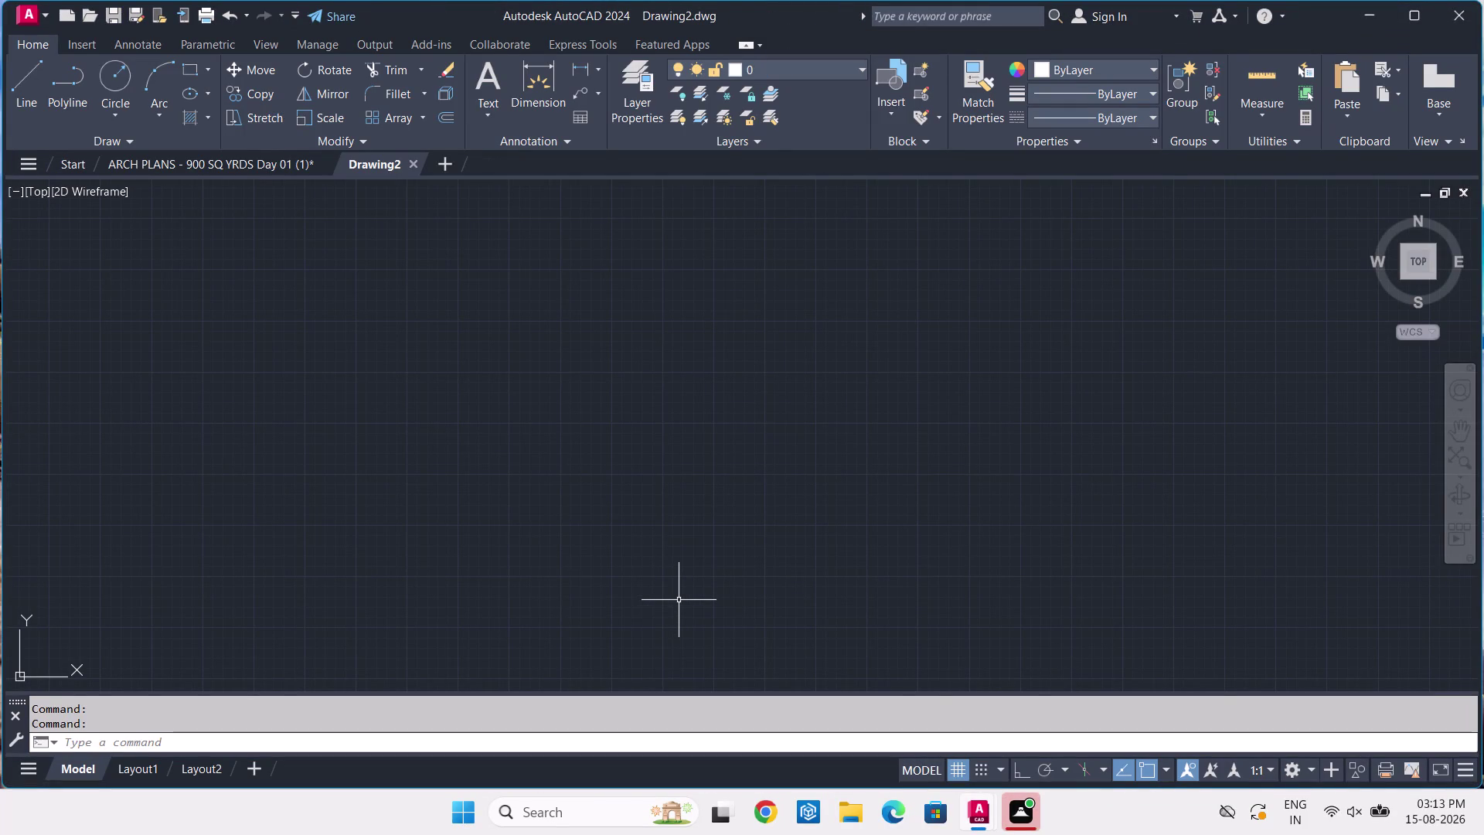
Pan across the reference basement plan, then return to the empty Drawing2.
click(123, 172)
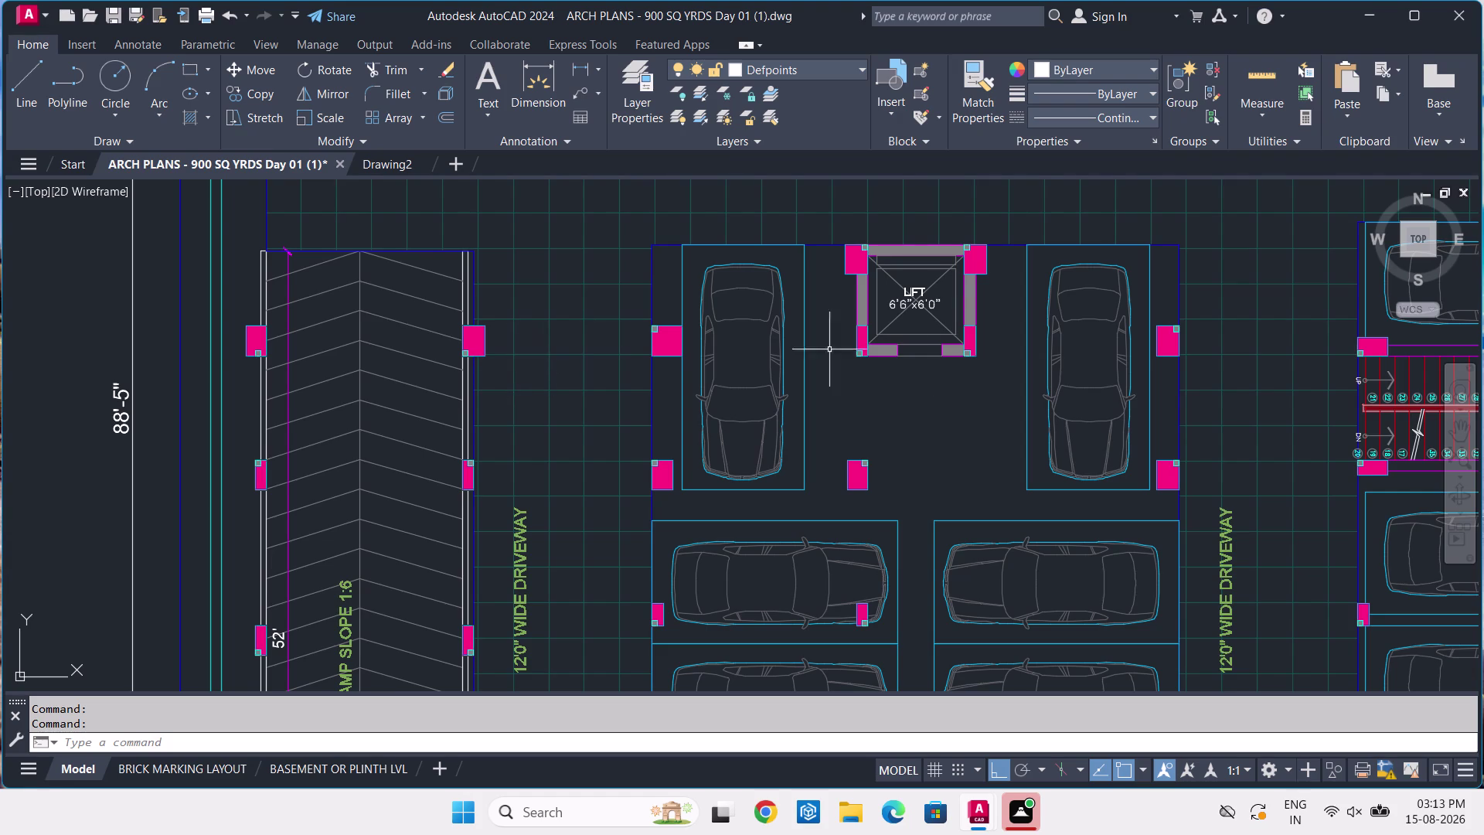
scroll(down, 3)
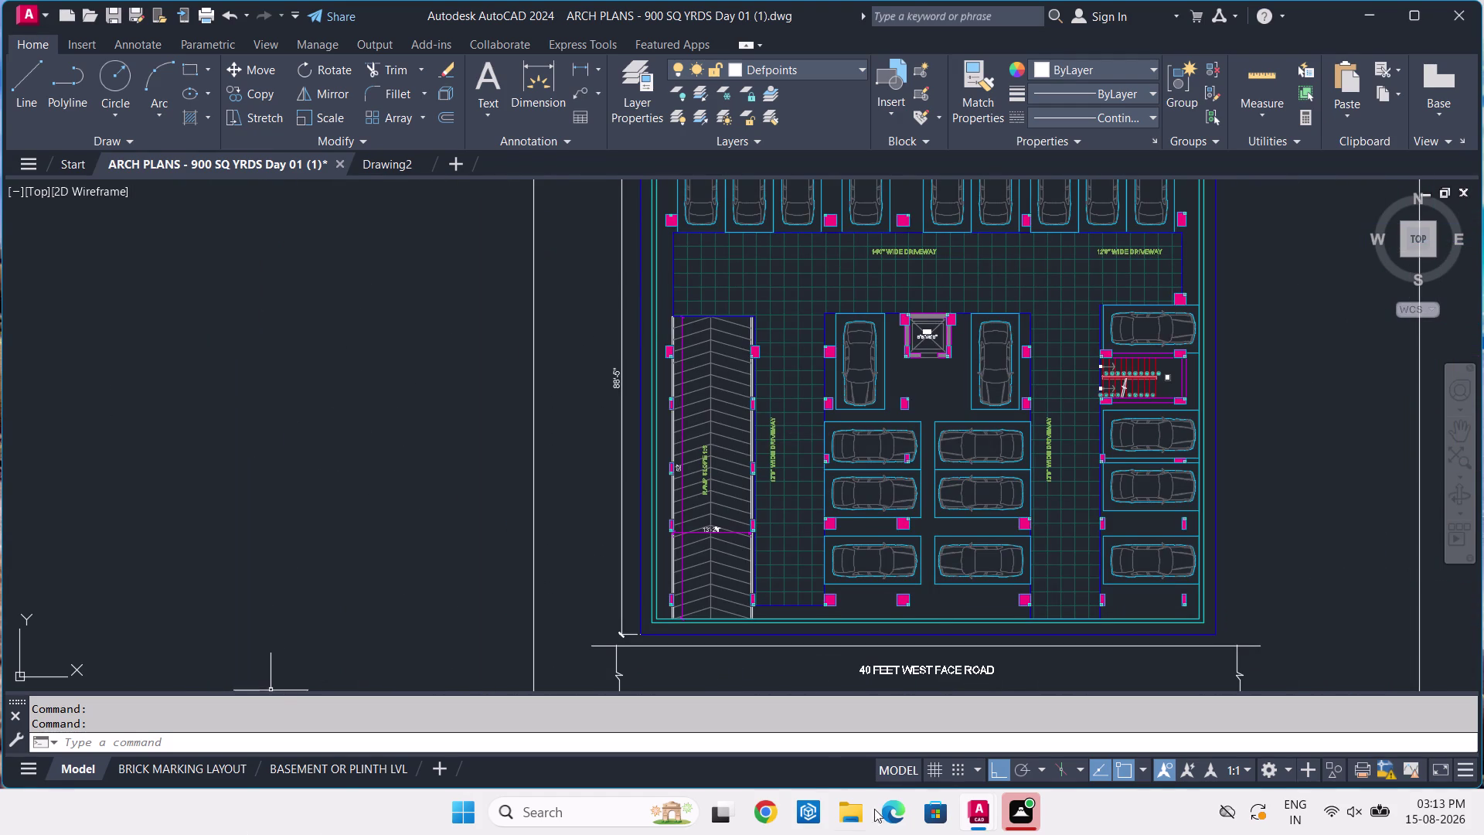
middle_drag(956, 486, 738, 645)
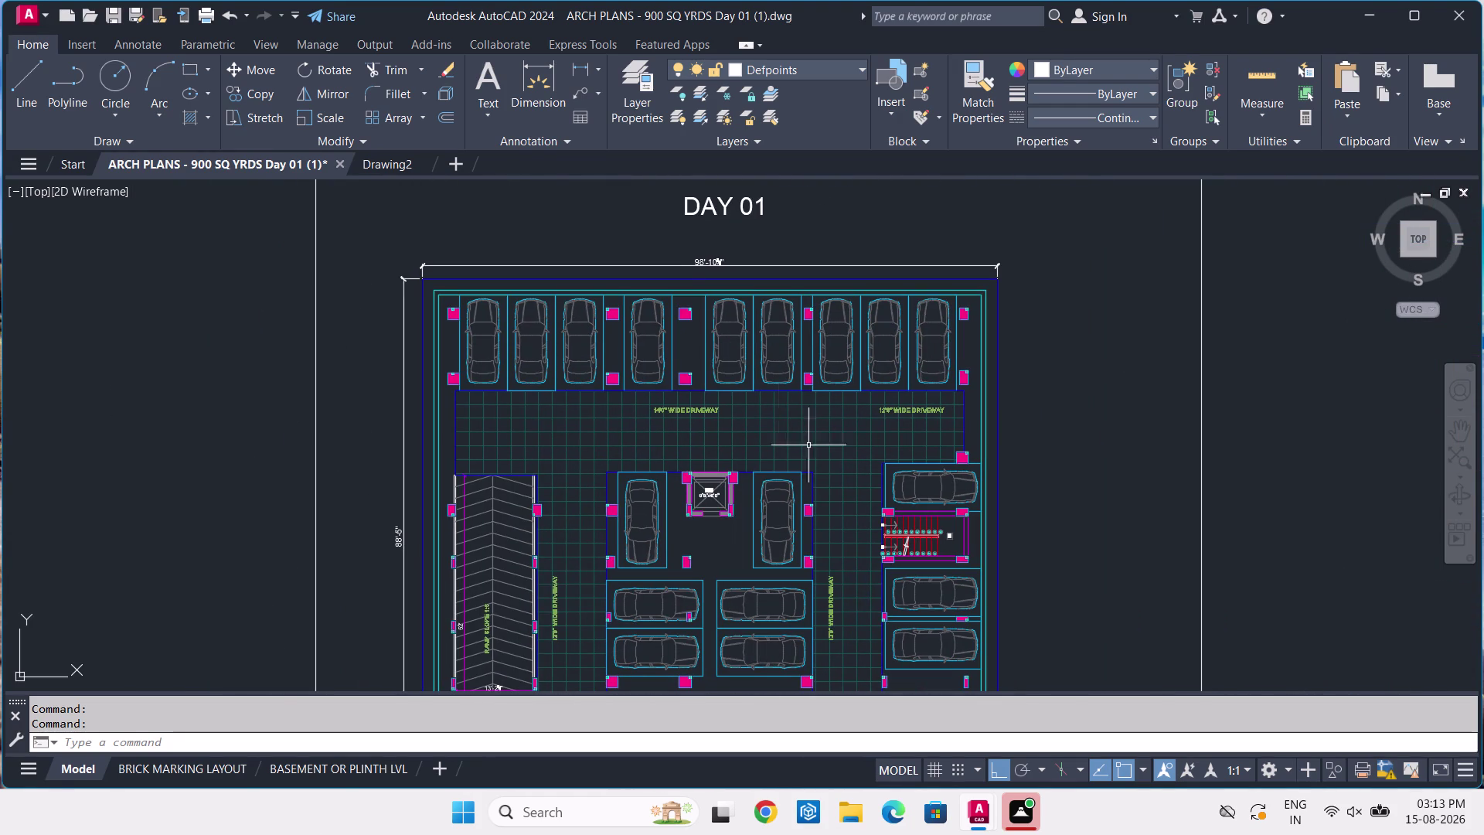
scroll(up, 3)
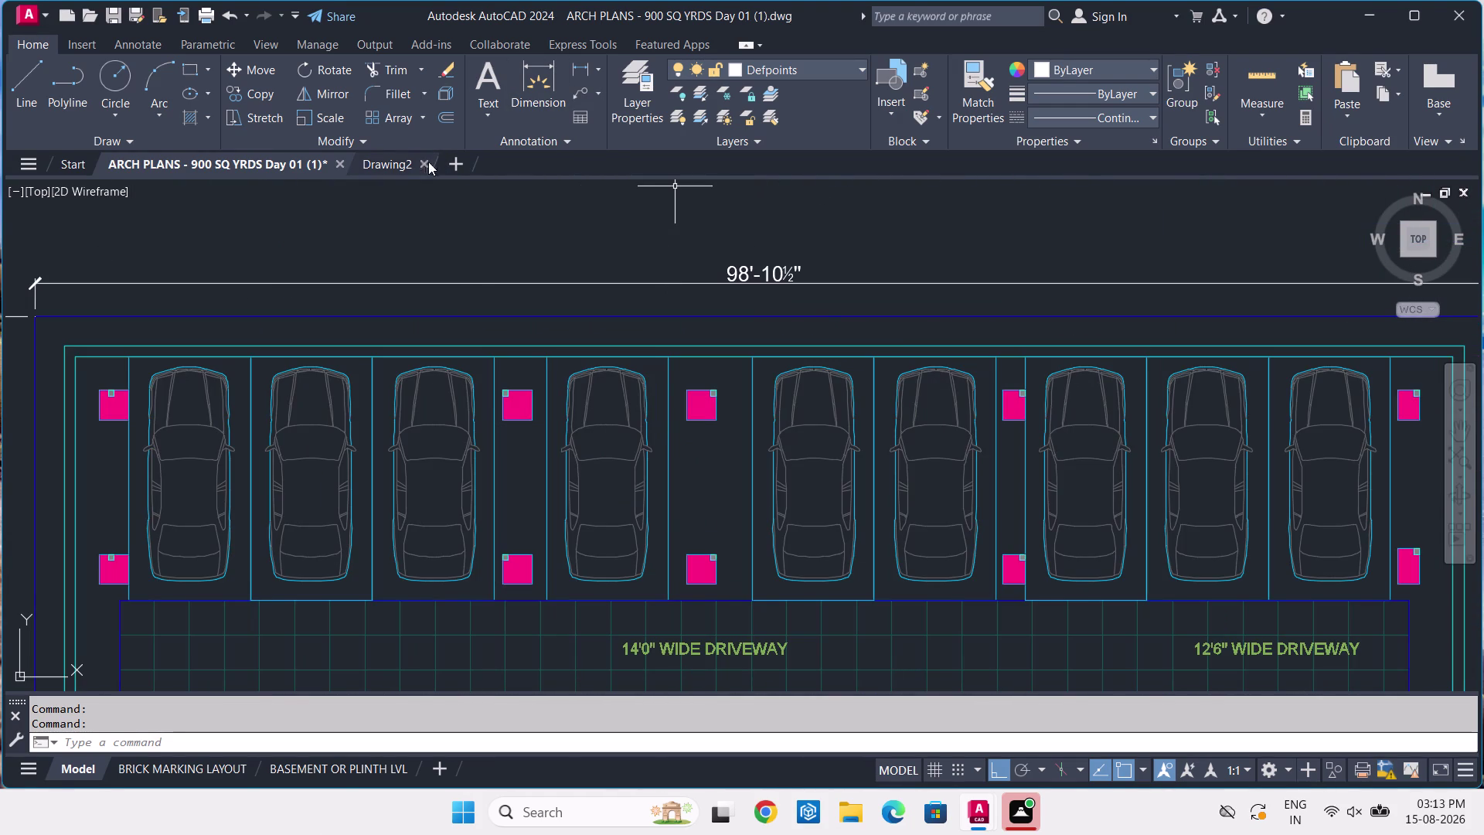
click(407, 160)
Set Drawing2 units to Architectural, 0'-0 1/2" precision, with Inches insertion scale.
text(U)
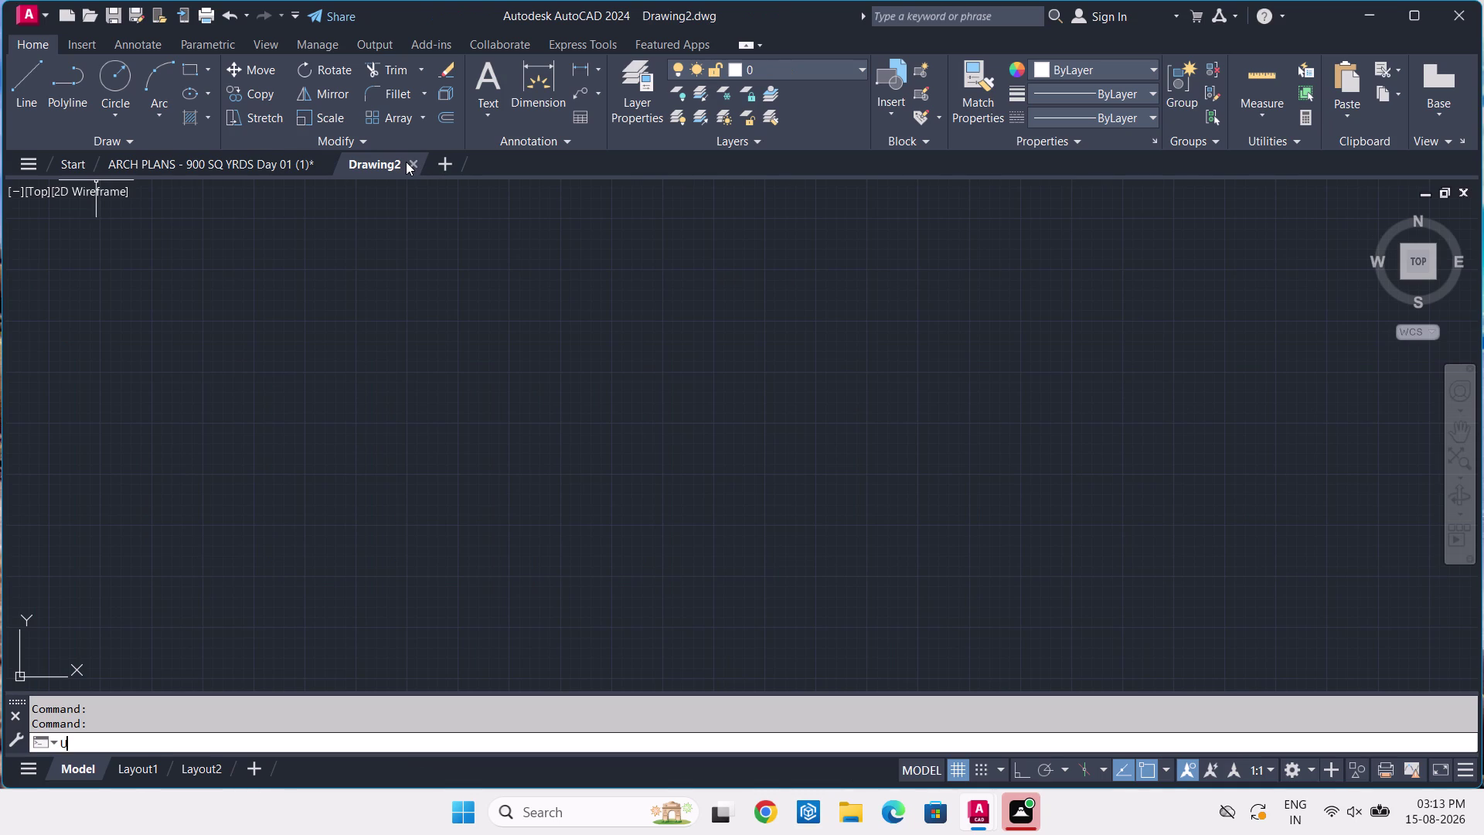
text(N)
key(space)
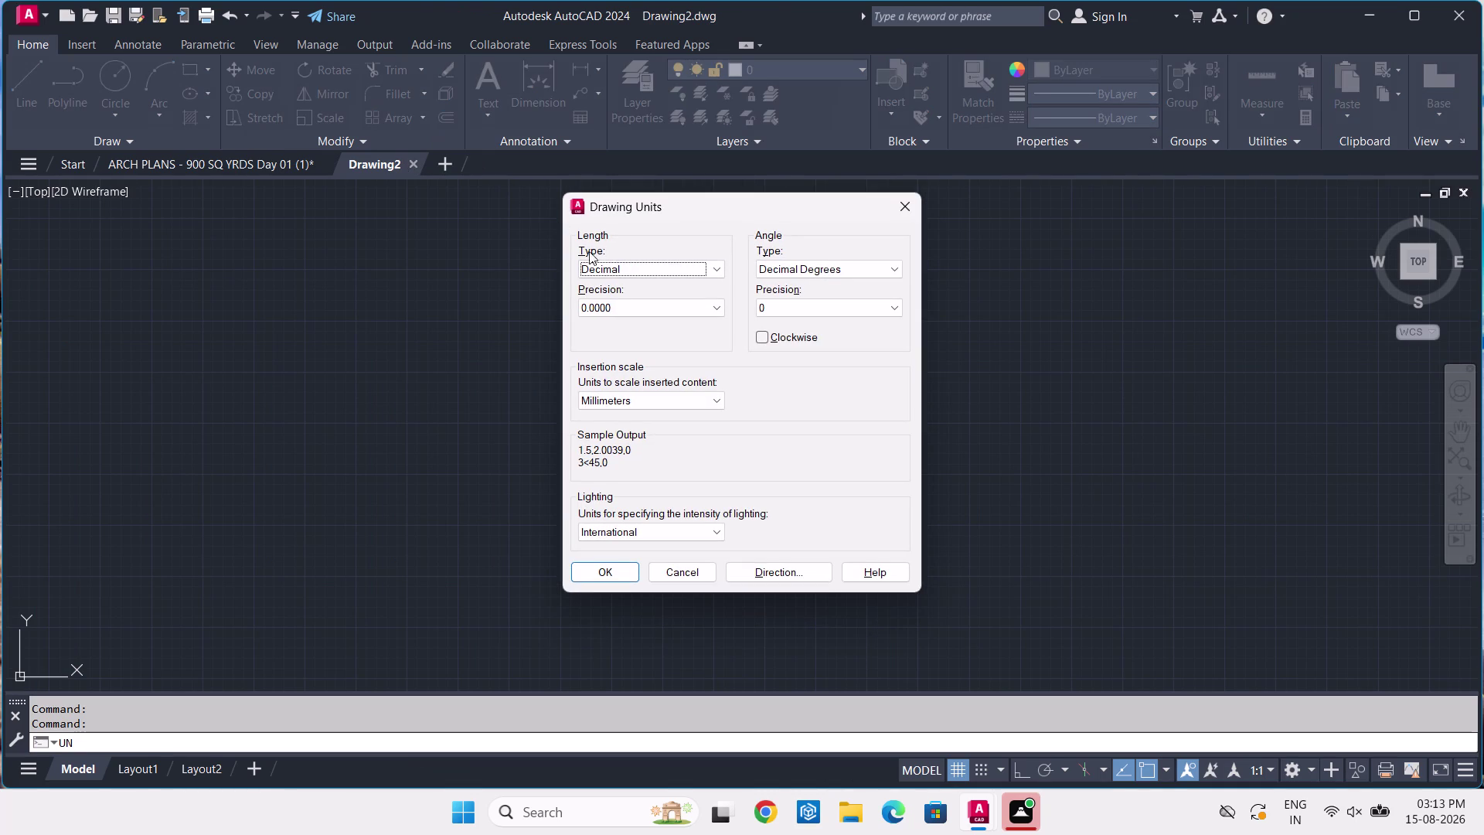
click(601, 276)
click(611, 283)
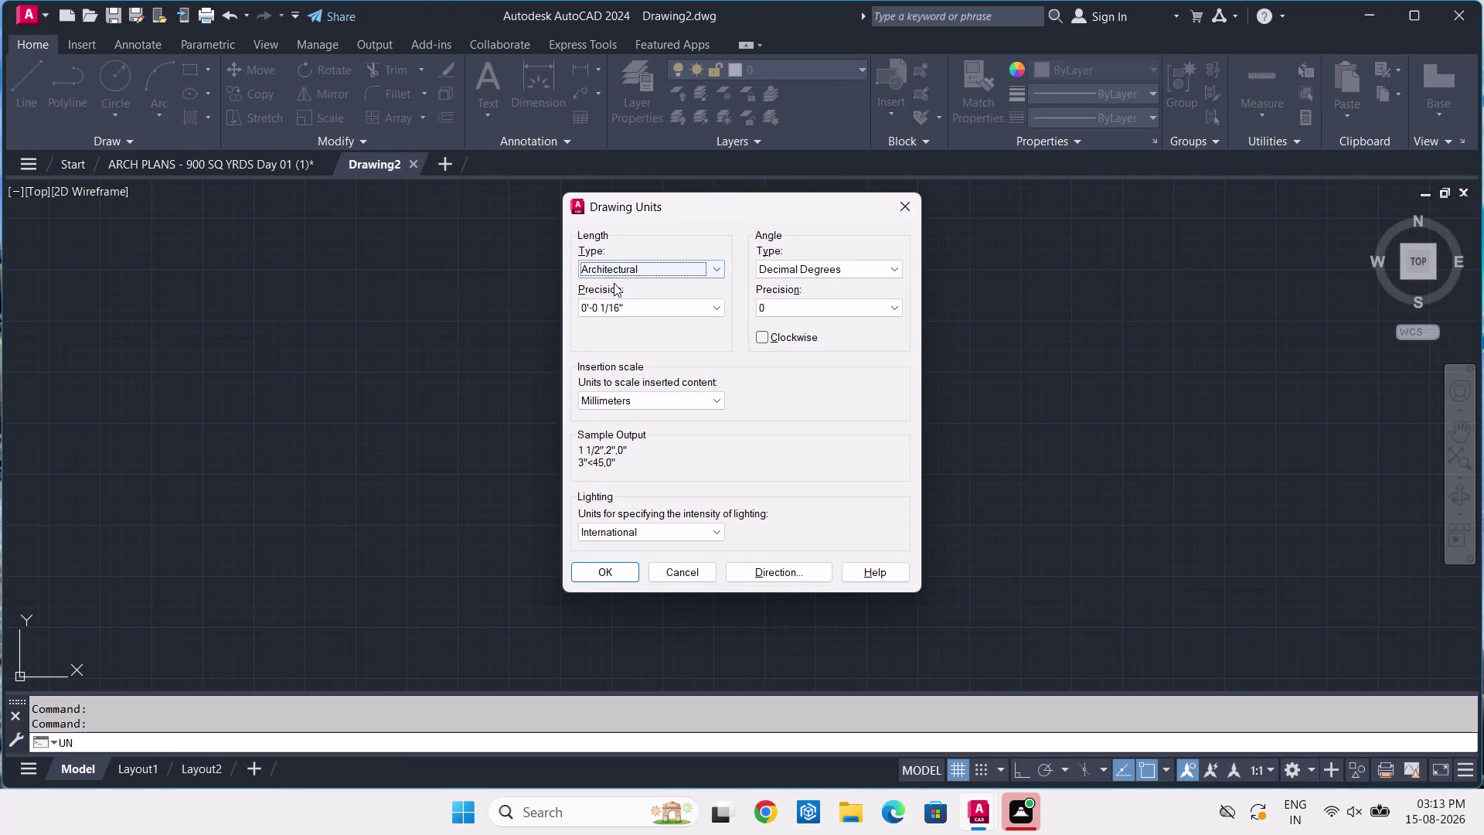
click(626, 298)
click(610, 339)
click(658, 397)
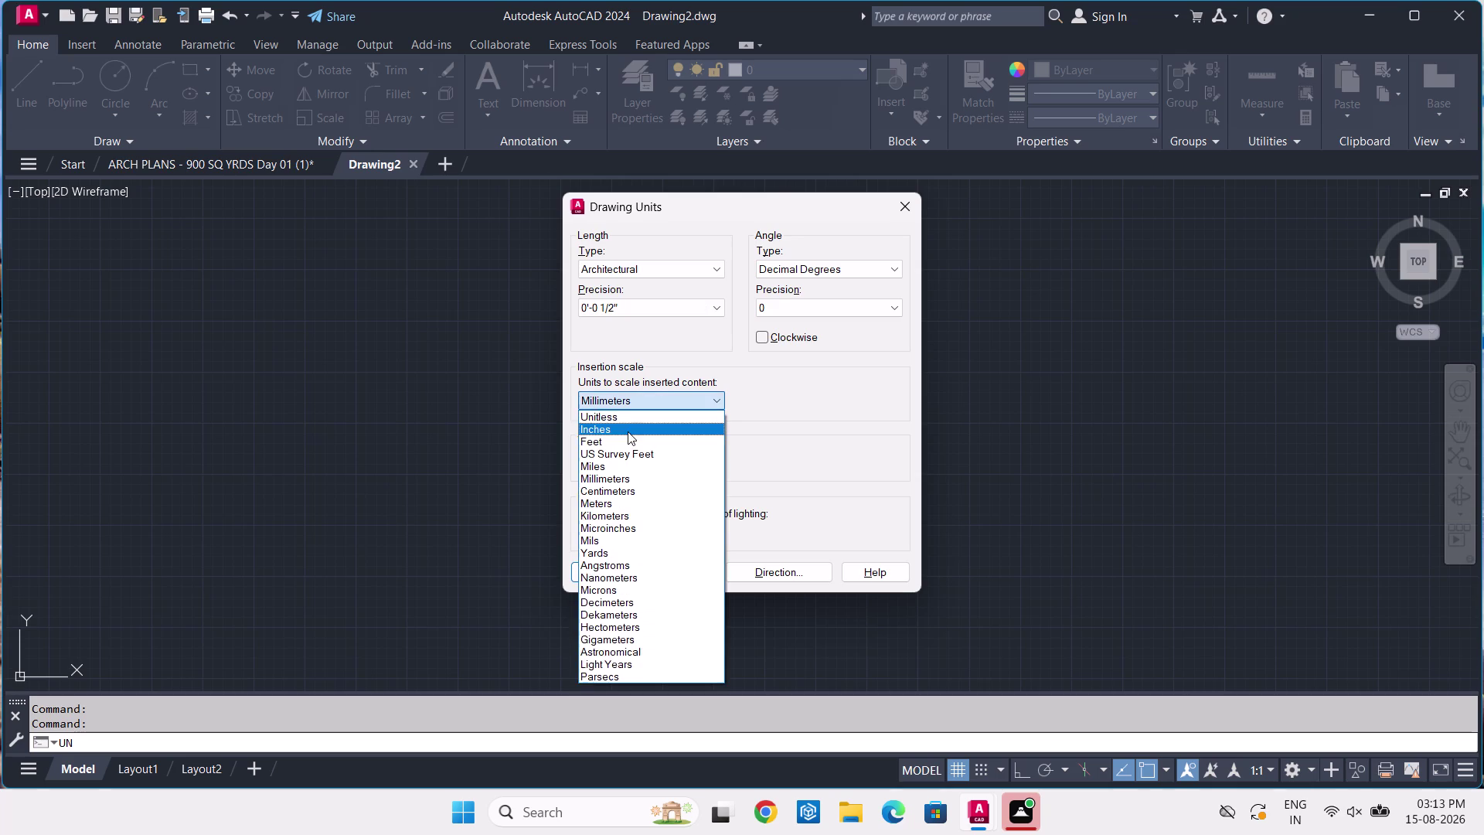
click(628, 431)
click(589, 573)
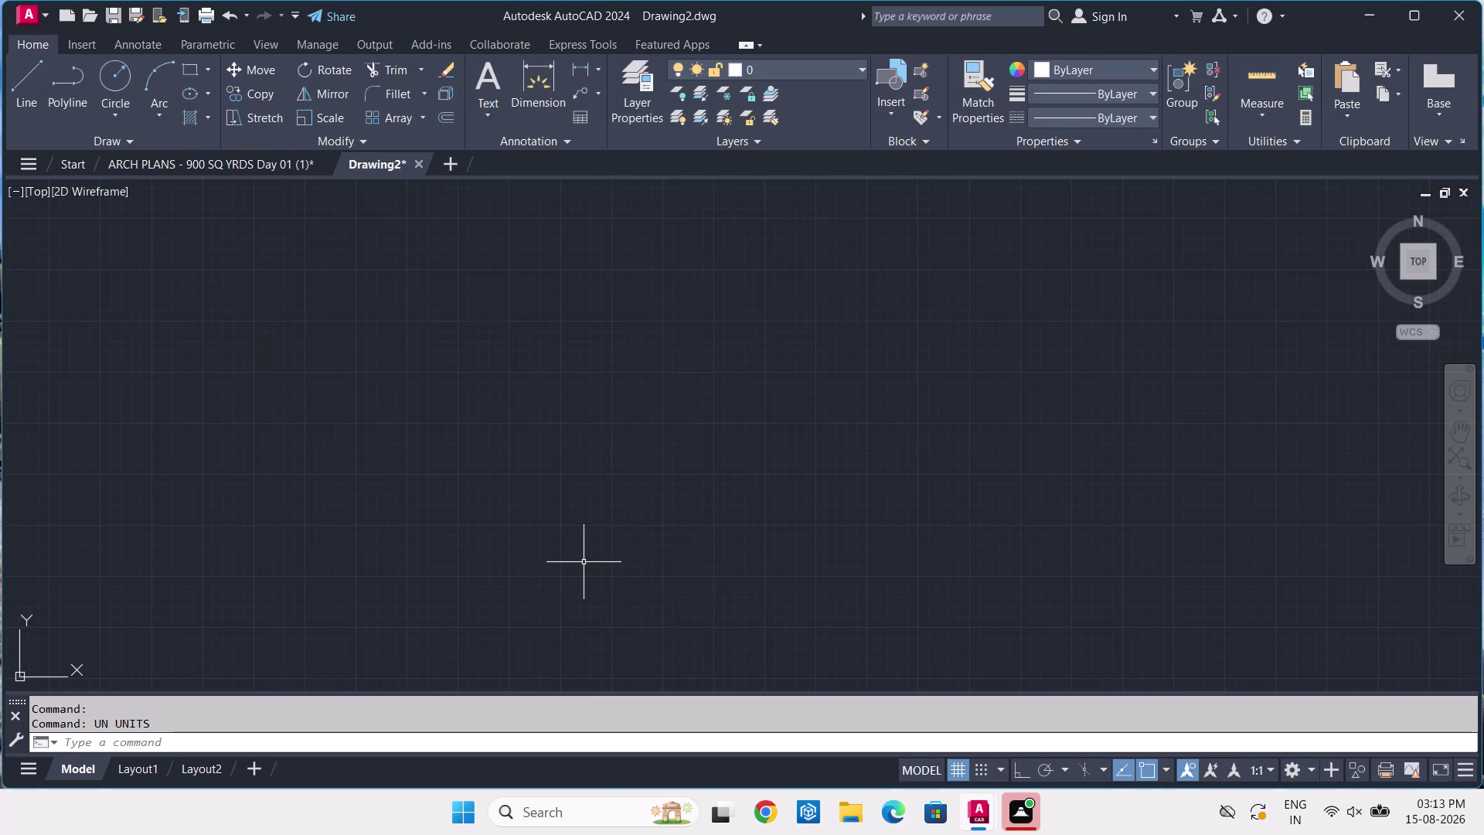
Give ISO-25 Architectural primary units at 0'-0 1/2" precision and make it current.
text(D)
key(space)
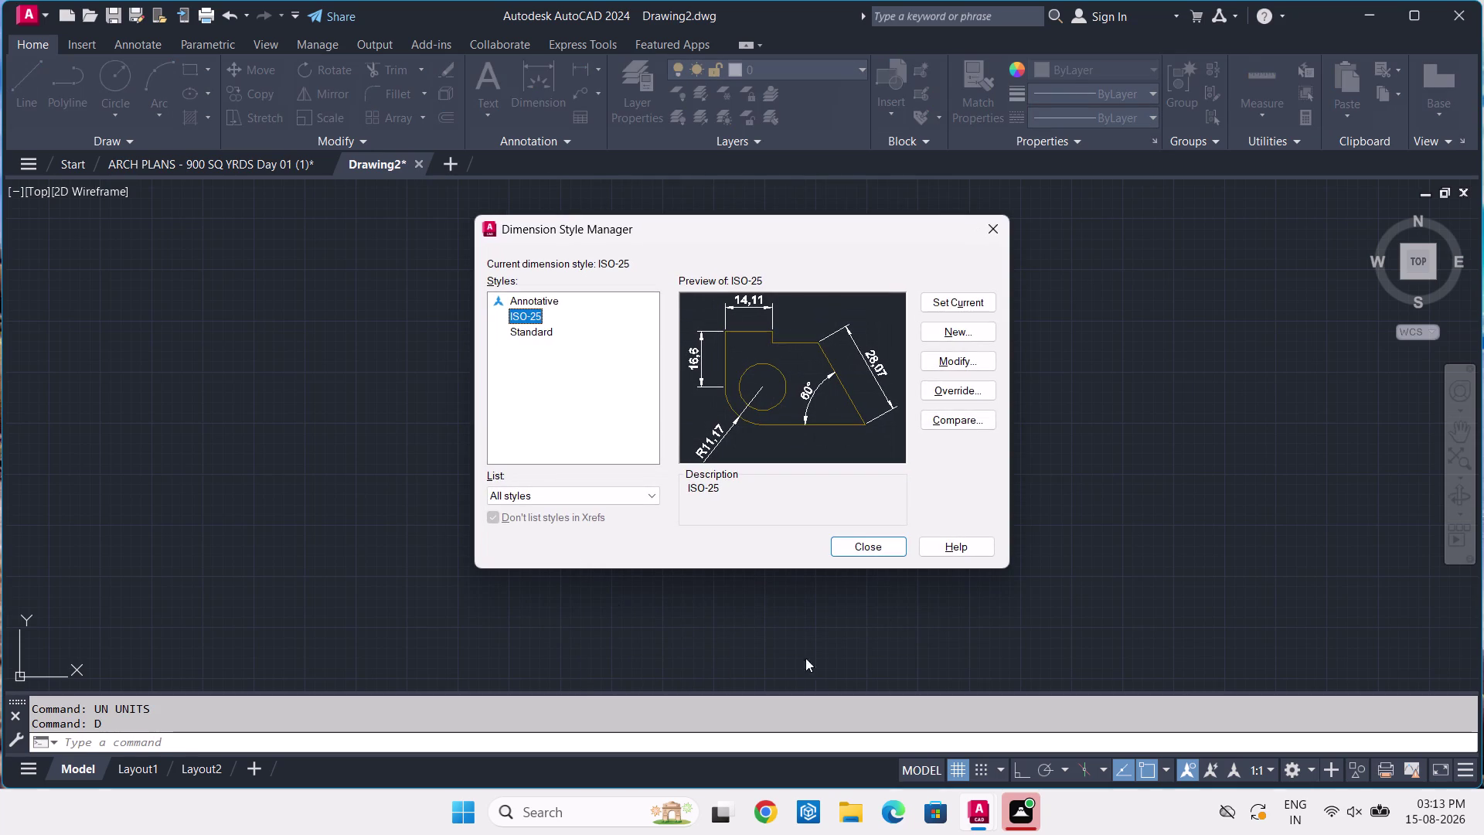
click(932, 357)
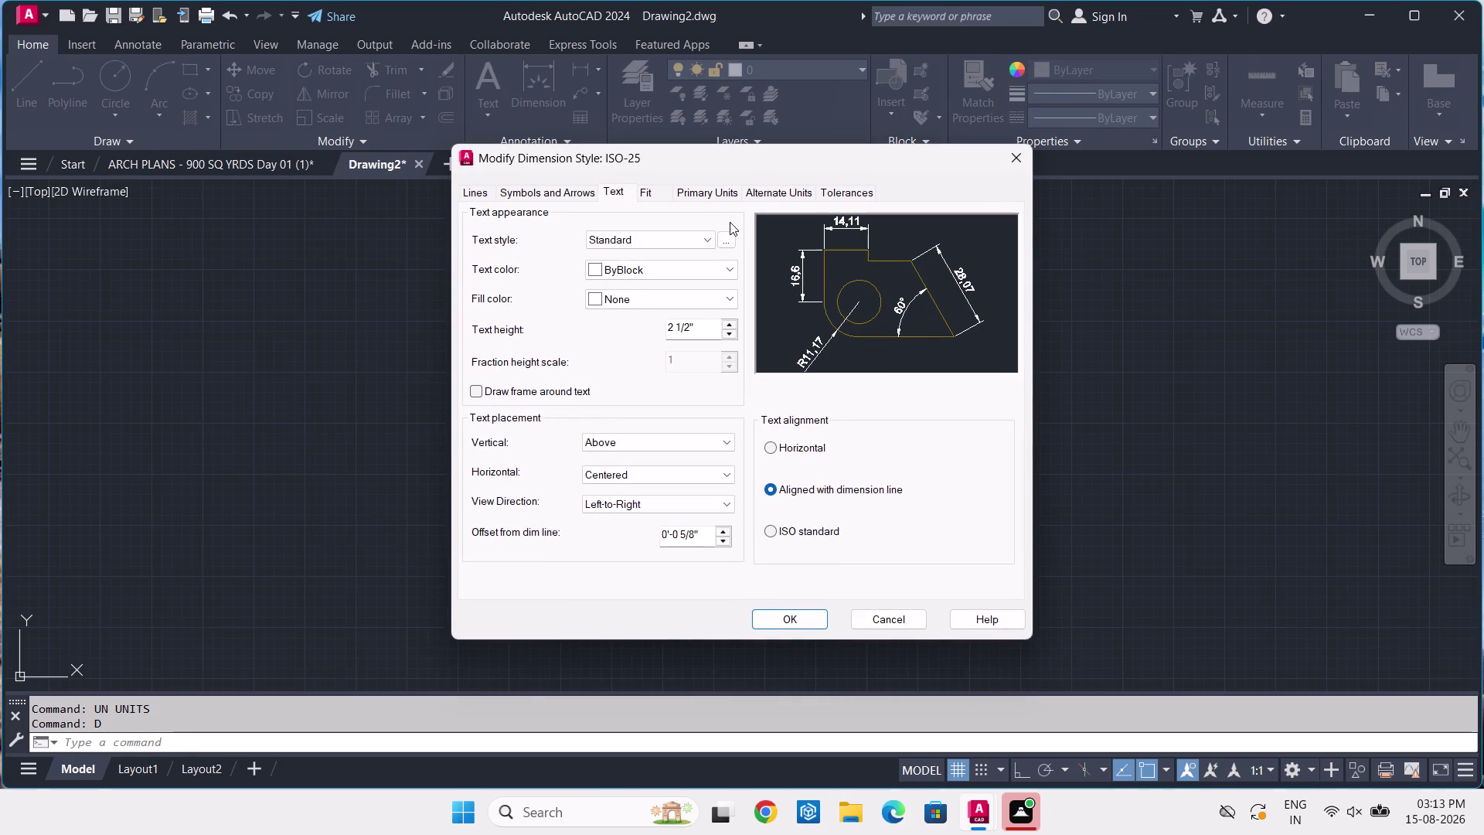
click(704, 192)
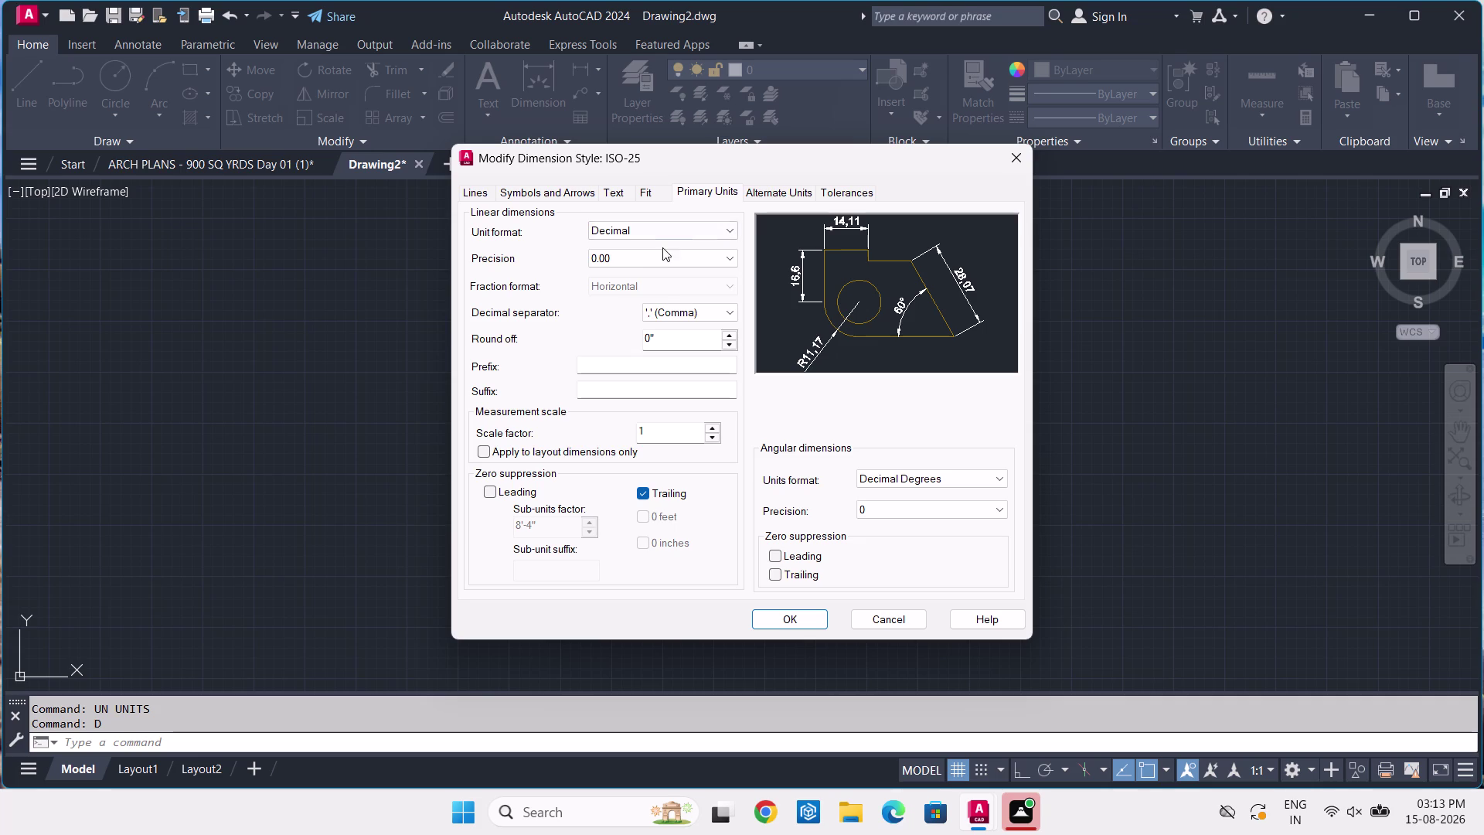
click(663, 237)
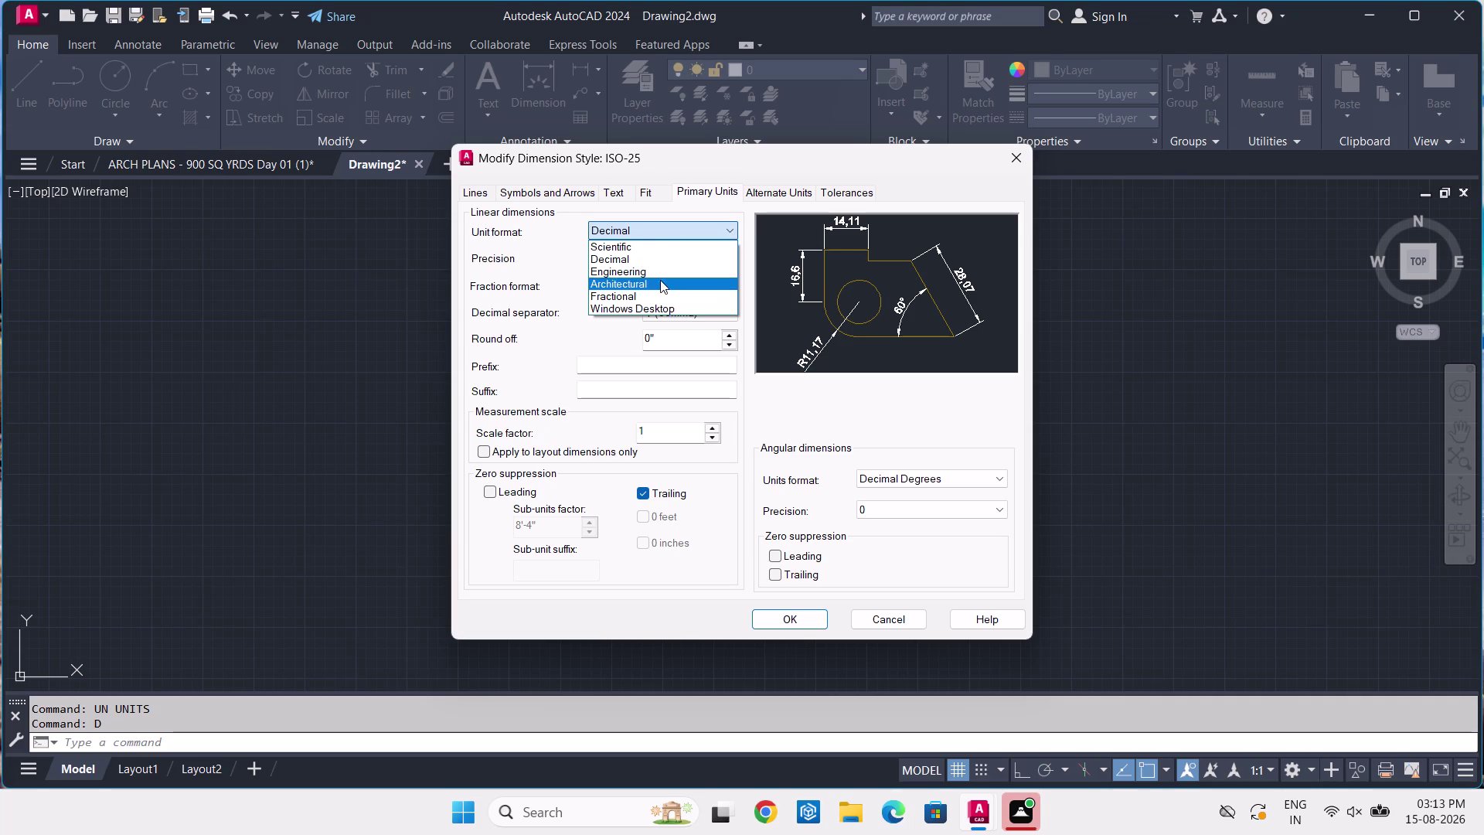
click(662, 280)
click(659, 257)
click(673, 283)
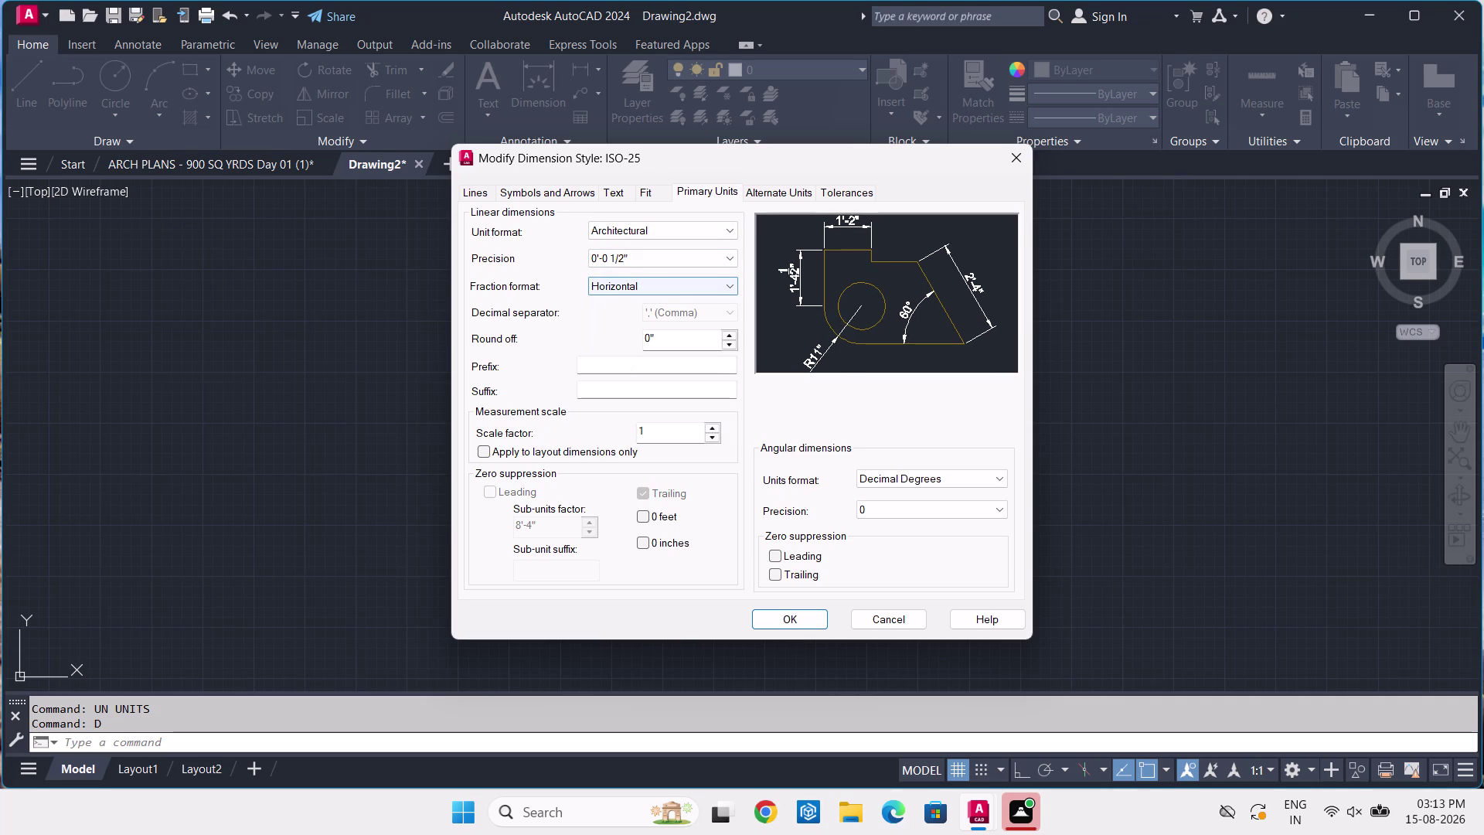
click(786, 619)
click(964, 306)
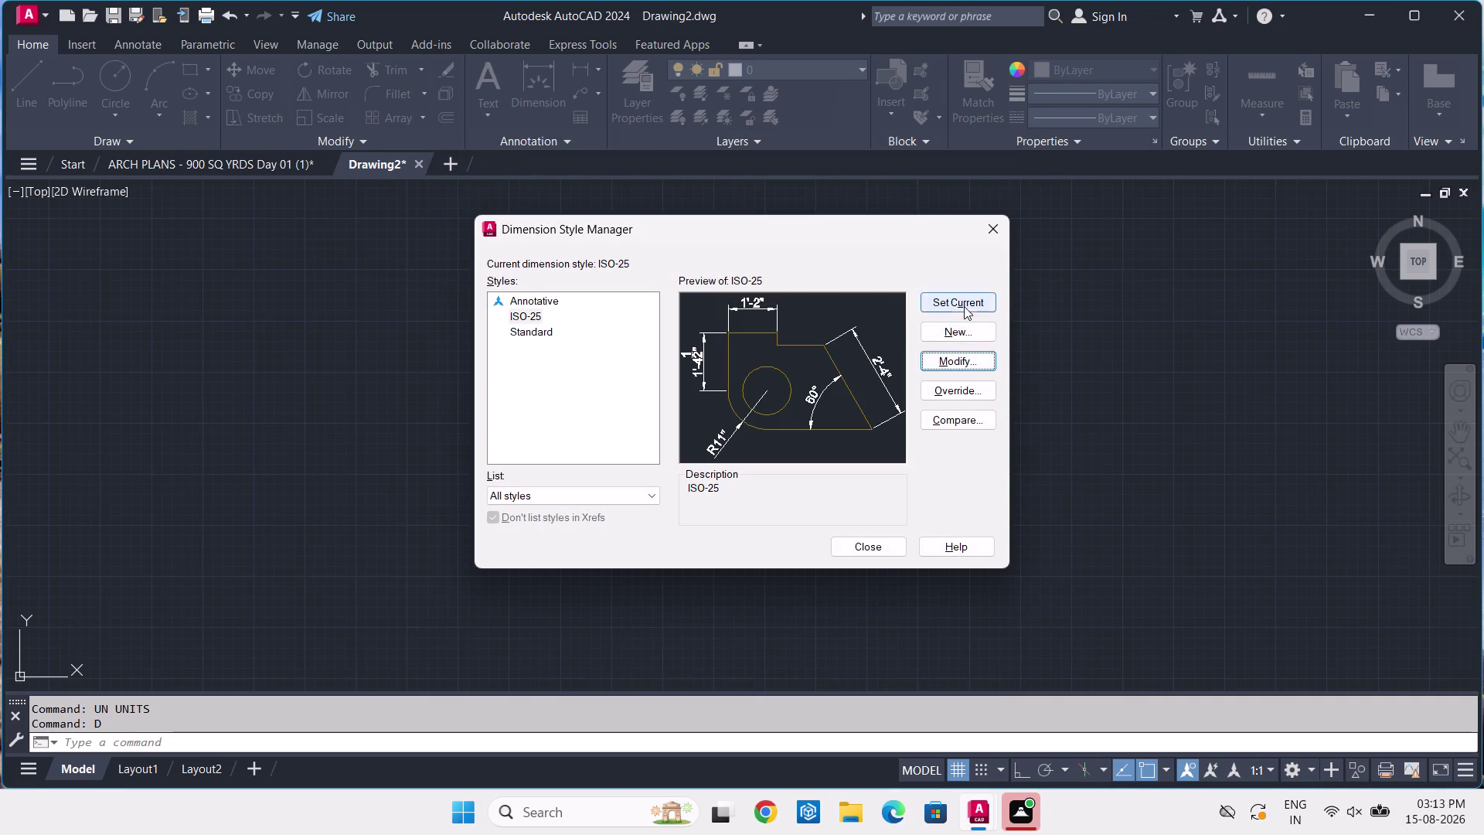
click(857, 546)
click(742, 741)
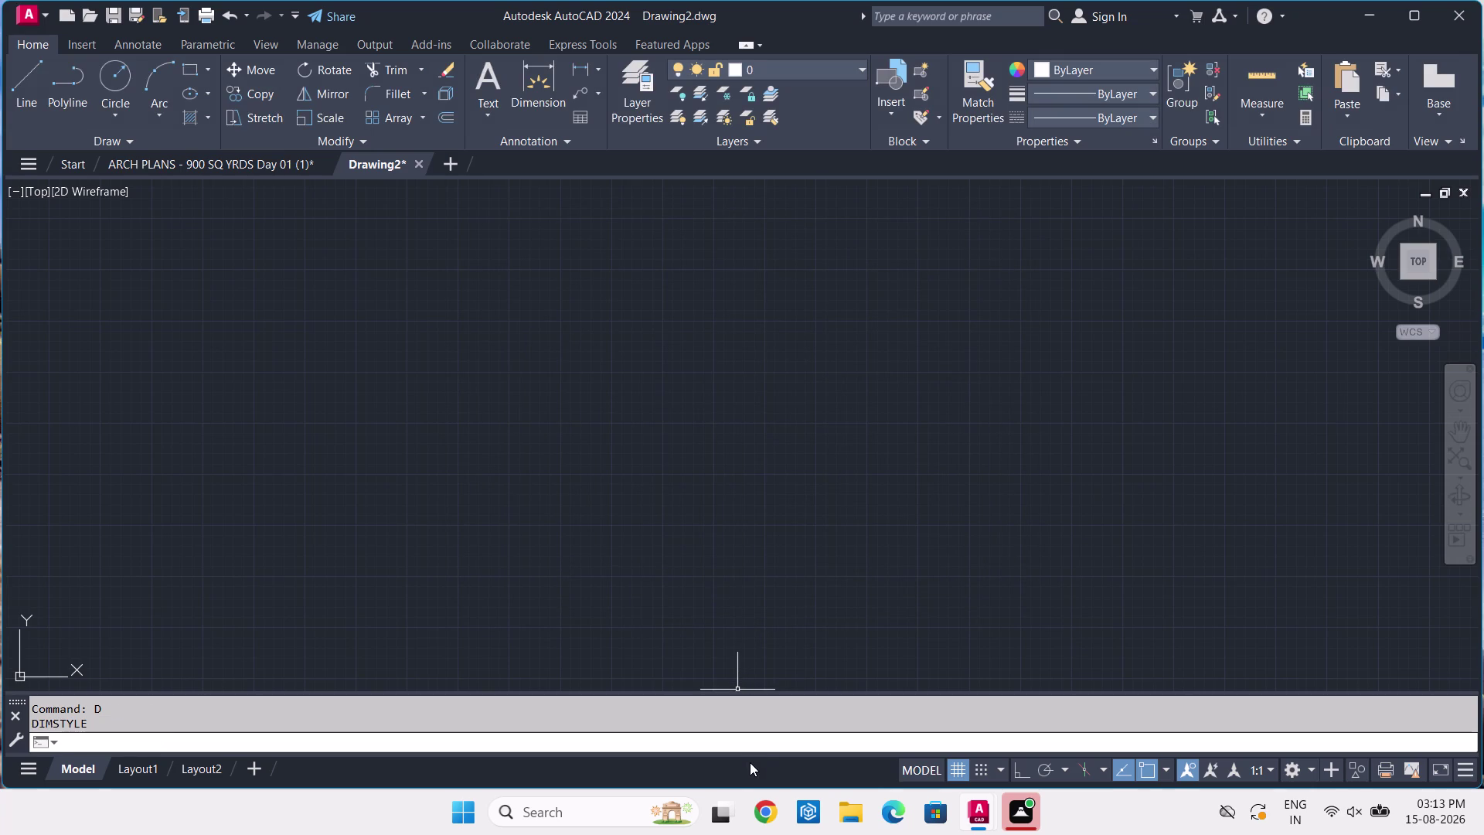
text(O)
text(P)
key(space)
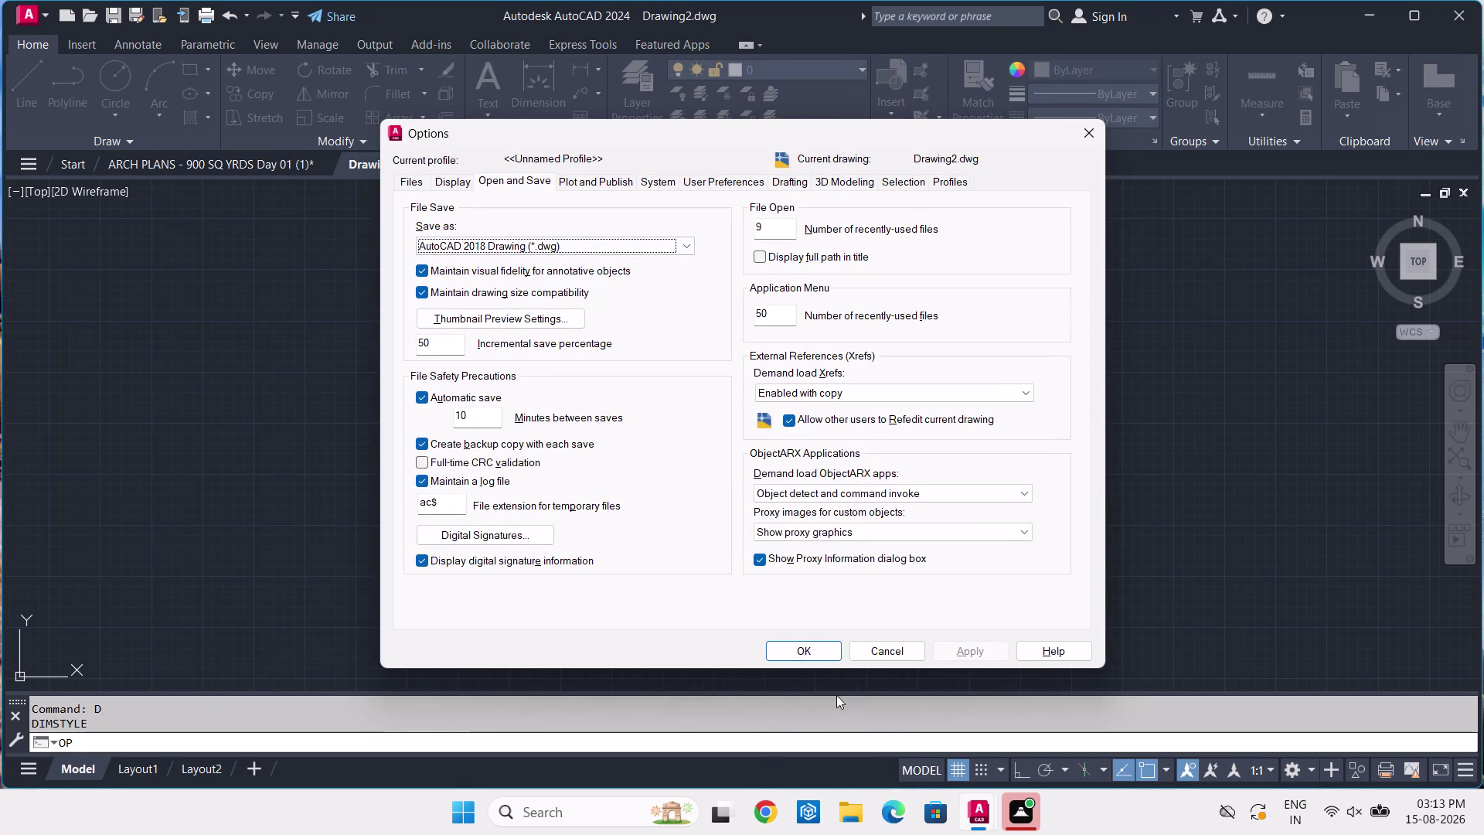
click(823, 657)
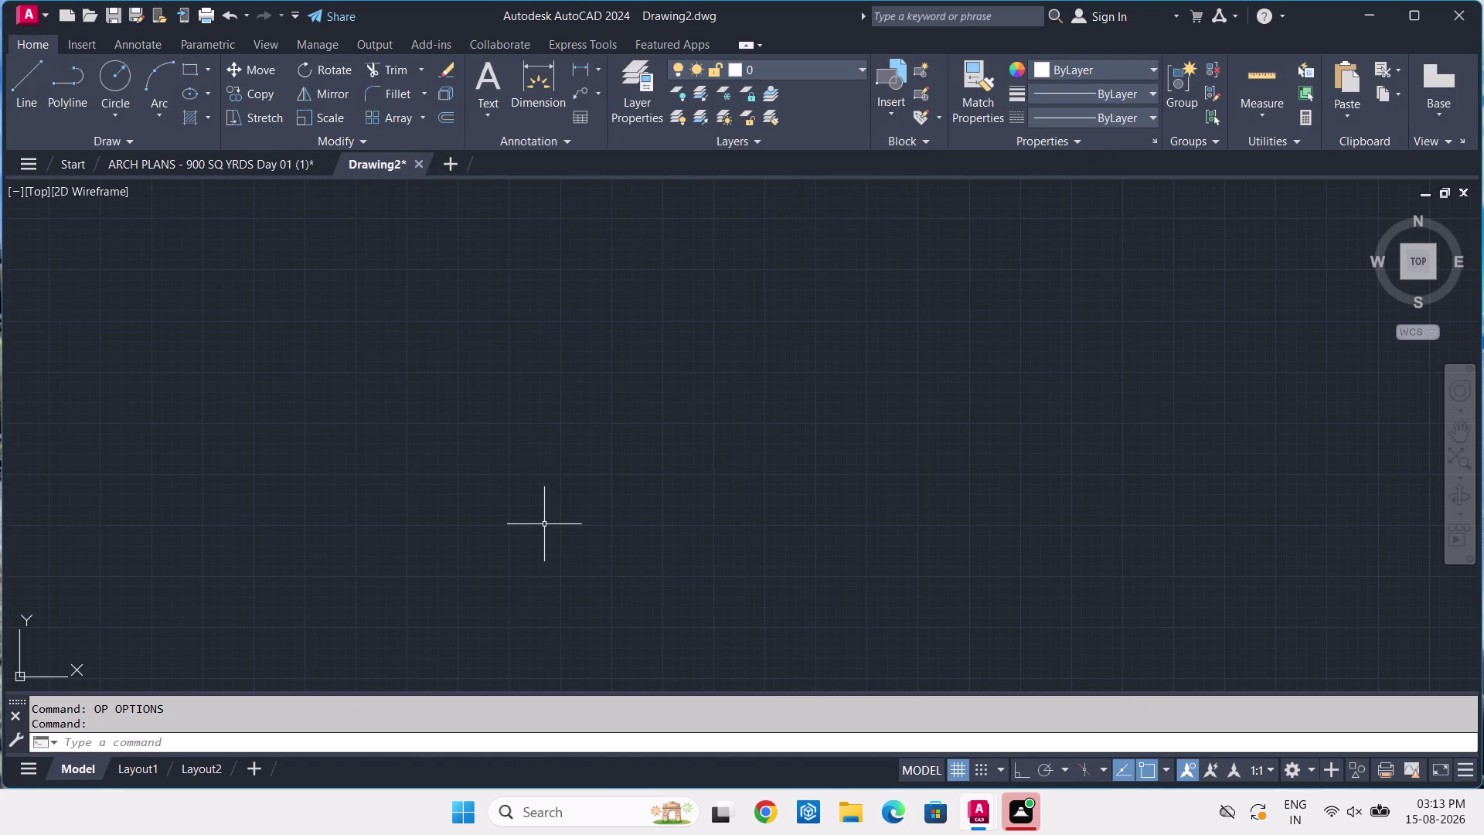
scroll(up, 3)
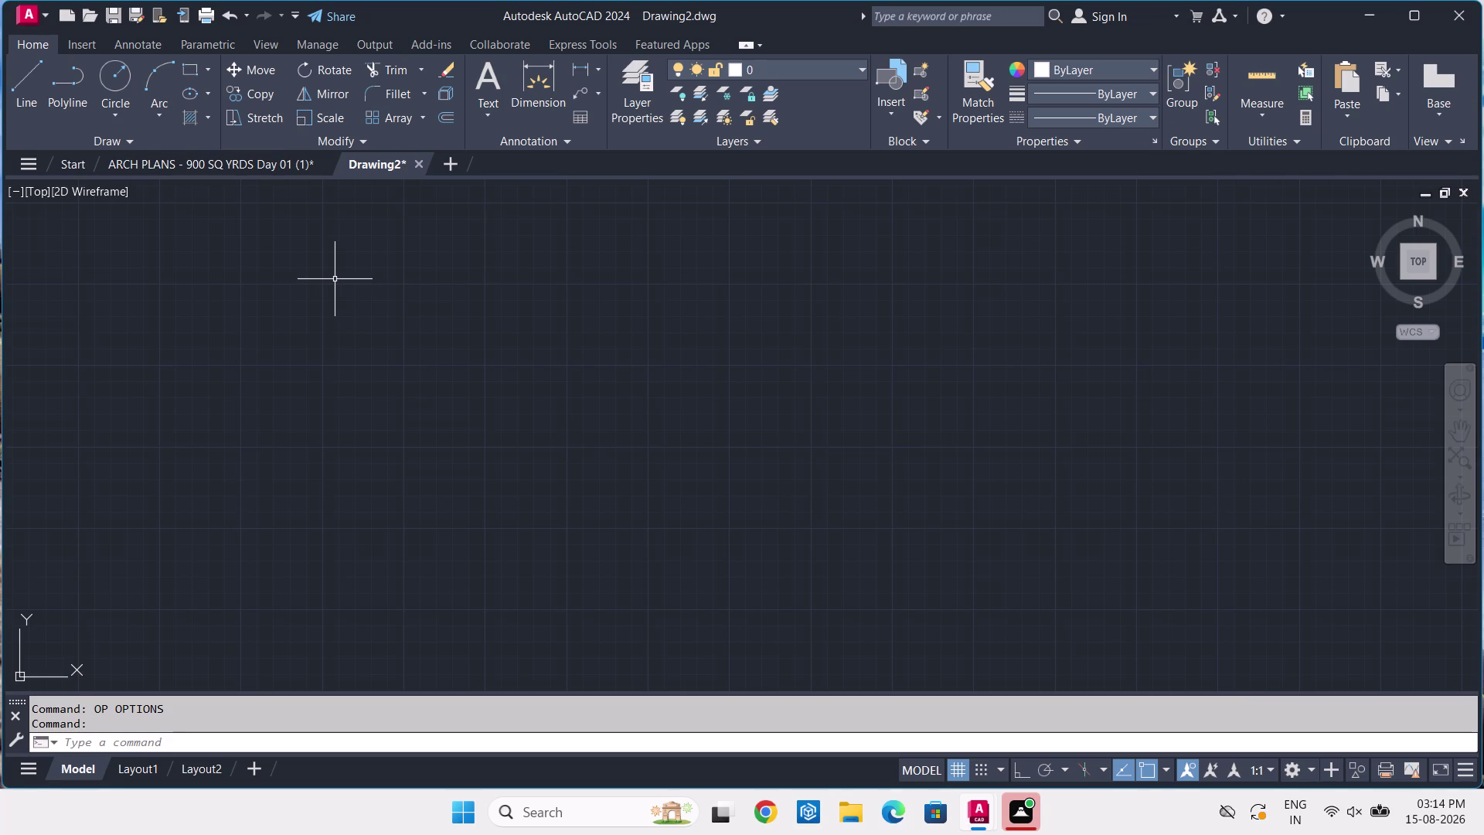
click(337, 276)
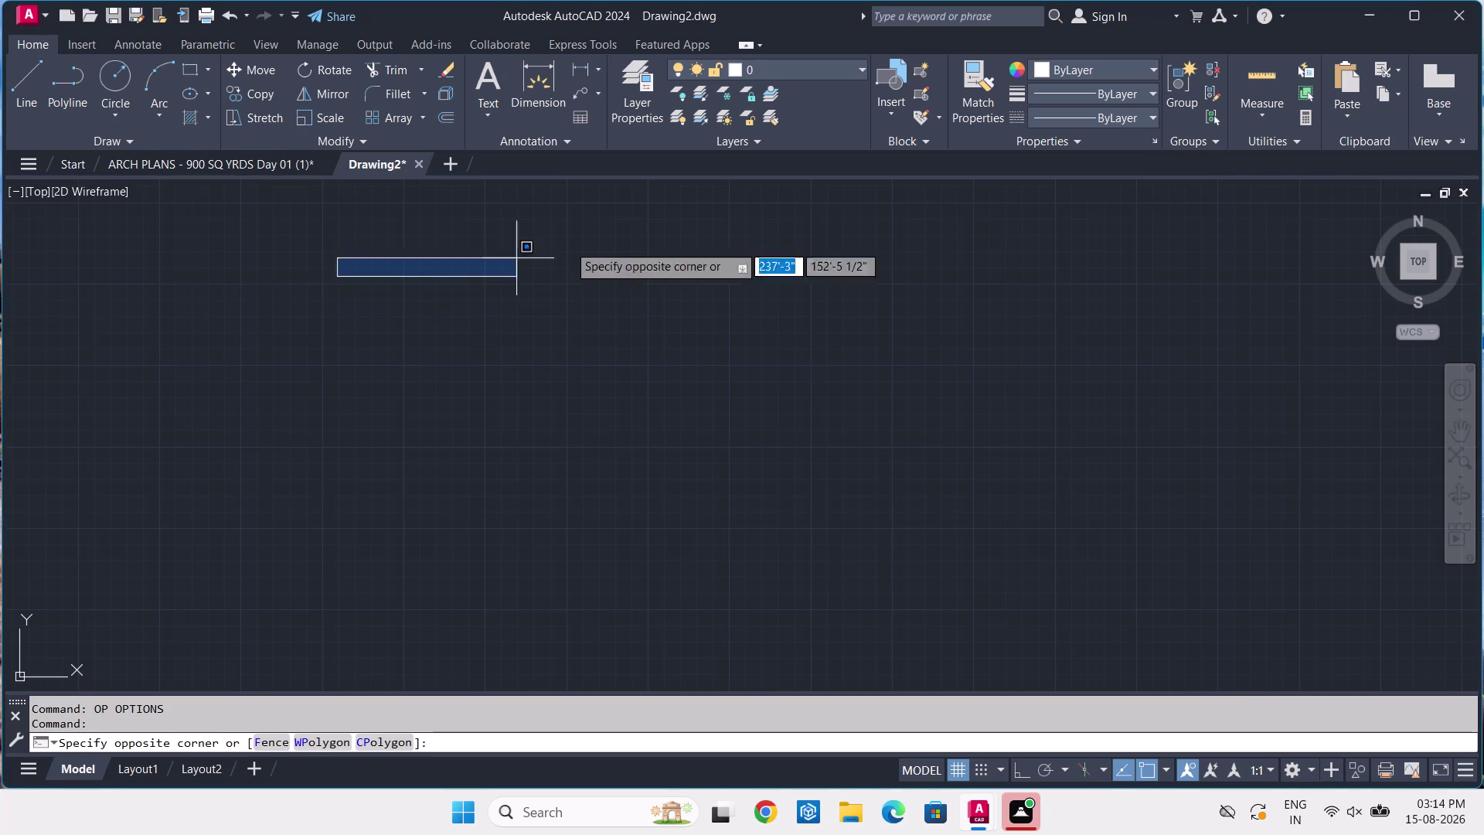
key(Return)
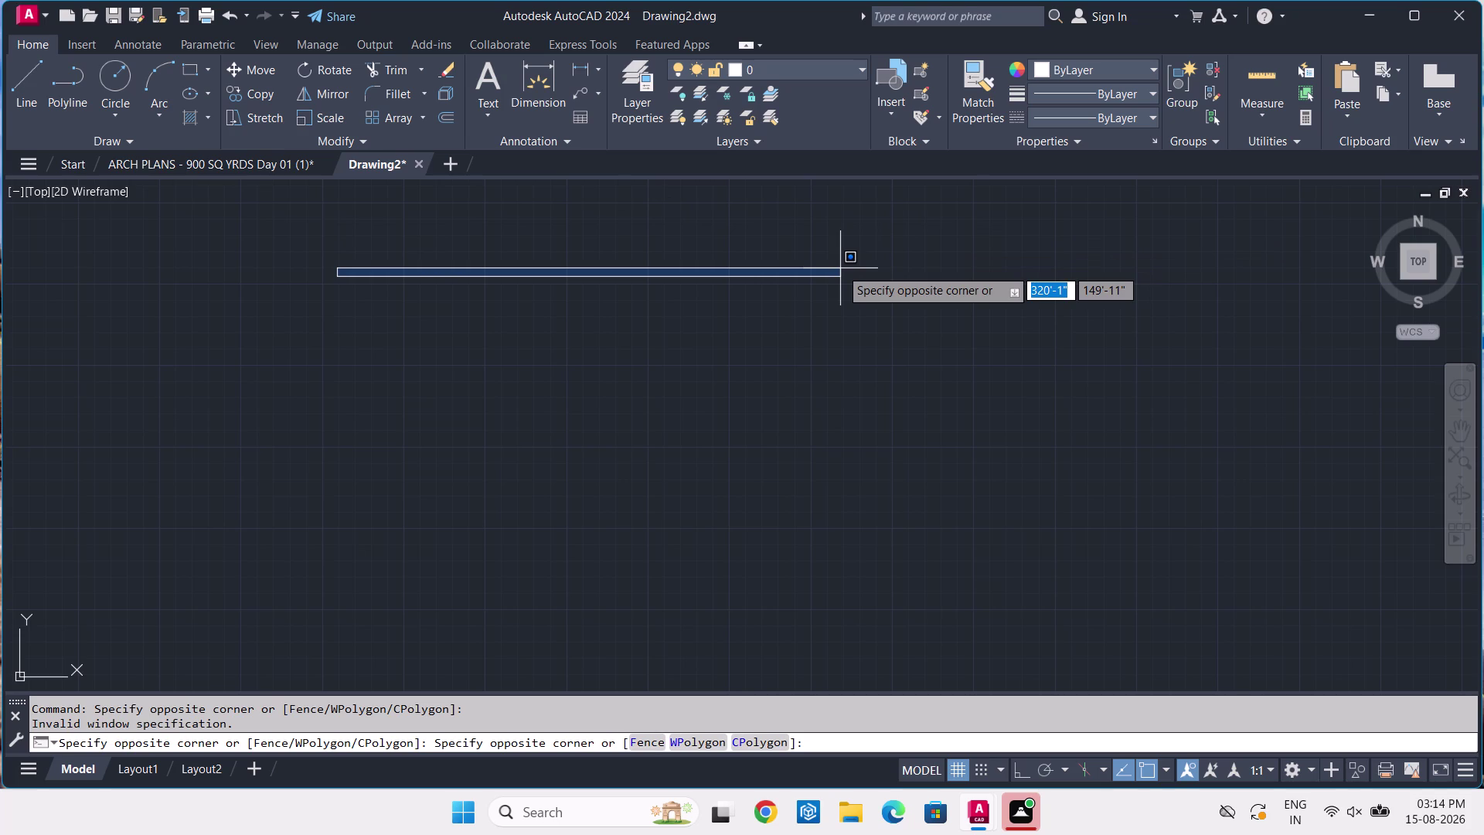
key(Escape)
text(L)
key(space)
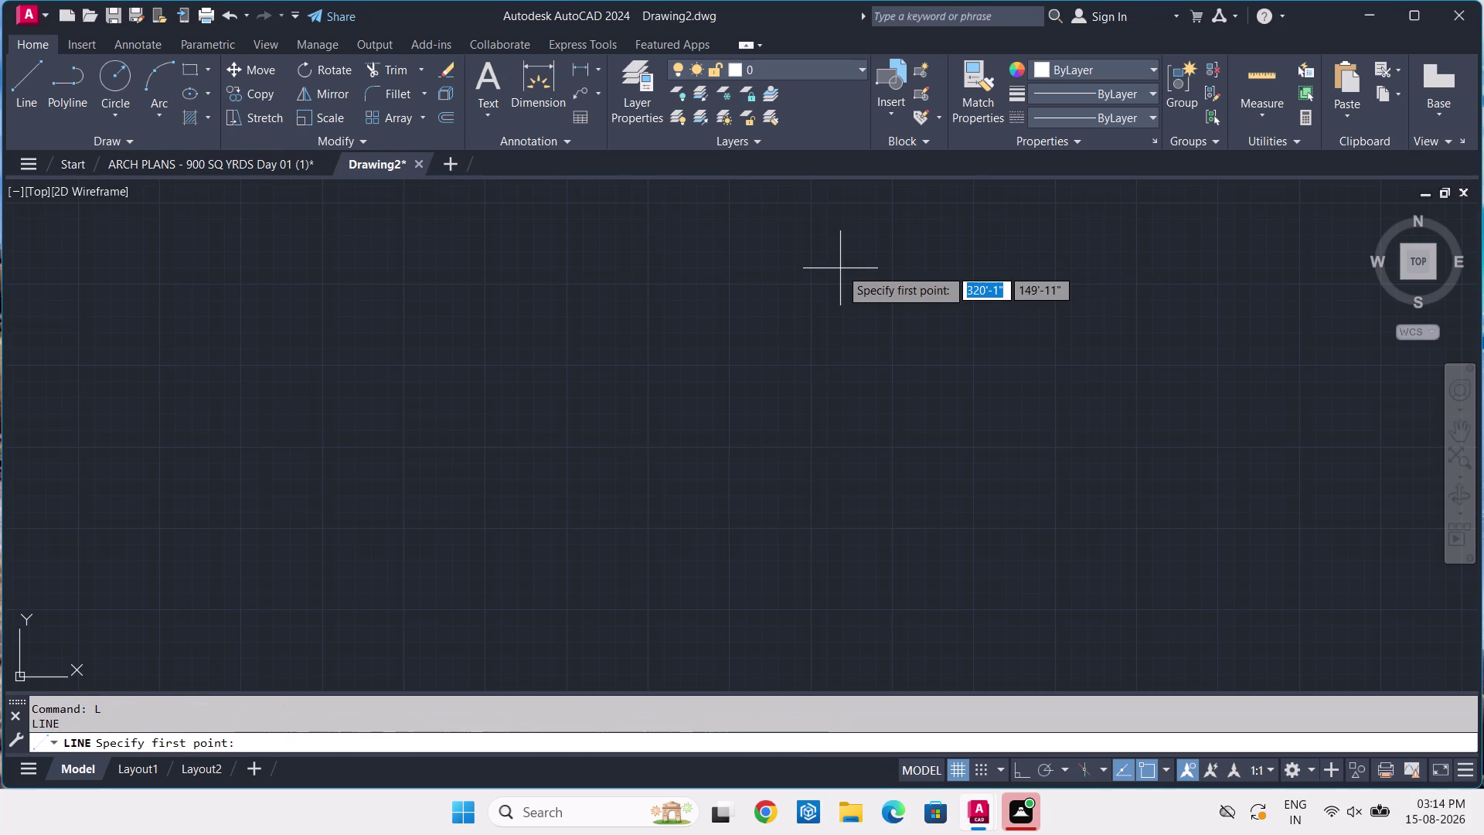
click(331, 273)
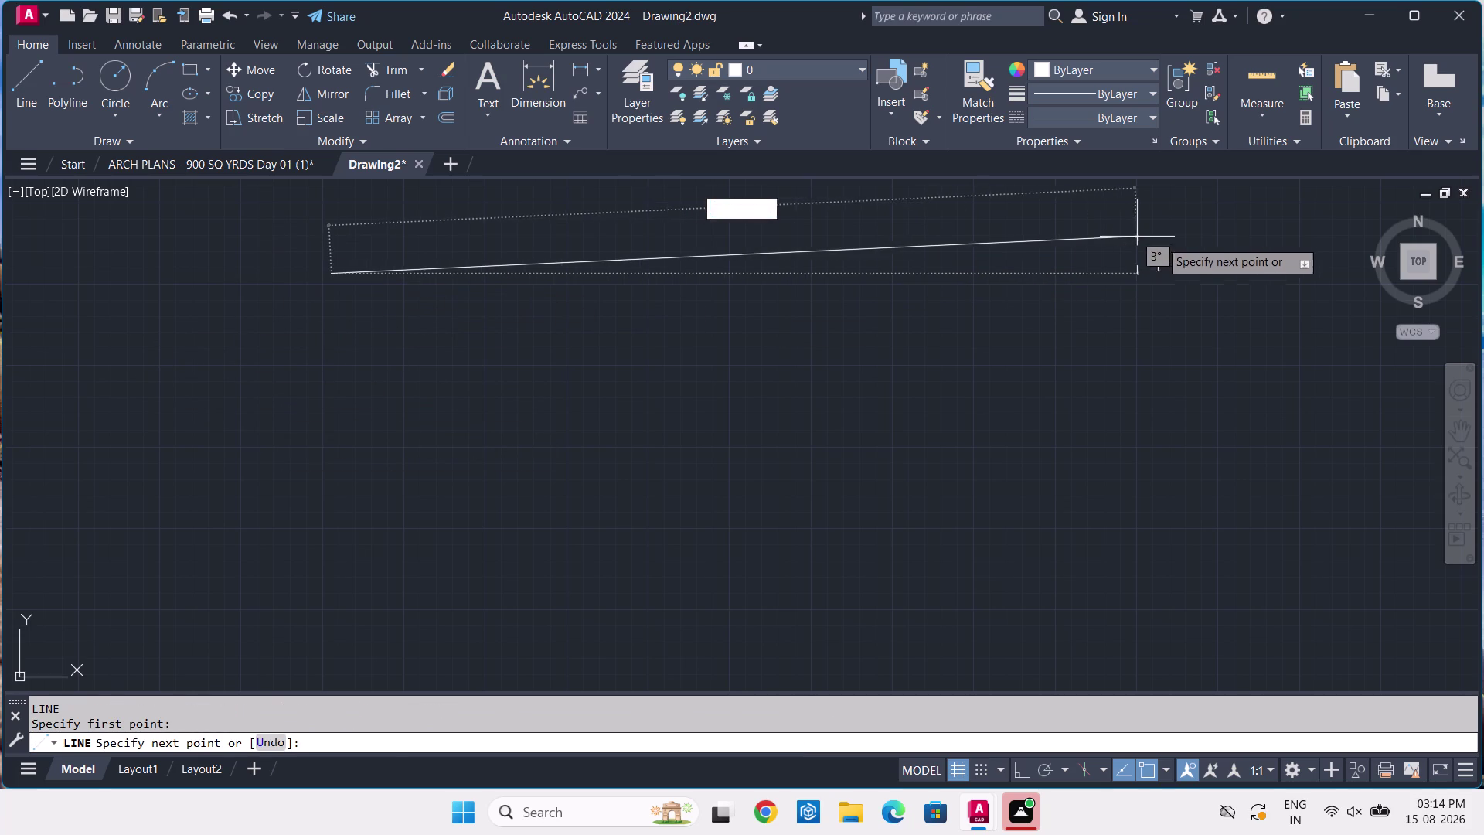
key(F8)
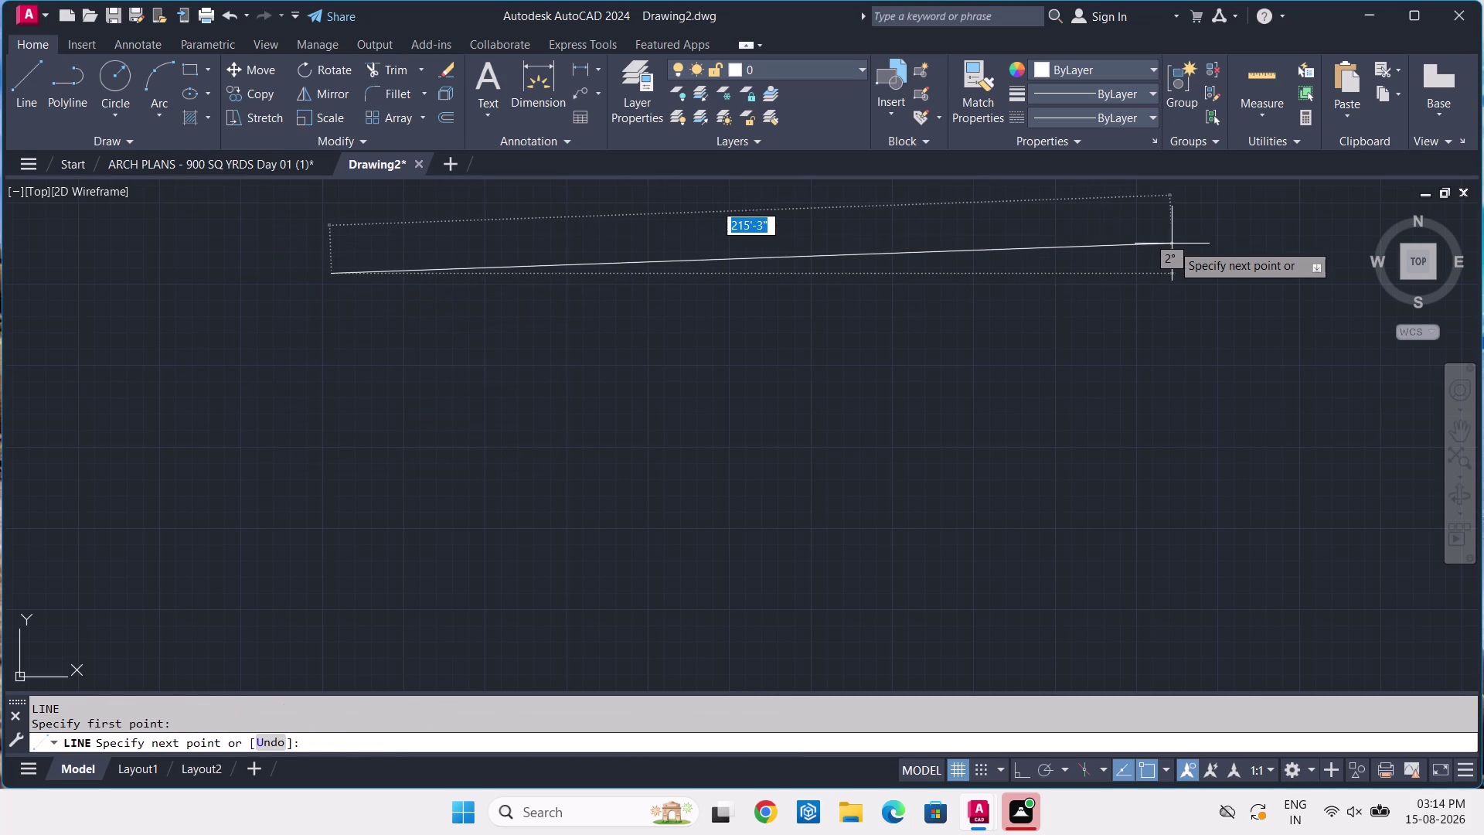
key(Page_Up)
key(Up)
text(')
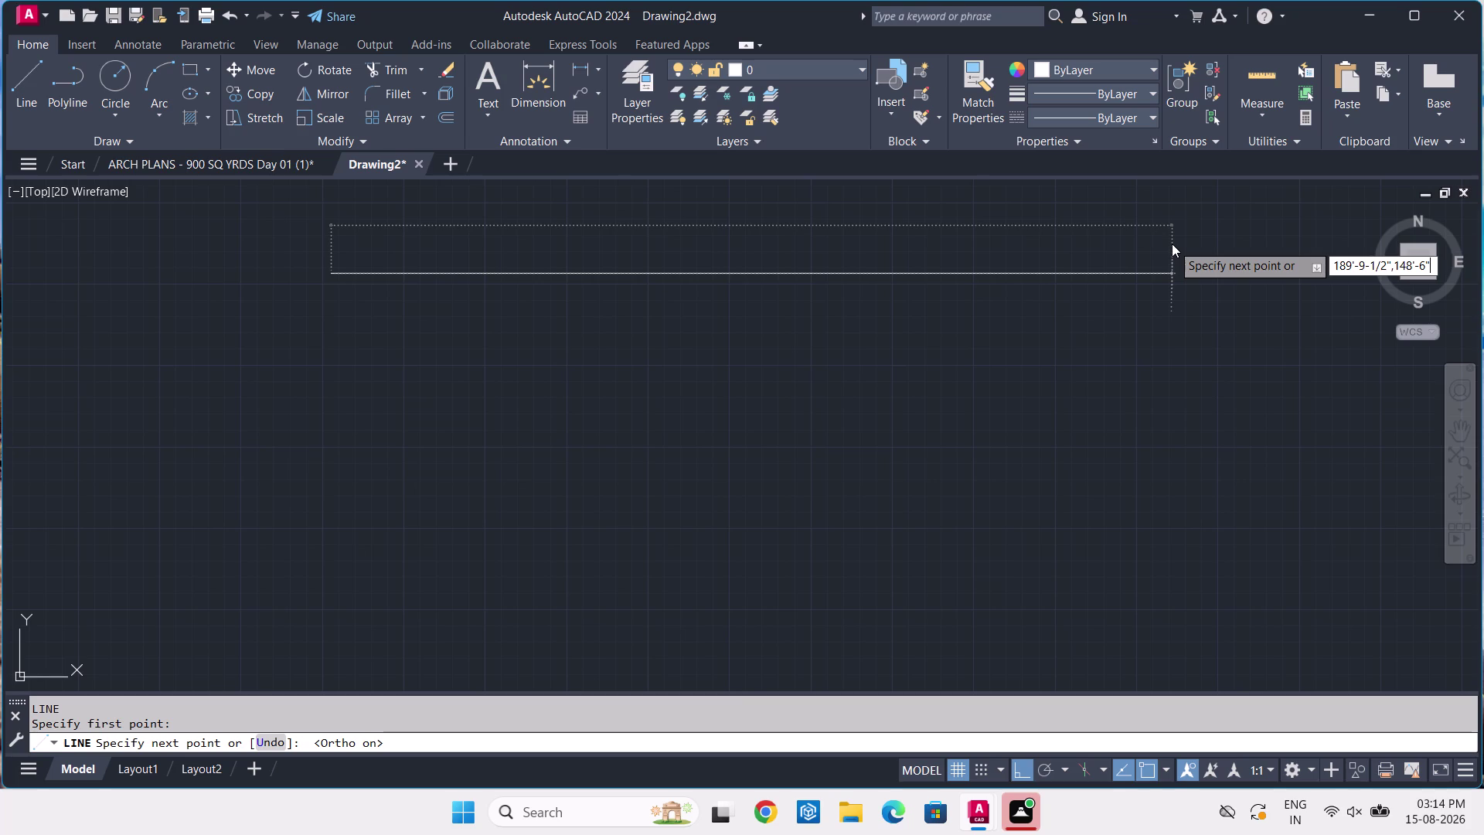
text(-)
key(End)
key(Insert)
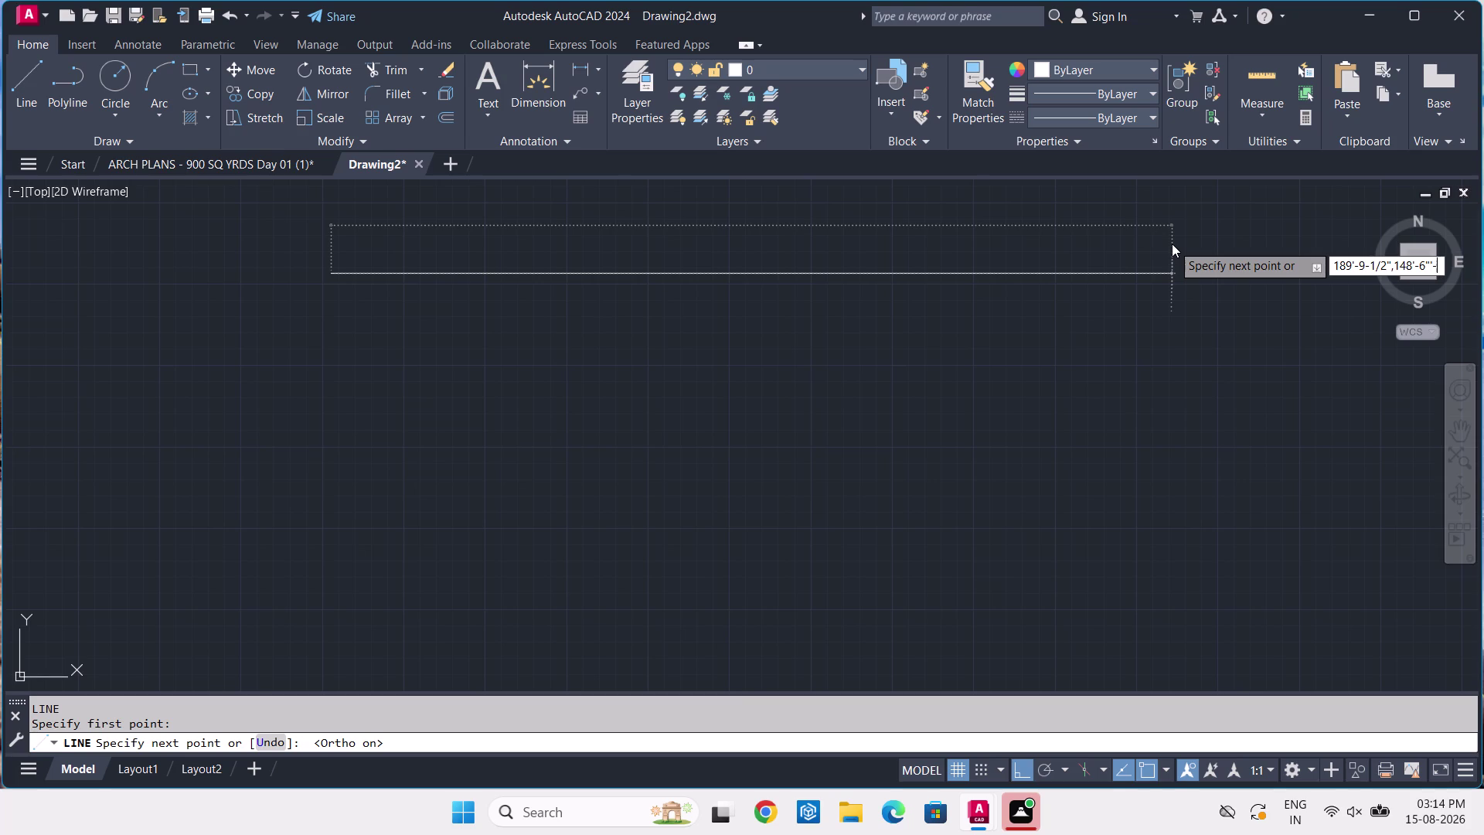
key(Delete)
key(Clear)
key(Return)
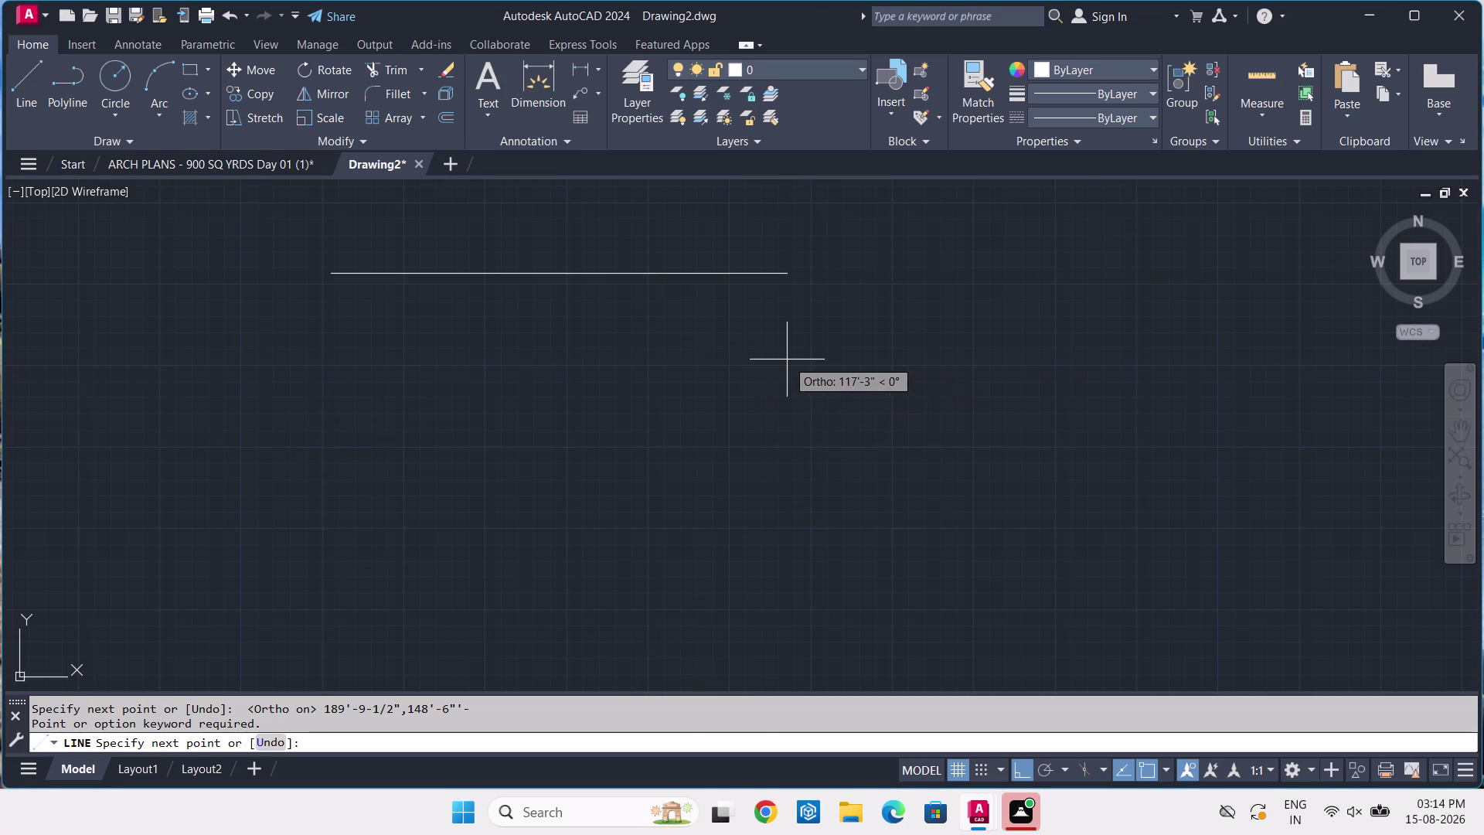
middle_drag(786, 358, 714, 368)
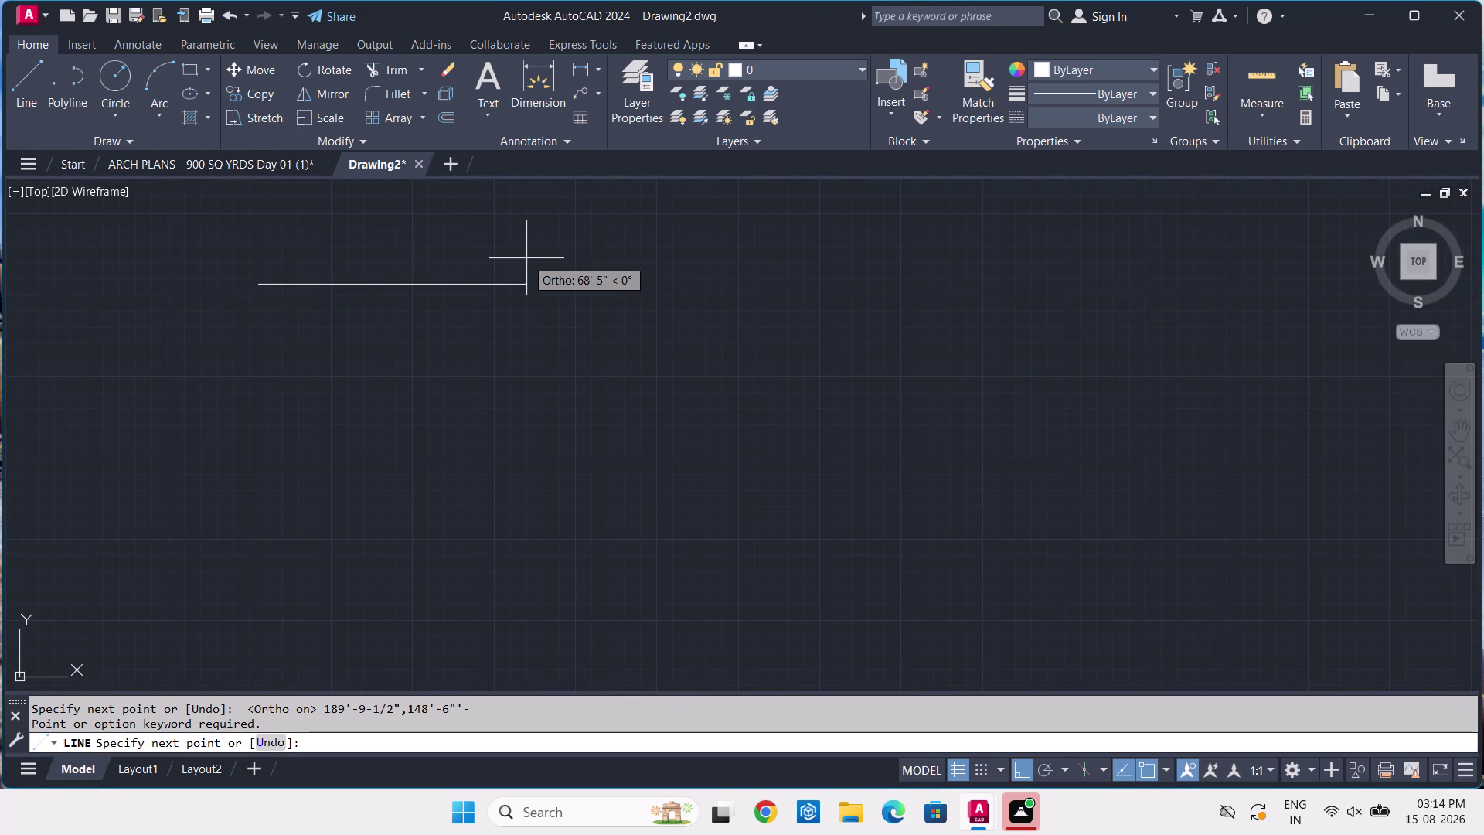
key(Page_Up)
key(Up)
text('-)
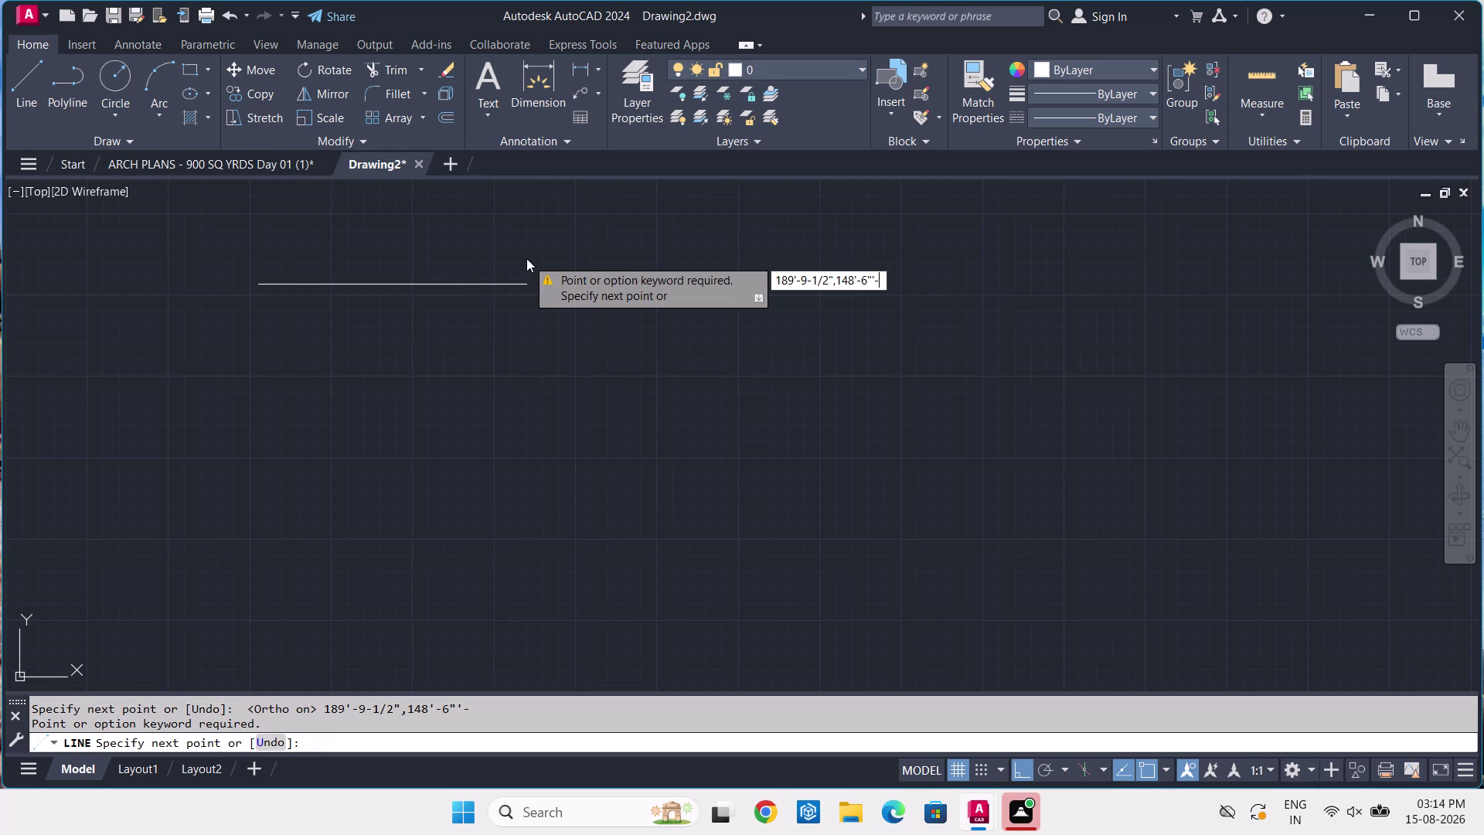
key(F12)
key(Escape)
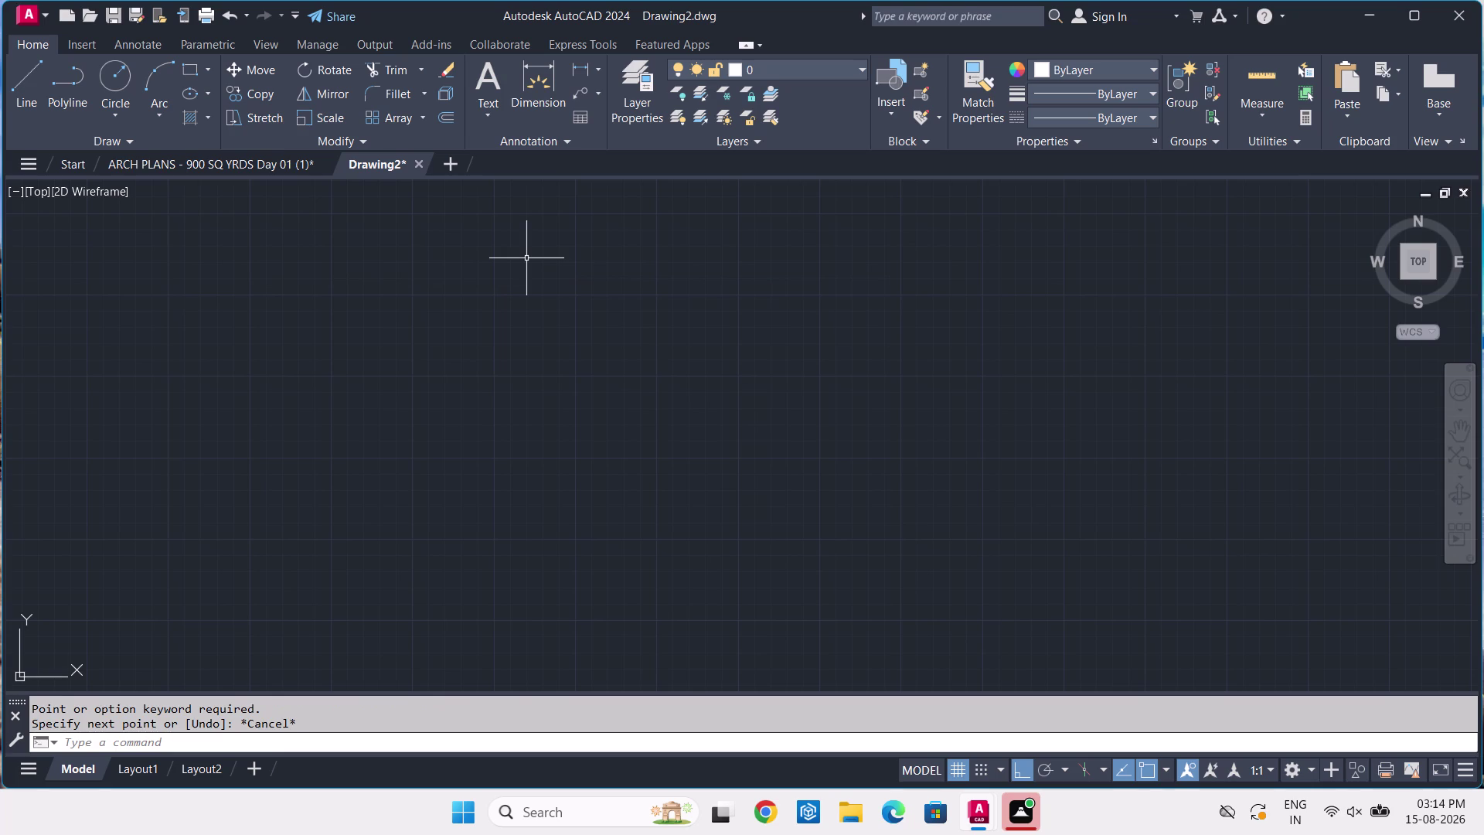
key(F12)
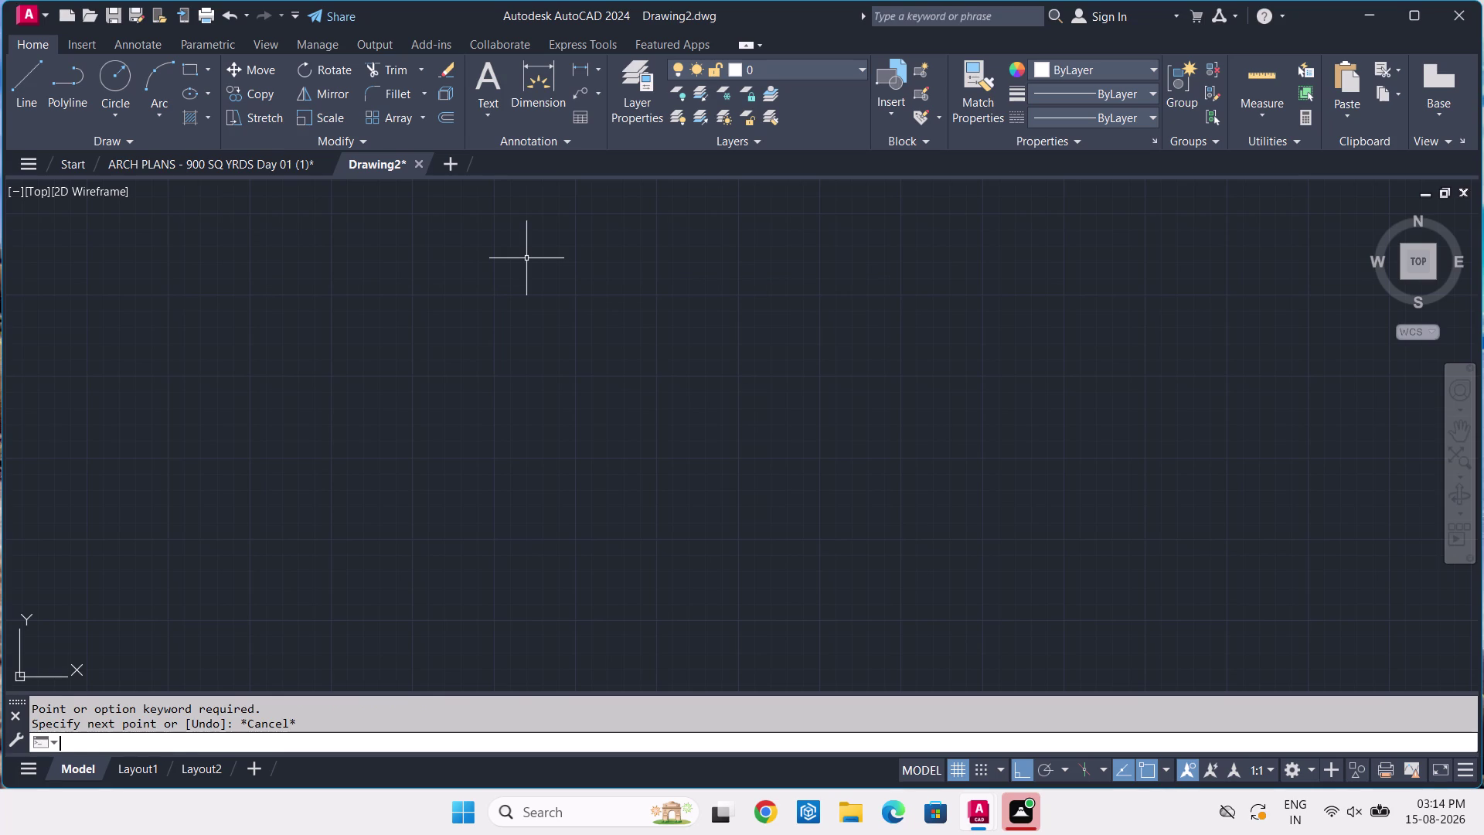
text(L)
key(space)
Delete the stray zero-length line left by the first line attempt.
click(251, 273)
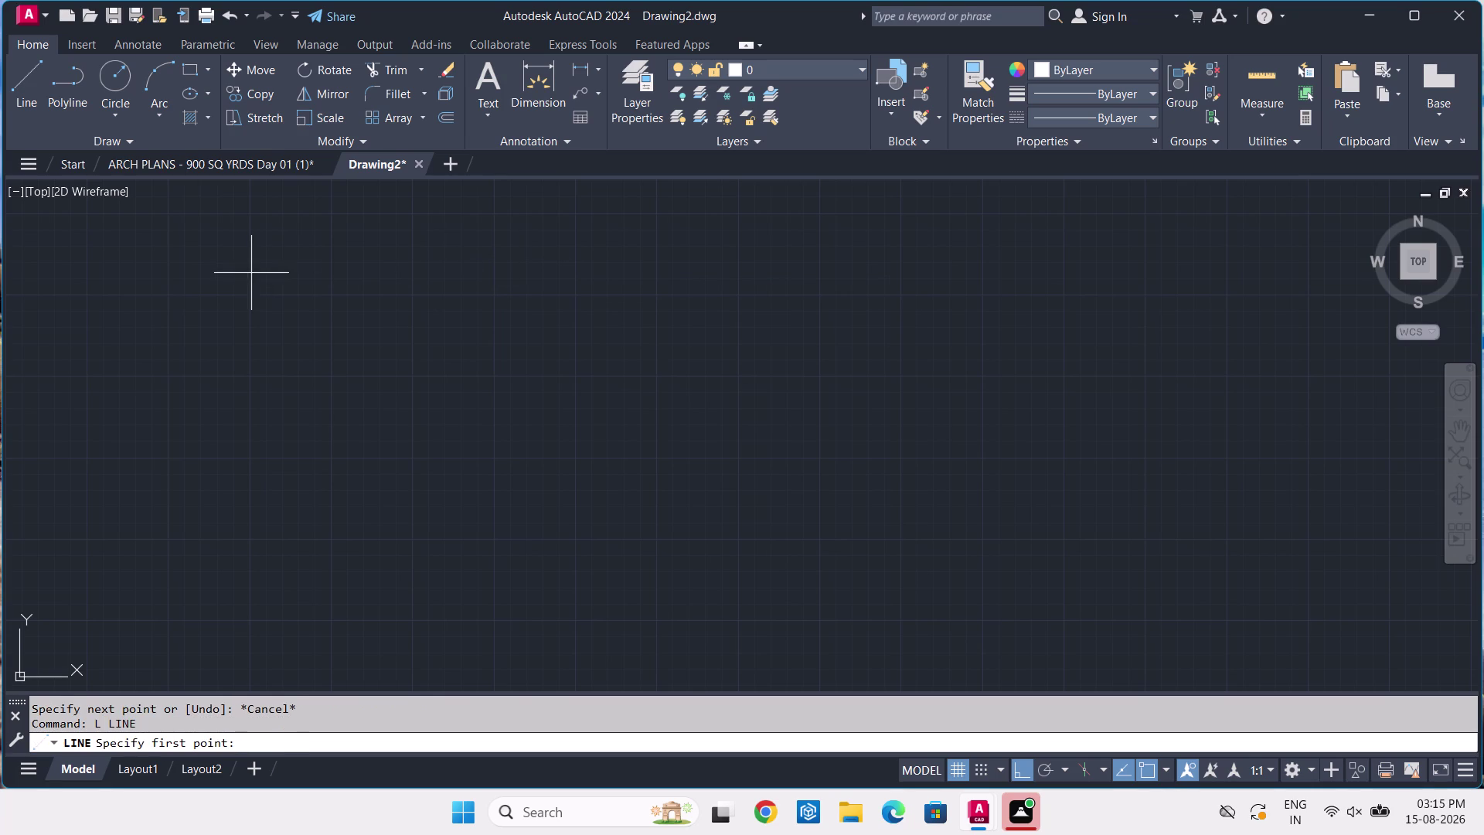
key(Page_Up)
key(Up)
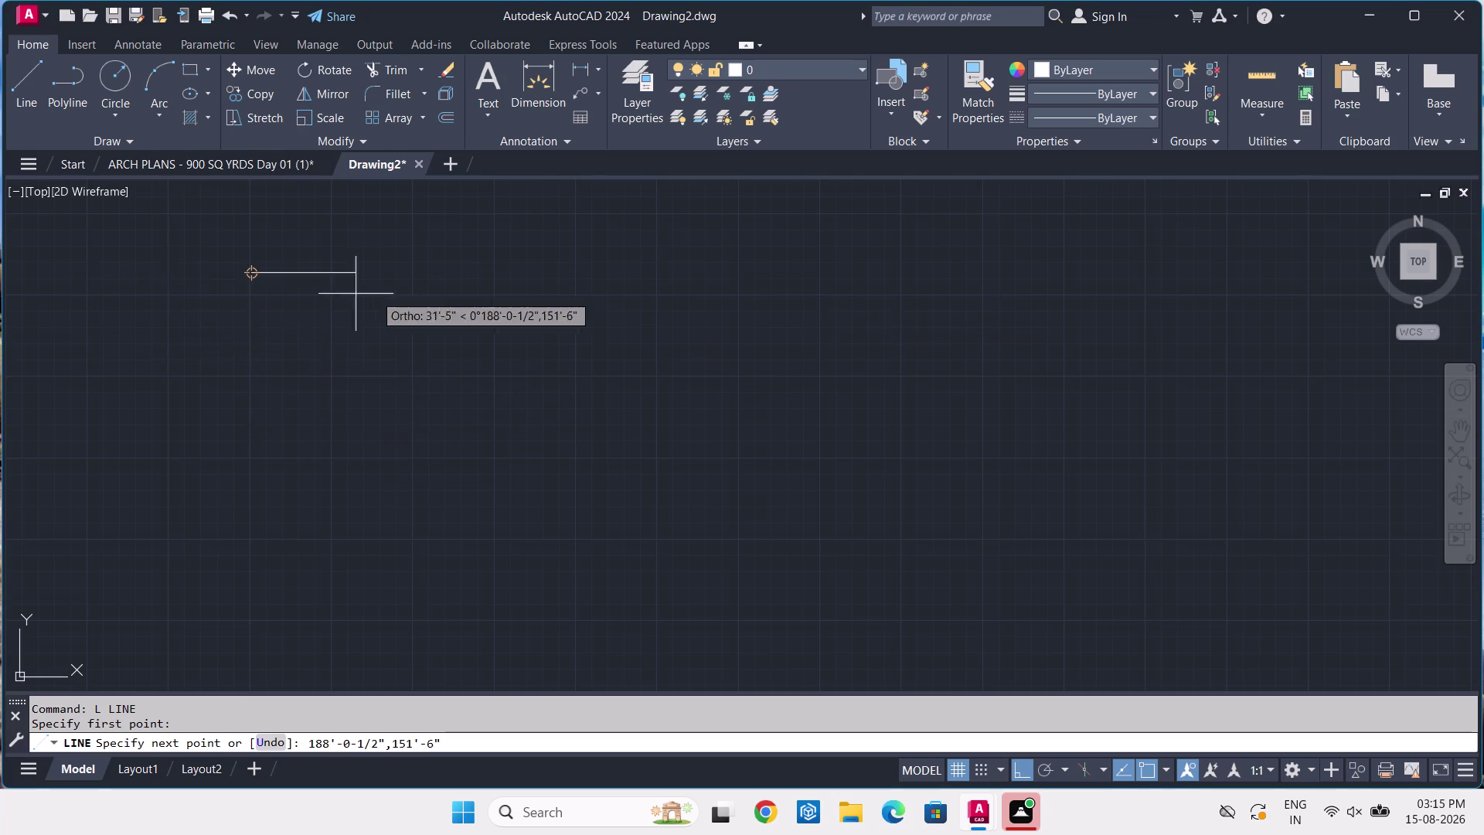
key(space)
key(space)
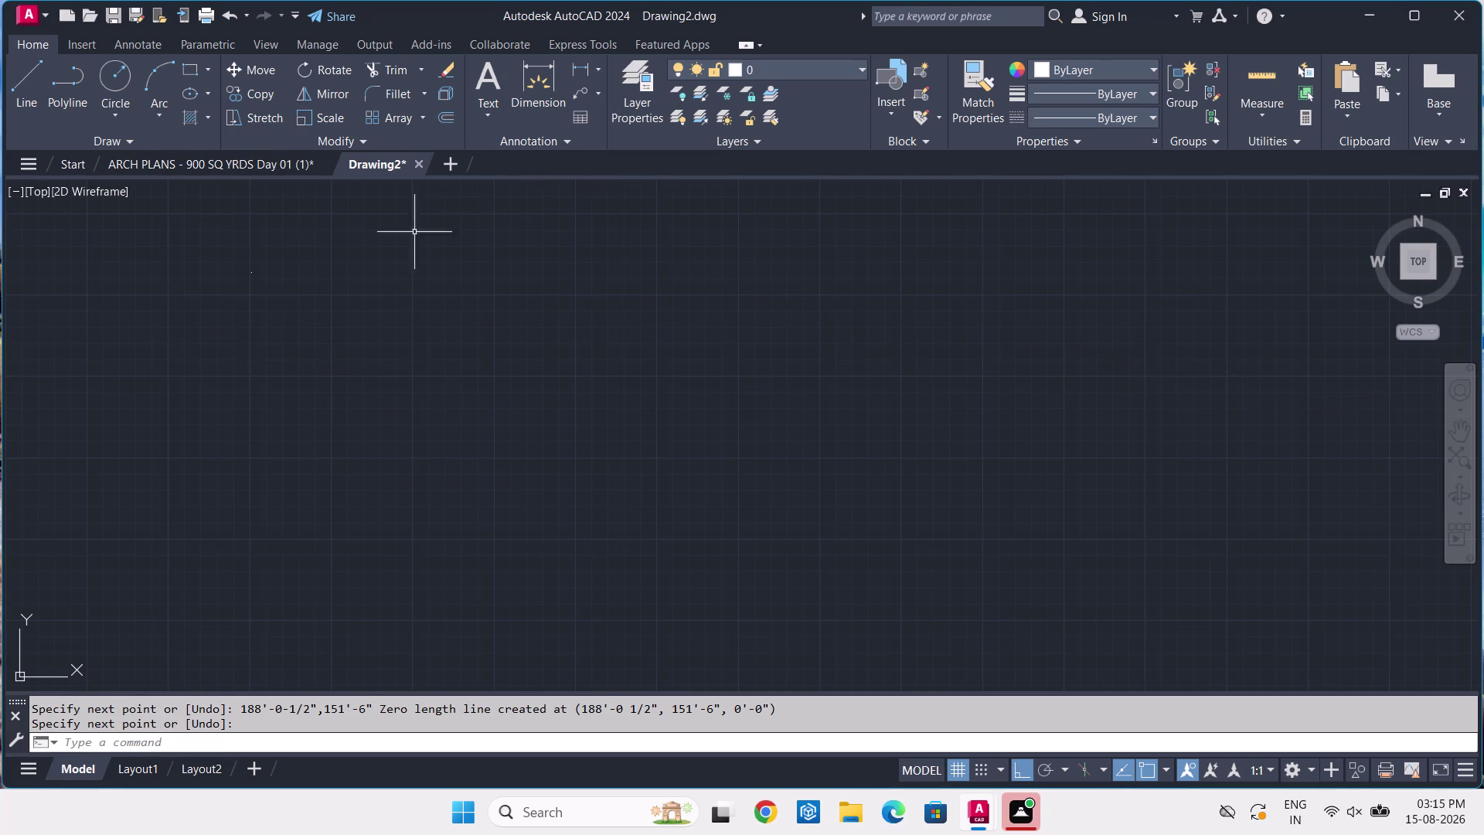
click(251, 275)
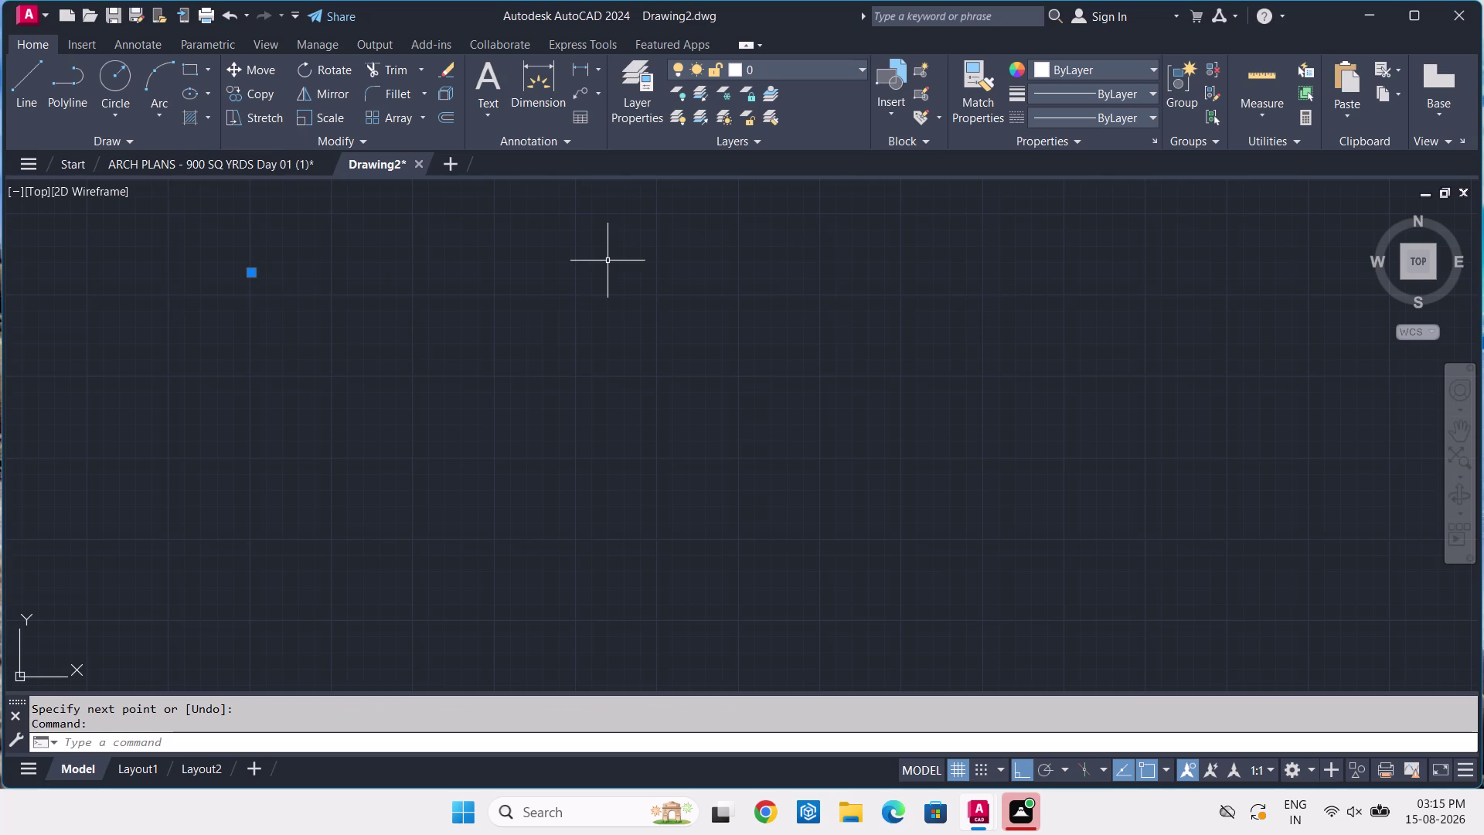
key(Delete)
Start another line, then clear its entered coordinates and cancel it.
text(L)
key(space)
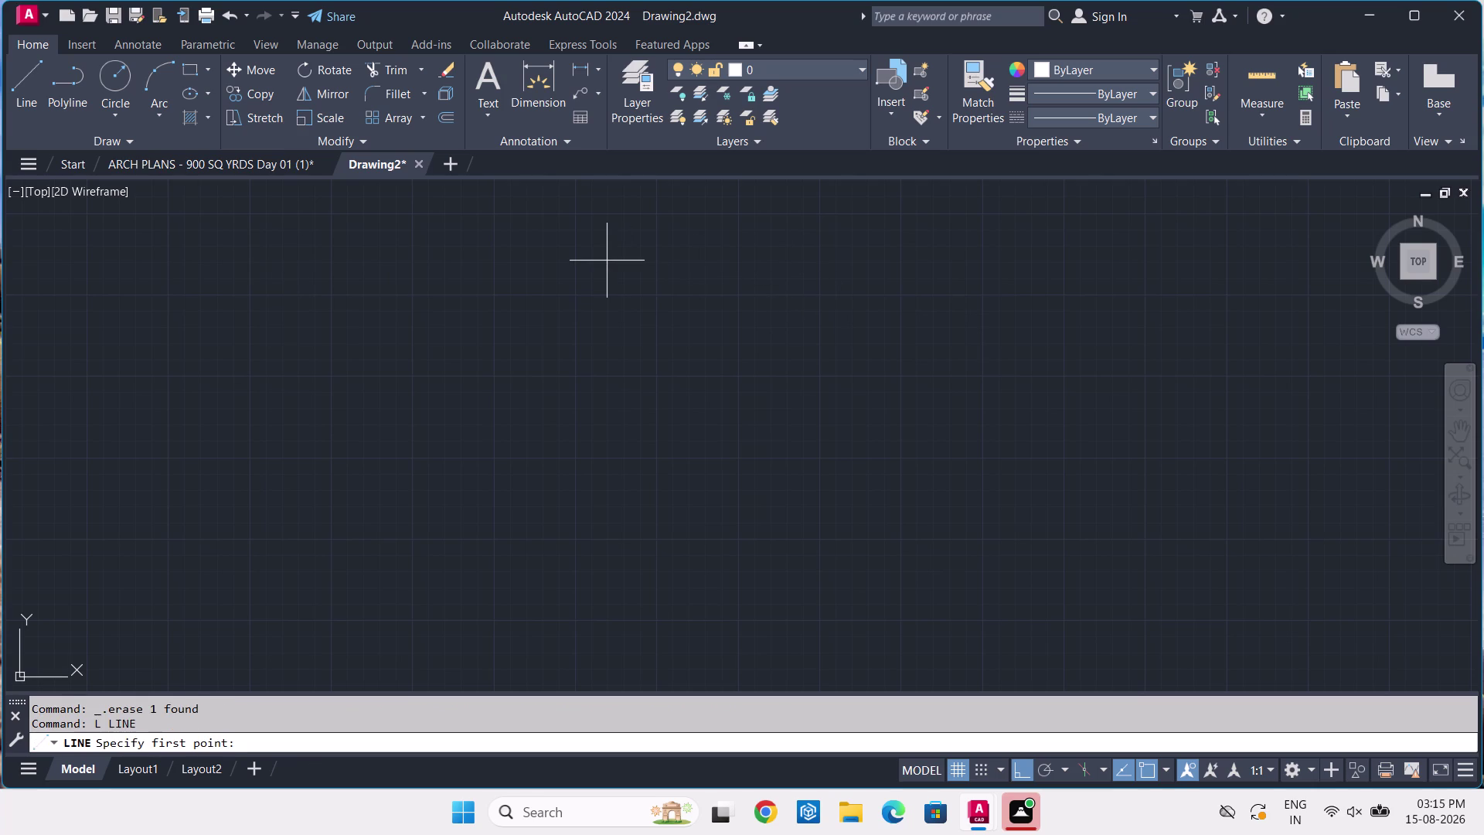
click(284, 316)
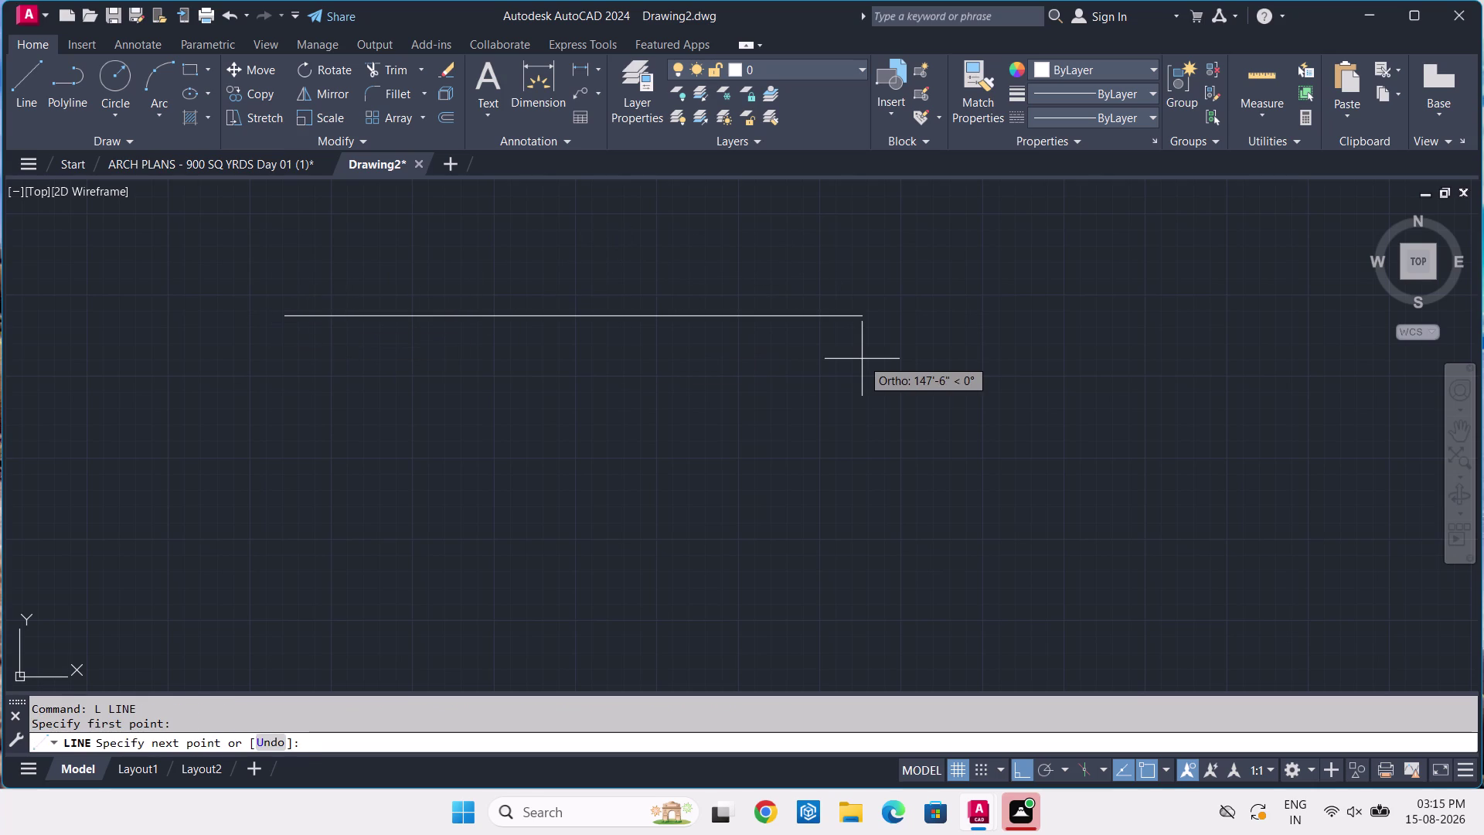
key(Page_Up)
key(Up)
key(apostrophe)
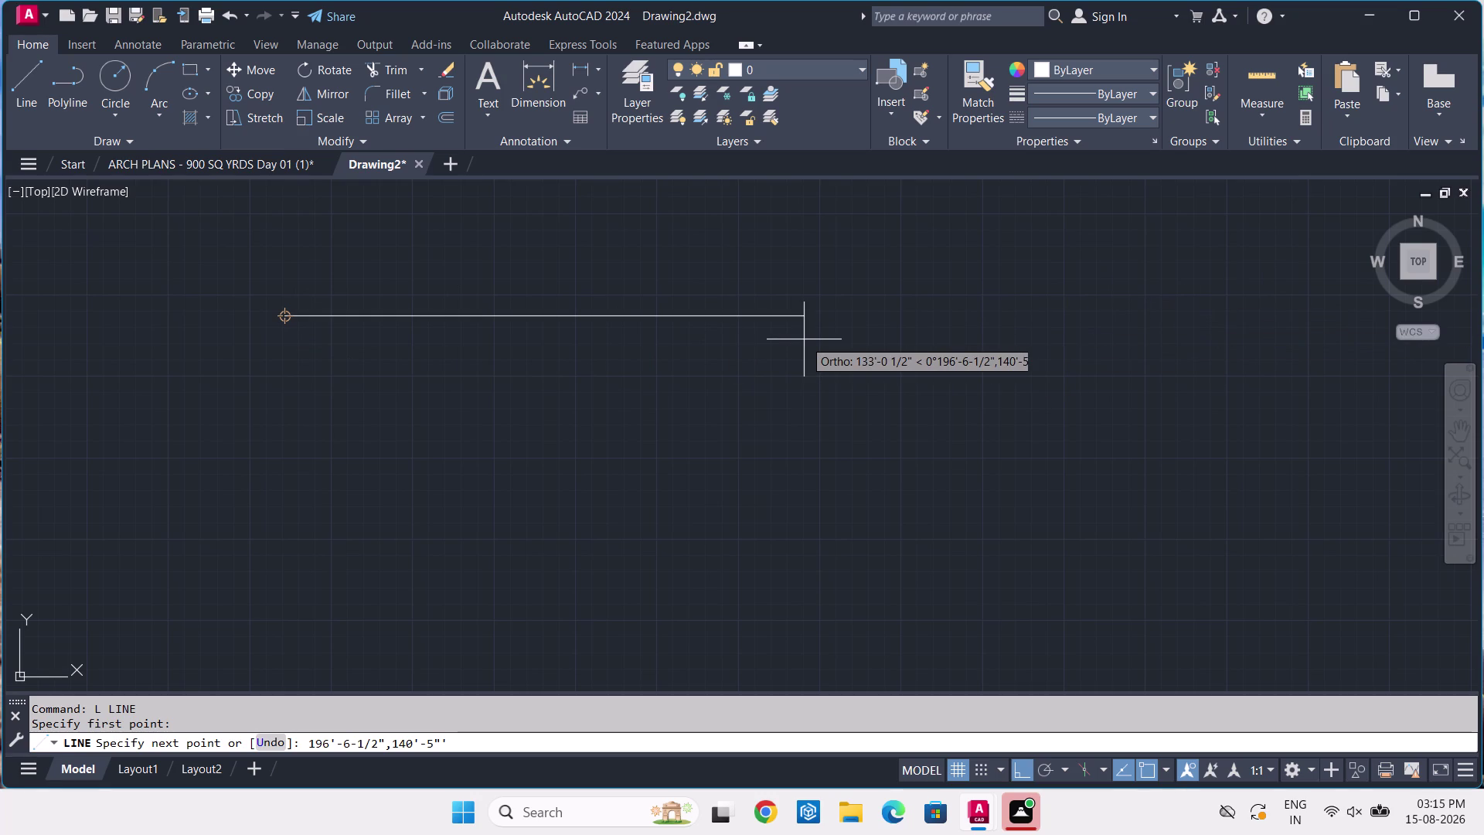
key(BackSpace)
key(BackSpace)
key(BackSpace)
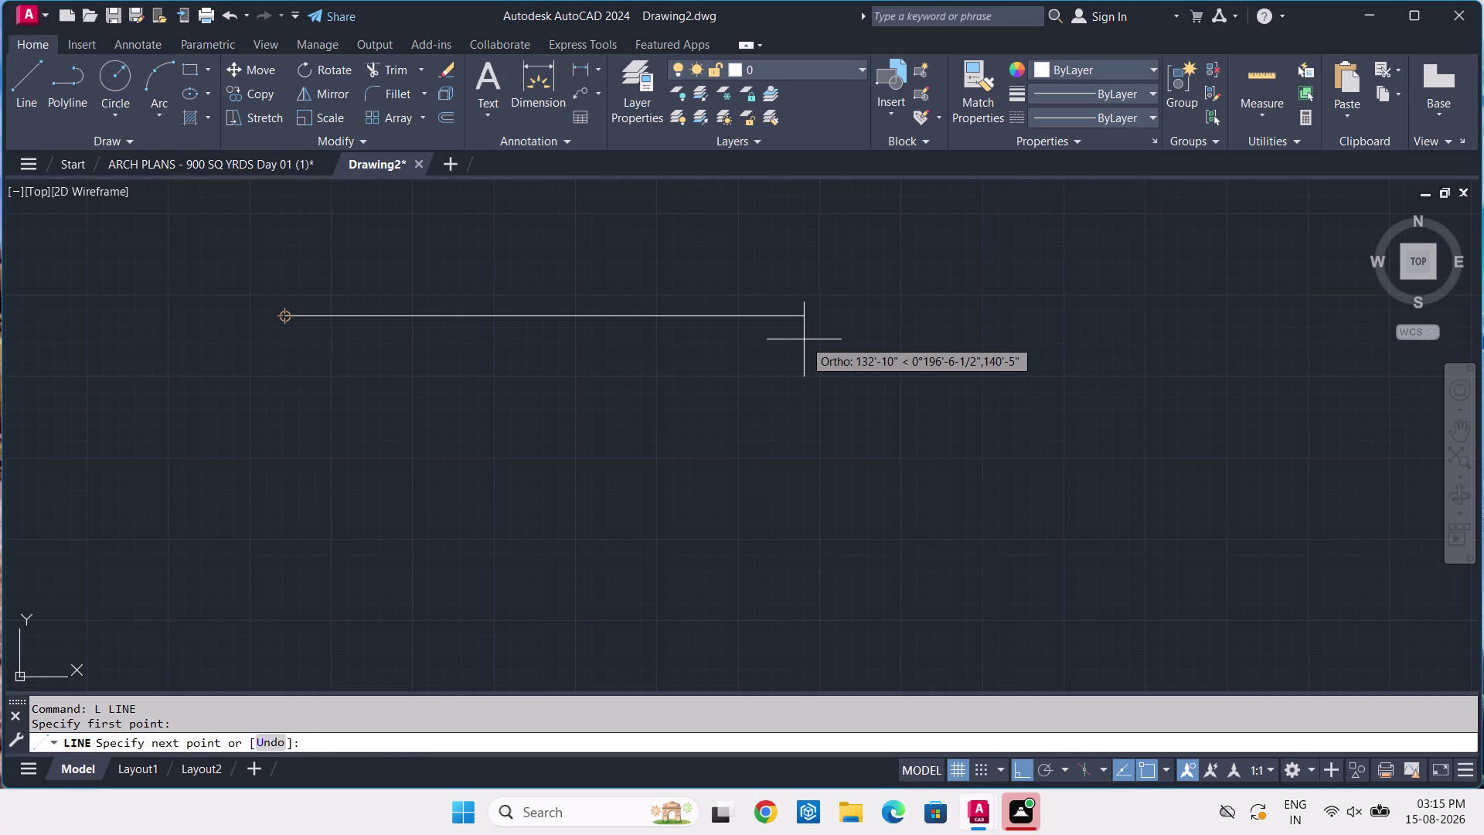
key(Page_Up)
key(Up)
key(BackSpace)
key(BackSpace)
key(BackSpace)
key(Escape)
key(Escape)
key(Escape)
key(Escape)
key(Escape)
key(Escape)
key(Escape)
key(Escape)
key(Escape)
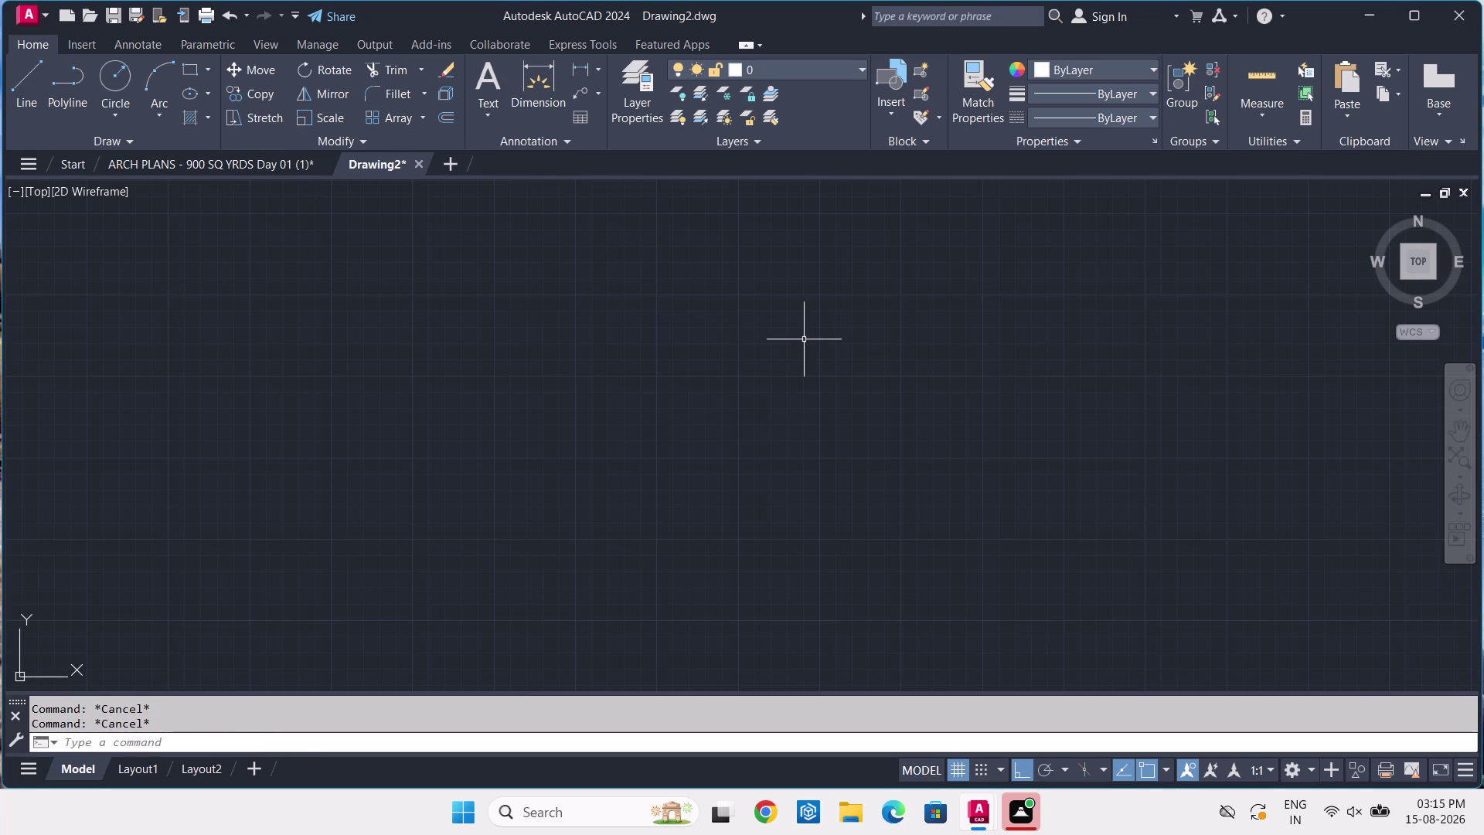
key(Escape)
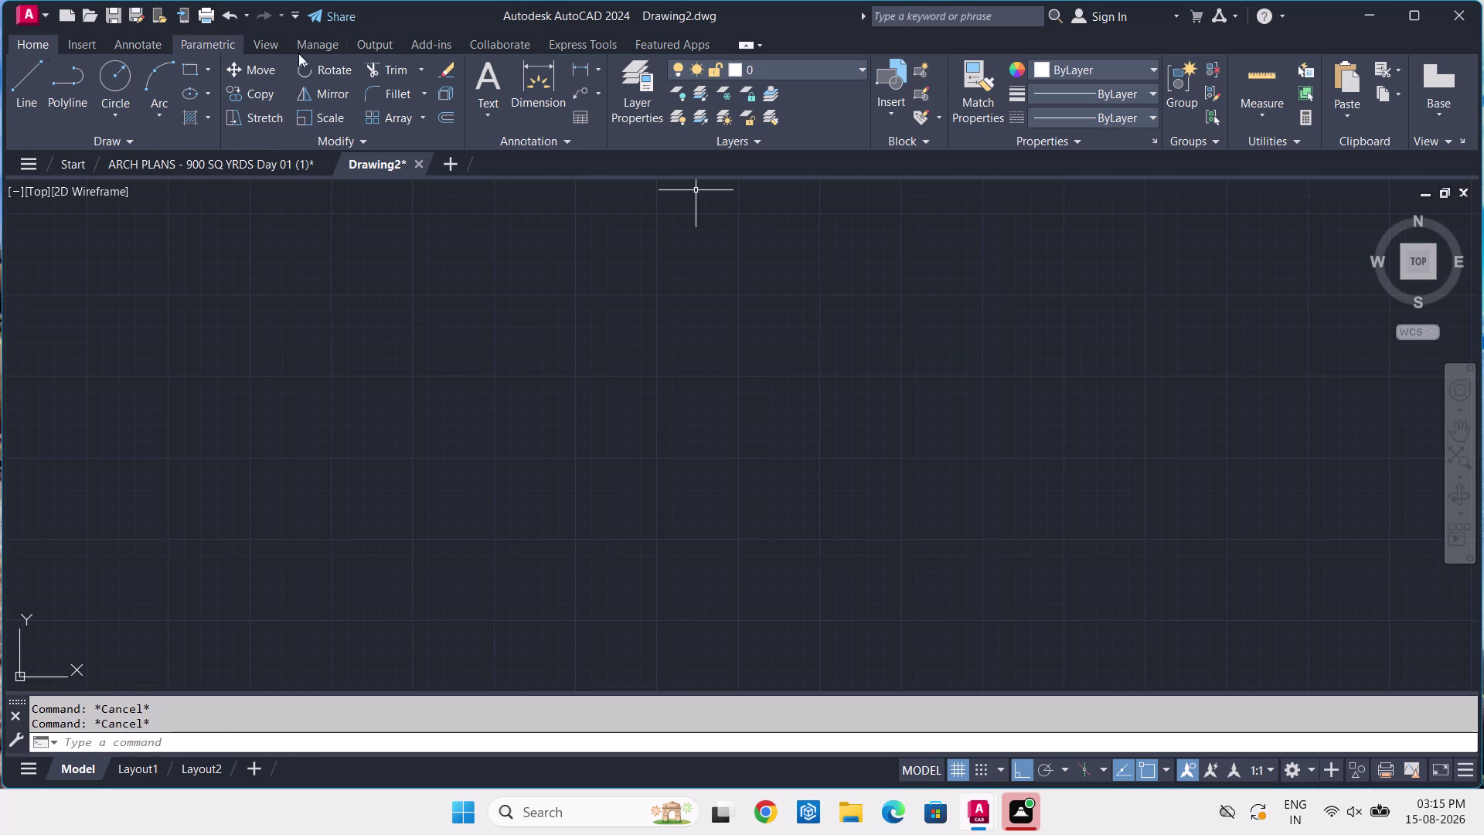
Close Drawing2 without saving and start a new blank Drawing3.
click(415, 165)
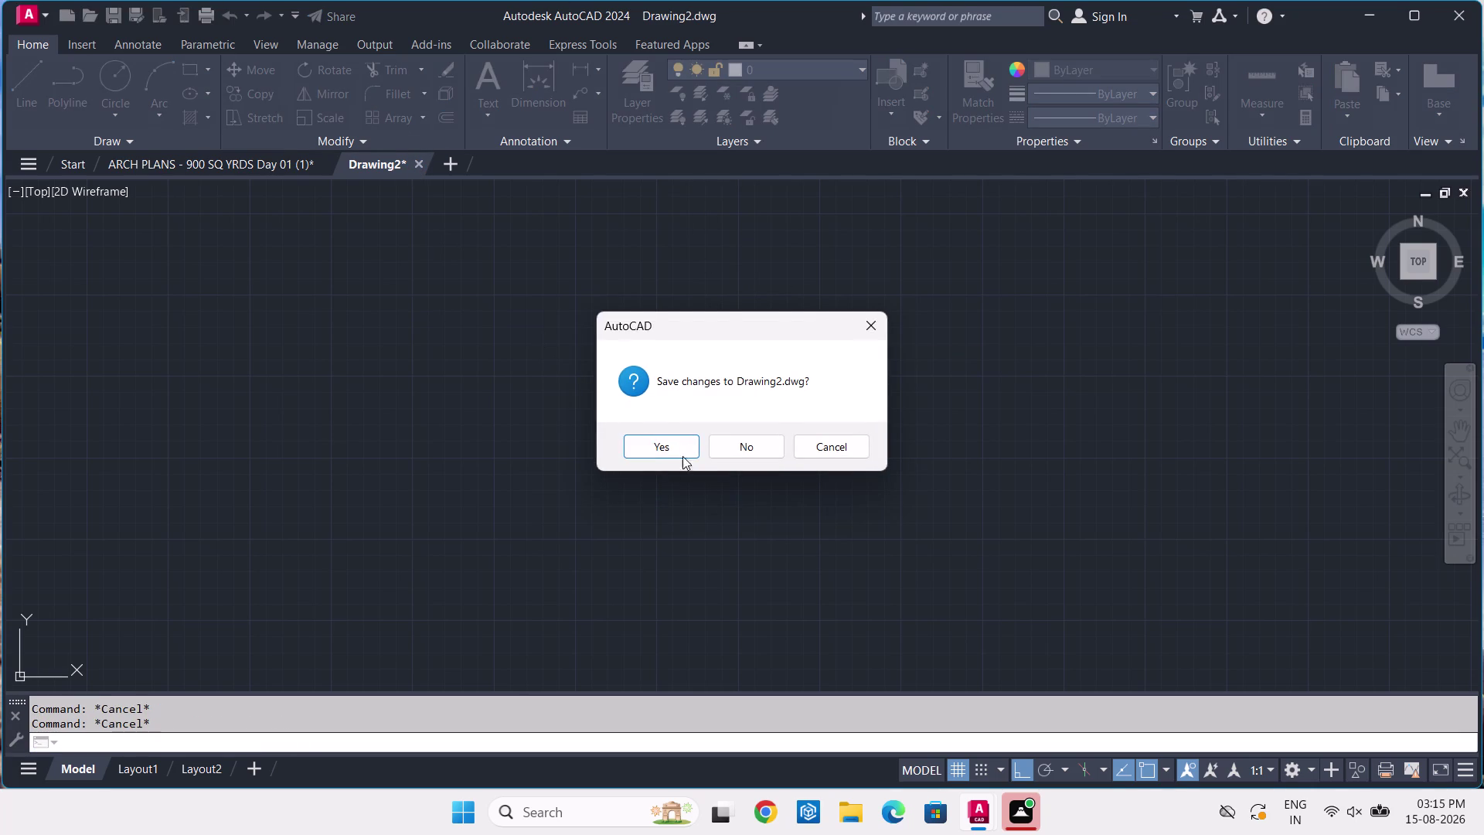
click(727, 454)
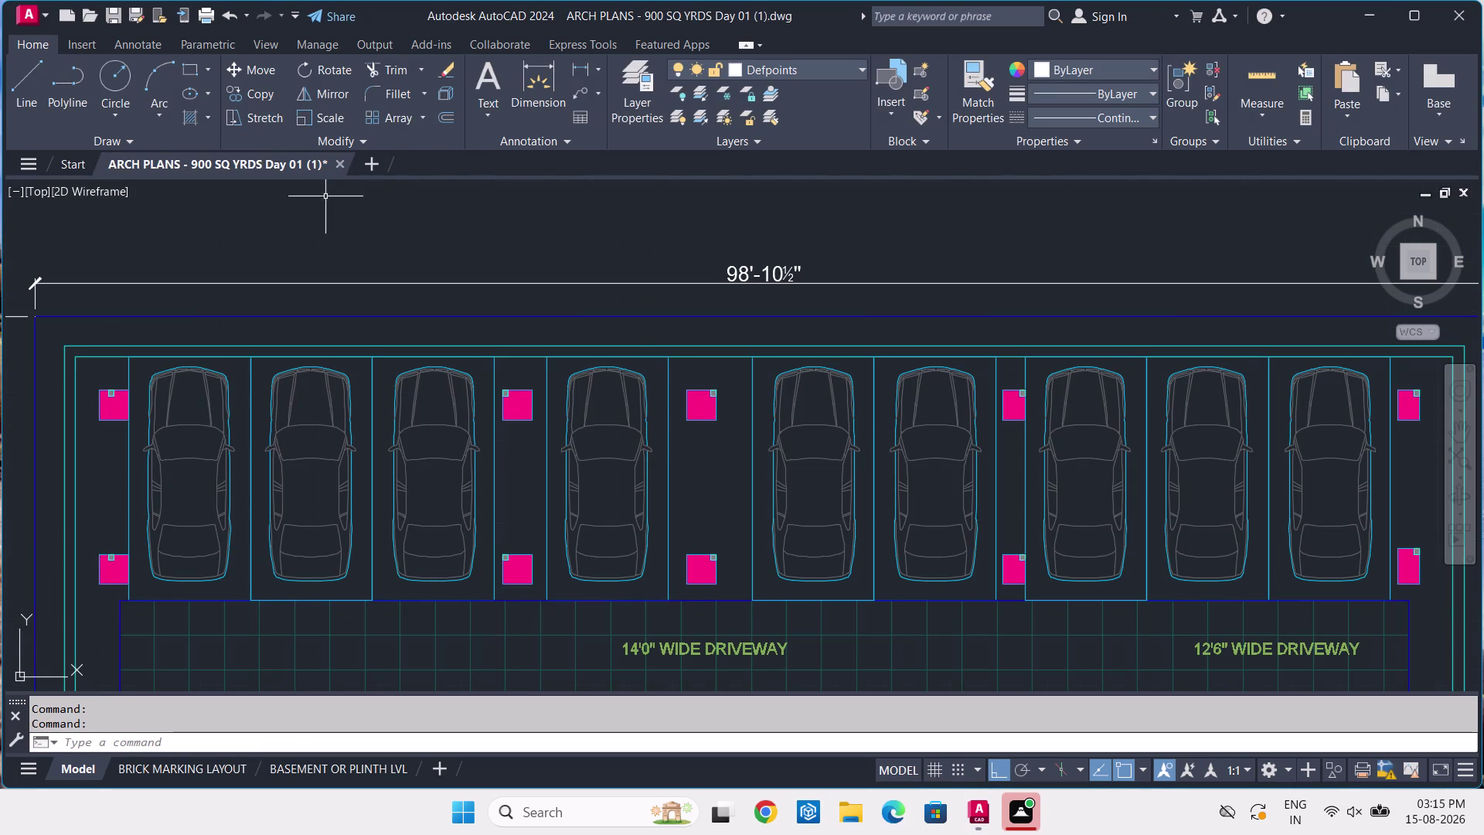
click(364, 175)
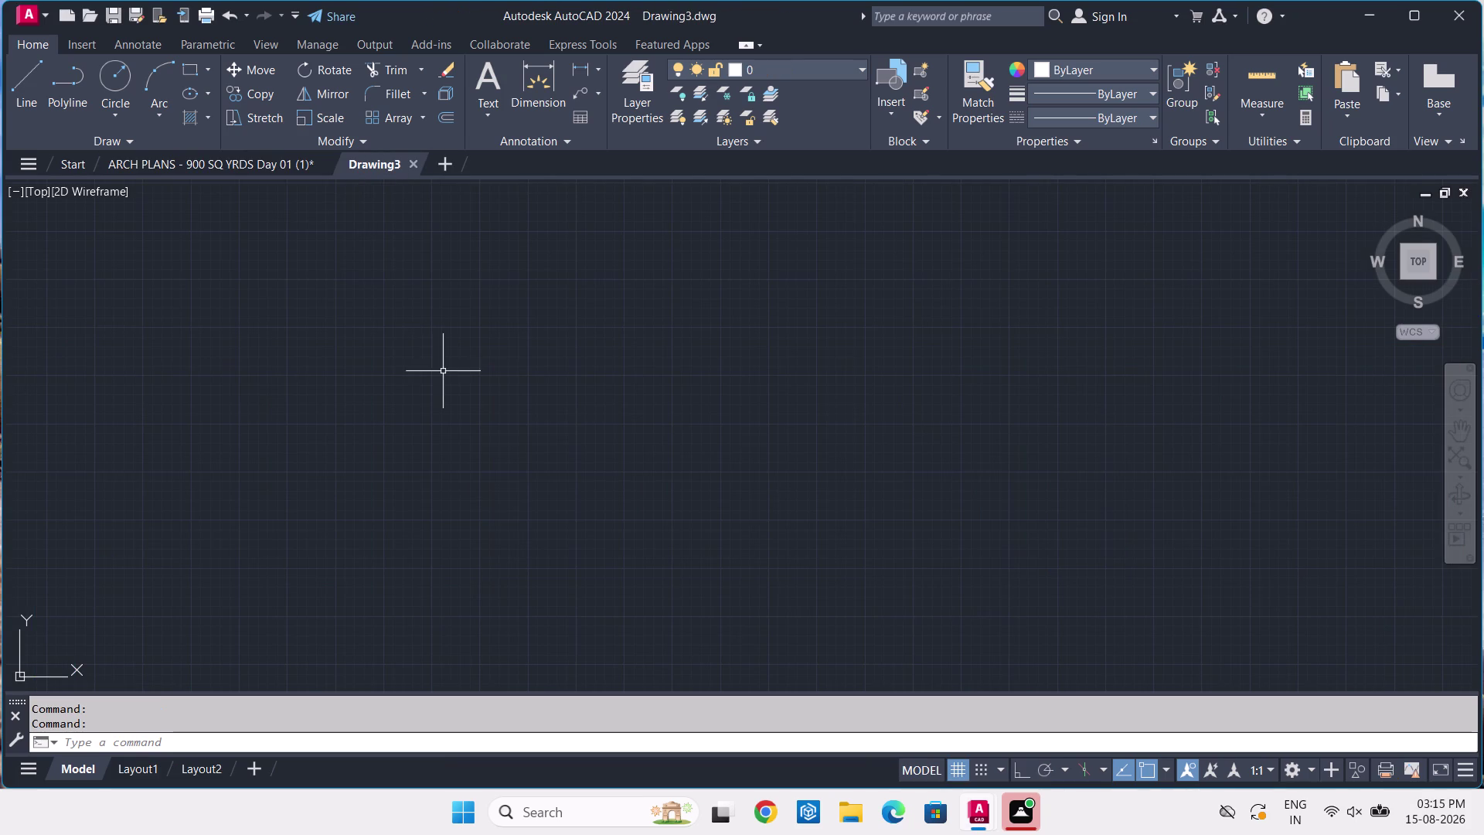
Begin a line in the upper left with Ortho (F8) on, then cancel it.
text(L)
key(space)
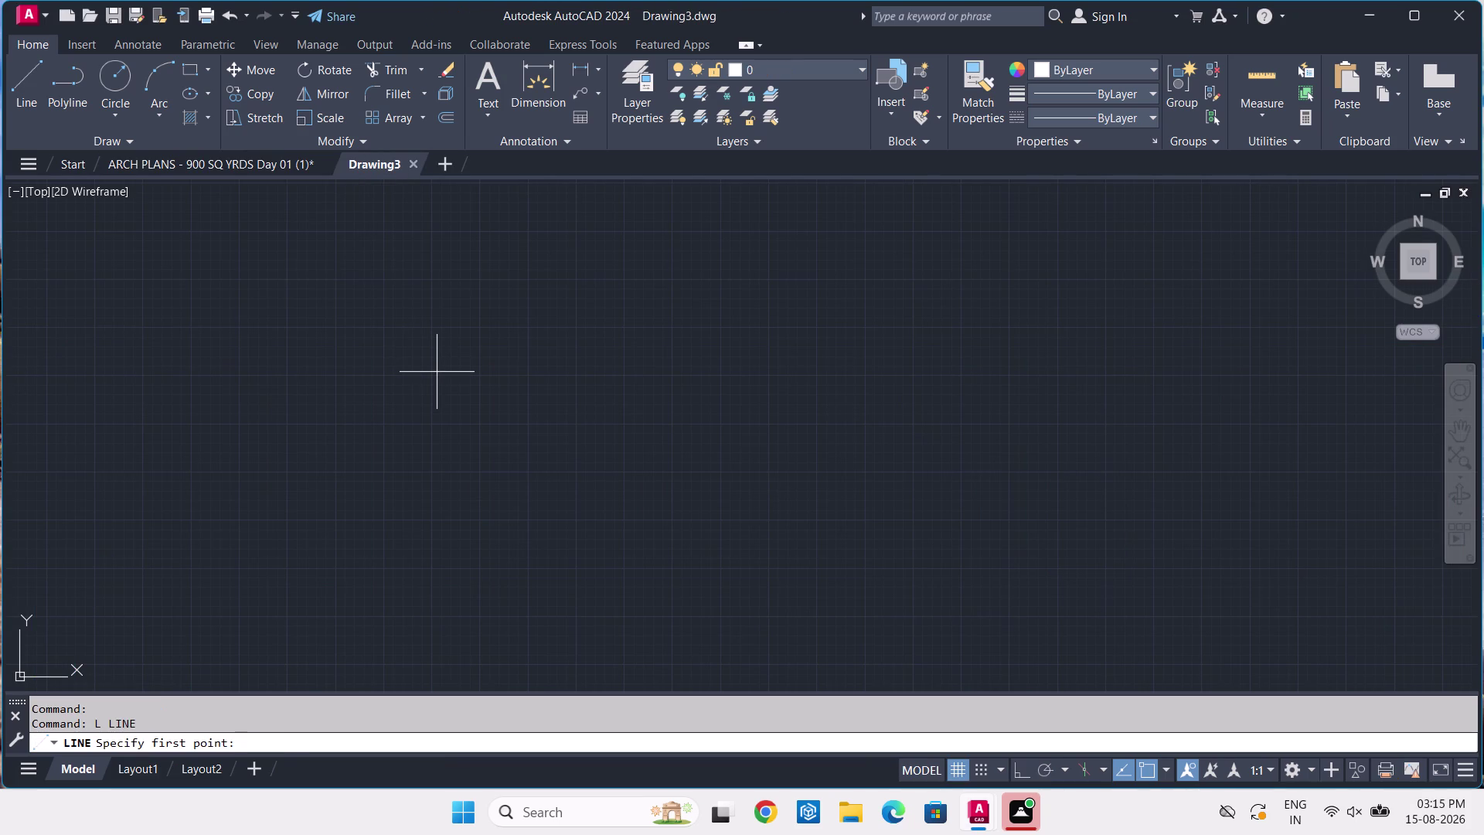
drag(374, 315, 385, 325)
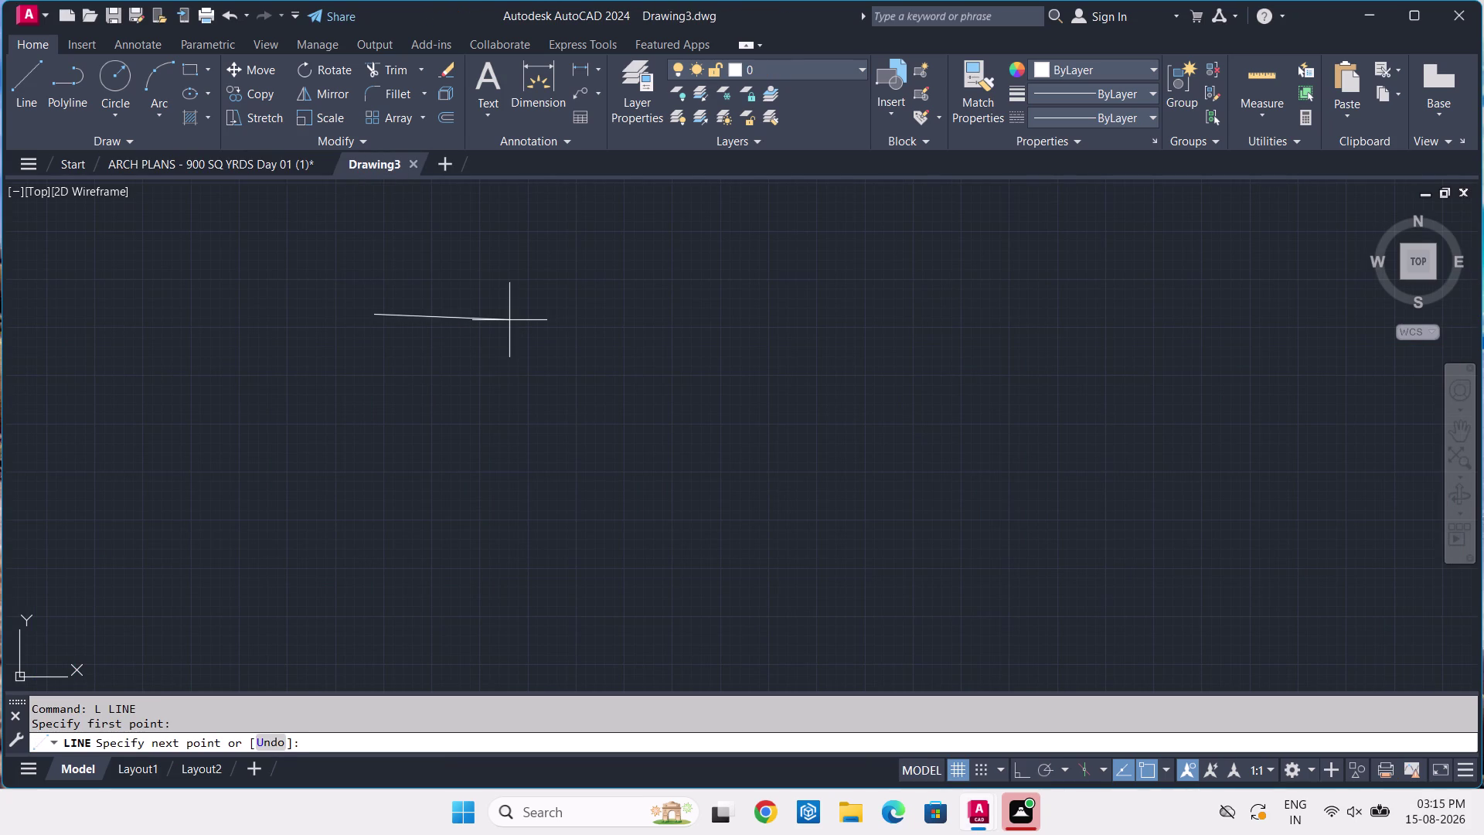
key(F8)
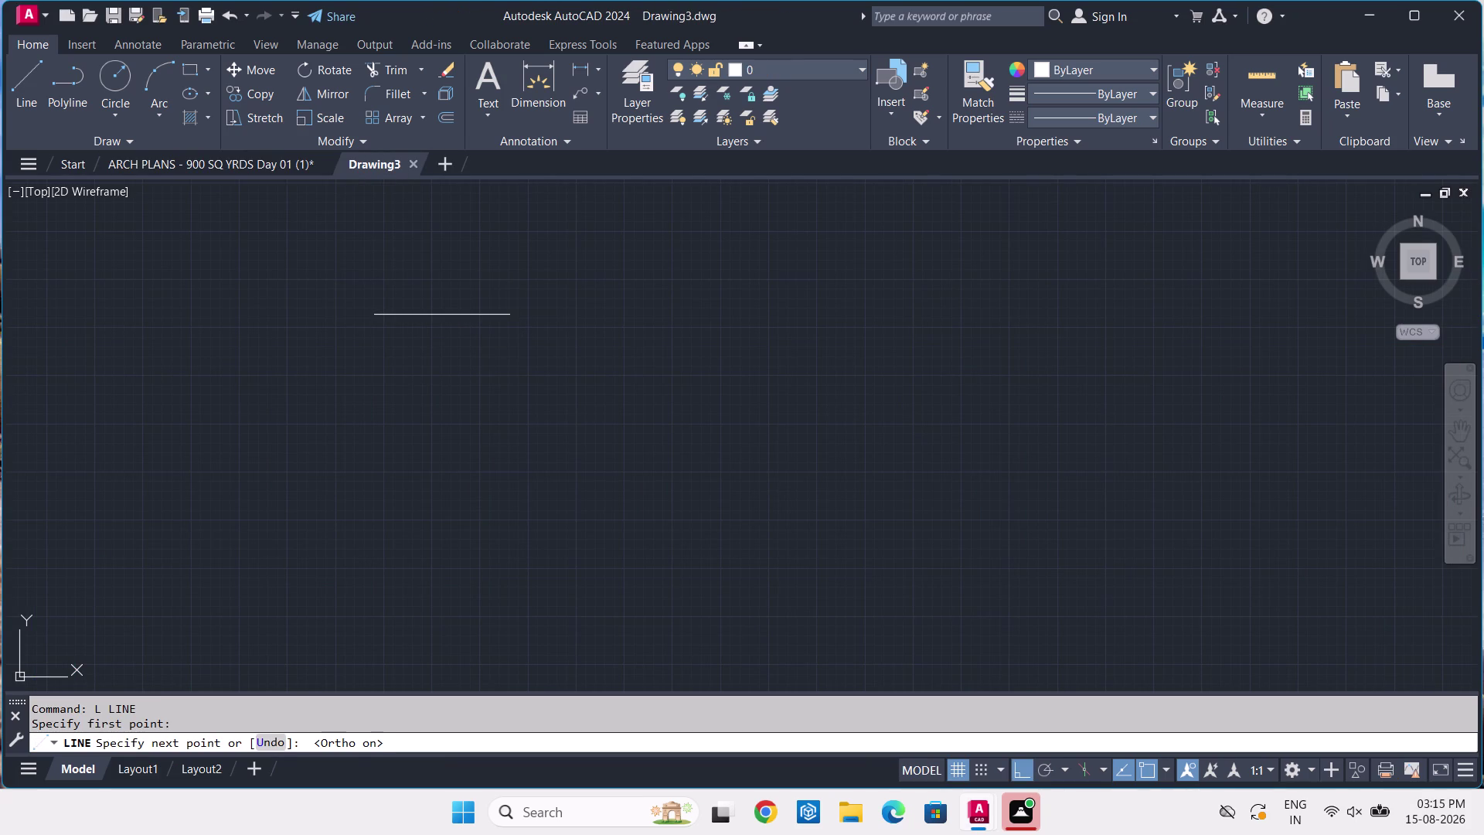
key(End)
key(Insert)
key(End)
key(Insert)
key(End)
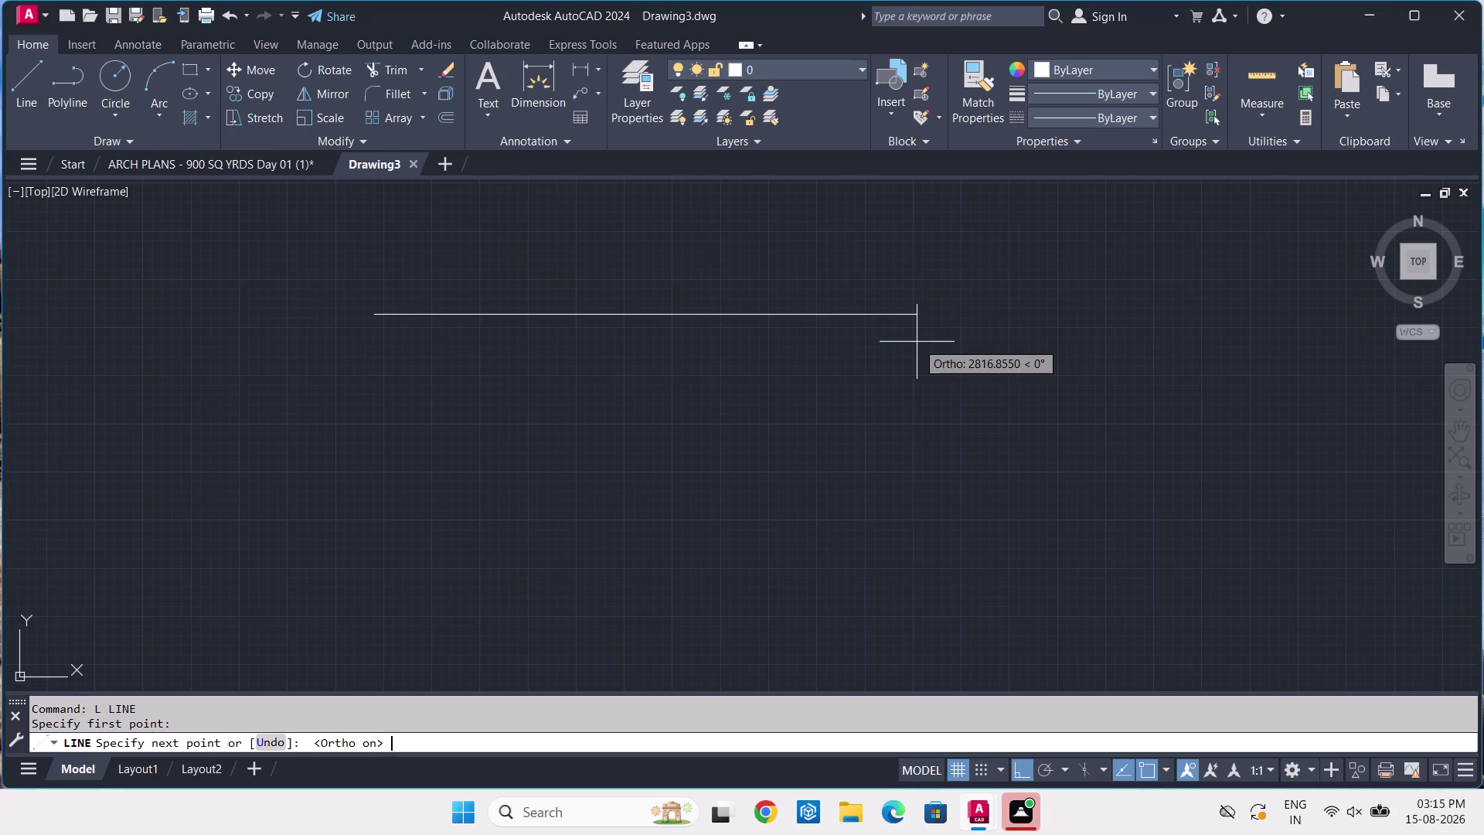
key(Insert)
Begin a second line lower down, erase the typed lengths, and cancel it.
key(Return)
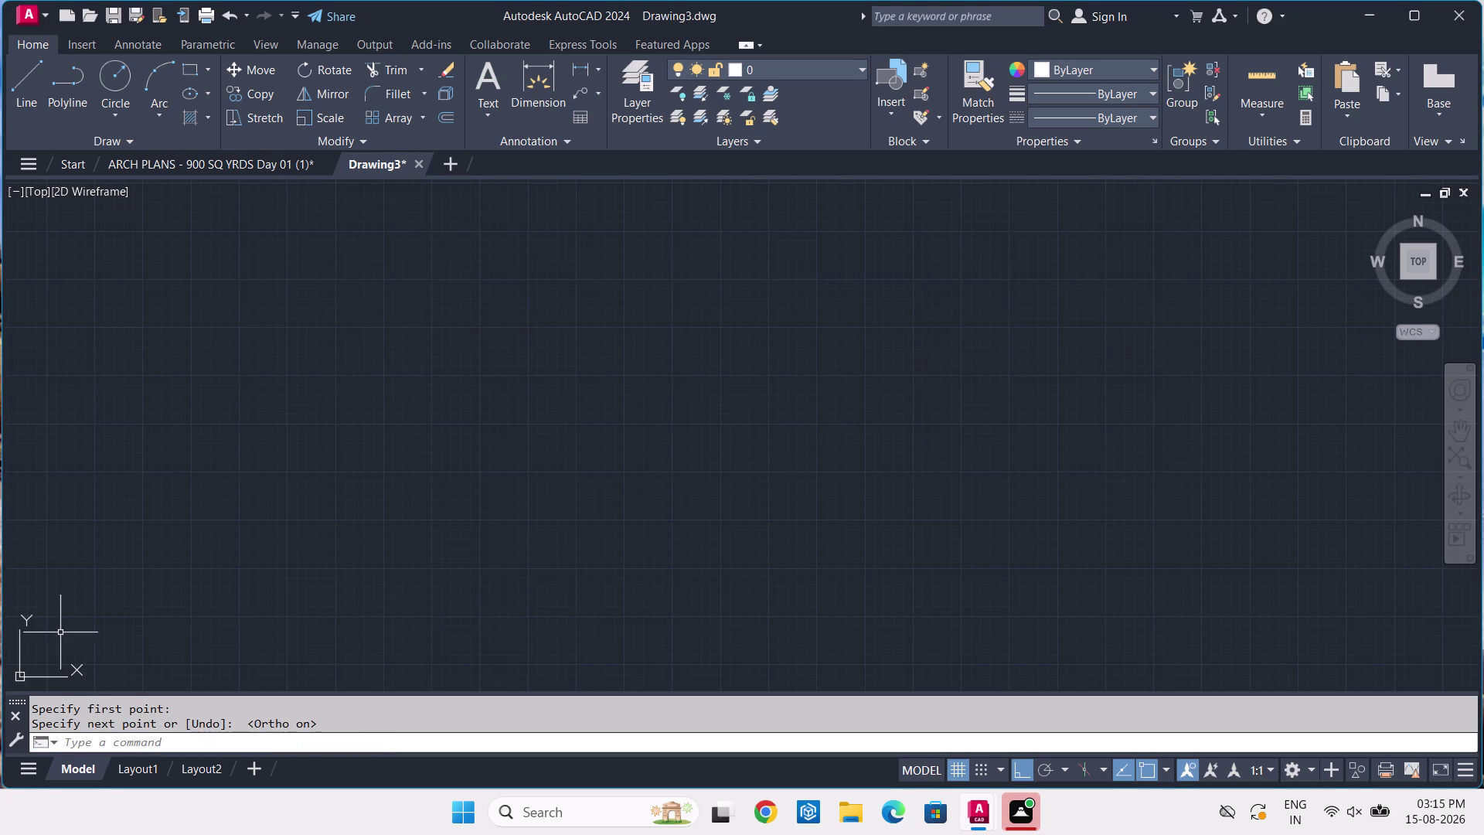
key(Return)
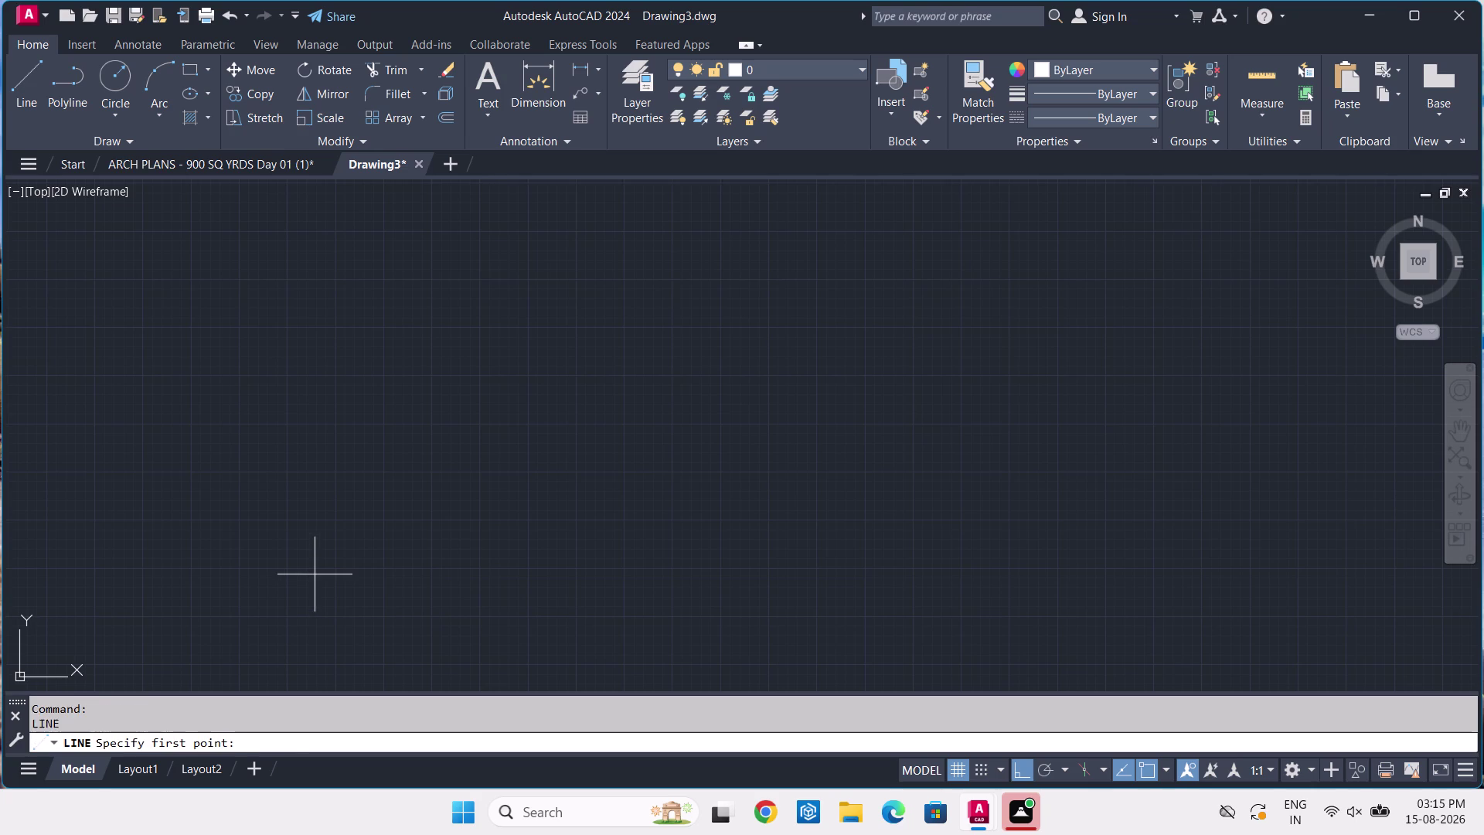
drag(384, 493, 381, 500)
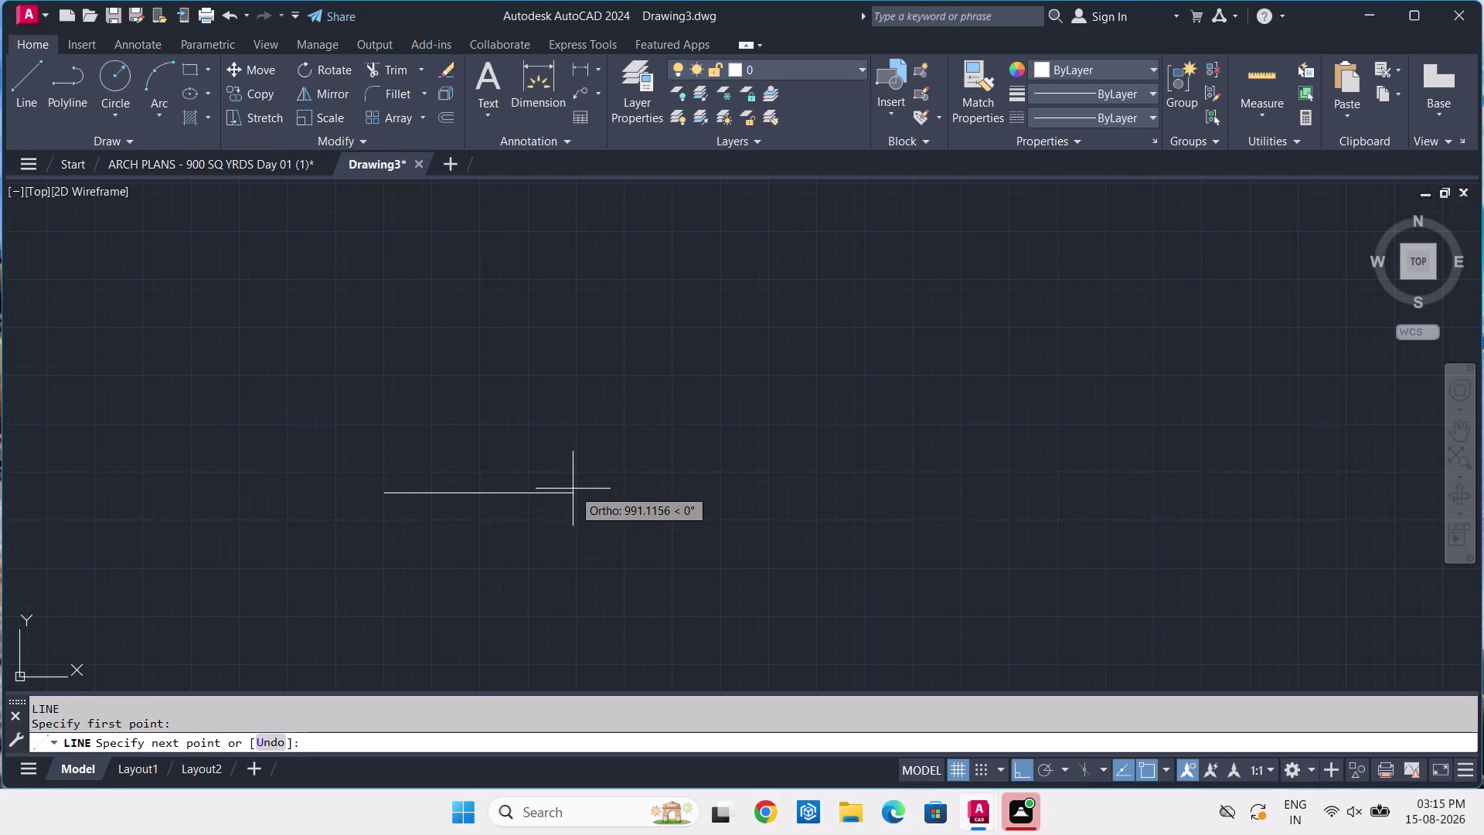
text(56)
text(45666)
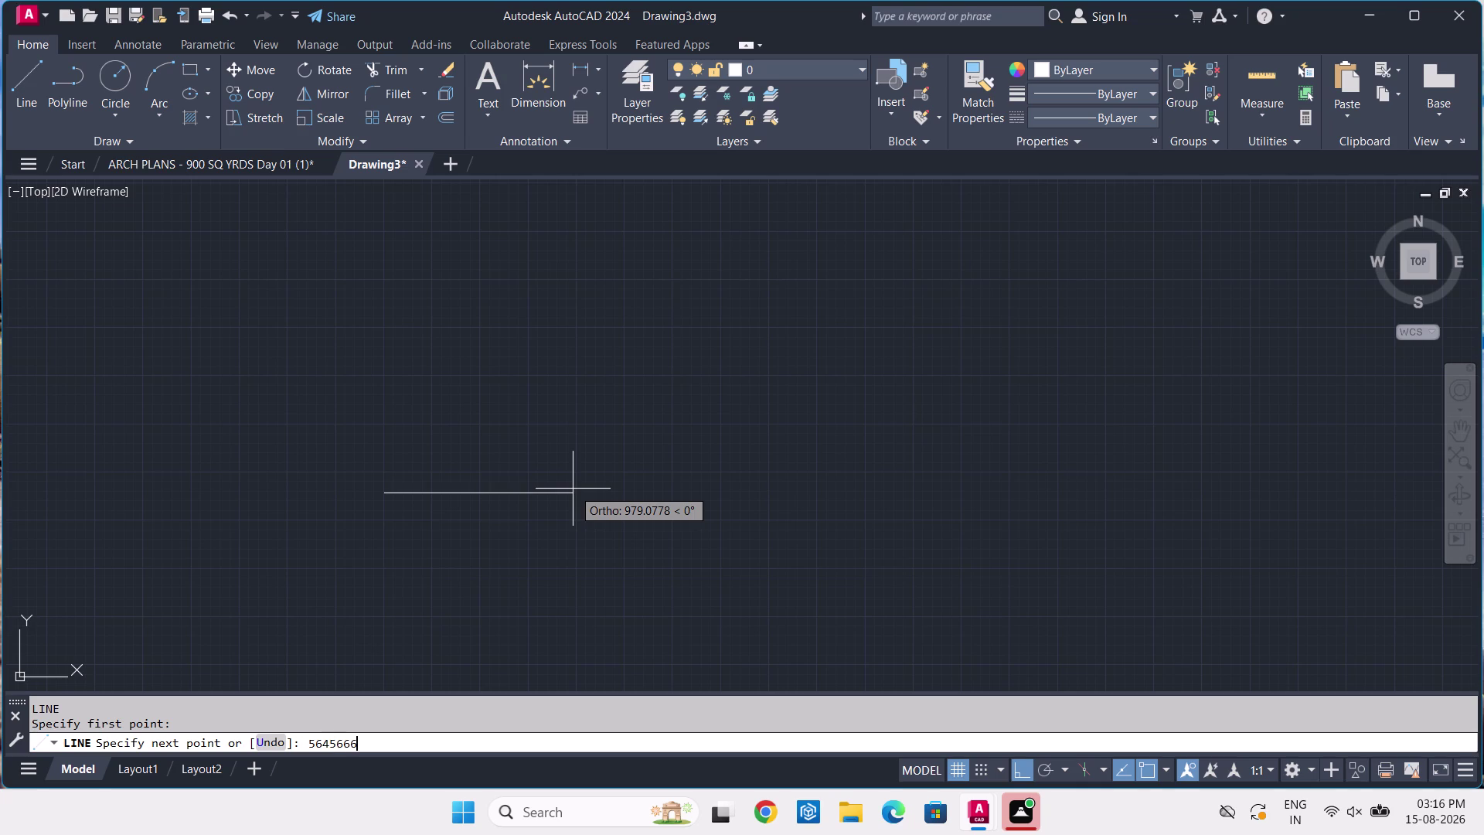
text(5)
key(BackSpace)
key(BackSpace)
key(BackSpace)
key(Escape)
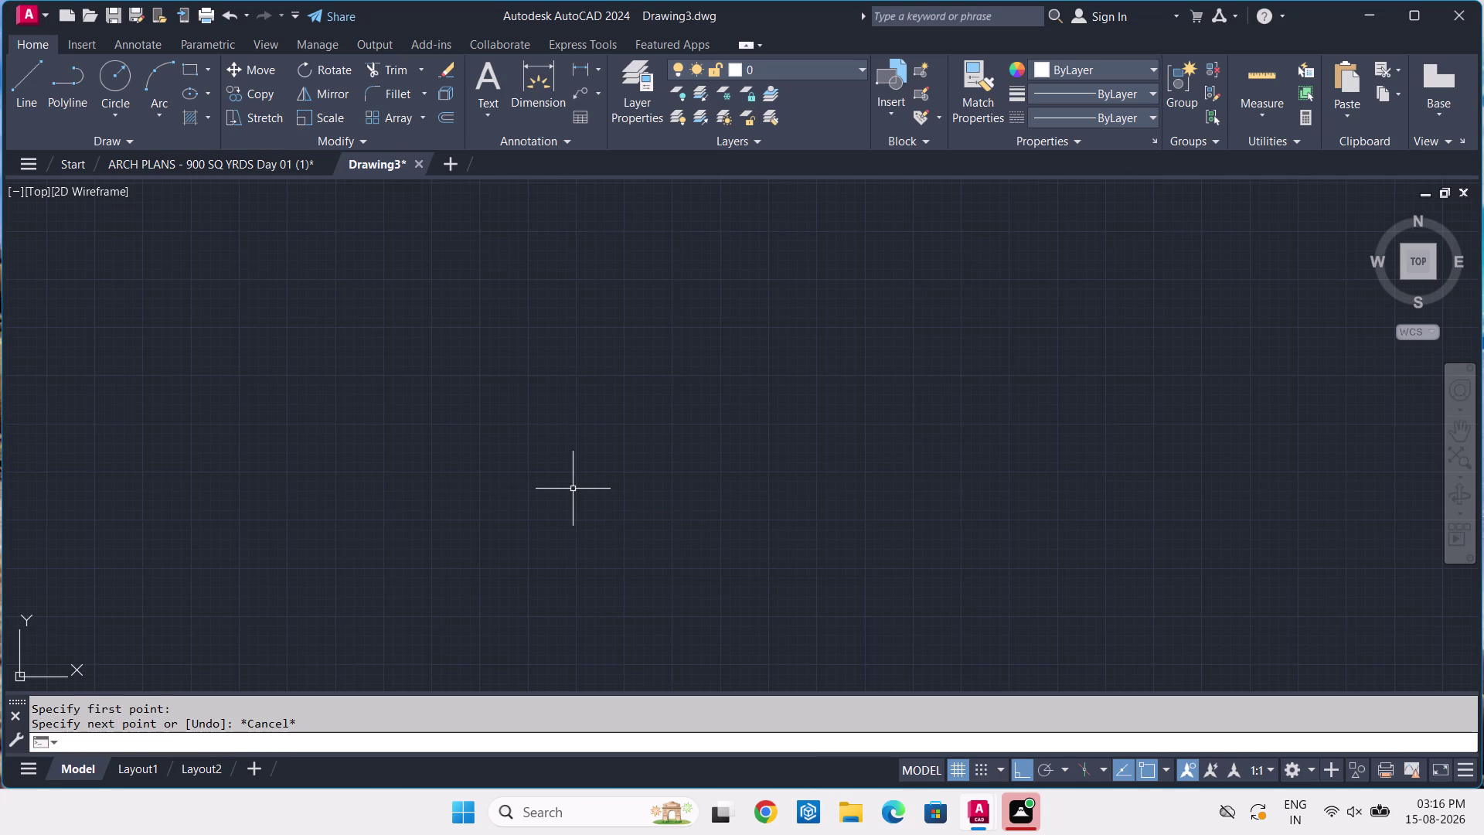
Set Drawing3 units to Architectural, 0'-0 1/2" precision, with Inches insertion scale.
text(UN)
key(space)
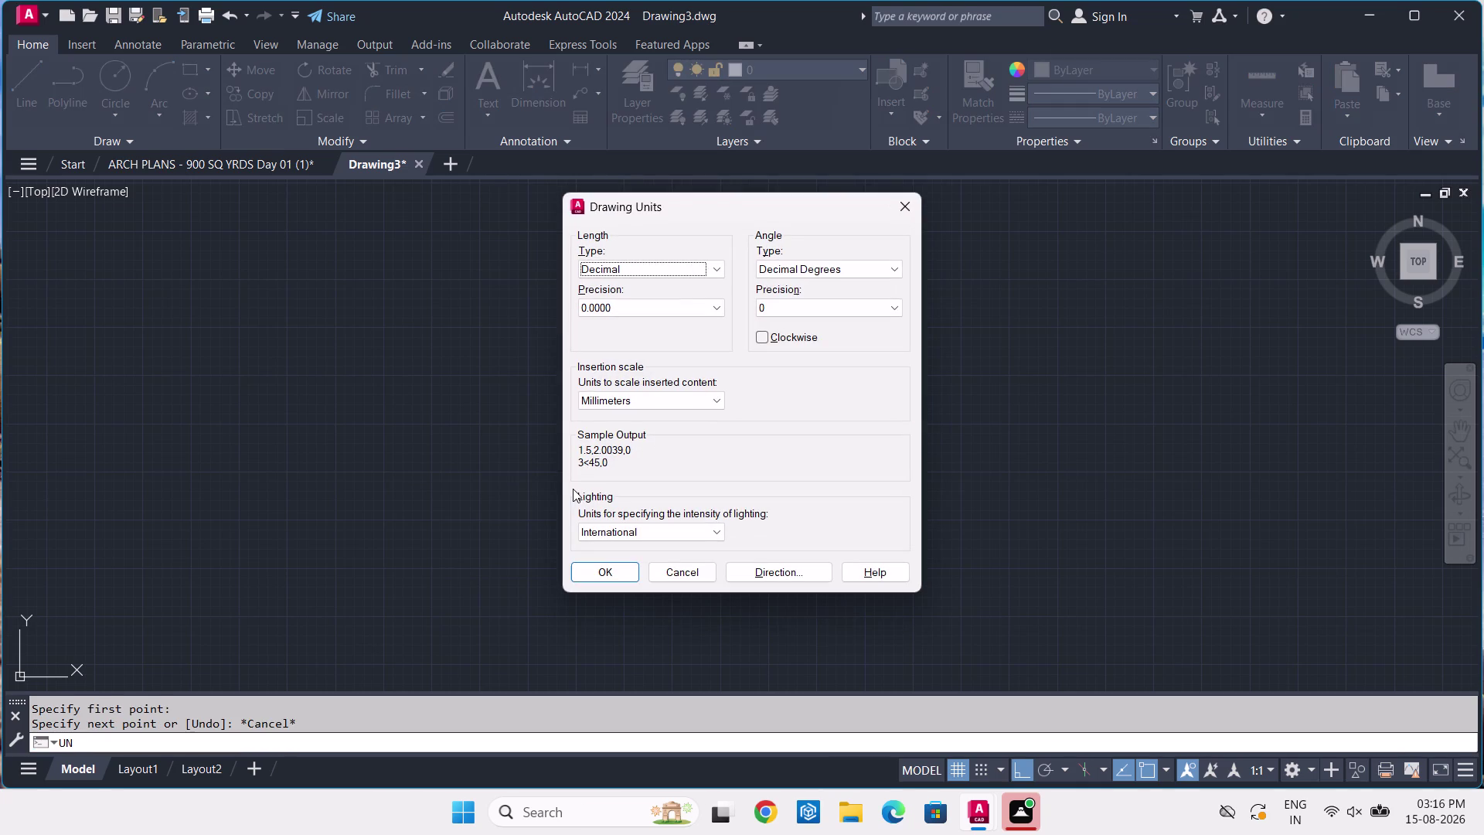
click(657, 258)
click(654, 272)
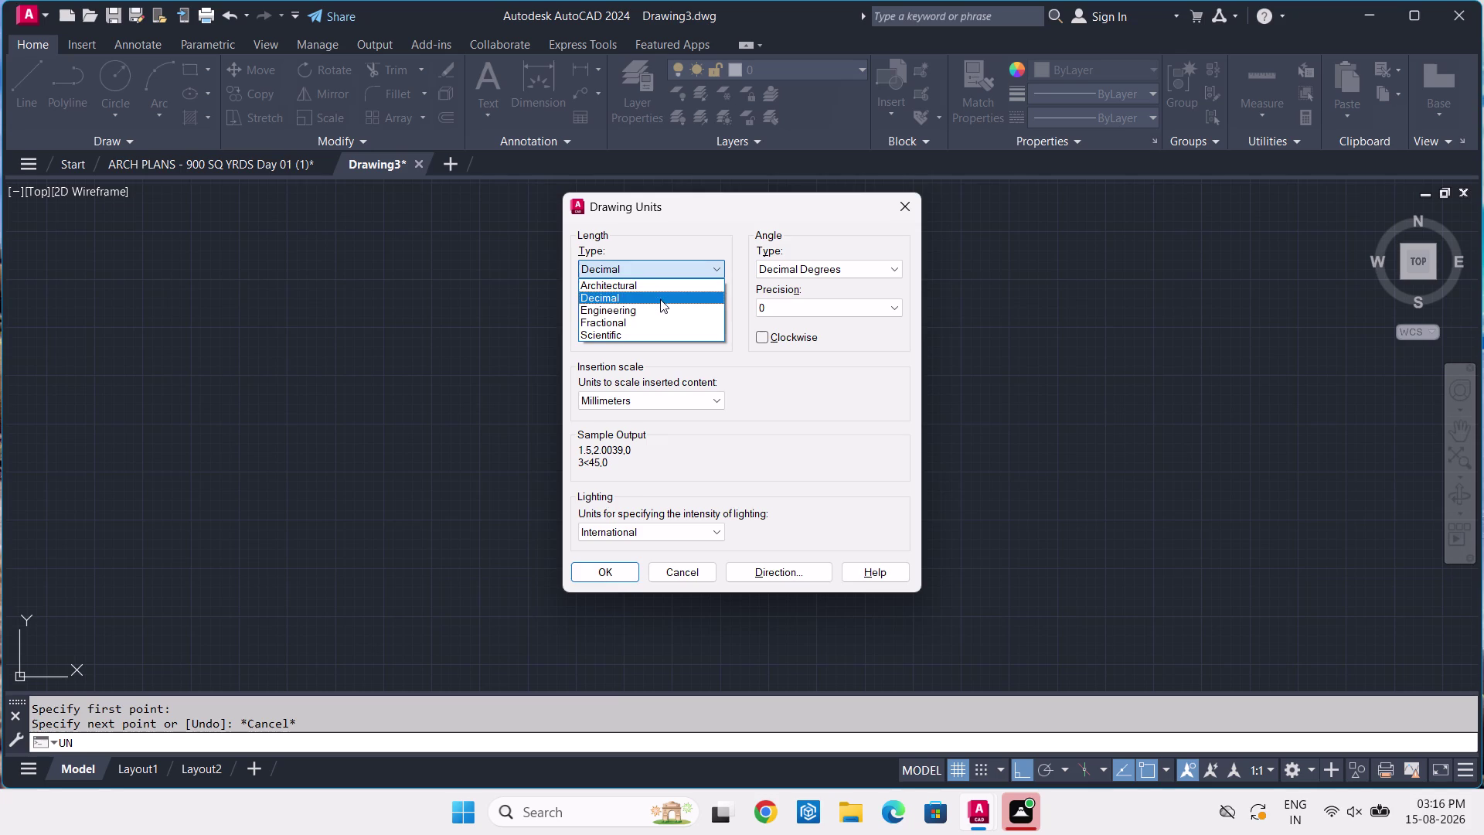
click(644, 281)
click(621, 310)
click(628, 331)
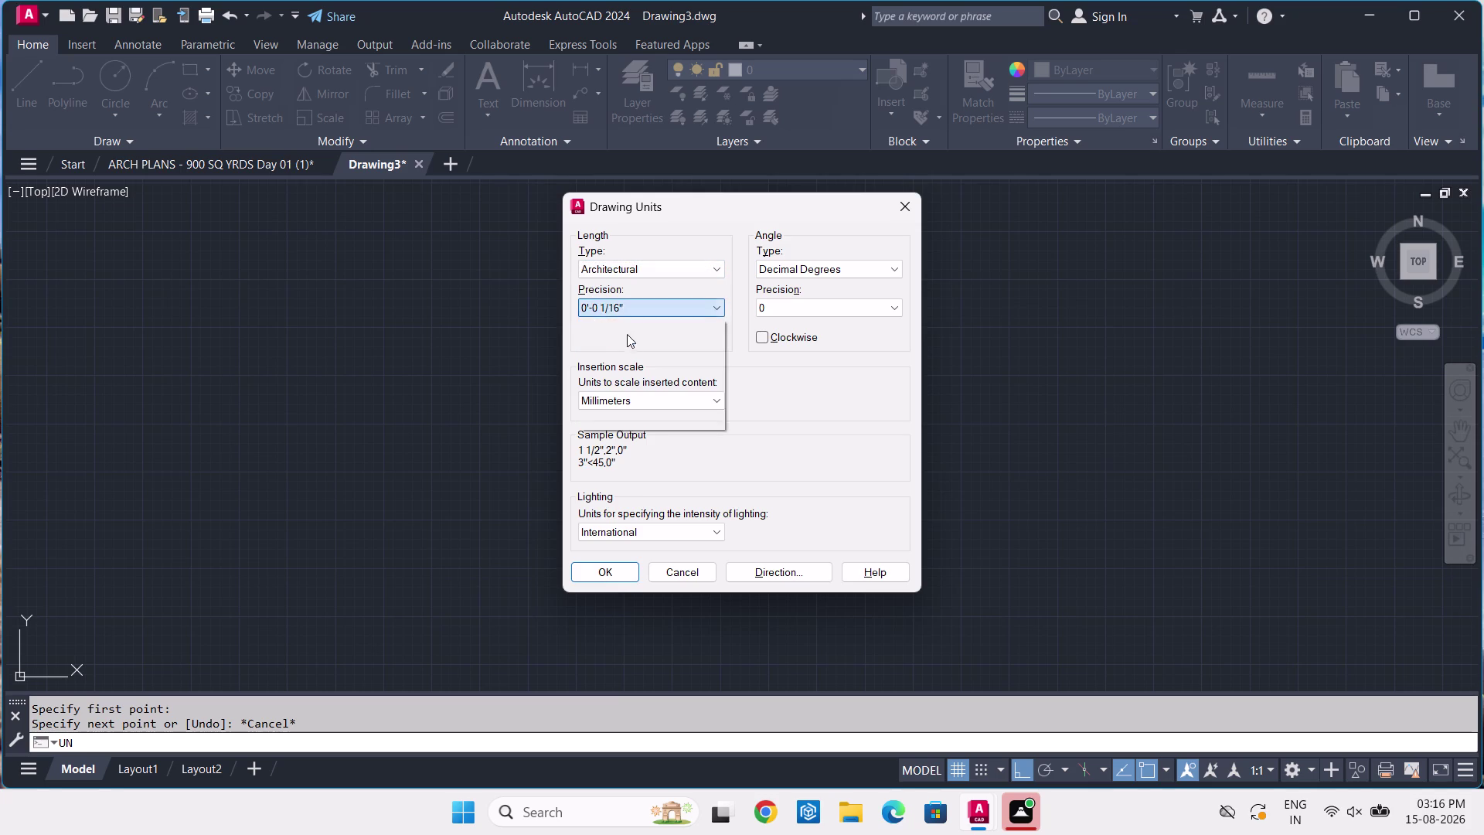
click(650, 396)
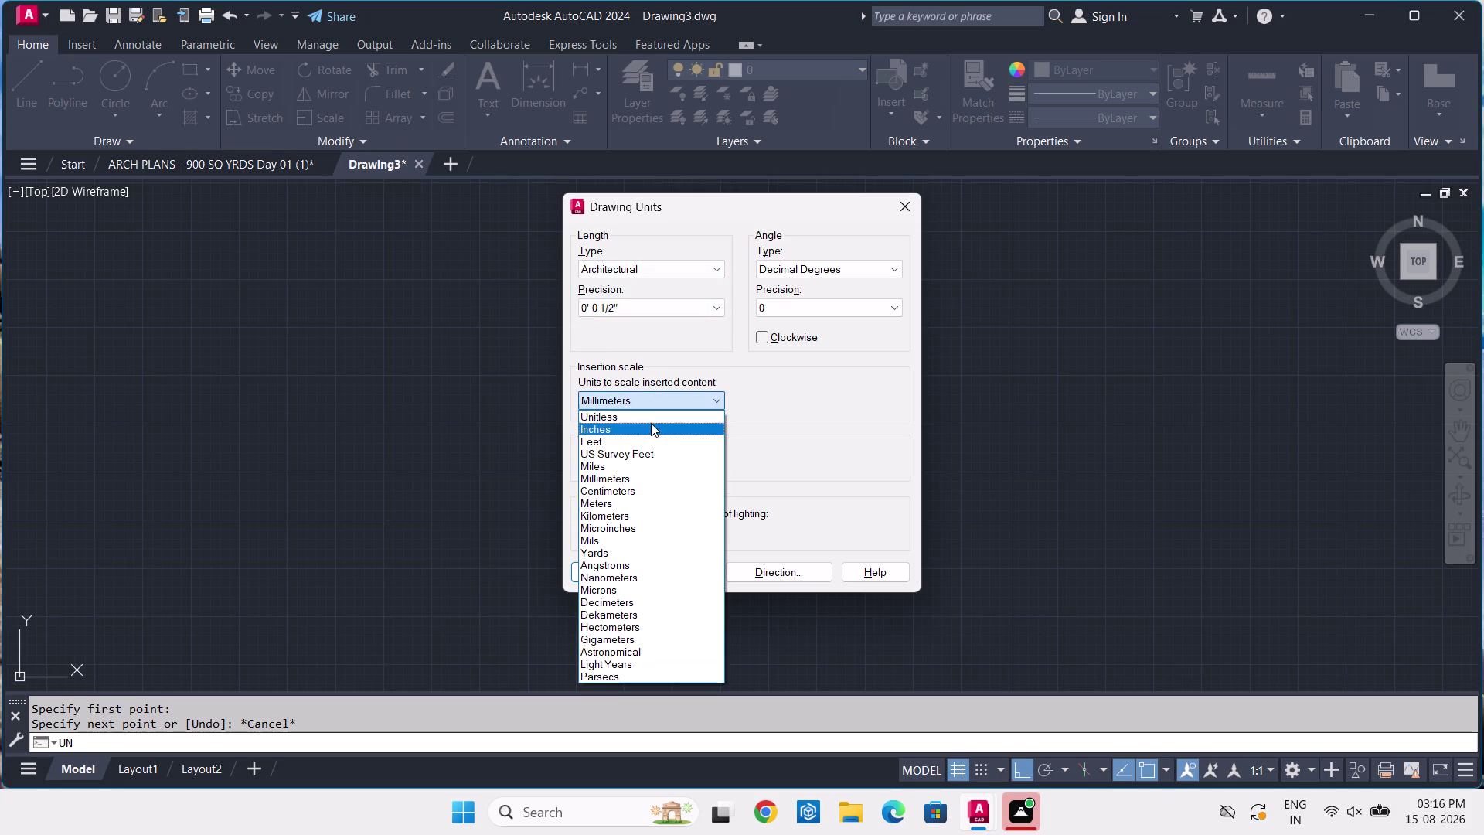
click(651, 422)
click(625, 572)
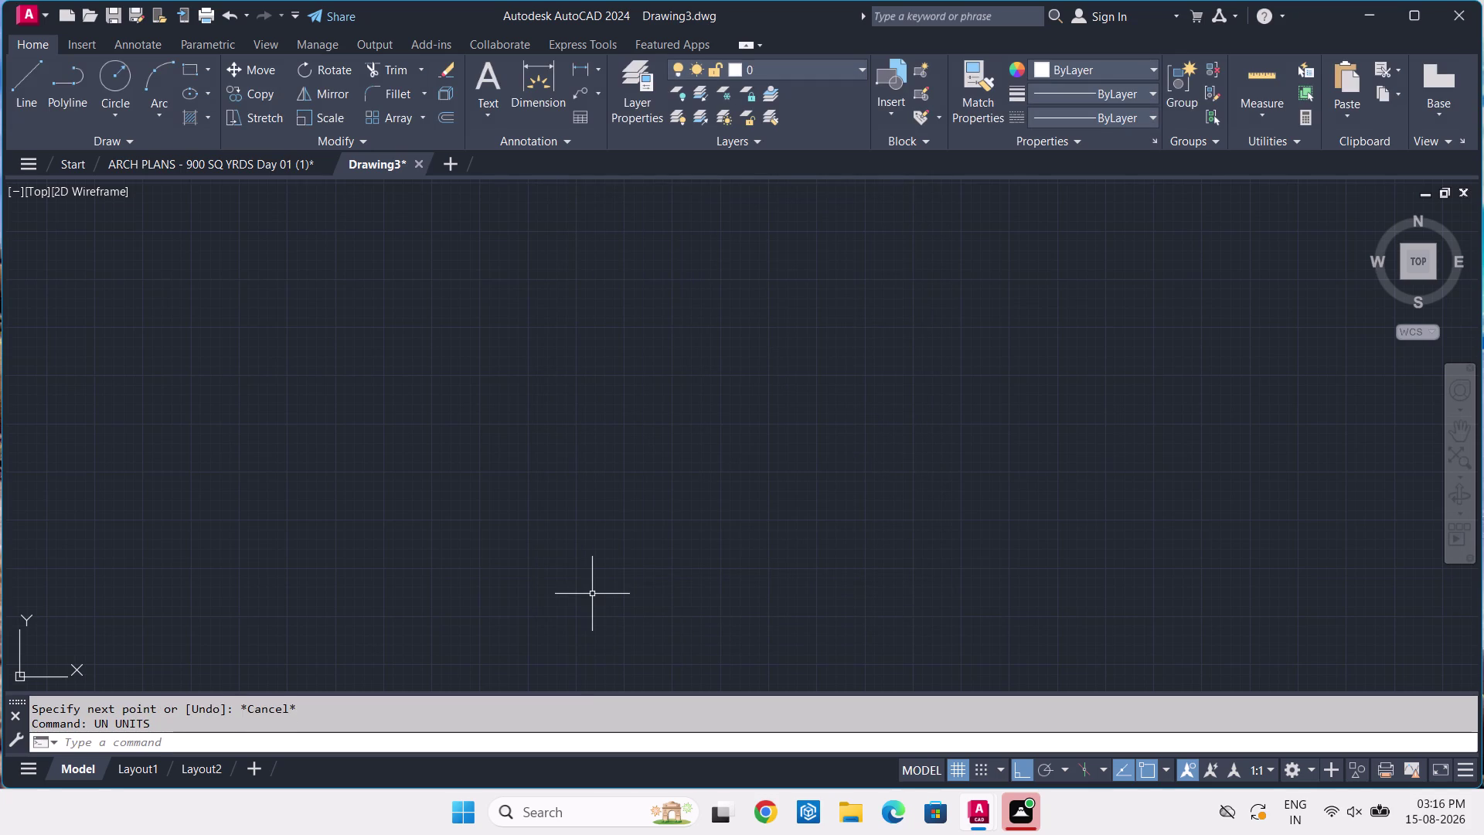
Give Drawing3's ISO-25 style Architectural dimension units at 0'-0 1/2" precision.
text(D)
key(space)
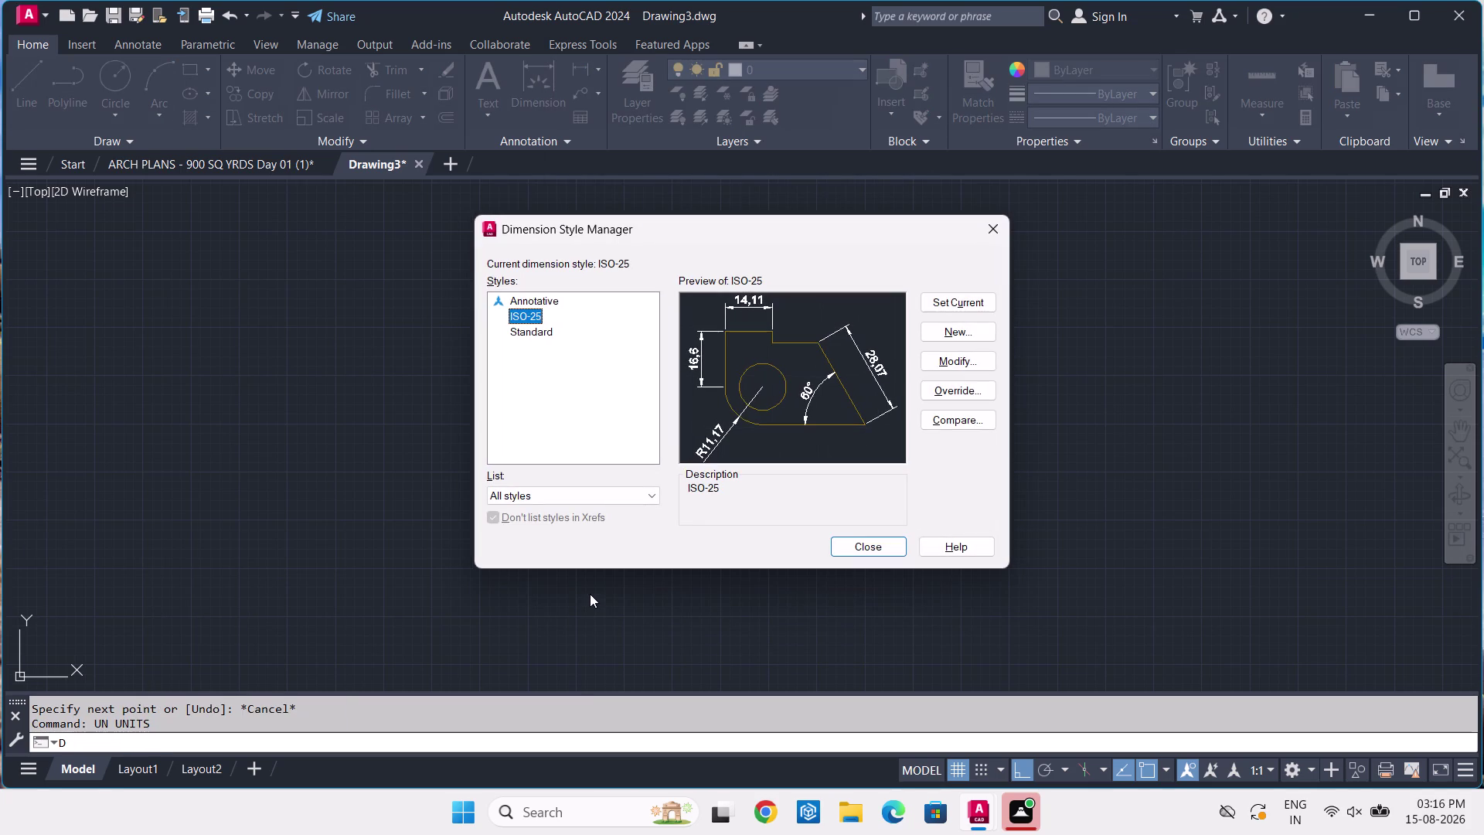
click(932, 364)
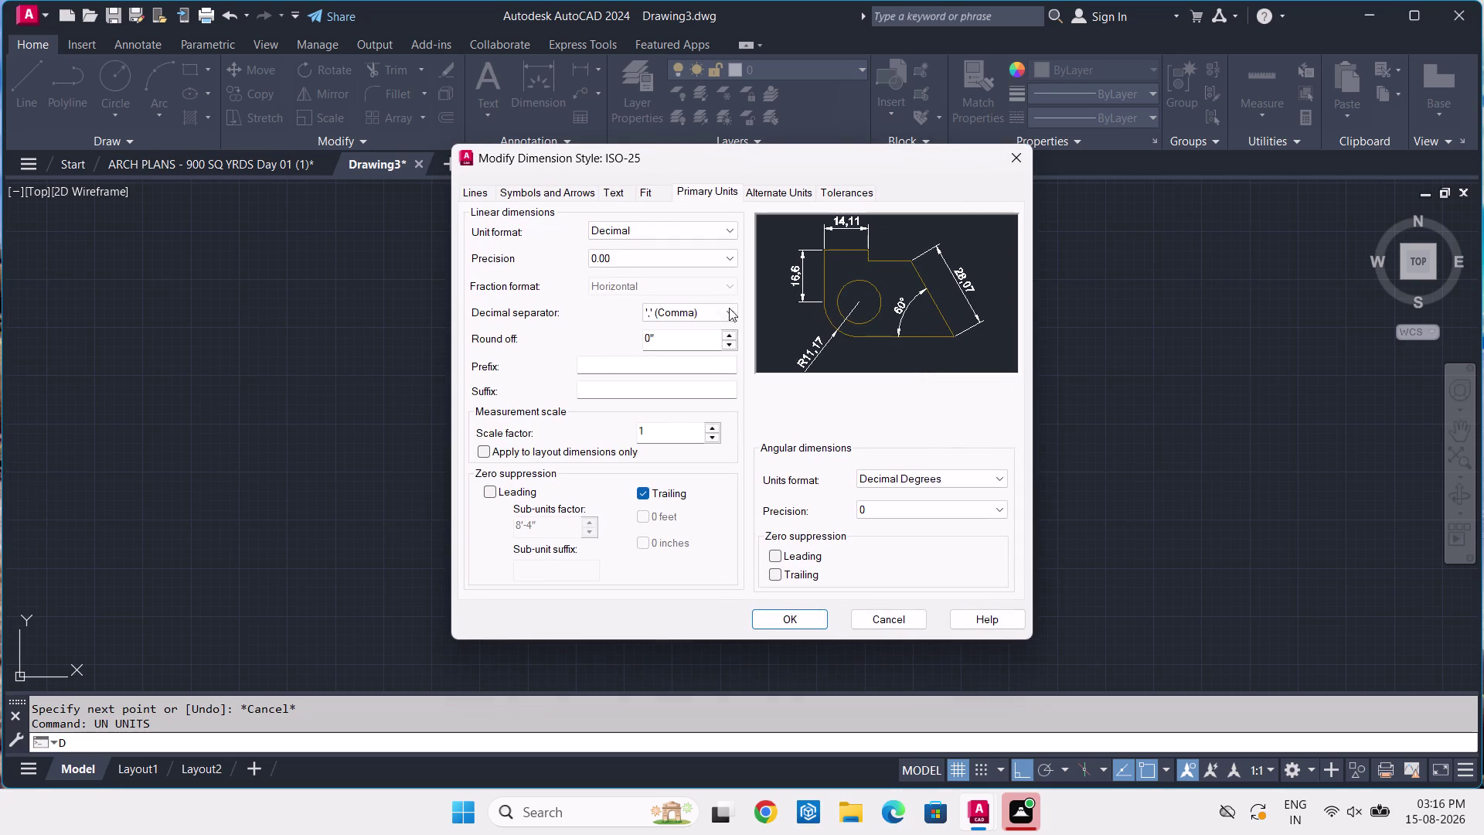
click(660, 228)
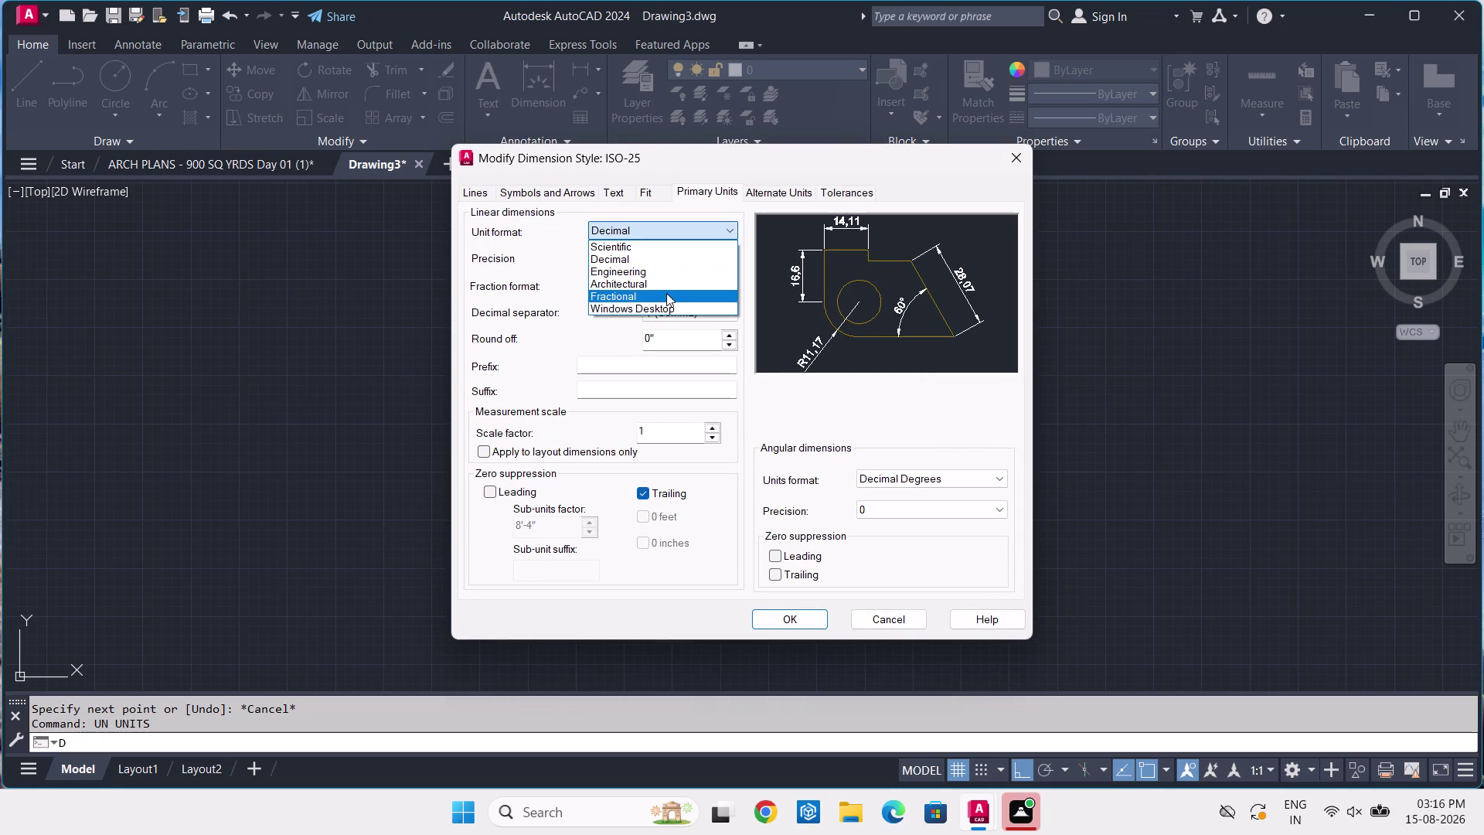
click(666, 279)
click(654, 262)
click(667, 286)
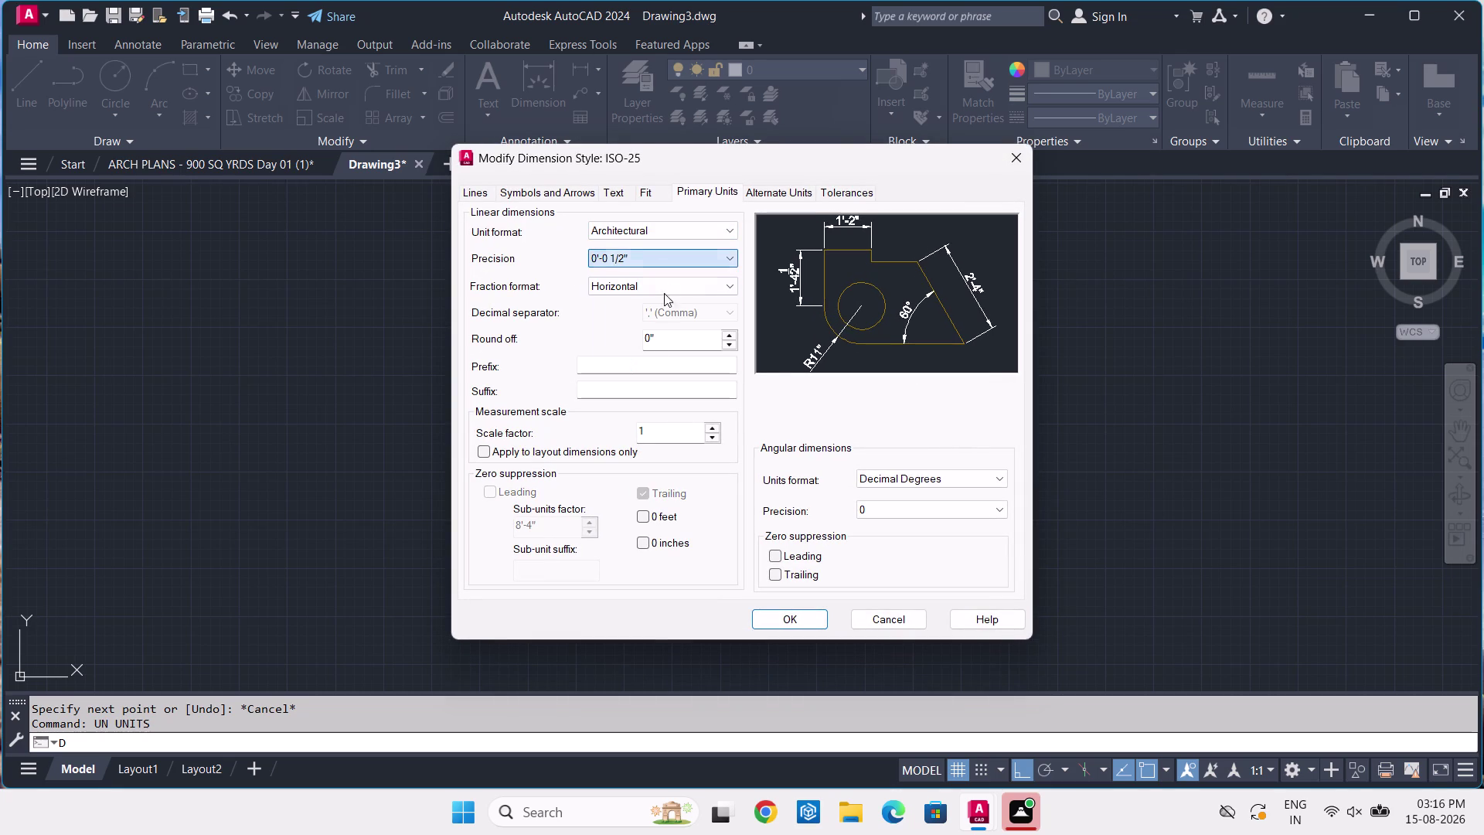
click(792, 623)
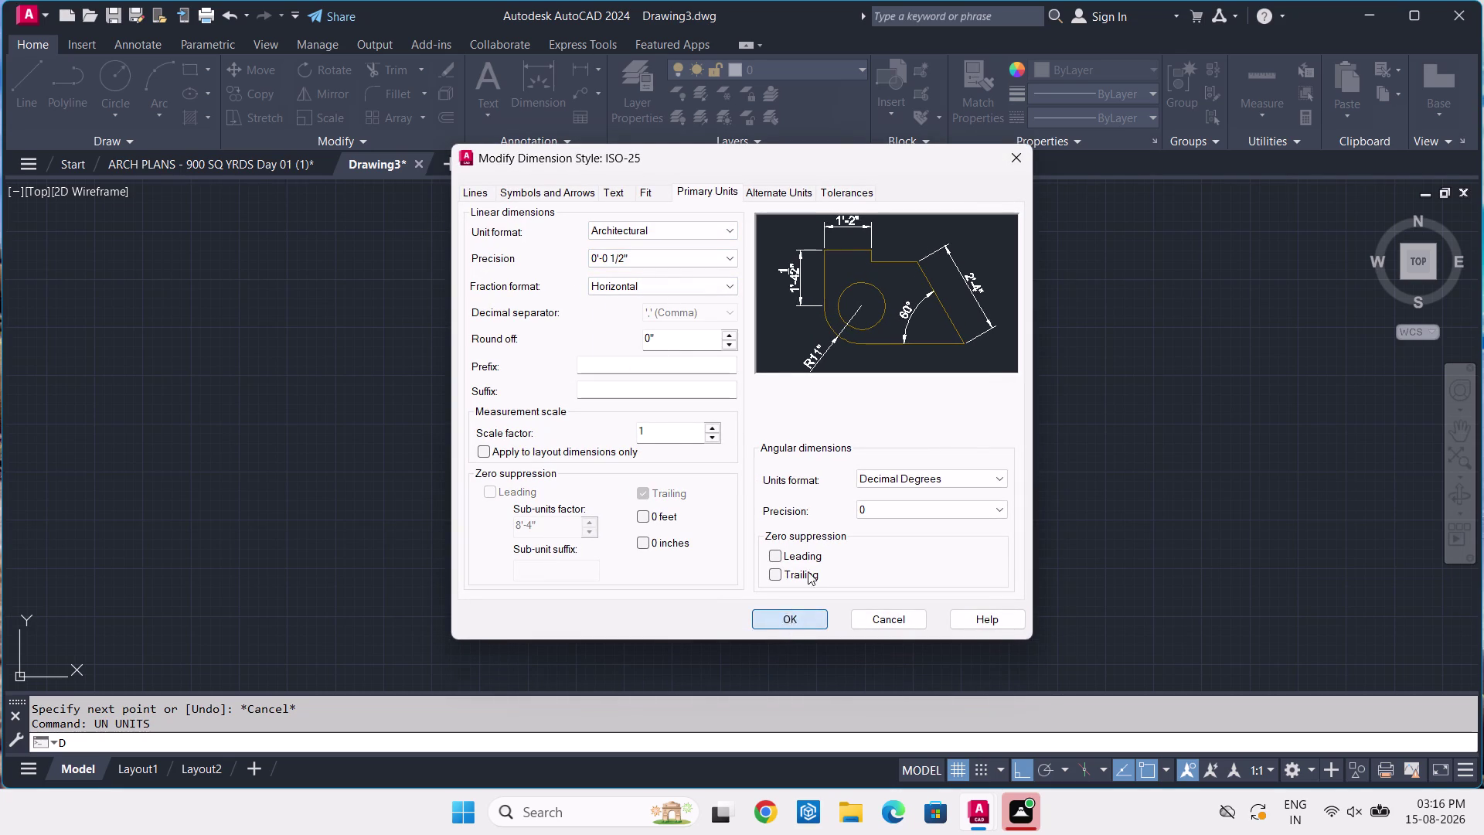
click(969, 309)
click(873, 549)
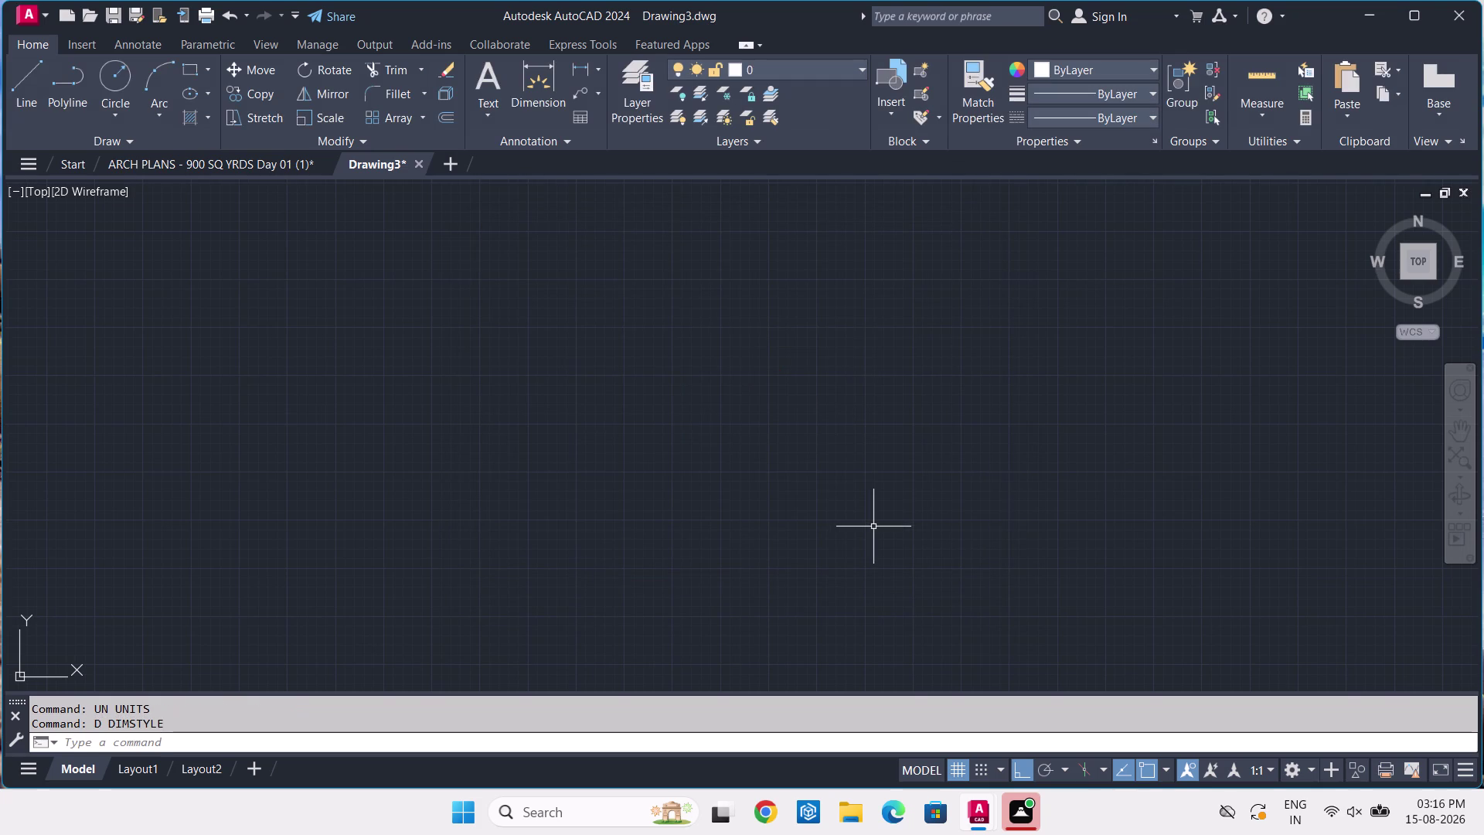
scroll(up, 3)
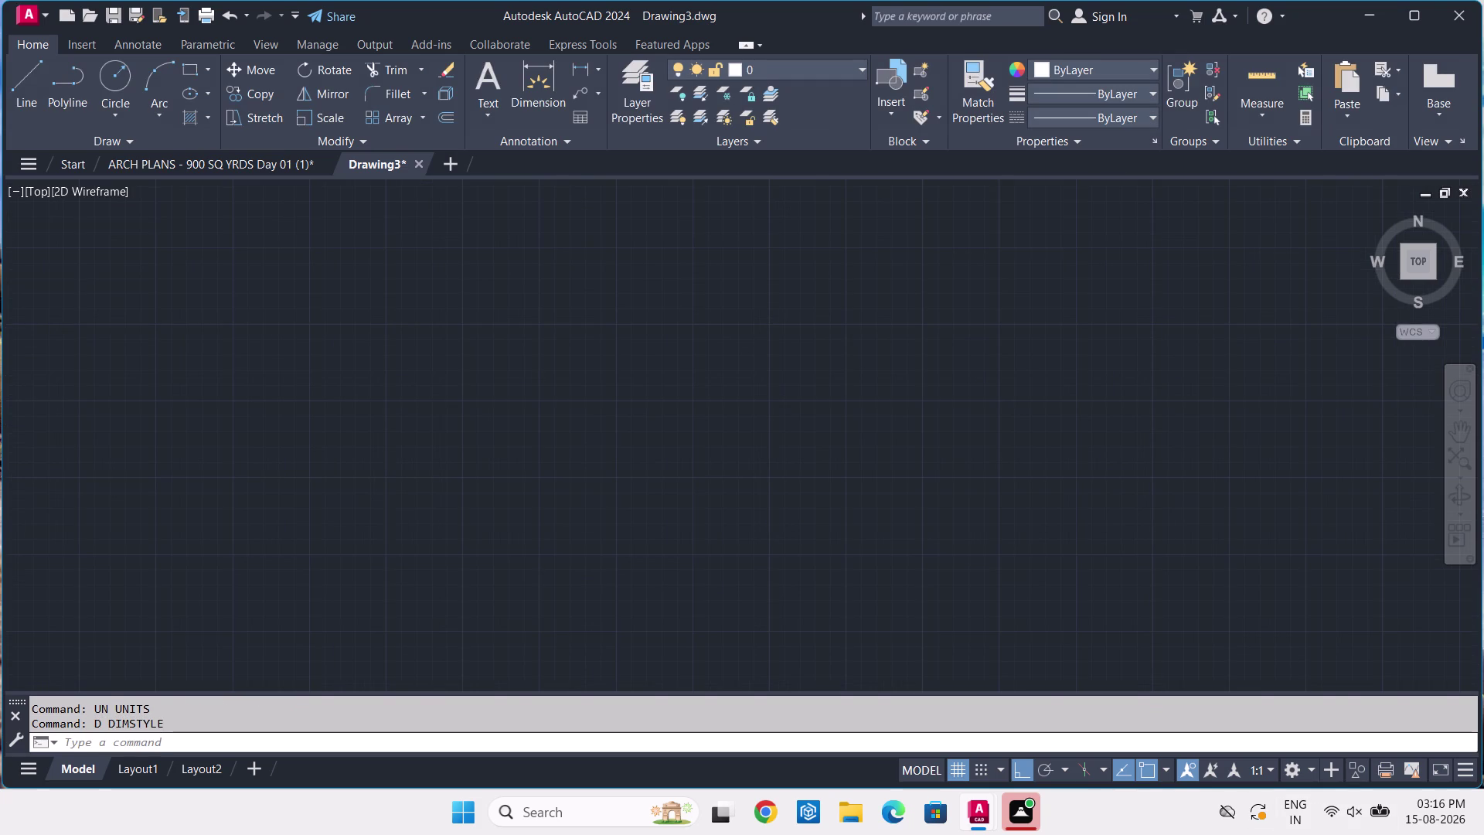
Start the boundary with a 98'-10.5" top edge and an 88'-5" right edge.
text(L)
key(space)
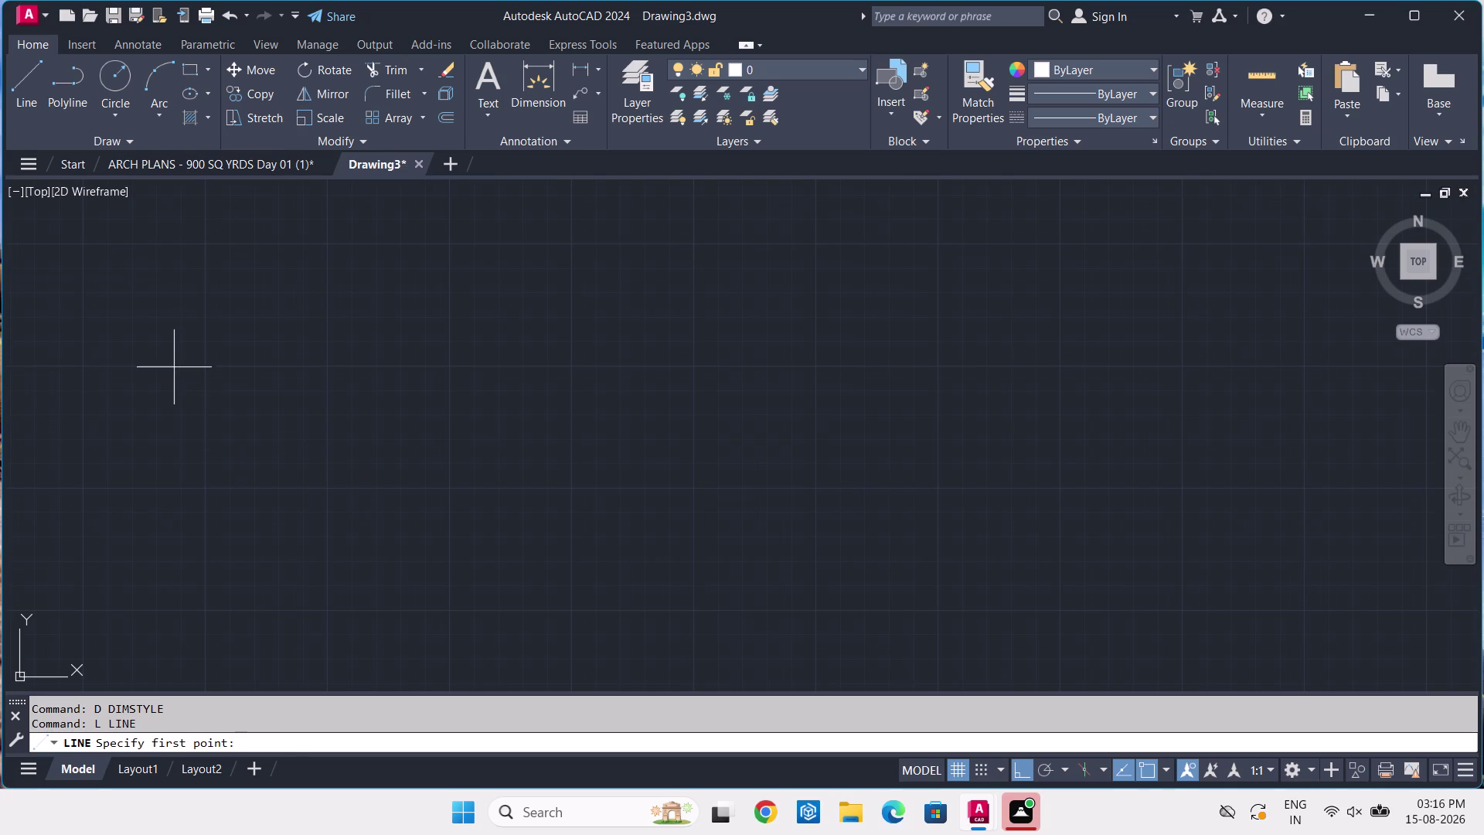
click(175, 349)
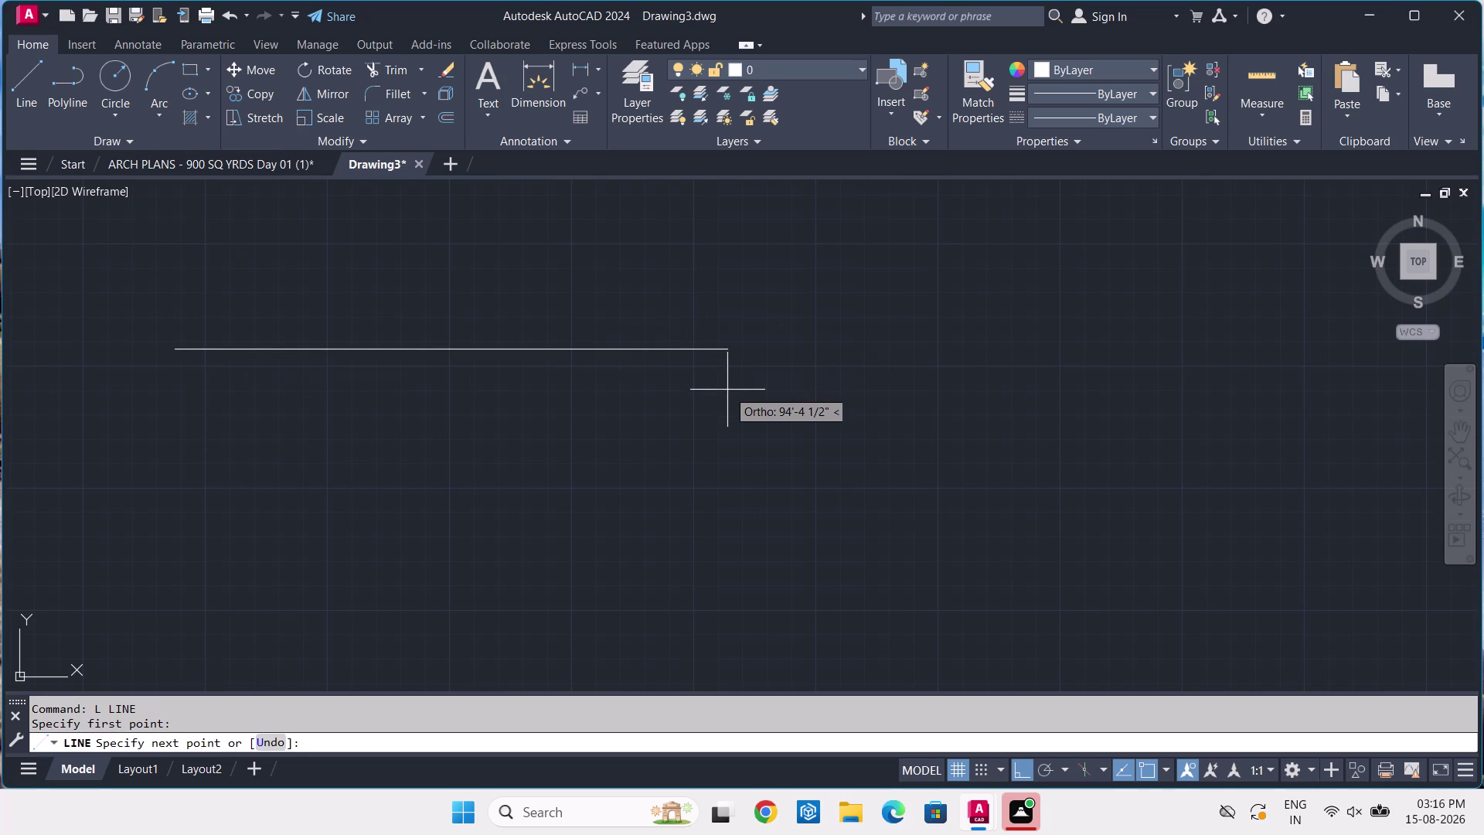
text(98)
text('-10)
text(.5)
key(Return)
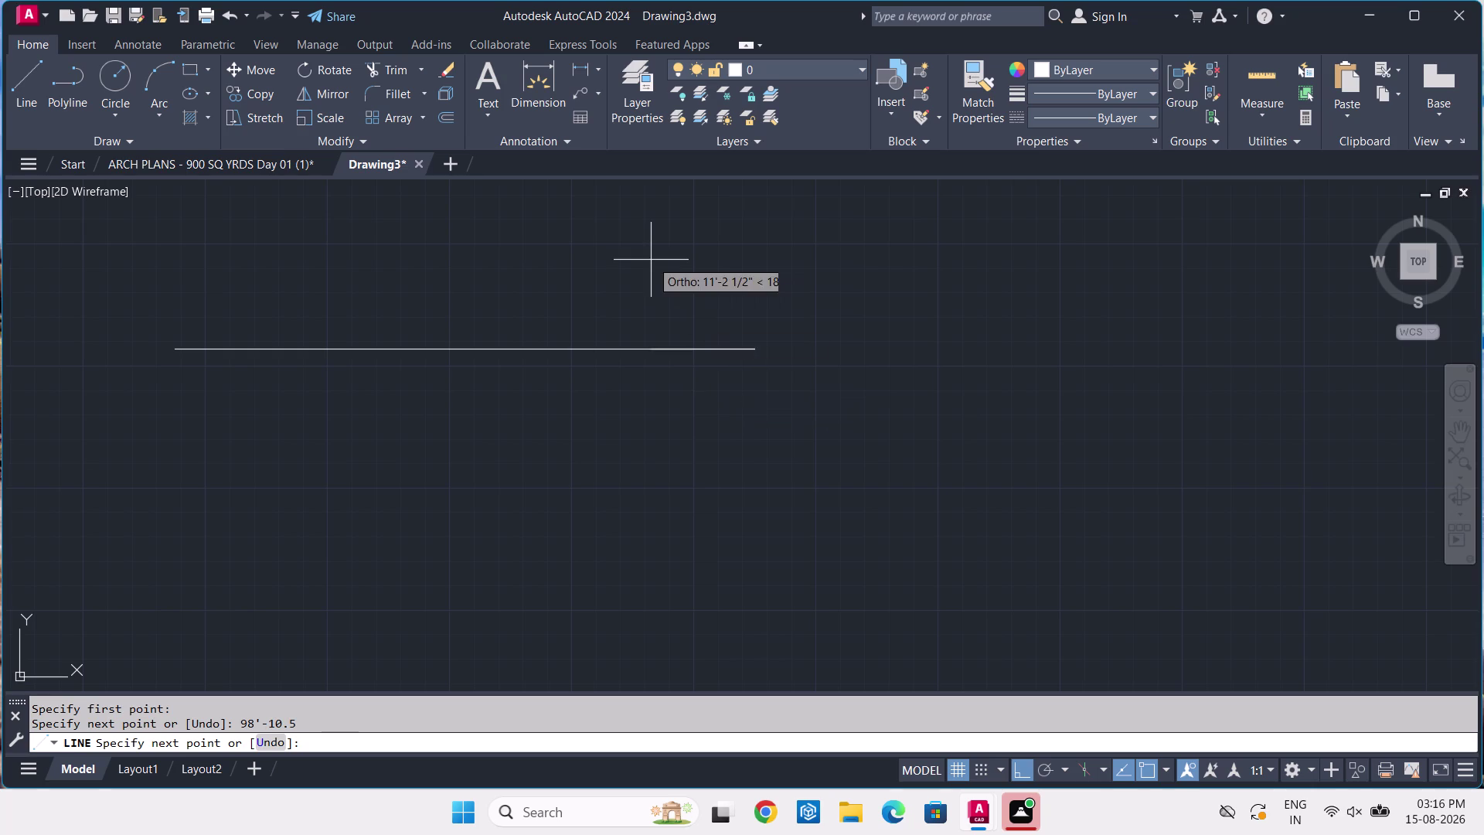
middle_drag(756, 479, 943, 425)
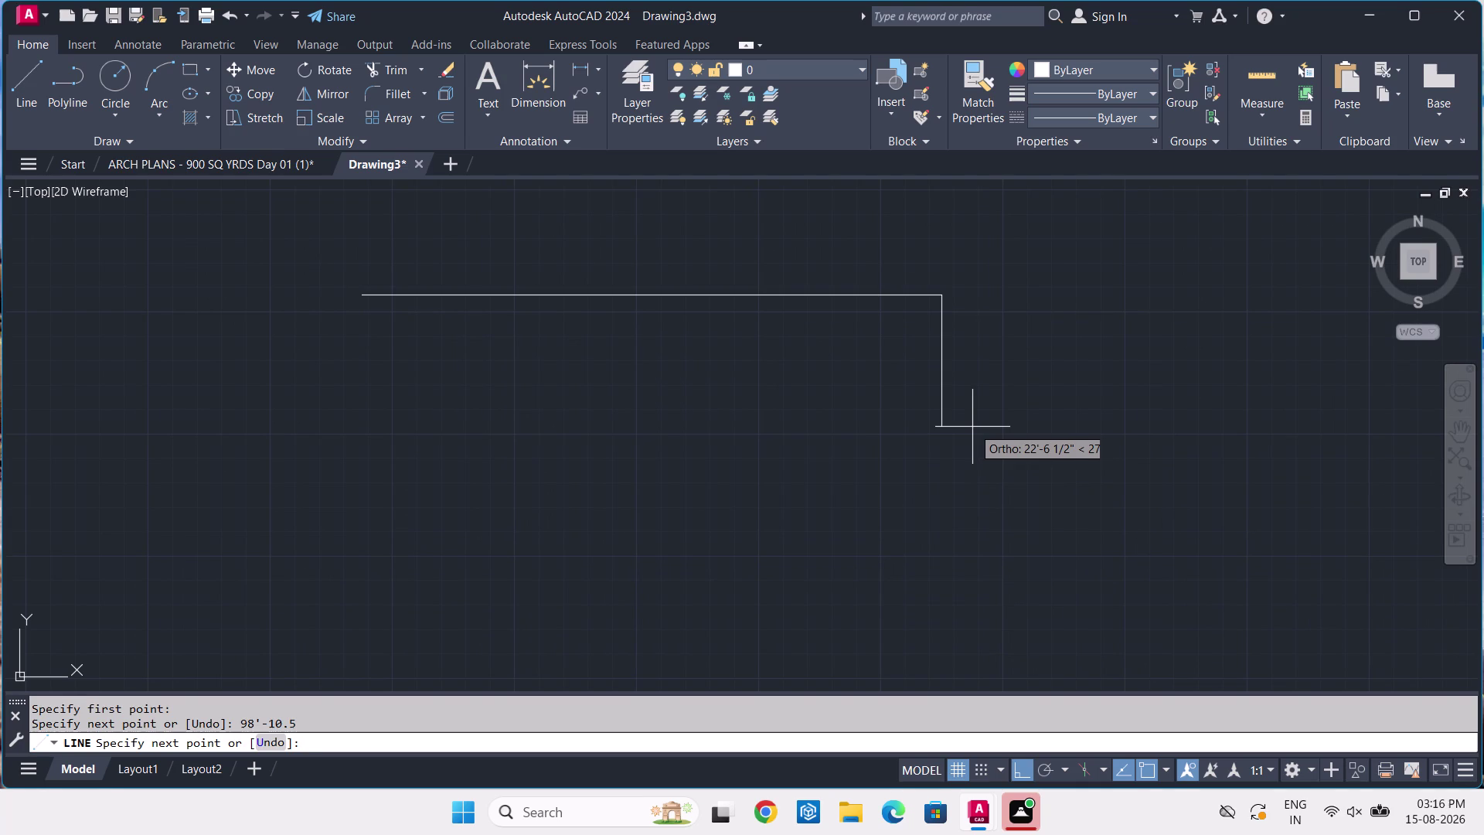
text(88'-)
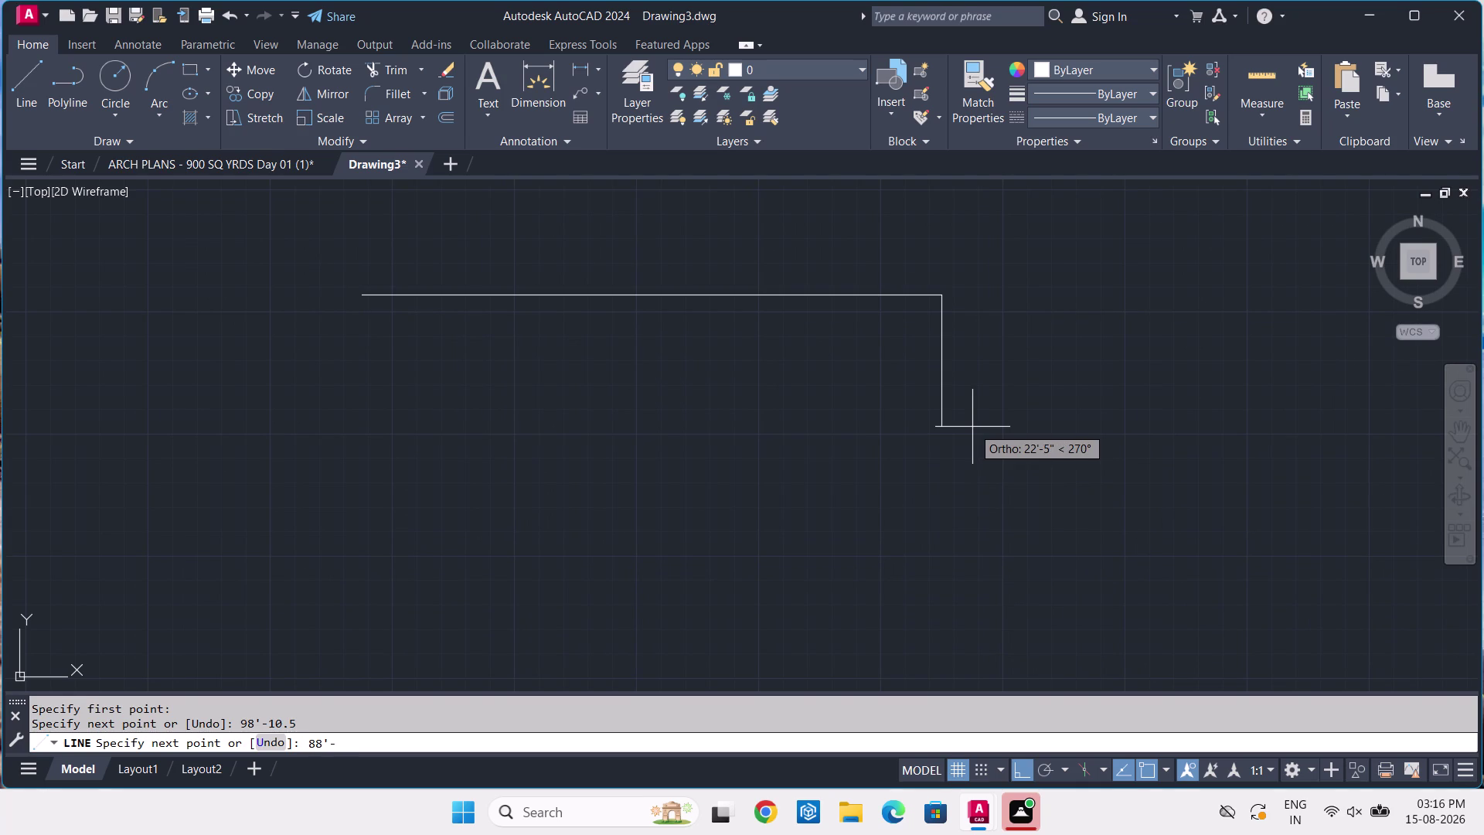
key(5)
key(Return)
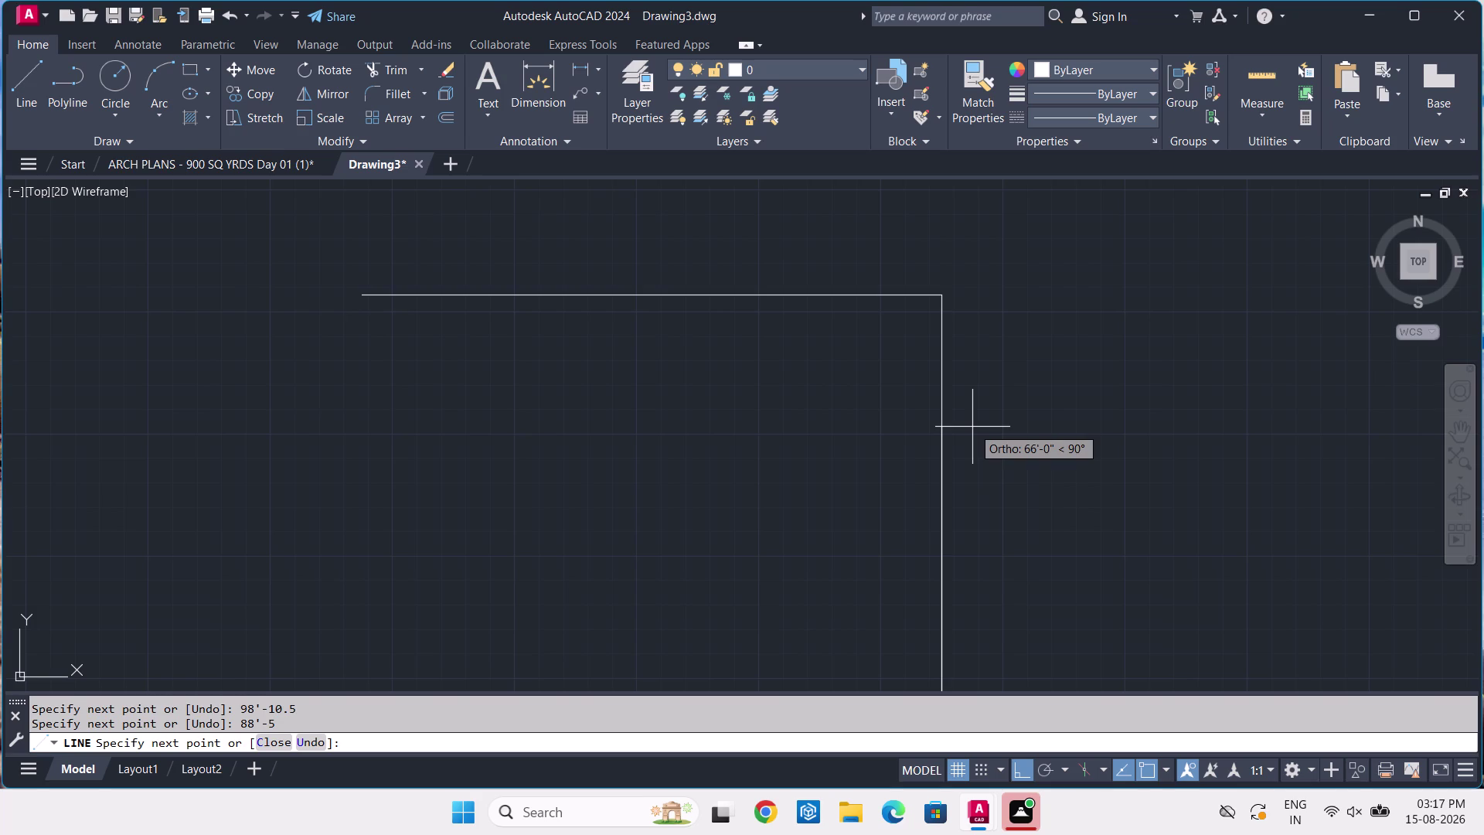
Add the 98'-10.5" bottom and 88'-5" left edges to close the boundary.
scroll(down, 3)
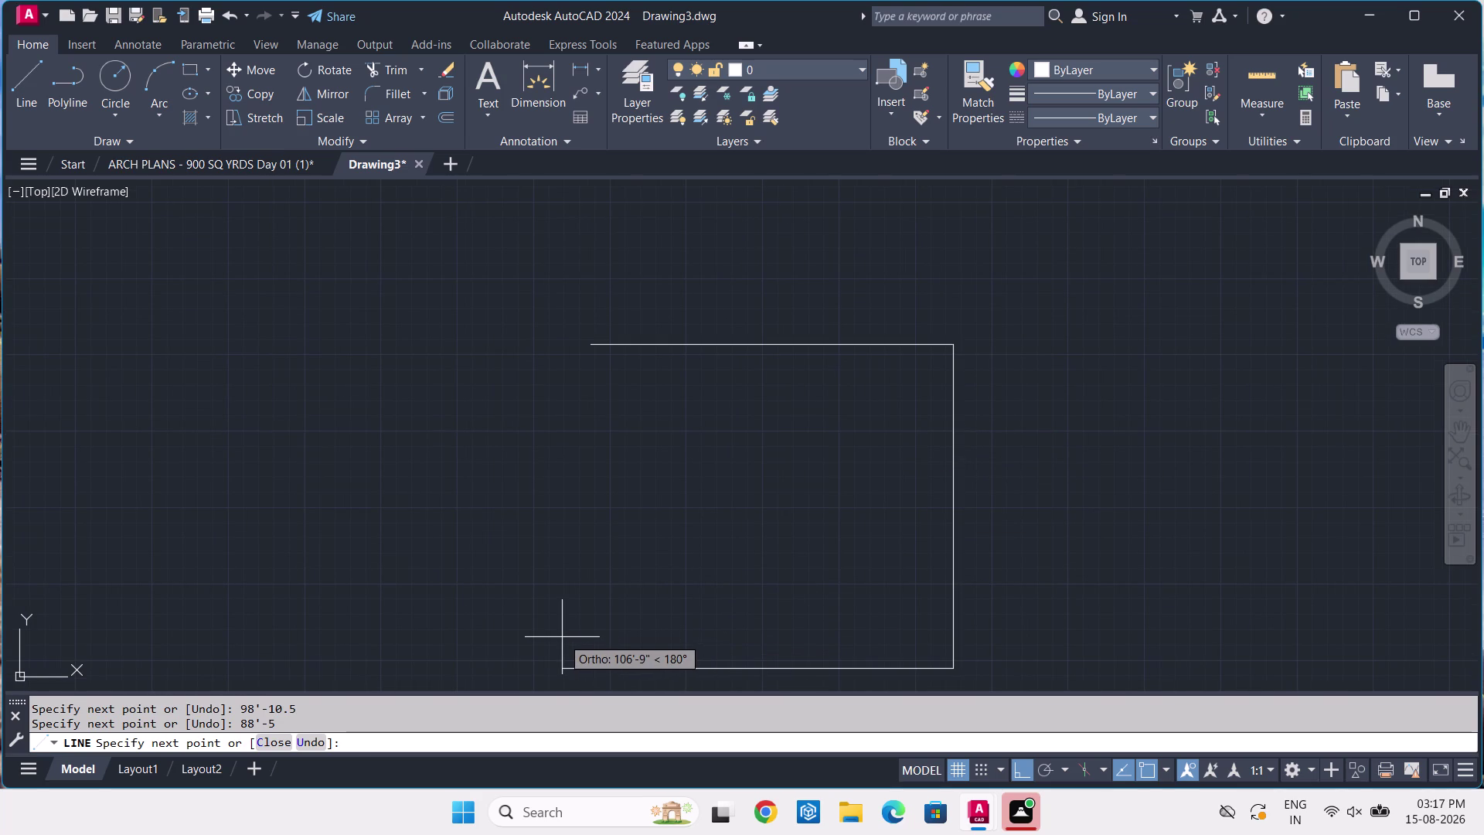
text(98'-10)
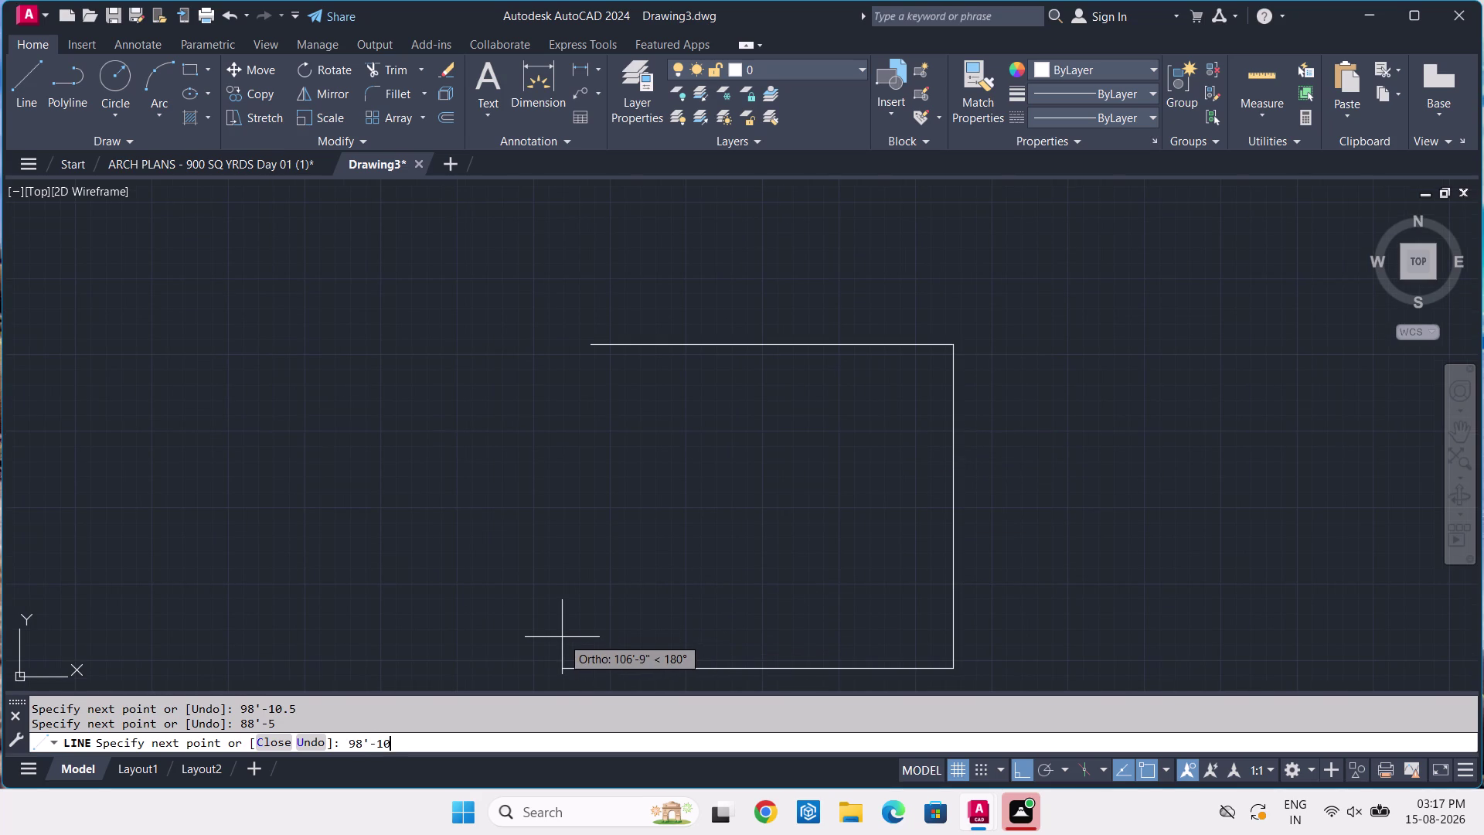
text(.5)
key(Return)
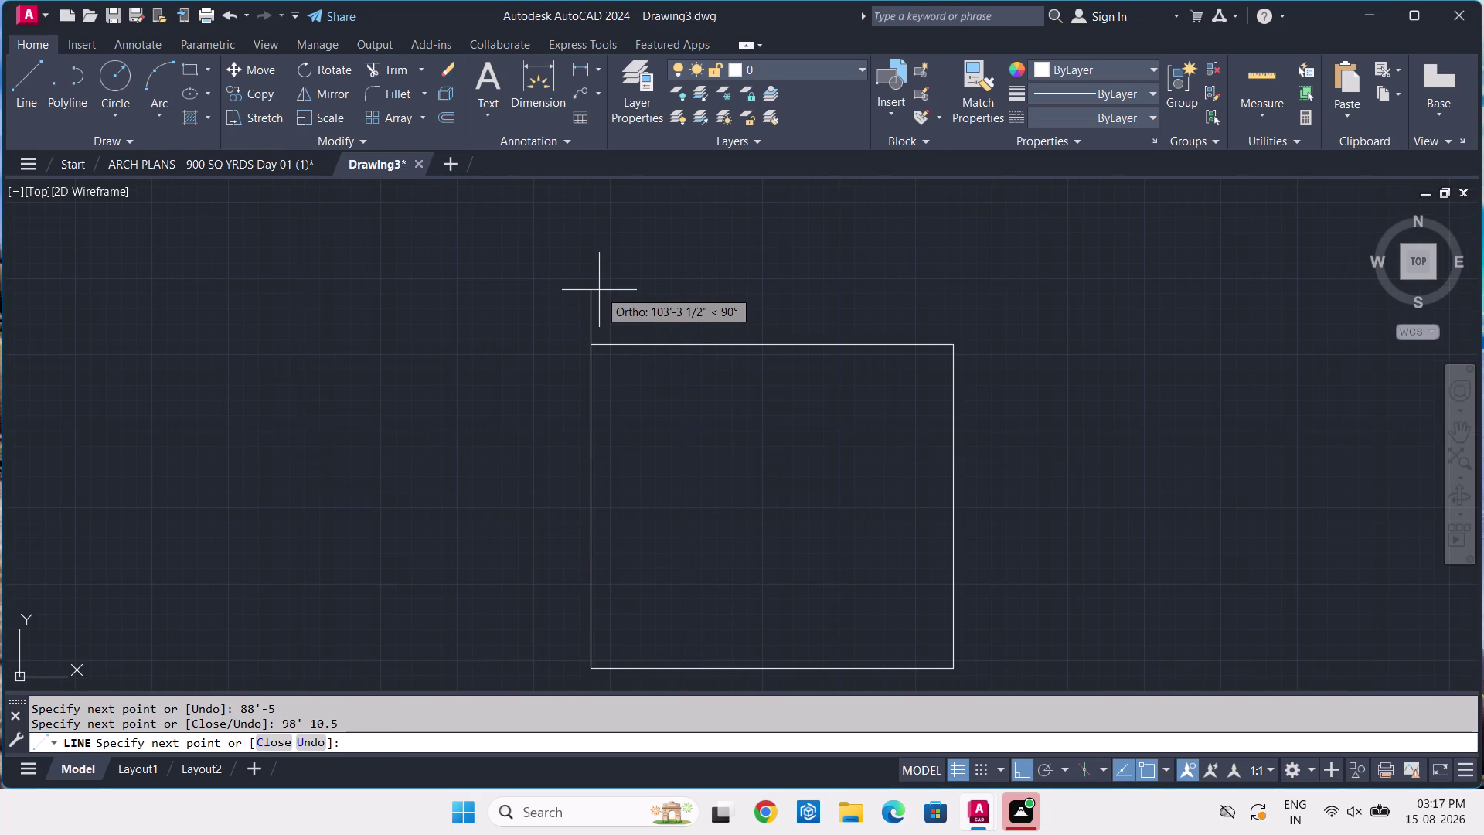
text(88'-)
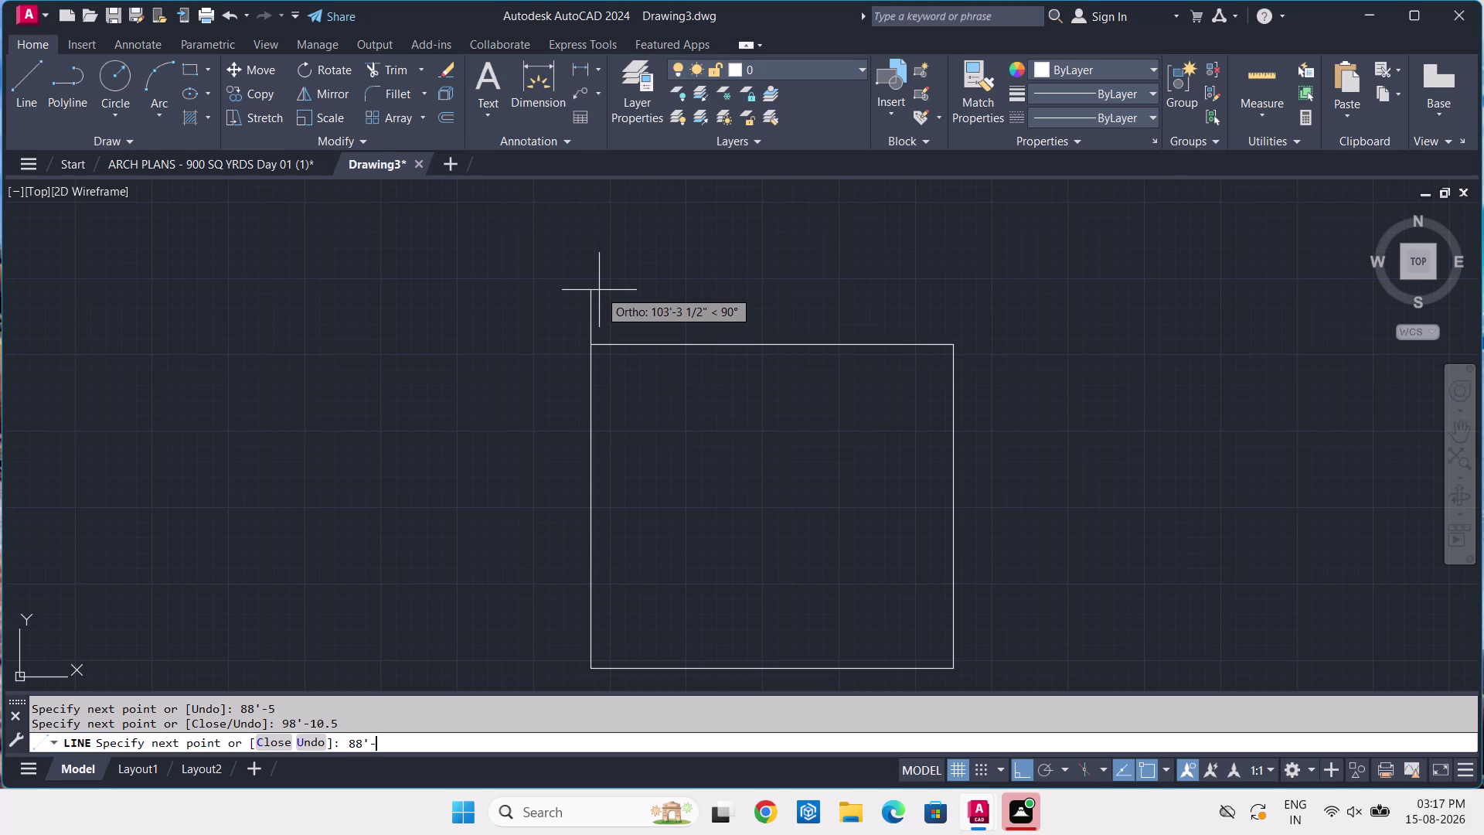
text(5)
key(Return)
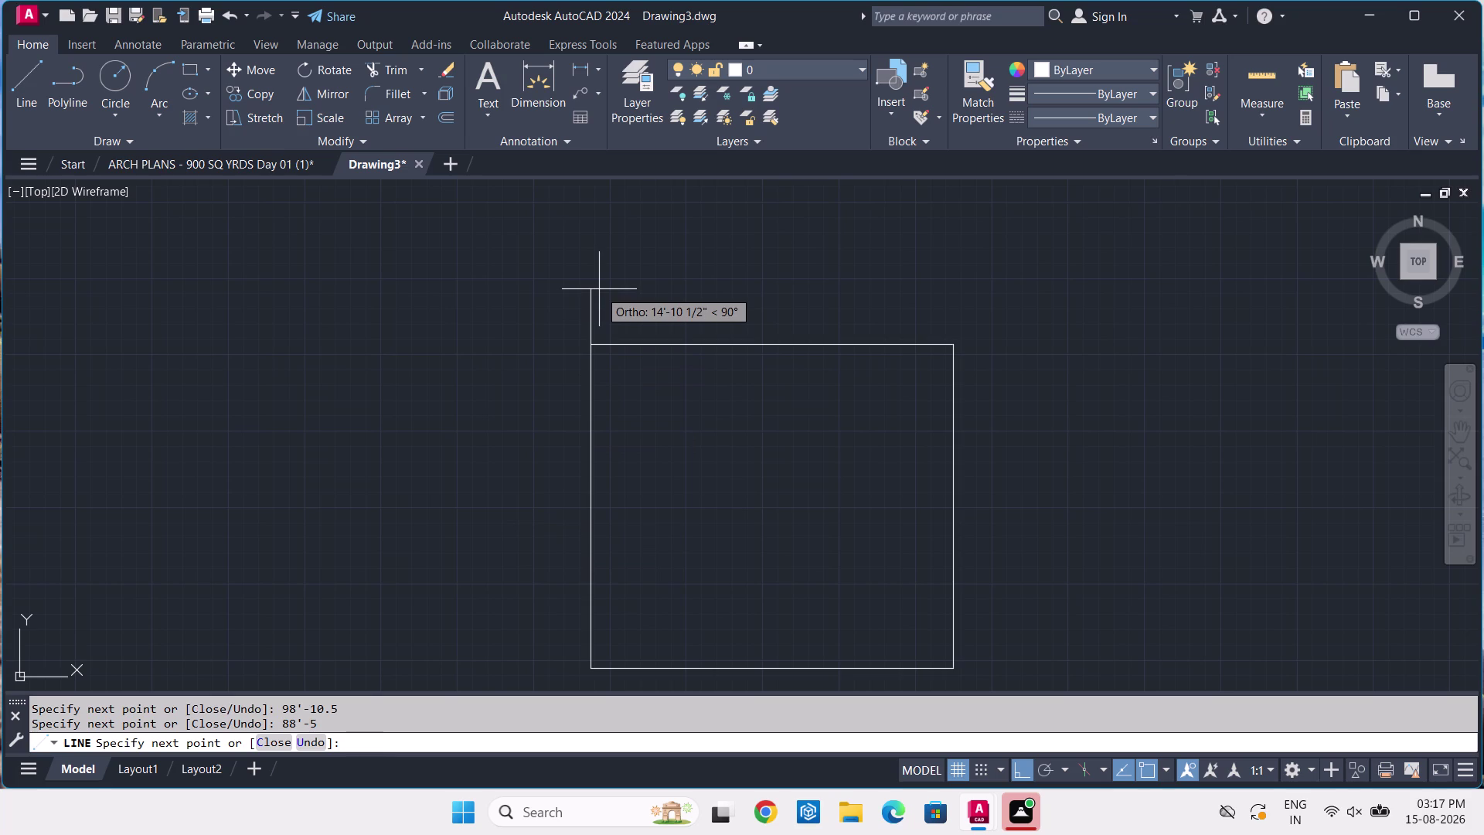
key(Return)
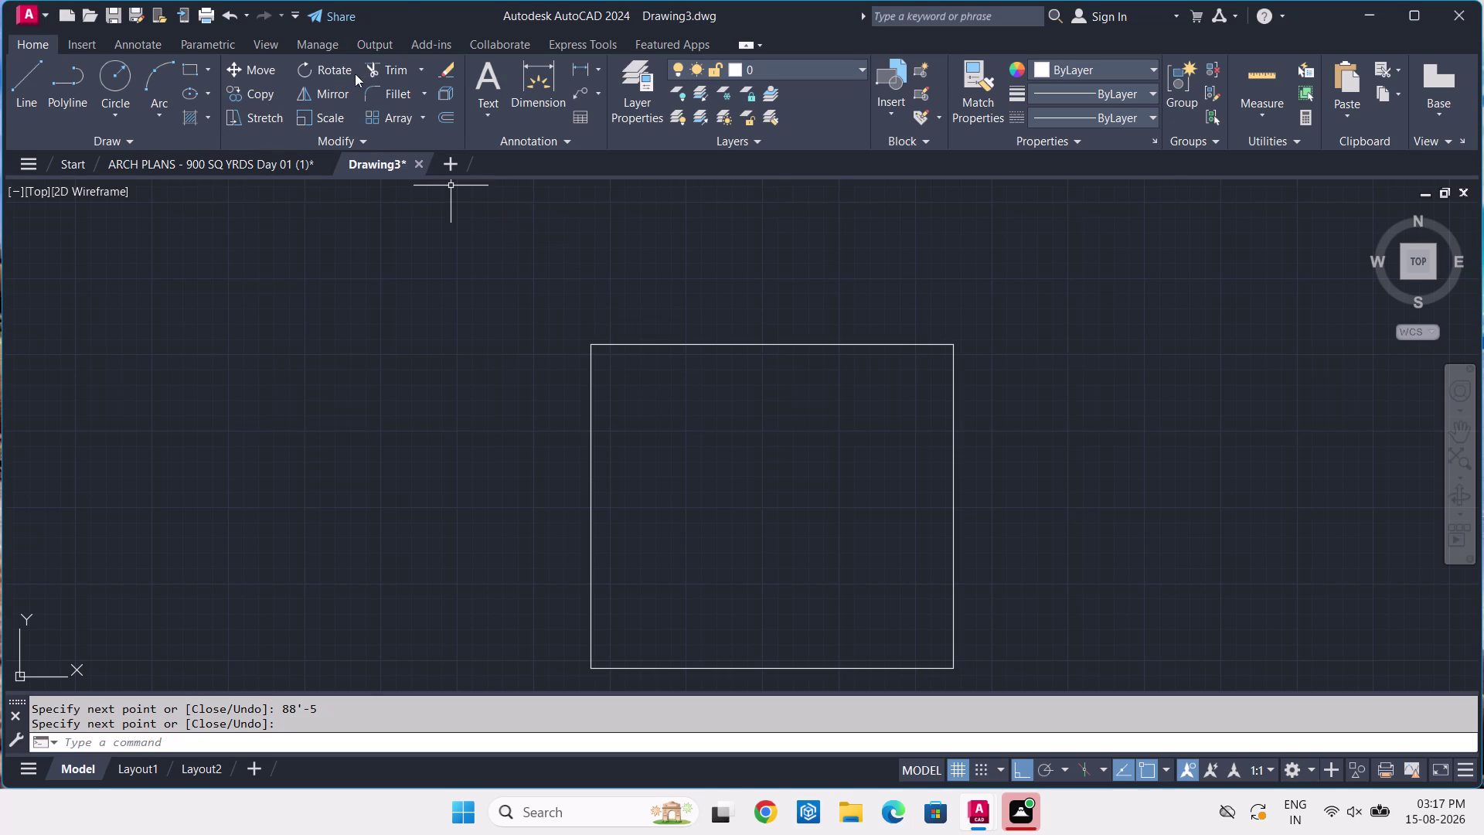
click(252, 159)
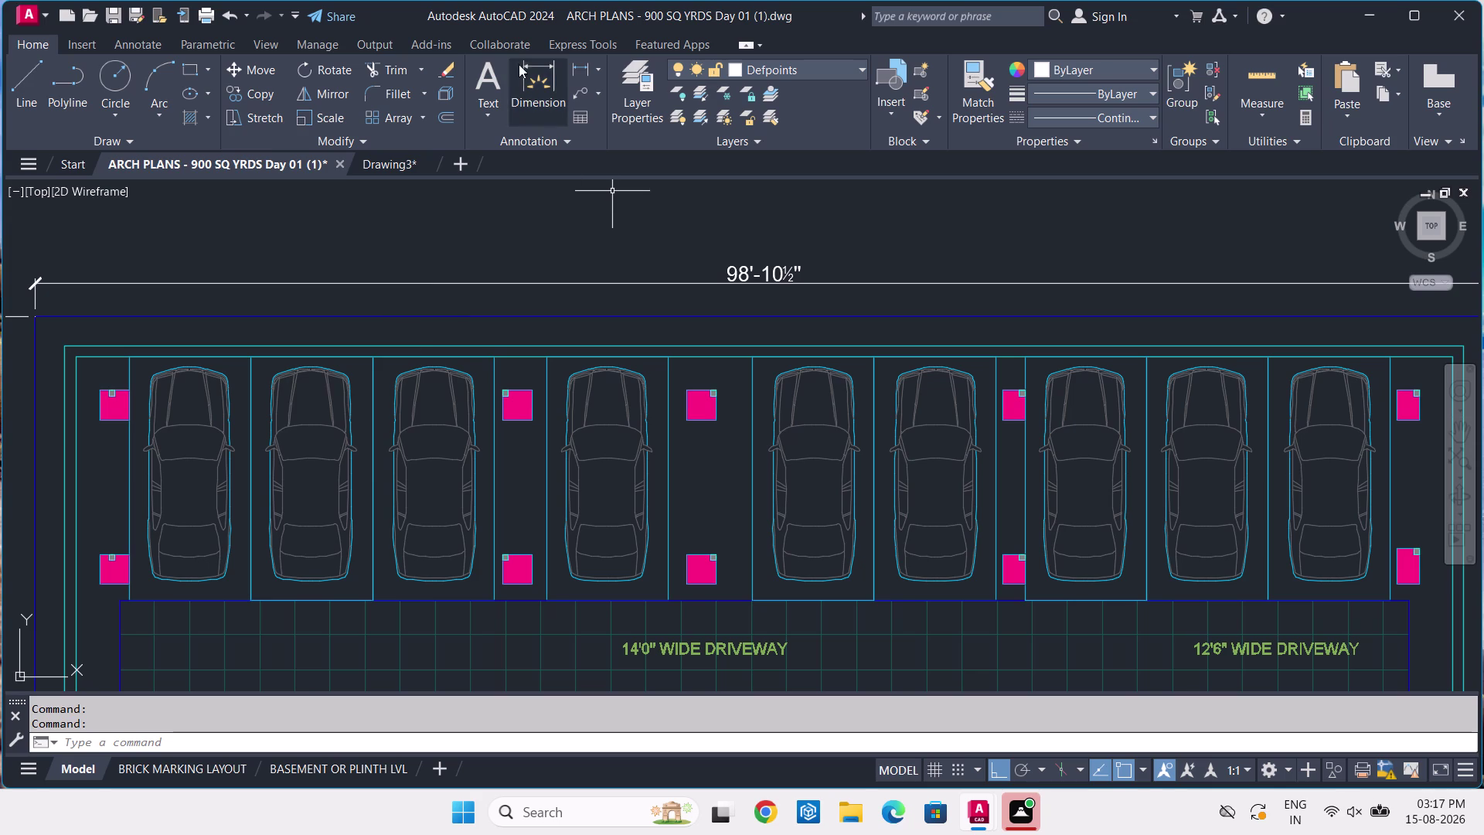
Start a linear dimension and zoom into the reference plan's top-left wall corner.
click(579, 76)
scroll(down, 3)
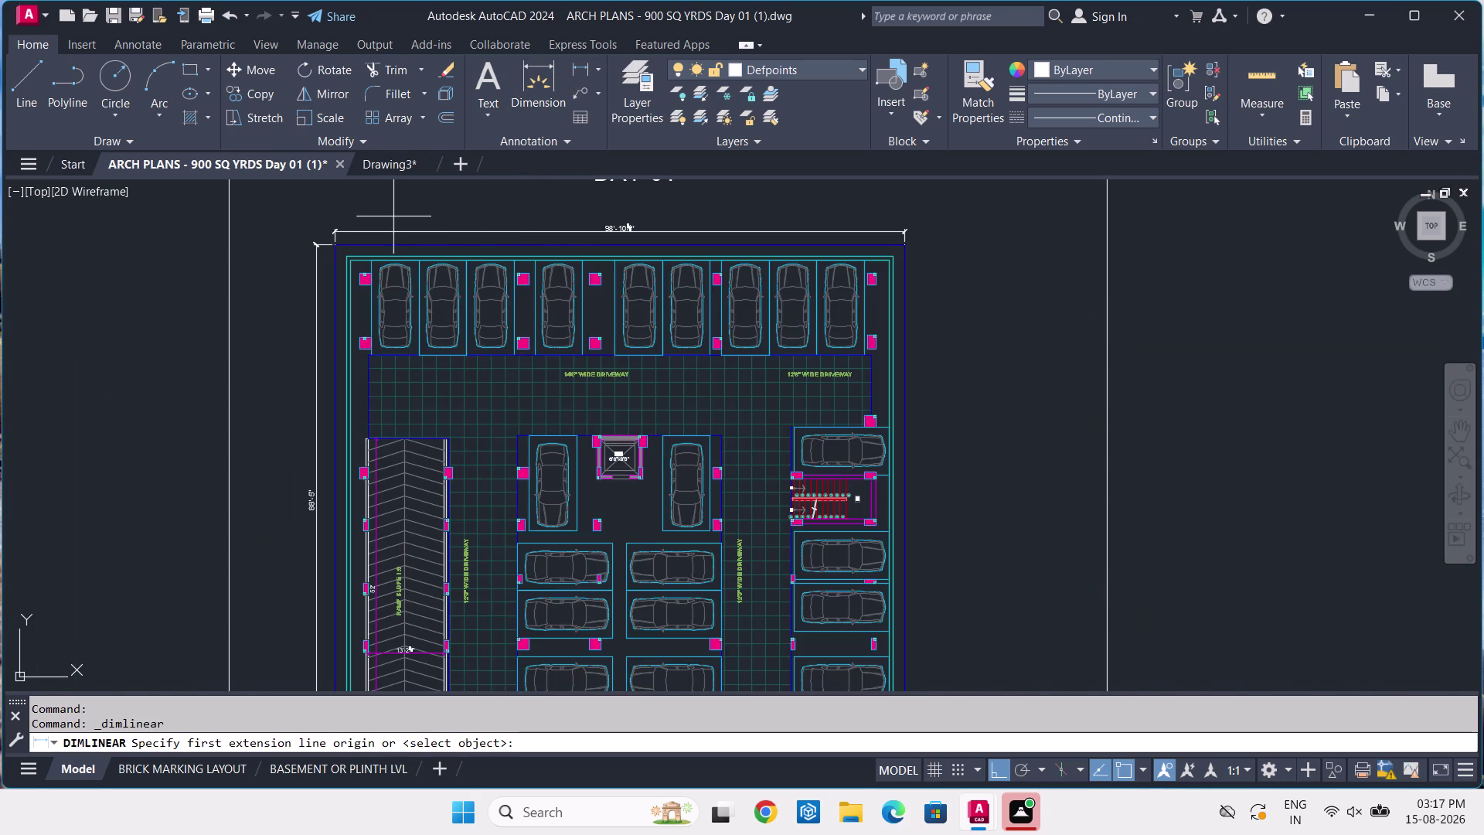
scroll(down, 3)
middle_drag(396, 217, 466, 202)
scroll(up, 3)
scroll(up, 3)
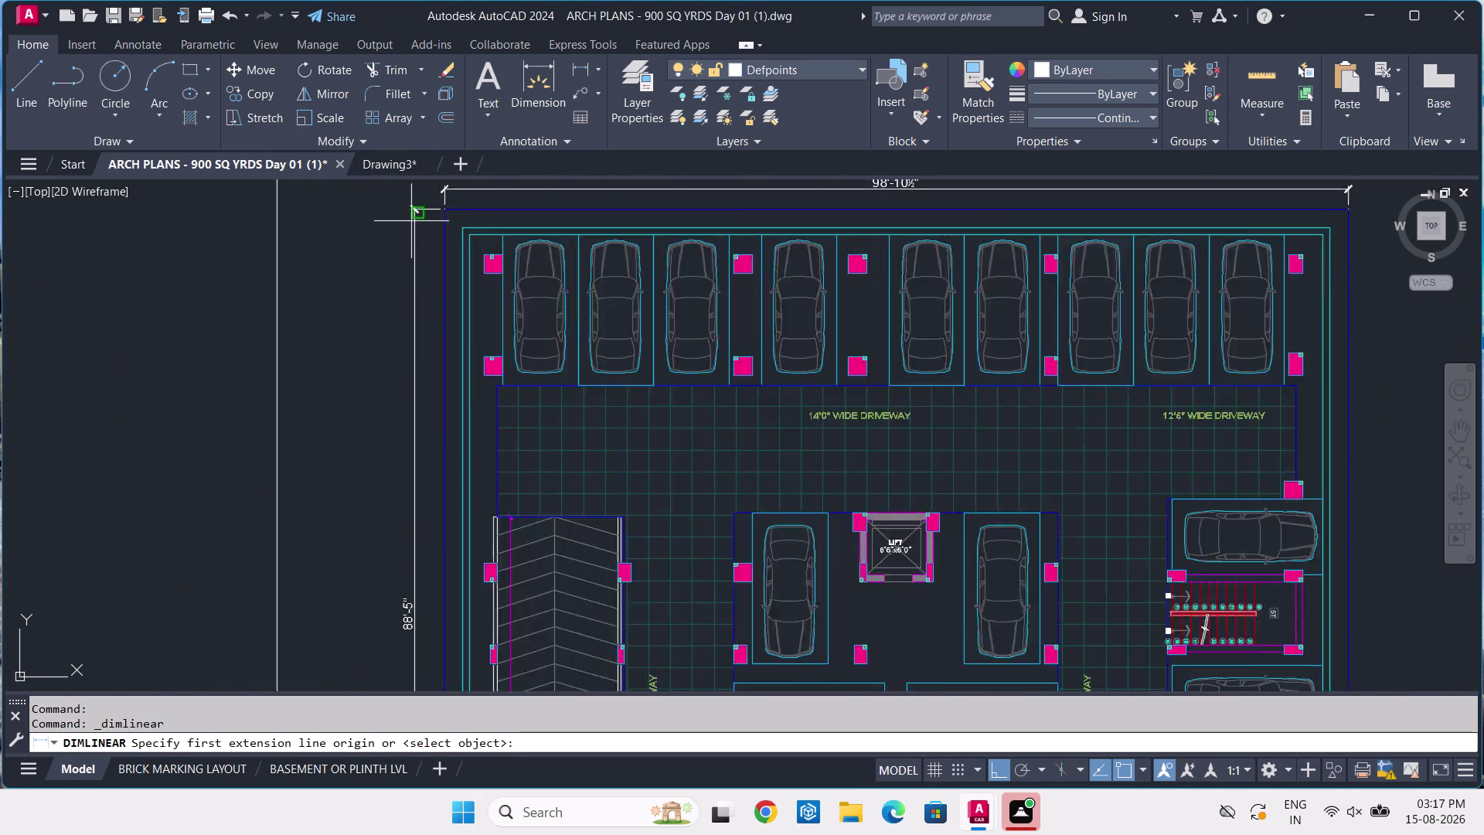
scroll(up, 3)
middle_drag(419, 221, 405, 269)
scroll(up, 3)
scroll(up, 3)
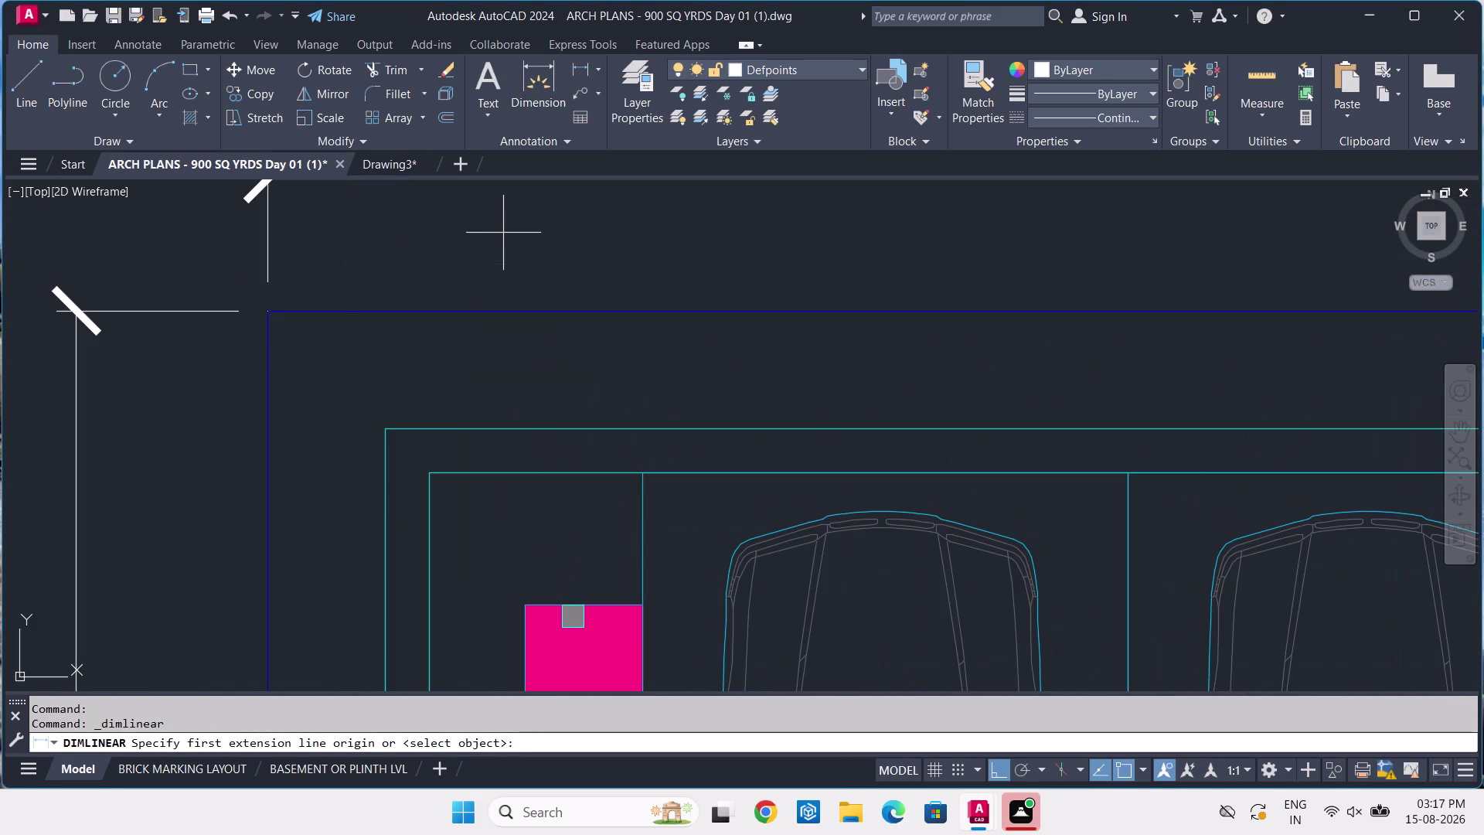
Dimension the top wall's thickness, confirming it measures 2'.
click(380, 311)
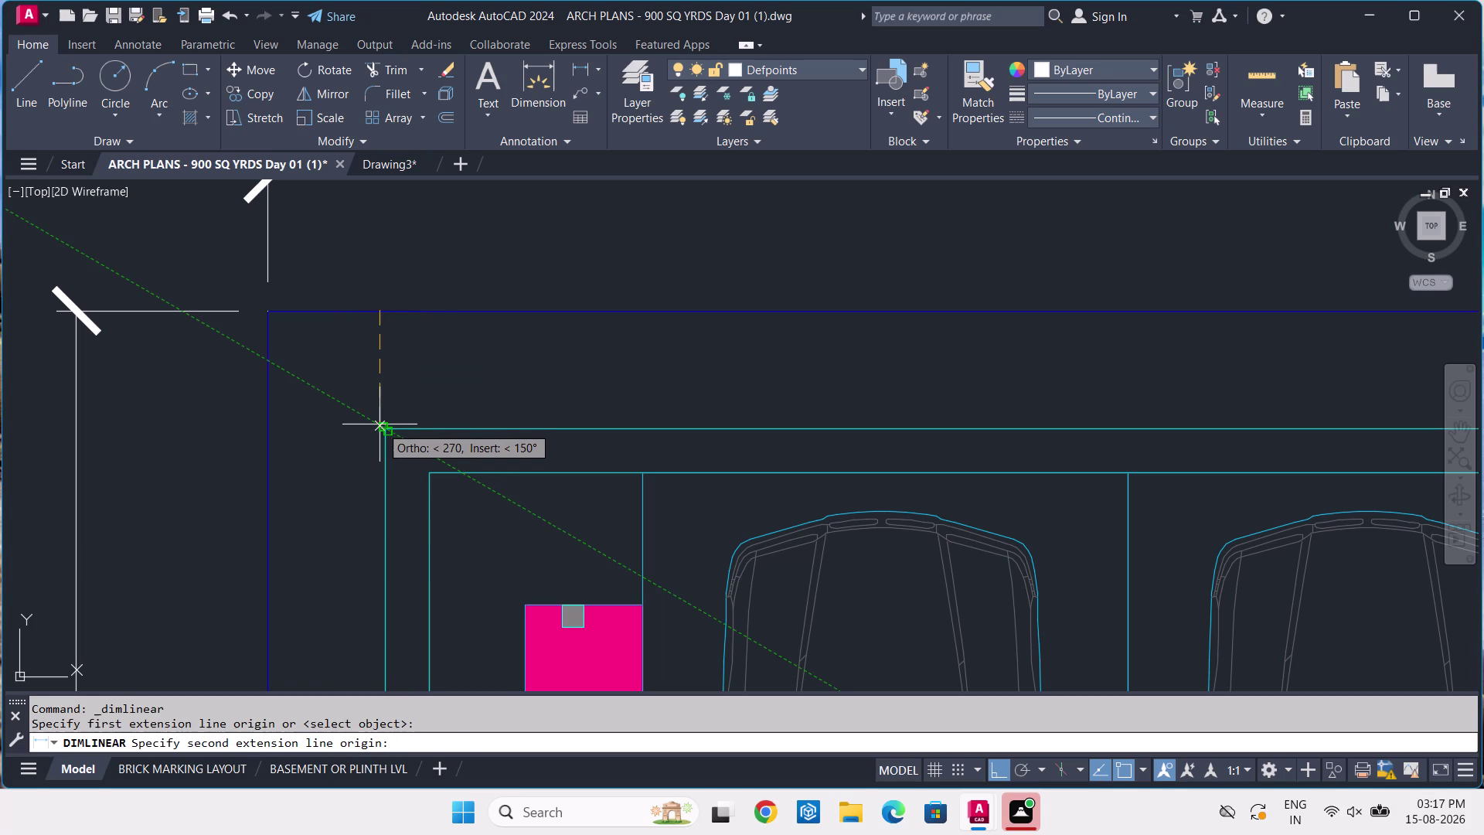
key(space)
key(space)
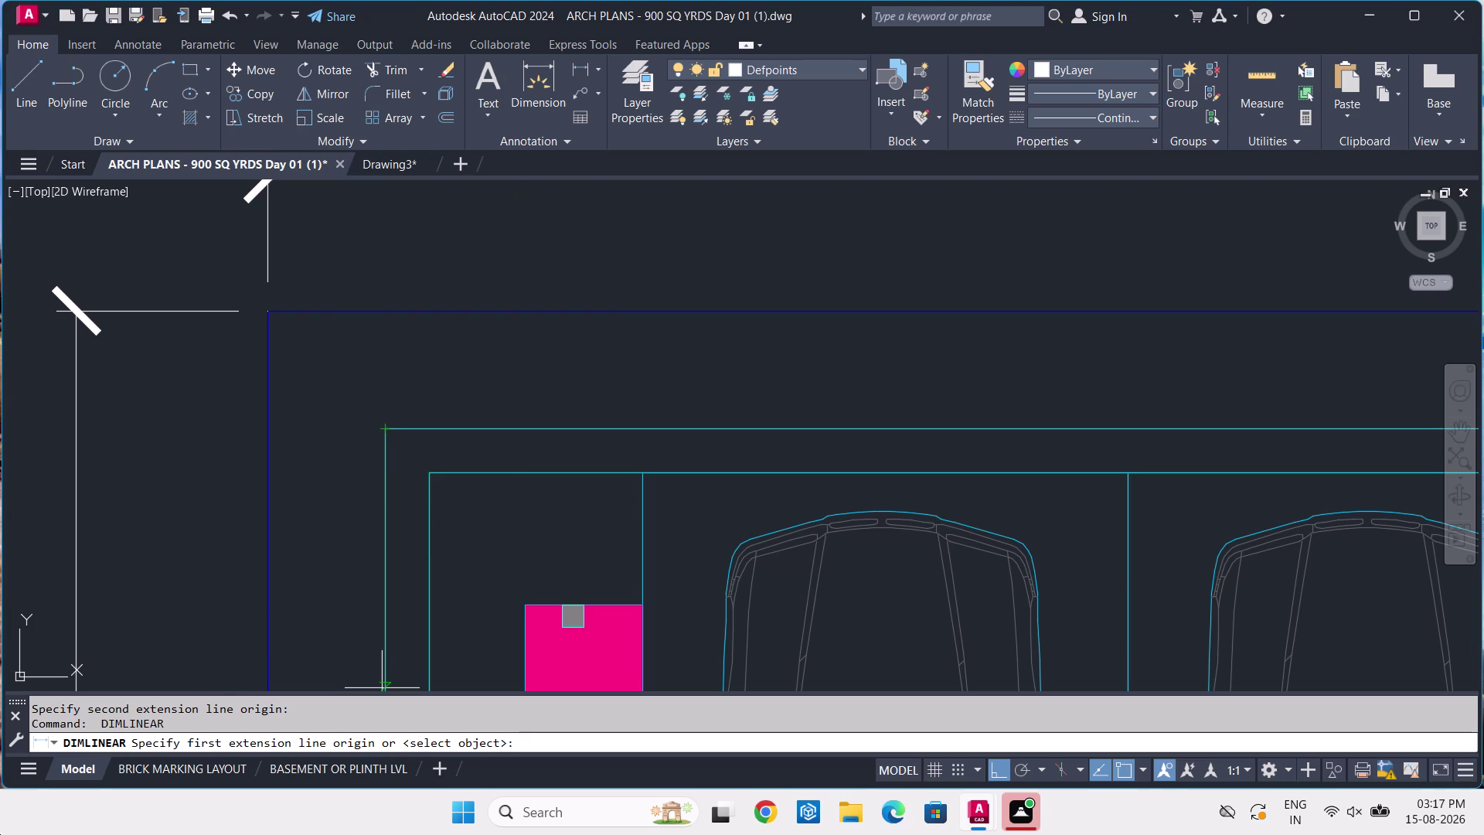
click(381, 425)
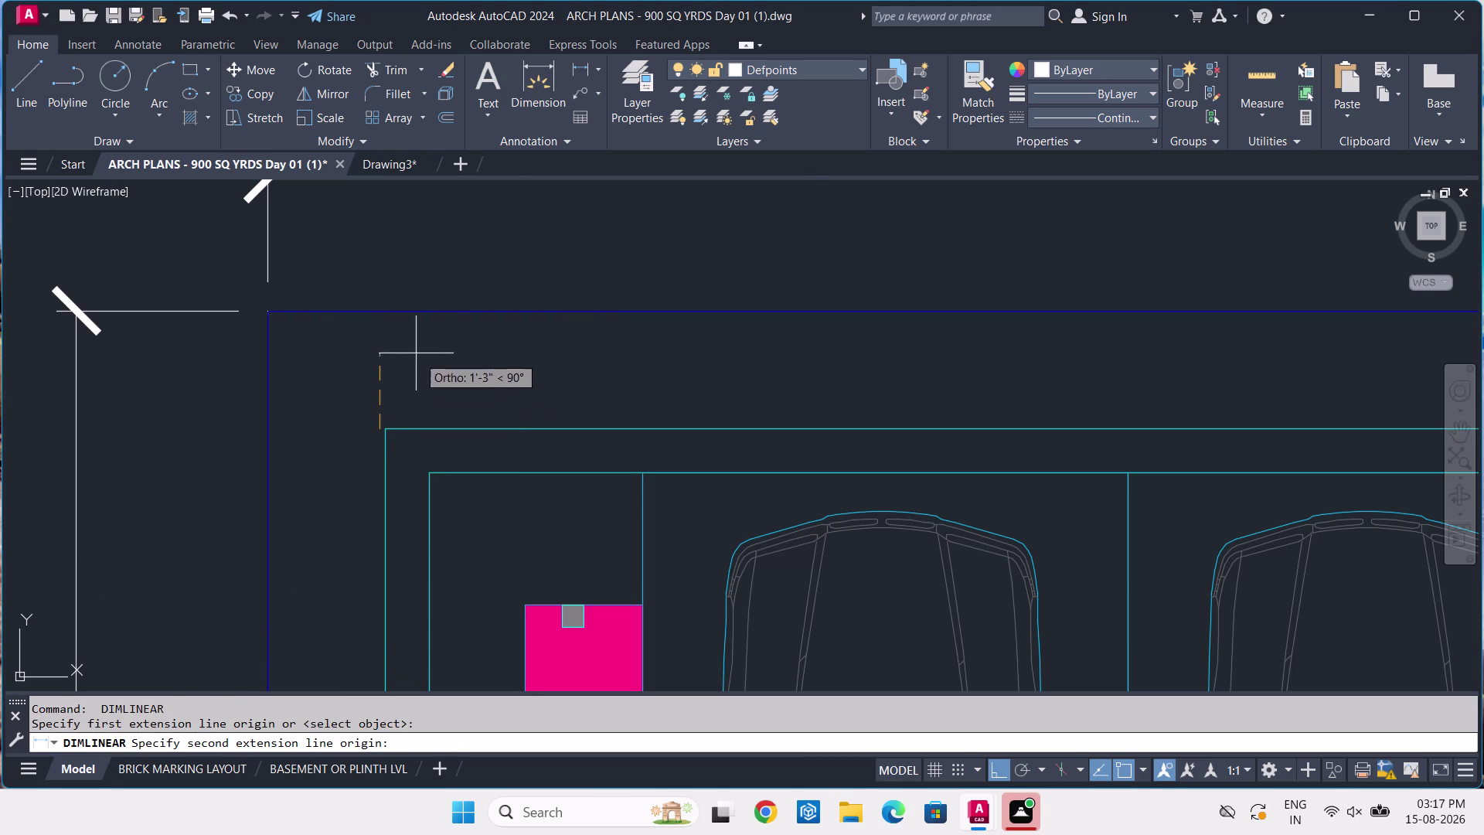
key(Return)
key(Return)
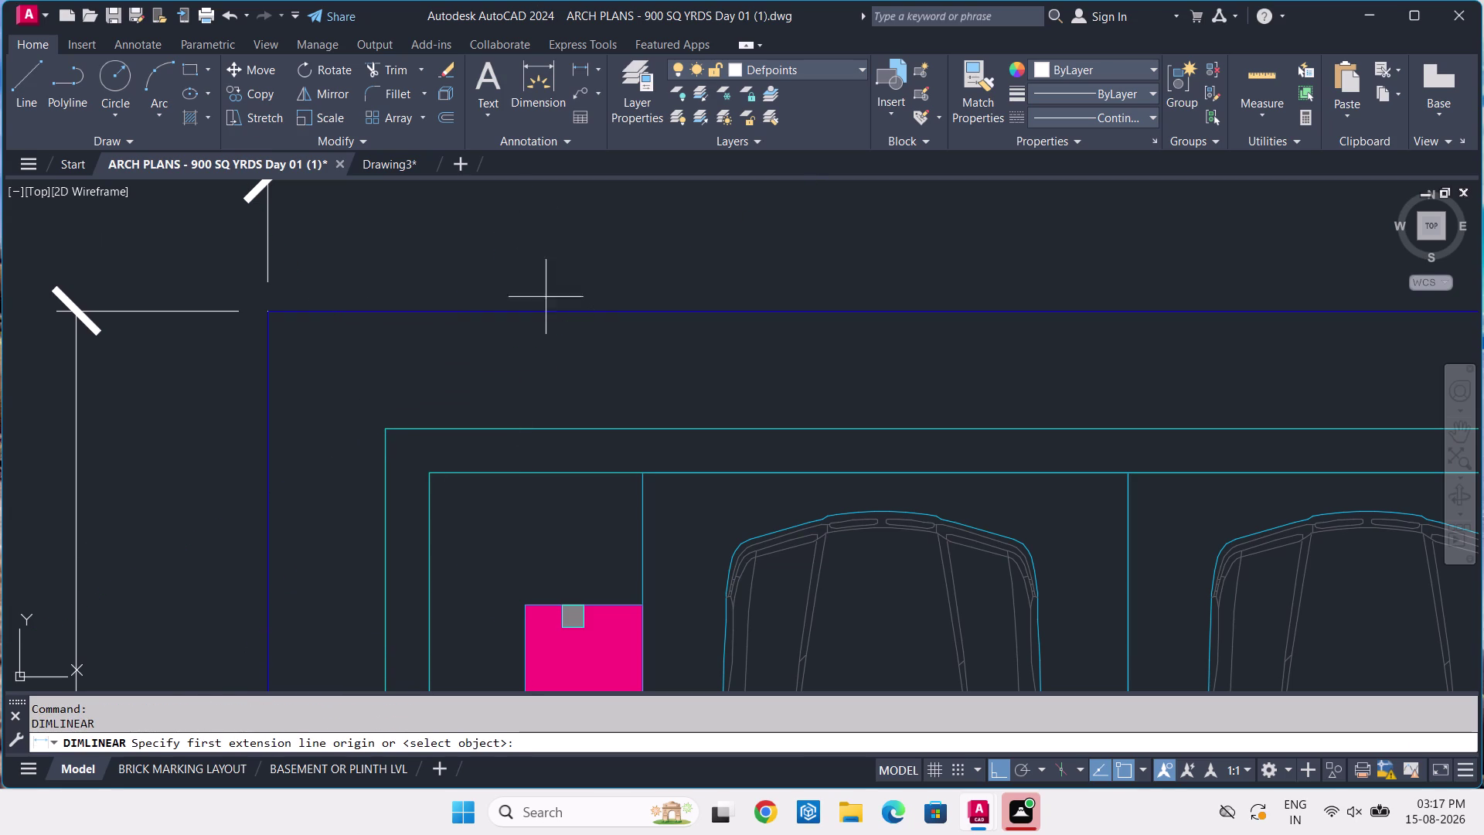
click(388, 432)
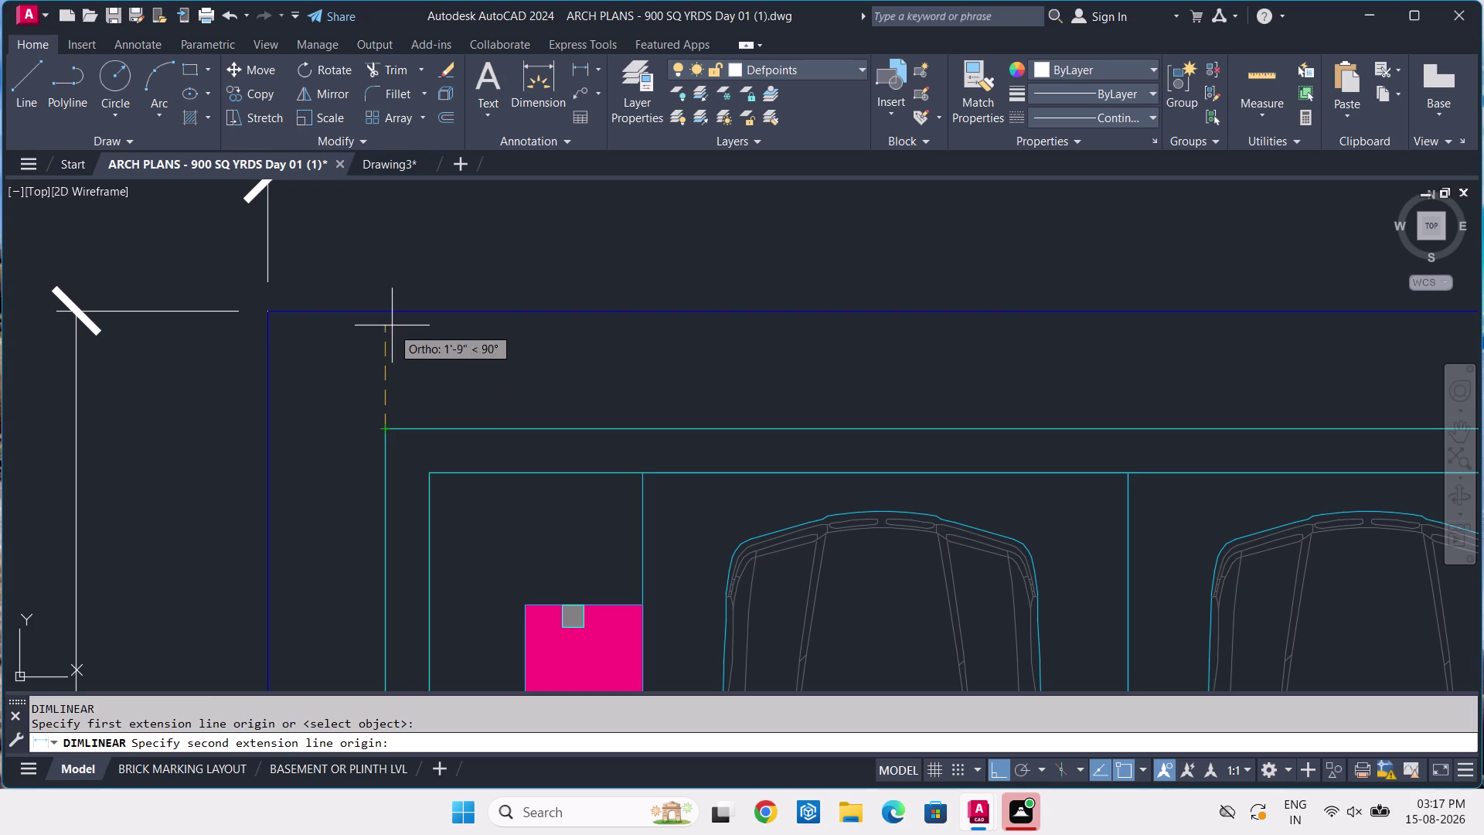
click(388, 310)
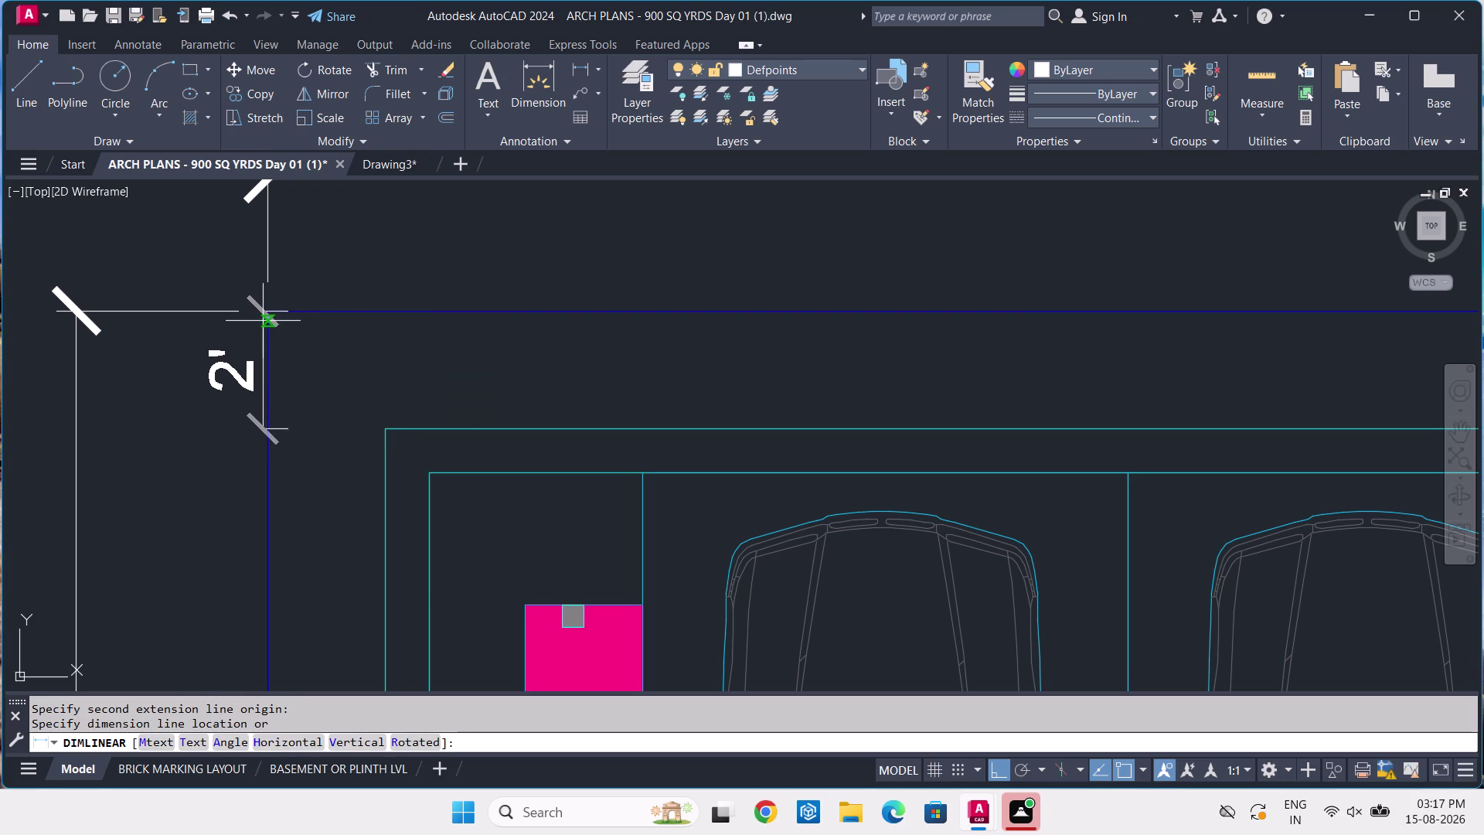
click(308, 336)
Dimension the left wall's thickness, also confirming 2'.
key(Return)
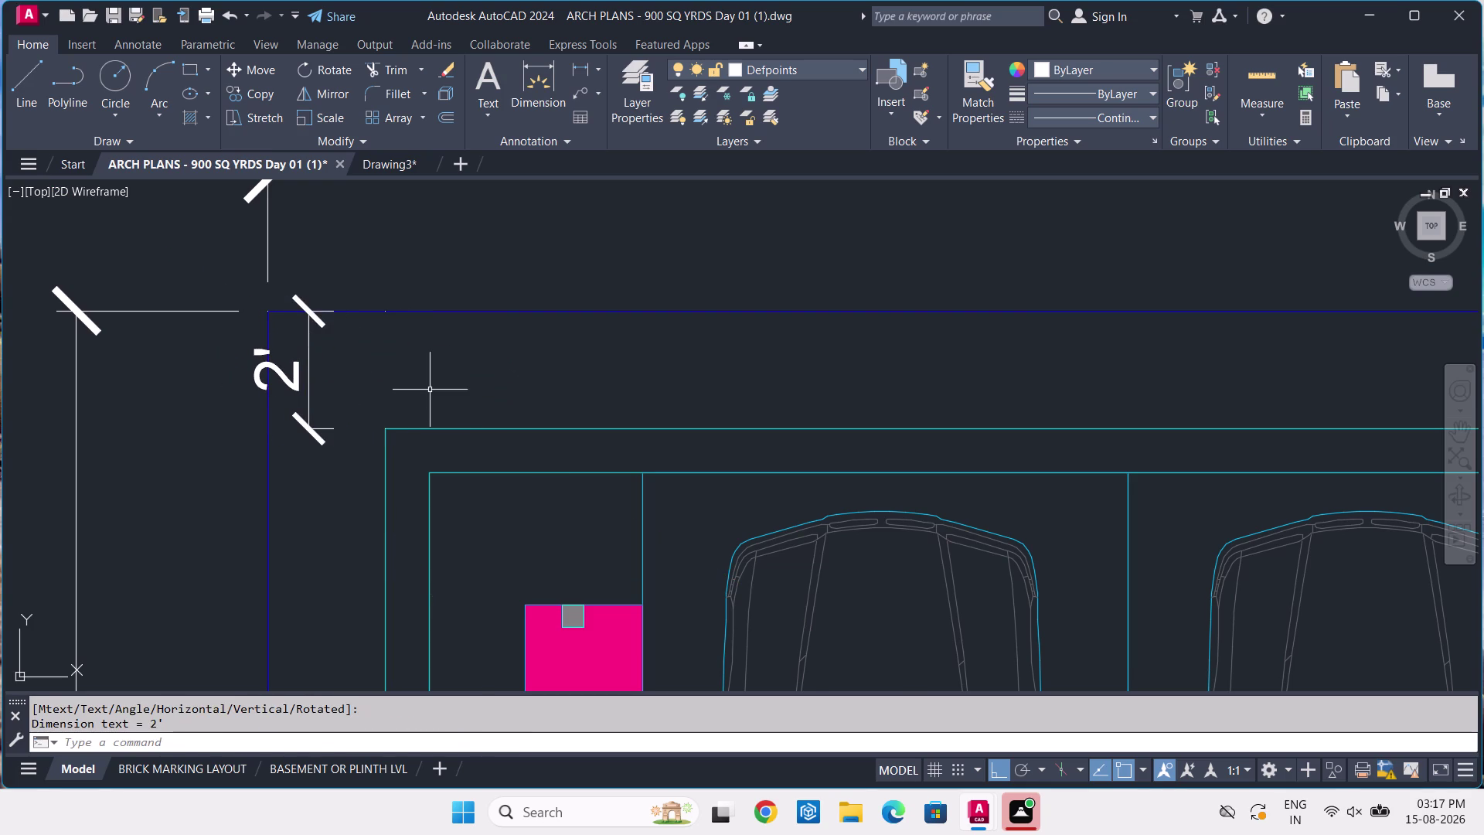
click(380, 433)
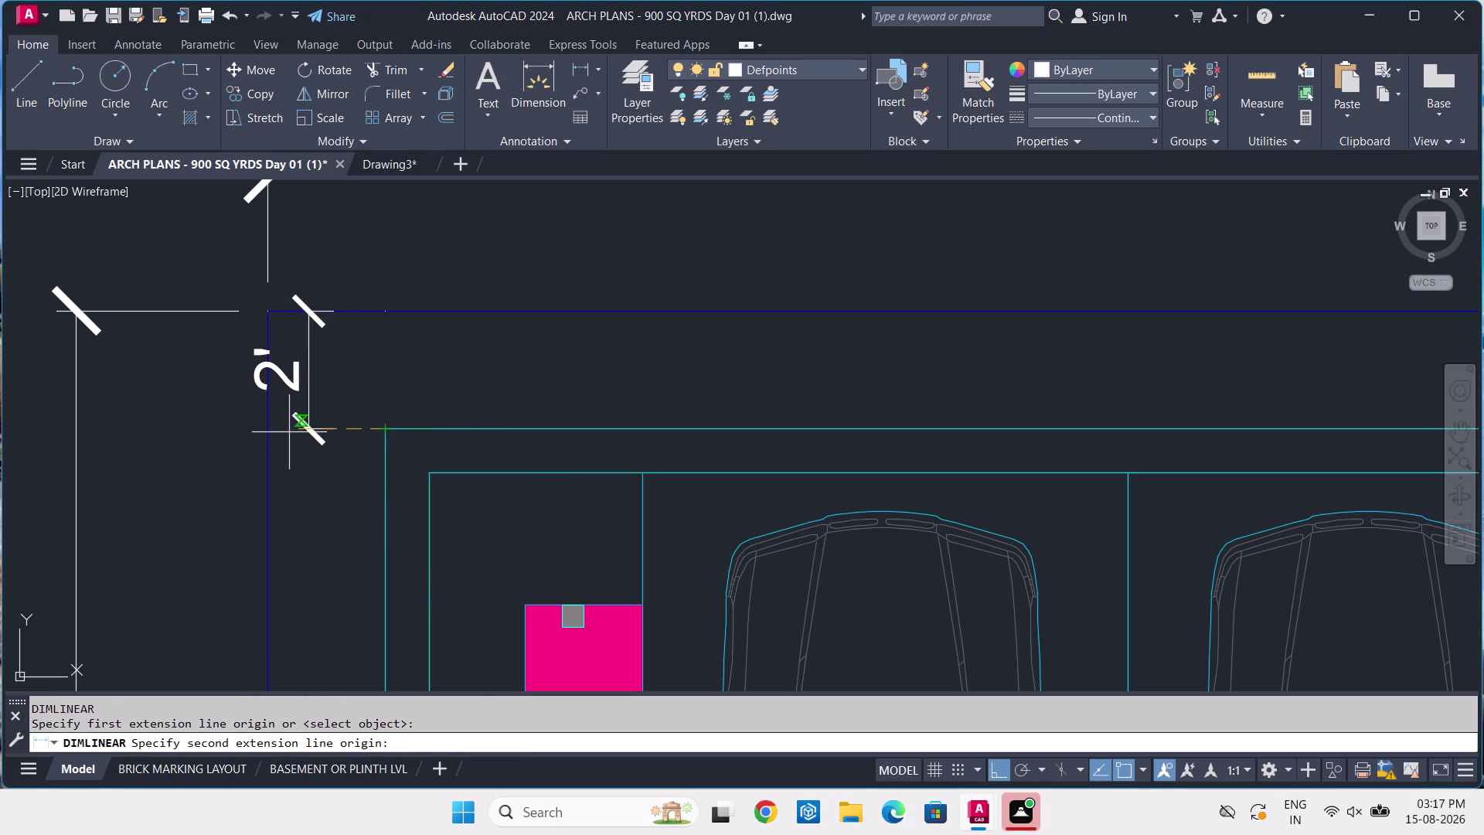
click(270, 425)
click(119, 471)
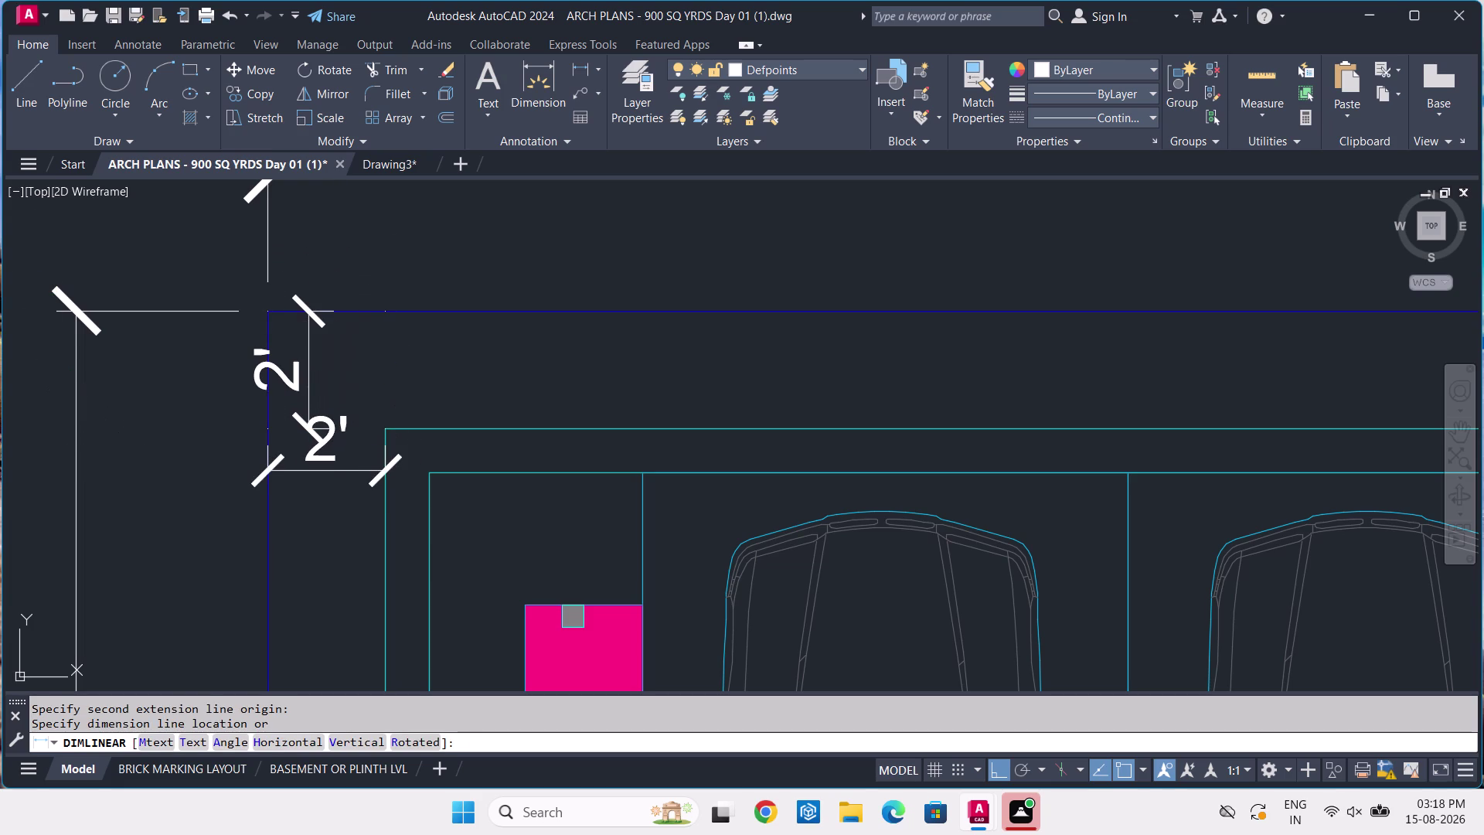
click(354, 386)
Delete both check dimensions and return to Drawing3.
click(291, 482)
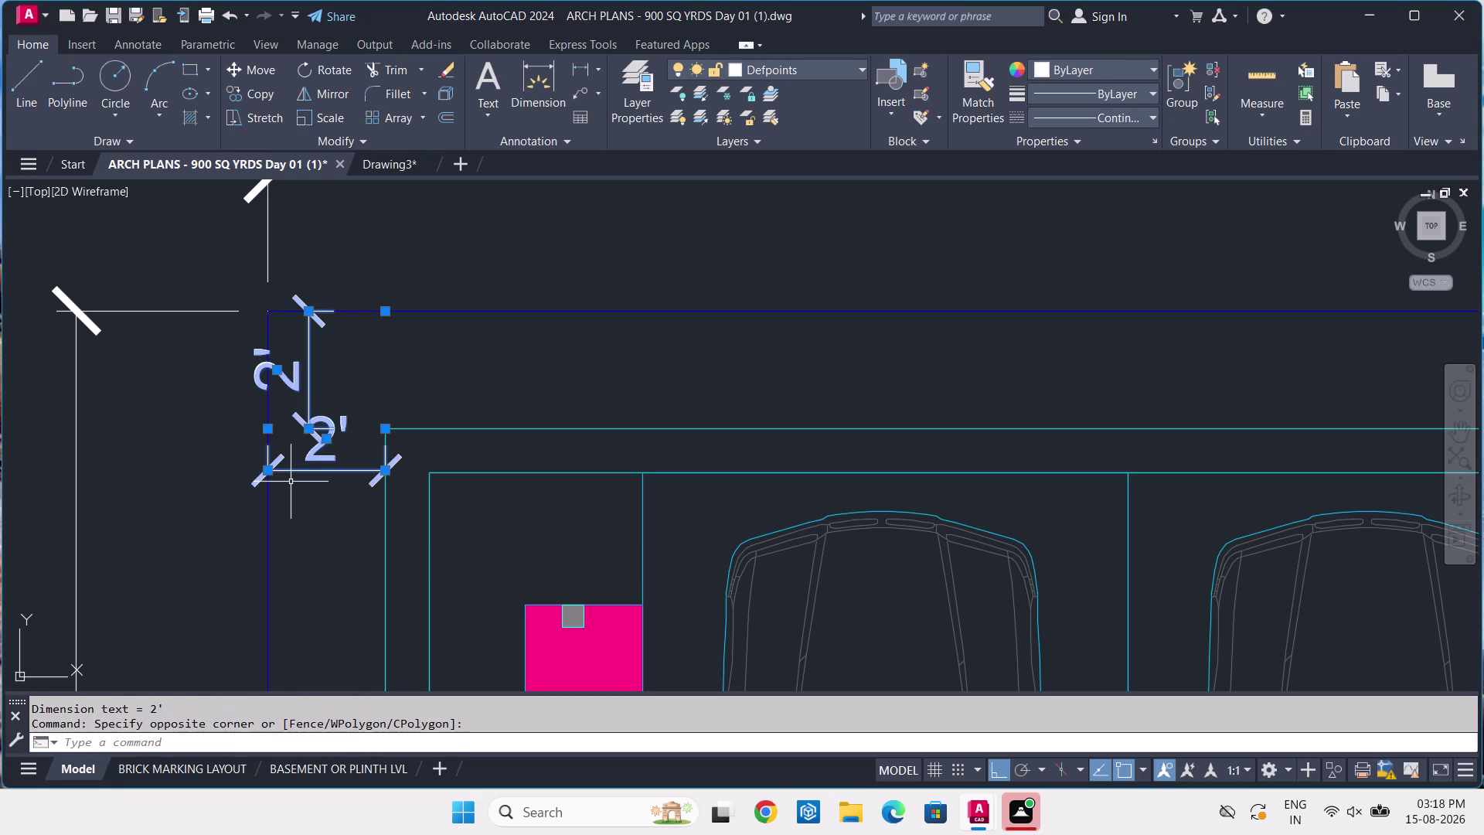
key(Delete)
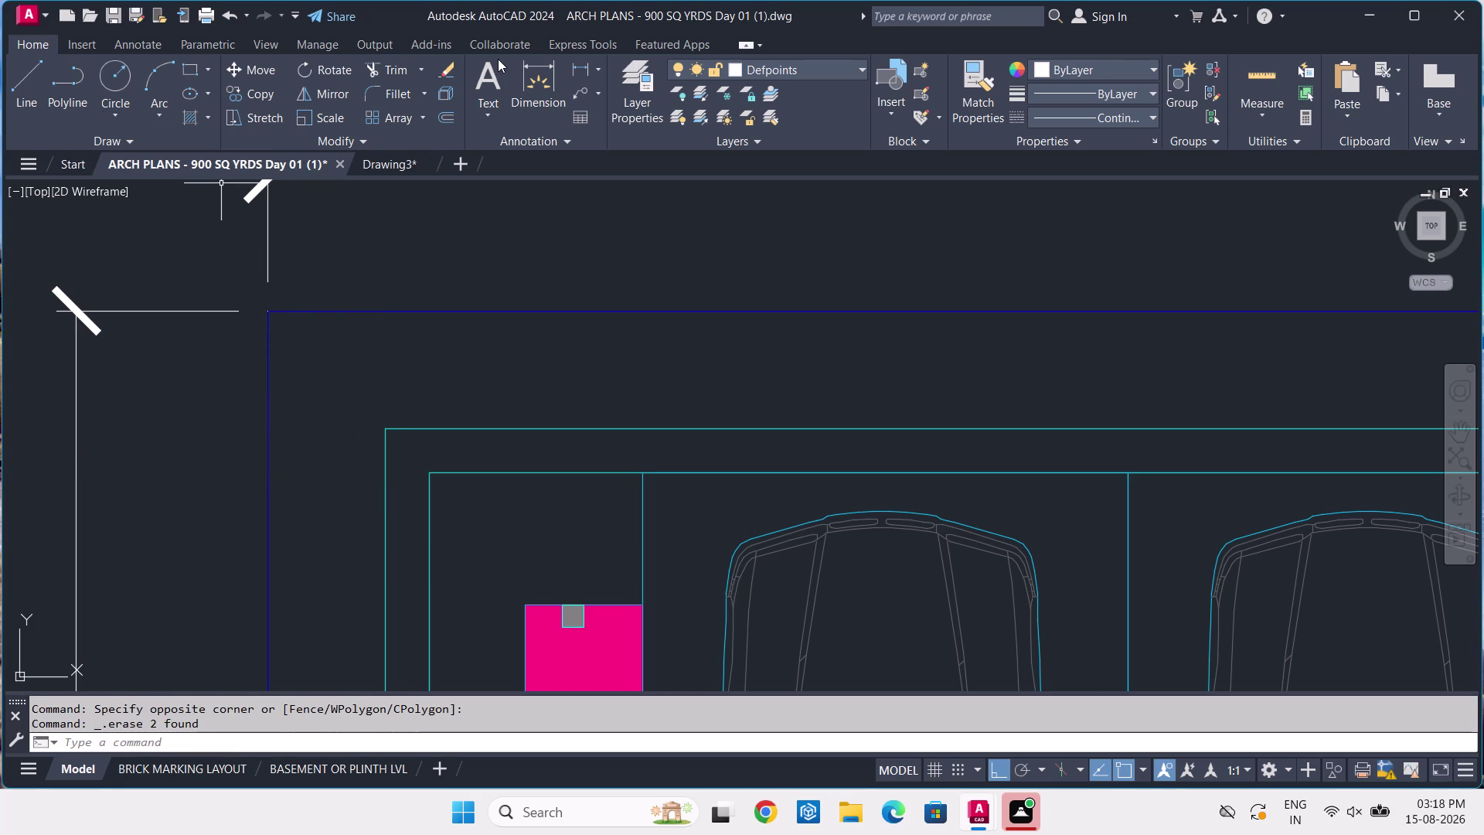
click(386, 169)
click(851, 317)
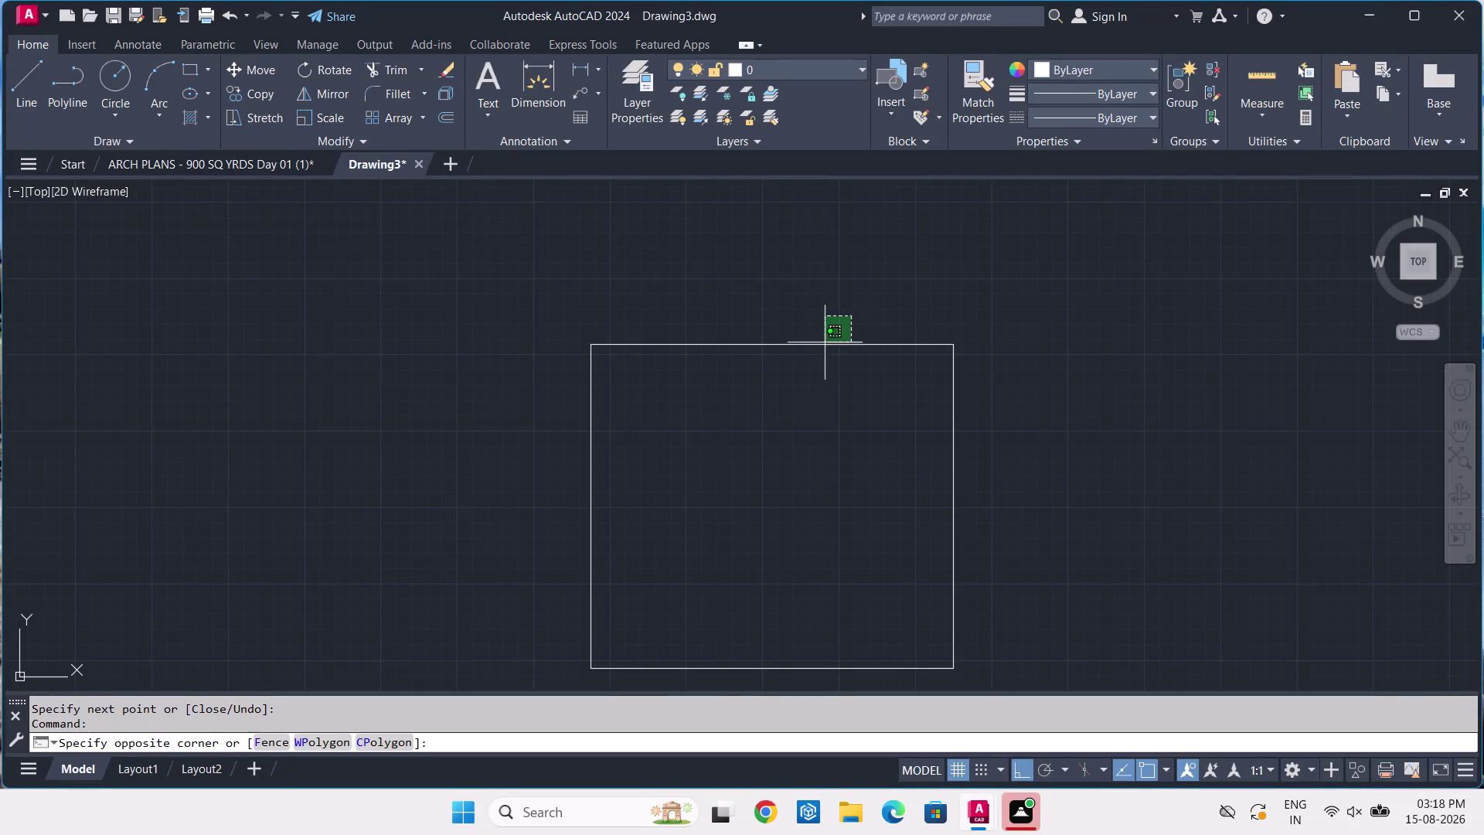
Select the square's boundary lines and set an offset distance of 2'.
click(538, 508)
click(1130, 461)
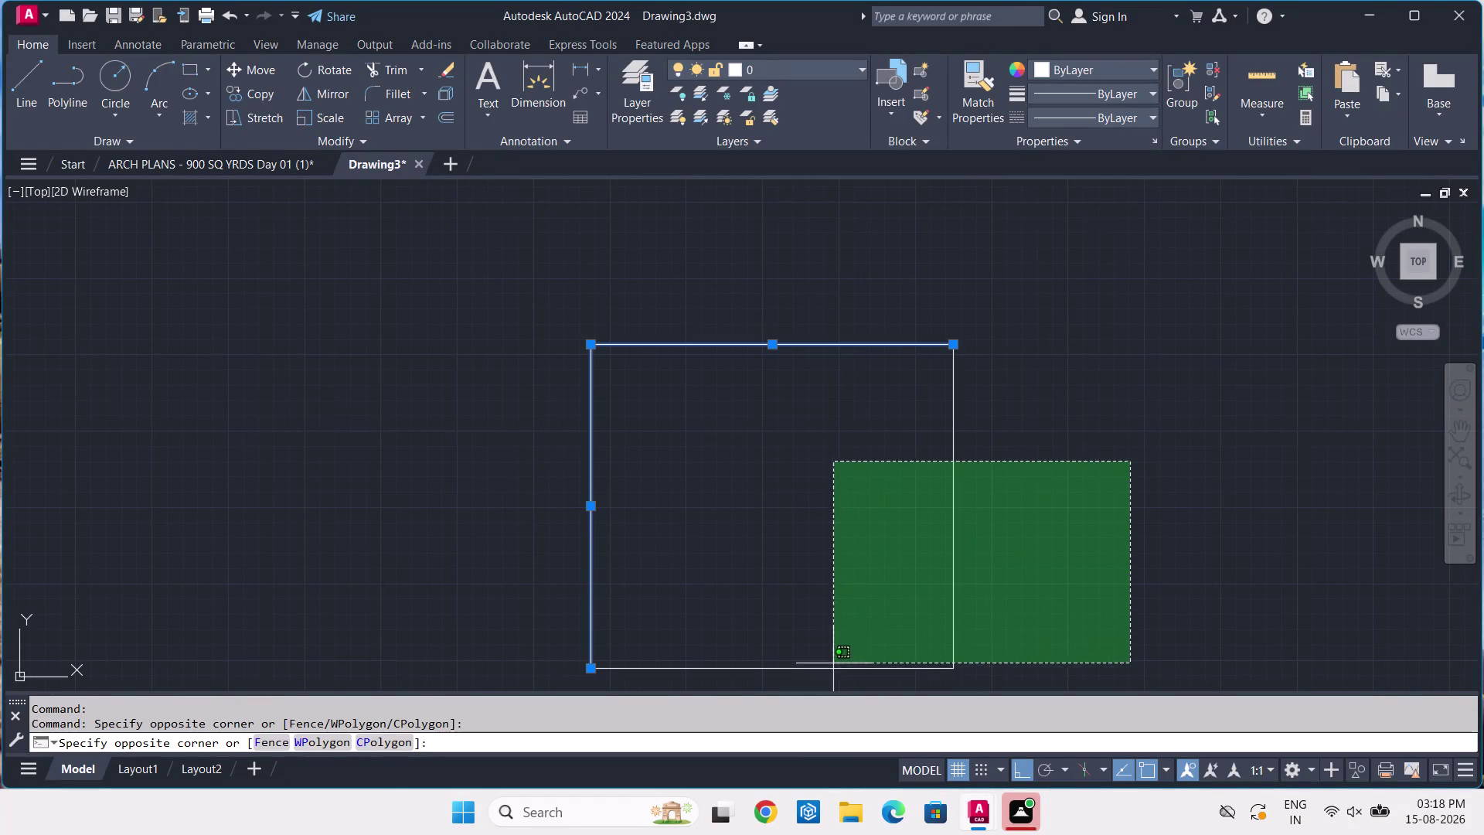
click(926, 612)
text(O)
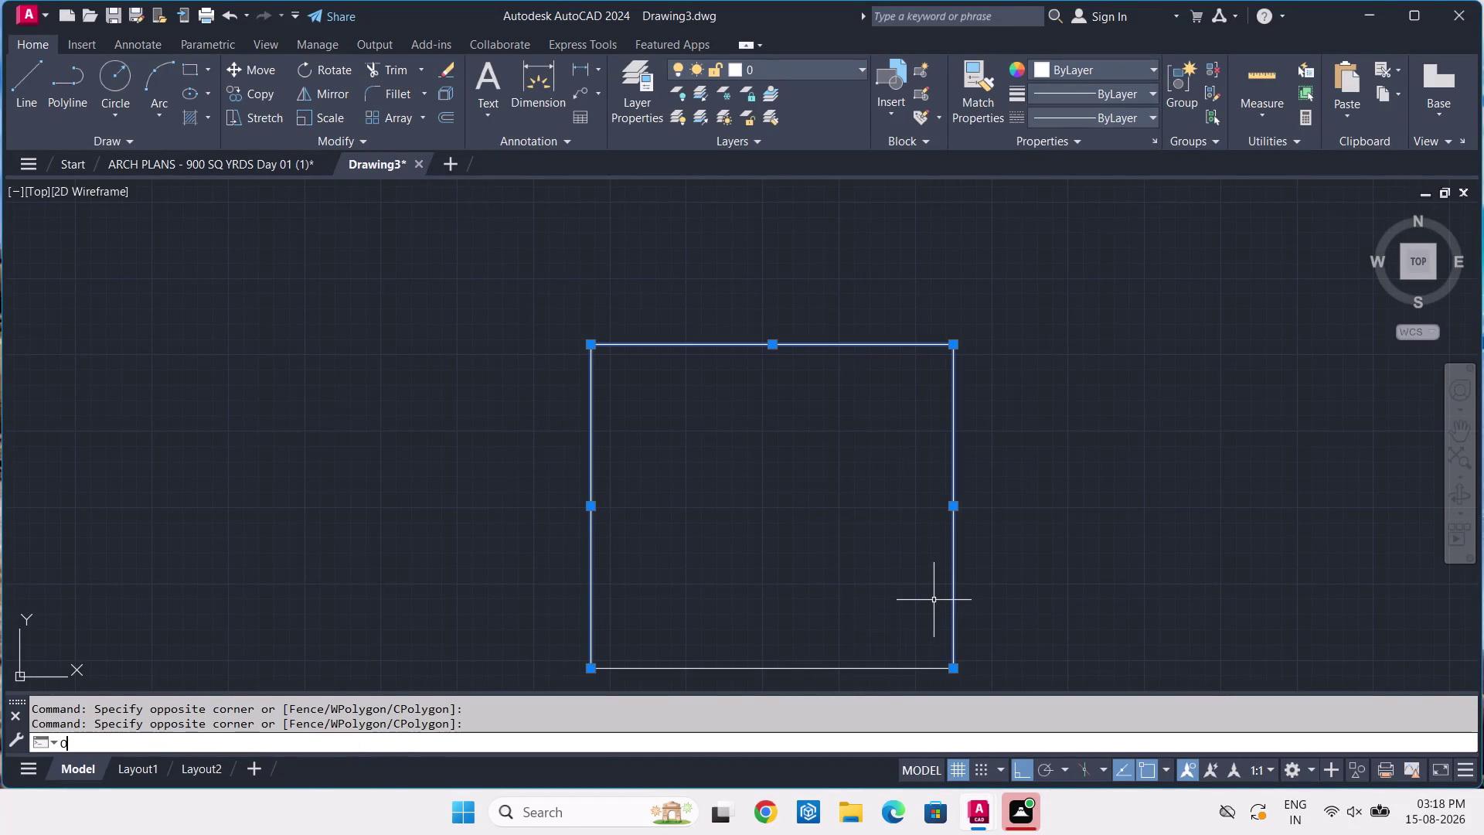
key(space)
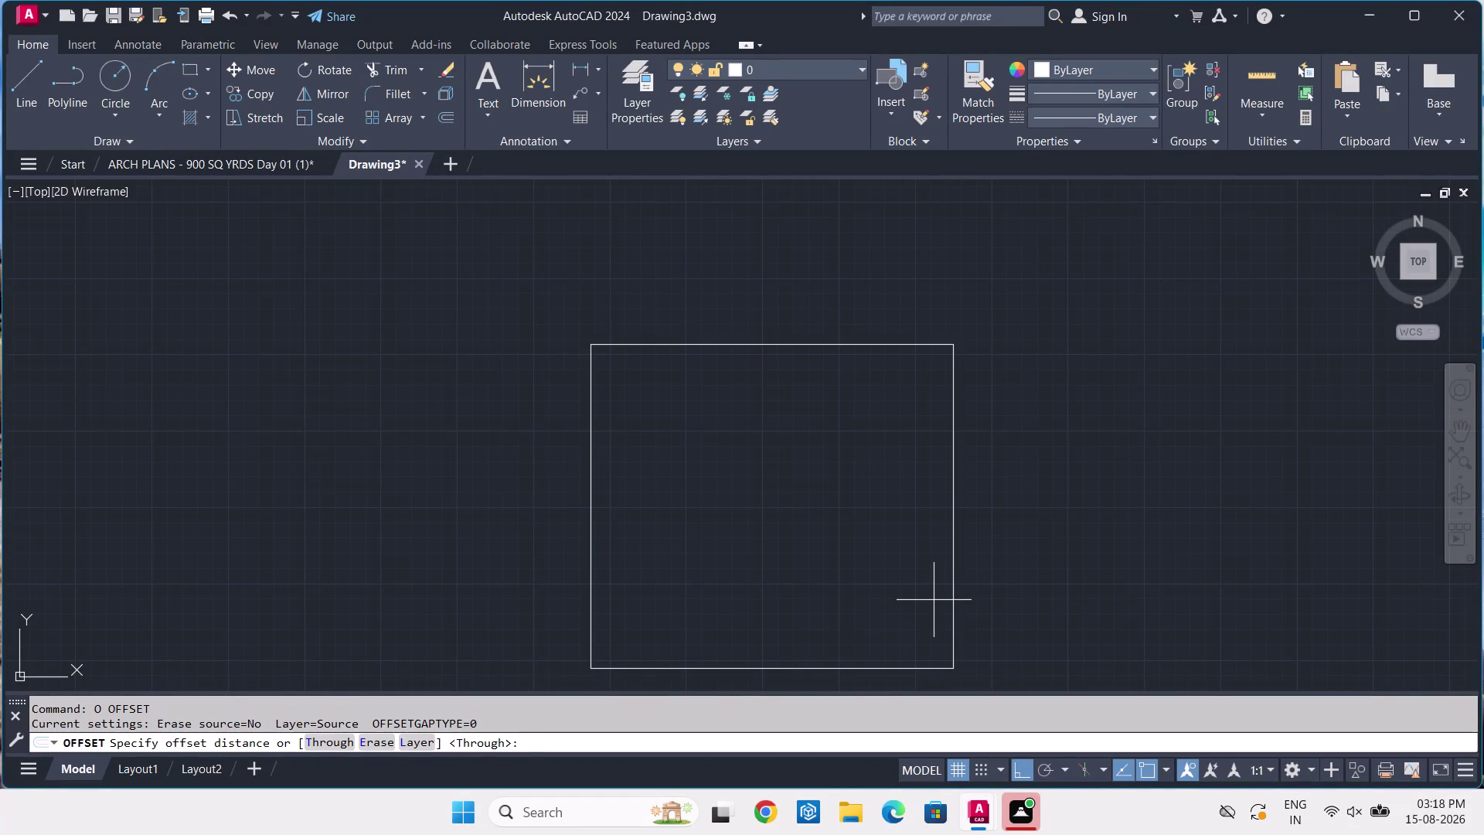
text(2')
key(Return)
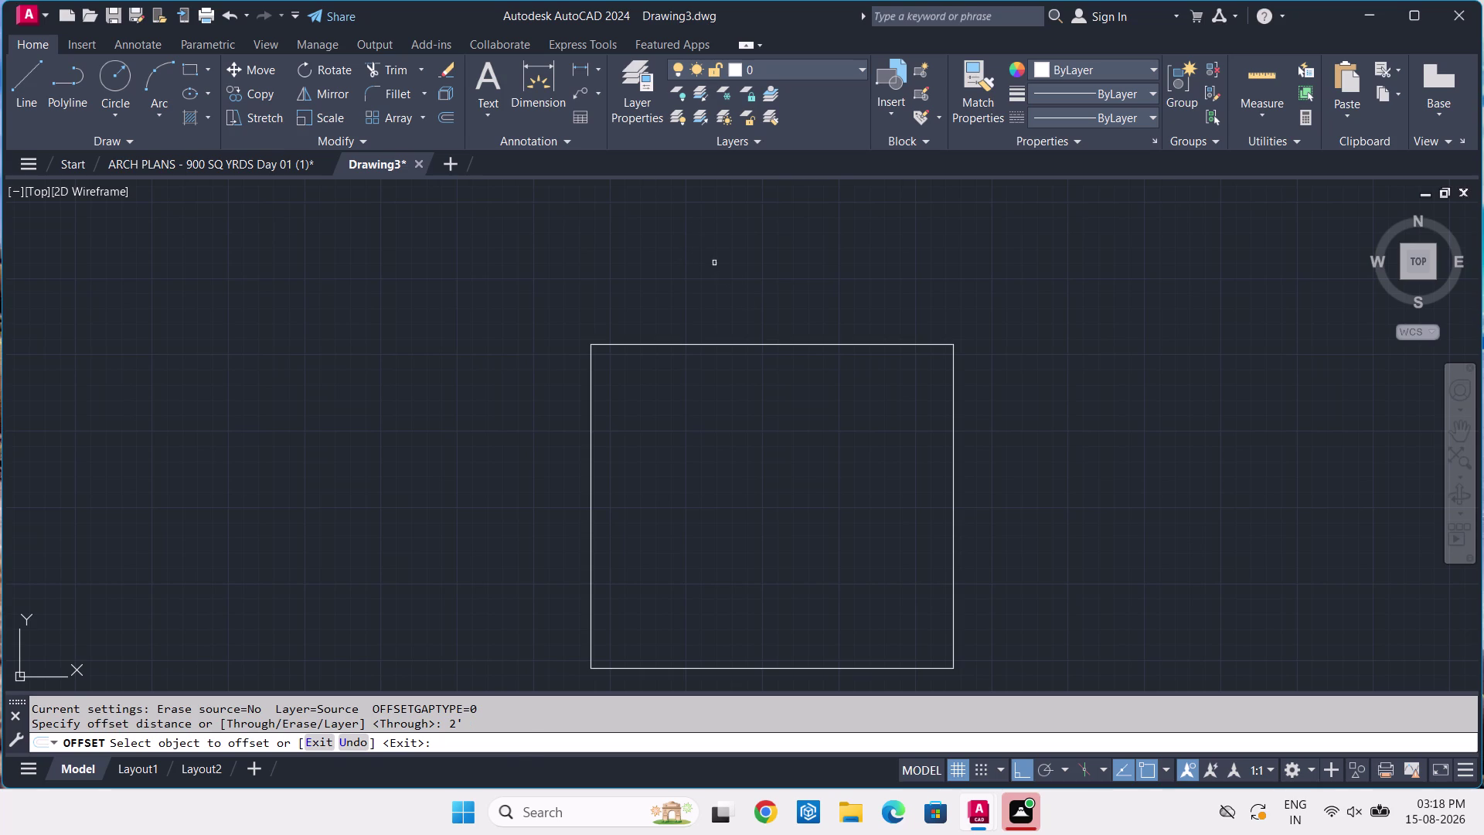
Offset the top, left, bottom and right sides 2' inward.
click(769, 342)
click(764, 387)
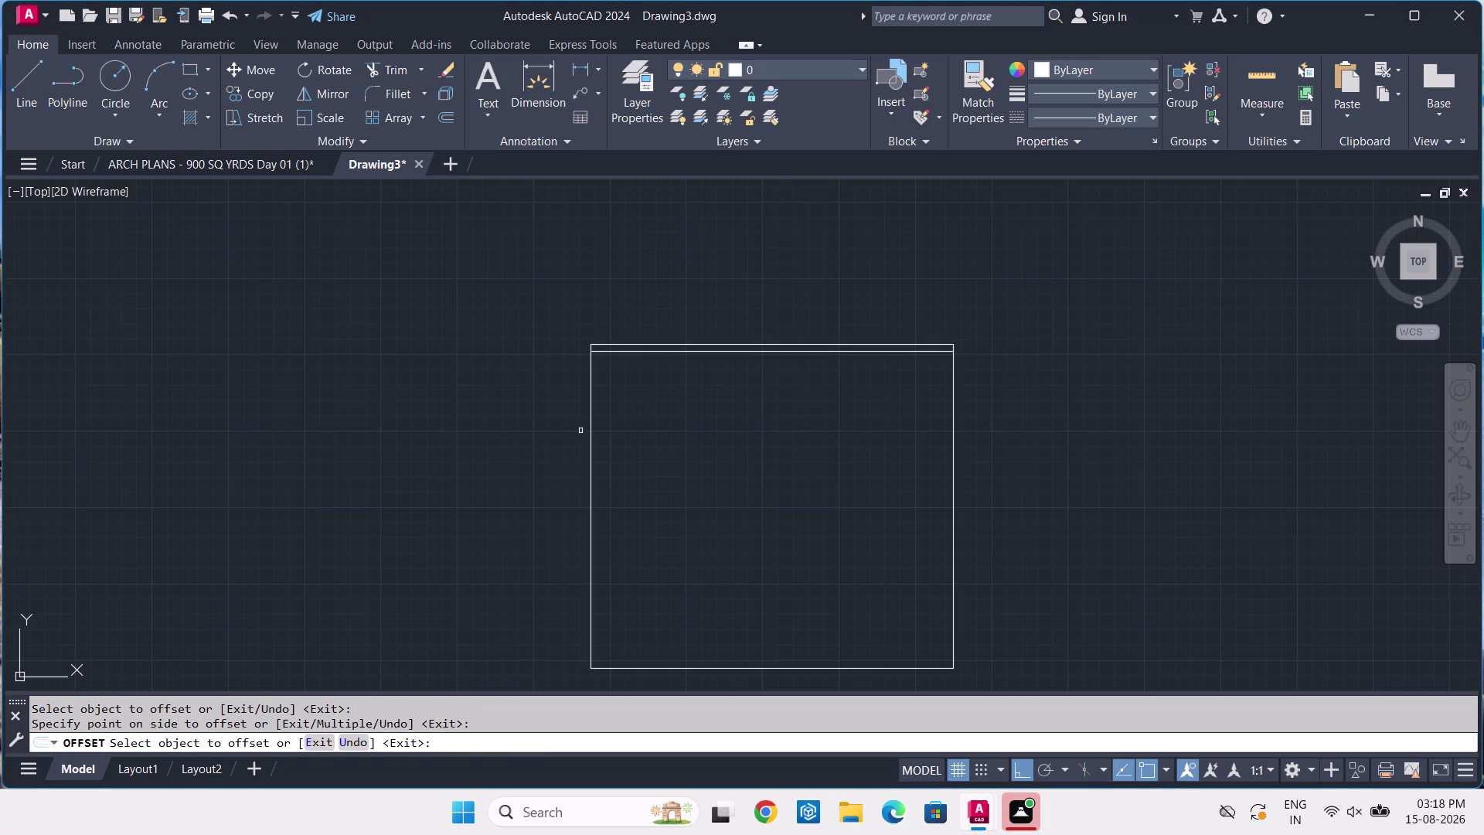
click(592, 411)
click(625, 420)
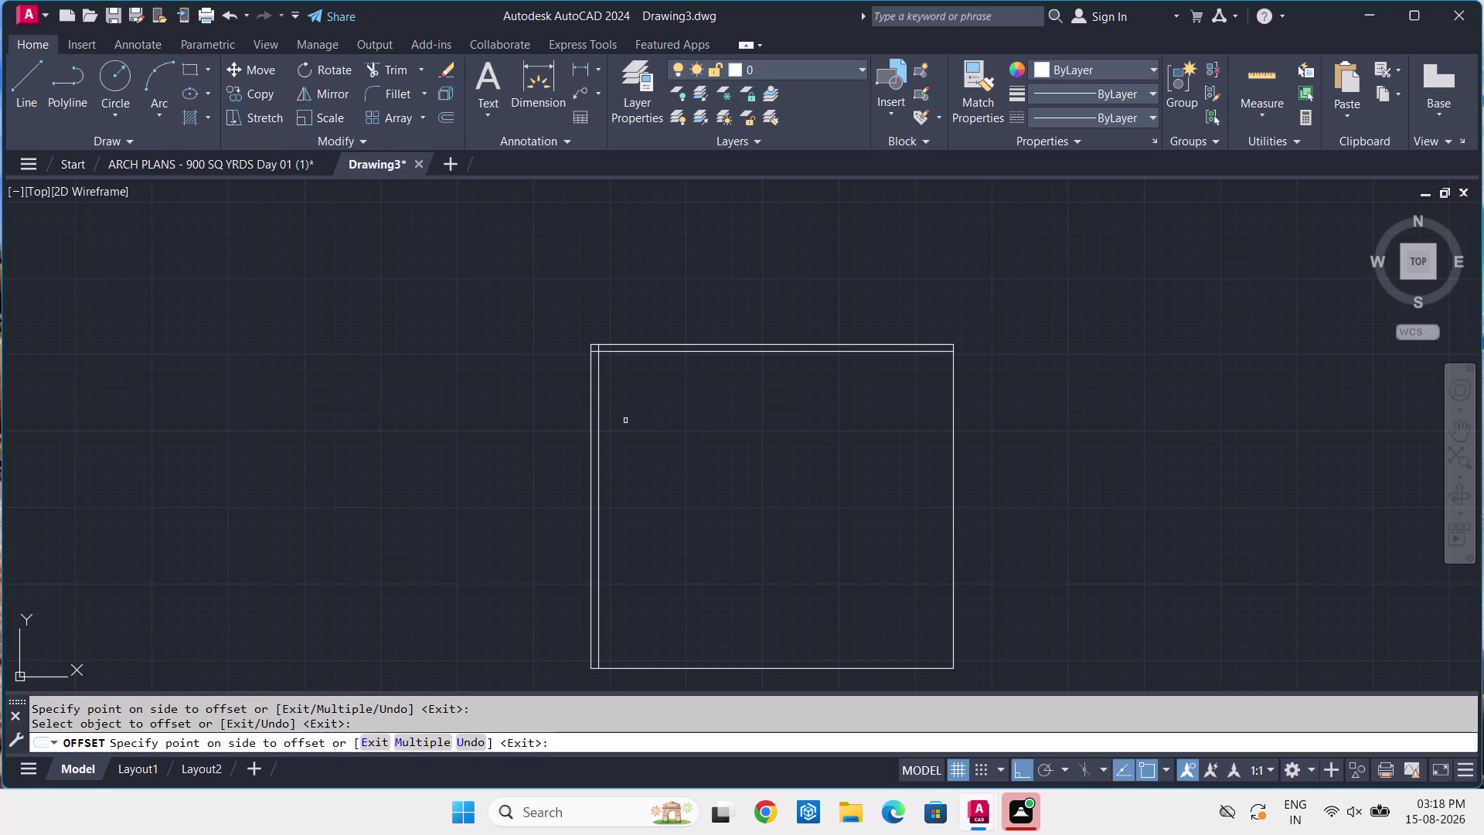
click(688, 665)
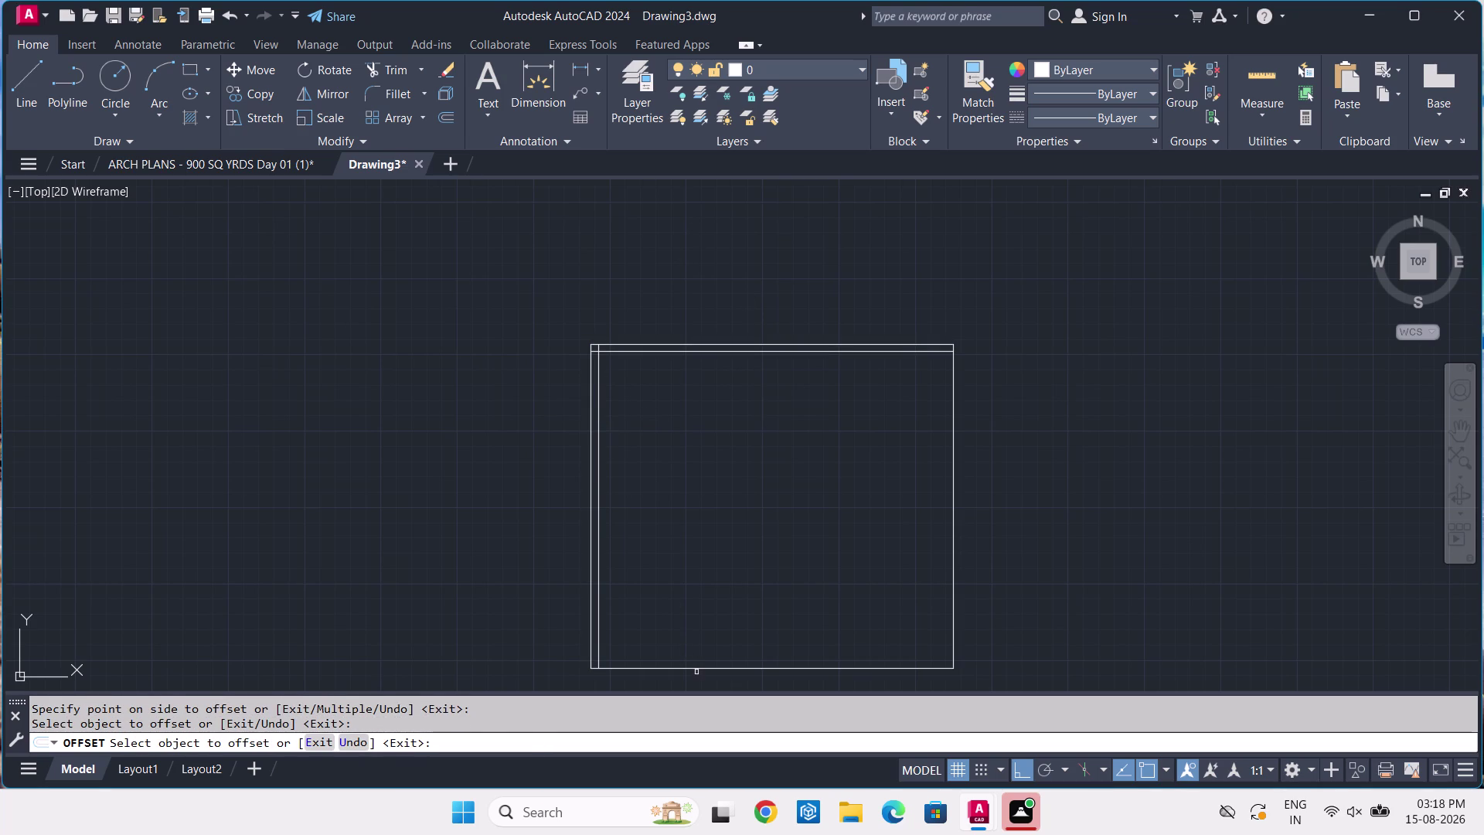
click(698, 666)
click(699, 622)
click(954, 537)
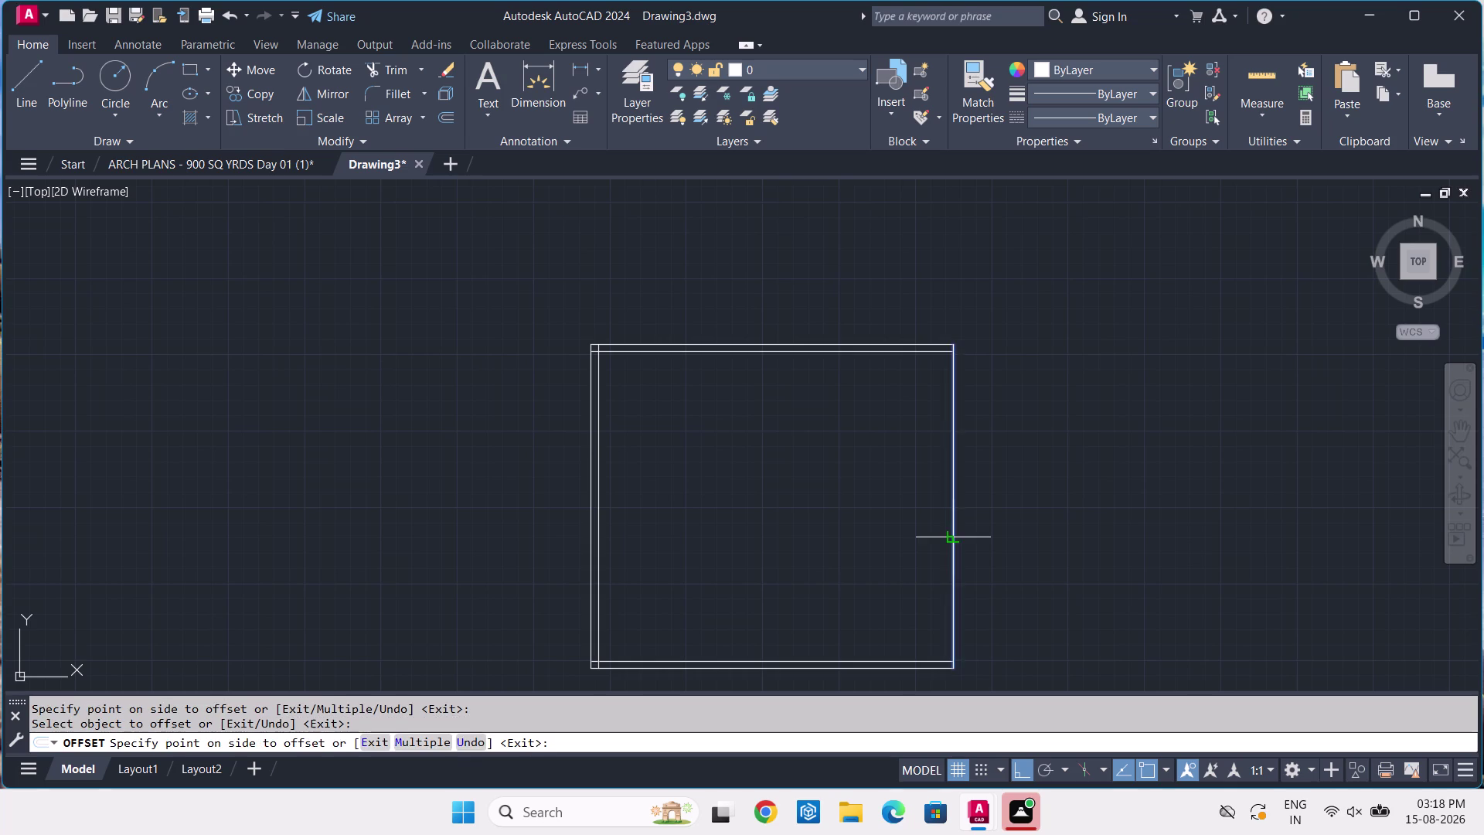
click(892, 545)
key(Return)
text(T)
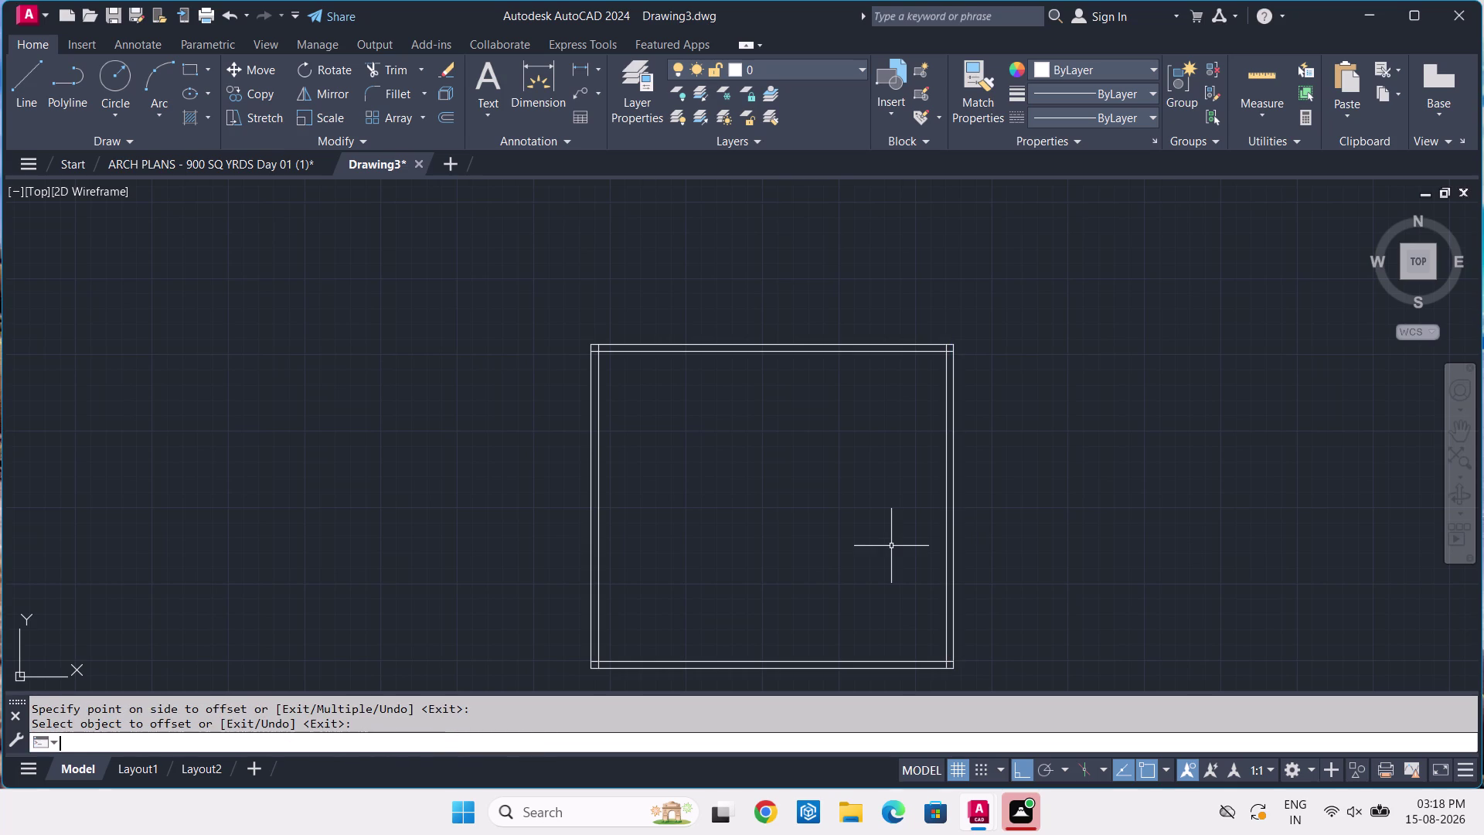
text(R)
key(space)
Trim the overlapping wall ends at the top-left and top-right corners.
scroll(up, 3)
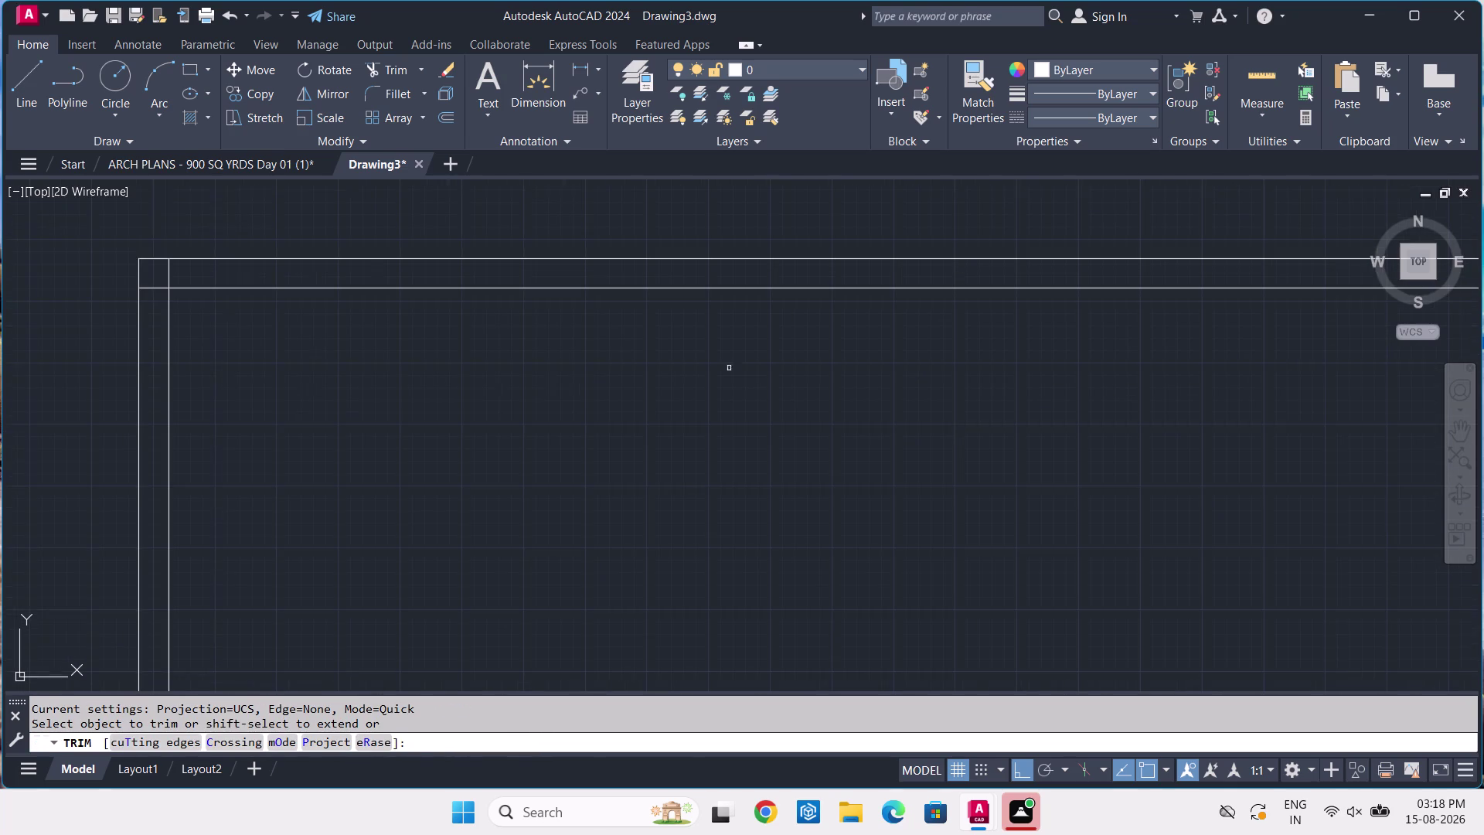
scroll(up, 3)
click(388, 388)
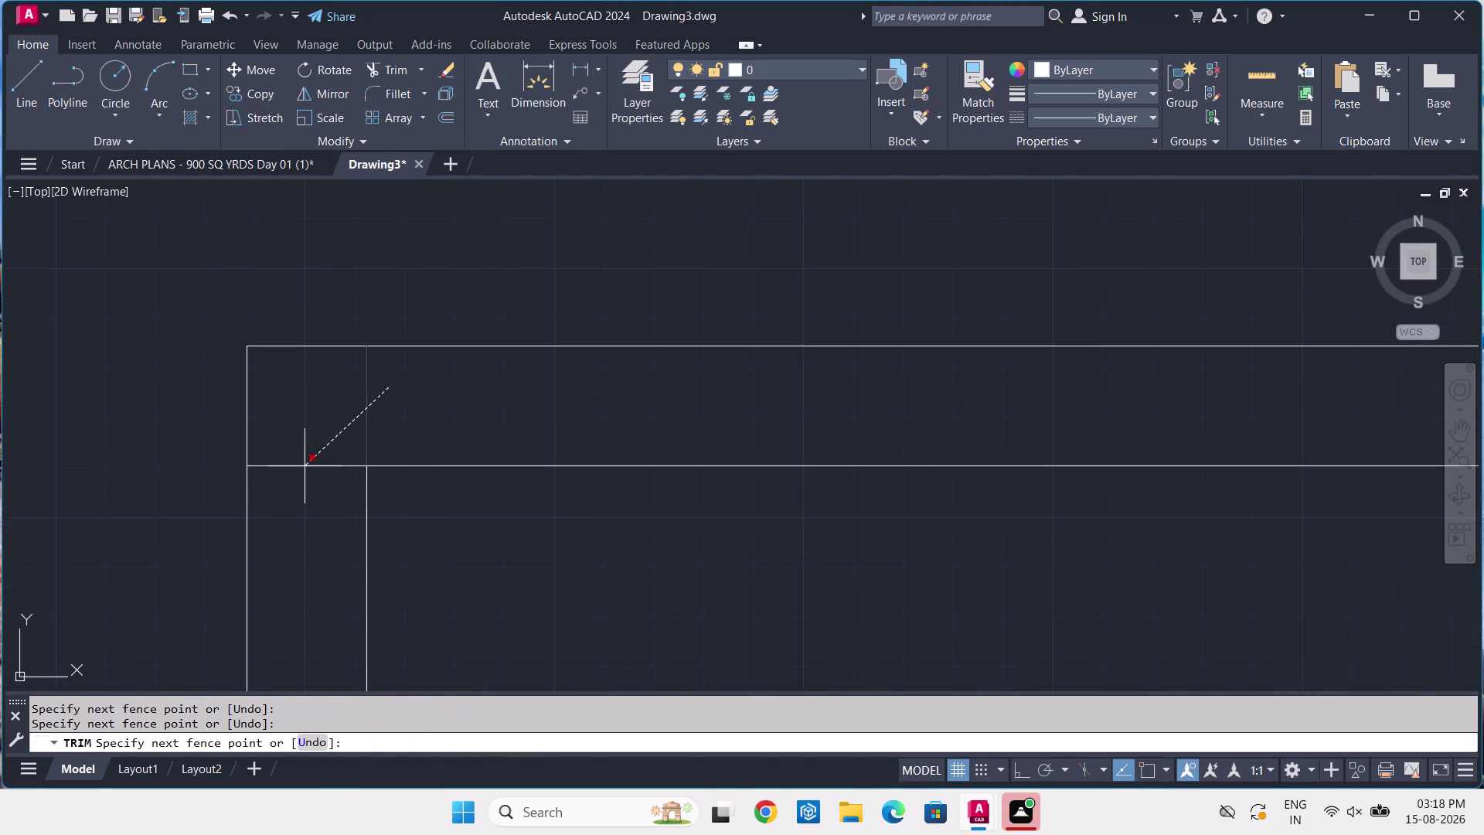
click(305, 466)
click(304, 466)
scroll(down, 3)
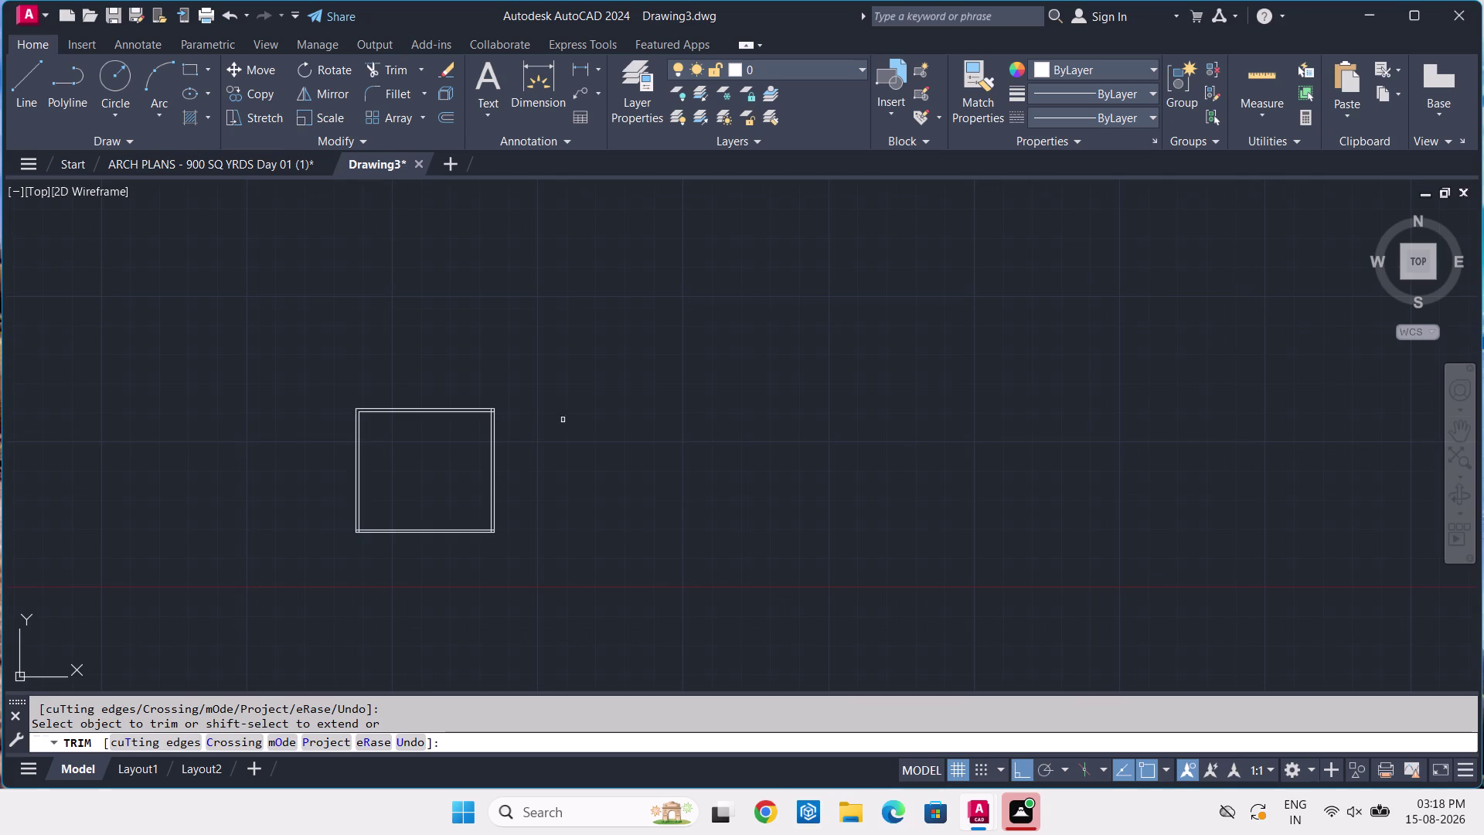
scroll(up, 3)
middle_drag(332, 406, 854, 299)
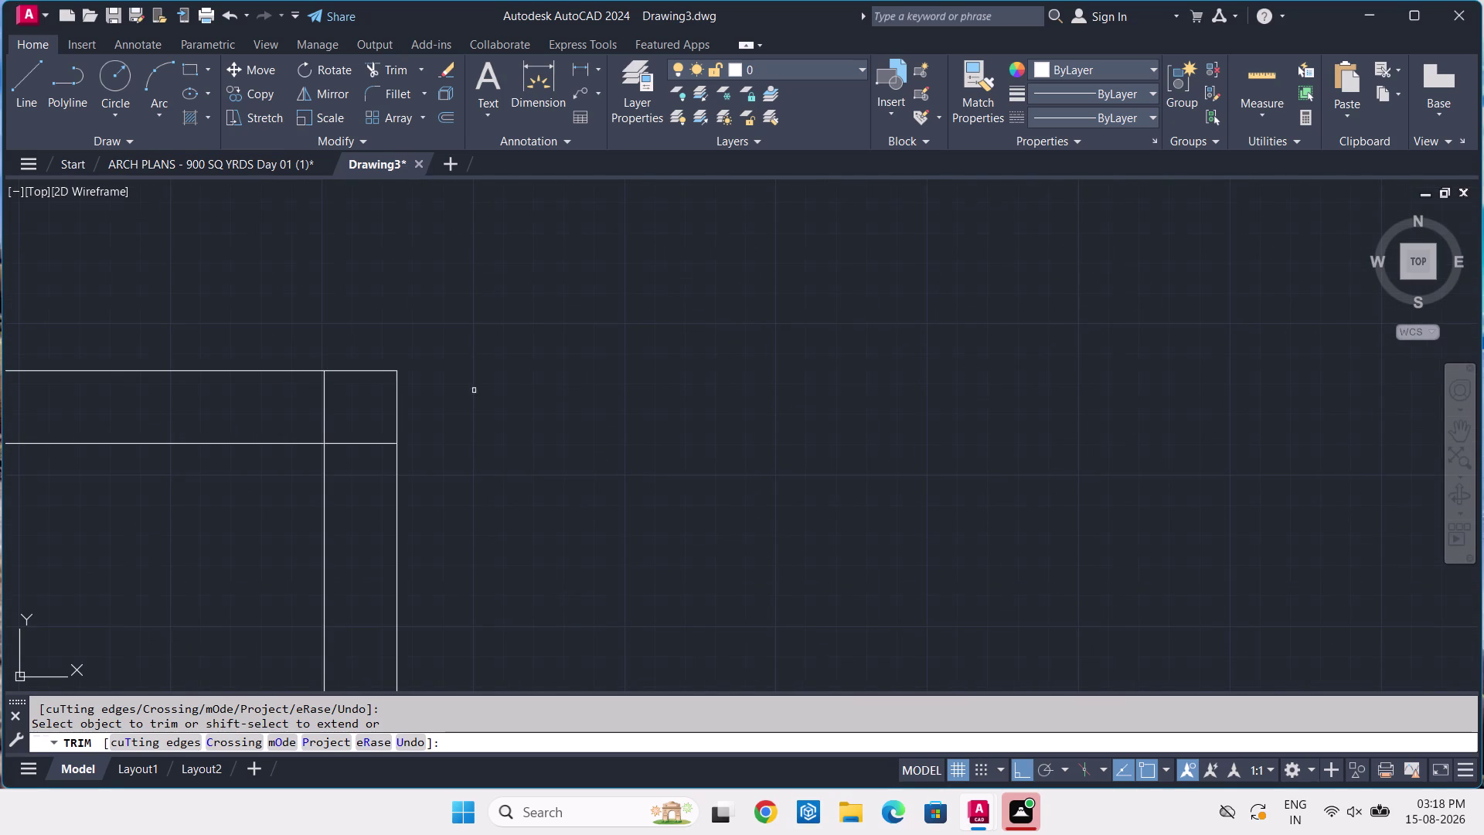
drag(273, 399, 282, 399)
click(381, 465)
Trim the overlapping wall ends at the bottom-left and bottom-right corners.
scroll(down, 3)
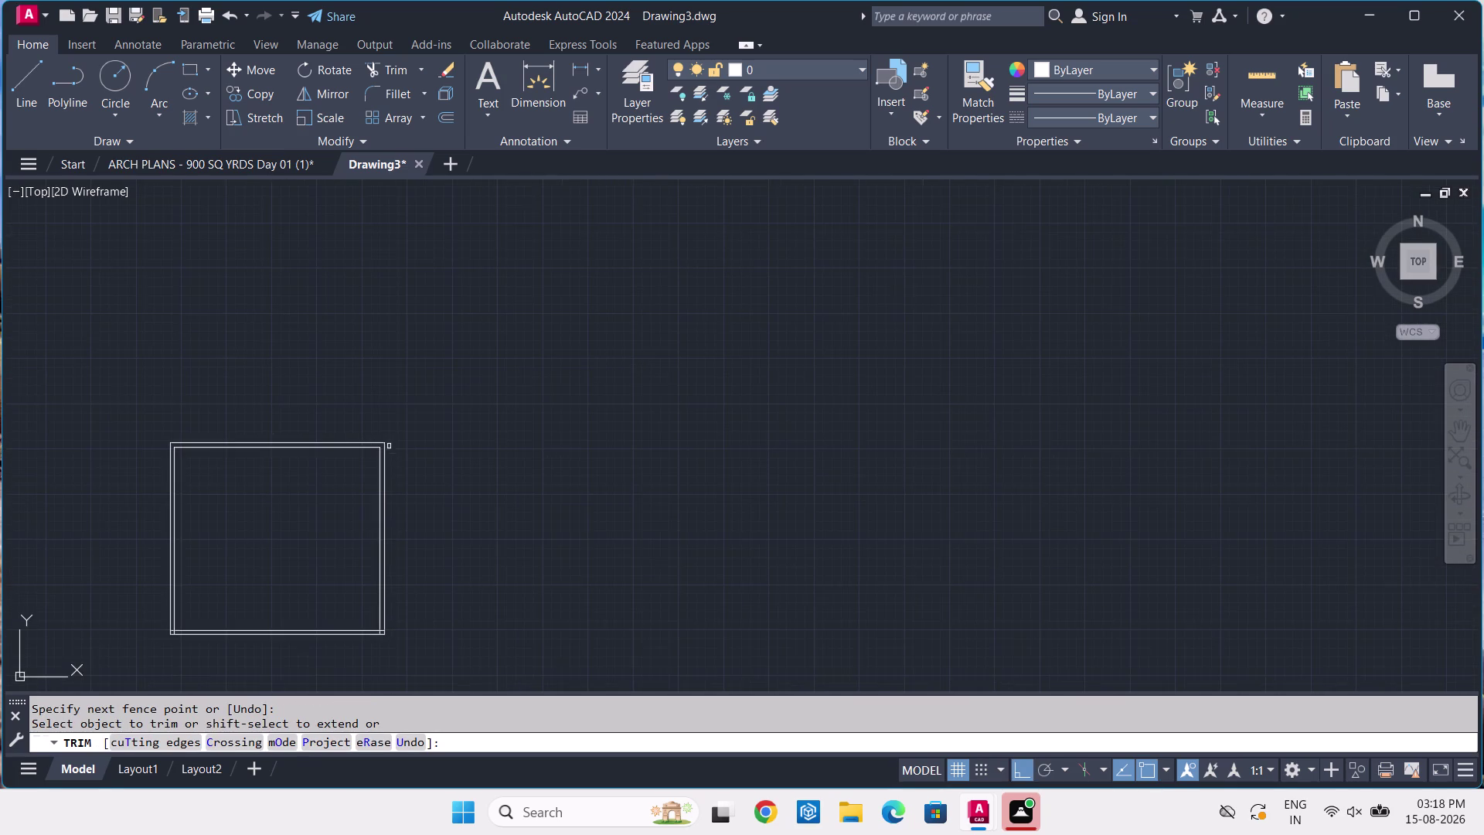
middle_drag(327, 544, 678, 190)
scroll(up, 3)
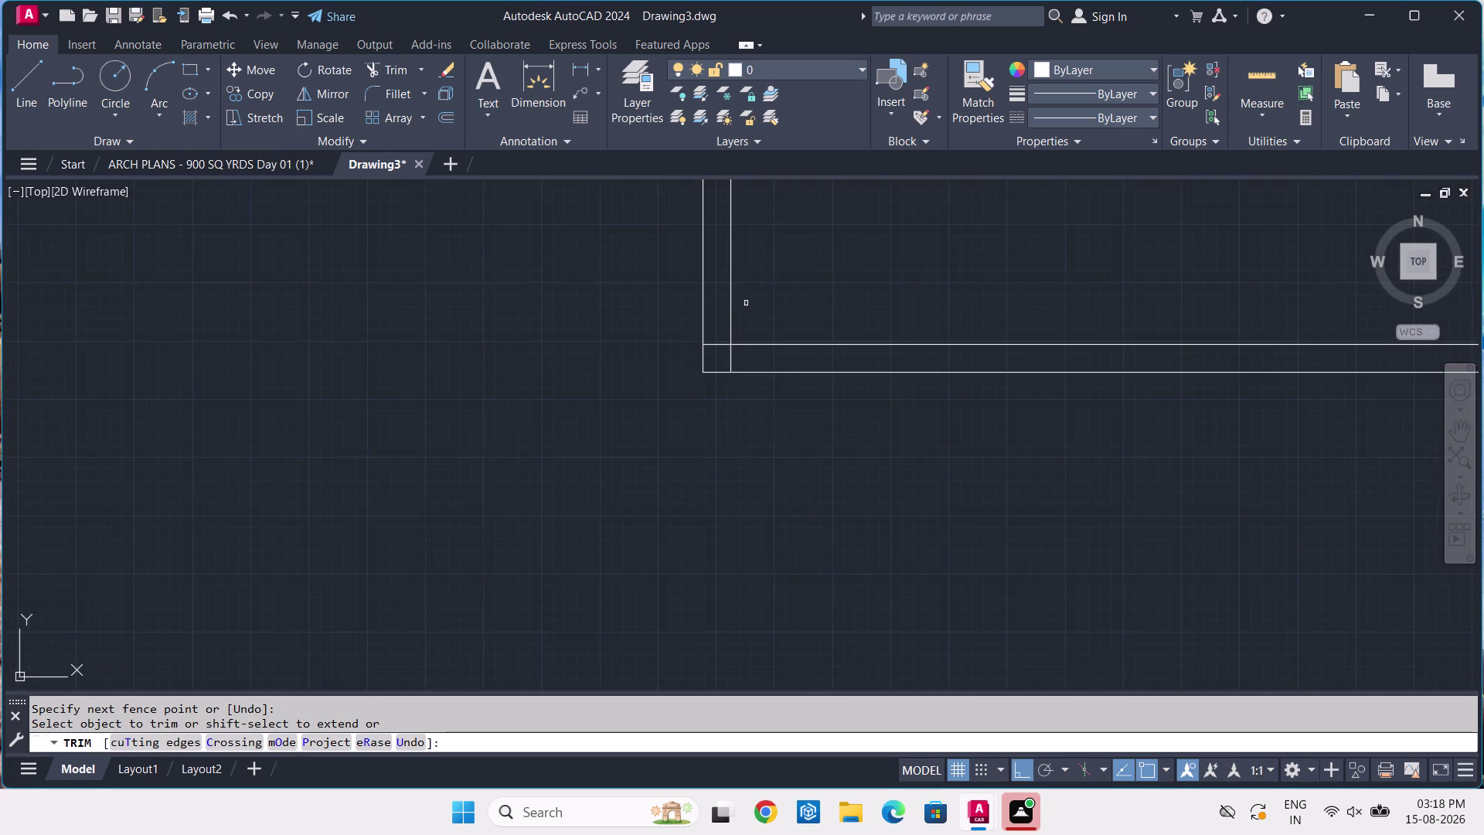
middle_drag(746, 303, 477, 389)
scroll(up, 3)
click(358, 529)
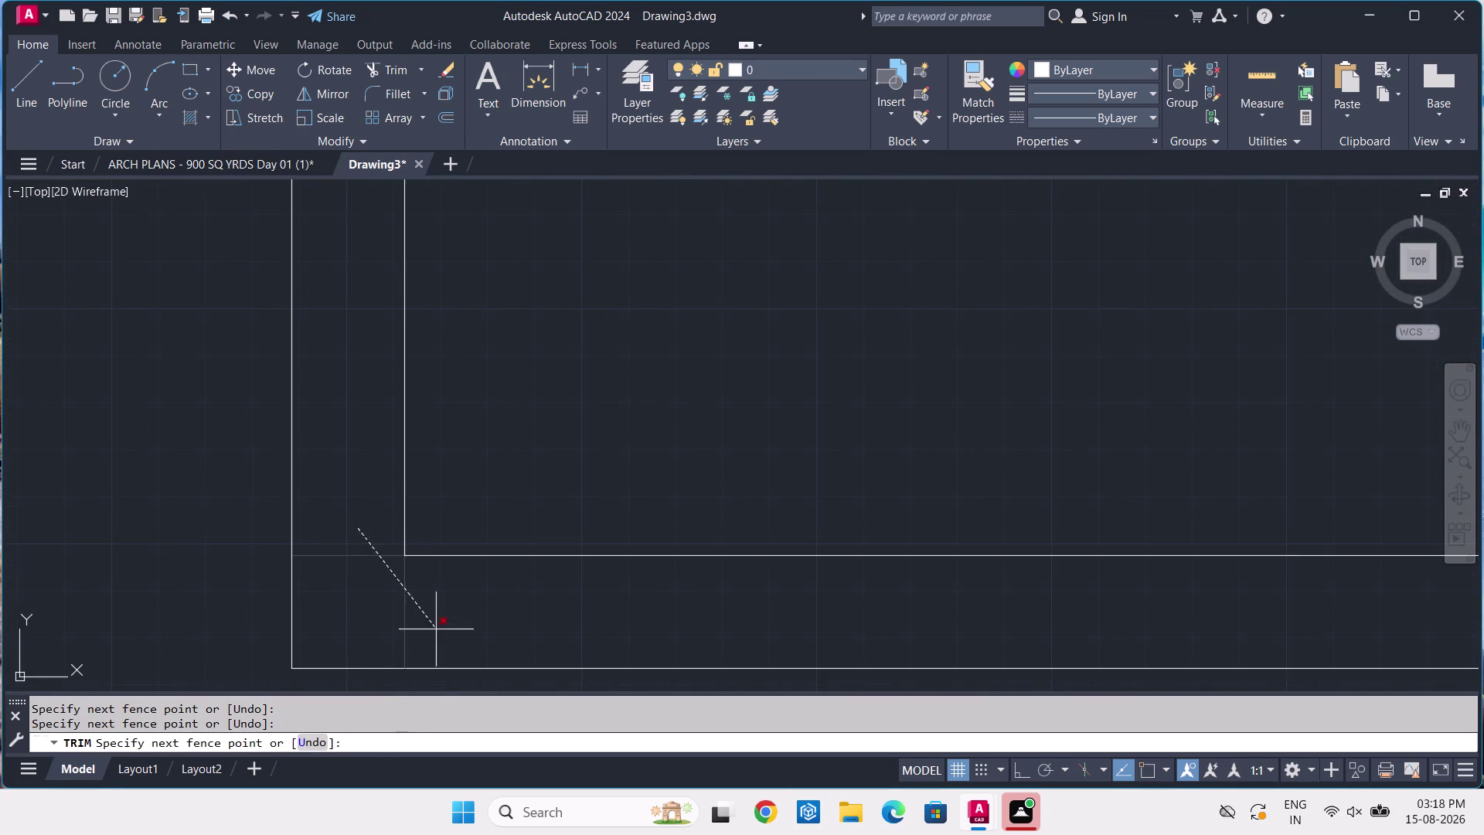
click(436, 627)
scroll(down, 3)
scroll(down, 3)
middle_drag(1037, 459, 747, 464)
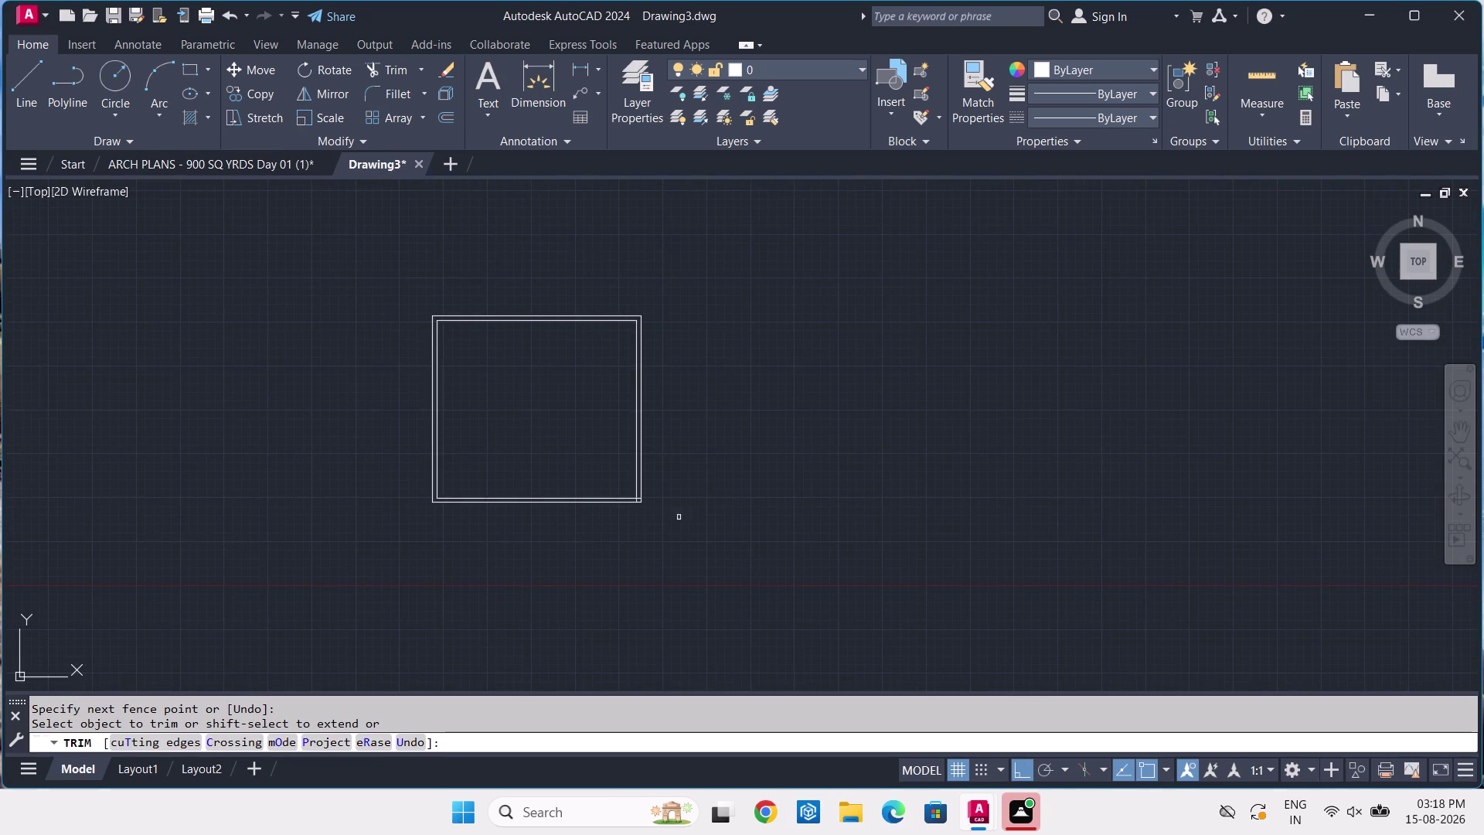
scroll(up, 3)
click(479, 423)
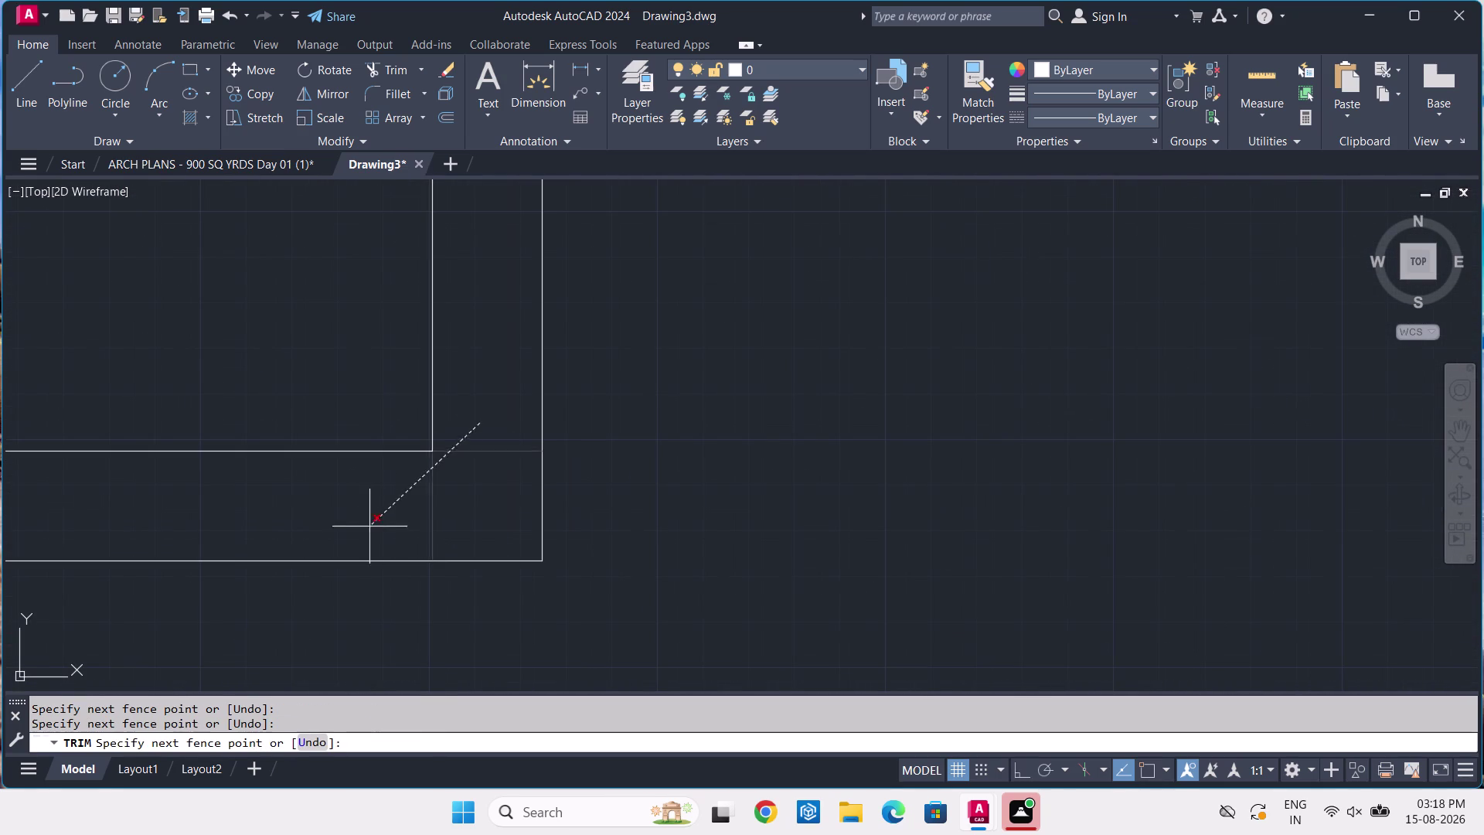
click(369, 526)
key(Return)
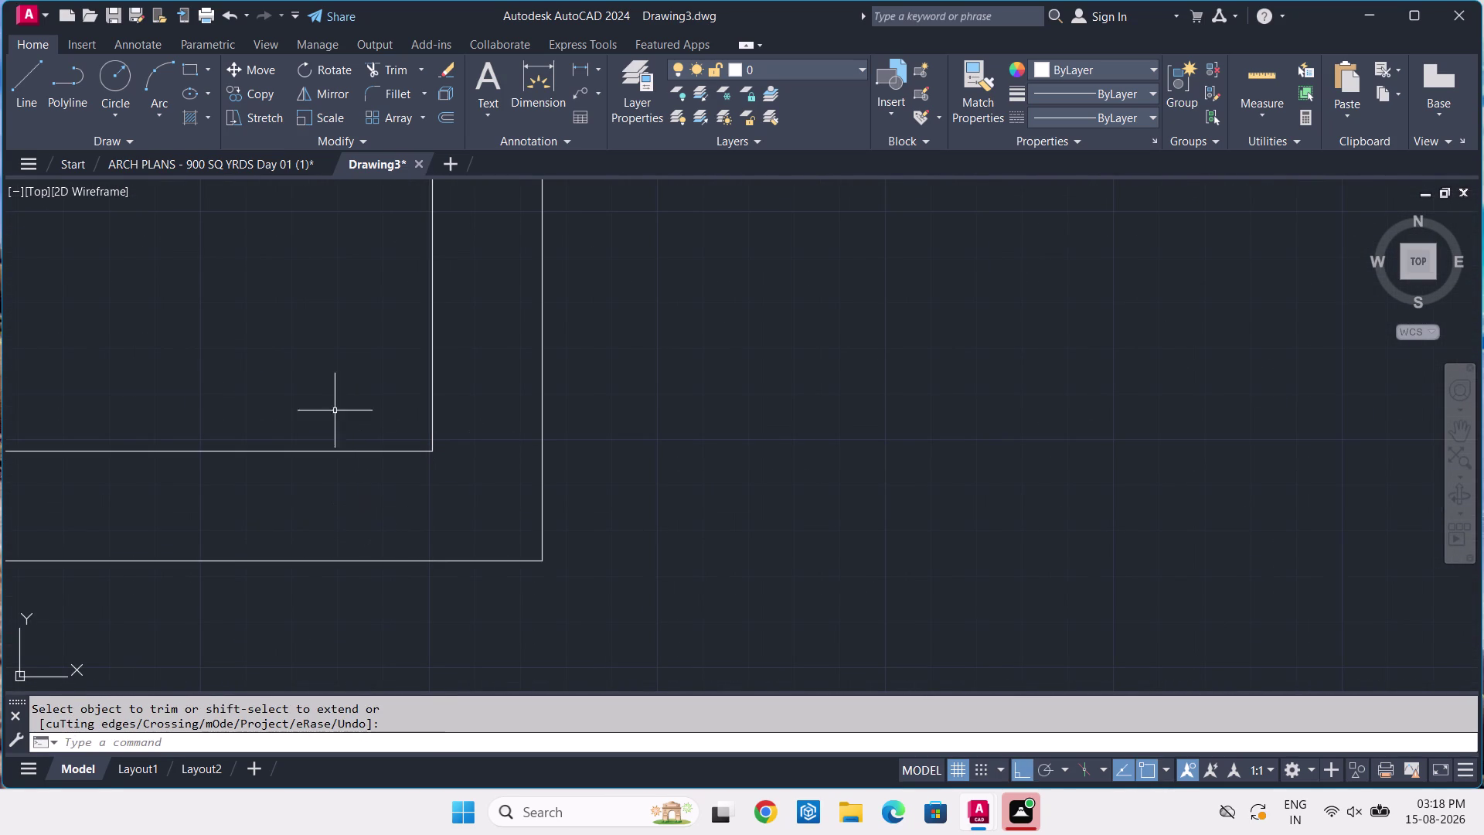
Pan and zoom around the plan to inspect the trimmed corners.
middle_drag(201, 293, 284, 291)
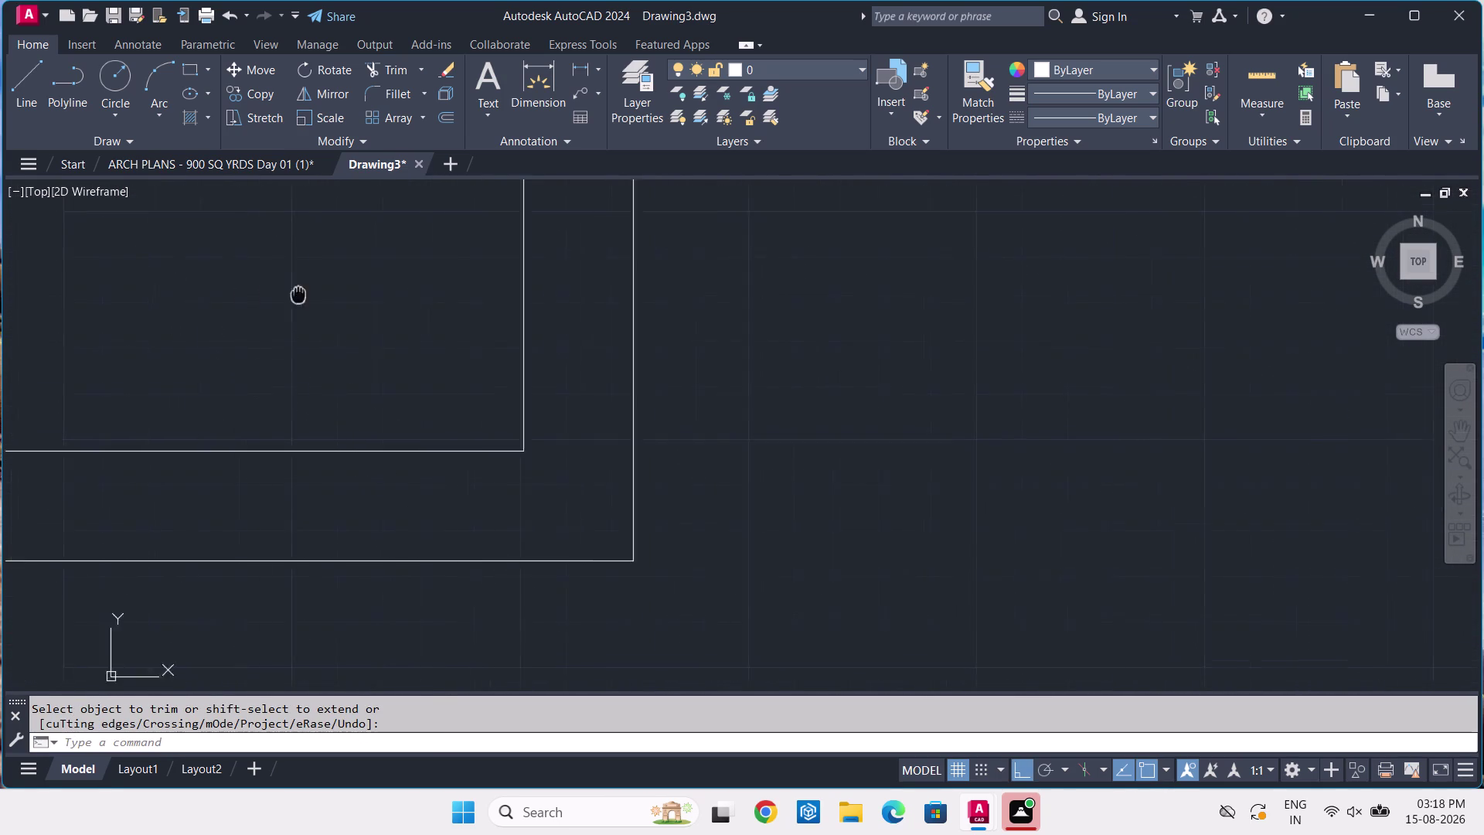
middle_drag(284, 291, 354, 317)
scroll(down, 3)
scroll(down, 3)
middle_drag(333, 293, 435, 323)
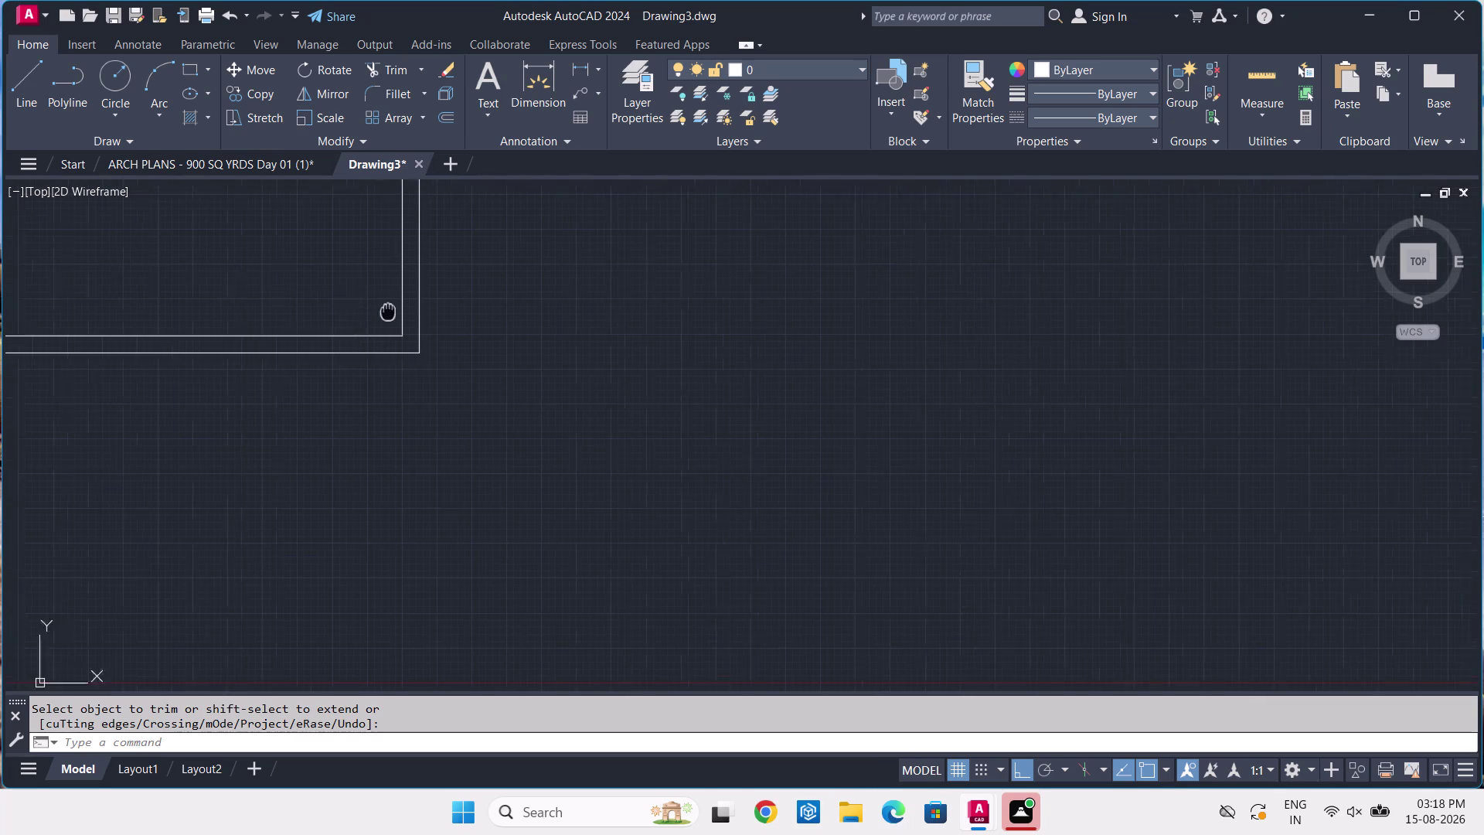
middle_drag(434, 323, 810, 395)
middle_drag(730, 348, 1010, 461)
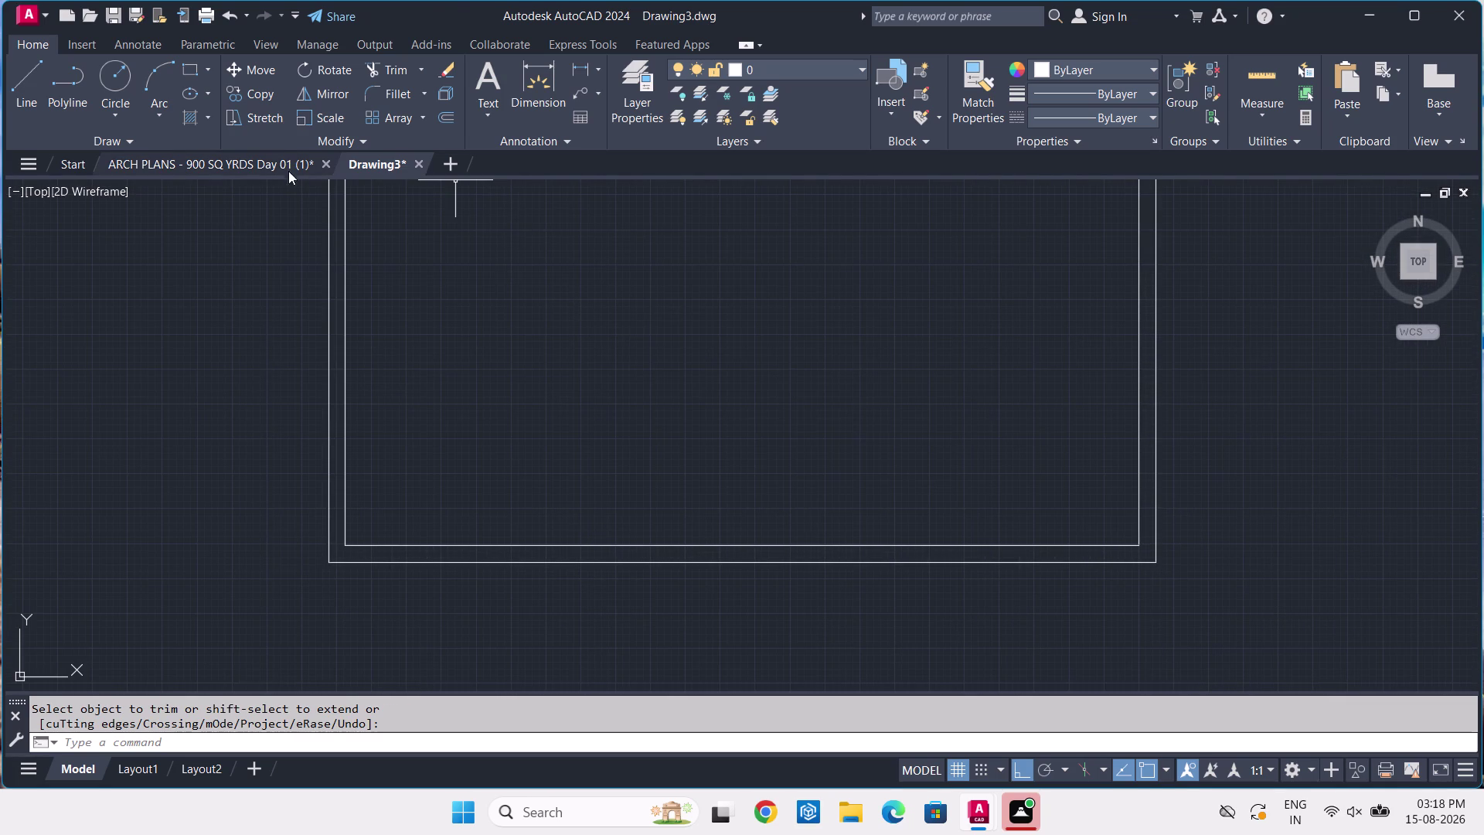
On the reference basement plan, dimension the 2' vertical wall offset.
click(281, 165)
scroll(down, 3)
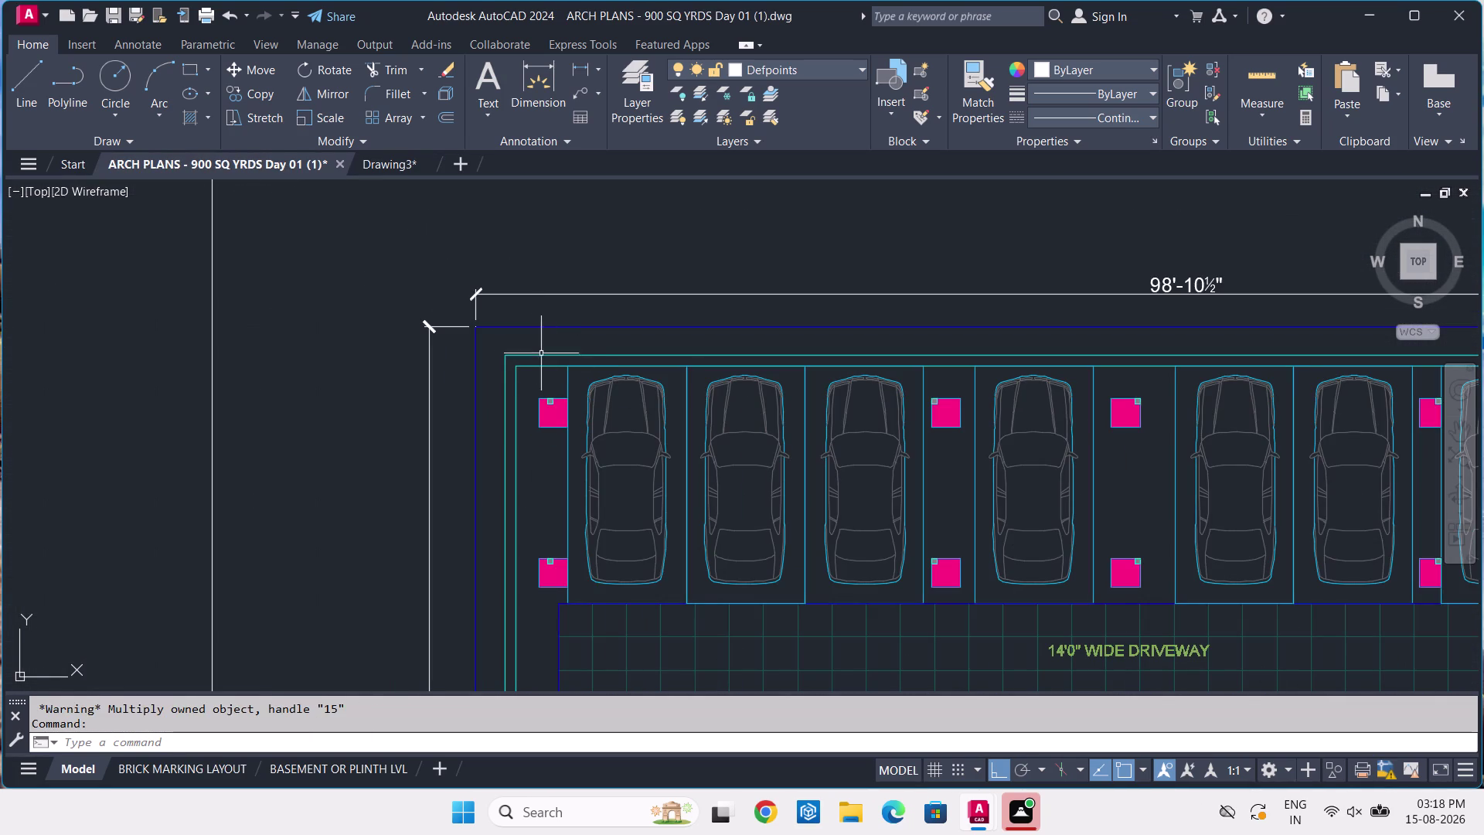
scroll(up, 3)
scroll(up, 3)
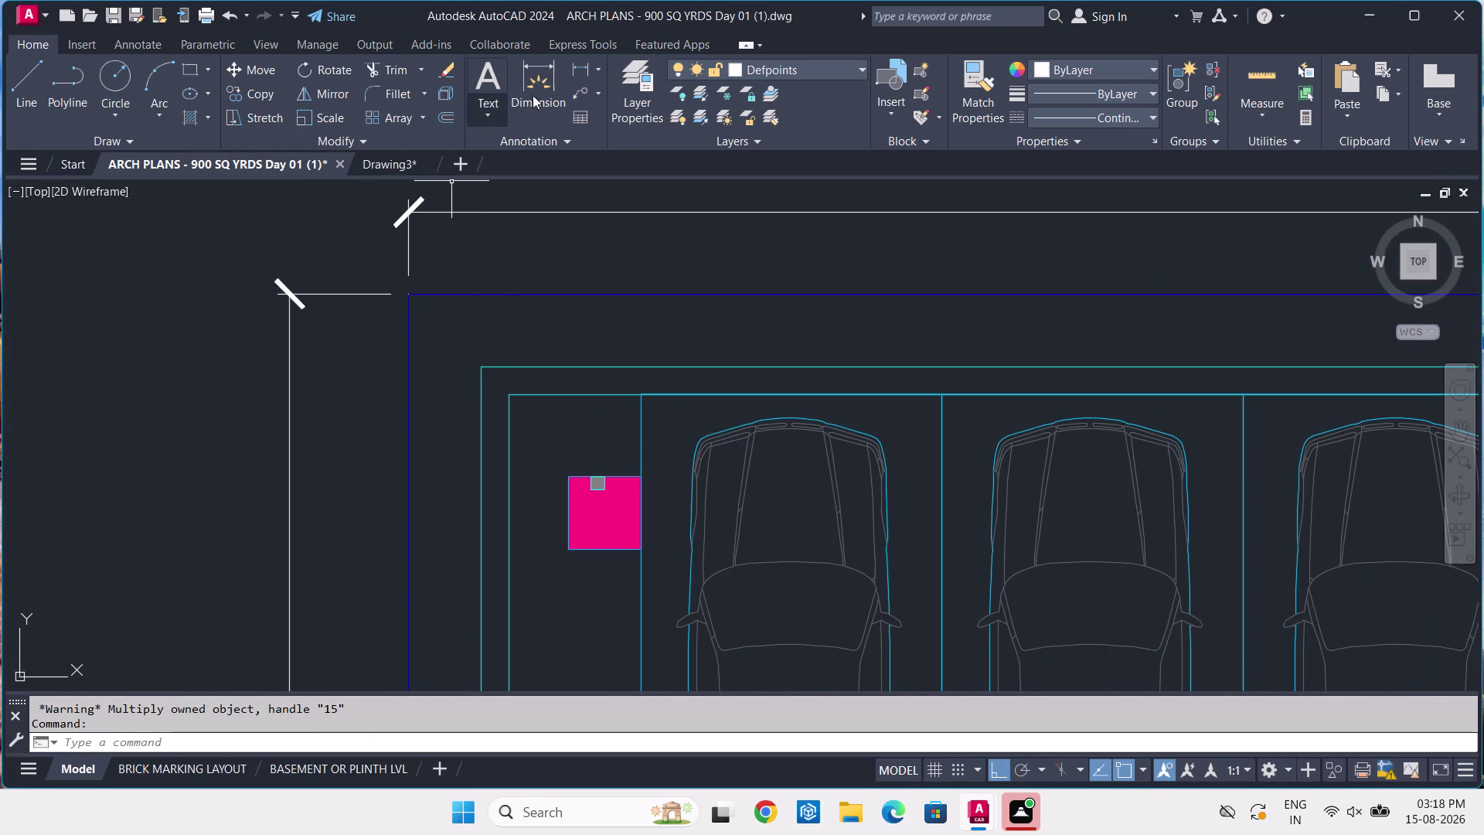
click(578, 64)
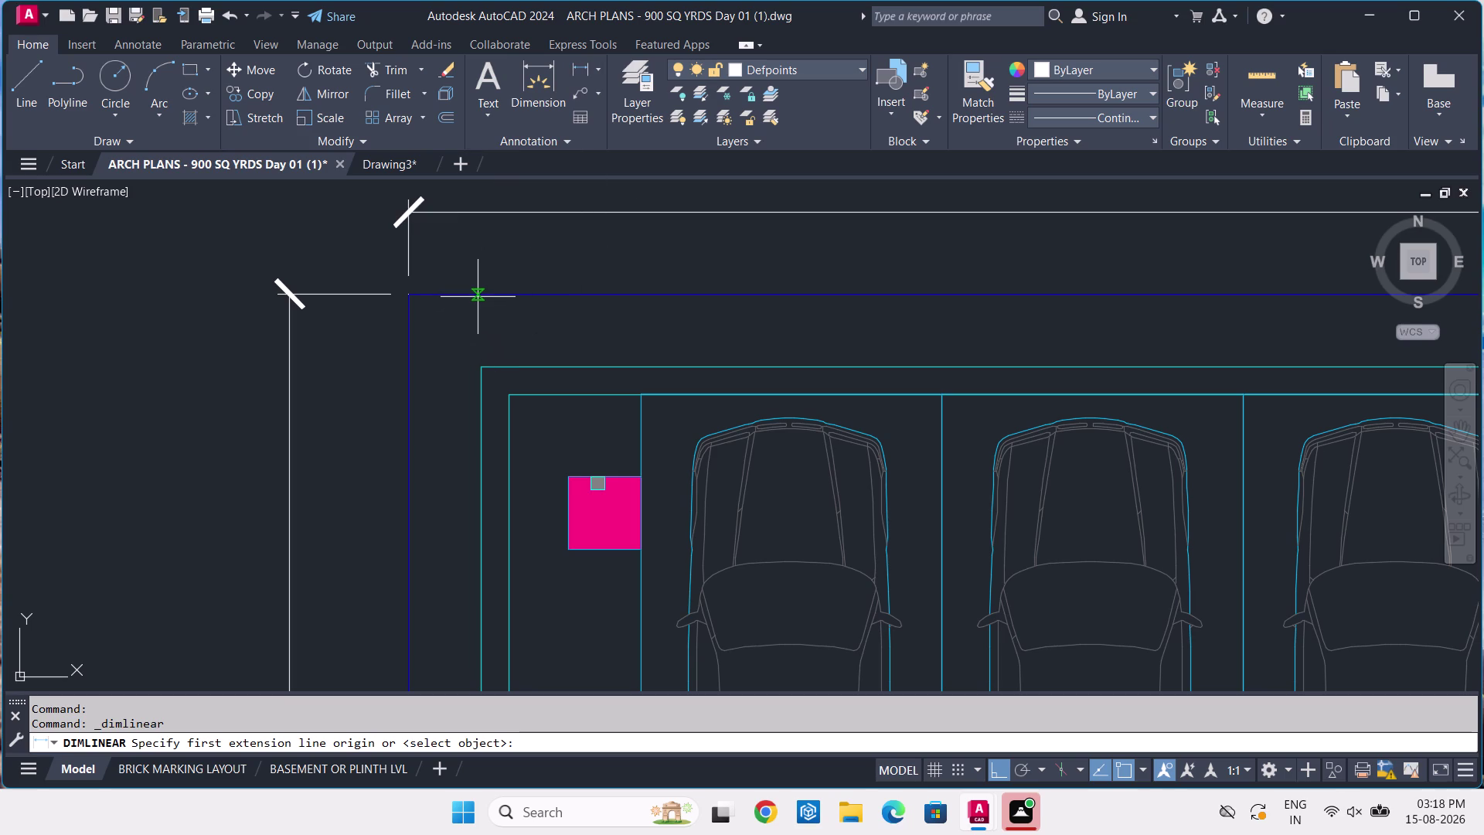
click(503, 365)
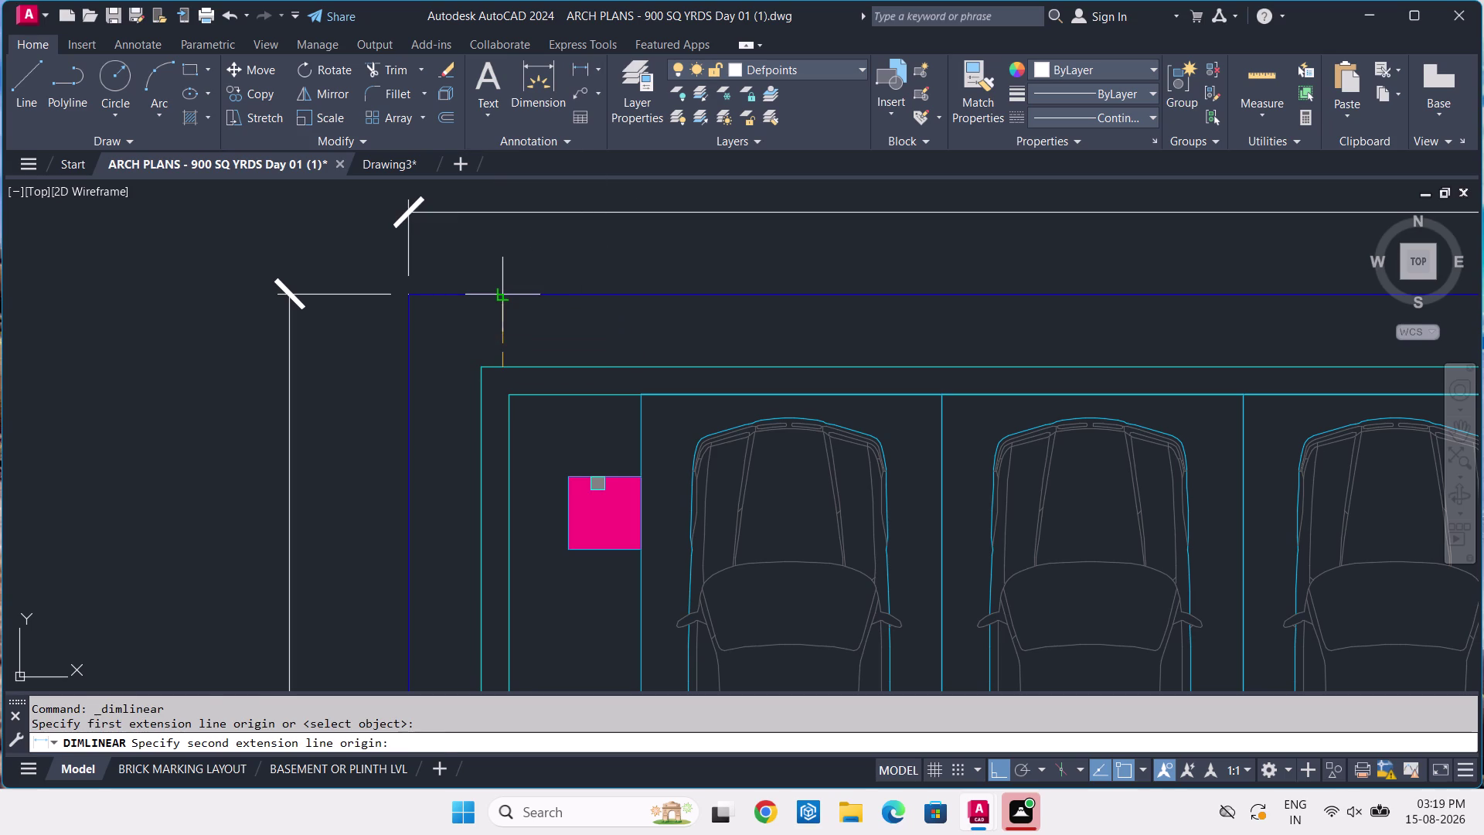
click(500, 293)
click(508, 301)
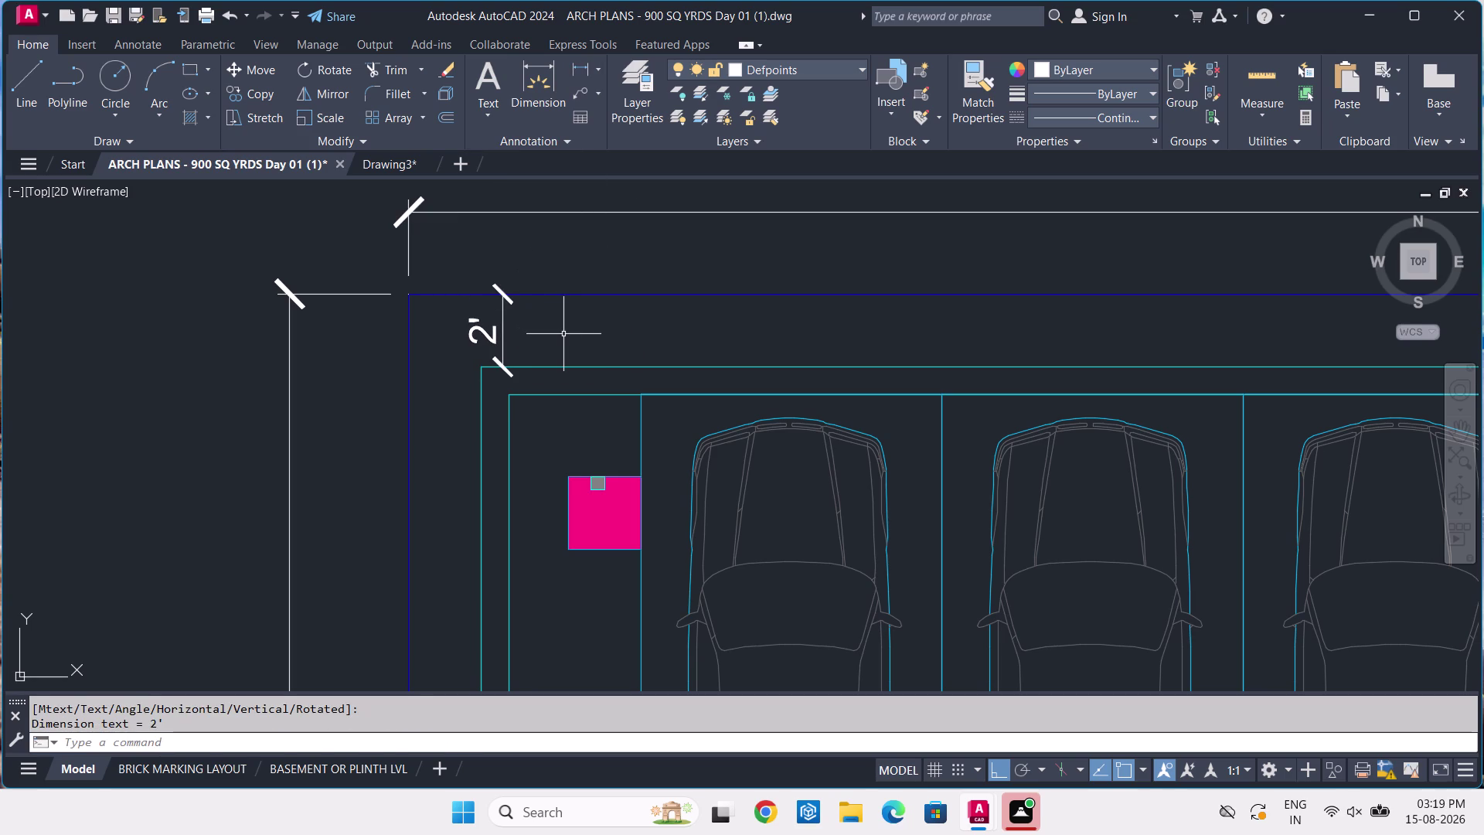
Dimension the 2' horizontal side offset.
key(Return)
click(480, 377)
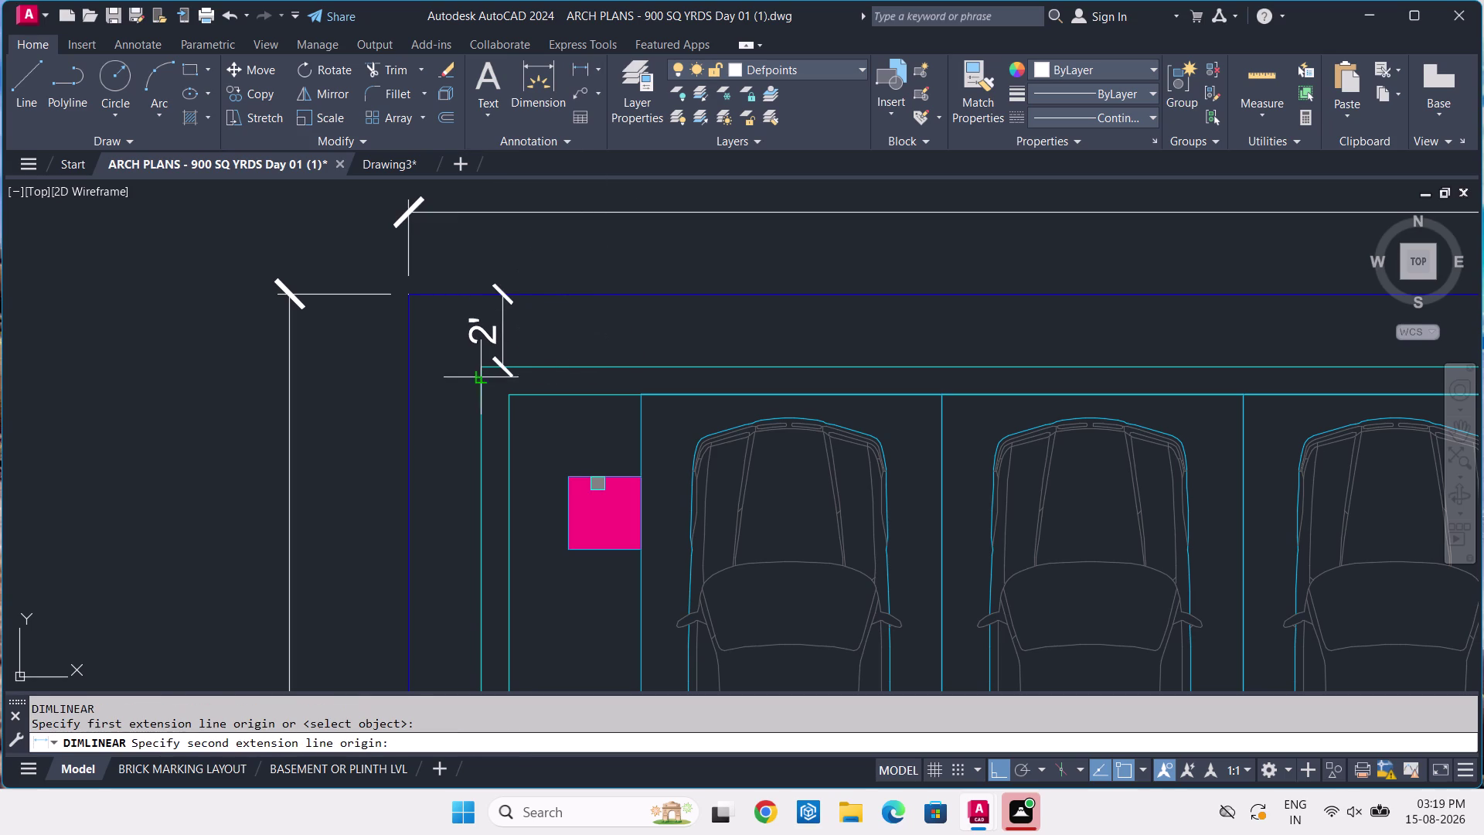
click(414, 381)
click(430, 411)
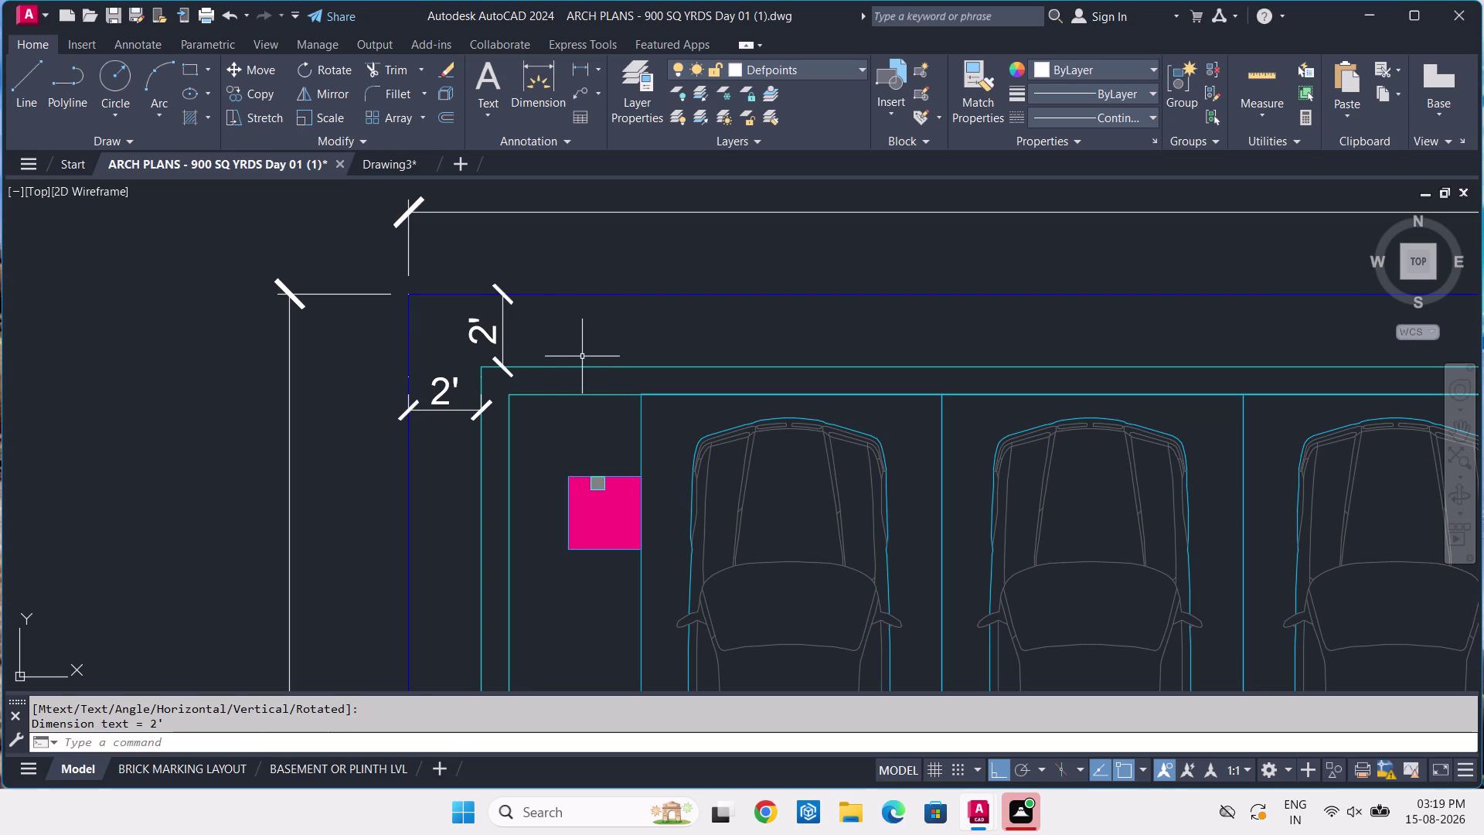
Dimension the 9" parking boundary gap and return to Drawing3.
key(Return)
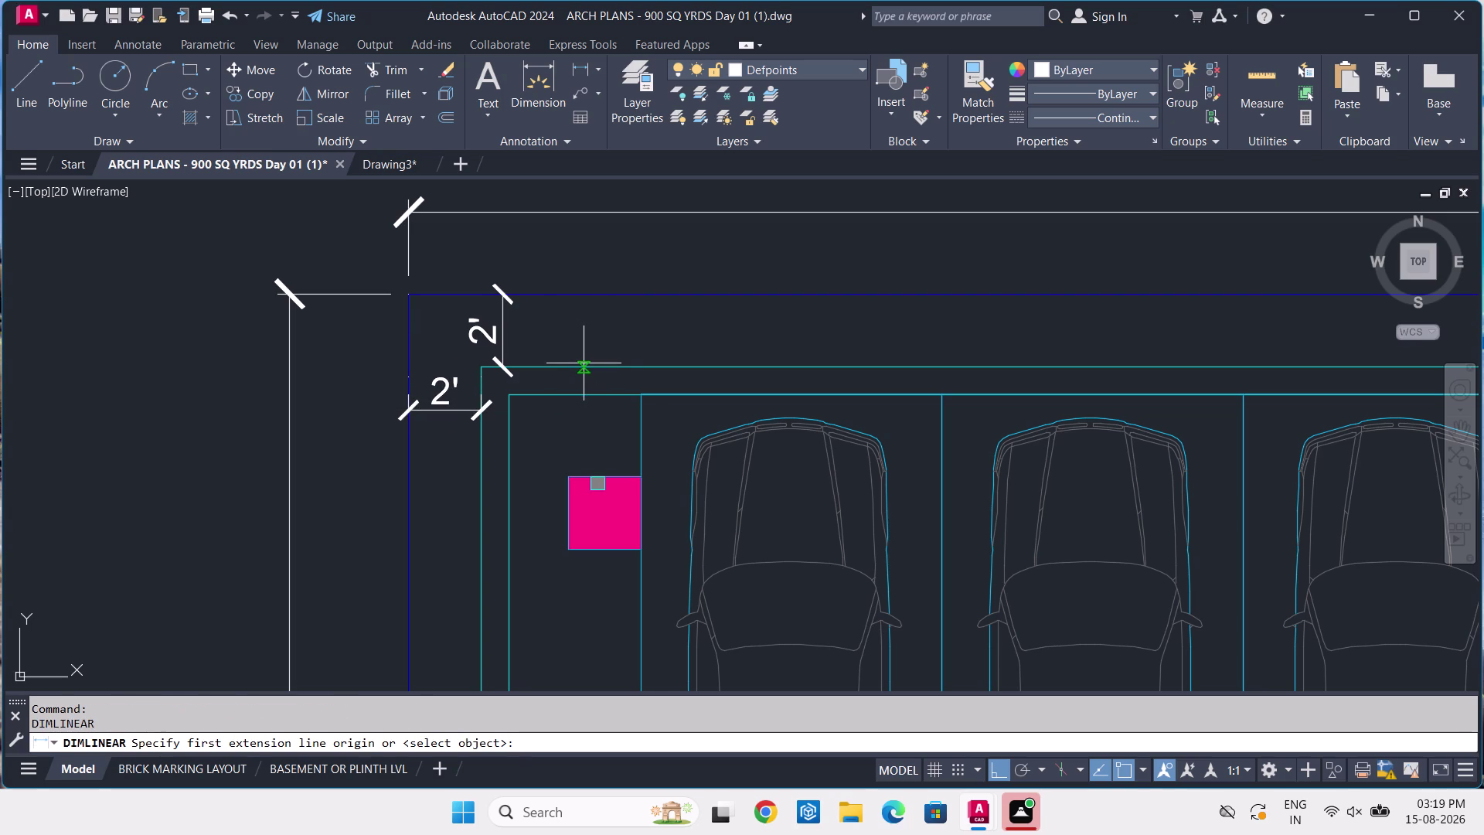
click(584, 363)
click(585, 396)
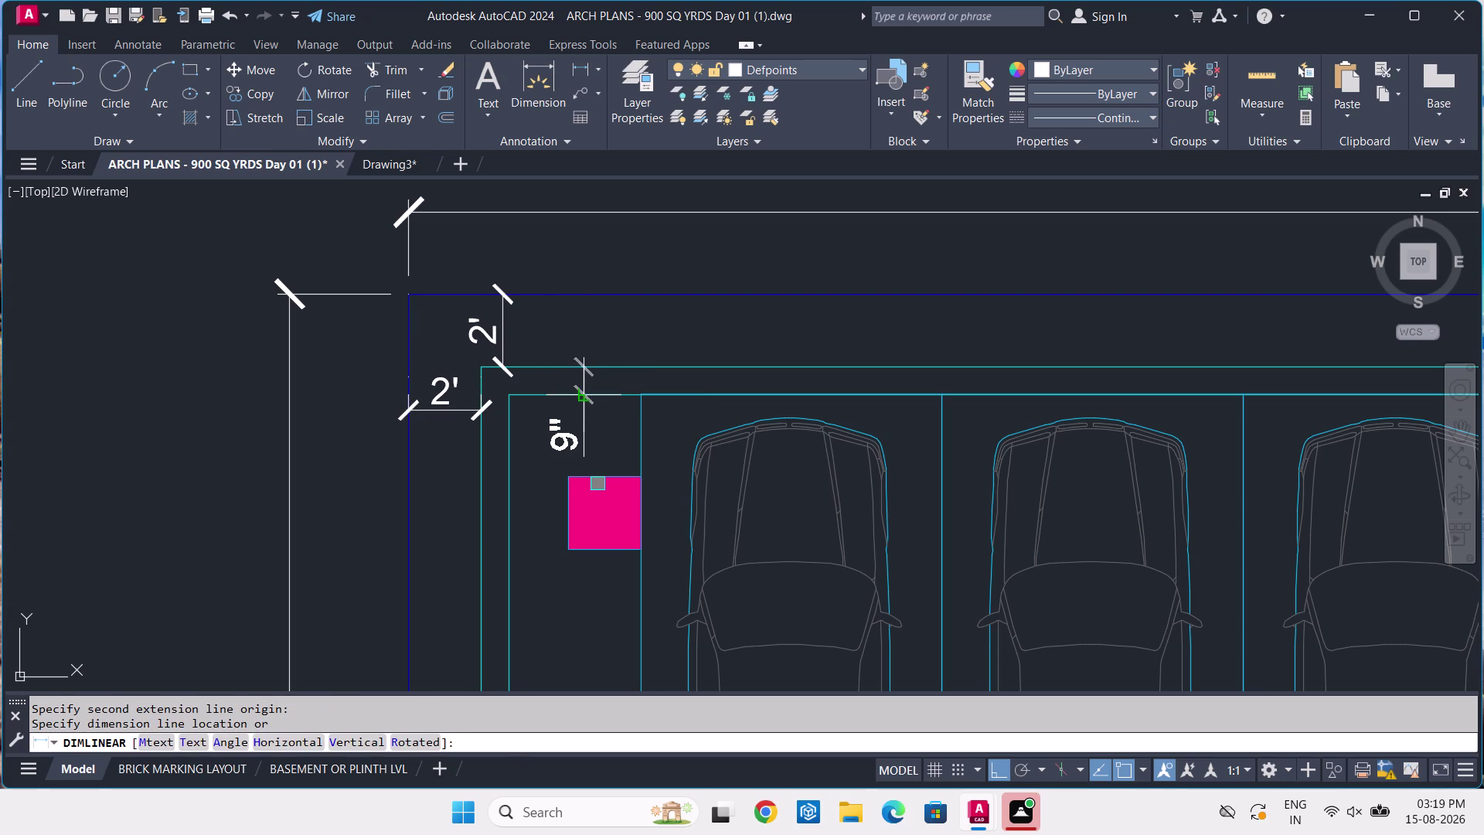
click(585, 396)
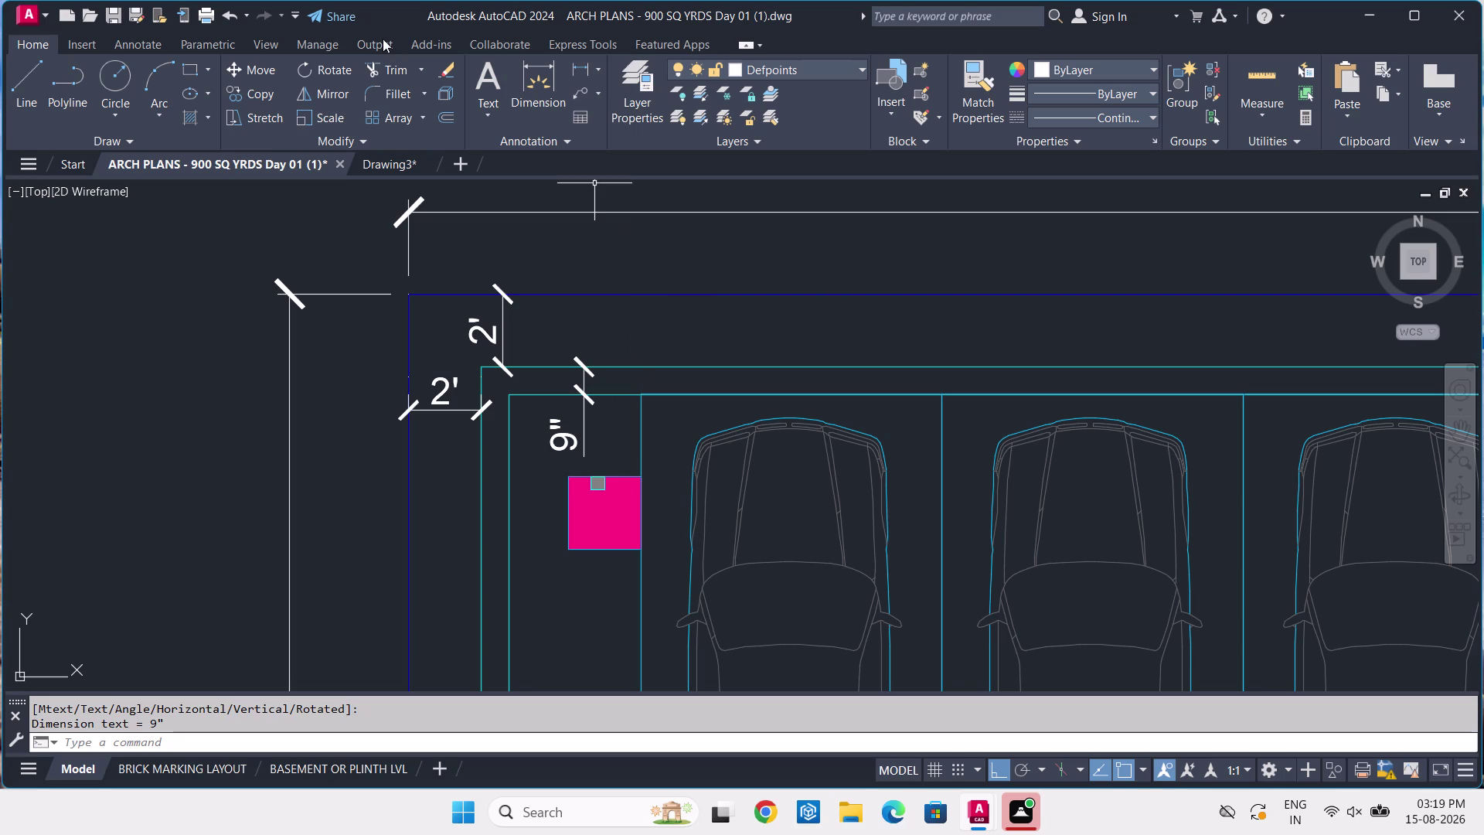
click(369, 163)
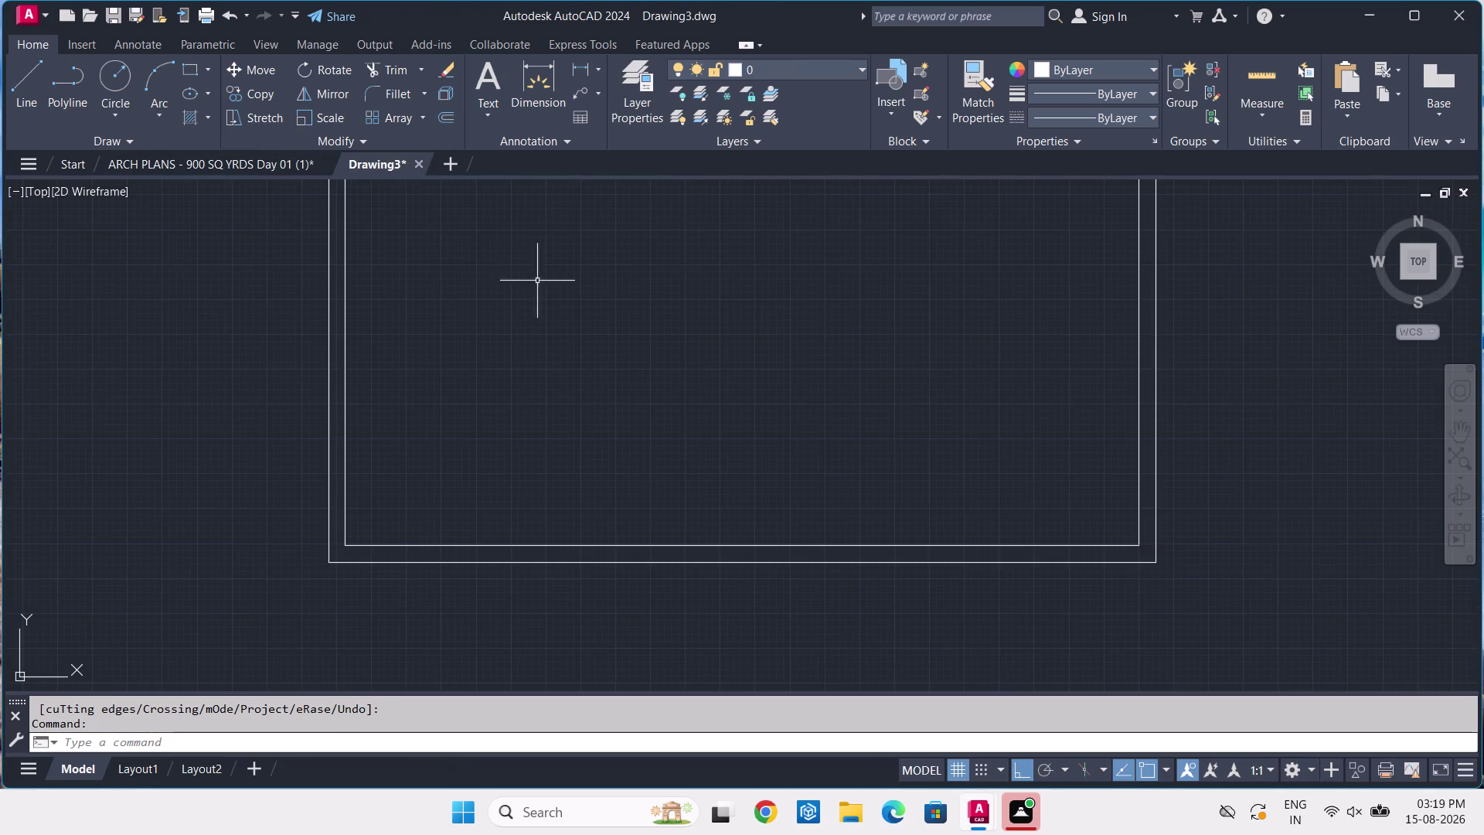
Offset the top, left and right inner wall lines 9 inches inward.
scroll(down, 3)
middle_drag(619, 256, 579, 356)
scroll(up, 3)
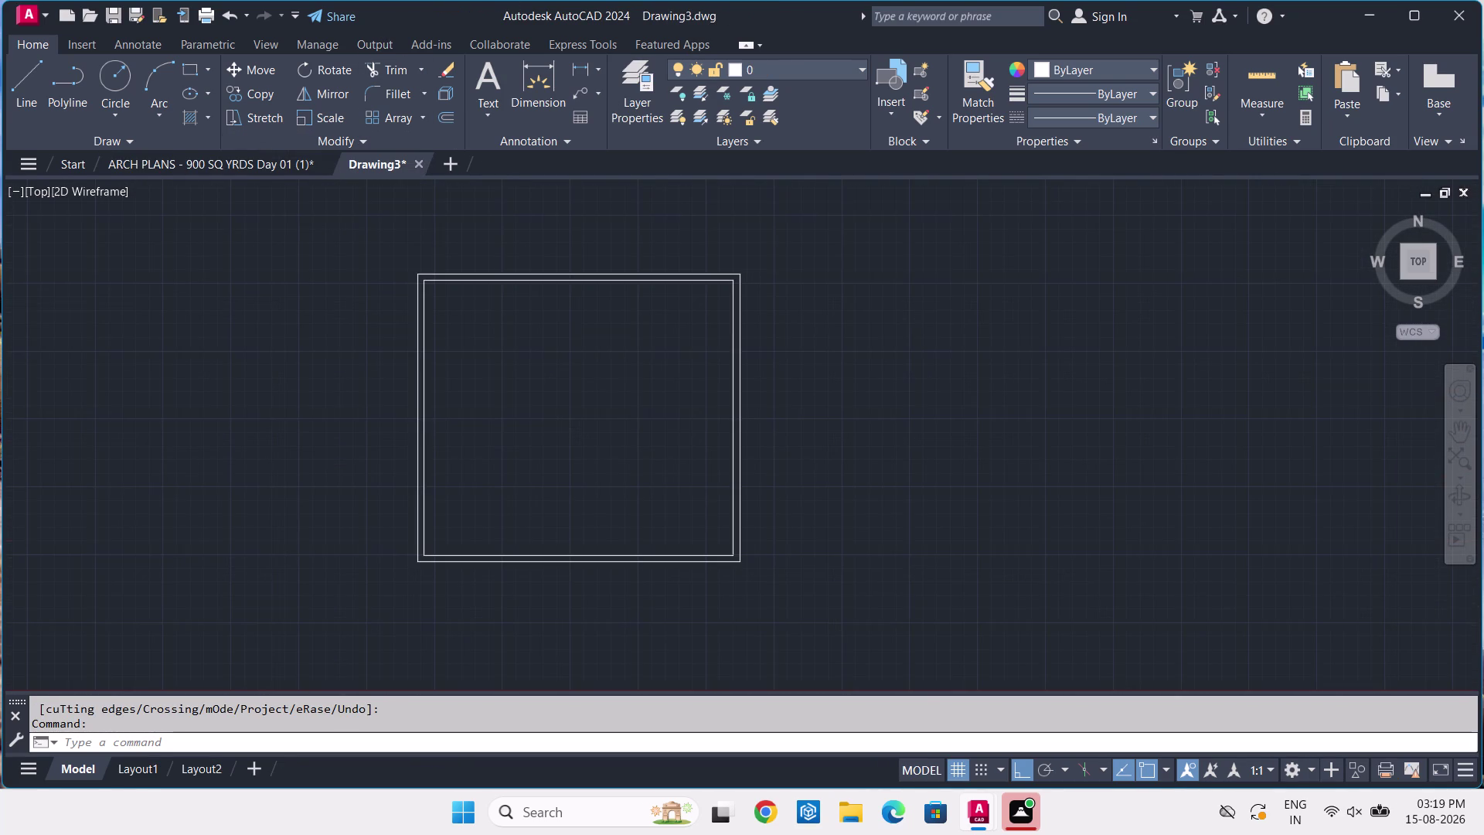
scroll(down, 3)
scroll(up, 3)
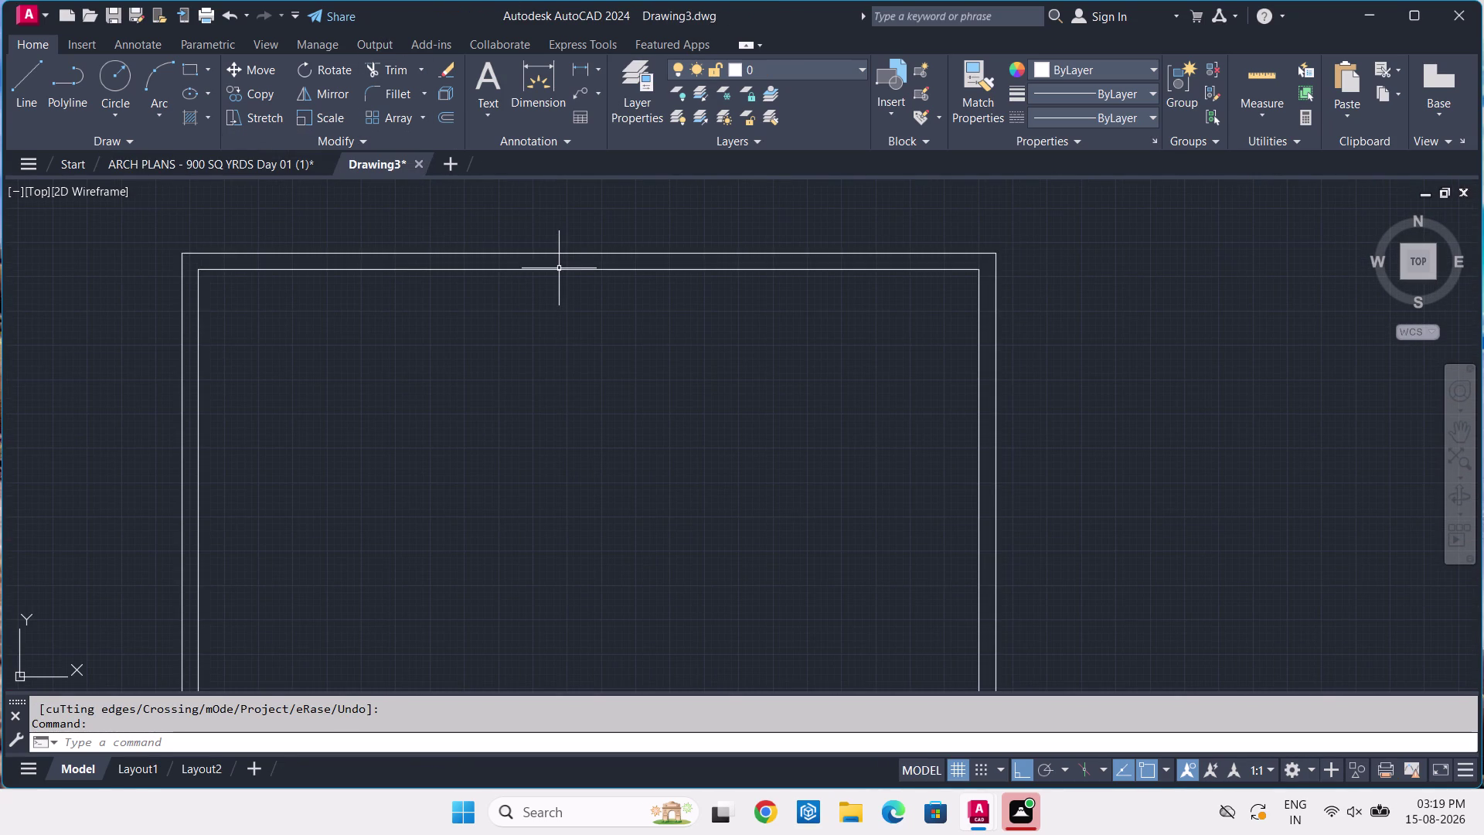
click(559, 268)
text(O)
key(space)
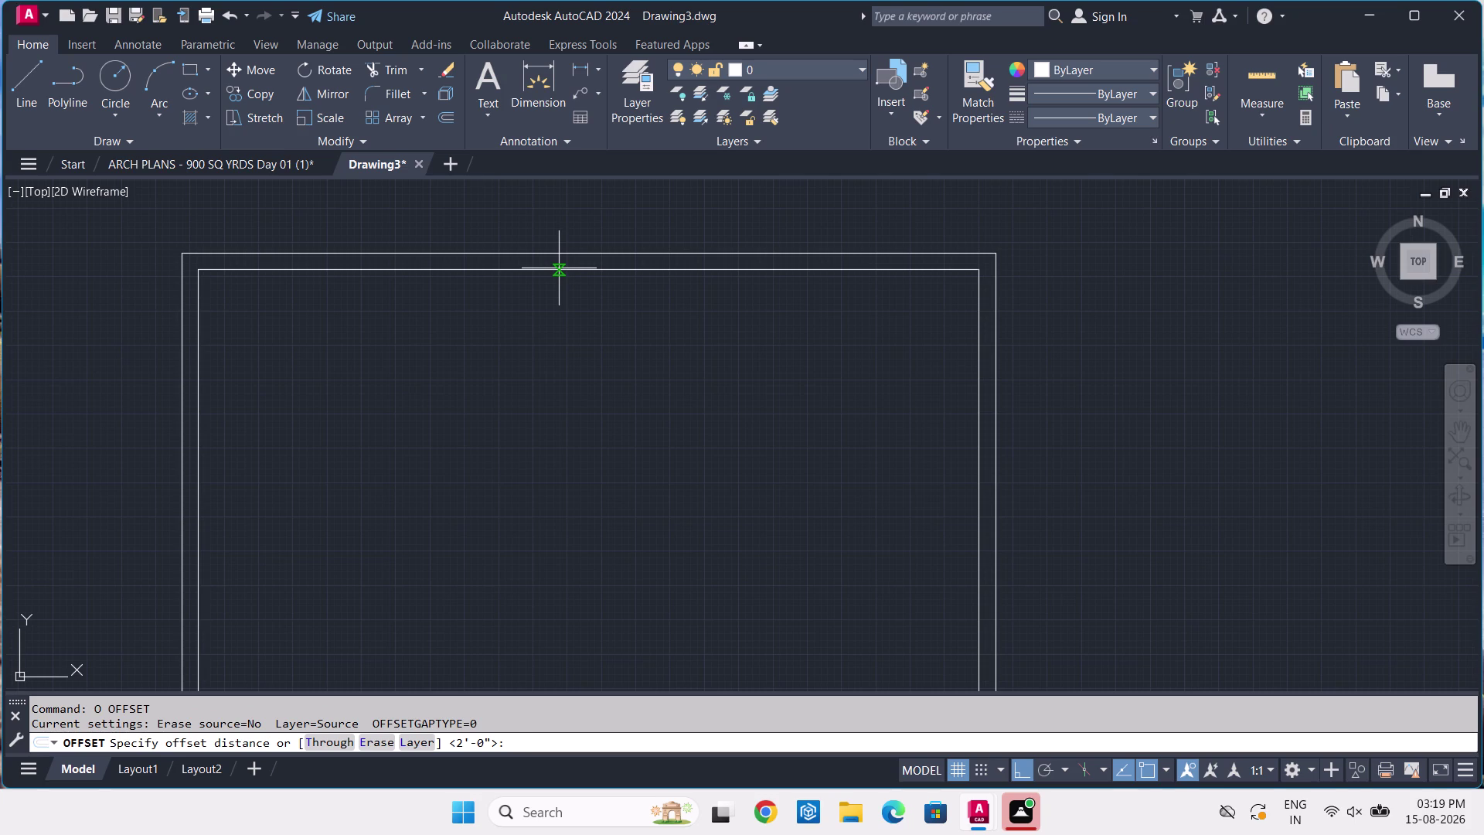
key(9)
key(Return)
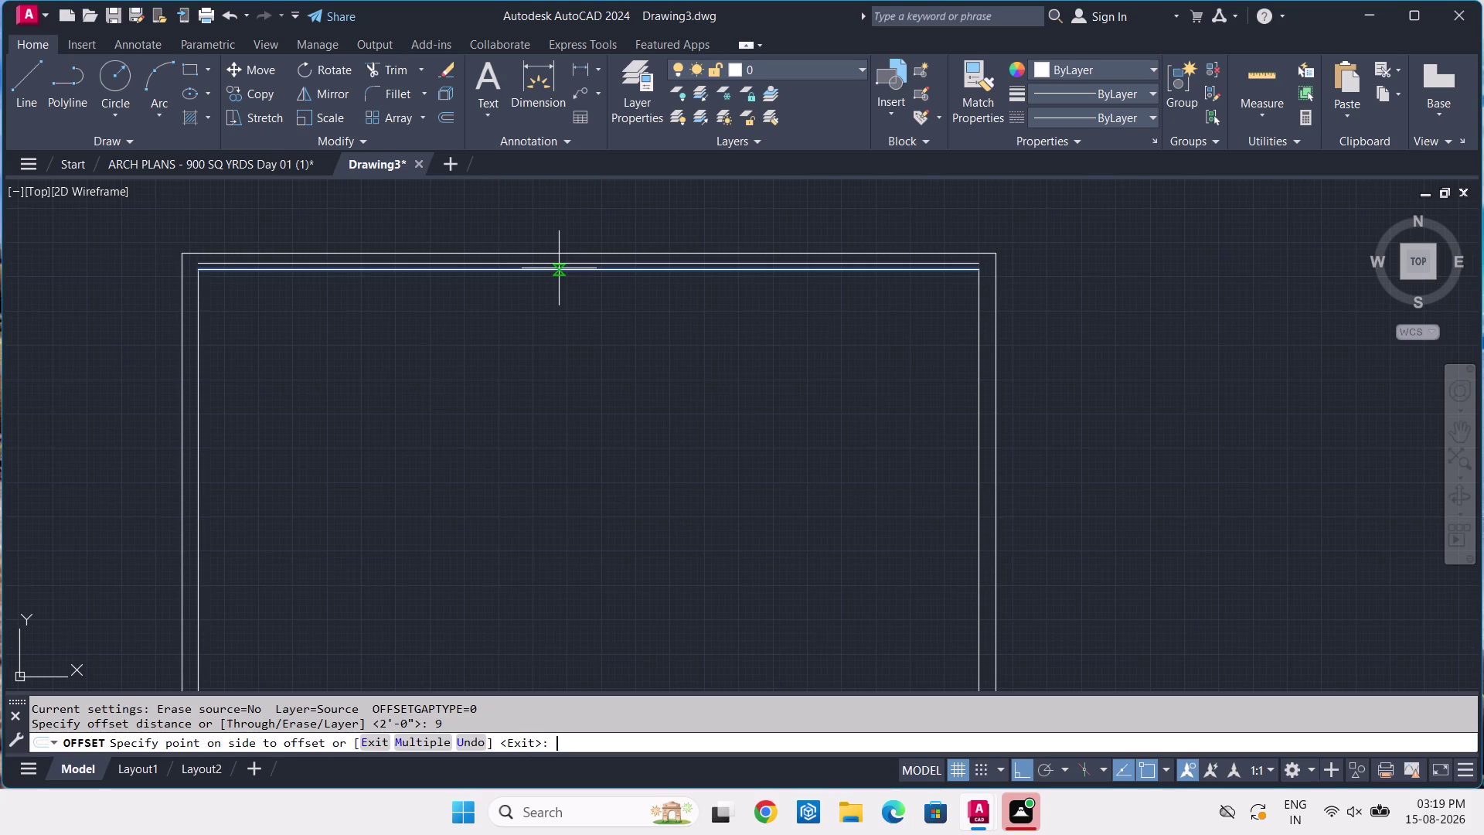
click(530, 369)
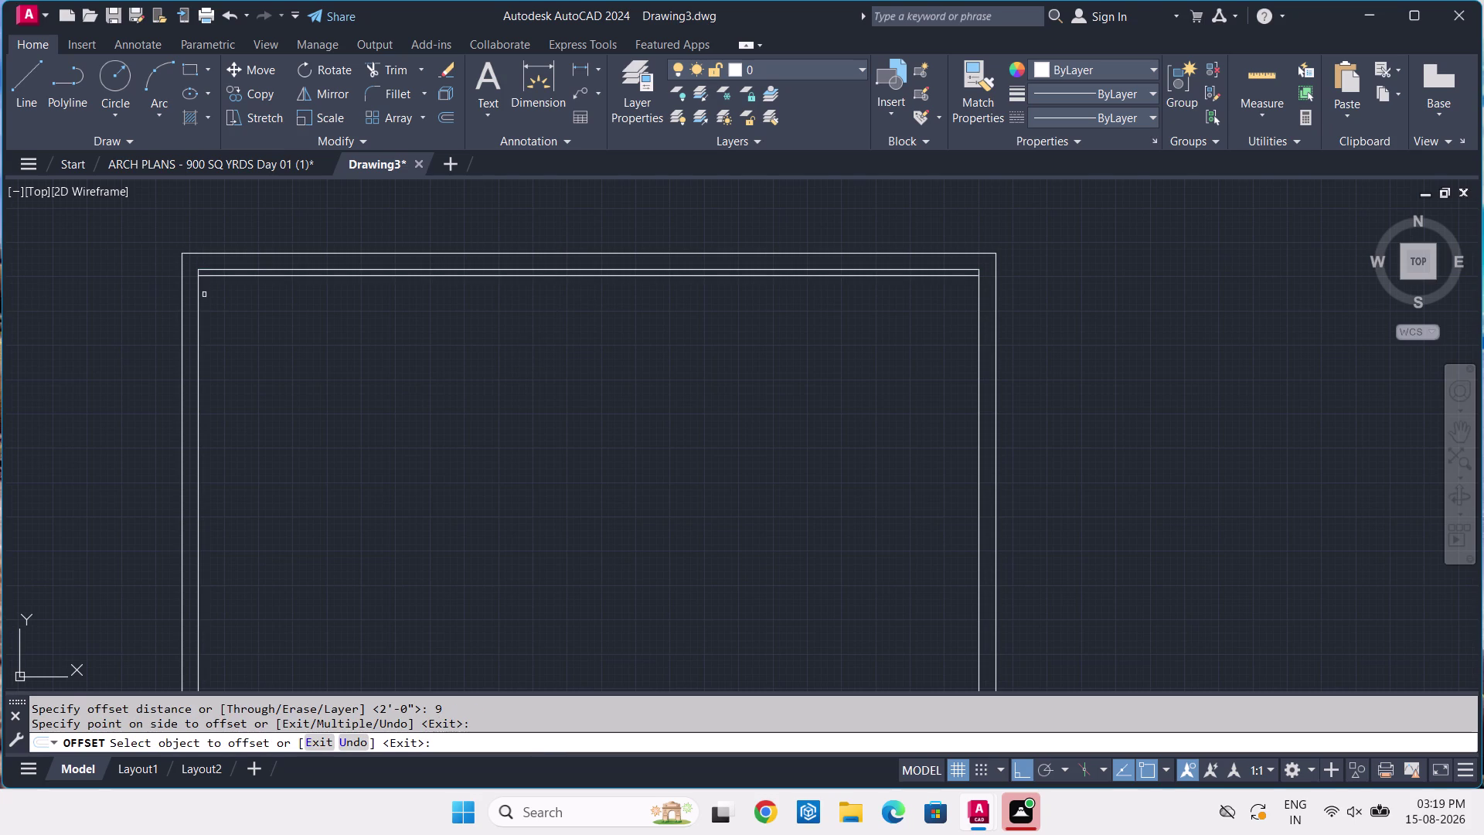
click(197, 292)
click(247, 312)
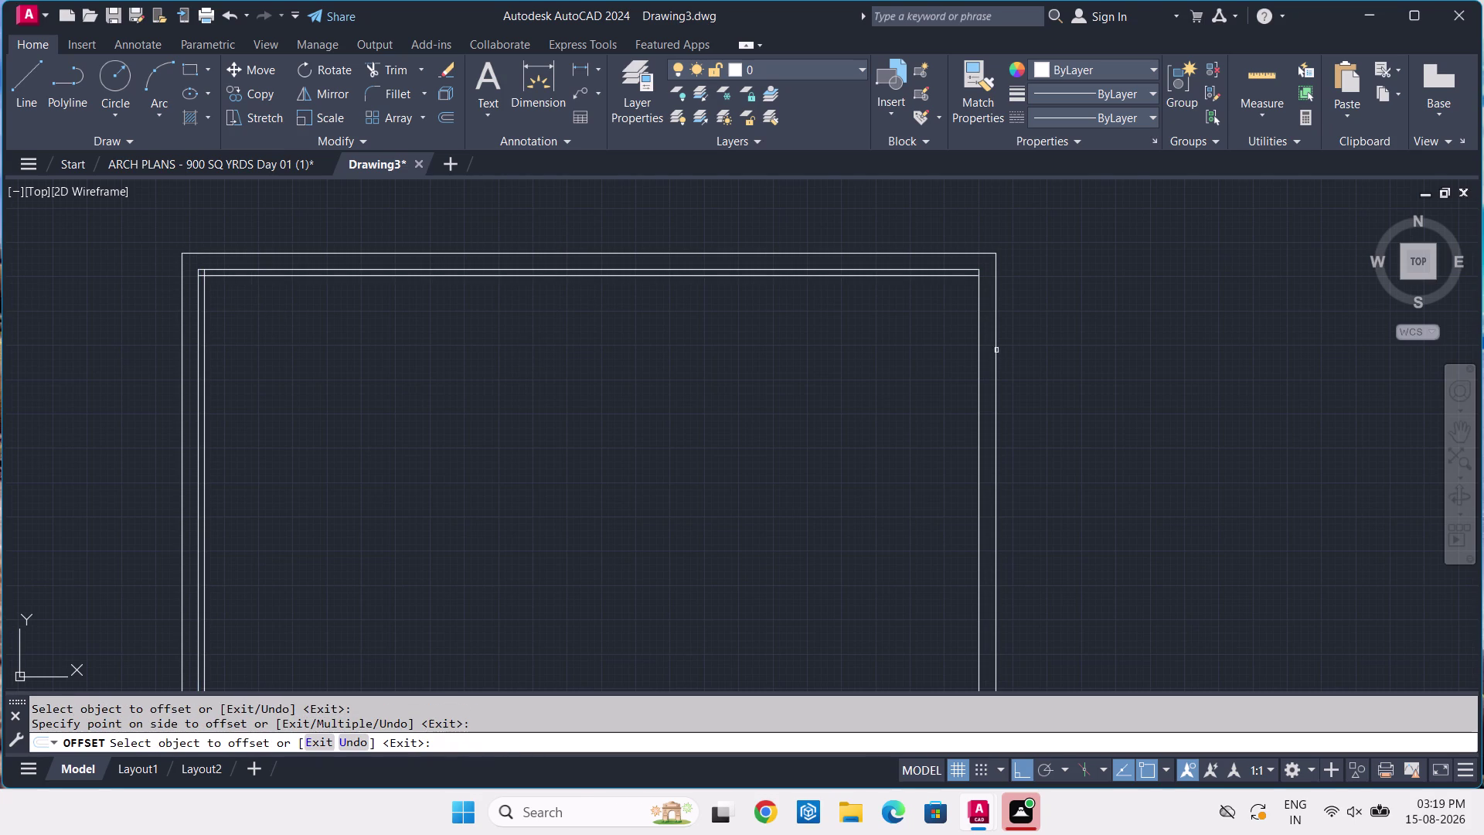
click(977, 332)
click(922, 345)
Offset the bottom inner wall line 9 inches inward to complete the third line.
scroll(down, 3)
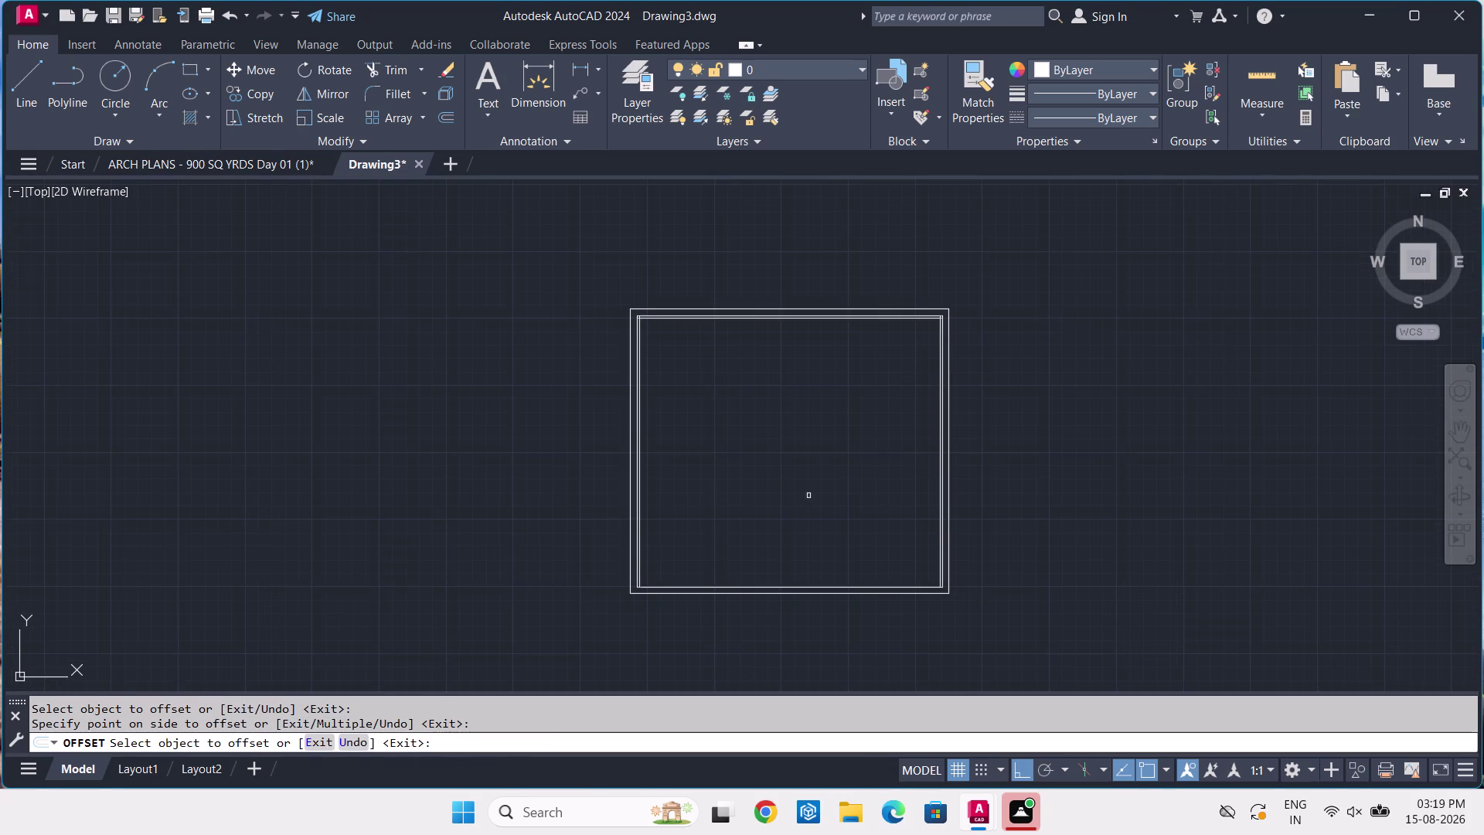
middle_drag(791, 520, 762, 442)
scroll(up, 3)
click(735, 514)
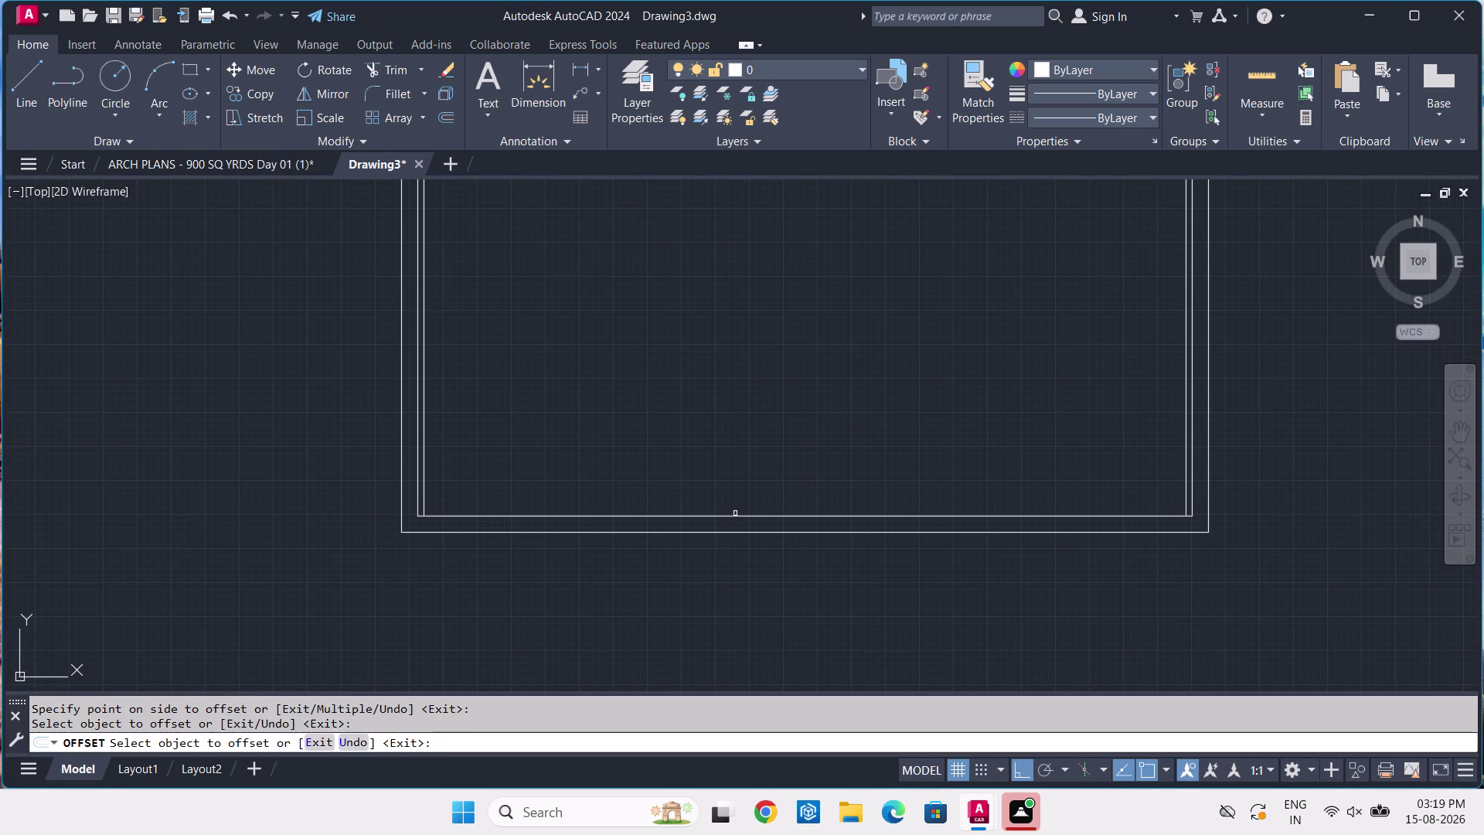
click(739, 518)
click(724, 486)
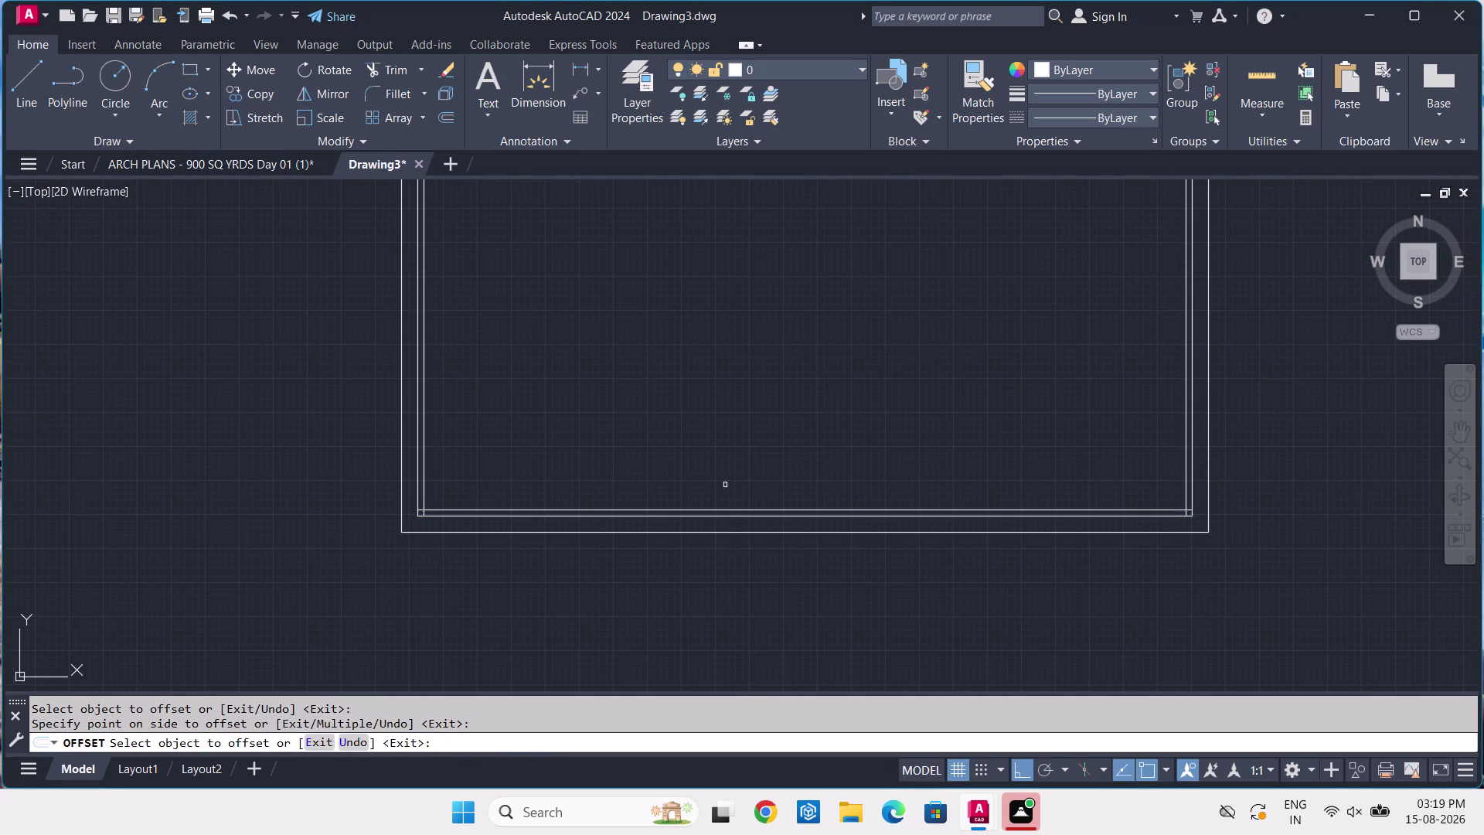
key(Return)
Fence-trim the overlapping line ends at the bottom-left and bottom-right corners.
text(TR)
key(space)
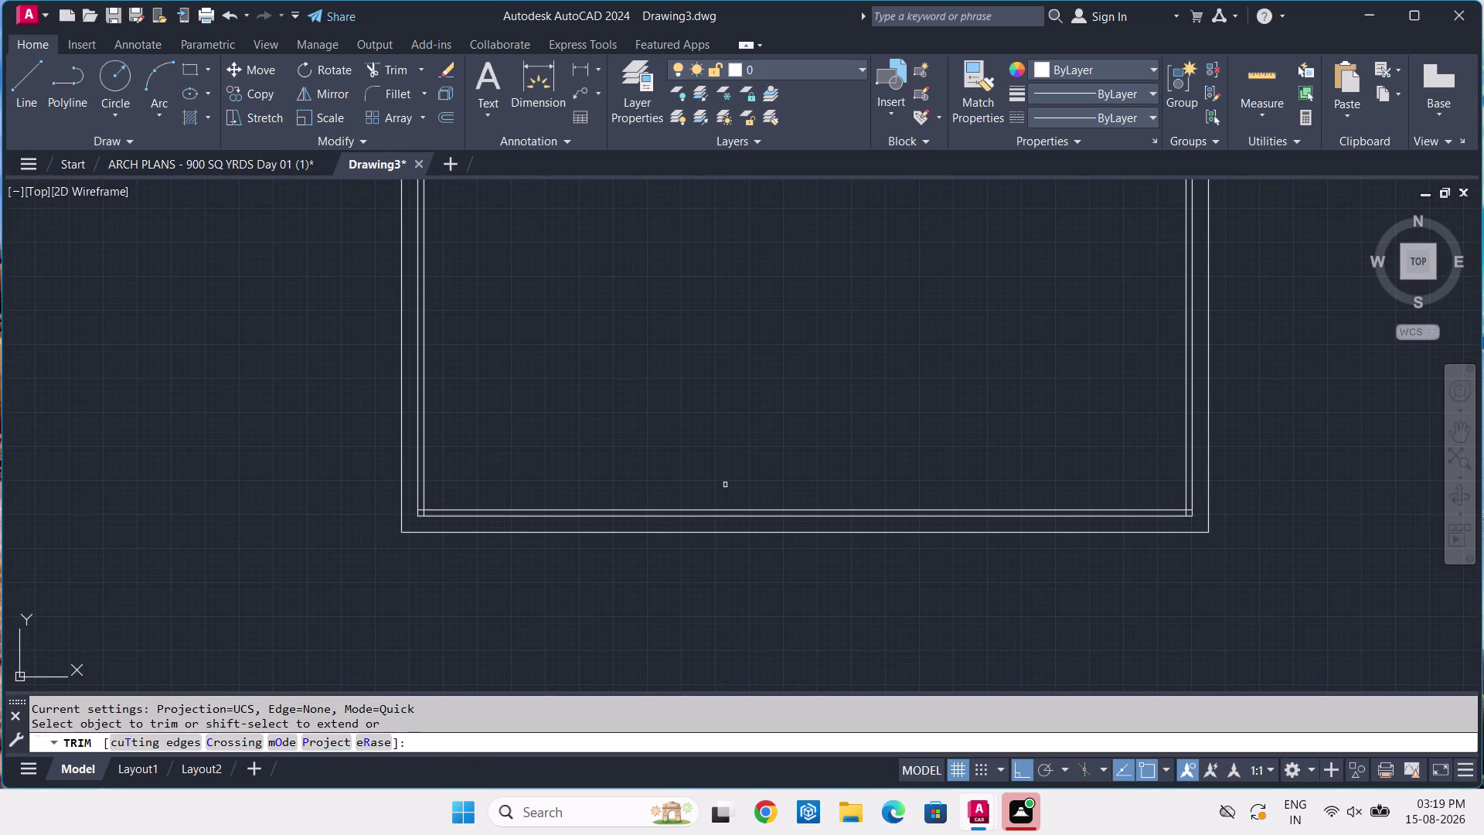
scroll(up, 3)
scroll(up, 3)
middle_drag(137, 447, 330, 589)
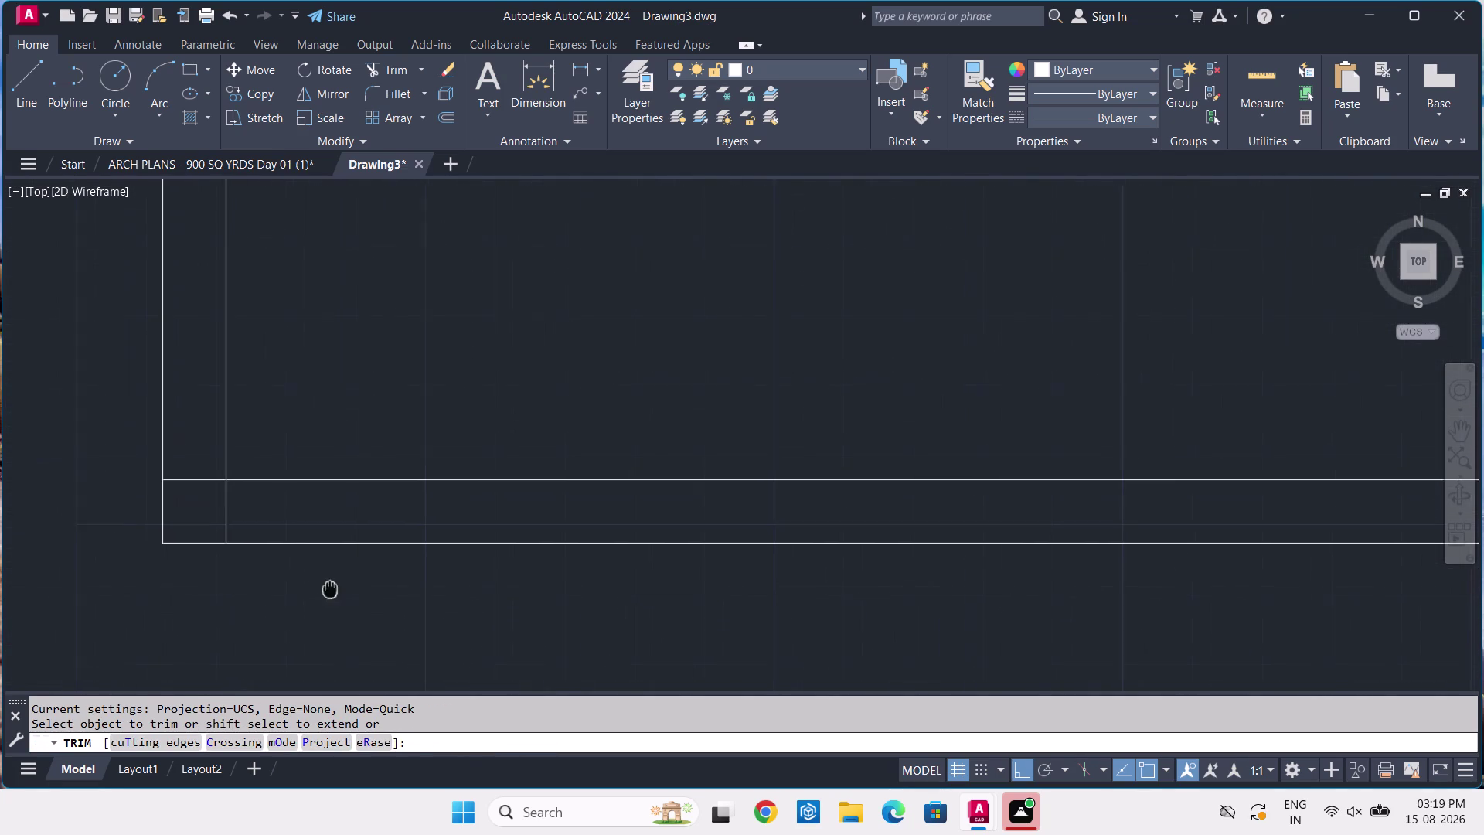
middle_drag(330, 589, 331, 591)
click(198, 460)
click(243, 518)
scroll(down, 3)
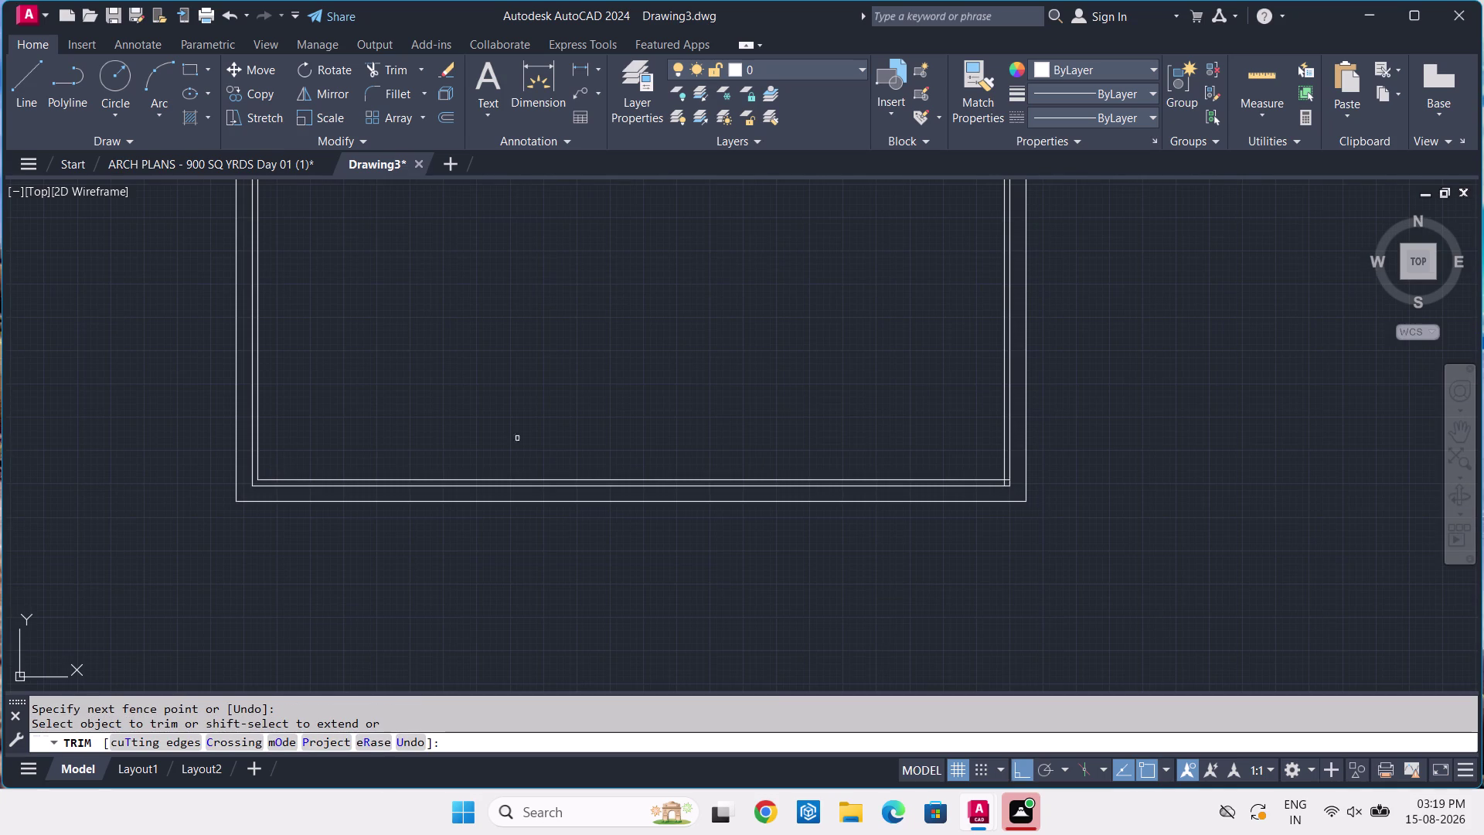
scroll(up, 3)
middle_drag(1111, 632, 1027, 566)
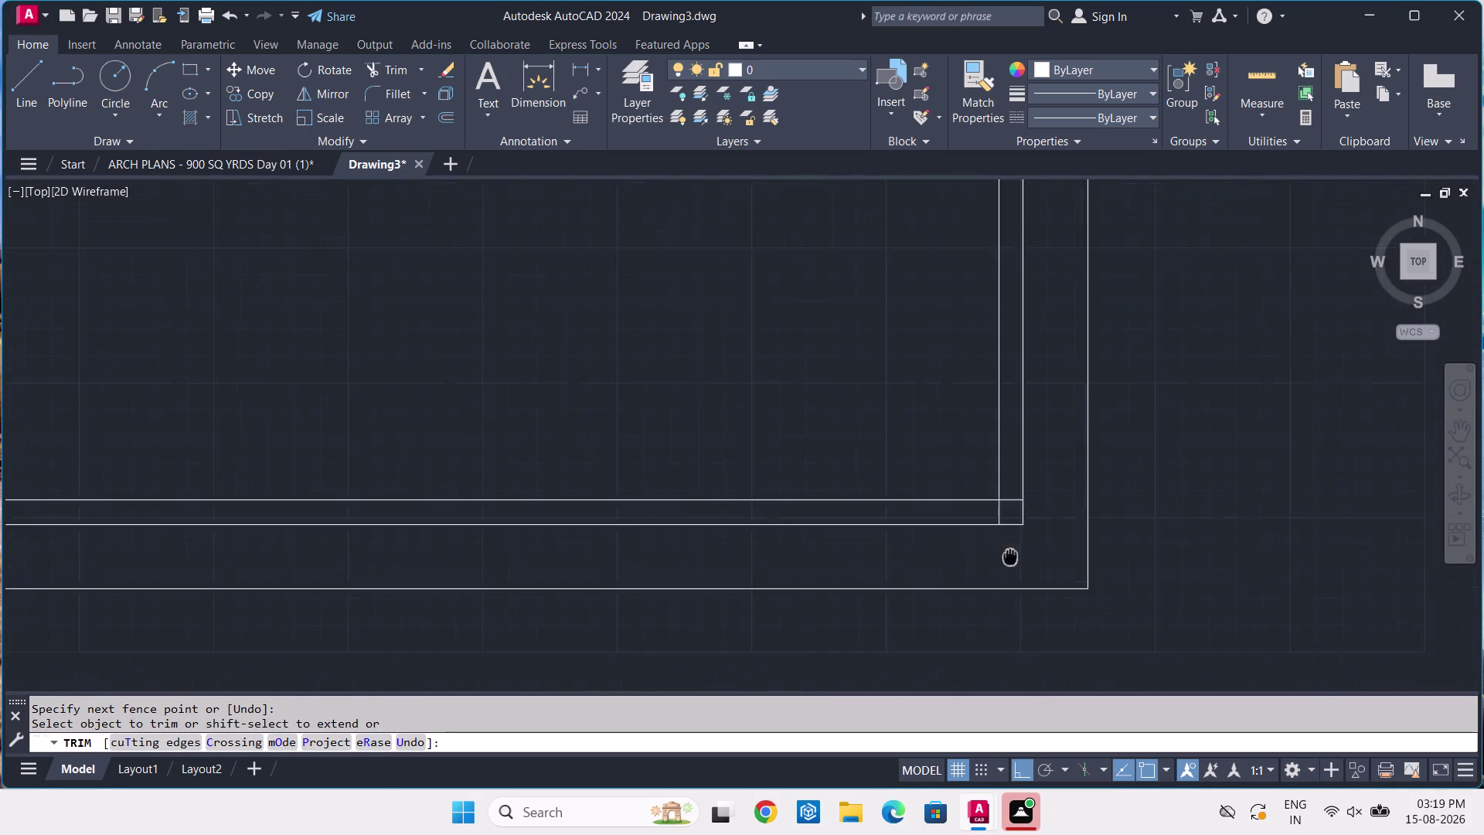
middle_drag(1027, 566, 971, 531)
scroll(up, 3)
middle_drag(1012, 608, 957, 390)
click(942, 402)
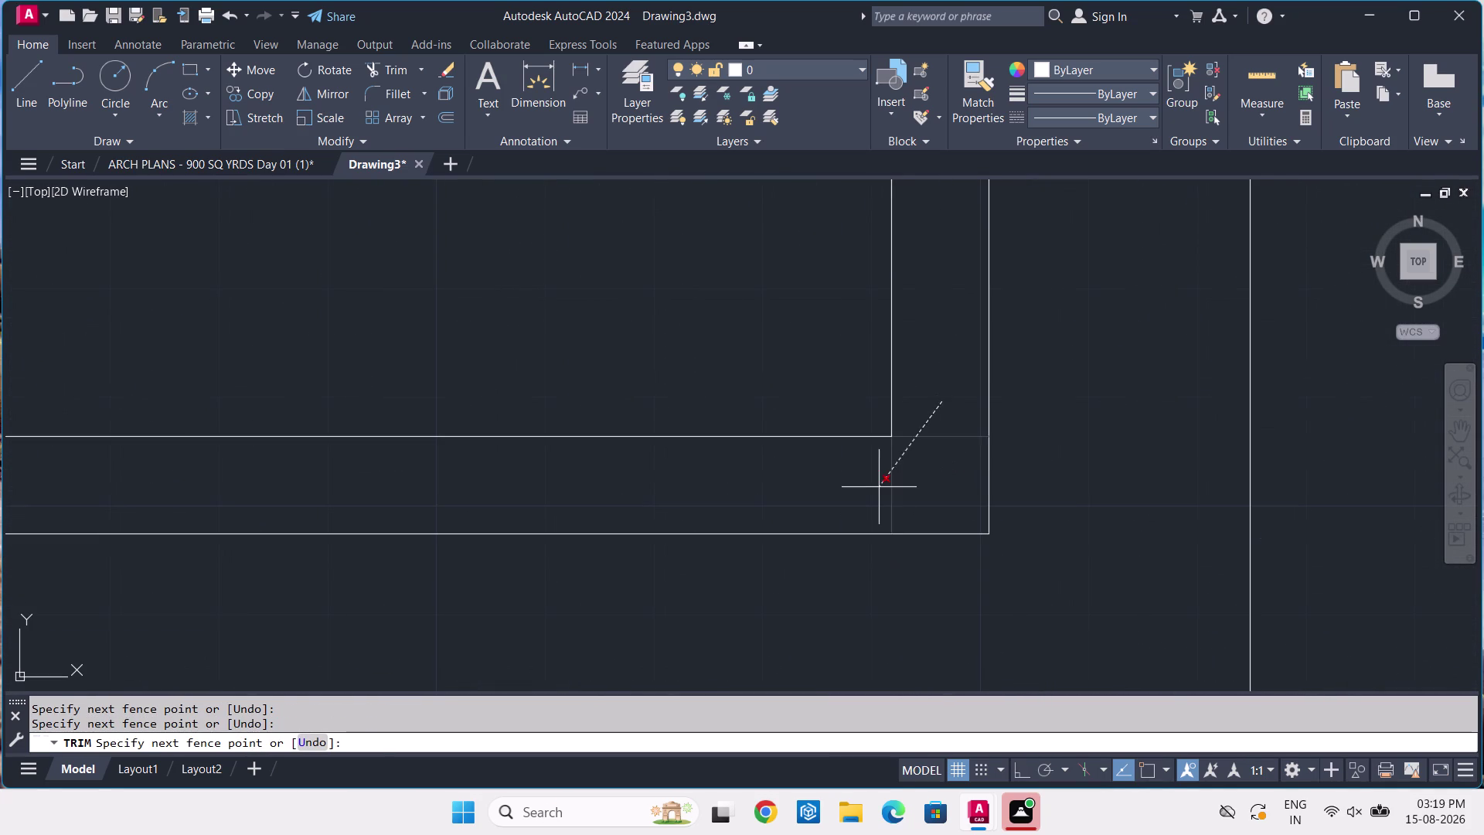
click(879, 487)
Fence-trim the top-left and top-right corners, then bring up the reference plan.
scroll(down, 3)
scroll(up, 3)
middle_drag(755, 324, 698, 685)
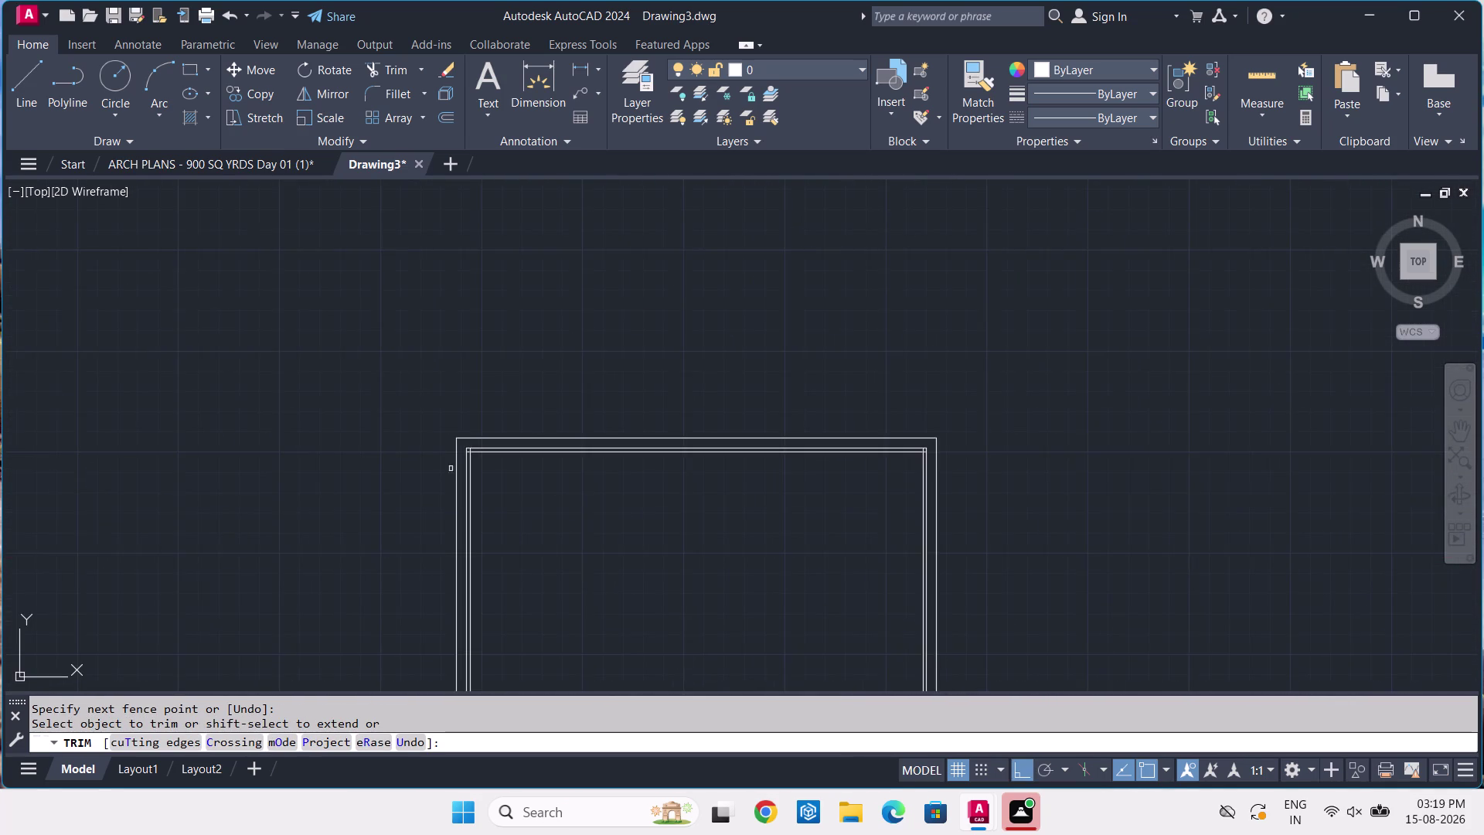
scroll(up, 3)
scroll(up, 3)
click(753, 484)
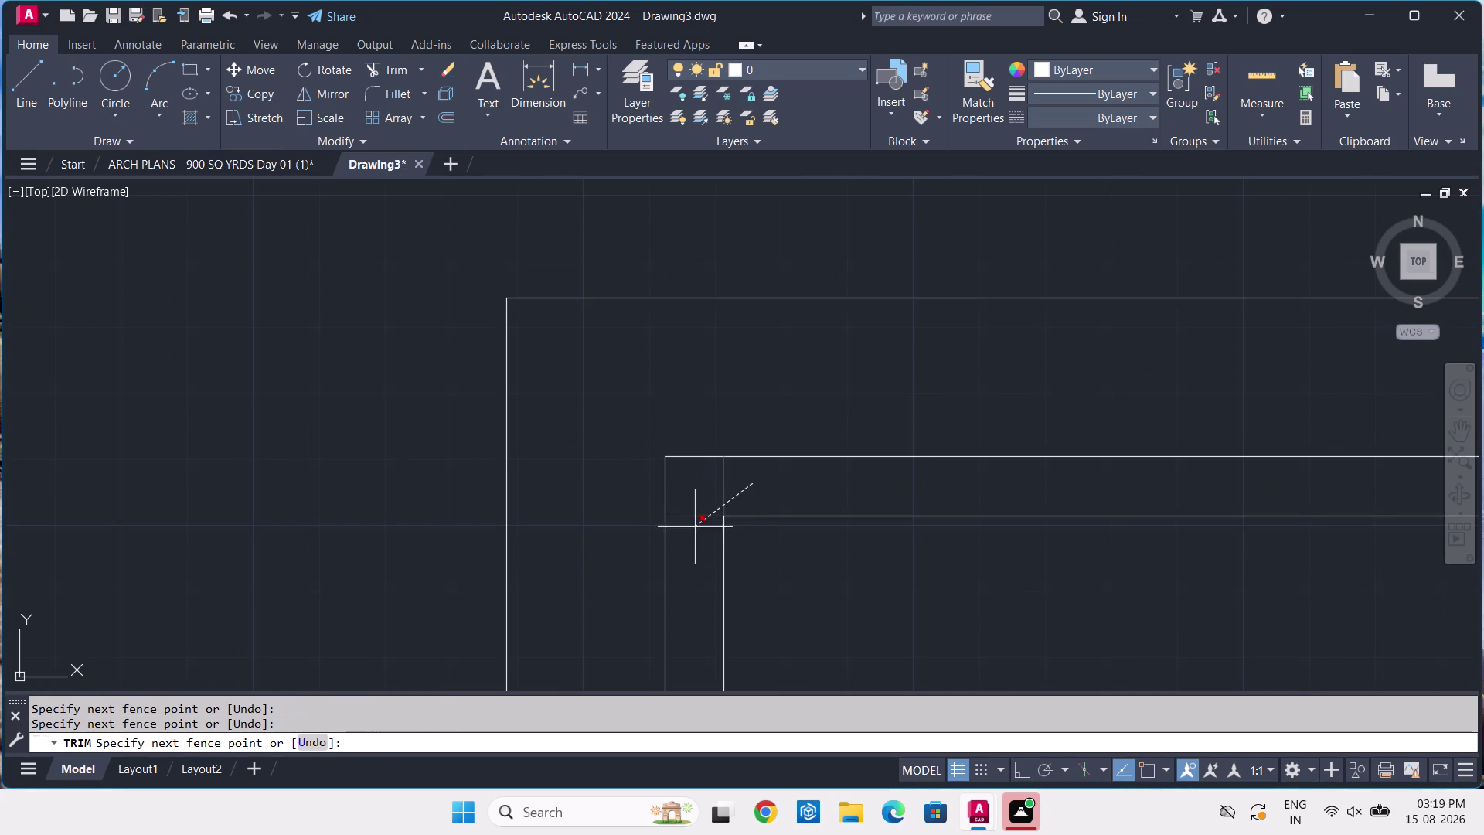
click(695, 527)
scroll(down, 3)
middle_drag(1043, 505, 52, 545)
scroll(up, 3)
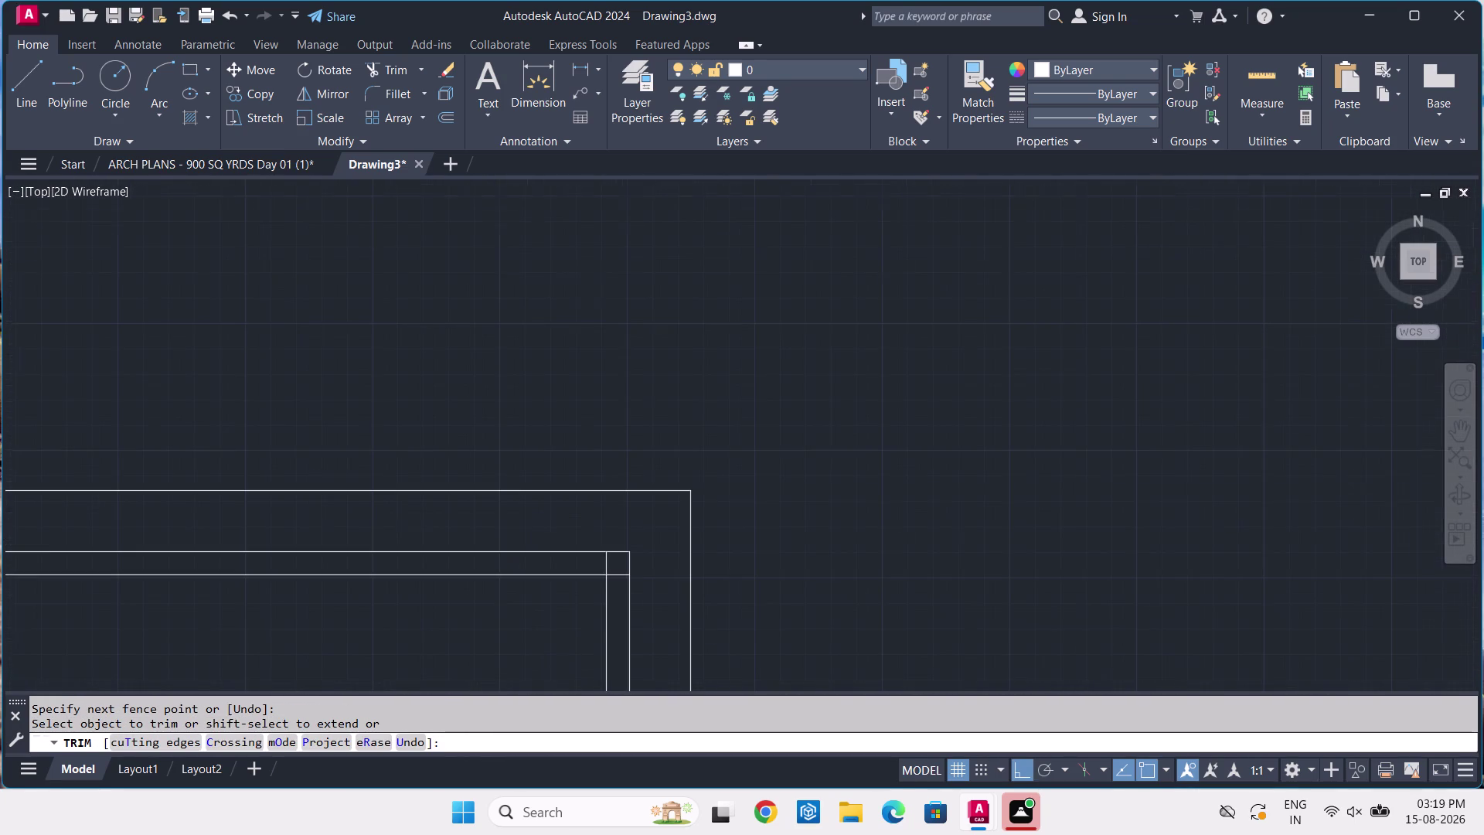
middle_drag(601, 590, 602, 504)
scroll(up, 3)
click(583, 458)
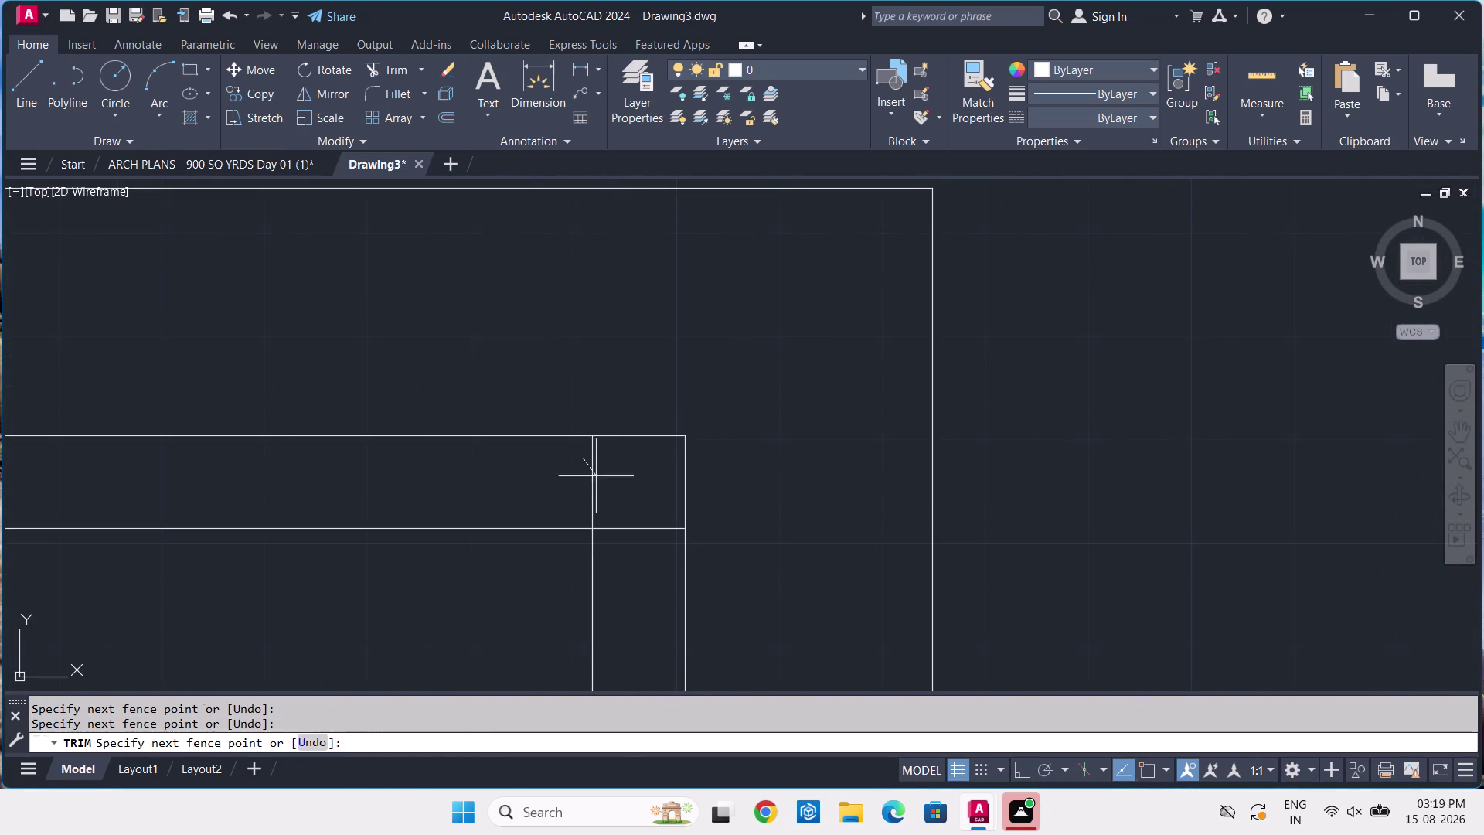
click(658, 551)
scroll(down, 3)
key(Return)
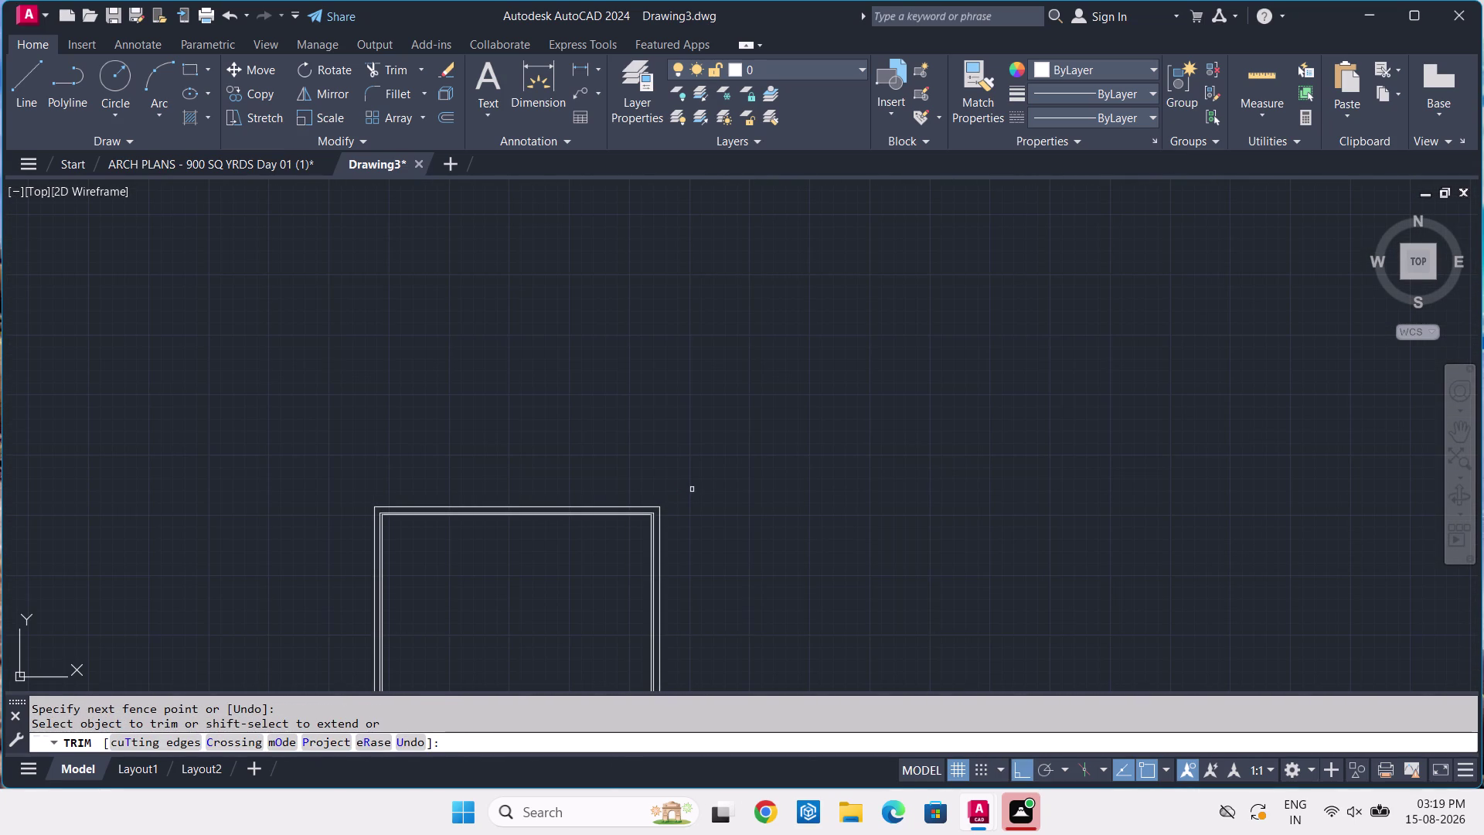
click(283, 161)
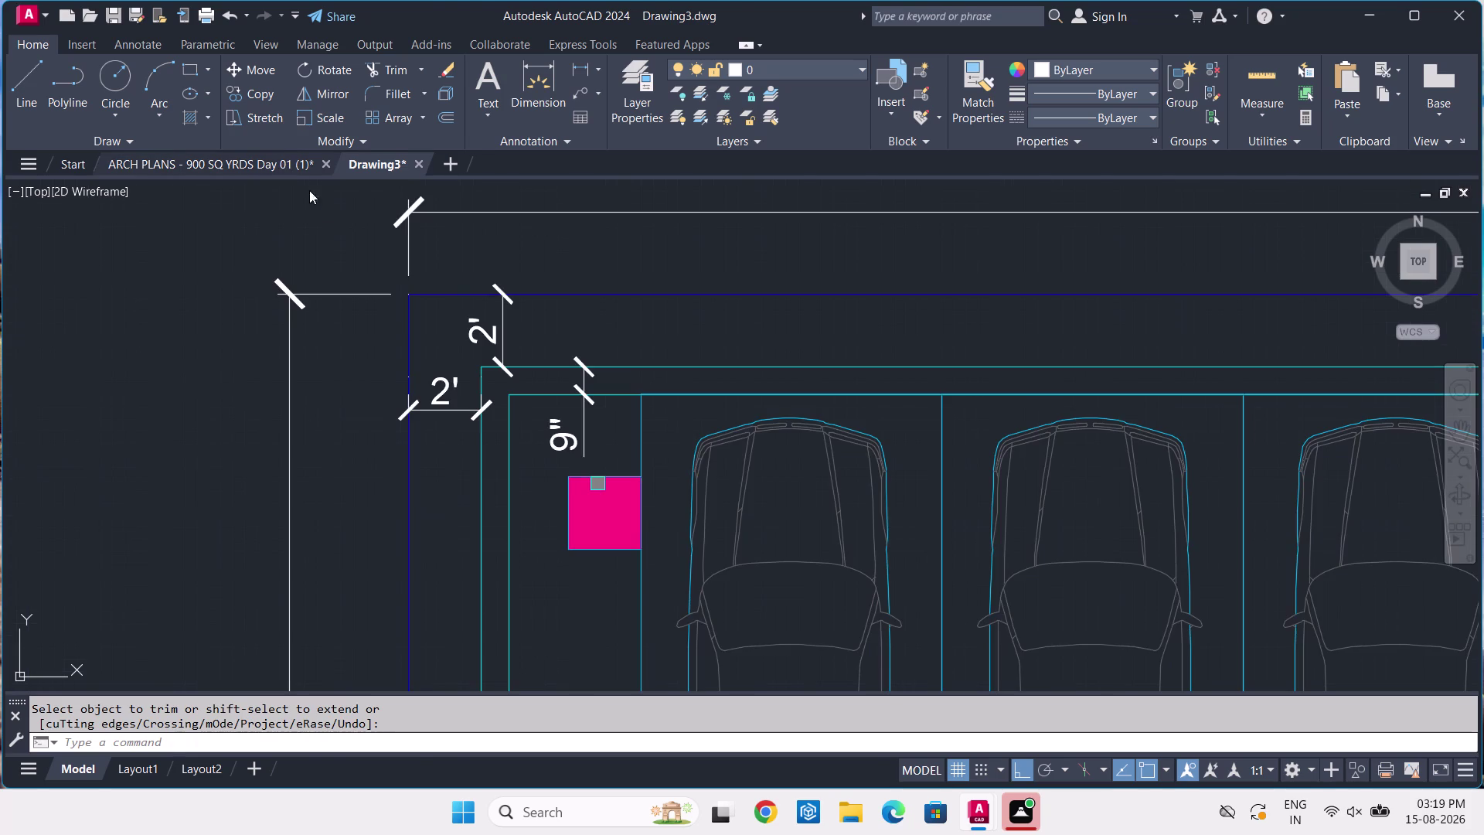
Dimension the 3'-7½" distance from the inner wall to the pillar on the reference plan.
scroll(down, 3)
middle_drag(680, 487, 625, 368)
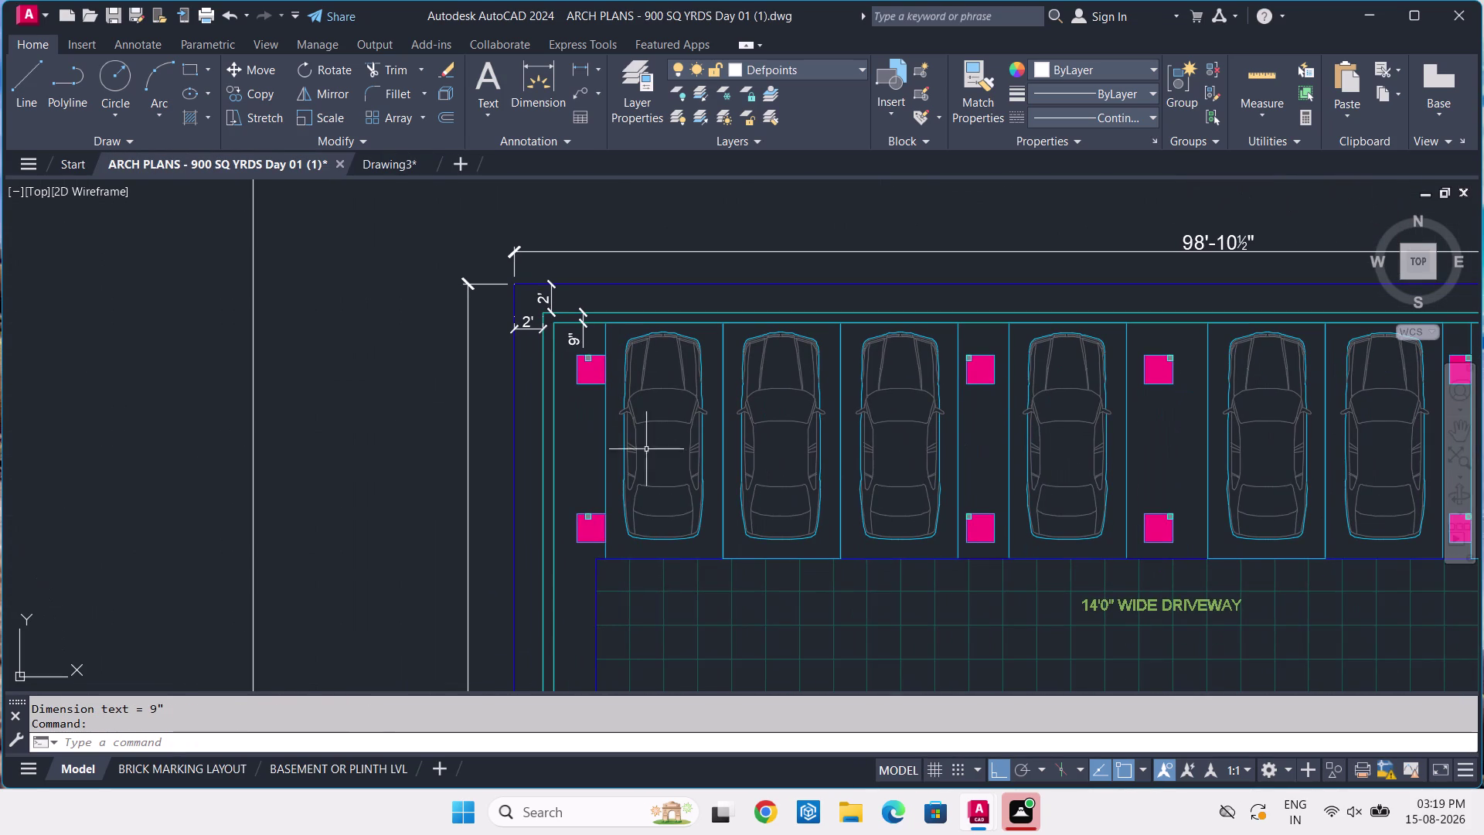
middle_drag(663, 551, 642, 517)
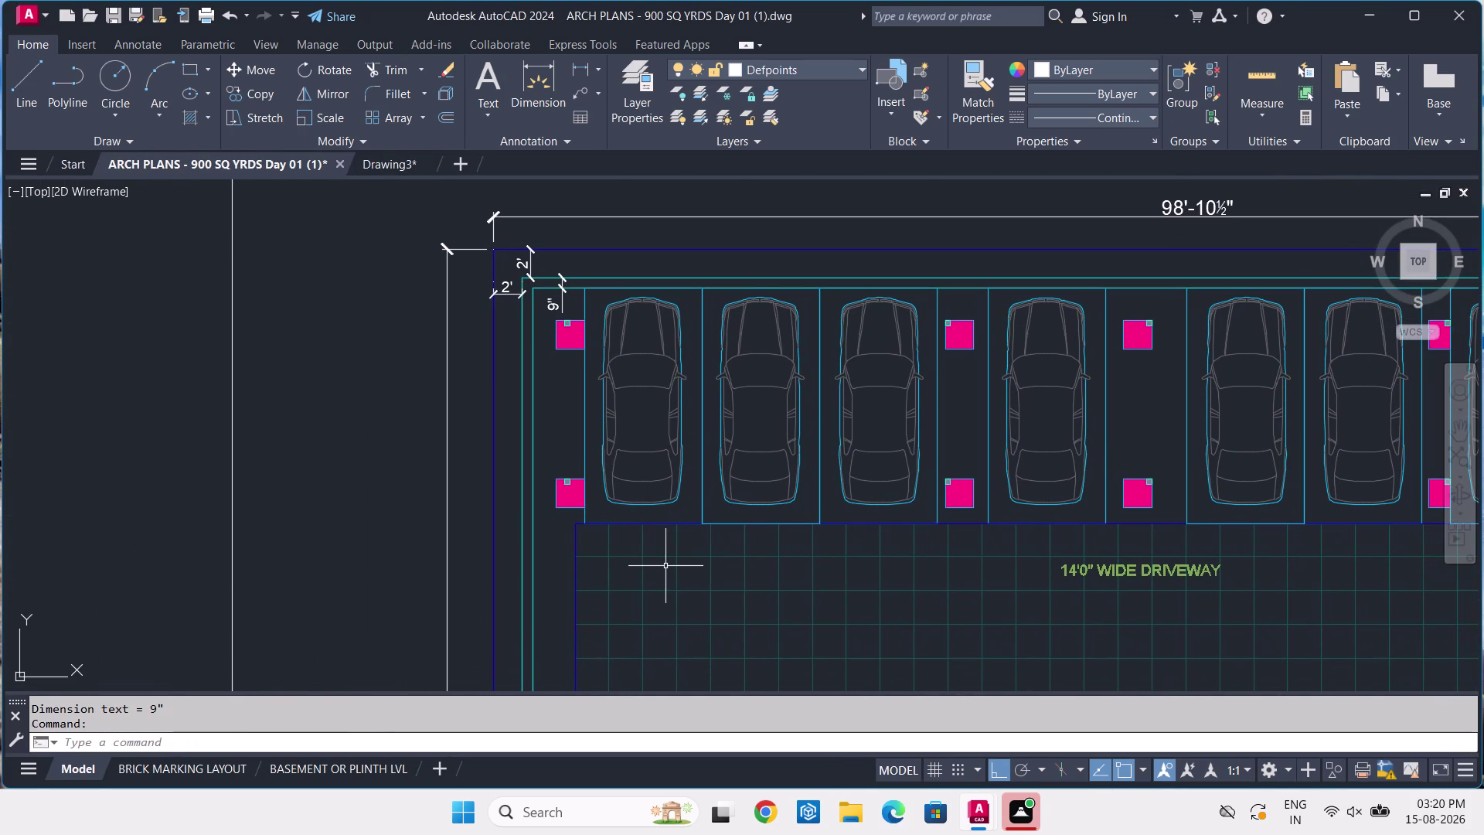
key(d)
text(LI)
key(space)
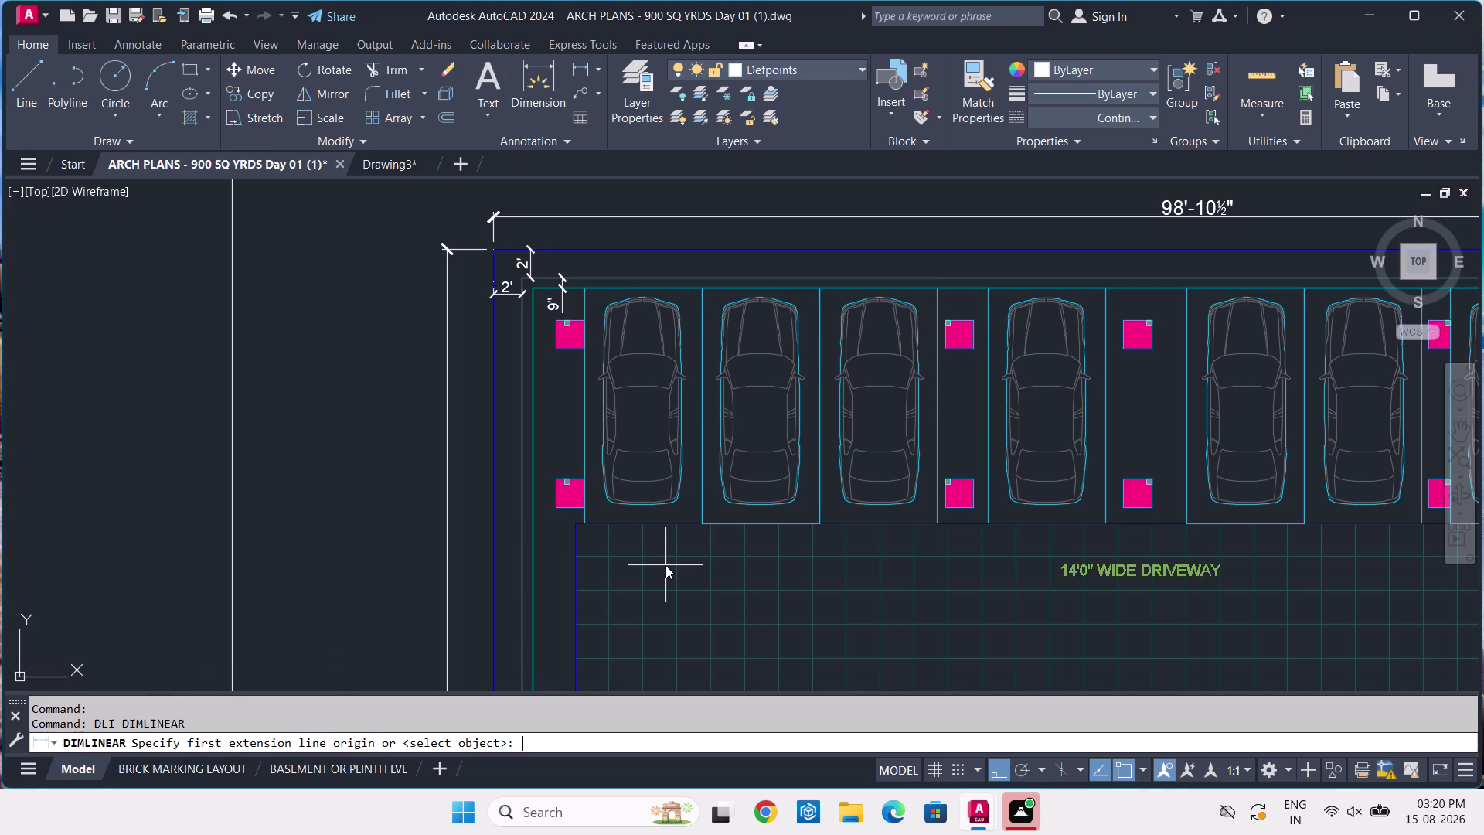
scroll(up, 3)
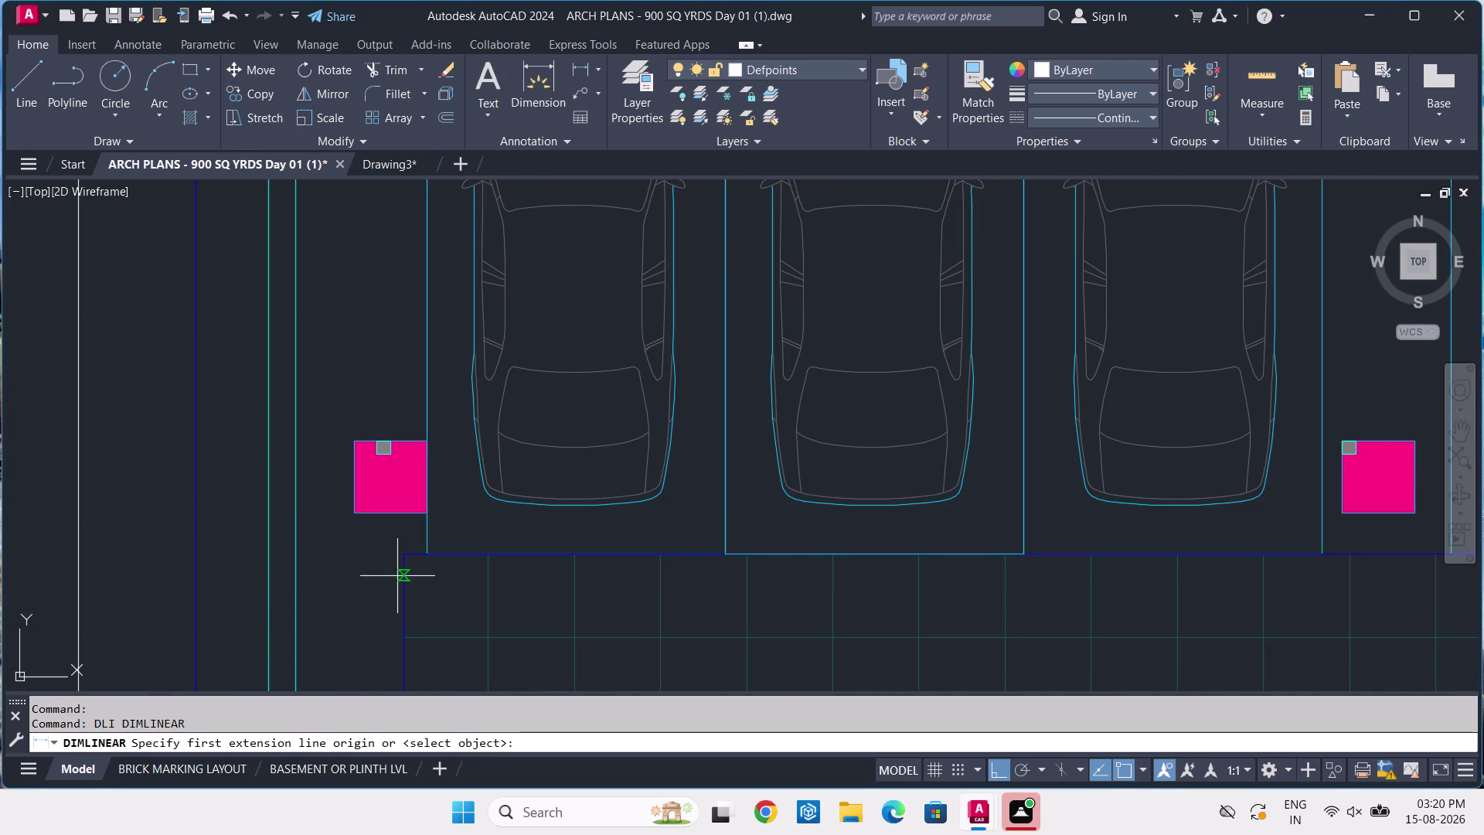
click(421, 559)
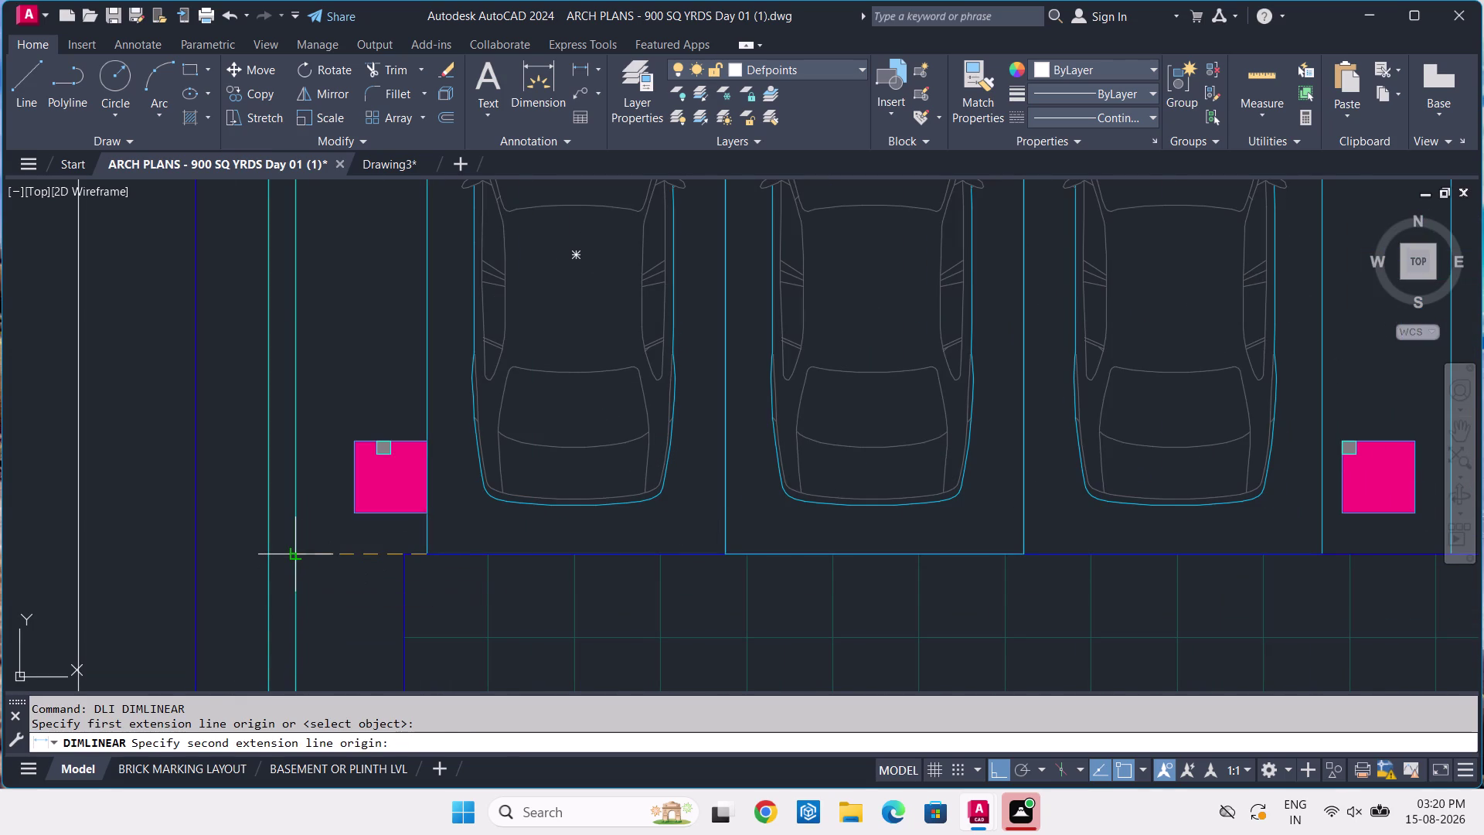
click(296, 554)
click(296, 555)
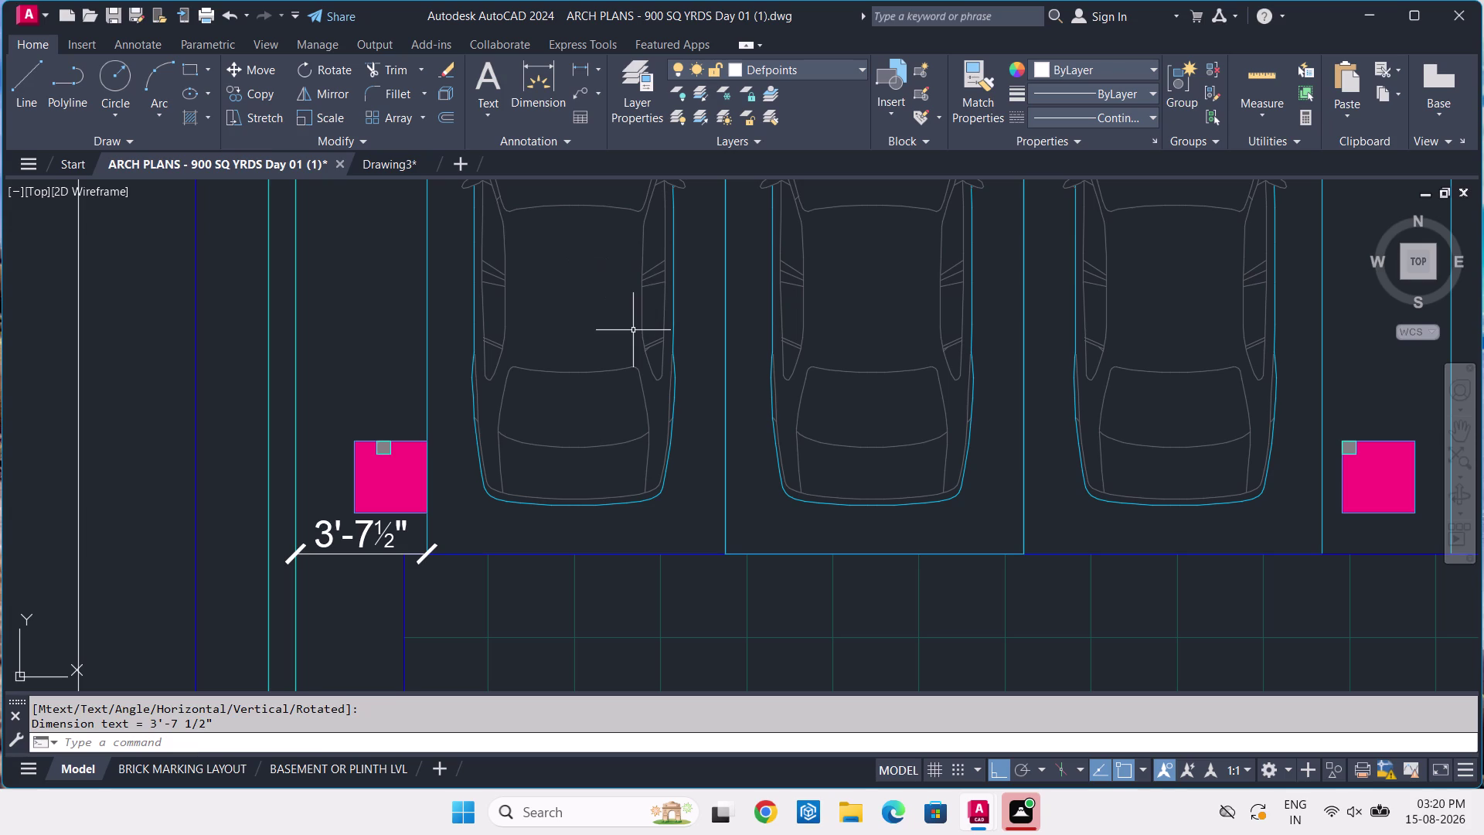
Dimension the first parking bay's 8'-3" width.
key(Return)
scroll(down, 3)
scroll(down, 3)
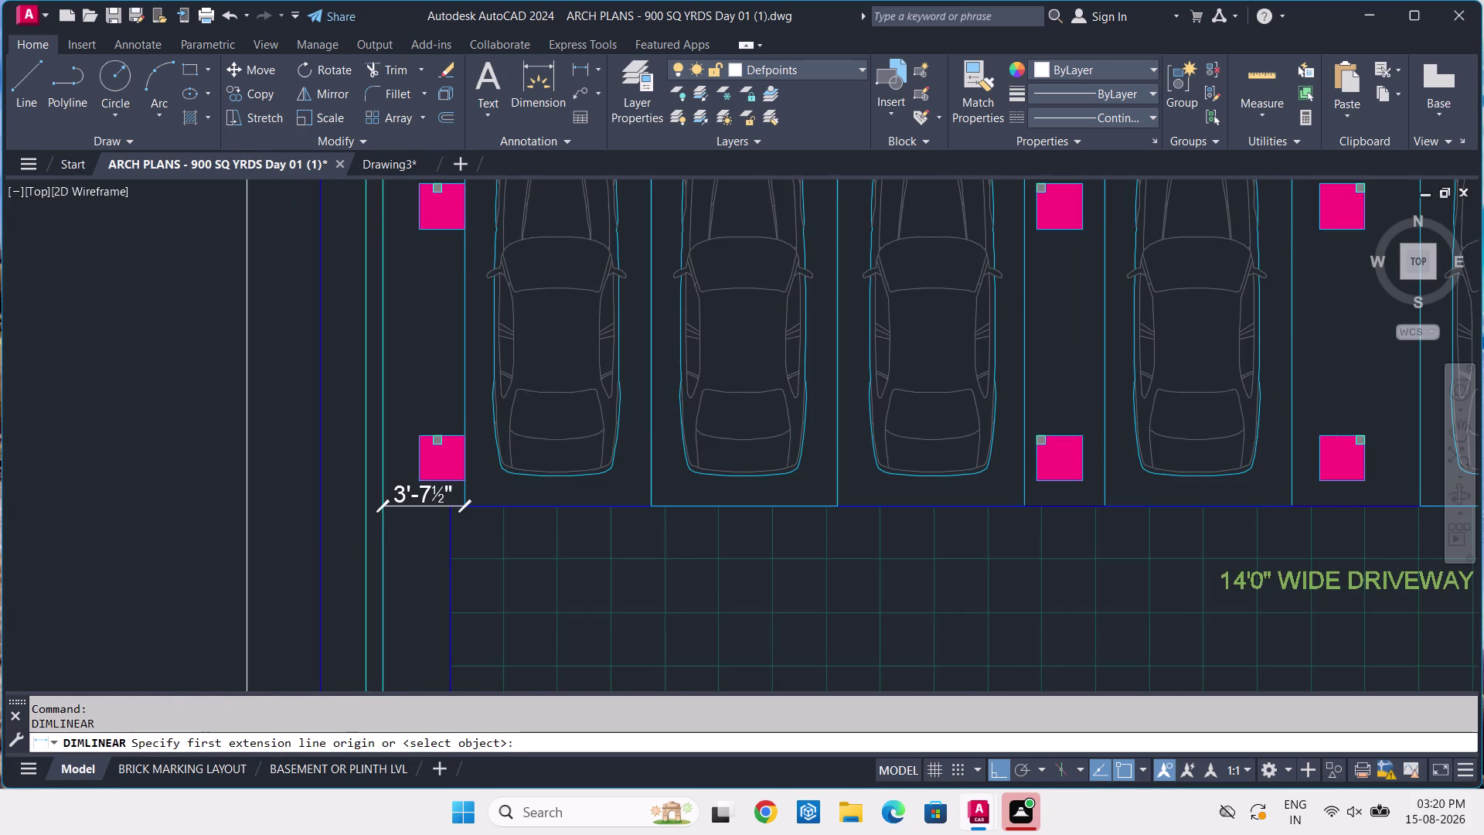
middle_drag(466, 276, 472, 327)
scroll(up, 3)
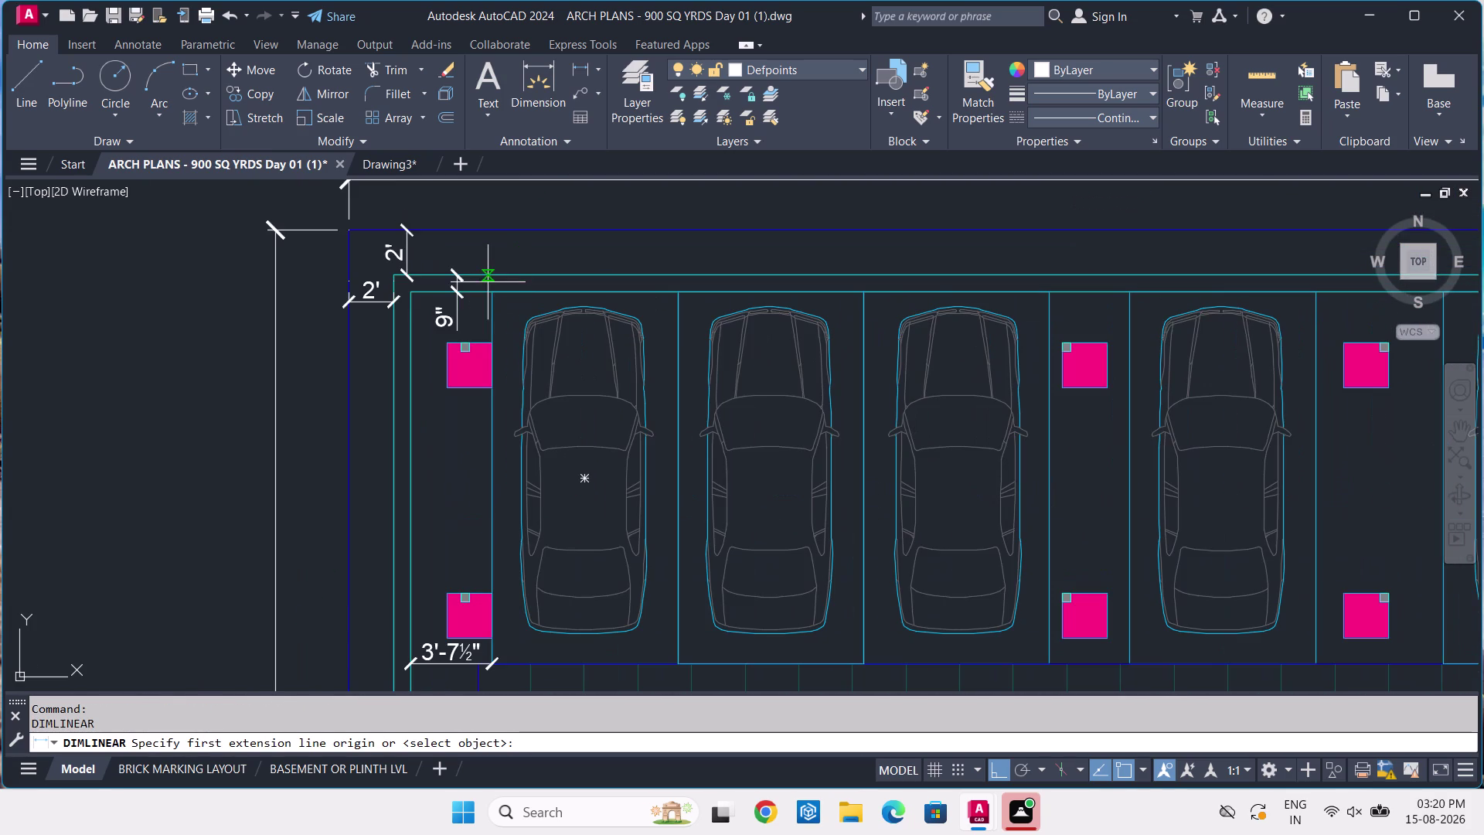
click(494, 289)
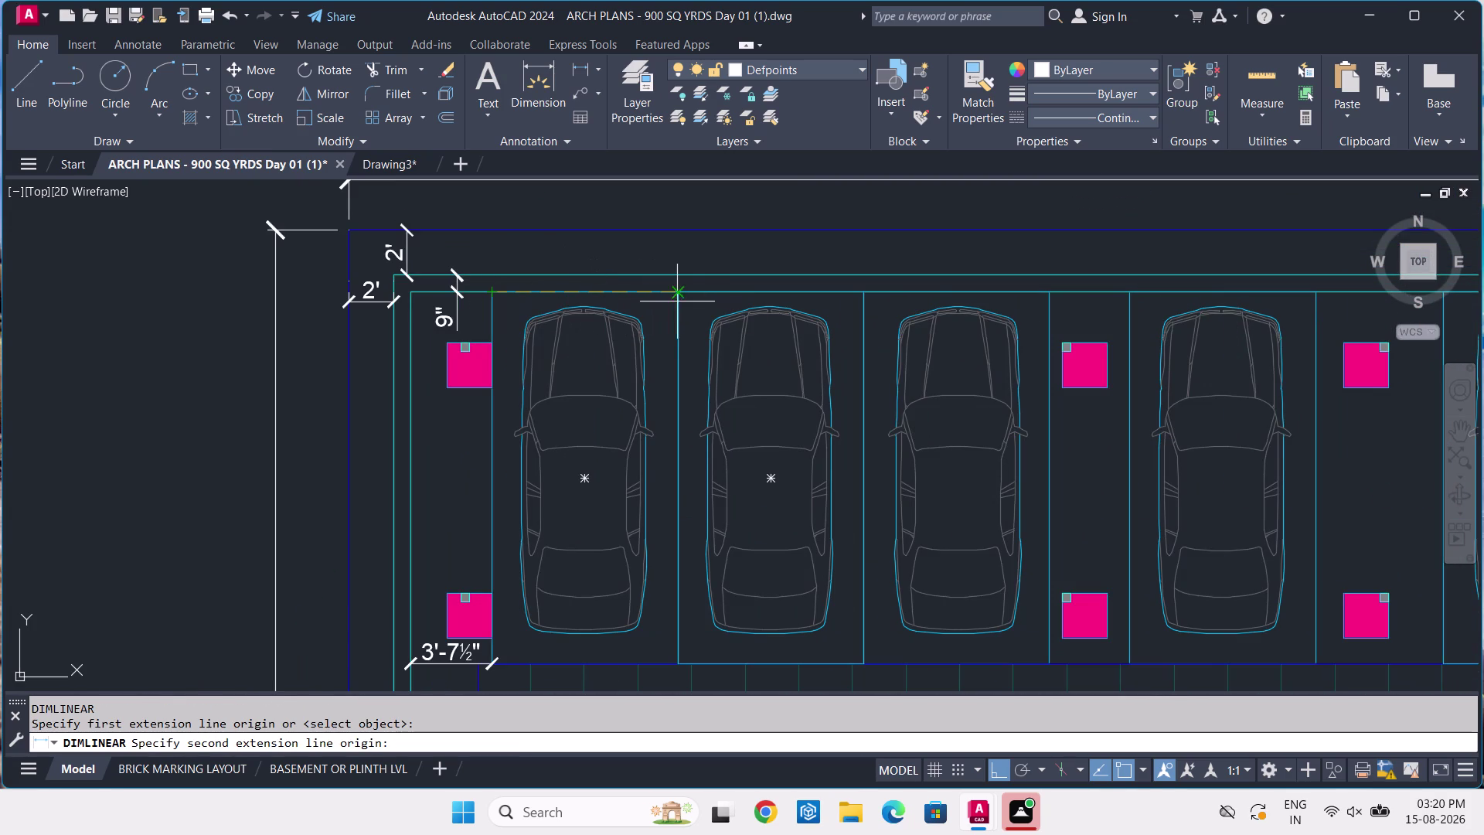
click(679, 291)
click(677, 289)
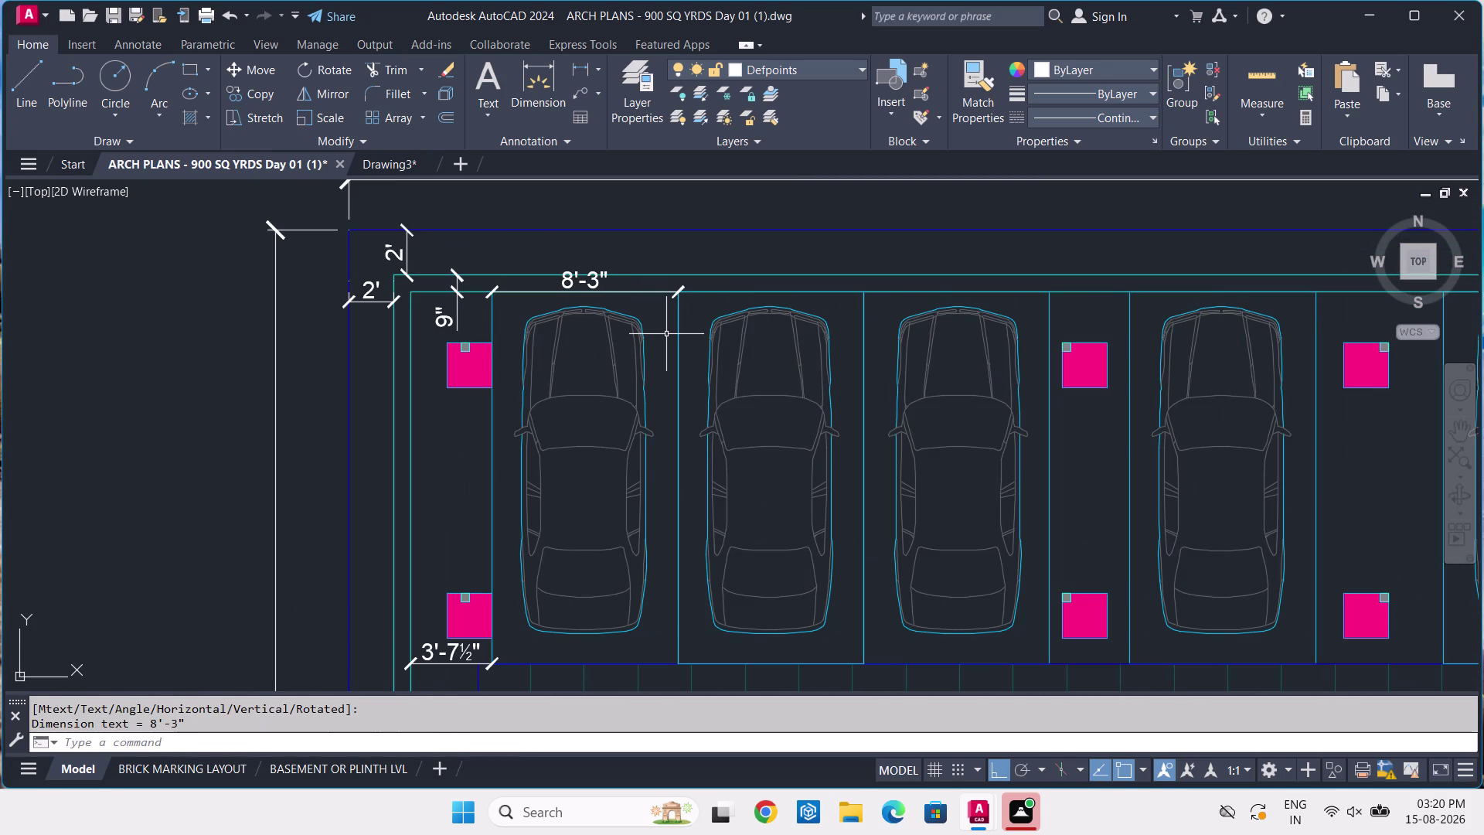
Dimension the 16'-6¼" bay length, then return to Drawing3.
key(Return)
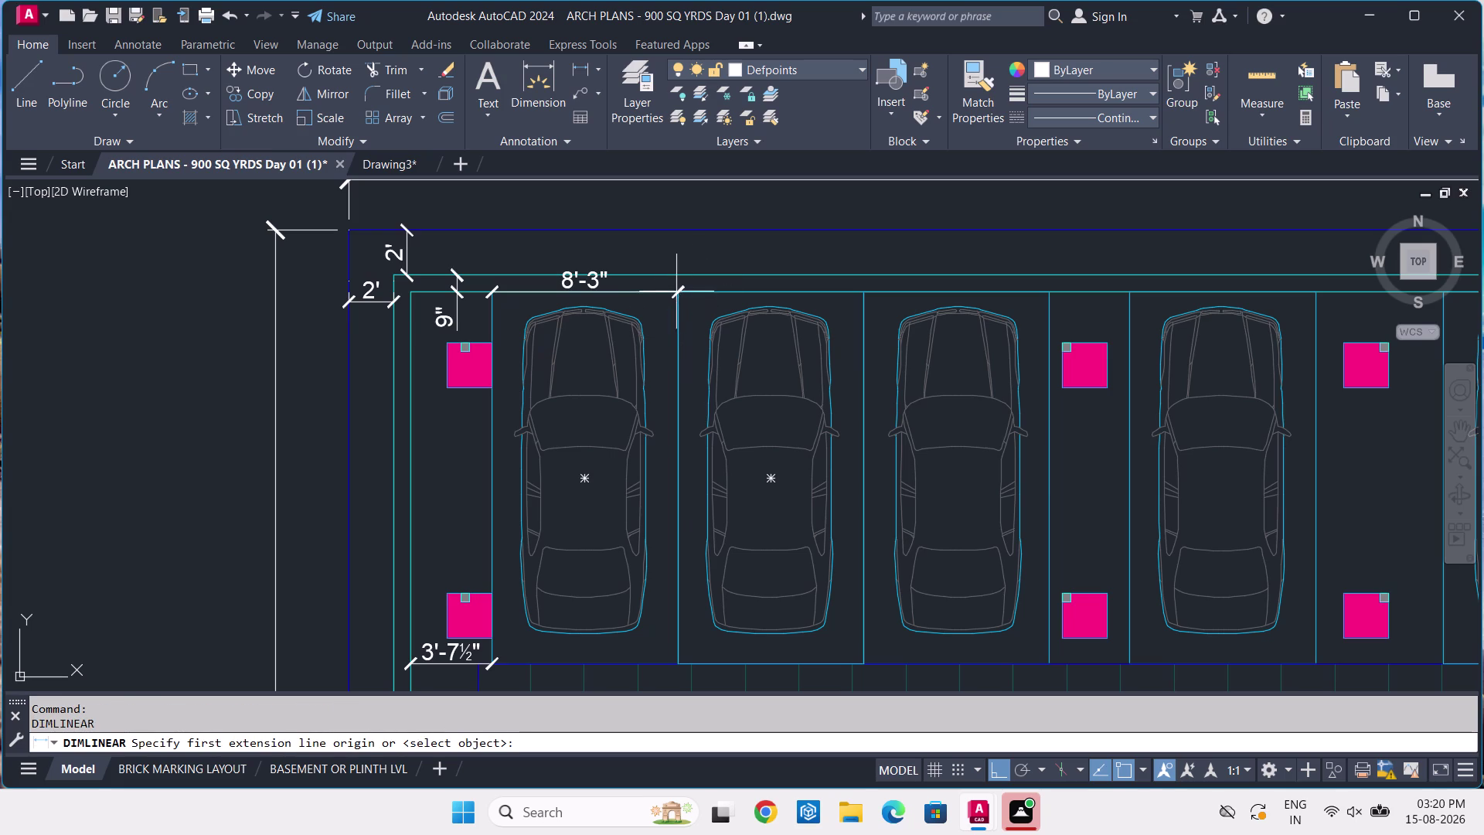
click(677, 289)
click(677, 660)
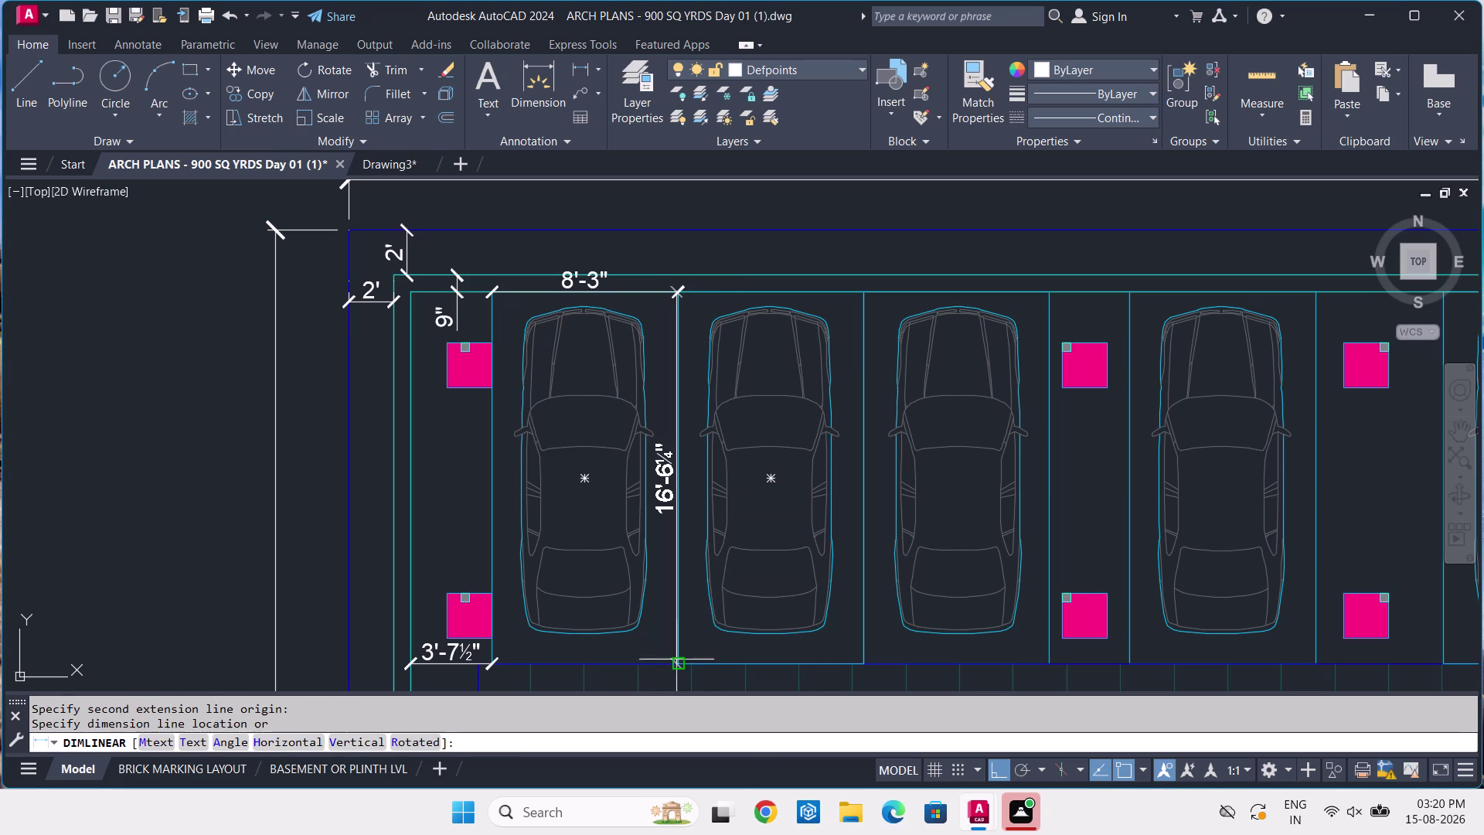
click(676, 659)
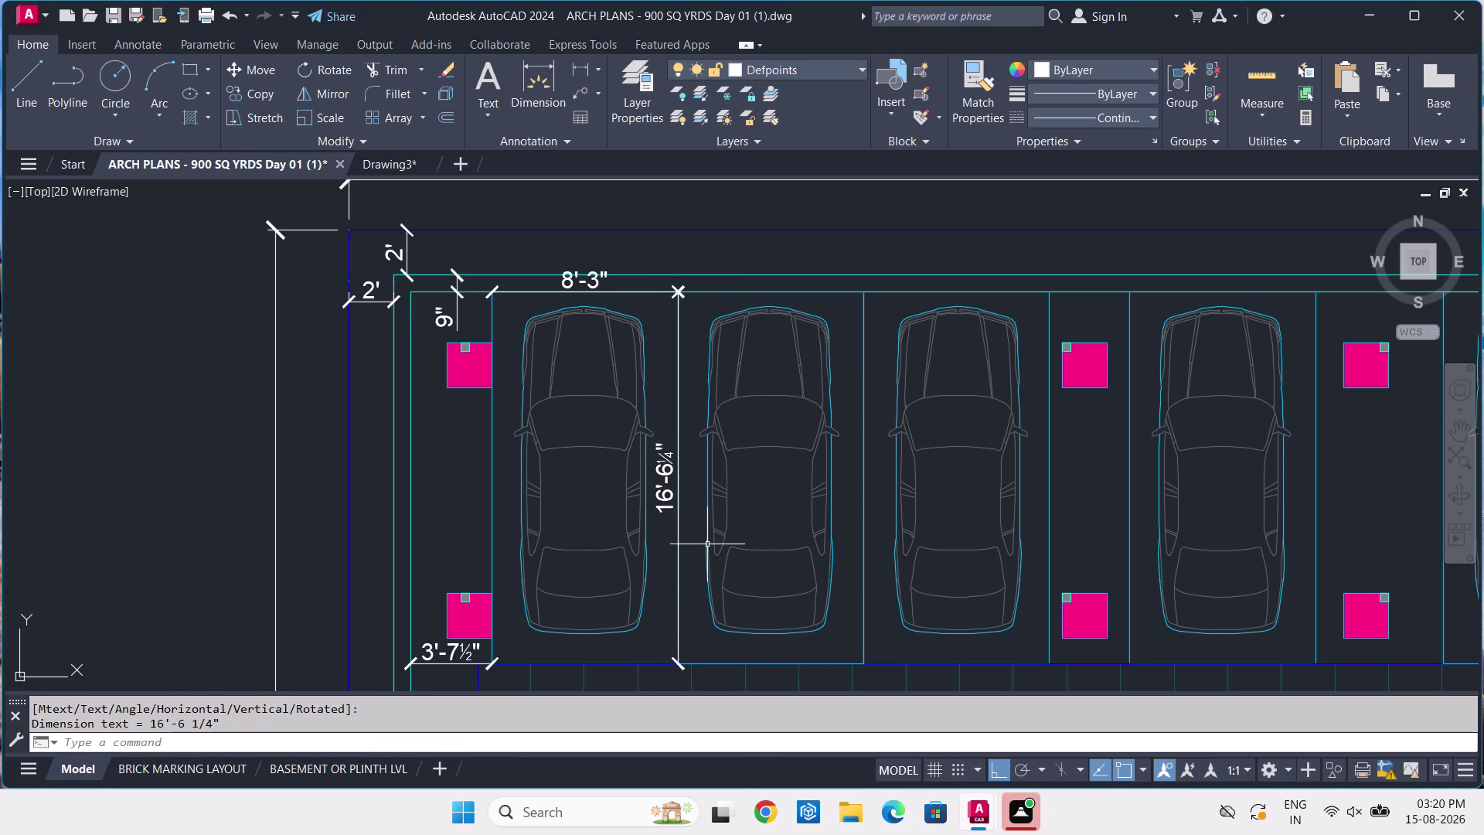
scroll(up, 3)
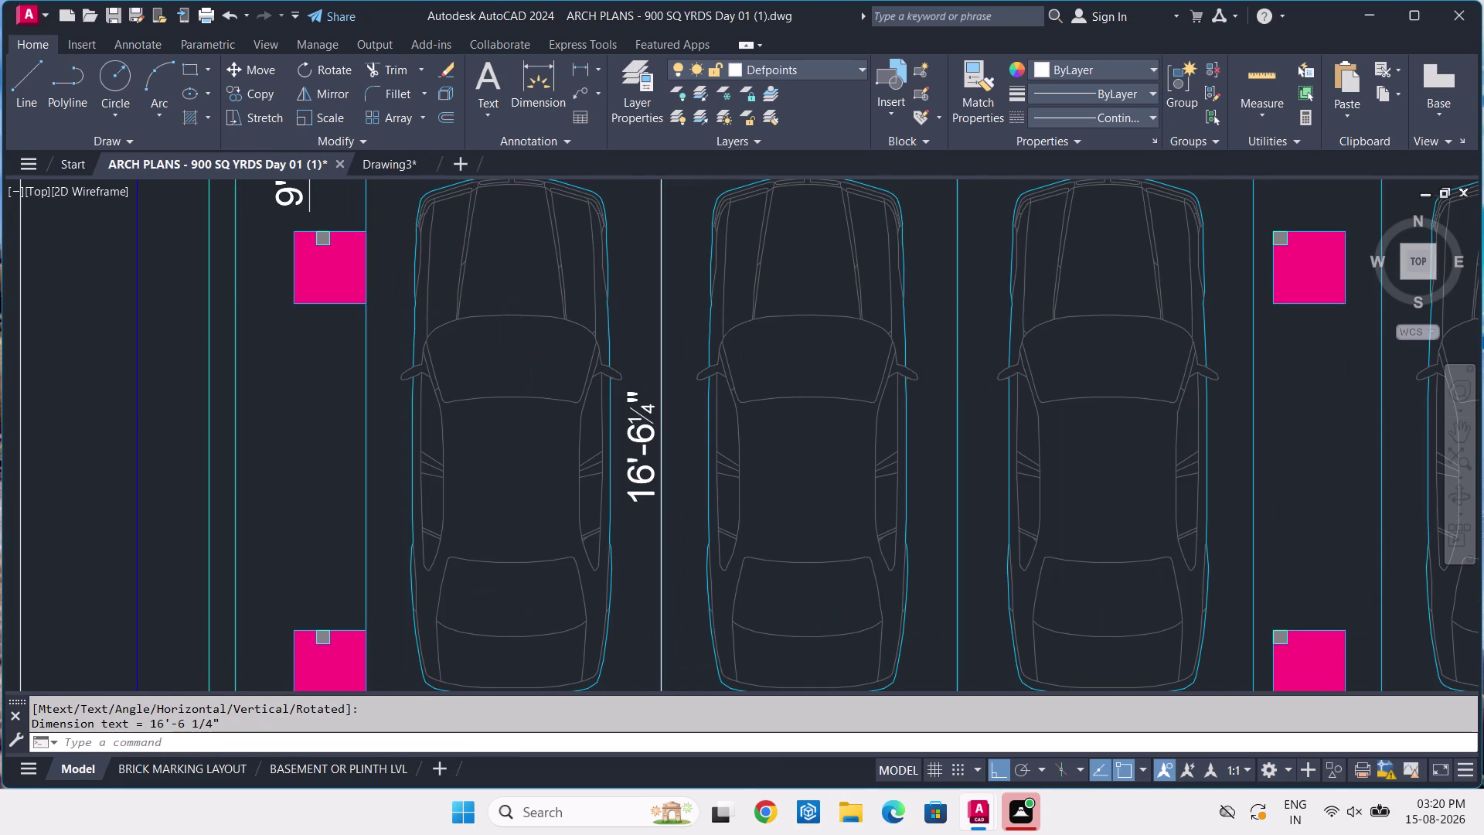
scroll(down, 3)
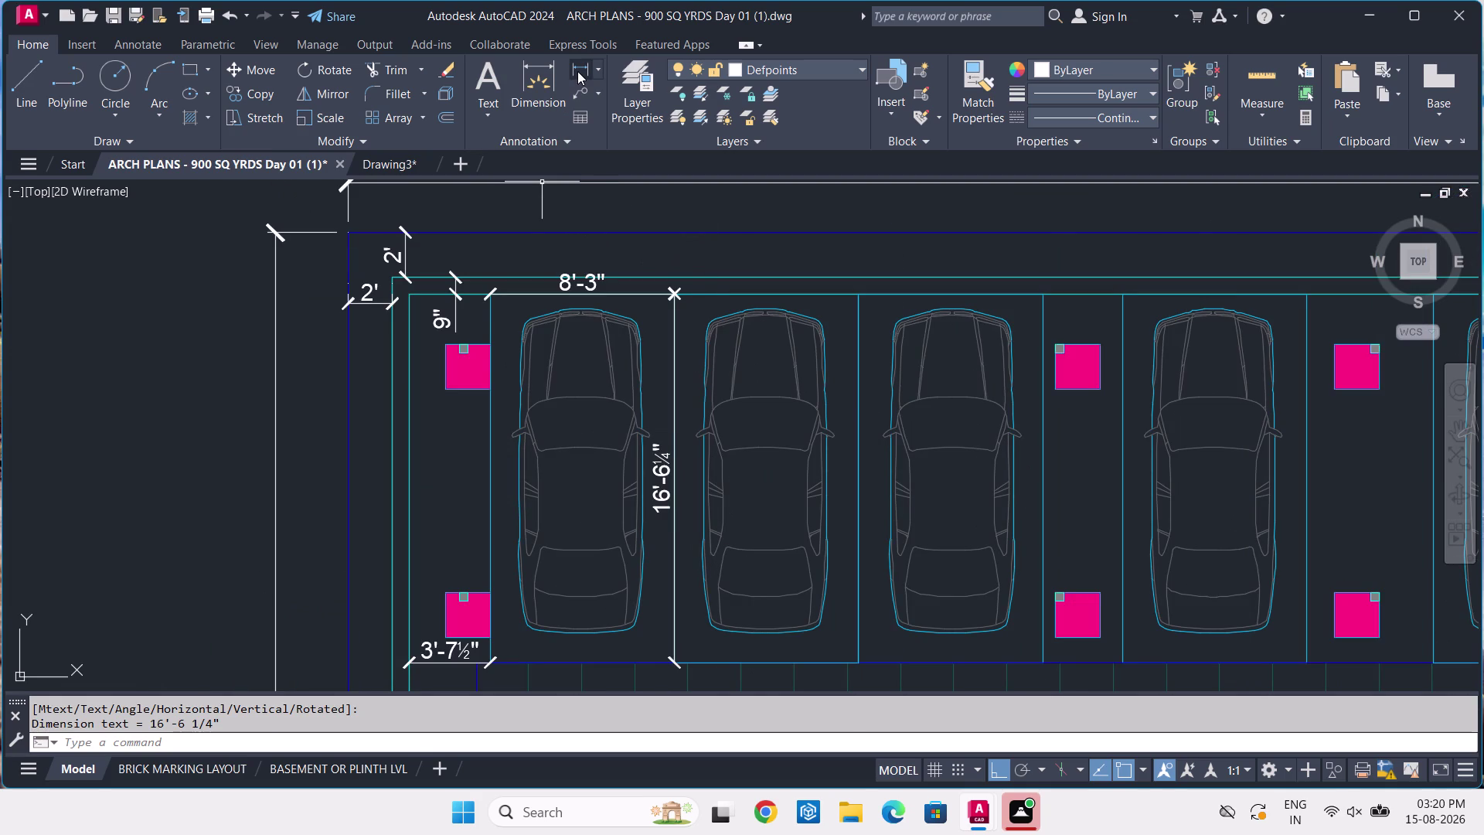
click(401, 166)
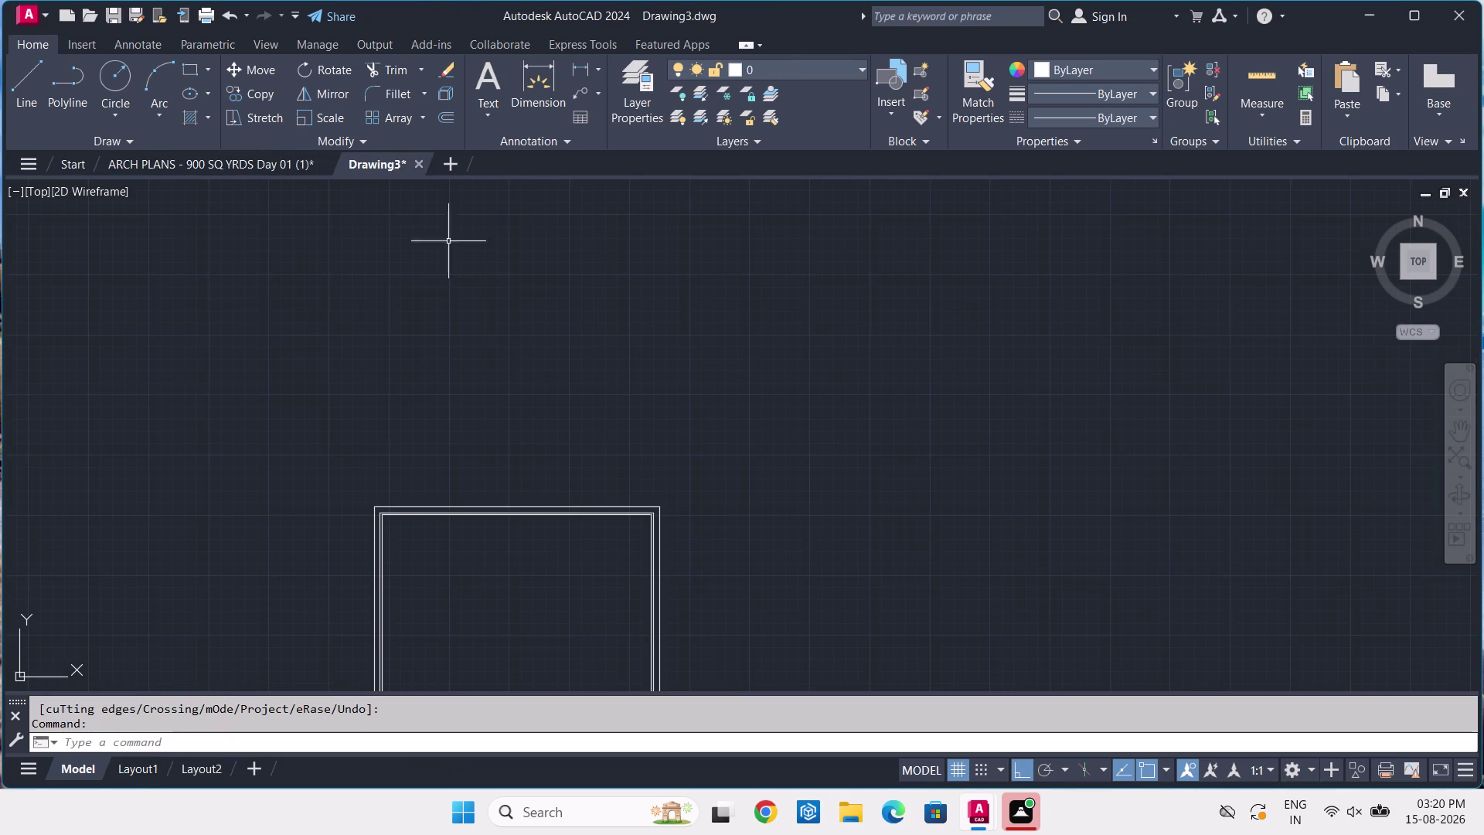
Start a rectangle tracked from the inner wall corner, checking the bay offset on the reference plan.
scroll(down, 3)
middle_drag(515, 580, 558, 500)
scroll(up, 3)
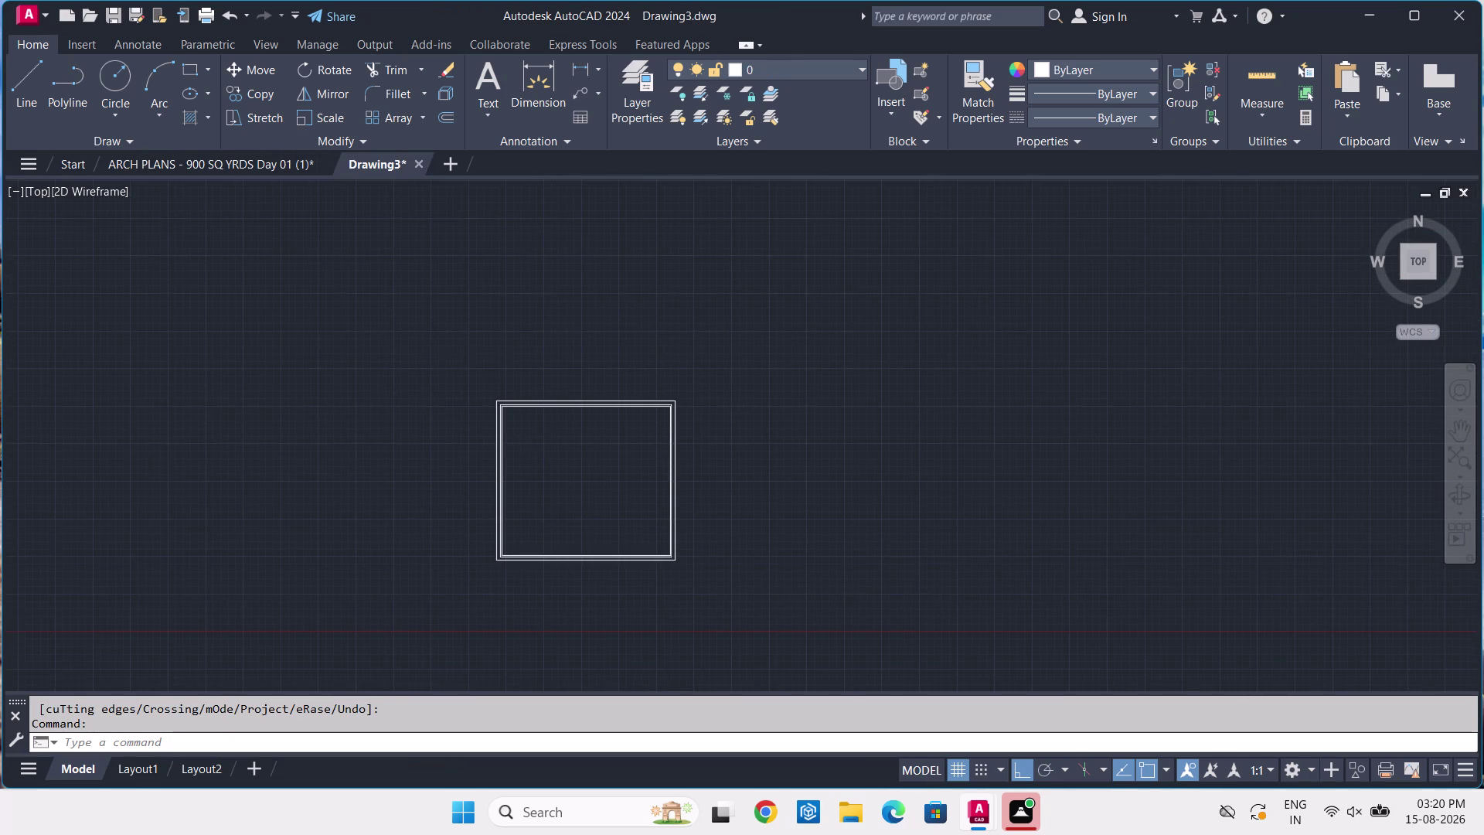
scroll(up, 3)
text(REC)
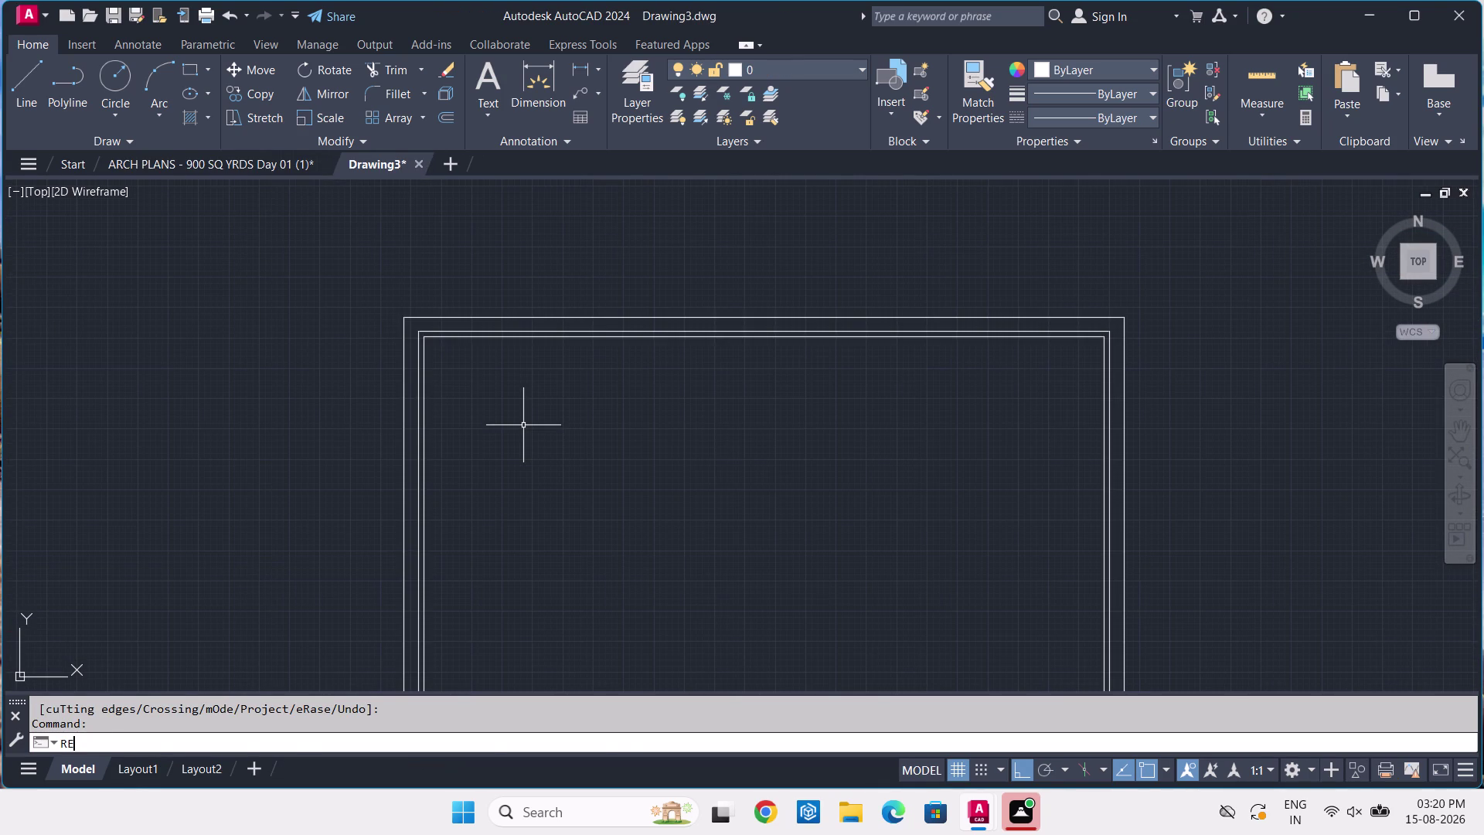
key(space)
scroll(up, 3)
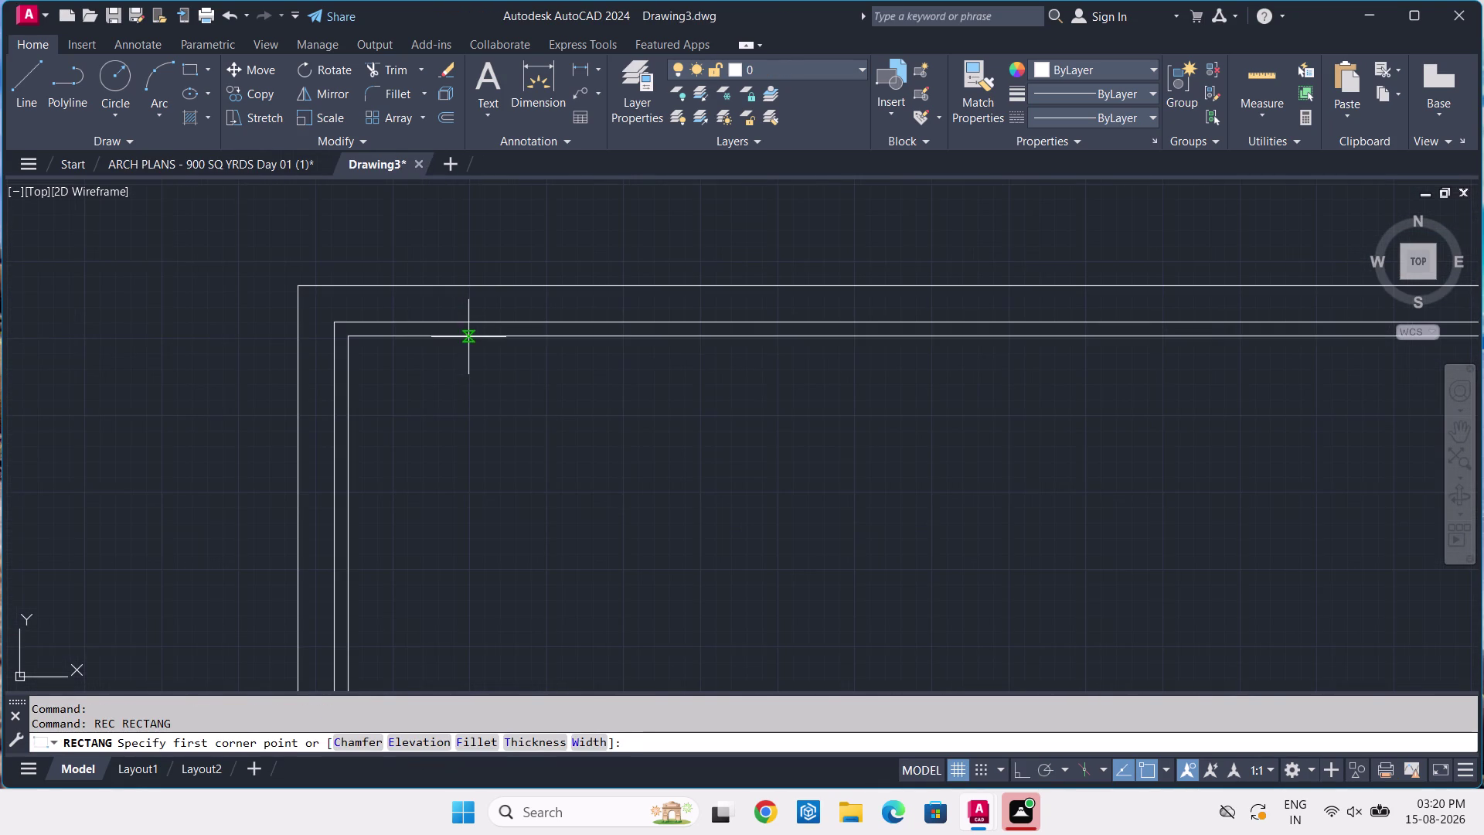
scroll(up, 3)
text(TK)
key(space)
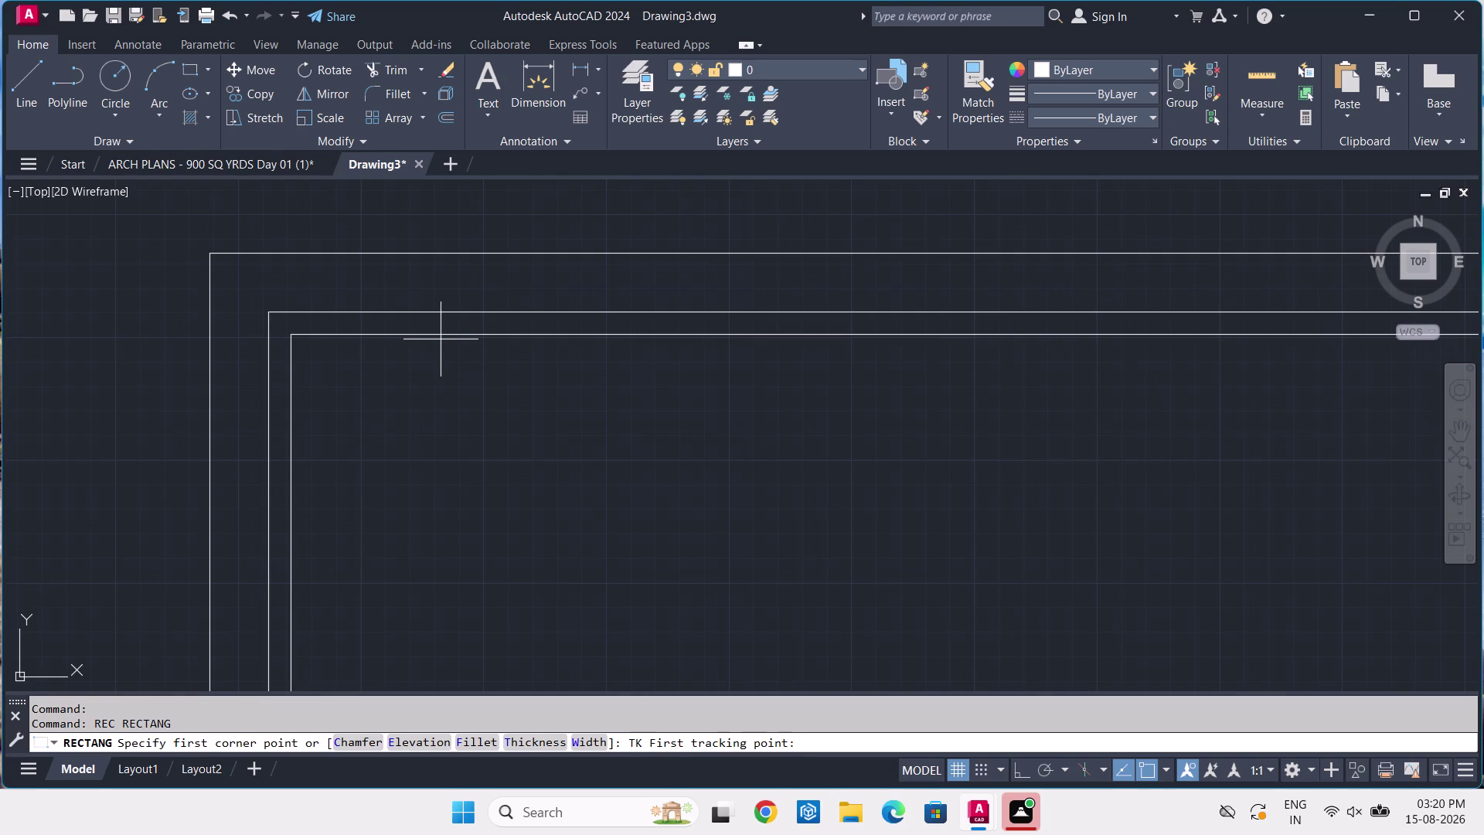
click(295, 337)
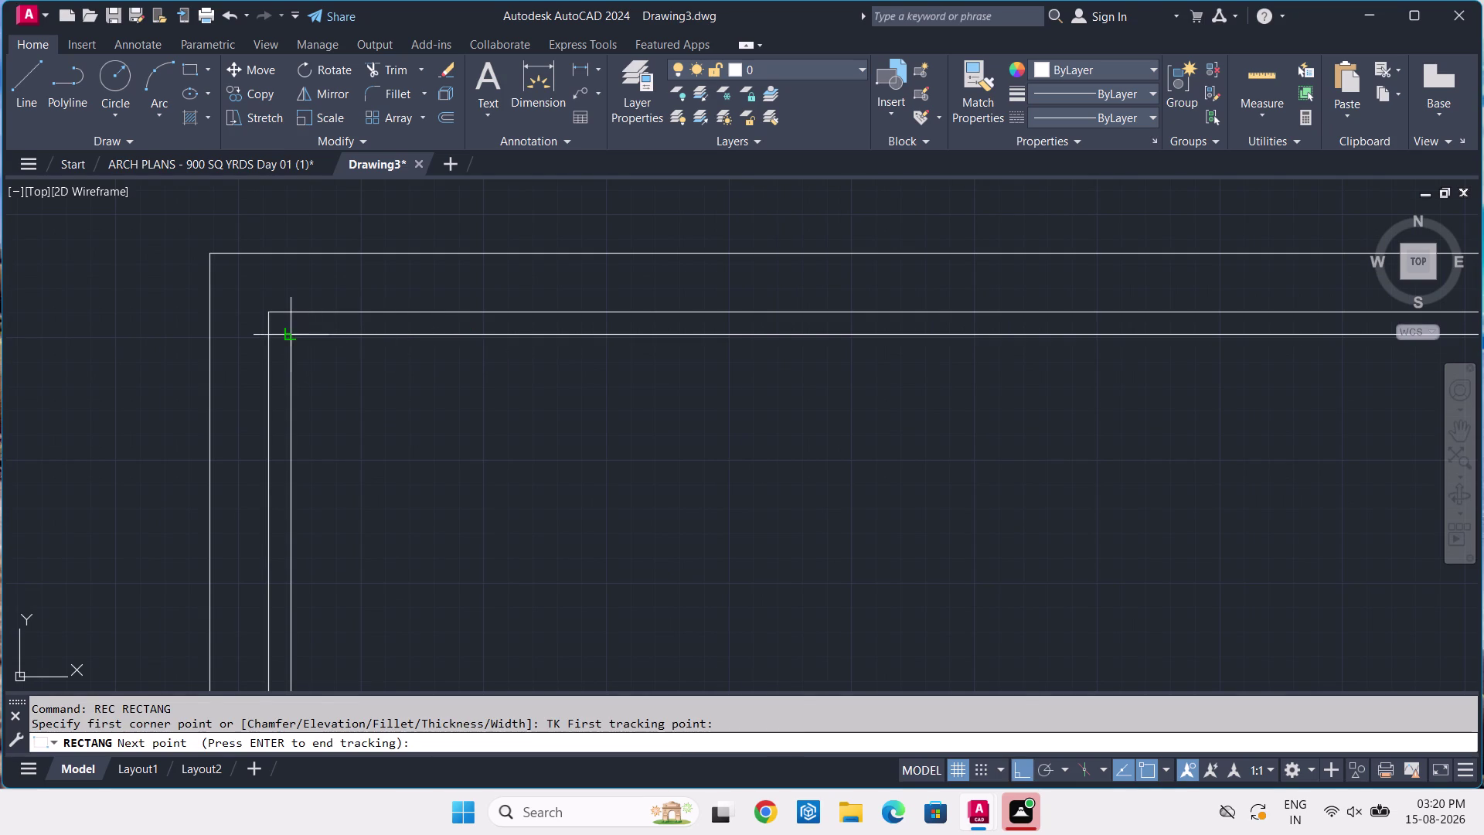
click(286, 173)
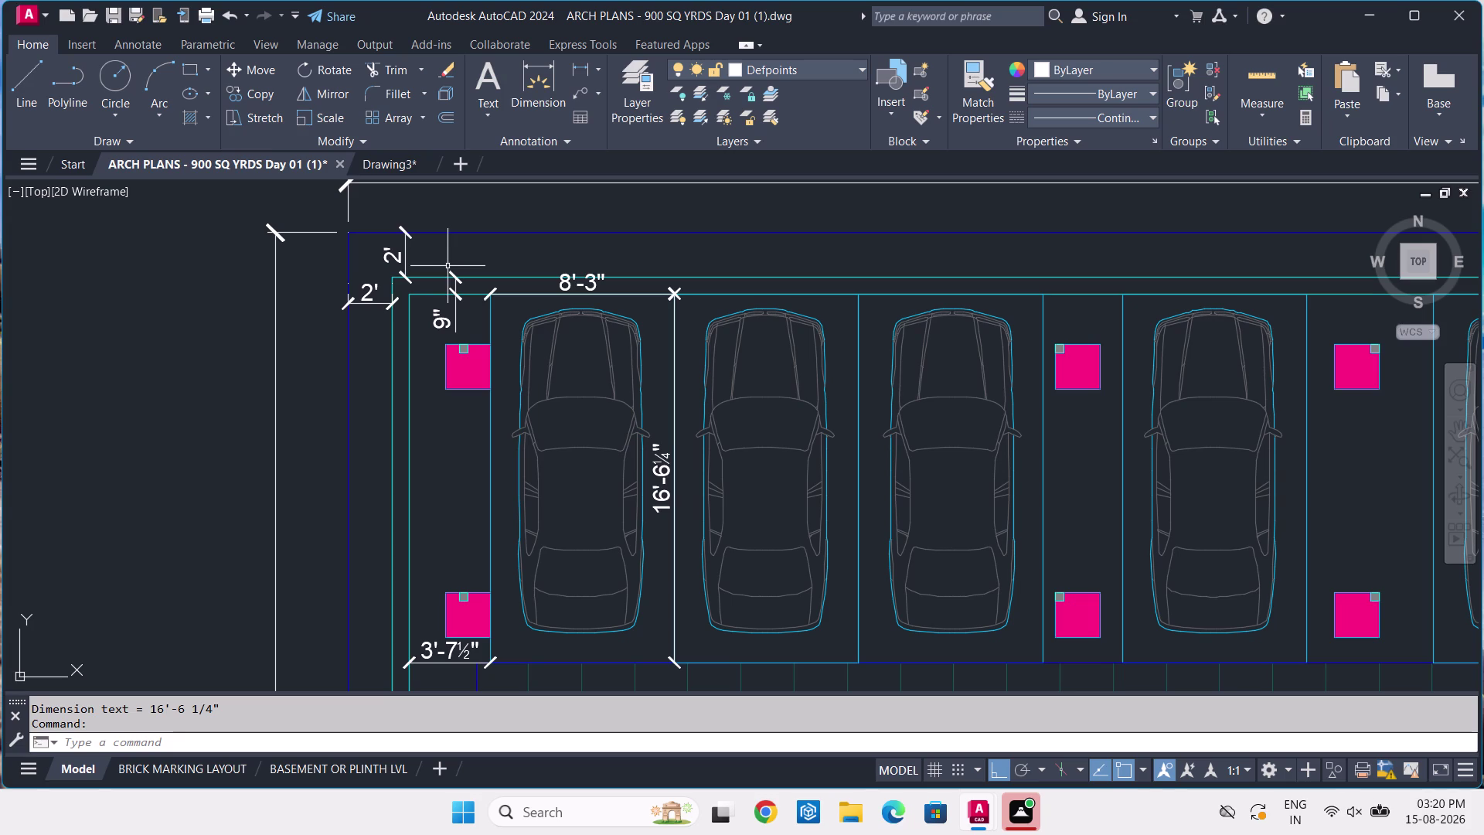
click(389, 165)
Fix the rectangle's first corner 3'-7½" along the wall from the inner corner.
key(Return)
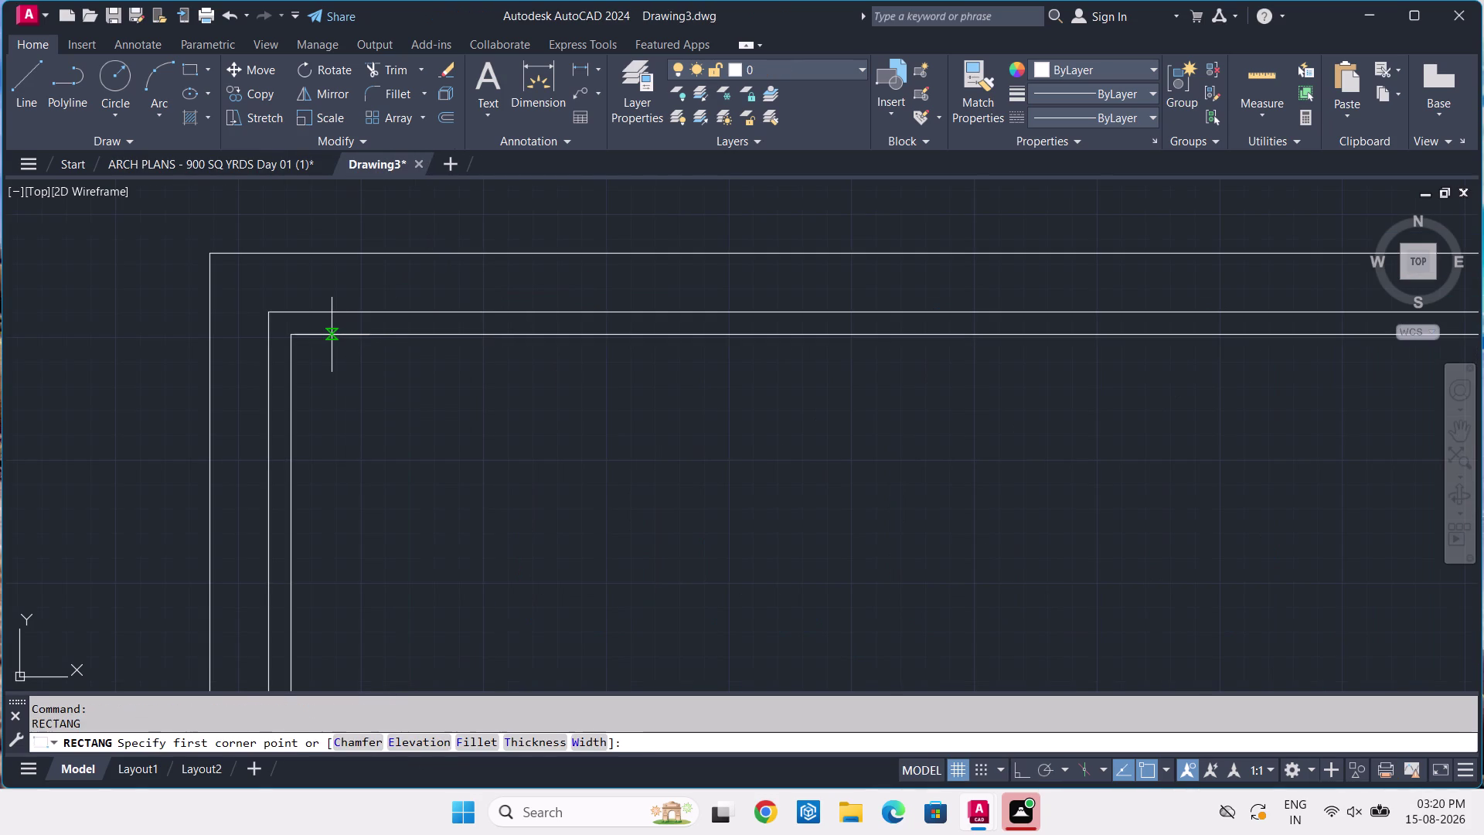
text(TK)
key(space)
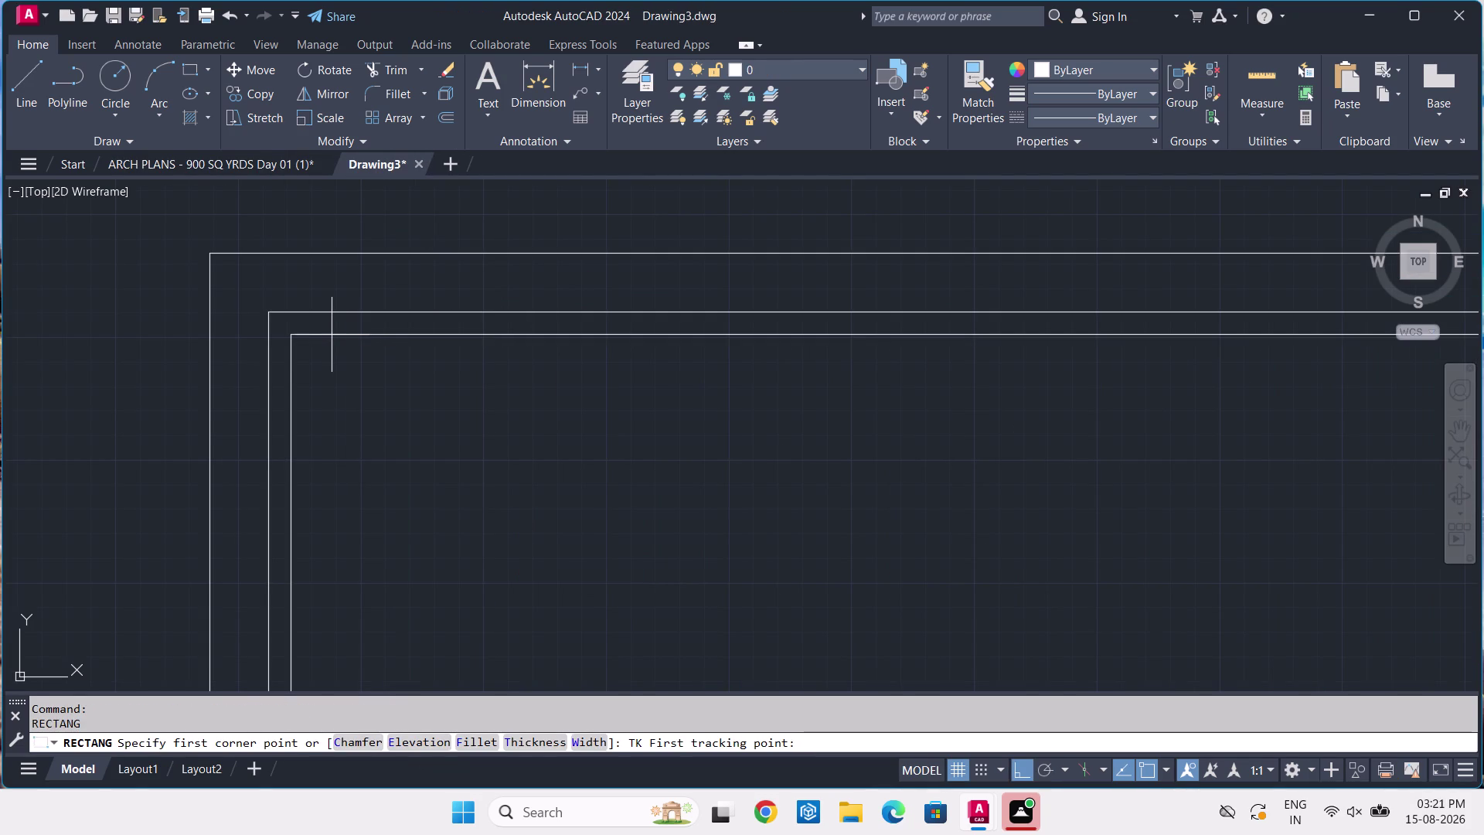
click(290, 333)
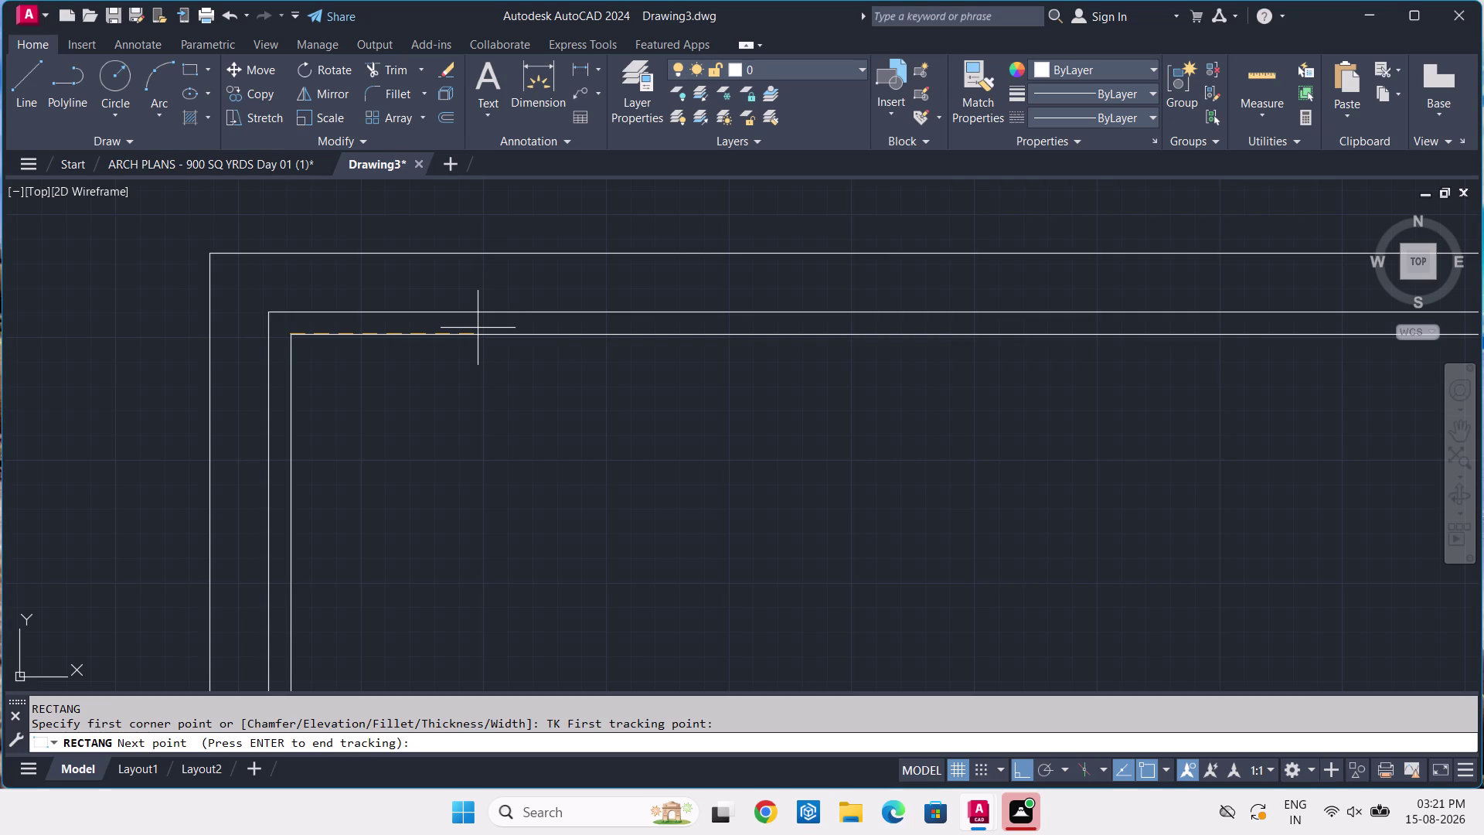
text(3'-)
key(7)
text(-)
text(1)
key(slash)
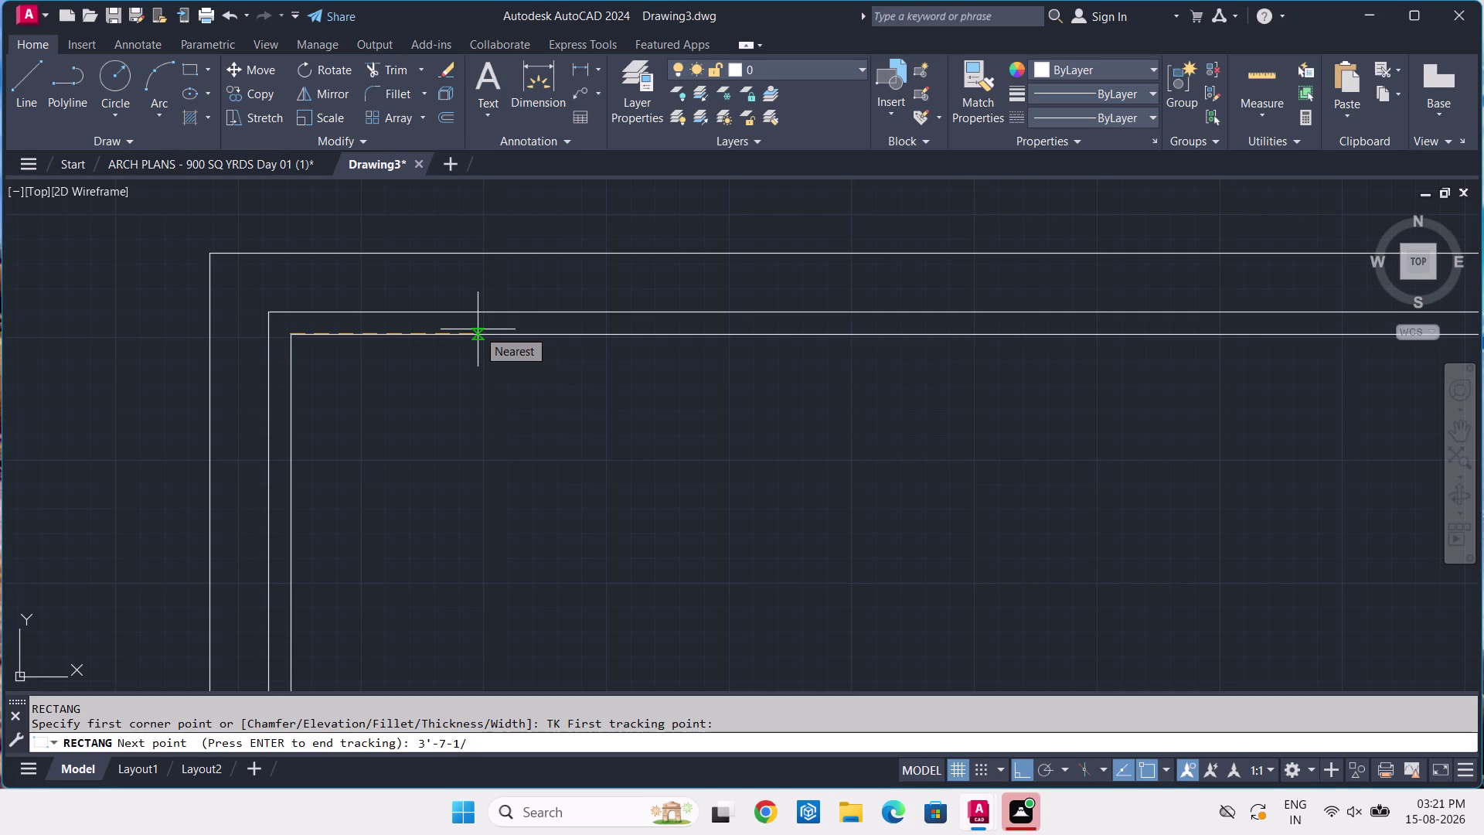
key(2)
key(Return)
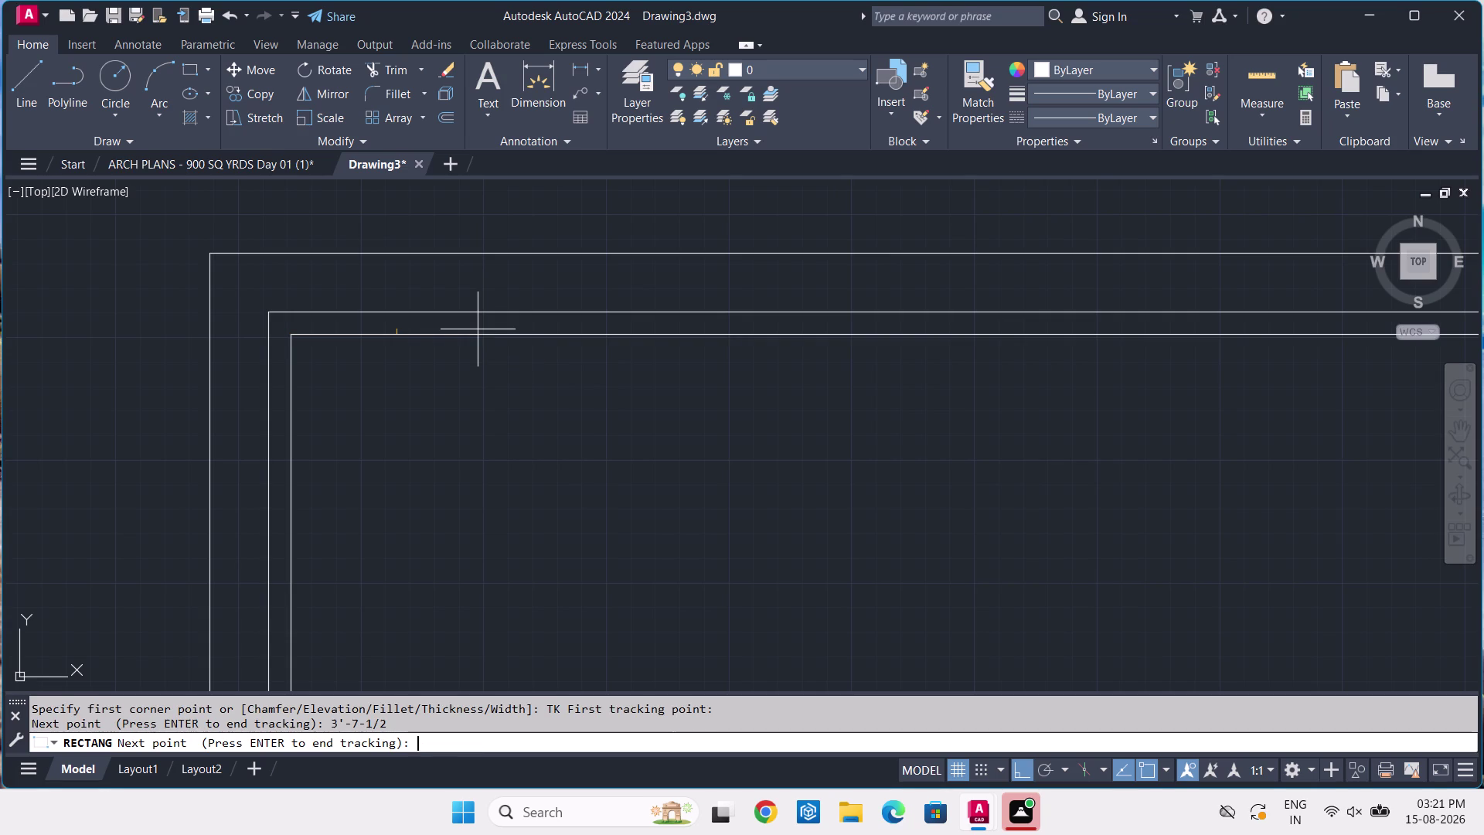
key(Return)
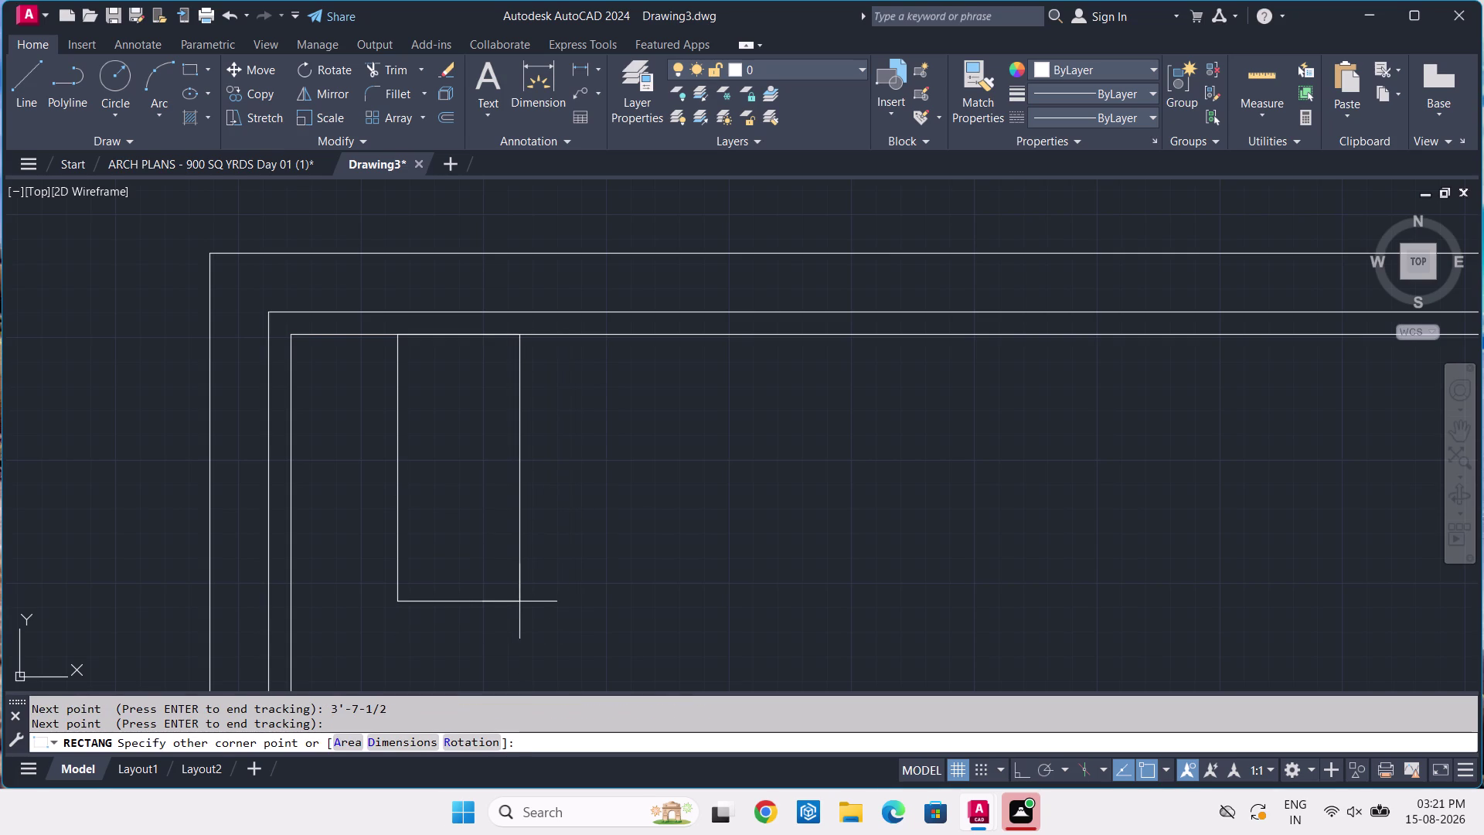
Size the rectangle 8'-3" by 16'-6¼" and place it inside the walls.
text(D)
key(space)
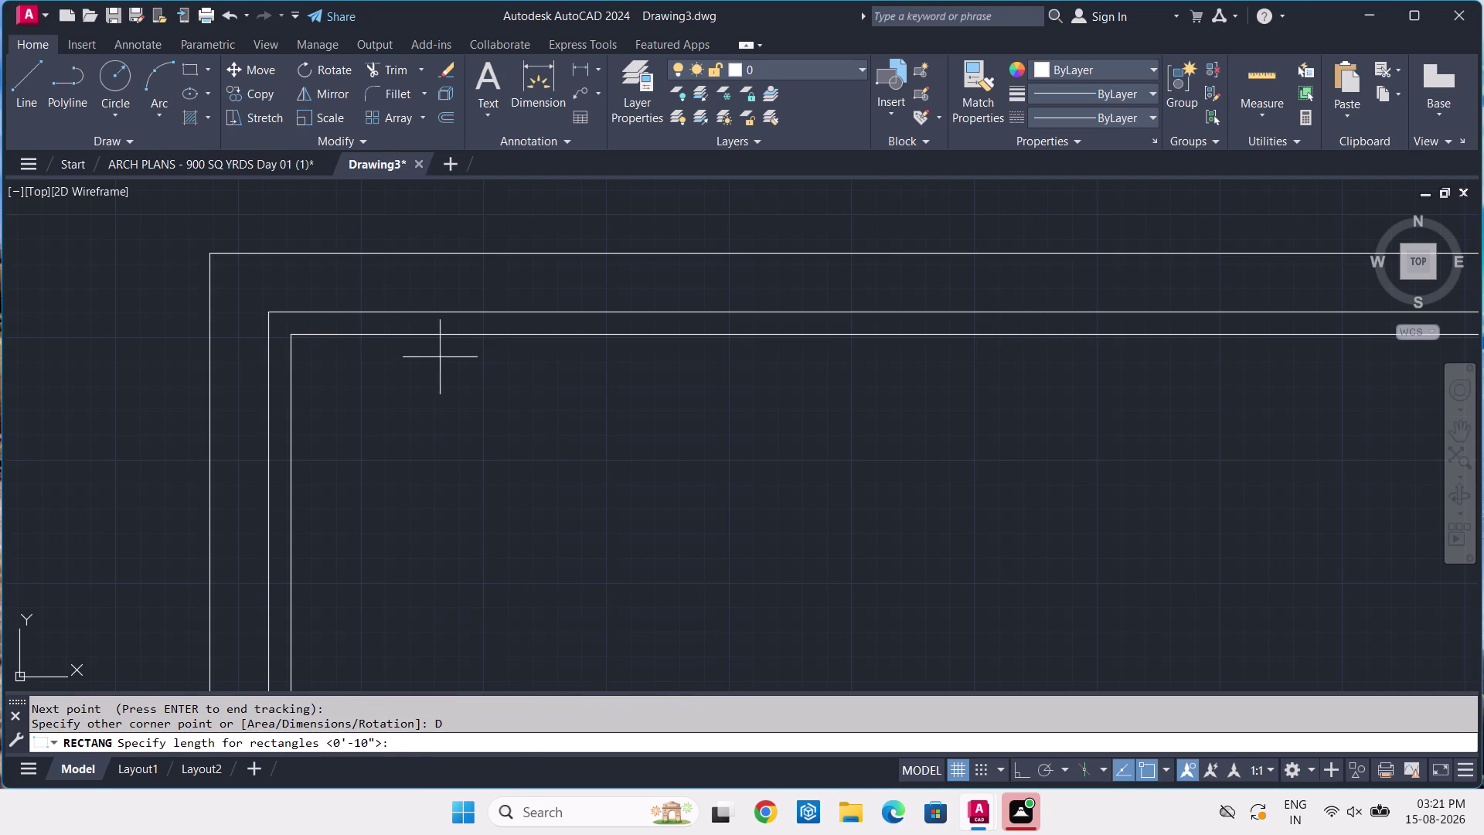
scroll(down, 3)
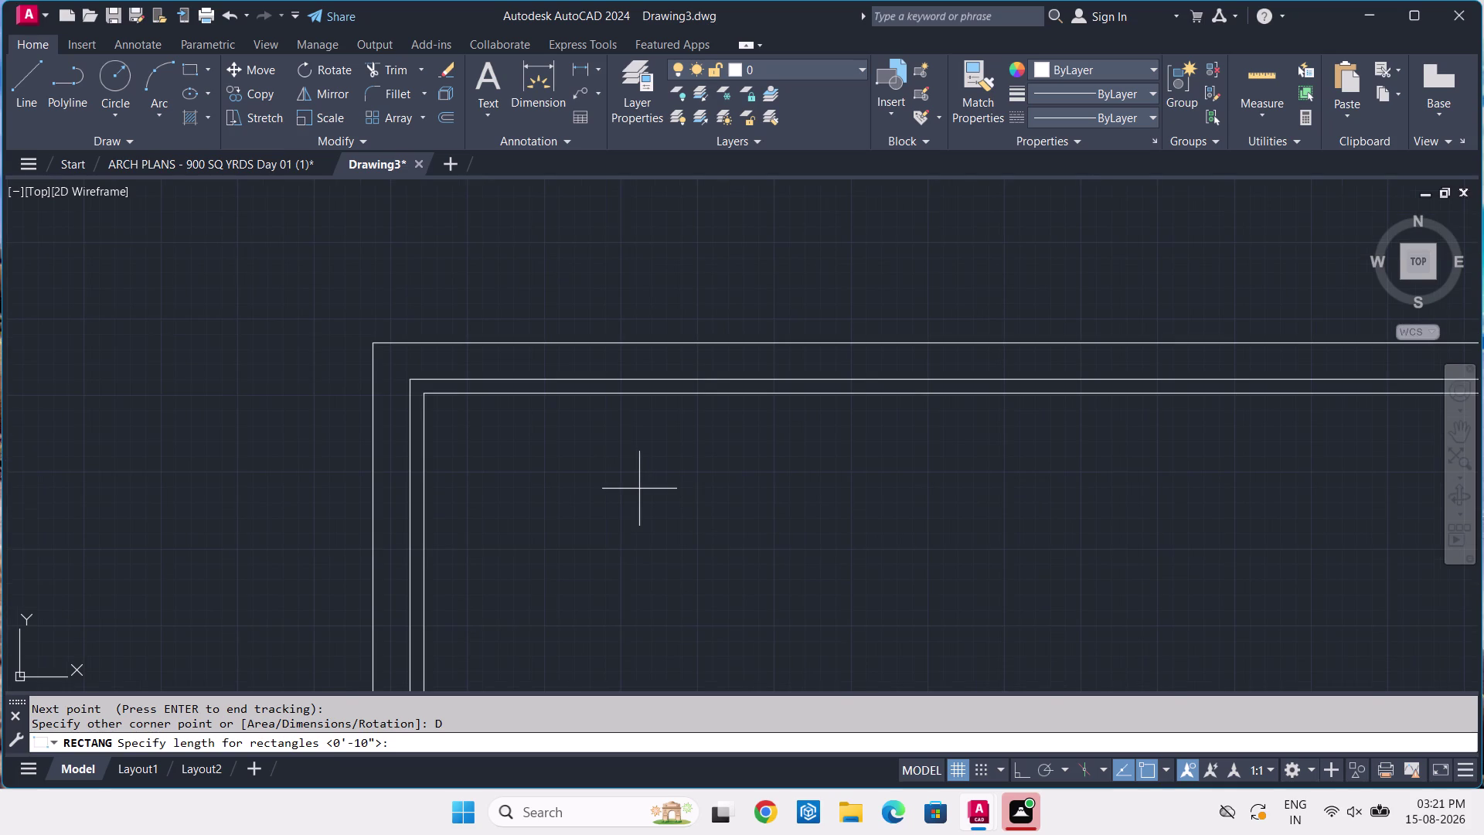
scroll(up, 3)
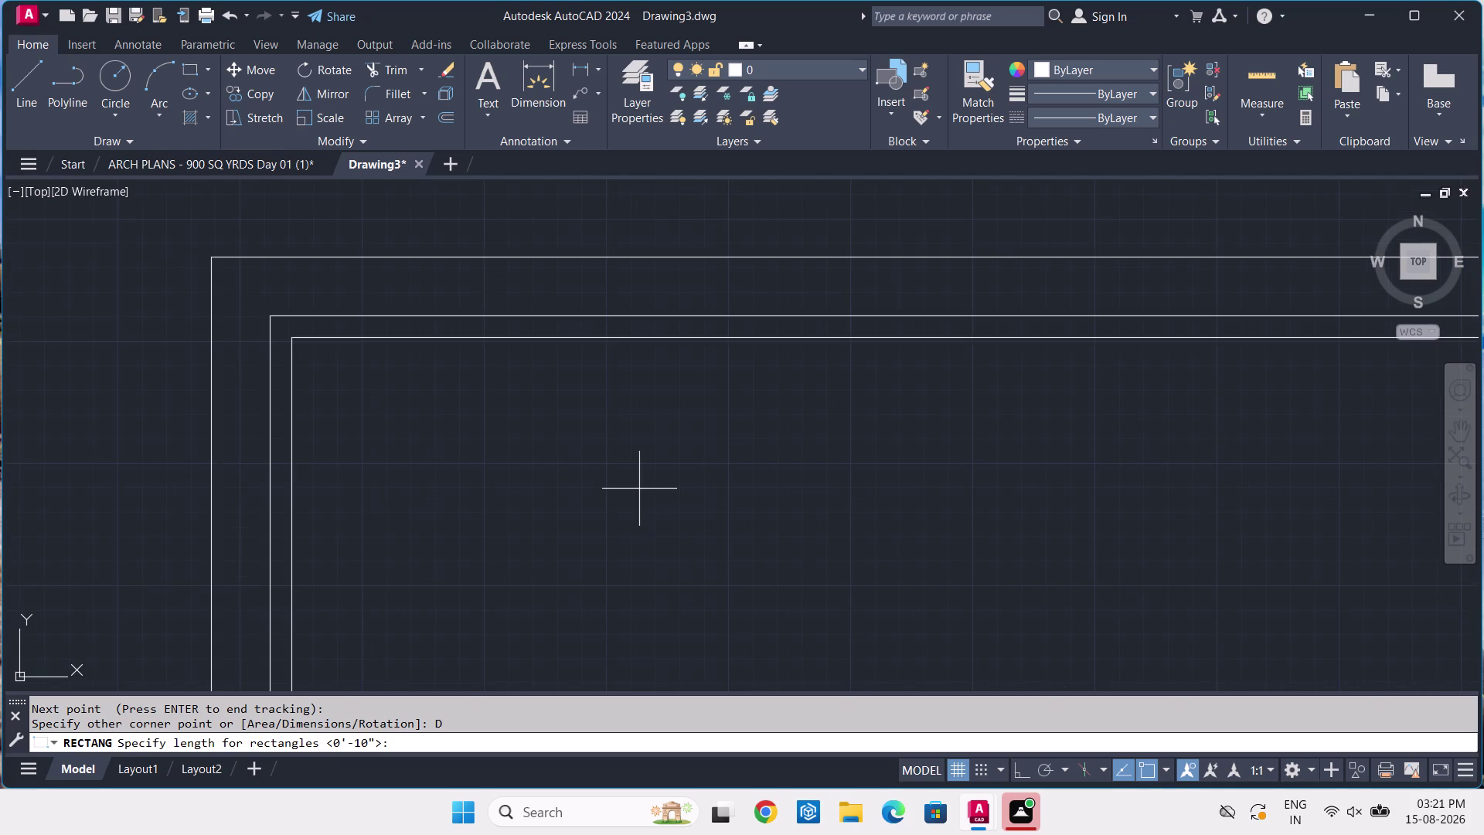
text(8)
text('-)
key(3)
key(Return)
text(16)
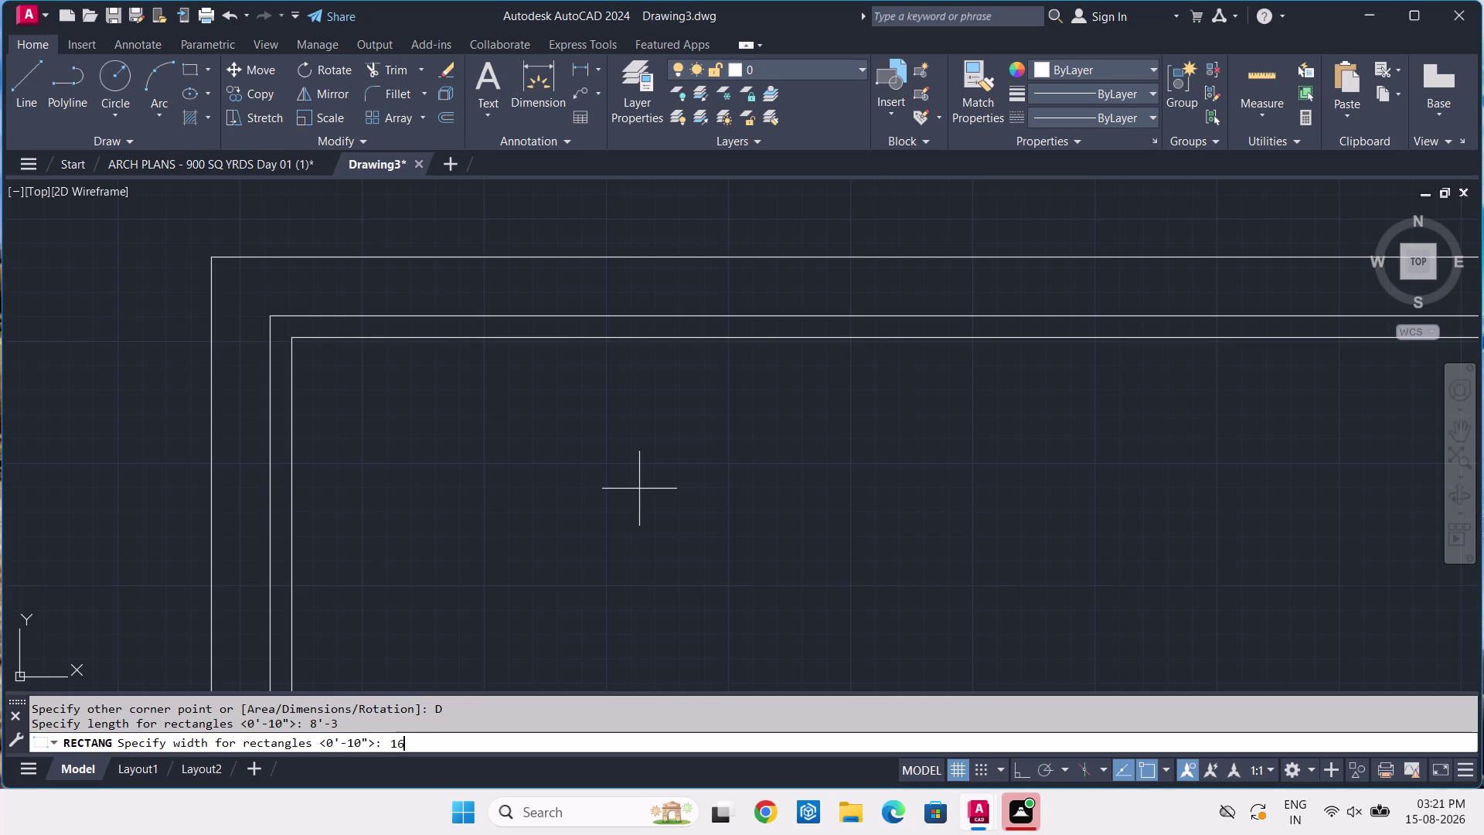
text('-)
key(6)
key(minus)
text(1)
text(/)
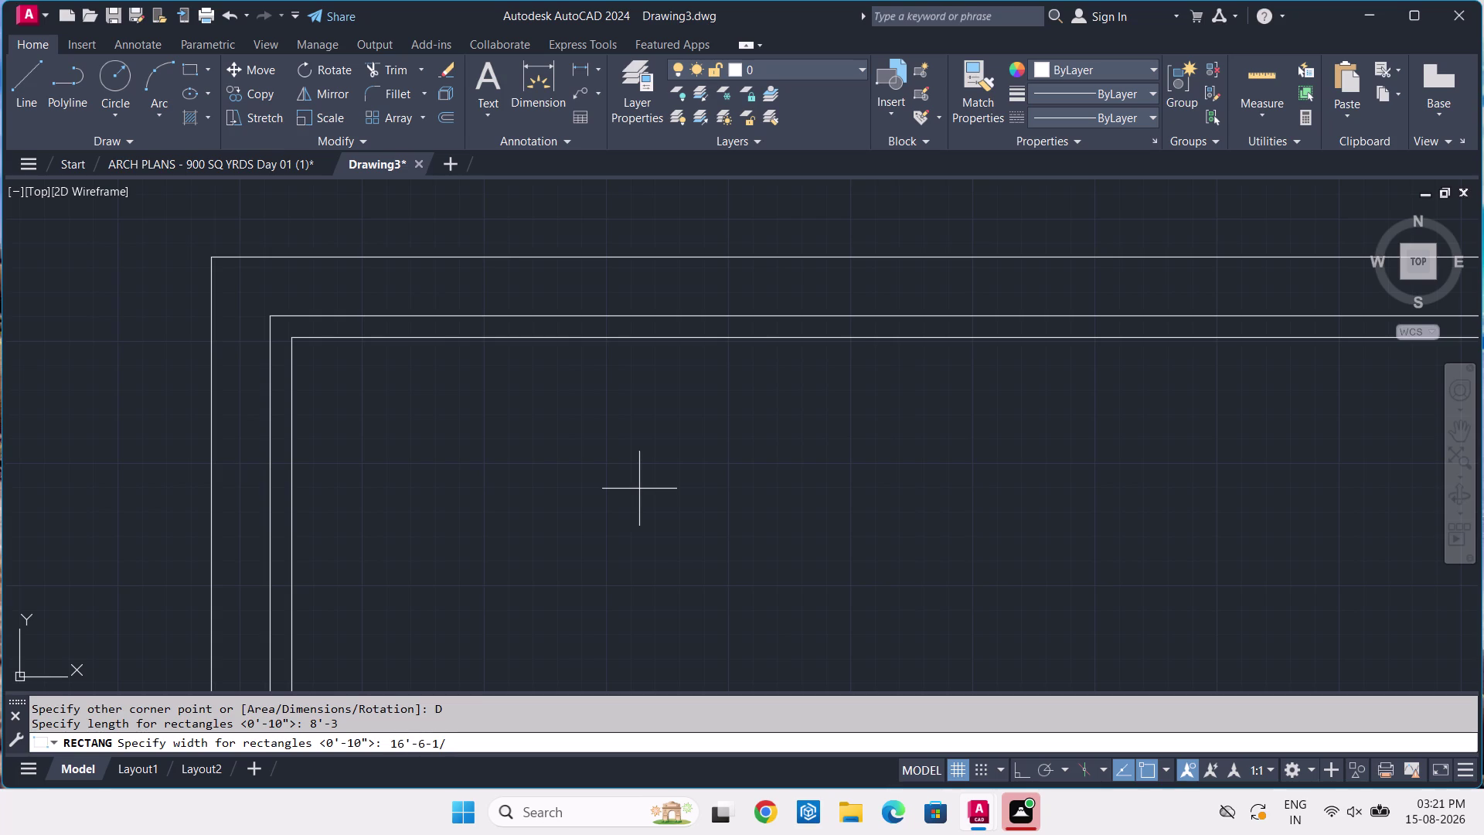
key(4)
key(Return)
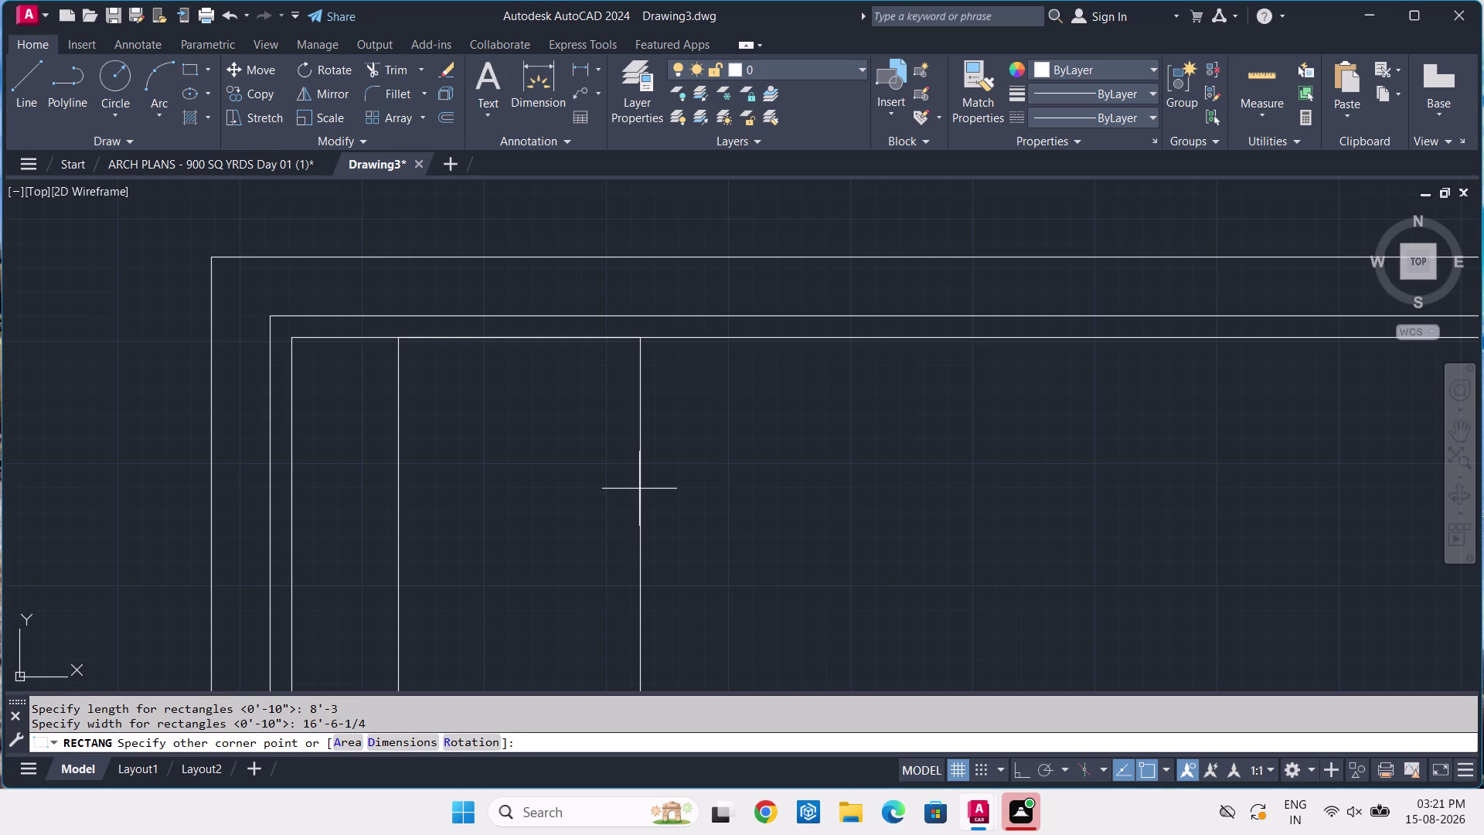
scroll(down, 3)
click(799, 551)
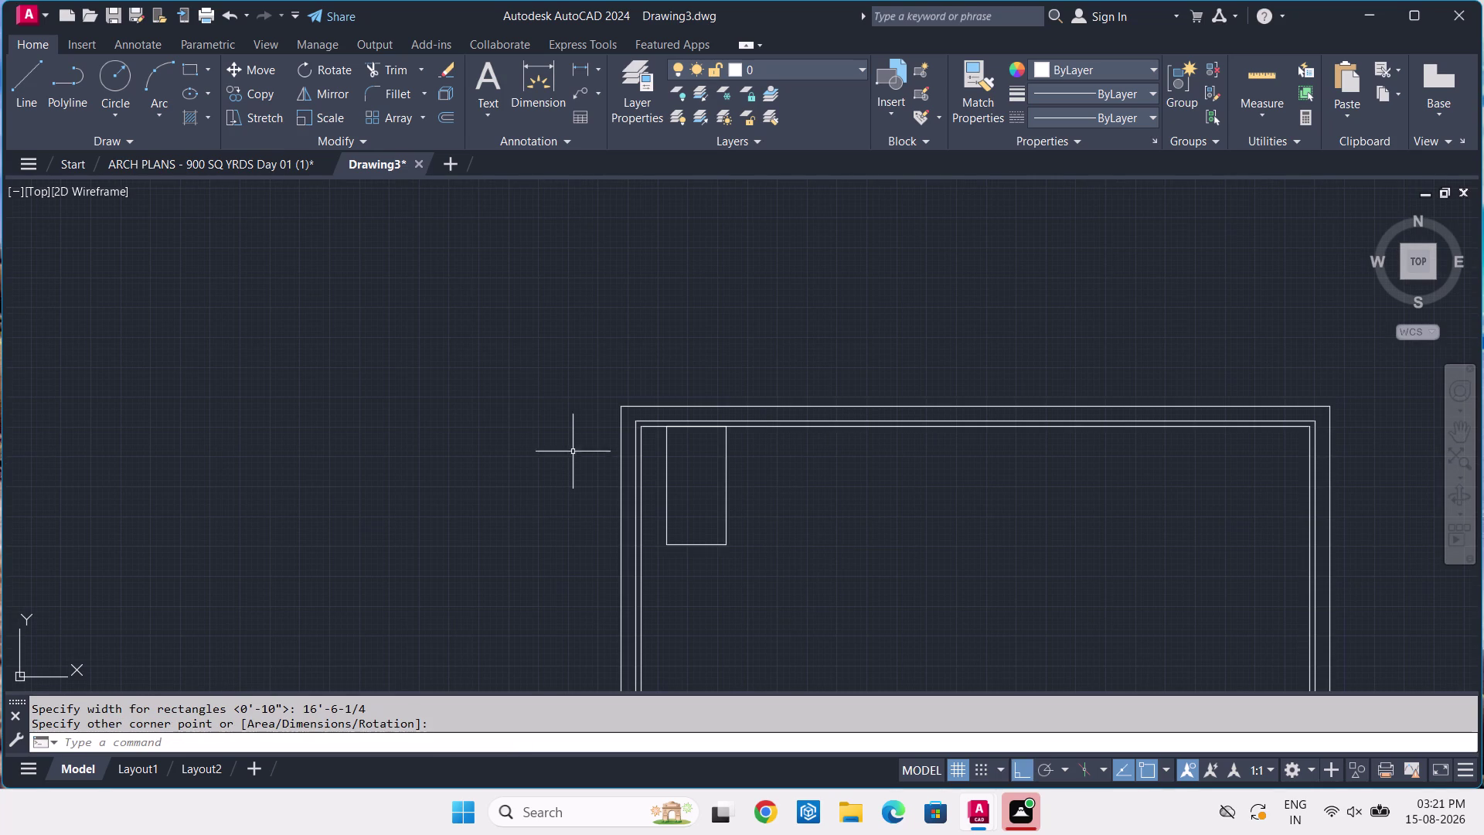
Compare the new bay with the reference plan's parking bays, then return to Drawing3.
click(242, 170)
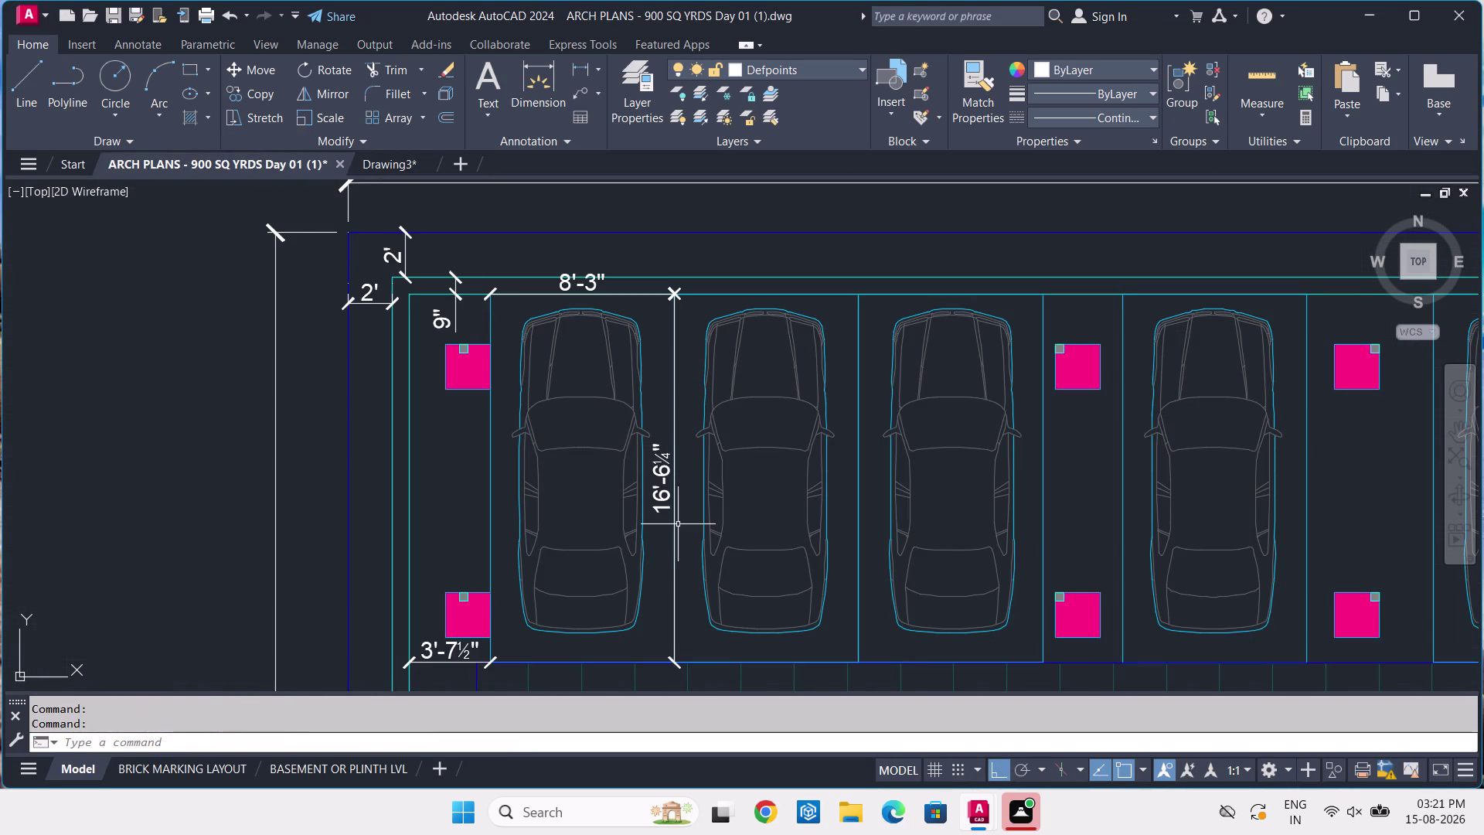
middle_drag(660, 518, 641, 473)
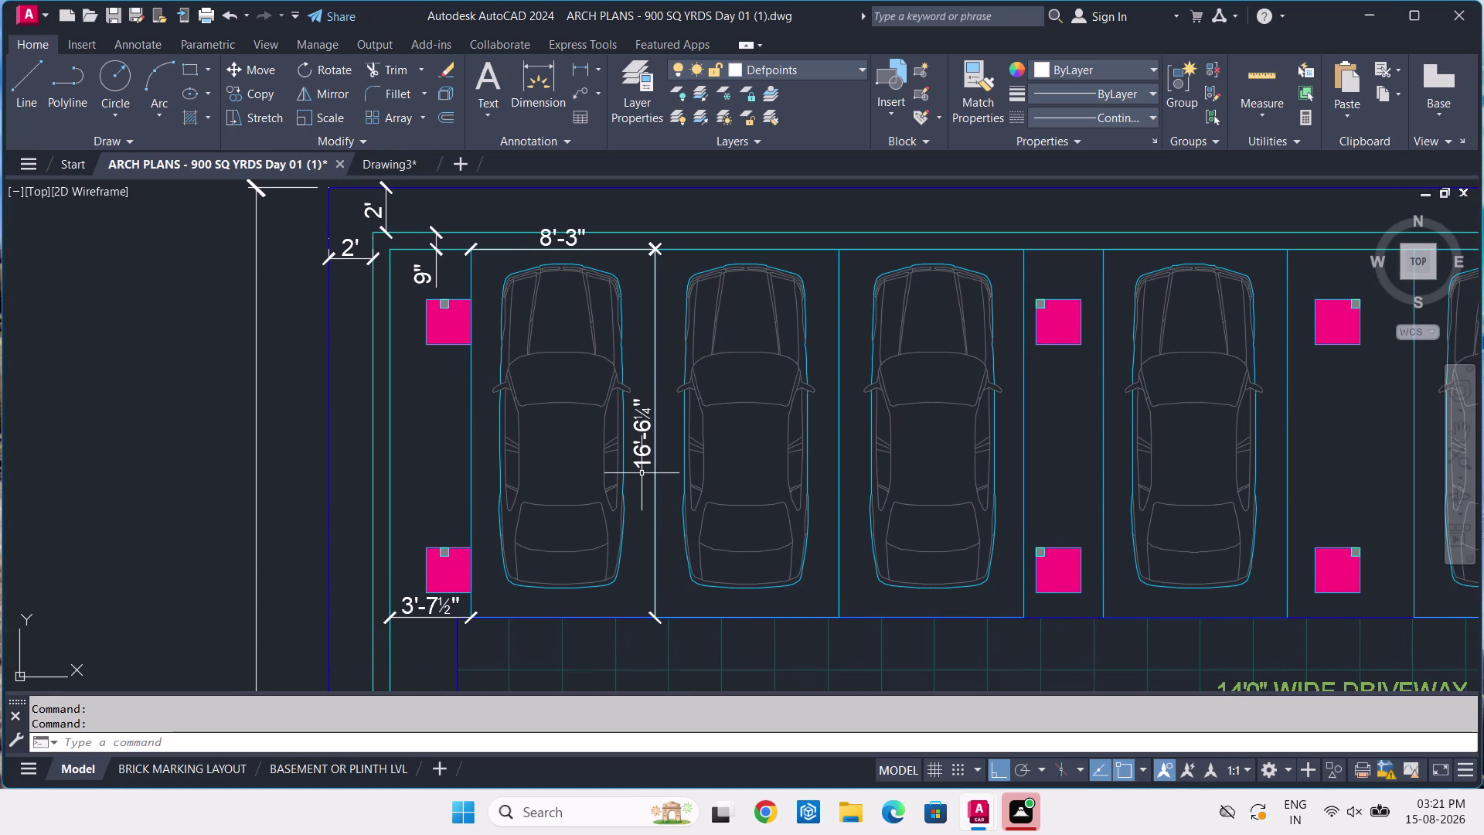
scroll(down, 3)
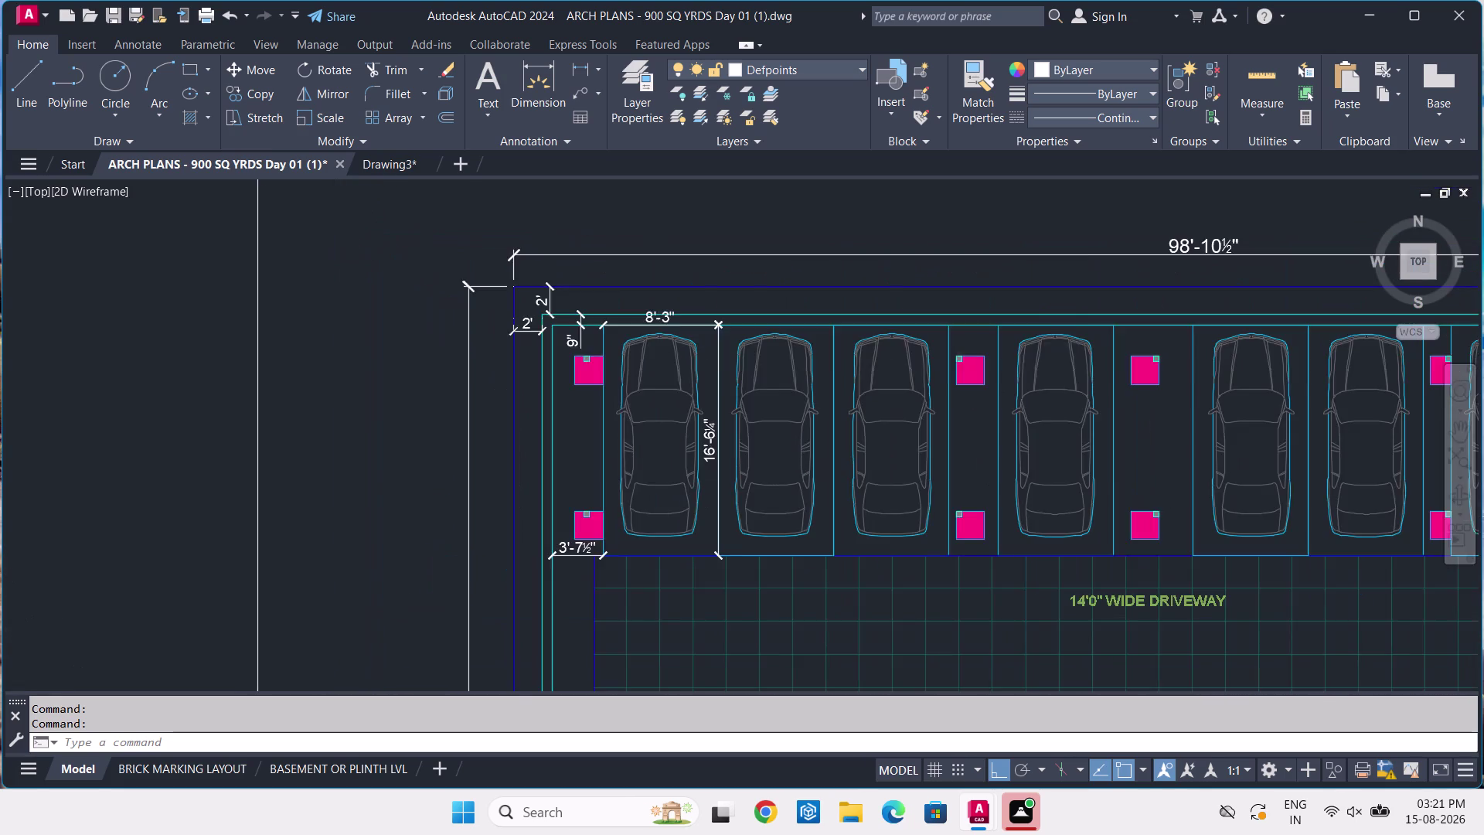
scroll(up, 3)
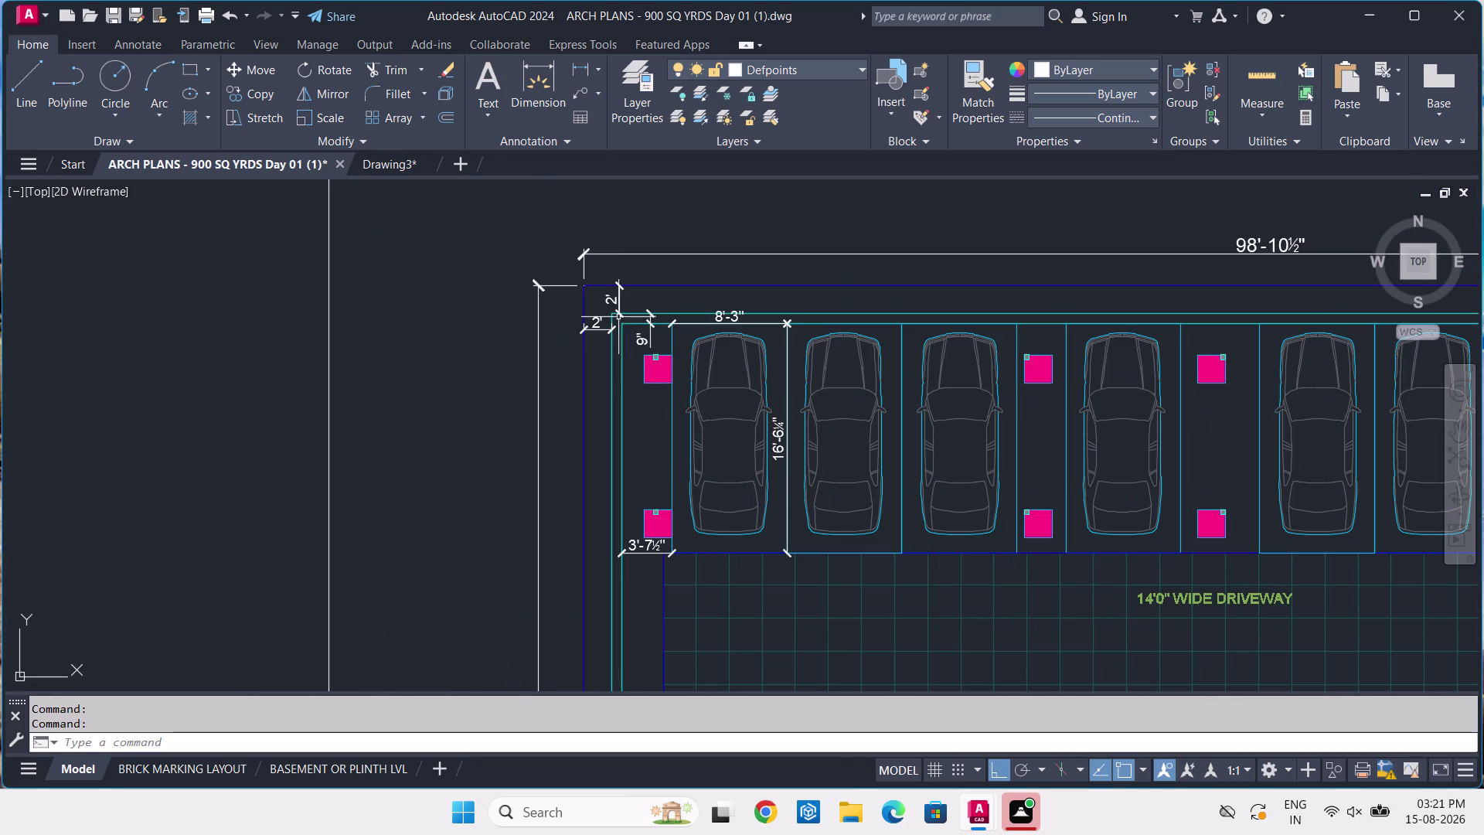
click(392, 160)
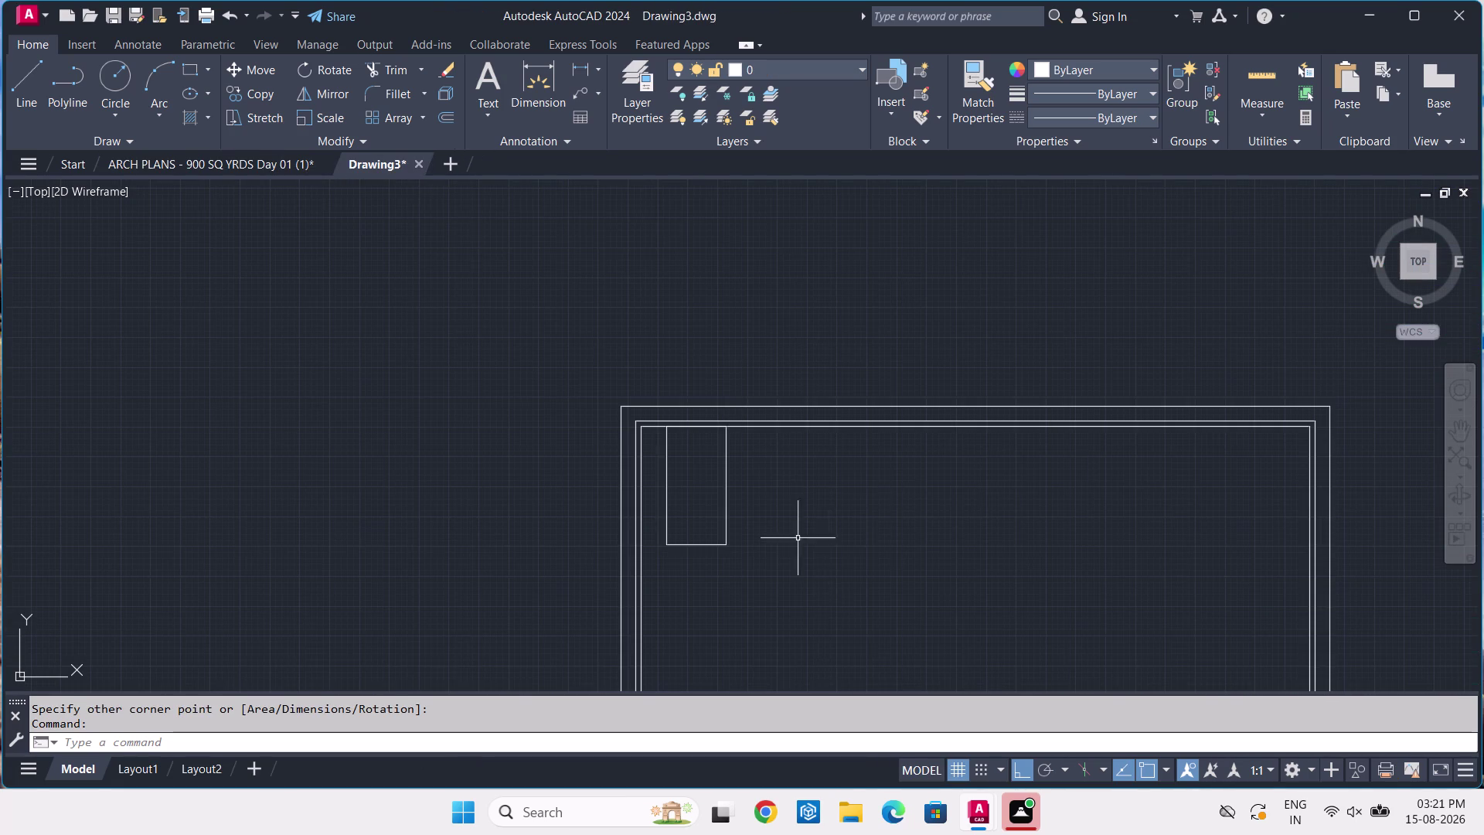
Copy the bay rectangle twice along the row for three bays, then view the reference plan.
scroll(up, 3)
click(831, 460)
click(722, 520)
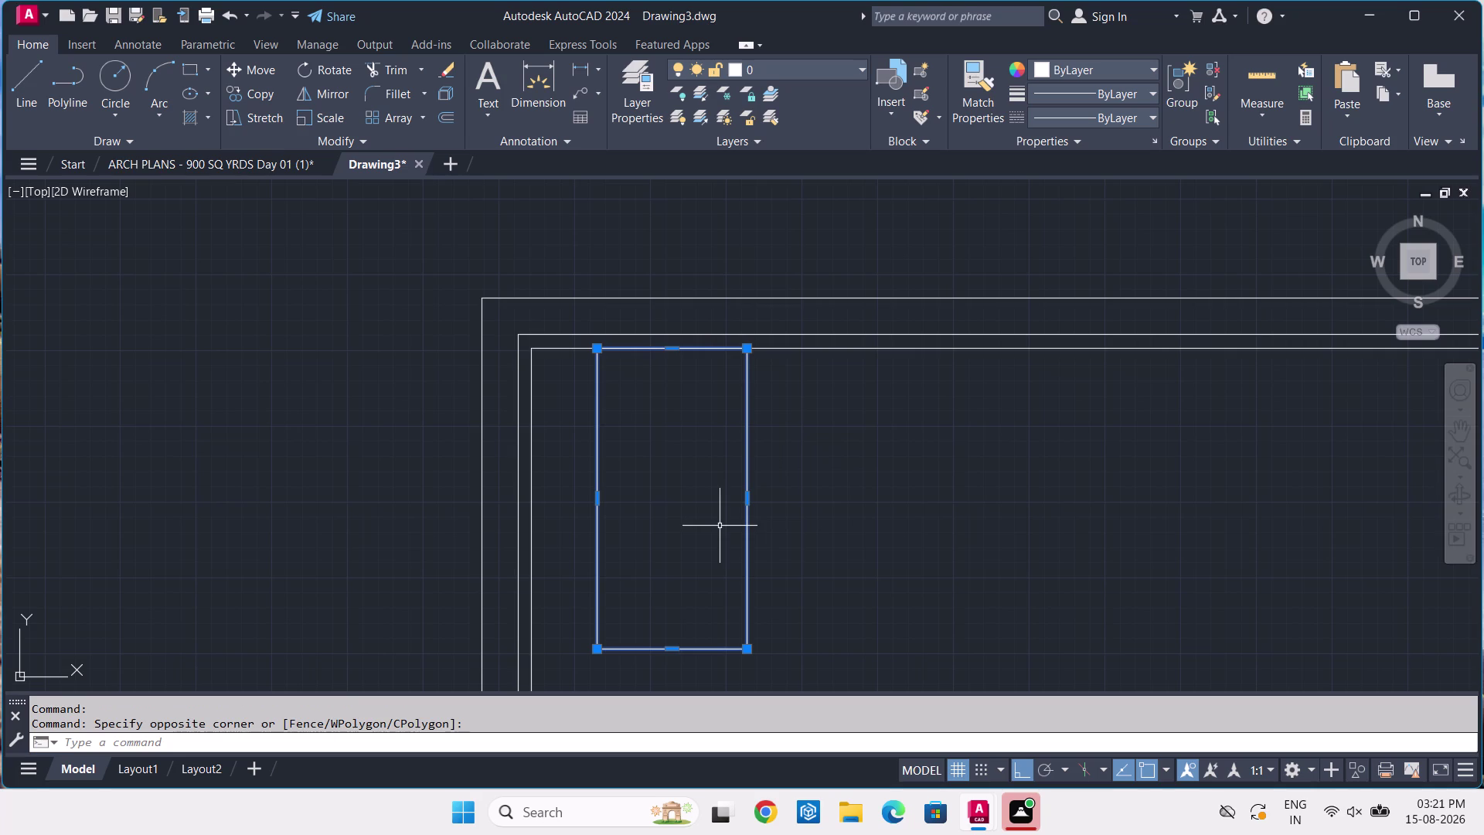
text(CO)
key(space)
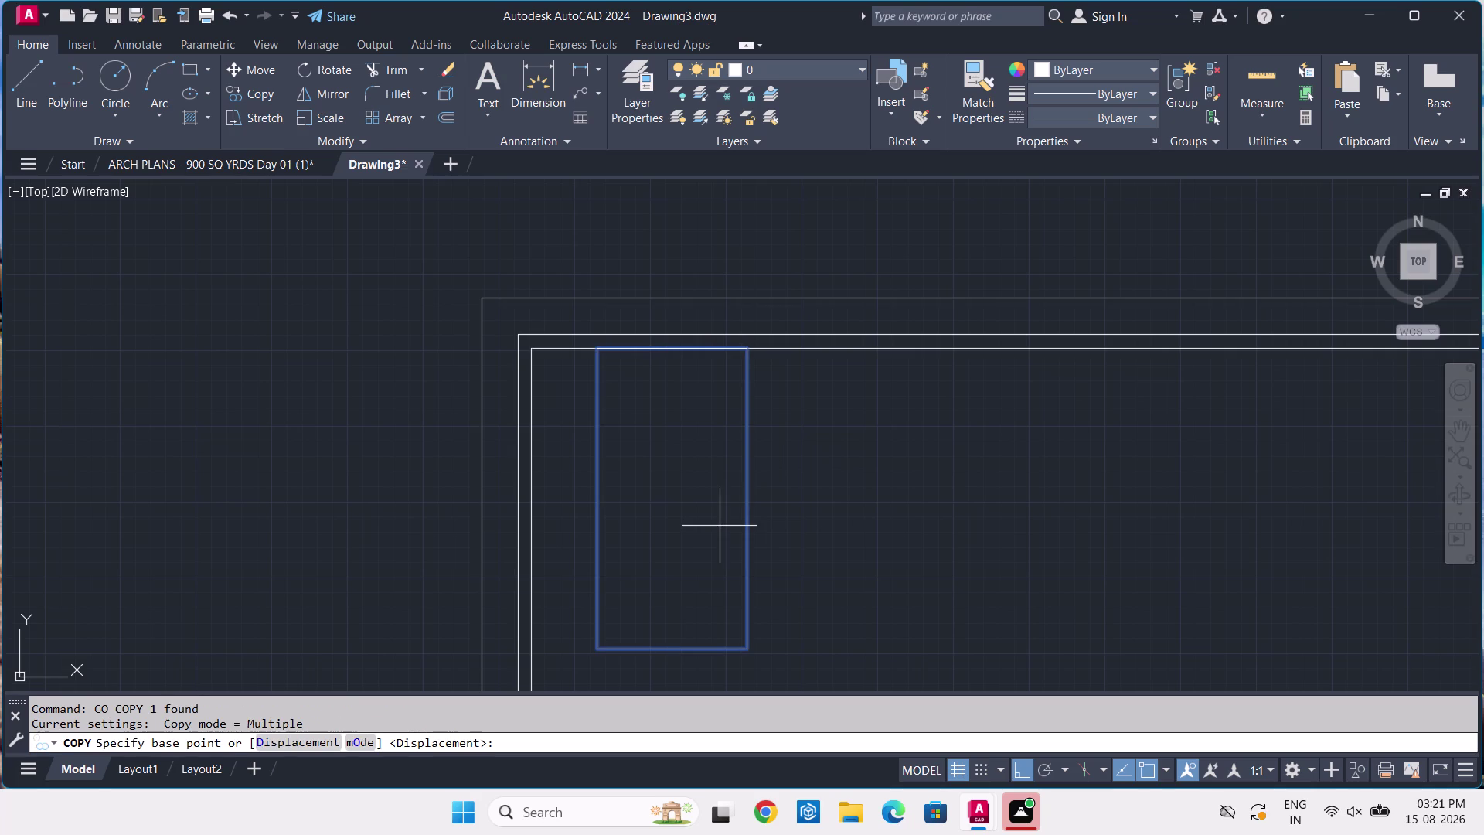
middle_drag(741, 546, 701, 457)
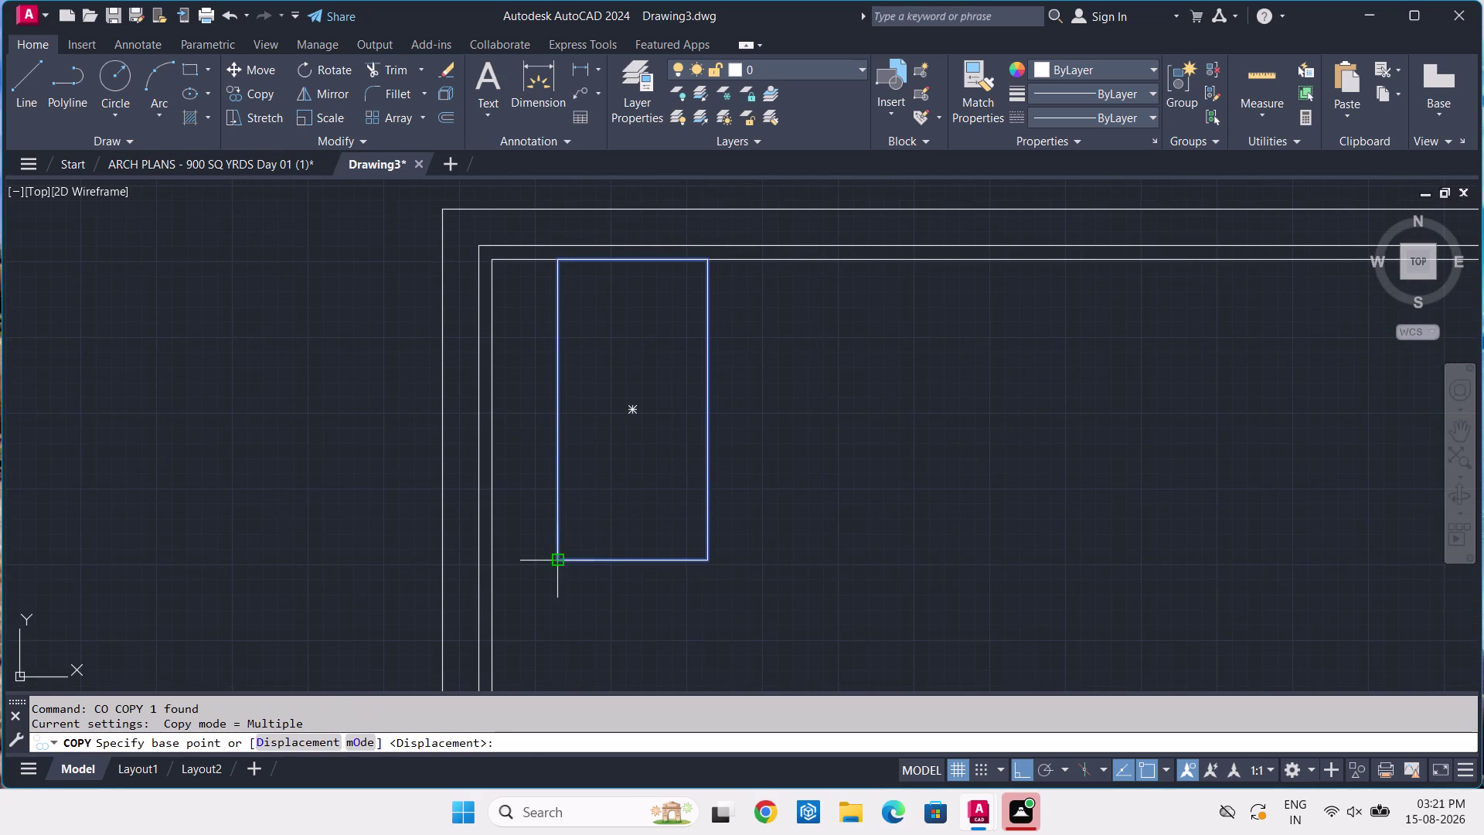
click(555, 564)
click(705, 558)
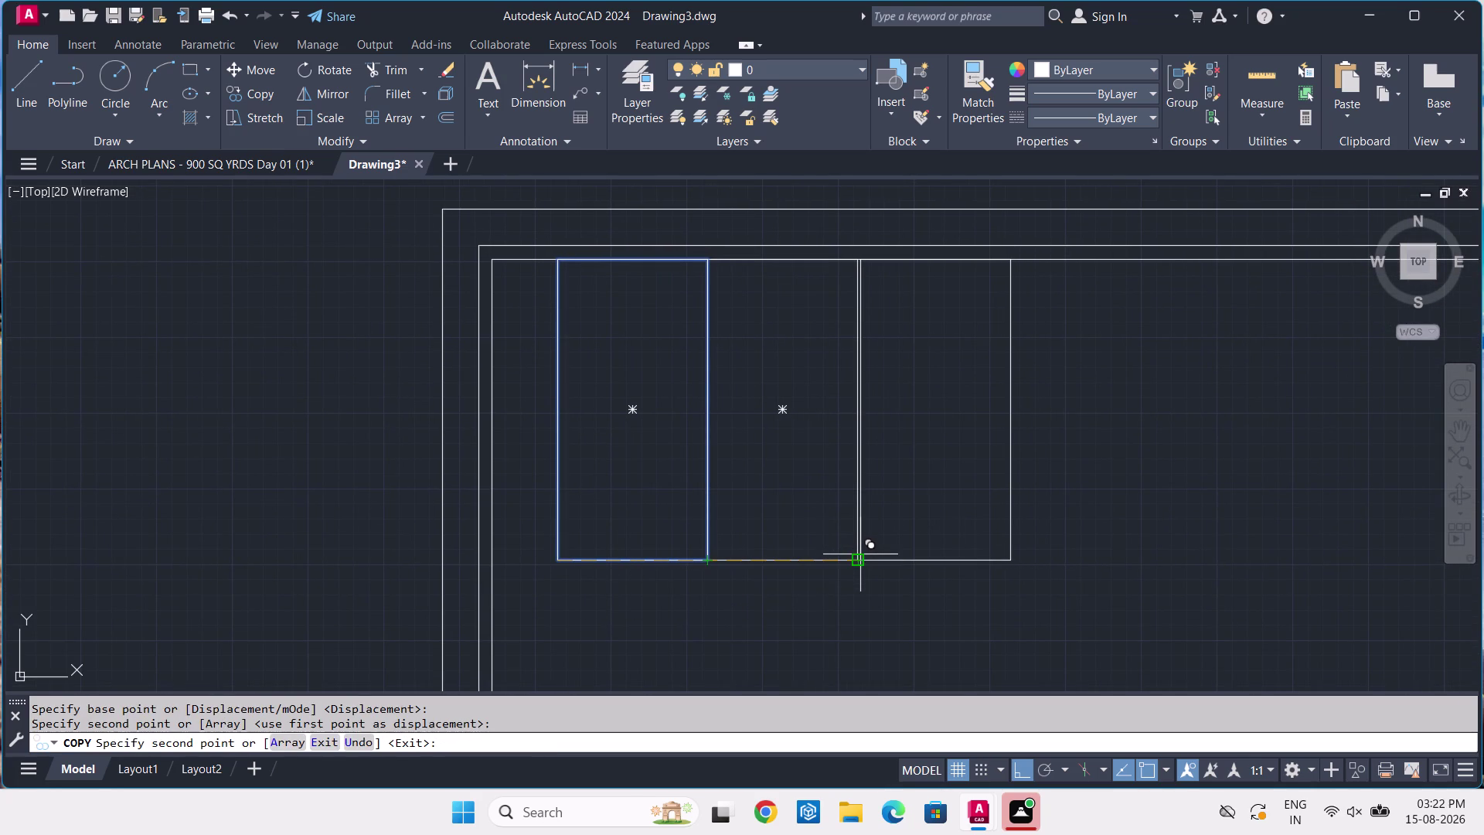
click(854, 565)
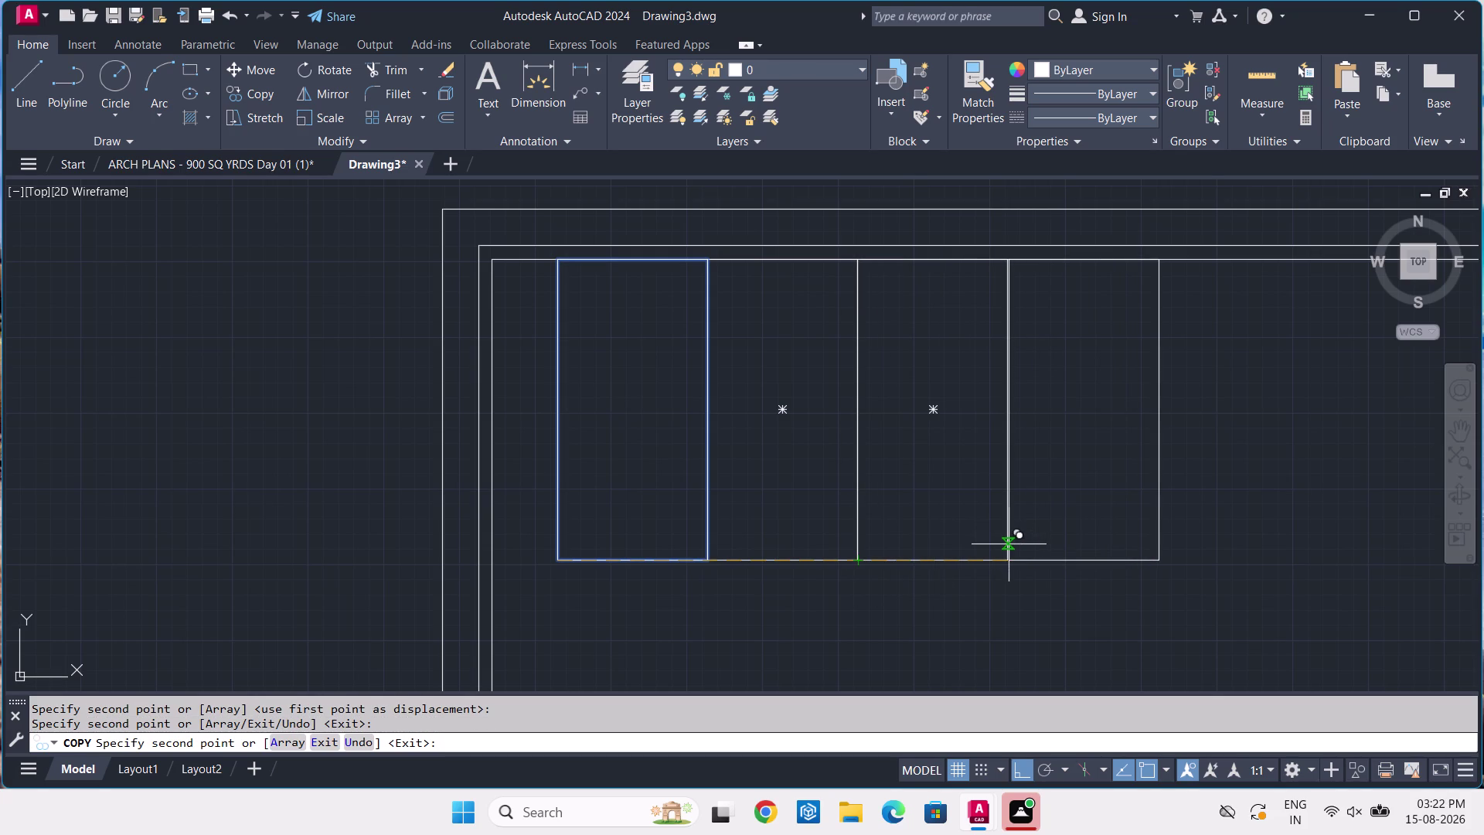
key(Return)
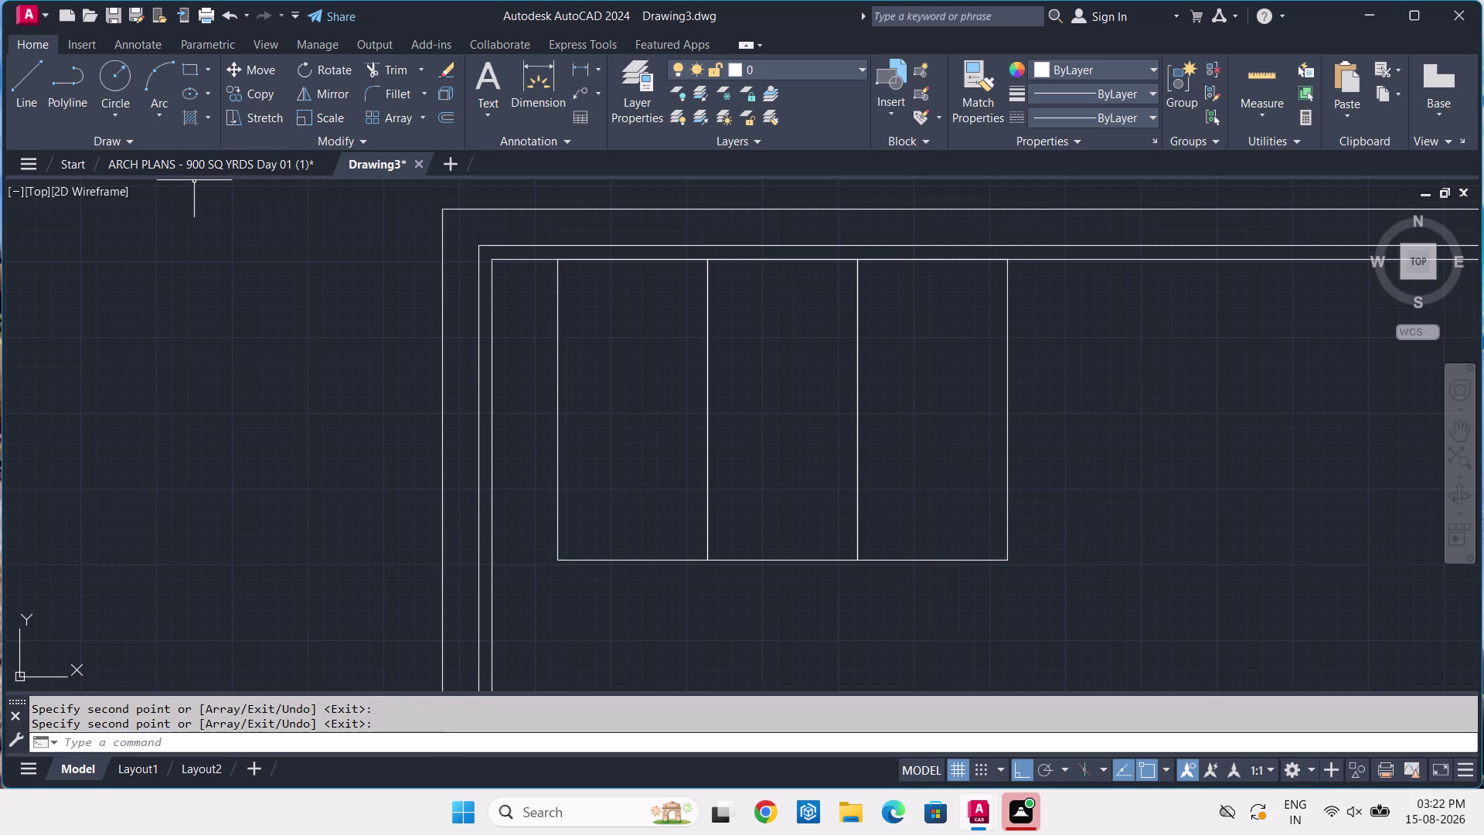
click(194, 168)
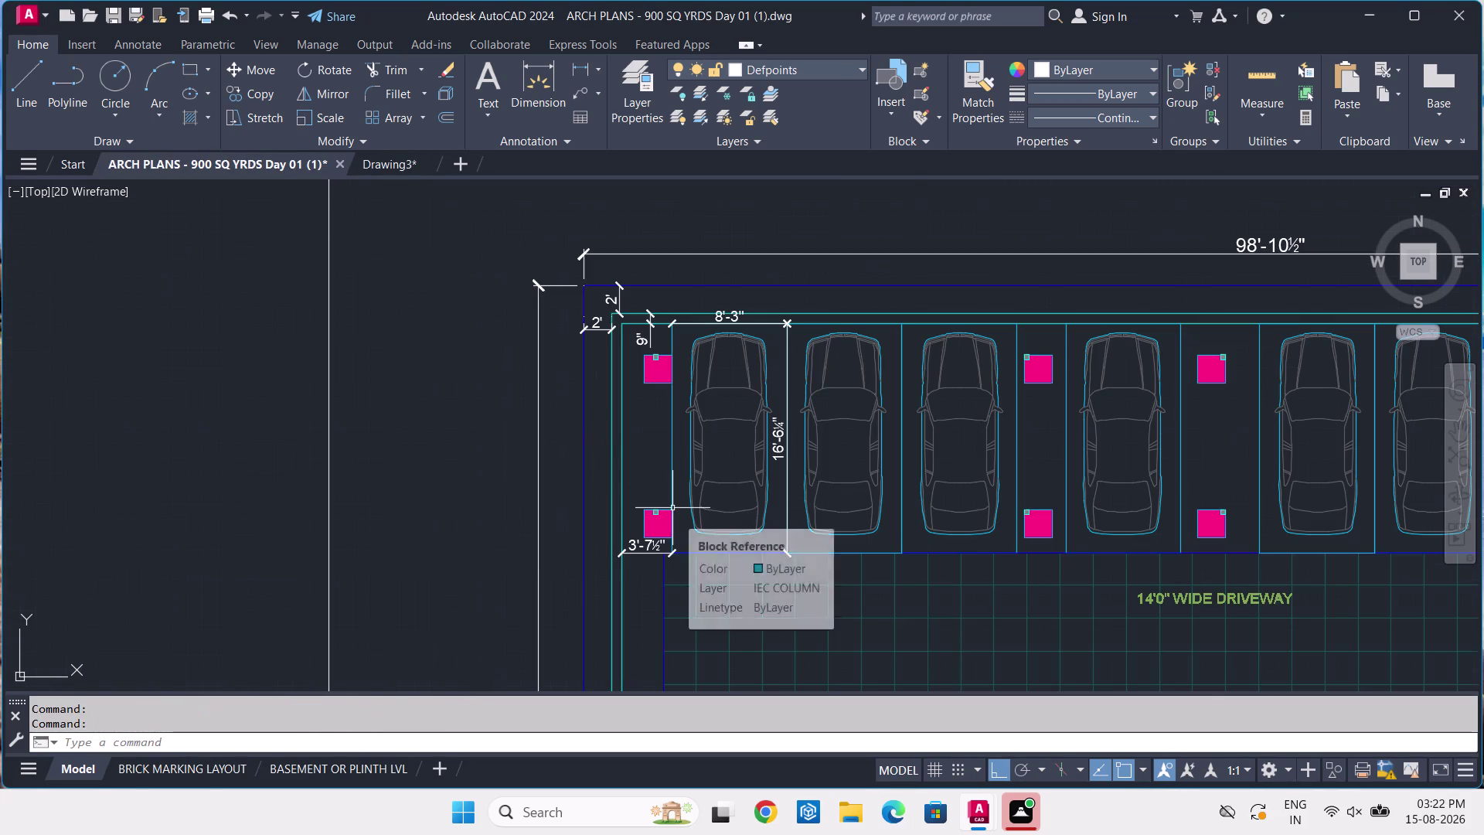
Dimension the 3'-6¾" pillar gap between the bay lines beside the column, then return to Drawing3.
click(569, 72)
middle_drag(1102, 488, 837, 391)
scroll(up, 3)
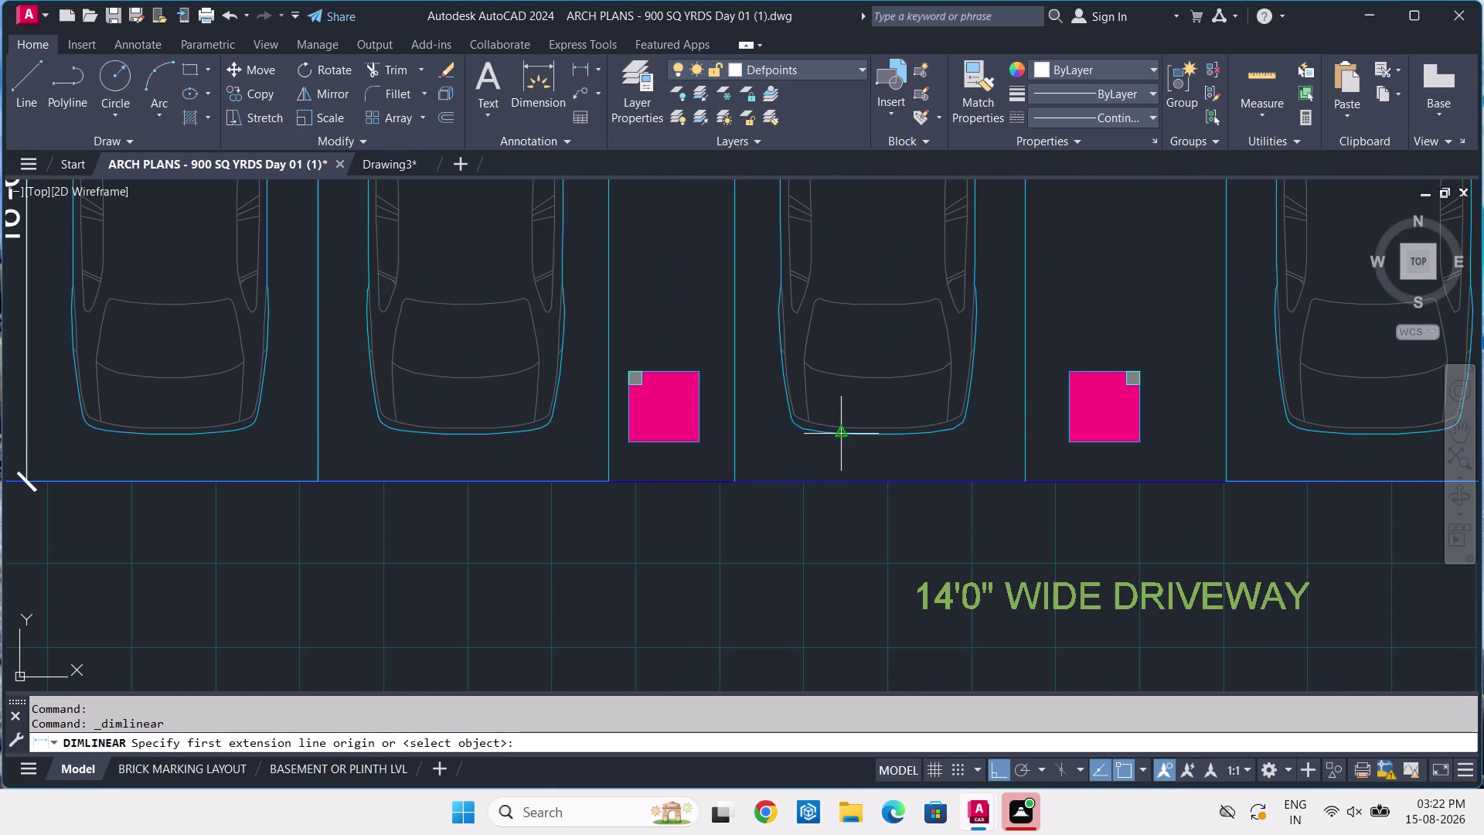
click(612, 479)
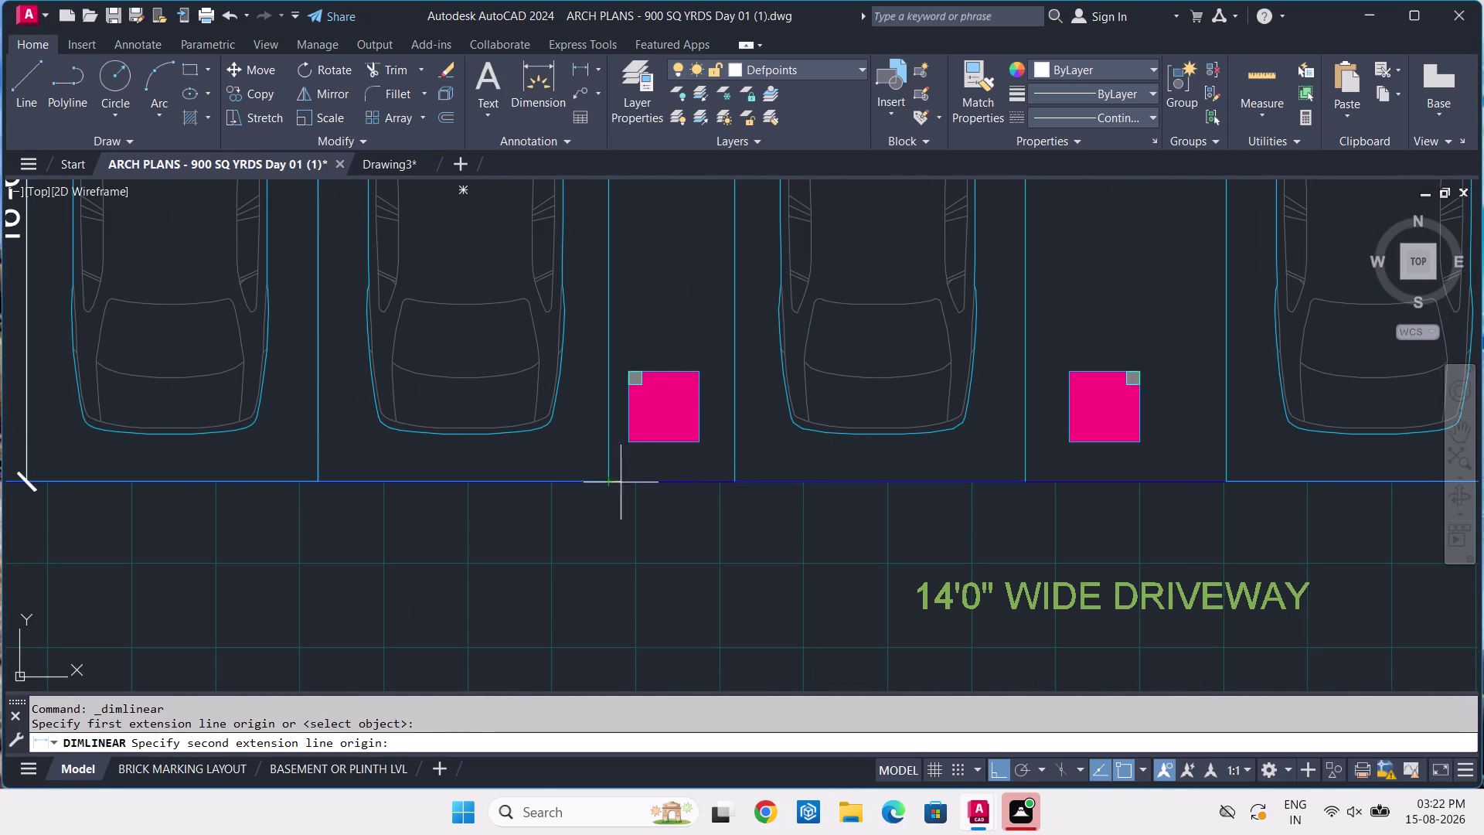
click(730, 485)
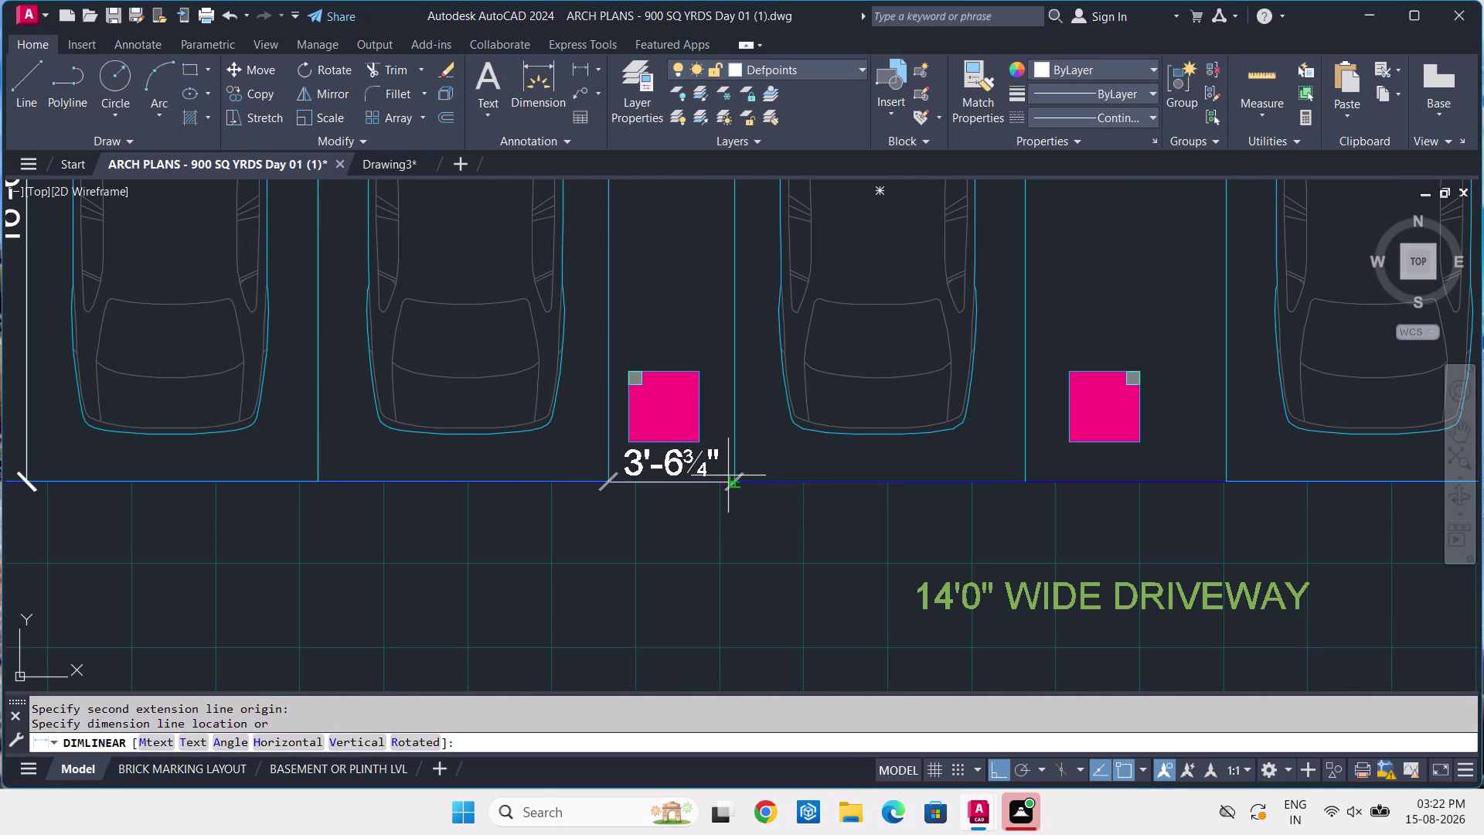
click(731, 480)
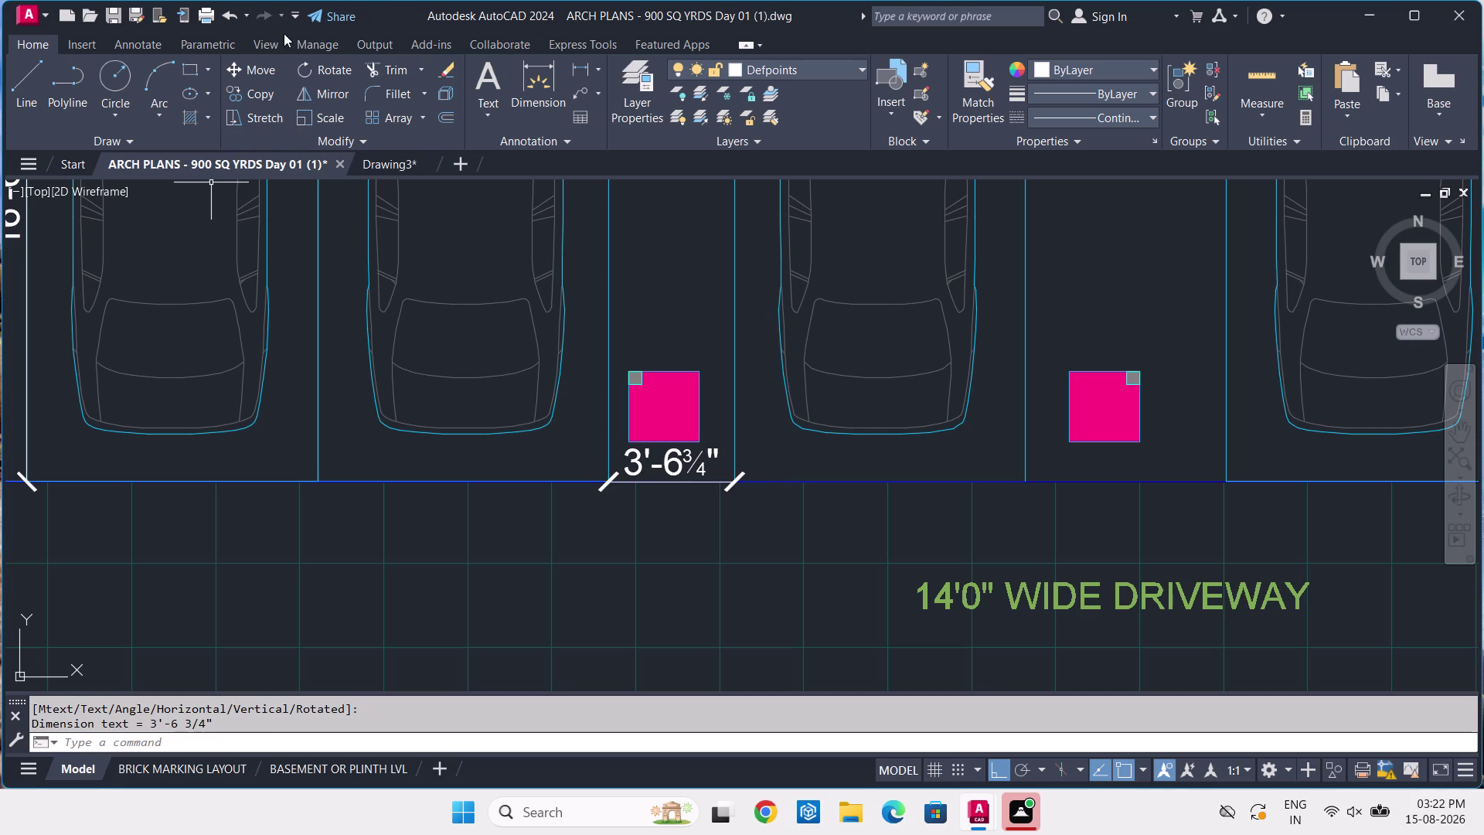
click(384, 153)
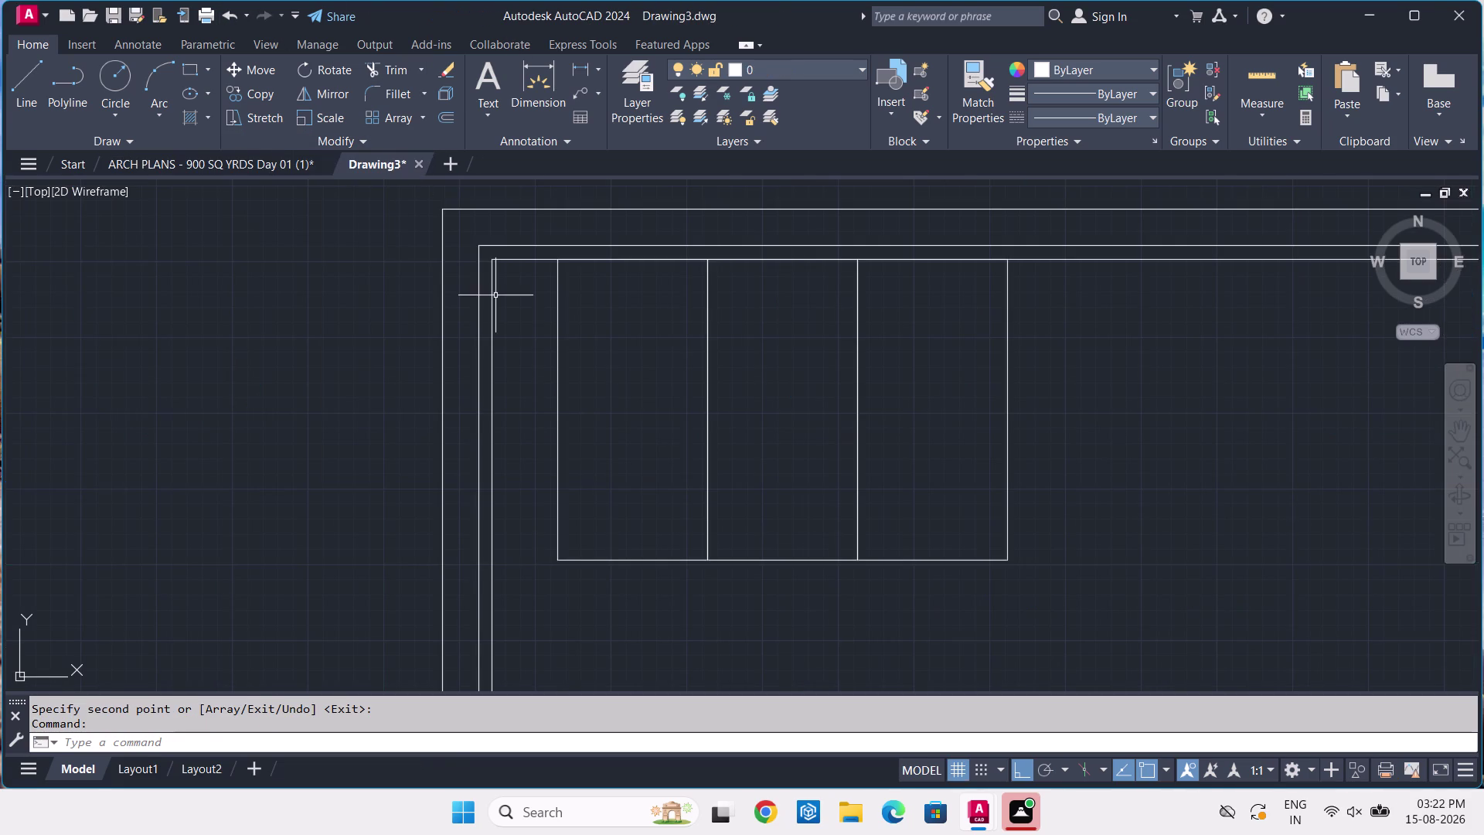
Set the point display style to the X-shaped marker with PTYPE.
text(PT)
key(space)
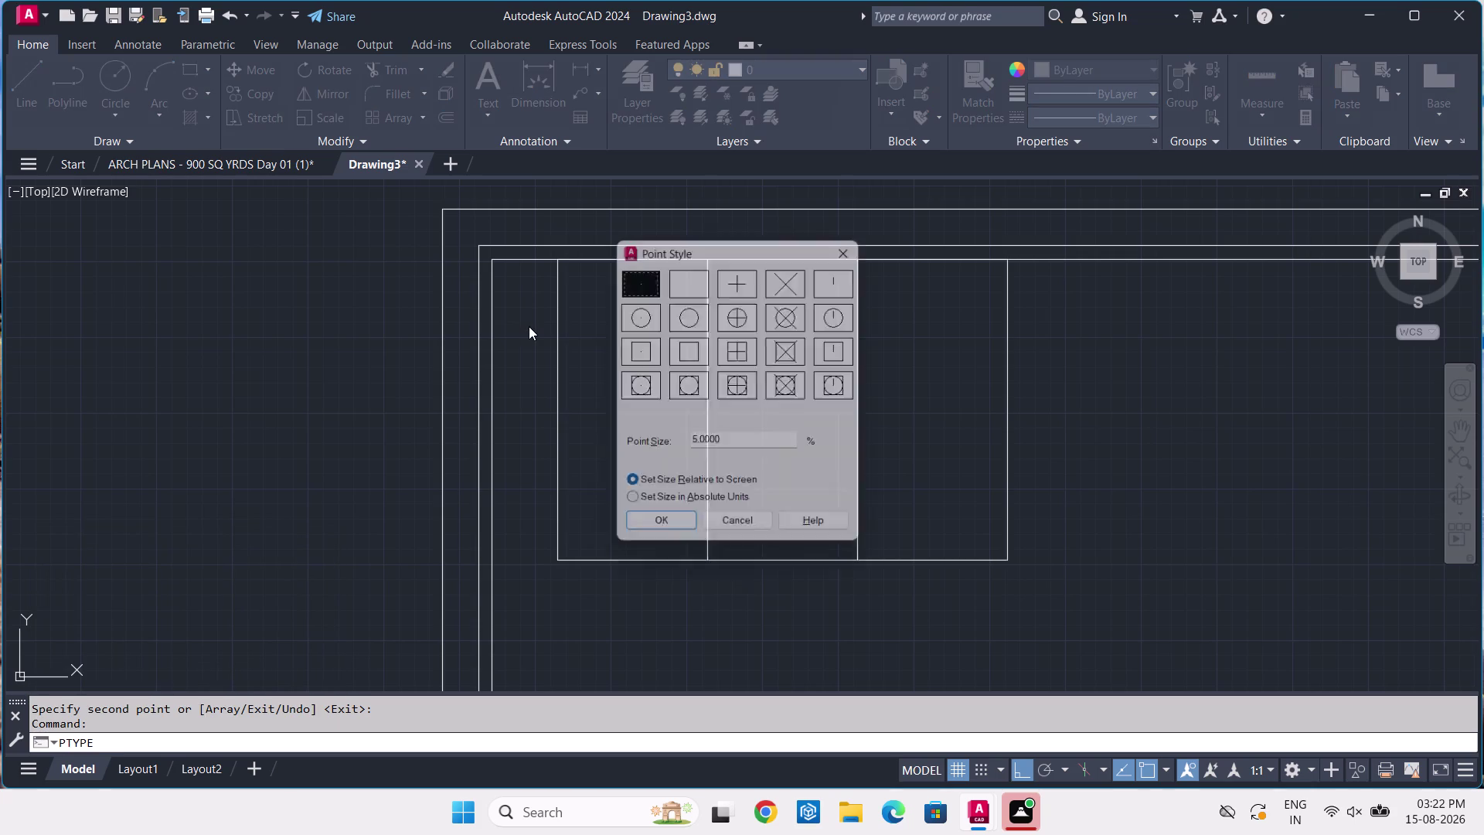
click(799, 291)
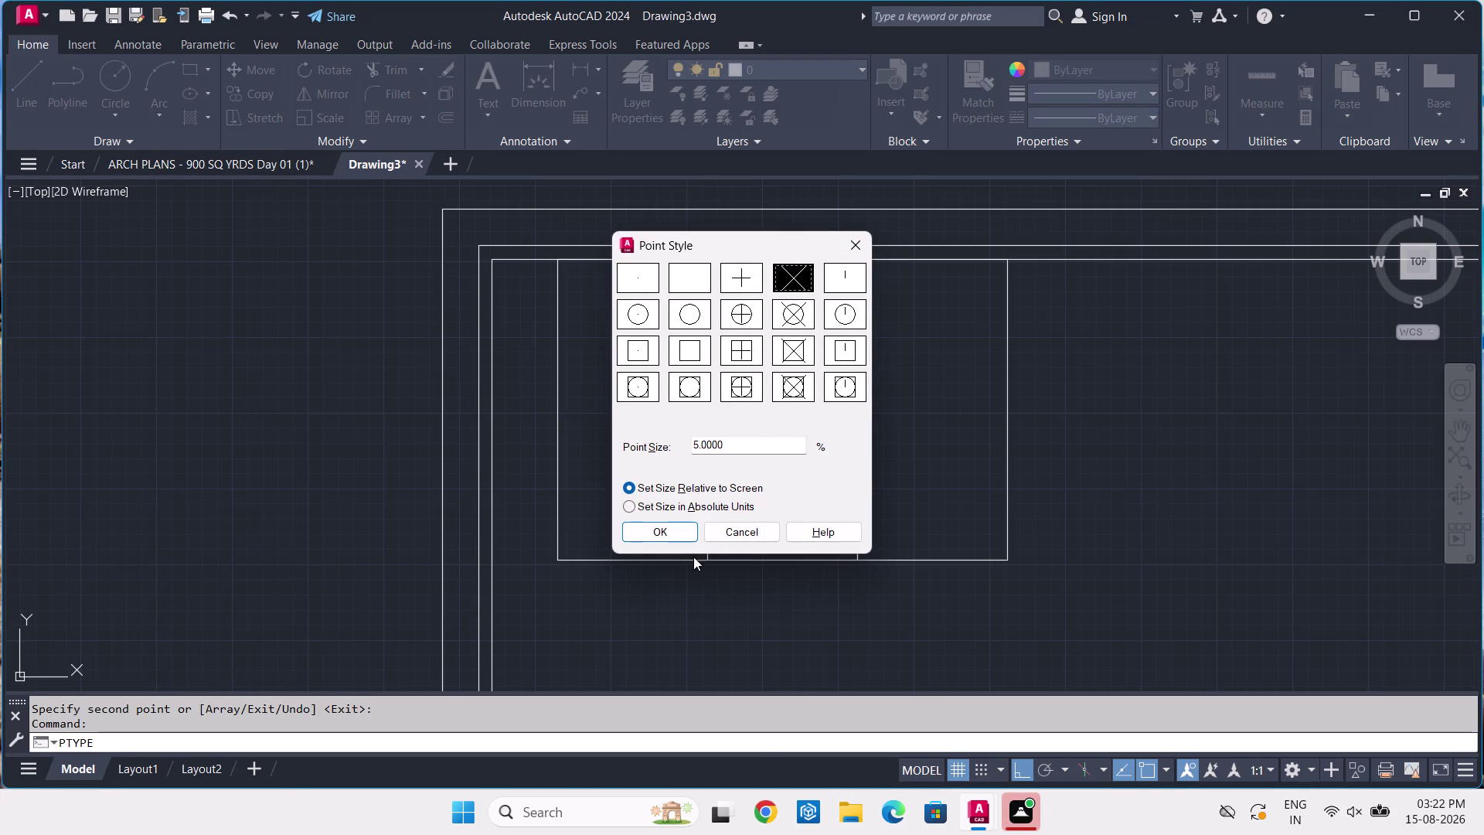
click(684, 525)
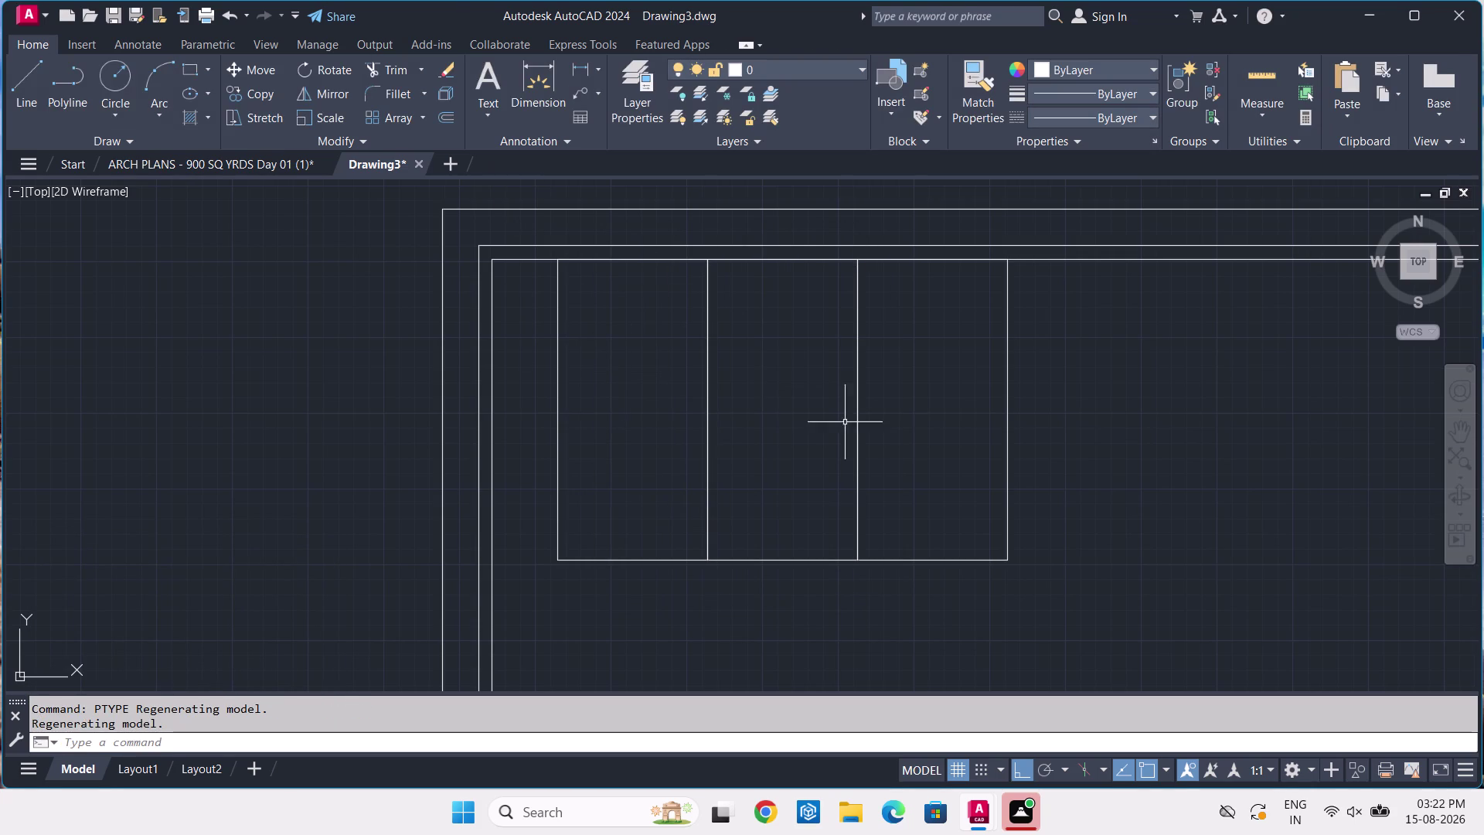
Place a point tracked 3'-6¾" from the last bay's bottom-right corner.
text(PO T)
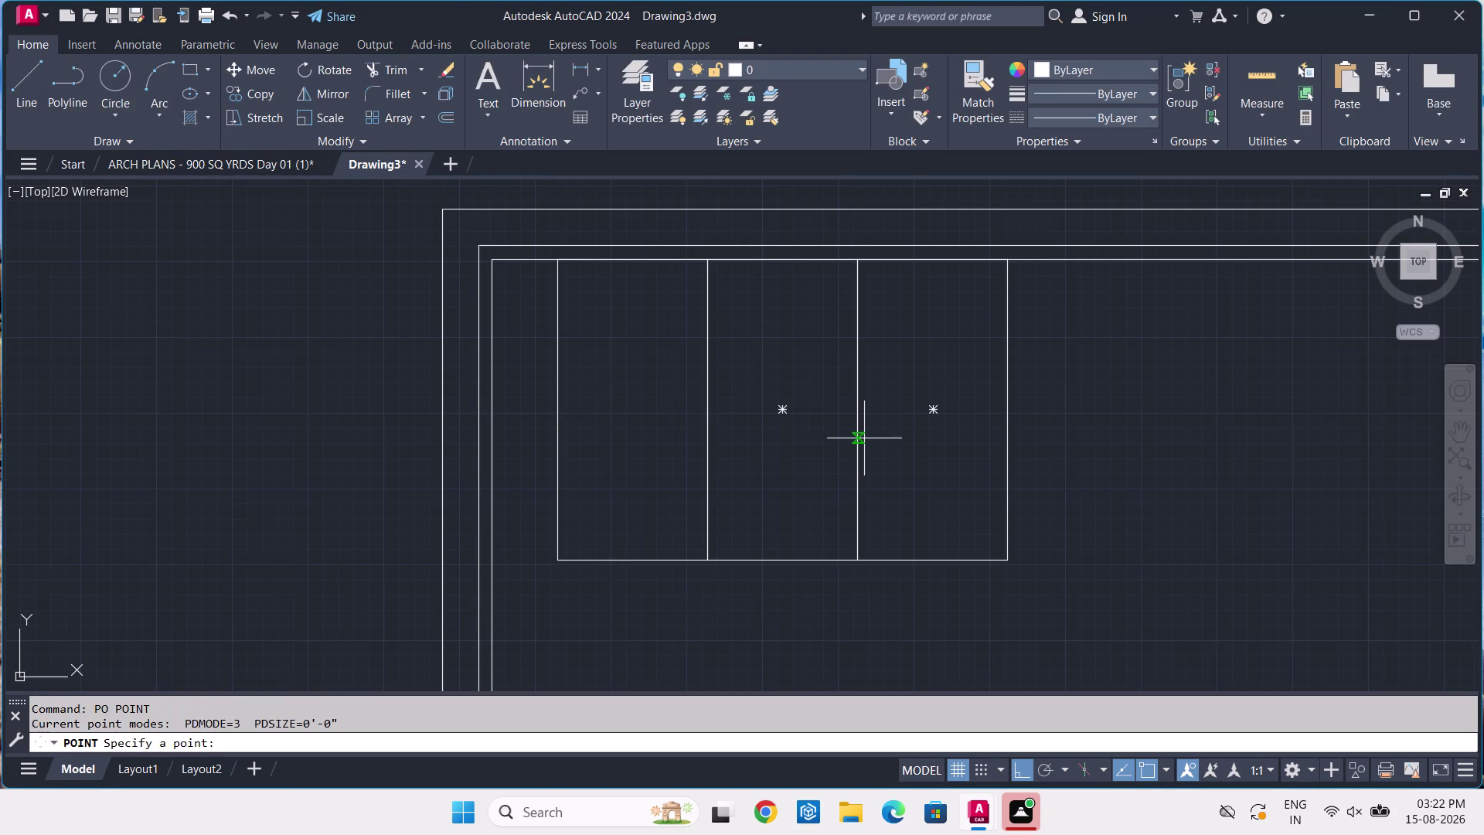
text(K)
key(space)
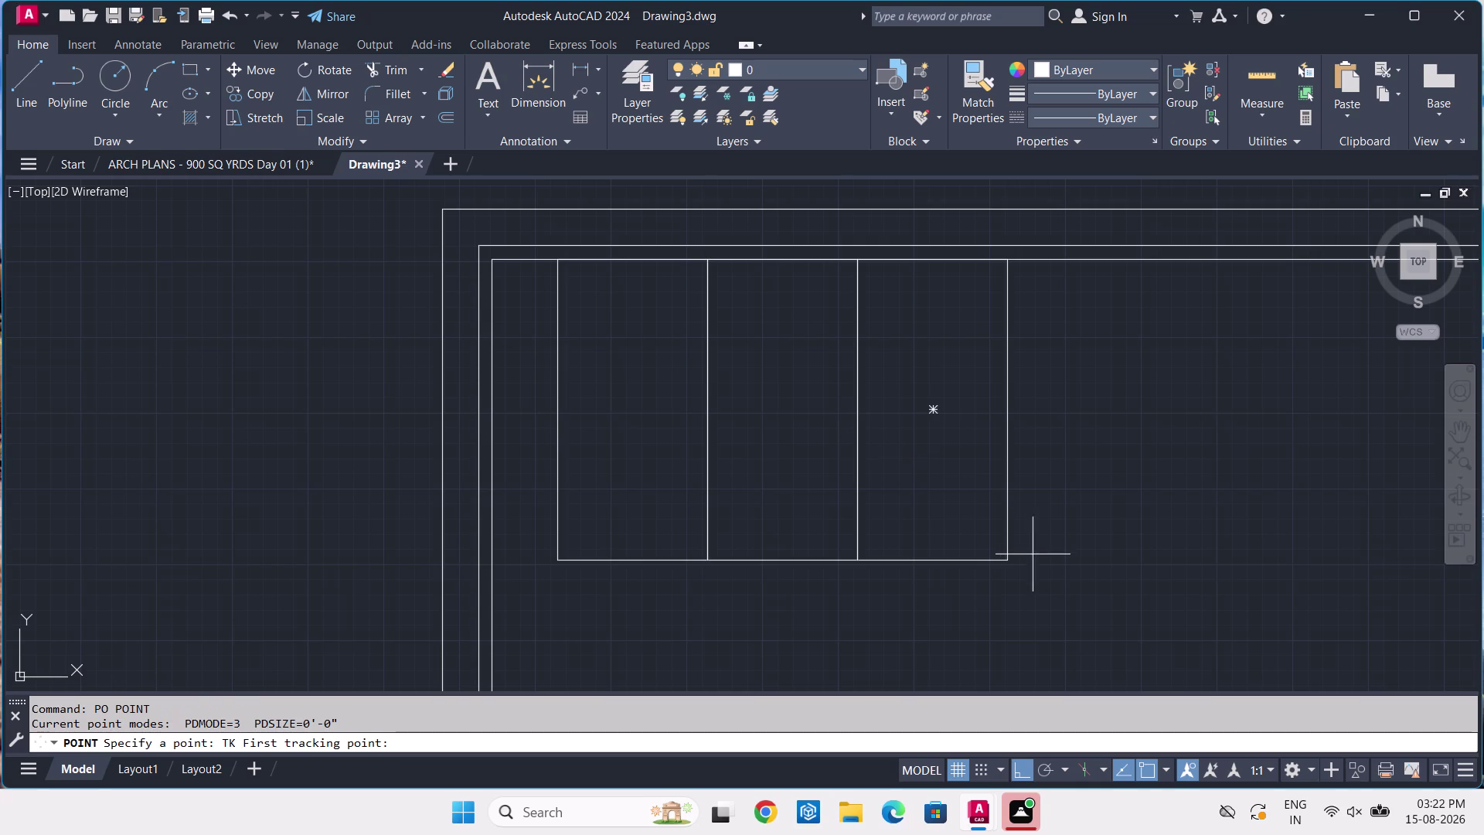
middle_drag(1043, 550, 891, 449)
scroll(up, 3)
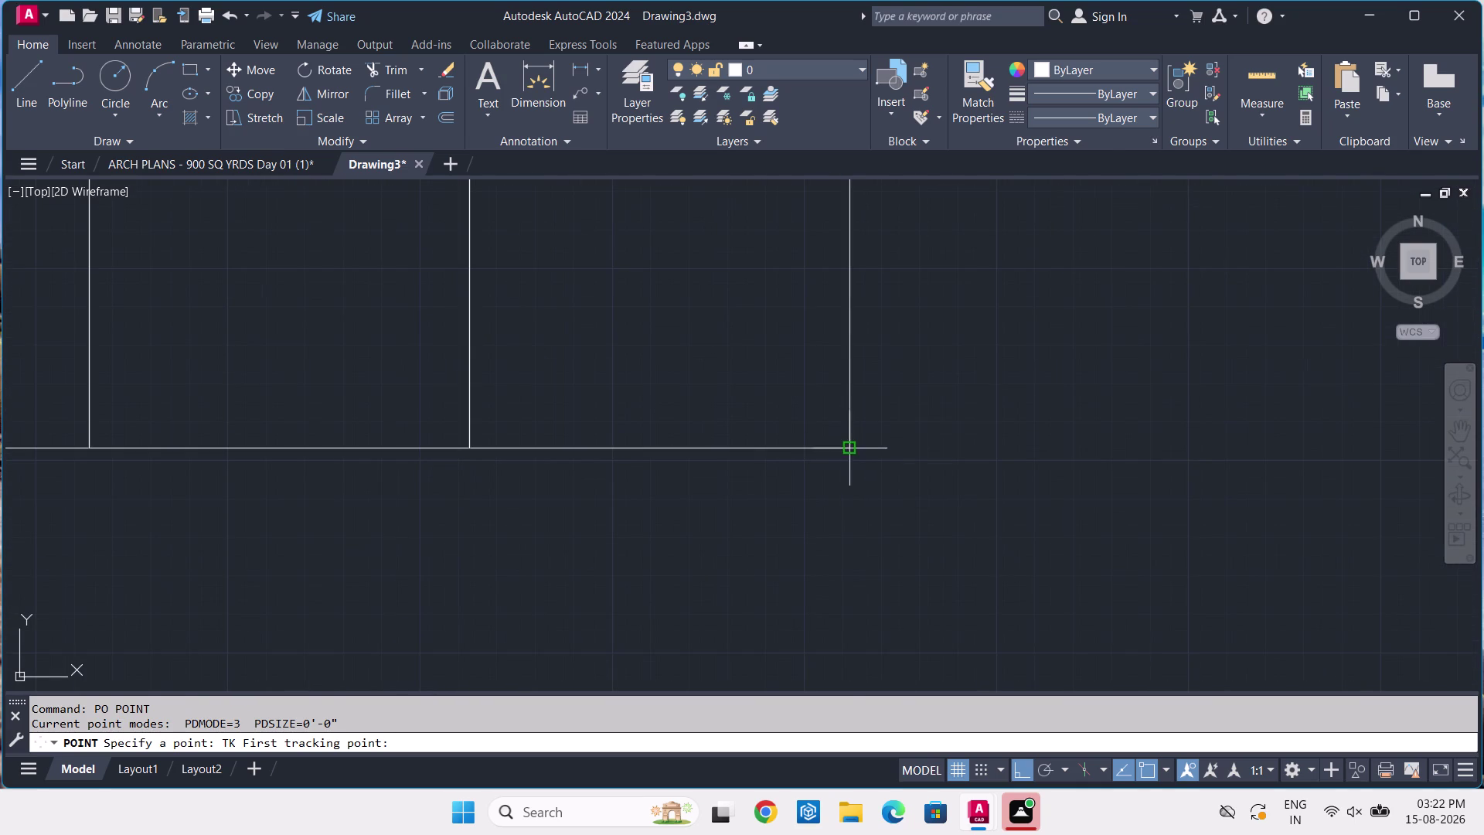
click(844, 448)
text(3)
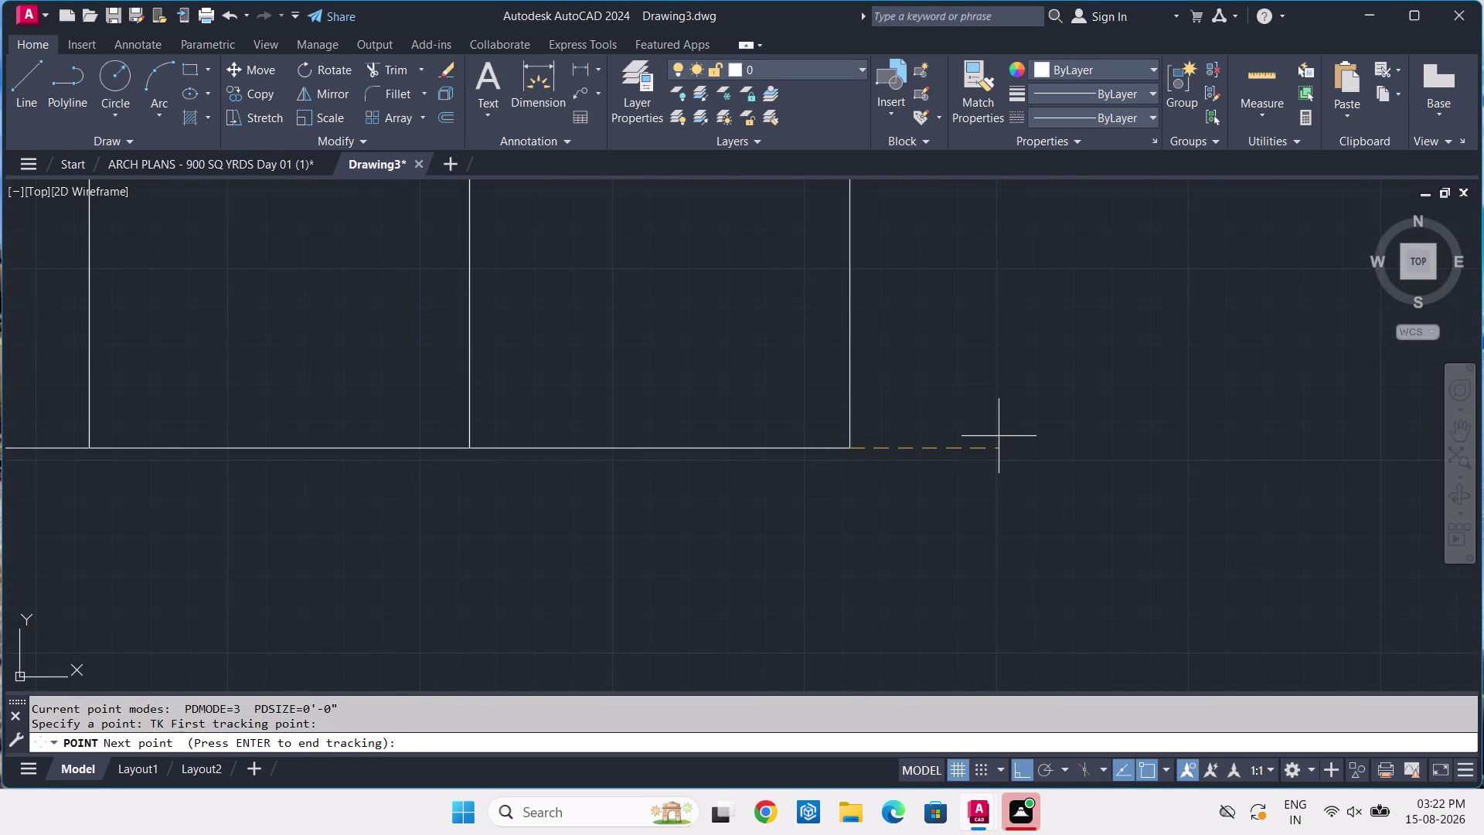
text('-)
key(6)
text(3/)
key(4)
key(Return)
key(Return)
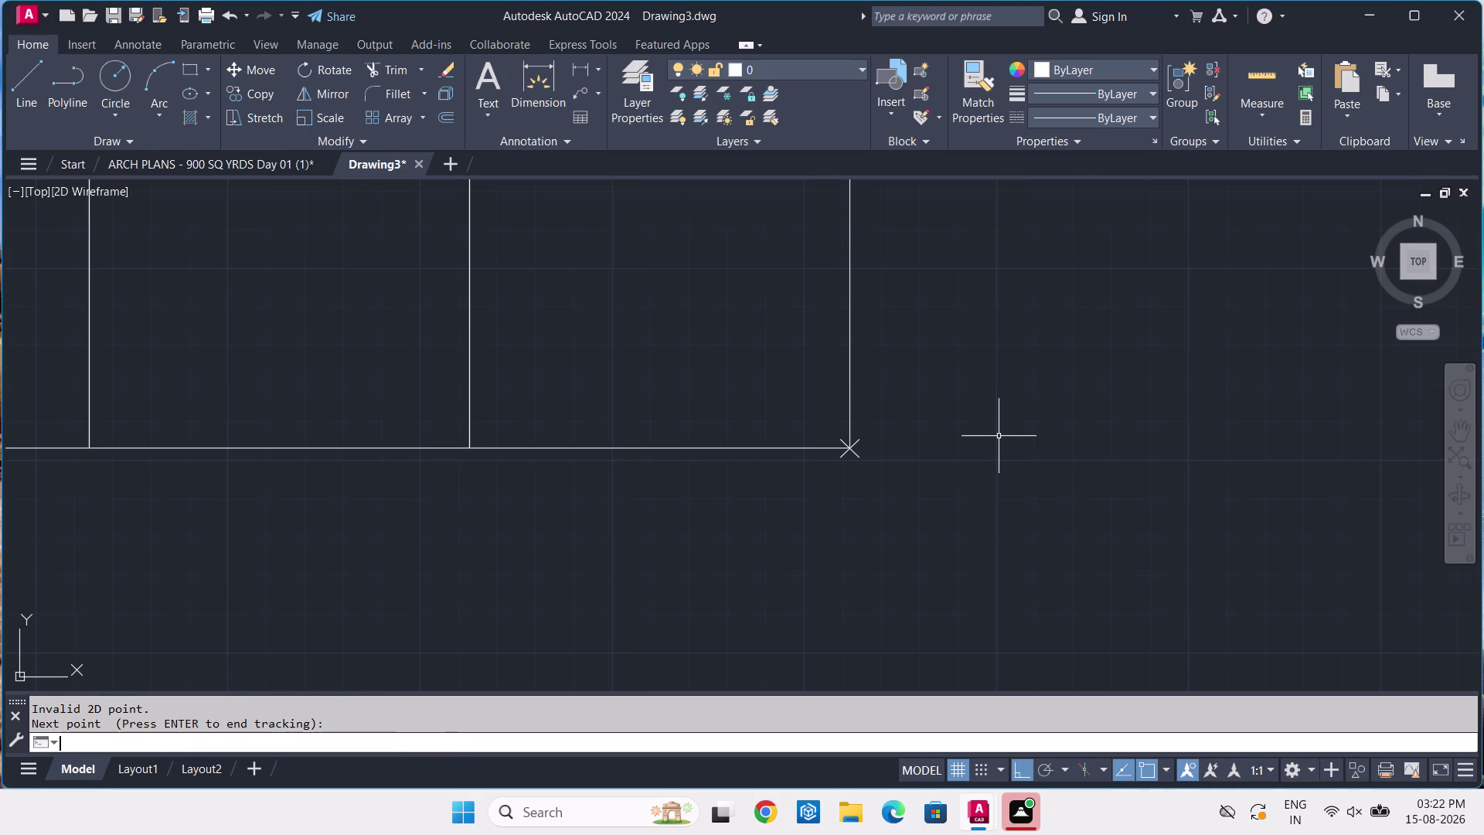
Erase the misplaced point at the corner.
middle_drag(982, 425, 832, 403)
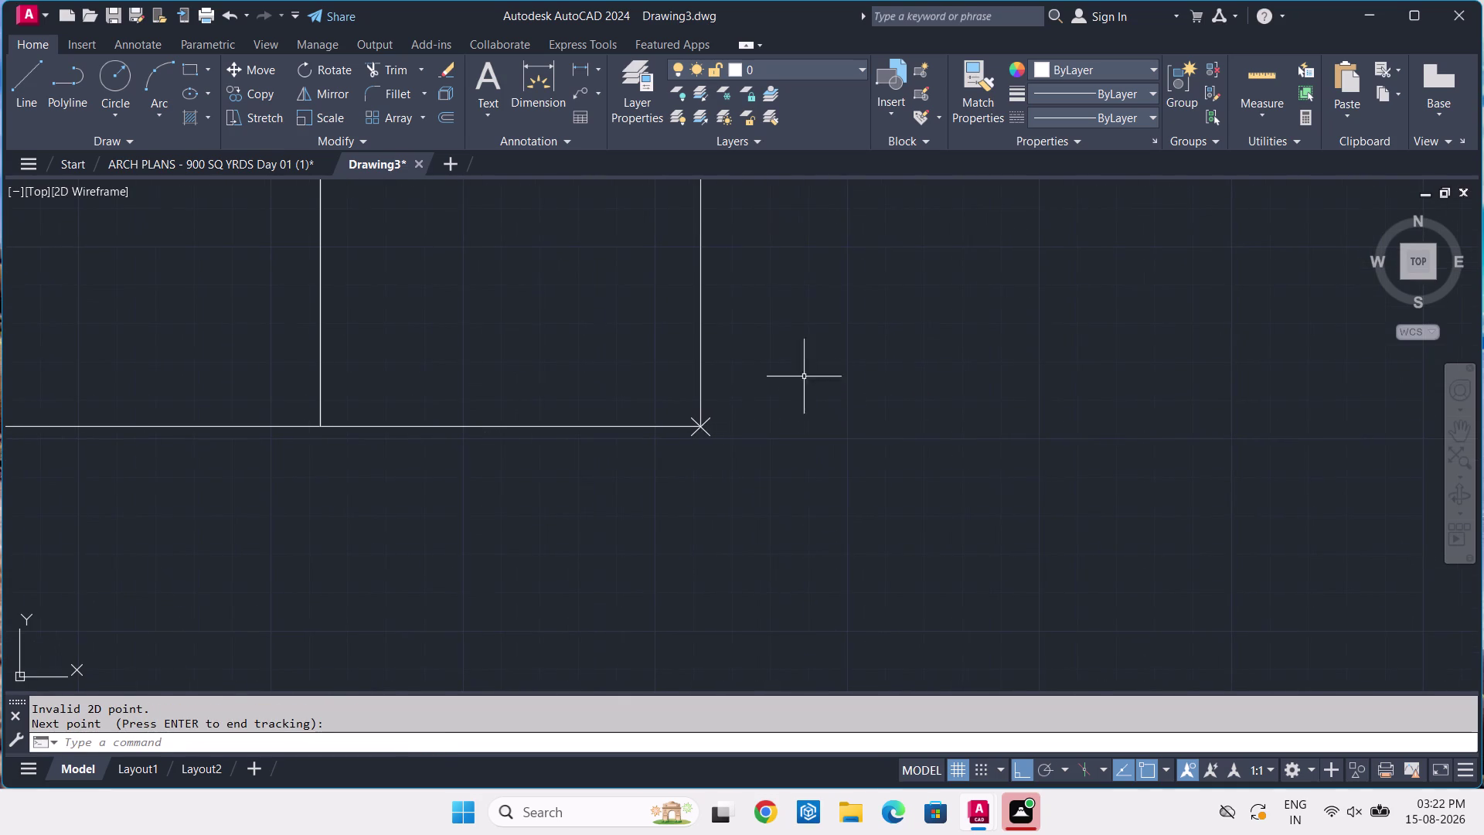
click(711, 418)
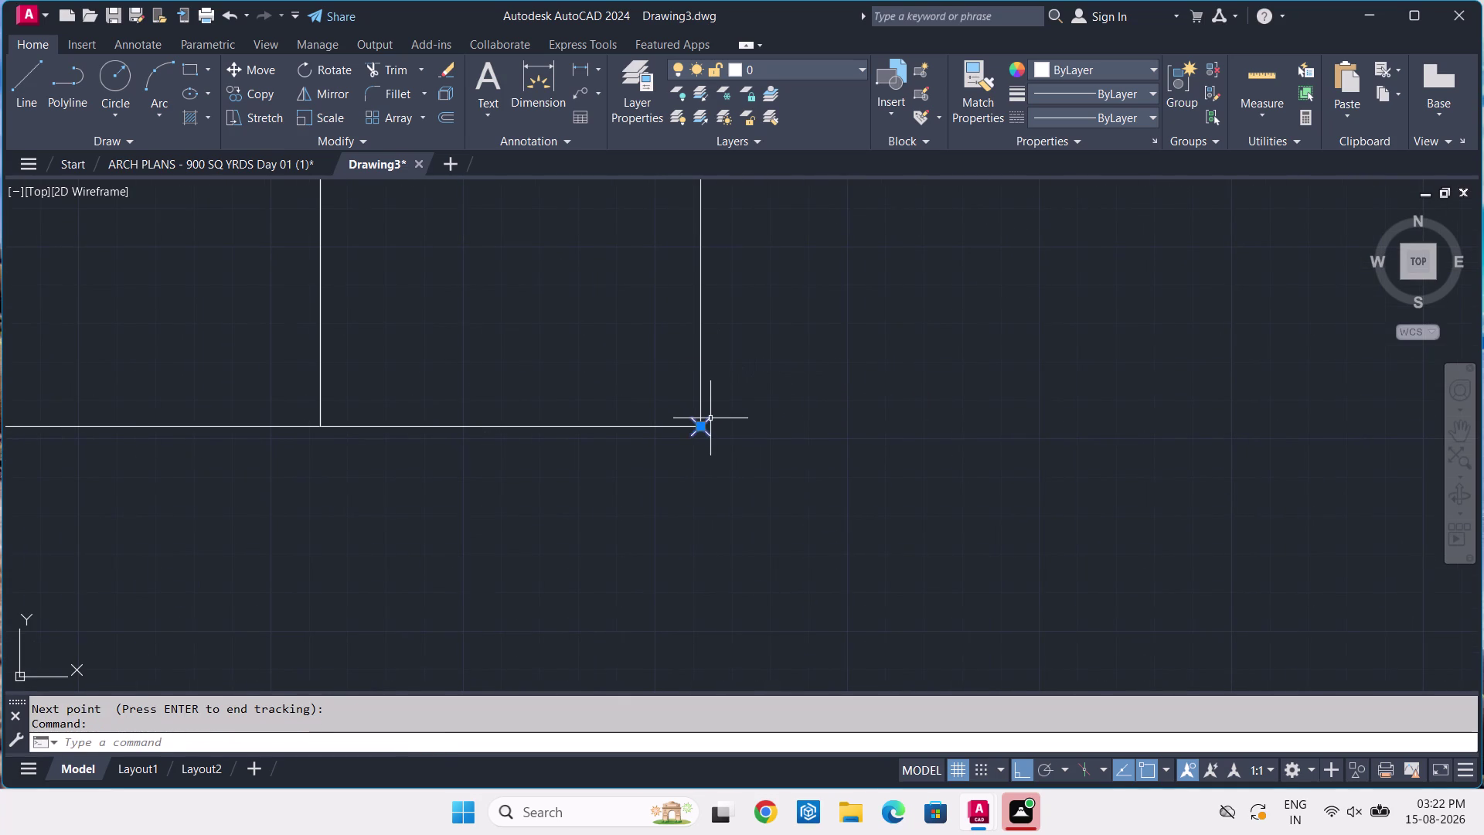
key(Delete)
key(Return)
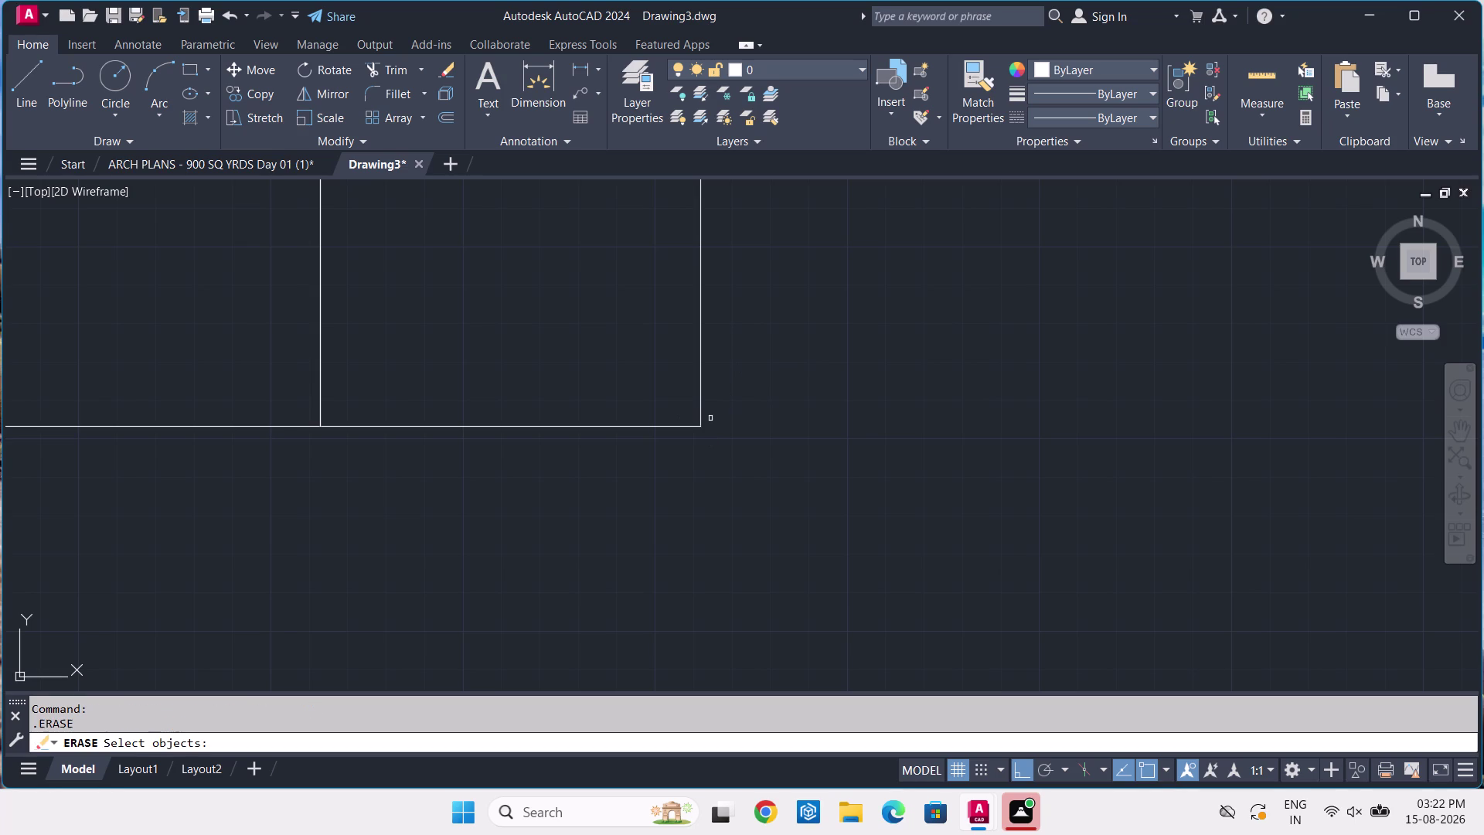
key(Escape)
Re-place the point 3'-6¾" right of the last bay's corner, then return to the reference plan.
text(P)
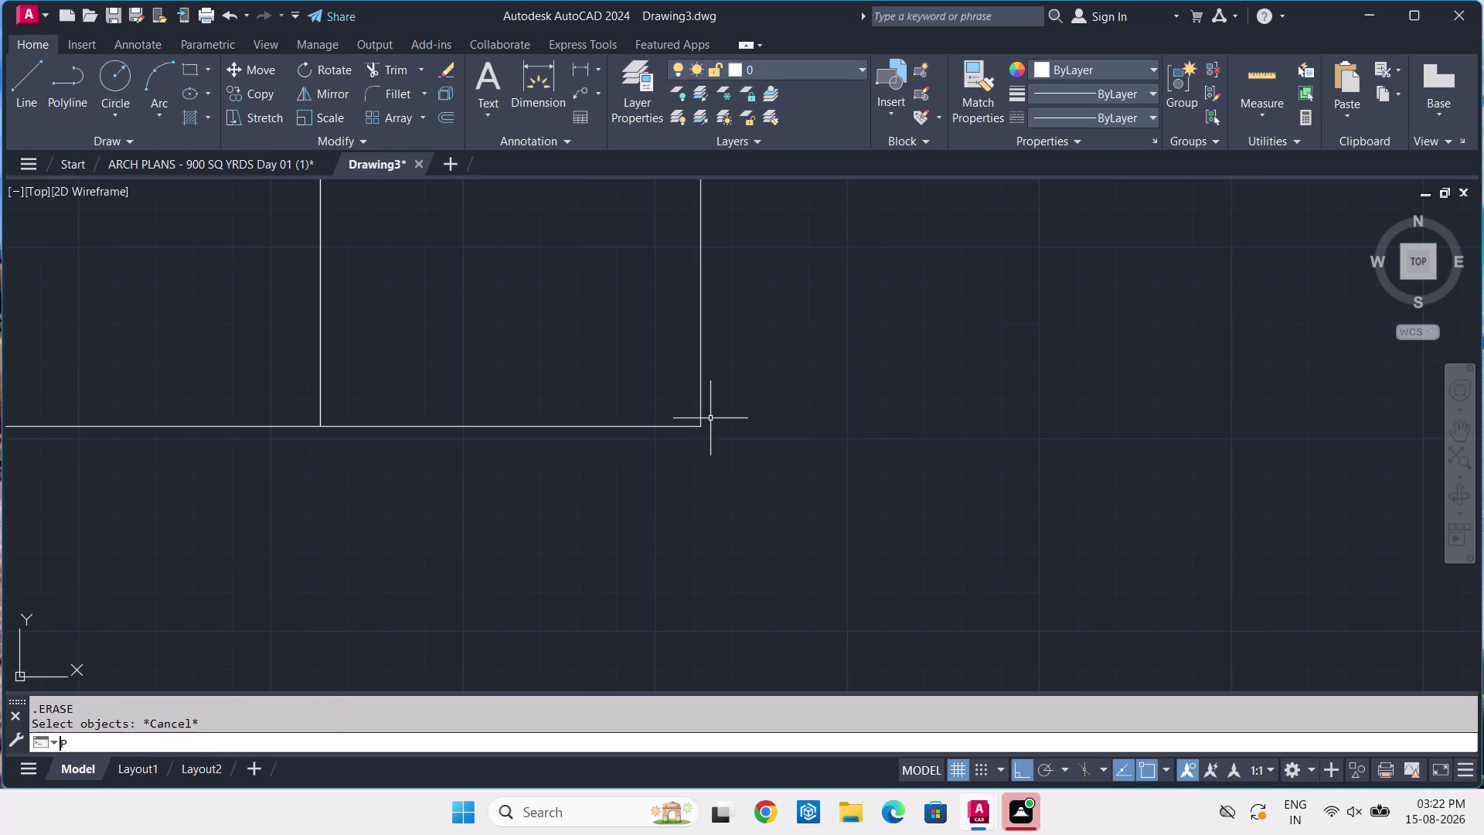
text(O TK)
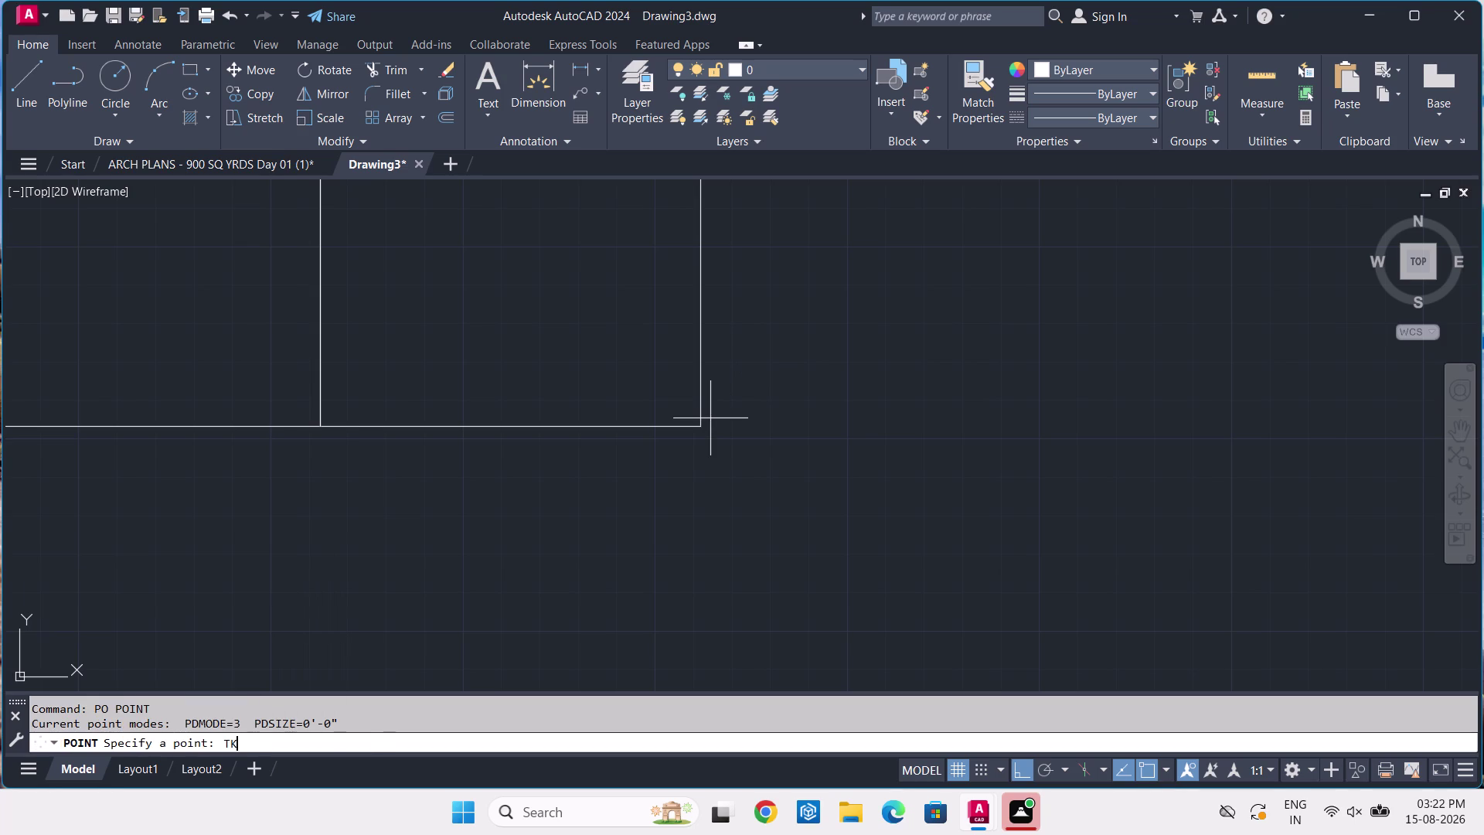
key(space)
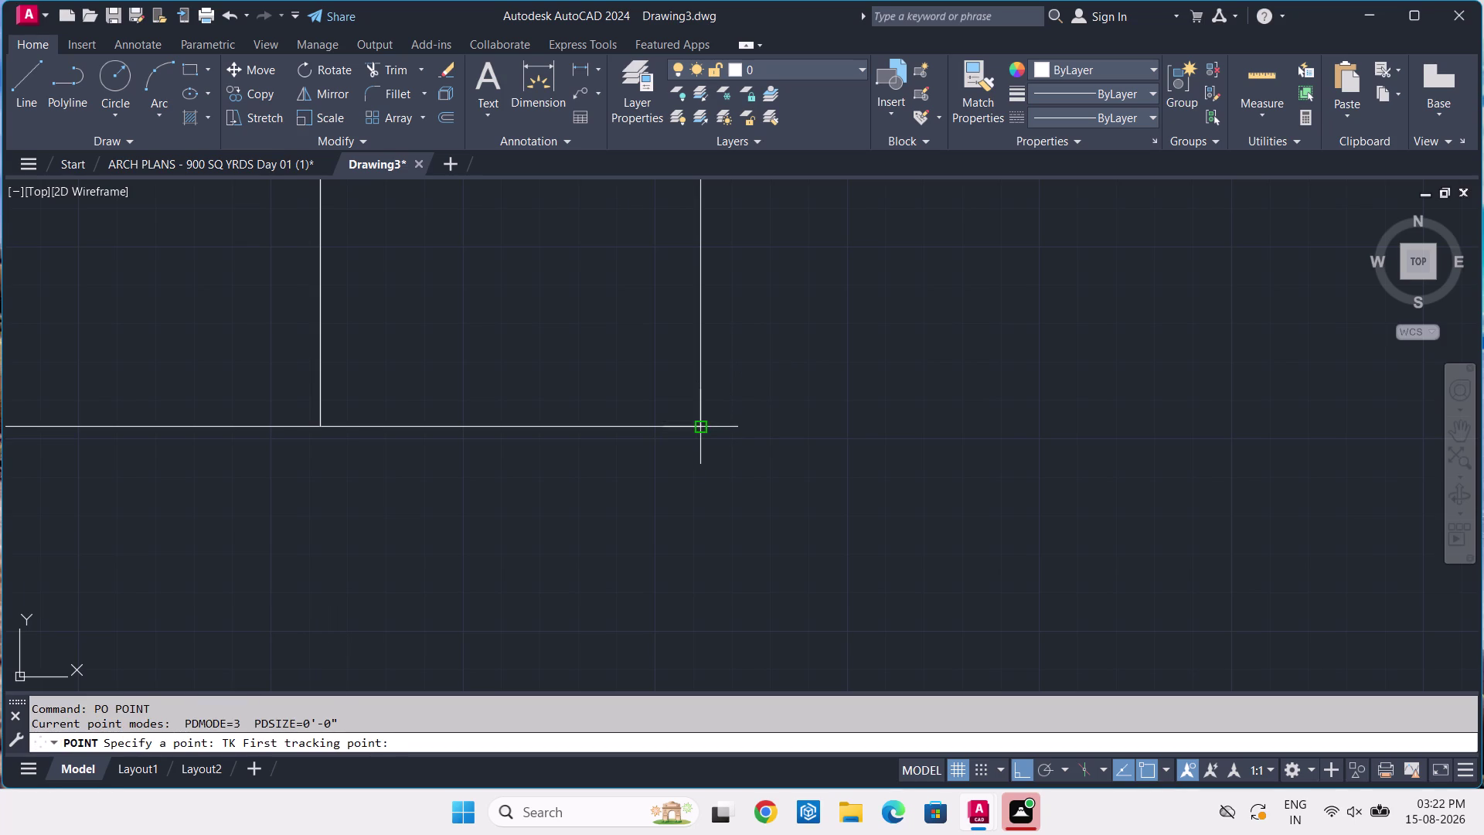
click(696, 425)
text(3')
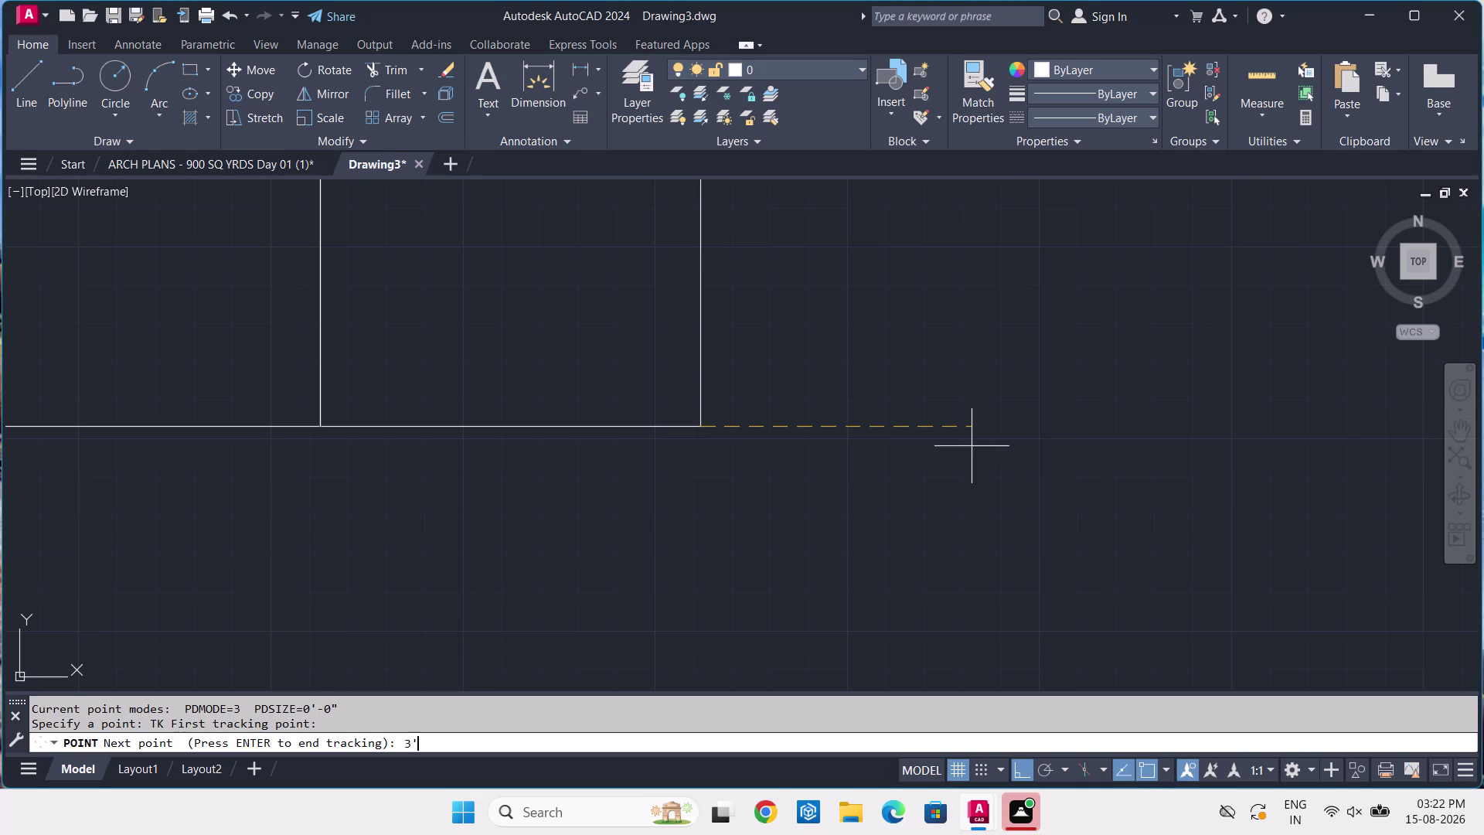
key(minus)
text(6-3)
text(/4)
key(Return)
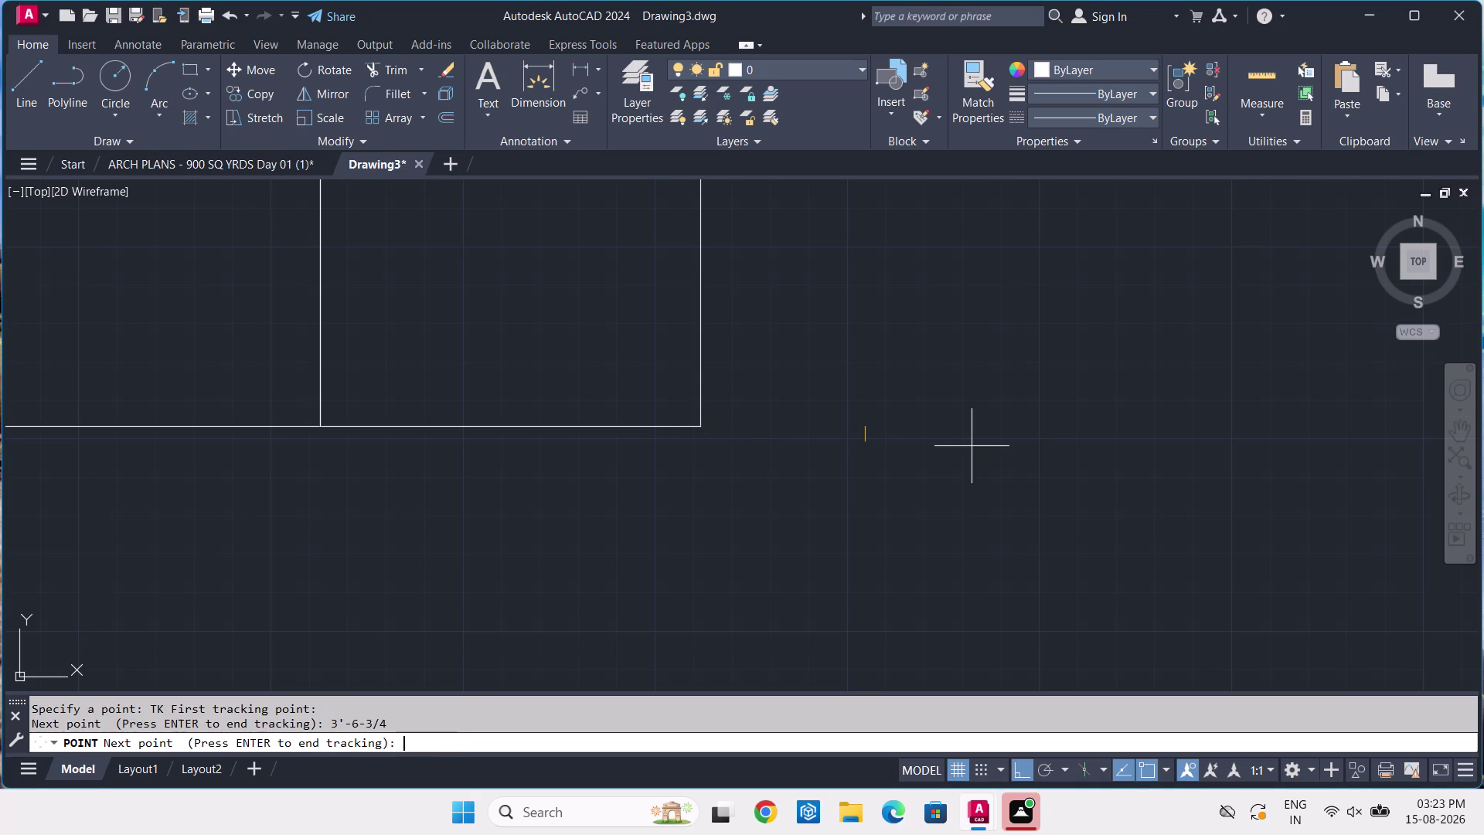
key(Return)
scroll(down, 3)
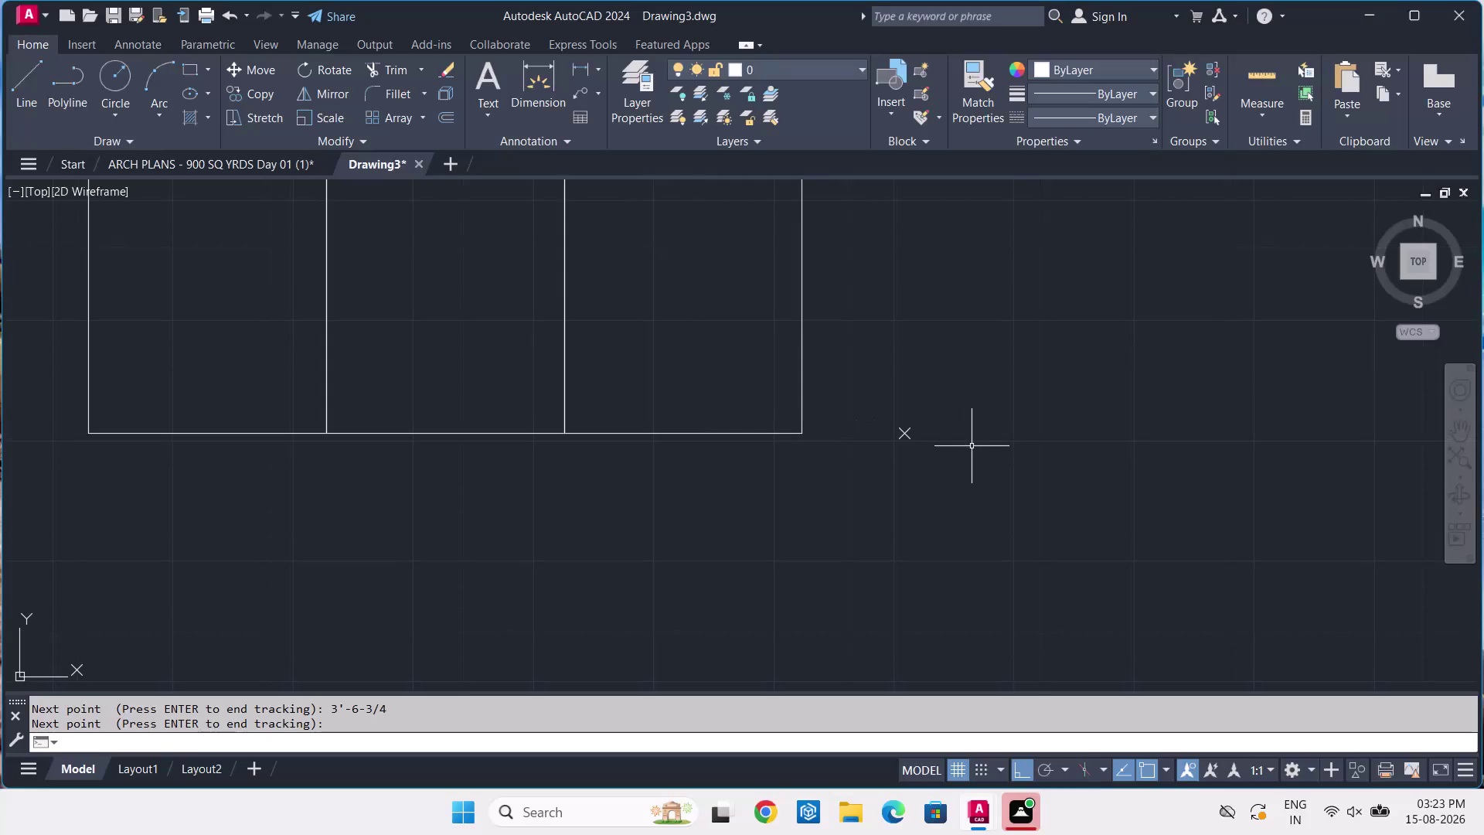
click(270, 164)
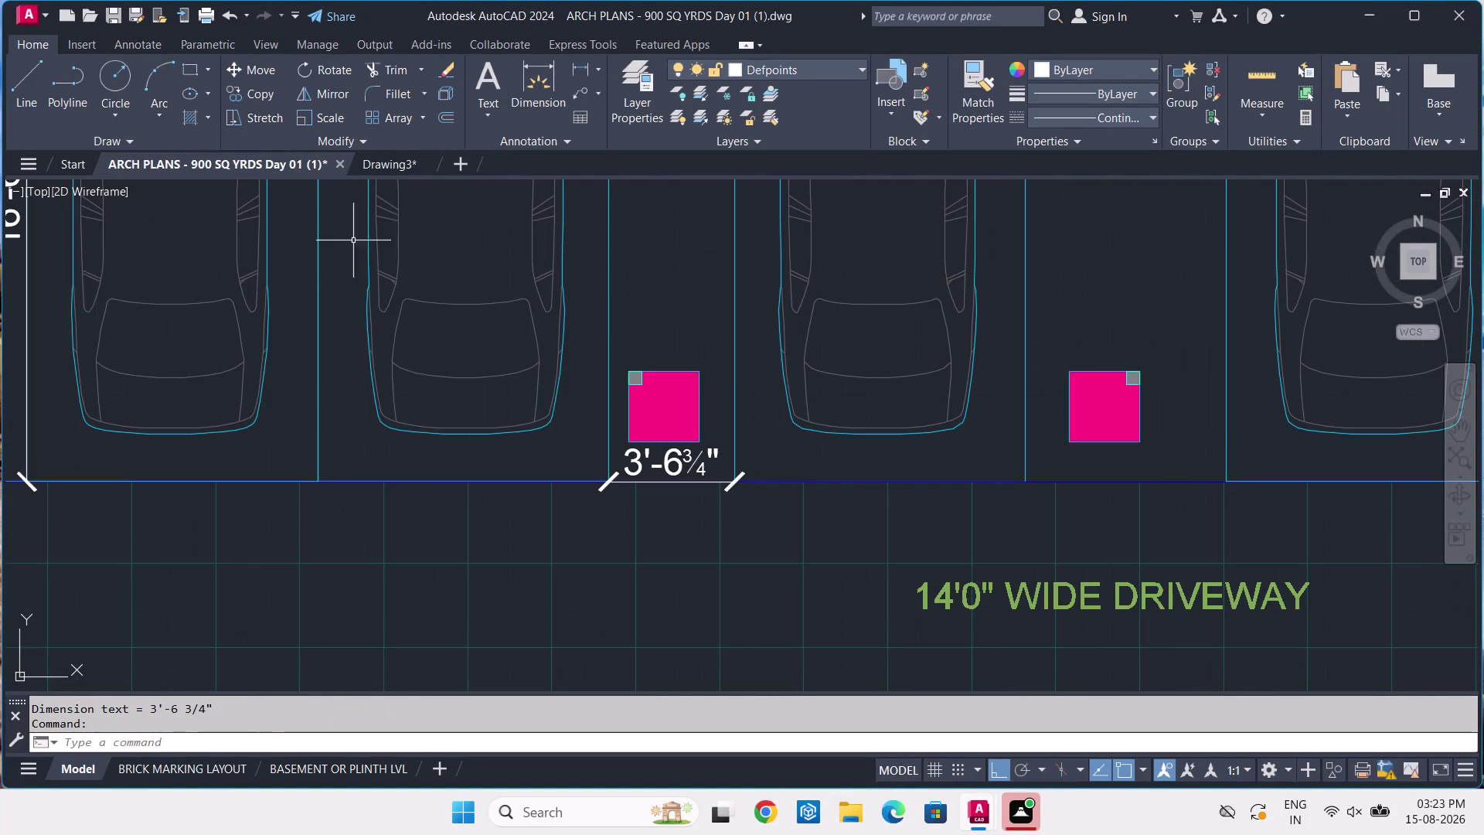
Dimension the 8'-3" bay width between two bay lines.
scroll(down, 3)
scroll(down, 3)
middle_drag(560, 287, 597, 370)
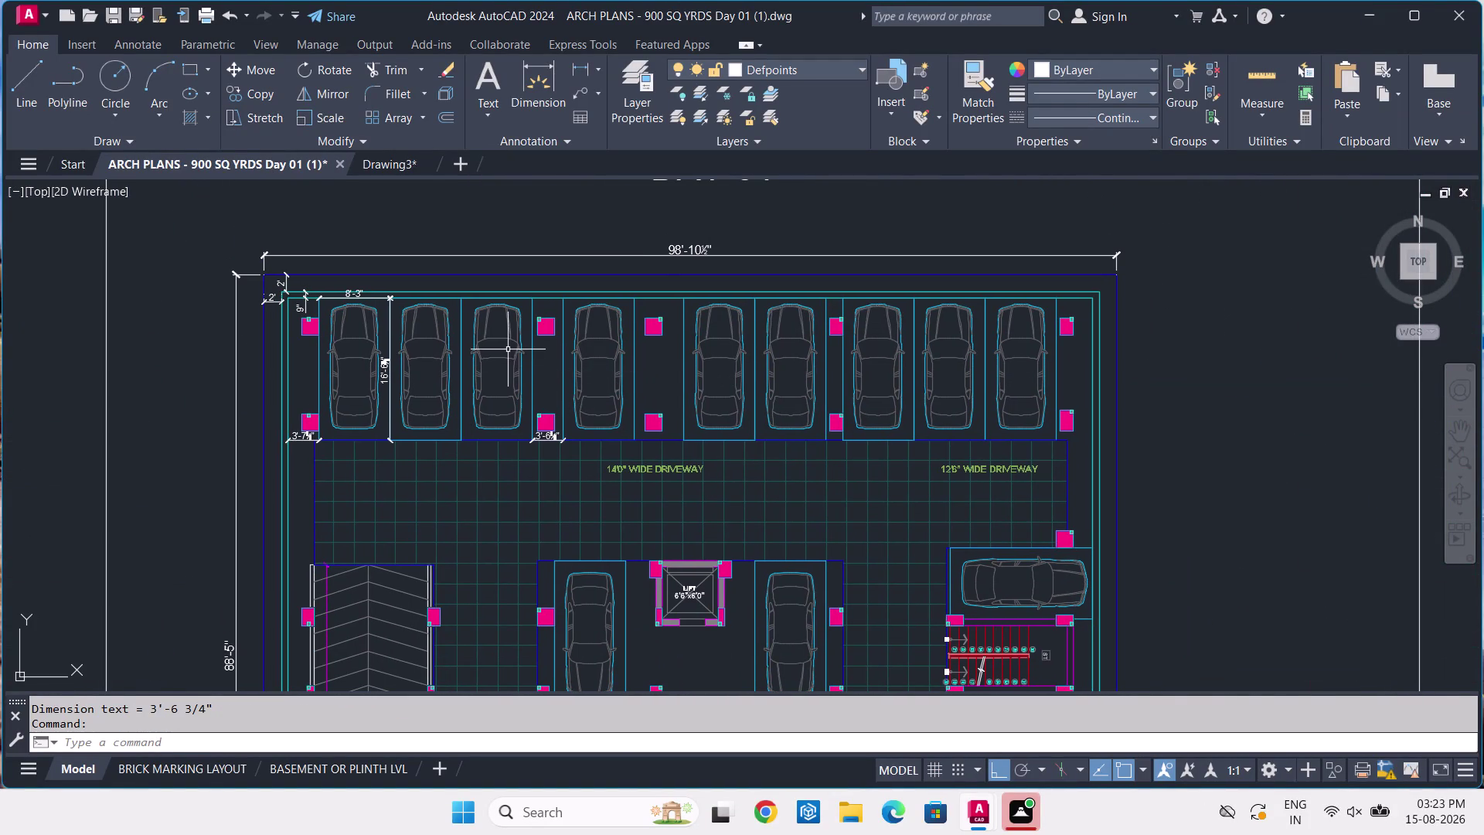
click(573, 66)
scroll(up, 3)
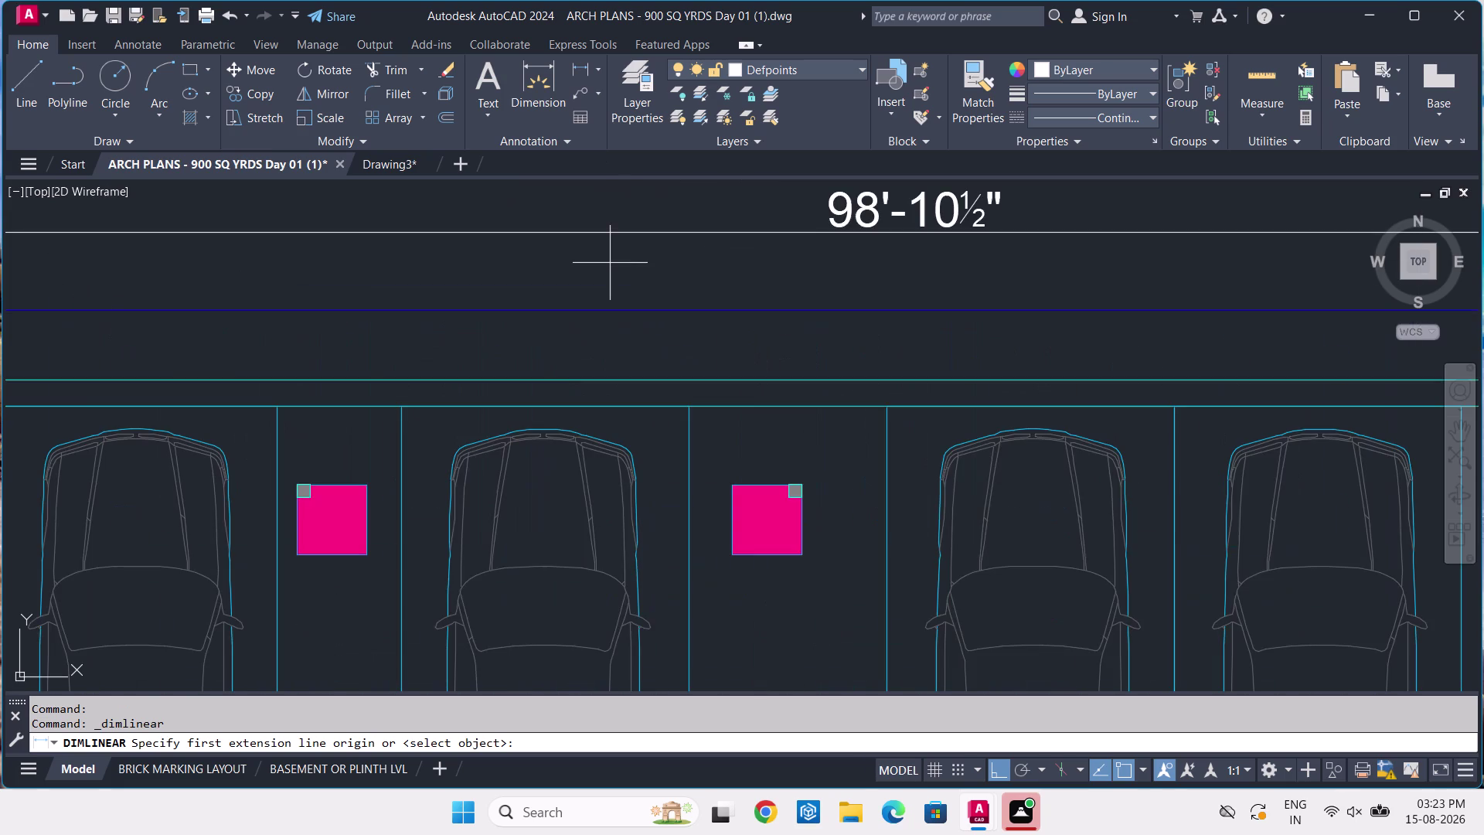
scroll(down, 3)
scroll(up, 3)
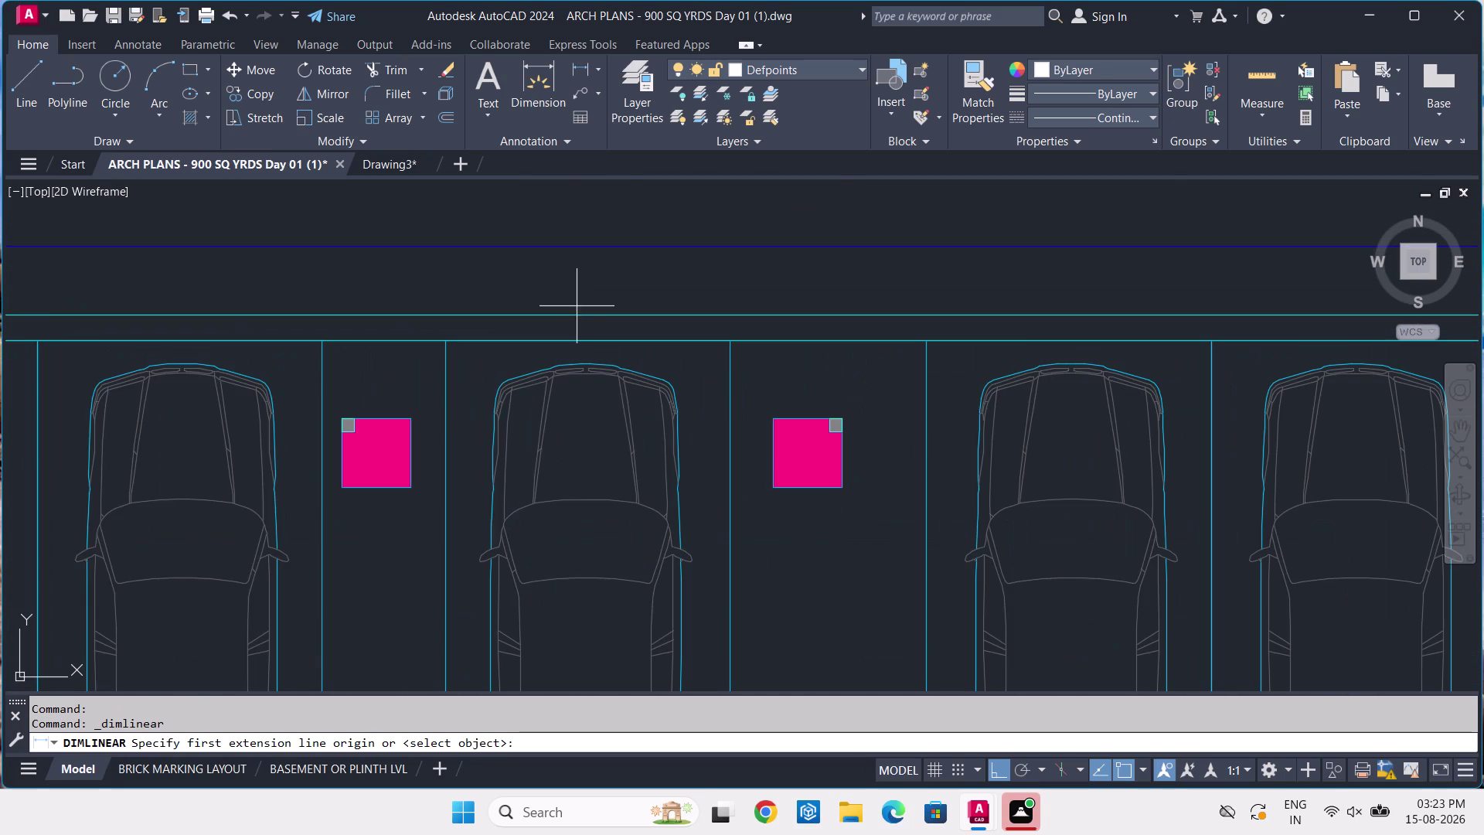
click(451, 338)
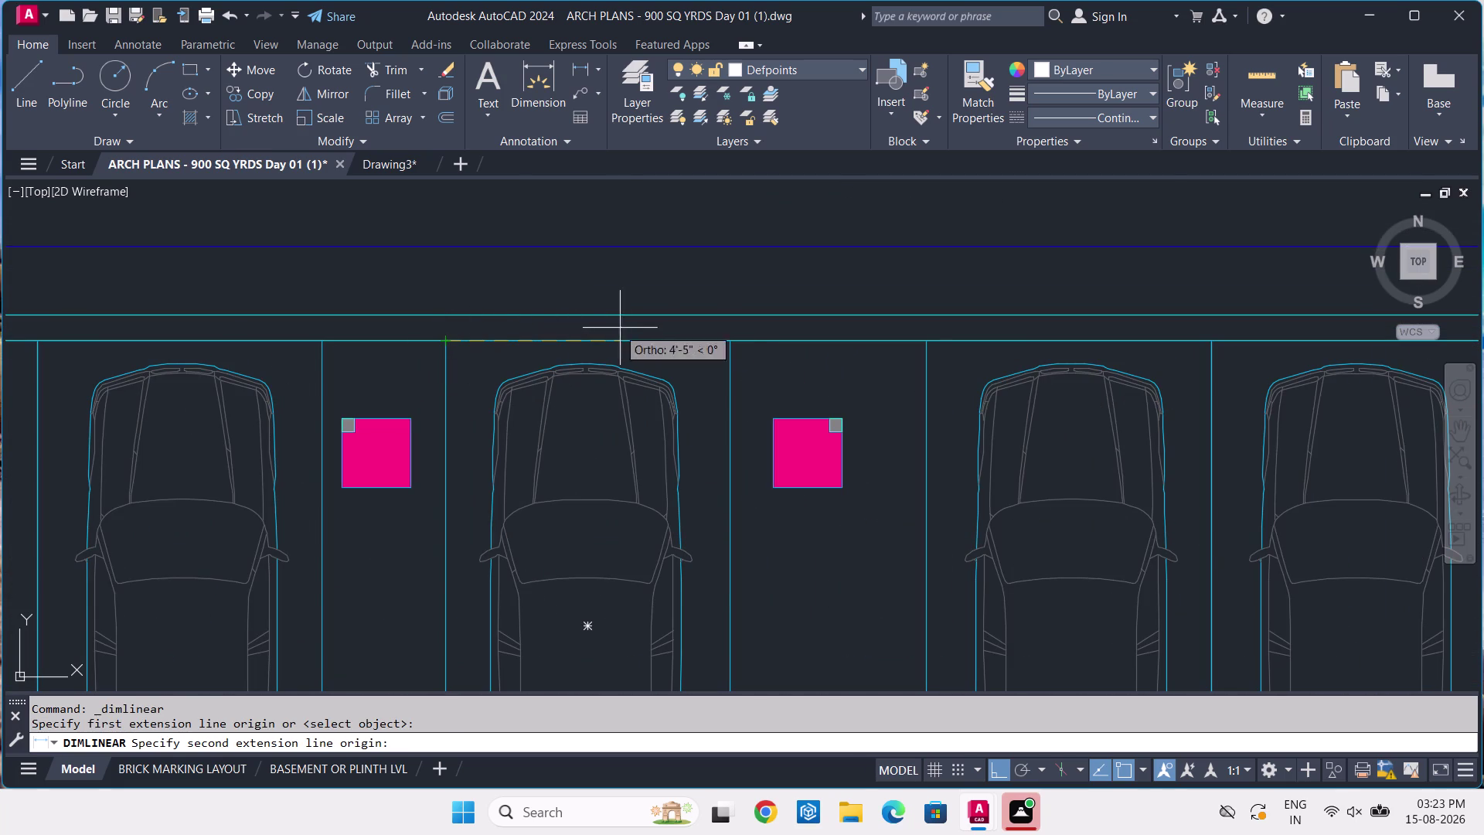
click(735, 339)
click(735, 339)
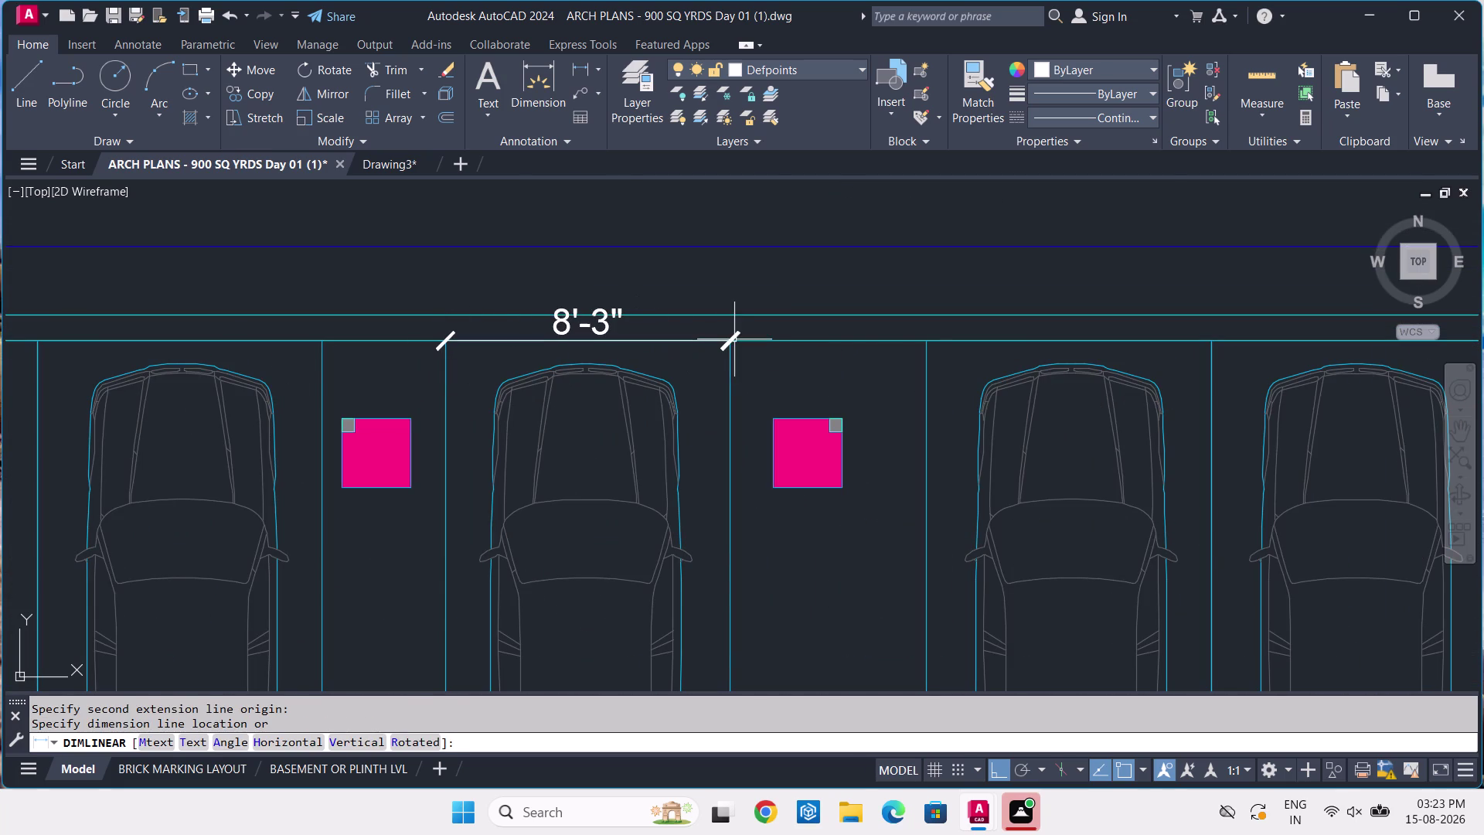
Add a 16'-6" bay depth dimension beside the bay.
key(Return)
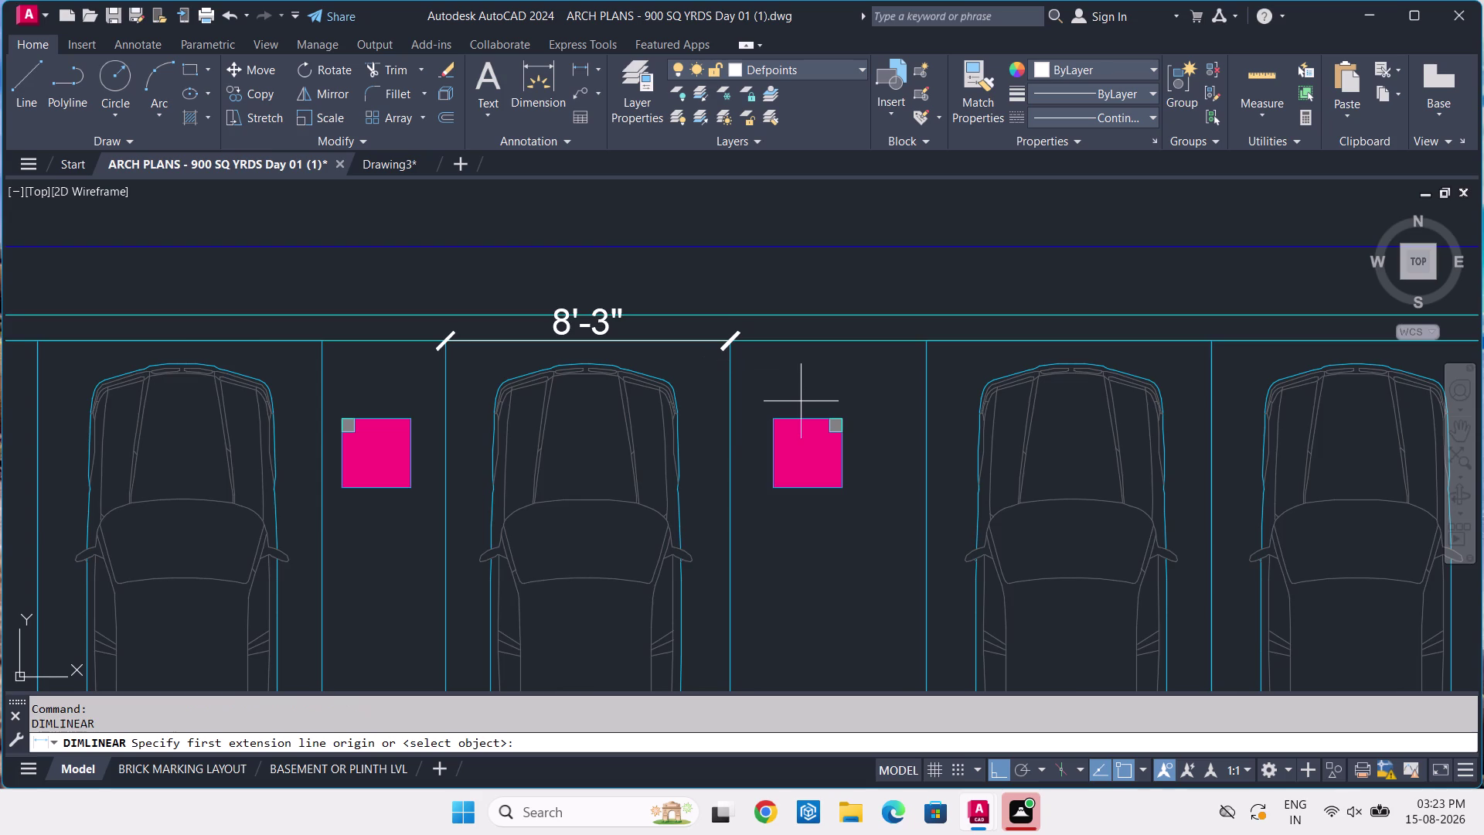
scroll(down, 3)
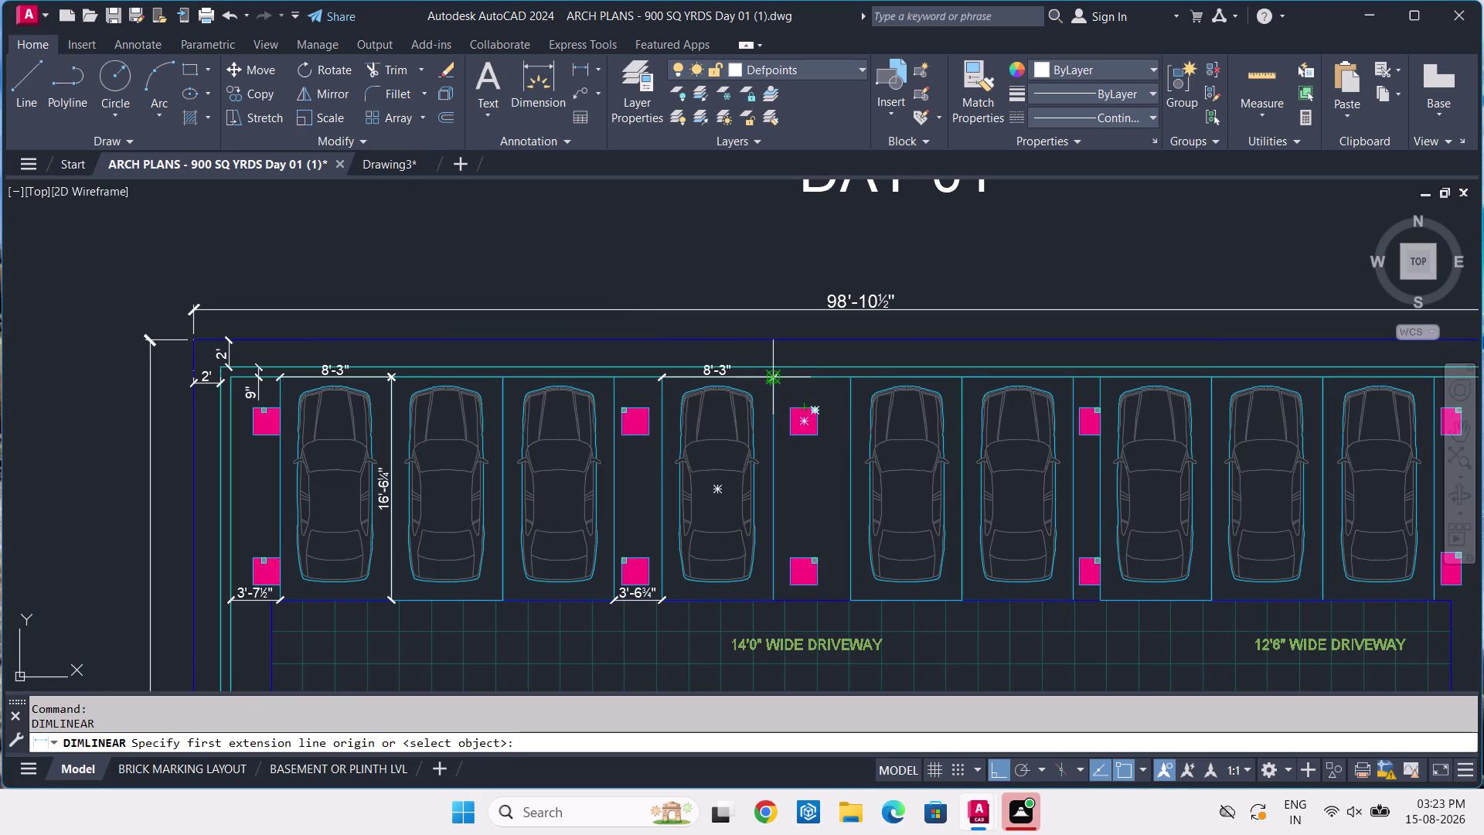
click(776, 381)
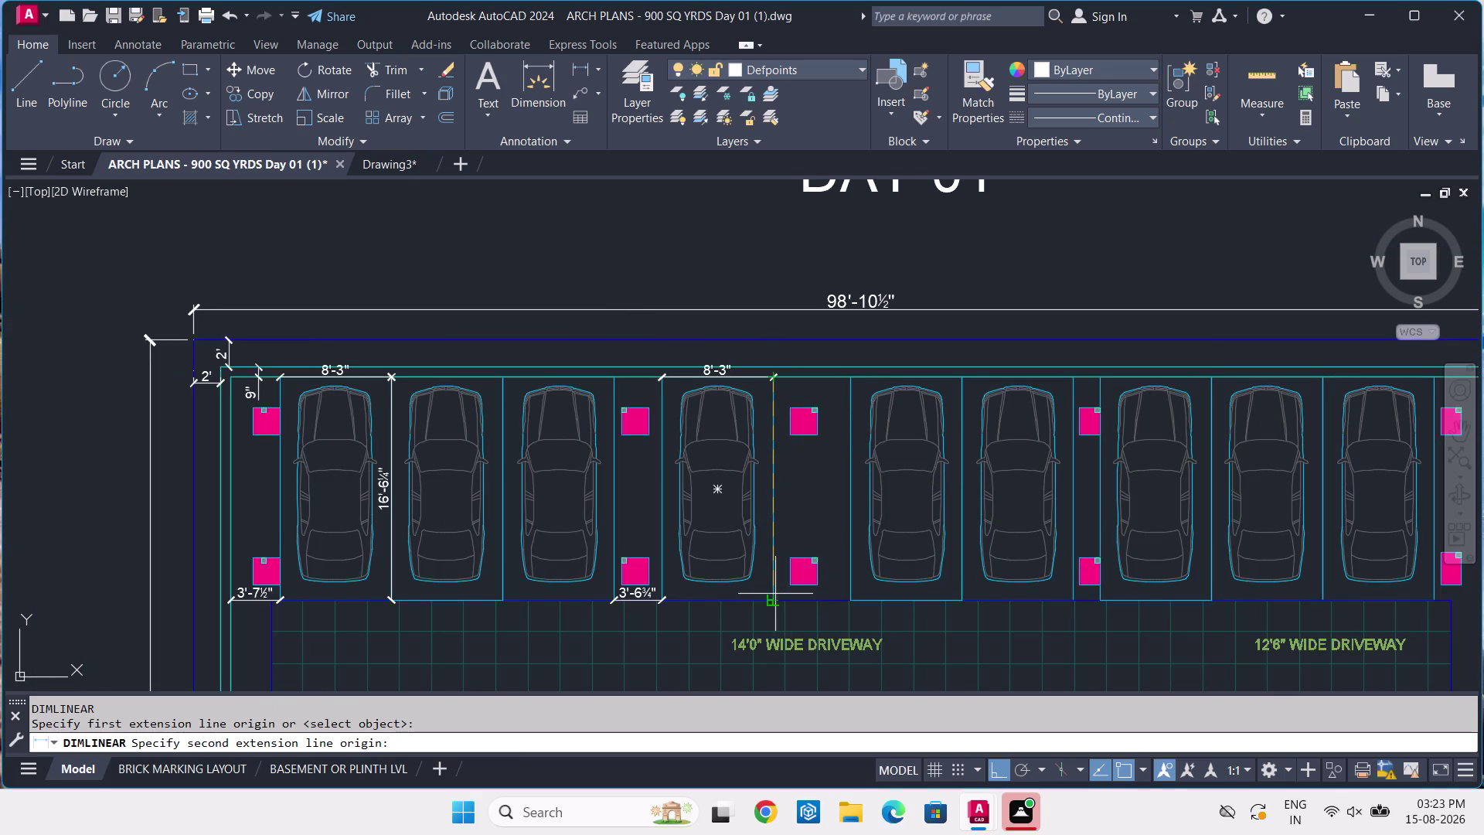
click(771, 599)
click(772, 599)
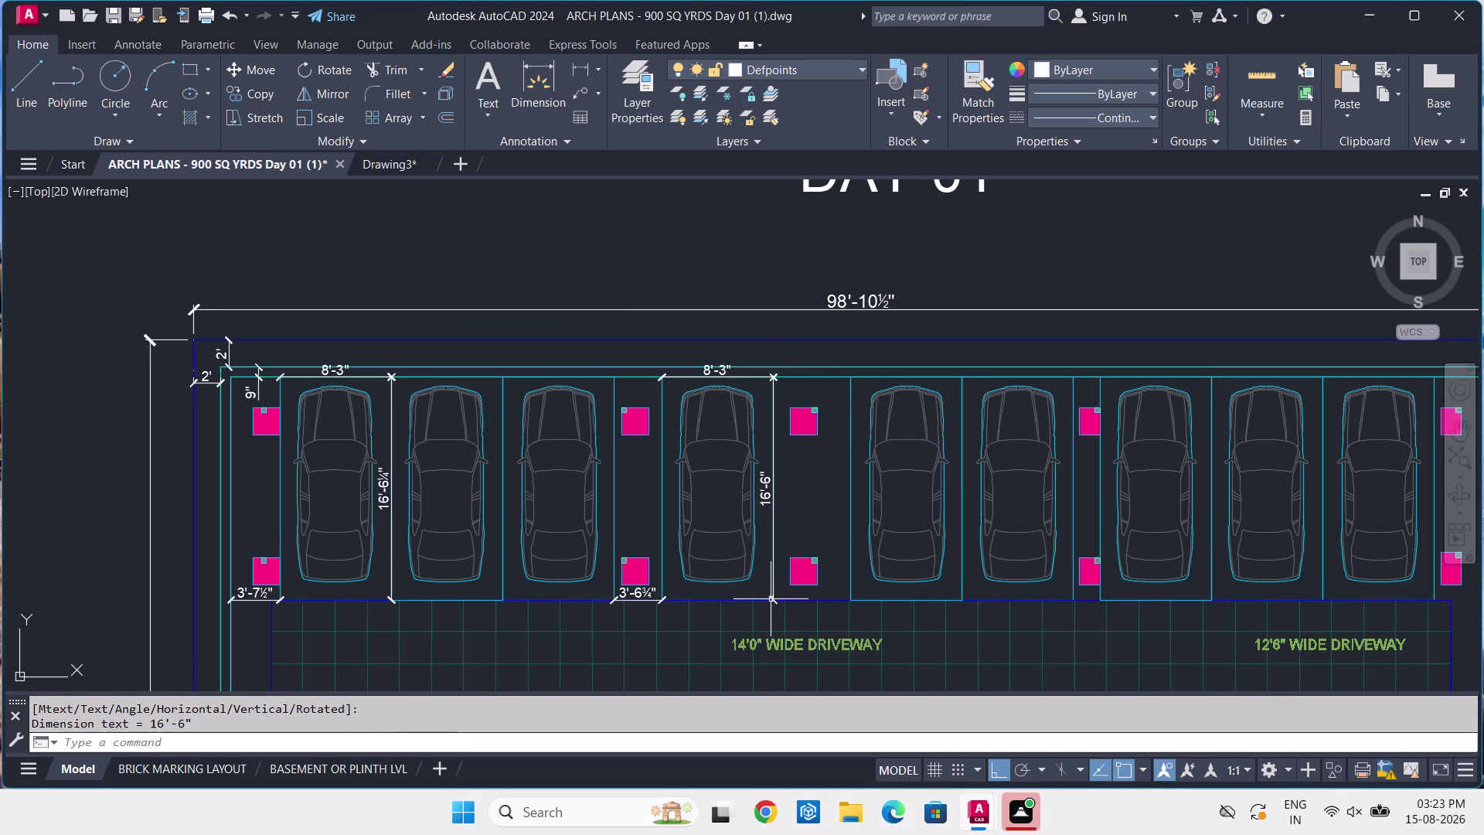
scroll(up, 3)
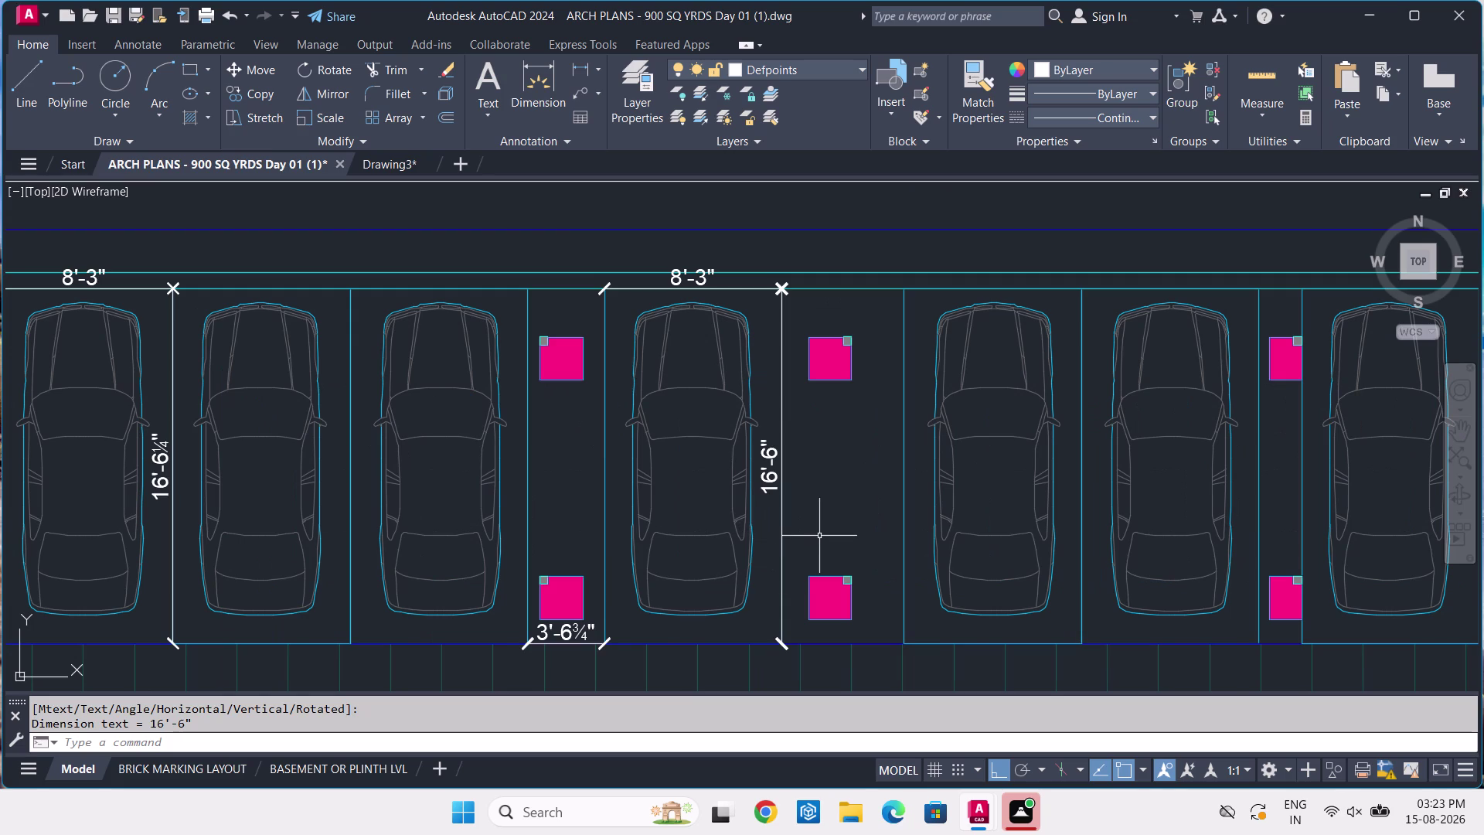
Dimension the next bay divider at 16'-6" and delete the 16'-6¼" dimension.
middle_drag(819, 535, 909, 520)
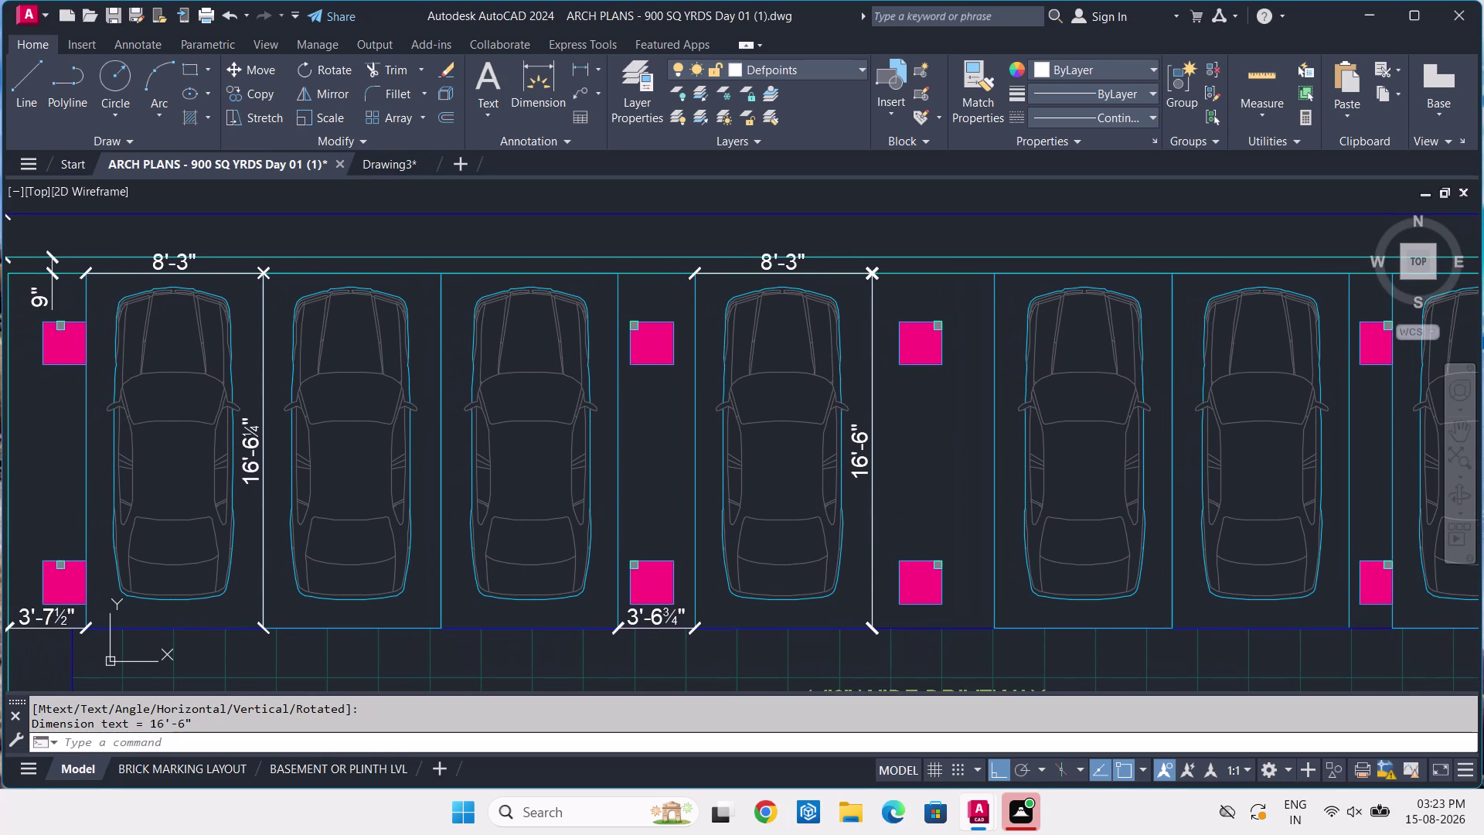
key(Return)
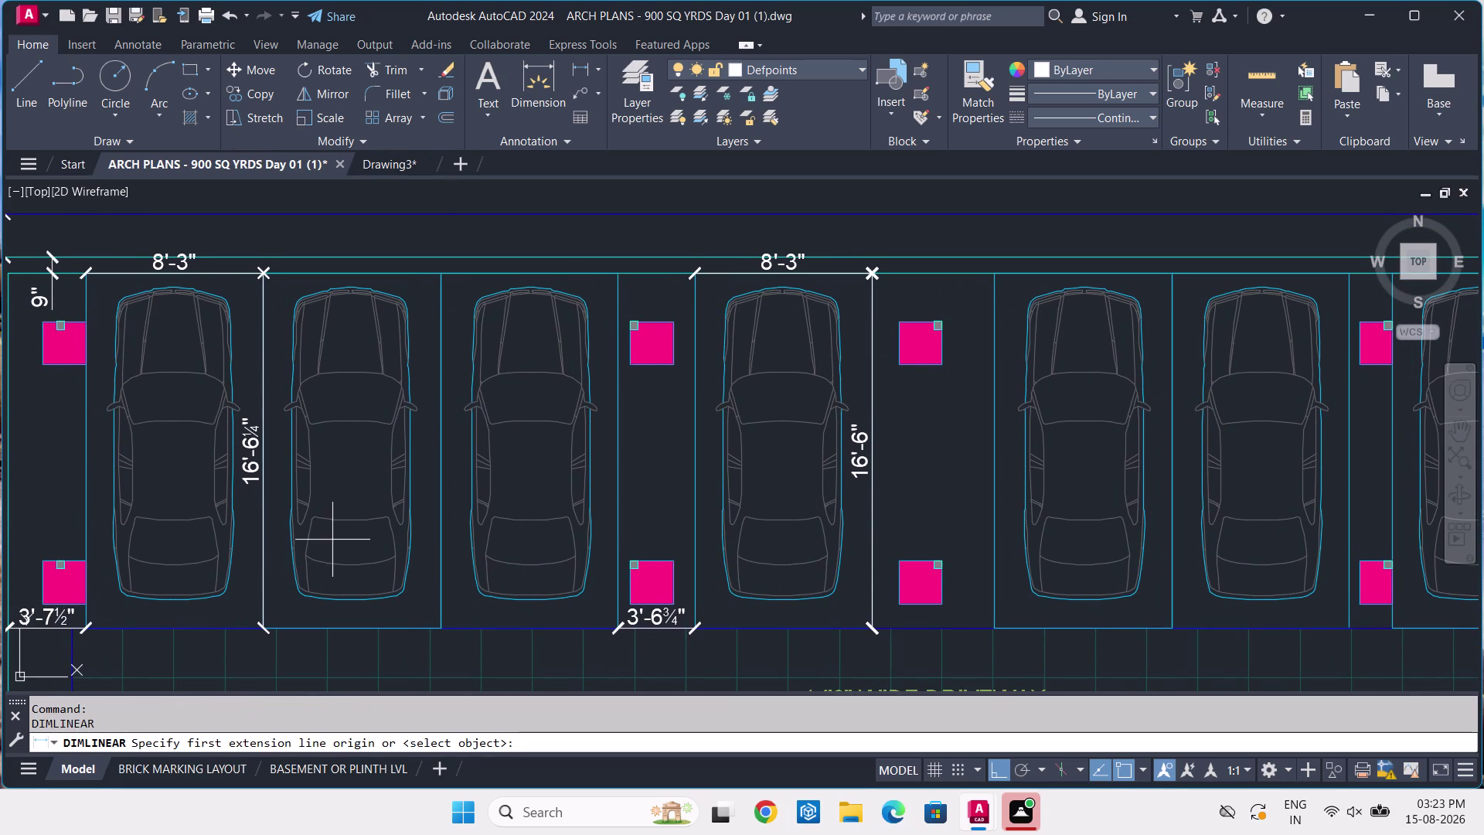
middle_drag(332, 540, 445, 523)
scroll(up, 3)
scroll(up, 3)
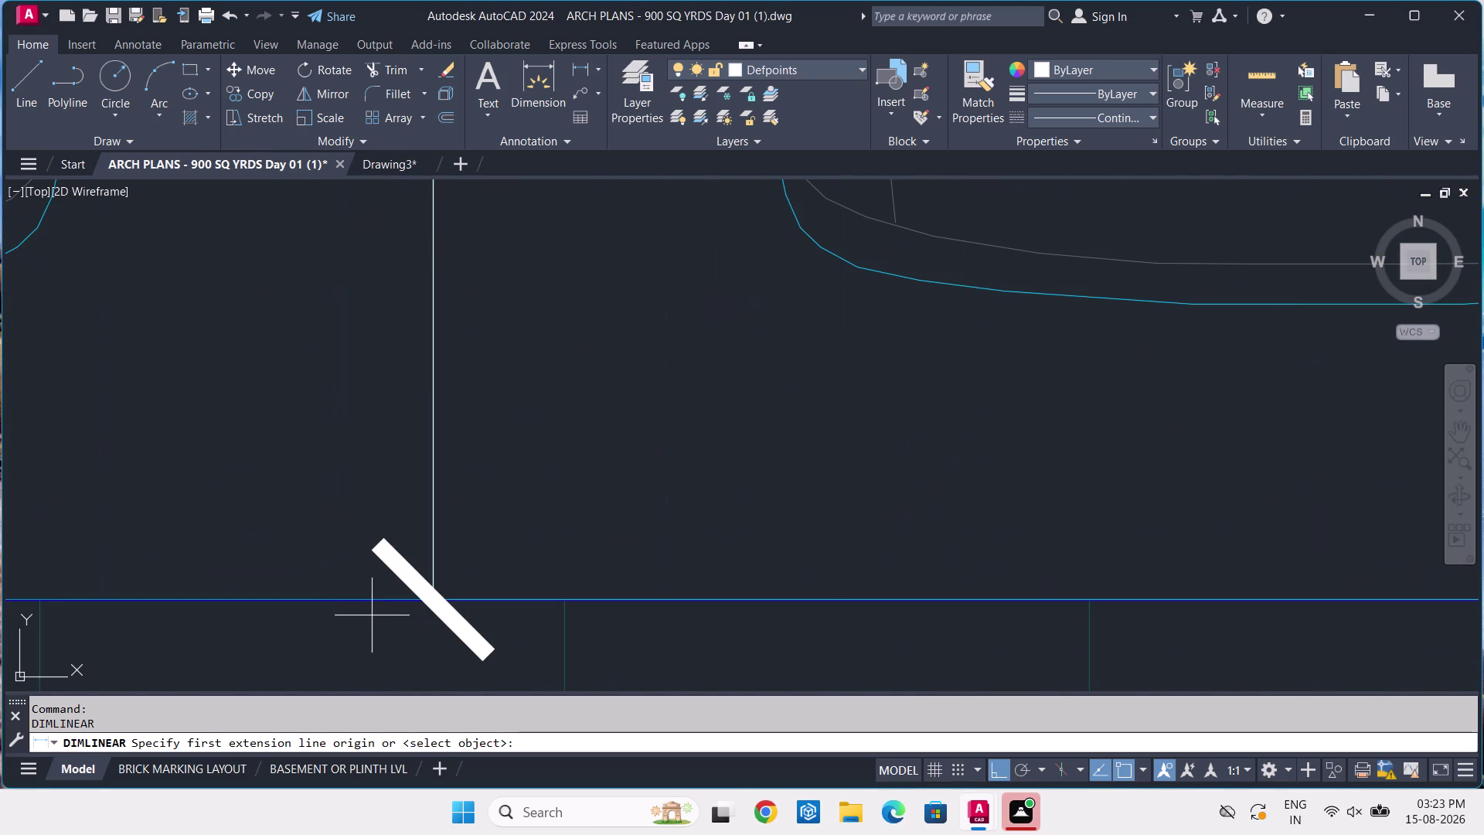
scroll(down, 3)
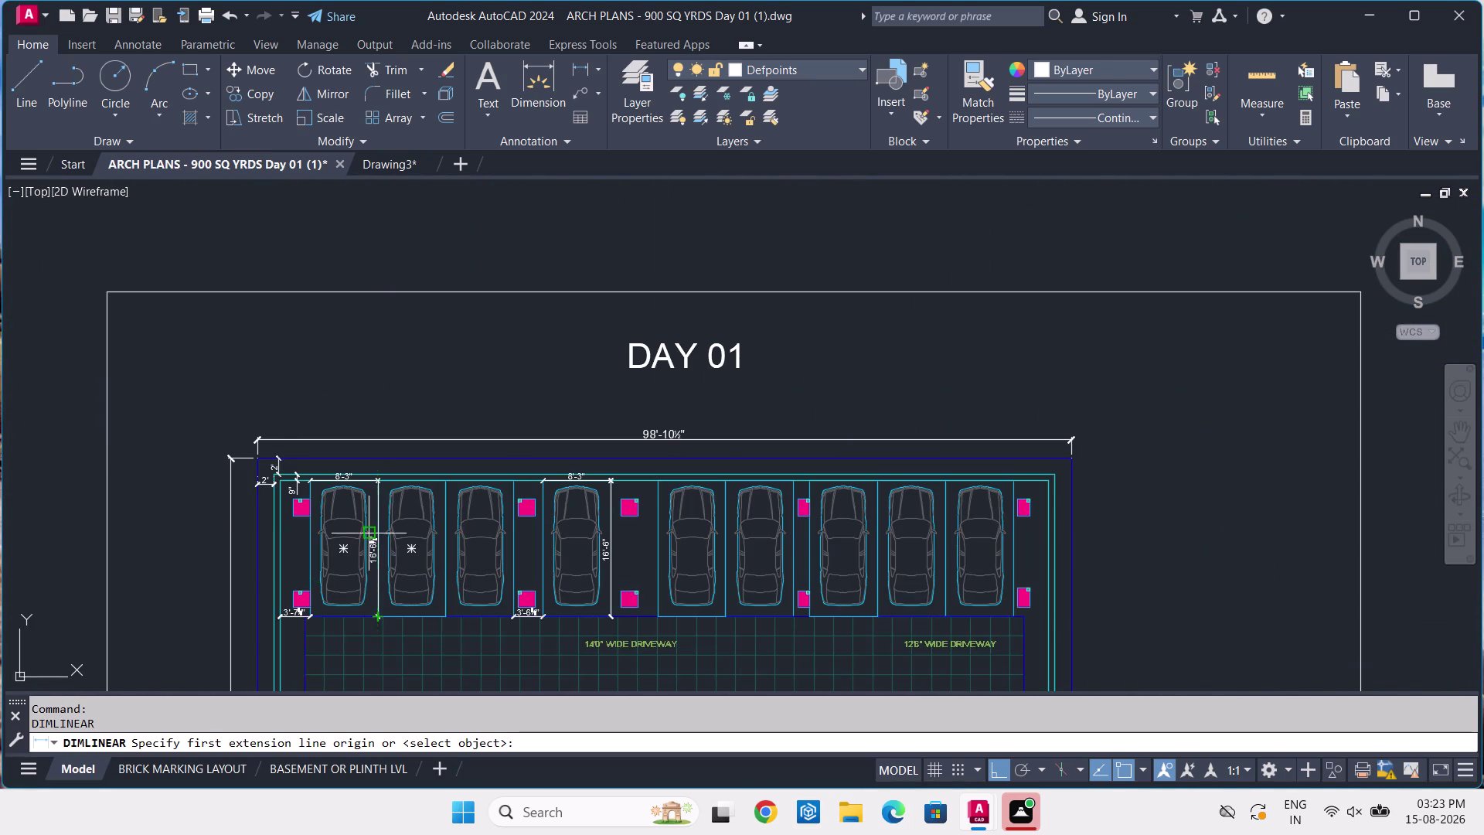
scroll(up, 3)
click(554, 411)
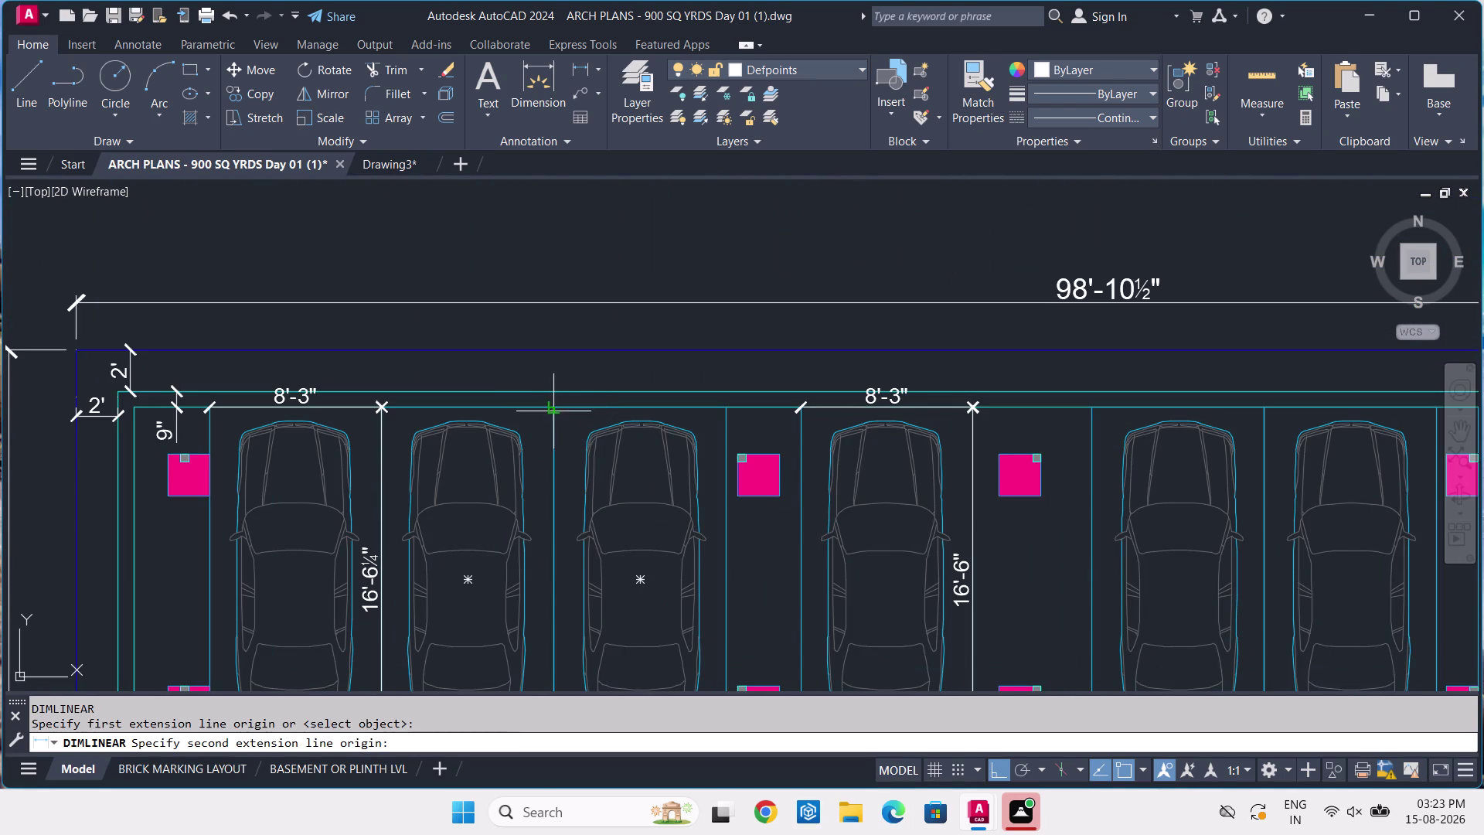
middle_drag(553, 548, 573, 410)
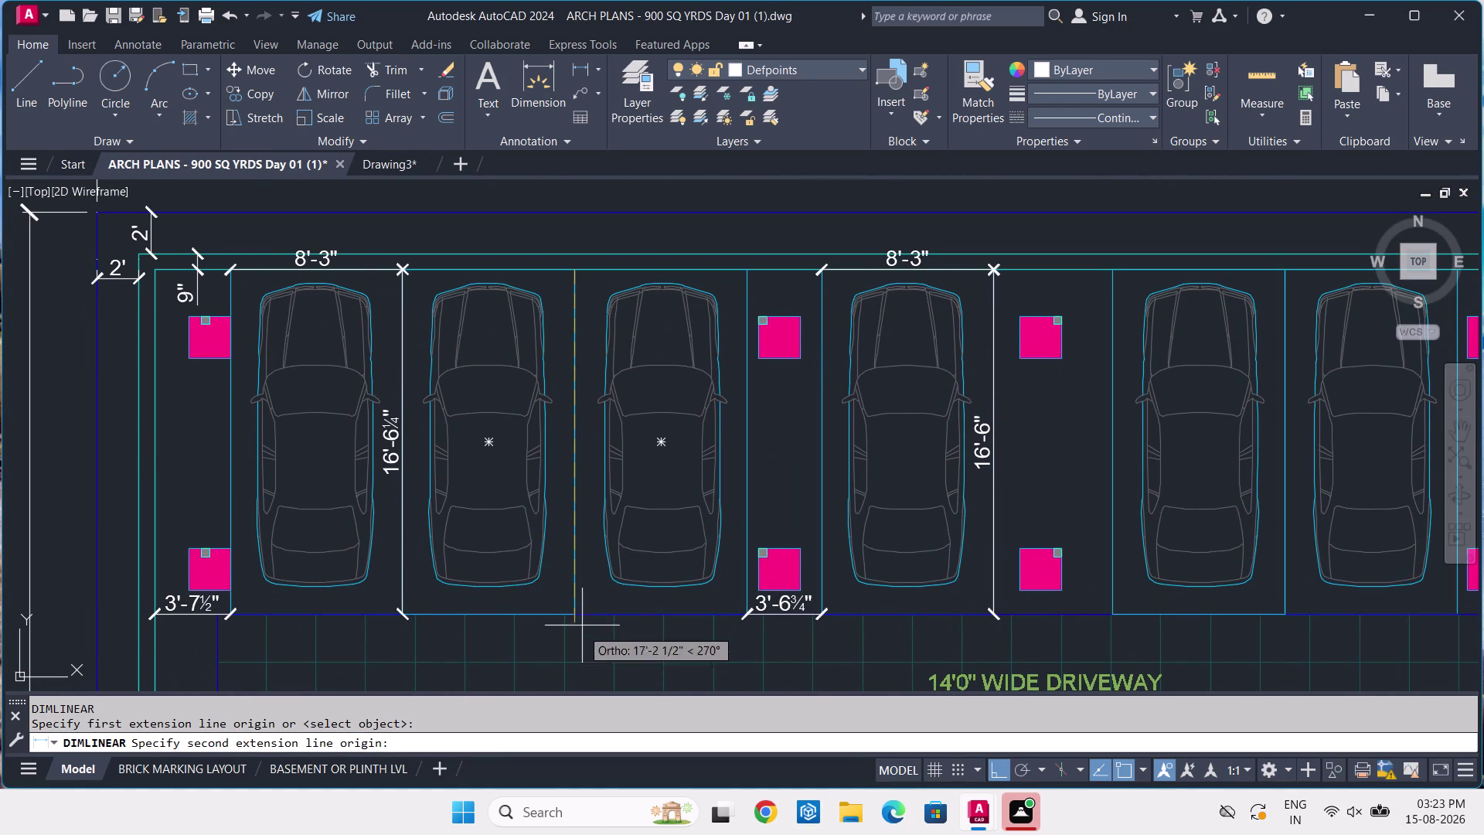
click(576, 610)
click(575, 610)
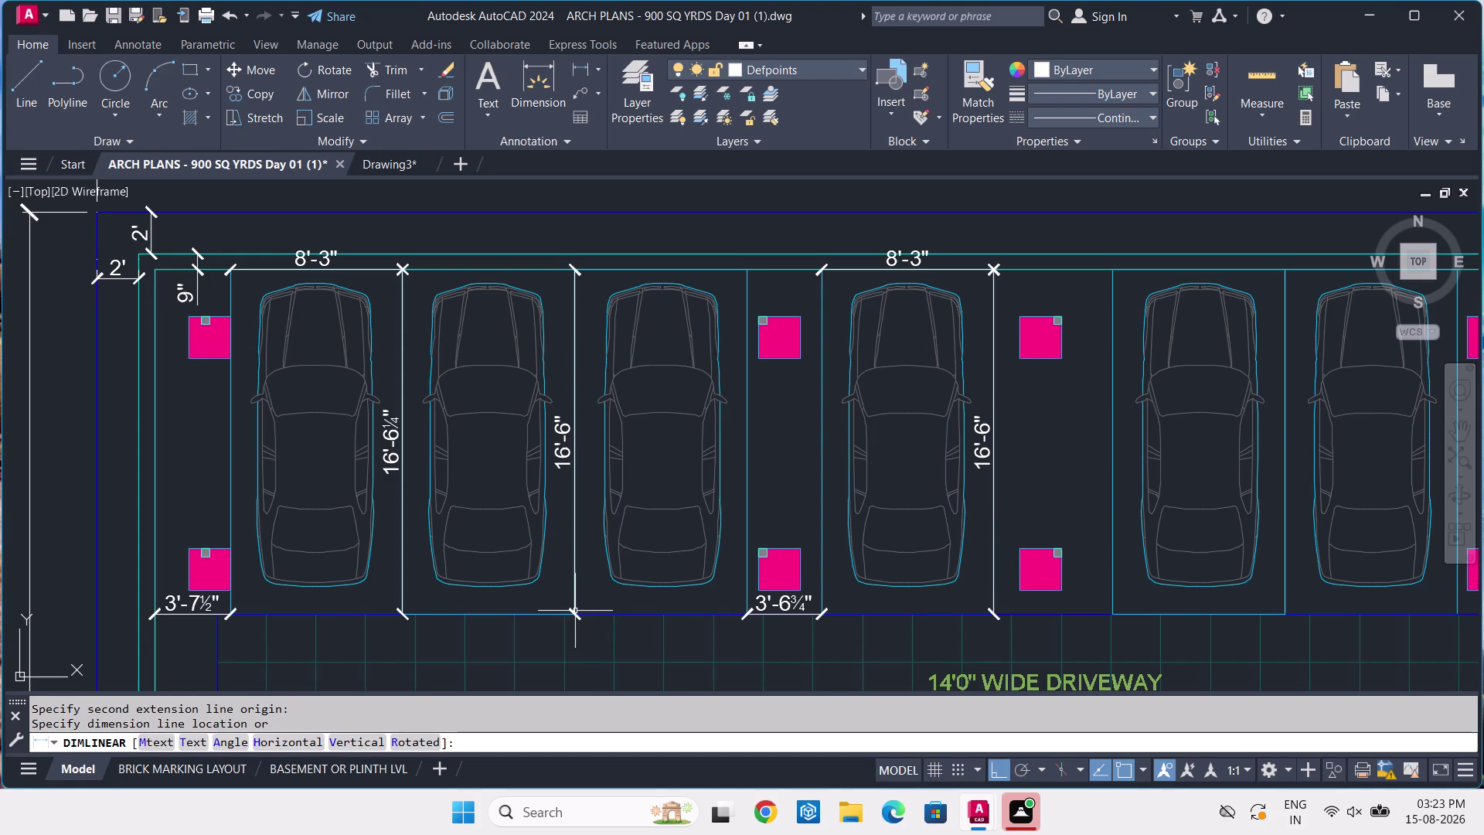
click(398, 471)
key(Delete)
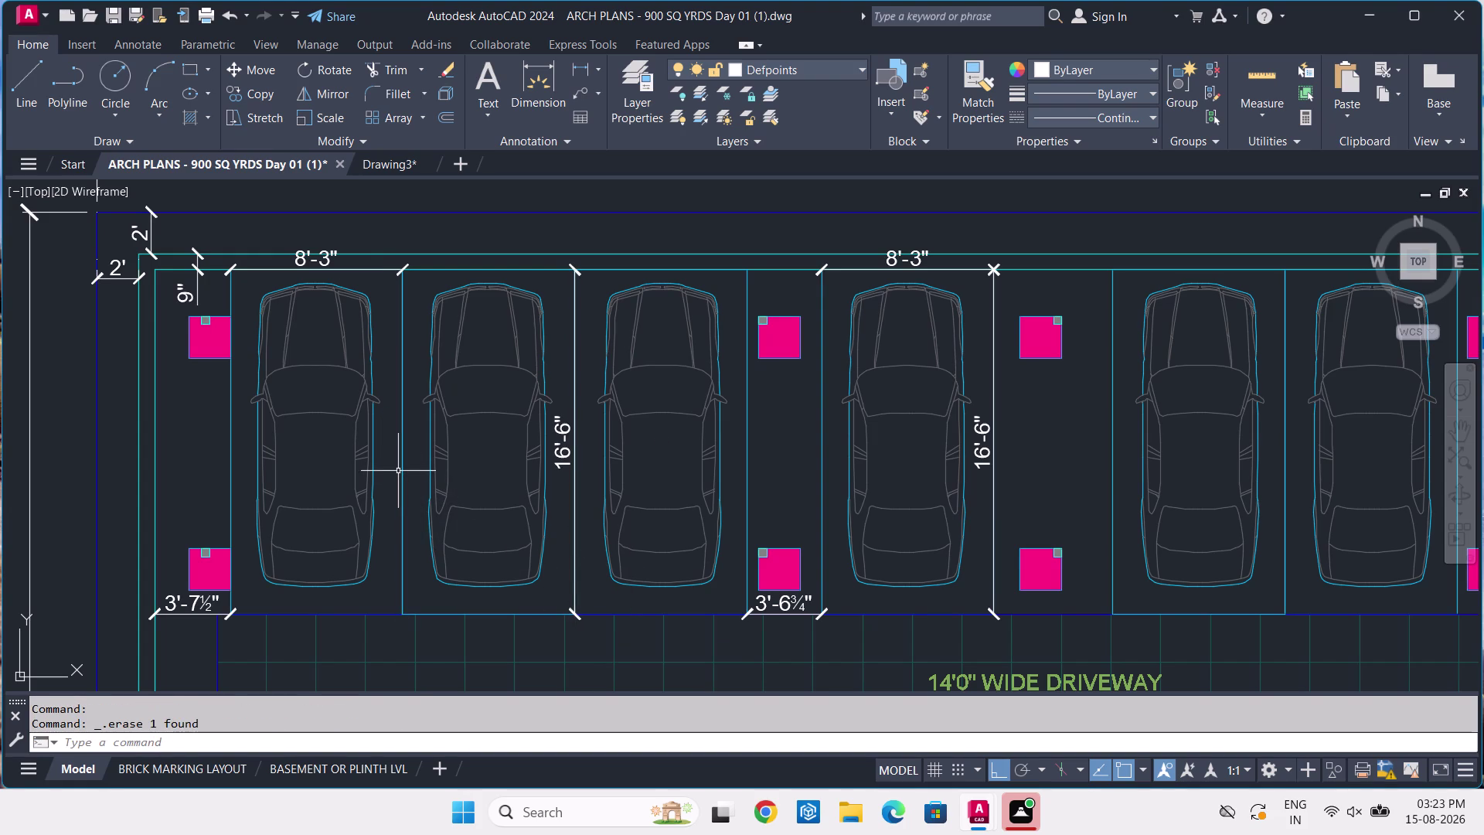
Add a 16'-6" dimension along the first bay divider, then return to Drawing3.
click(584, 69)
scroll(up, 3)
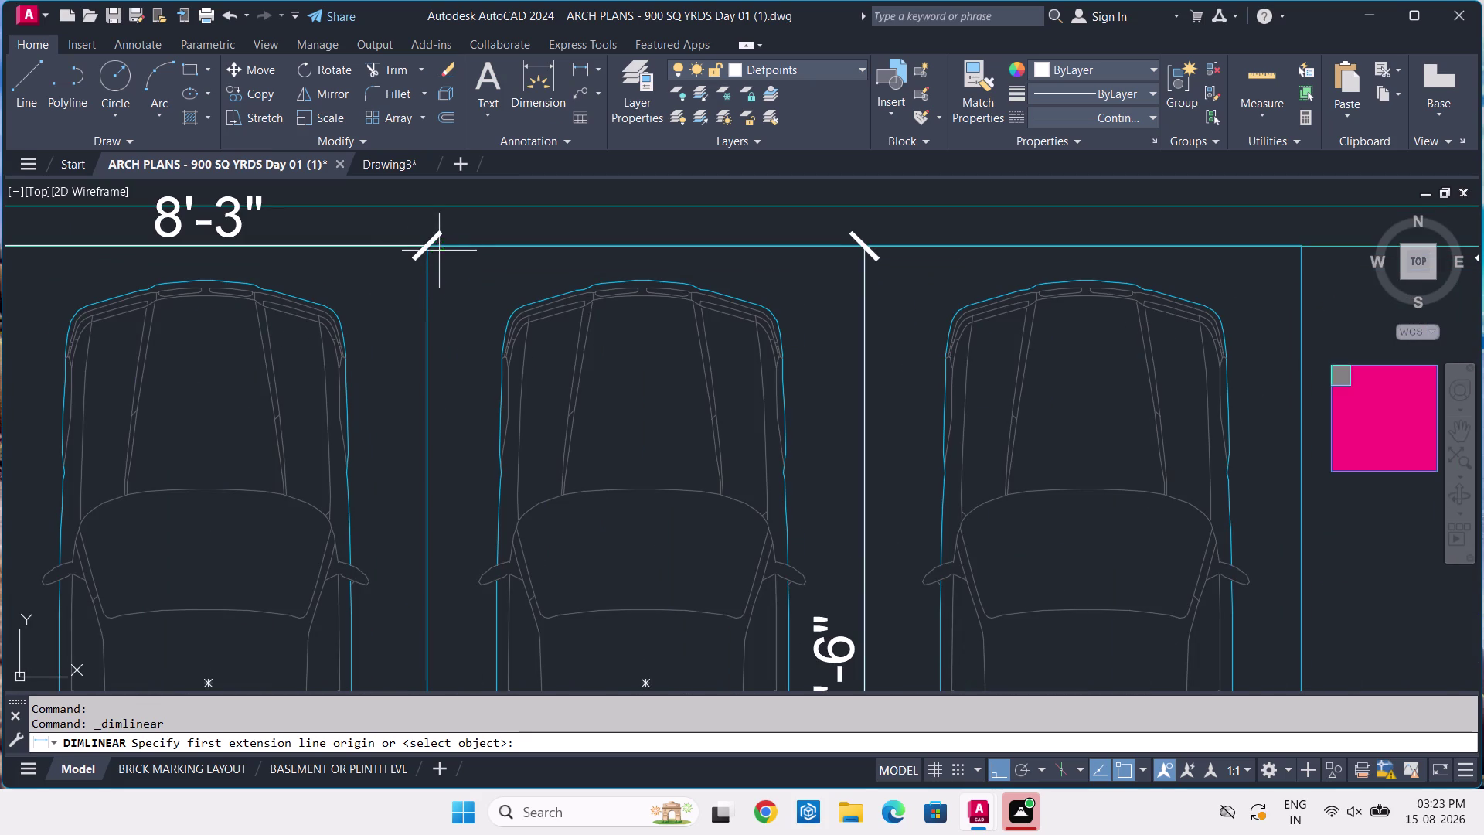
click(427, 250)
scroll(down, 3)
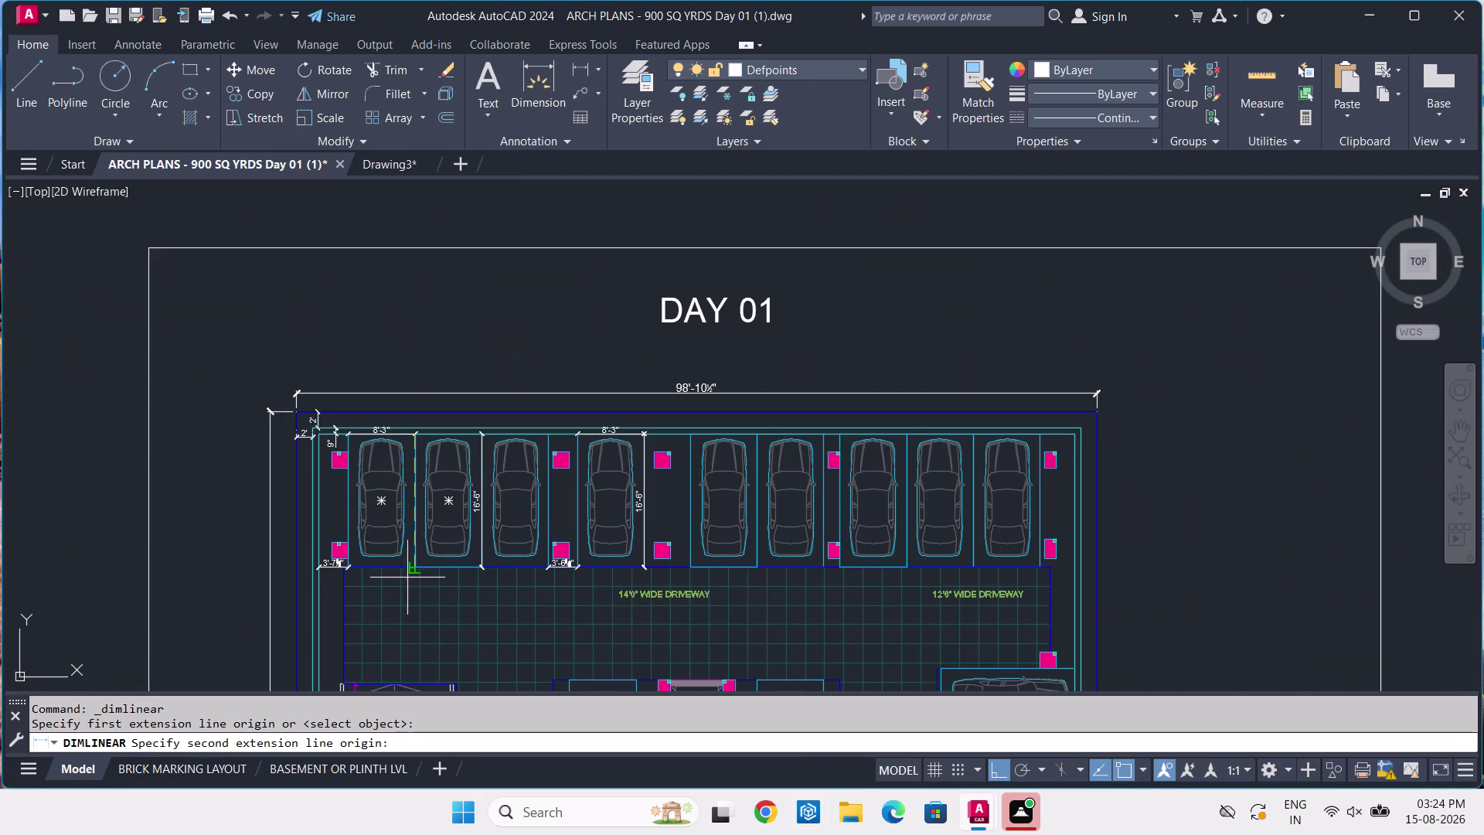
middle_drag(407, 578, 413, 490)
scroll(up, 3)
click(403, 489)
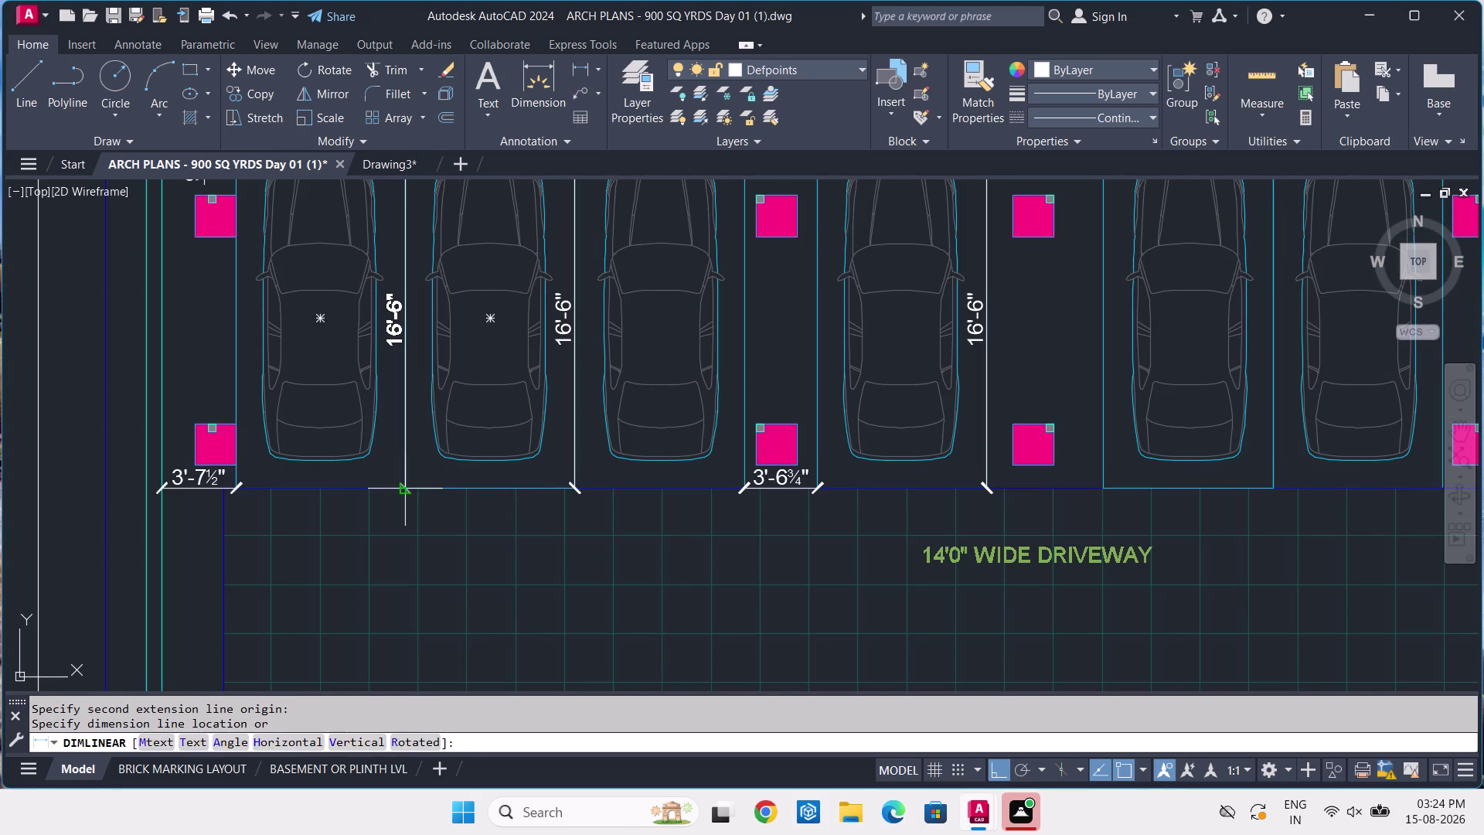
click(402, 489)
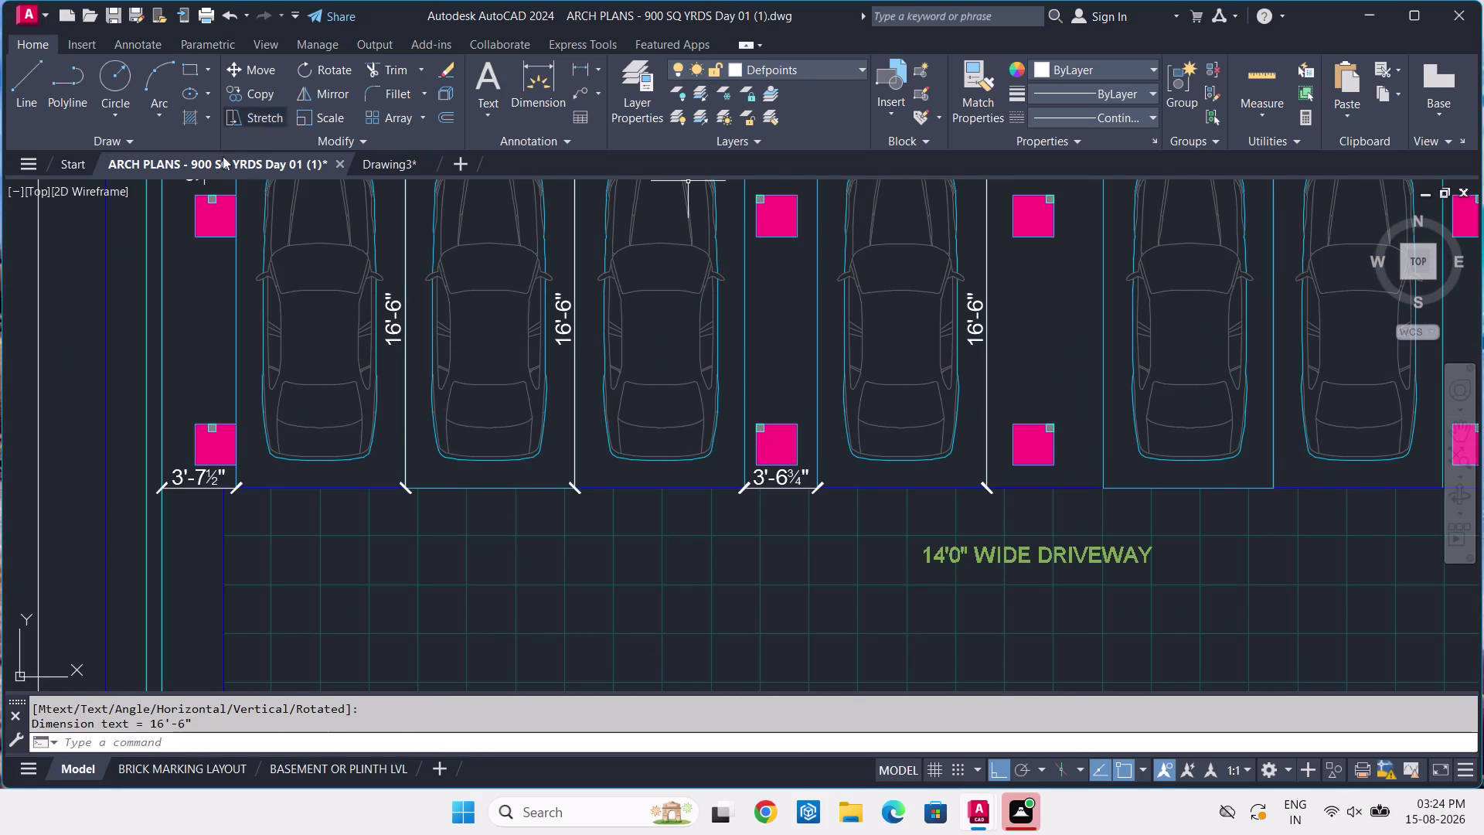
click(376, 165)
scroll(down, 3)
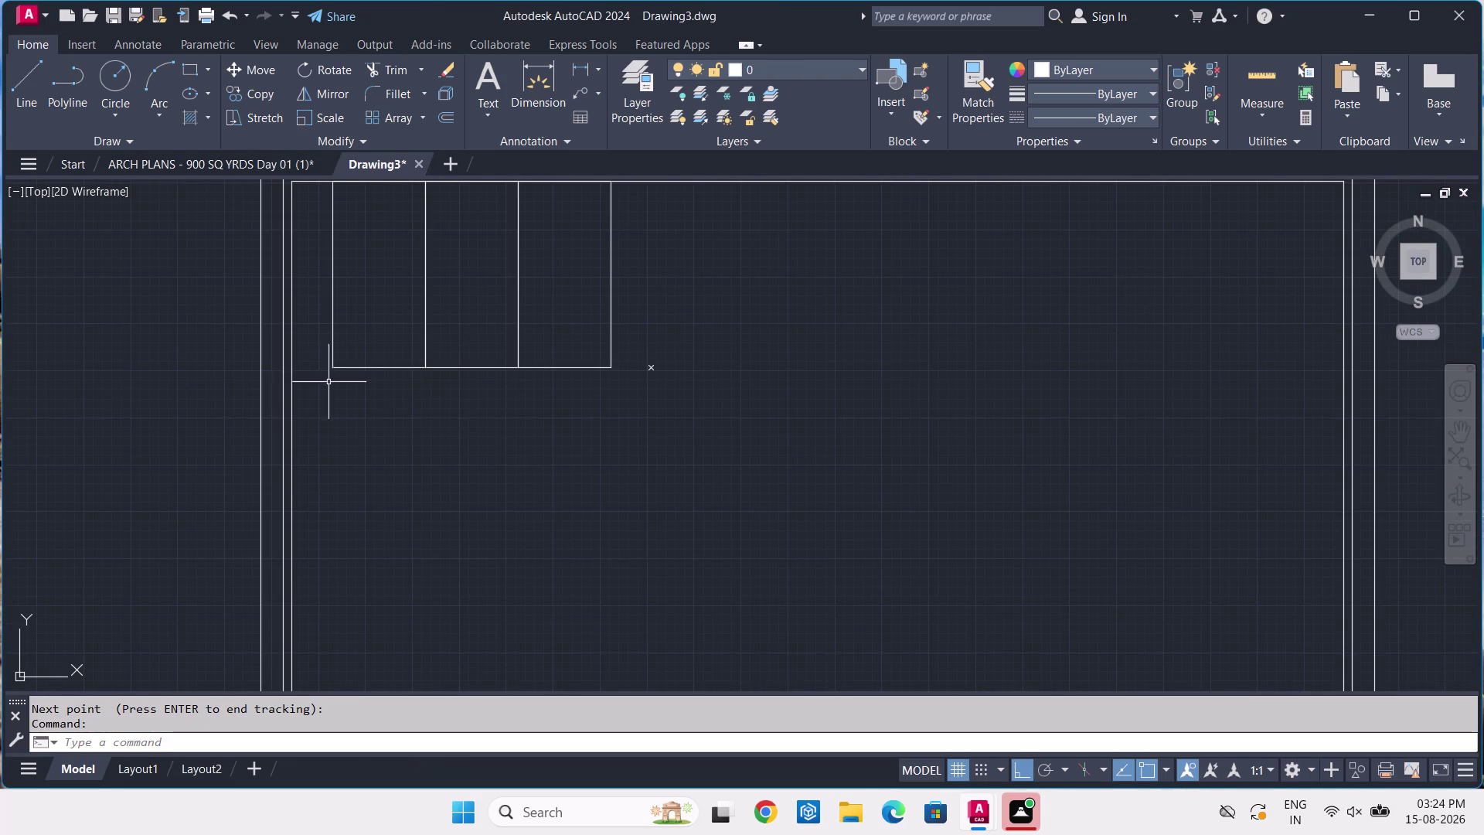
Erase the two copied bay rectangles on the right, keeping only the first bay.
scroll(up, 3)
middle_drag(400, 294, 444, 522)
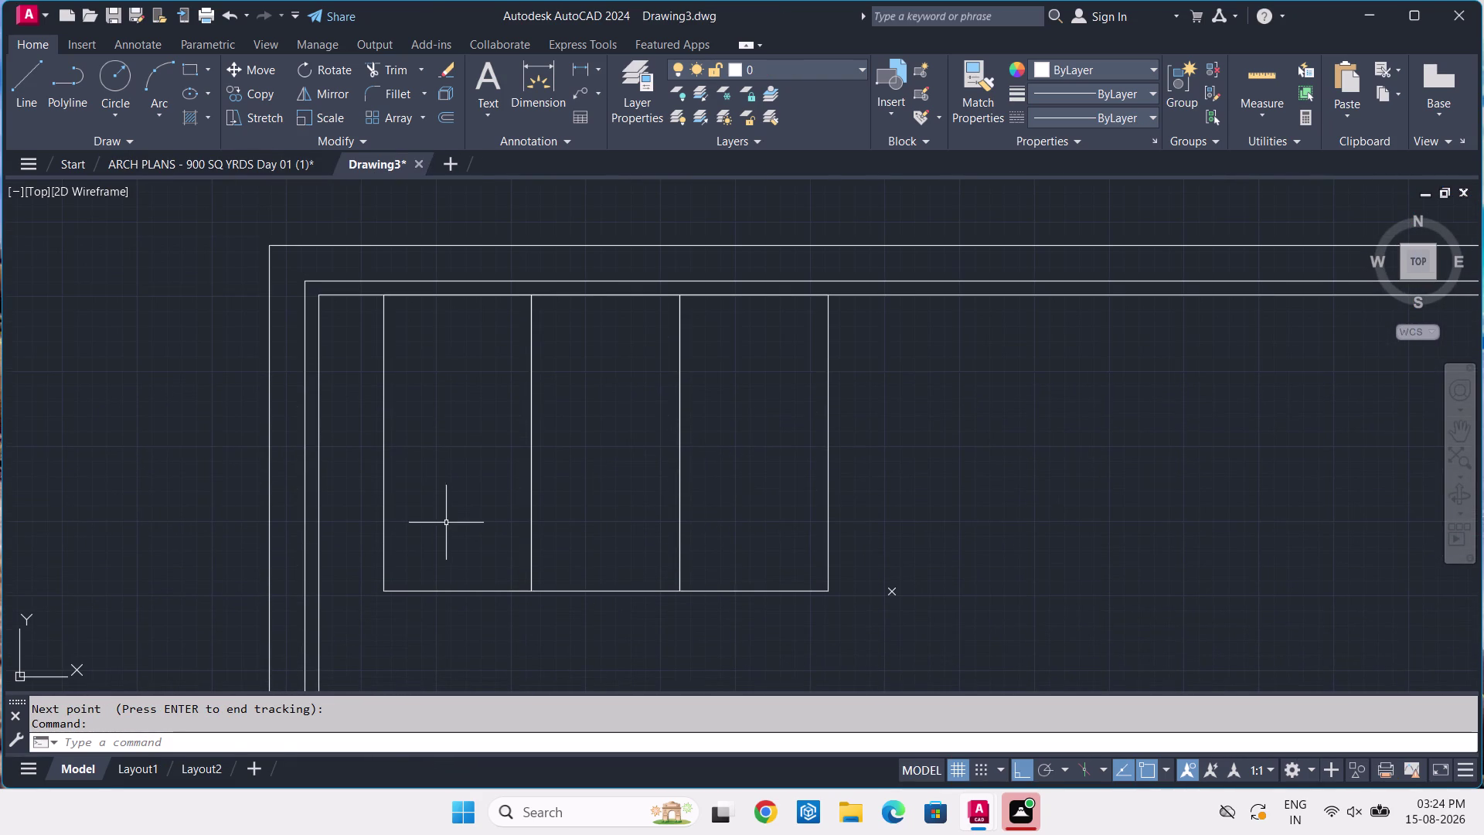
click(860, 472)
click(630, 529)
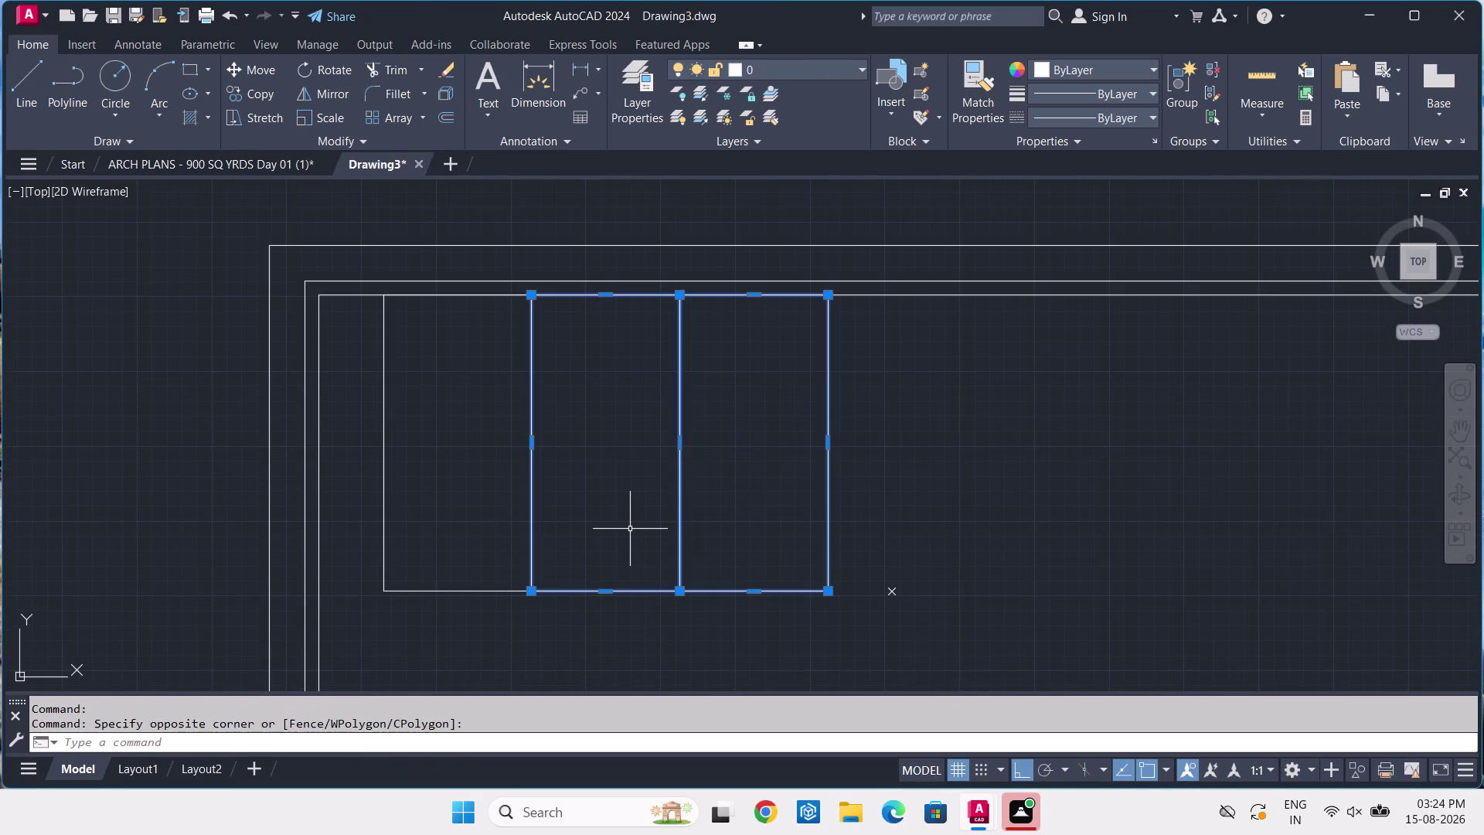
key(Delete)
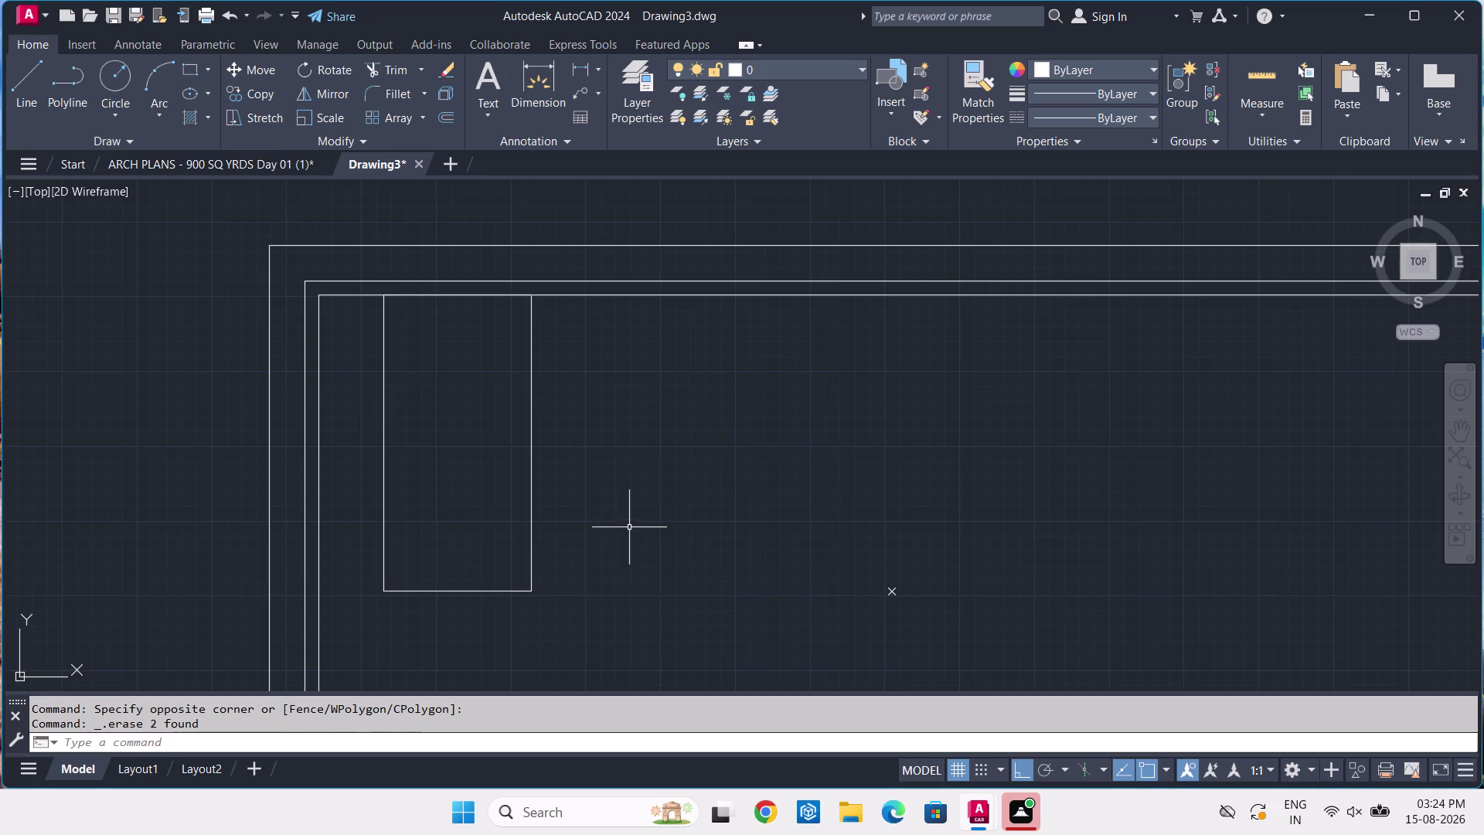
scroll(up, 3)
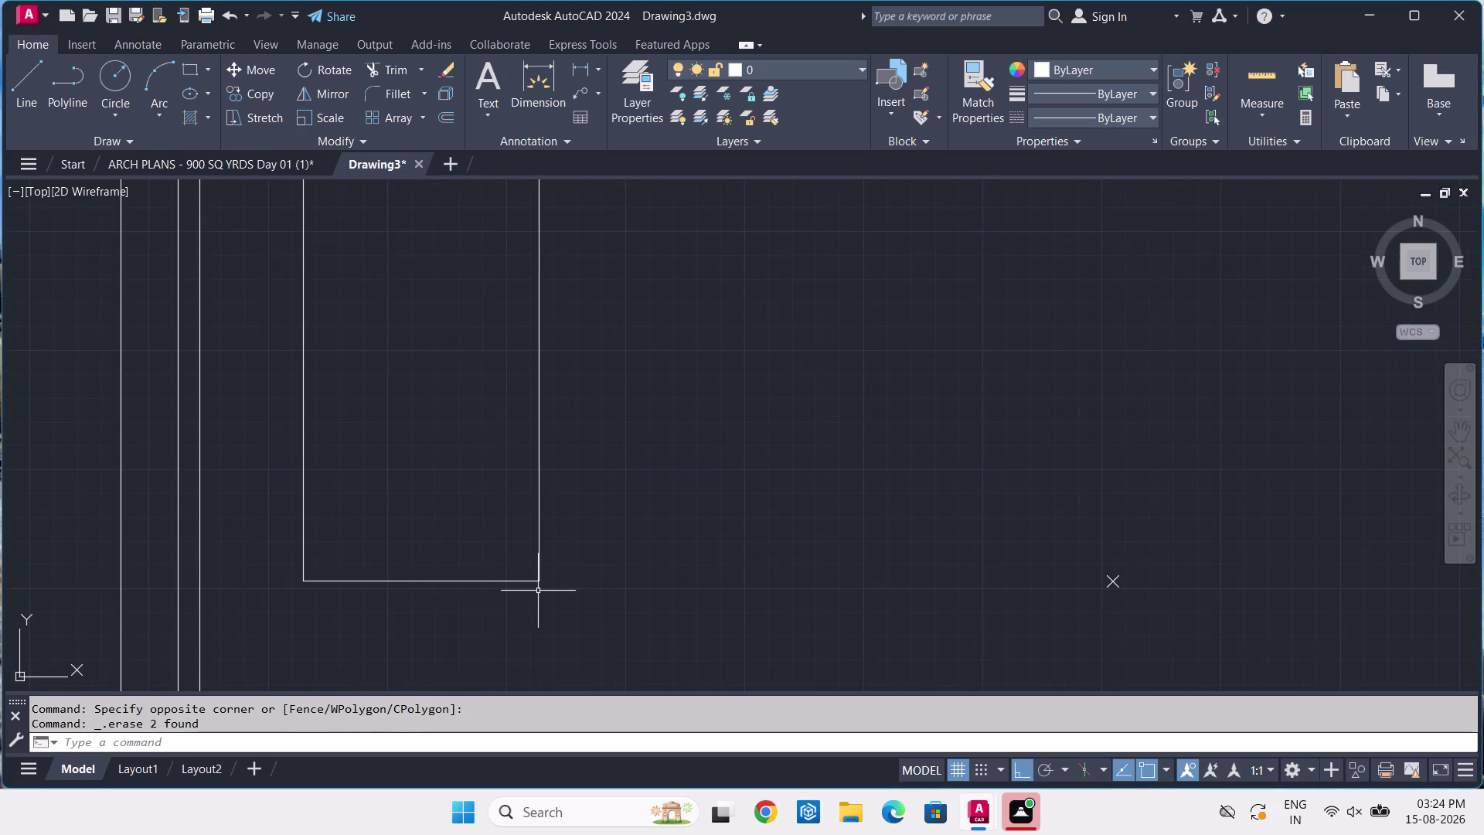
Start a line tracked 1/4" from the bay rectangle's corner.
text(L TK)
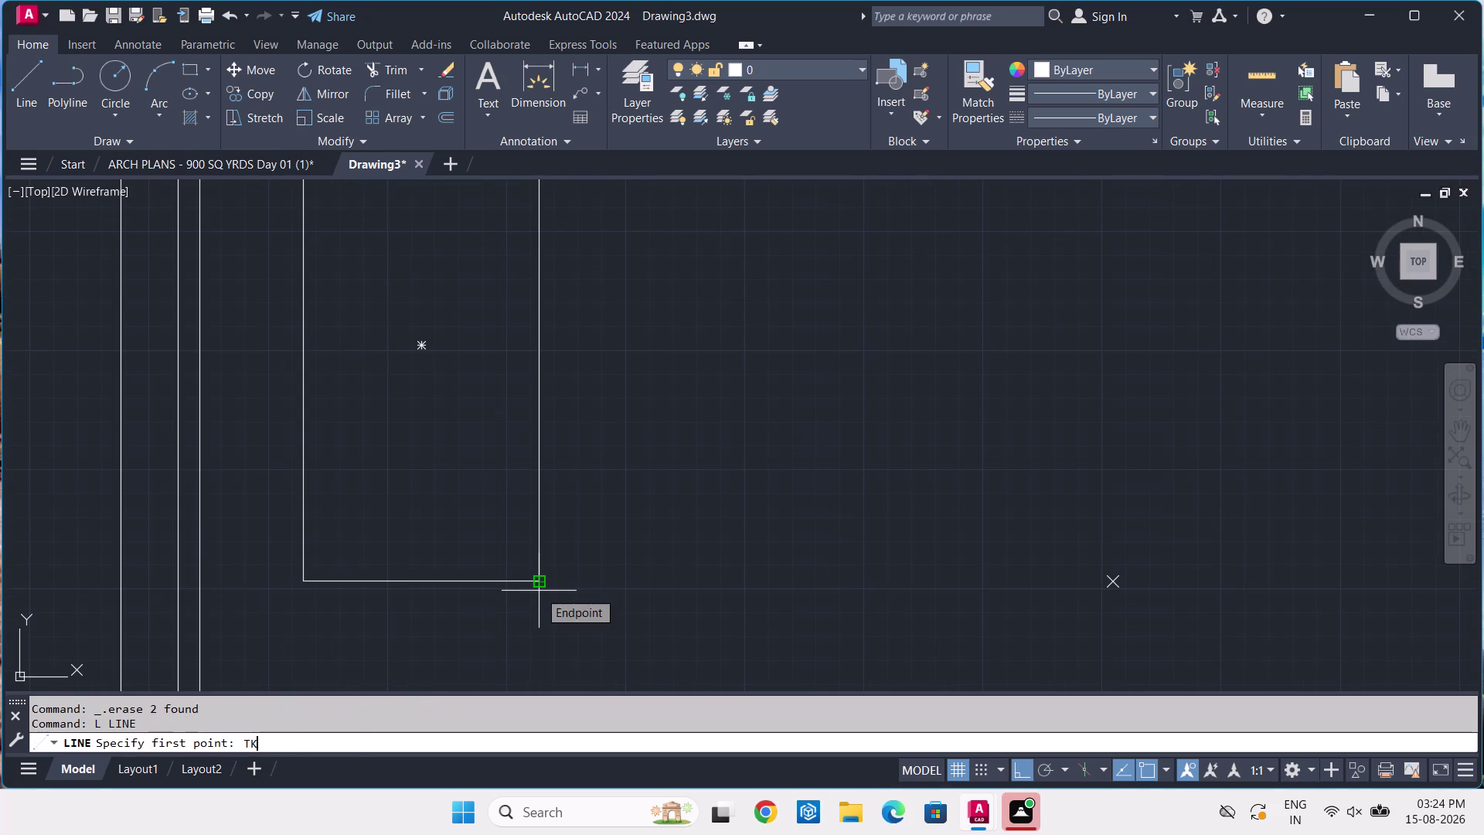
key(space)
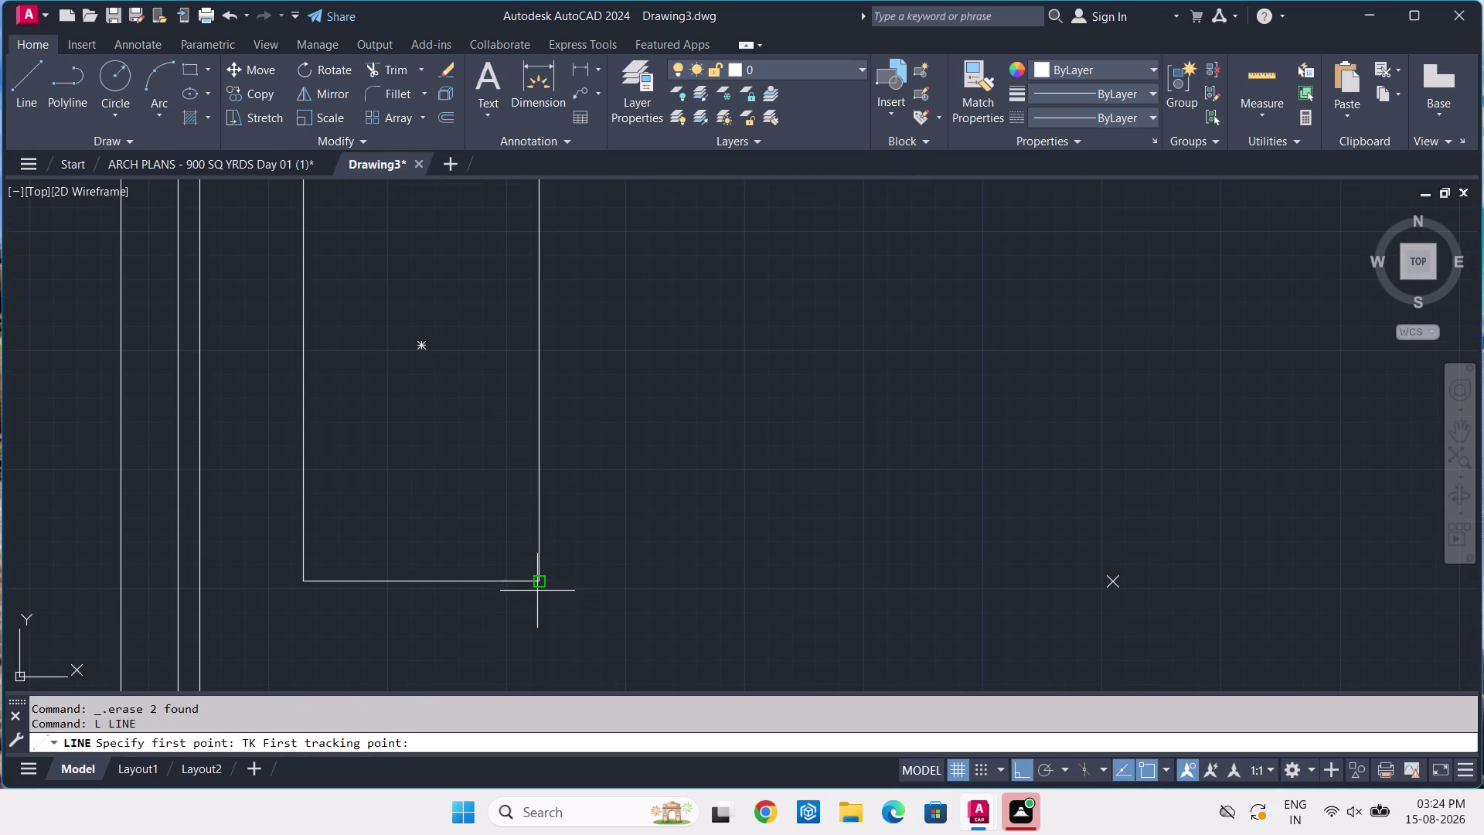
click(536, 580)
text(1)
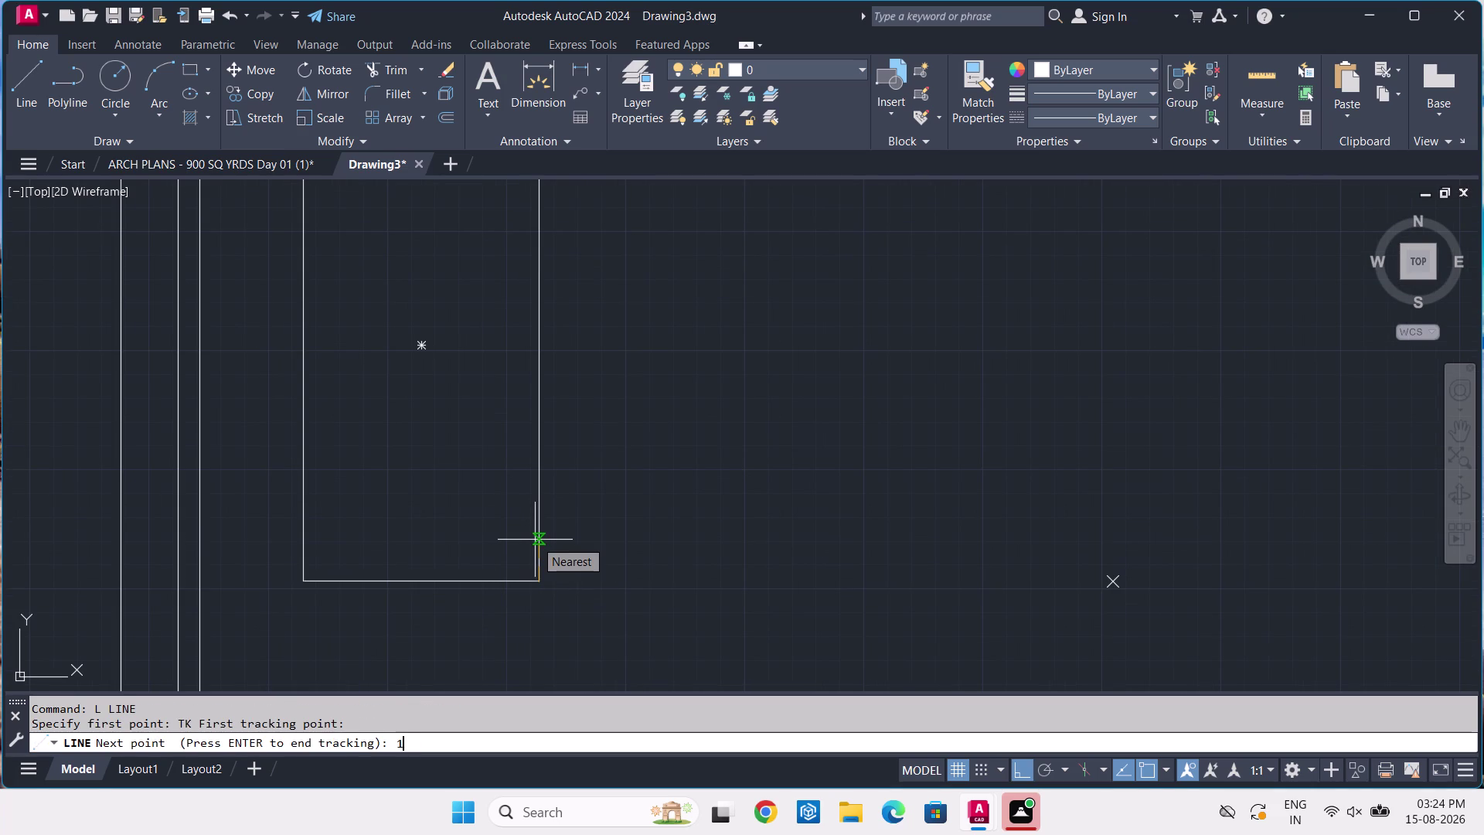
text(/4)
key(Return)
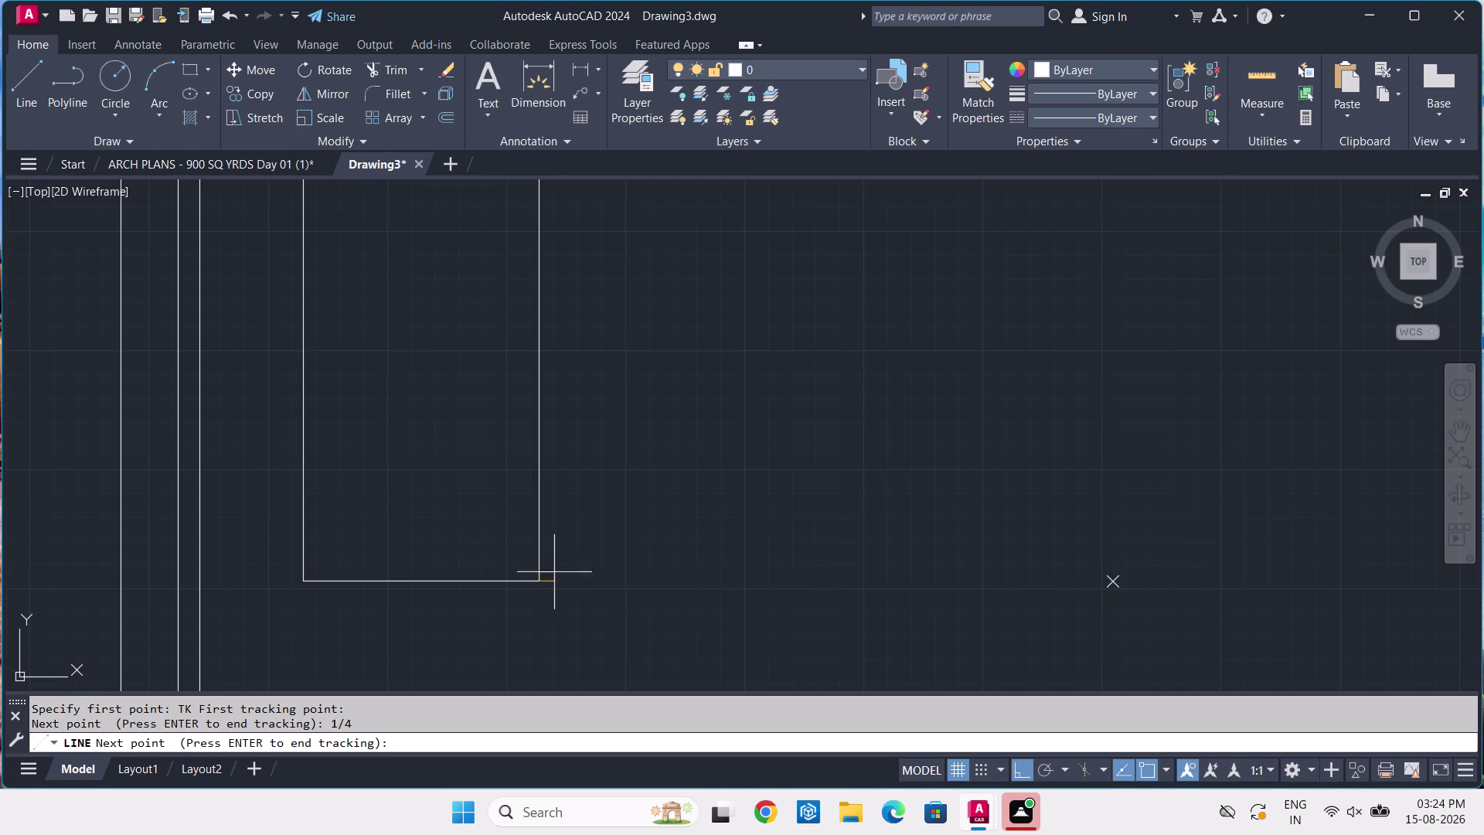
scroll(up, 3)
middle_drag(491, 582, 215, 157)
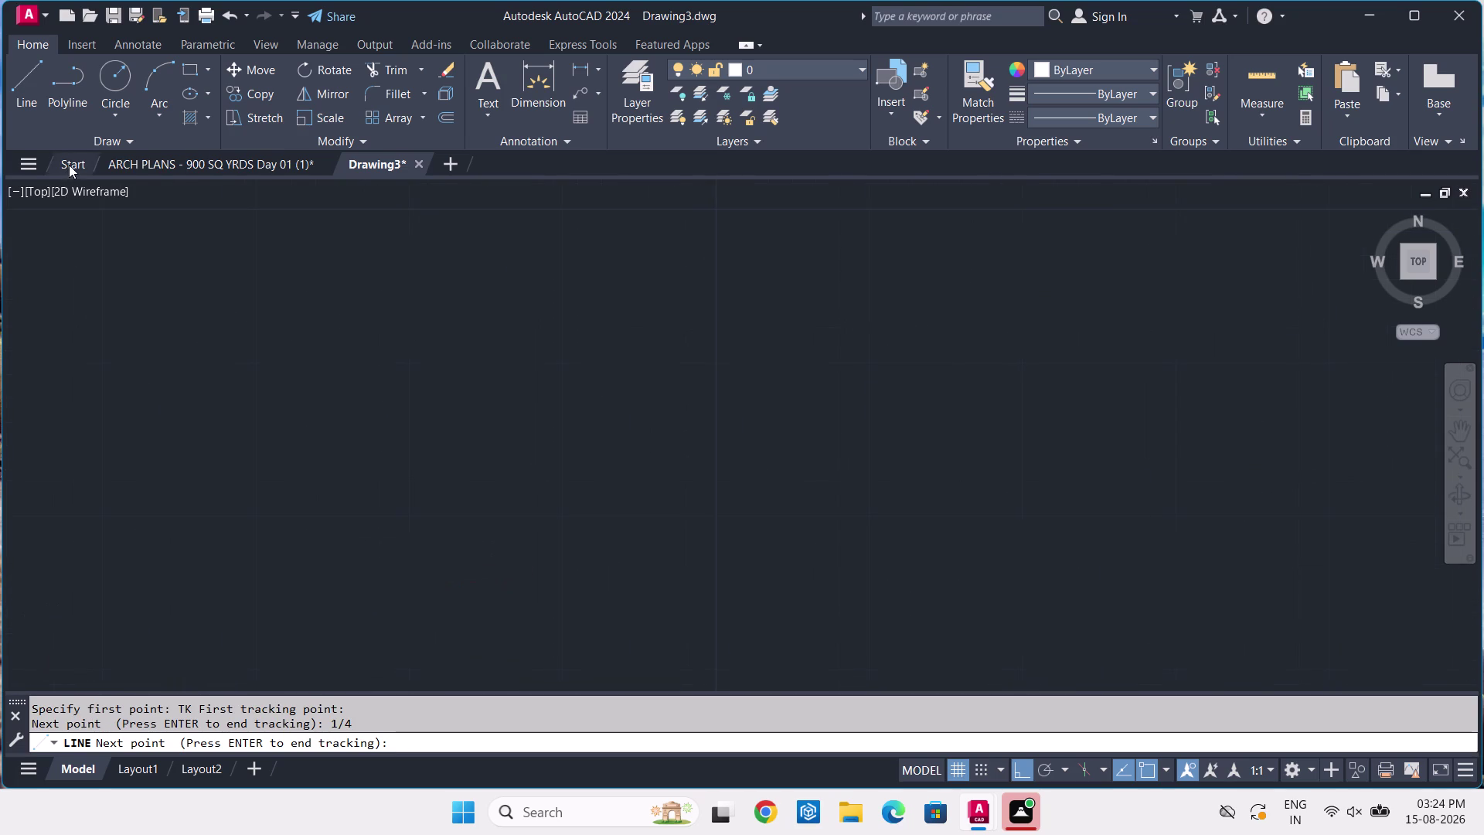
scroll(down, 3)
middle_drag(231, 365, 629, 762)
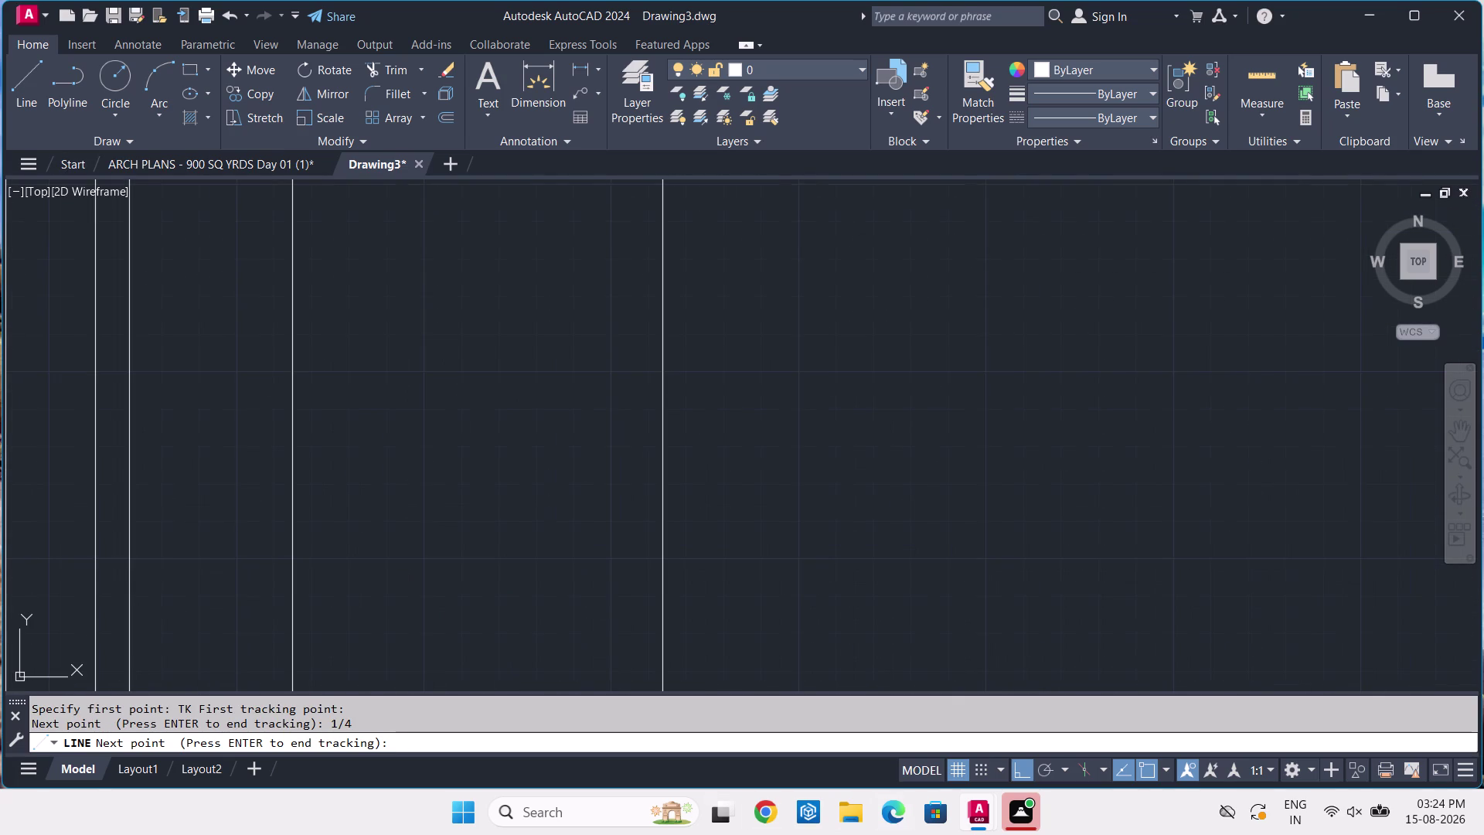
middle_drag(641, 507, 672, 322)
scroll(up, 3)
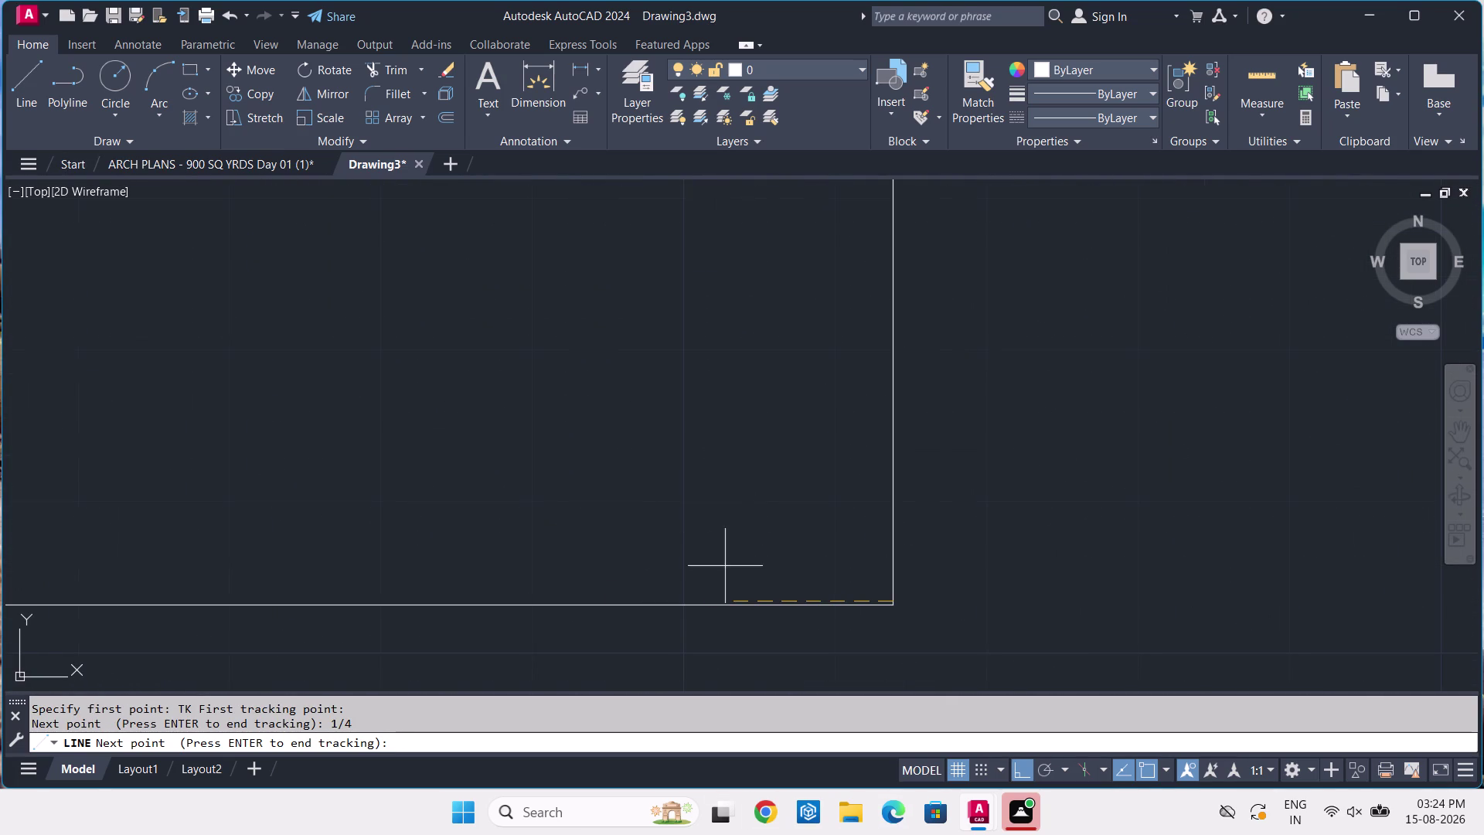
middle_drag(728, 570, 719, 417)
scroll(up, 3)
Draw the offset horizontal line from the tracked point to the bay's left edge.
key(Return)
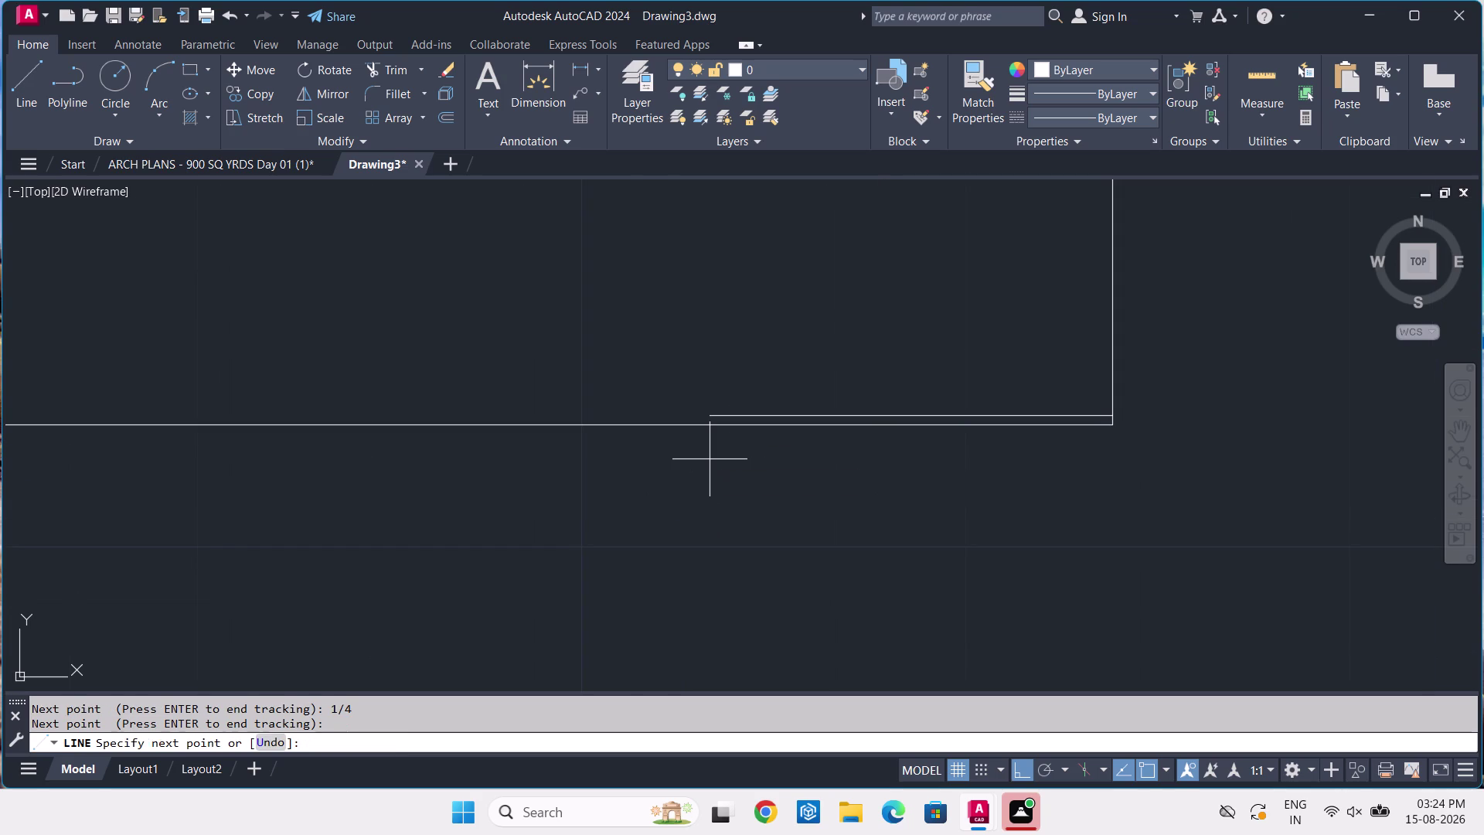
middle_drag(213, 347, 923, 381)
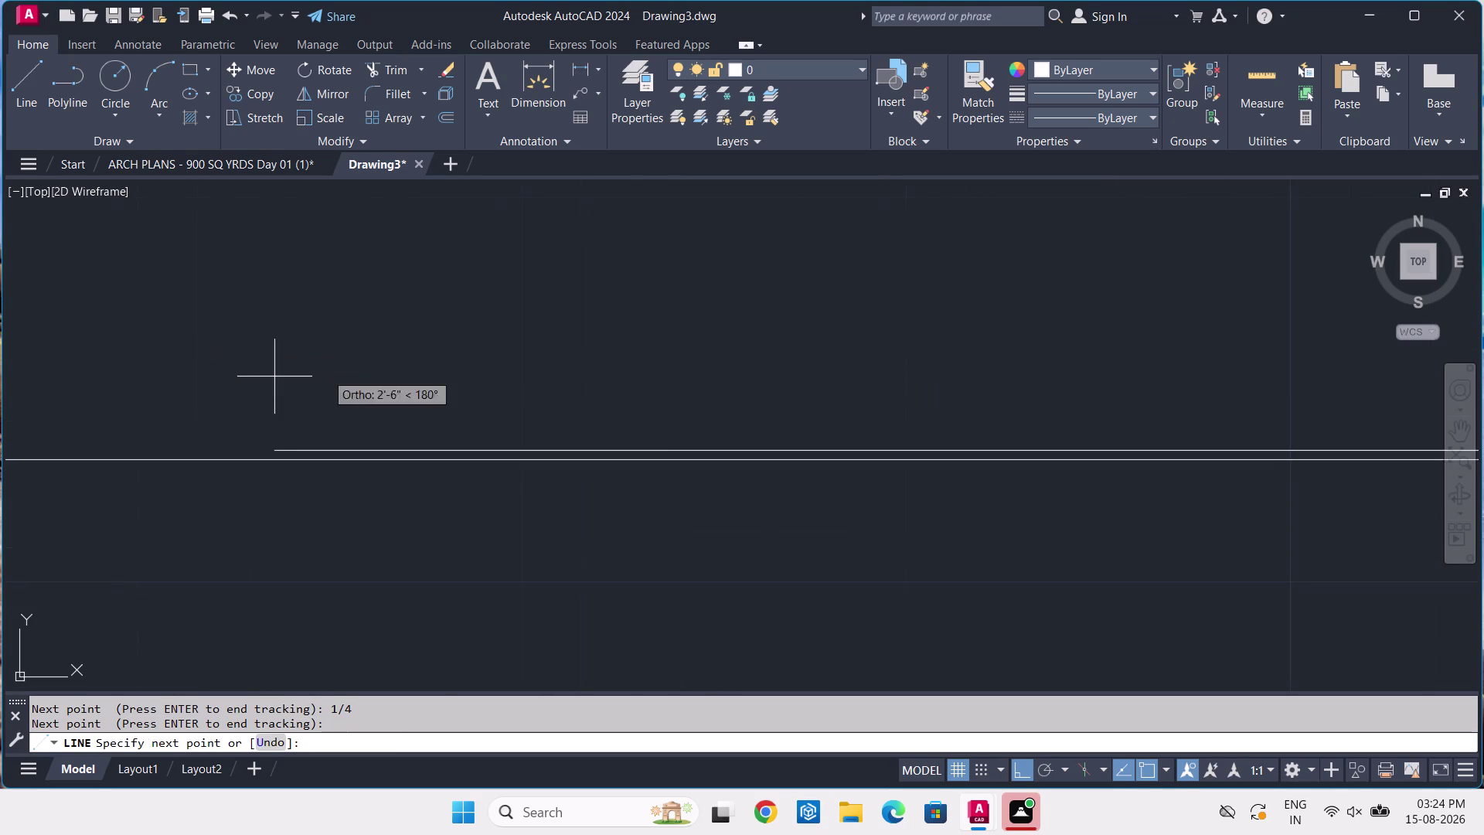
scroll(down, 3)
middle_drag(235, 377, 1448, 374)
scroll(up, 3)
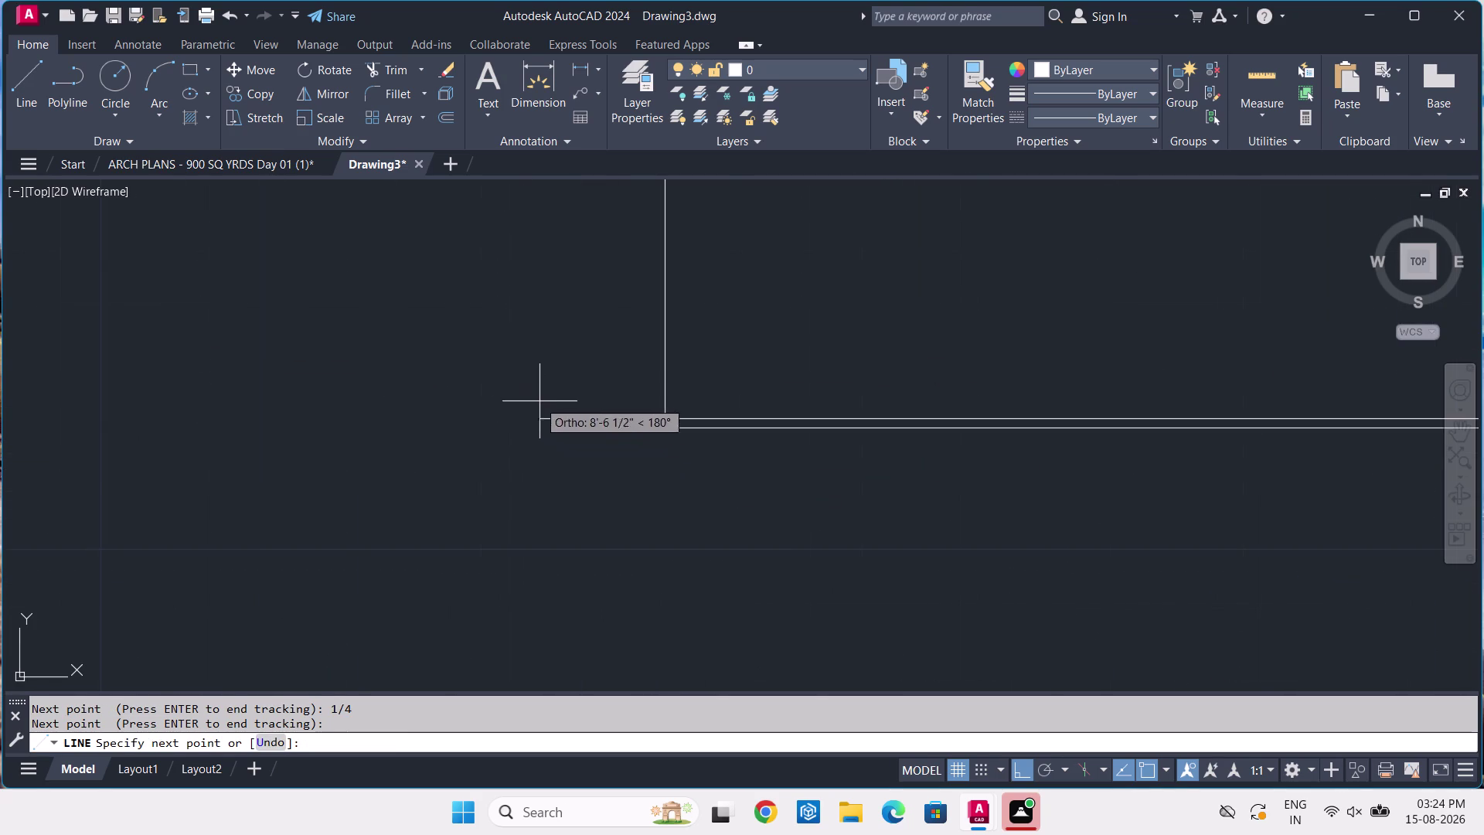
click(664, 414)
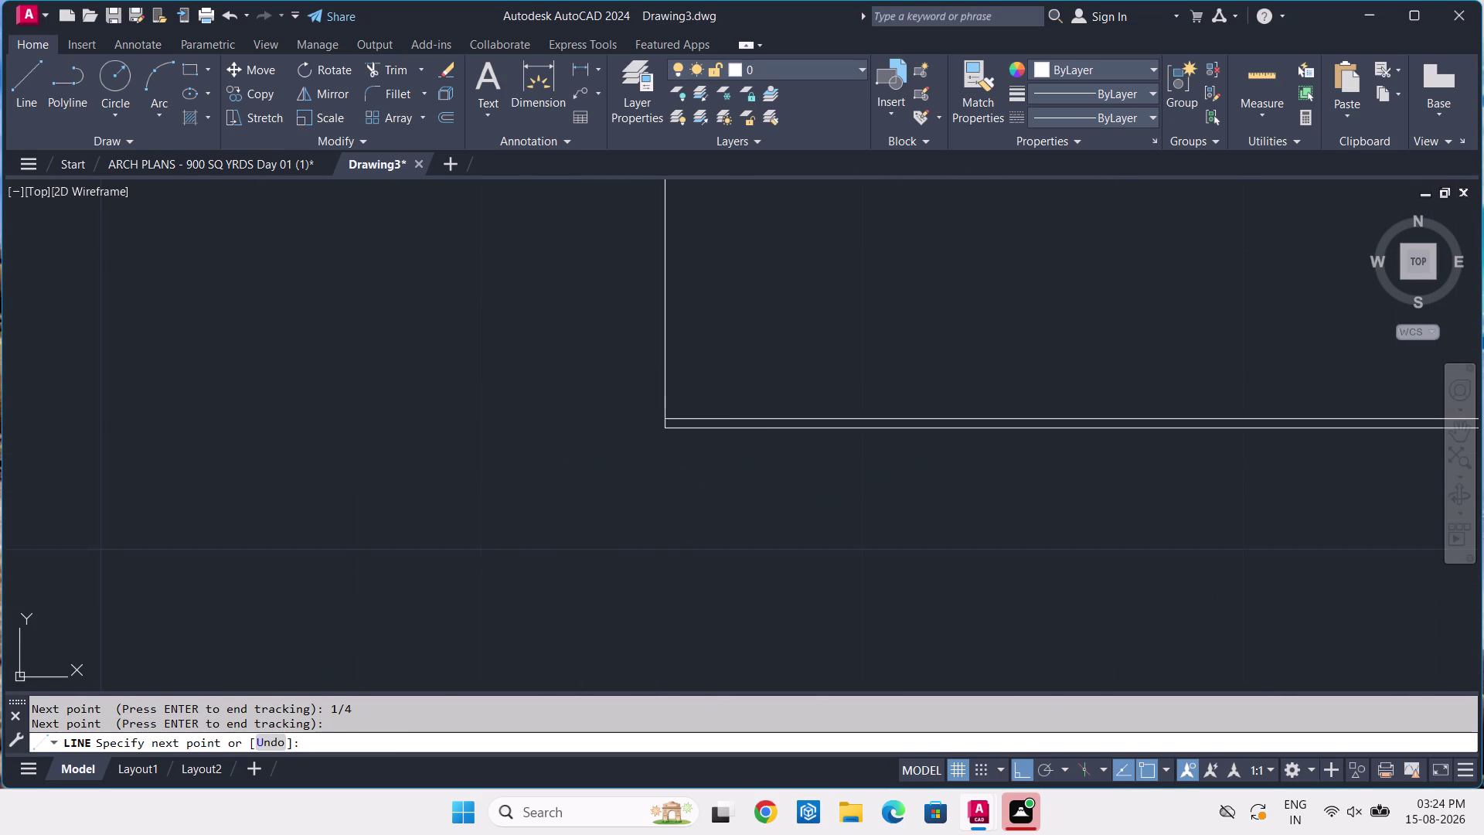
key(Return)
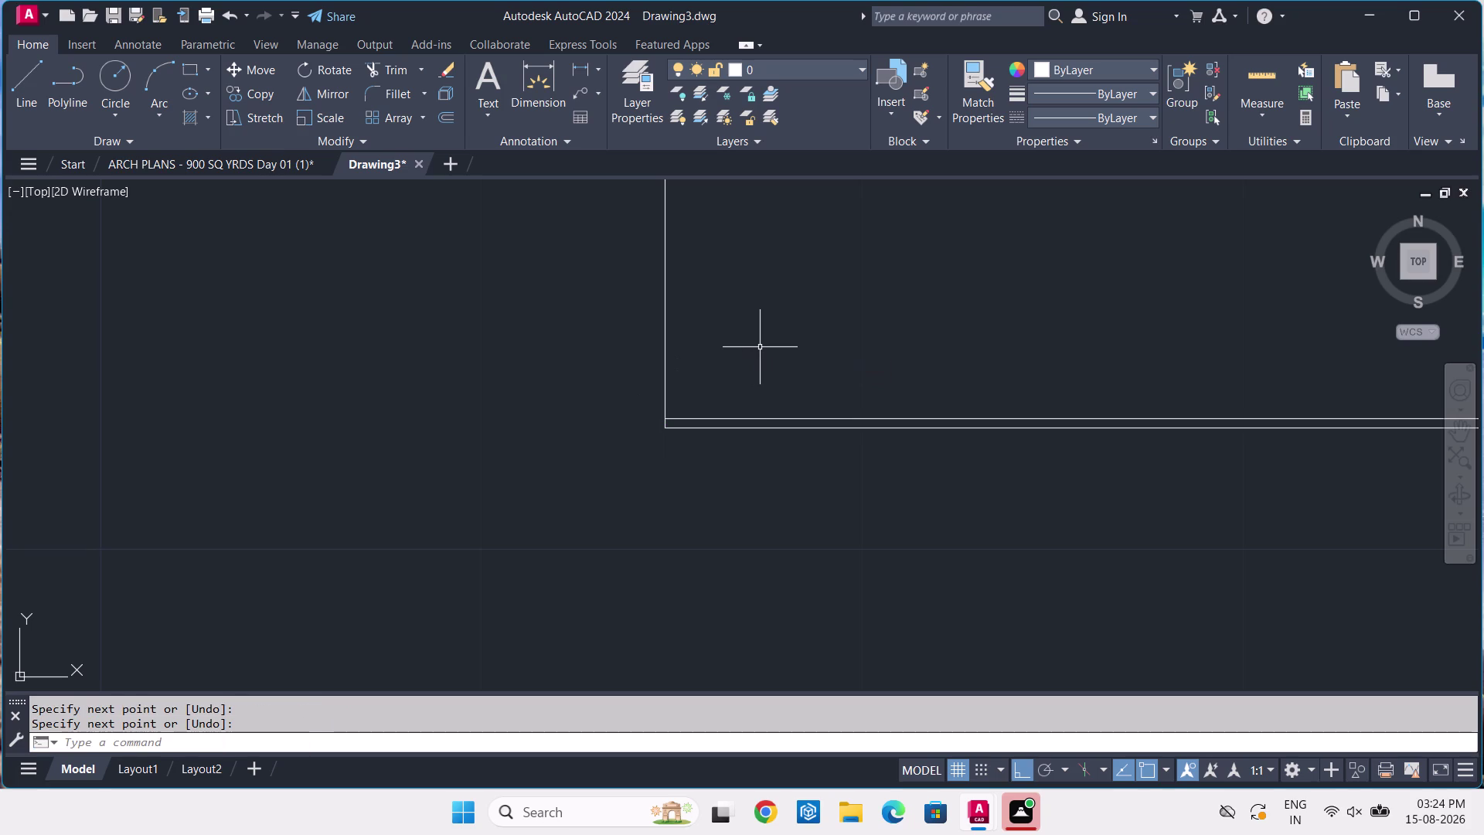
text(TR)
key(space)
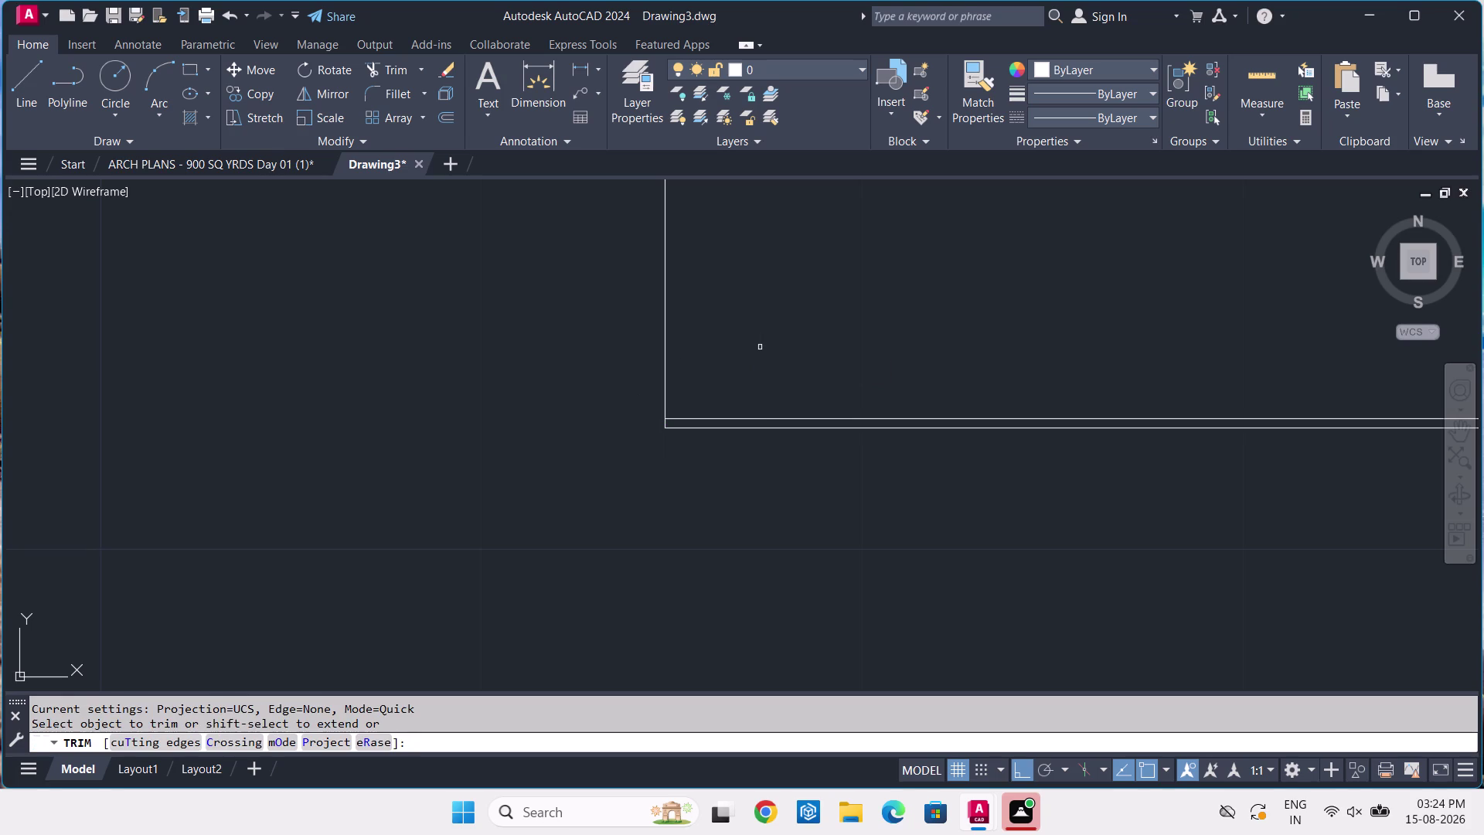
Fence-trim the overshooting line ends at the bay corner.
scroll(up, 3)
click(595, 432)
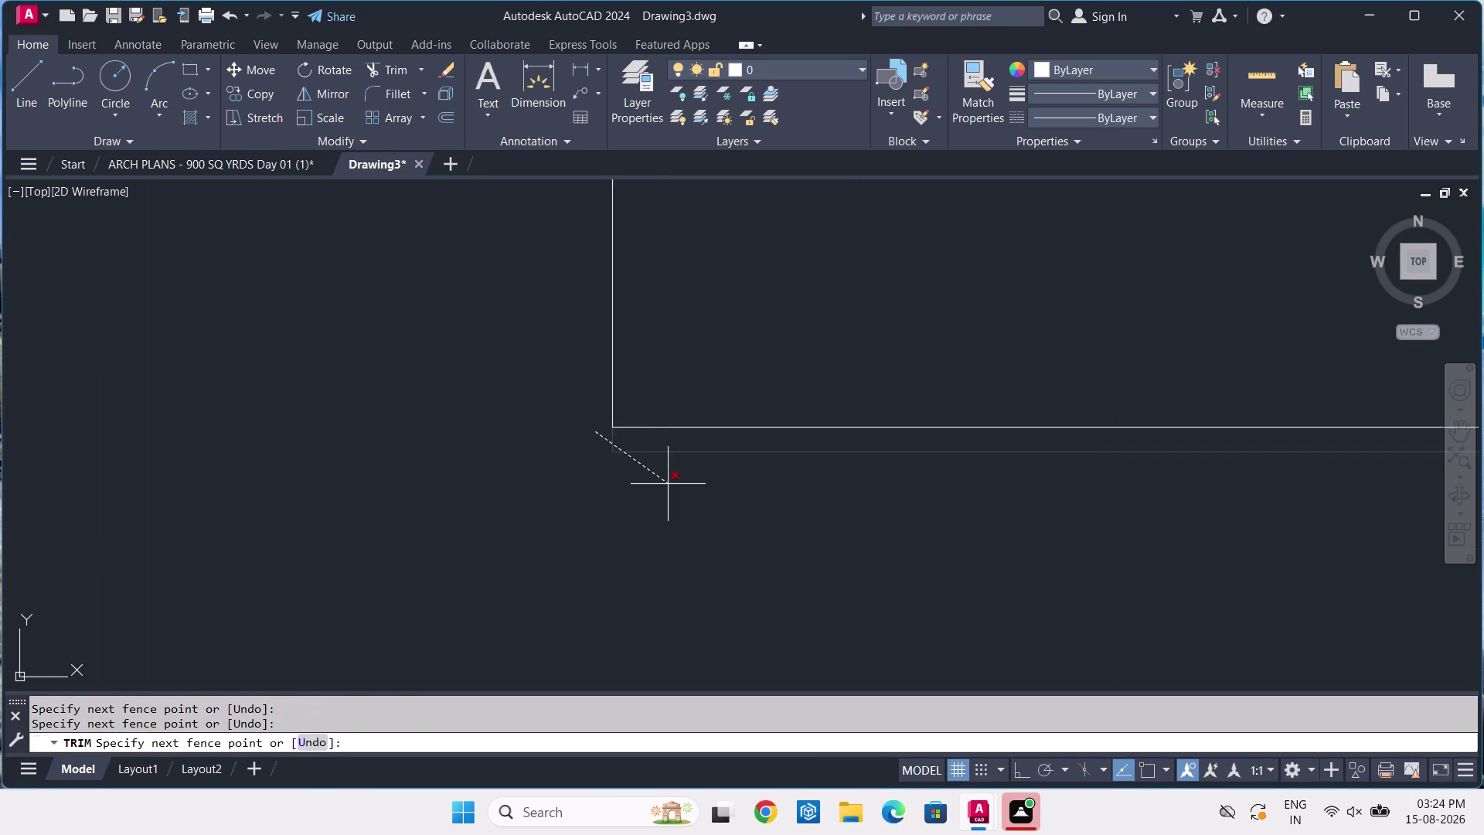
click(668, 483)
scroll(down, 3)
middle_drag(936, 518, 770, 467)
scroll(down, 3)
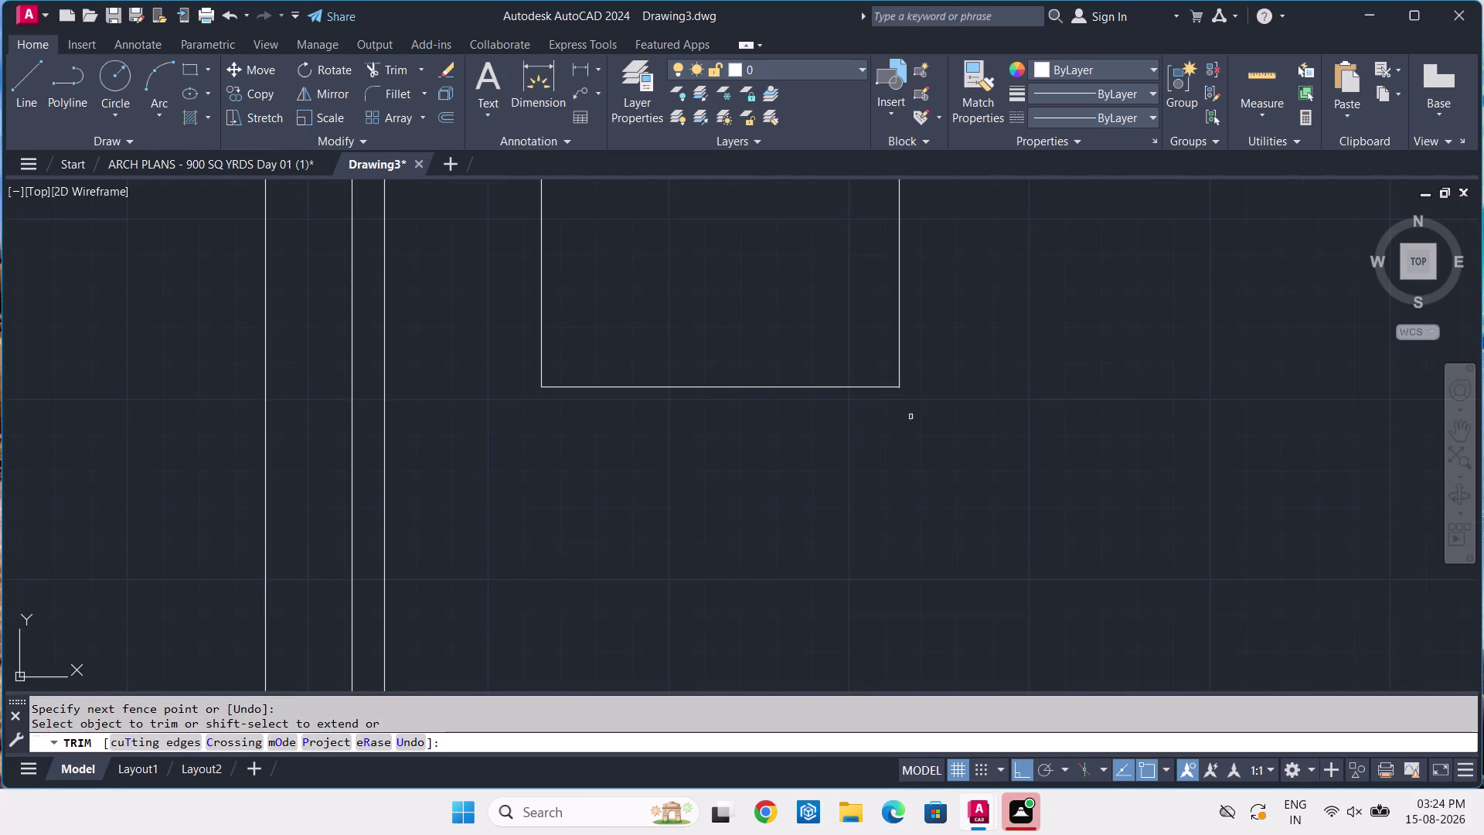
scroll(up, 3)
scroll(up, 3)
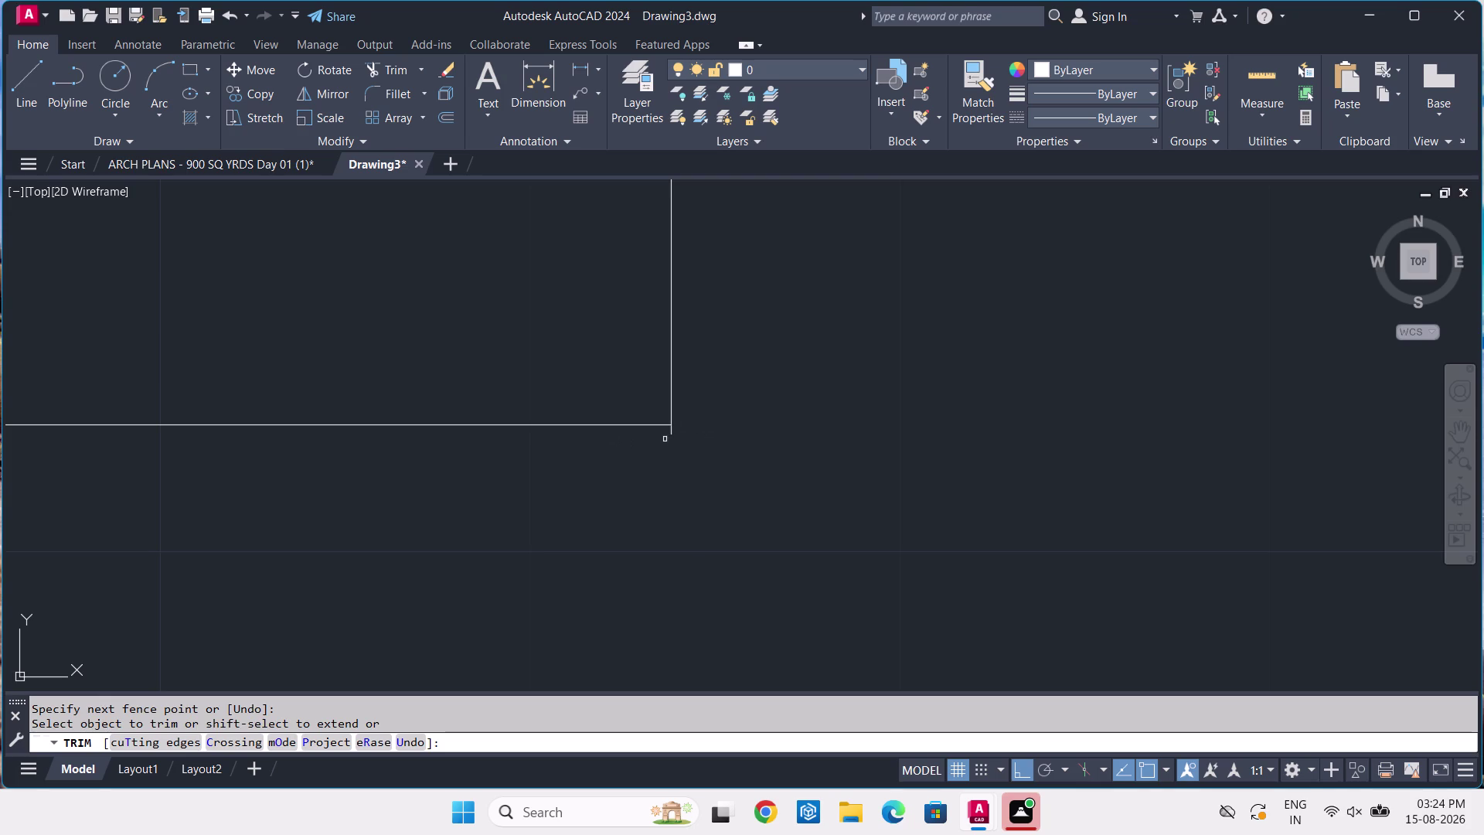
click(669, 435)
key(Return)
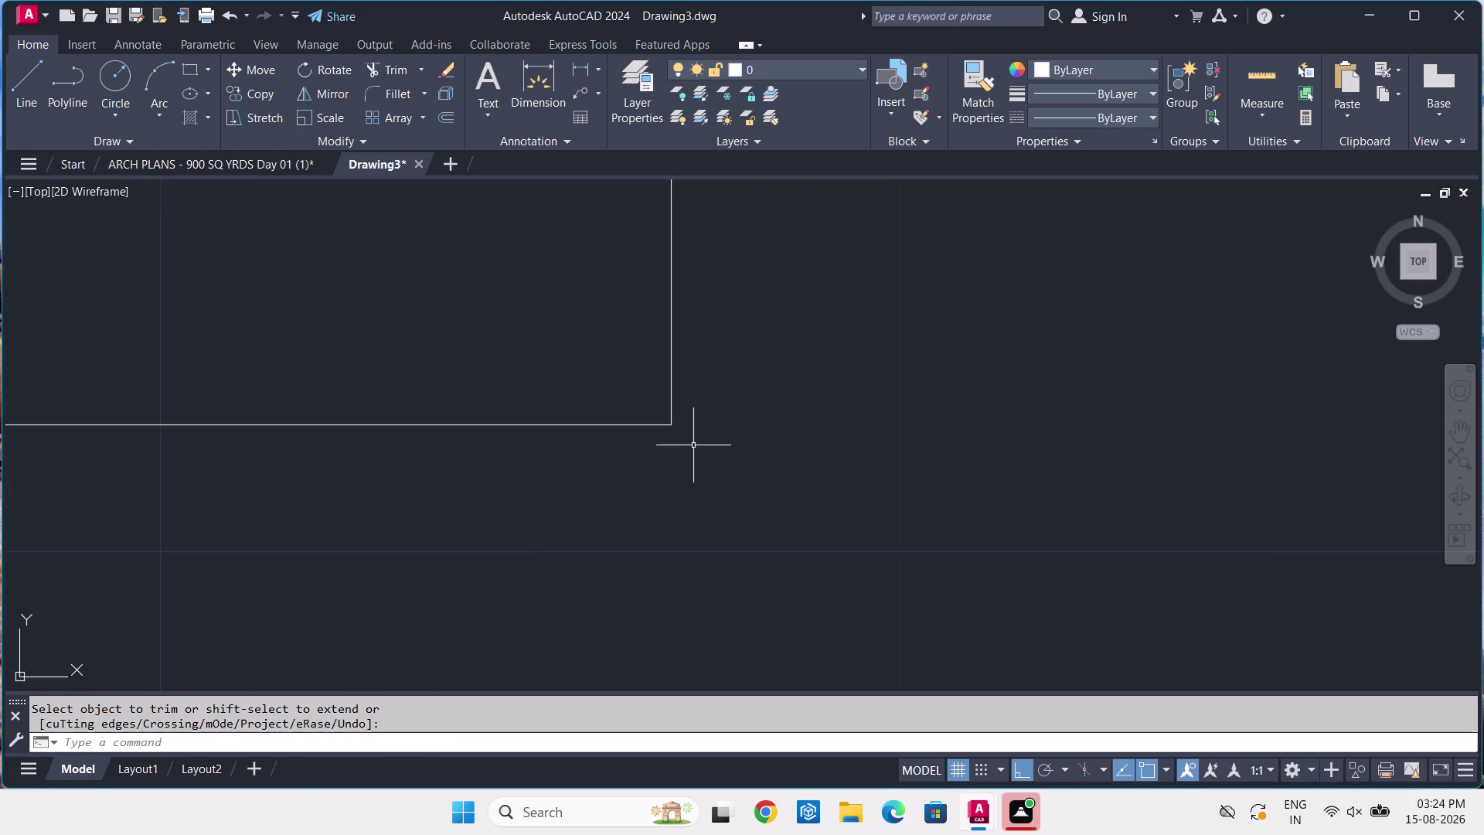
Join the corner lines into one closed bay polyline and select it.
click(755, 353)
click(572, 472)
text(J)
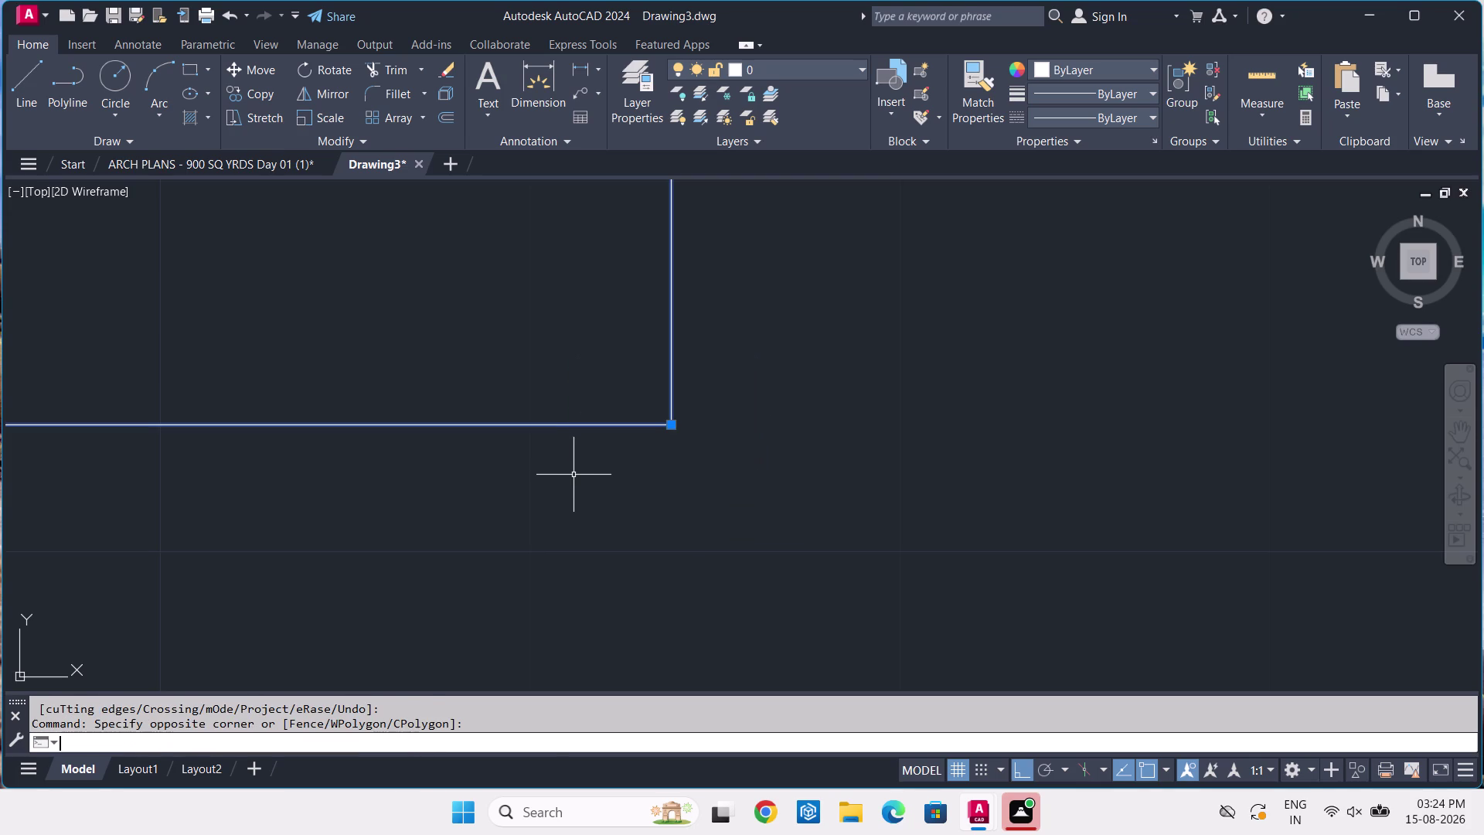
key(space)
scroll(down, 3)
scroll(down, 3)
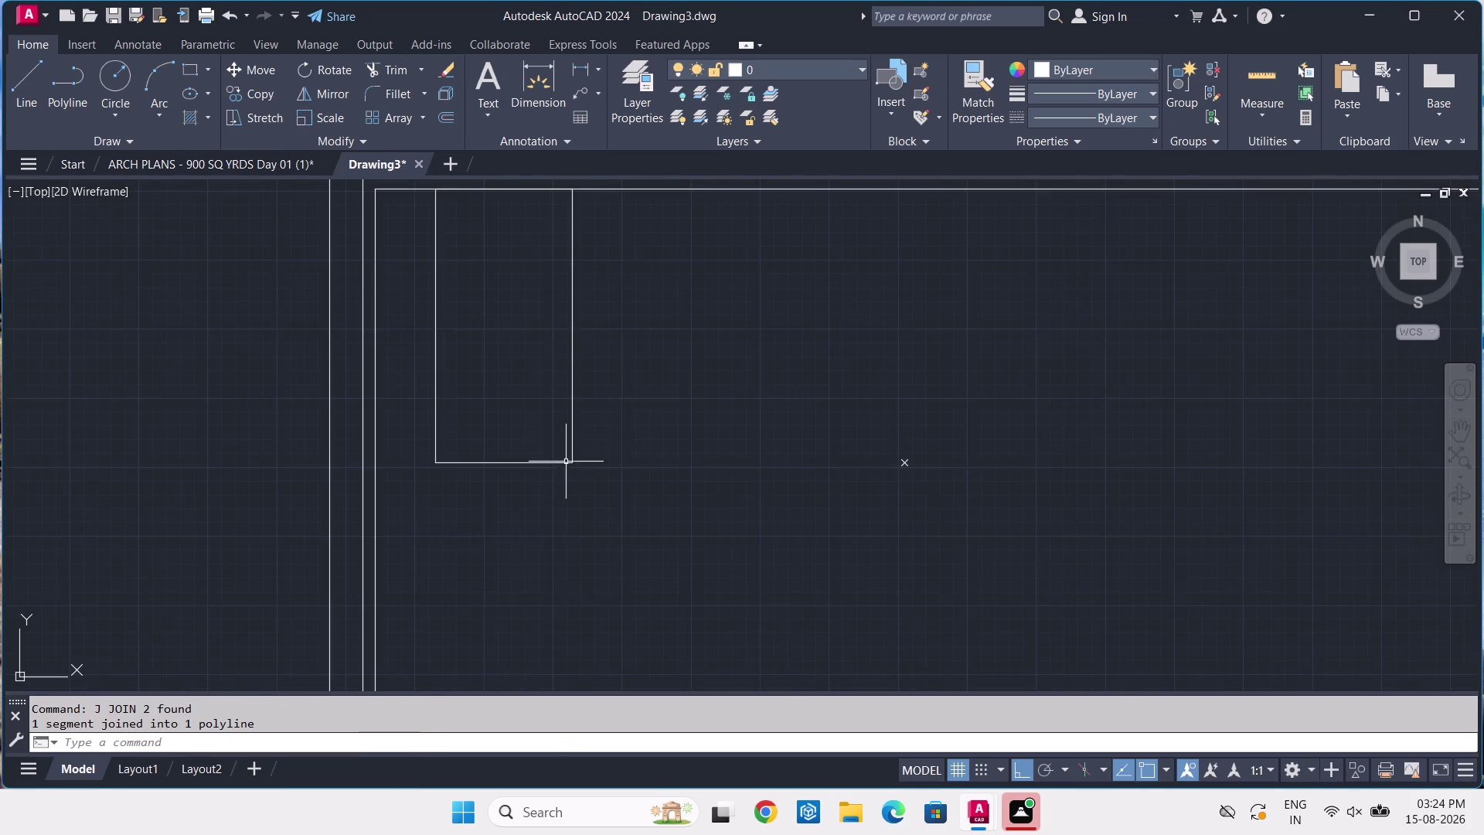
drag(644, 390, 641, 399)
click(523, 517)
Copy the bay rectangle three times to the right, forming a row of four bays.
text(CO)
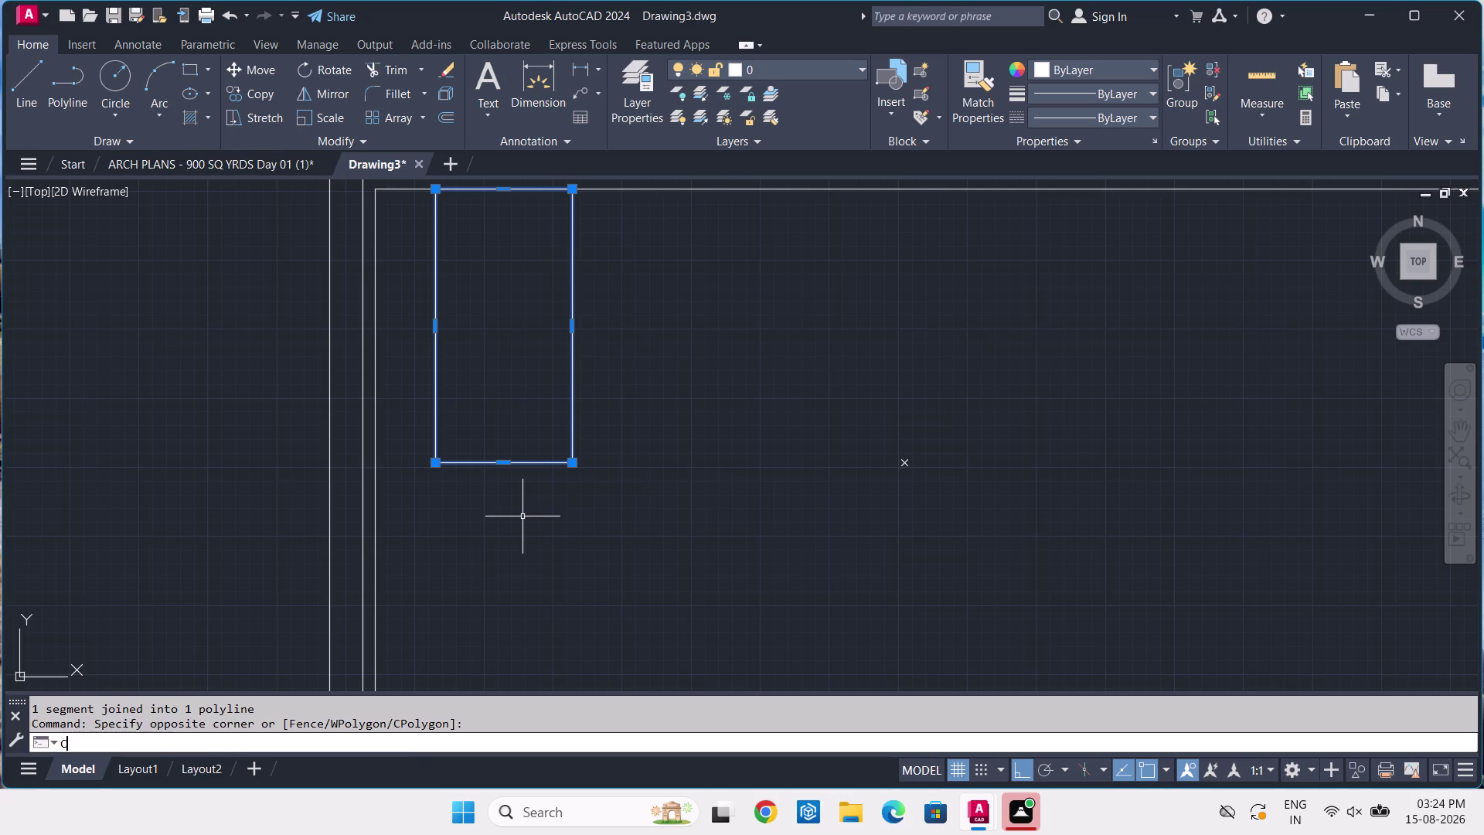
key(space)
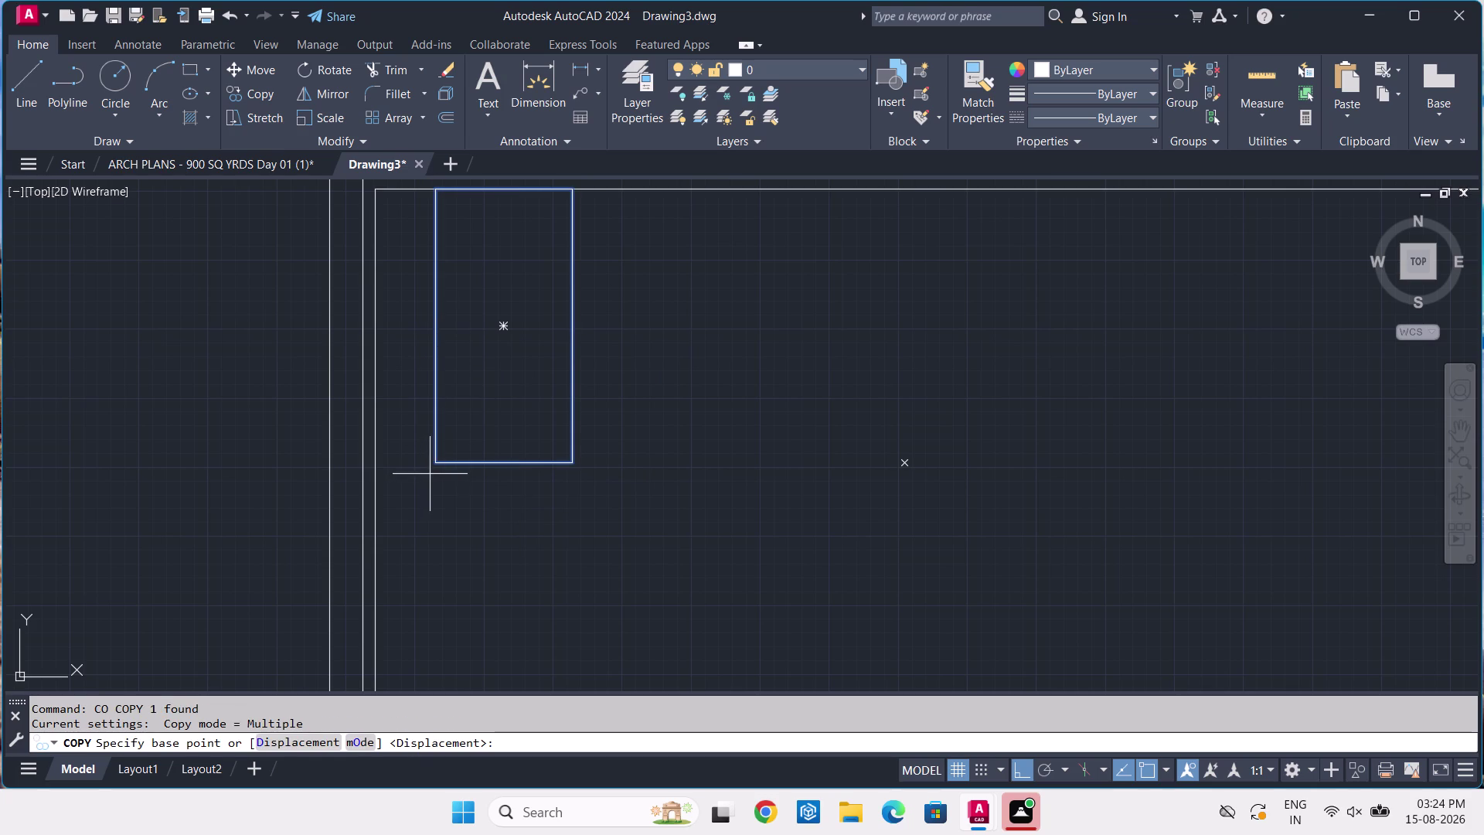
click(434, 466)
click(570, 467)
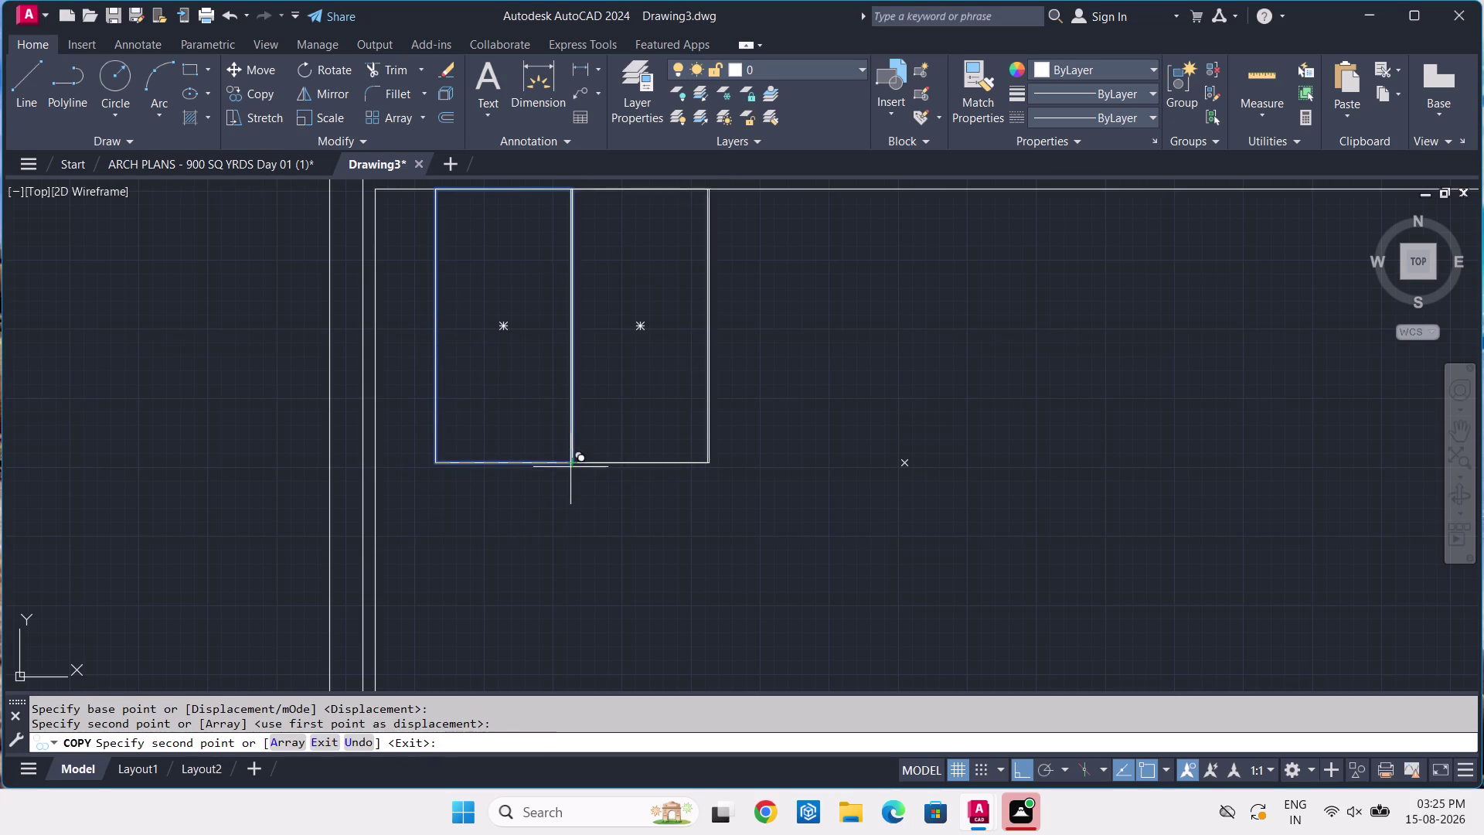
click(709, 466)
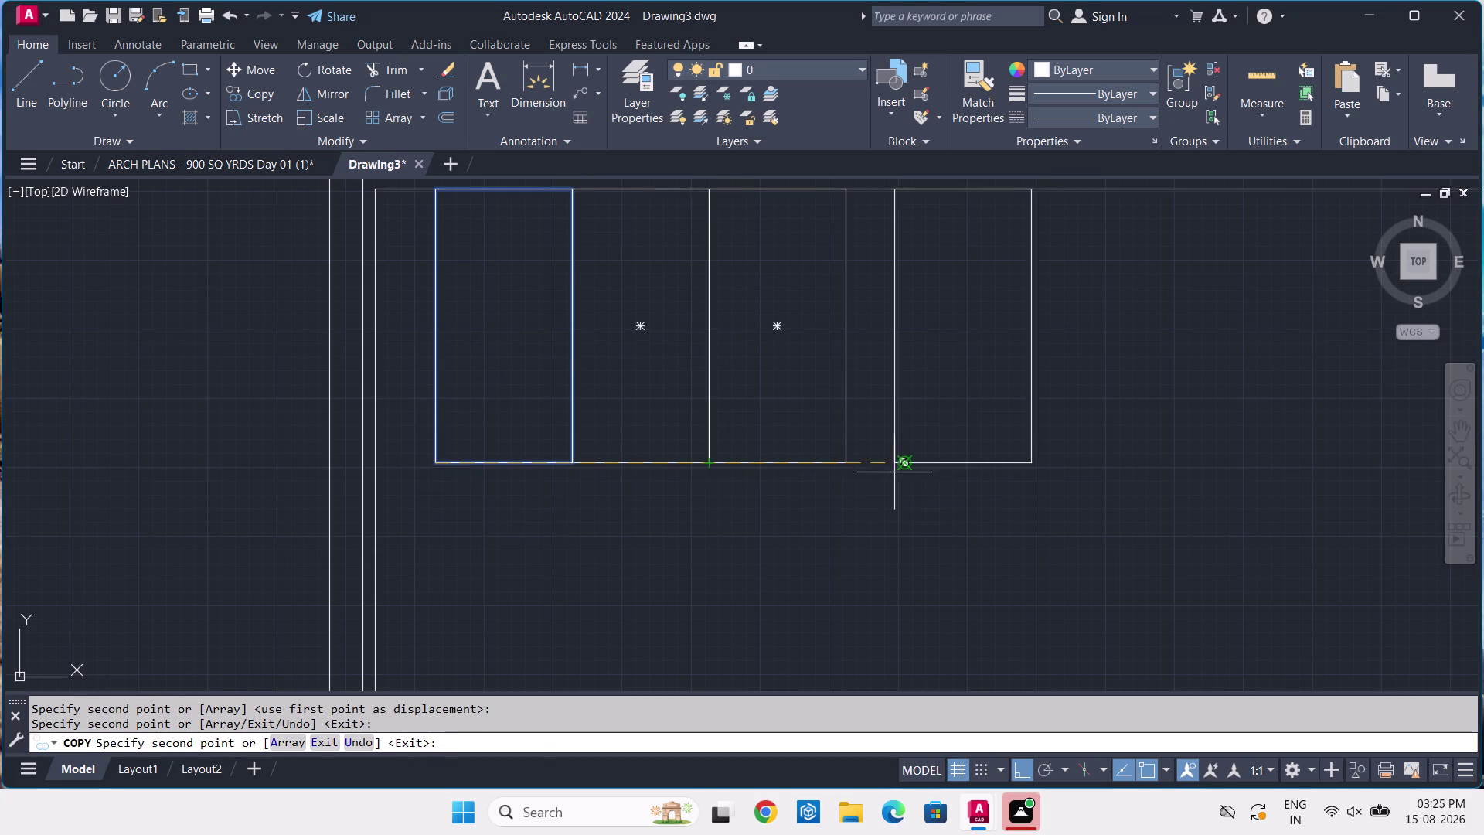
click(903, 468)
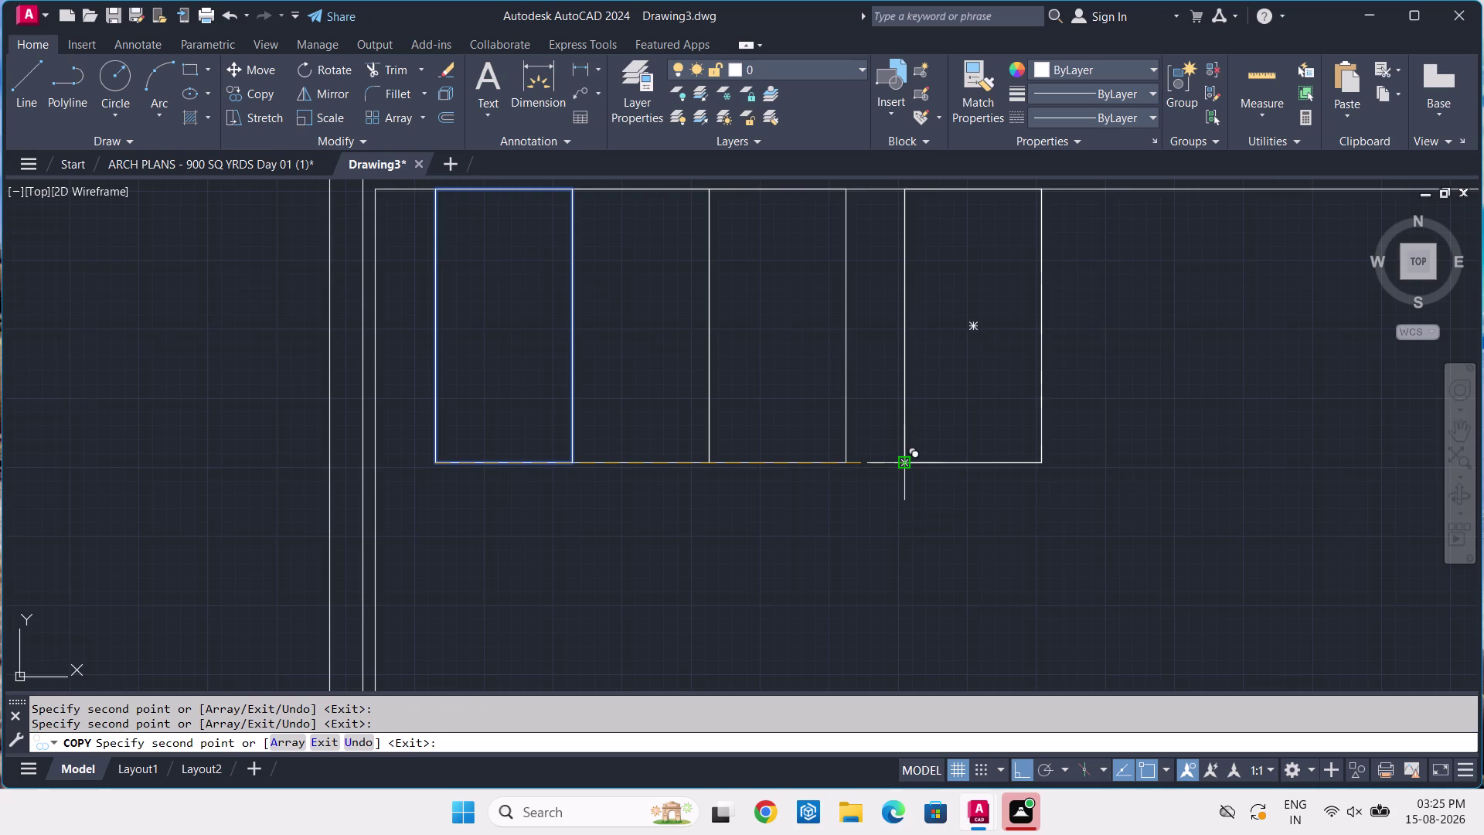
scroll(down, 3)
scroll(up, 3)
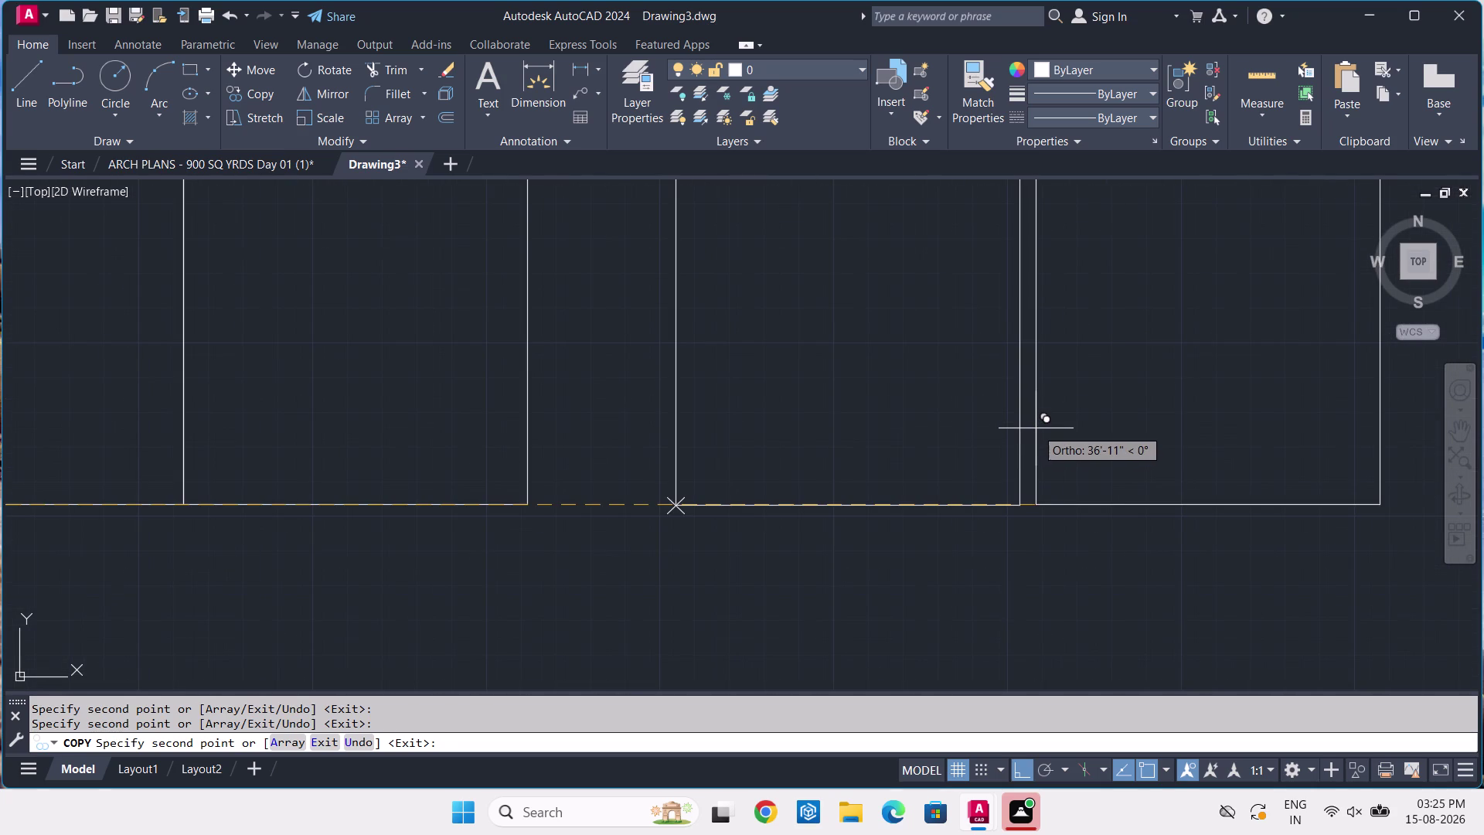
key(Return)
Delete the stray point marker.
scroll(up, 3)
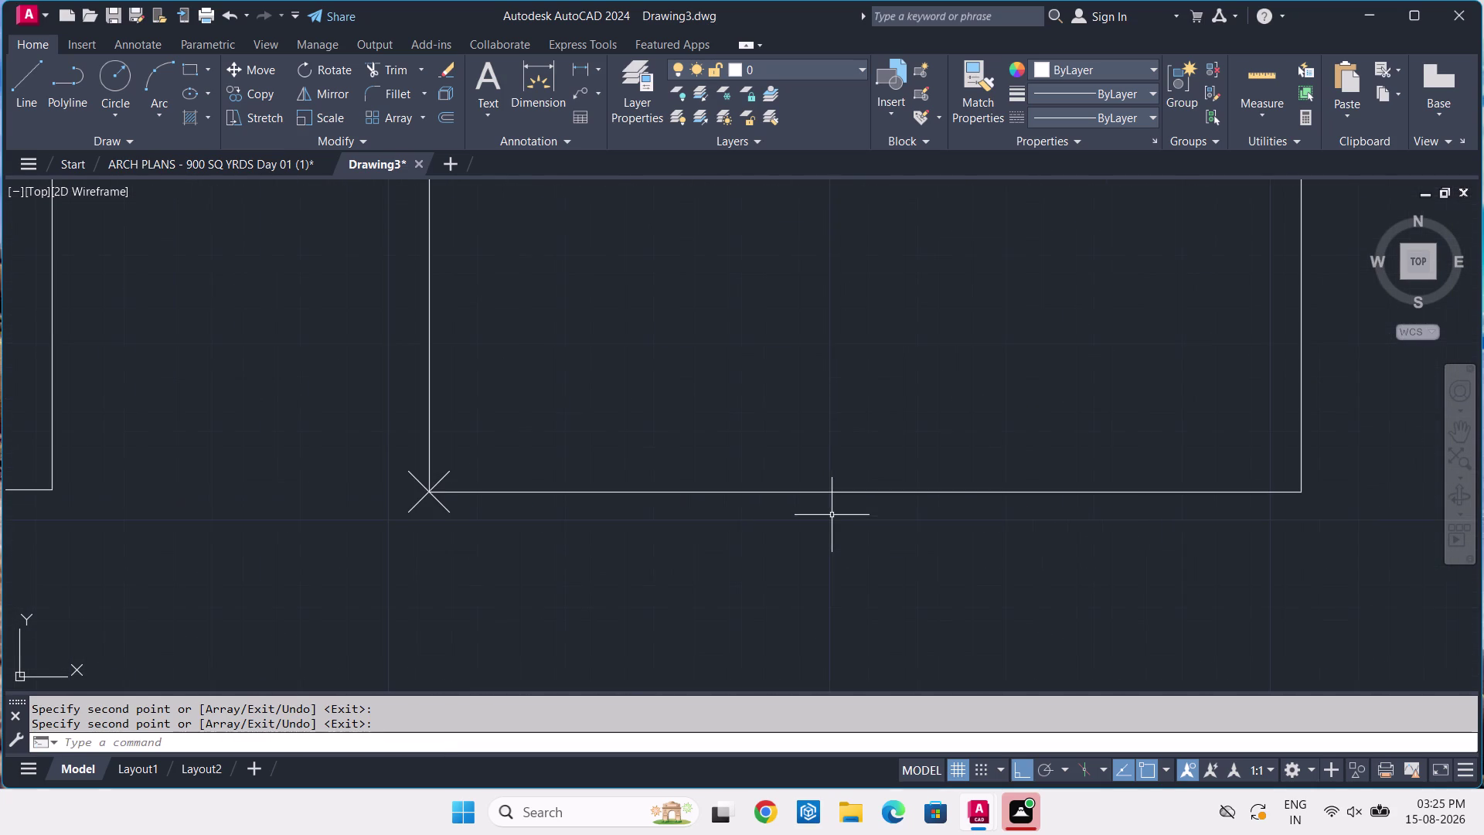
click(414, 506)
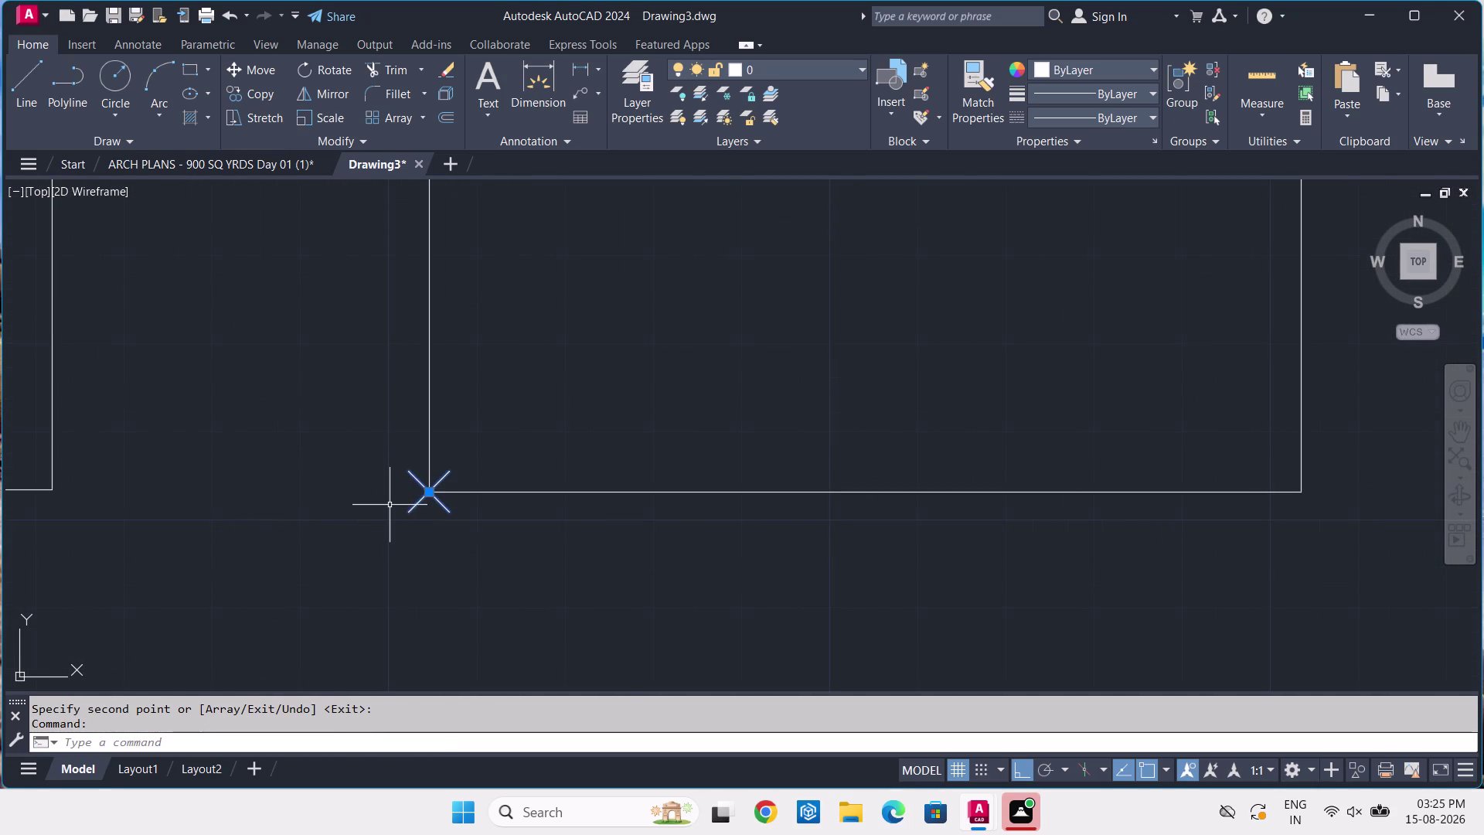
key(Delete)
On the reference plan, measure the 5'-8¼" gap between the two bay edges.
click(260, 163)
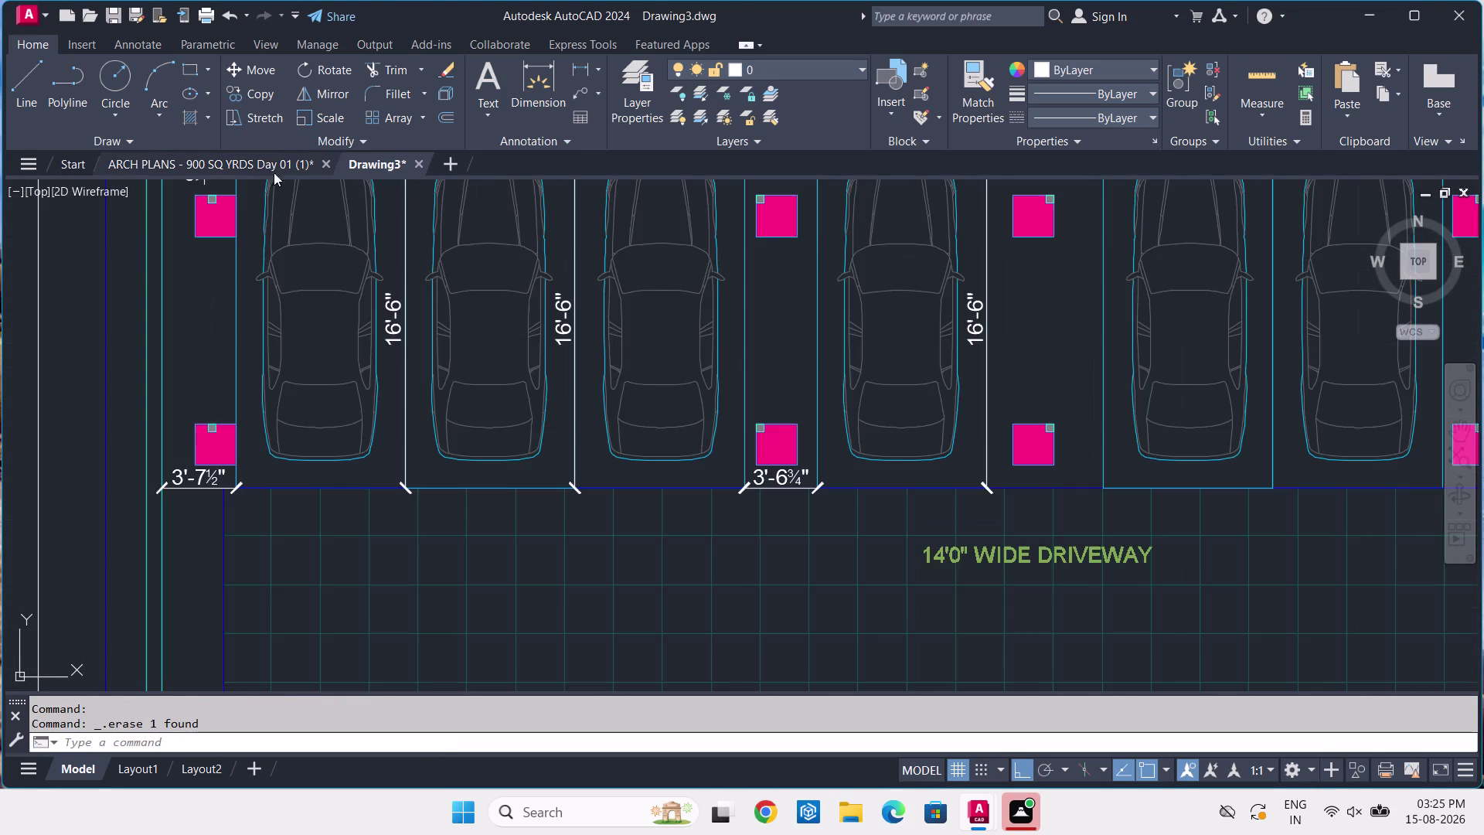
scroll(down, 3)
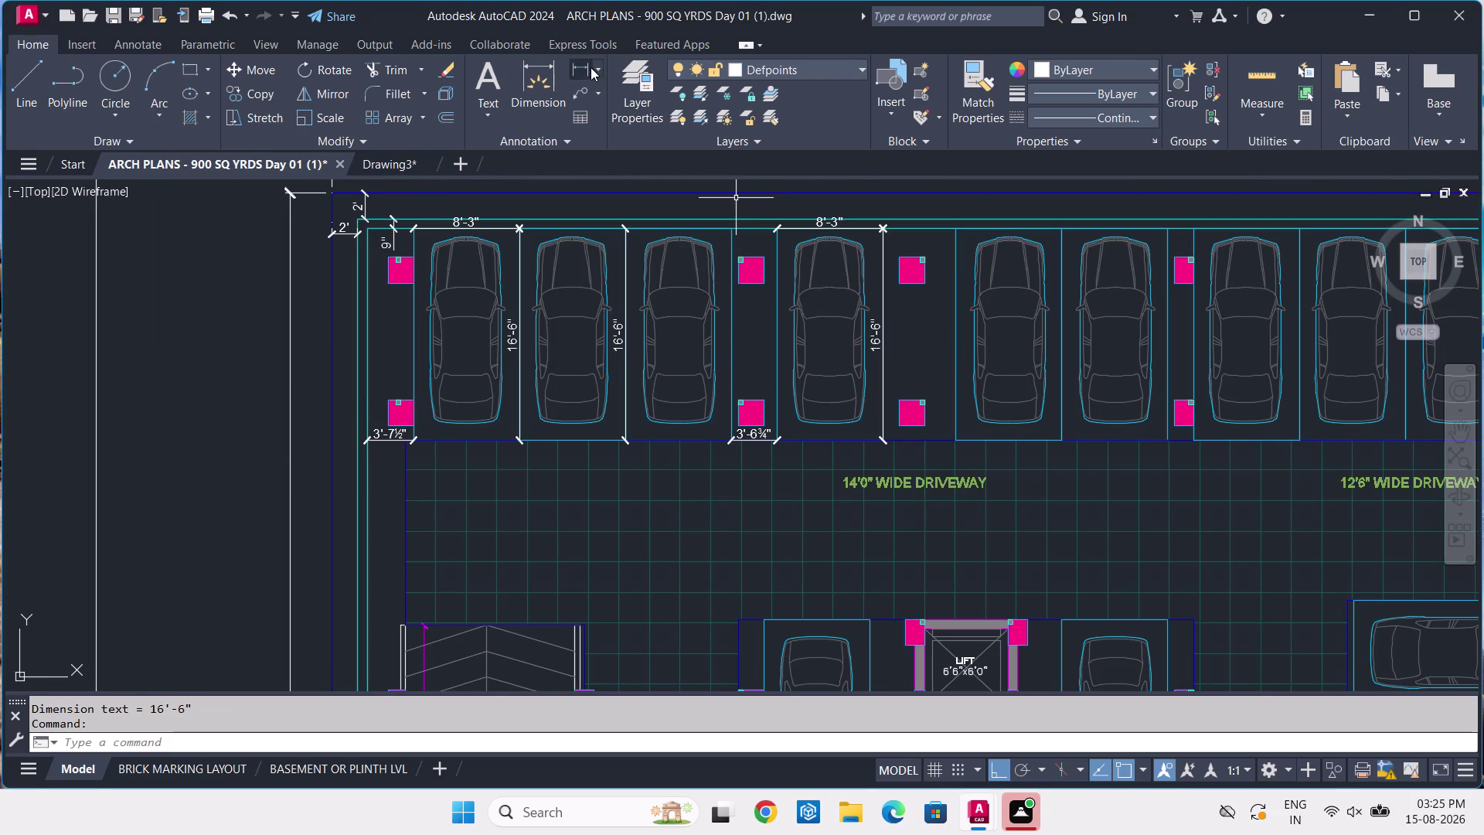
click(582, 62)
middle_drag(919, 321, 688, 249)
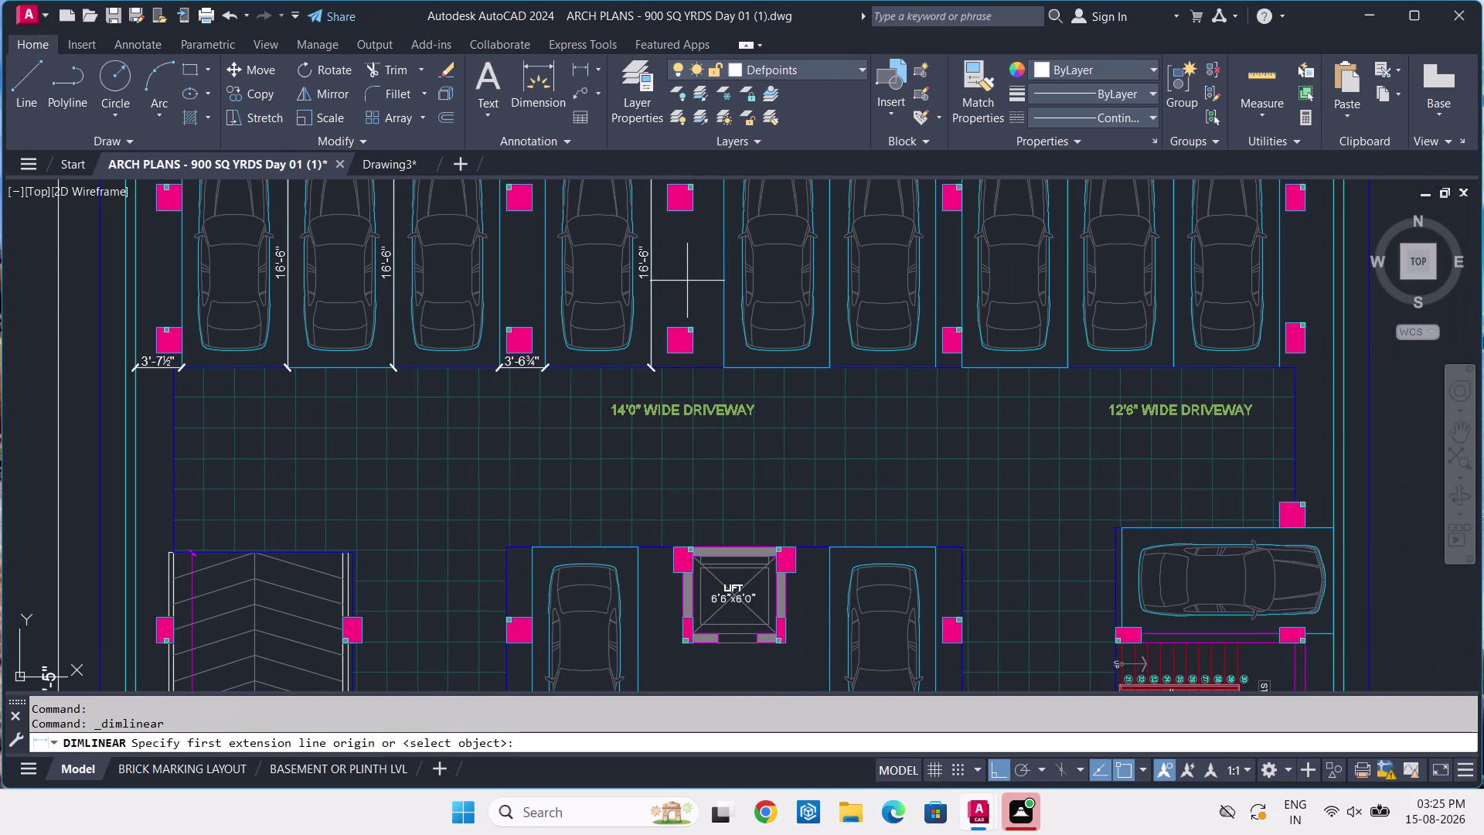
middle_drag(723, 311, 633, 398)
scroll(up, 3)
scroll(up, 3)
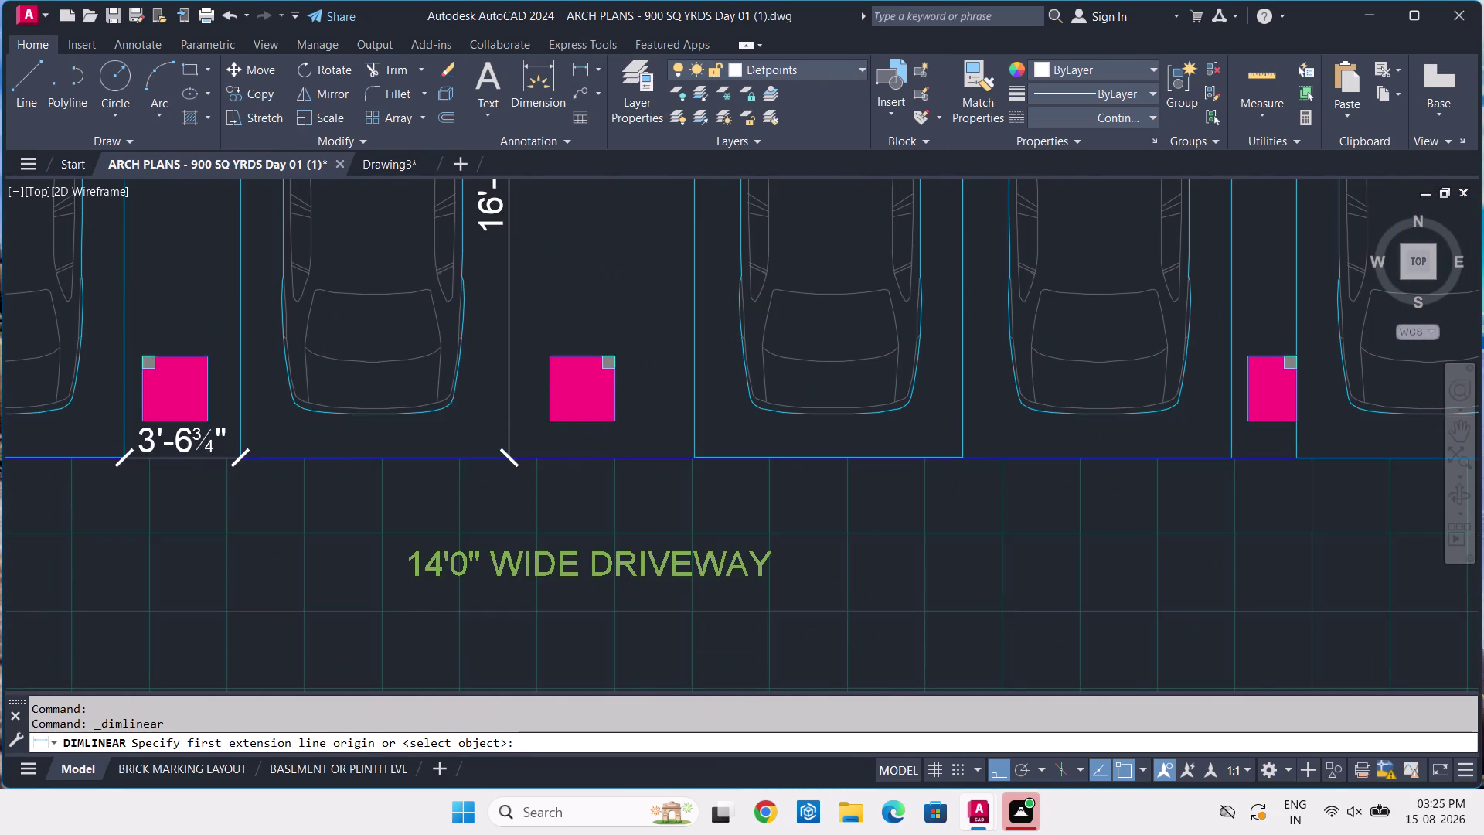
click(473, 462)
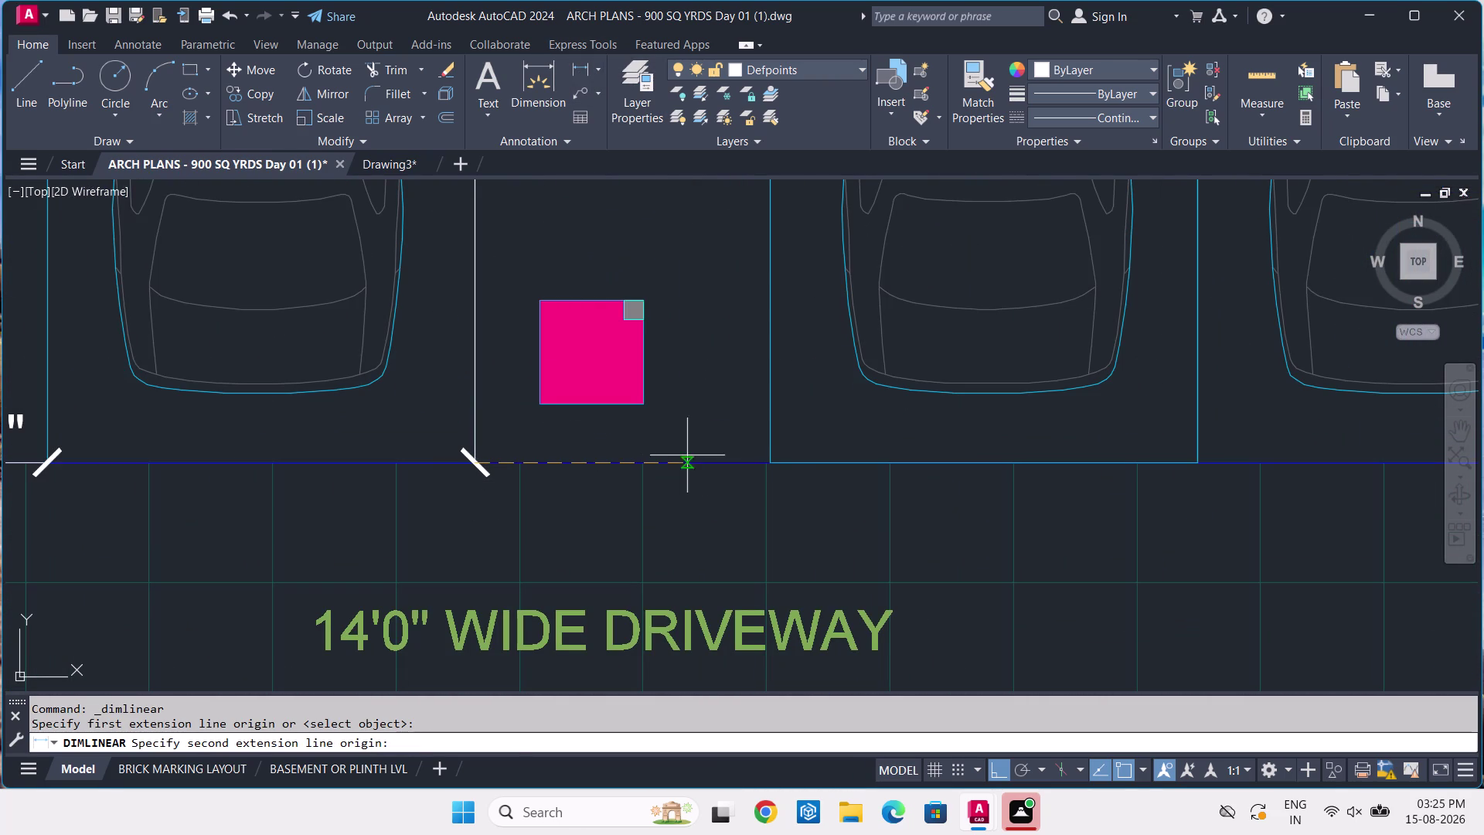
click(767, 464)
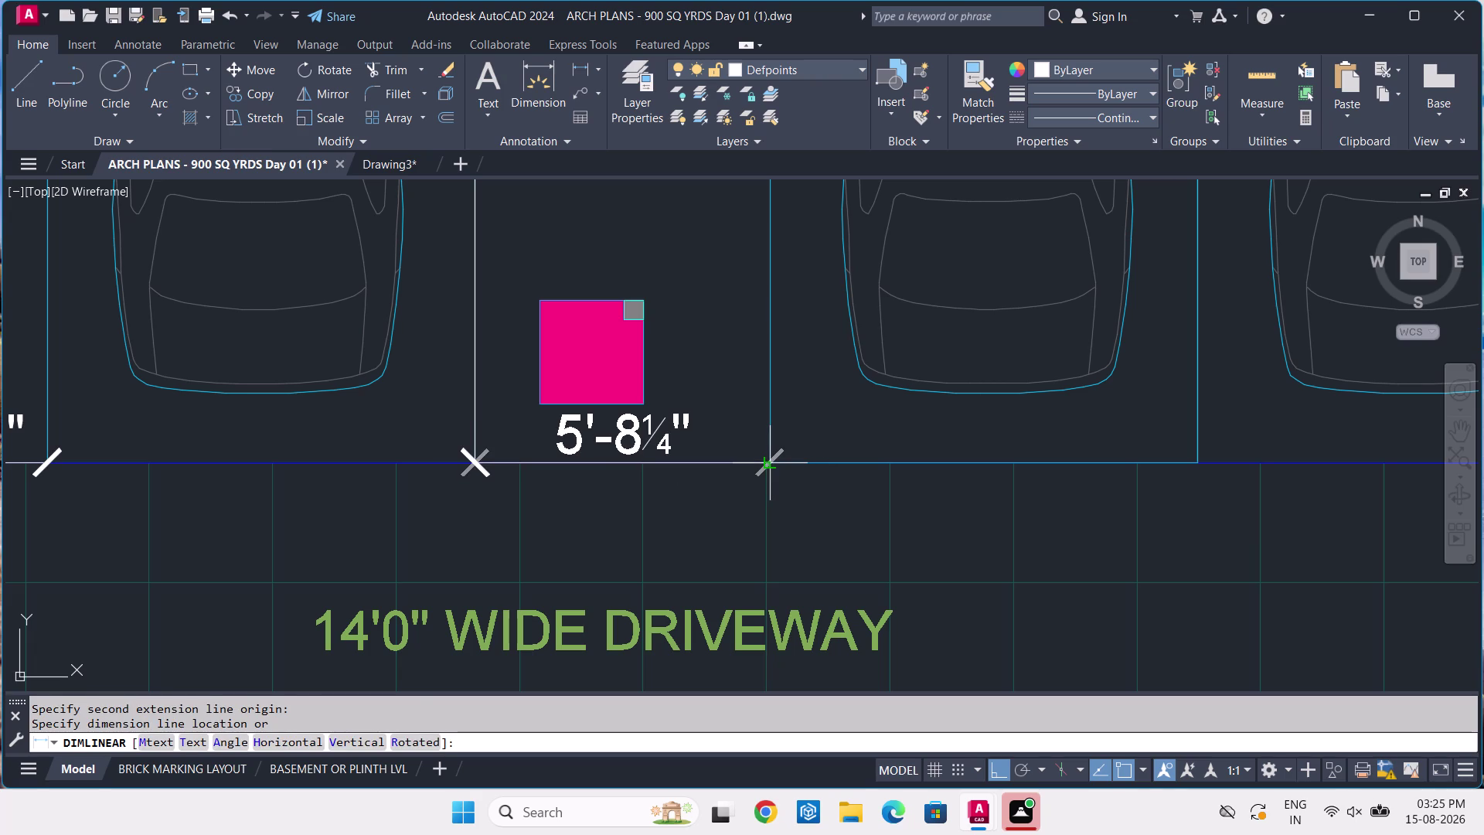
click(766, 464)
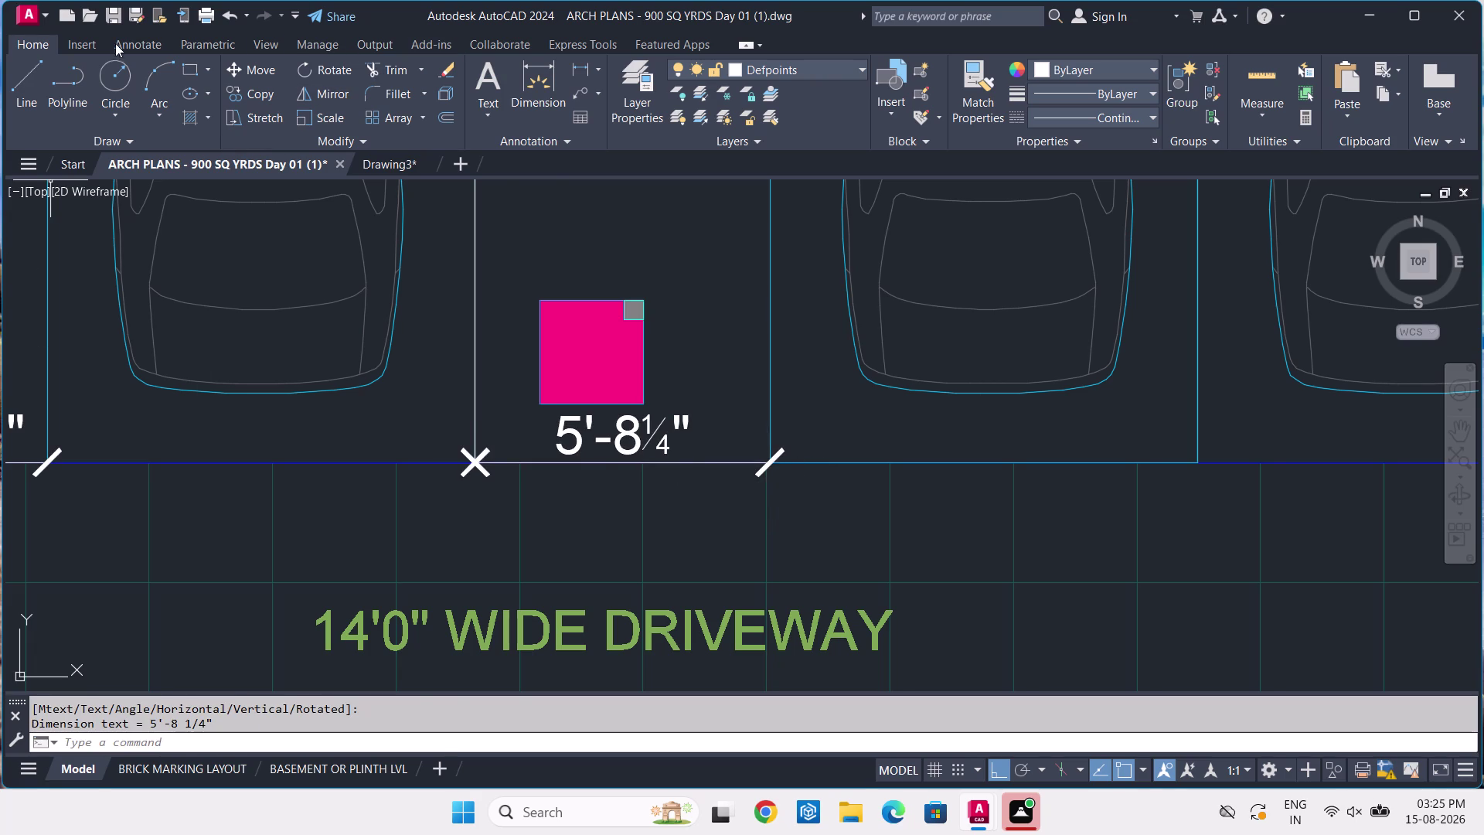
Erase the trial measurement and its leftover dimension tick at the bay edge.
click(653, 444)
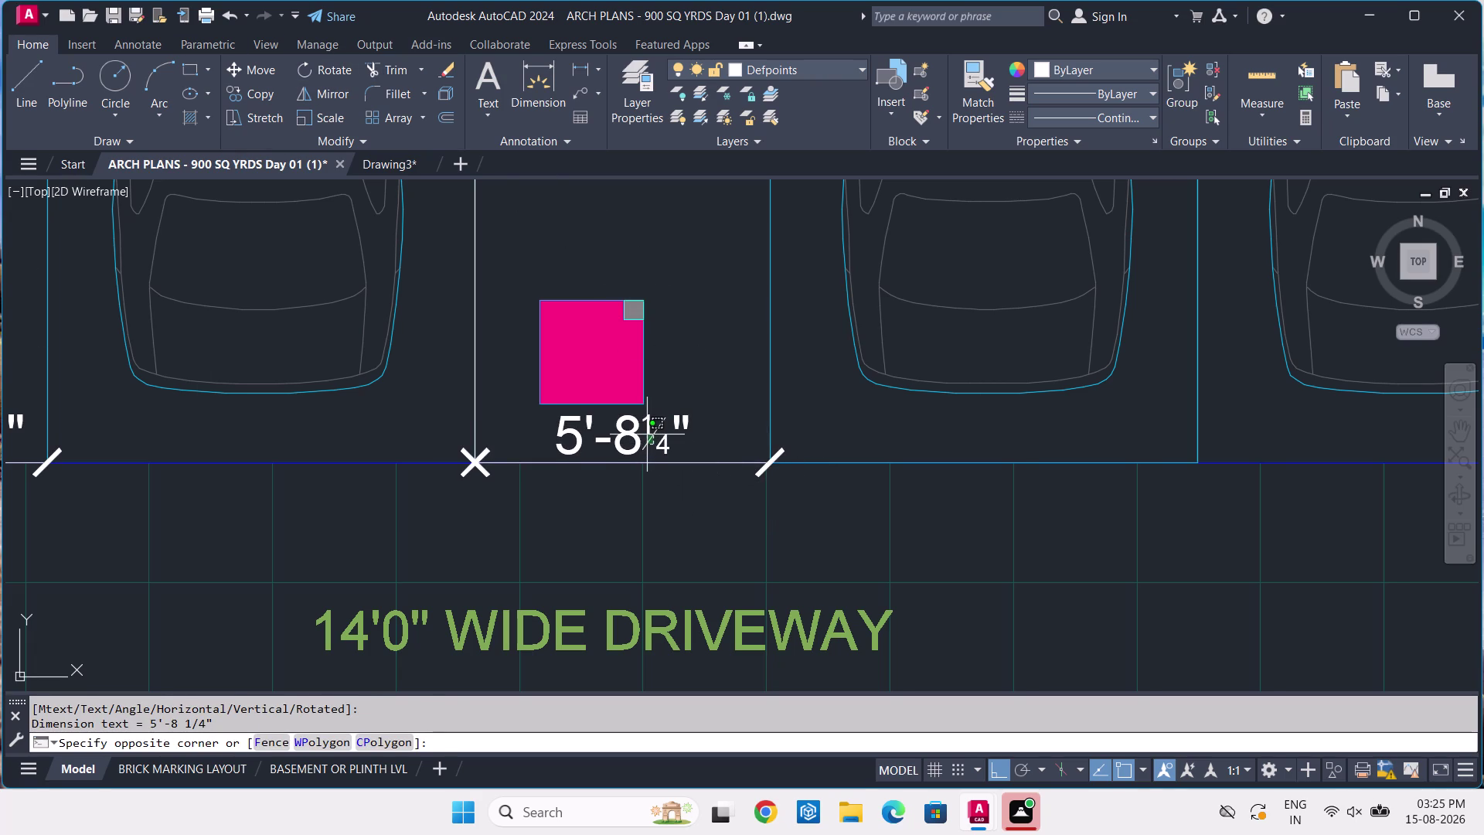
click(647, 435)
key(Delete)
key(Return)
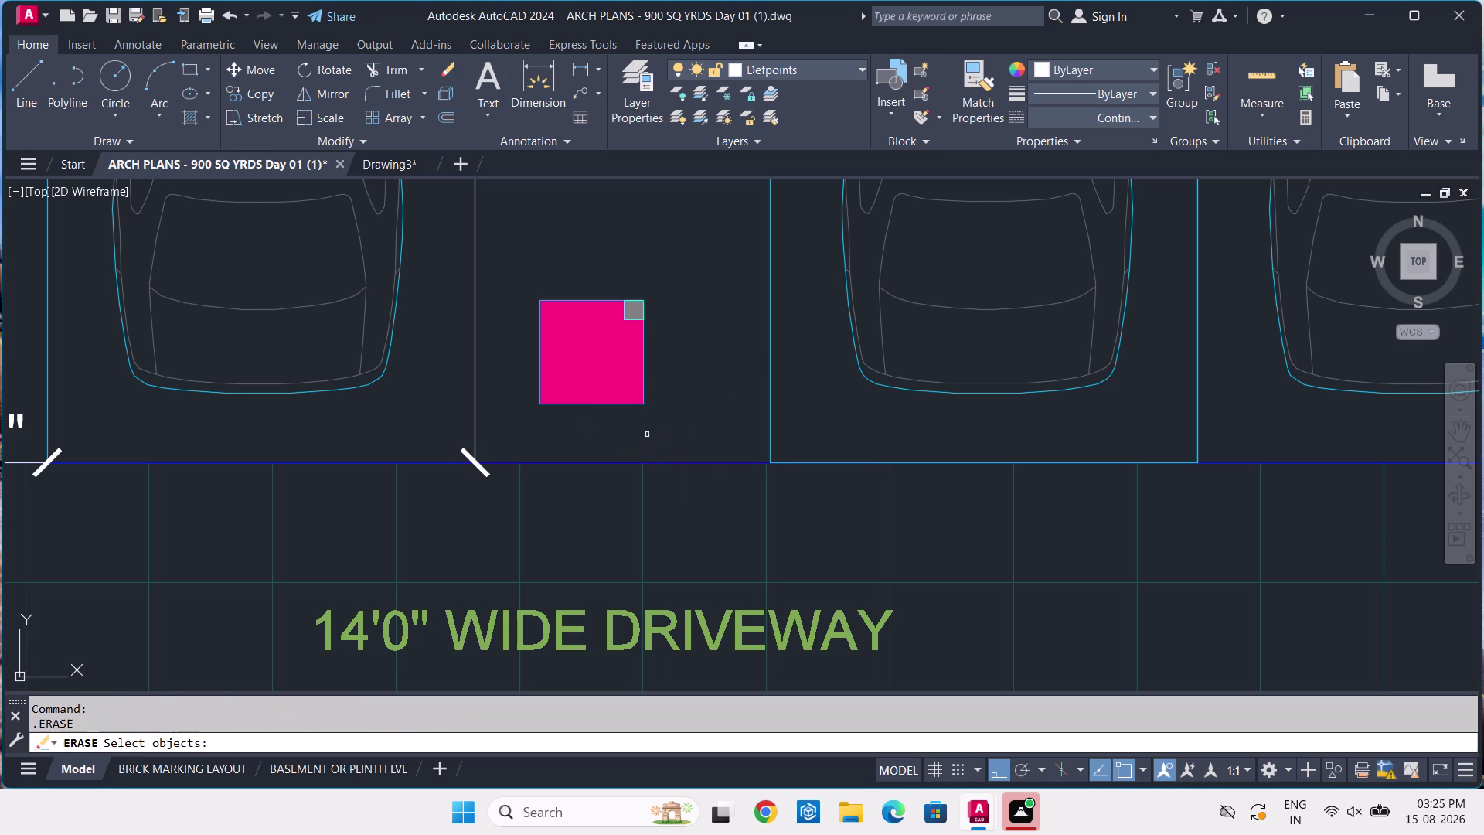
key(Return)
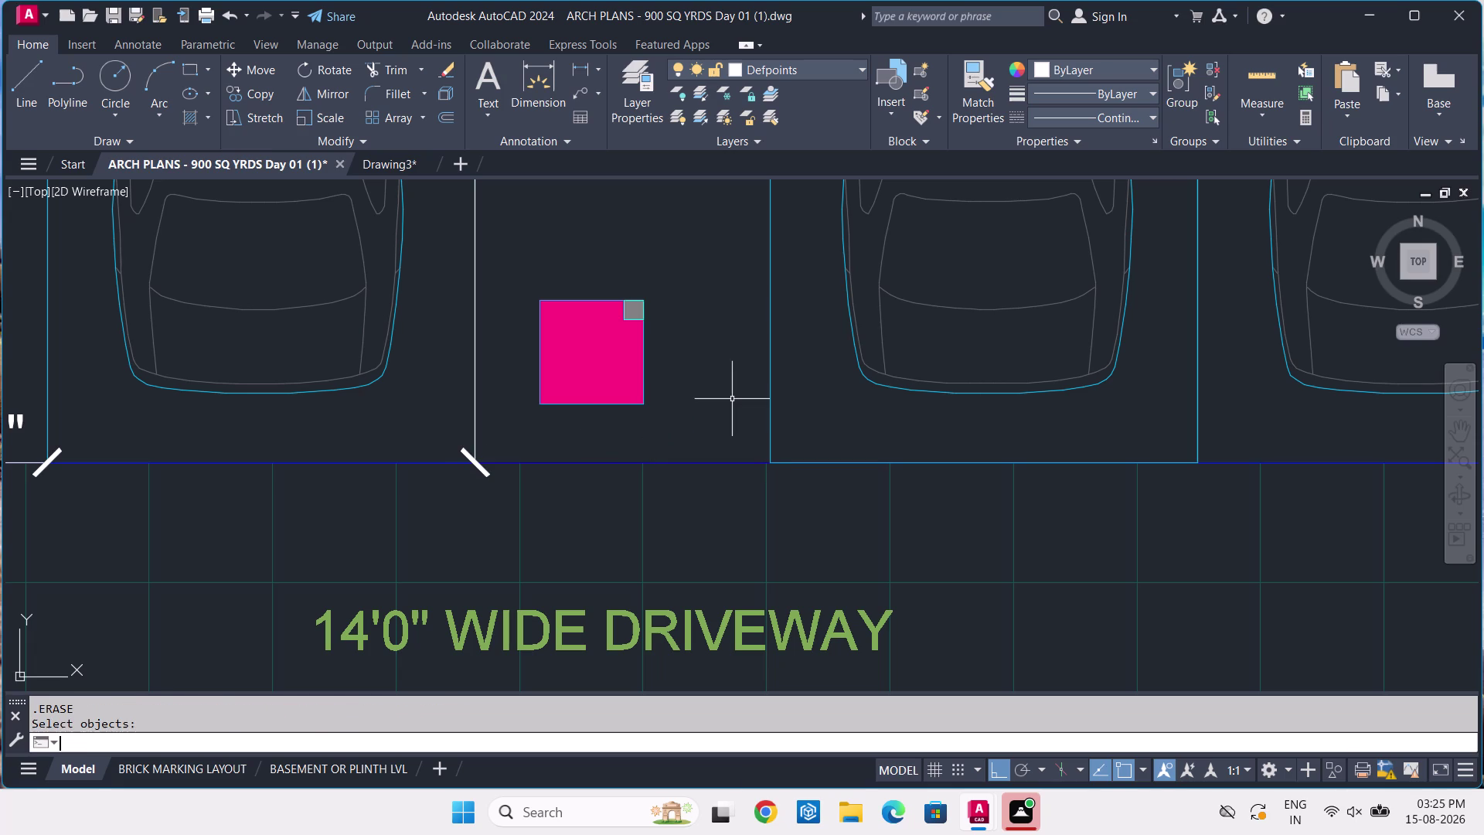
text(DLI)
key(space)
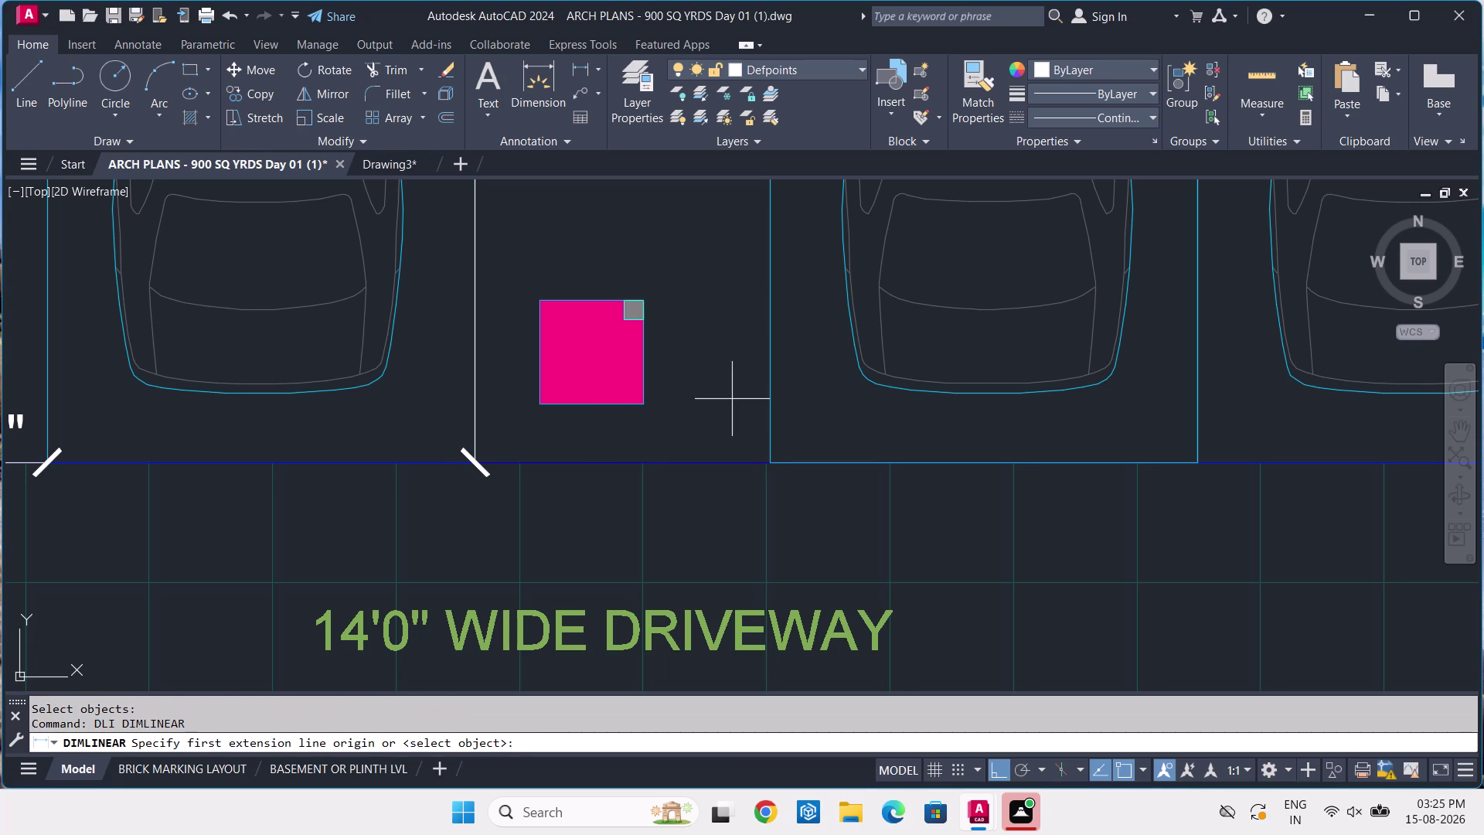
key(Escape)
key(grave)
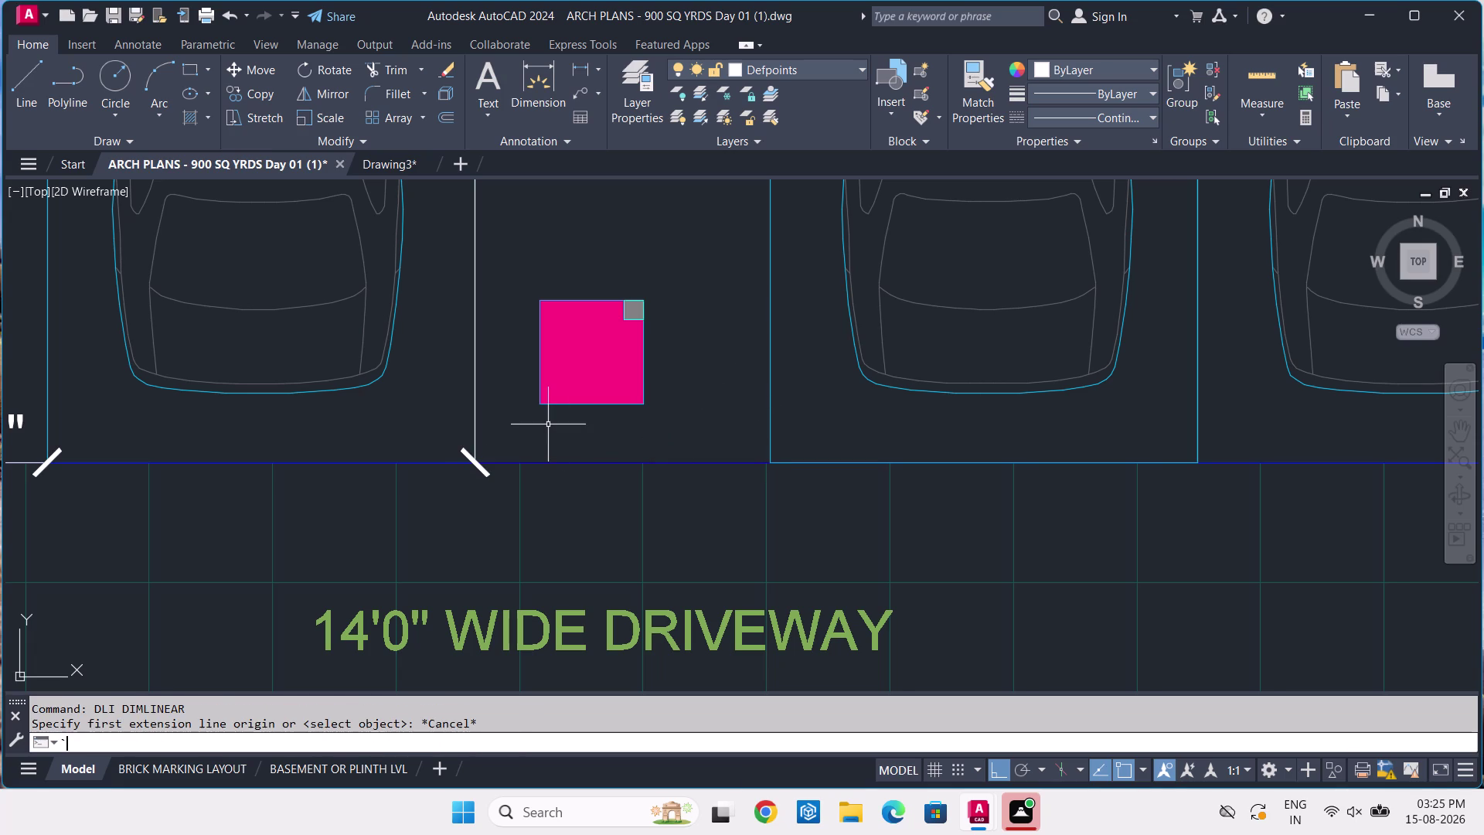
key(Escape)
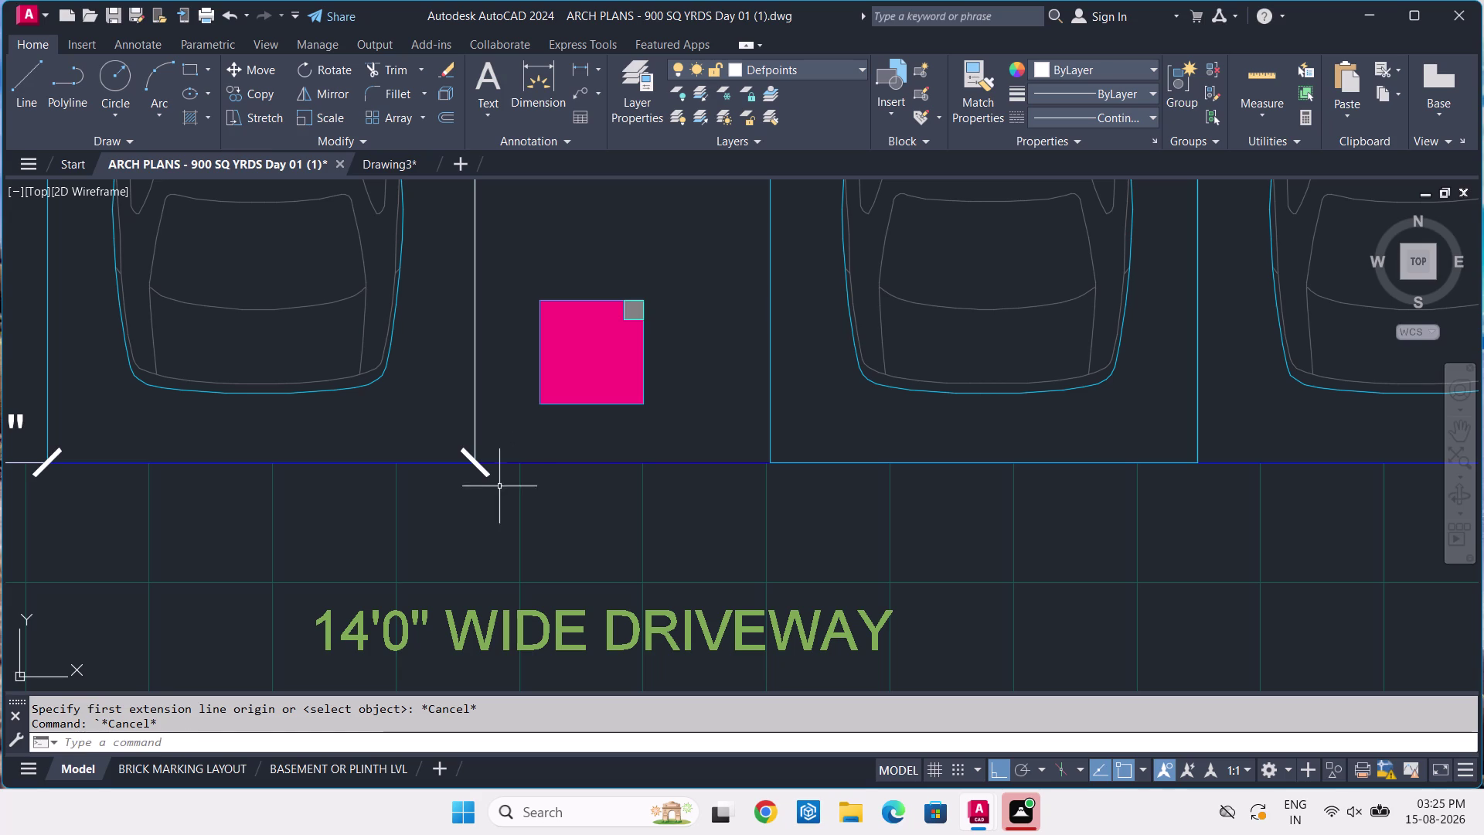
click(479, 474)
key(Delete)
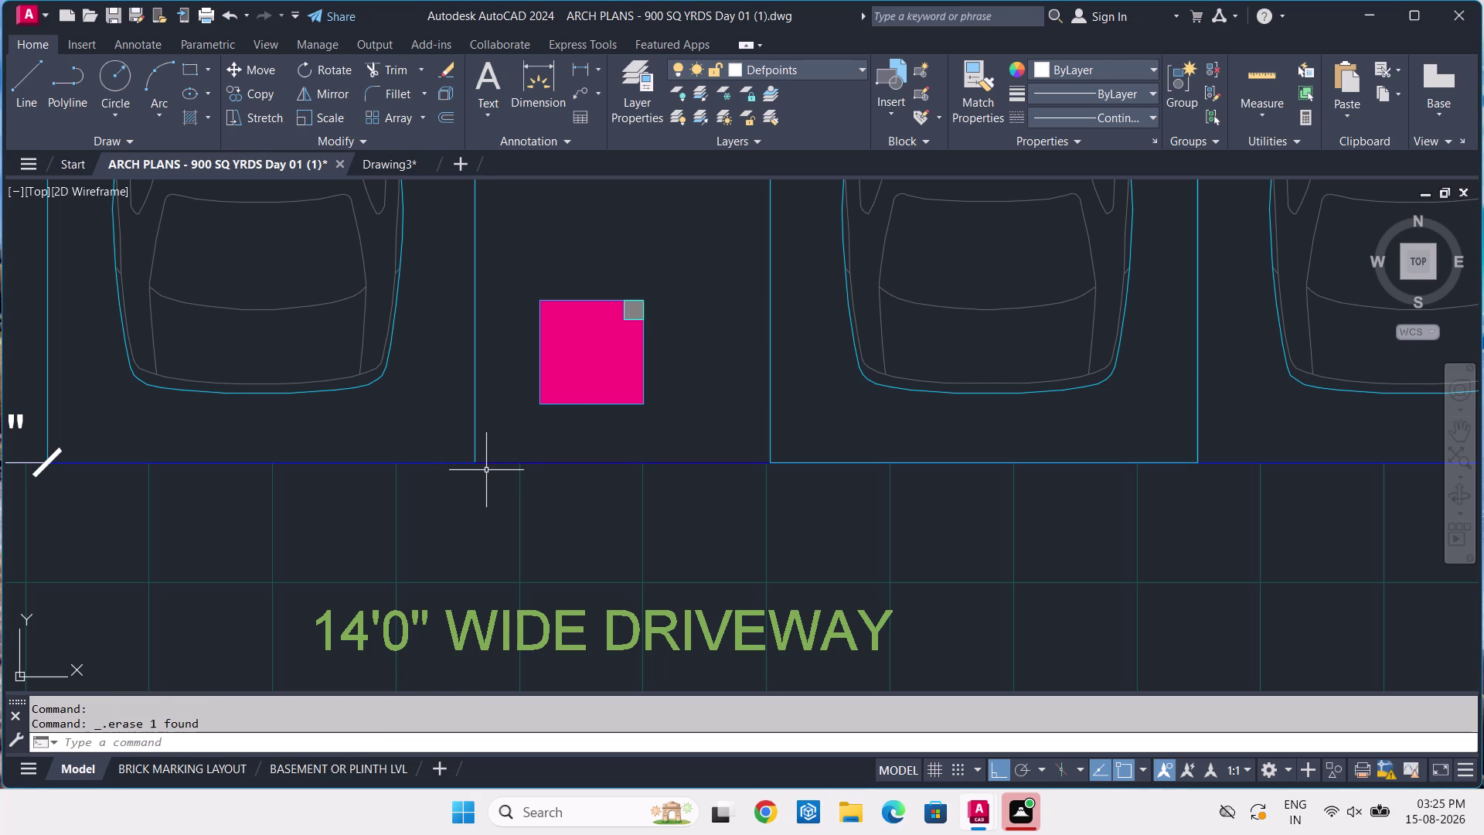
Dimension the 5'-8¼" gap from the bay's left edge, placed below the column.
text(DLI)
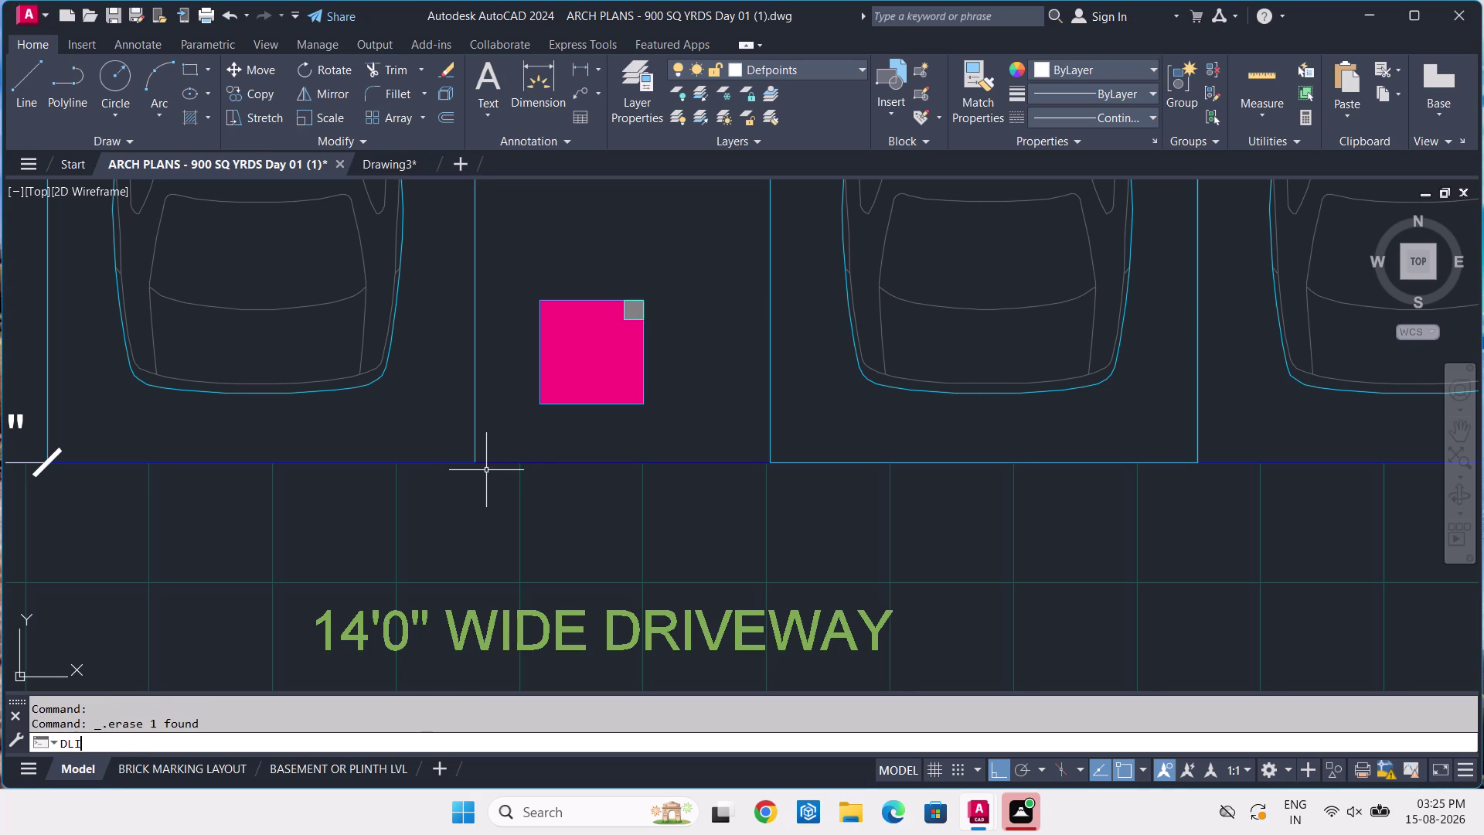
key(space)
scroll(up, 3)
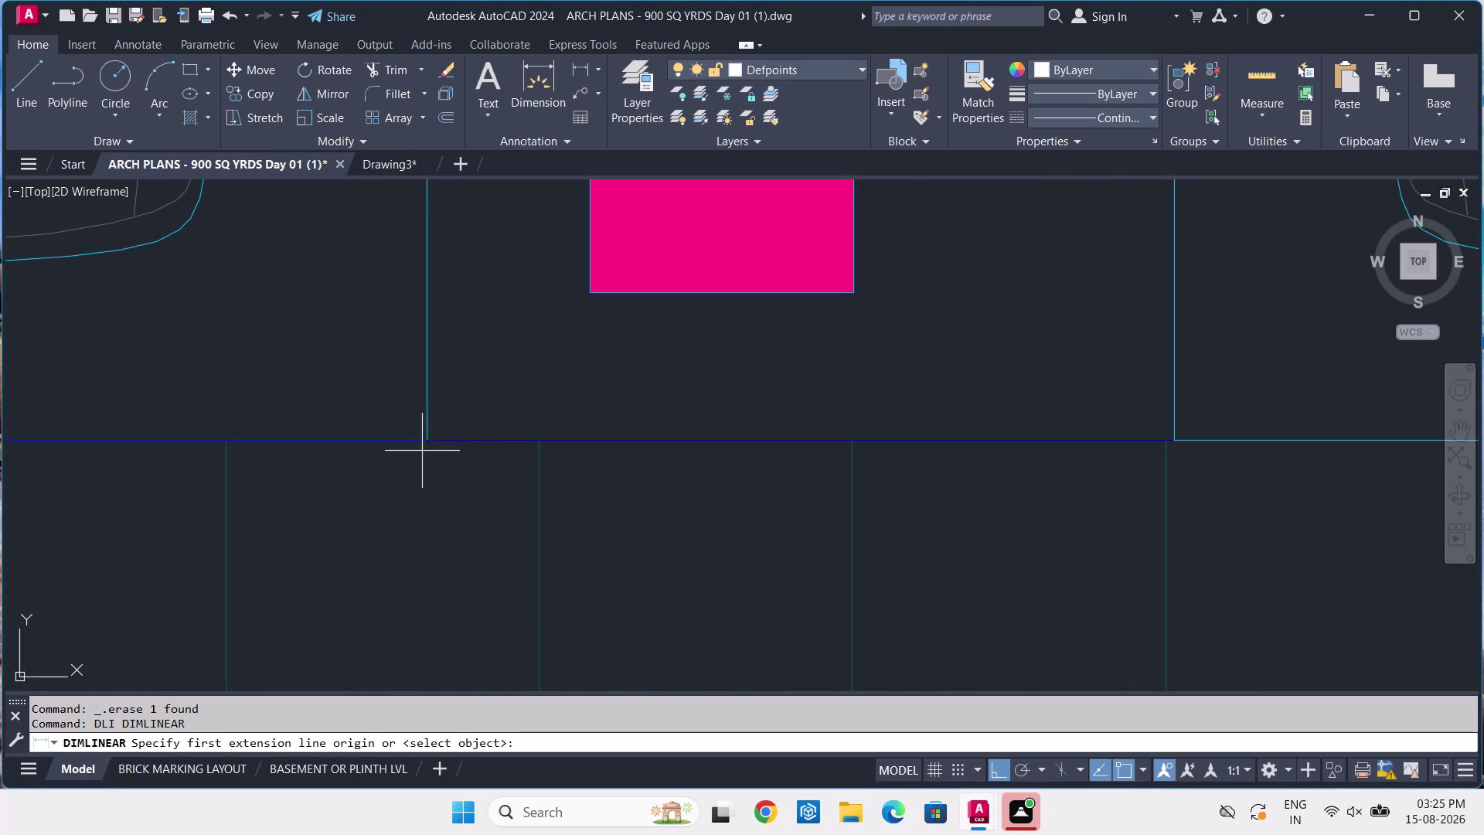
click(428, 436)
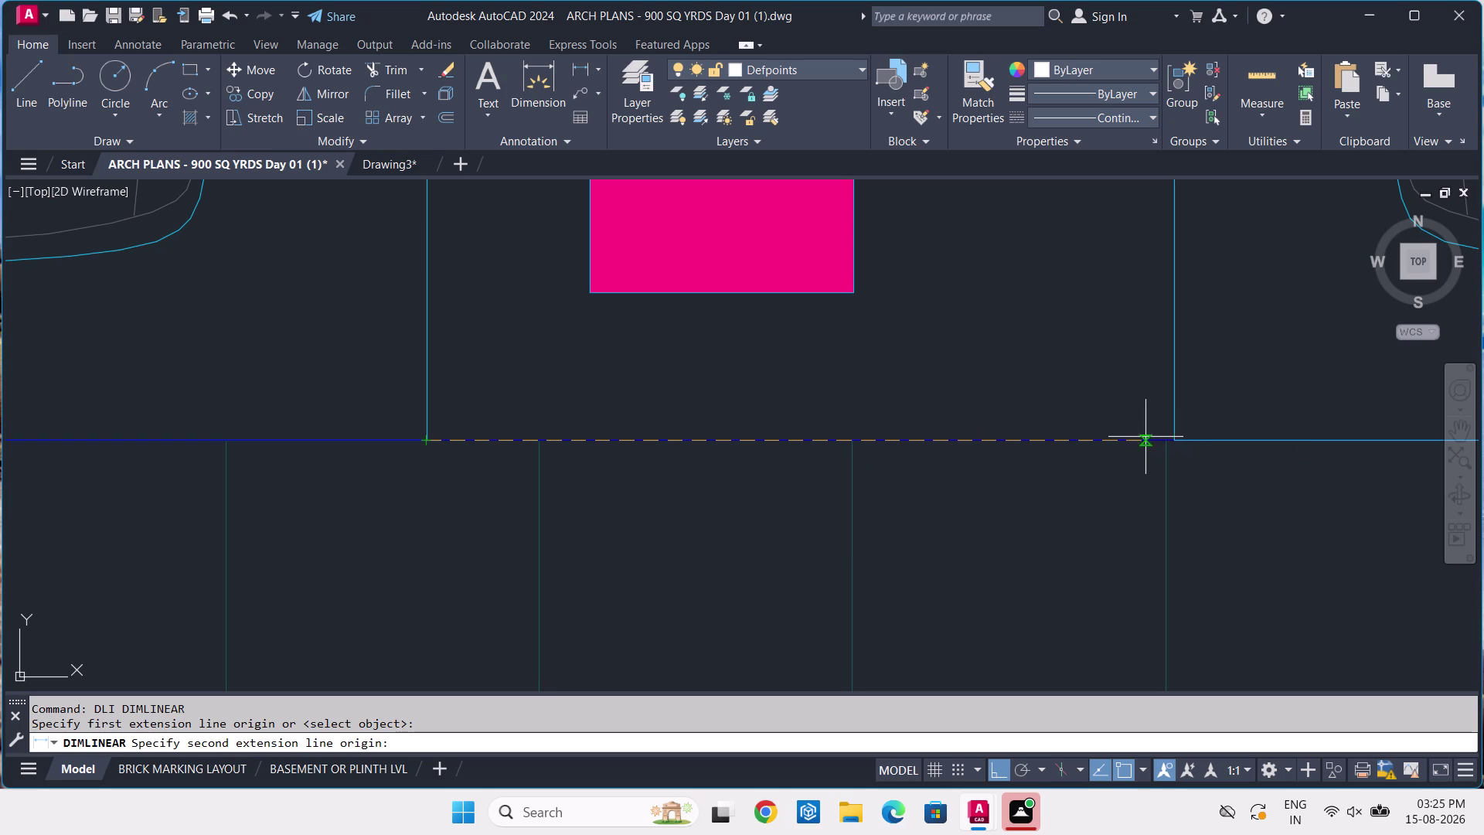
click(1170, 437)
click(1167, 460)
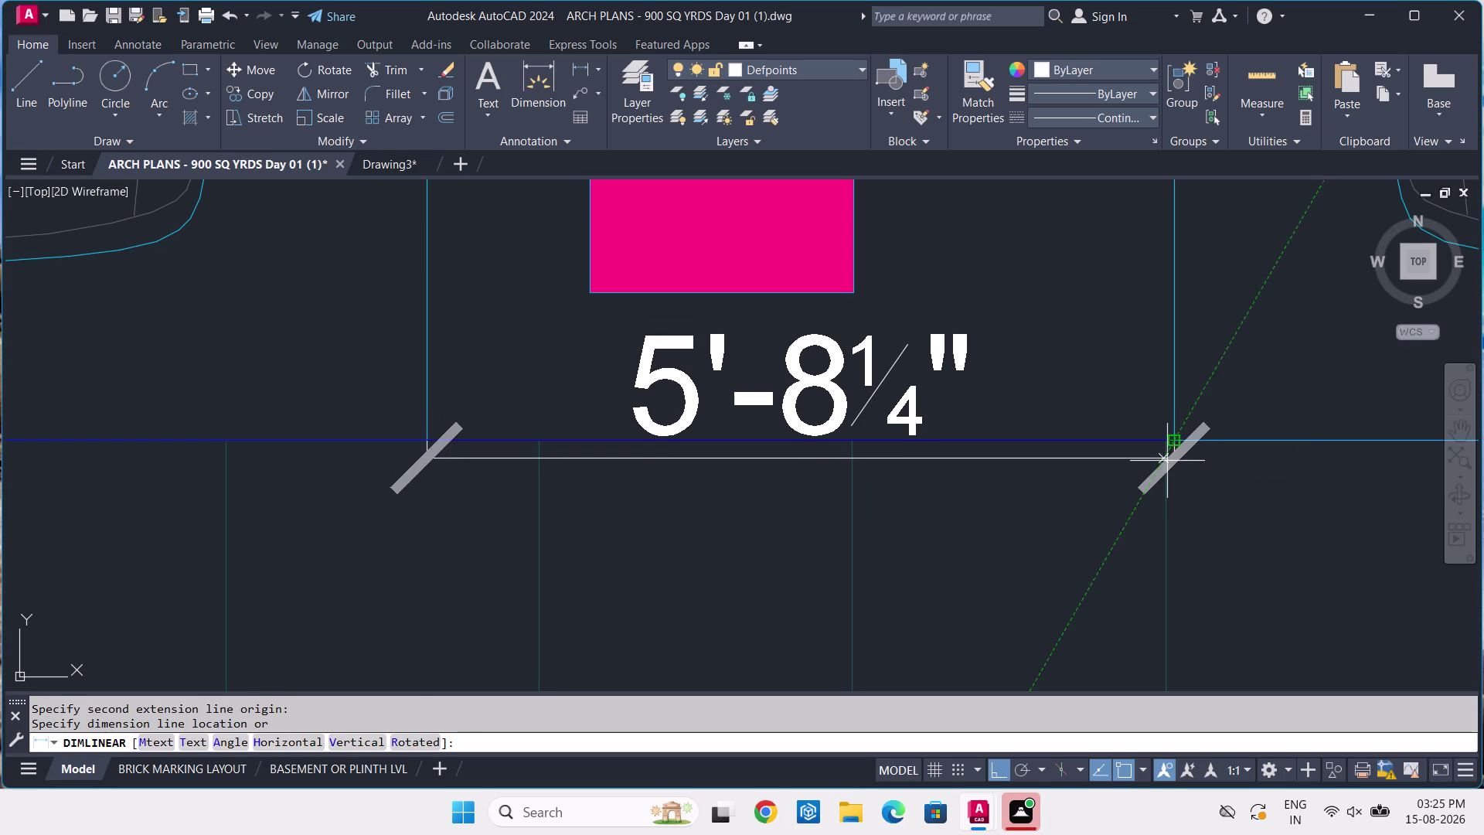
Zoom out over the reference bays, then frame the Drawing3 wall plan.
scroll(down, 3)
middle_drag(1171, 483, 1148, 478)
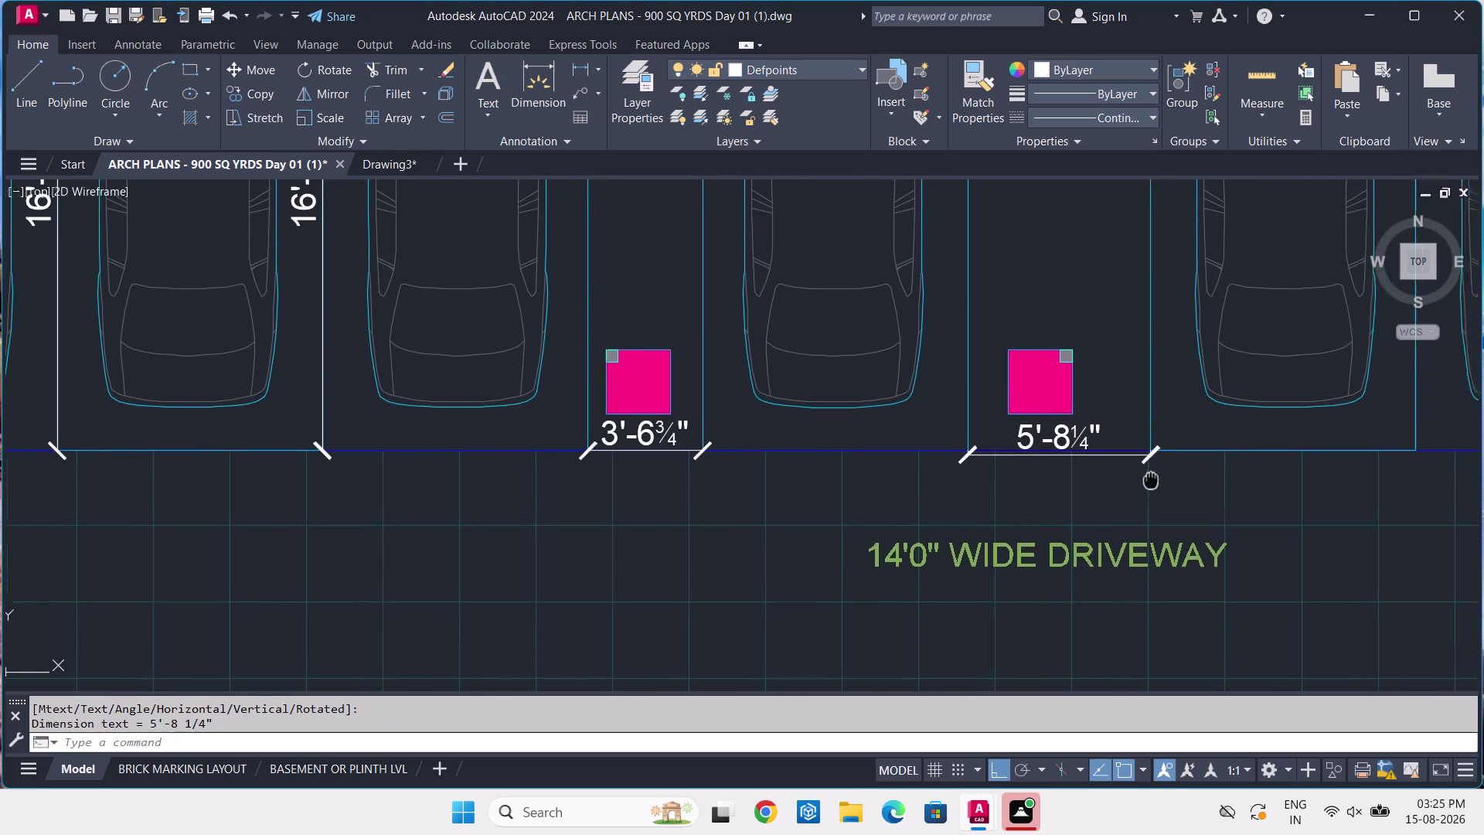
middle_drag(1149, 479, 1065, 490)
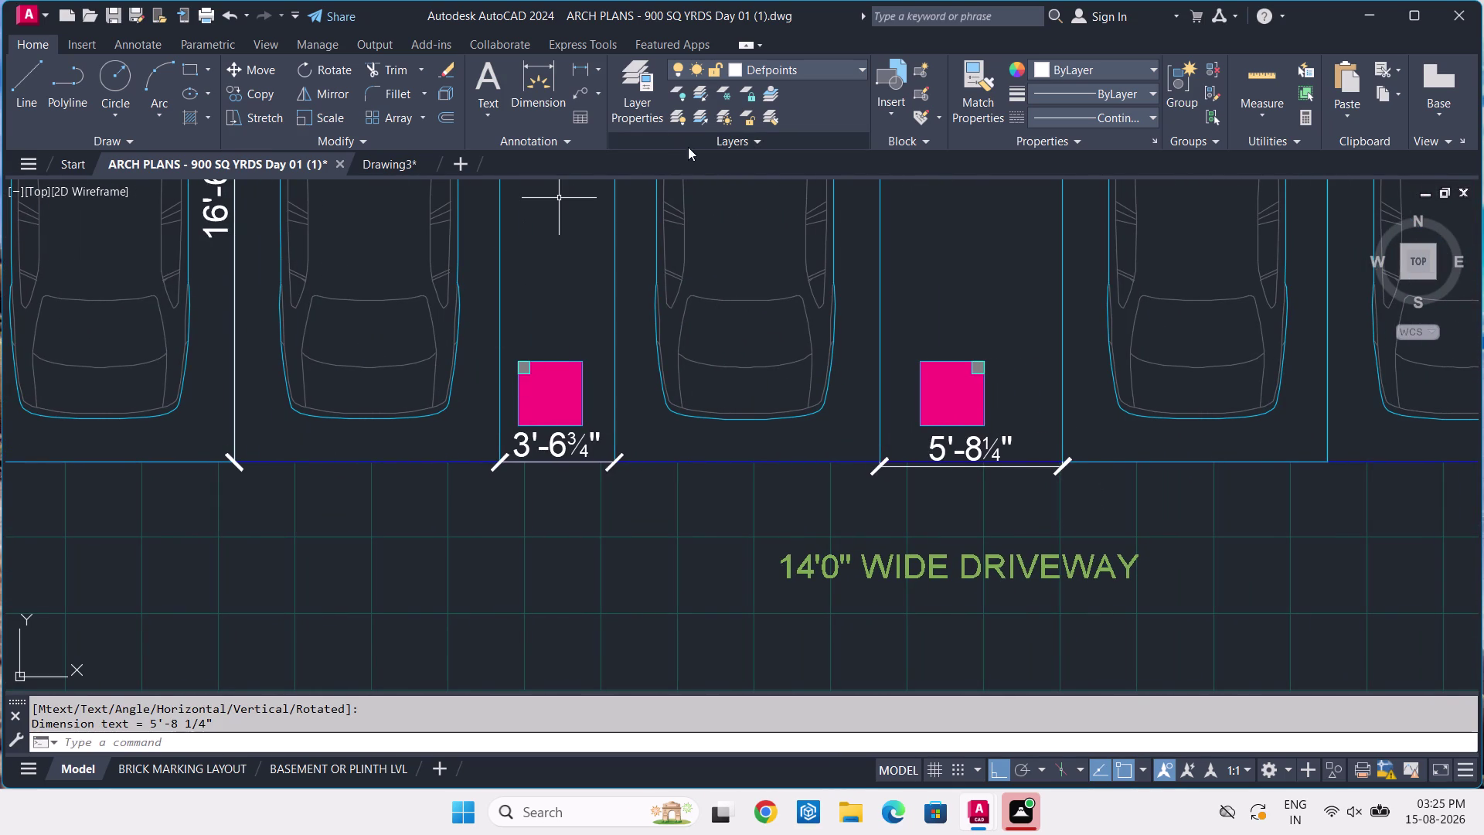
middle_drag(779, 293, 735, 355)
scroll(down, 3)
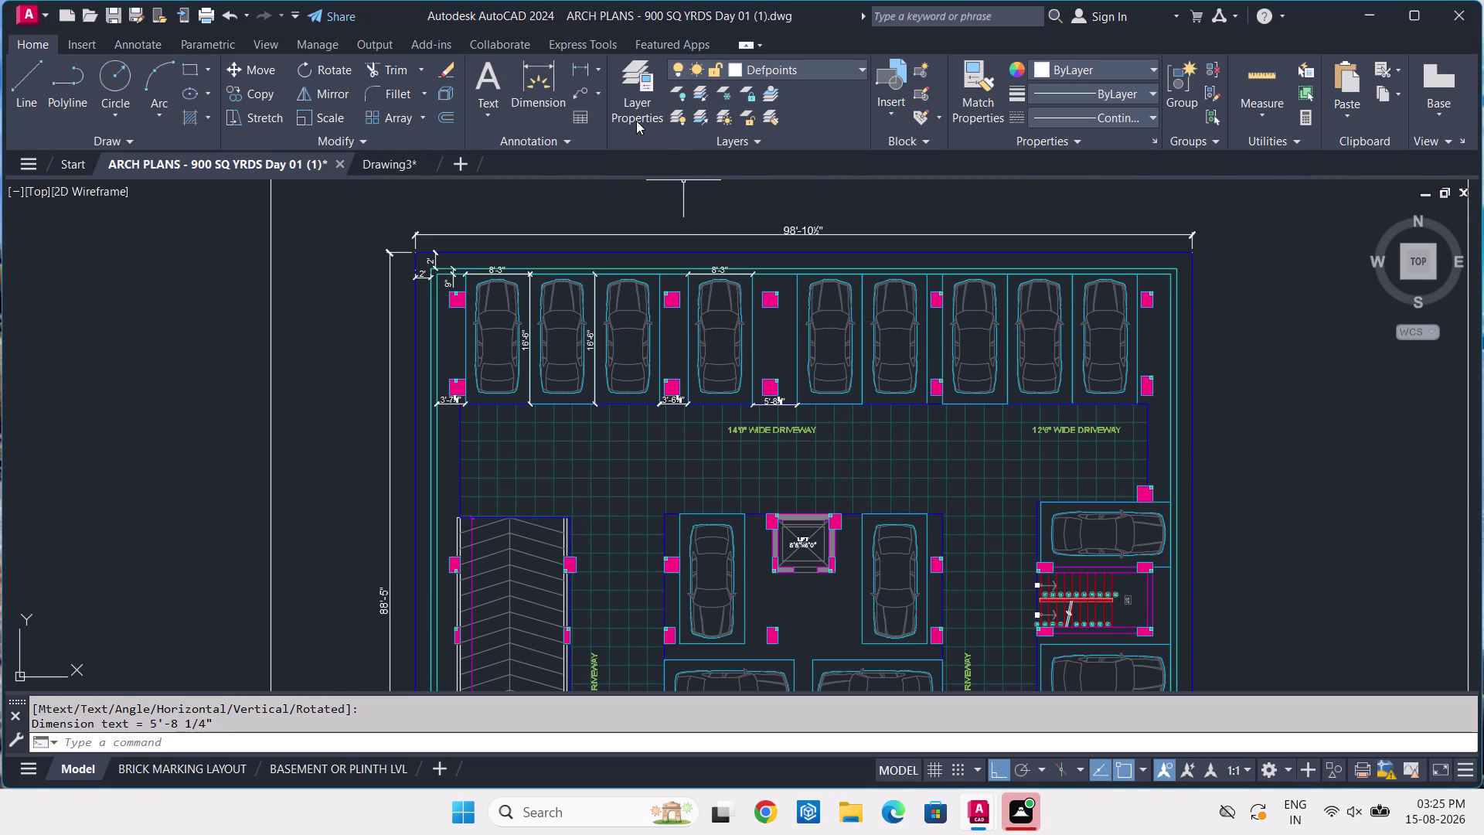
click(398, 159)
scroll(down, 3)
scroll(down, 3)
middle_drag(615, 349, 627, 397)
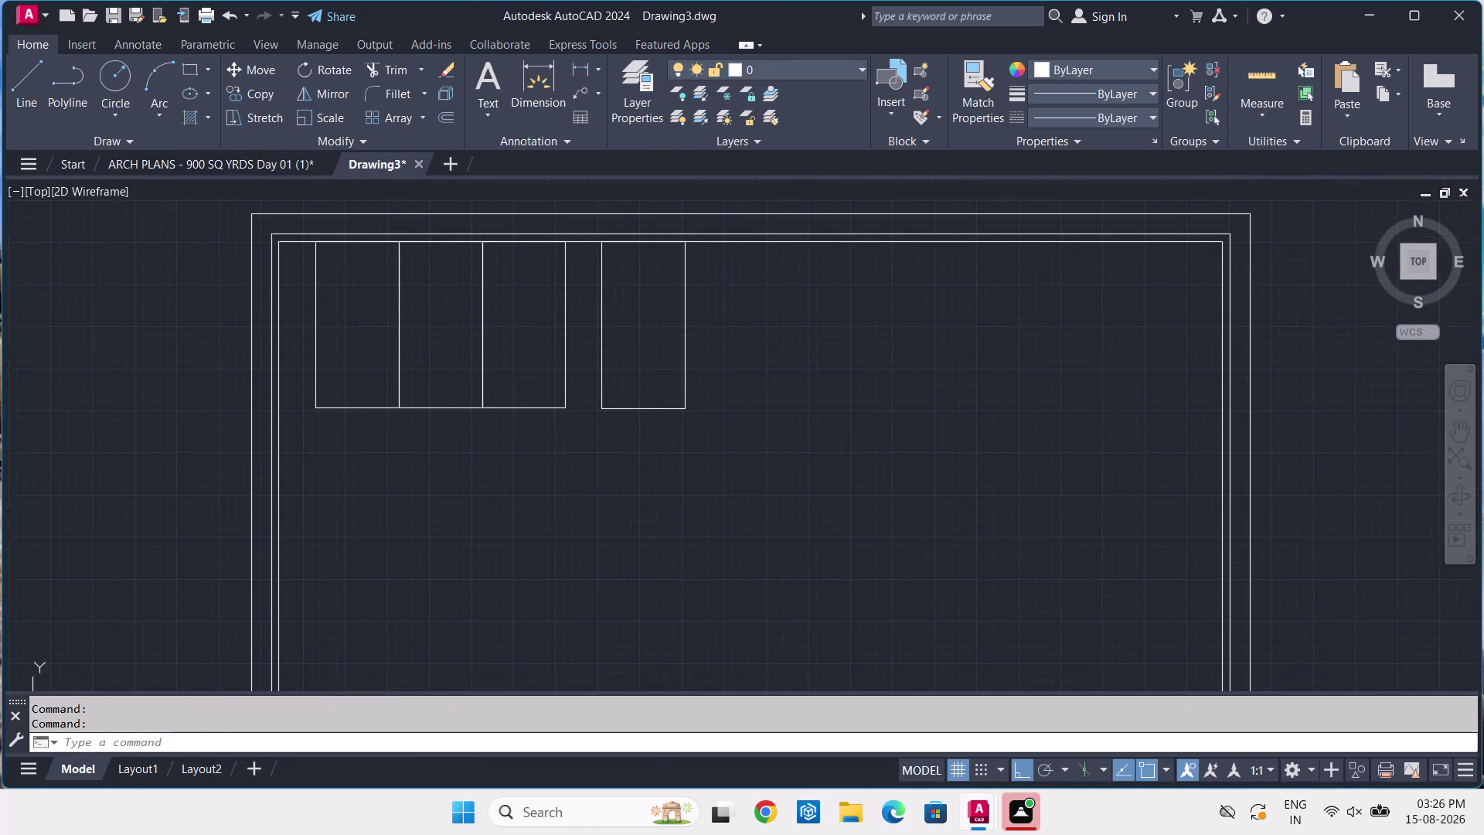
Place a helper point 5'-8¼" right of the bay's bottom-right corner using POINT with tracking.
middle_drag(628, 397, 625, 398)
text(PO T)
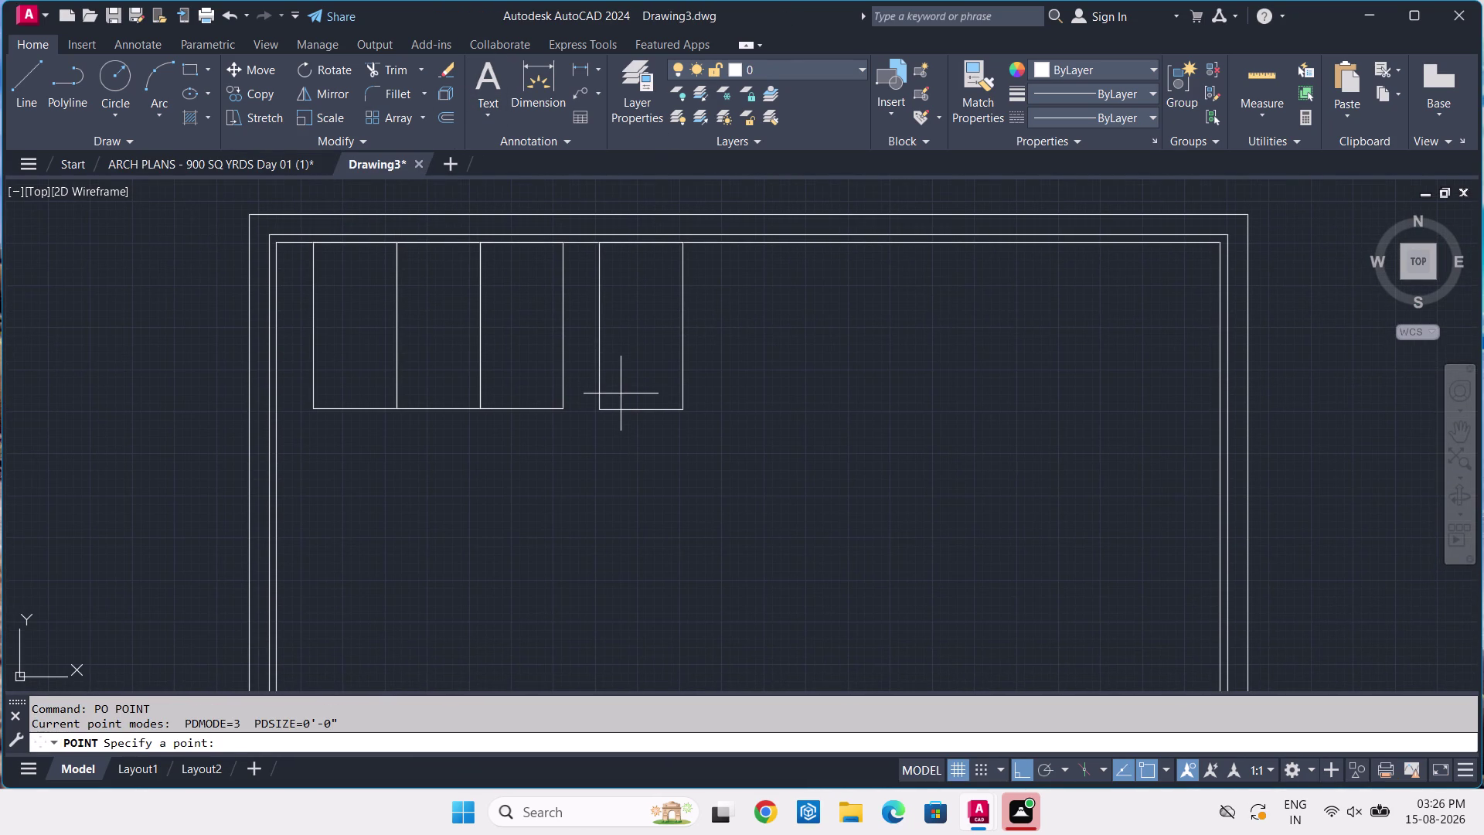
text(K)
key(space)
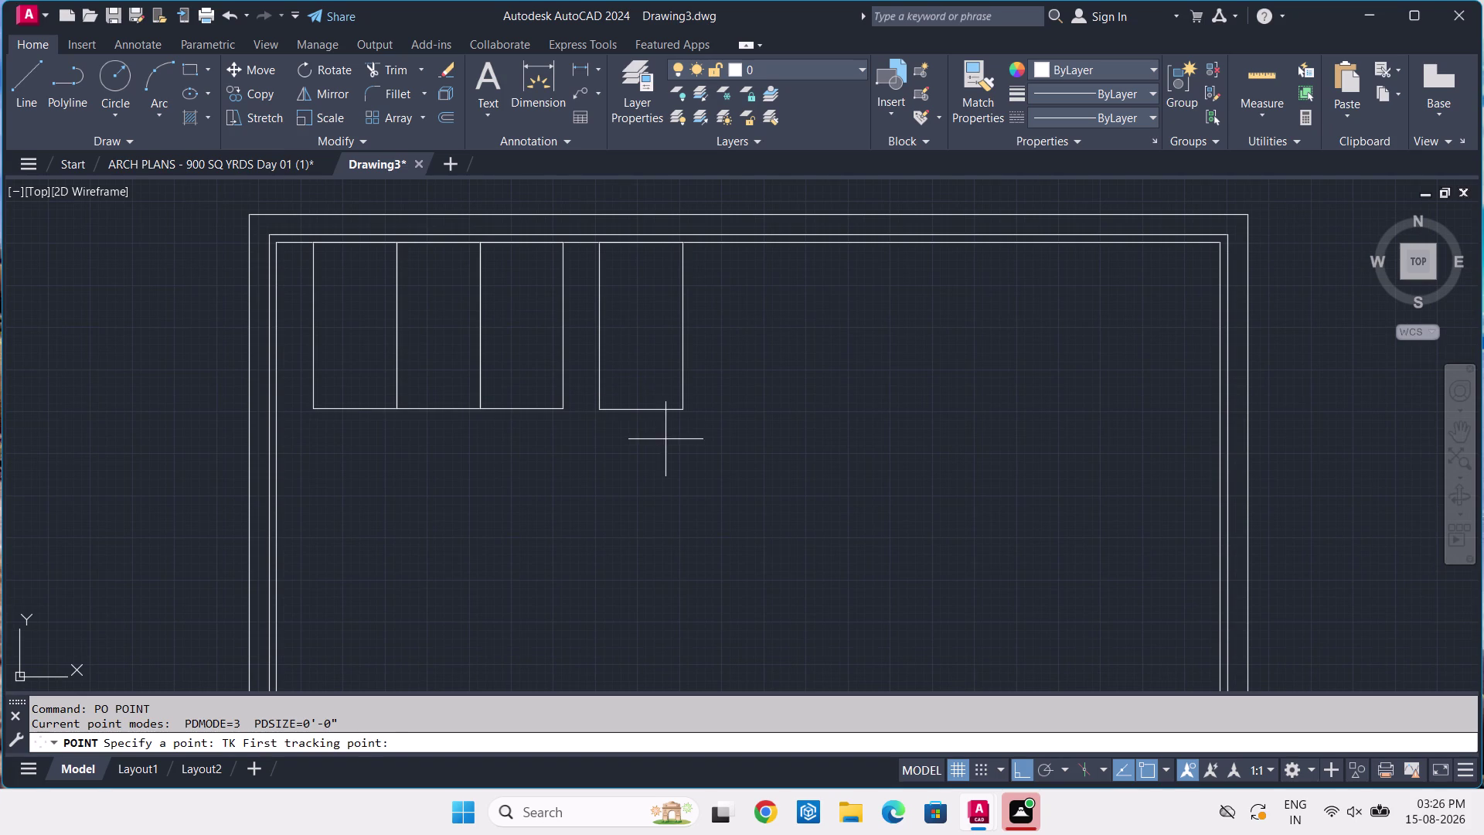
scroll(up, 3)
click(691, 406)
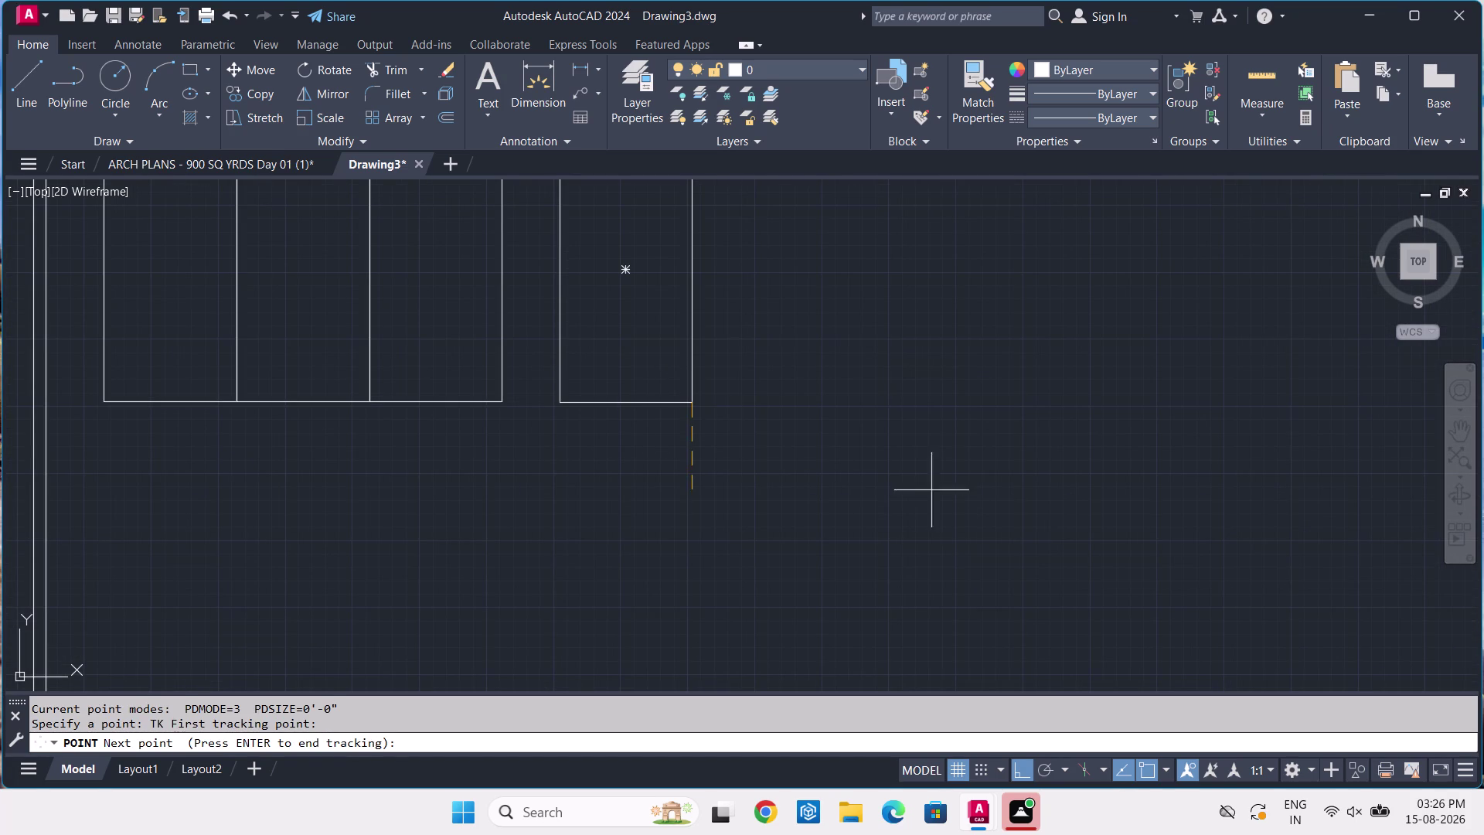
middle_drag(1048, 370, 852, 578)
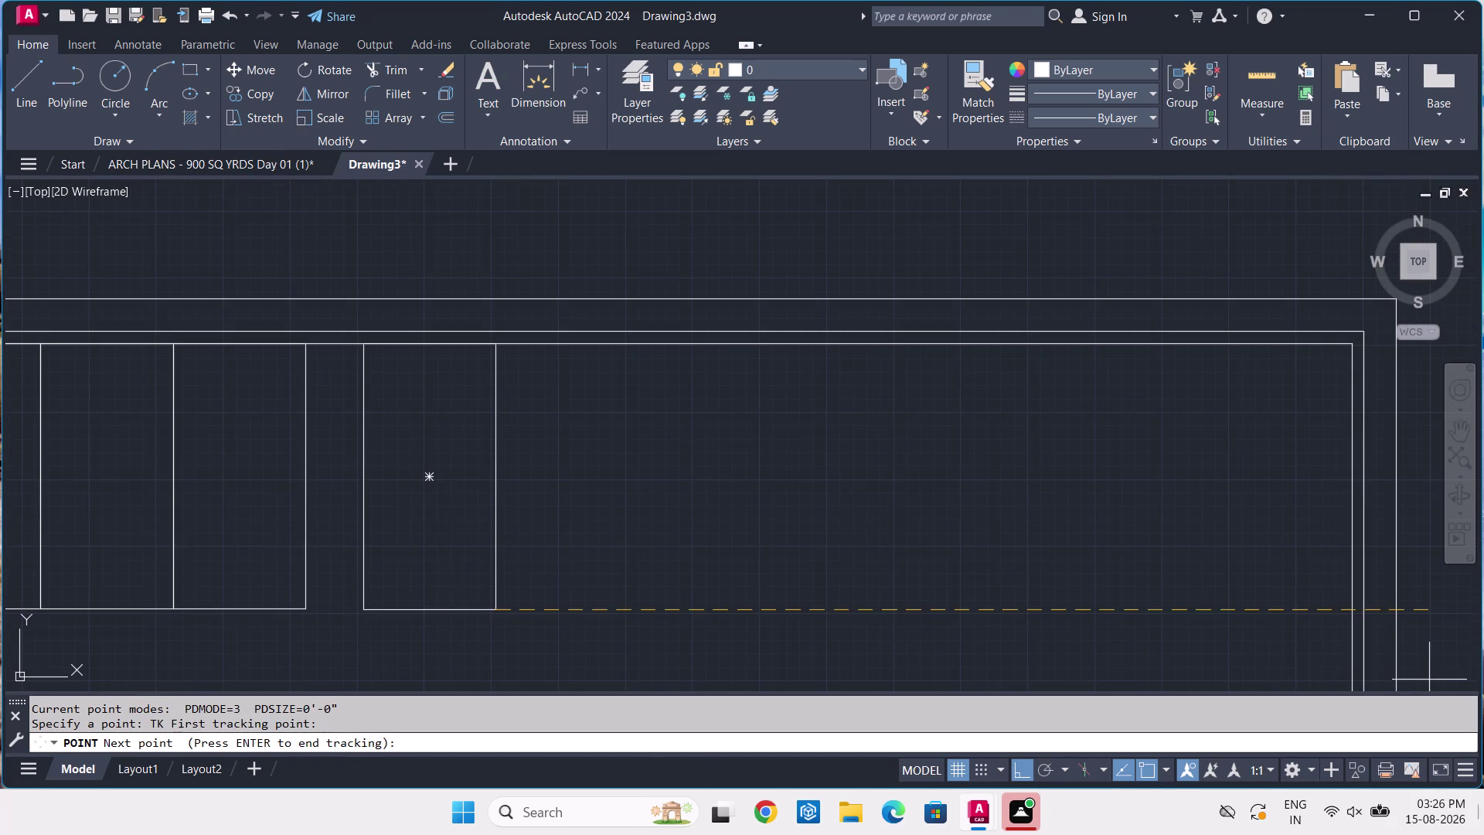
text(5)
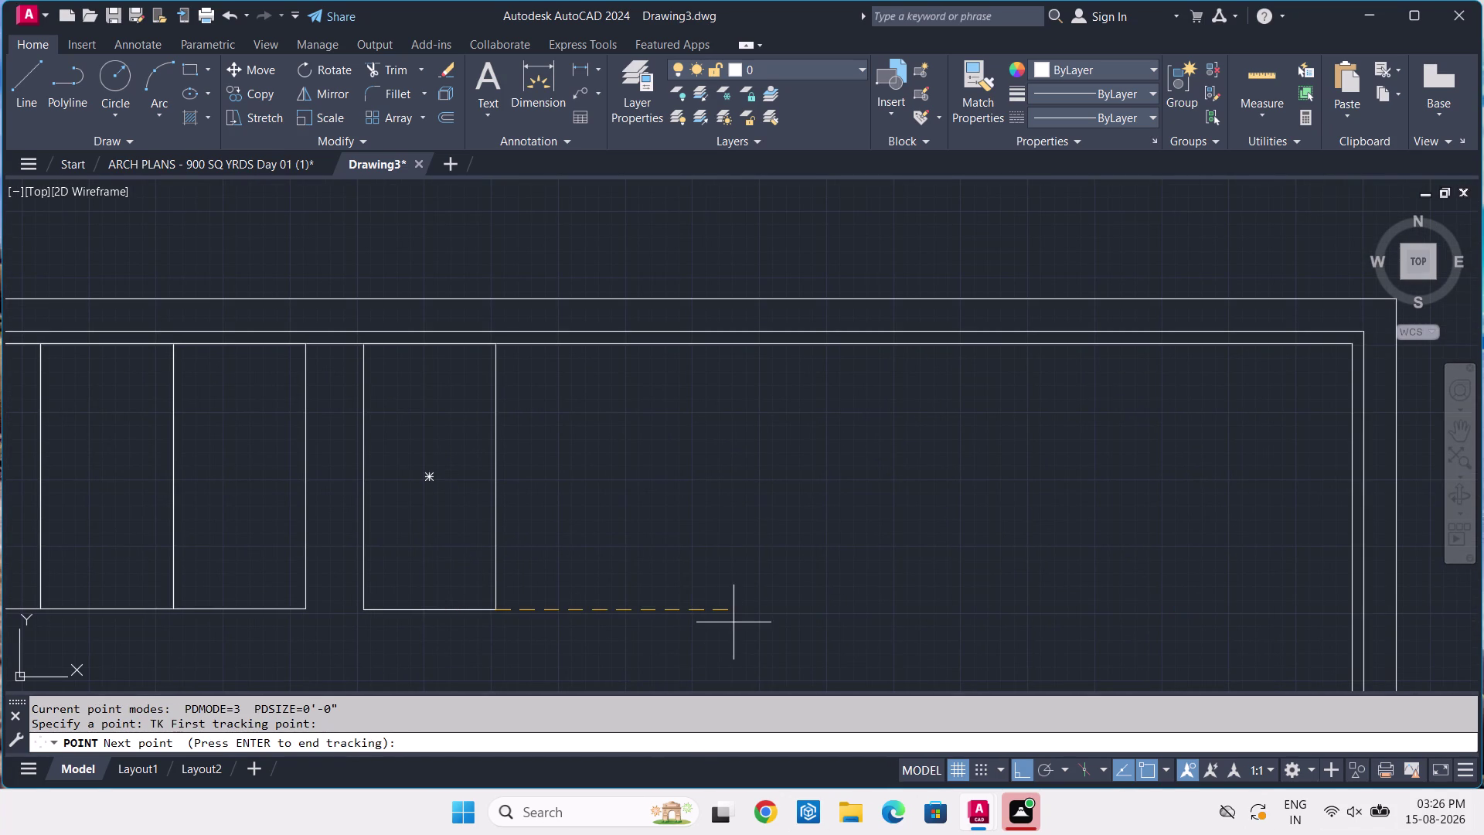
text('-)
text(8)
text(-1/4)
key(Return)
key(Return)
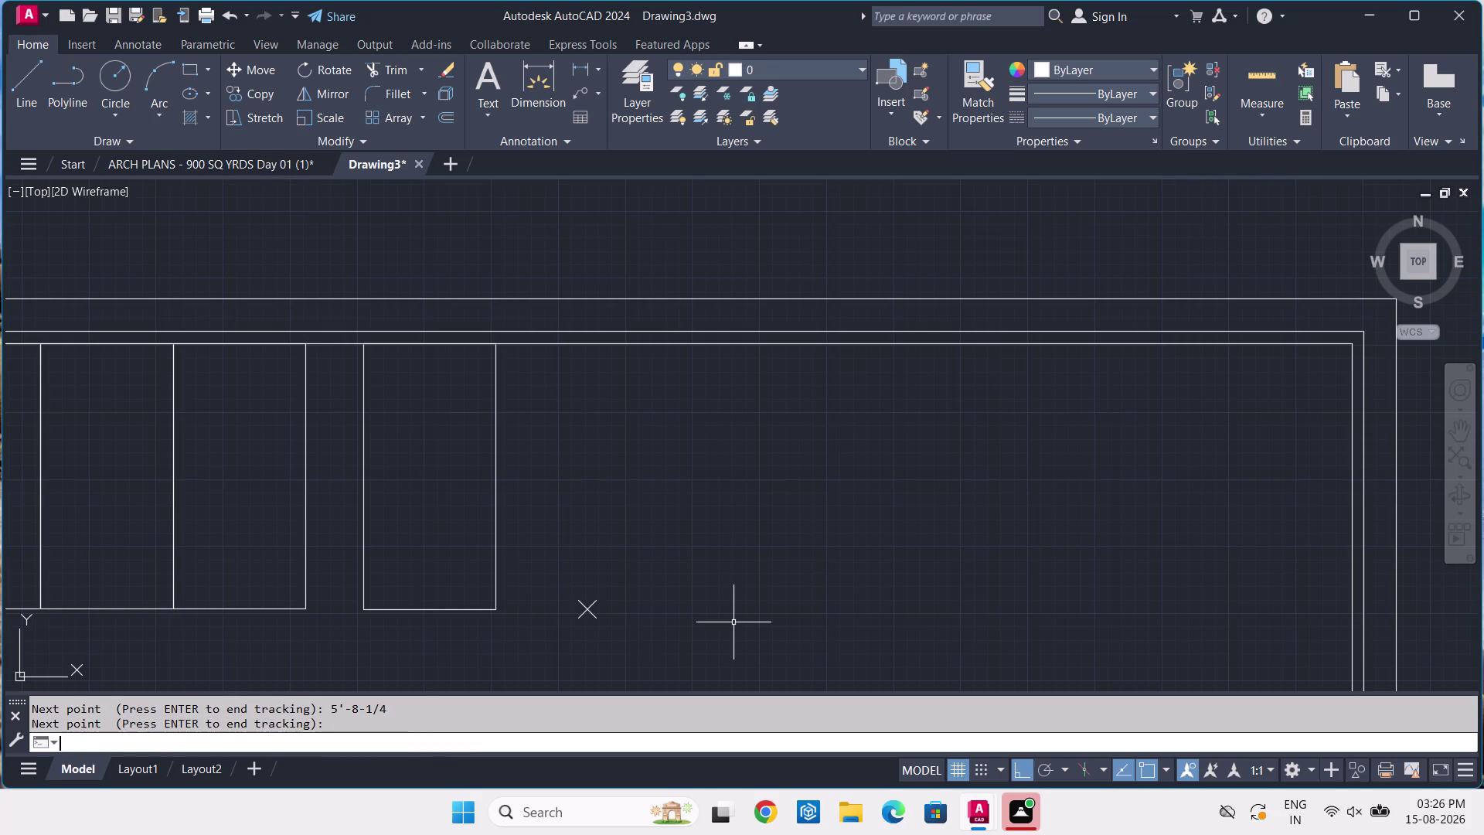
Copy the bay rectangle twice, the first at the helper point, the second beside it.
click(500, 435)
click(486, 446)
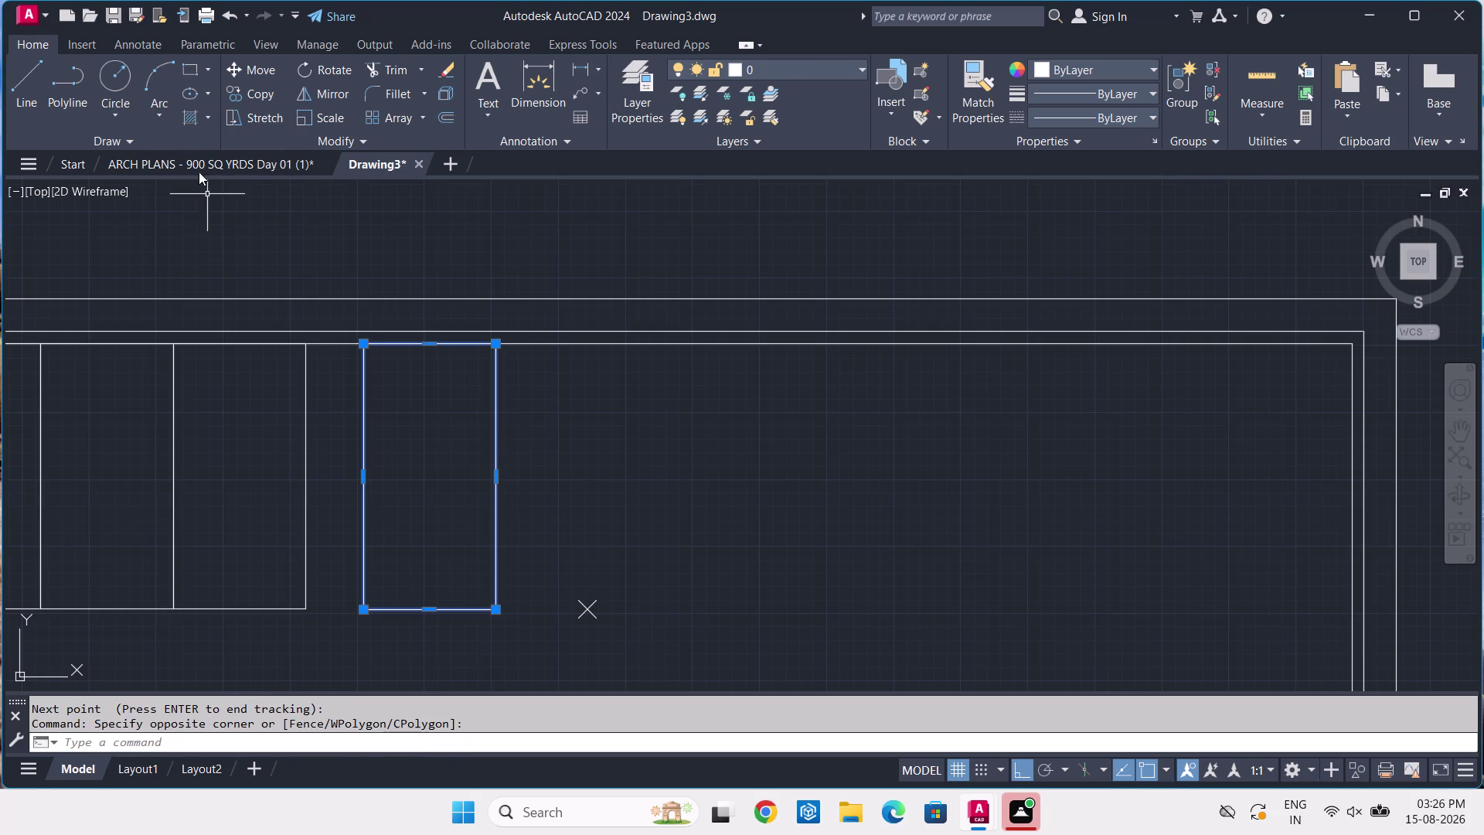
click(244, 172)
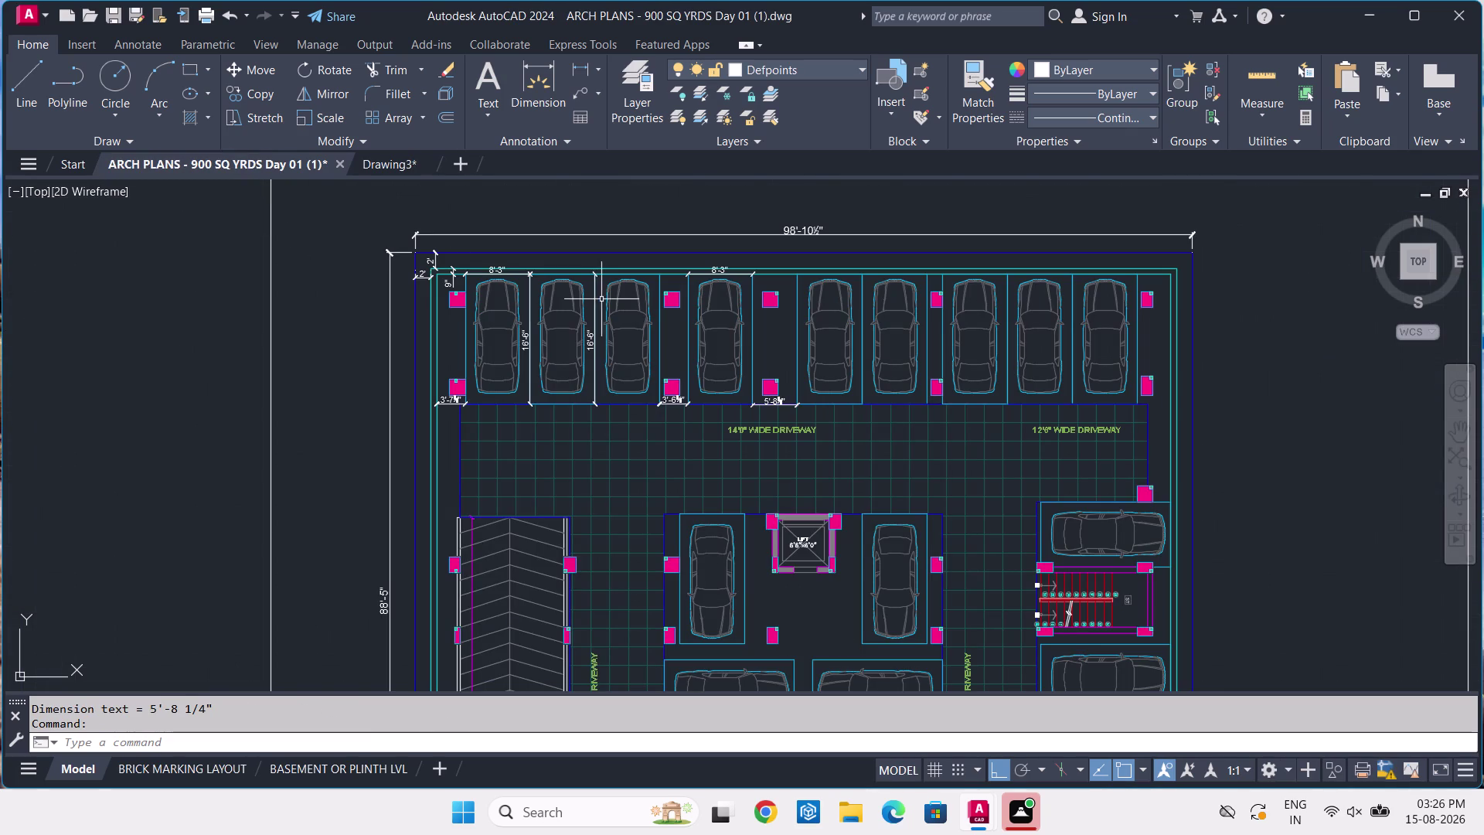
click(384, 156)
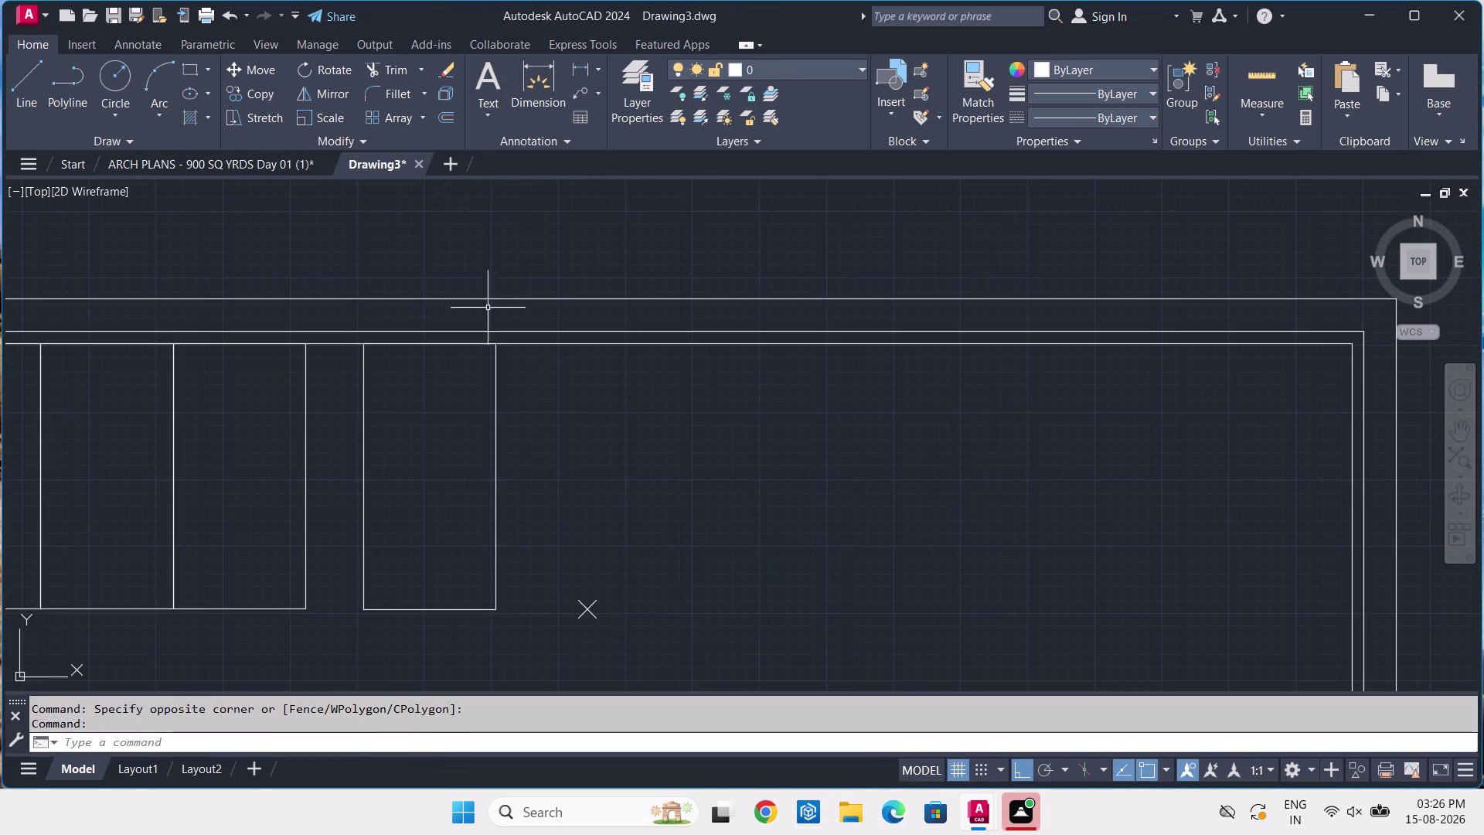
click(561, 412)
click(459, 437)
text(CO)
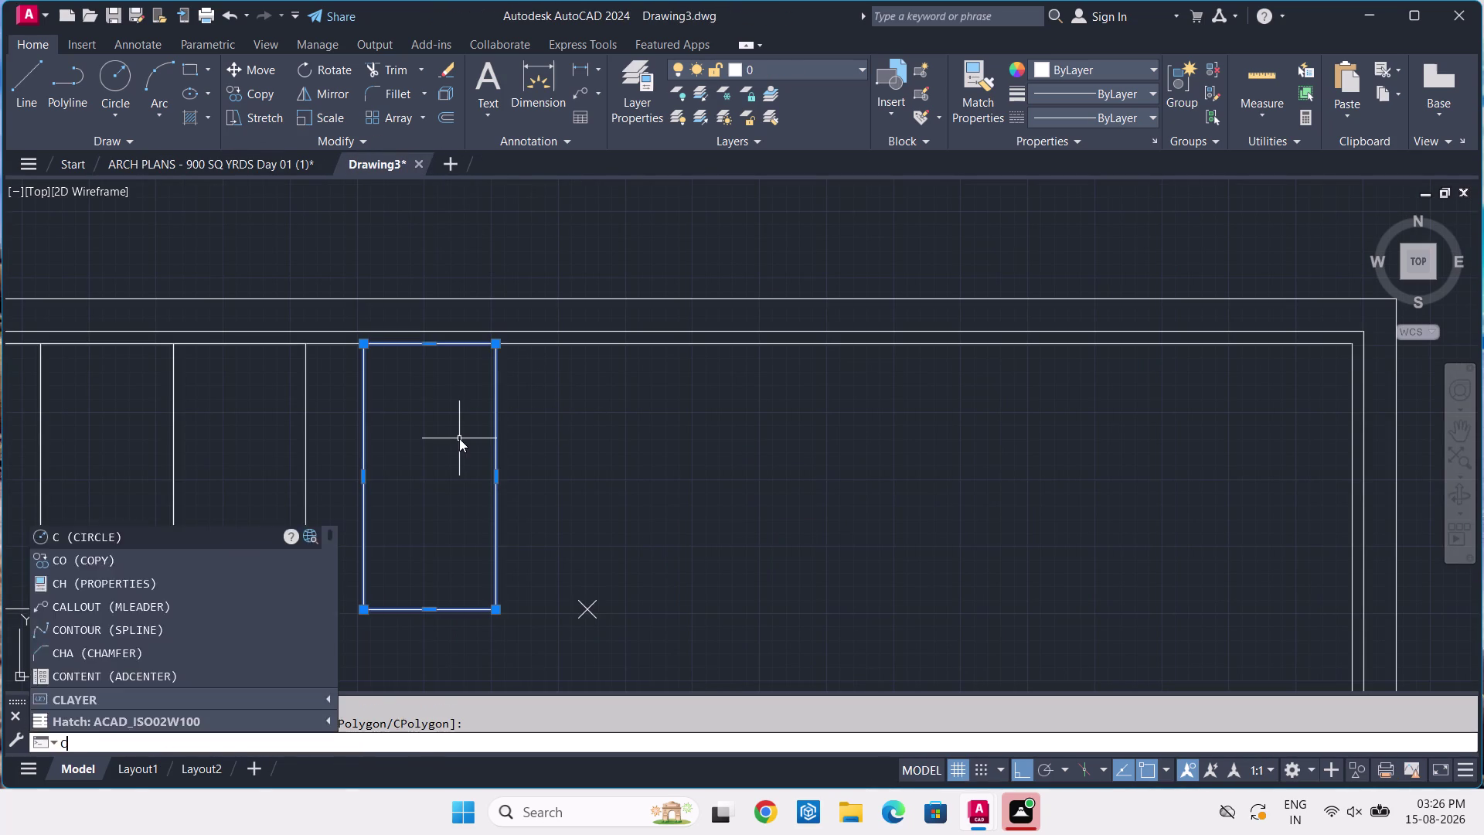
key(space)
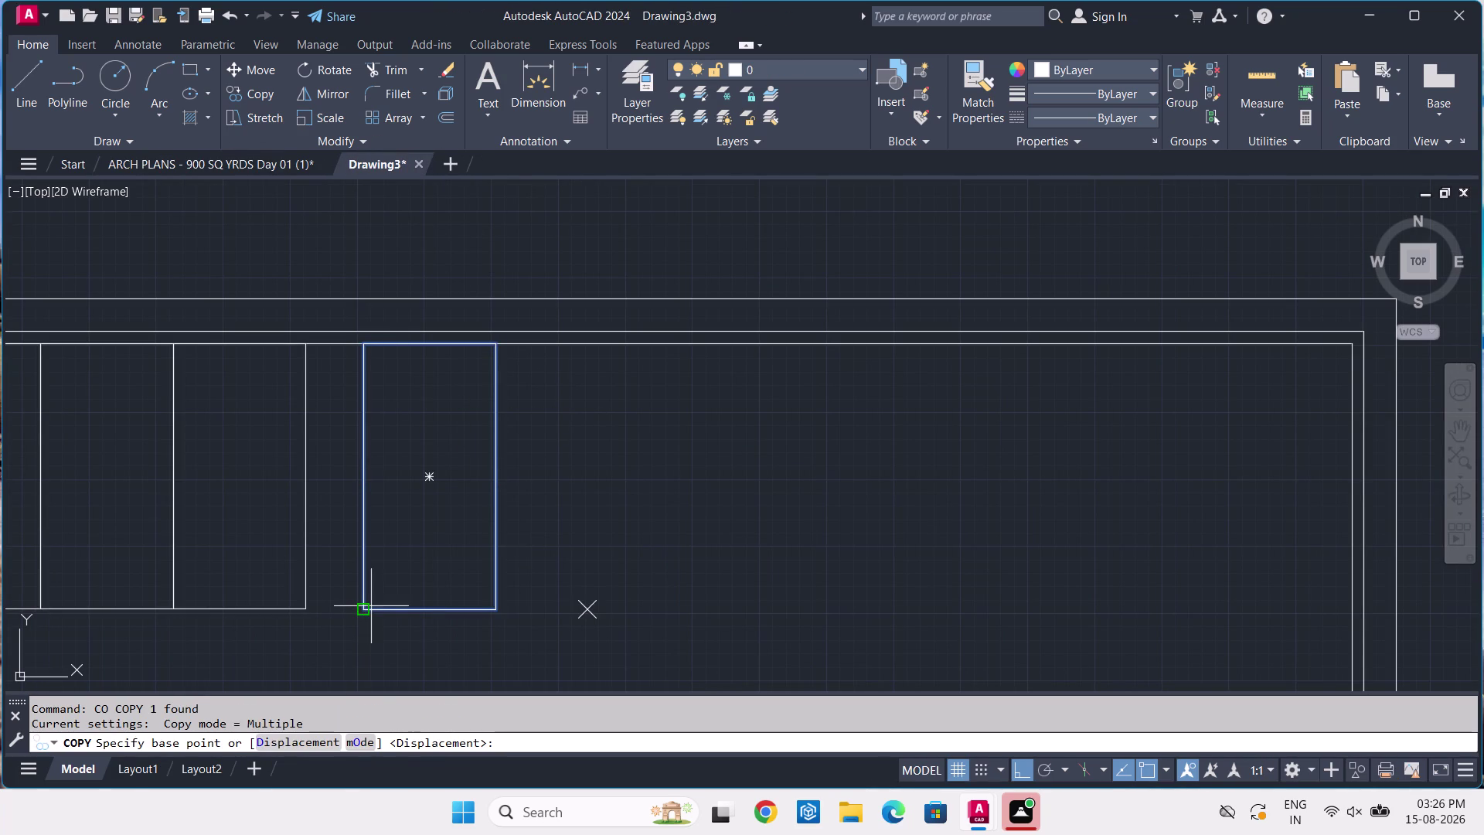
click(361, 607)
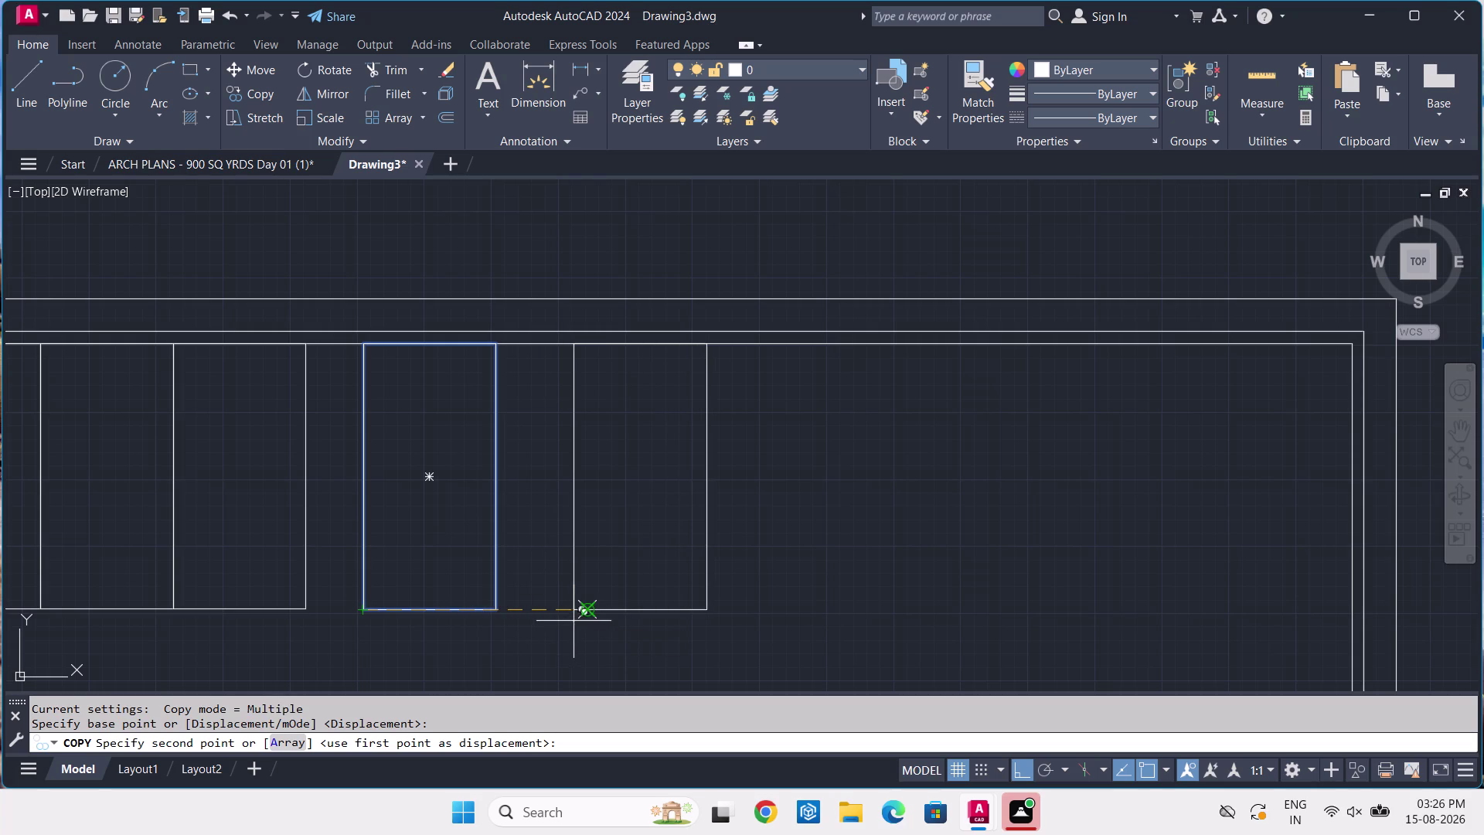
click(585, 613)
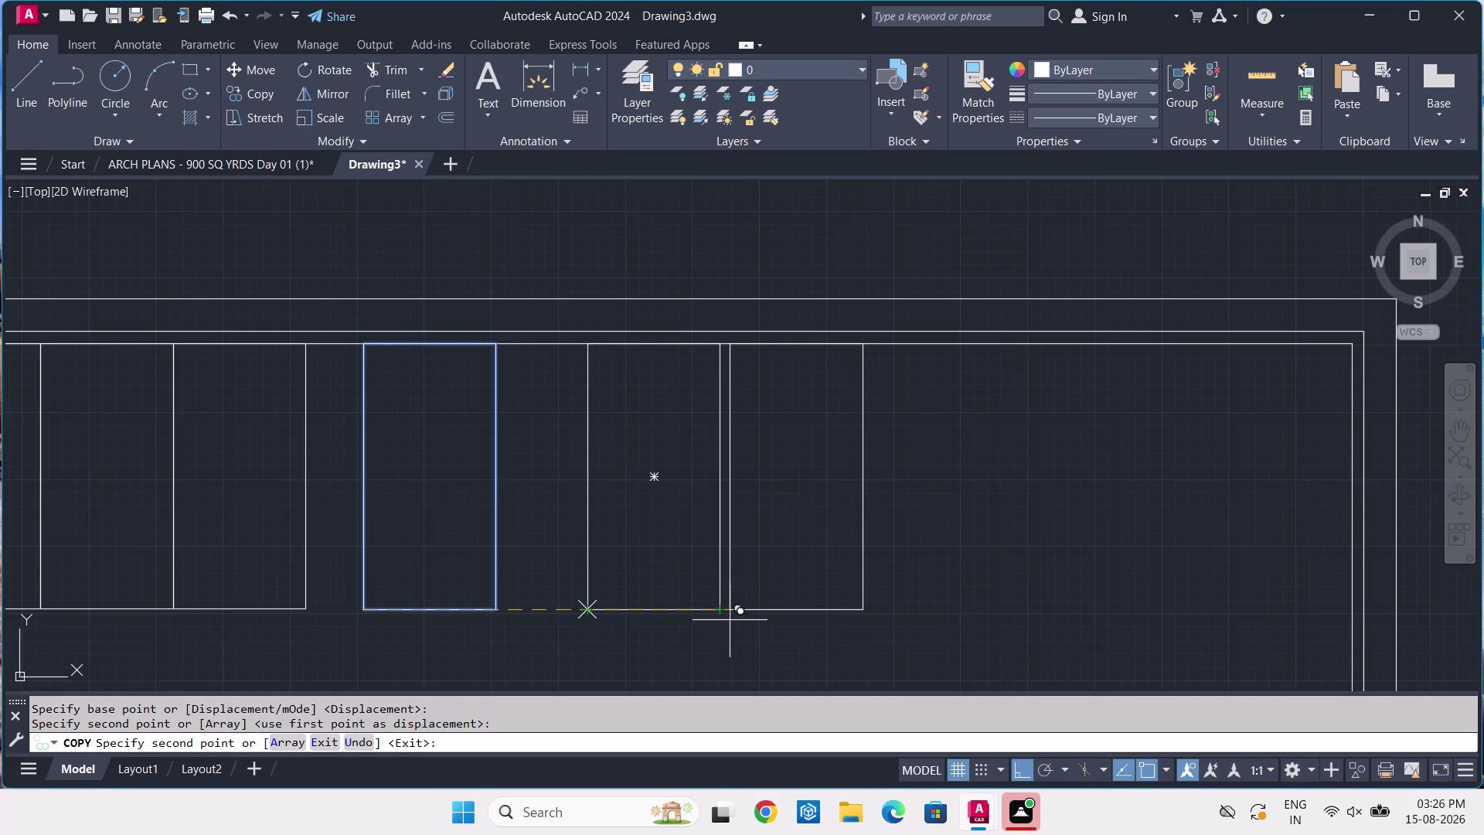
click(720, 614)
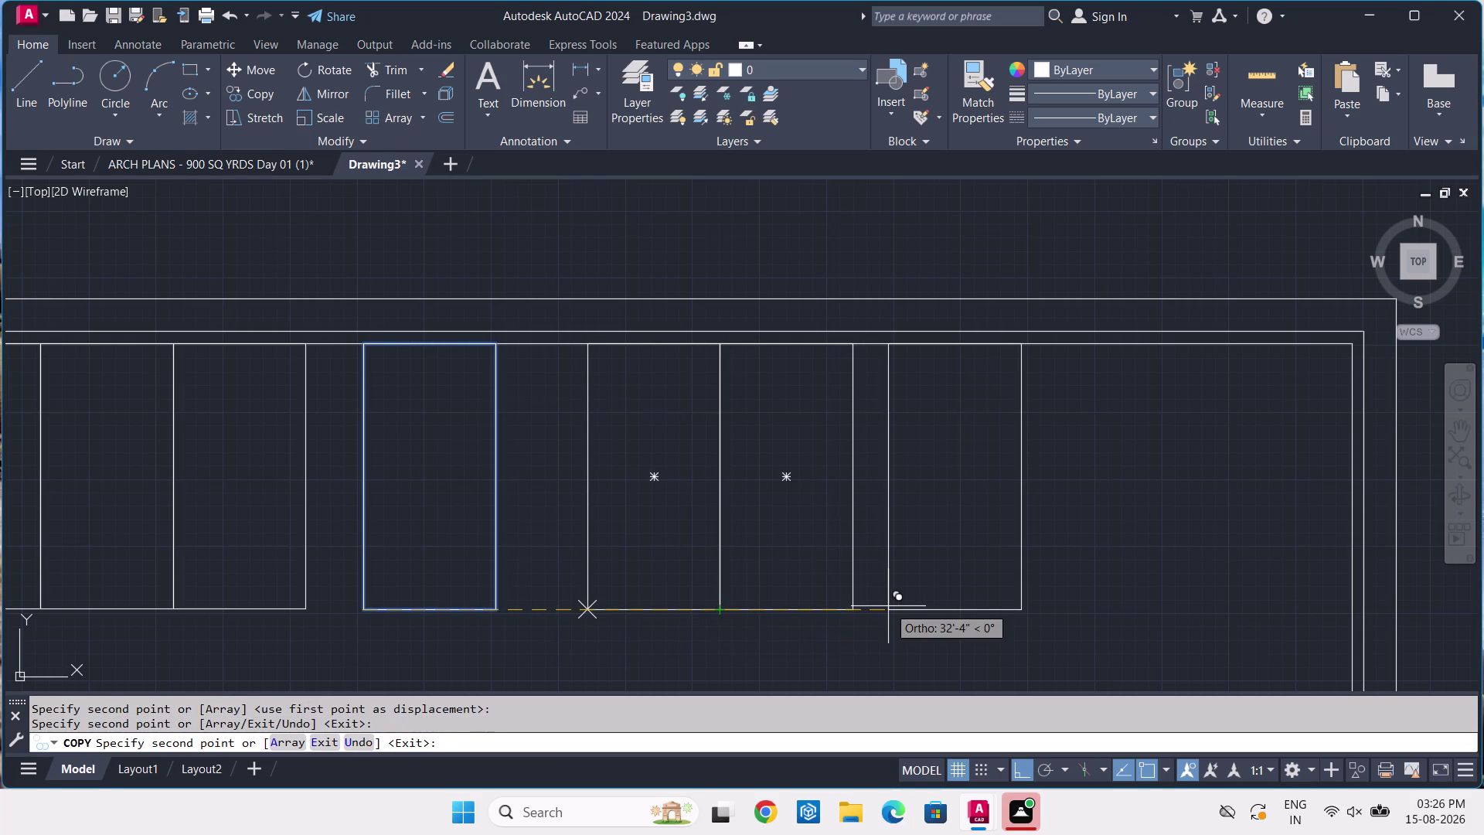
key(Return)
Delete the helper point and go back to the reference basement plan.
click(582, 616)
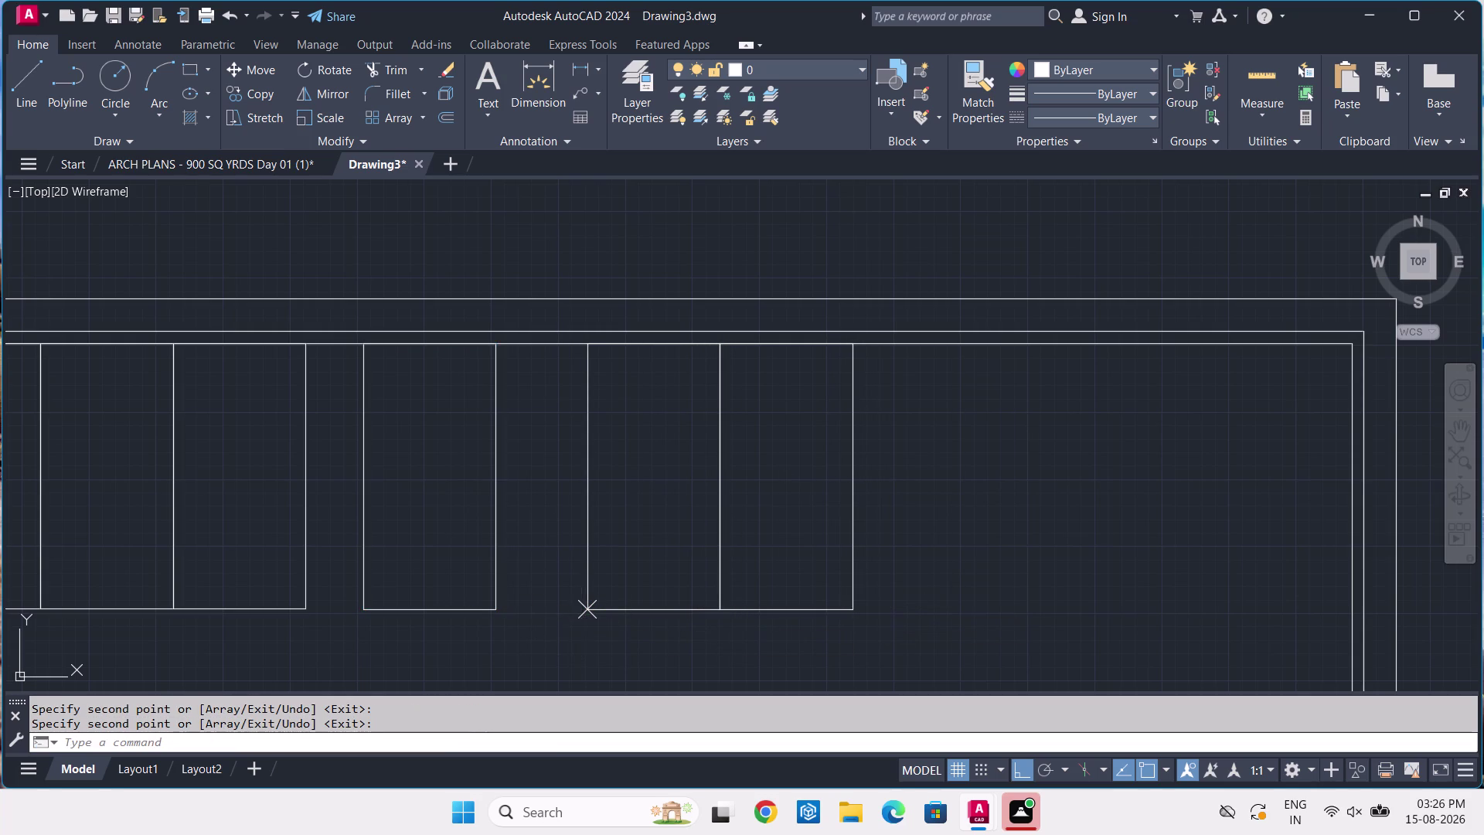
key(Delete)
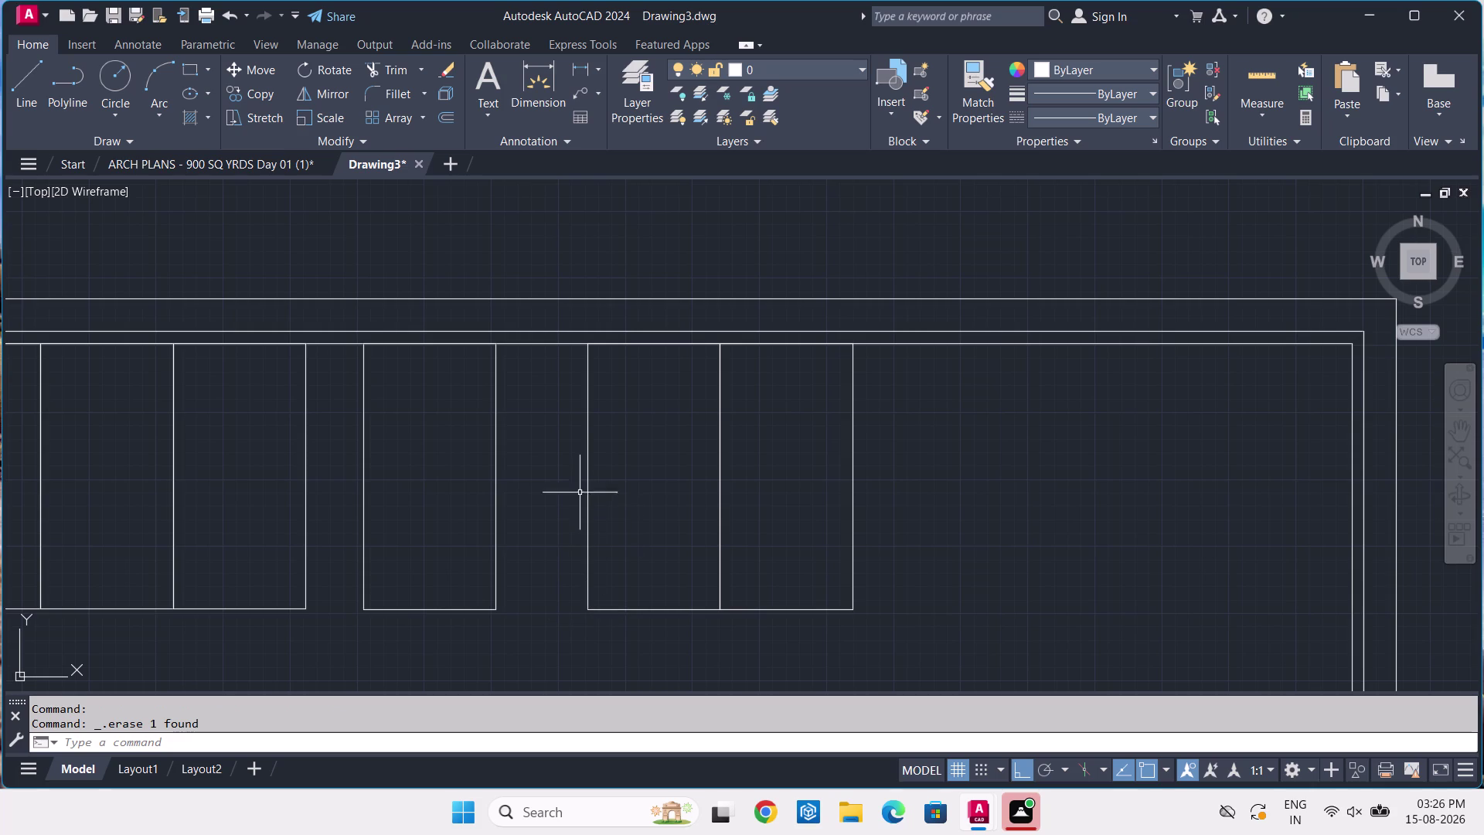
click(174, 160)
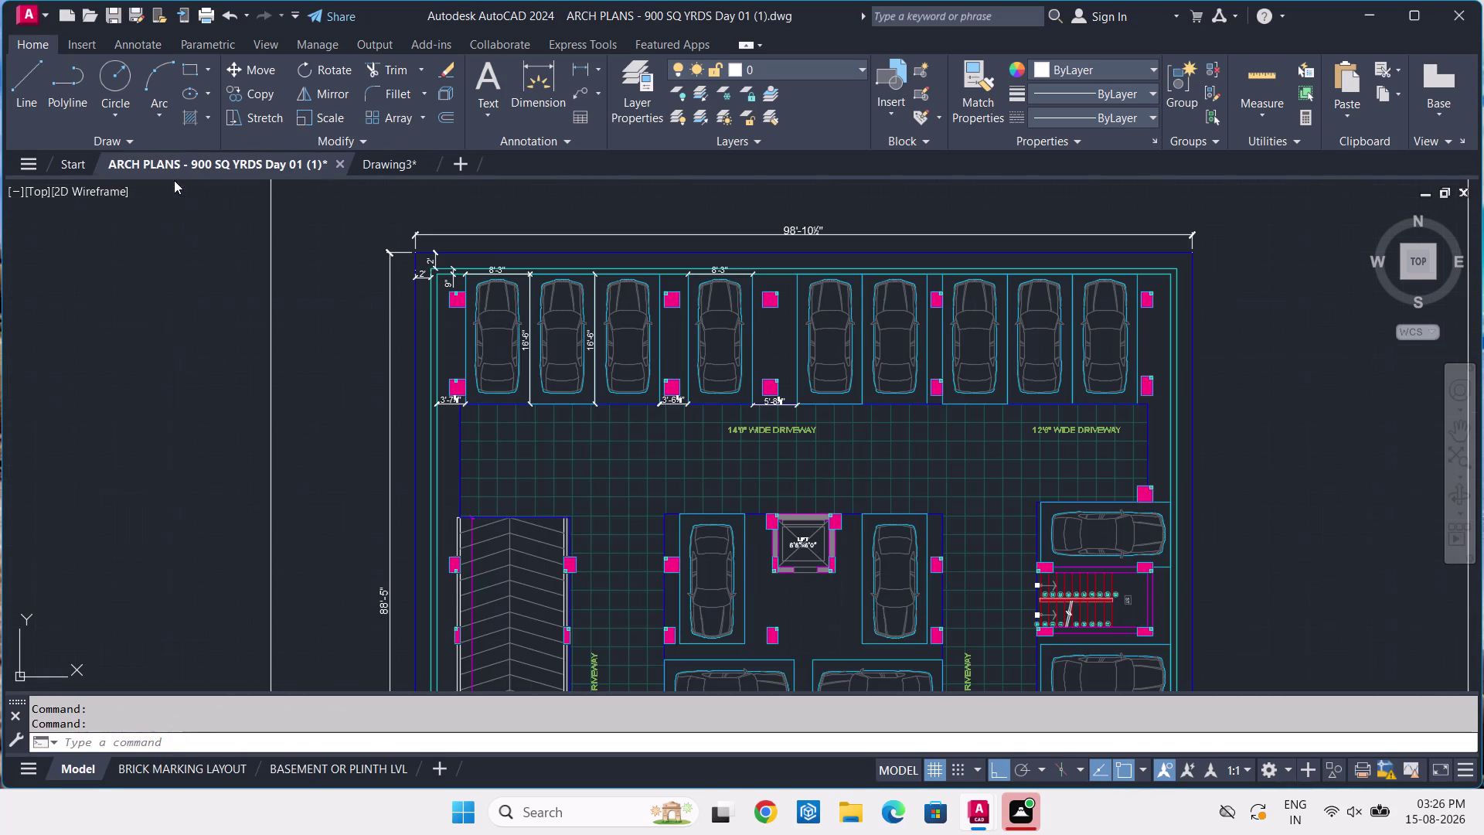
Dimension the 2' column width beside the upper reference bays, then return to Drawing3.
middle_drag(1060, 429, 635, 458)
scroll(up, 3)
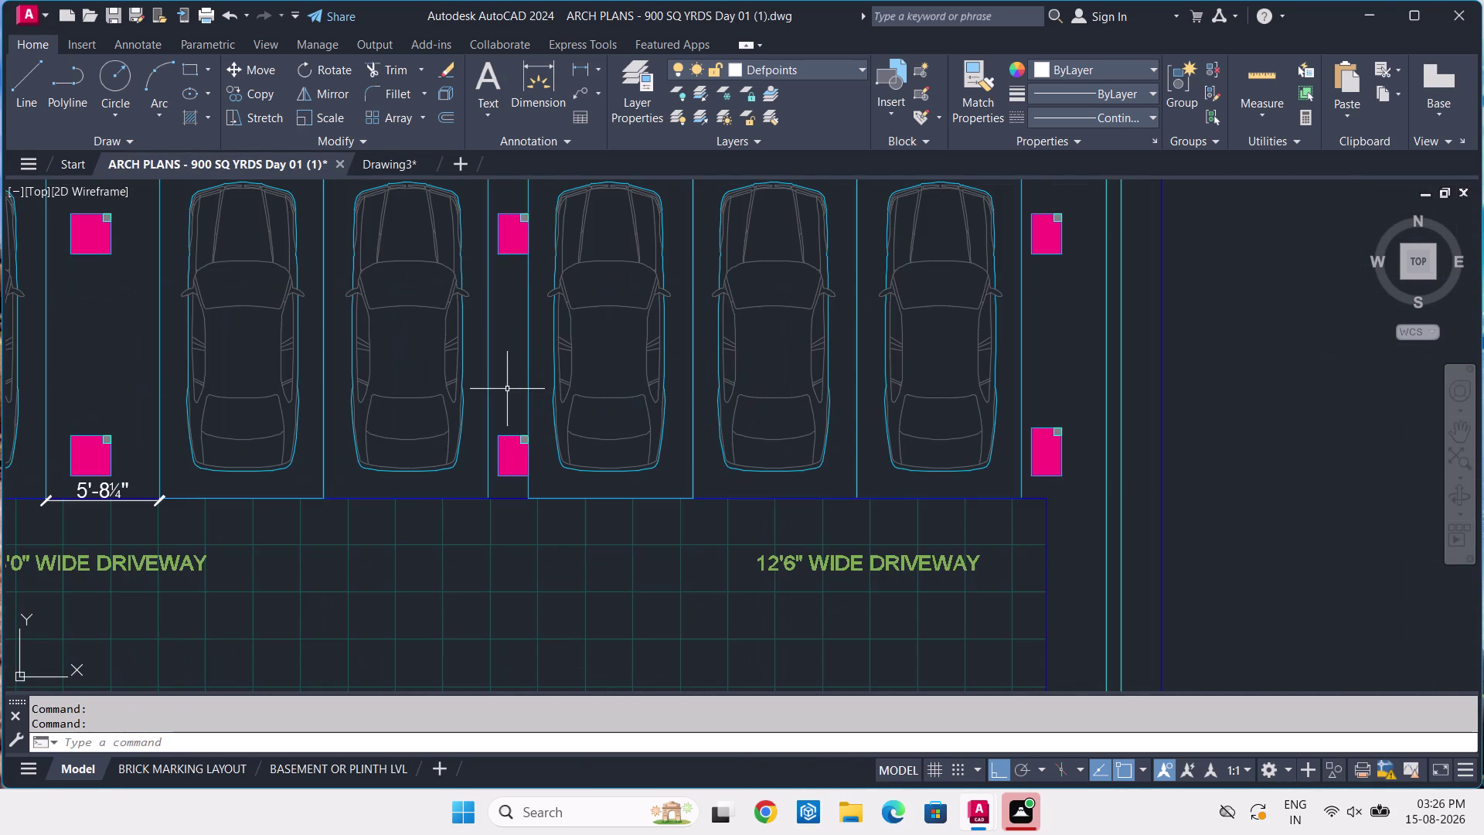
click(581, 74)
scroll(up, 3)
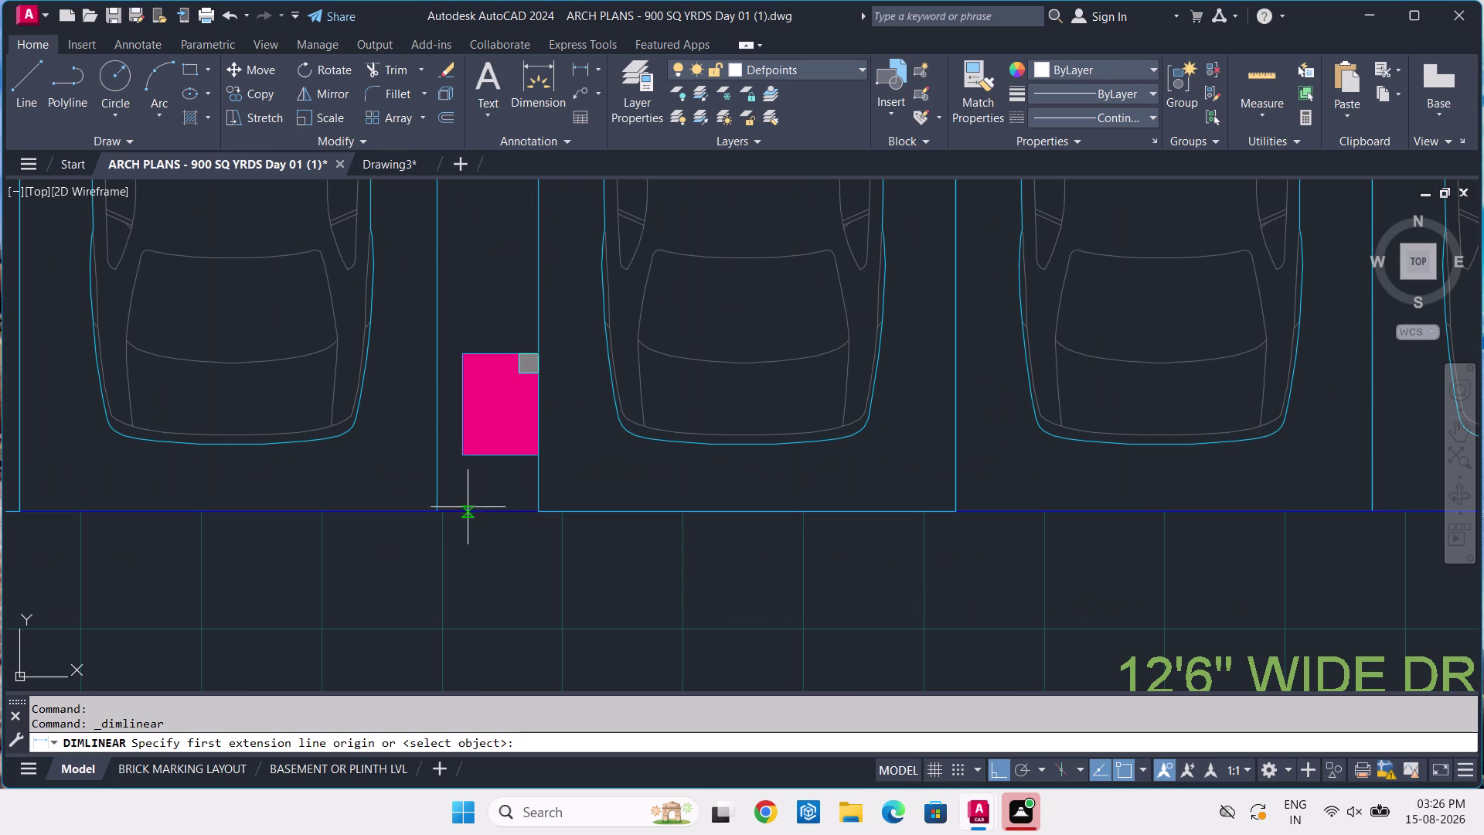
click(441, 508)
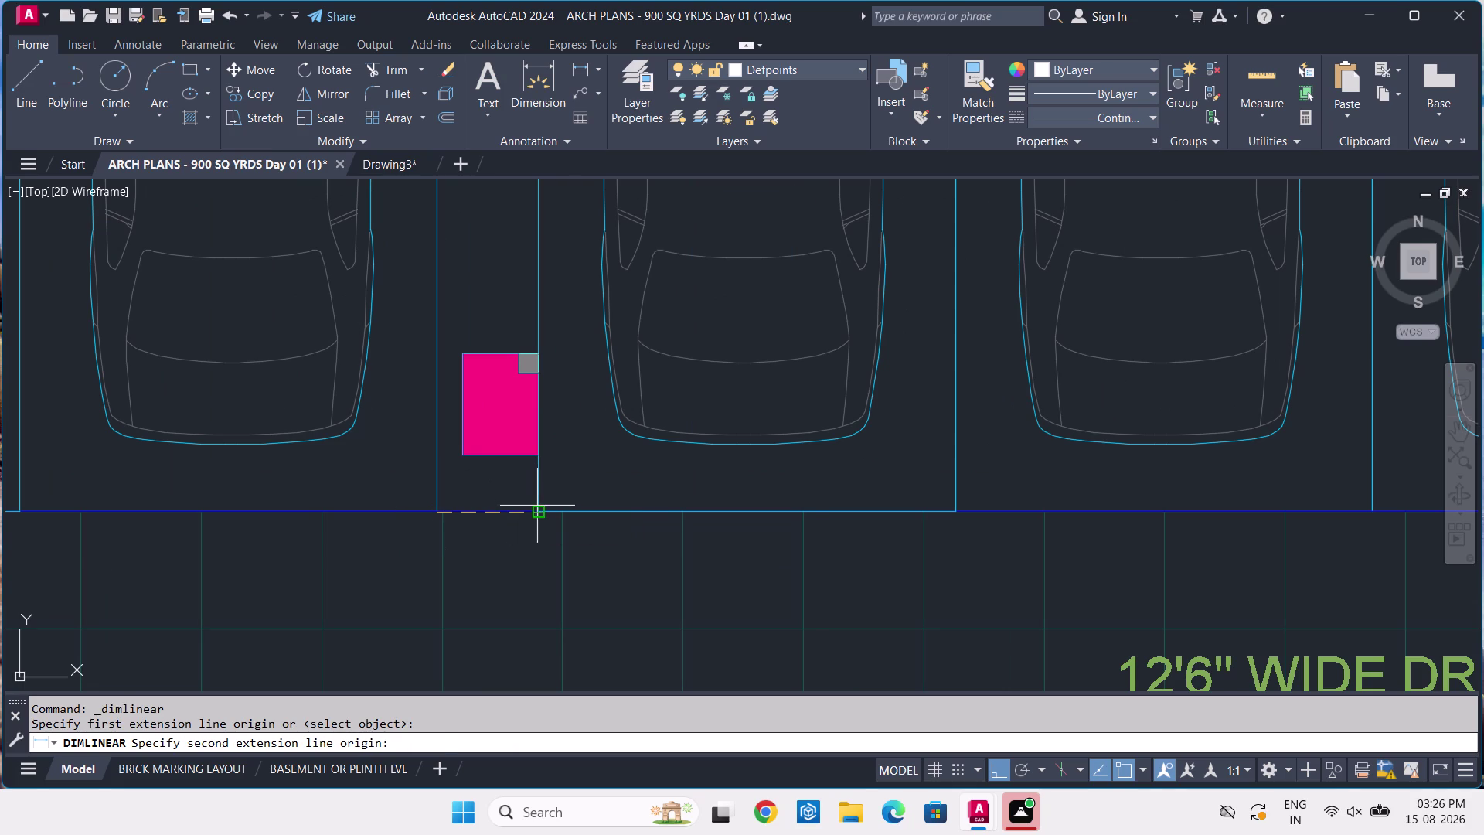
click(541, 511)
click(540, 510)
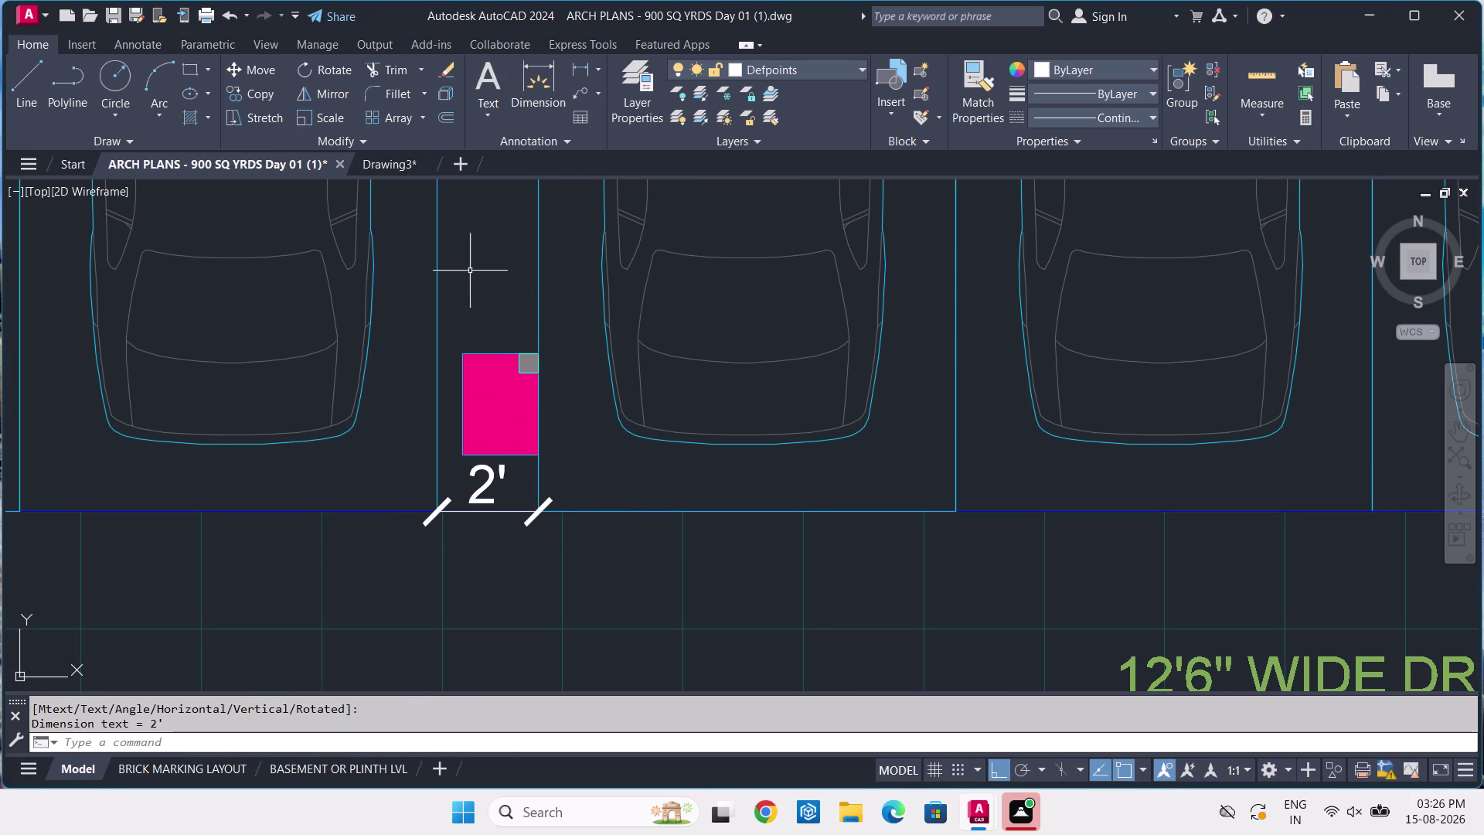
click(412, 164)
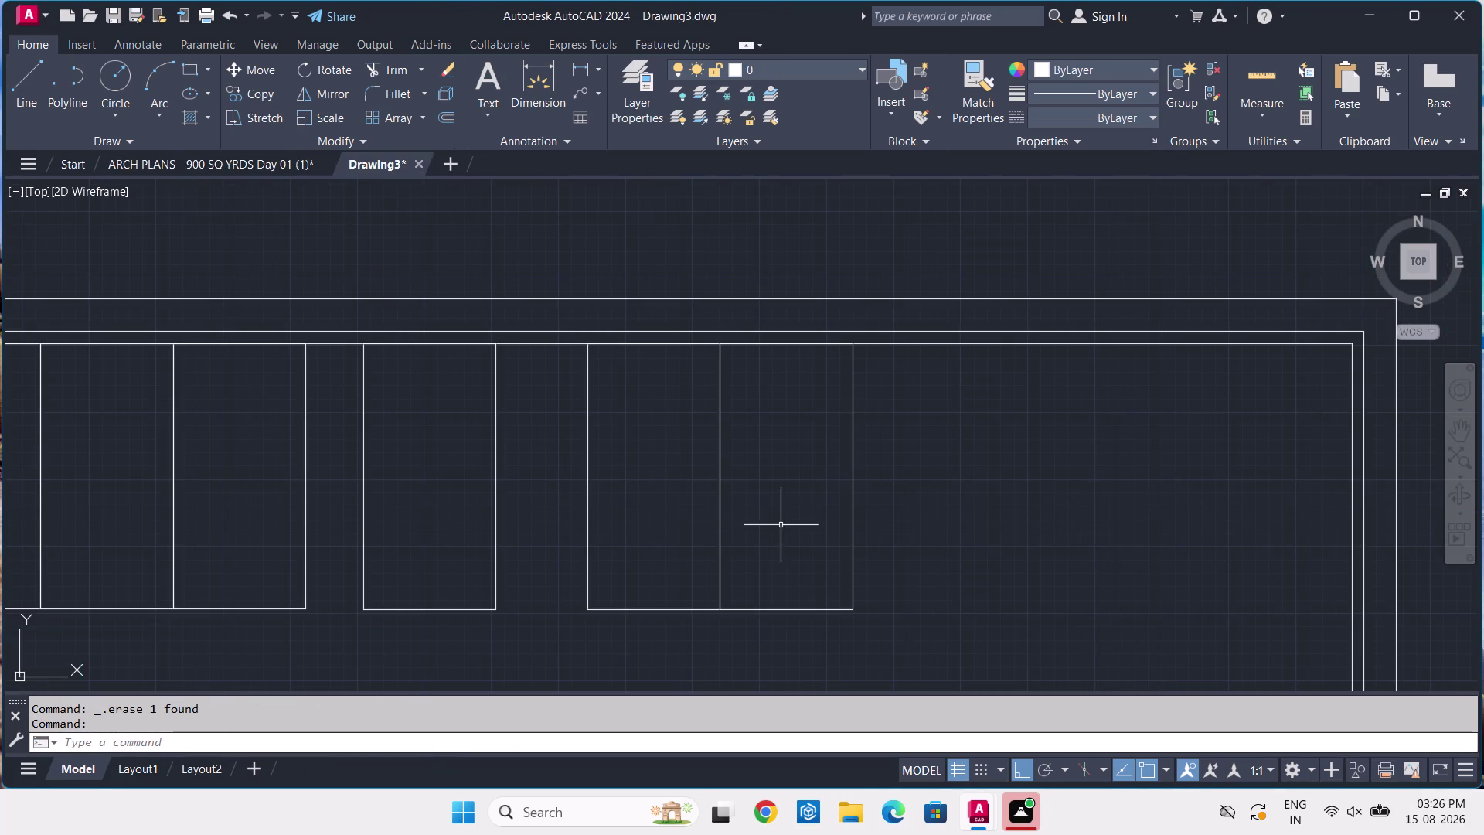
Place a helper point 2' right of the last bay's bottom-right corner.
scroll(down, 3)
text(PO T)
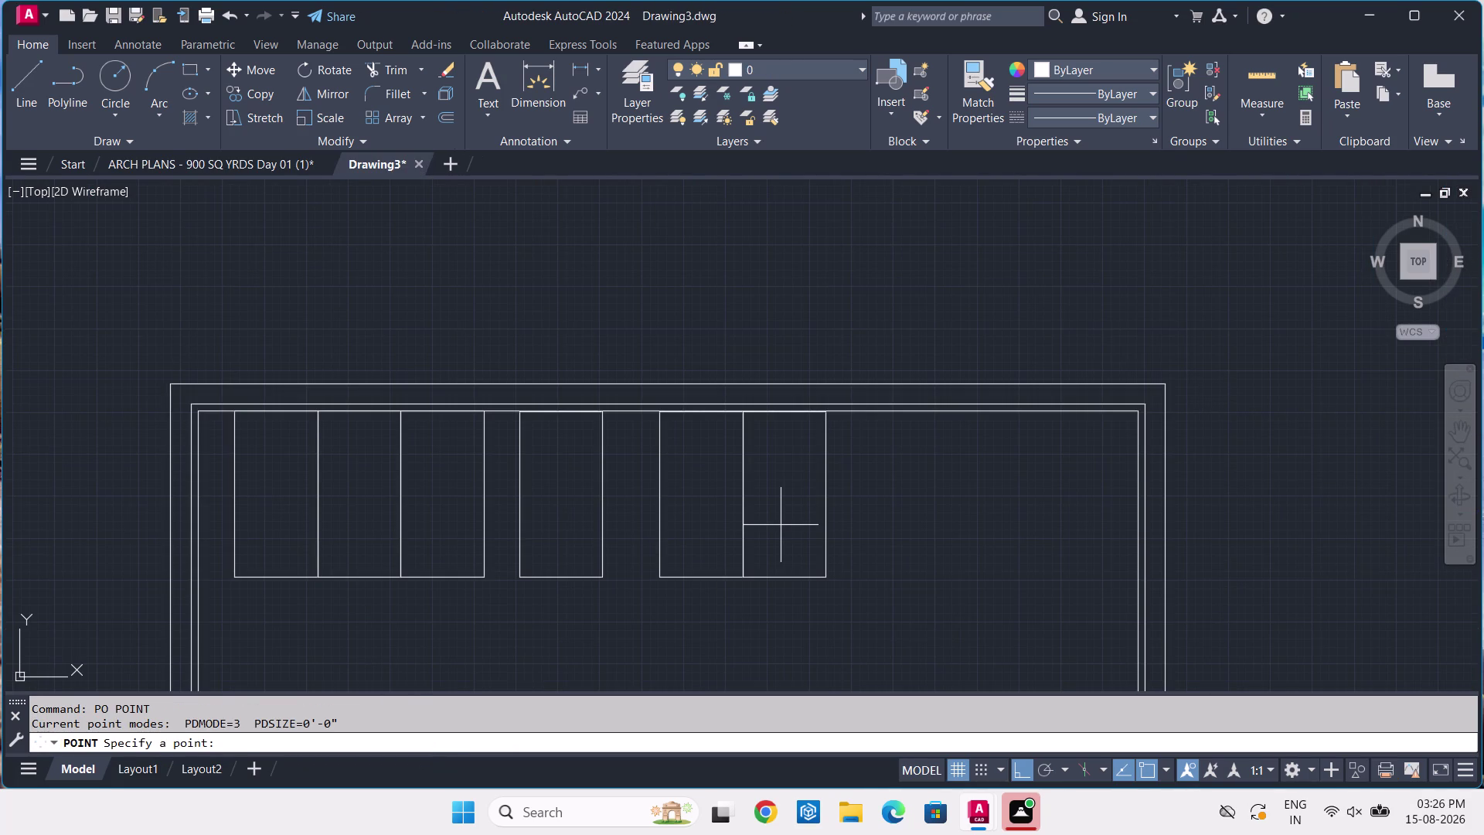
text(K)
key(space)
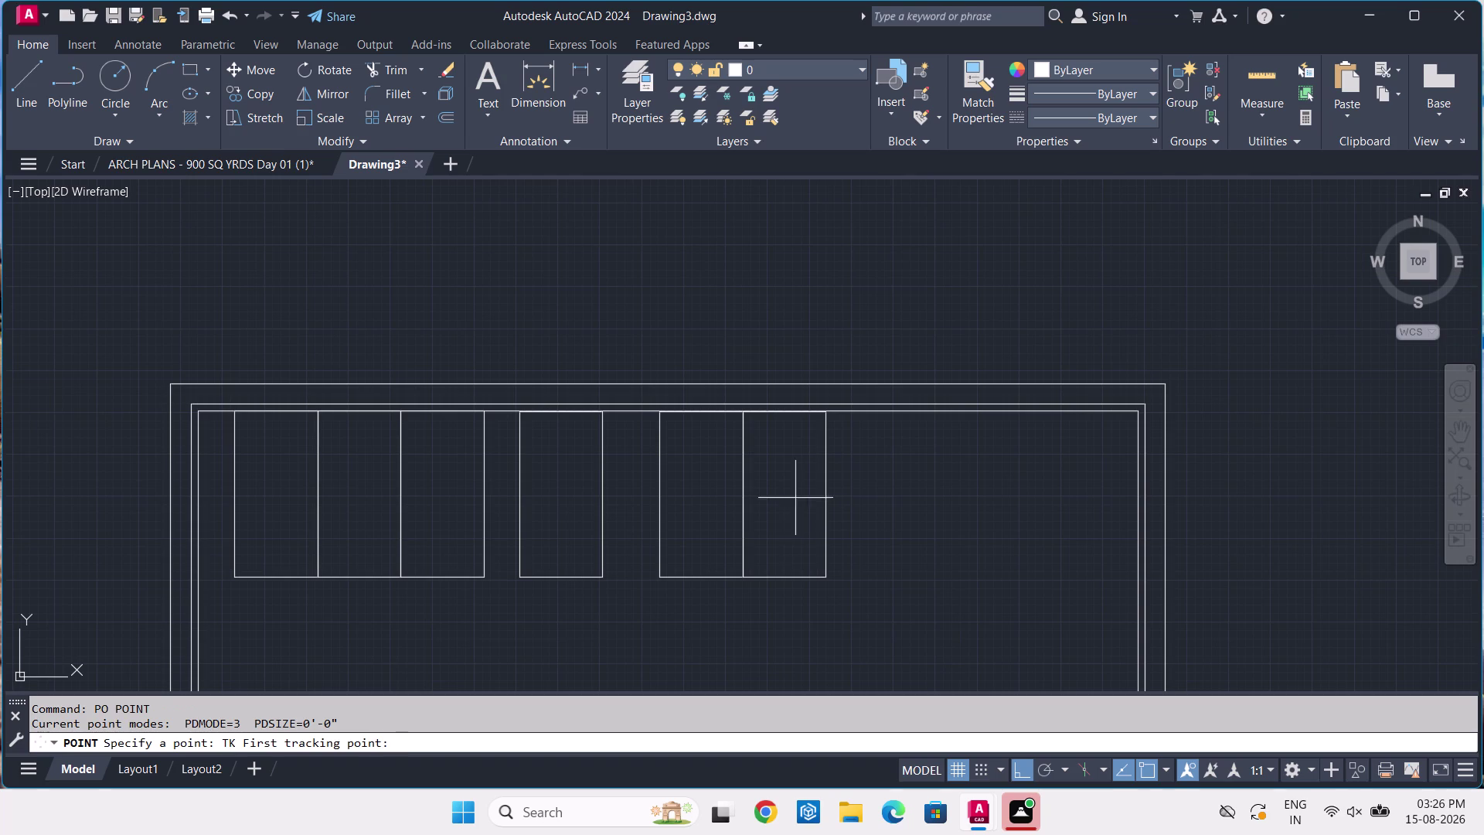
middle_drag(880, 573, 722, 559)
scroll(up, 3)
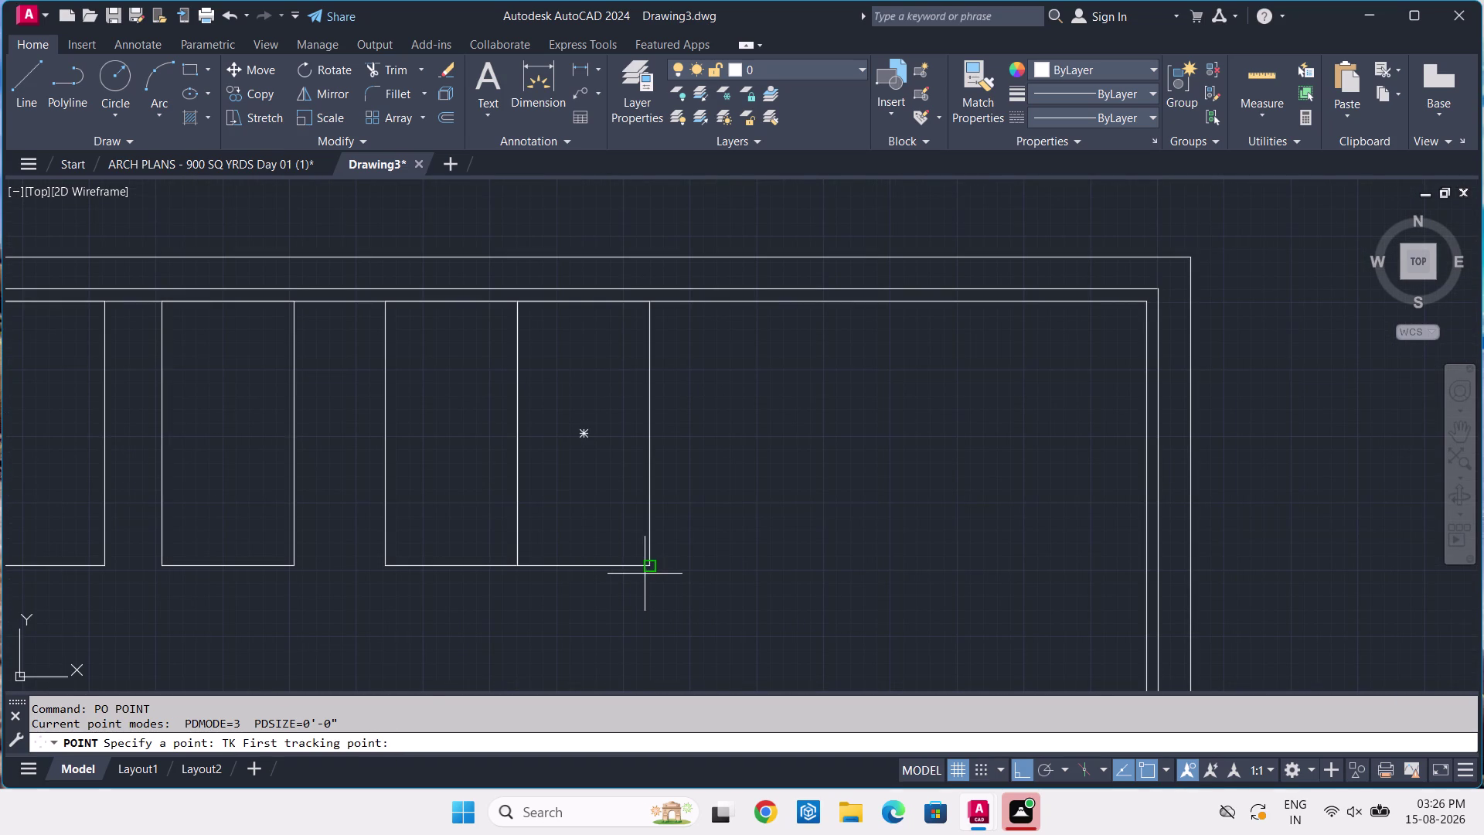
click(644, 564)
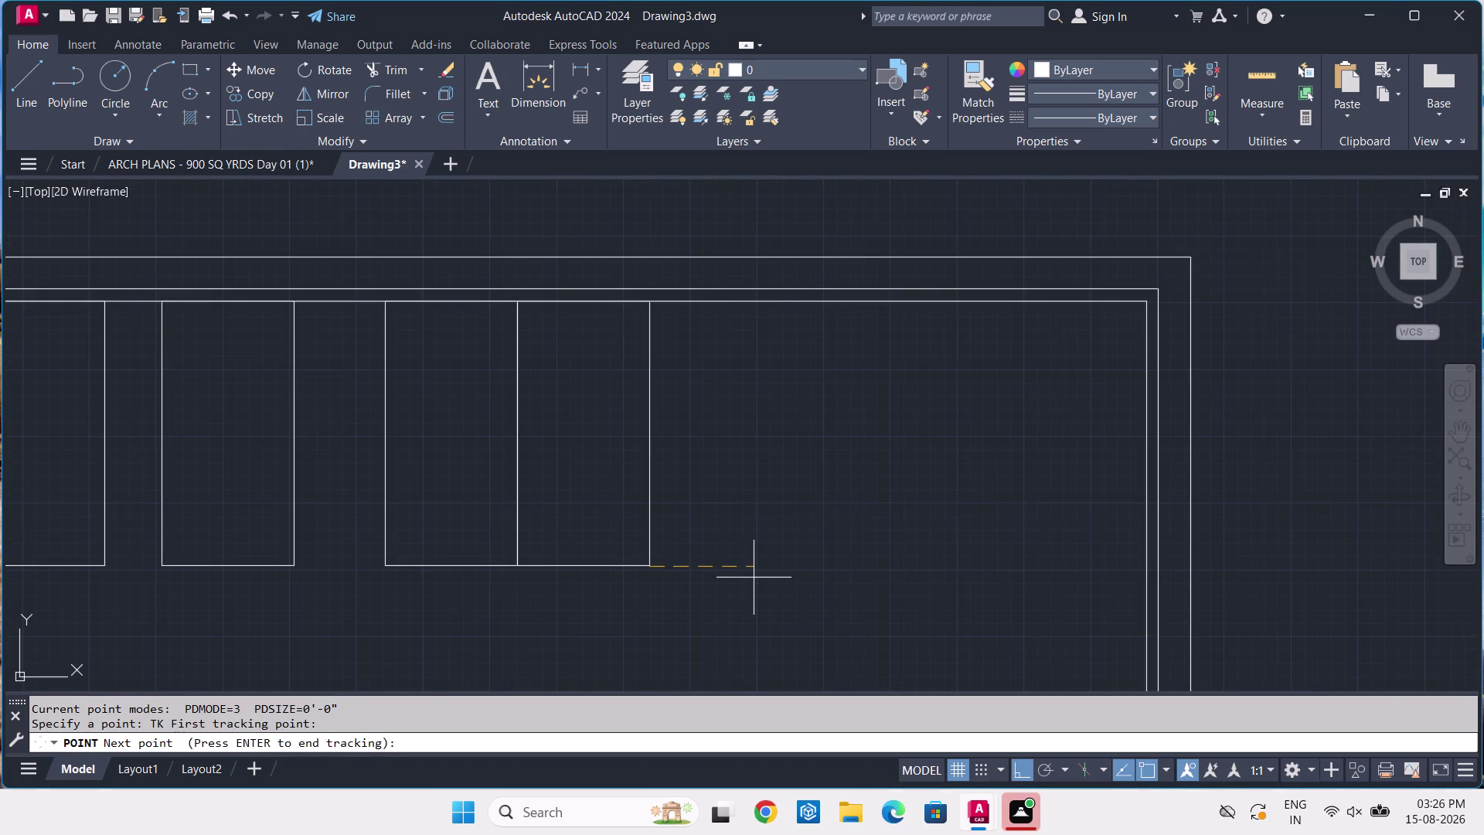
text(2')
key(Return)
key(Return)
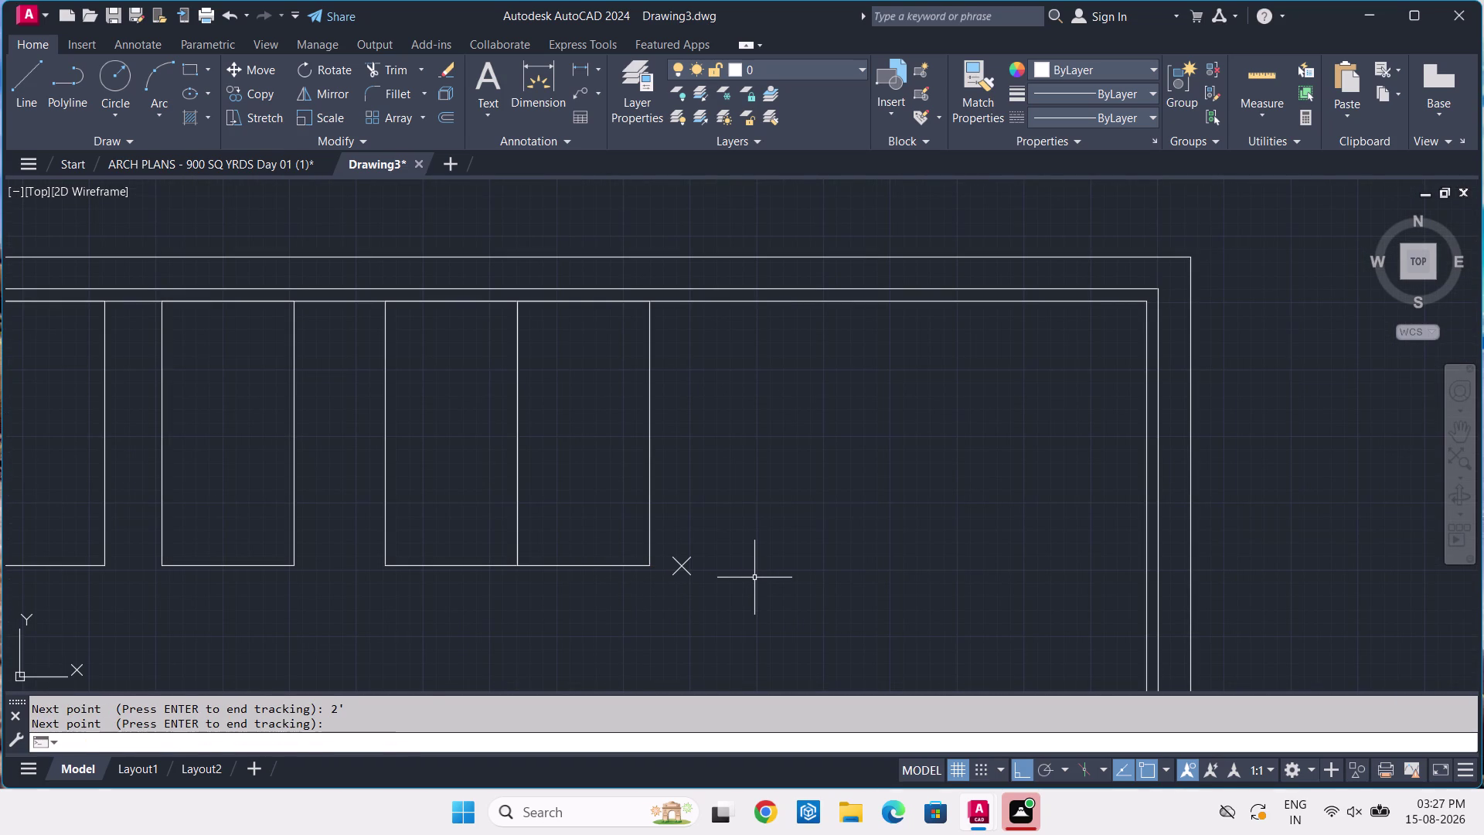
click(225, 167)
scroll(down, 3)
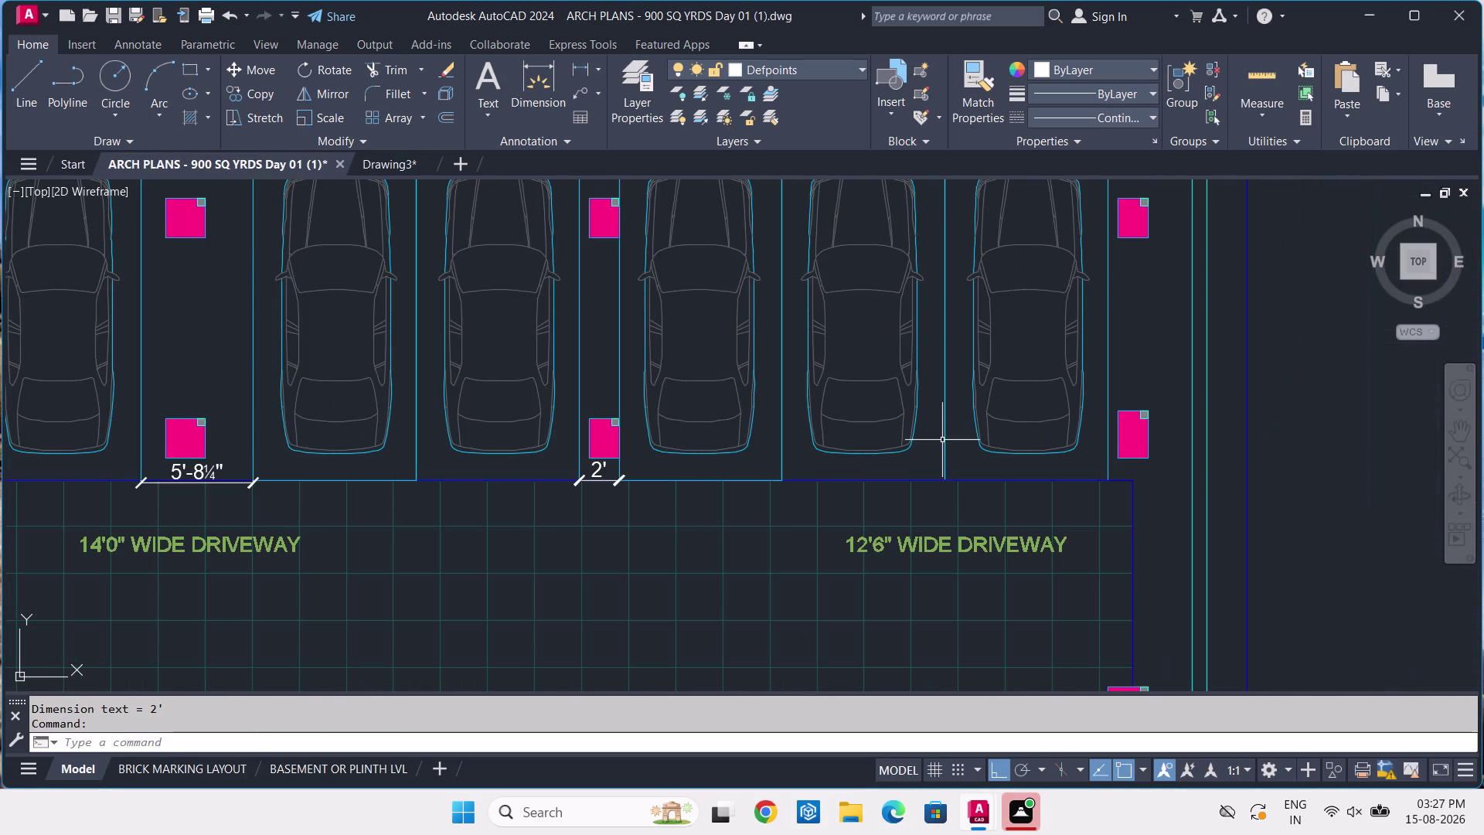
middle_drag(940, 439, 777, 444)
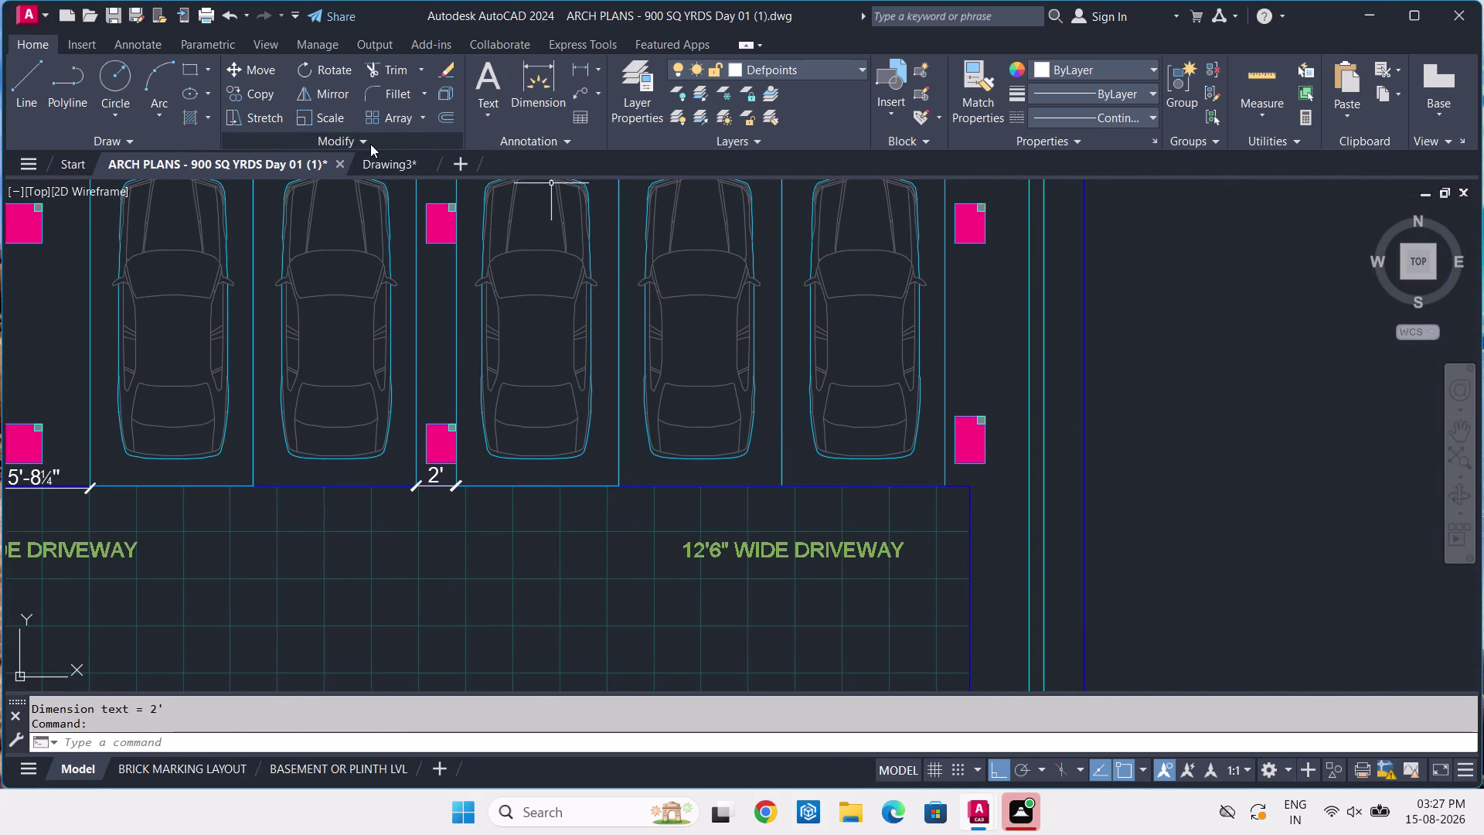
Copy the rightmost bay rectangle to three consecutive positions along the row.
click(392, 159)
drag(733, 442, 723, 451)
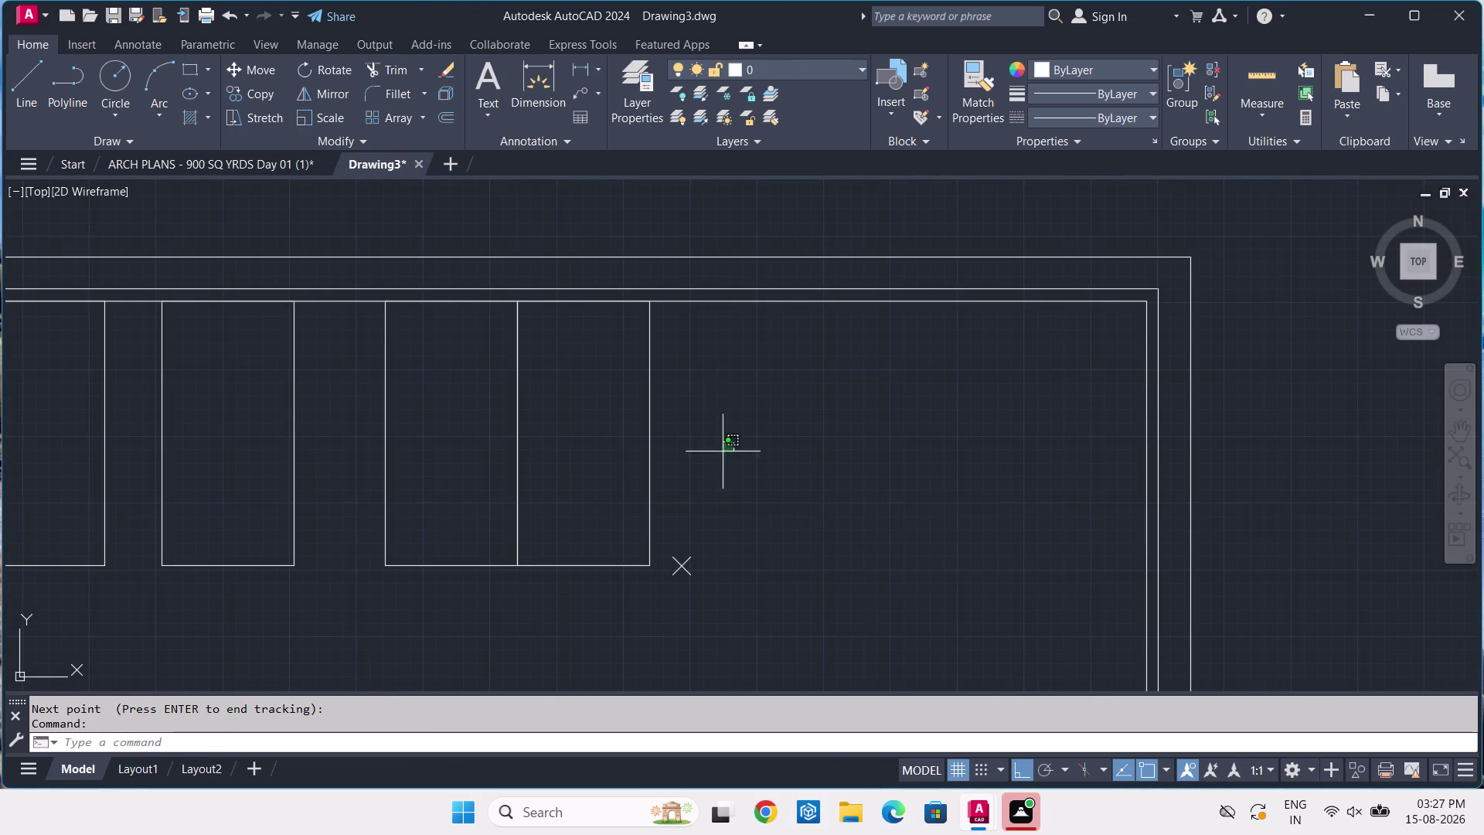
click(590, 491)
text(CO)
key(space)
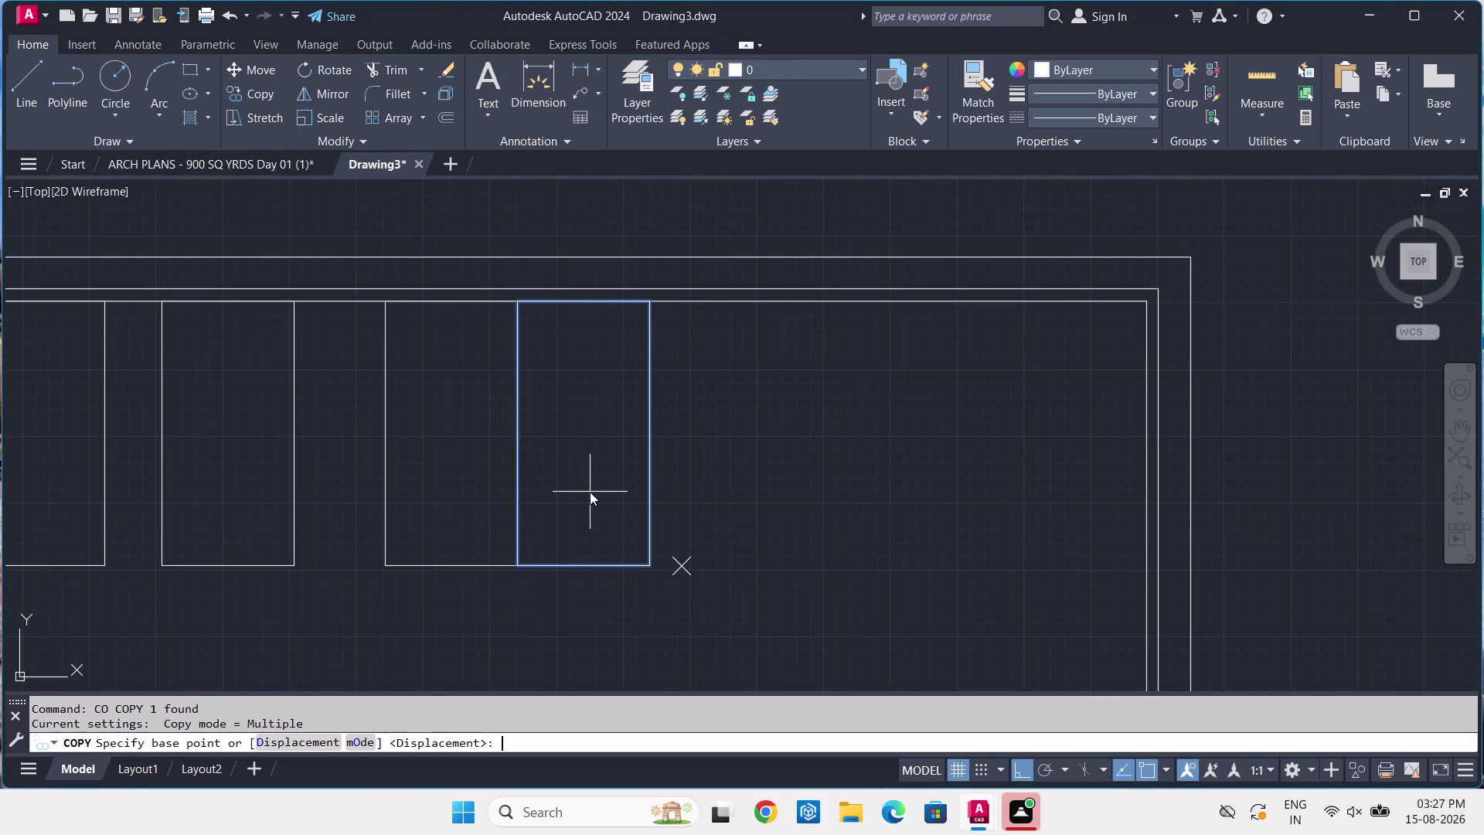
click(519, 570)
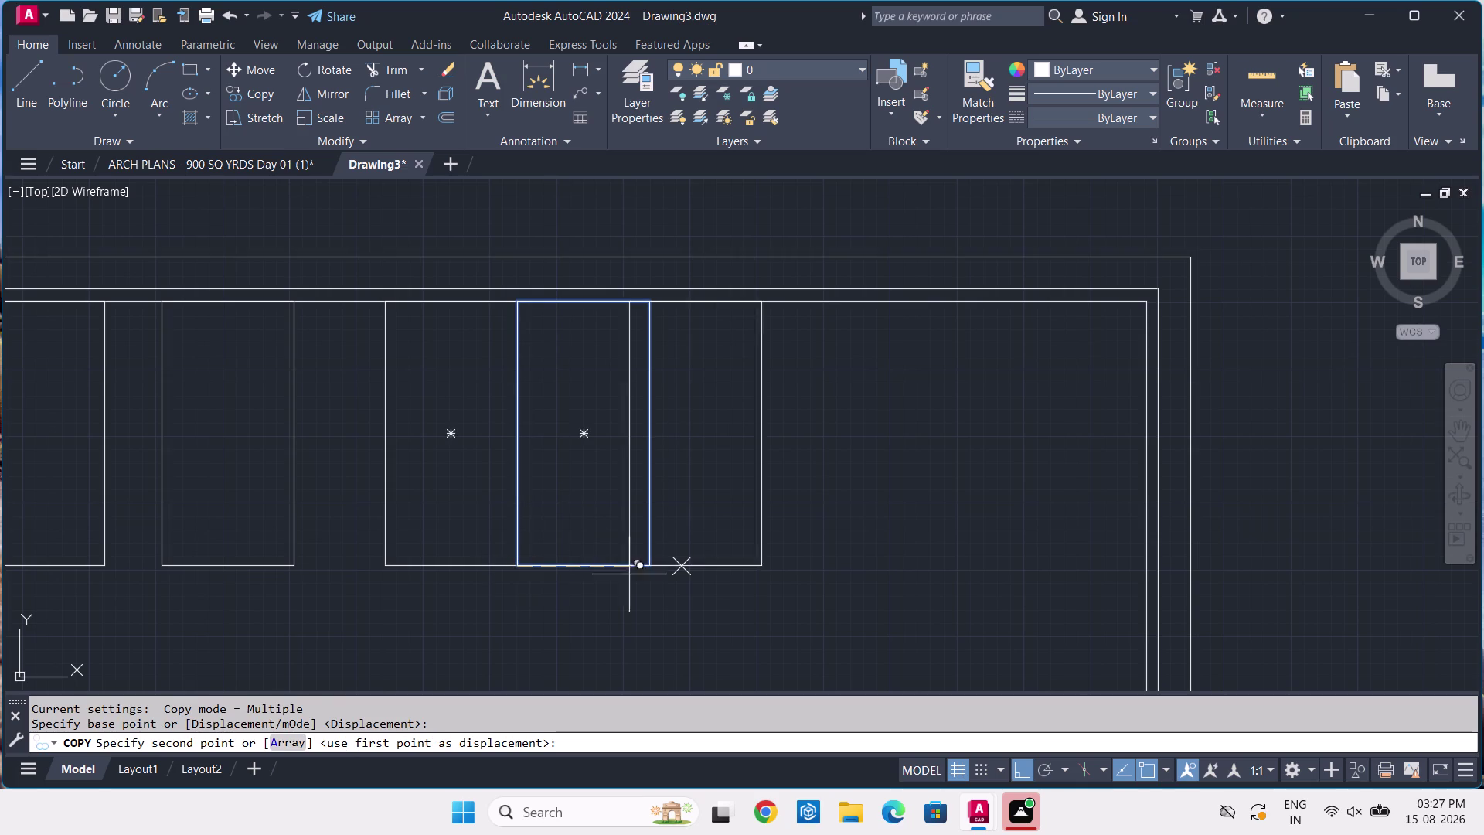
click(677, 571)
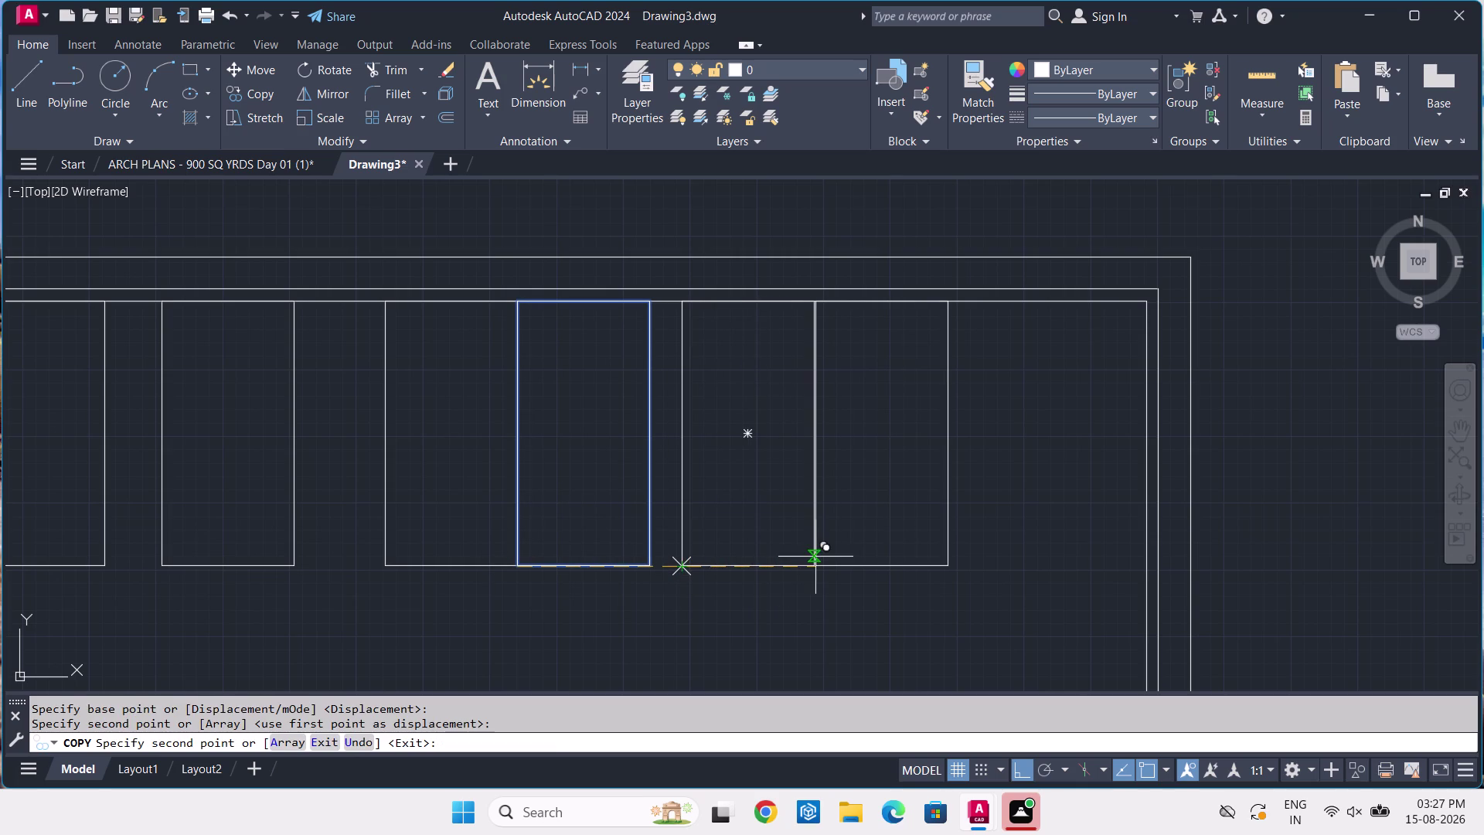
click(820, 566)
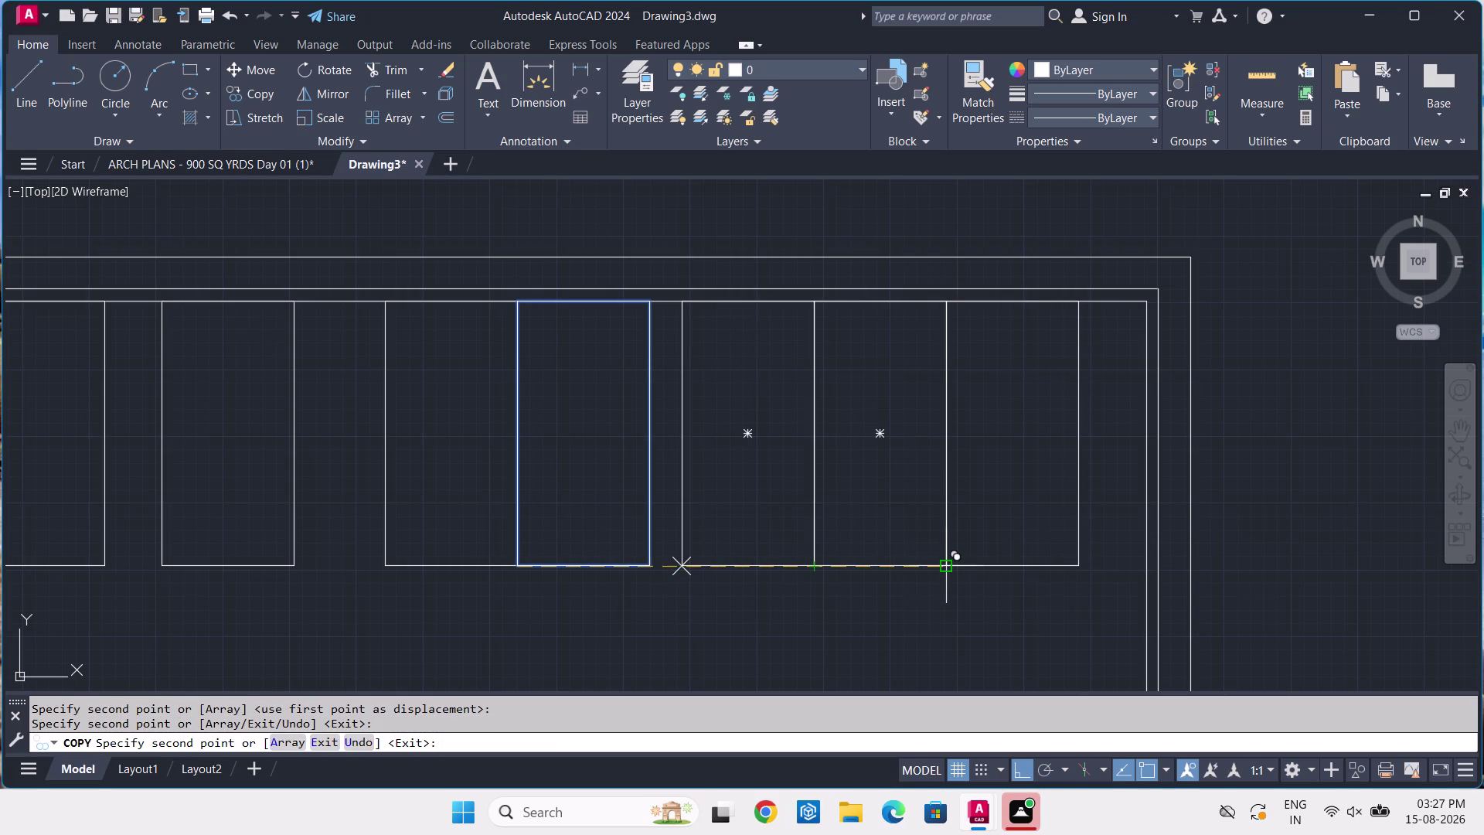
click(946, 568)
key(Return)
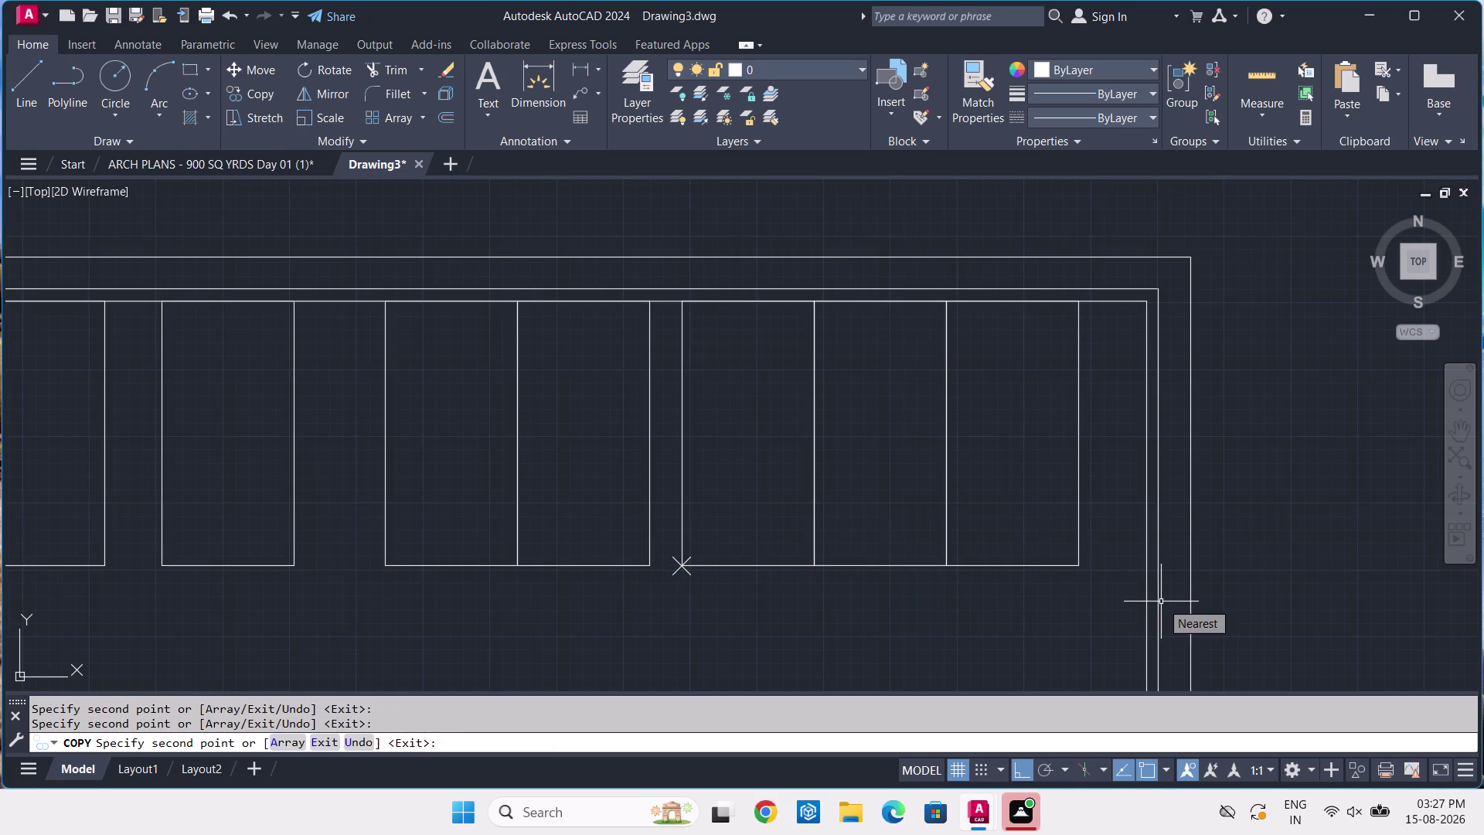
Pan the Drawing3 view and return to the reference basement plan.
click(292, 158)
scroll(down, 3)
middle_drag(981, 465, 776, 418)
click(569, 71)
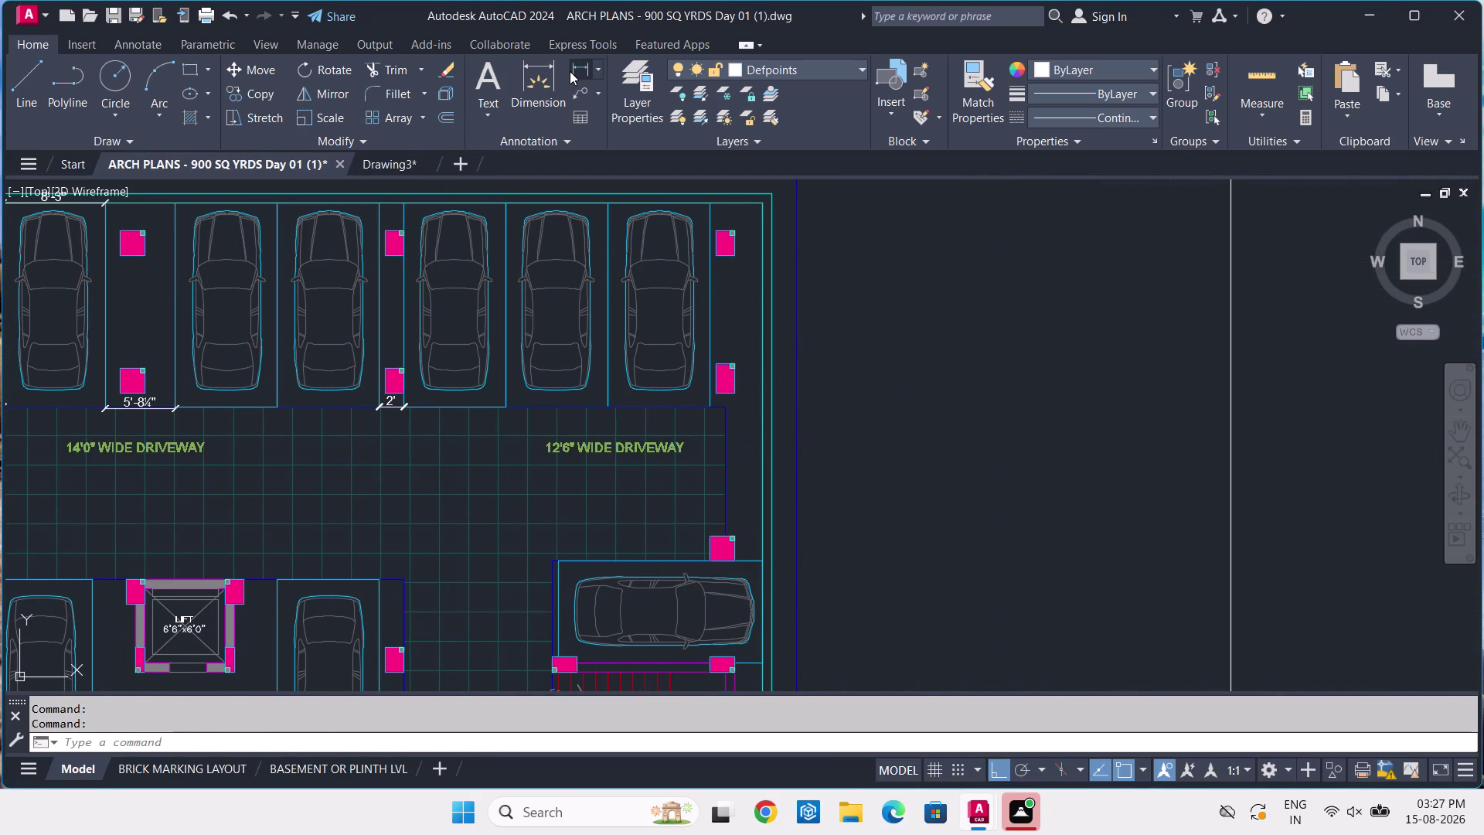
Dimension the 1'-3" offset from the bay corner to the driveway corner.
scroll(up, 3)
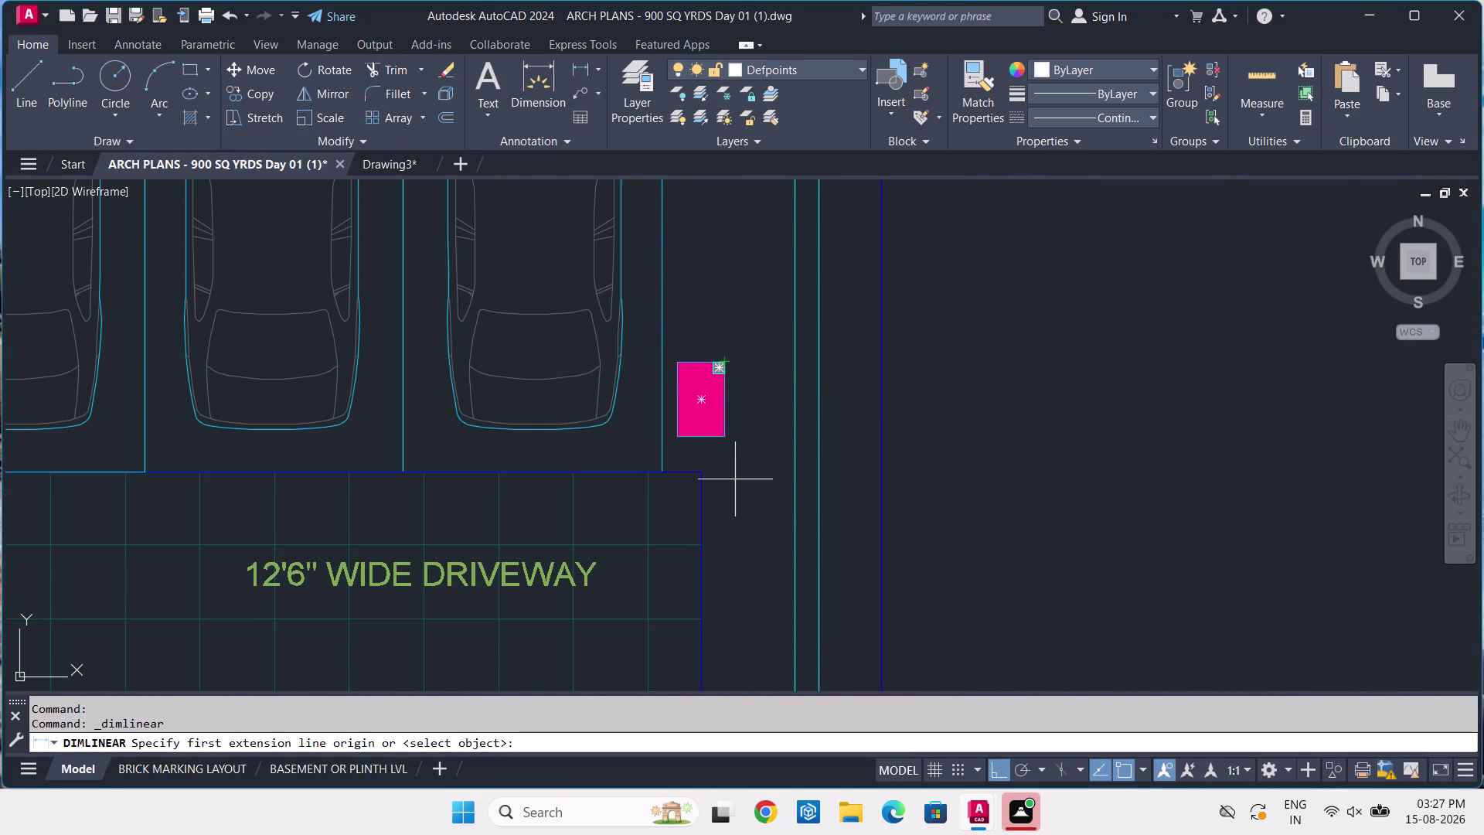
scroll(up, 3)
click(551, 465)
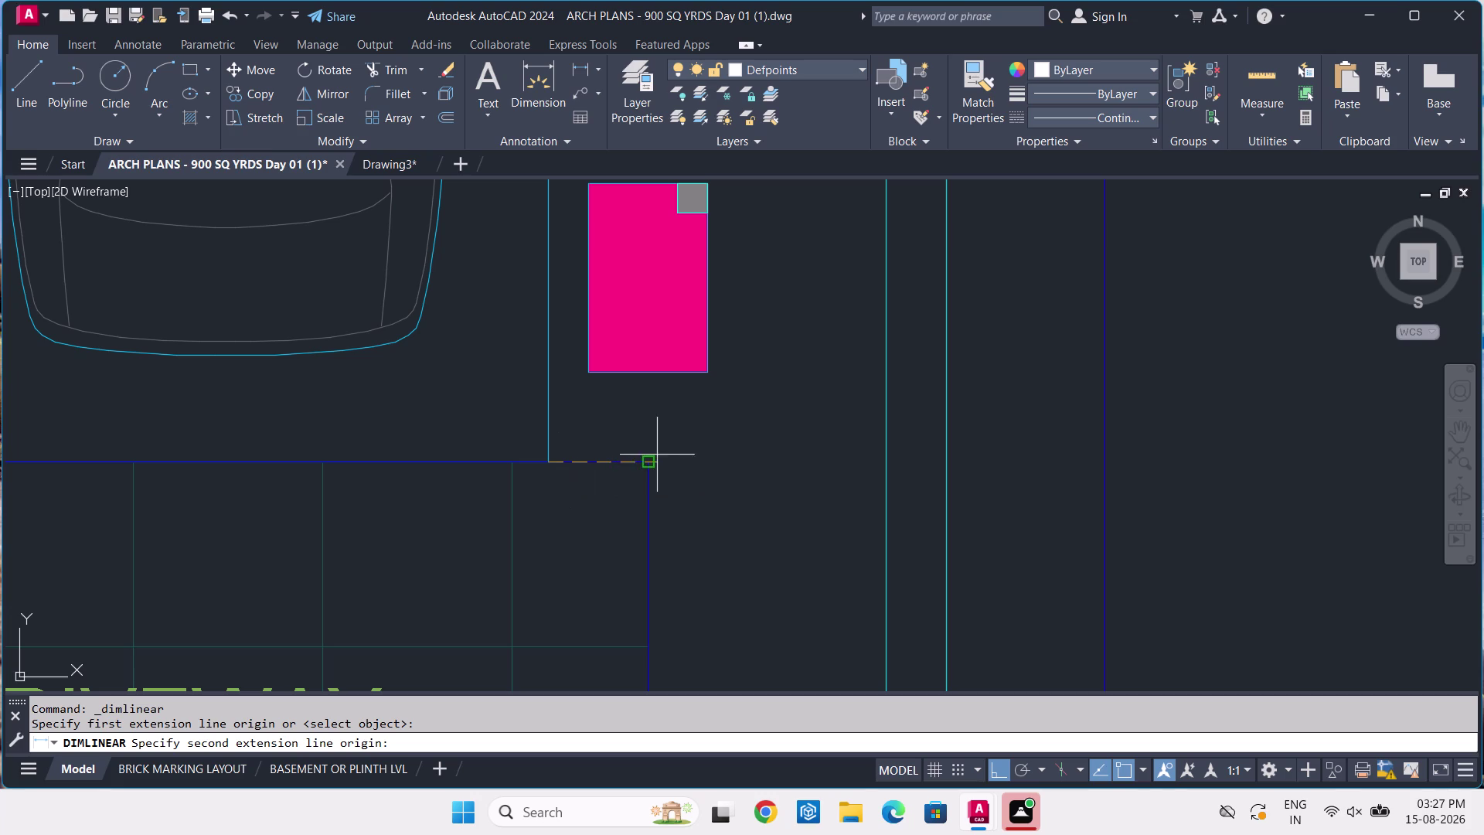
click(649, 459)
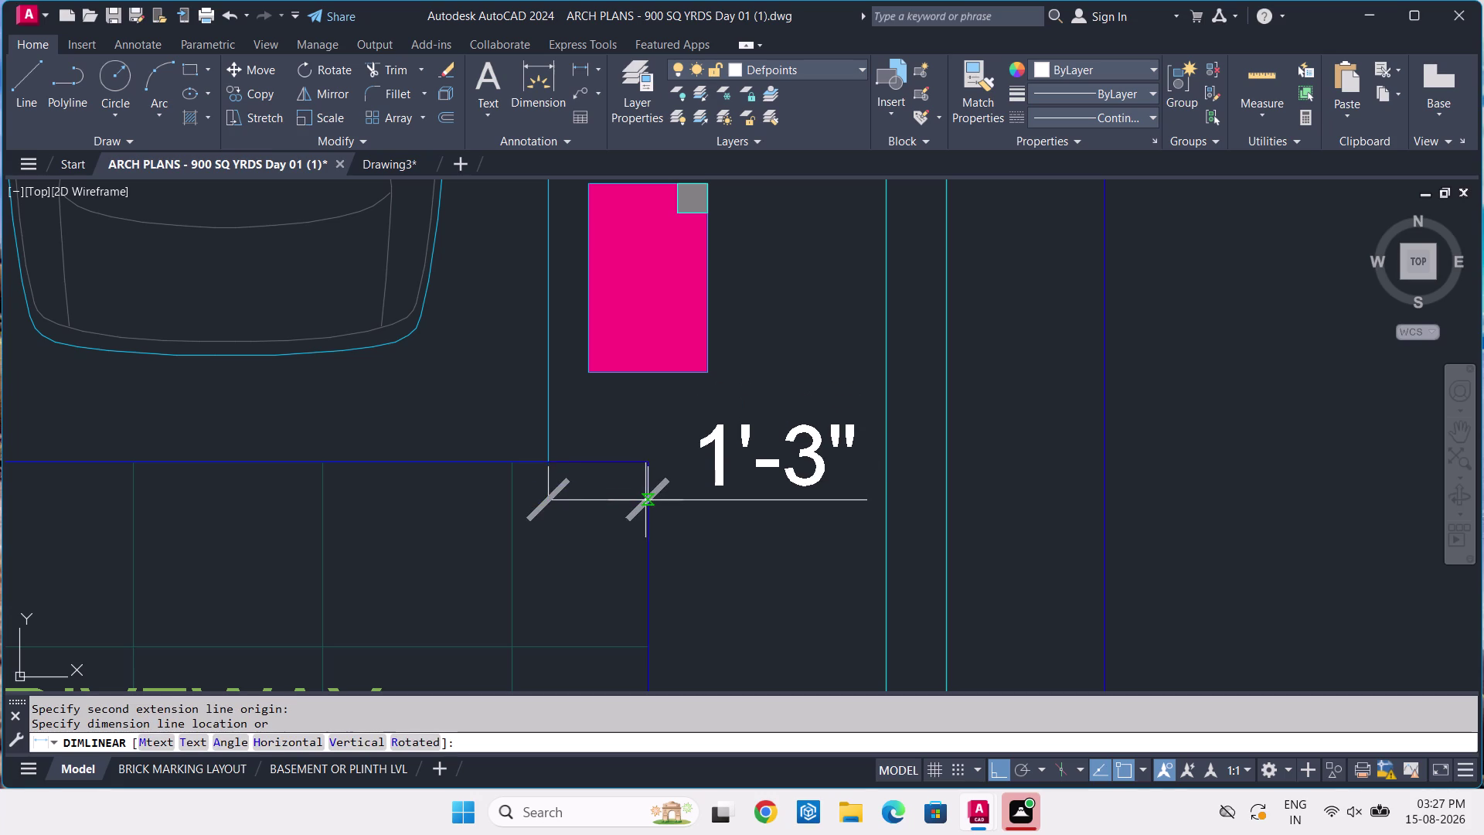
click(648, 457)
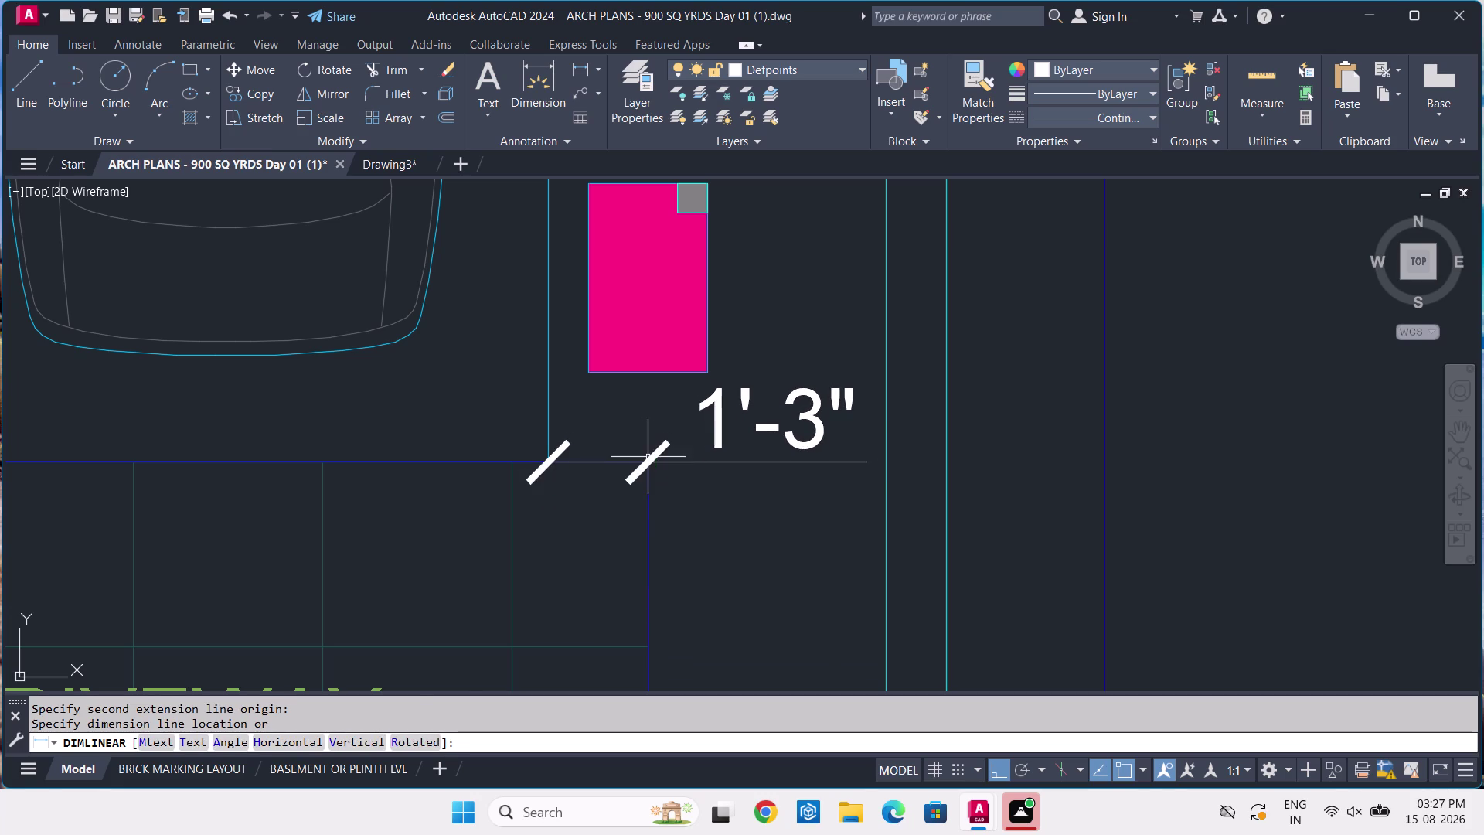
click(395, 162)
In Drawing3, erase the short stray line and start the LINE command.
scroll(down, 3)
middle_drag(989, 439, 723, 438)
scroll(up, 3)
scroll(up, 3)
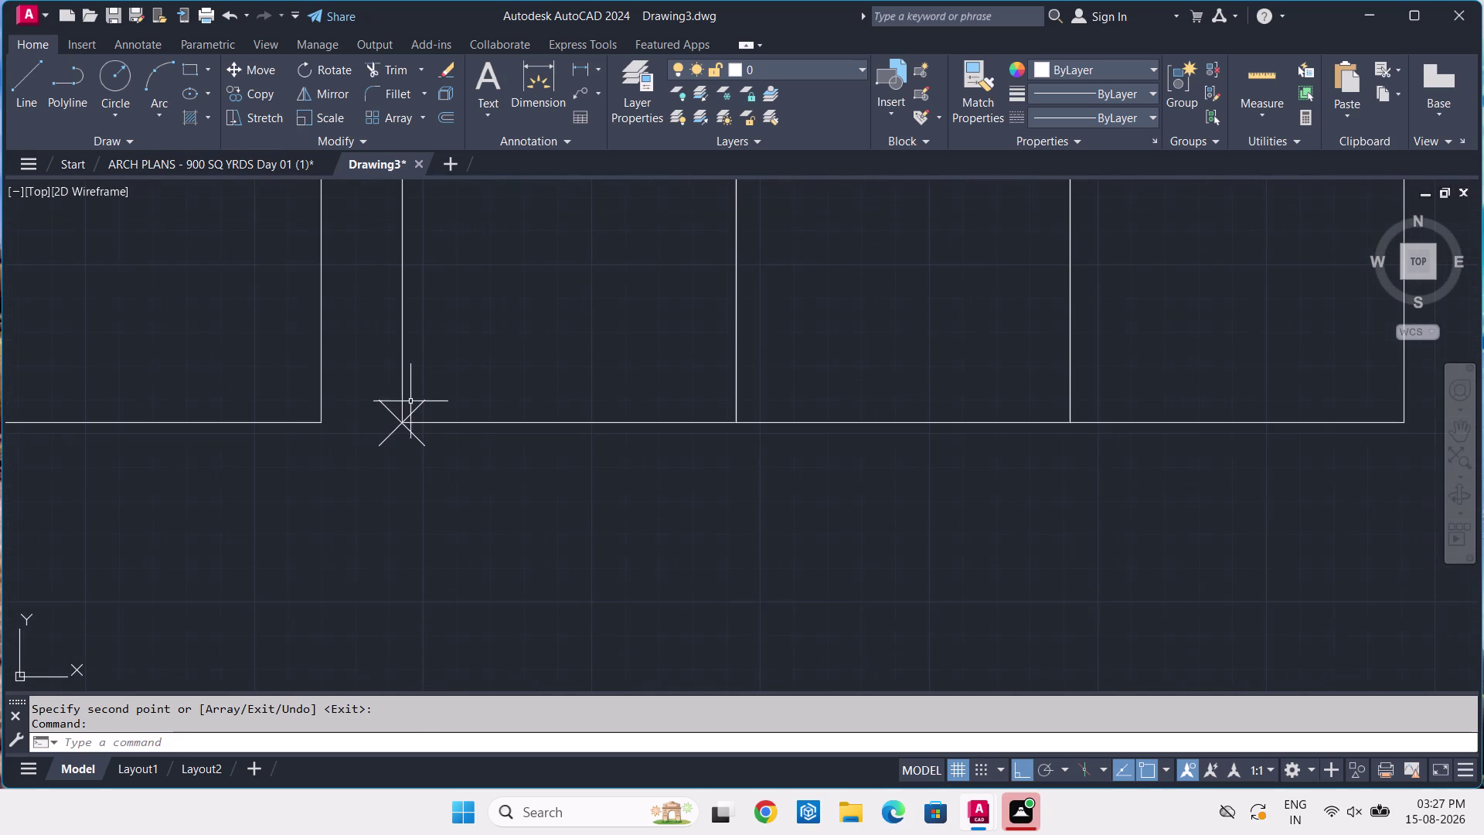
click(392, 406)
click(378, 418)
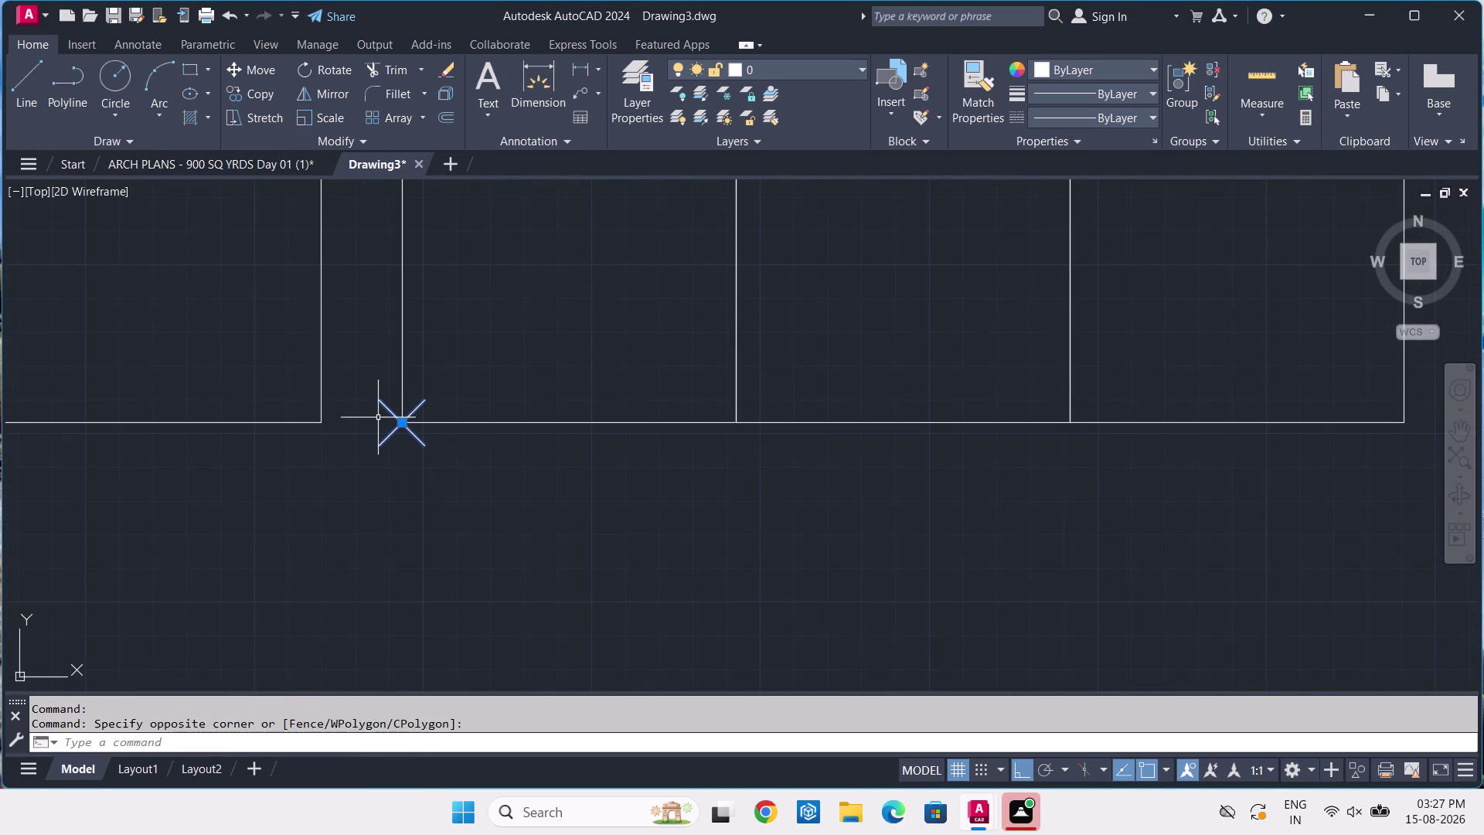
key(Delete)
text(L)
key(space)
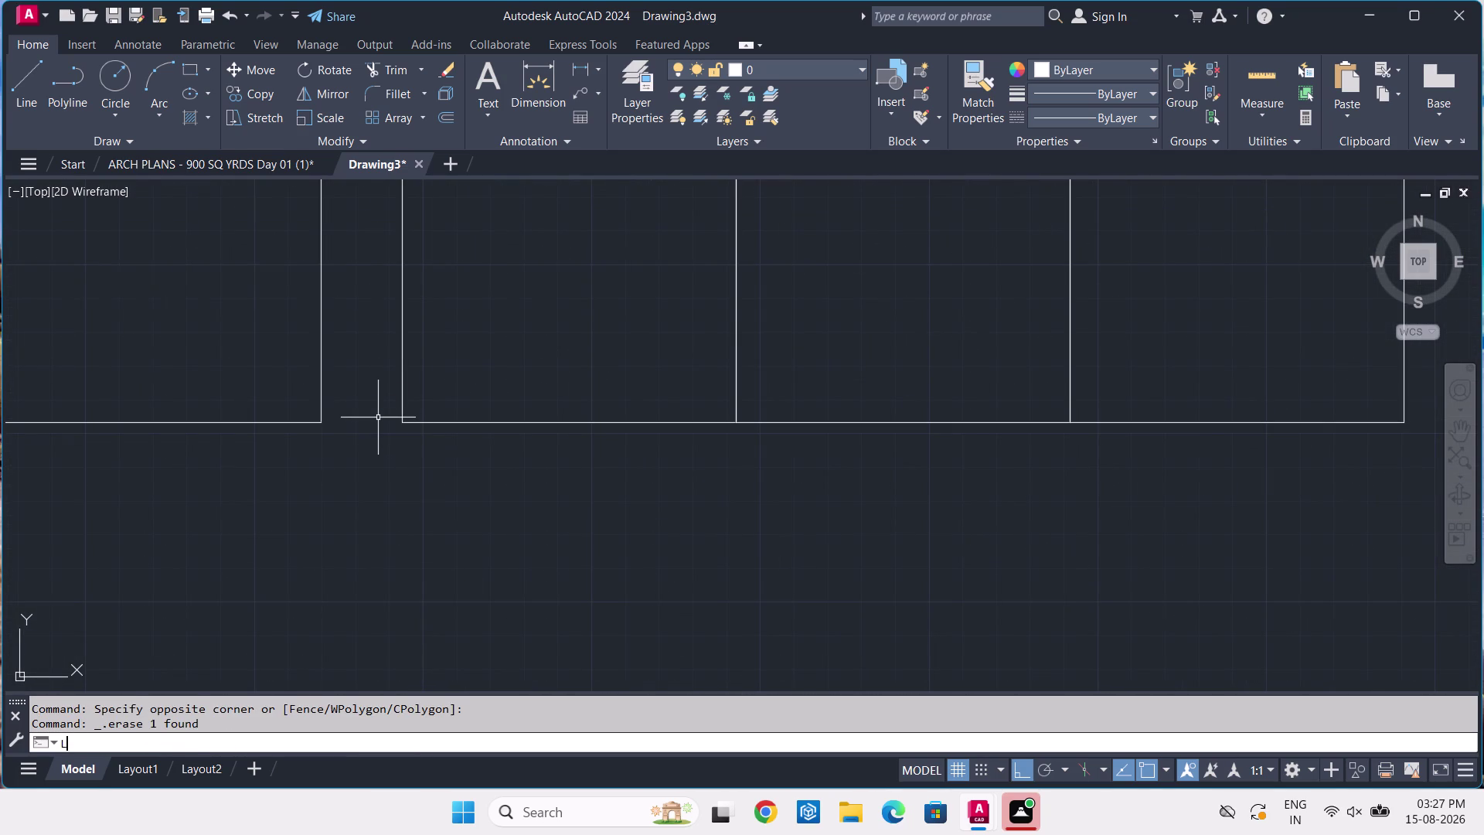
scroll(down, 3)
Draw a 1'-3" horizontal line from the bay row's bottom-right corner.
scroll(up, 3)
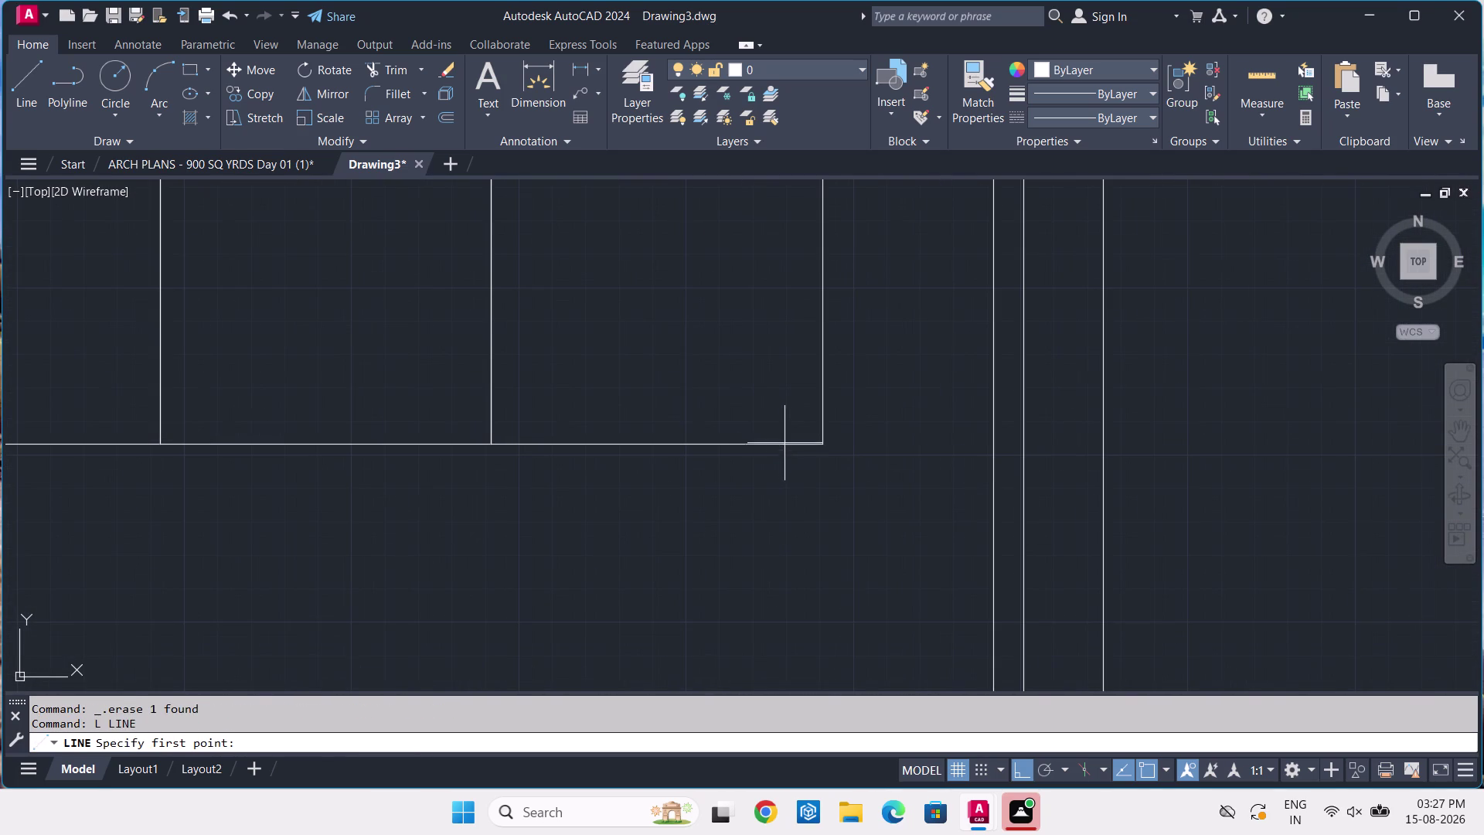
click(824, 444)
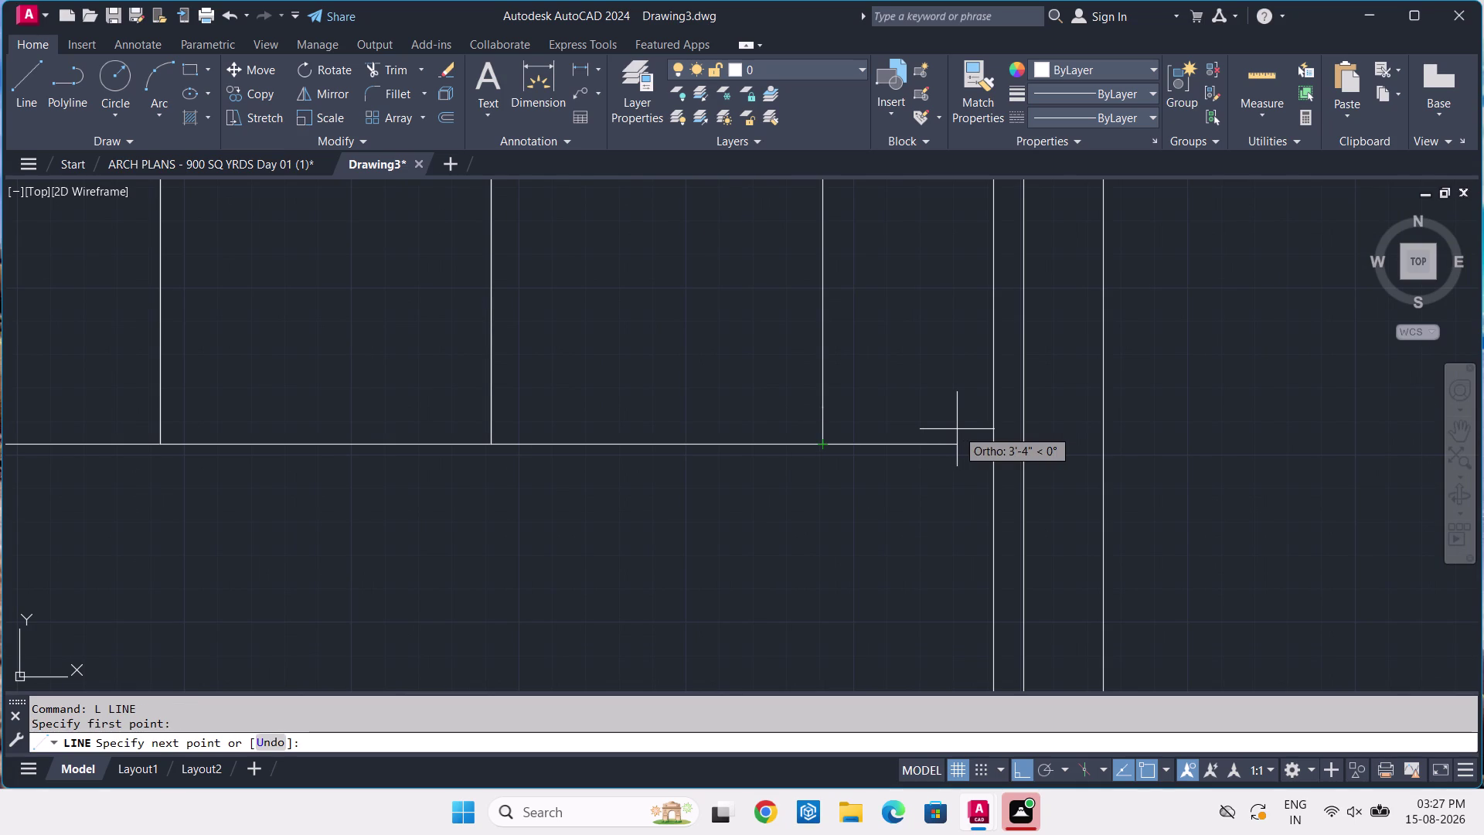
text(1'-3)
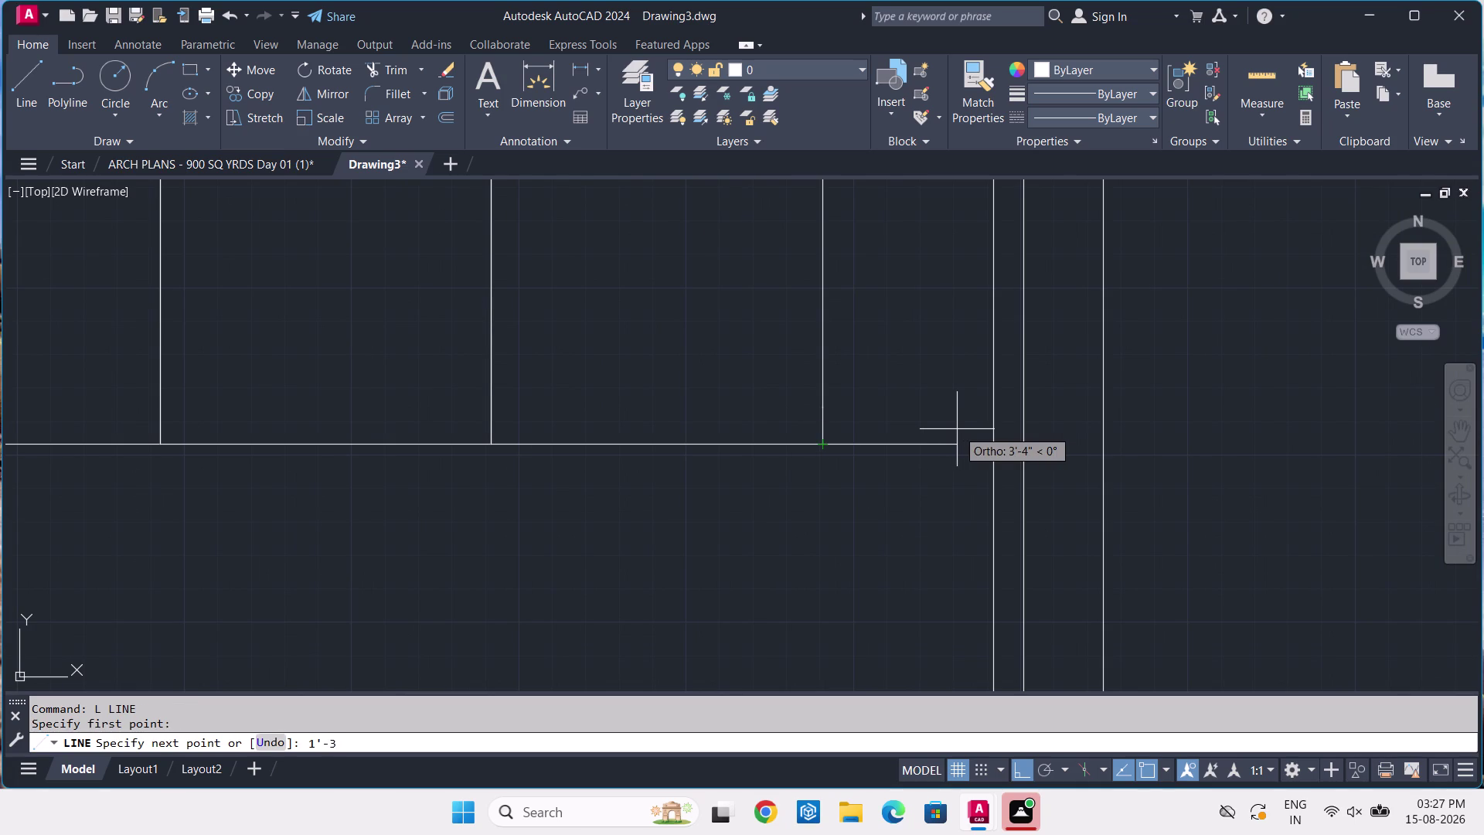
key(Return)
scroll(down, 3)
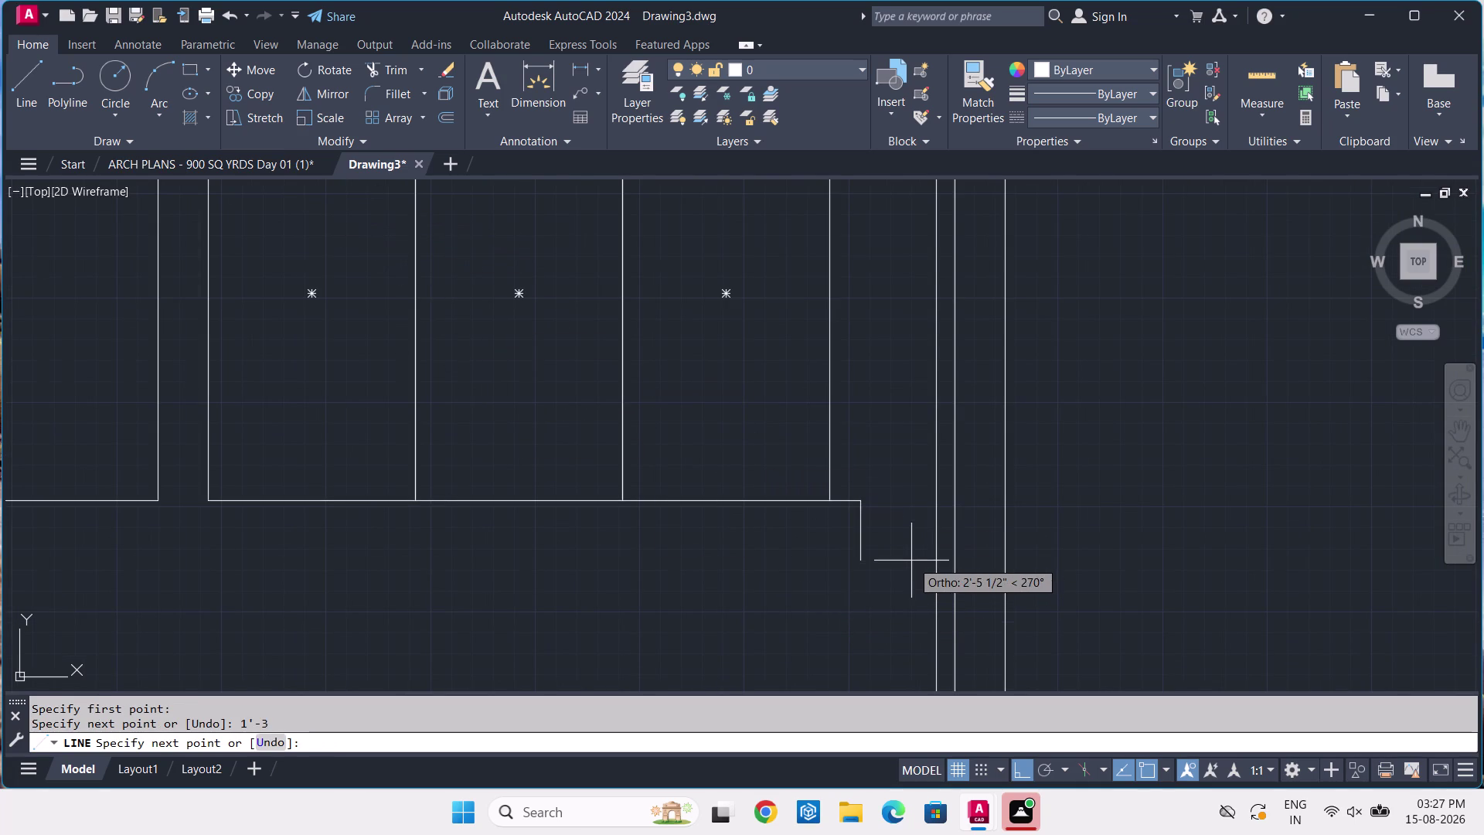
key(Return)
Bring up the reference basement plan and pan to the driveway area.
click(270, 167)
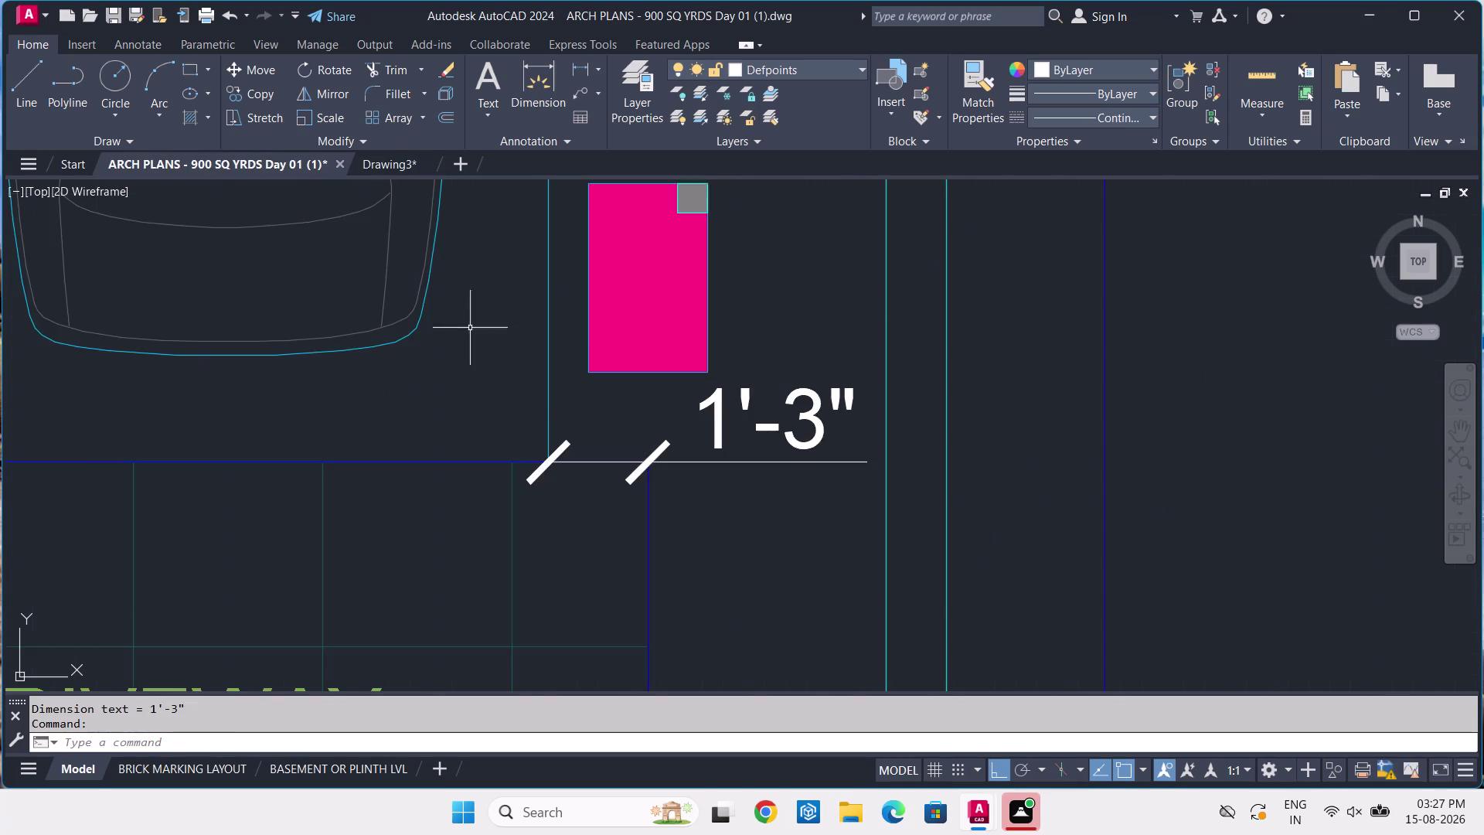
scroll(down, 3)
scroll(down, 3)
middle_drag(583, 428, 856, 286)
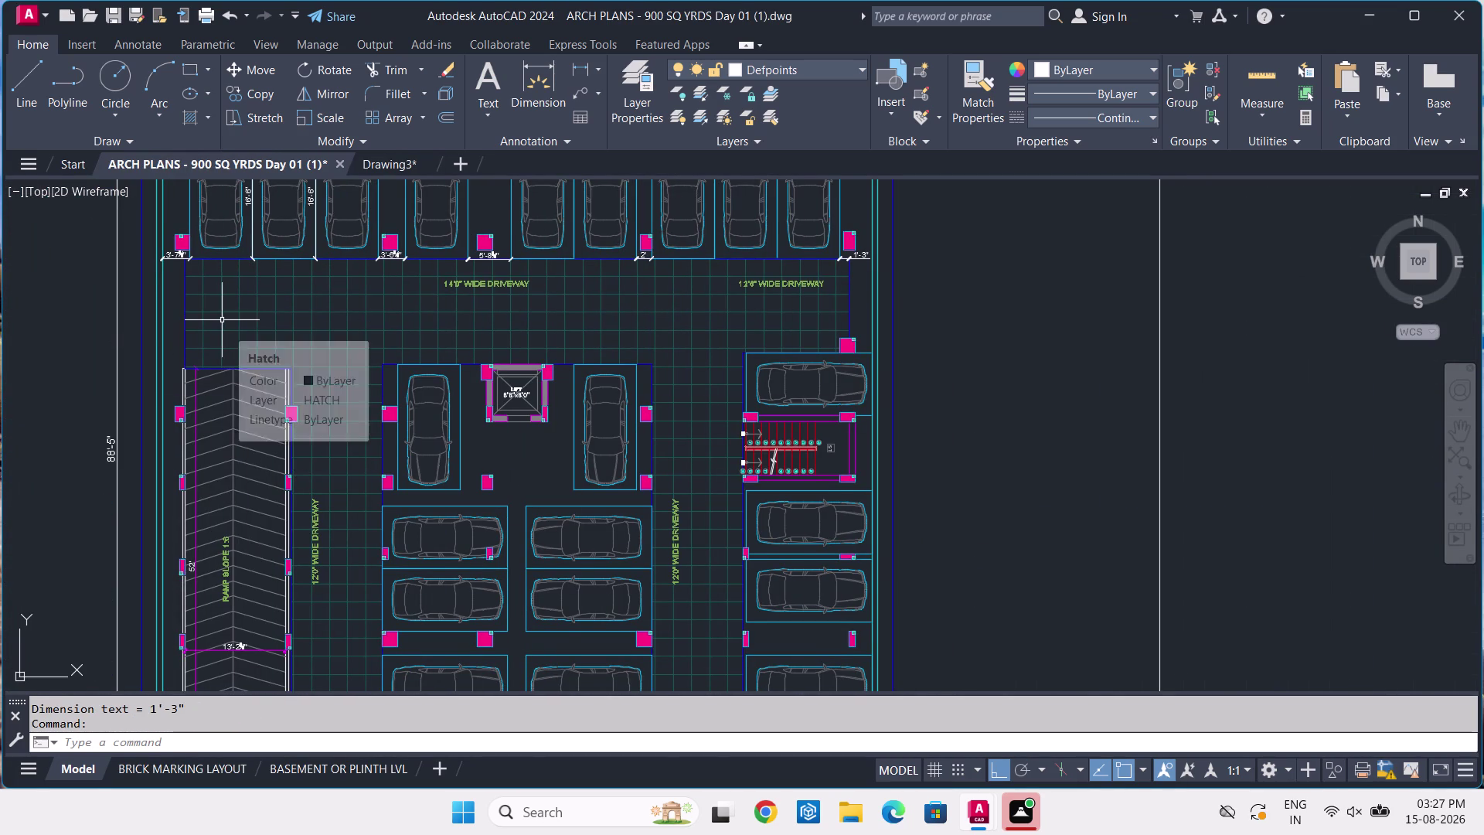
middle_drag(222, 317, 315, 375)
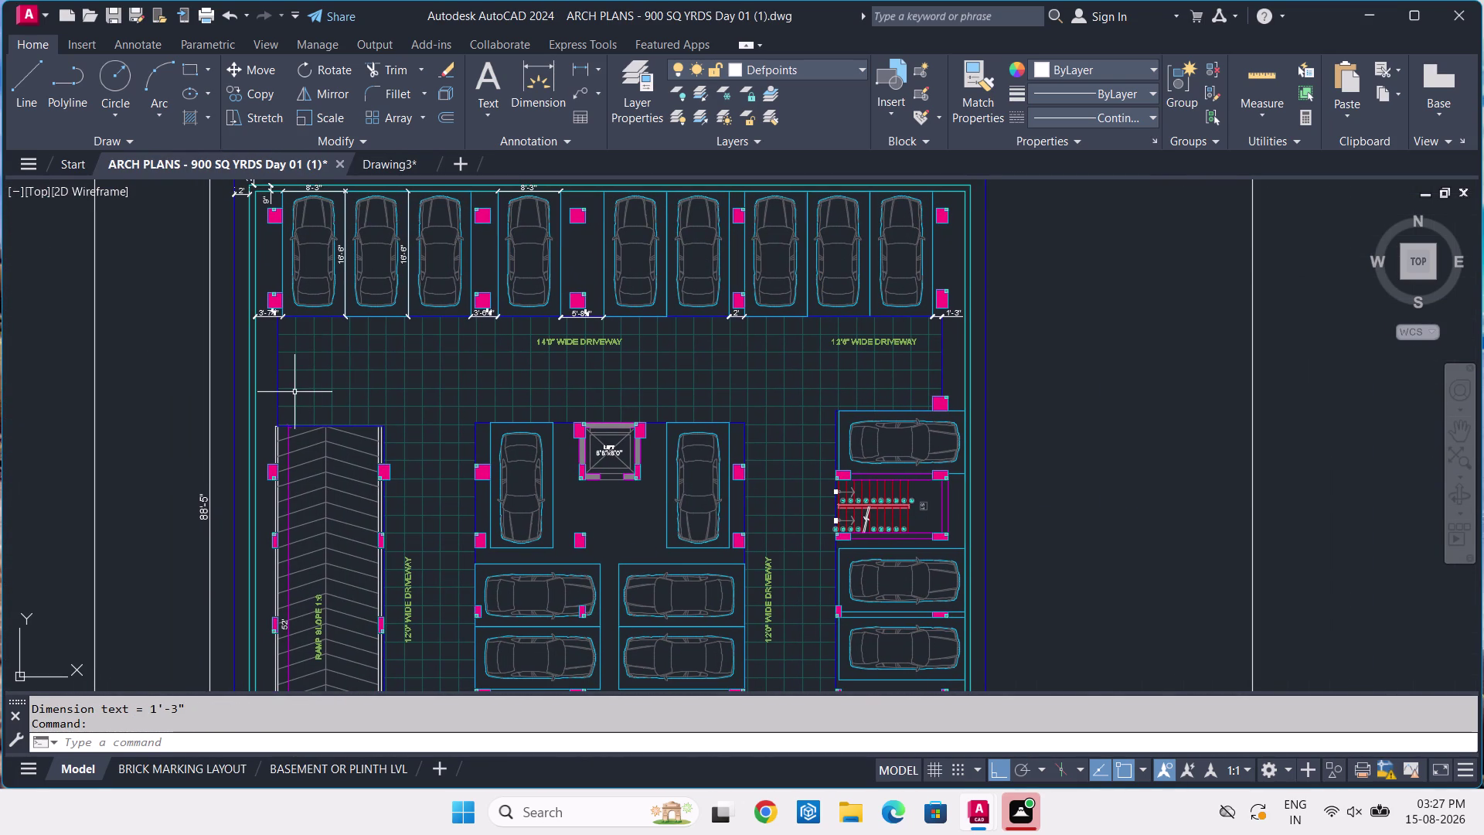
middle_drag(942, 382, 895, 338)
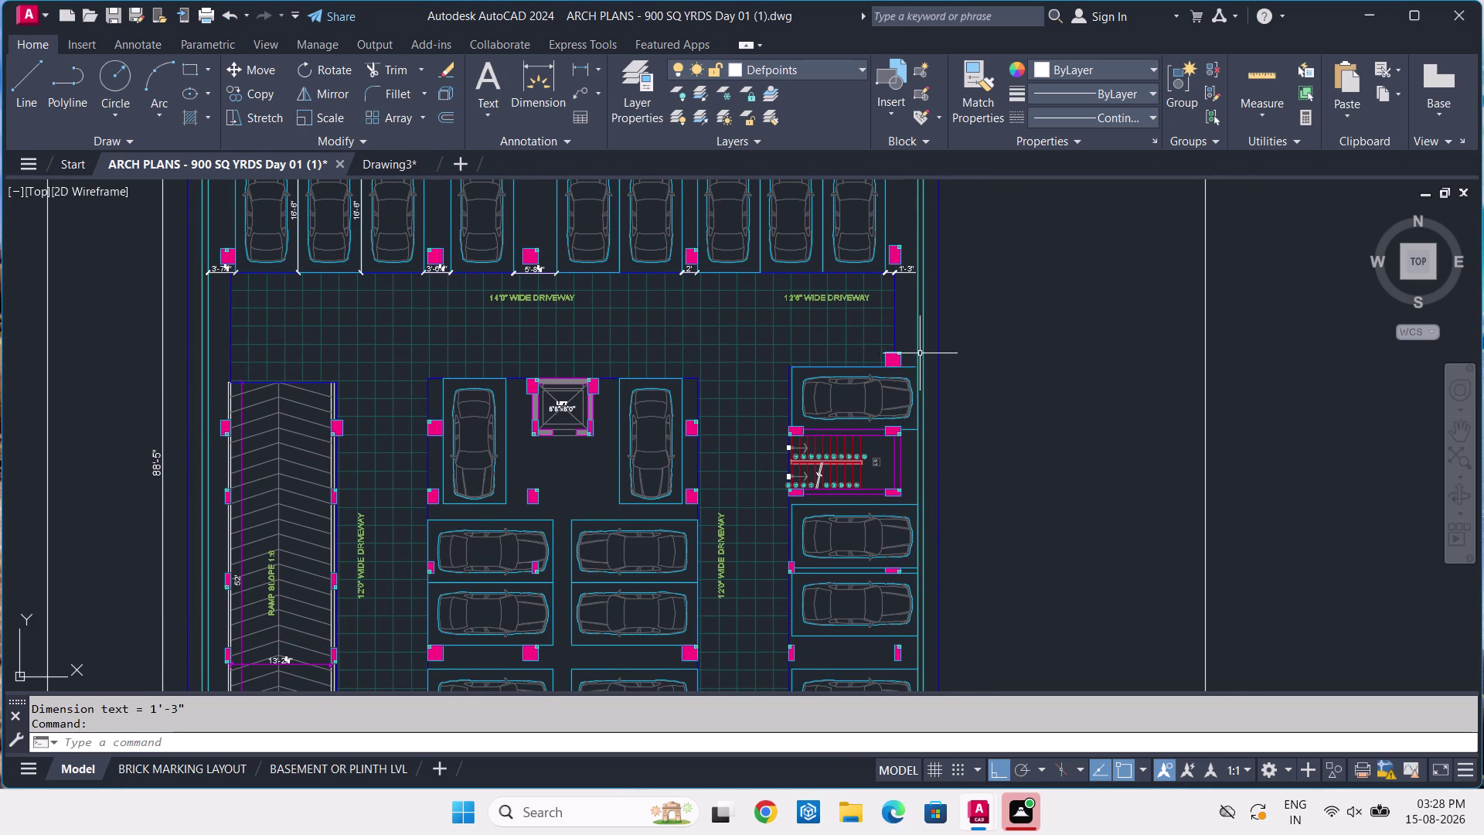
middle_drag(855, 343, 813, 401)
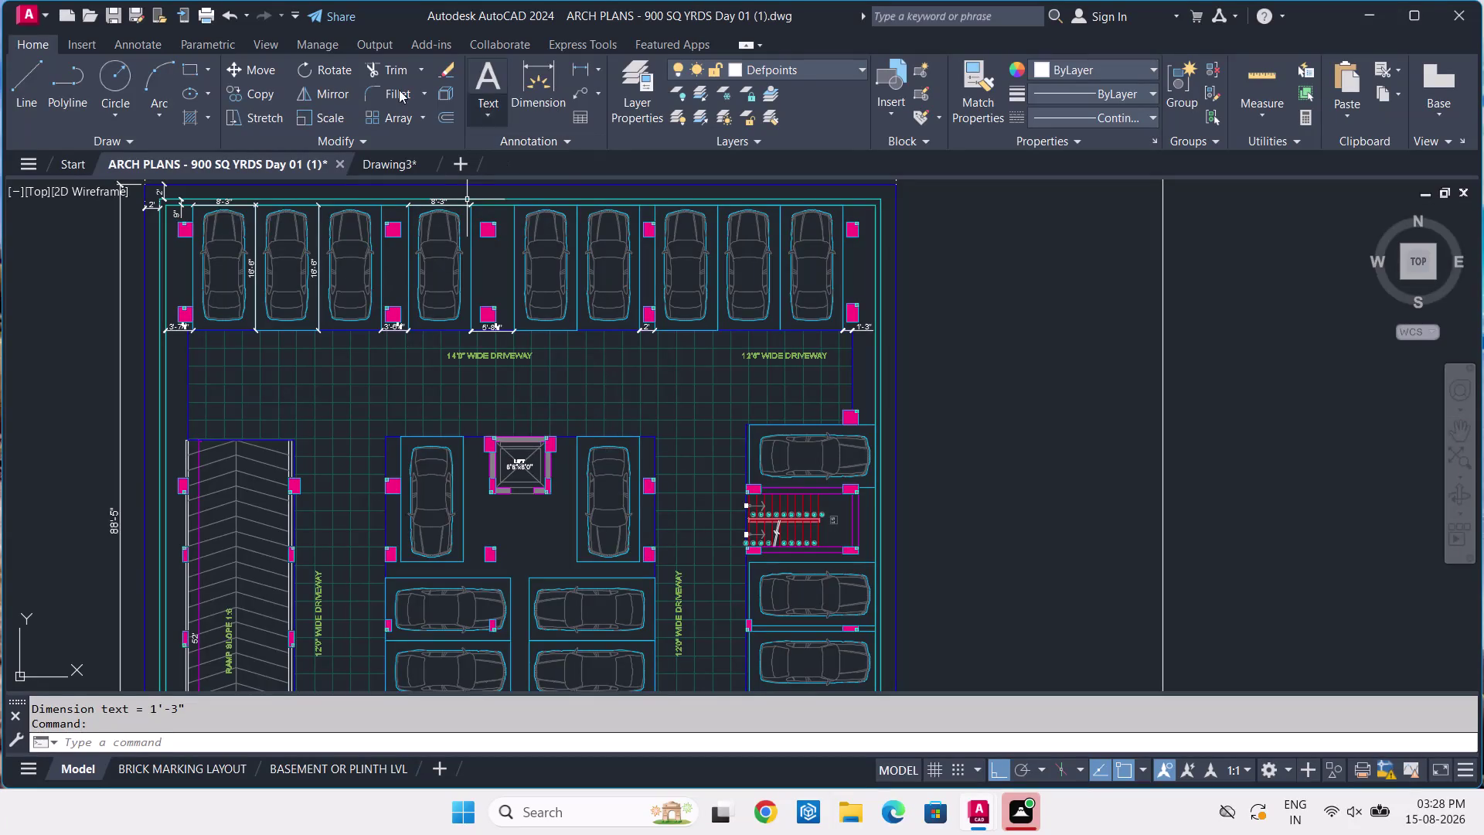
Add a linear dimension marking the 12'-5¾" gap beside the driveway.
click(586, 71)
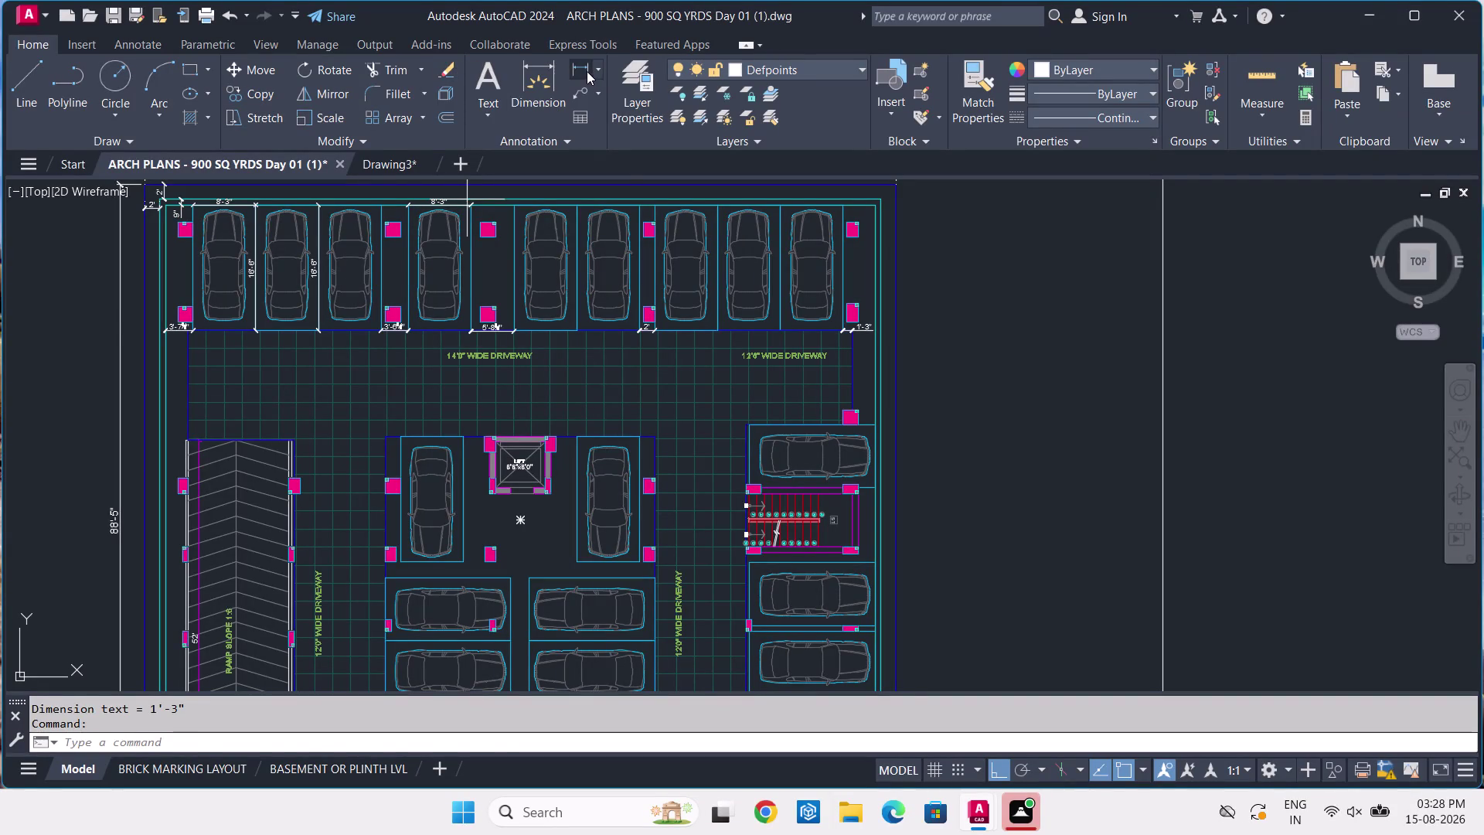
middle_drag(811, 339, 664, 302)
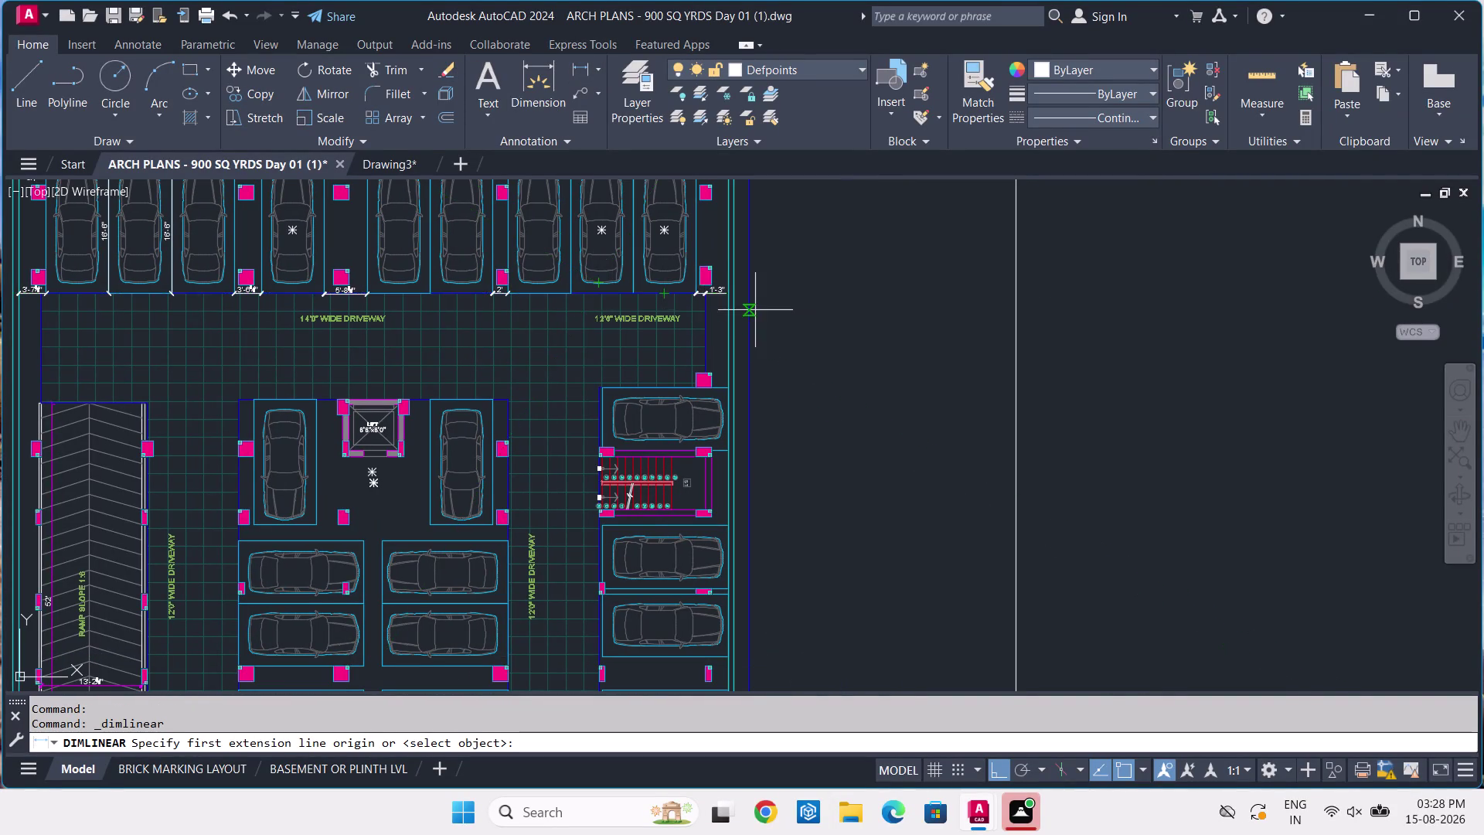
scroll(up, 3)
scroll(up, 3)
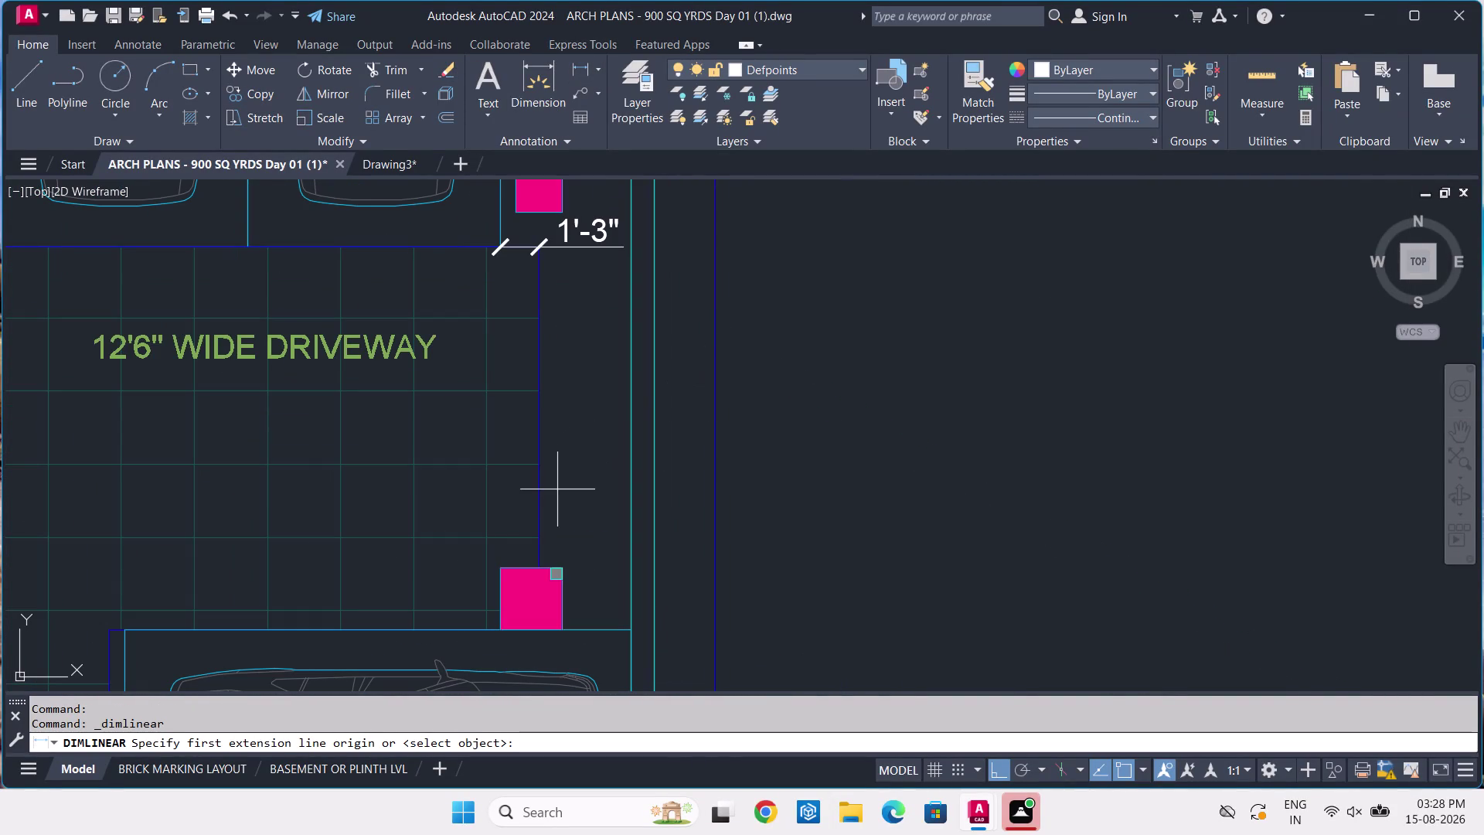
click(541, 631)
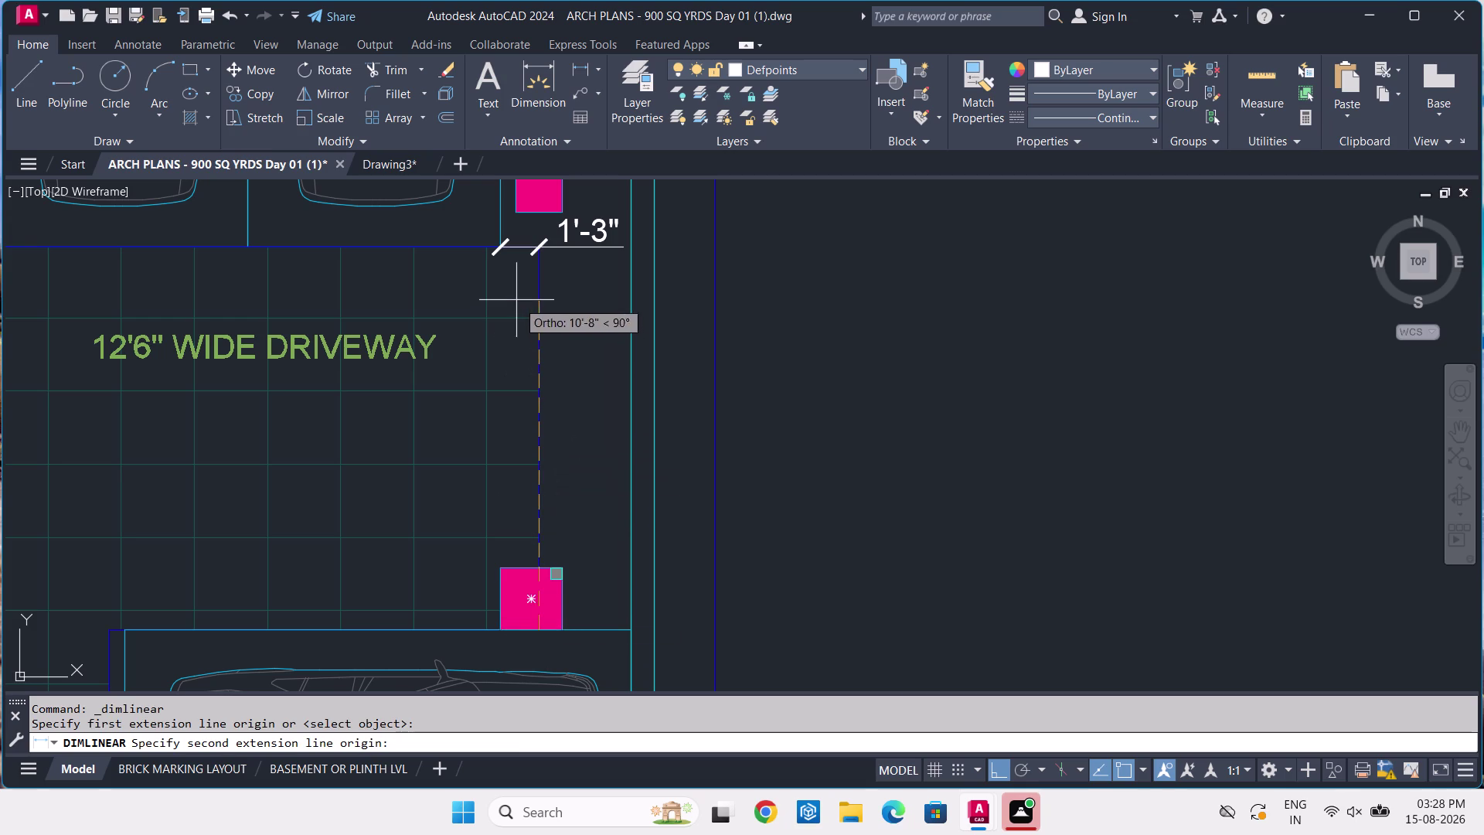
middle_drag(516, 300, 508, 429)
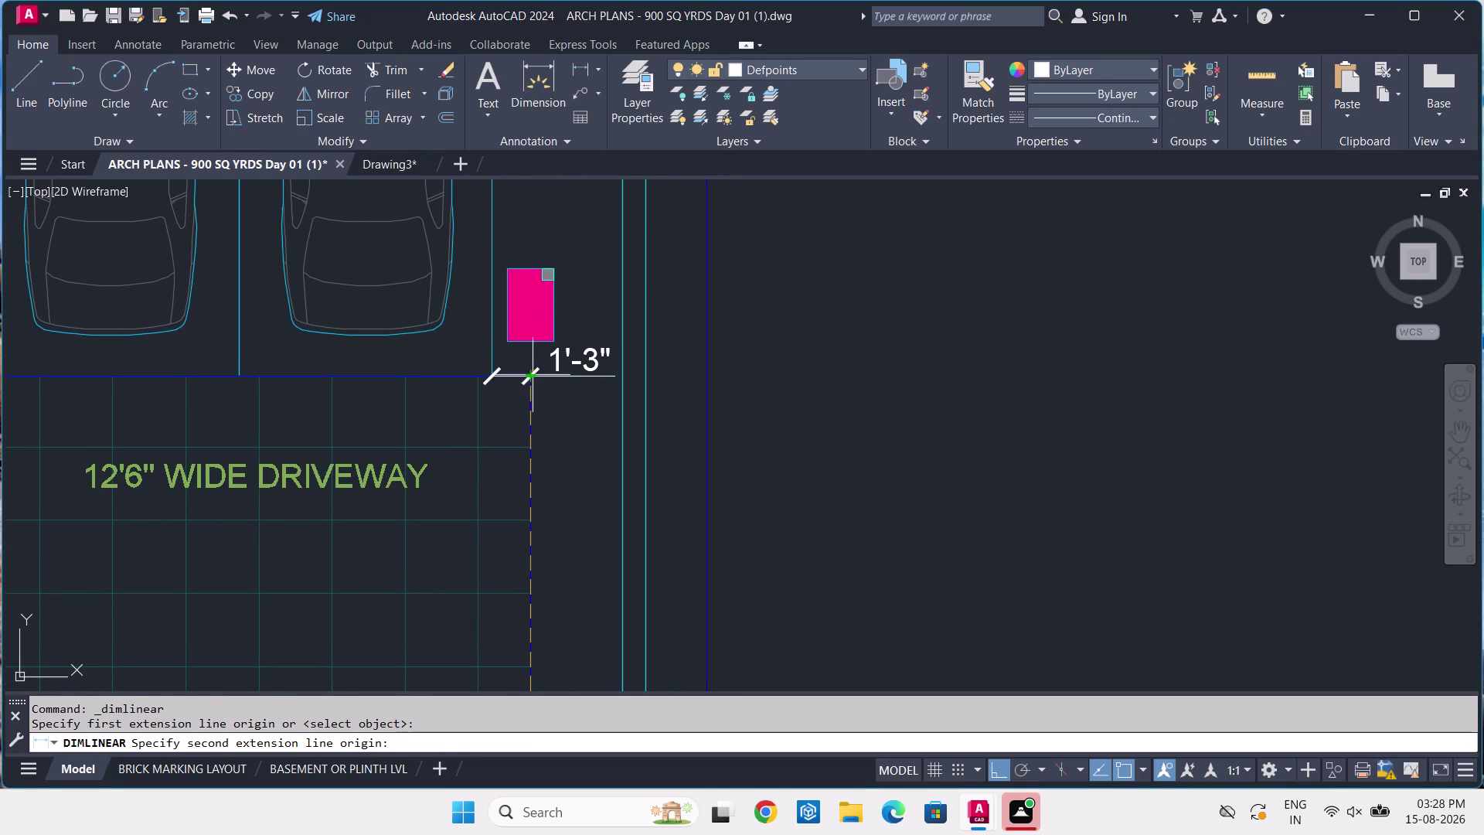
click(534, 375)
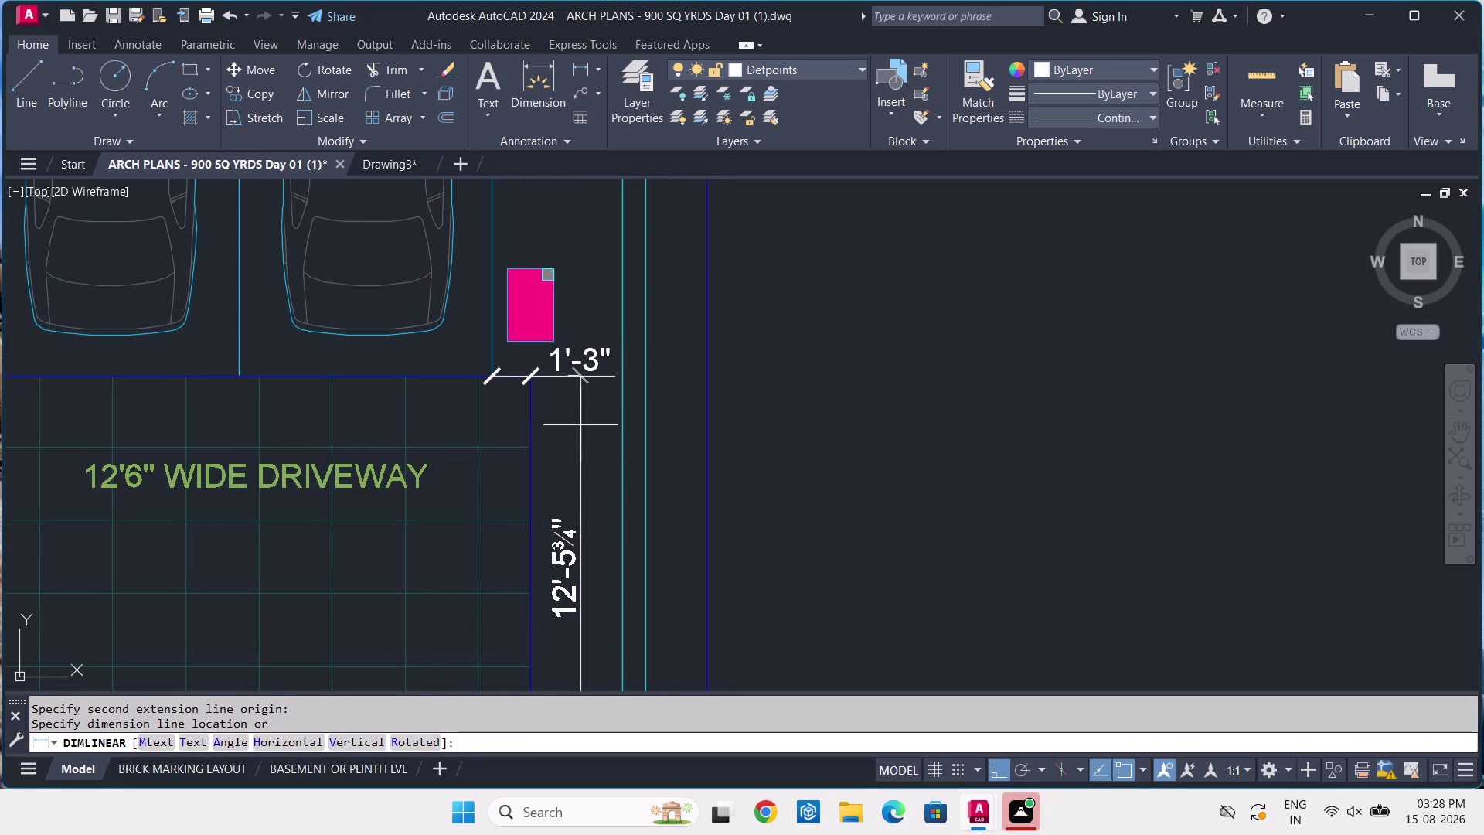
click(580, 425)
Return to Drawing3 and start the LINE command (L).
middle_drag(691, 556, 702, 431)
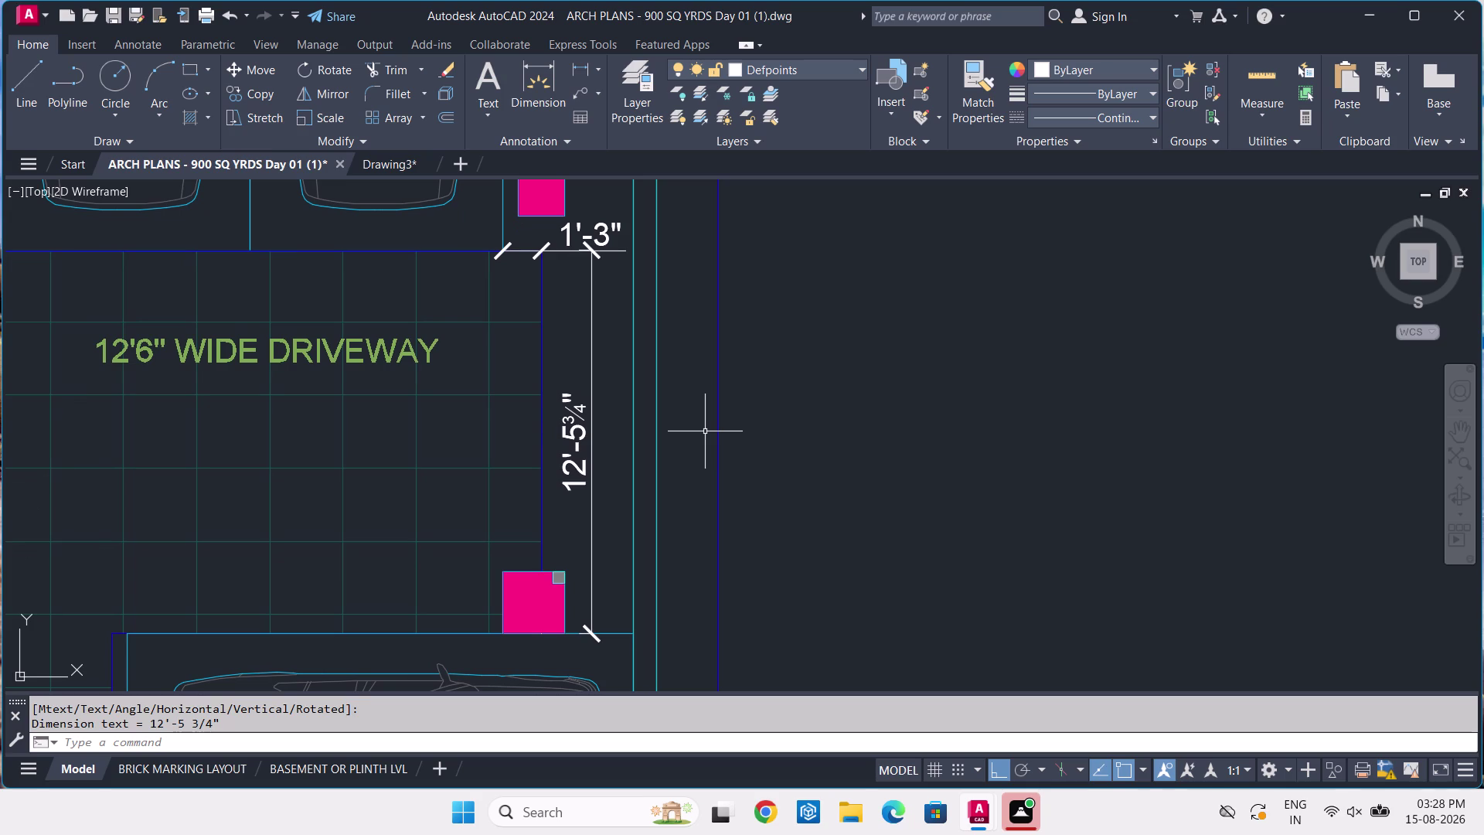
scroll(down, 3)
middle_drag(713, 493, 719, 436)
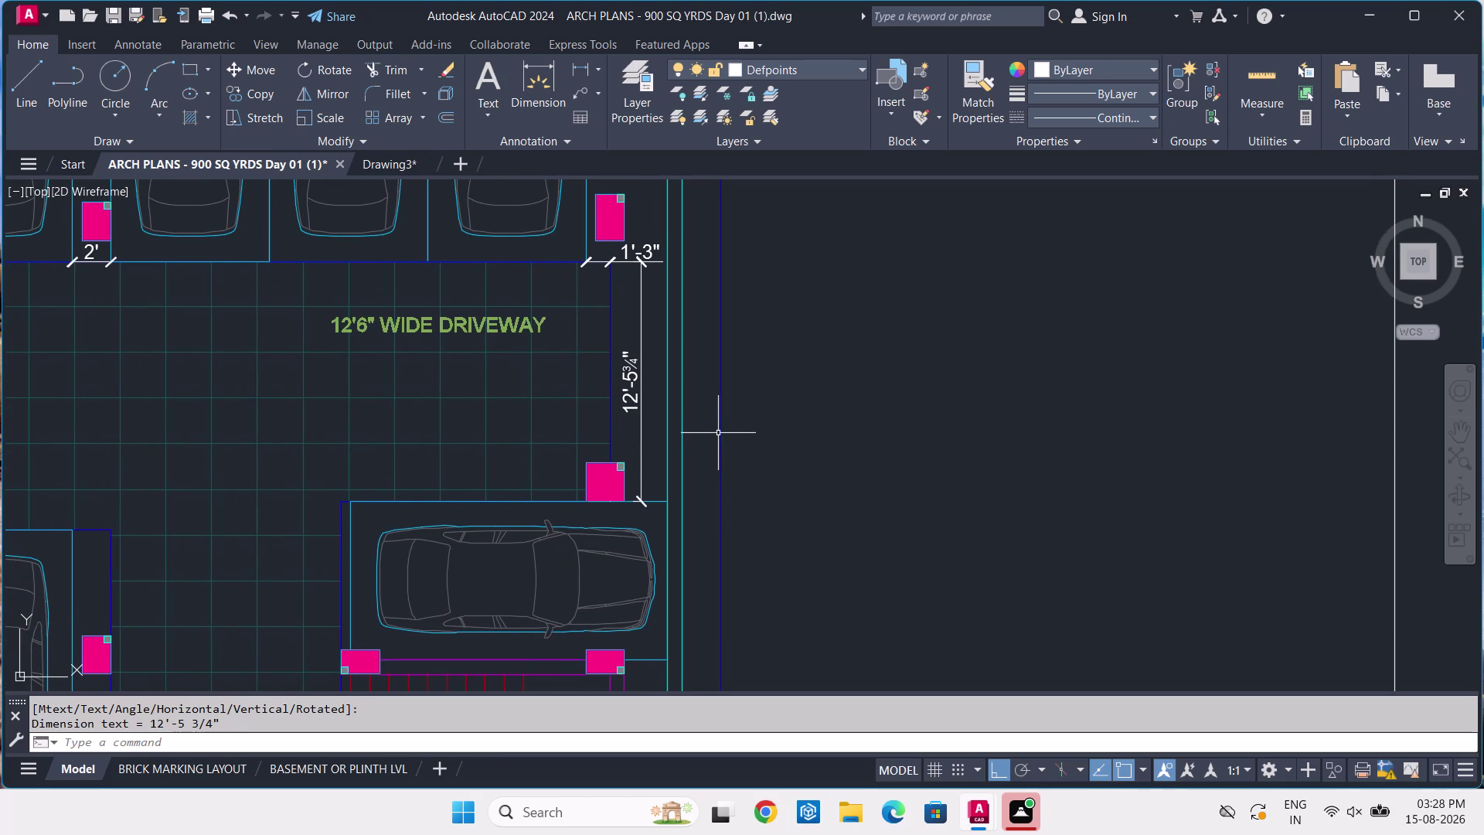
click(403, 169)
text(L)
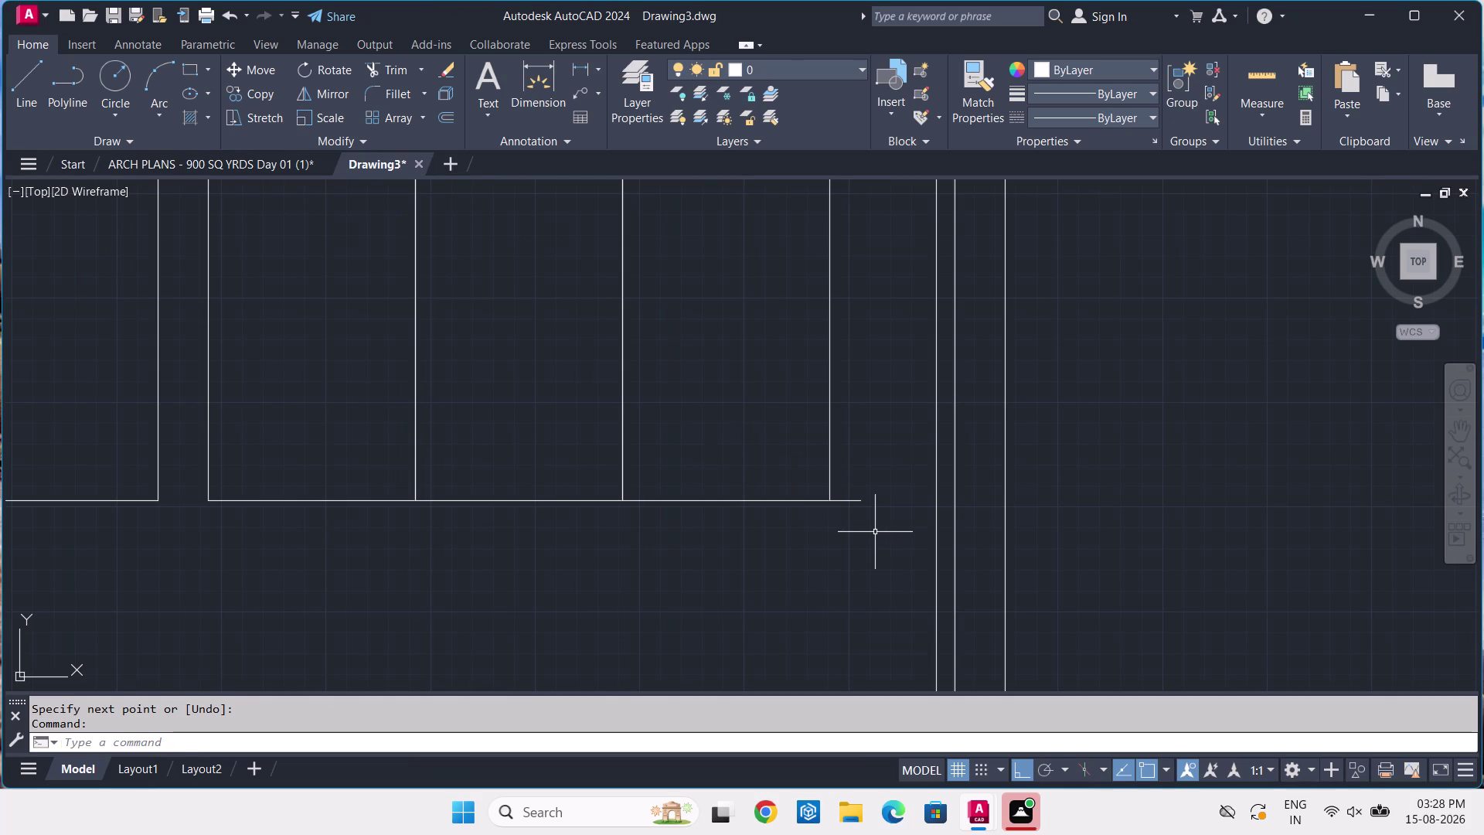
Start a line at the right end of the parking bays' bottom edge.
key(space)
click(865, 502)
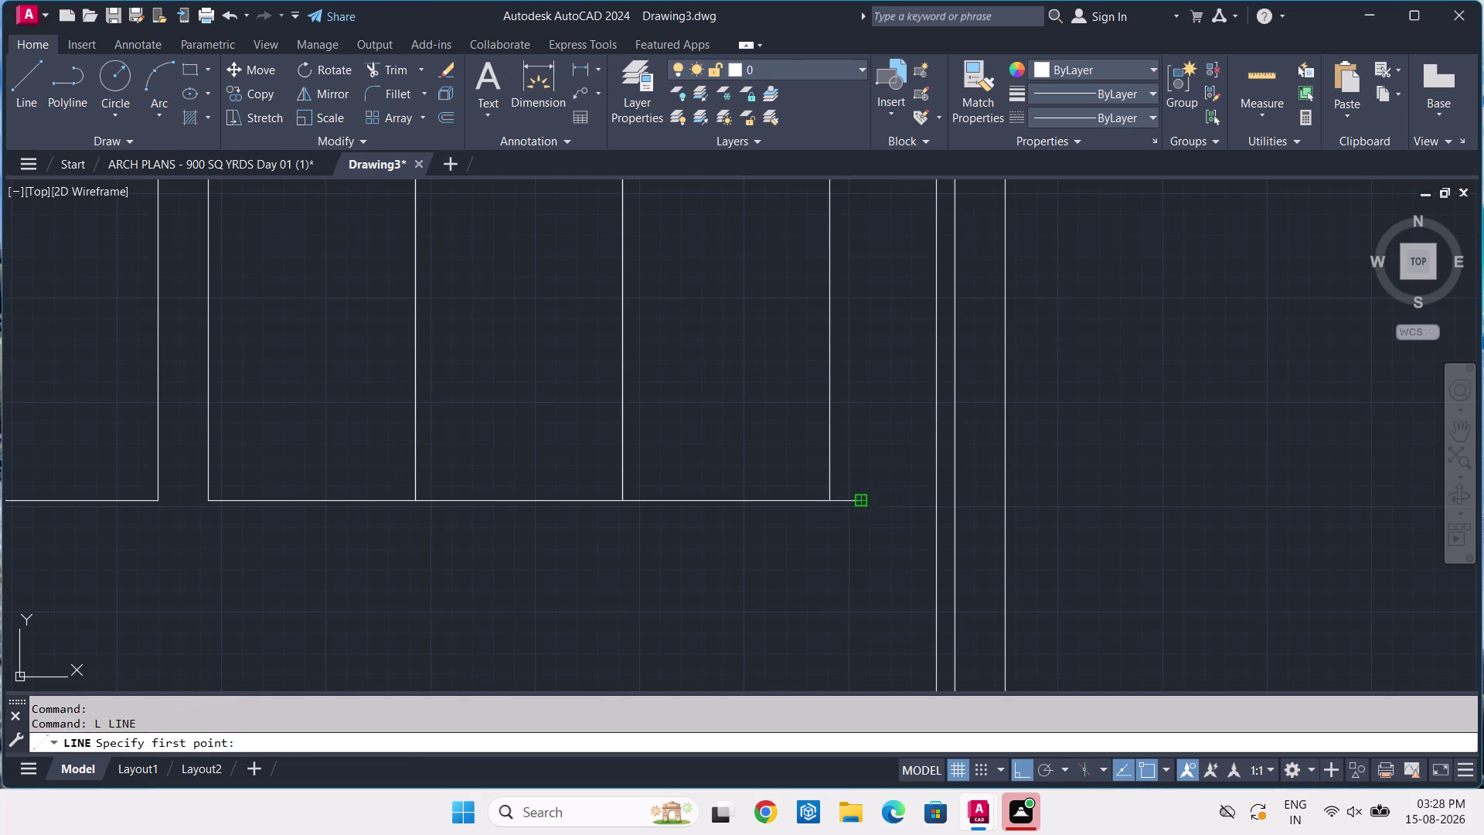
scroll(down, 3)
middle_drag(888, 654, 803, 408)
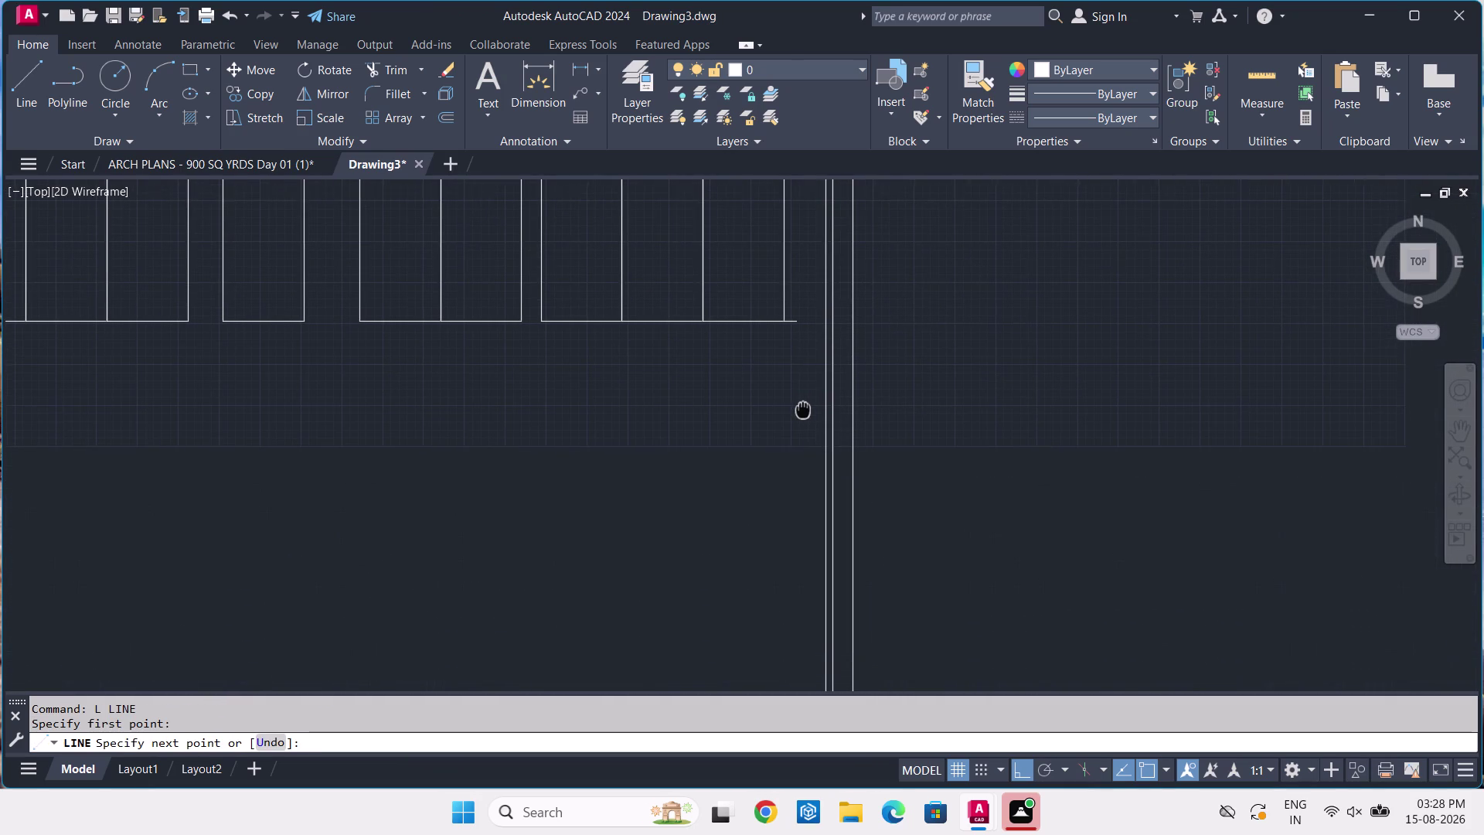
middle_drag(804, 408, 802, 406)
Extend the line 12'-5¾" downward, finish it, and return to the reference plan.
text(12')
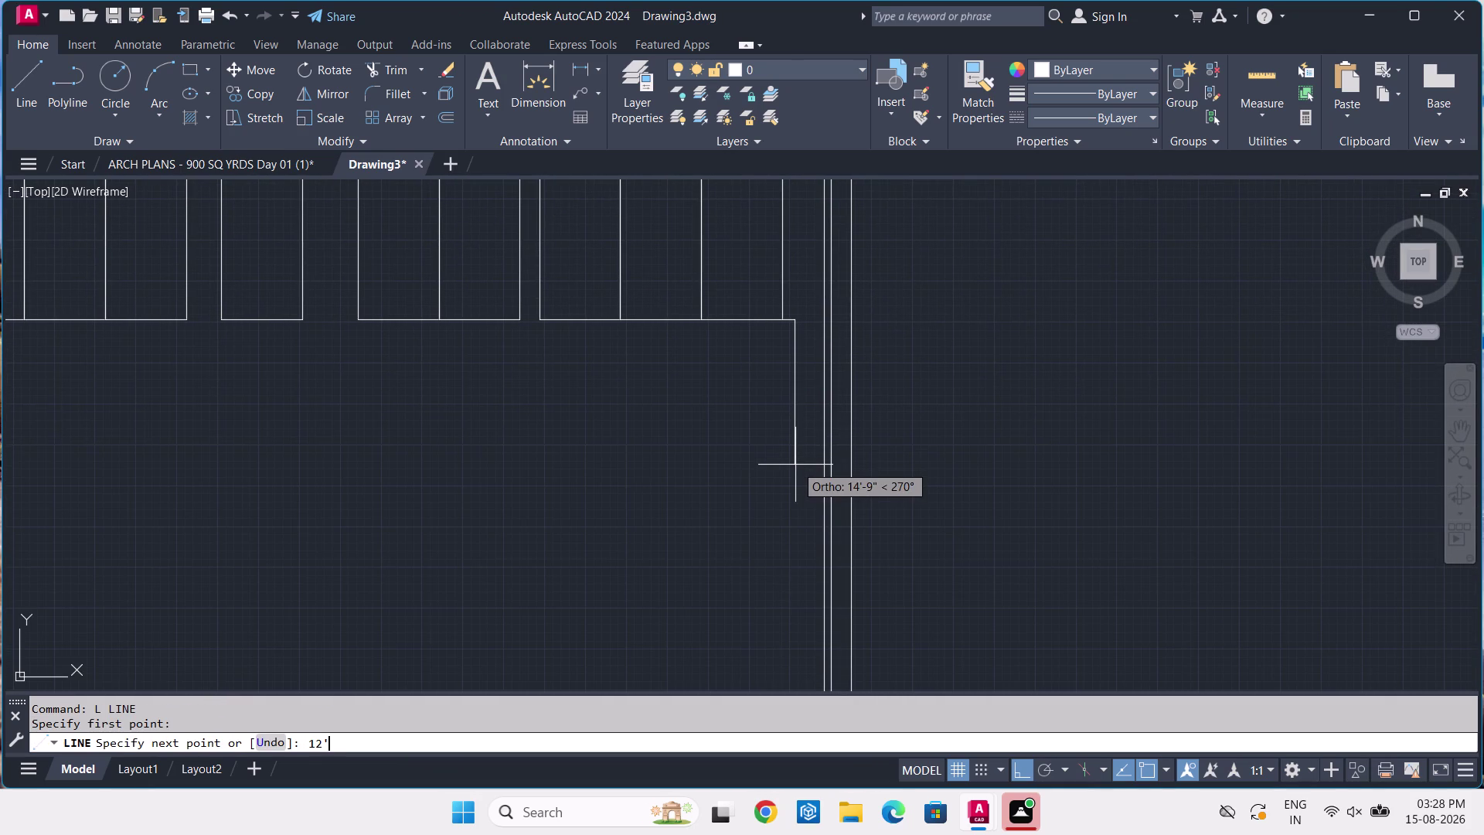
text(-5-3)
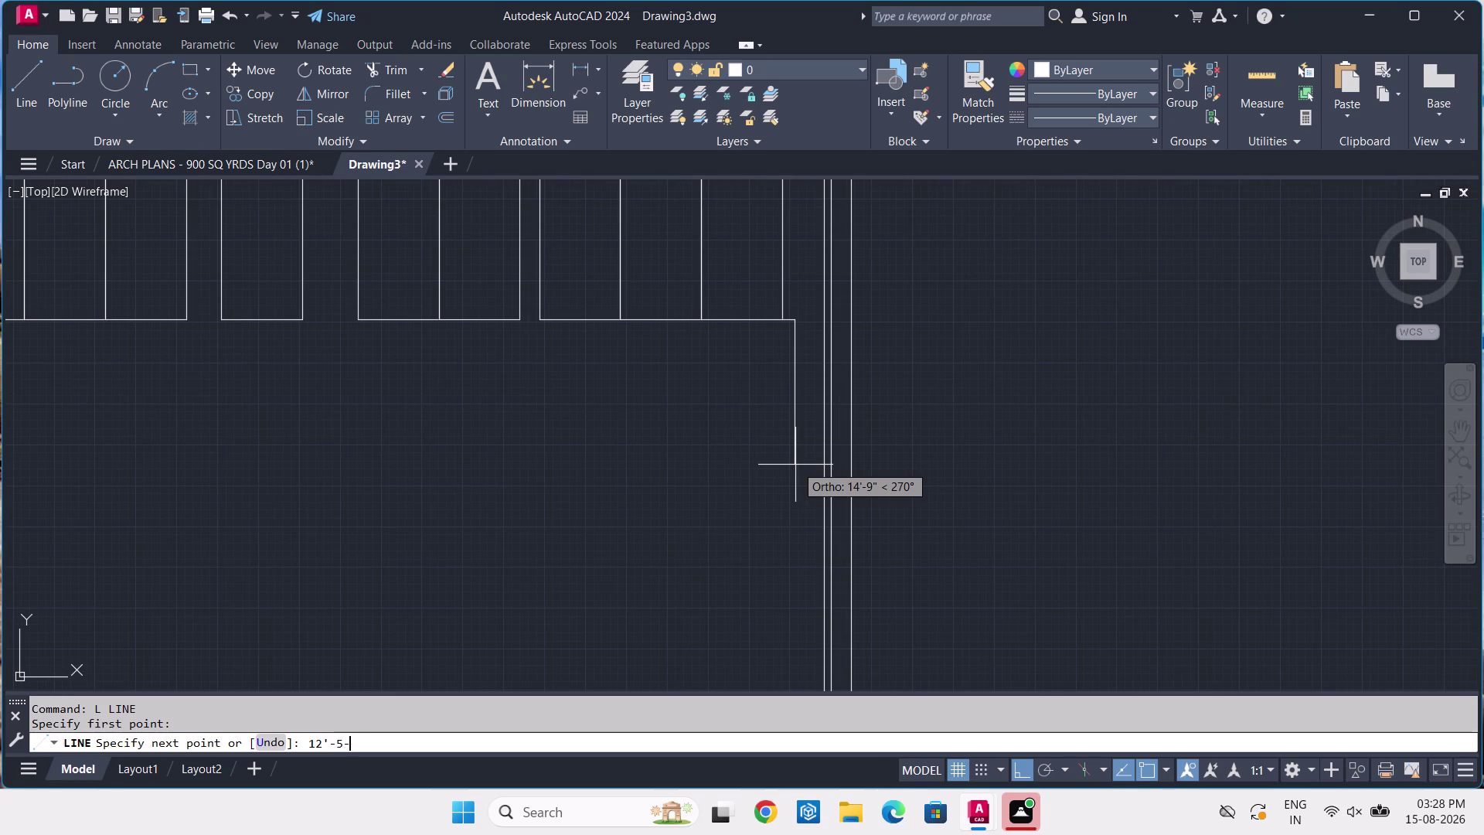
key(slash)
key(4)
key(Return)
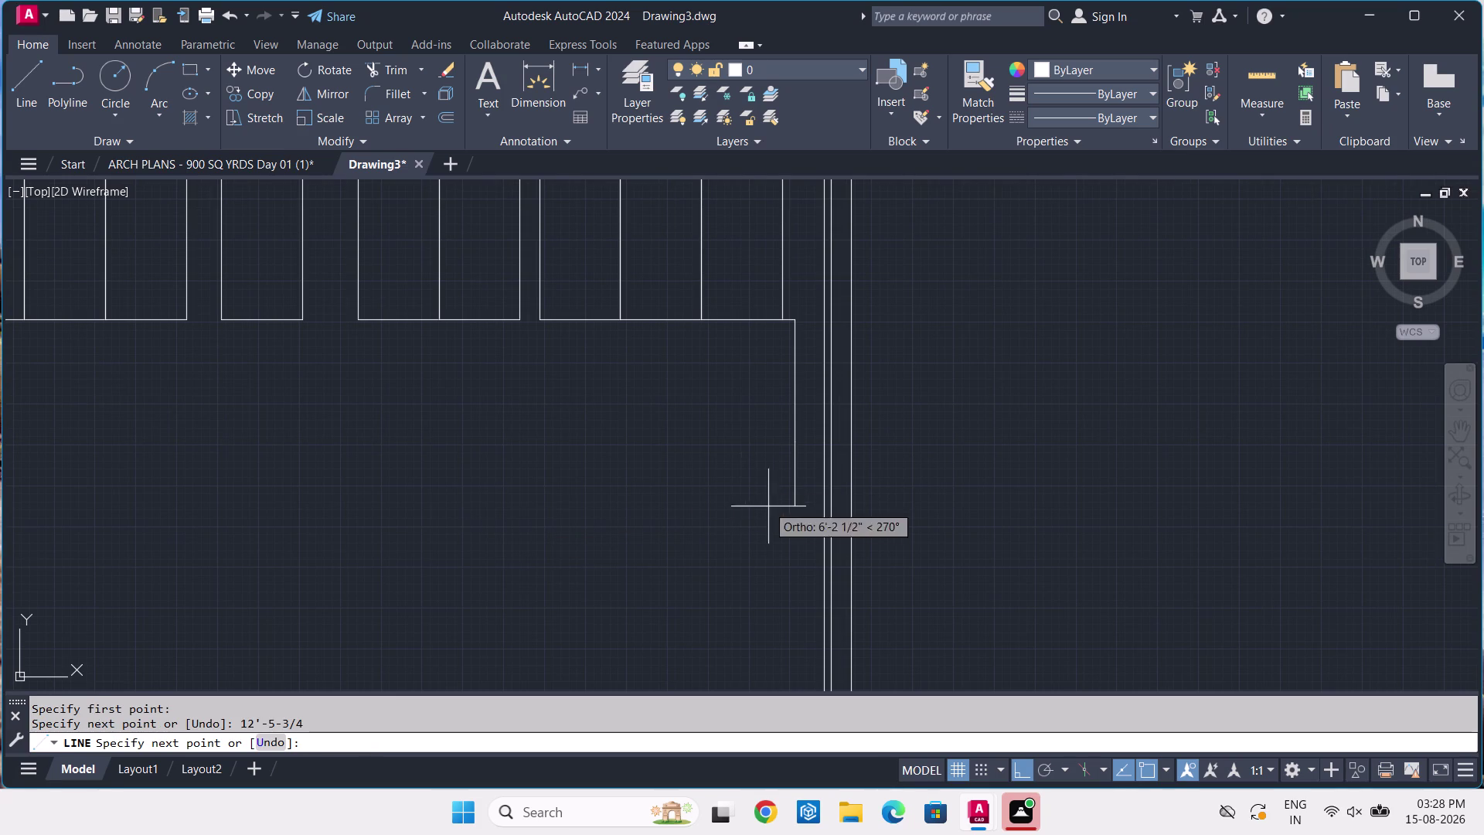
key(Return)
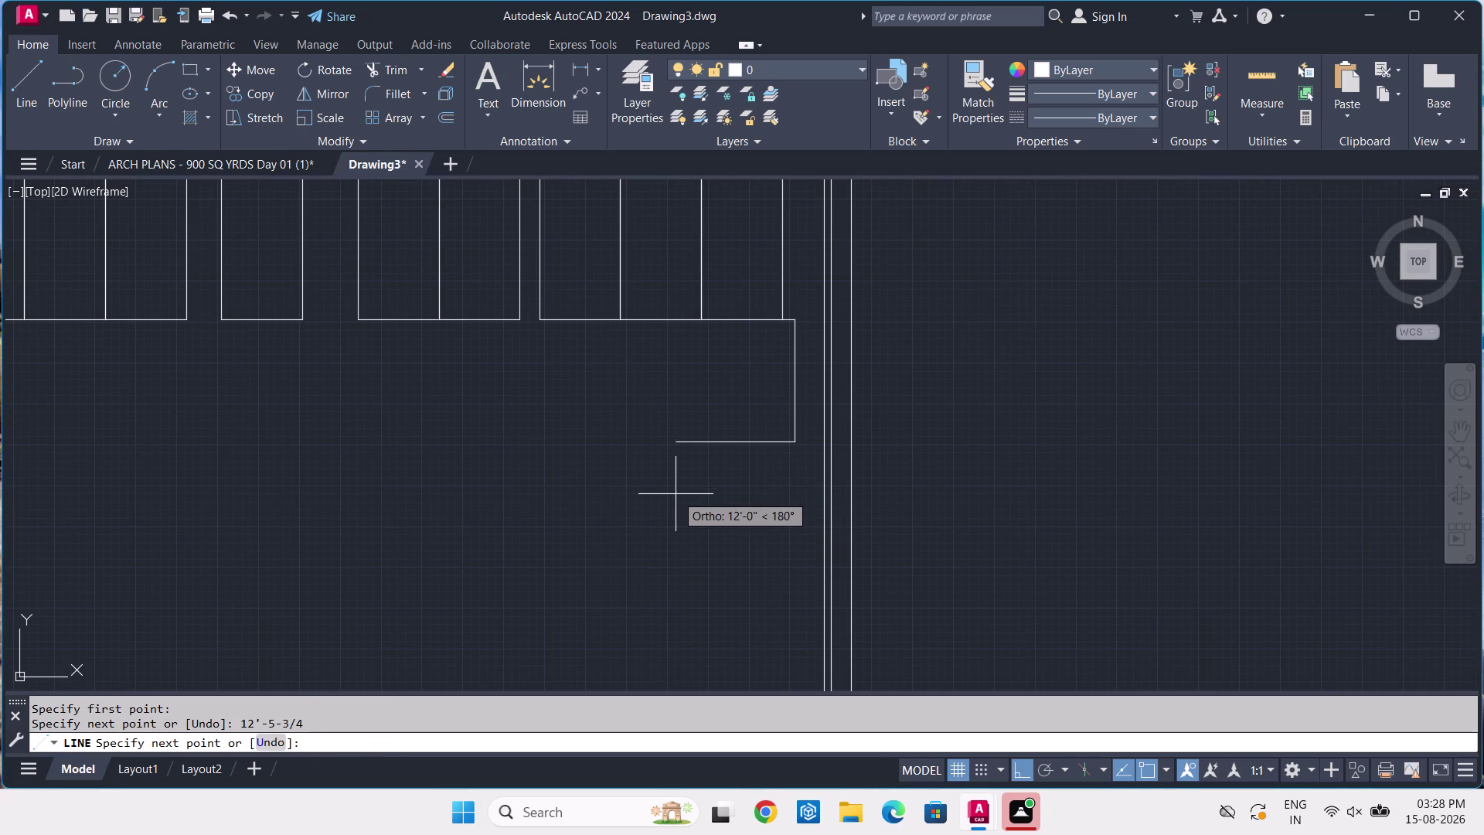
click(291, 160)
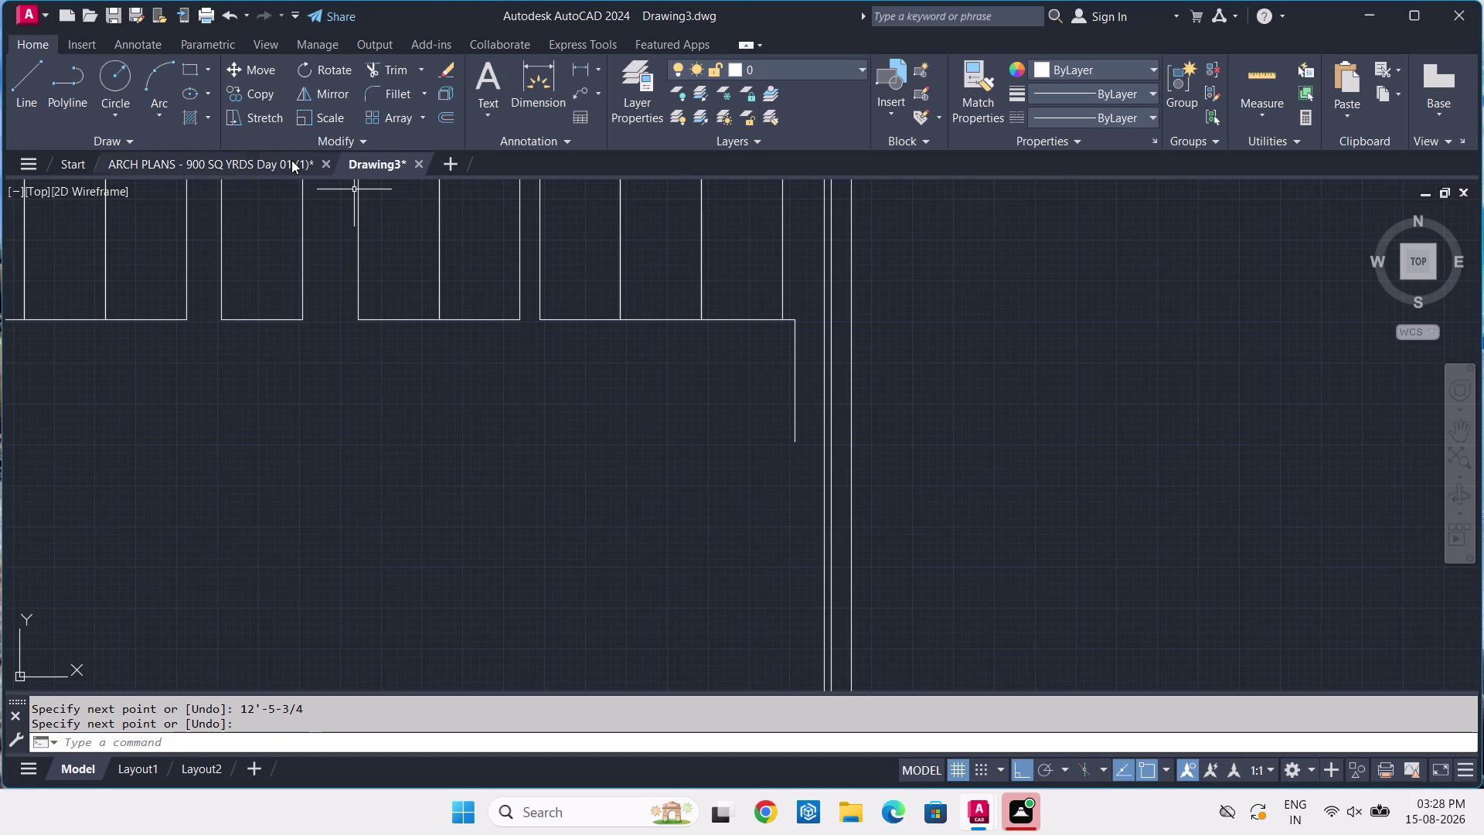
Dimension the parked-car bay's 8'-3" width on the reference plan.
middle_drag(677, 498, 687, 406)
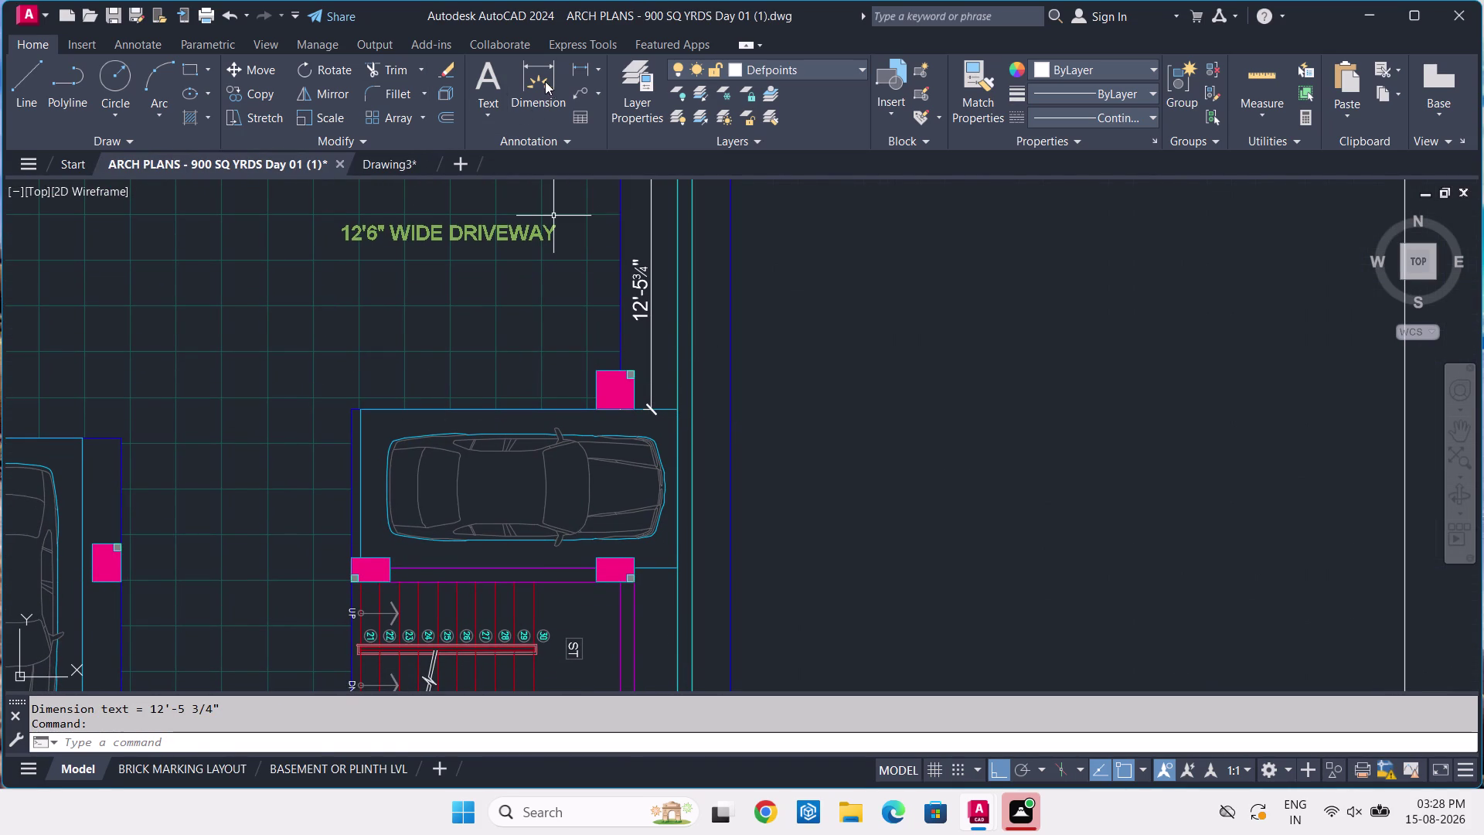
click(577, 70)
click(680, 407)
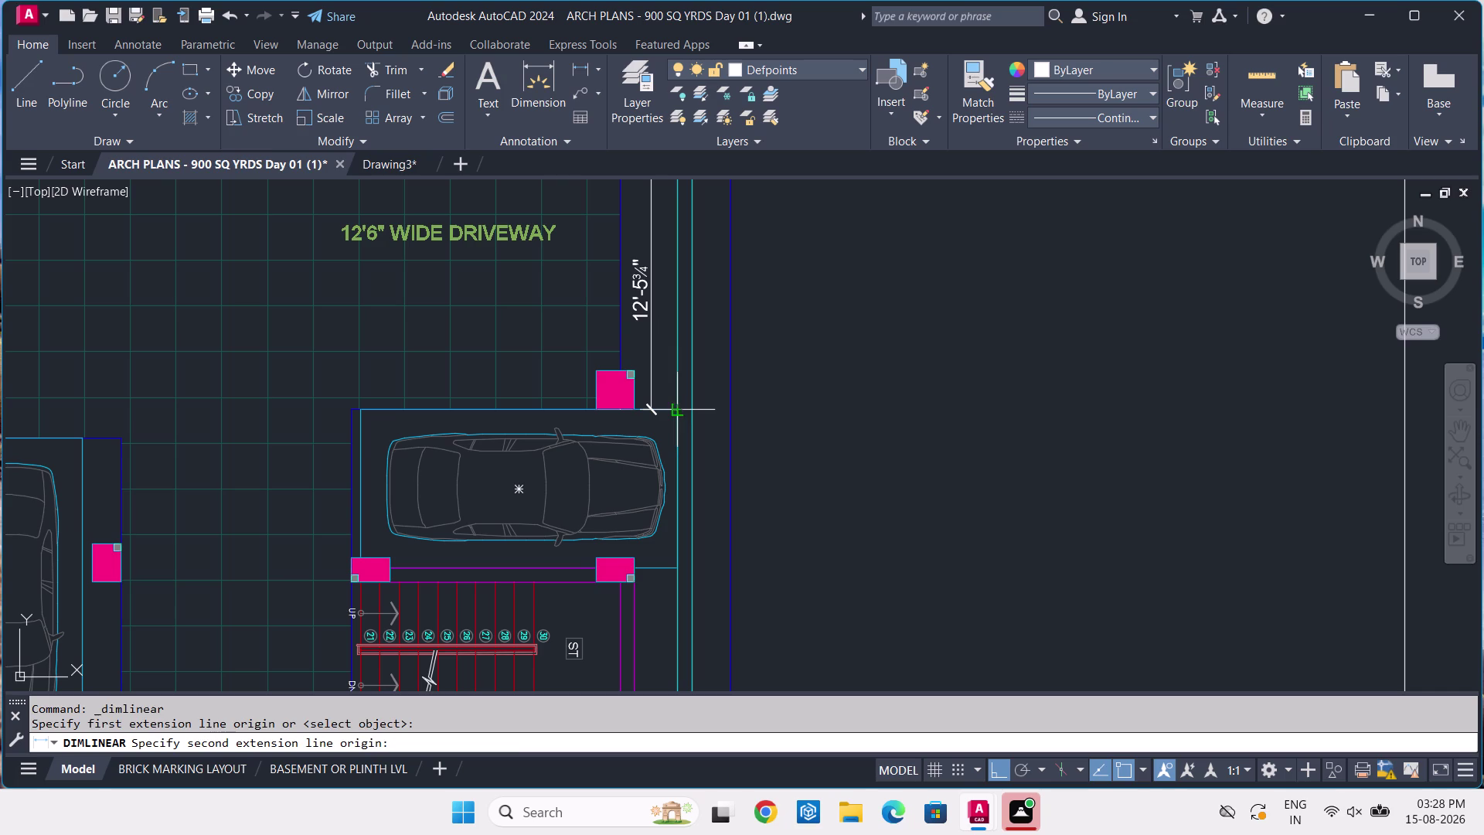
click(674, 563)
click(676, 562)
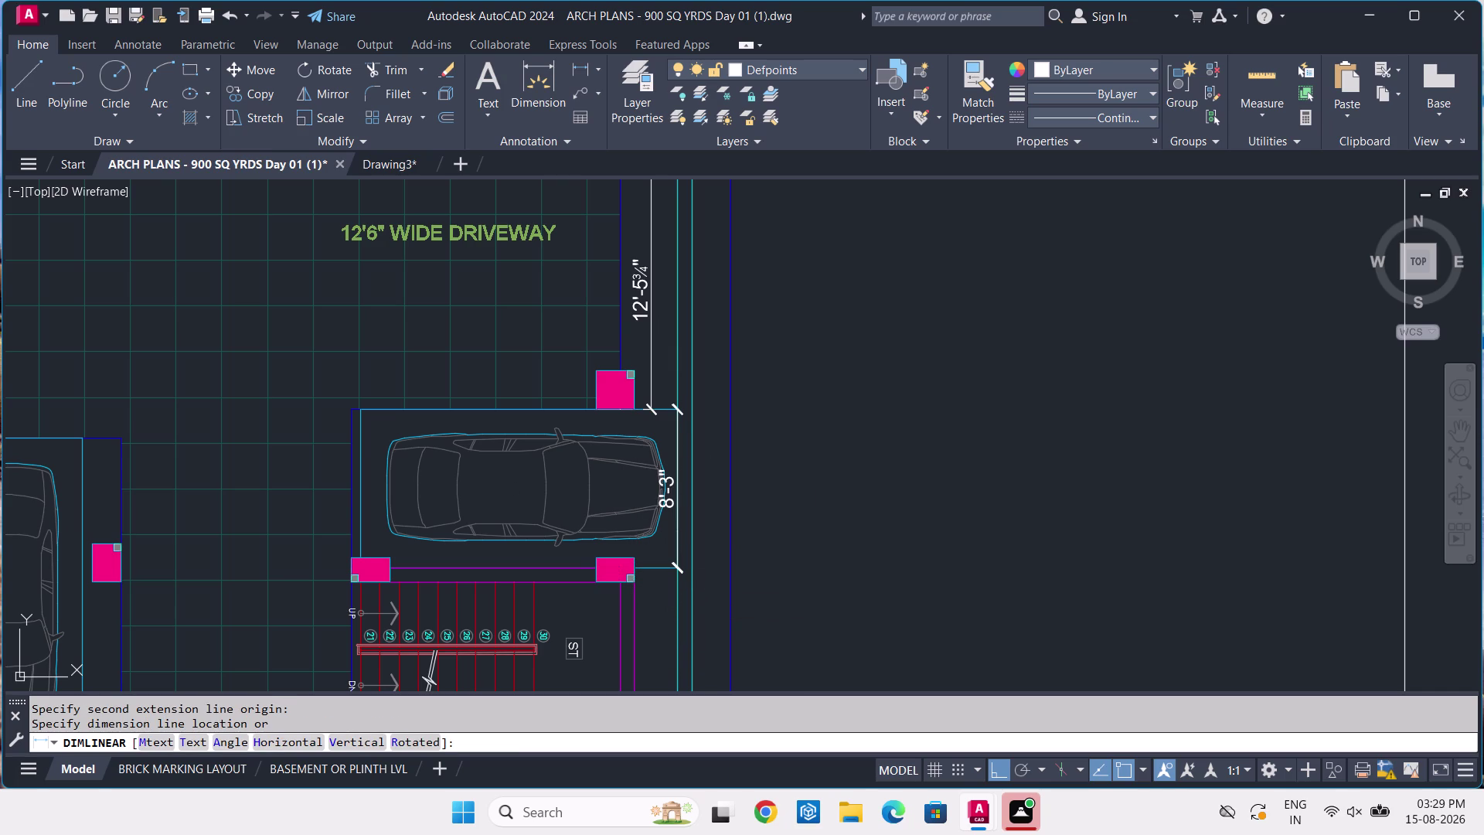
Dimension the bay's 16'-6" length, then return to Drawing3.
key(Return)
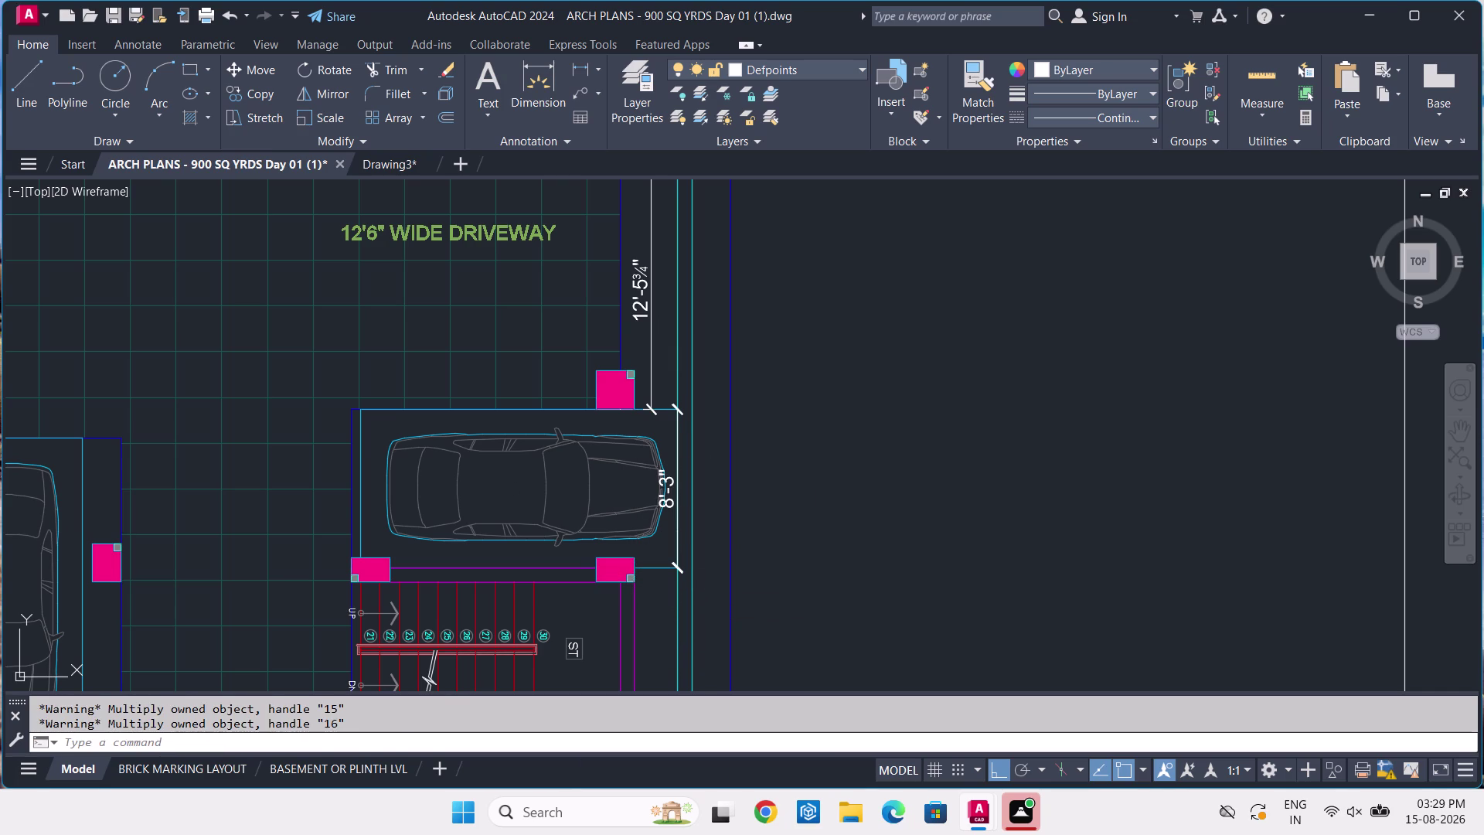
click(364, 406)
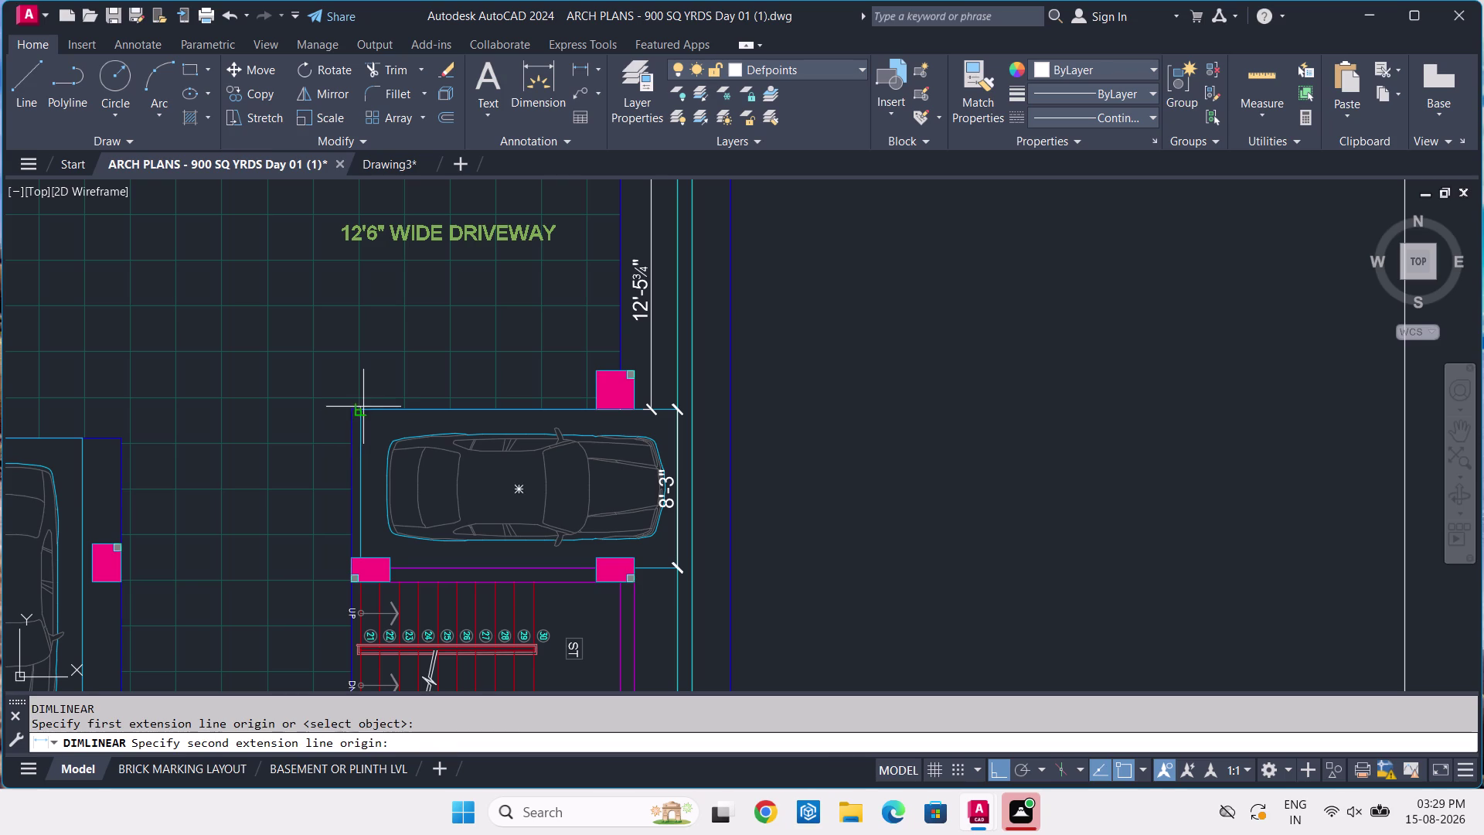
scroll(up, 3)
click(657, 403)
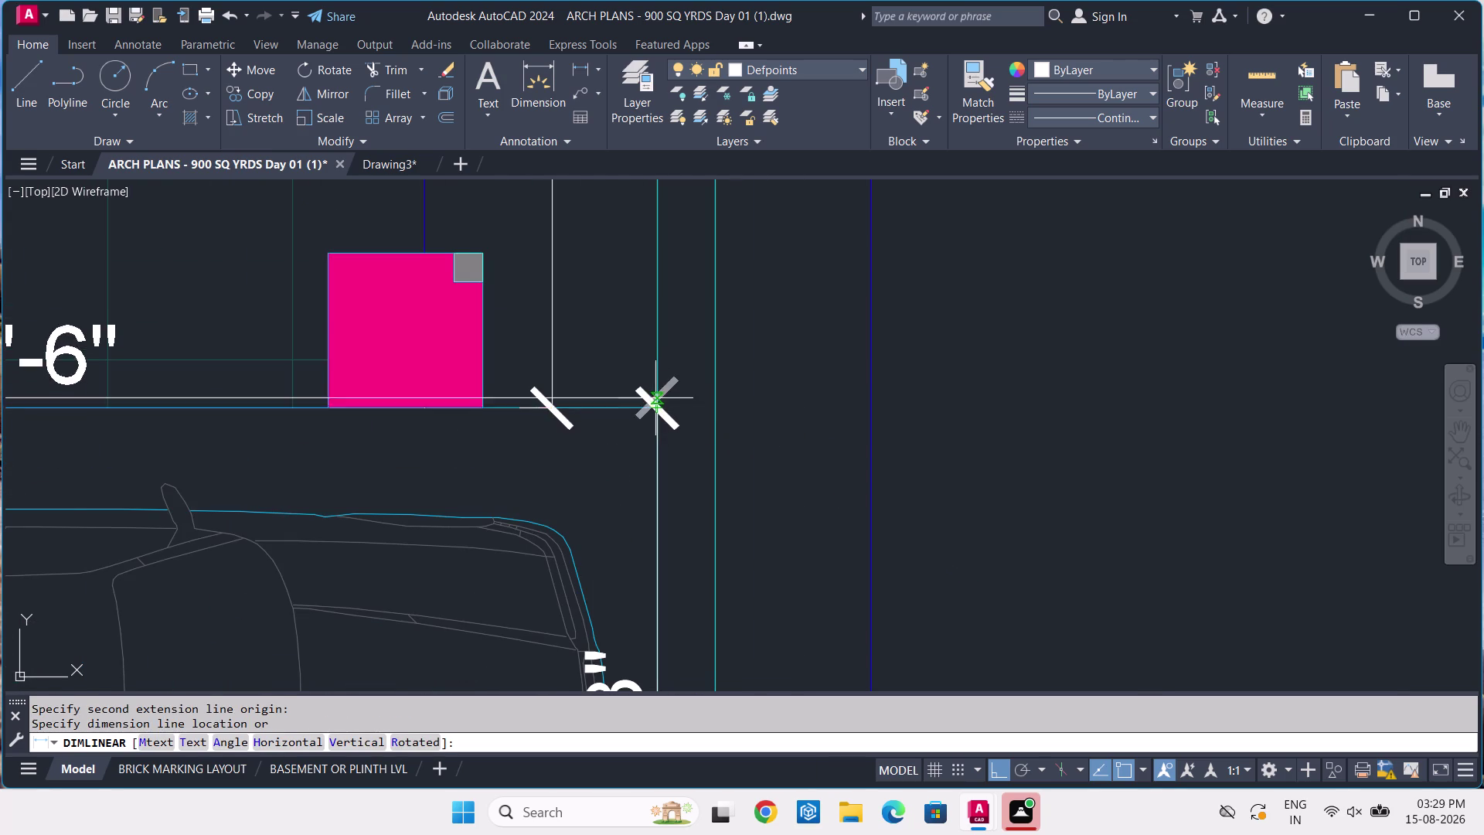
scroll(down, 3)
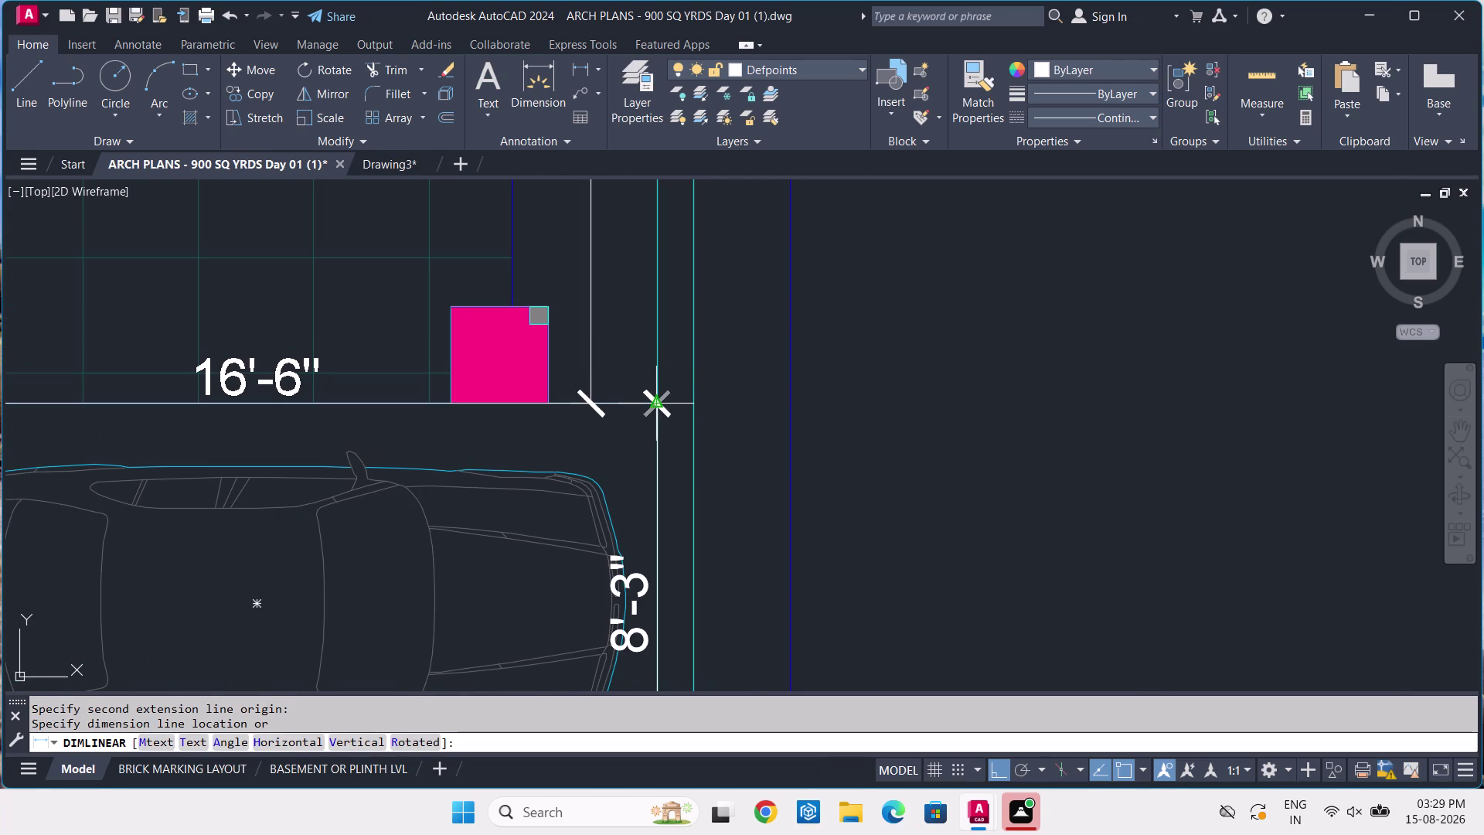
click(657, 401)
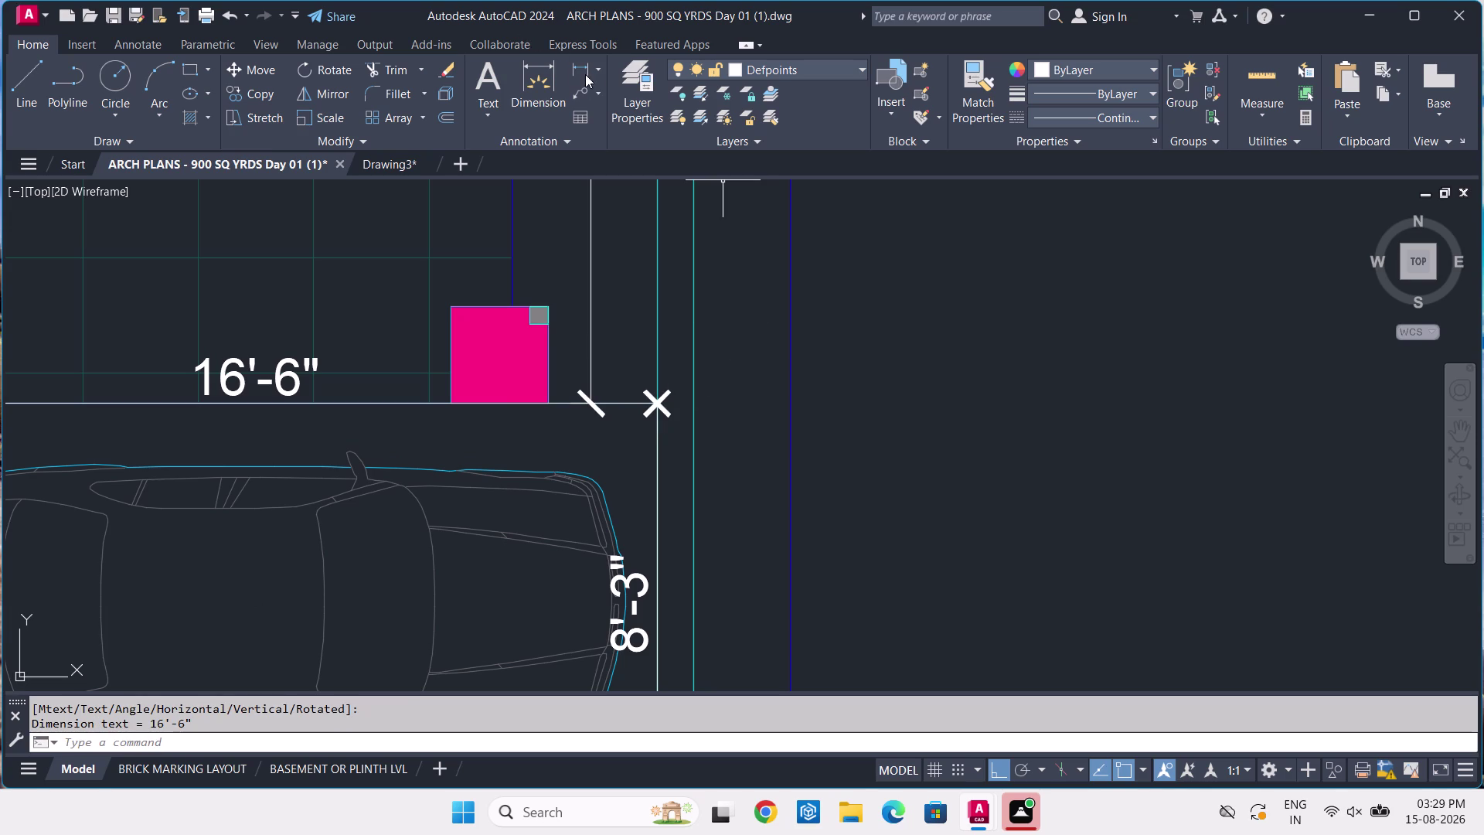
click(408, 165)
Copy the rightmost parking bay down beside the vertical line.
scroll(down, 3)
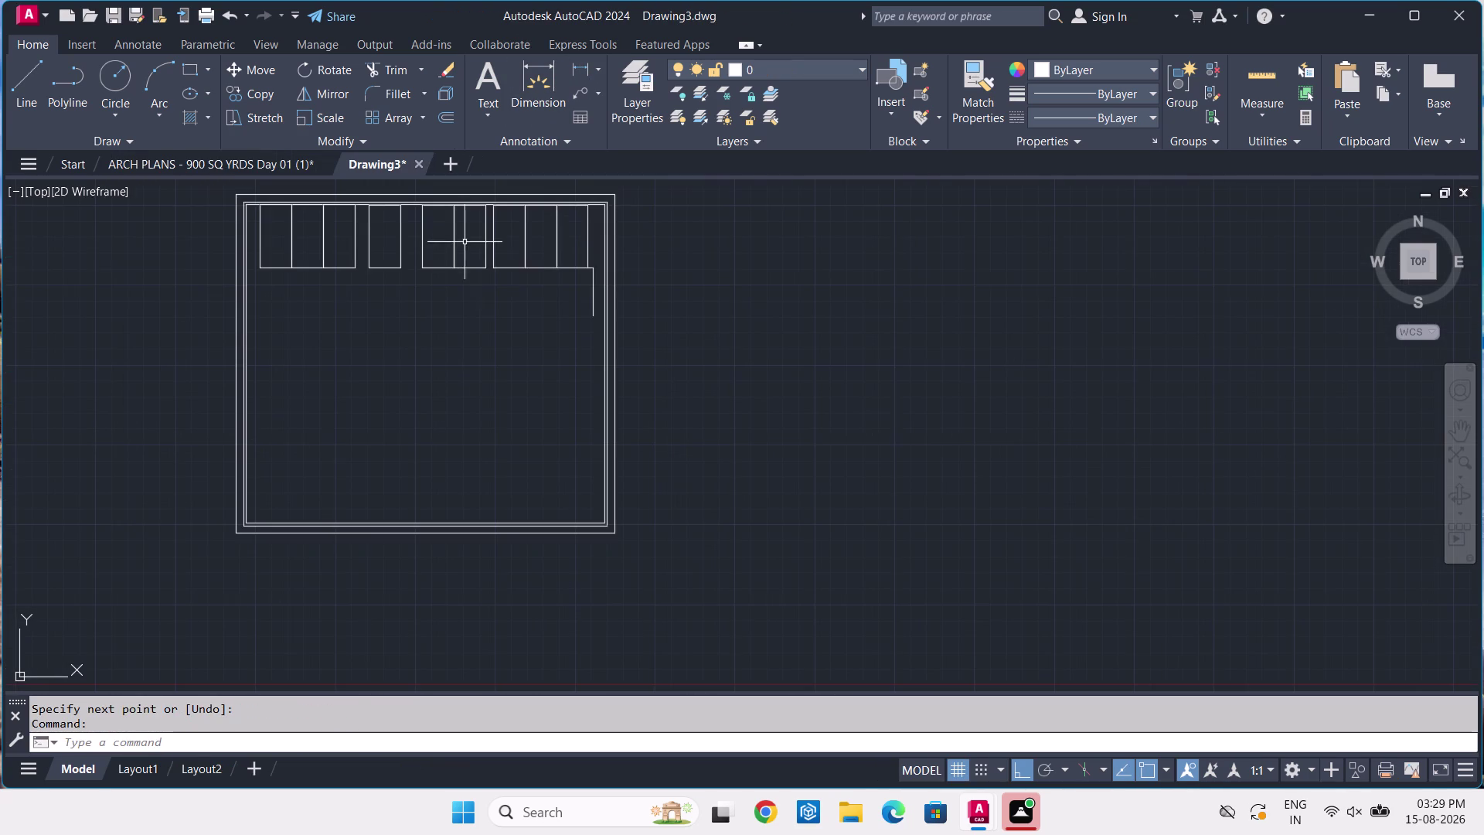
click(573, 266)
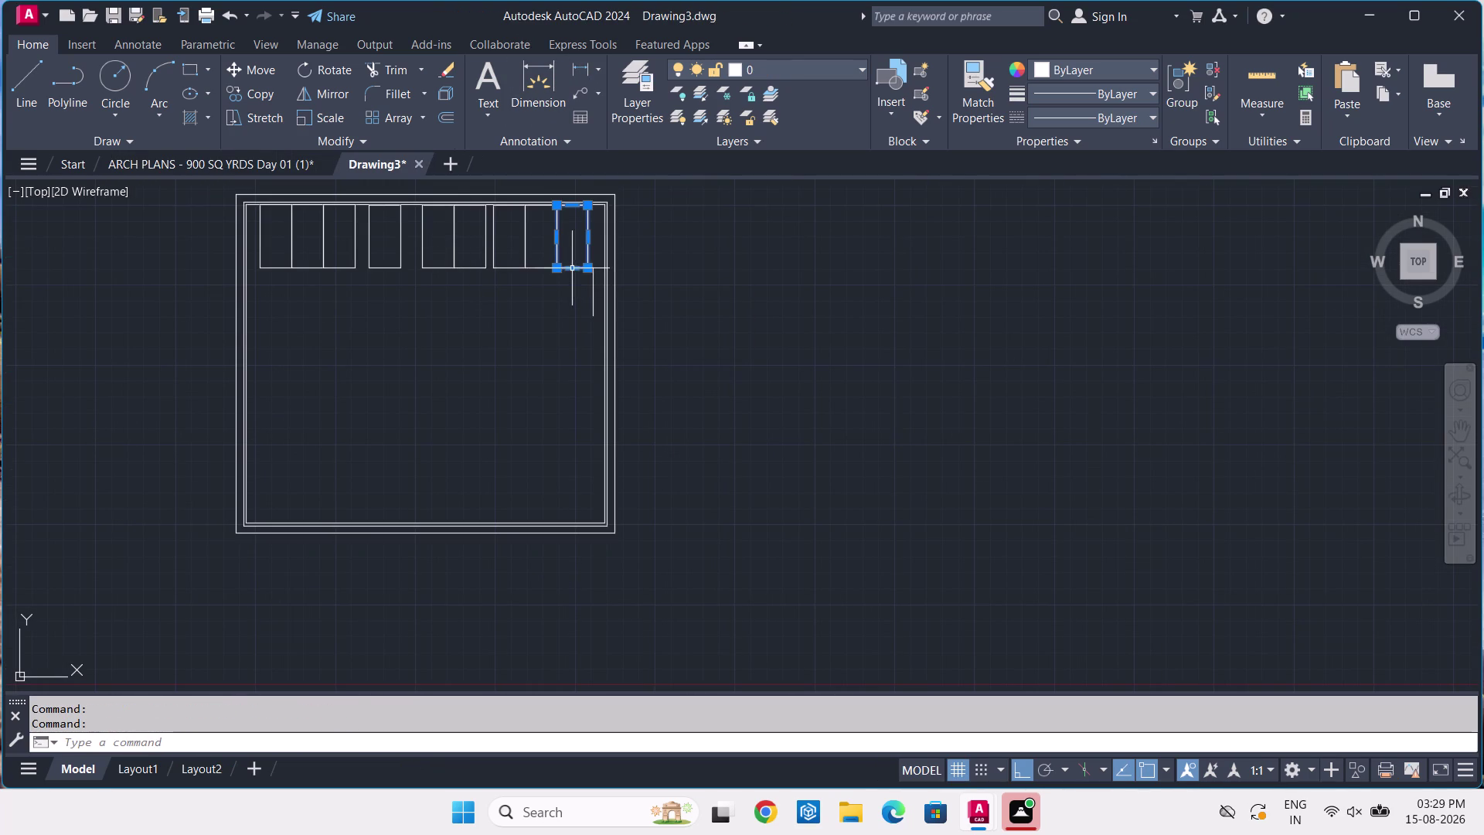
key(c)
text(O)
key(space)
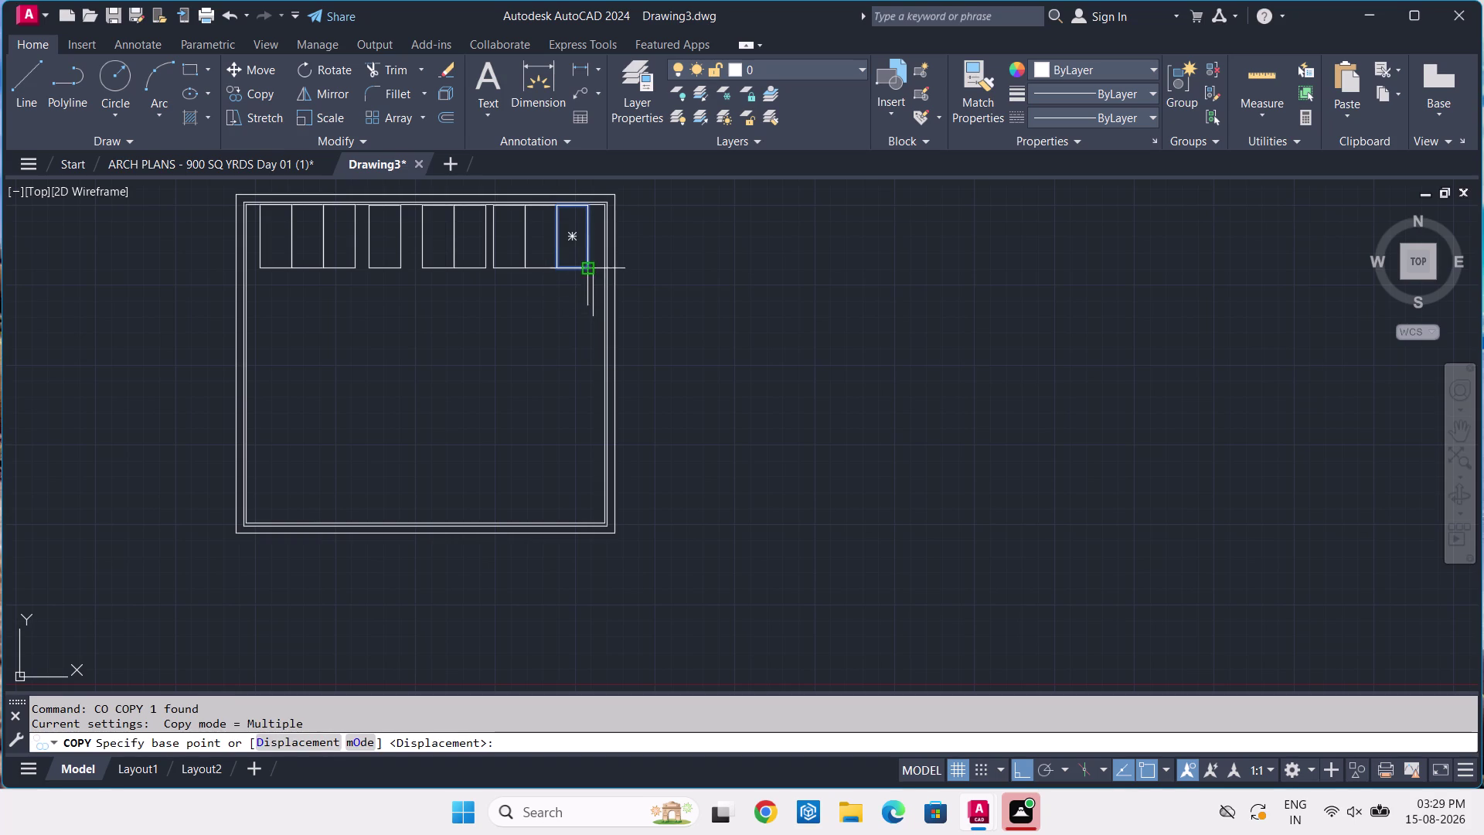
click(580, 264)
click(463, 407)
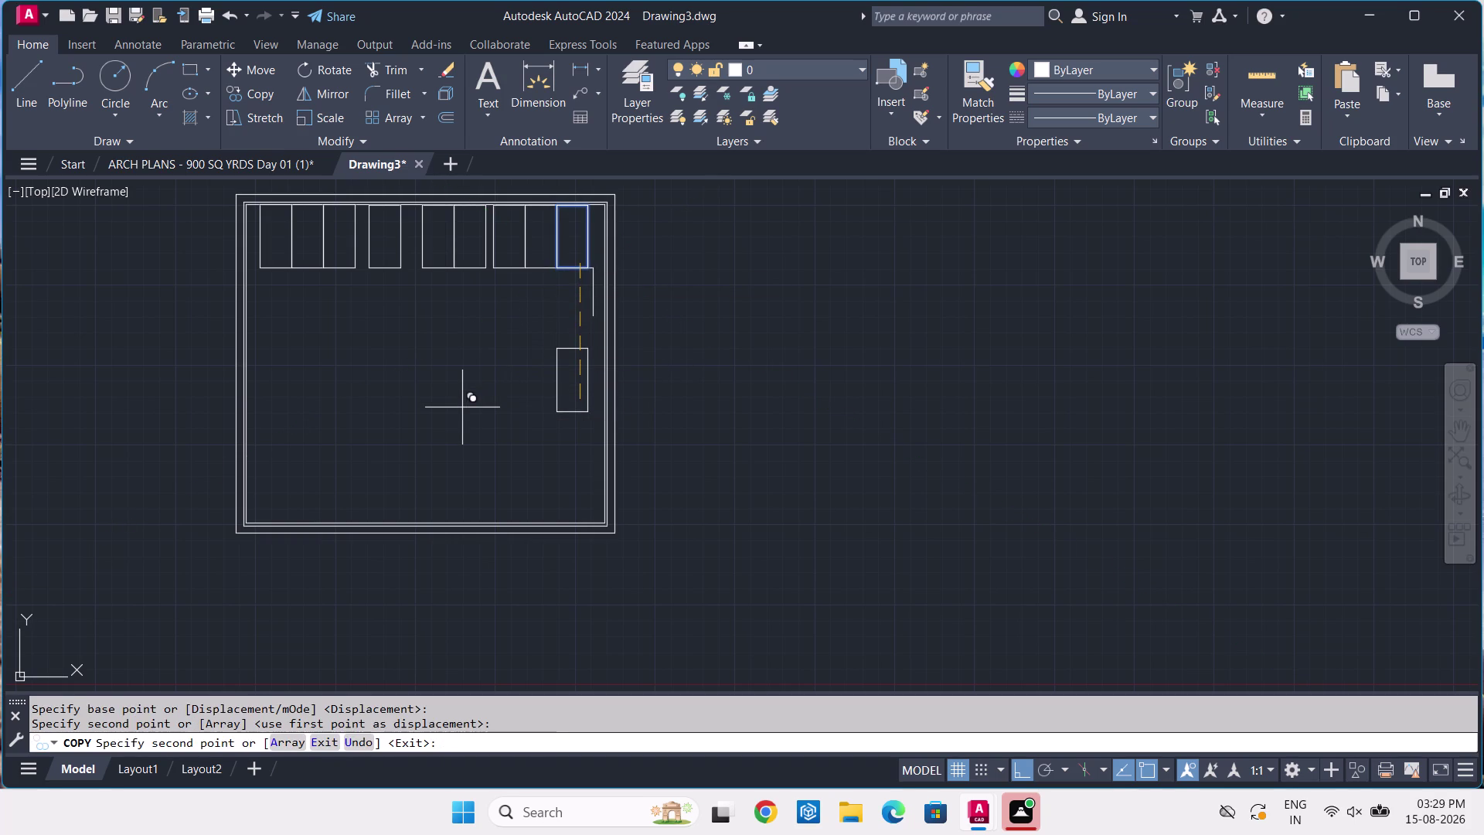
key(Return)
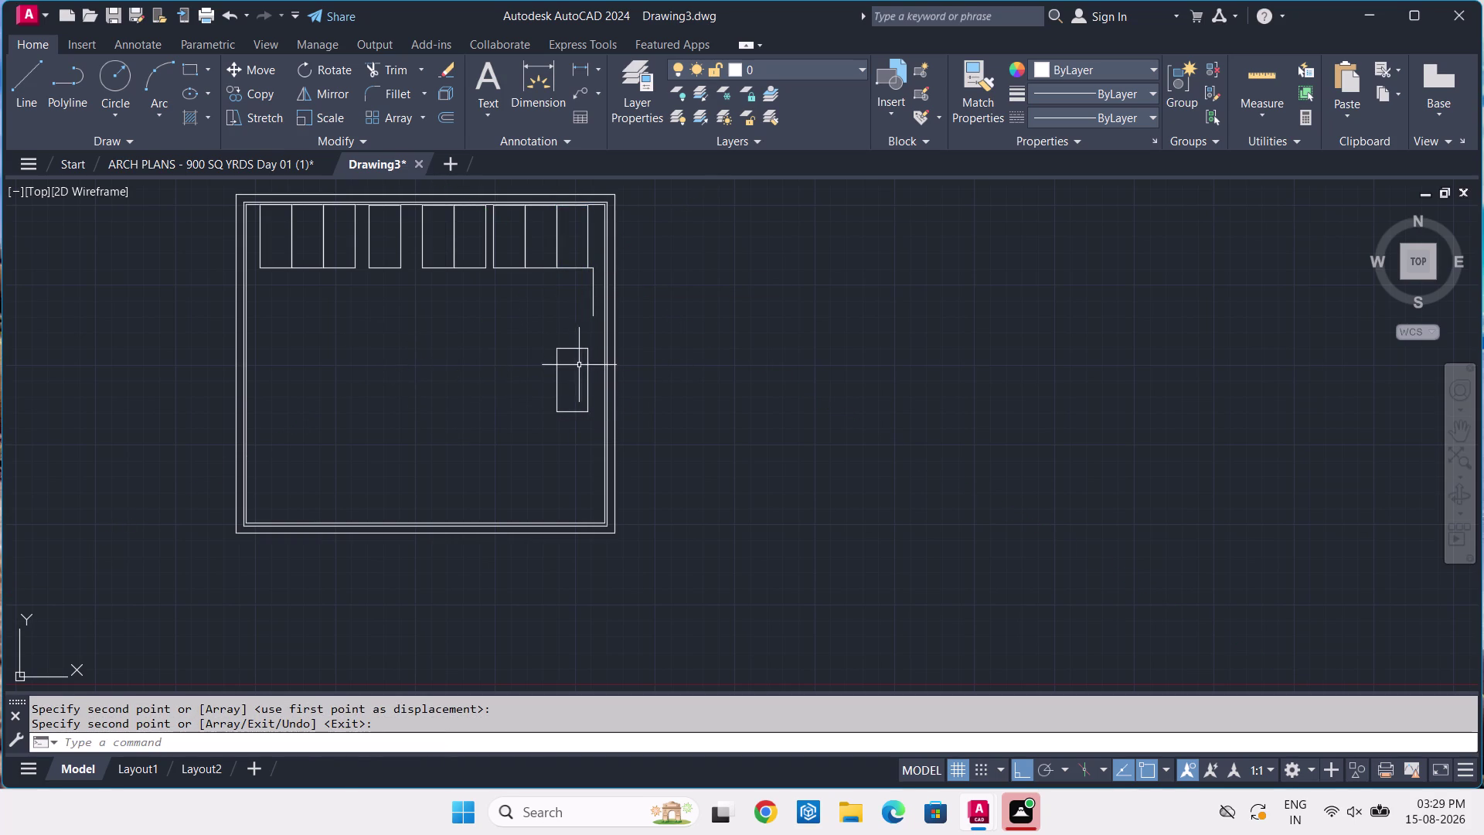
Rotate the copied bay about its corner so it lies horizontally.
scroll(up, 3)
click(566, 319)
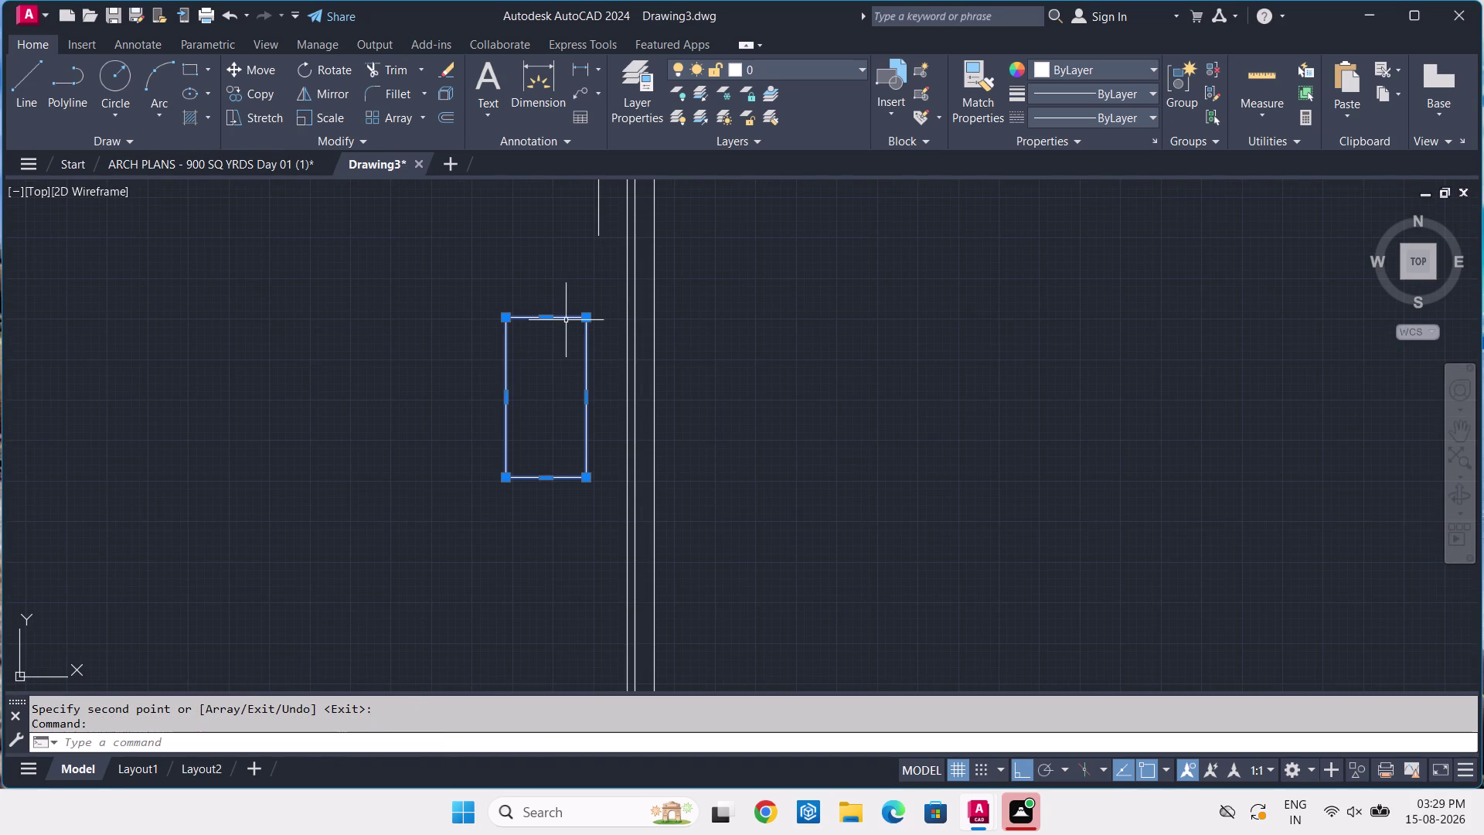
text(RO)
key(space)
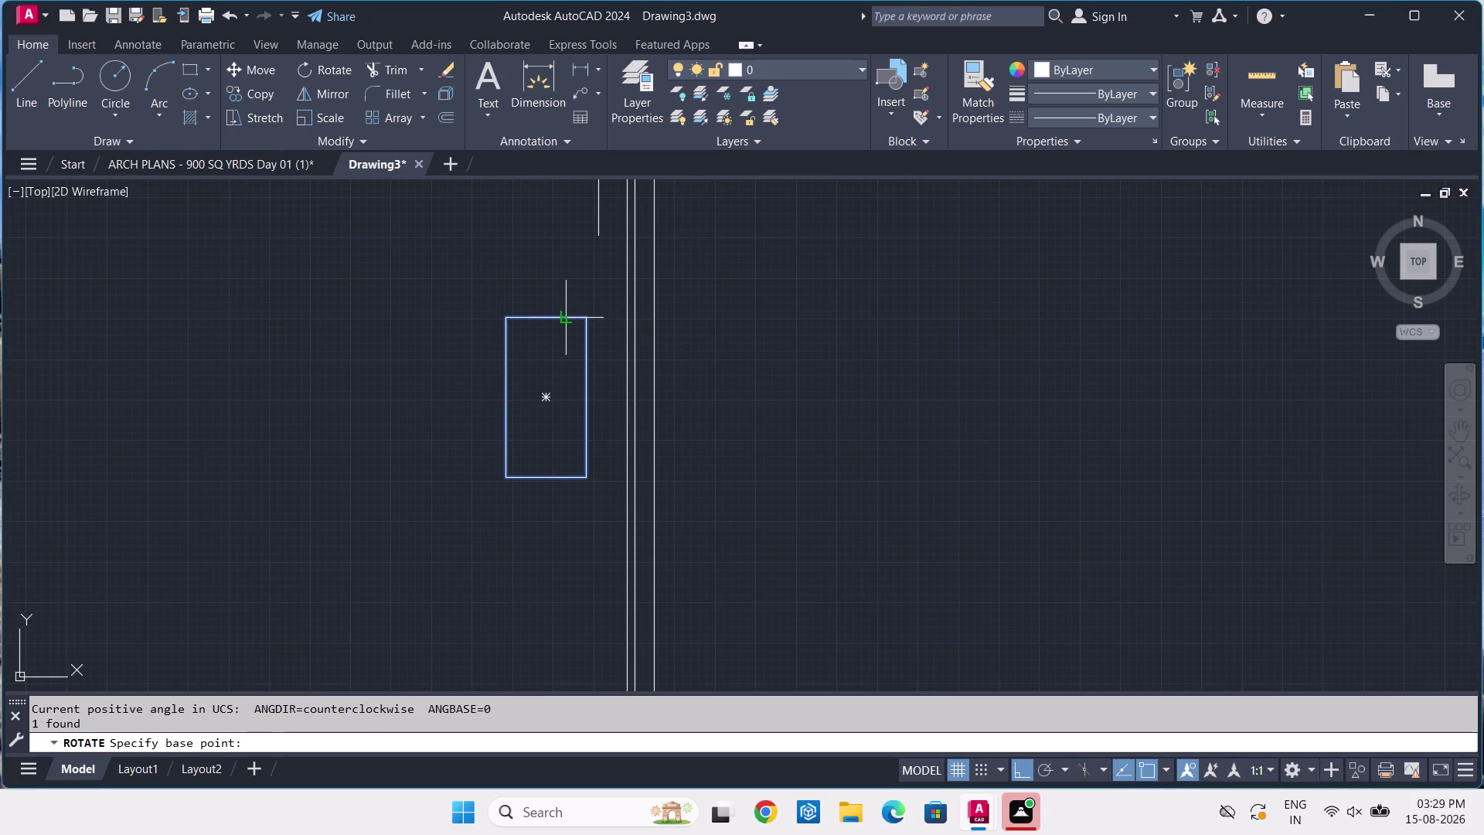
click(579, 478)
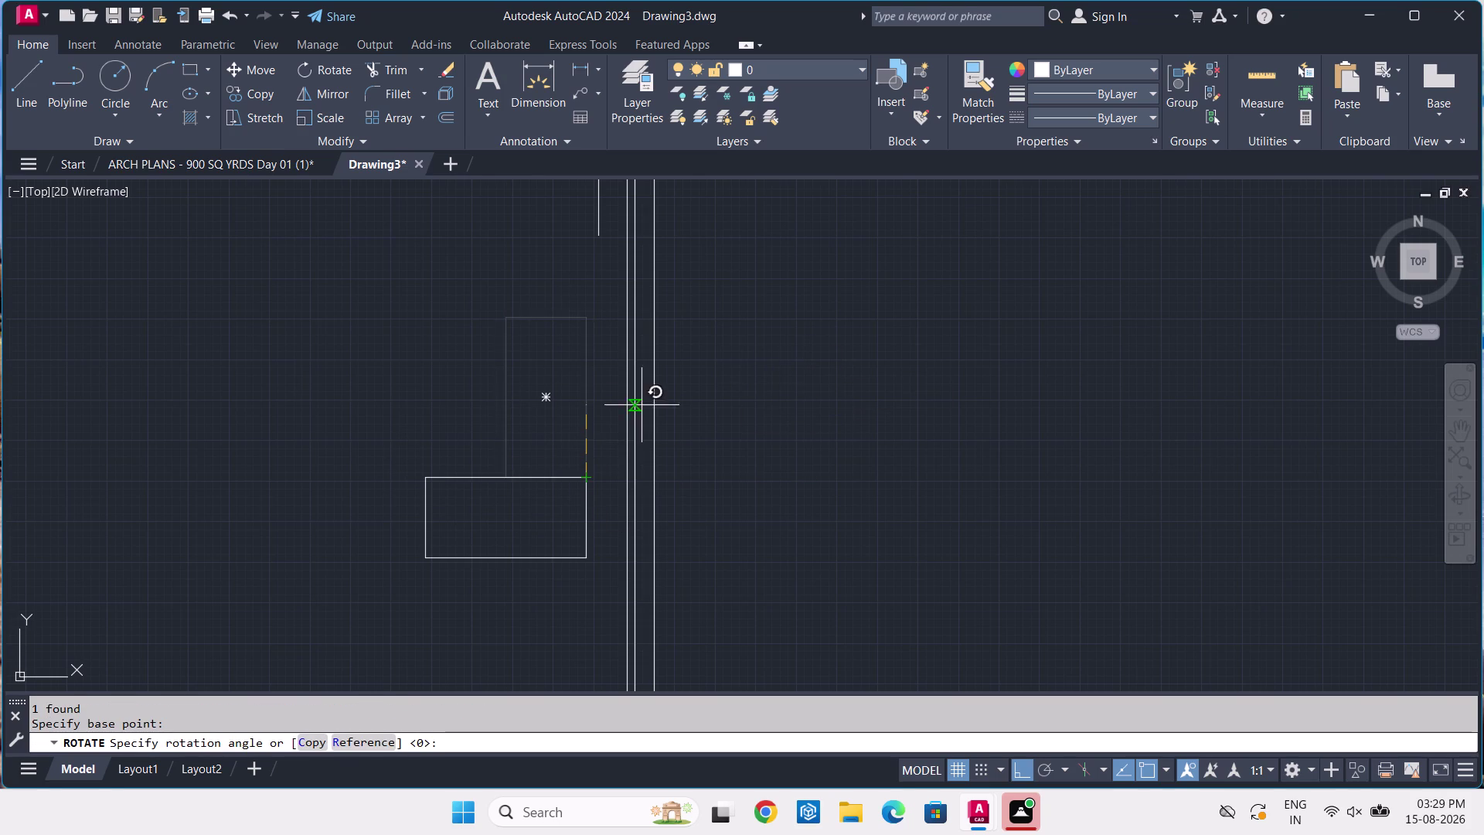
click(597, 404)
Move the rotated bay to the bottom end of the vertical line.
click(560, 475)
click(516, 510)
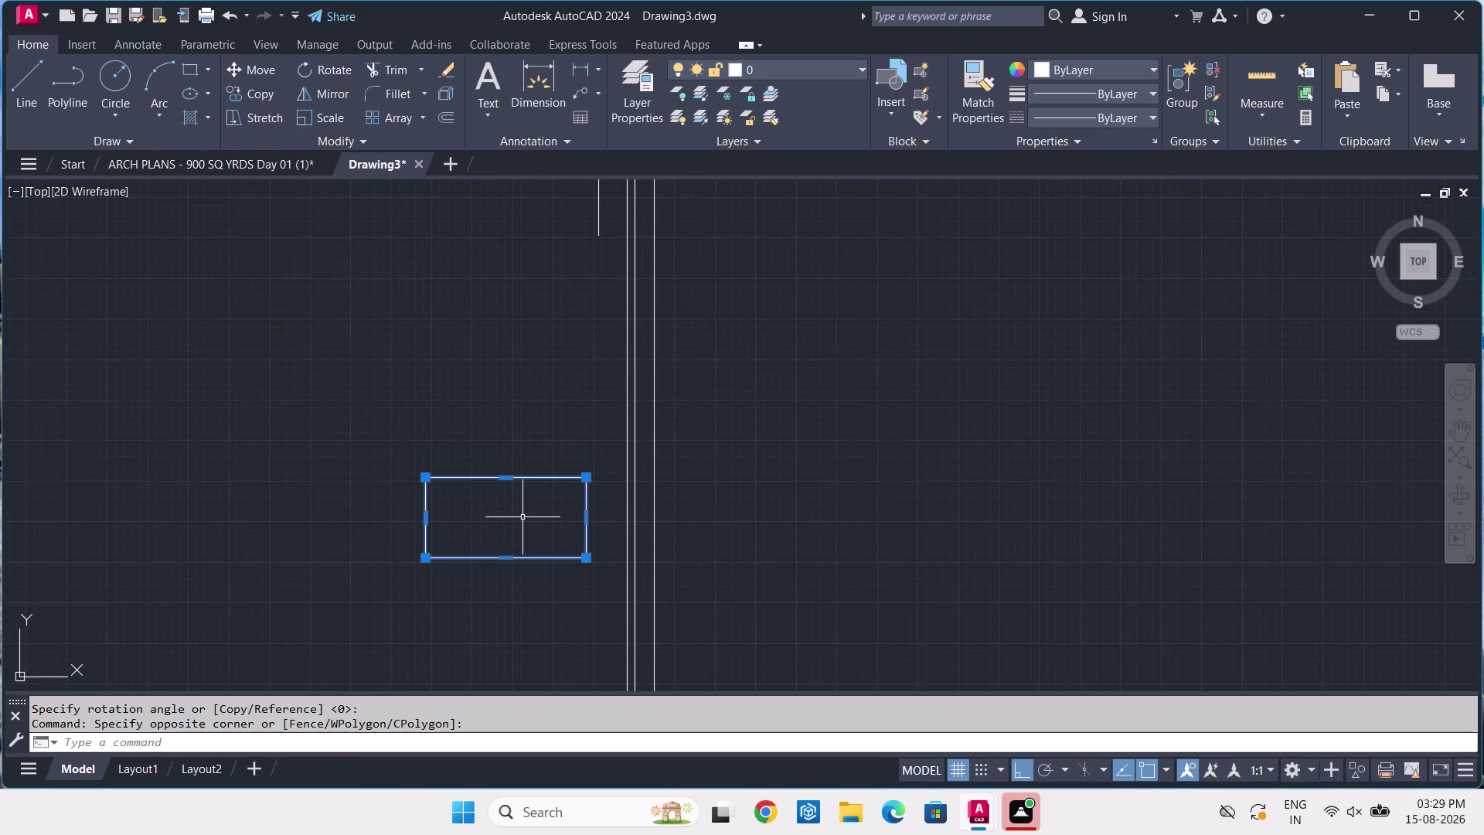
text(M)
key(space)
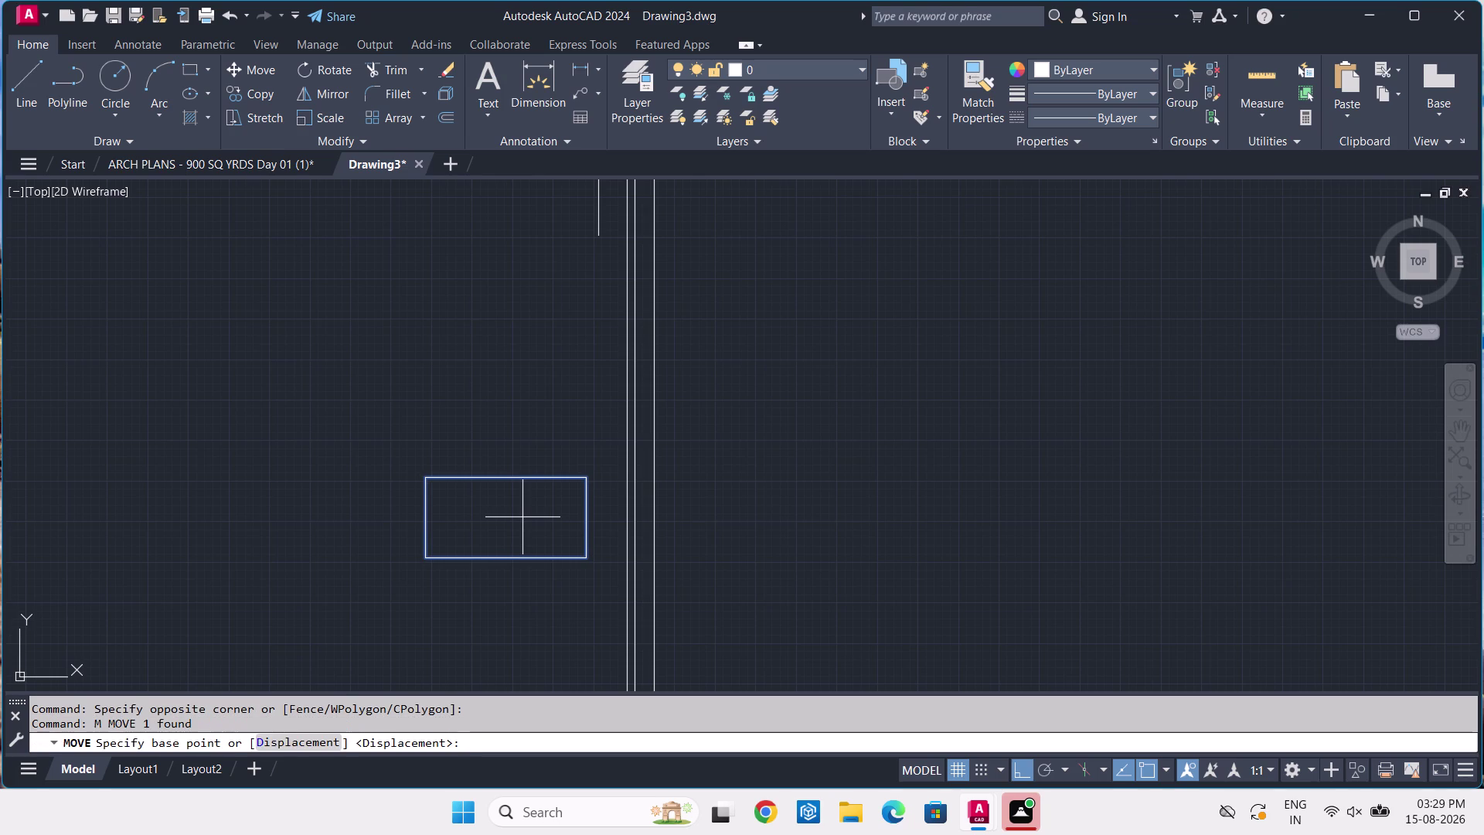
key(F8)
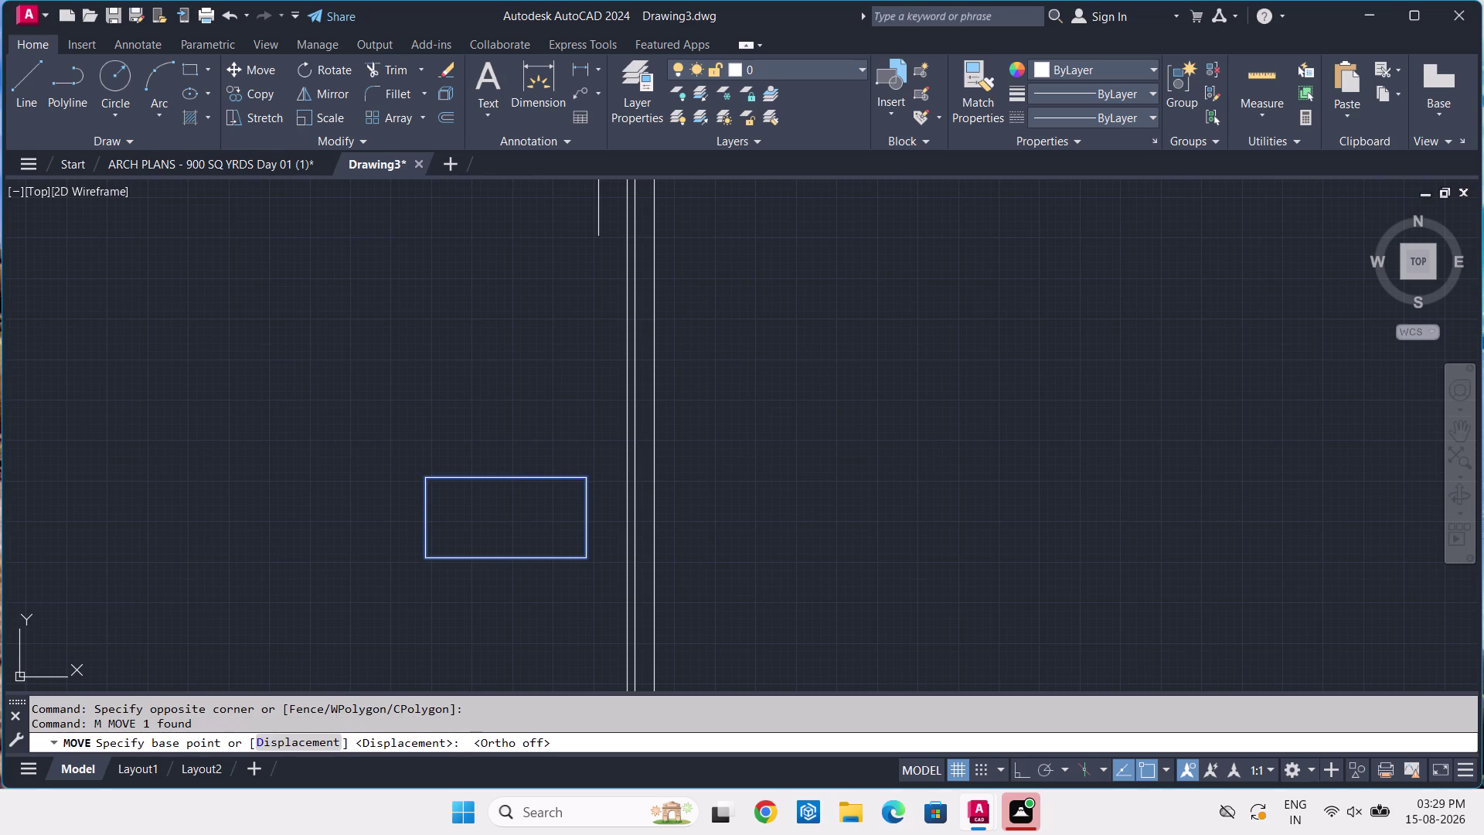
click(586, 476)
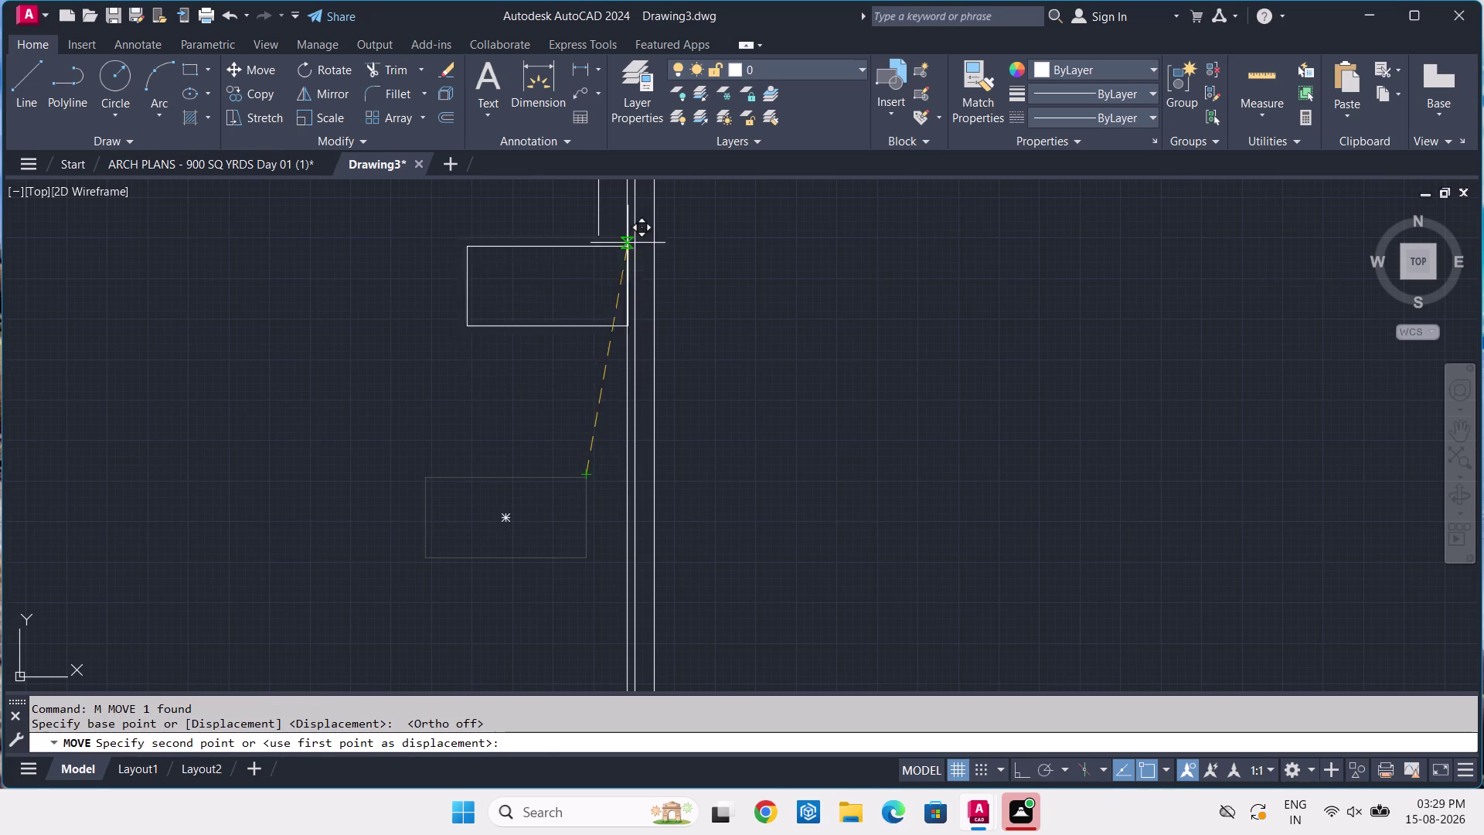
scroll(up, 3)
middle_drag(630, 229, 594, 361)
scroll(up, 3)
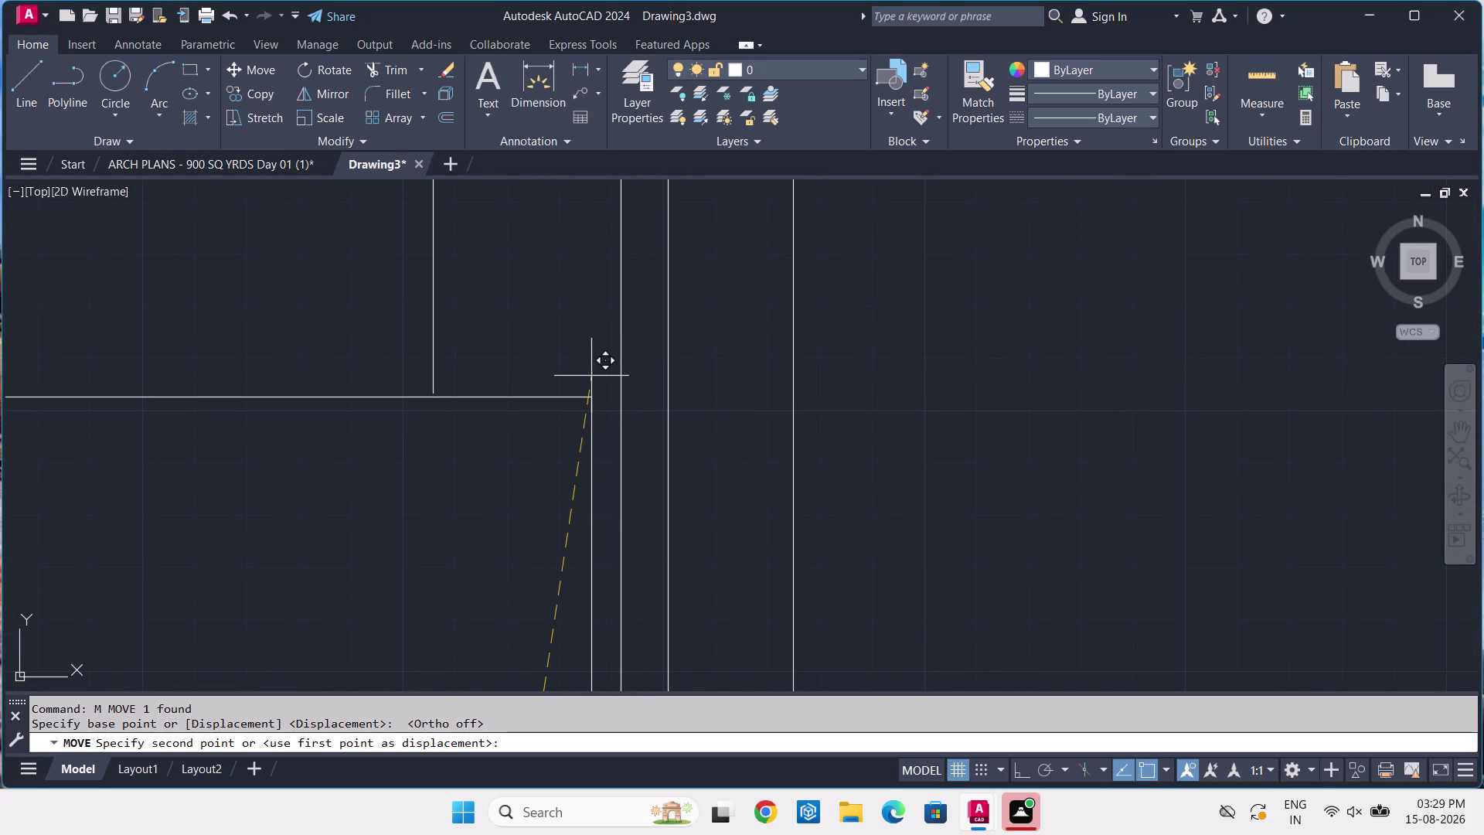
click(588, 374)
Move the bay's edge line so its end sits on the wall corner.
click(591, 374)
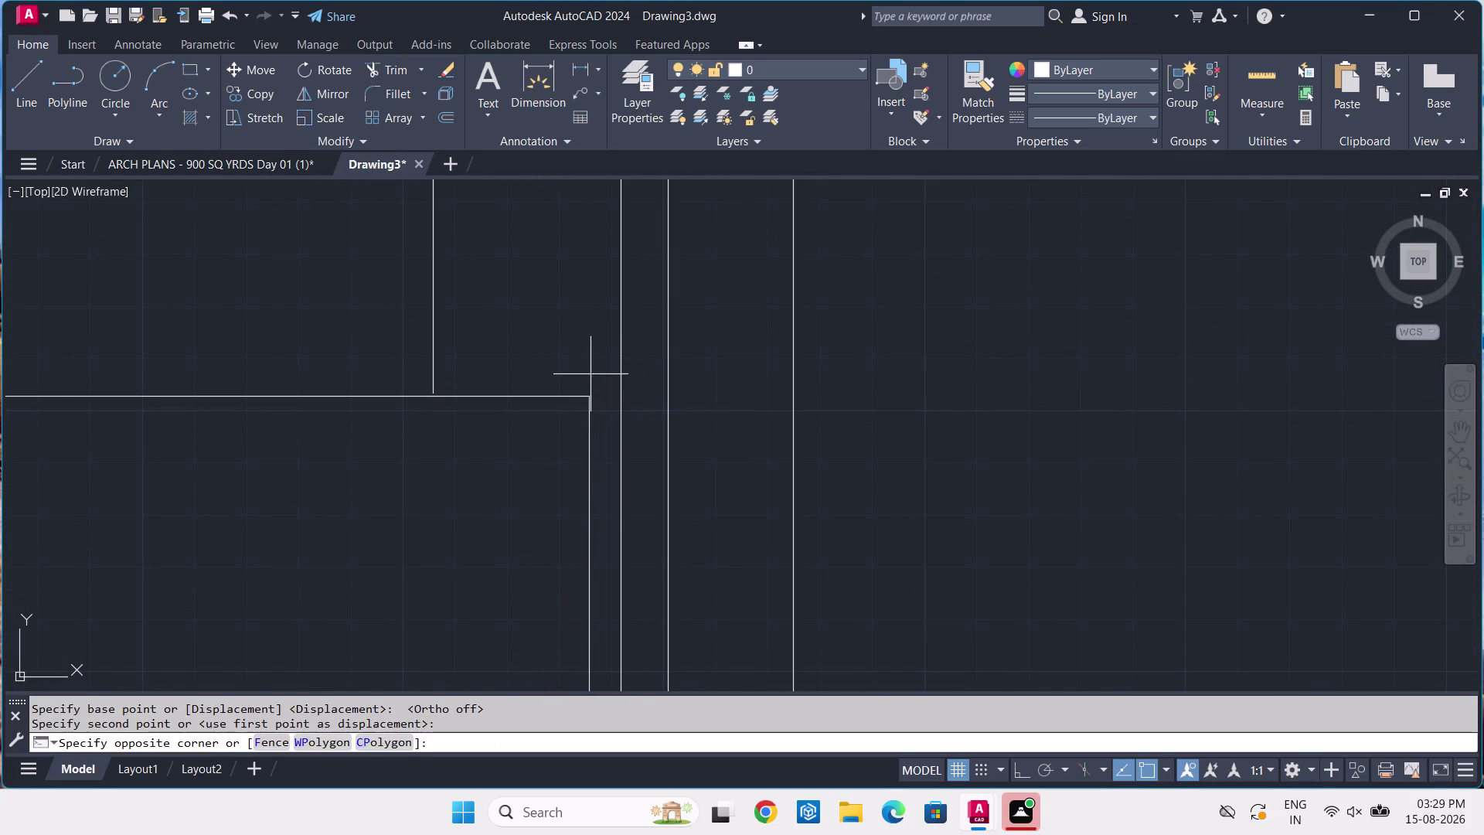
click(552, 419)
text(M)
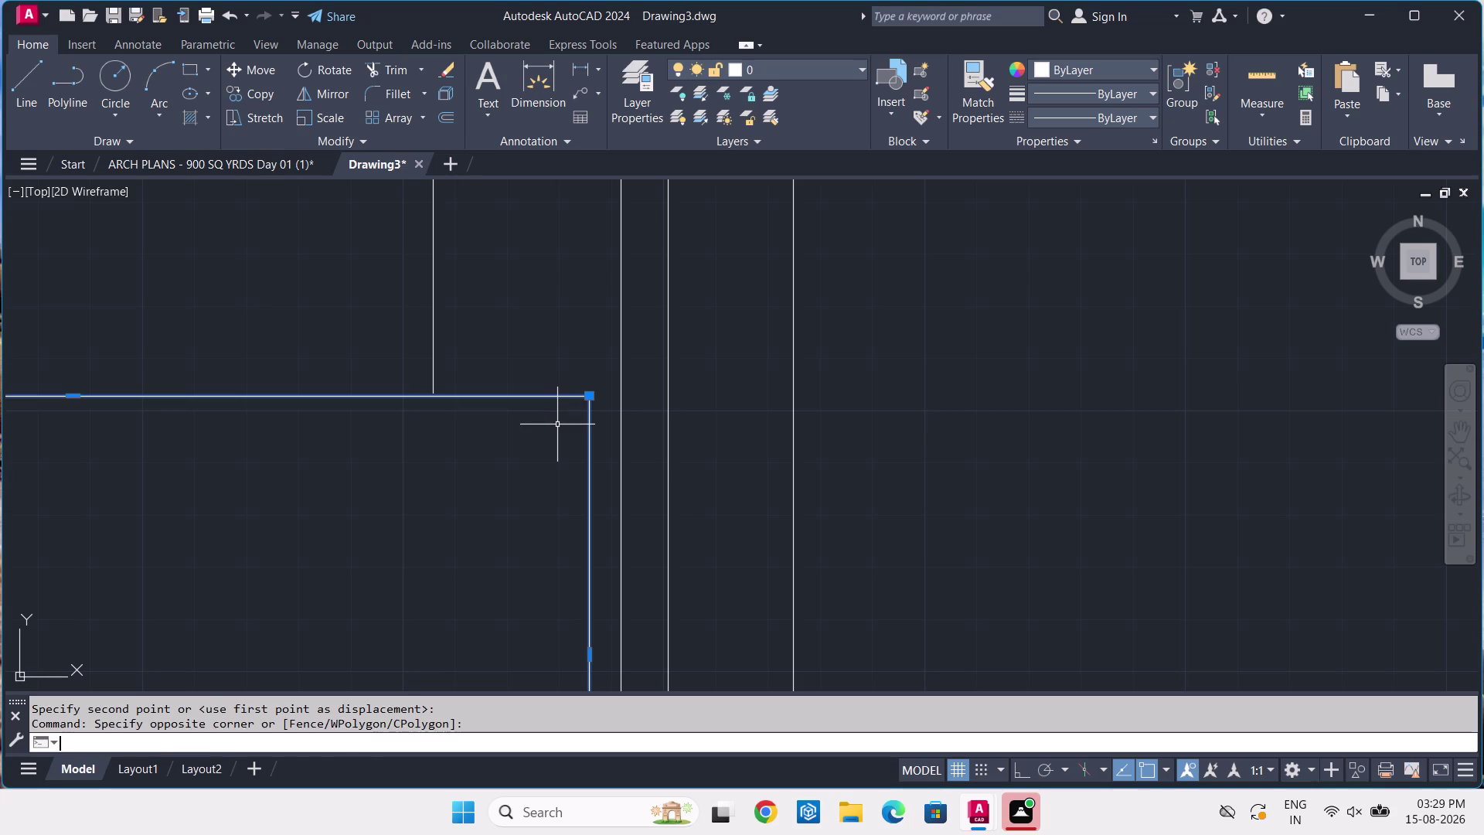
key(space)
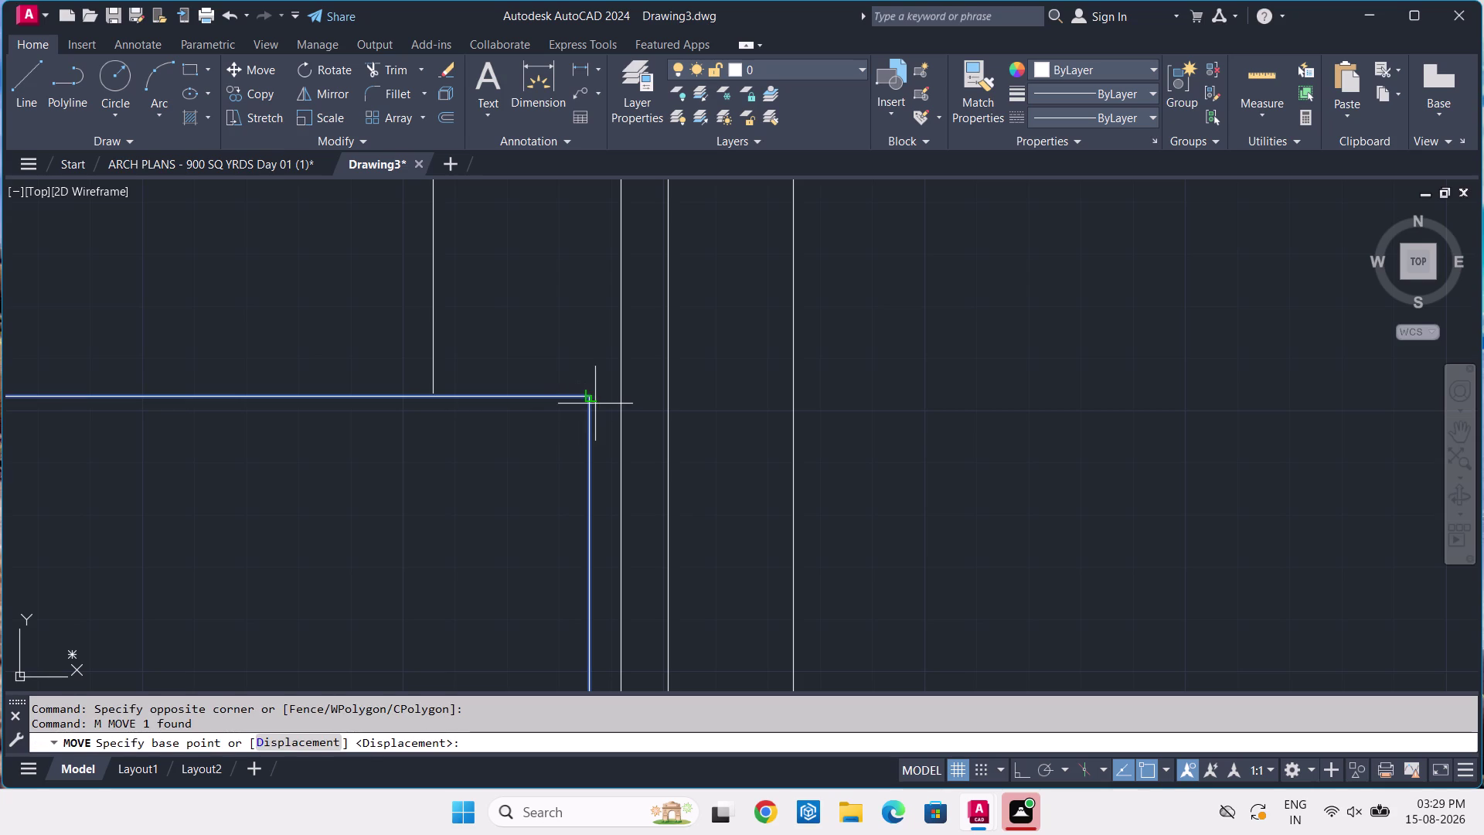
click(592, 400)
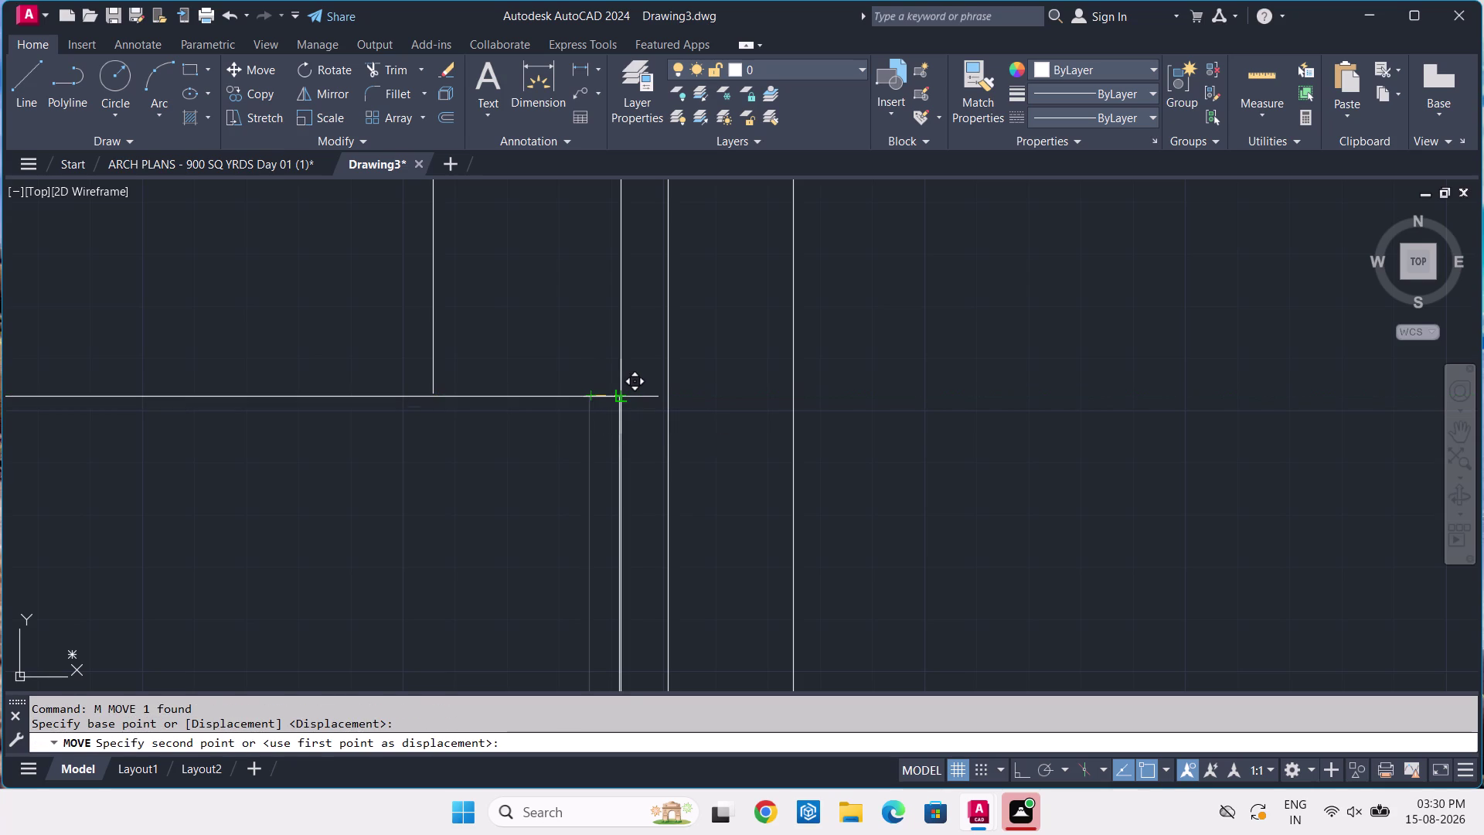
scroll(up, 3)
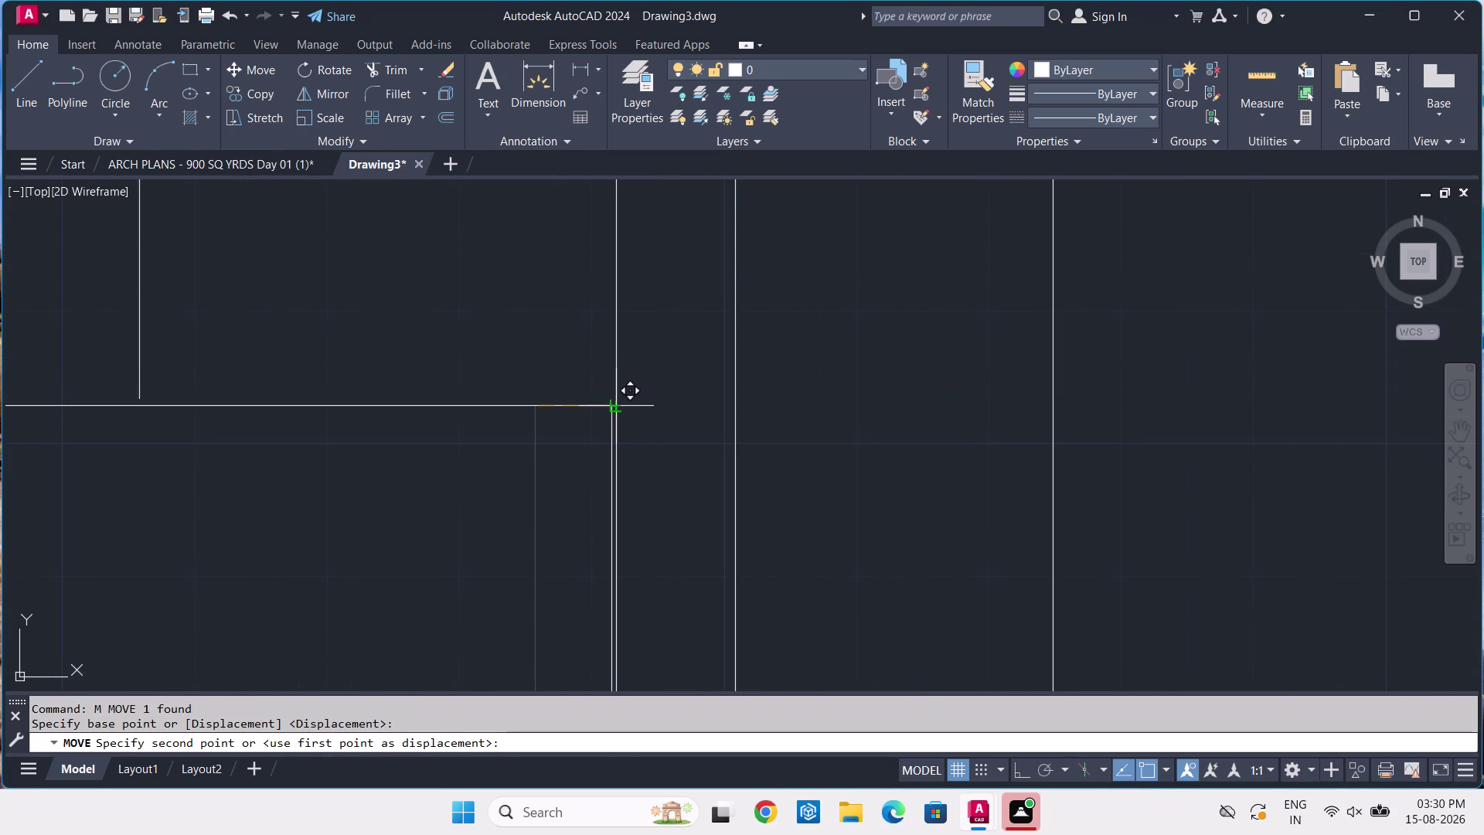
middle_drag(610, 401, 645, 357)
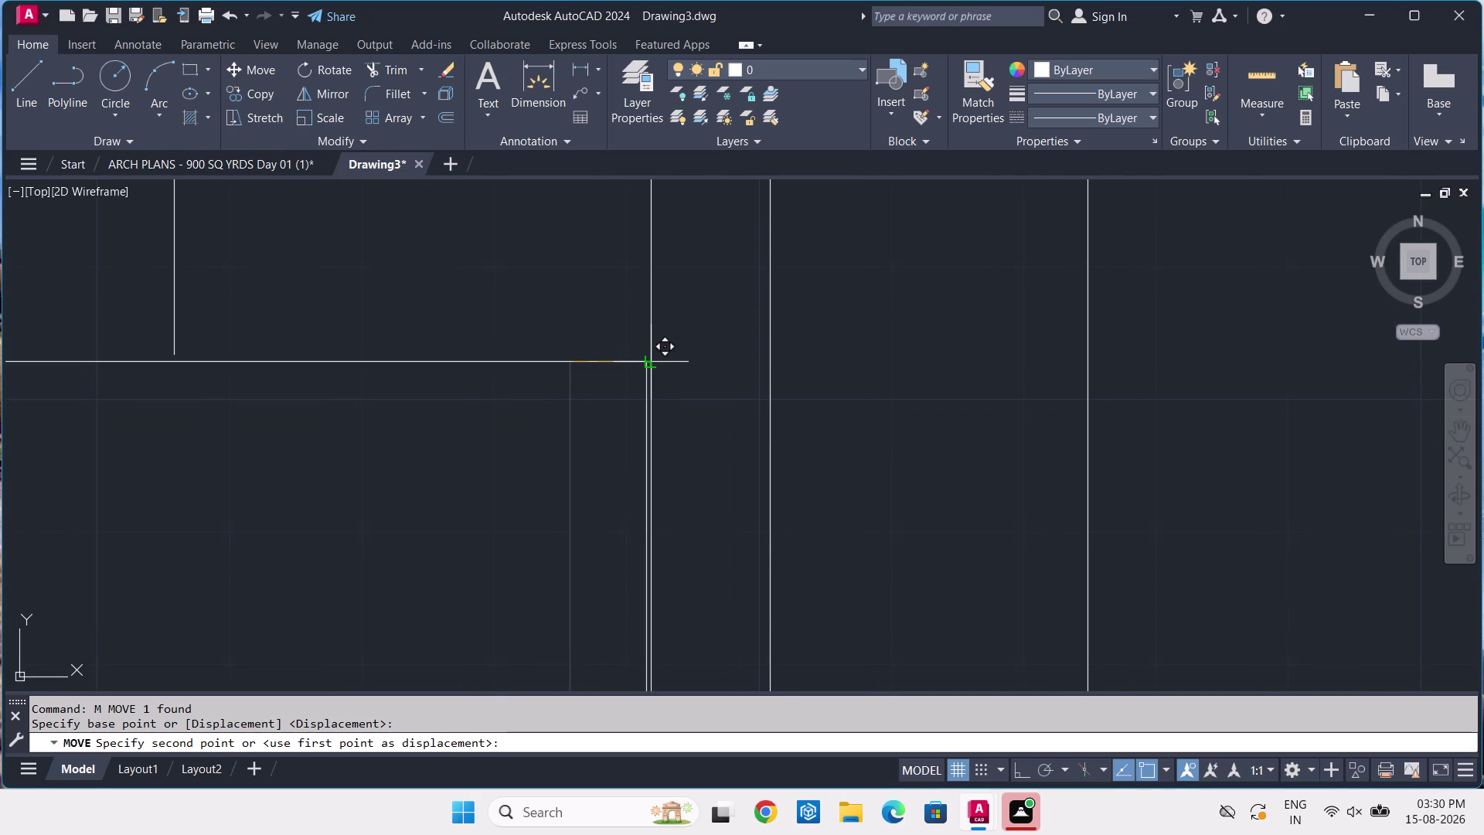
scroll(up, 3)
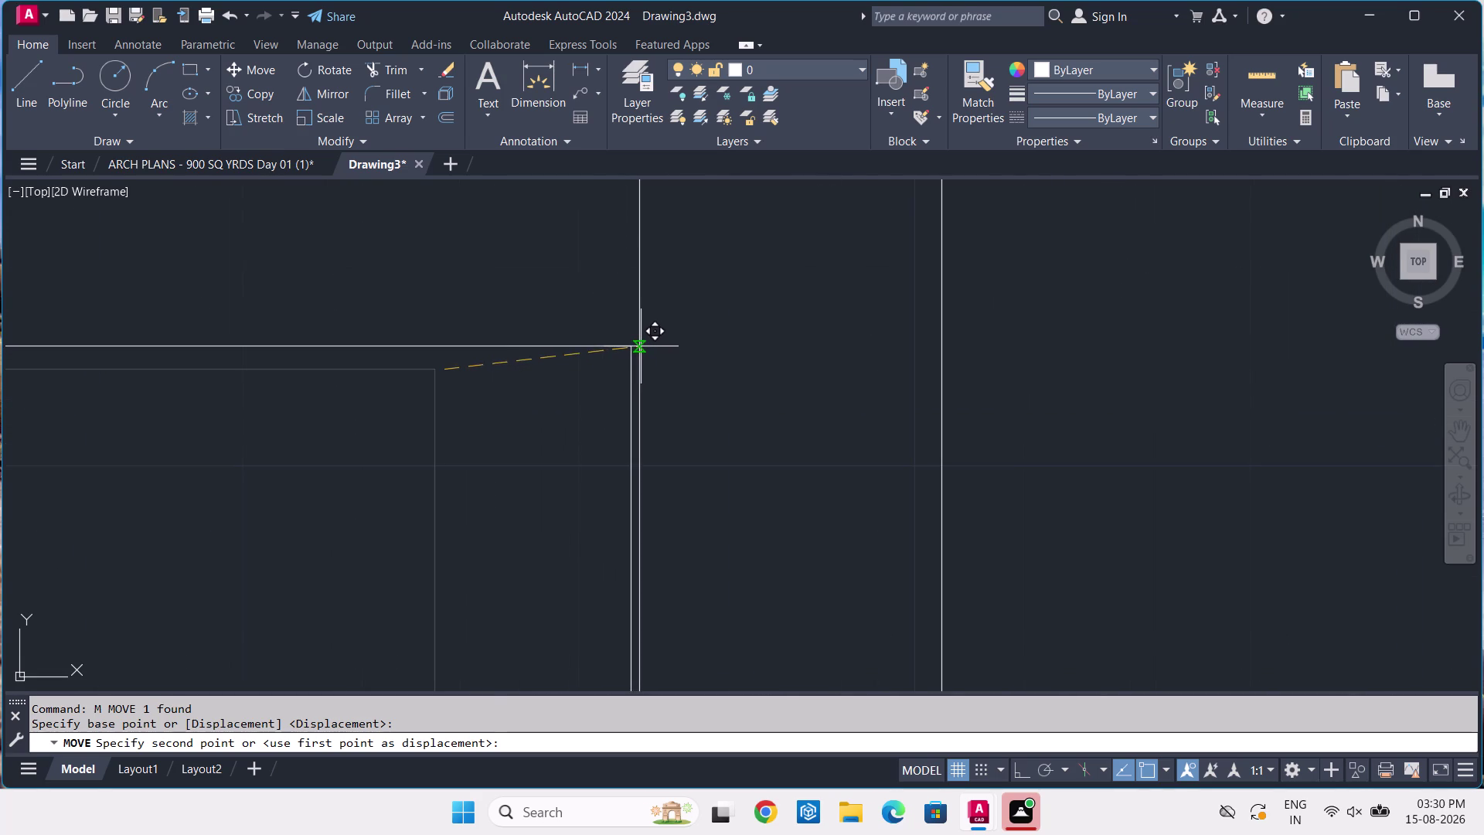
click(648, 337)
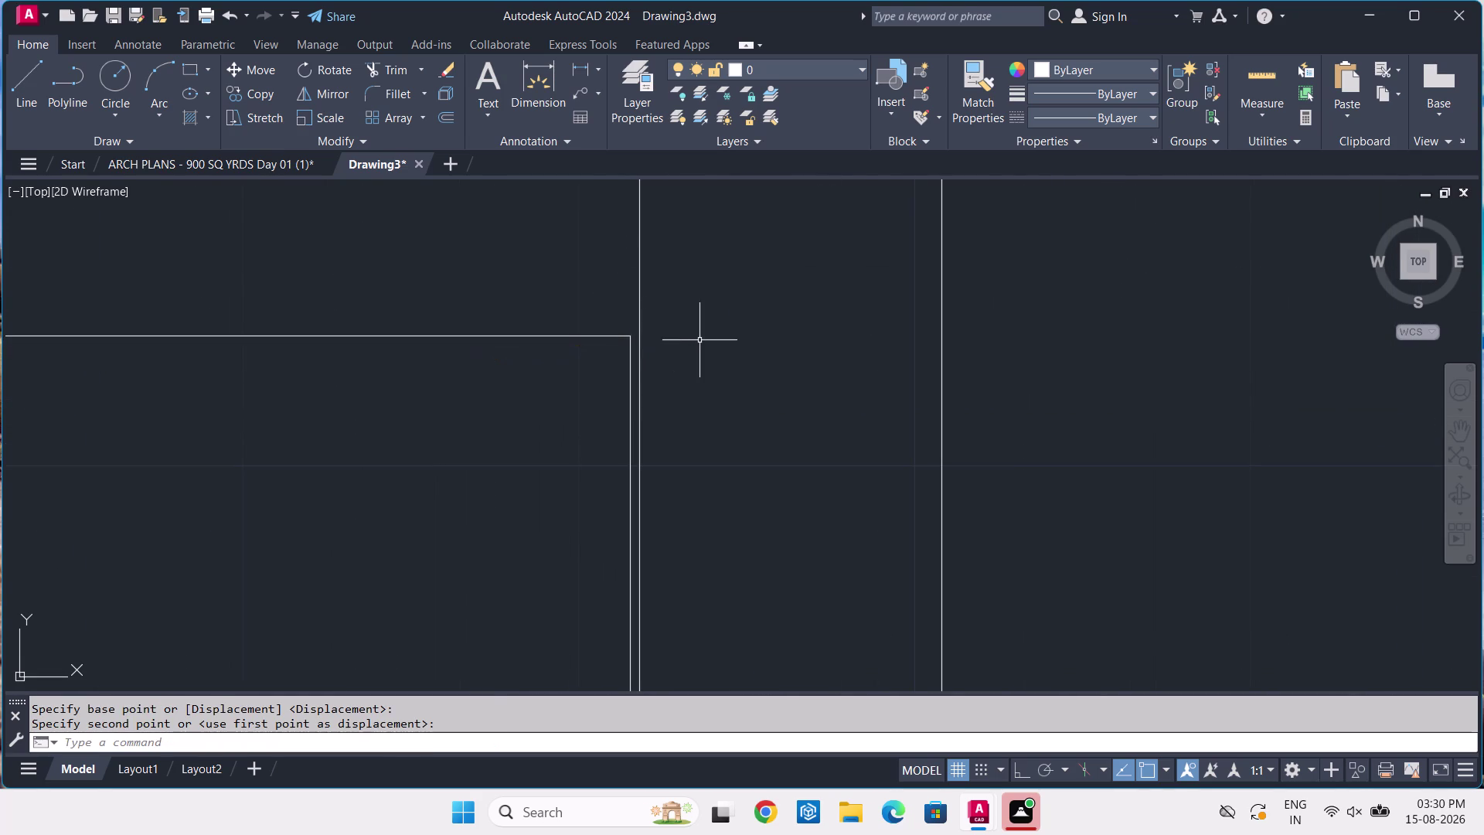
Shift the horizontal wall line down to its corrected position.
scroll(down, 3)
scroll(up, 3)
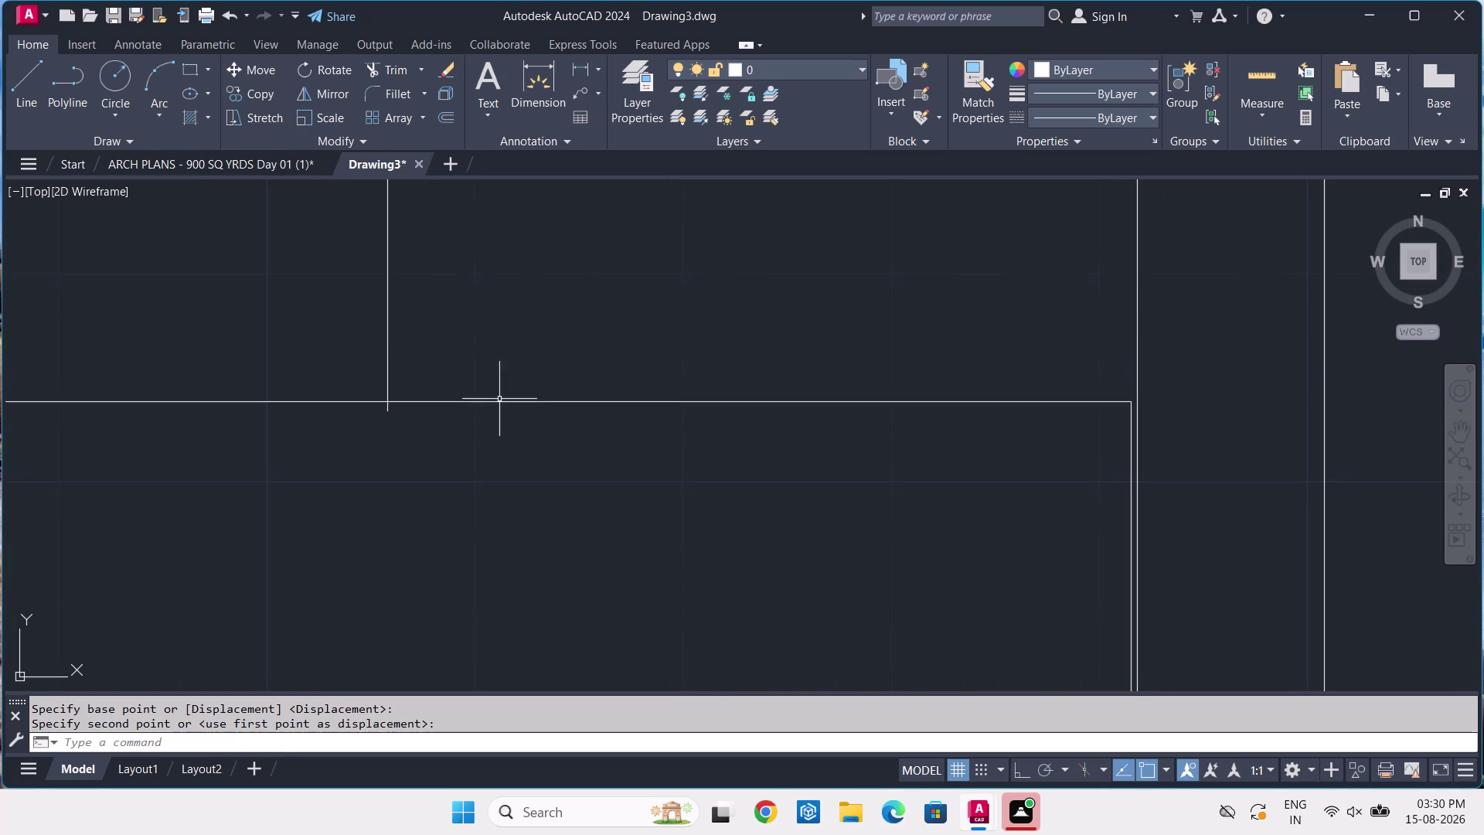
click(503, 399)
click(470, 433)
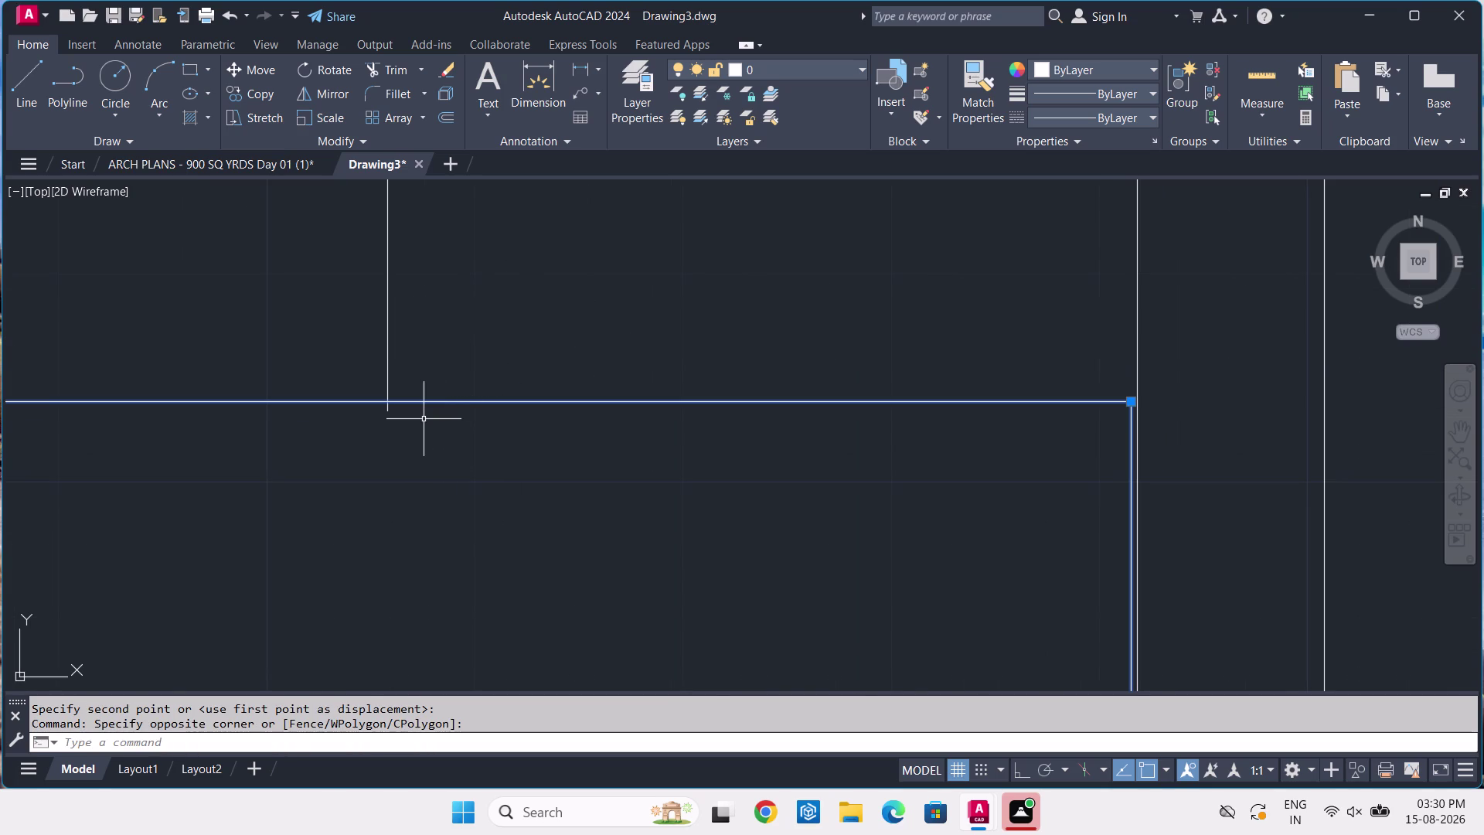
text(M)
key(space)
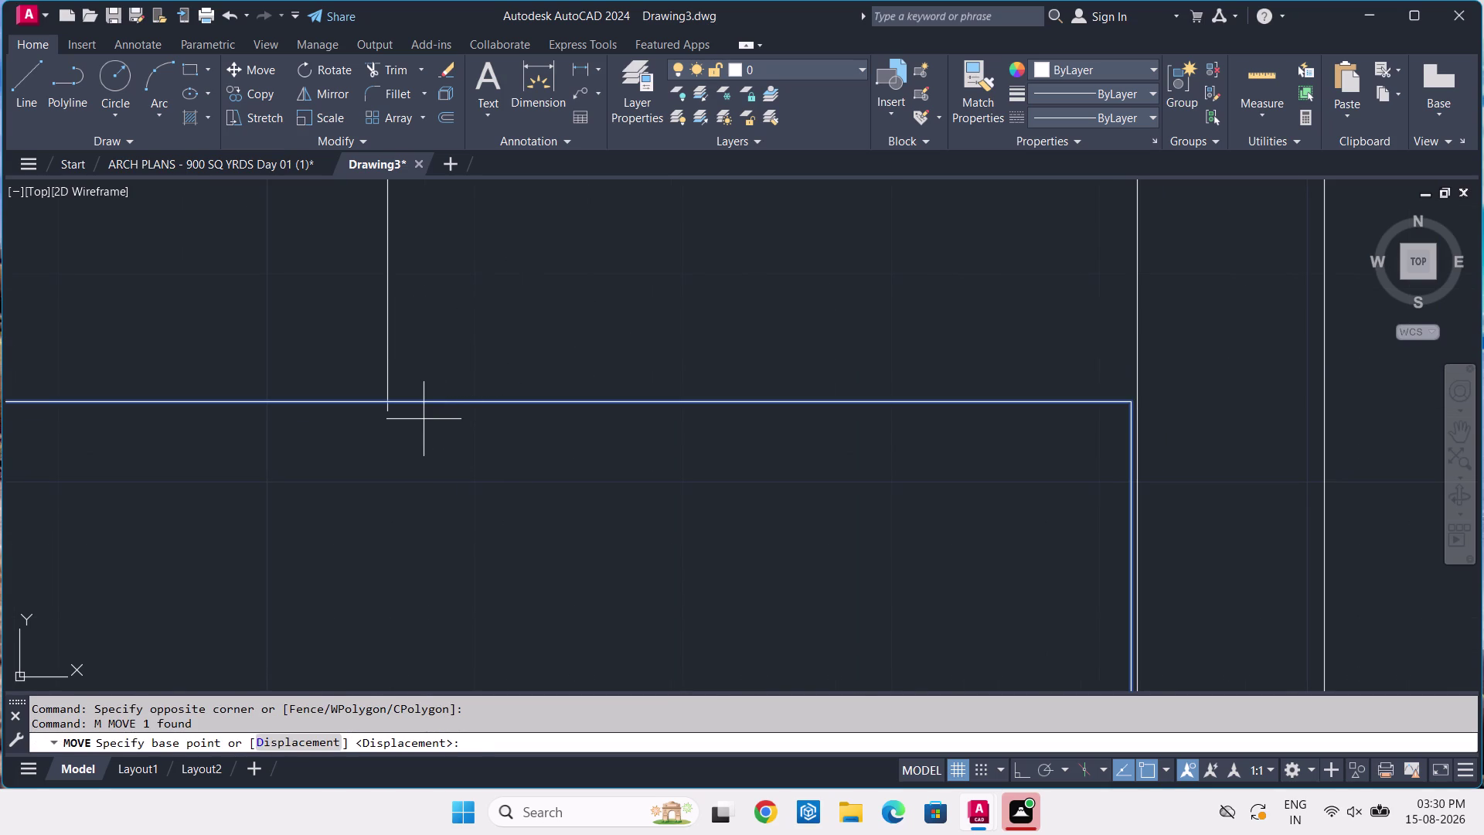
click(387, 401)
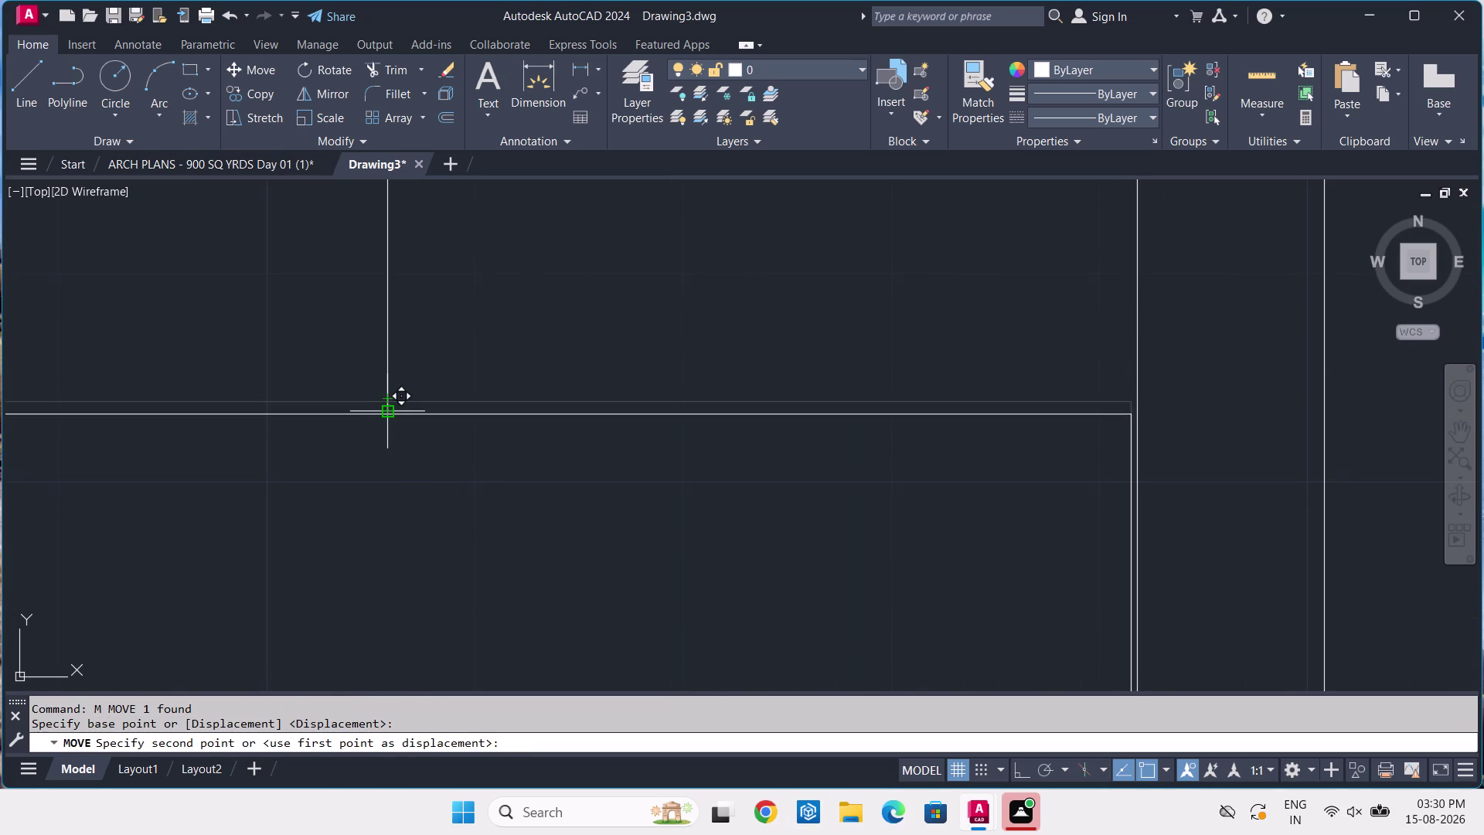
click(390, 415)
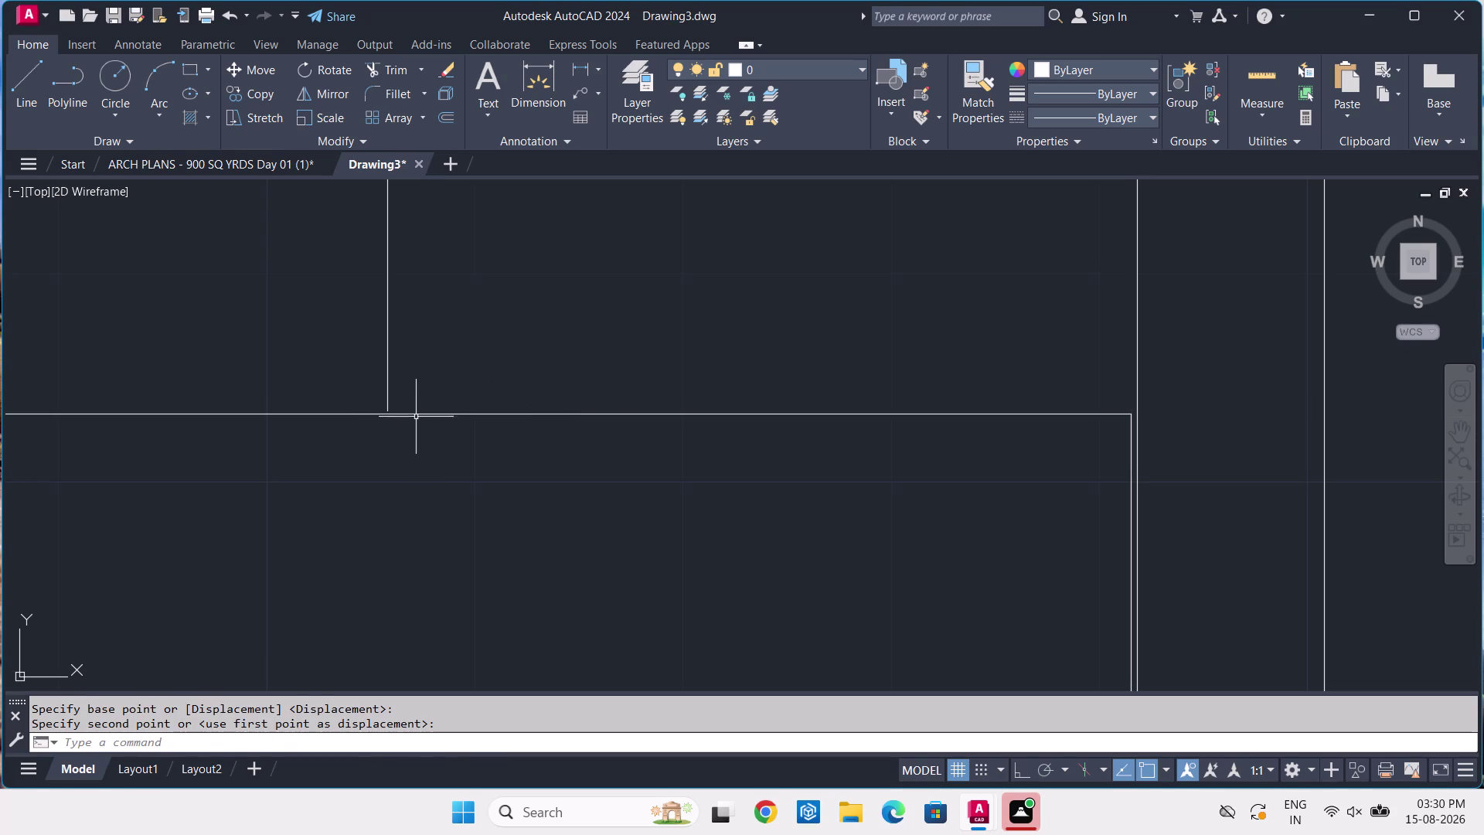
Move the horizontal wall line again from its corner to the new position.
click(416, 405)
click(395, 432)
text(M)
key(space)
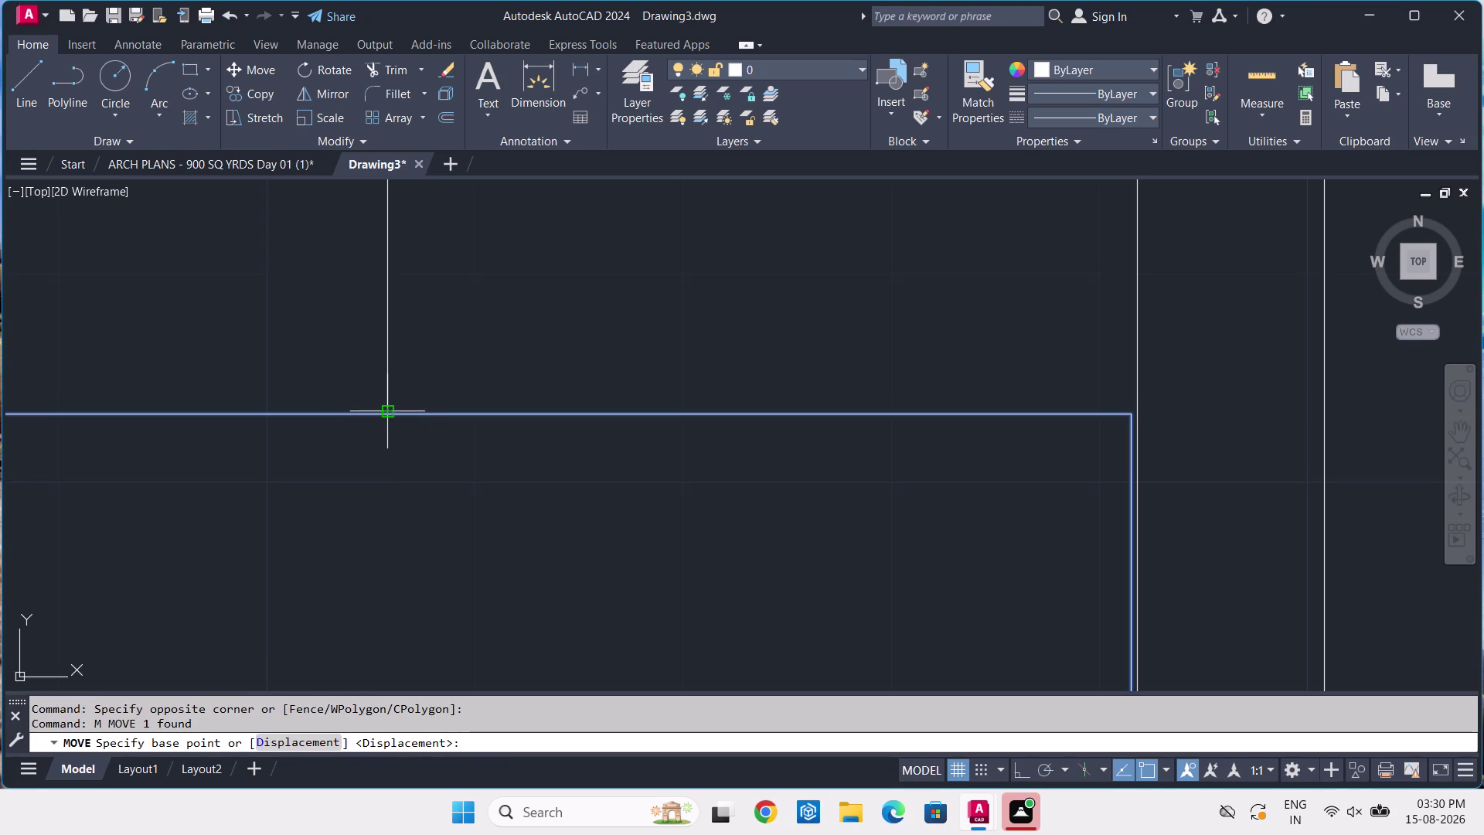
scroll(up, 3)
click(363, 409)
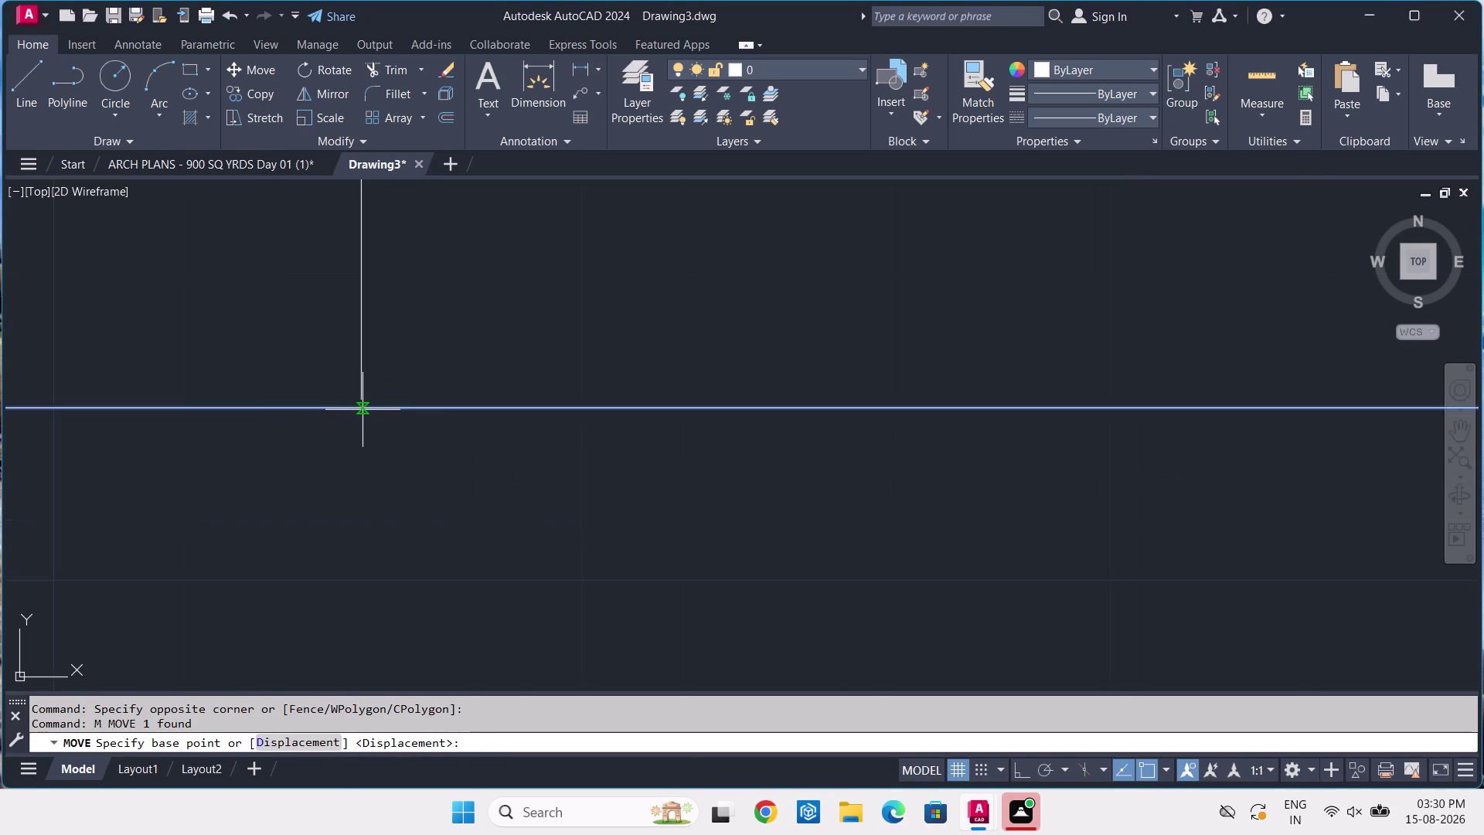
click(360, 397)
click(500, 374)
Move the next wall line onto the right-hand corner with Ortho on.
click(440, 441)
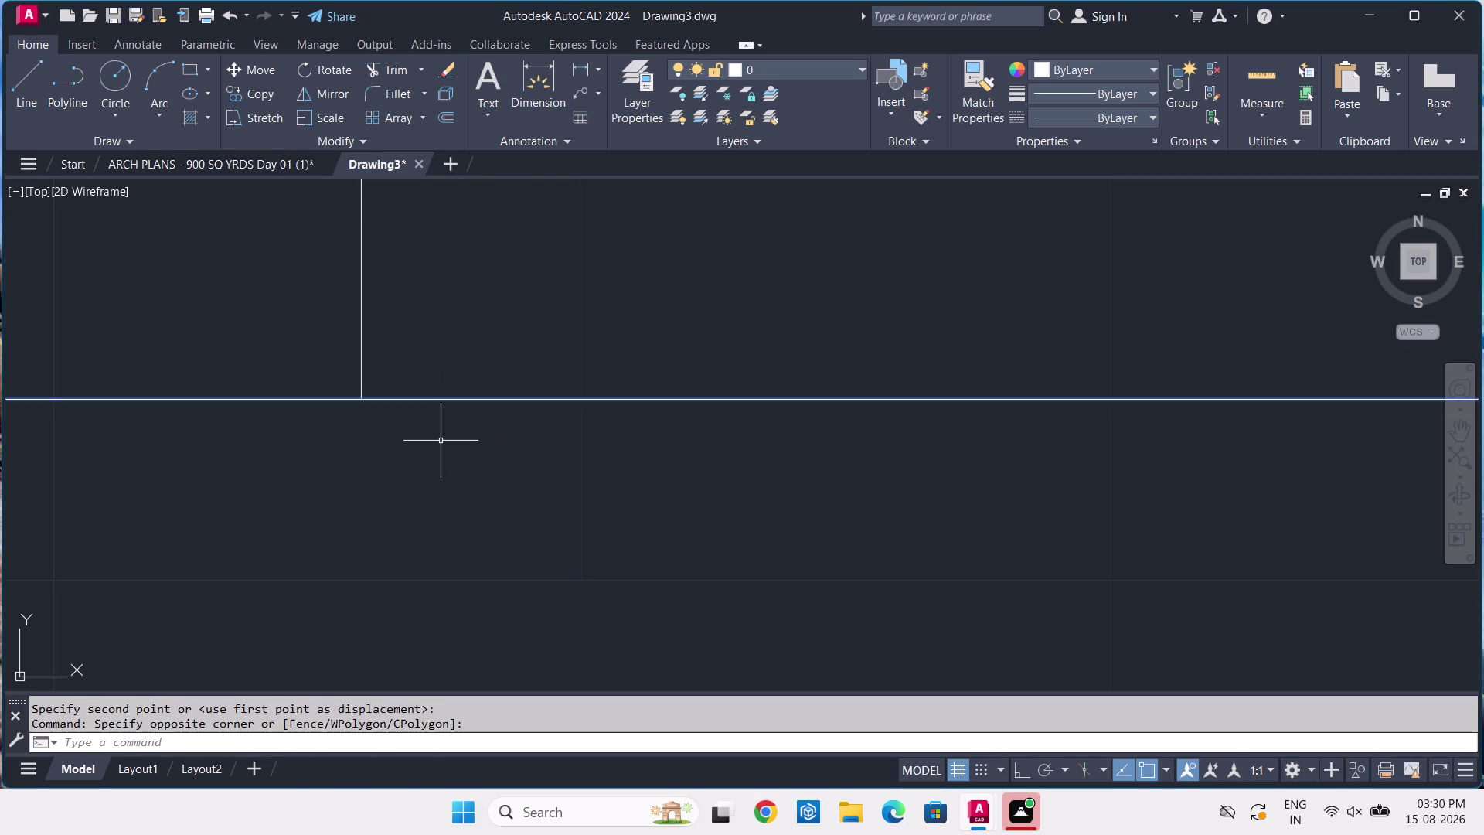
text(M)
key(space)
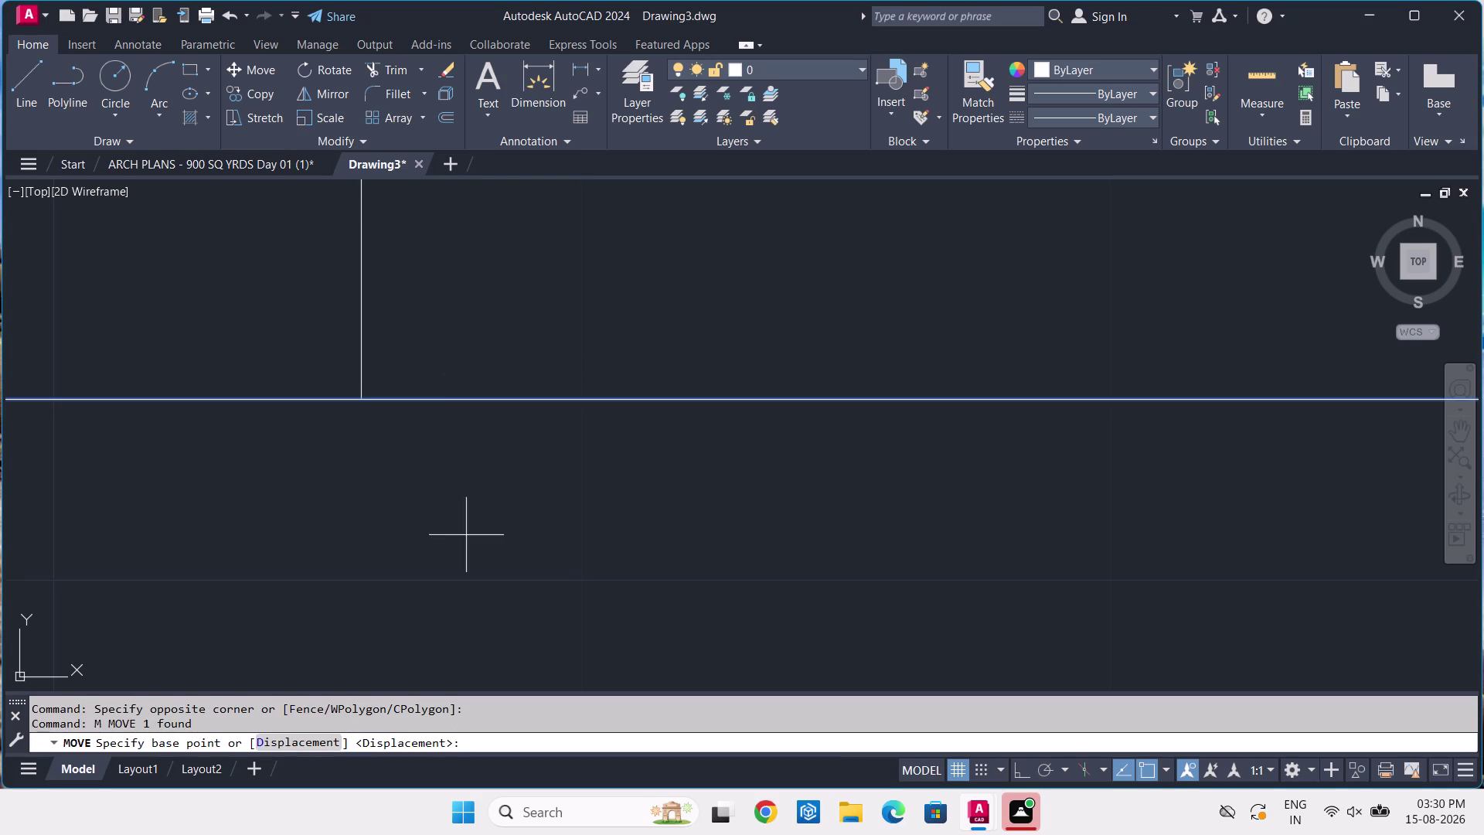
scroll(down, 3)
middle_drag(832, 496, 680, 477)
scroll(up, 3)
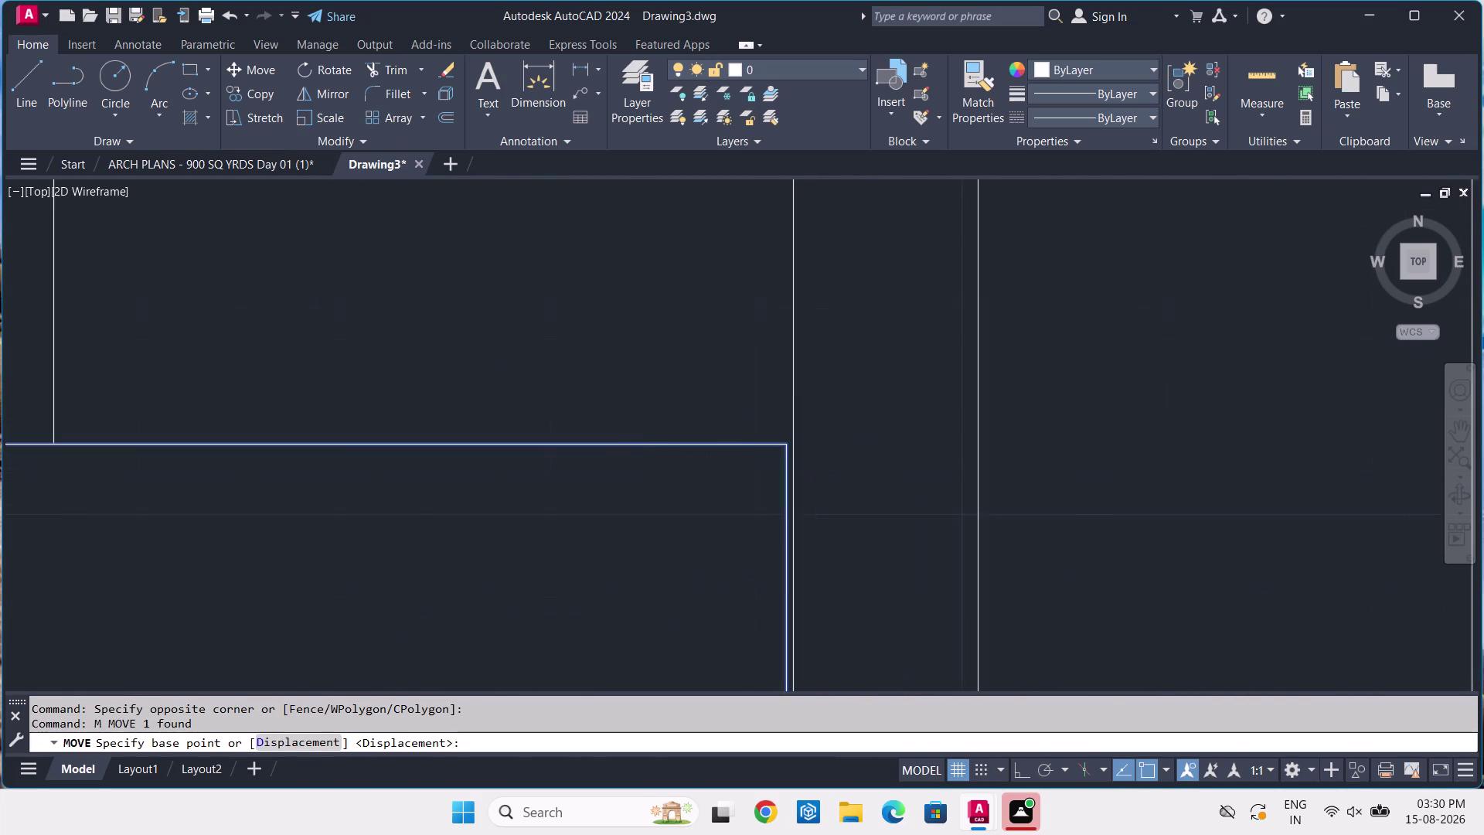
scroll(up, 3)
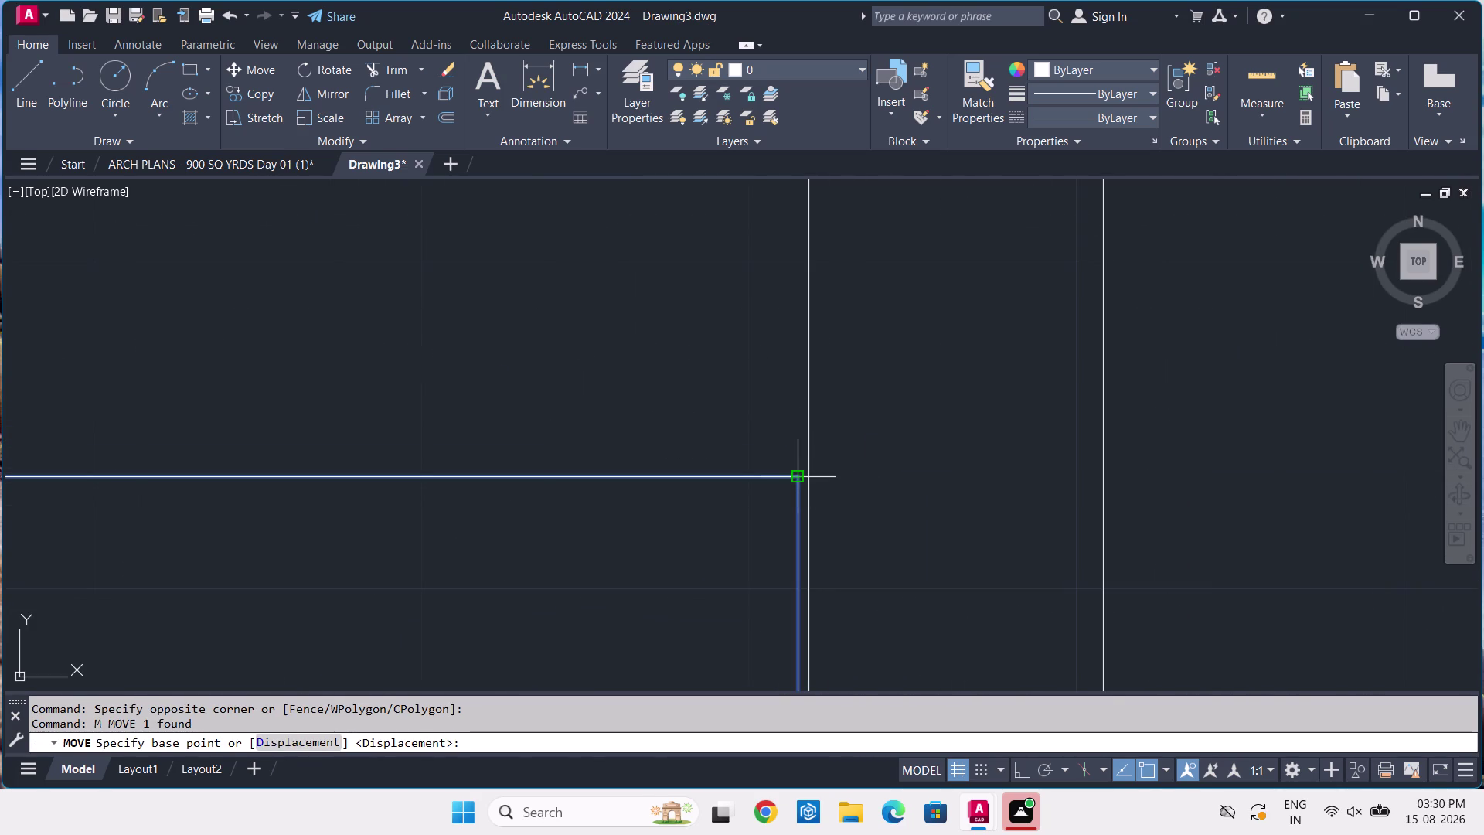
click(792, 480)
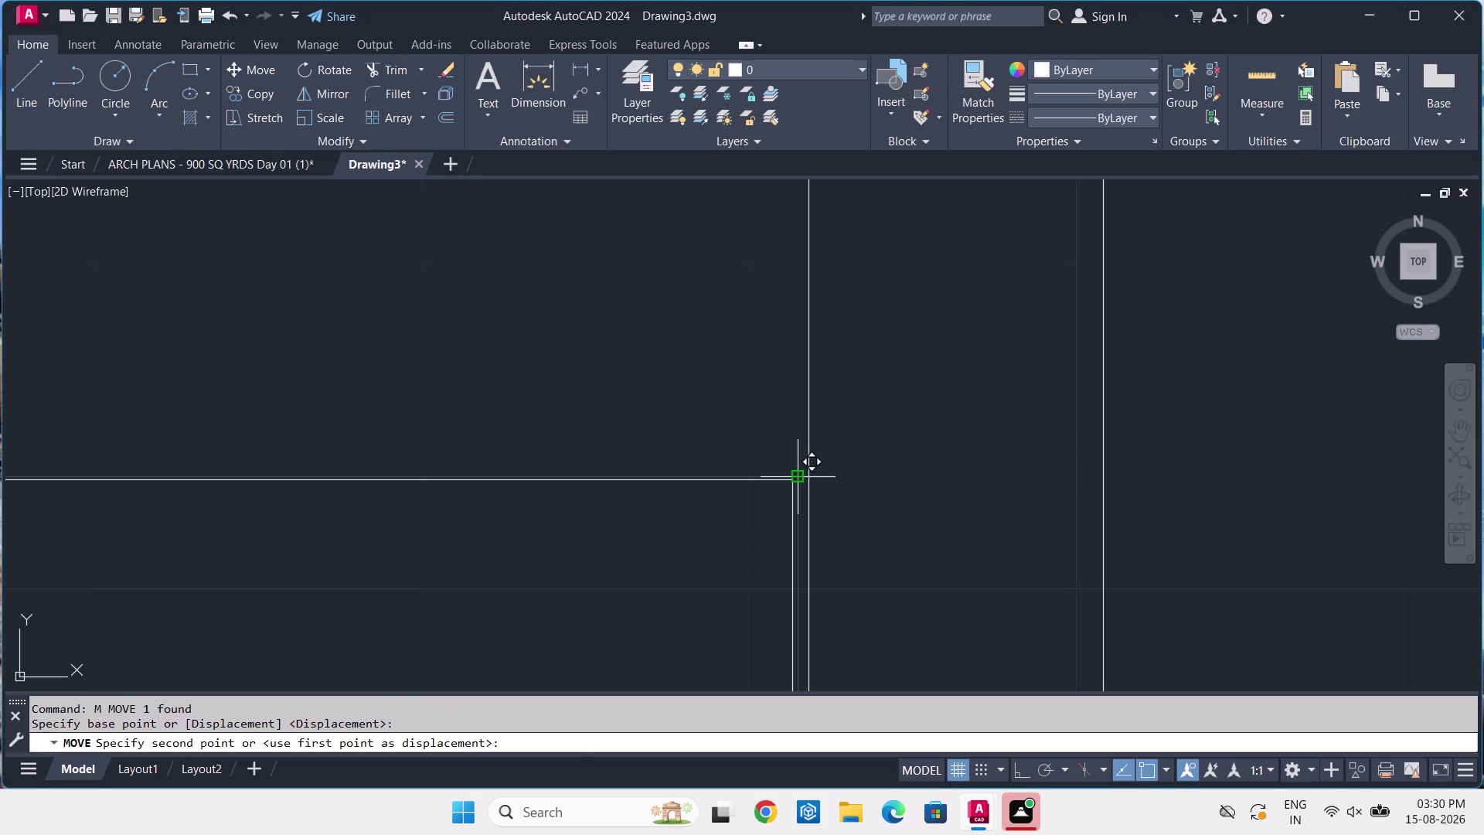
key(F8)
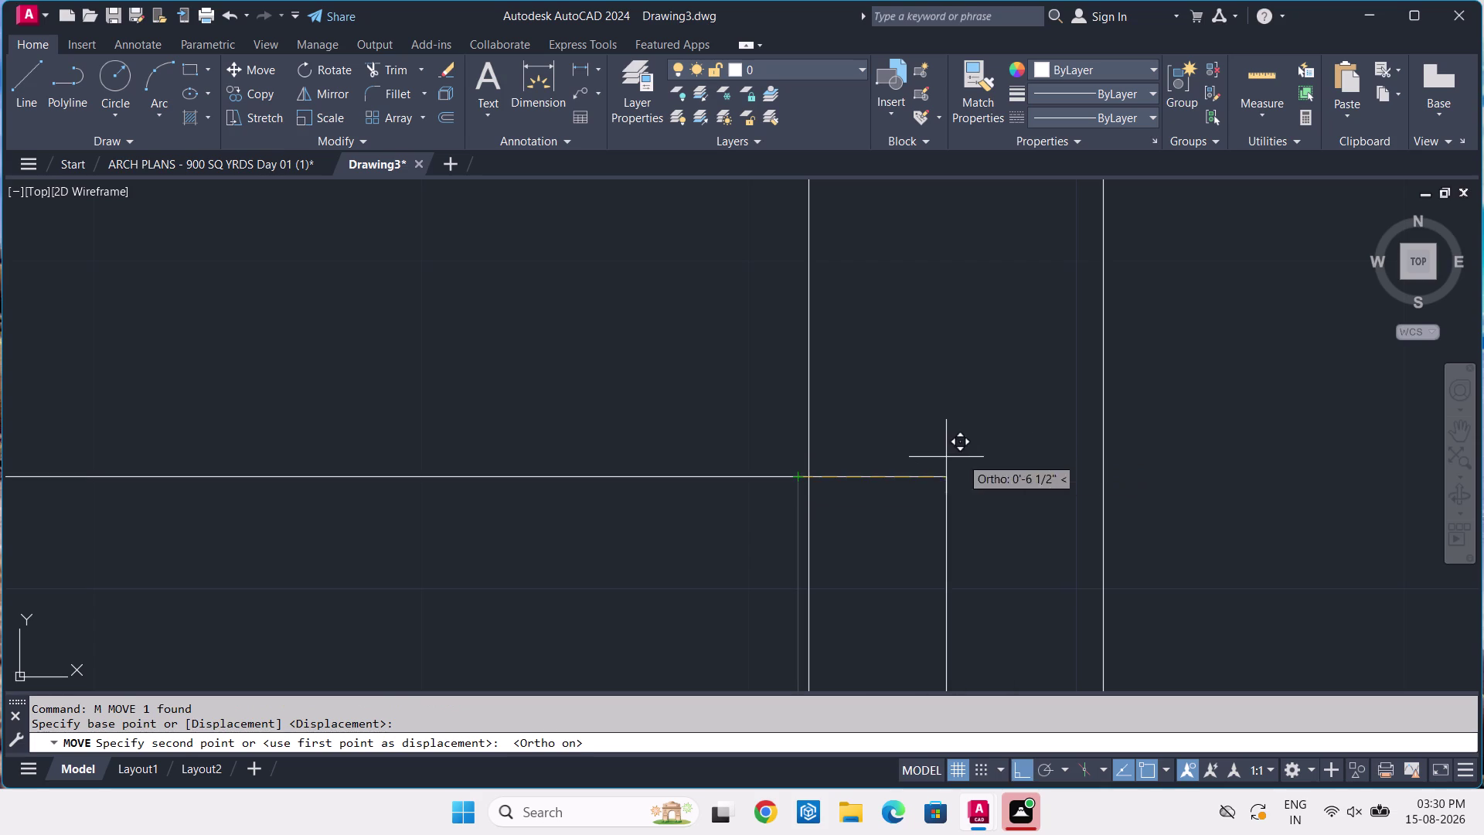
click(806, 476)
scroll(down, 3)
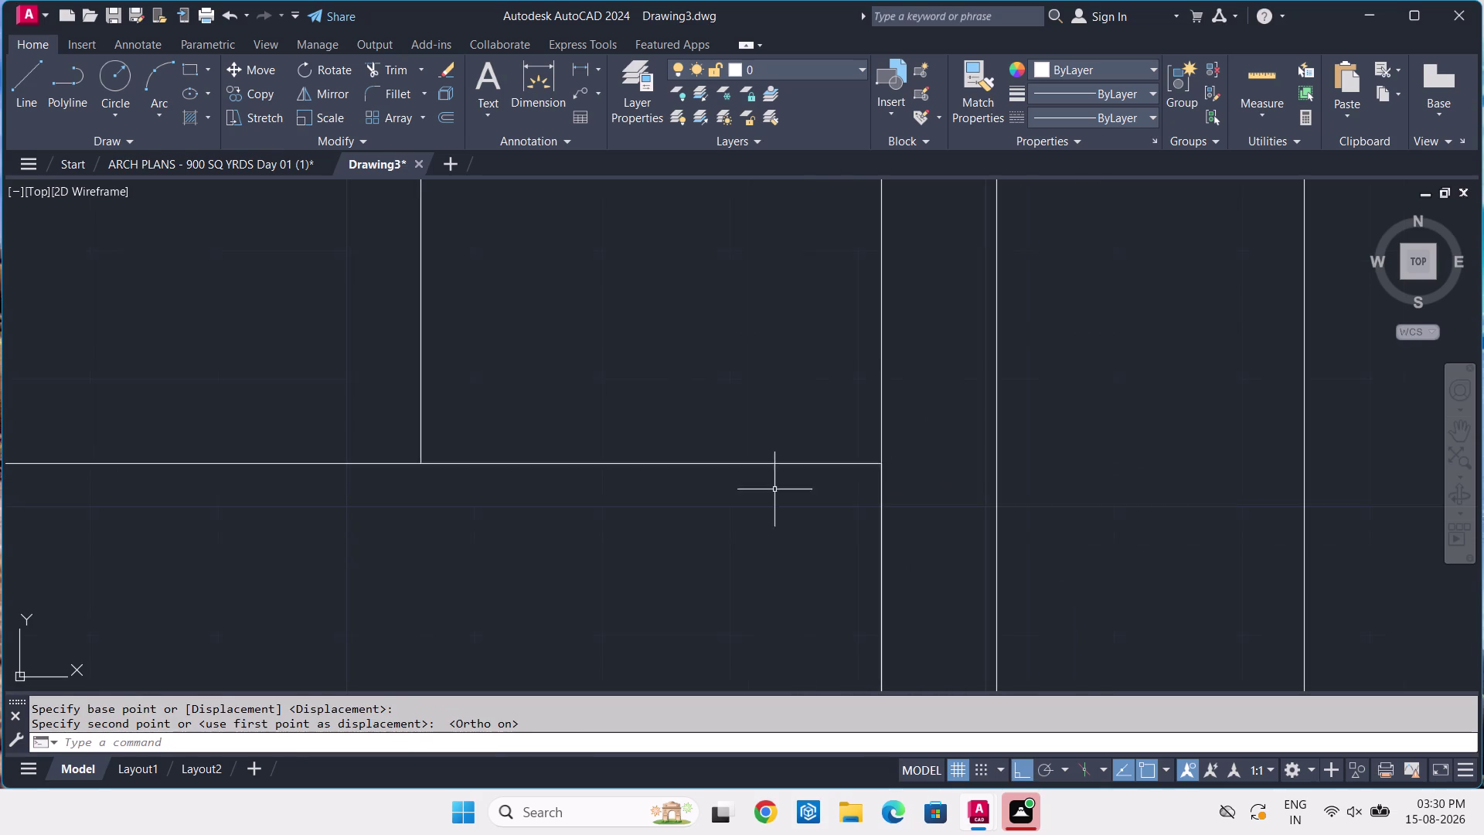
scroll(down, 3)
scroll(down, 3)
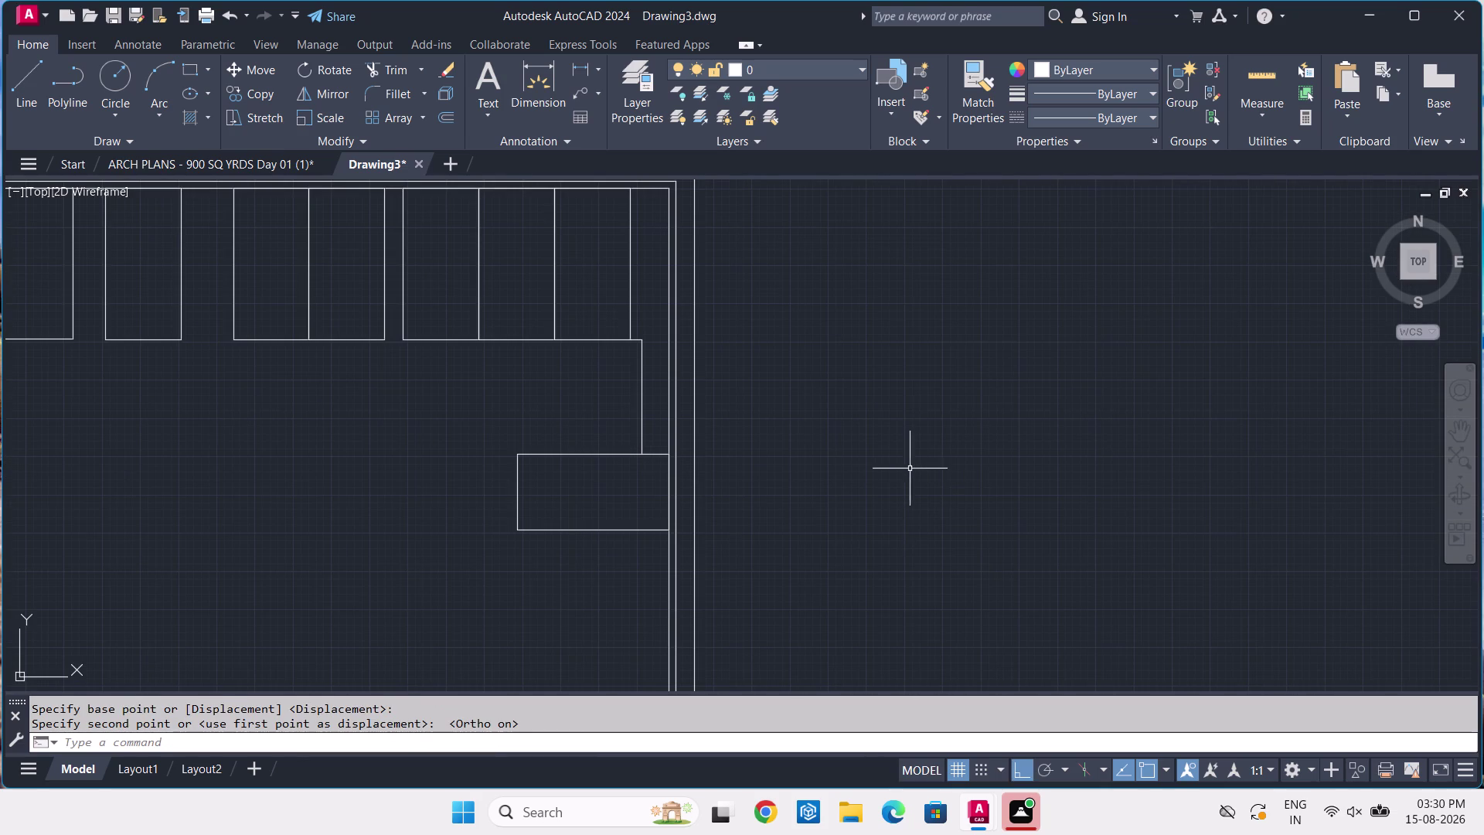
click(247, 158)
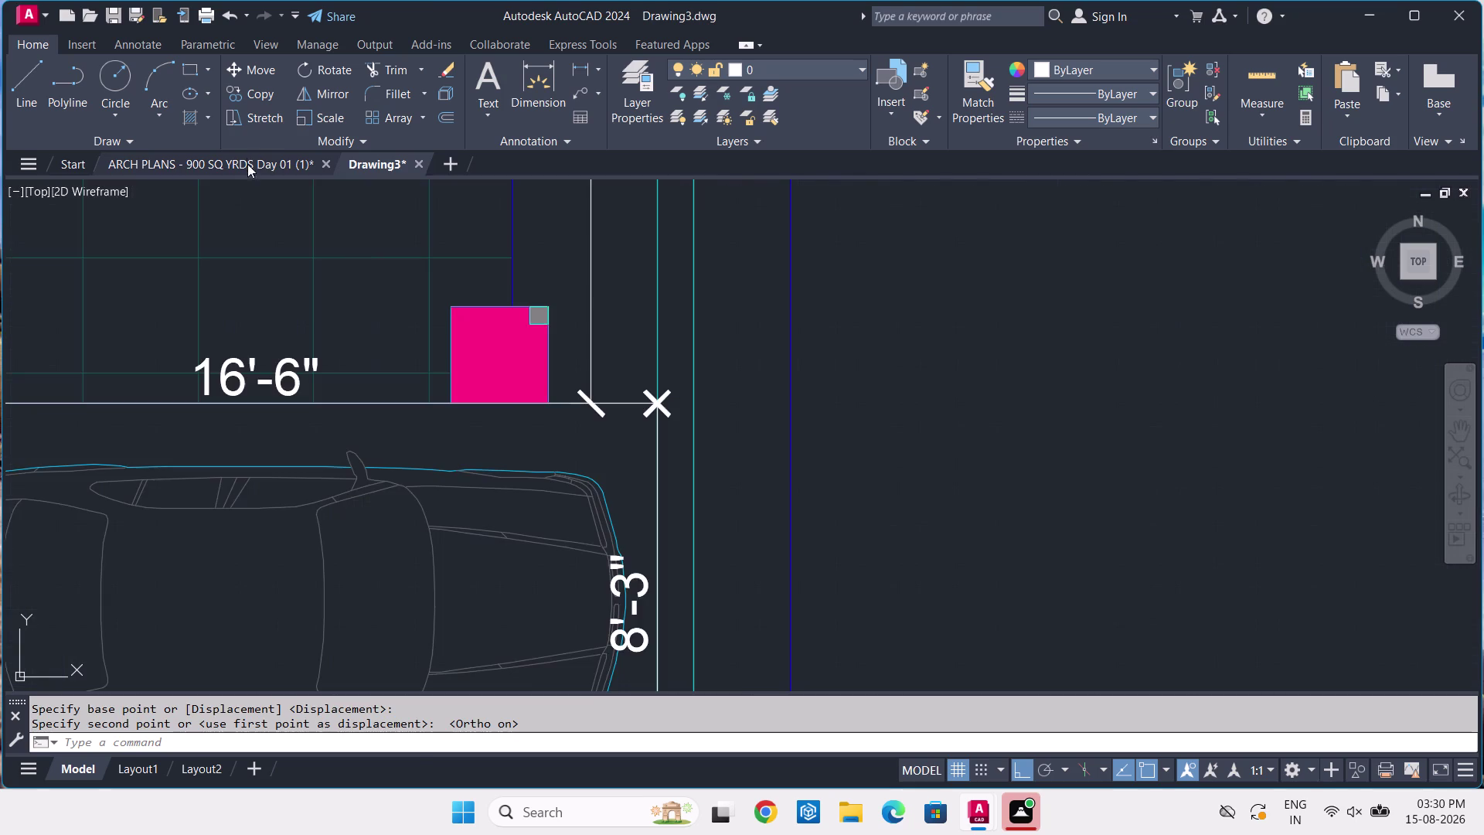
Dimension the 9'-10½" distance beside the stairs on the reference plan.
scroll(down, 3)
scroll(down, 3)
middle_drag(838, 542, 864, 370)
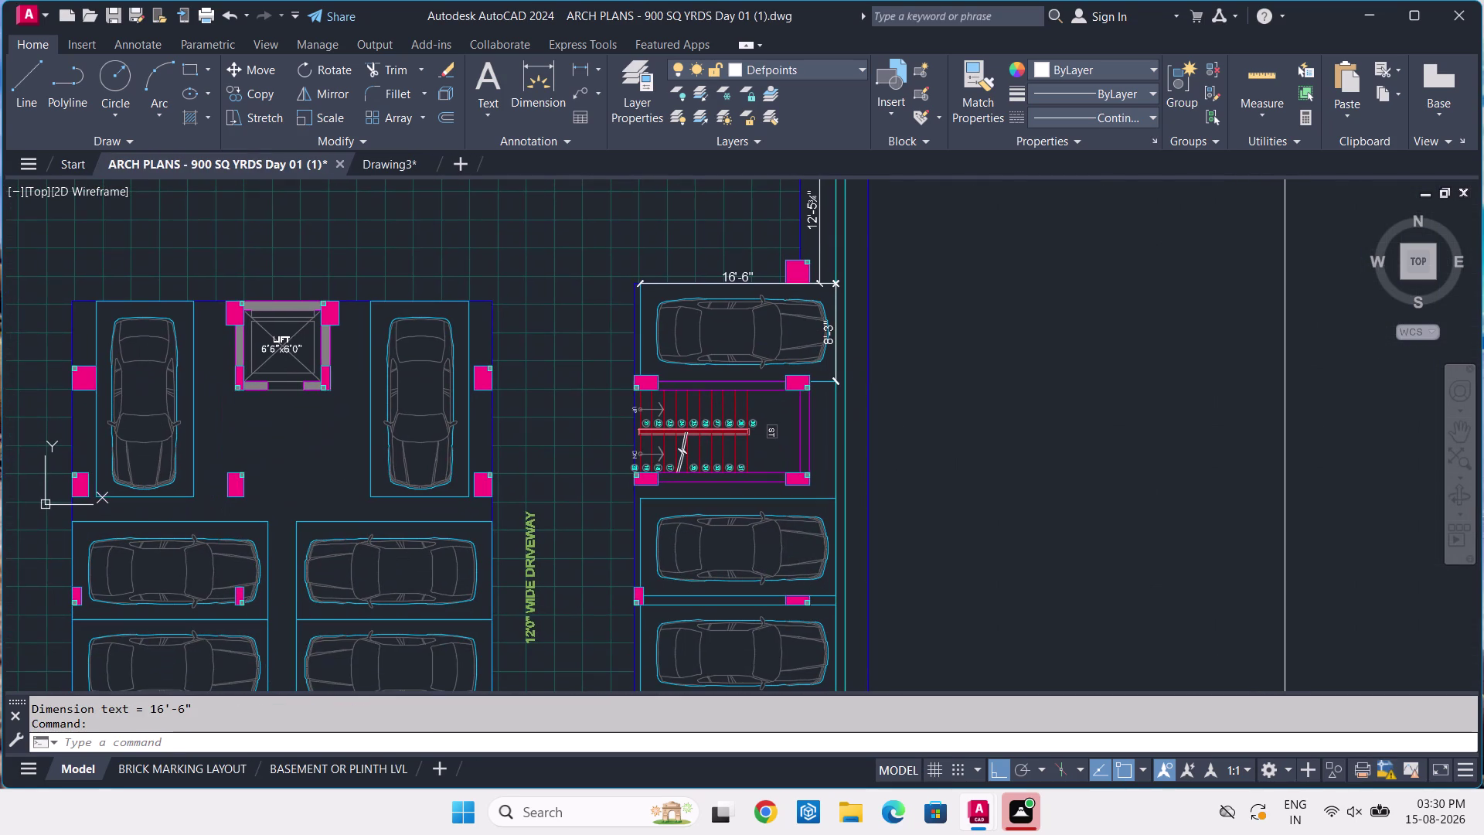
click(578, 76)
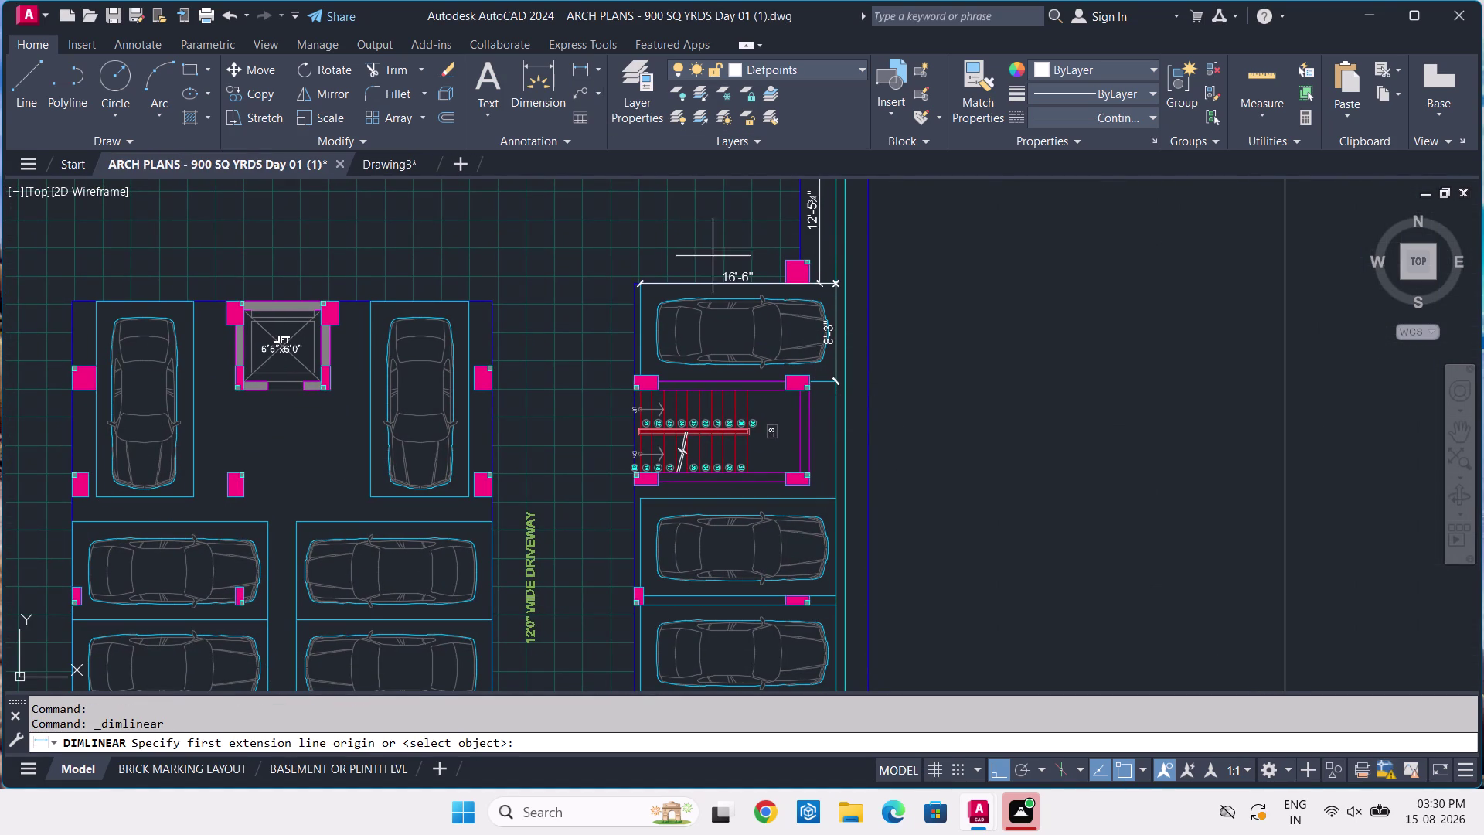
scroll(up, 3)
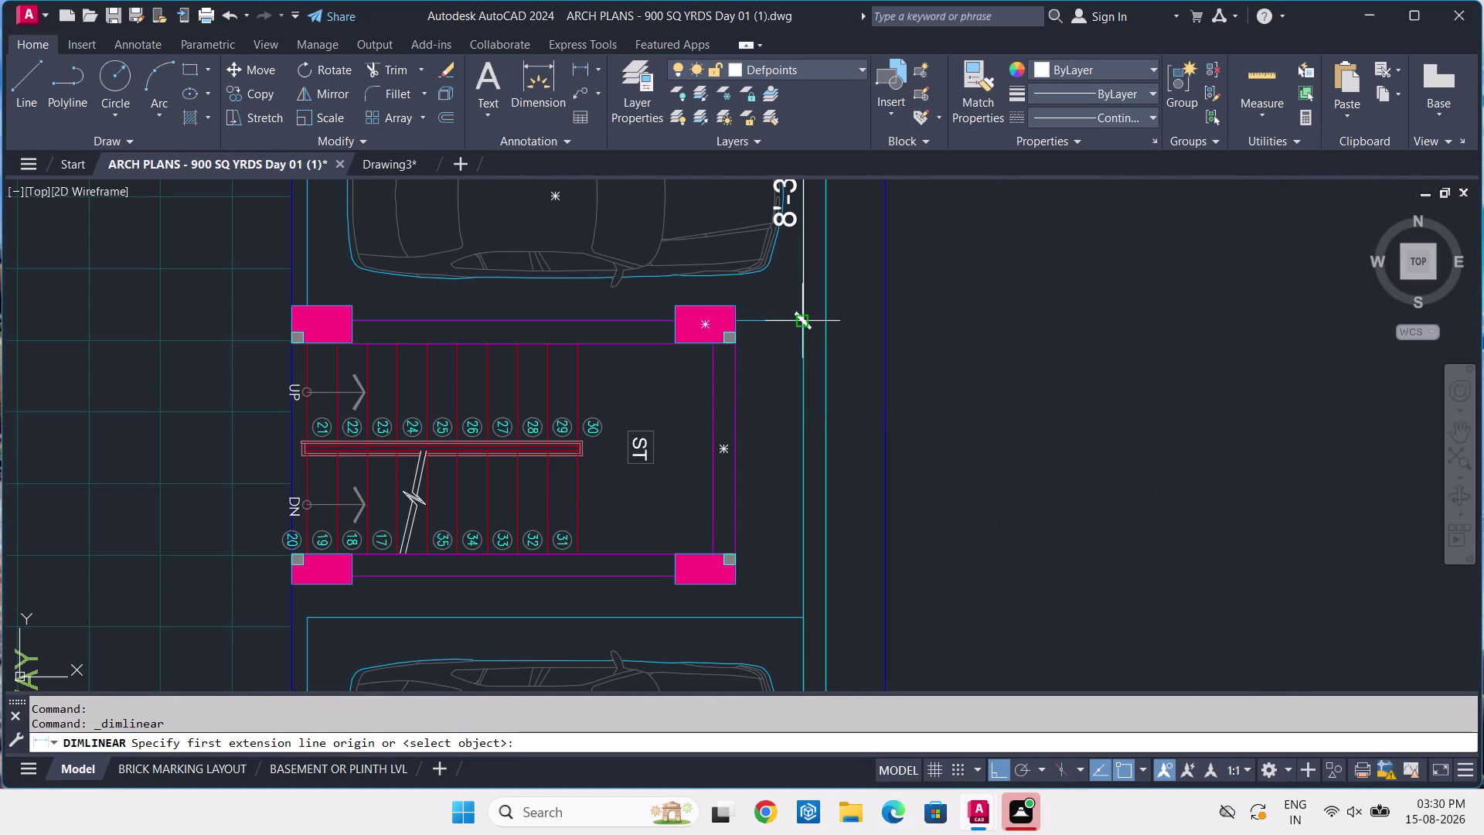
click(801, 319)
click(807, 617)
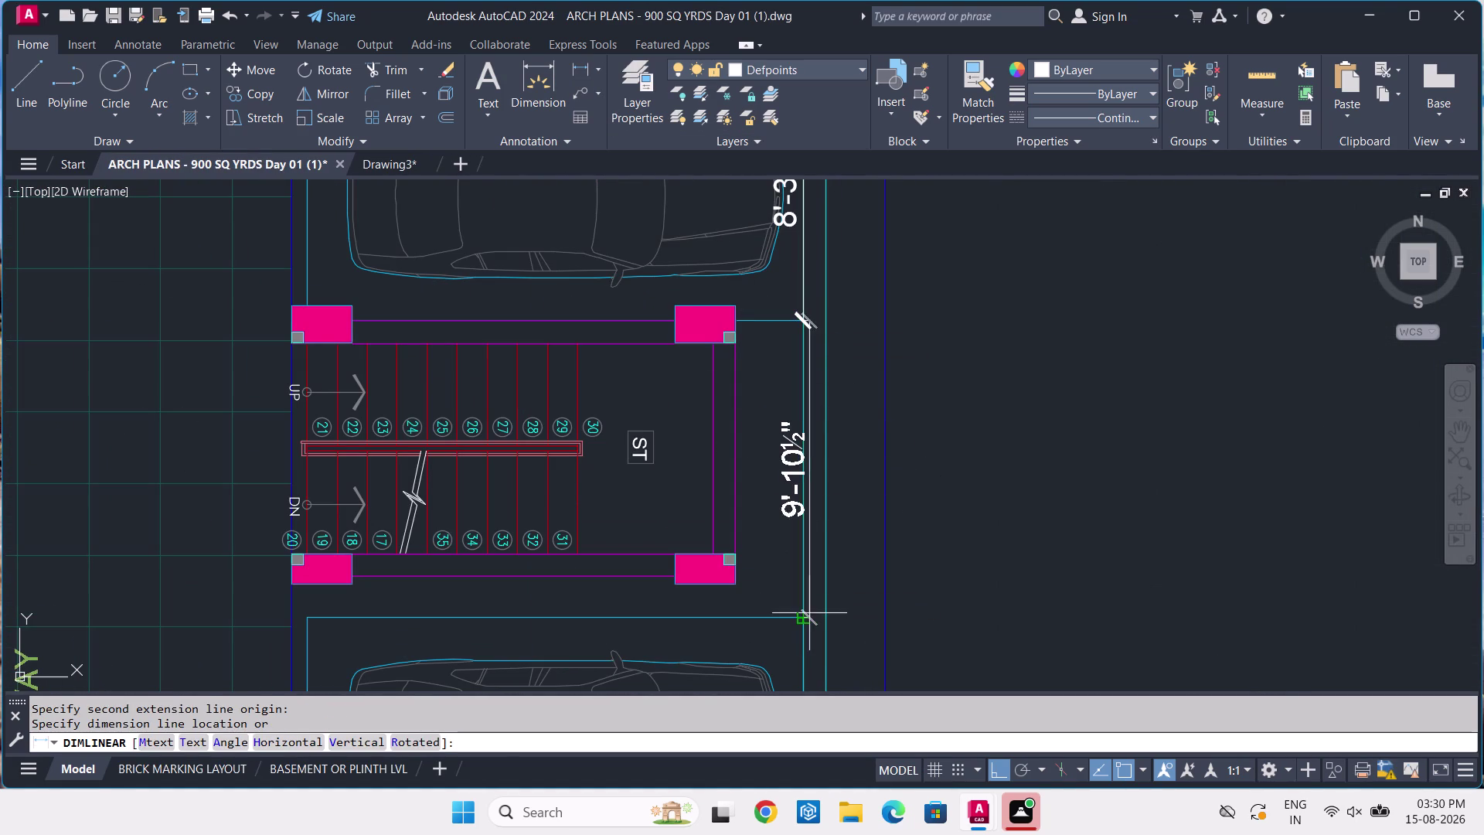
click(804, 618)
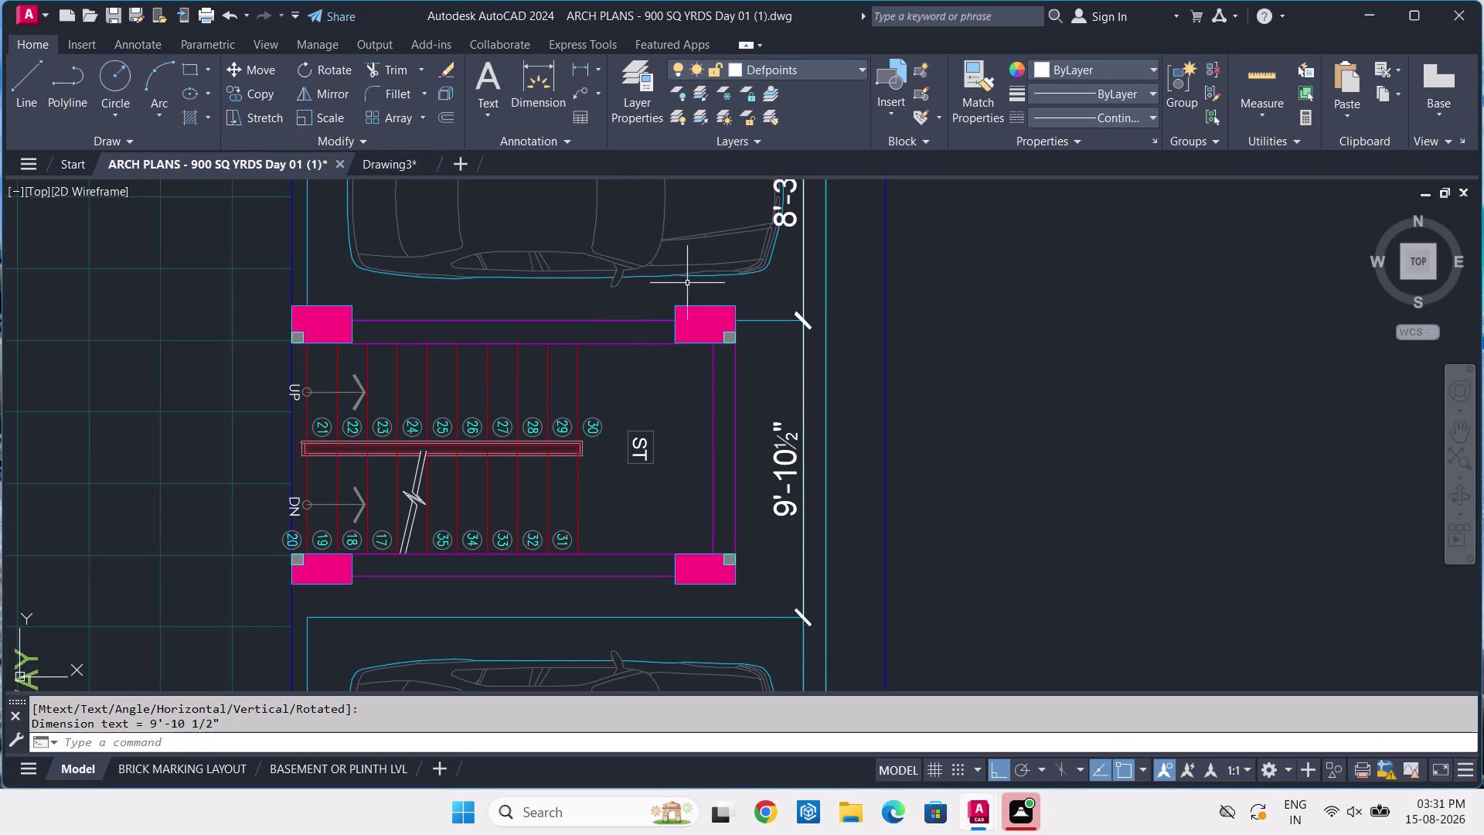
Dimension the 6" wall thickness at the parking bay's wall corner.
scroll(down, 3)
middle_drag(649, 264, 698, 457)
scroll(up, 3)
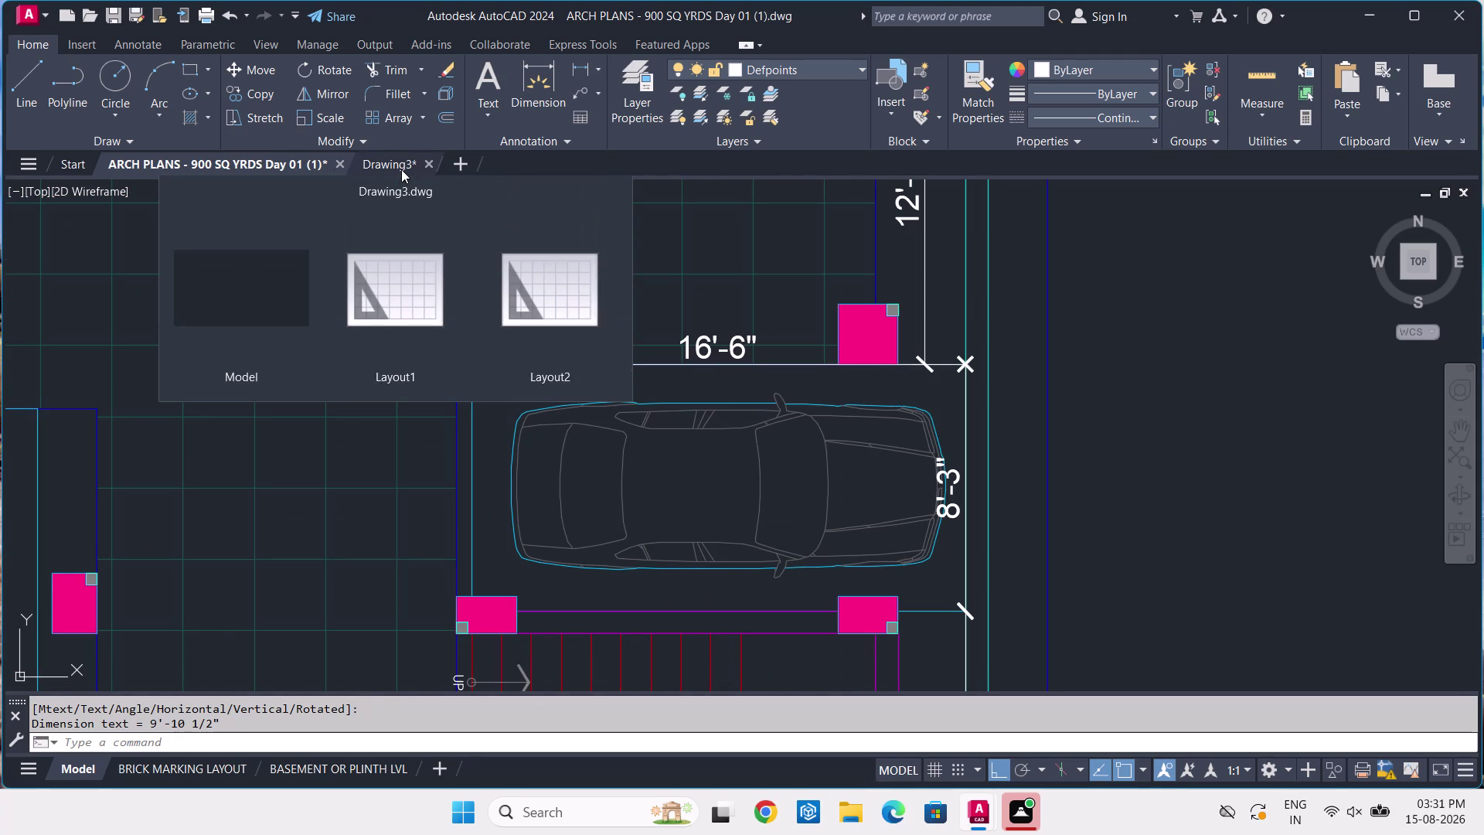
click(575, 67)
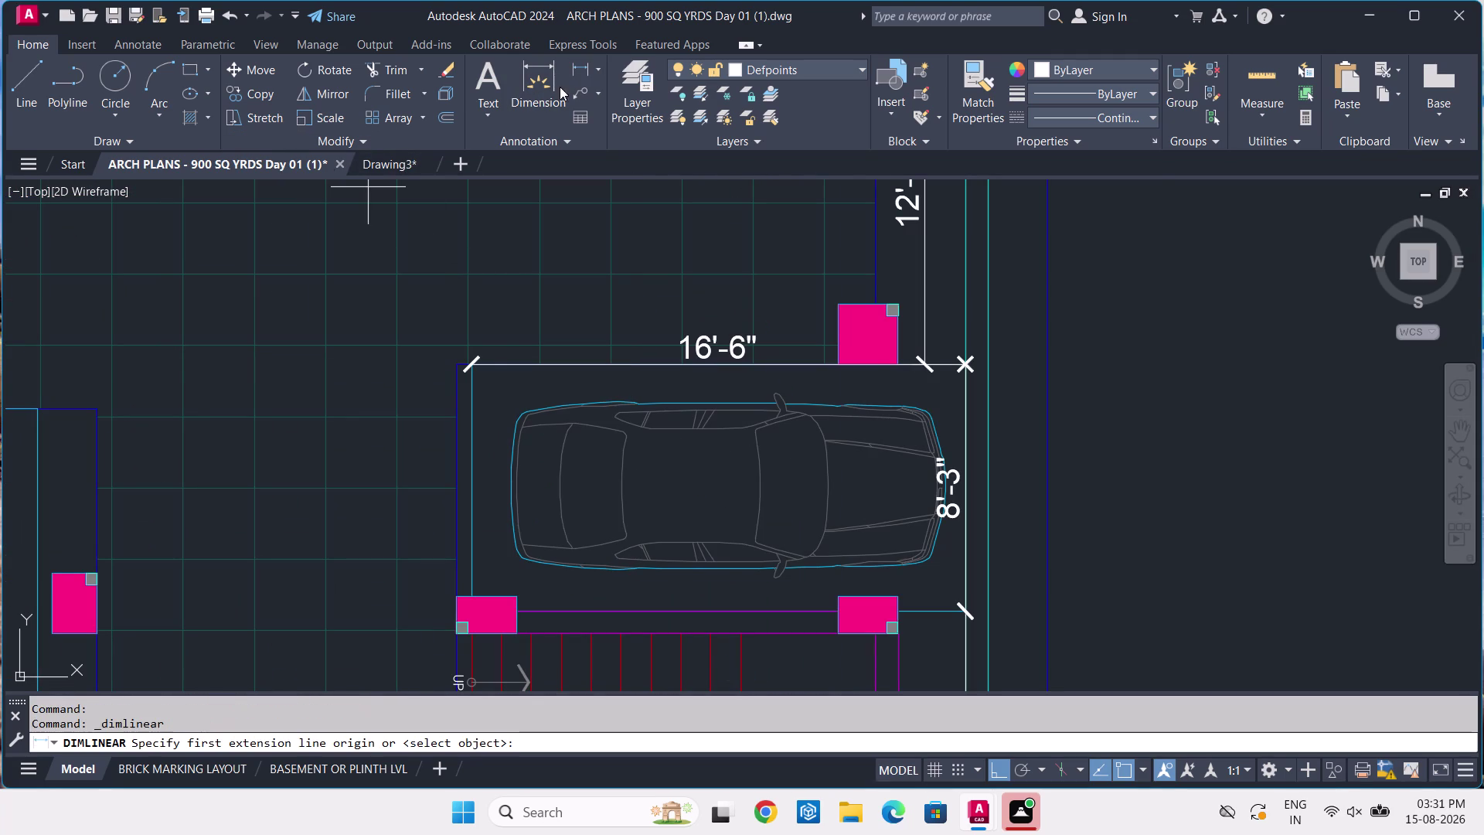
scroll(up, 3)
scroll(up, 3)
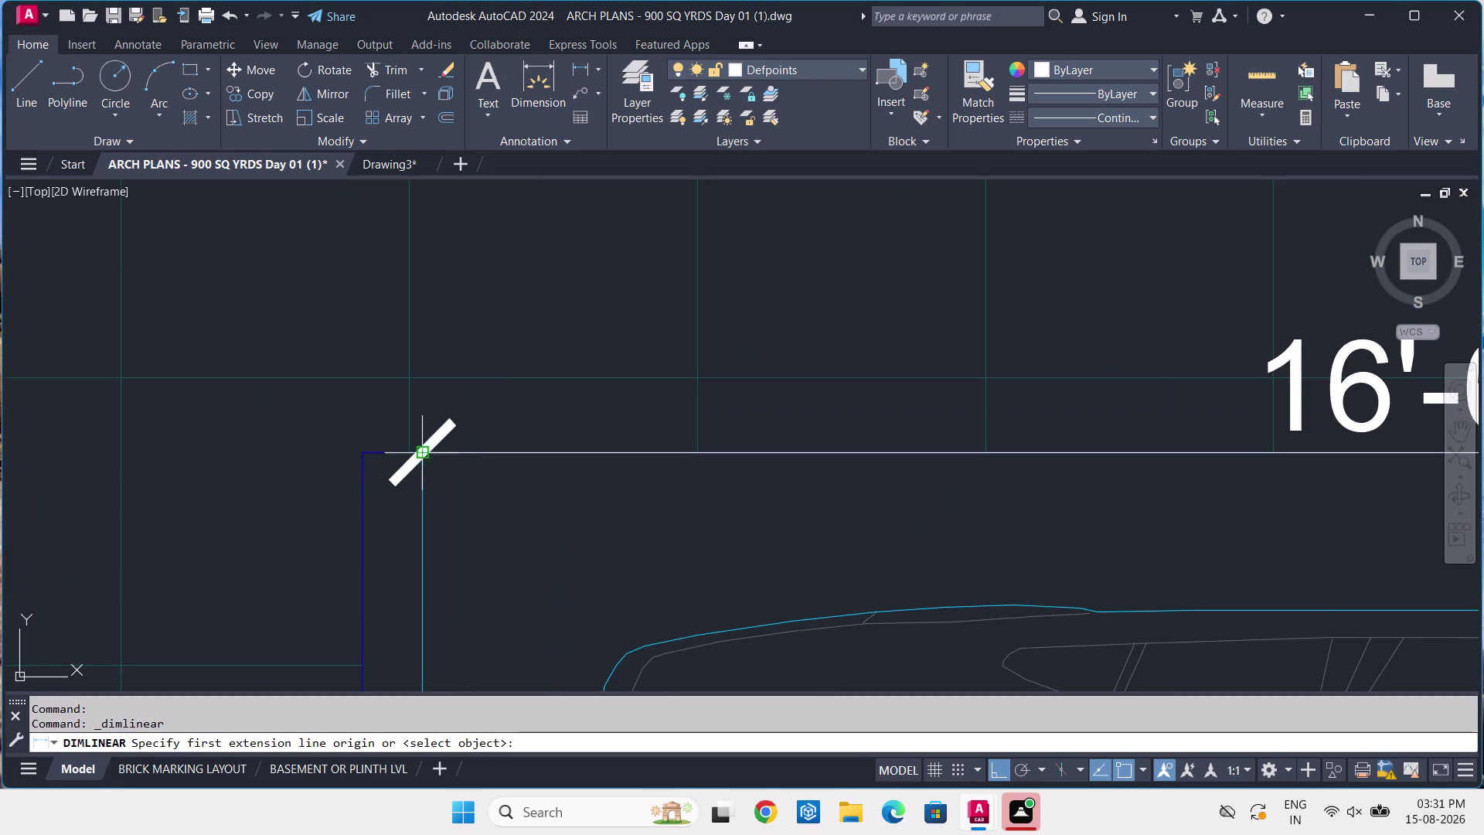
click(428, 453)
click(363, 450)
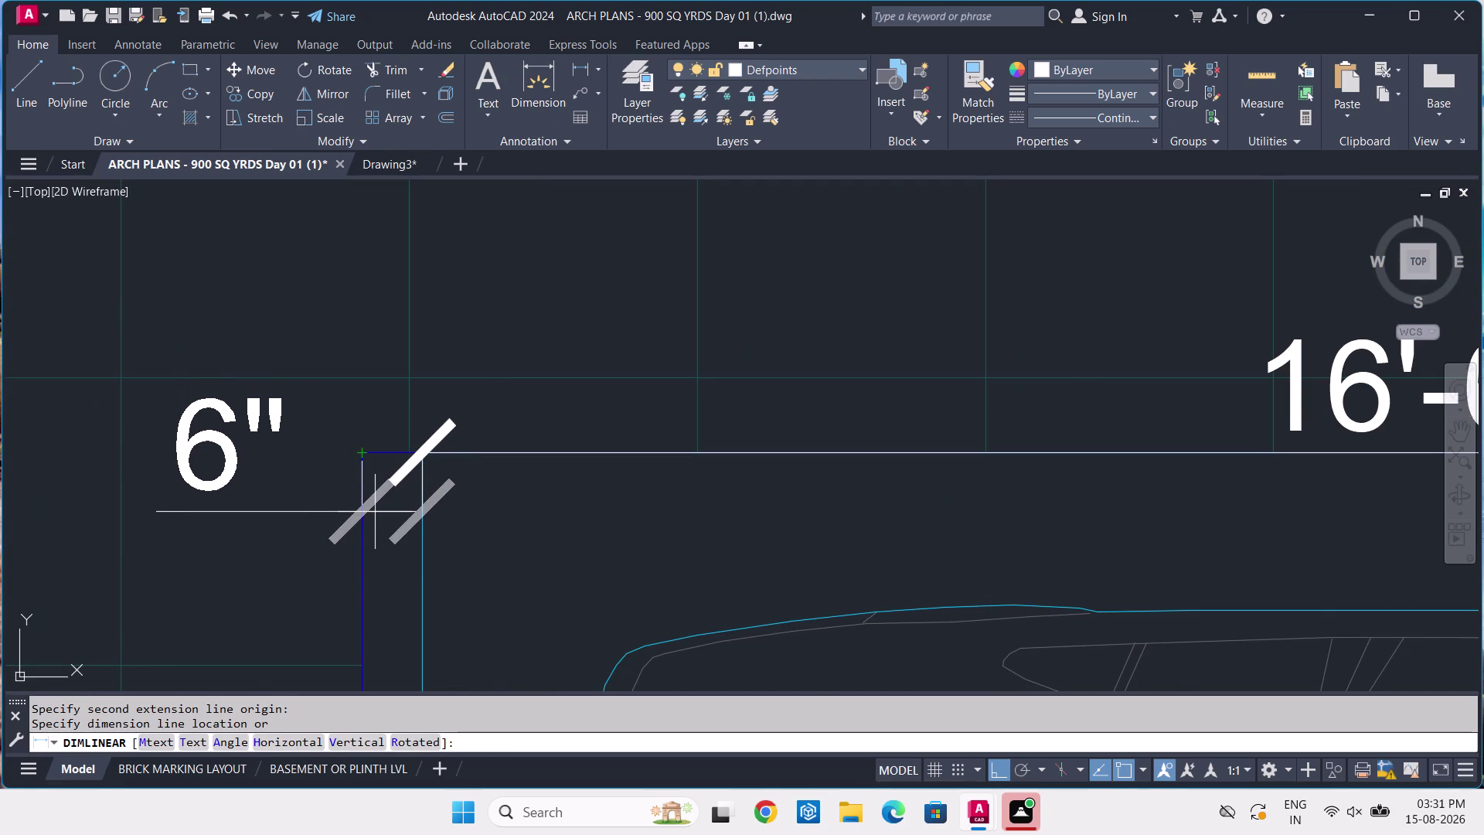
click(363, 452)
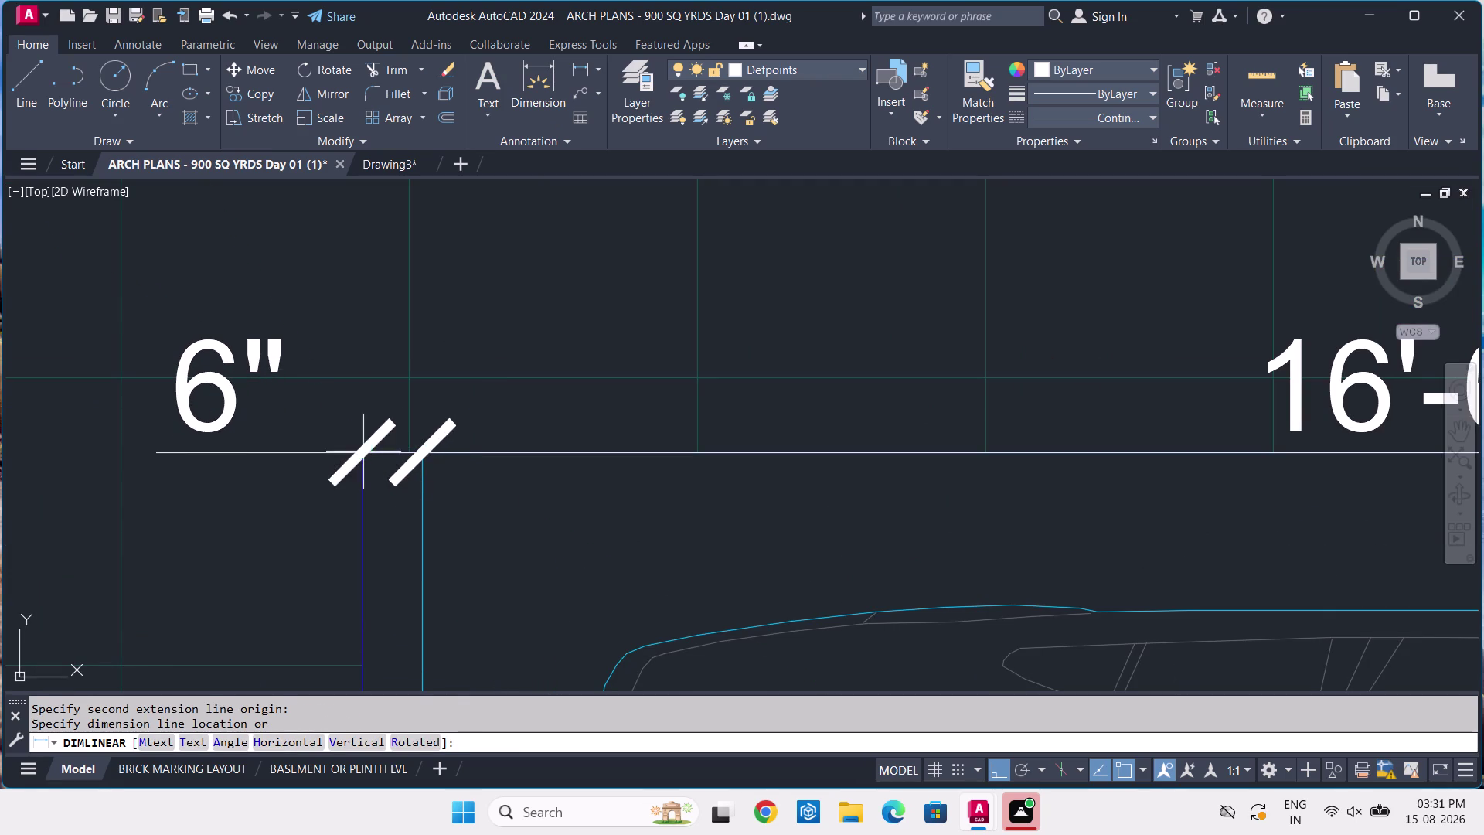
Return to Drawing3 and pan to the parking bay beside the wall.
scroll(down, 3)
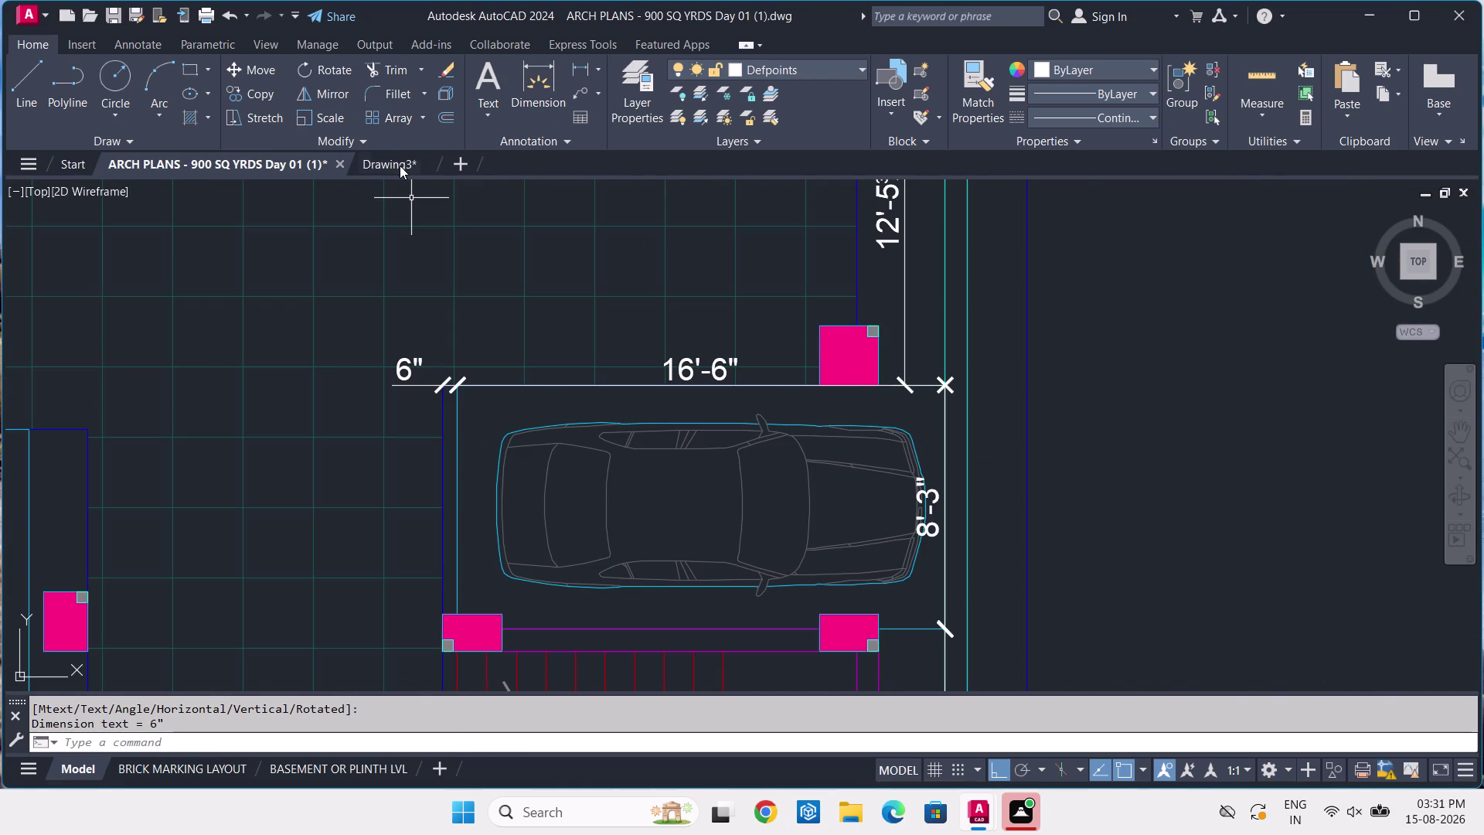
click(399, 165)
middle_drag(694, 524, 742, 409)
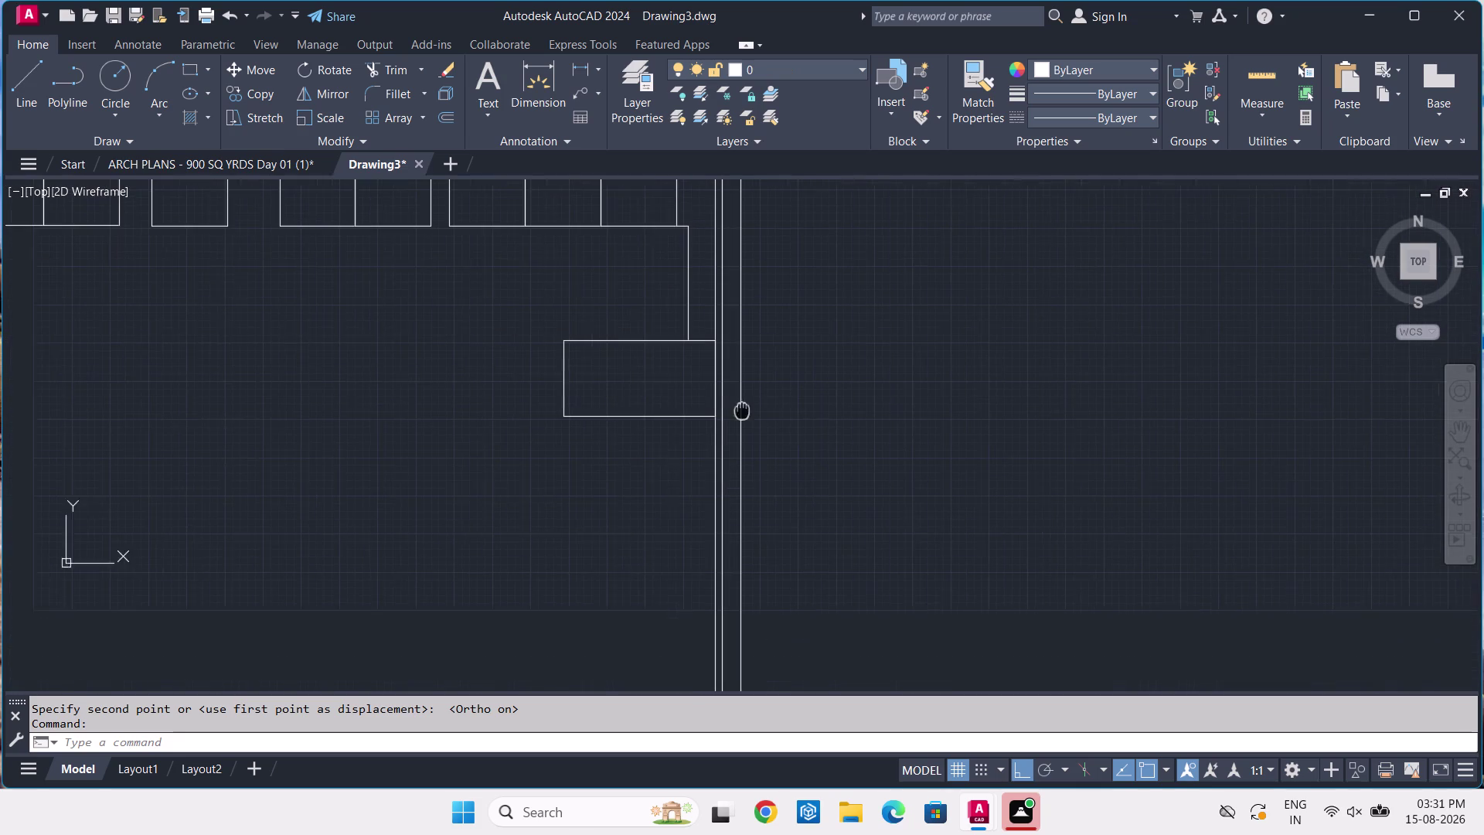
Draw a 6-inch line leftward from the bay's top-left corner.
text(L)
key(space)
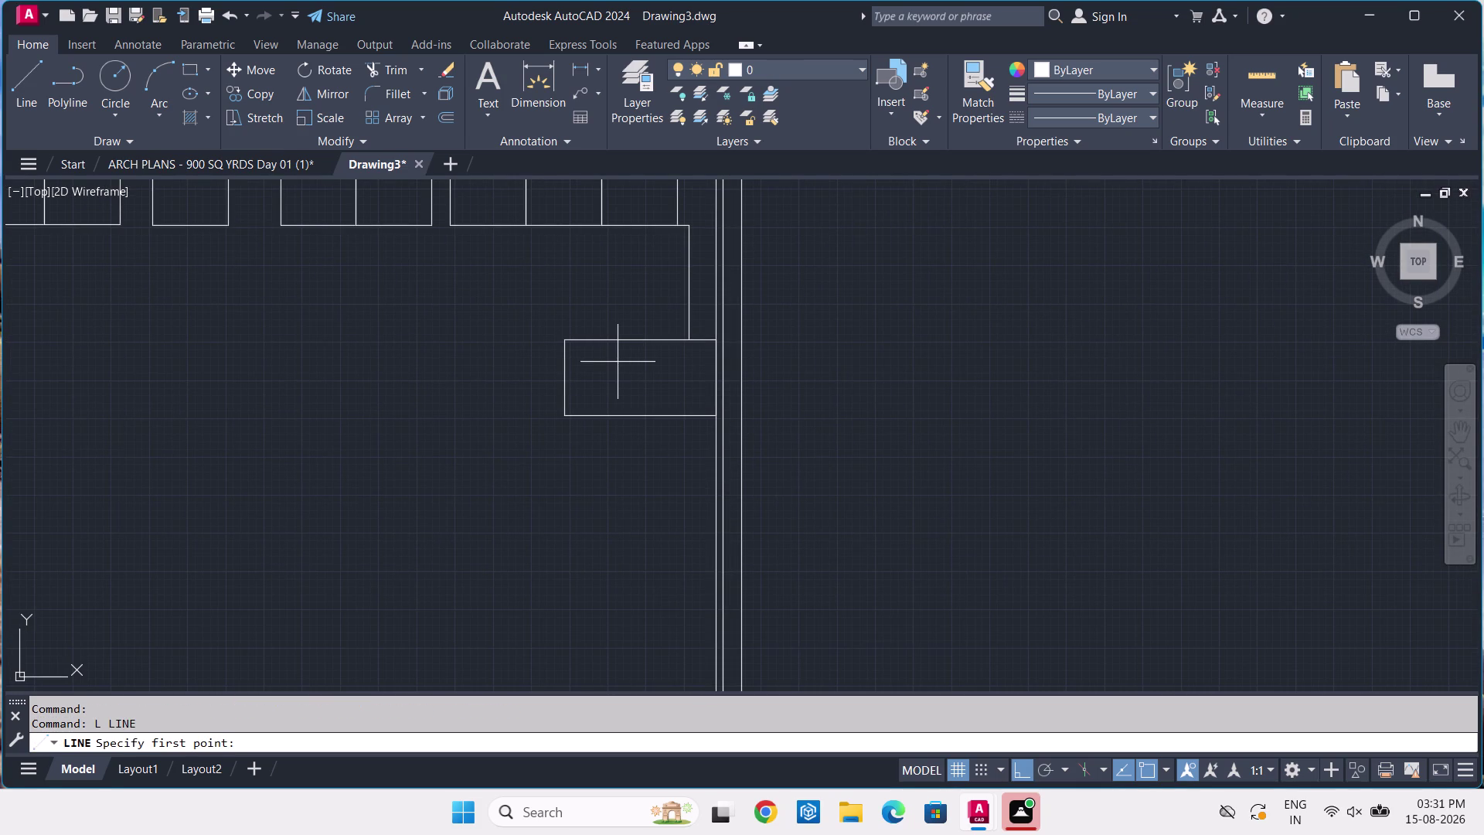
scroll(up, 3)
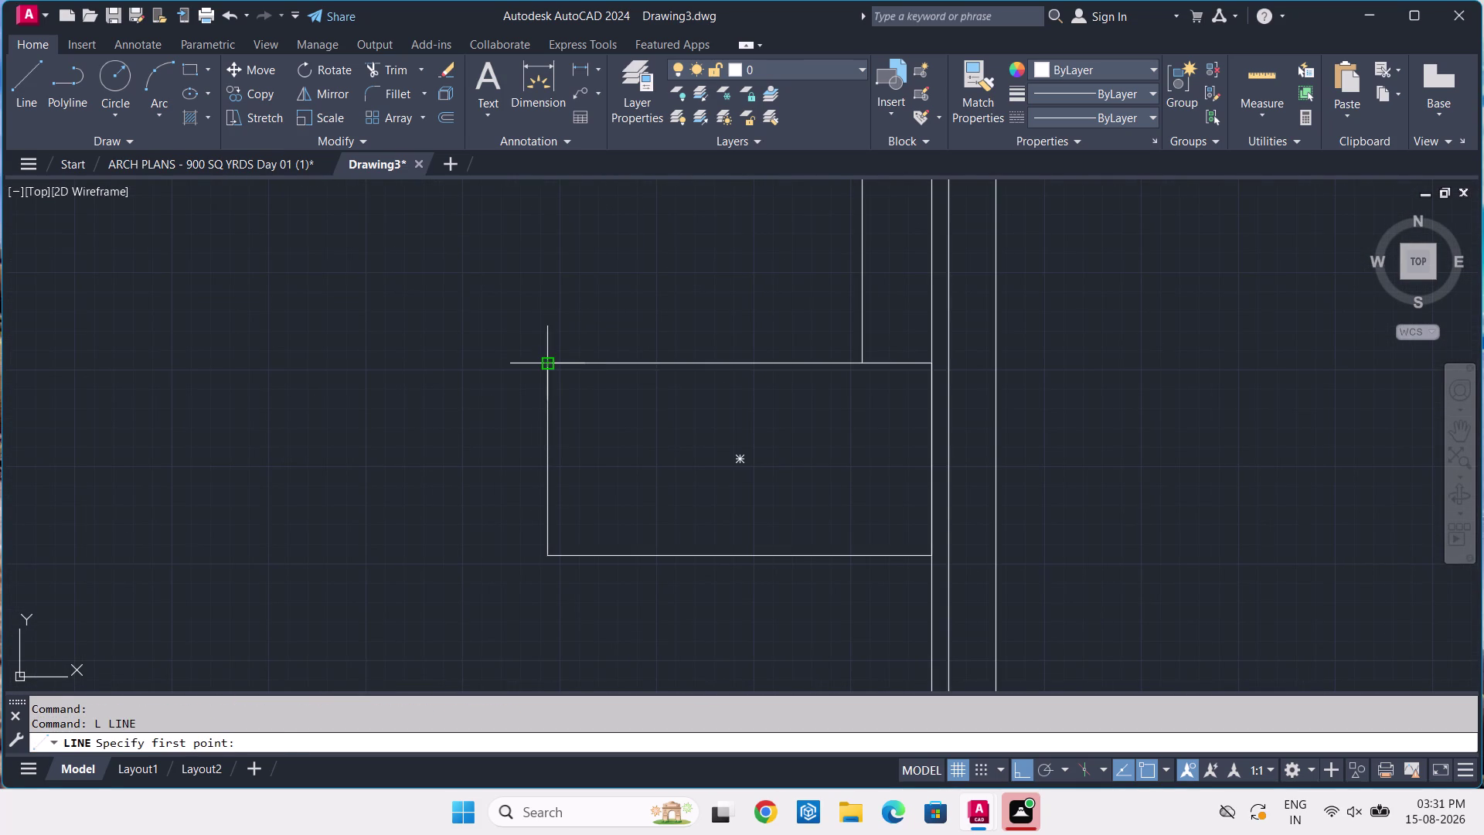
click(545, 364)
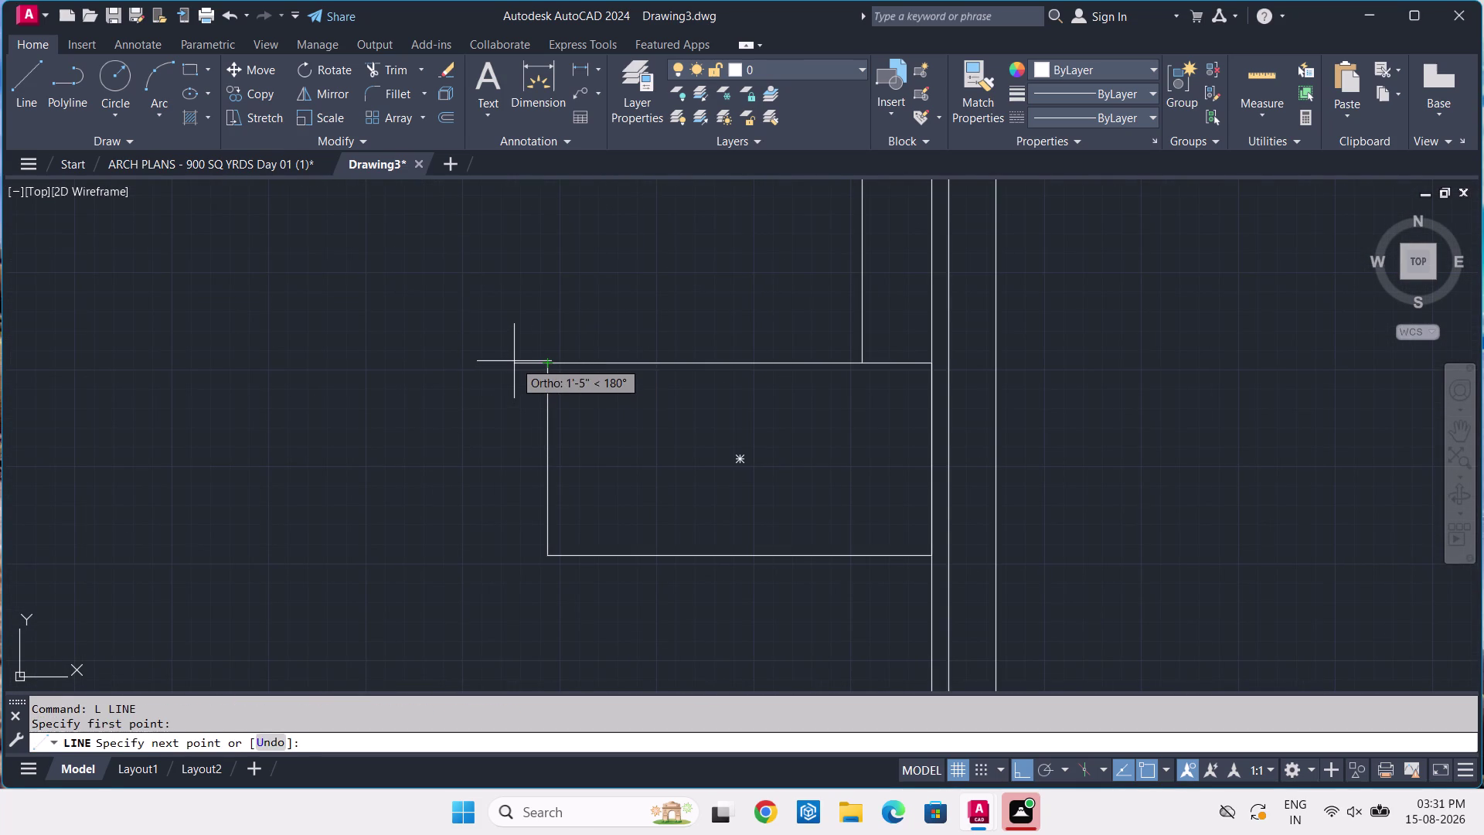
key(6)
key(Return)
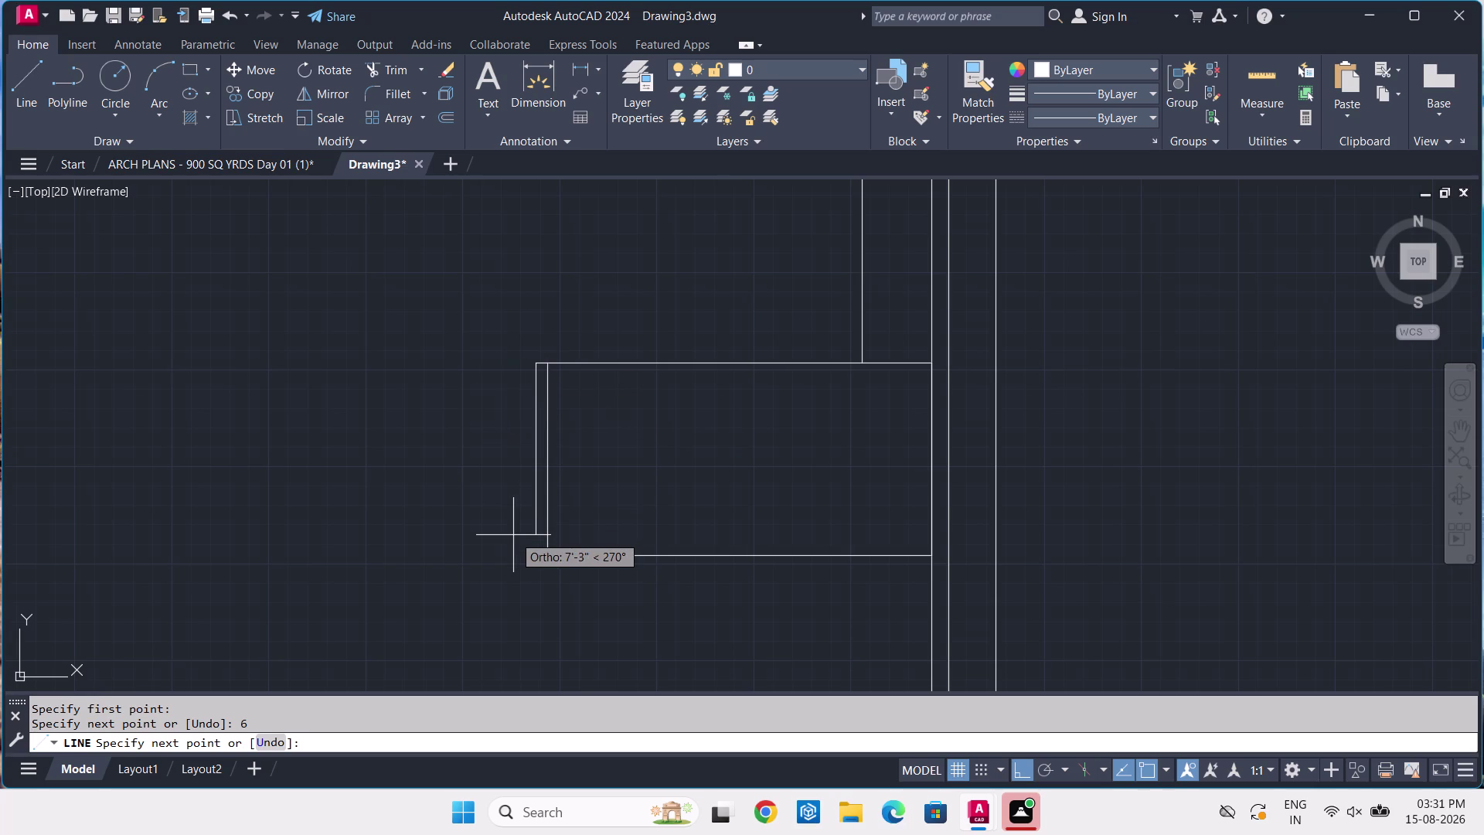
key(Return)
Draw a 9'-10½" drop from the bay's bottom-right corner with a segment running left.
text(L)
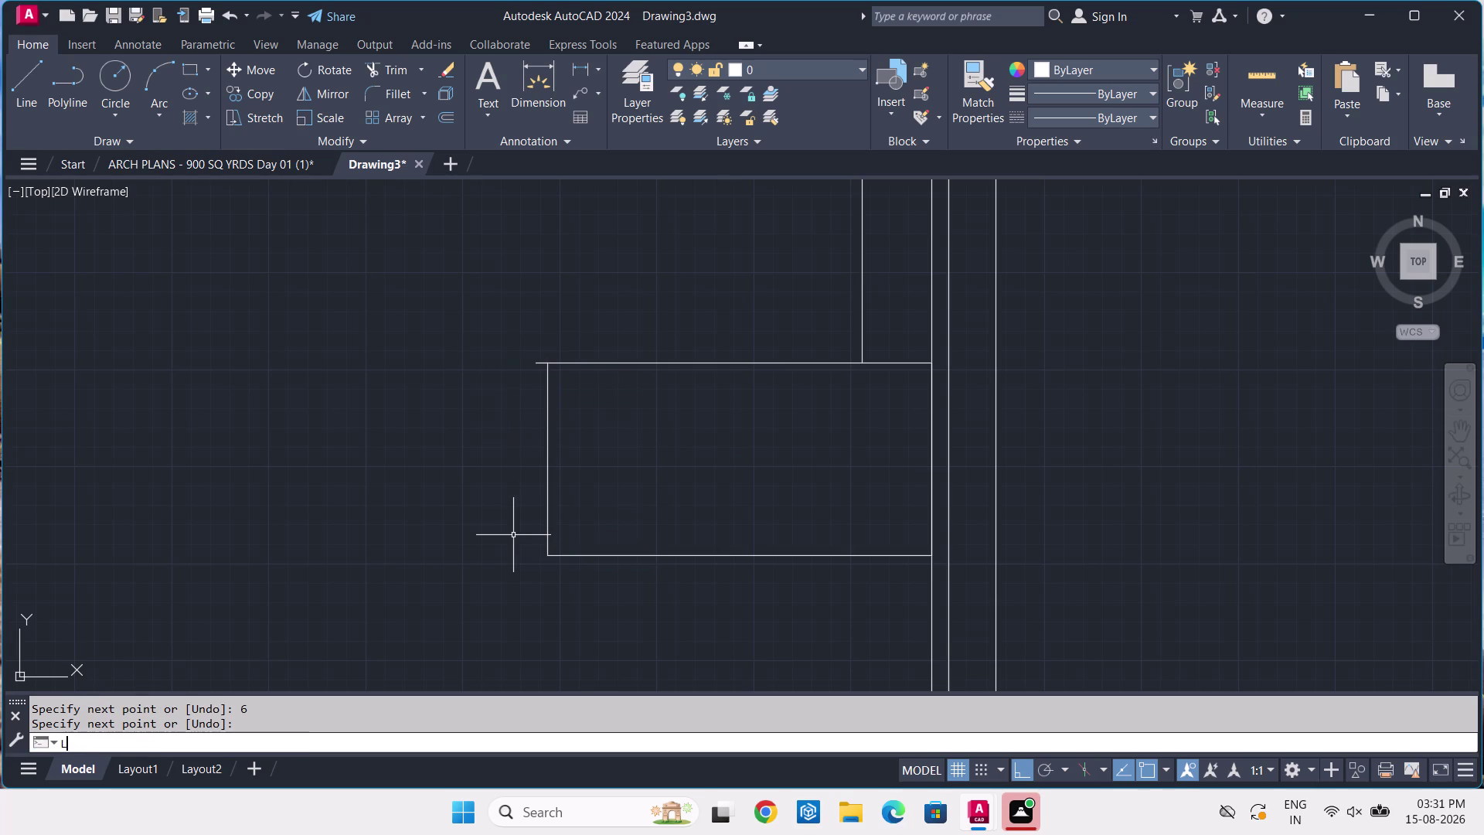
key(space)
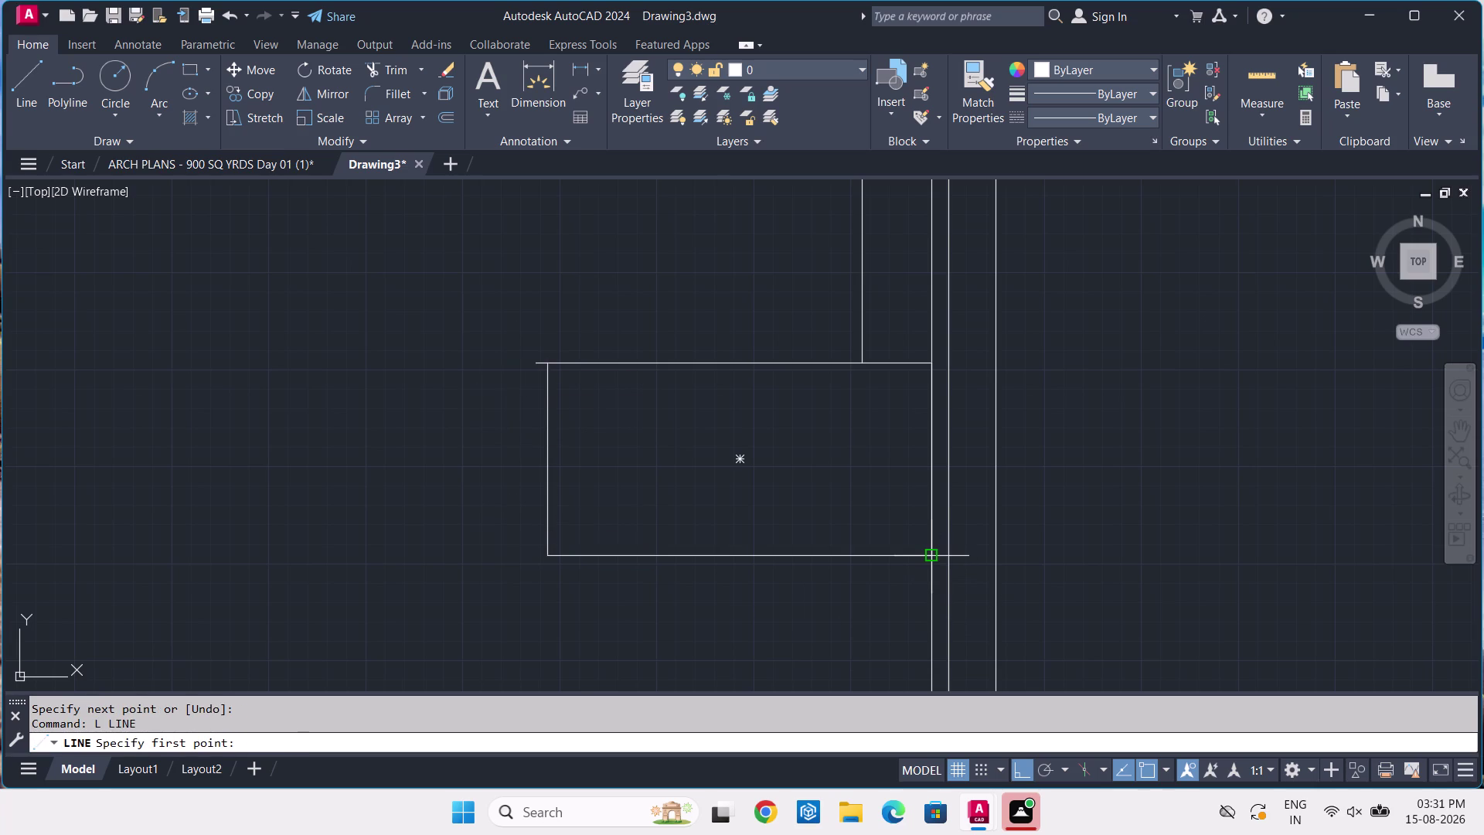
click(935, 550)
scroll(down, 3)
middle_drag(922, 625, 925, 416)
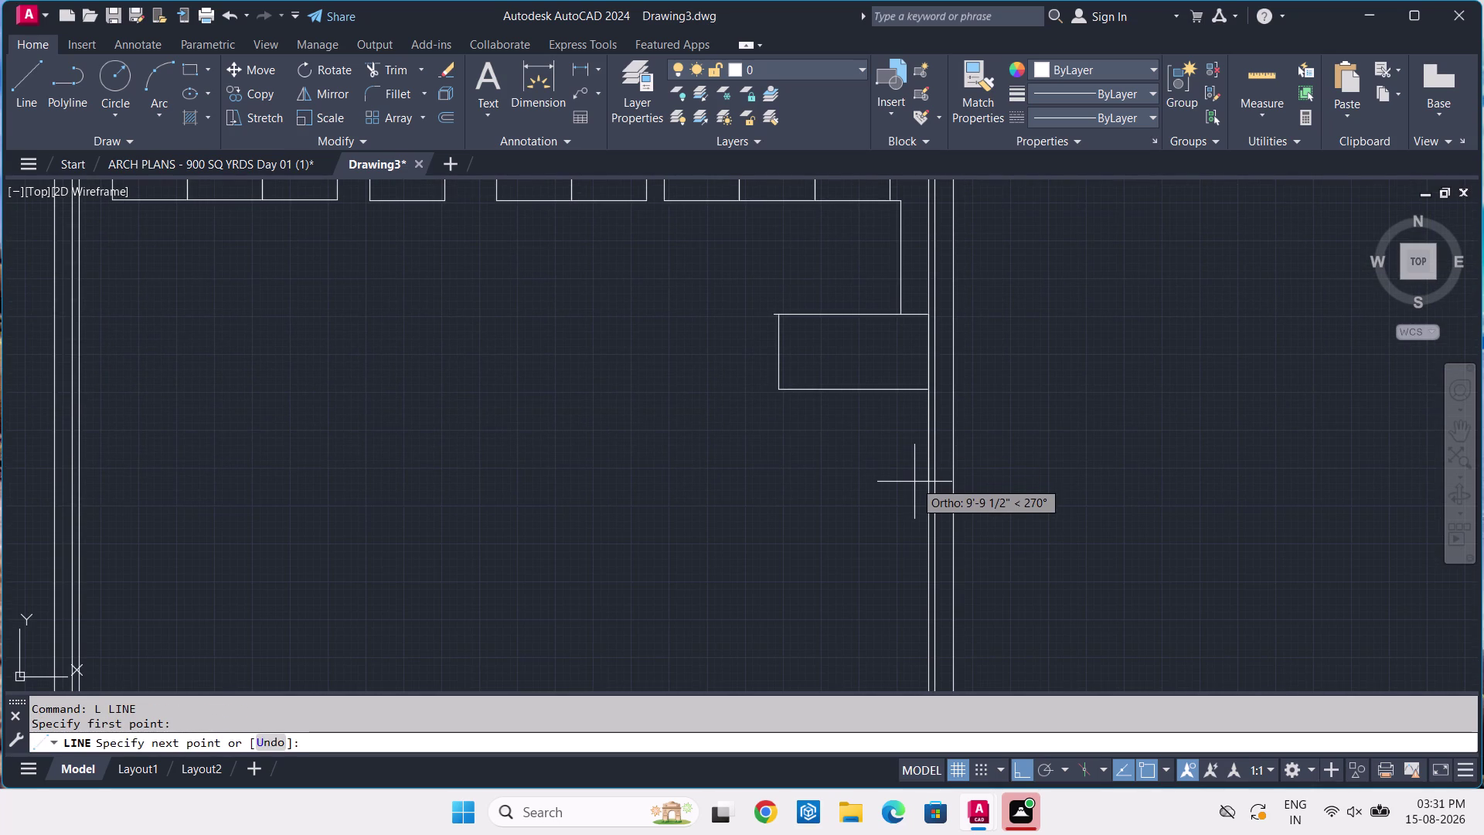
text(9'-)
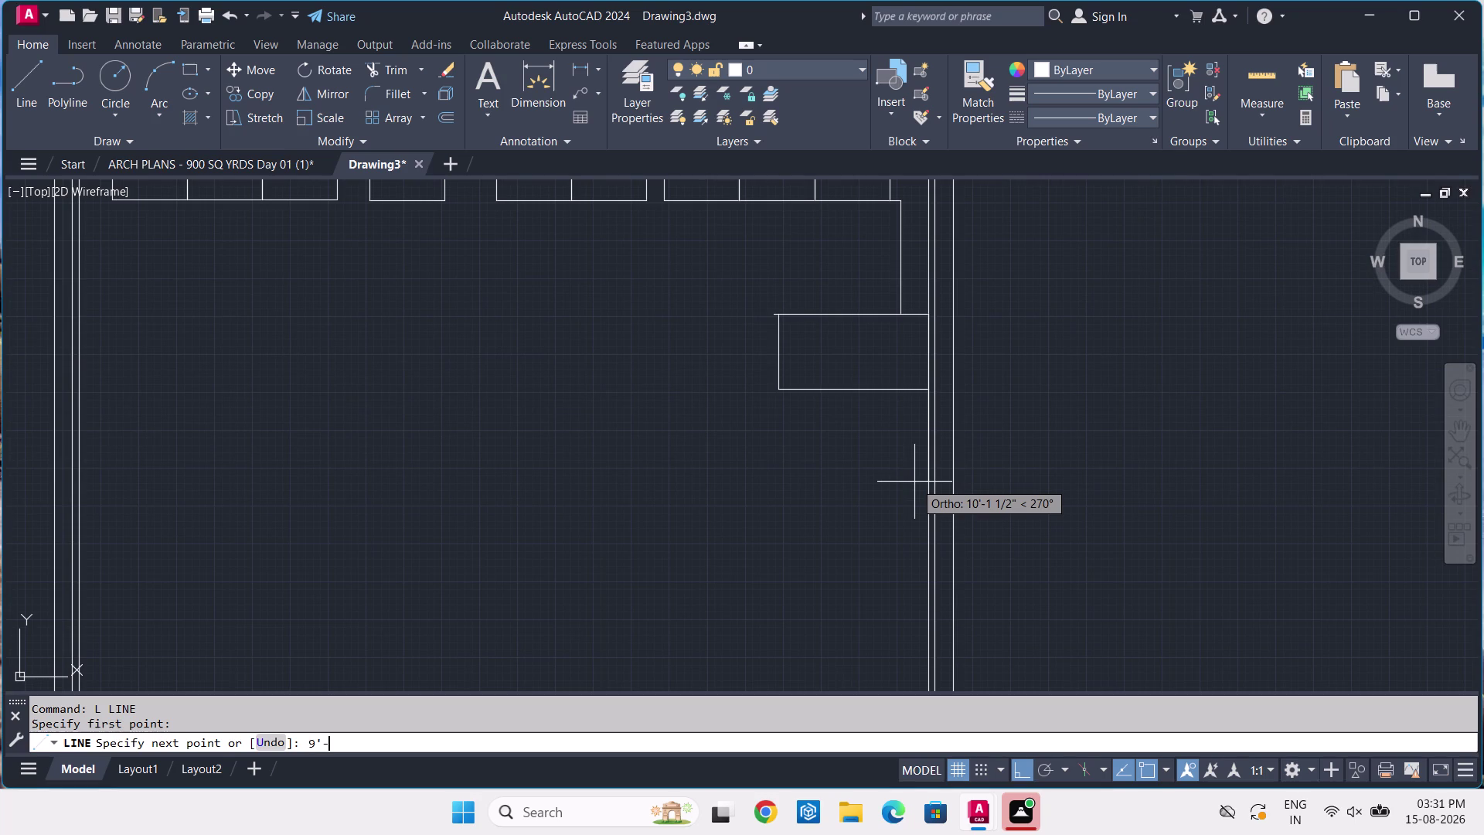
text(10.5)
key(Return)
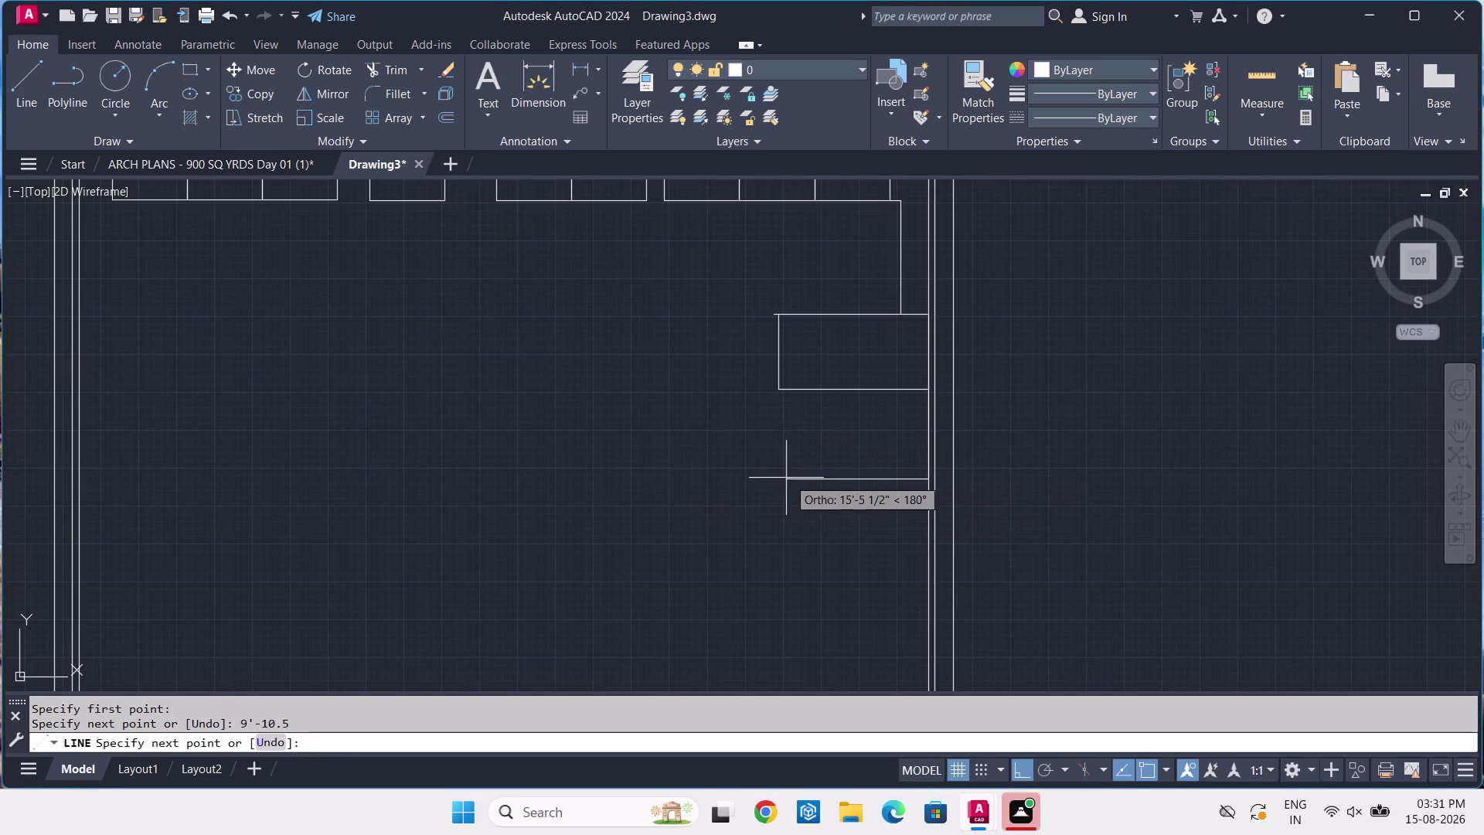
click(758, 468)
key(Return)
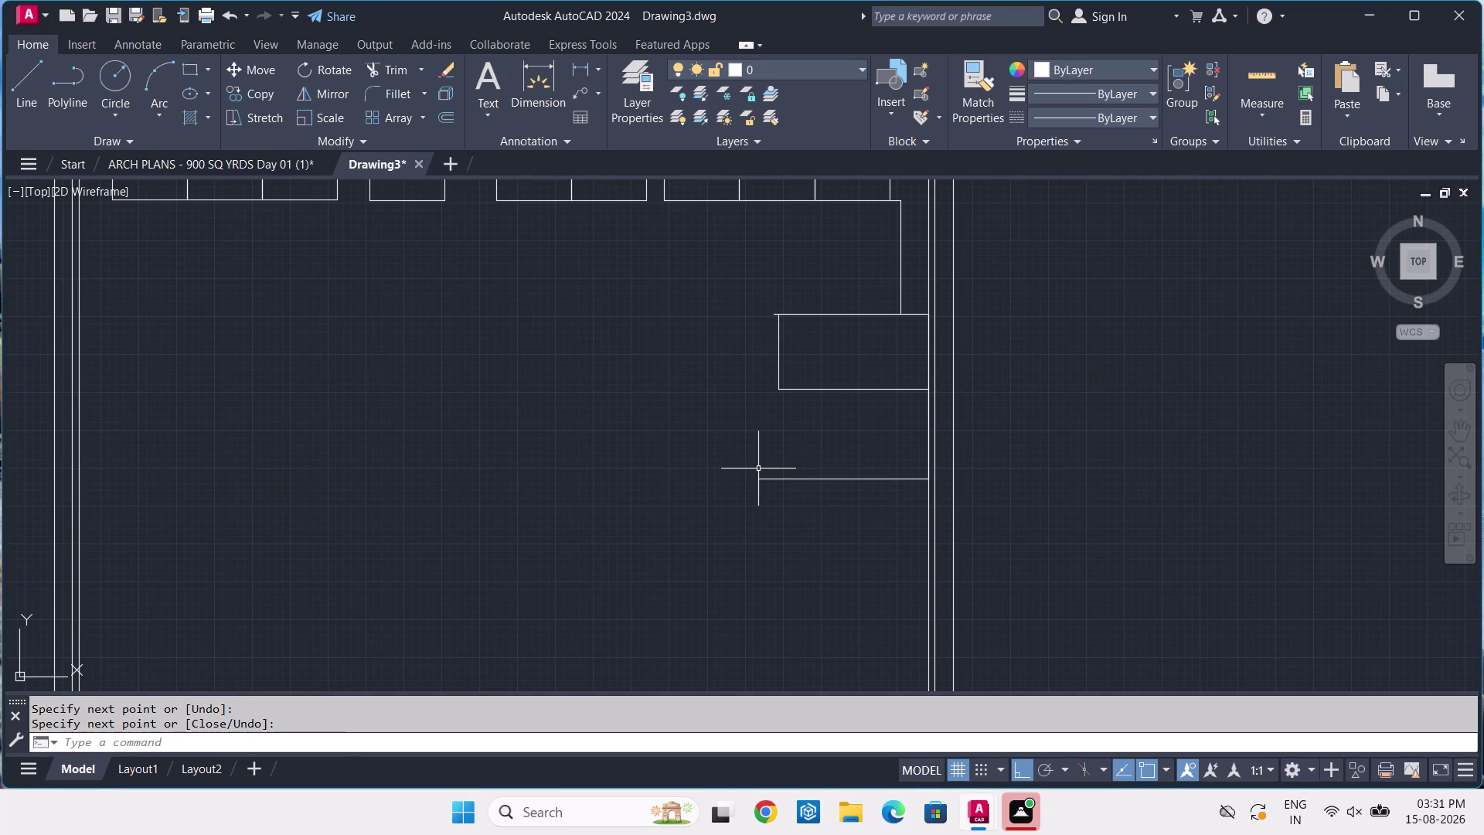
click(222, 171)
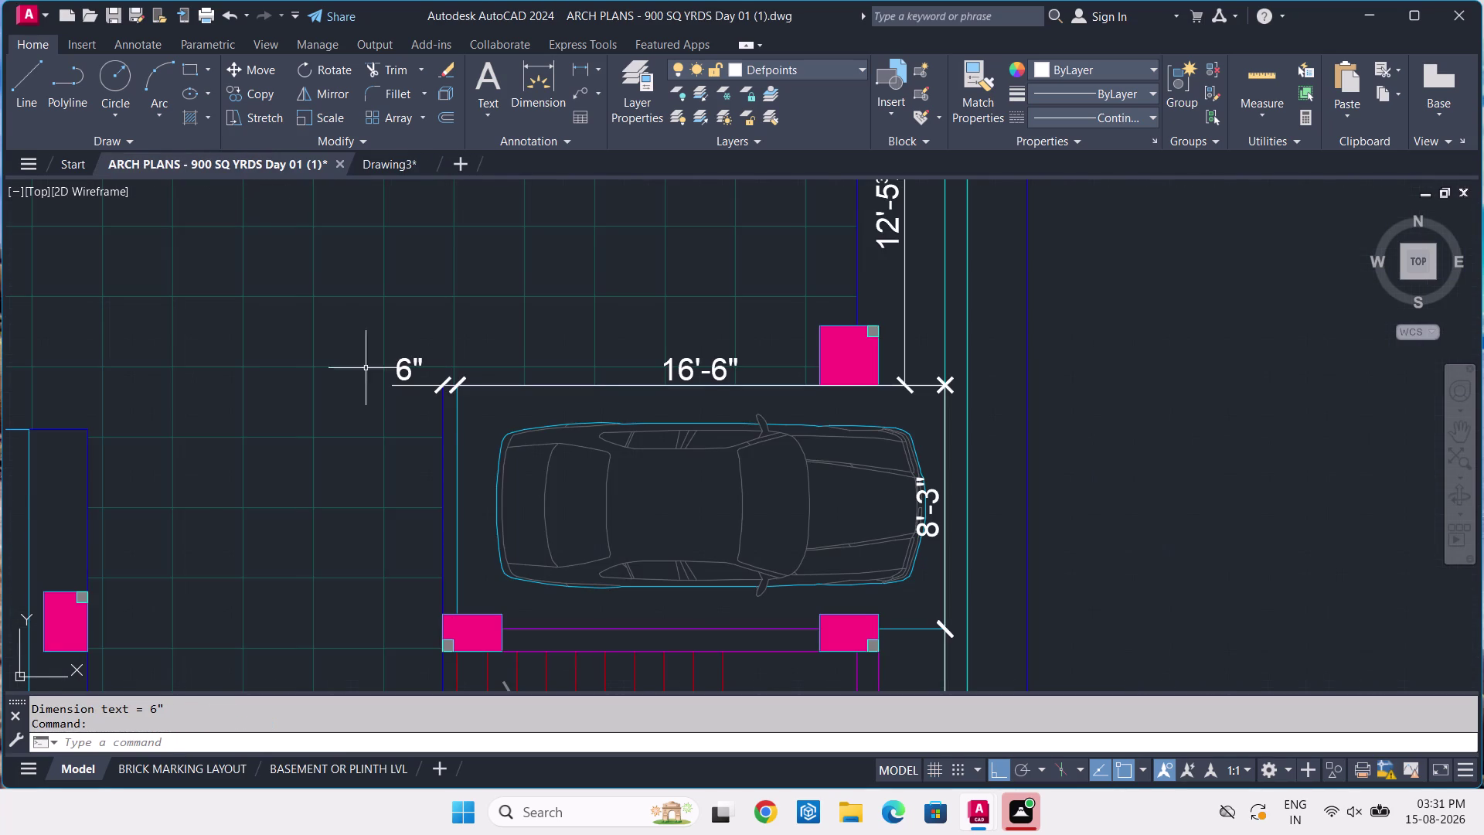
scroll(down, 3)
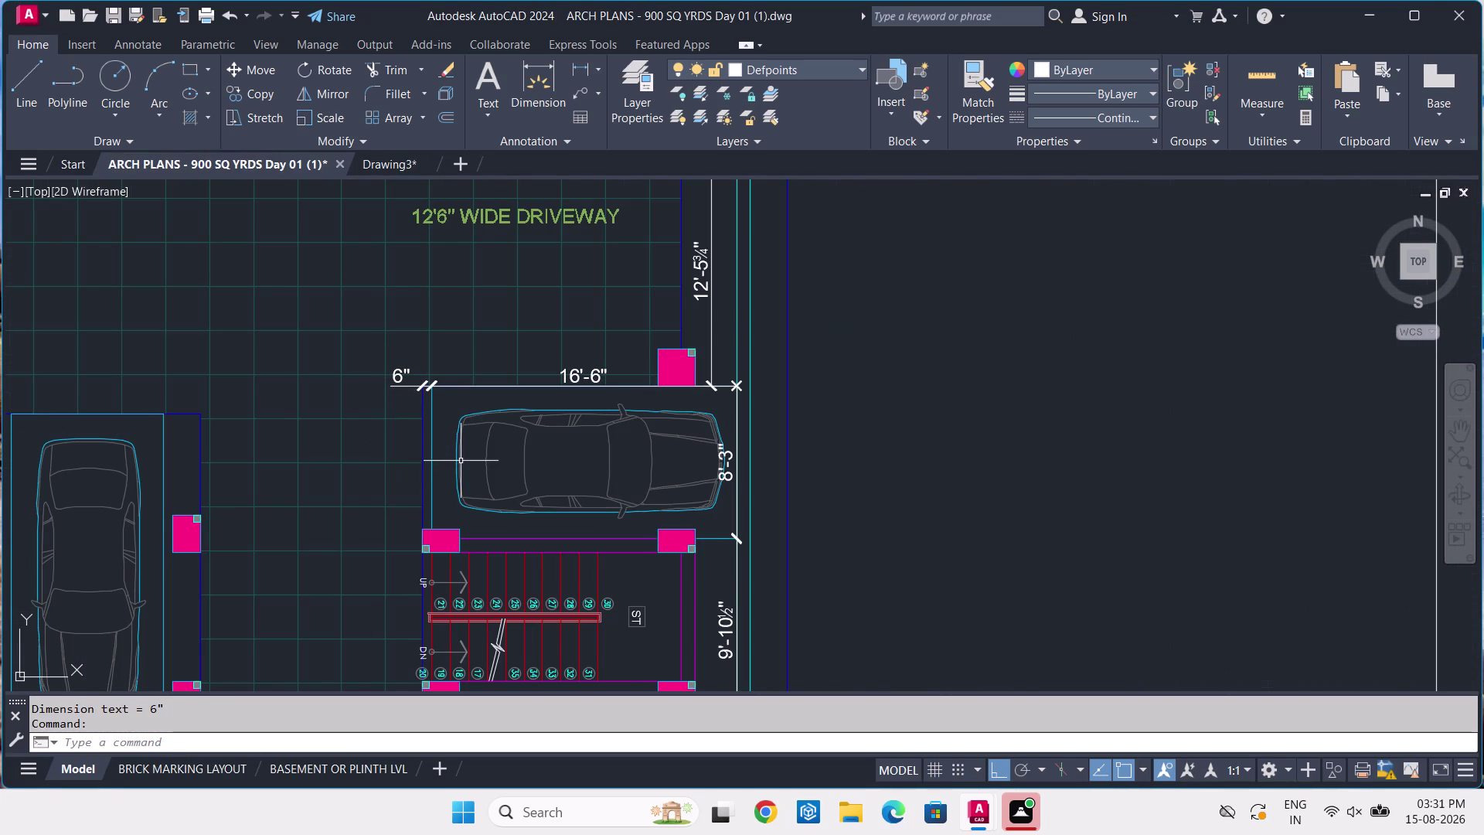
middle_drag(461, 460, 438, 370)
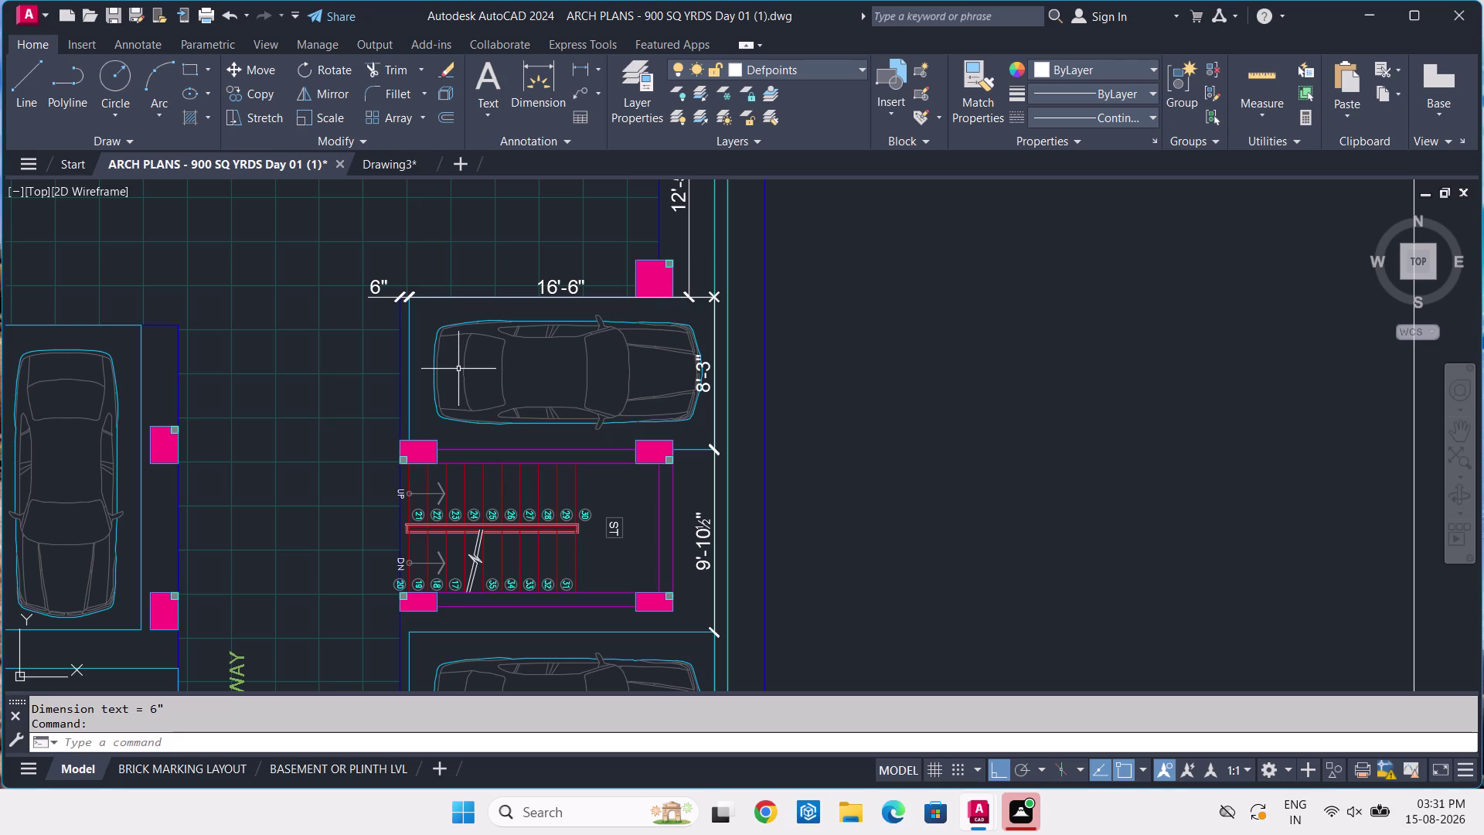
middle_drag(497, 426, 492, 277)
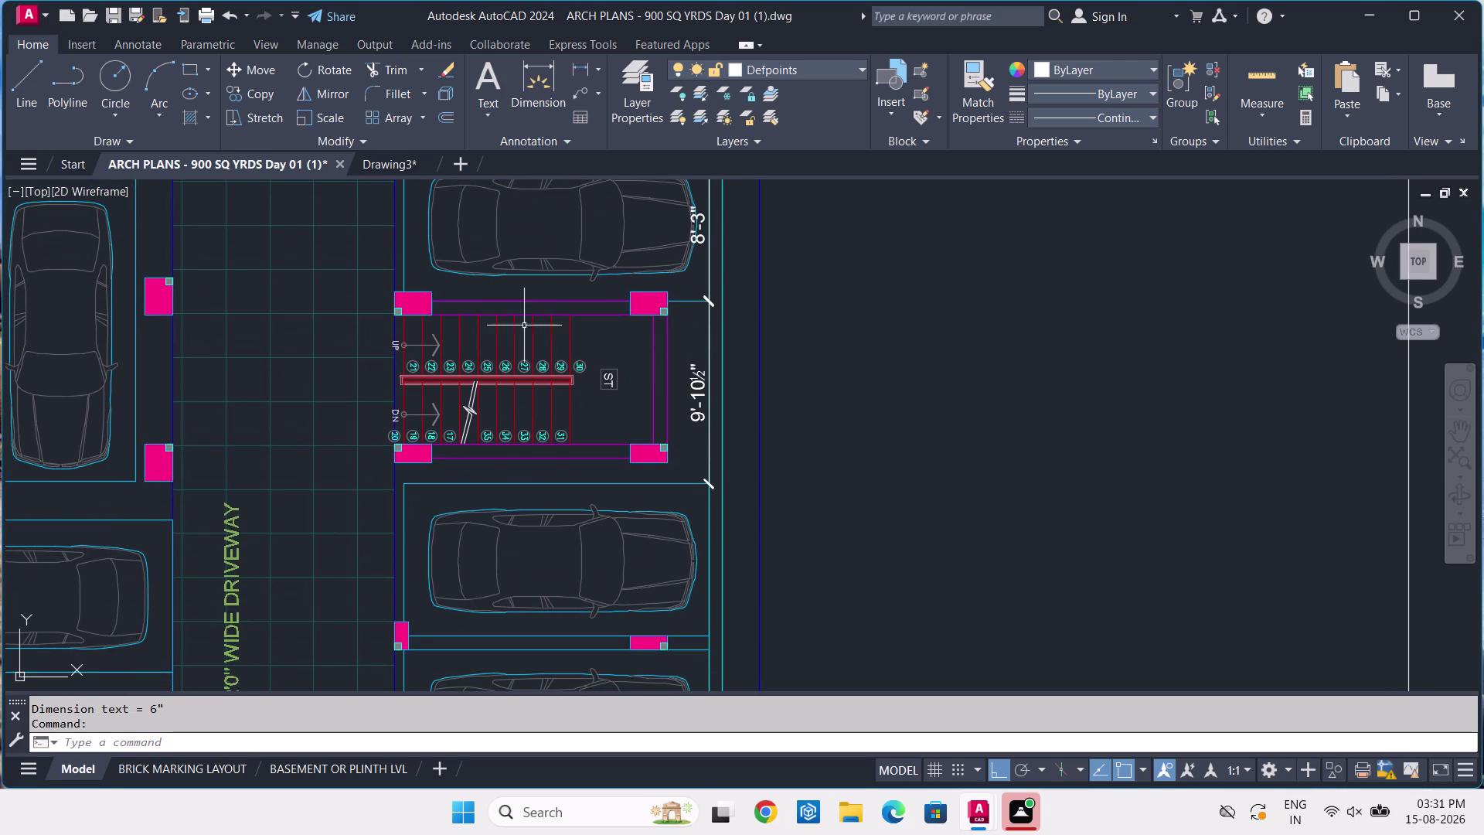
middle_drag(529, 355, 515, 305)
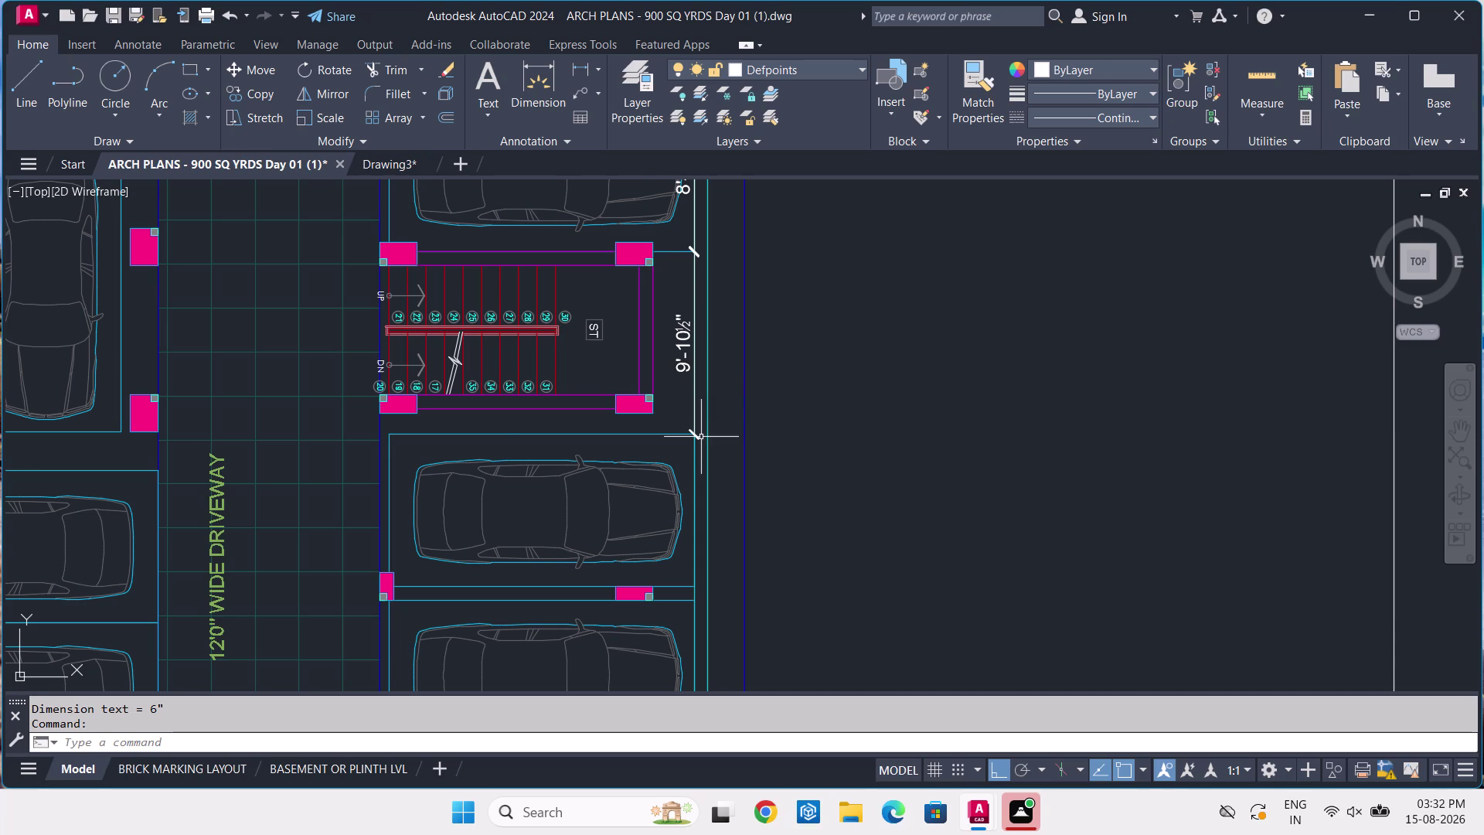
scroll(down, 3)
middle_drag(747, 482, 765, 371)
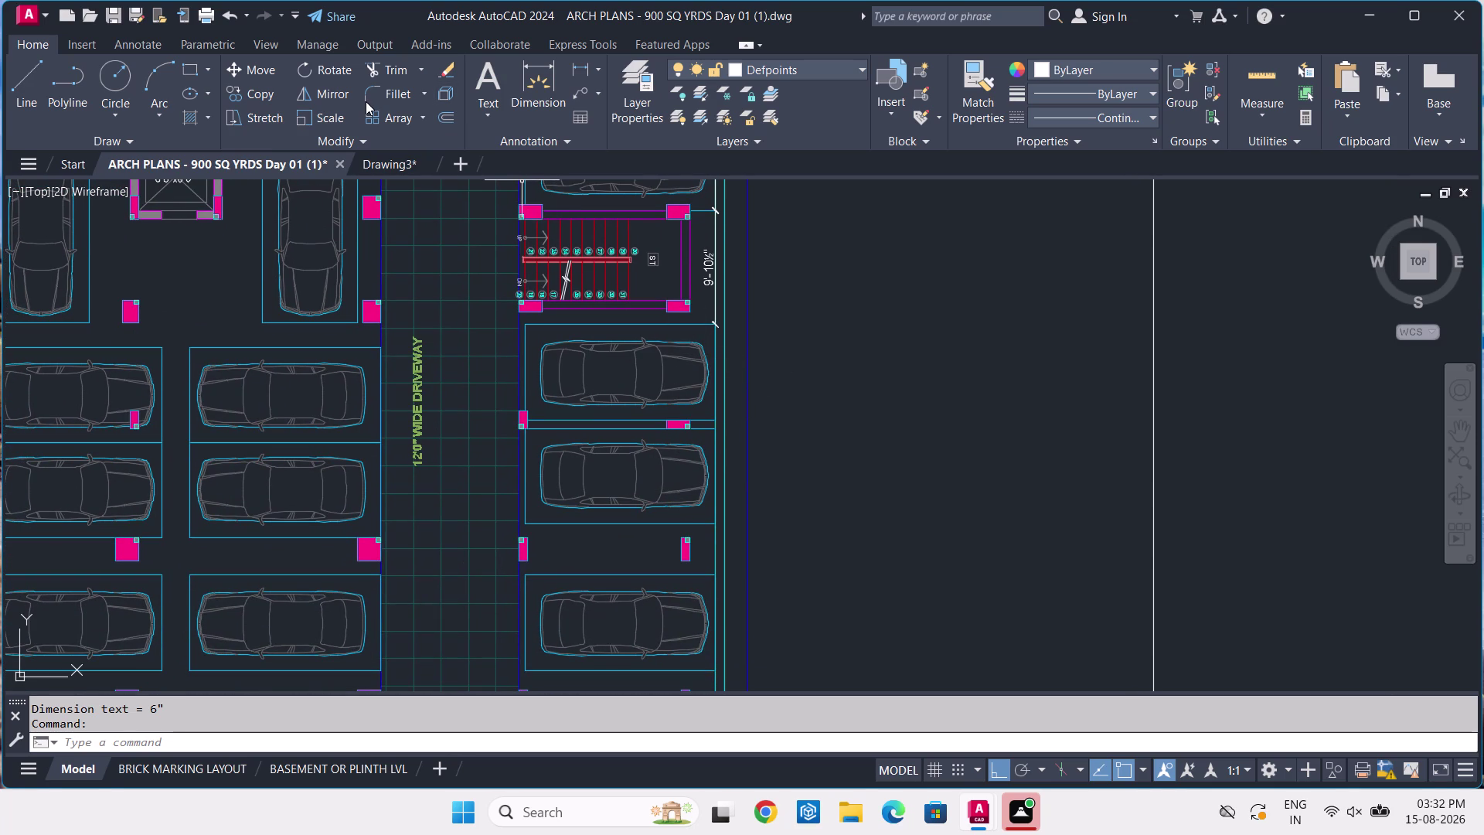
click(362, 162)
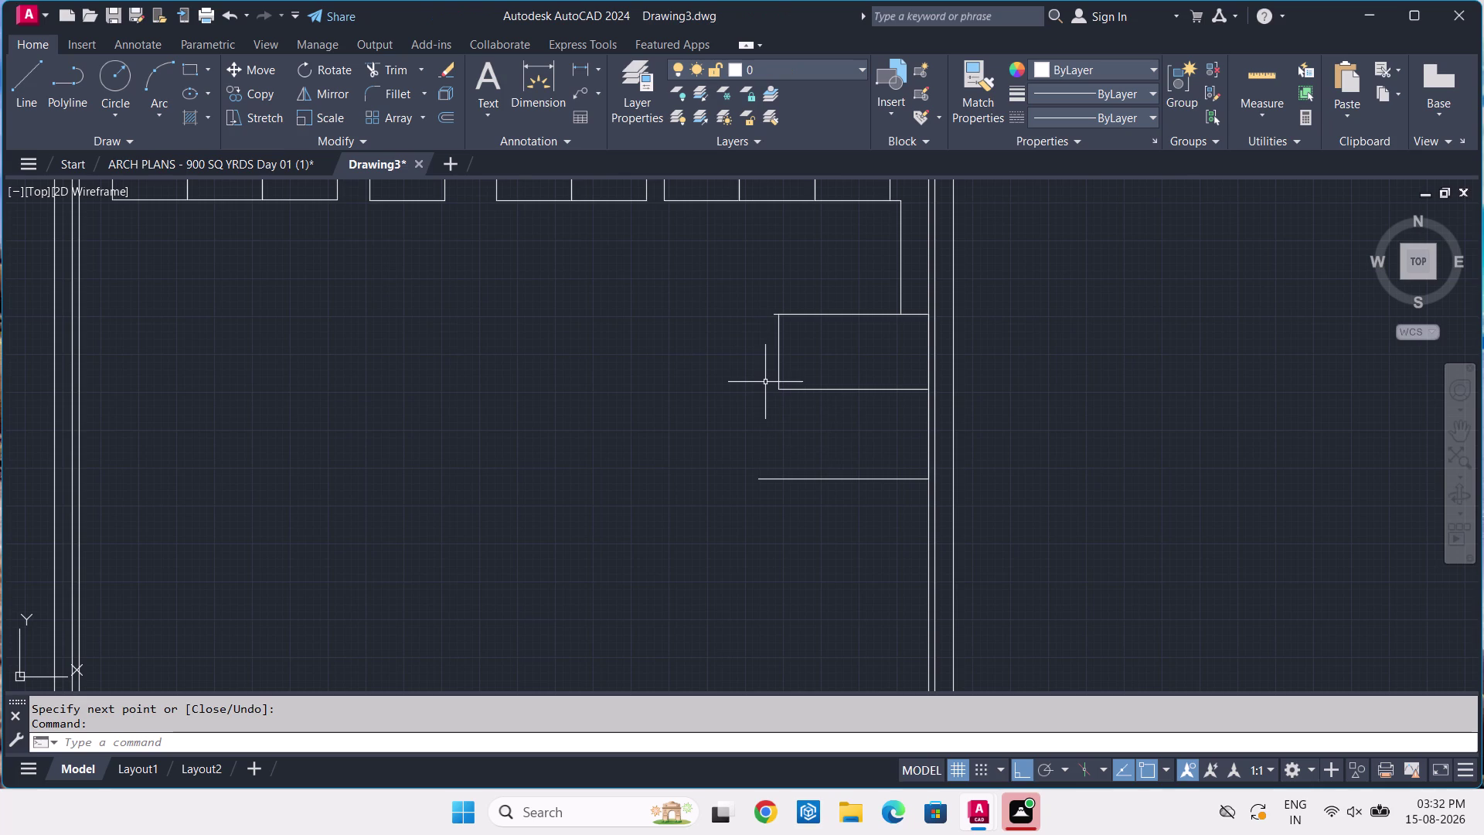
Try extending the bay's left edge downward, then cancel the failed extend.
text(EX)
key(space)
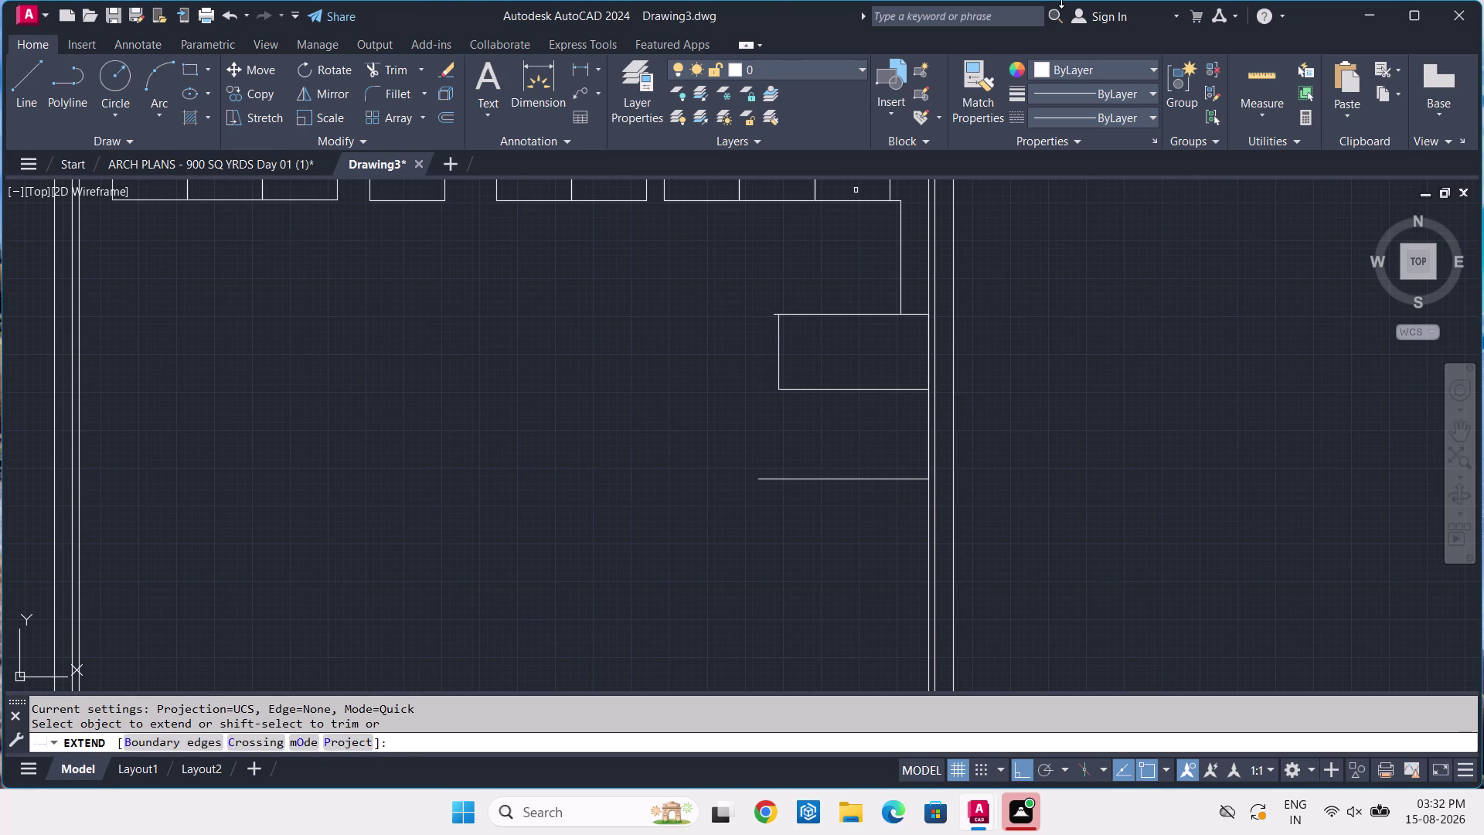
click(777, 374)
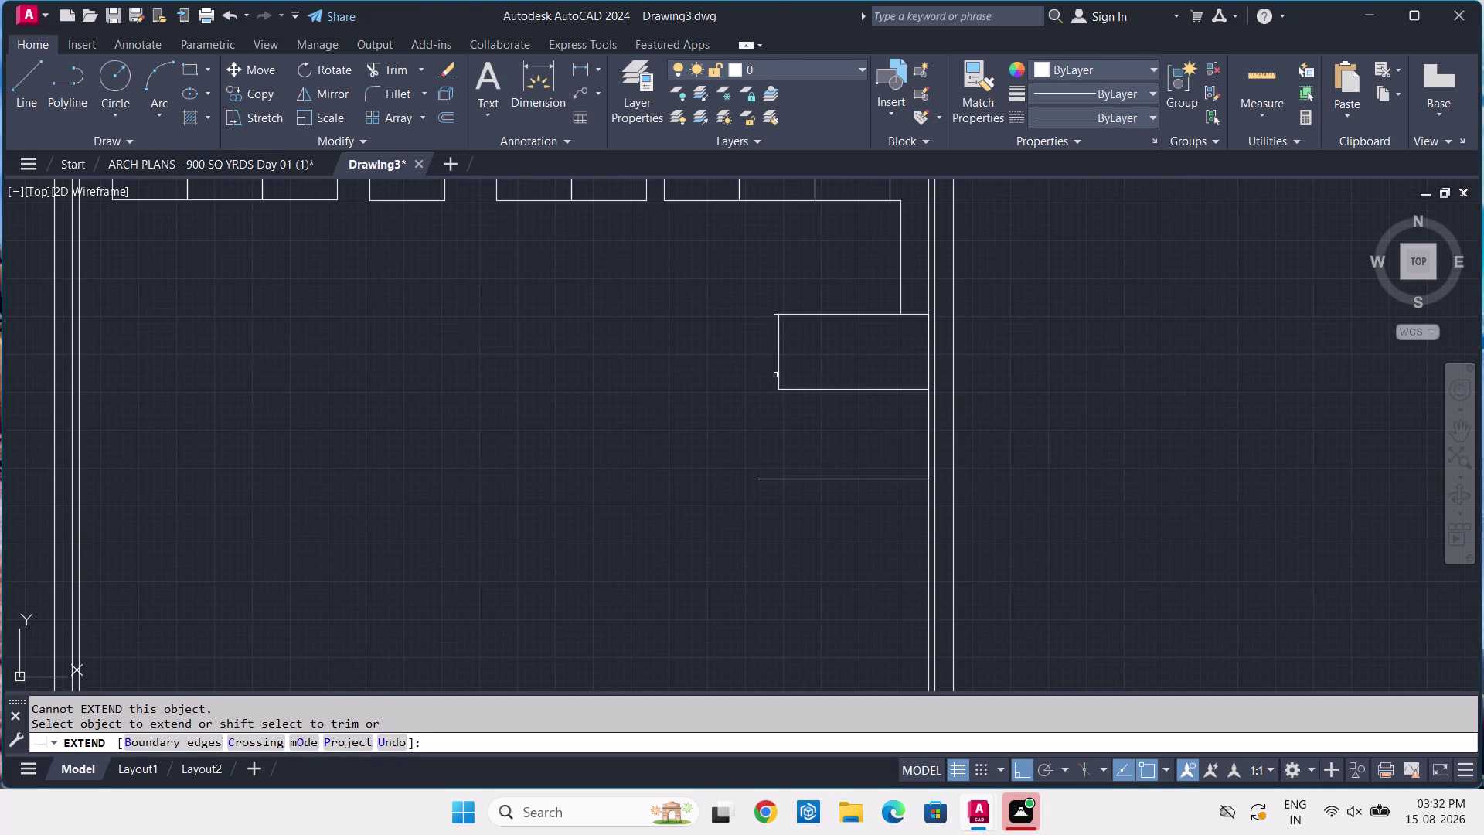
scroll(up, 3)
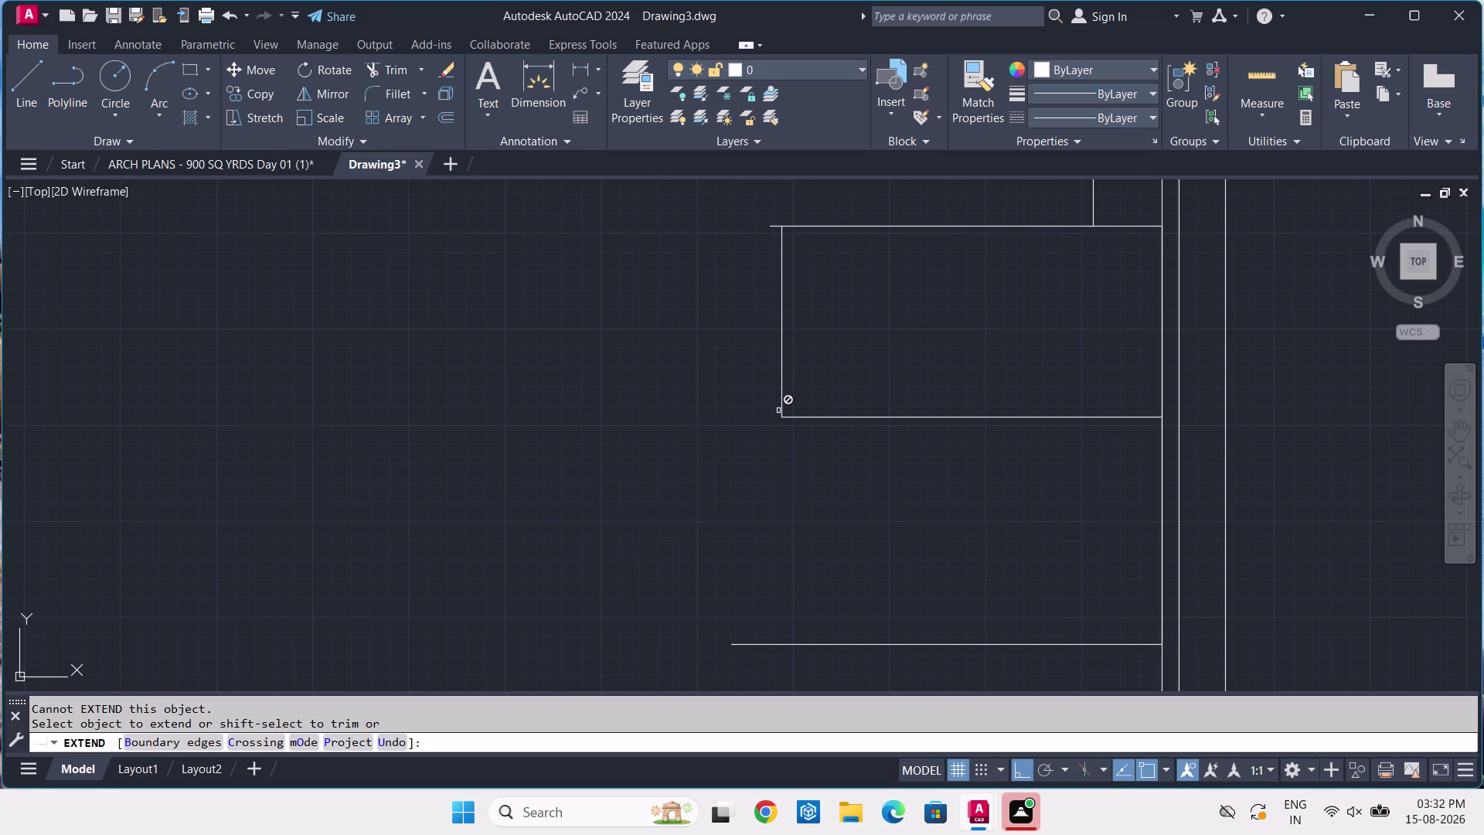
click(778, 411)
scroll(up, 3)
scroll(up, 3)
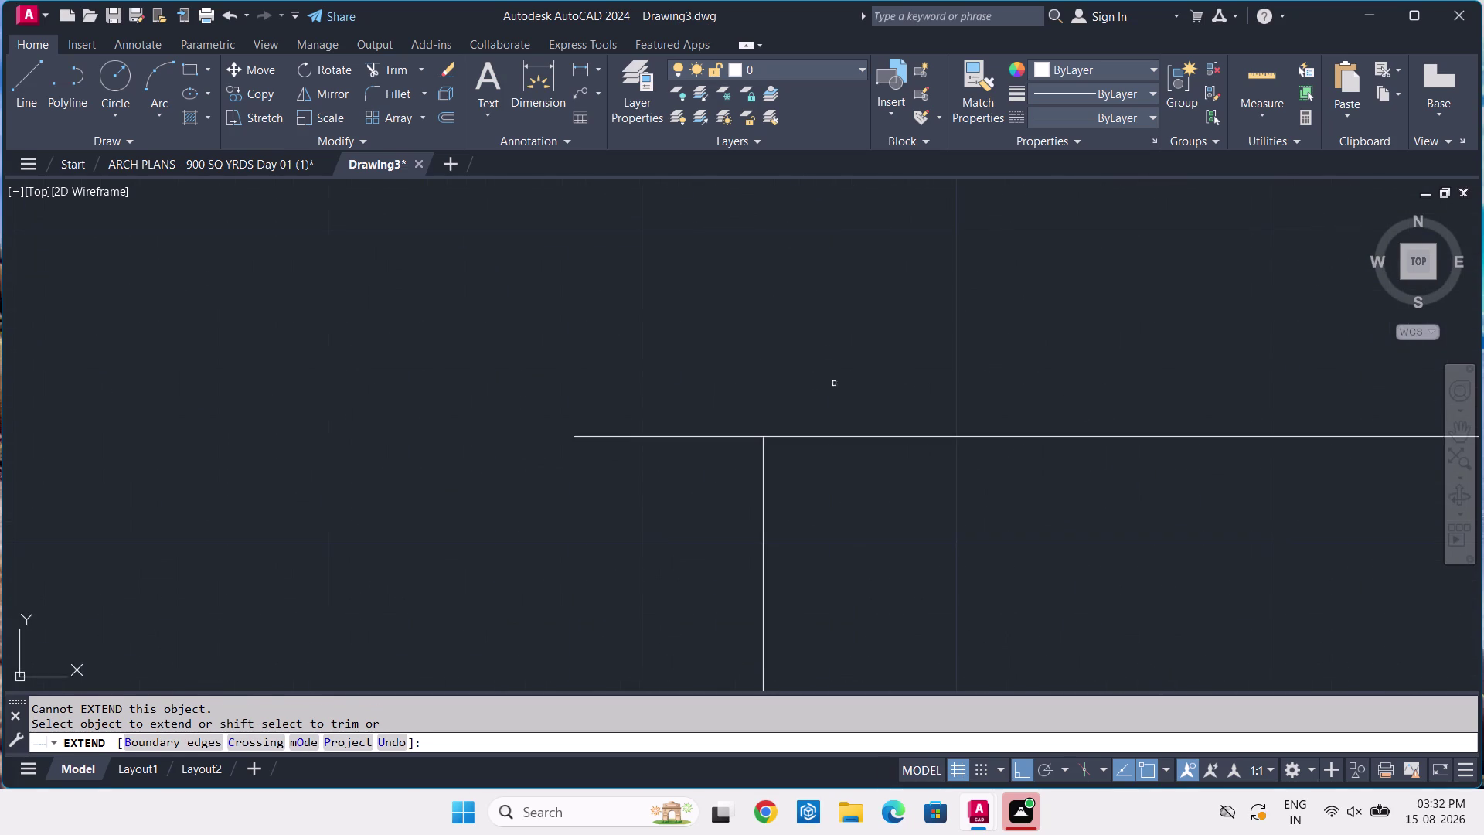
scroll(down, 3)
scroll(up, 3)
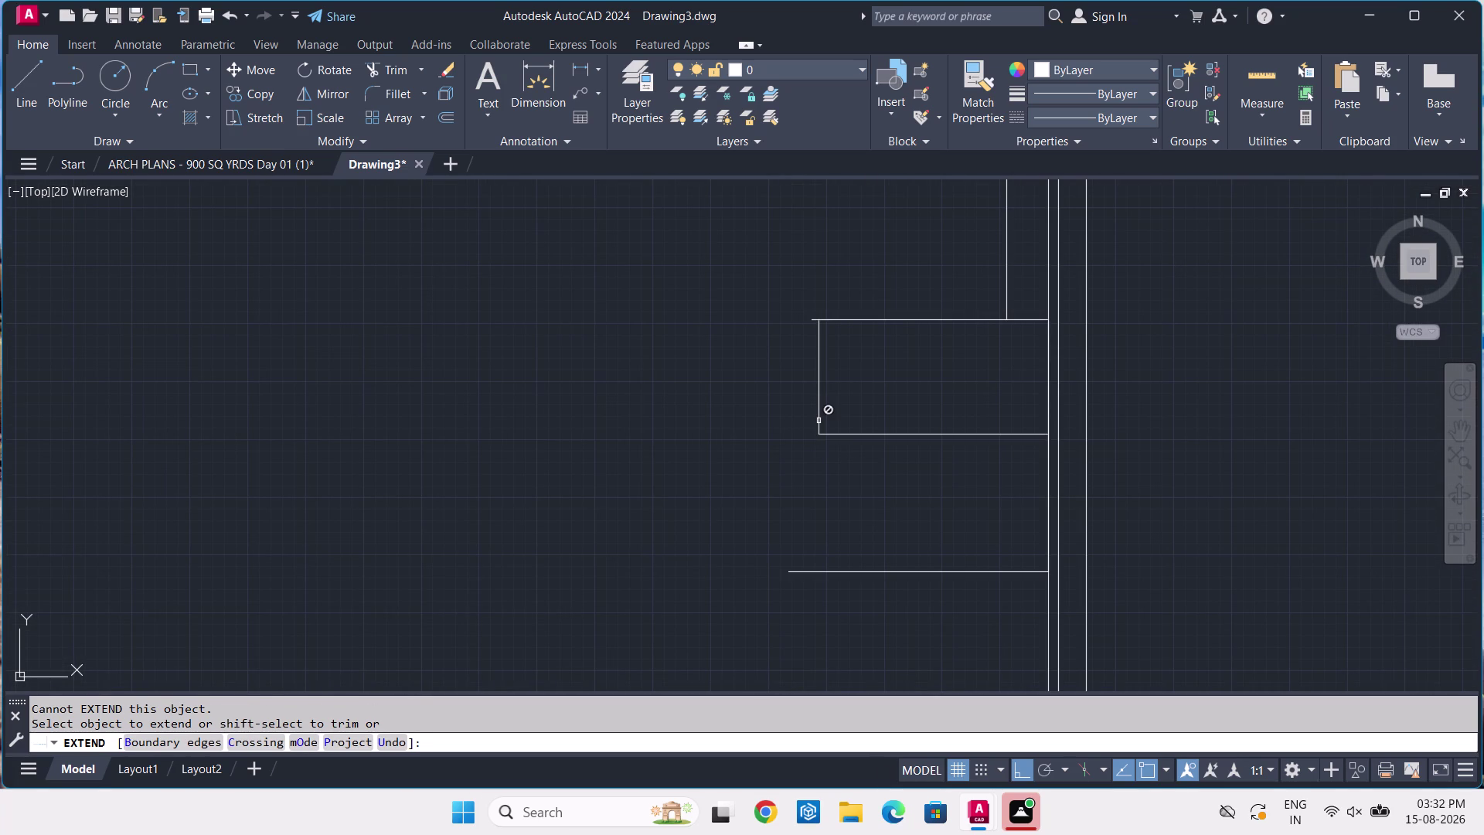
key(Escape)
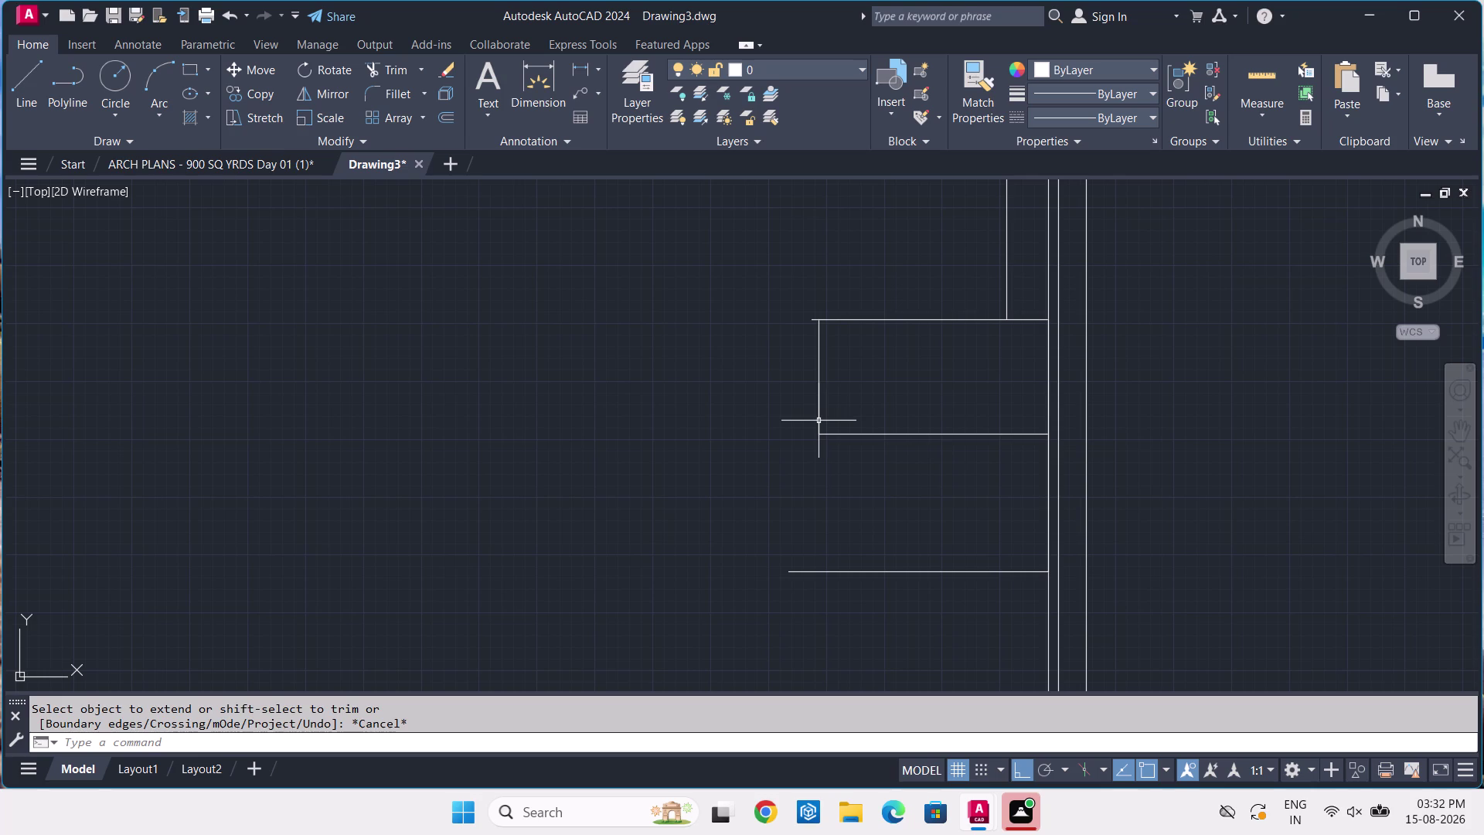
Draw the bay's left edge down to the lower line and trim that line's overhang.
text(L)
key(space)
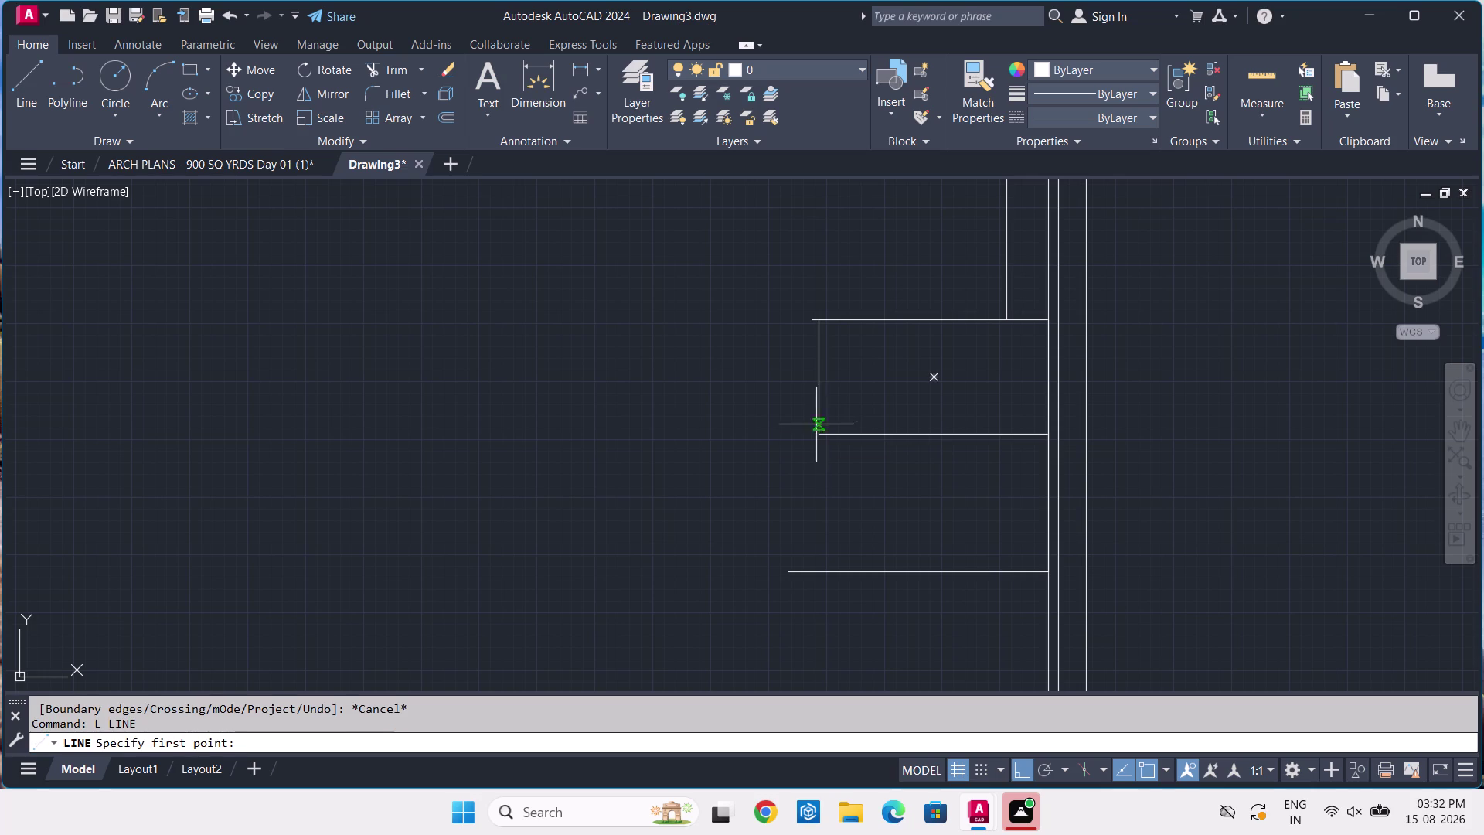
click(817, 433)
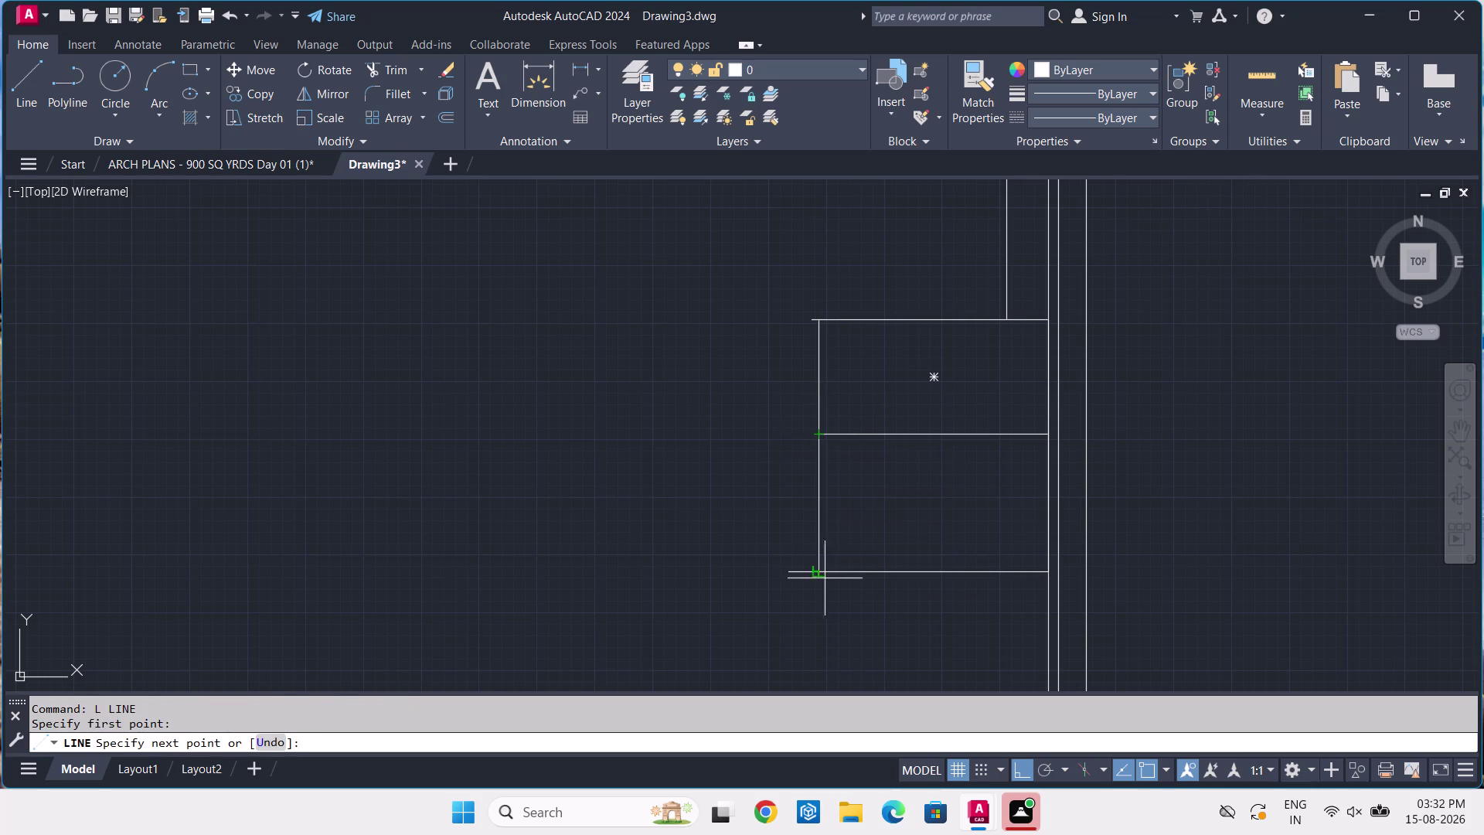
click(823, 572)
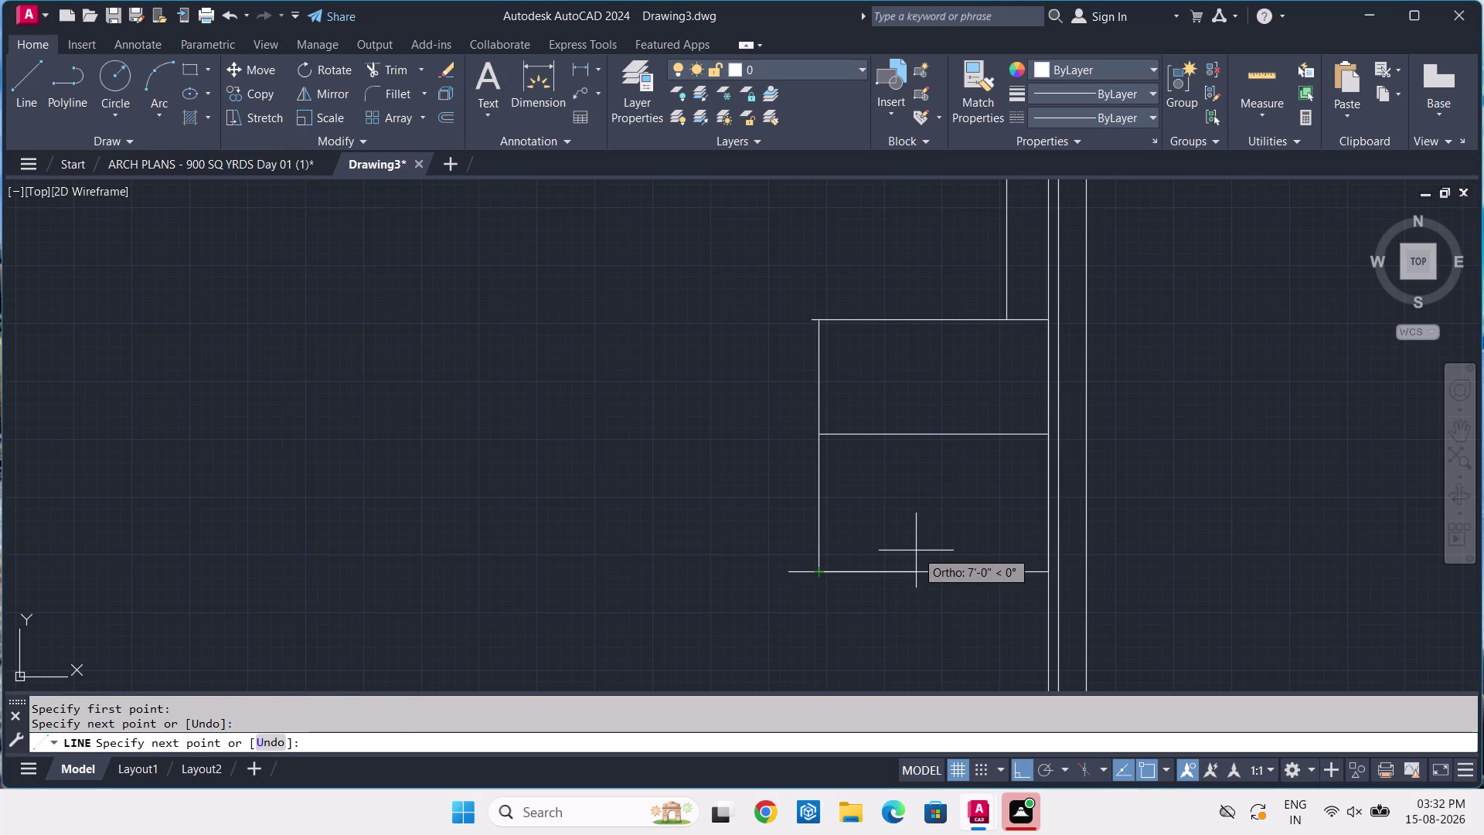
key(Return)
text(TR)
key(space)
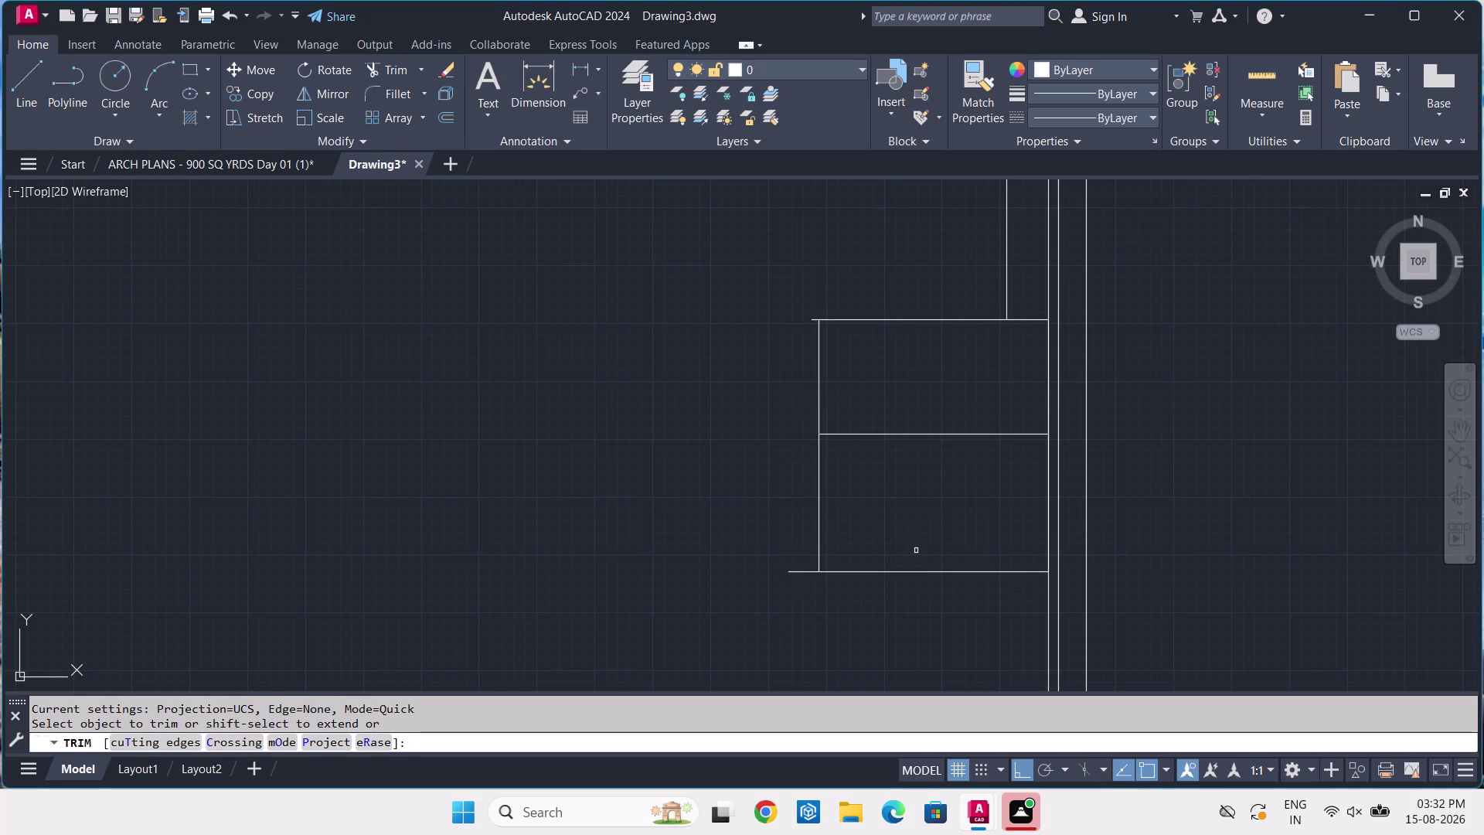
click(795, 570)
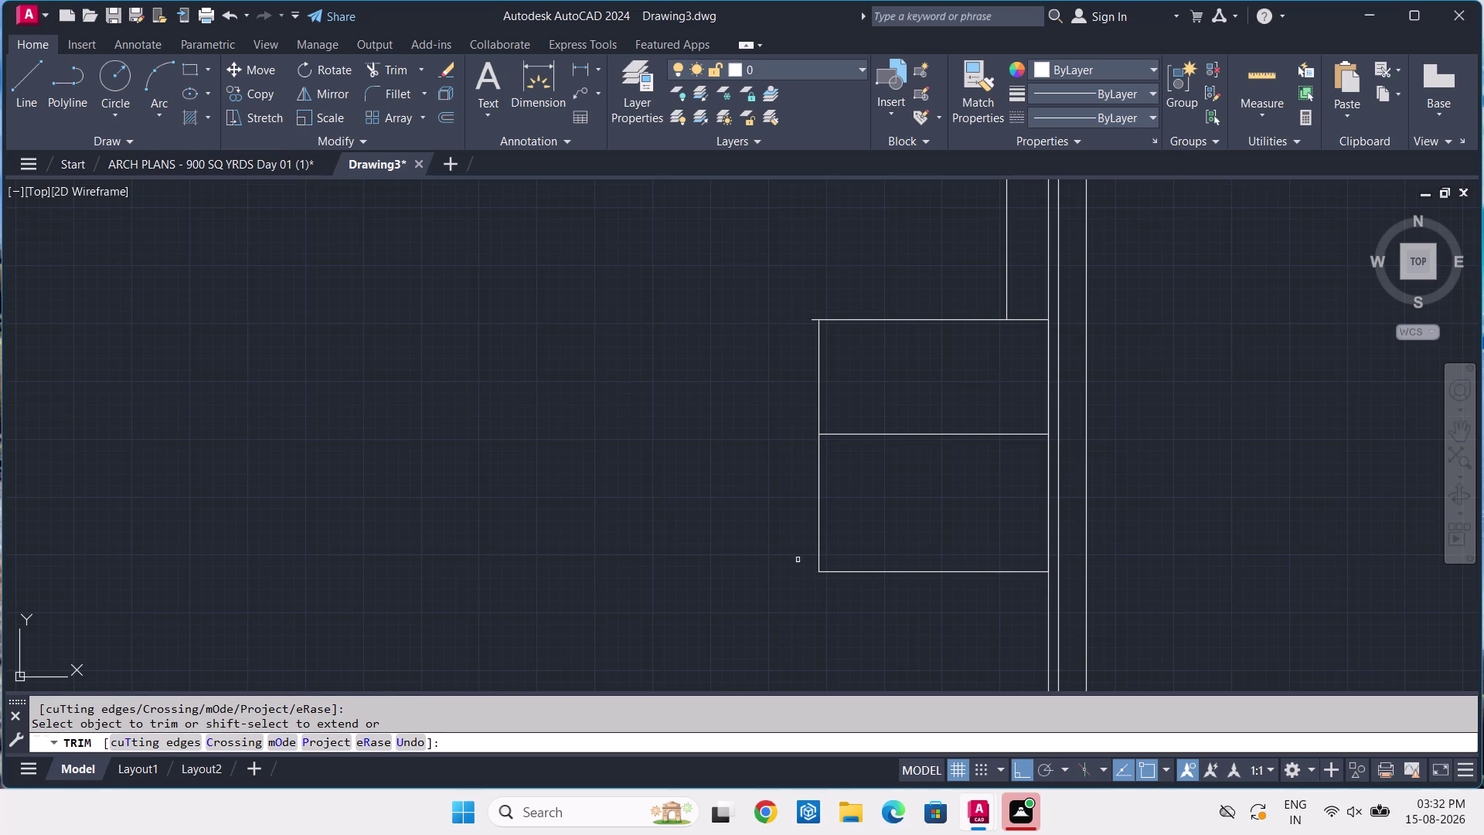
key(Return)
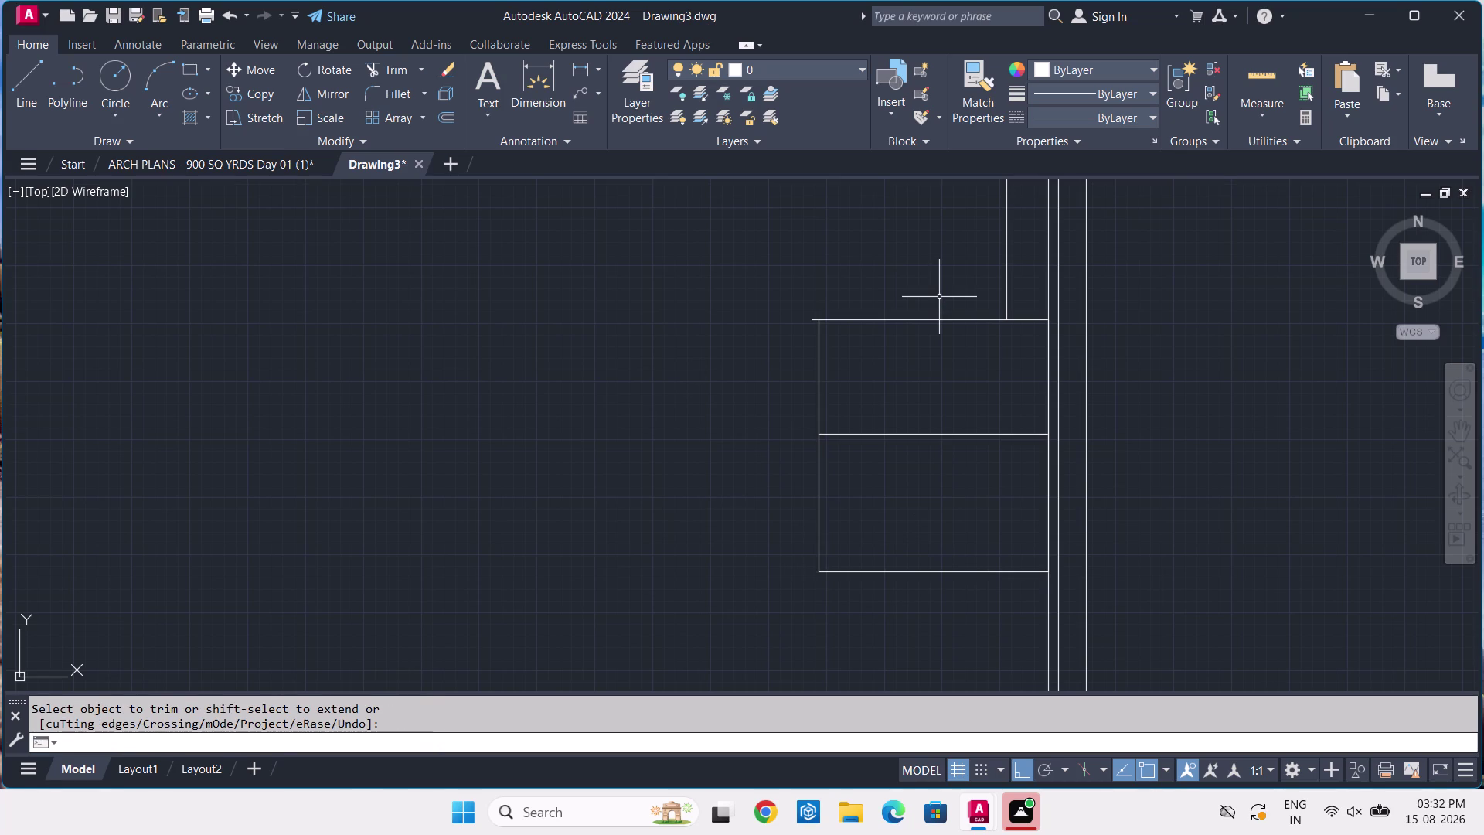
Window-select the upper parking-bay rectangle by the right wall.
click(940, 297)
click(945, 341)
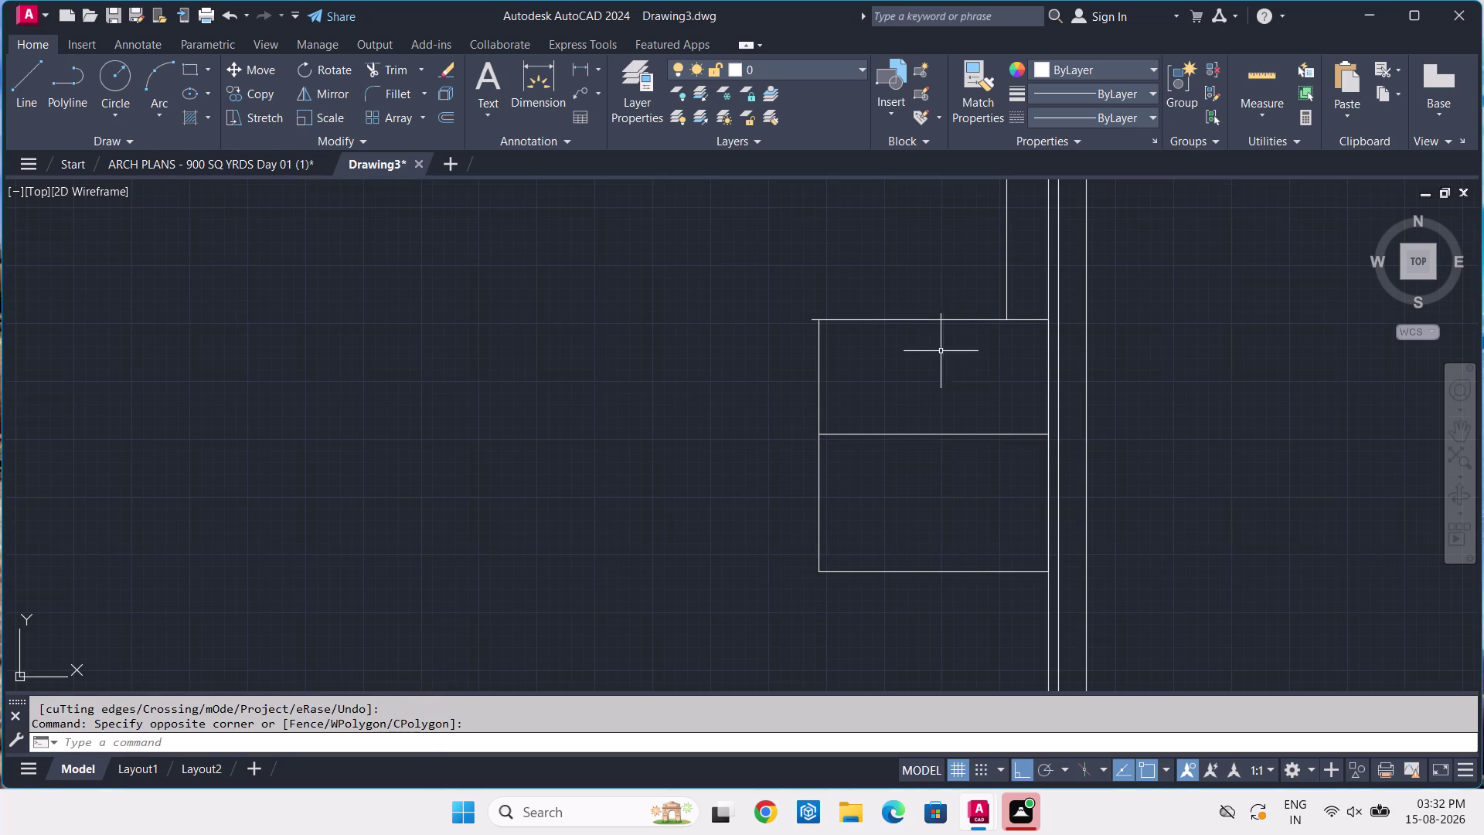
click(976, 304)
click(949, 338)
Start copying the selected bay with CO, then cancel the attempt.
text(C)
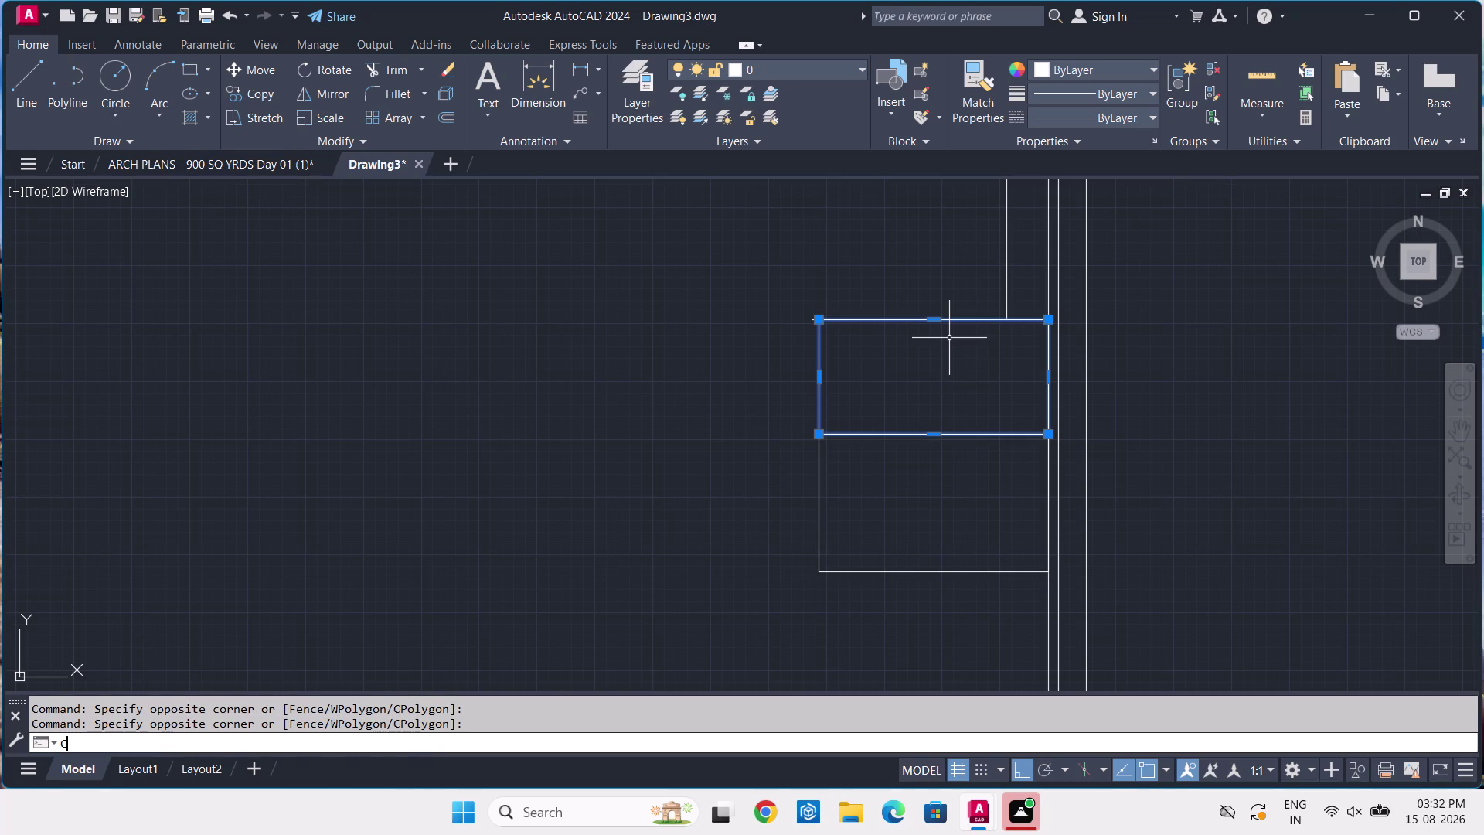
text(O)
key(space)
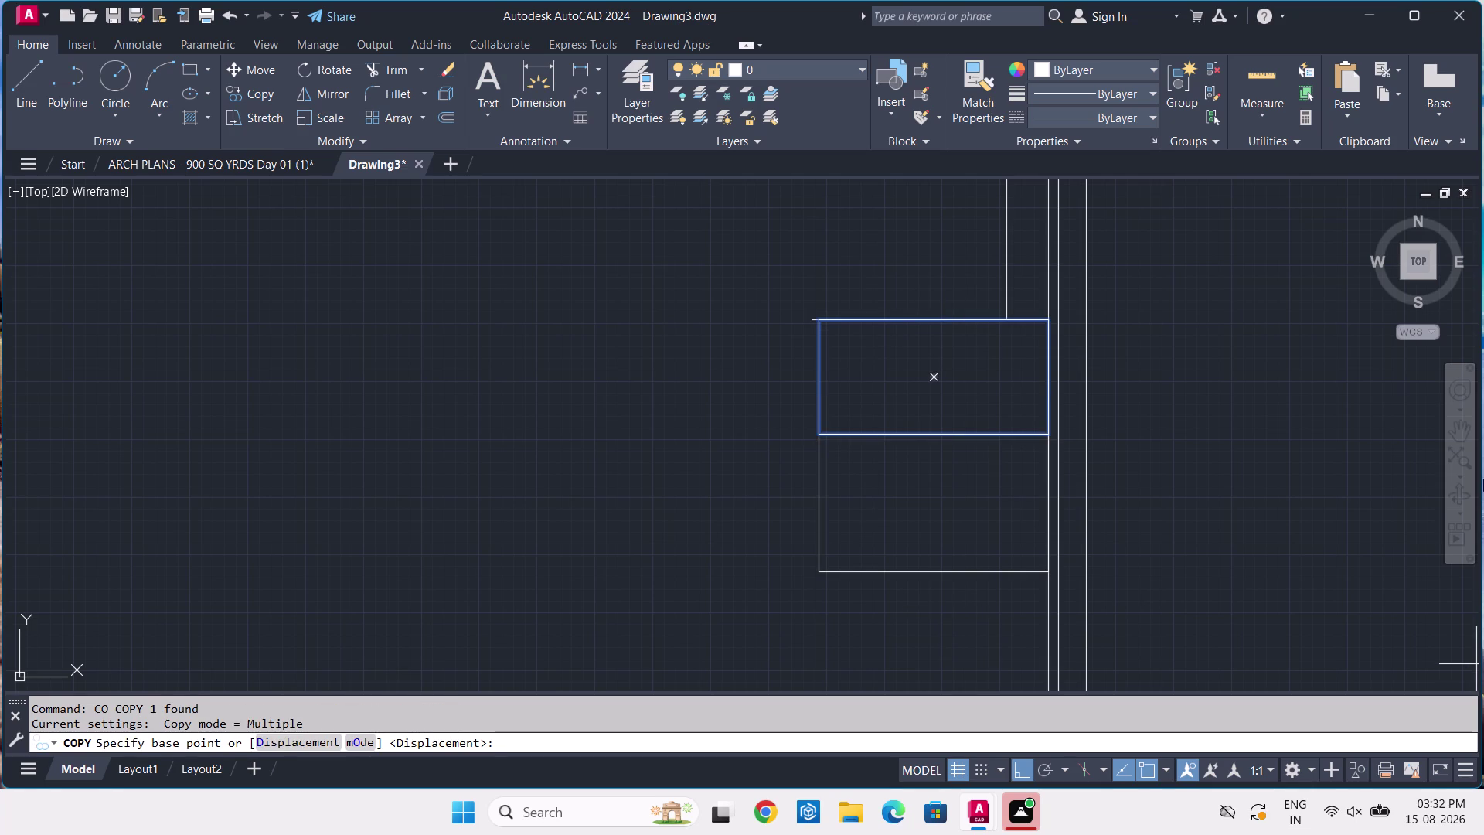
click(1044, 436)
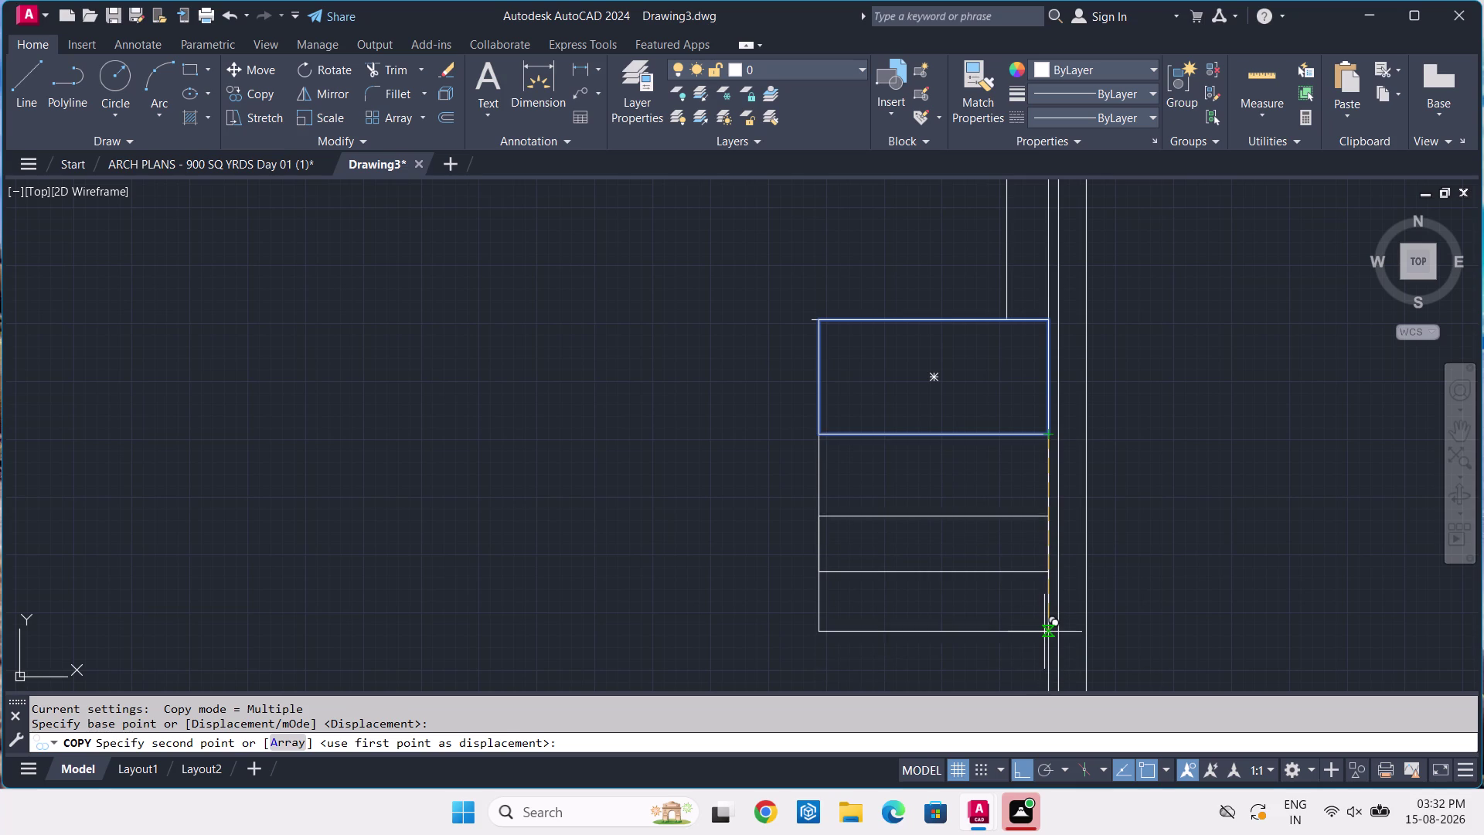
key(Escape)
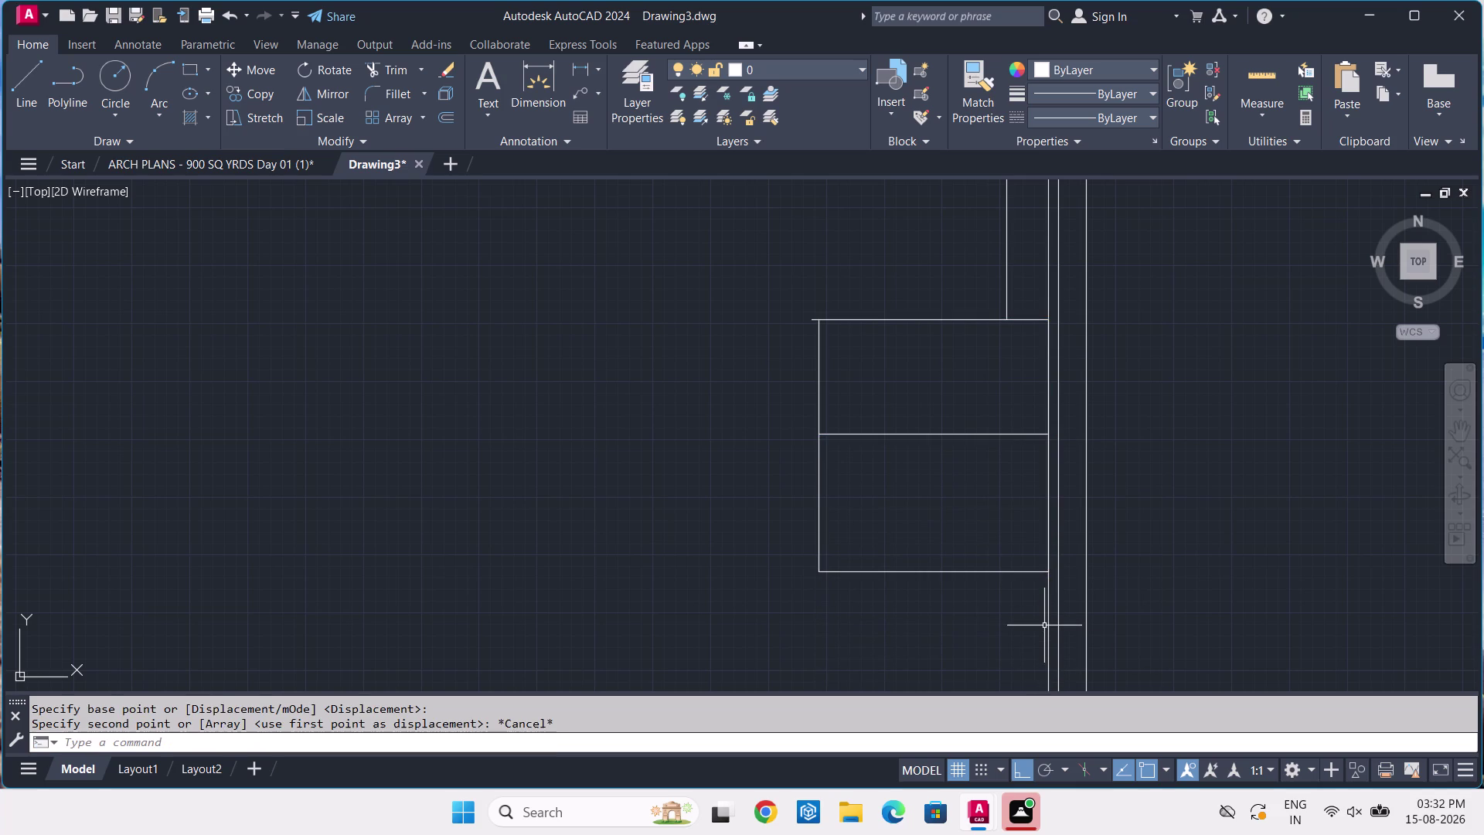
Copy the upper bay rectangle from its top edge to a spot below the existing bays.
key(Return)
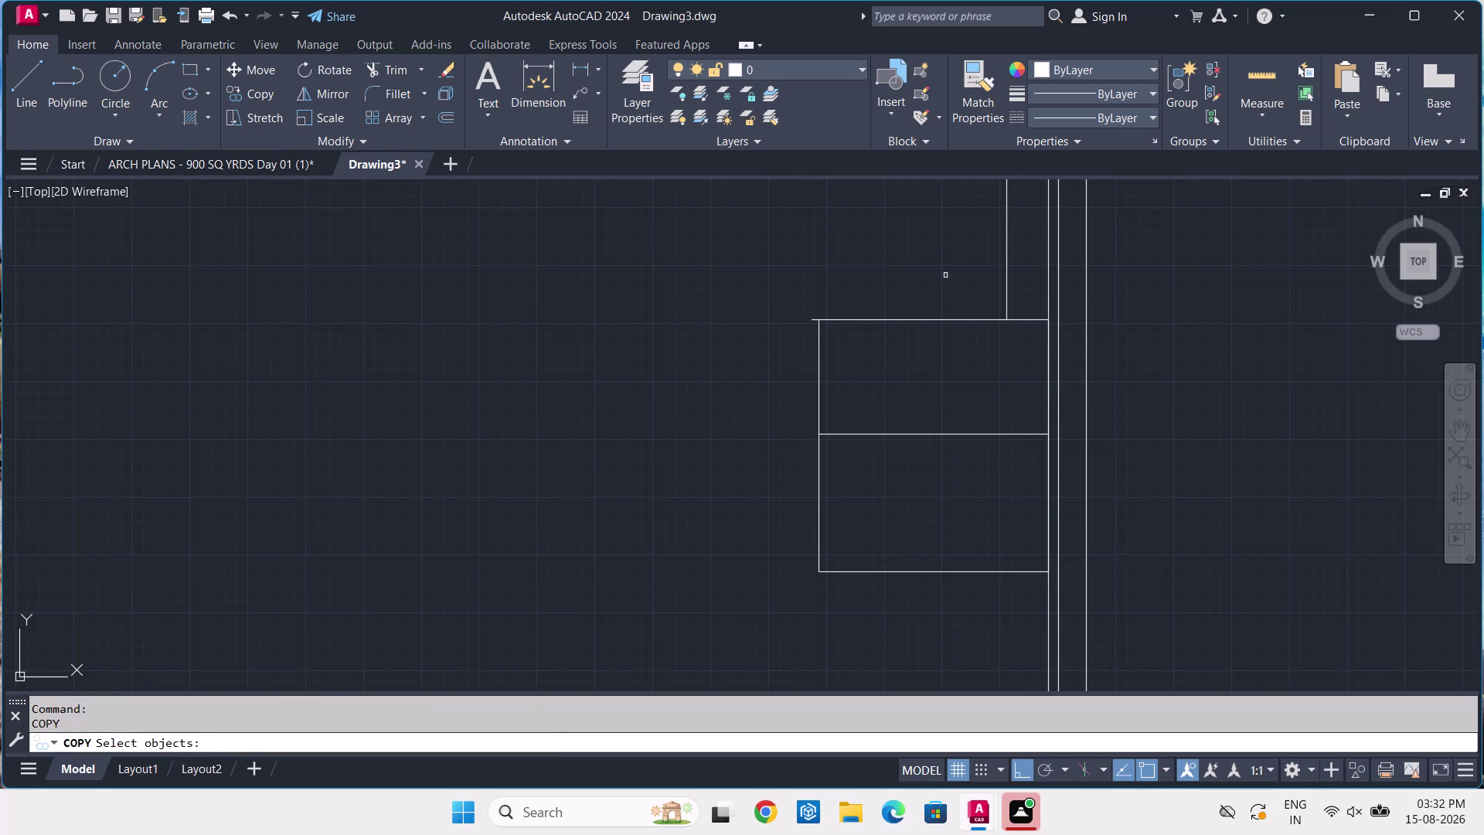
click(933, 320)
key(Return)
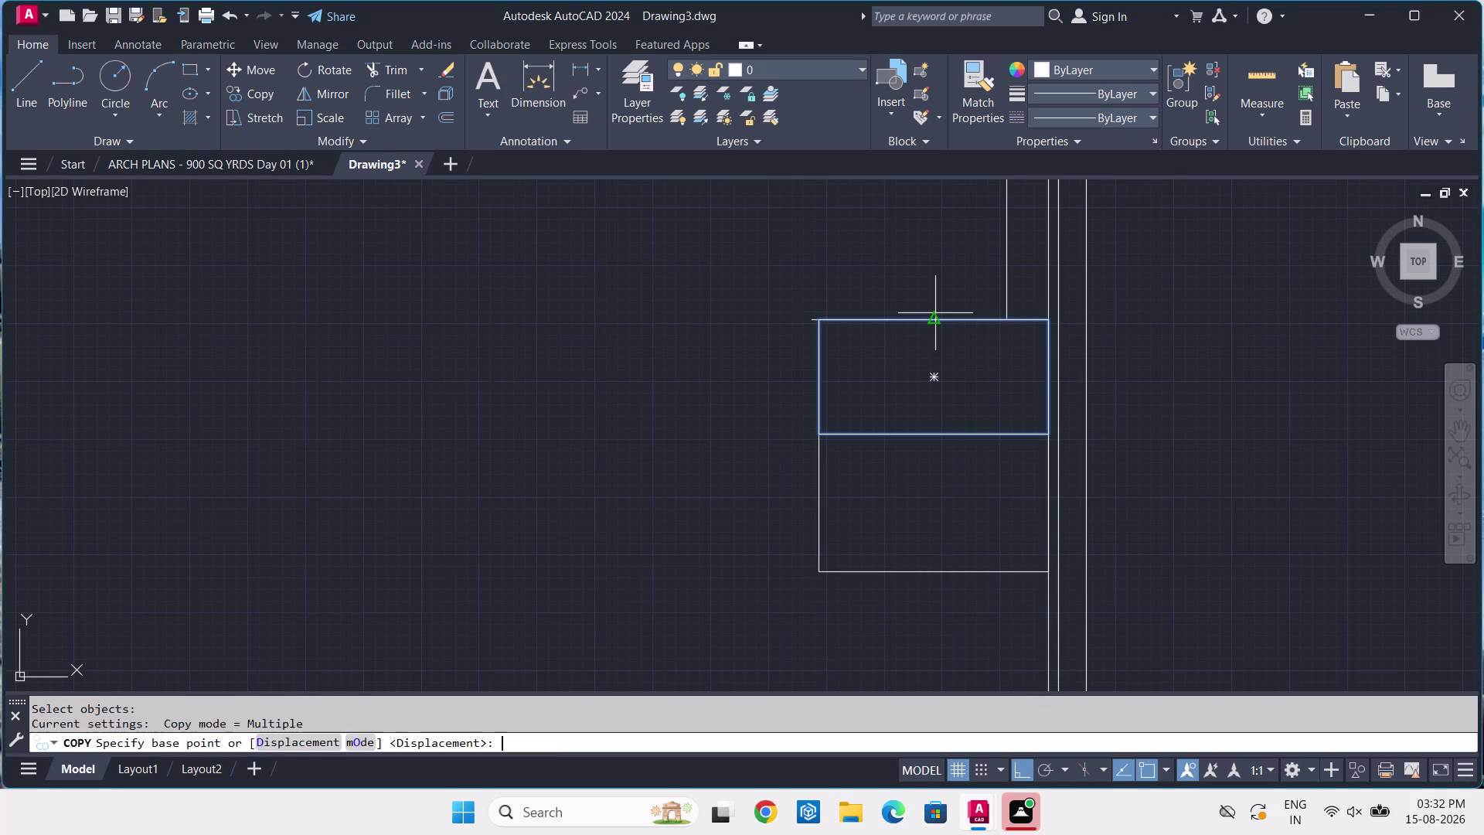
click(1043, 316)
click(1044, 572)
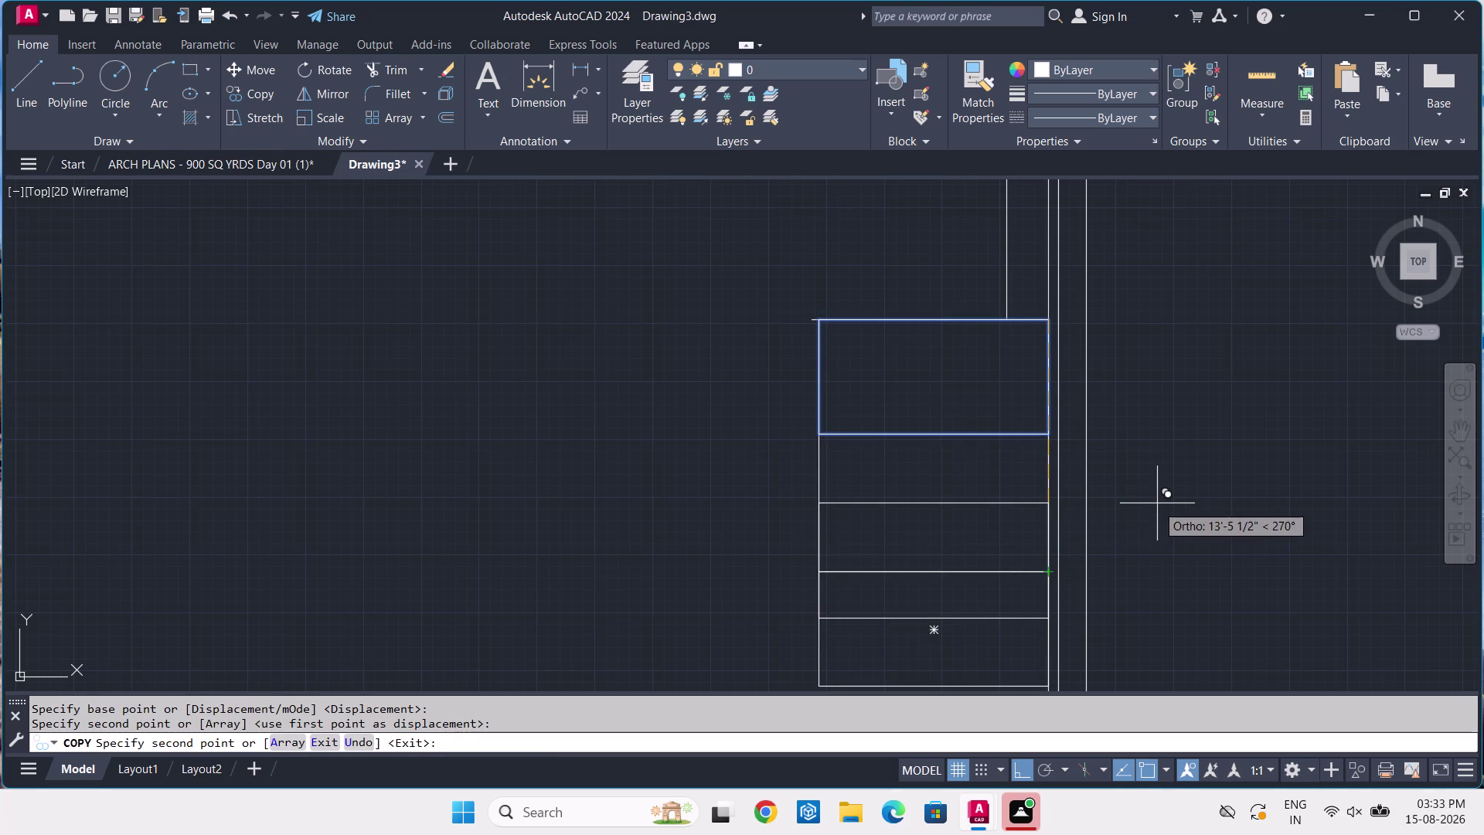
scroll(down, 3)
key(Return)
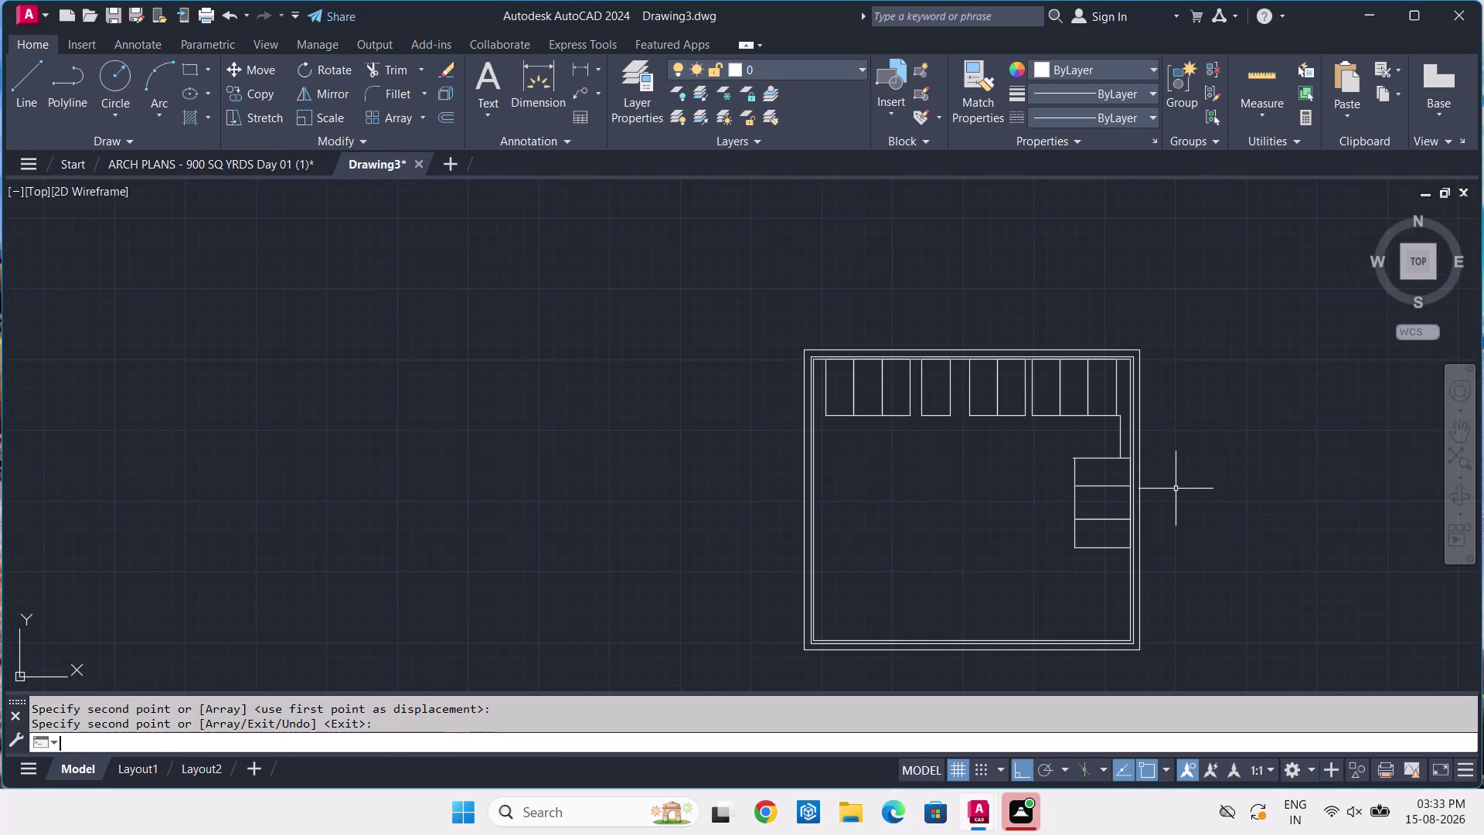
click(194, 168)
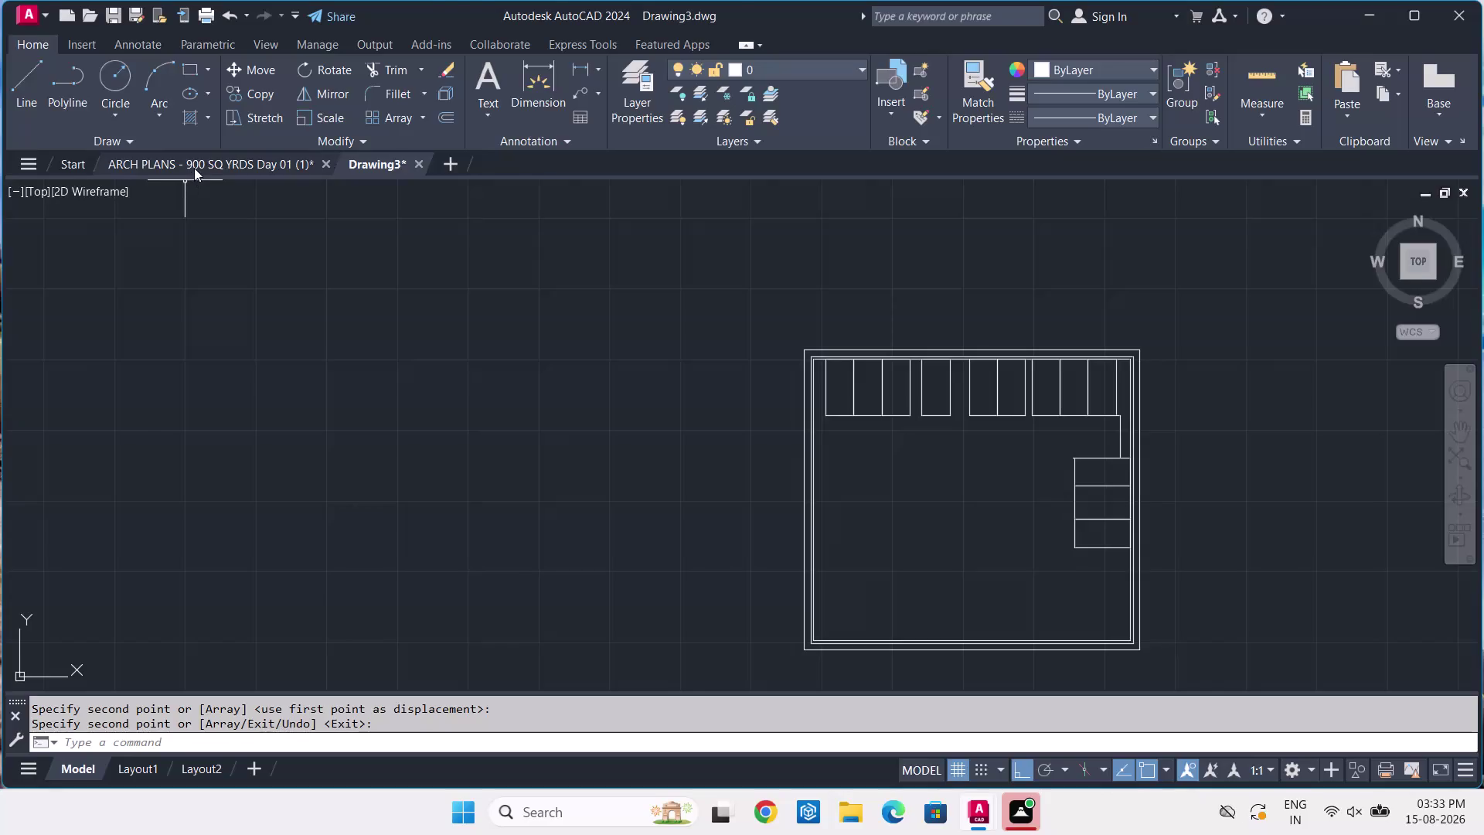
click(583, 78)
Add a 9" linear dimension across the gap between two reference-plan bays, then return to Drawing3.
middle_drag(748, 538, 771, 485)
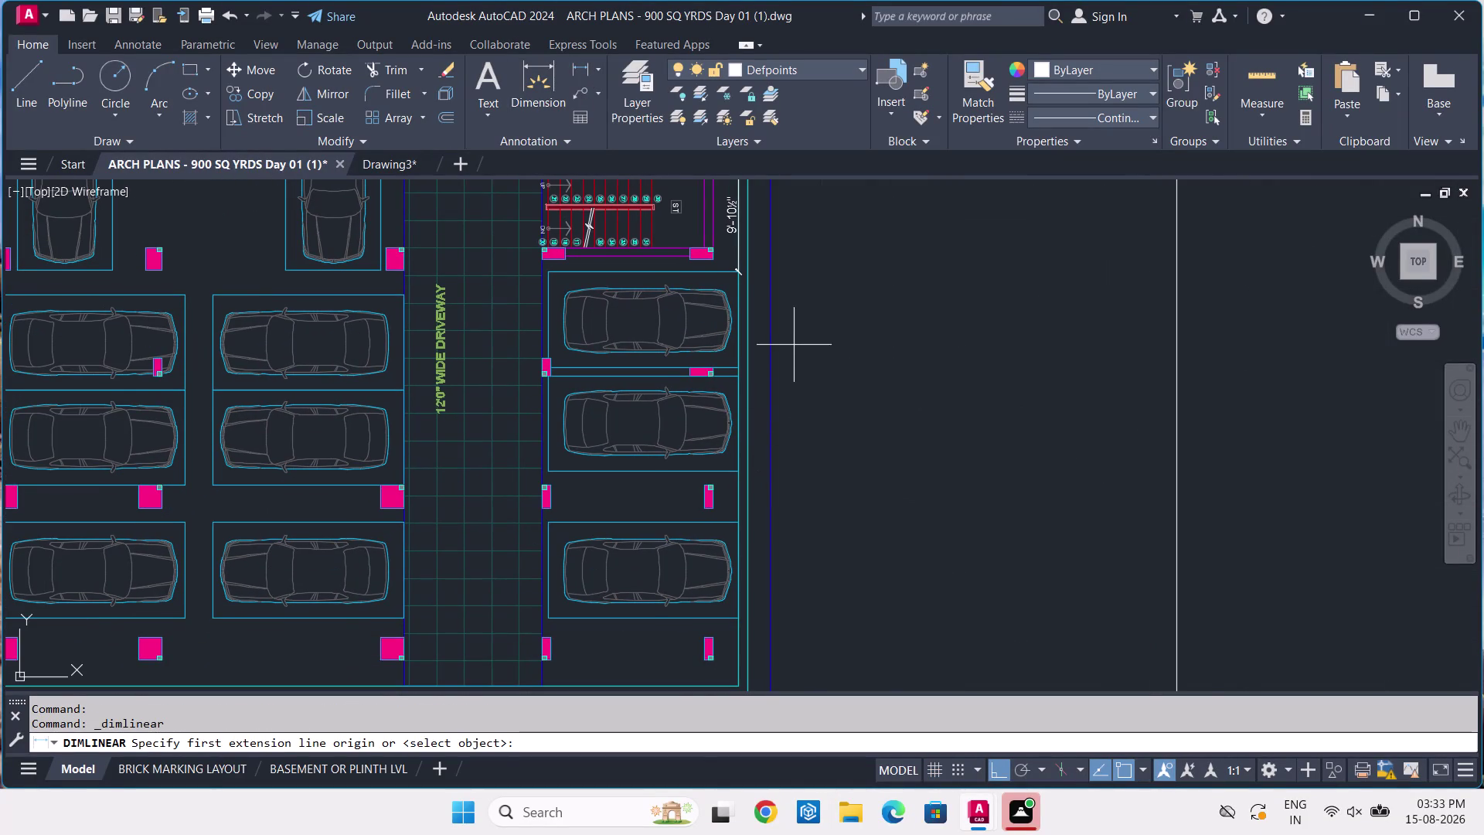
middle_drag(794, 345, 812, 499)
scroll(up, 3)
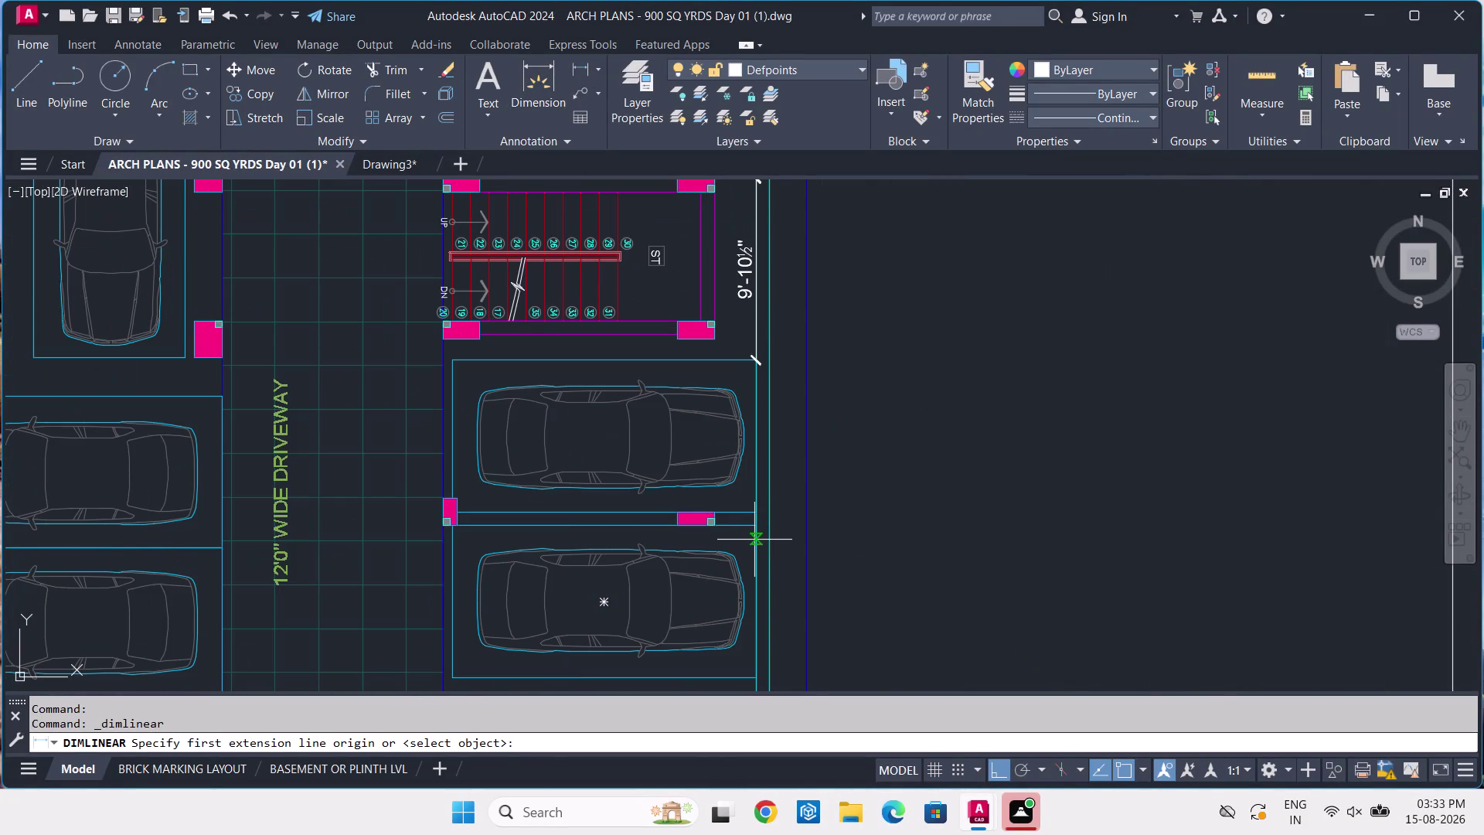
scroll(up, 3)
click(735, 493)
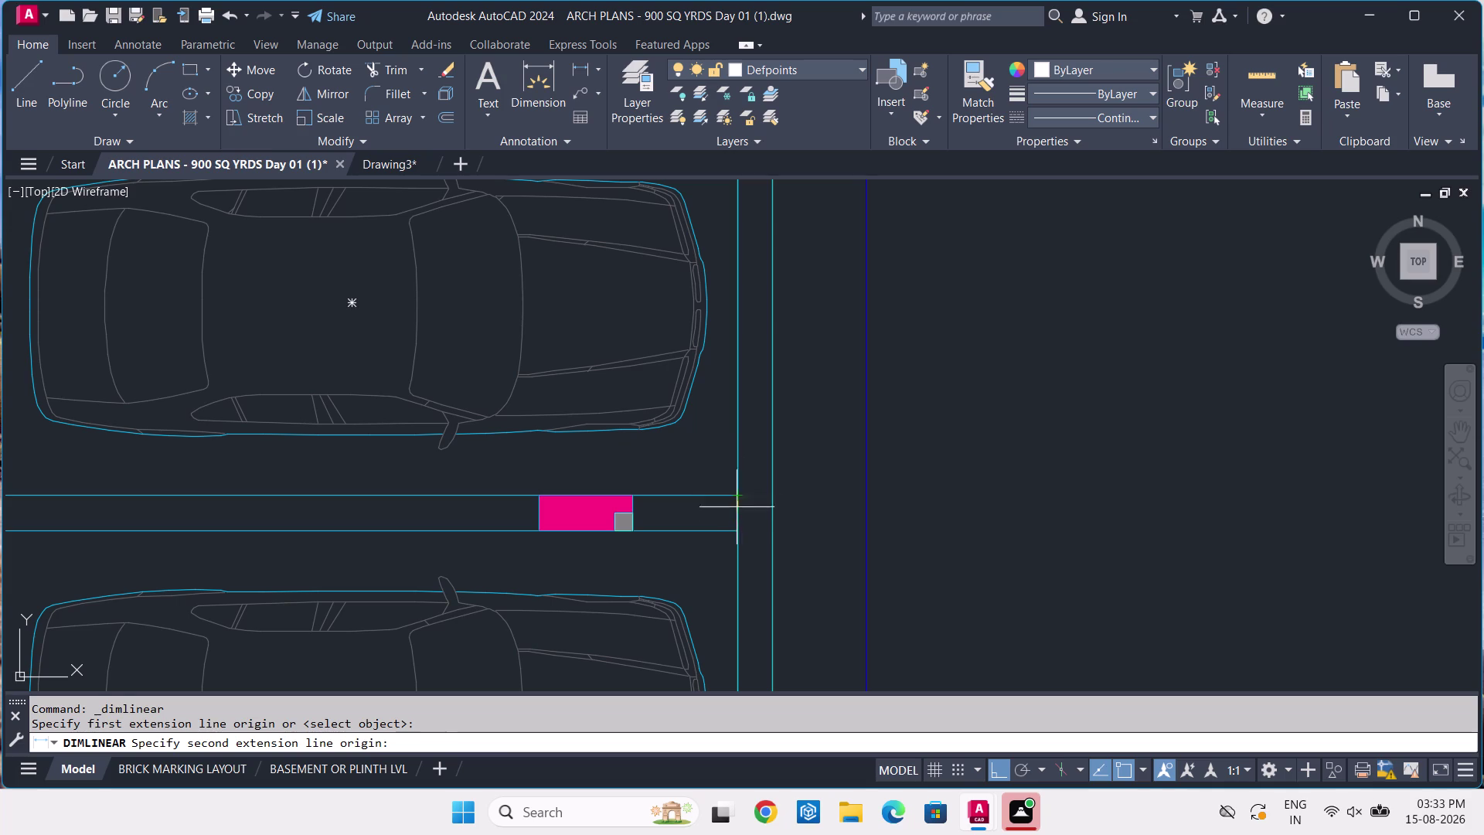
click(739, 526)
click(739, 526)
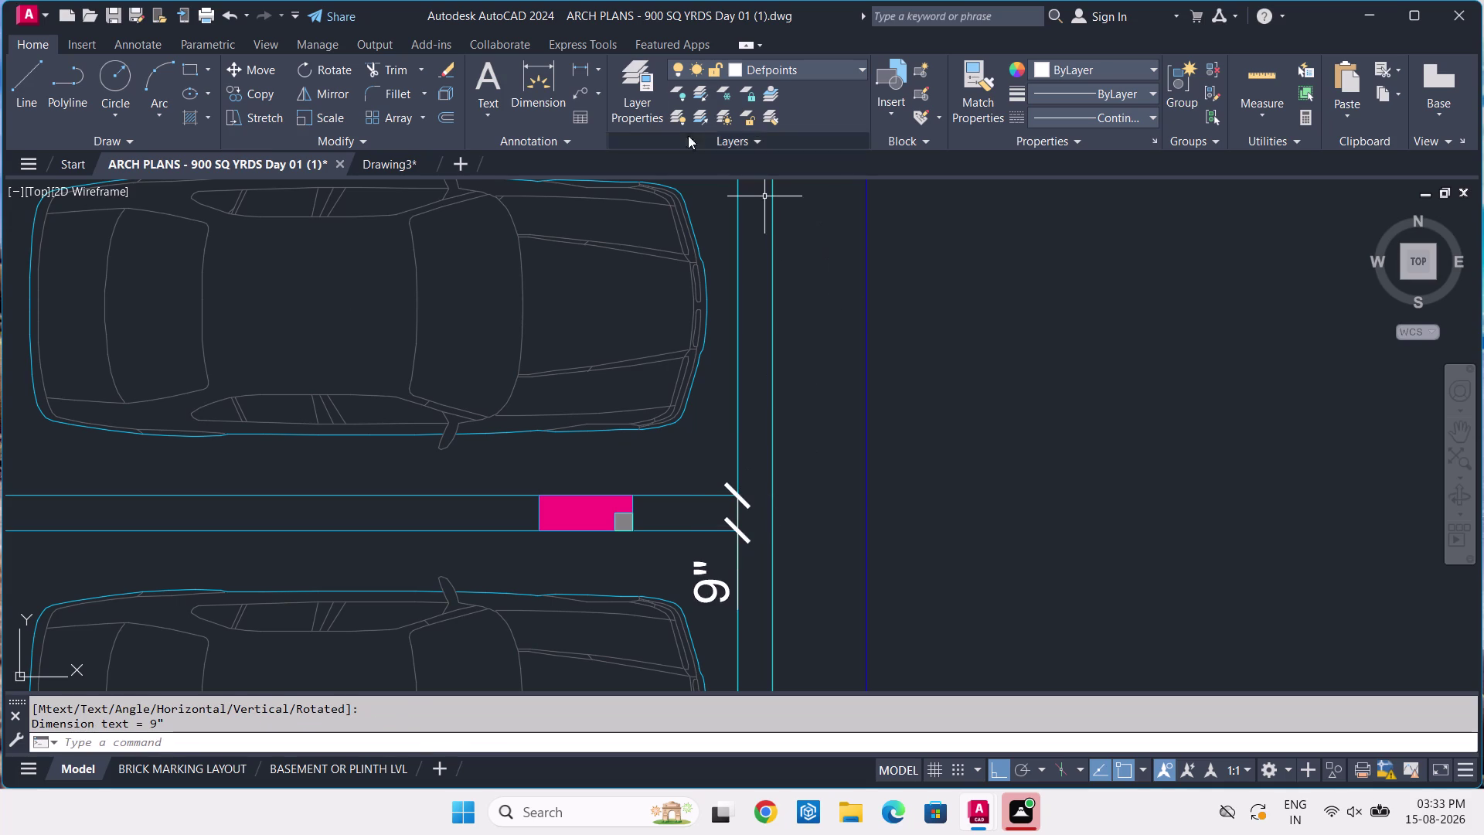
click(391, 172)
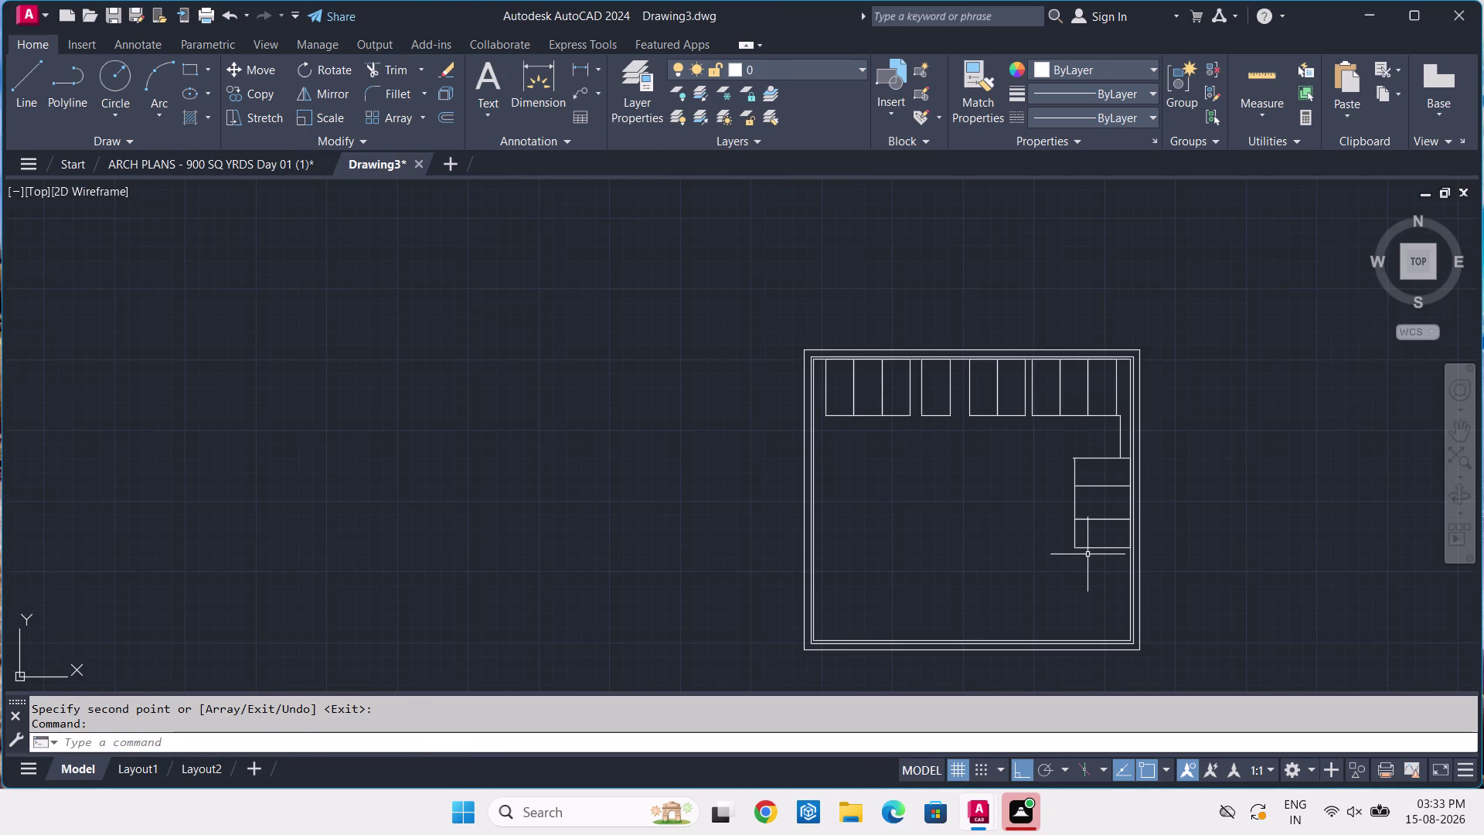
Draw a 9-inch line down from the bay's lower-right corner with a guide segment back toward the bay.
text(L)
key(space)
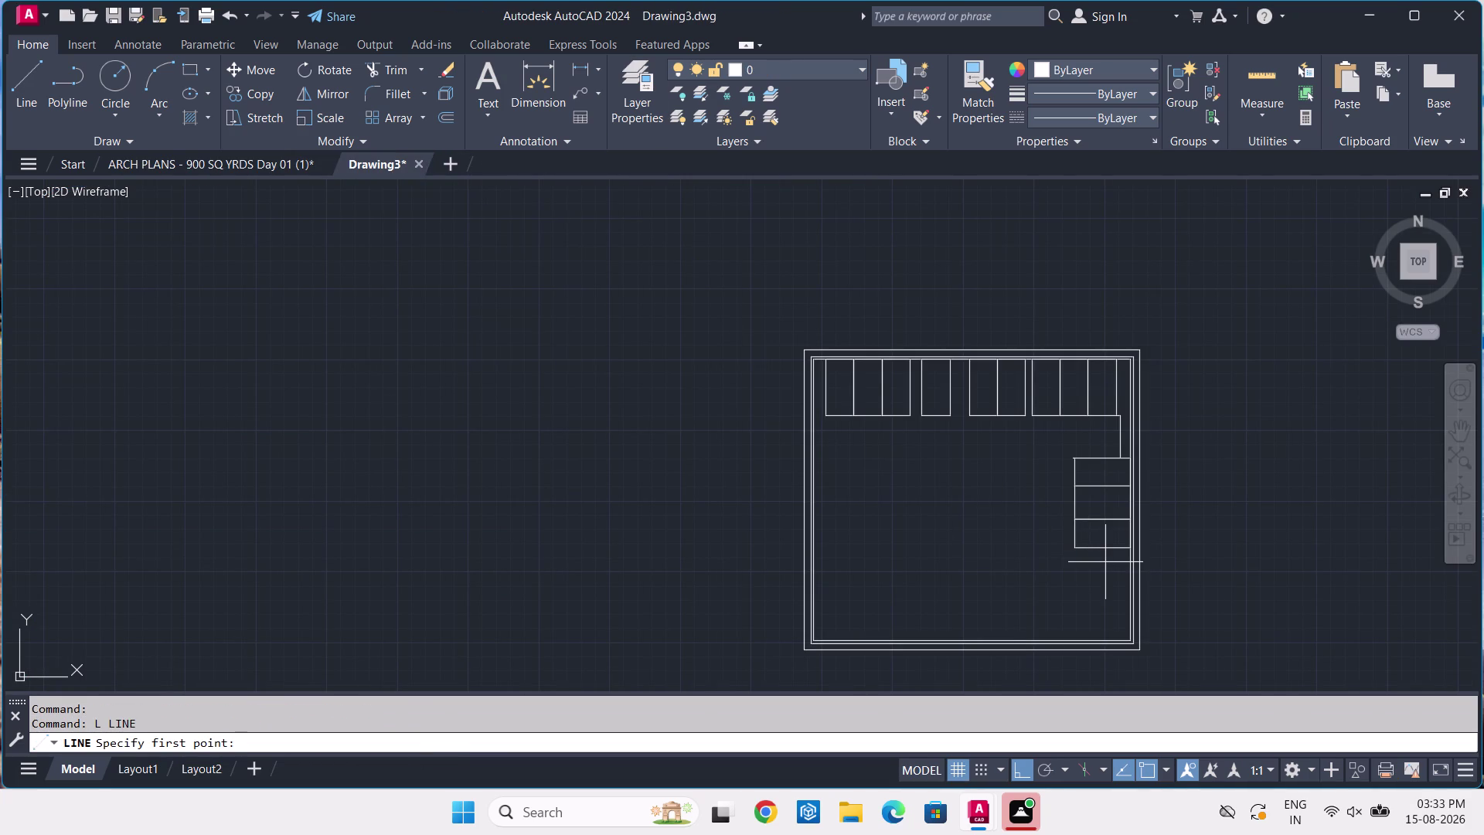
scroll(up, 3)
scroll(up, 3)
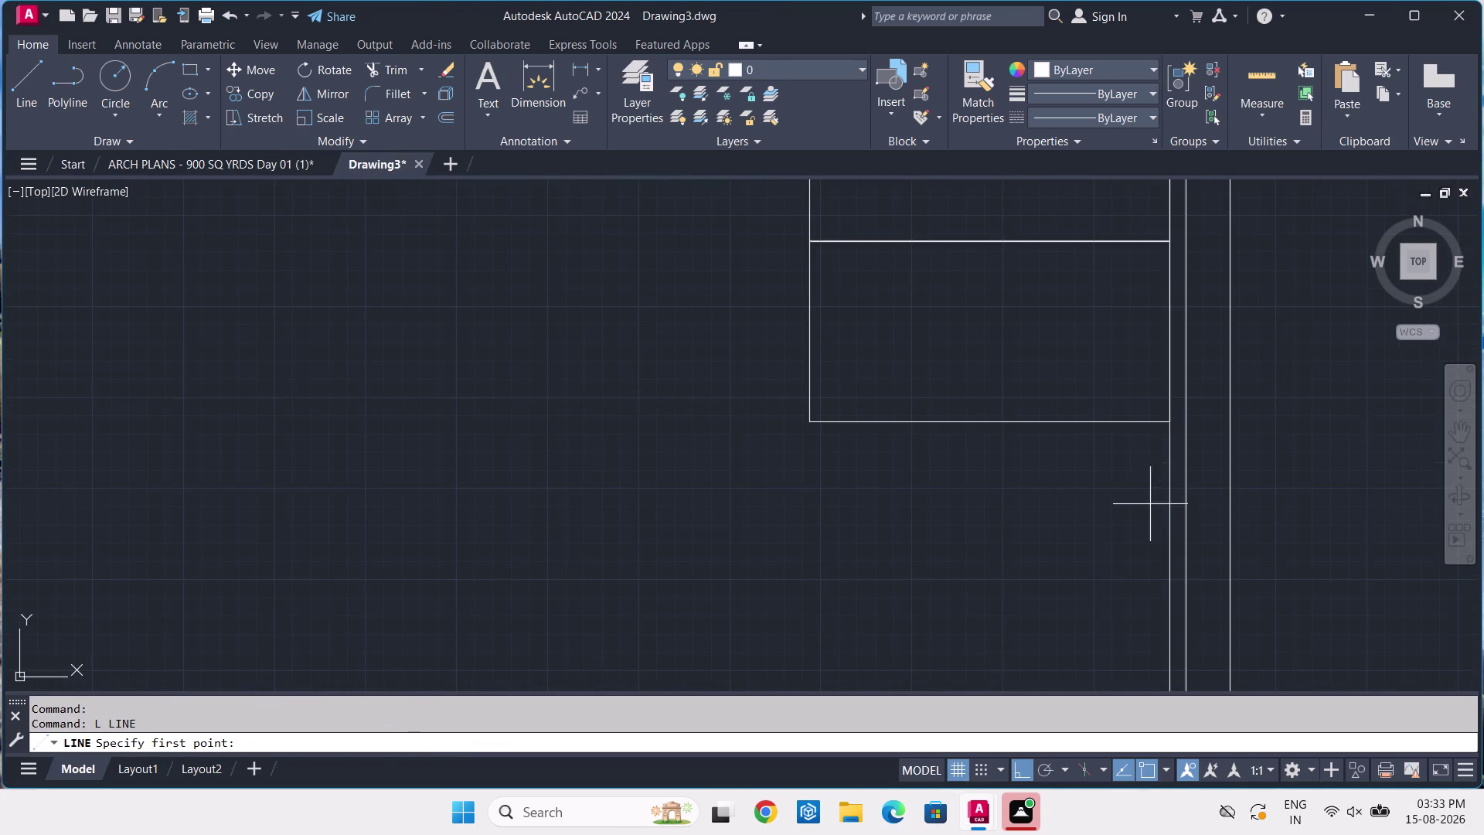
click(1164, 421)
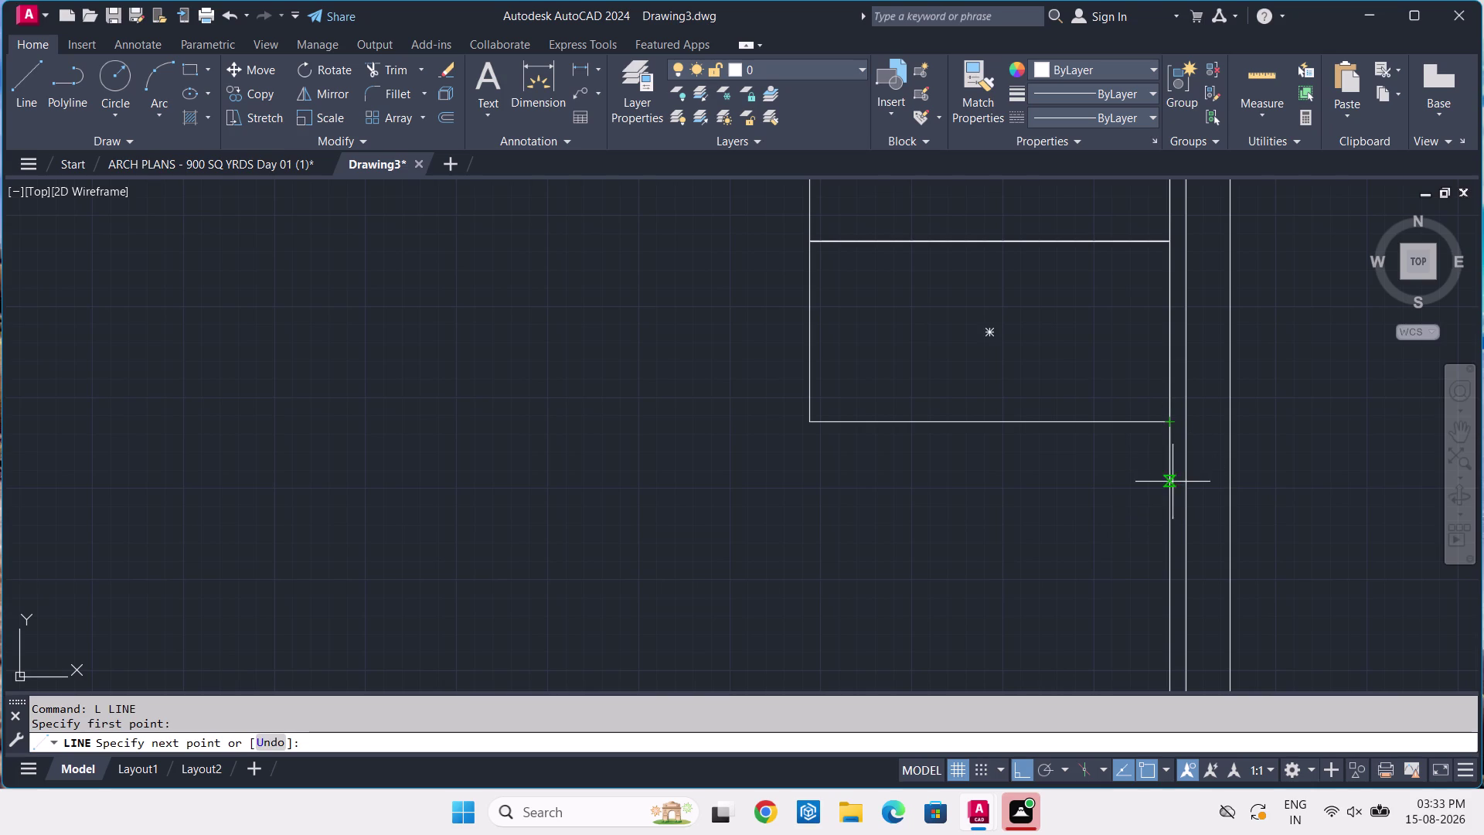
key(9)
key(Return)
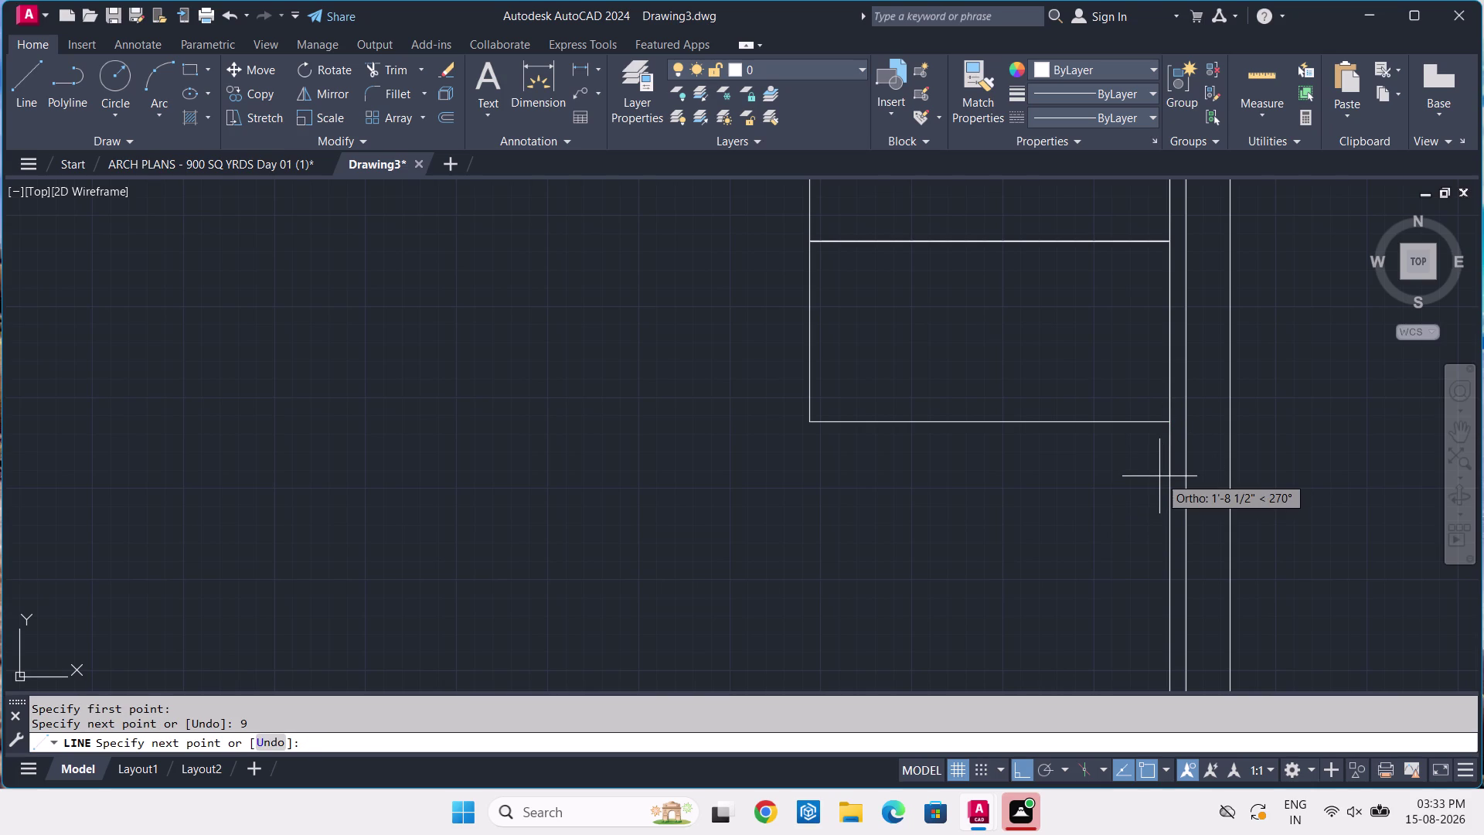
click(1065, 502)
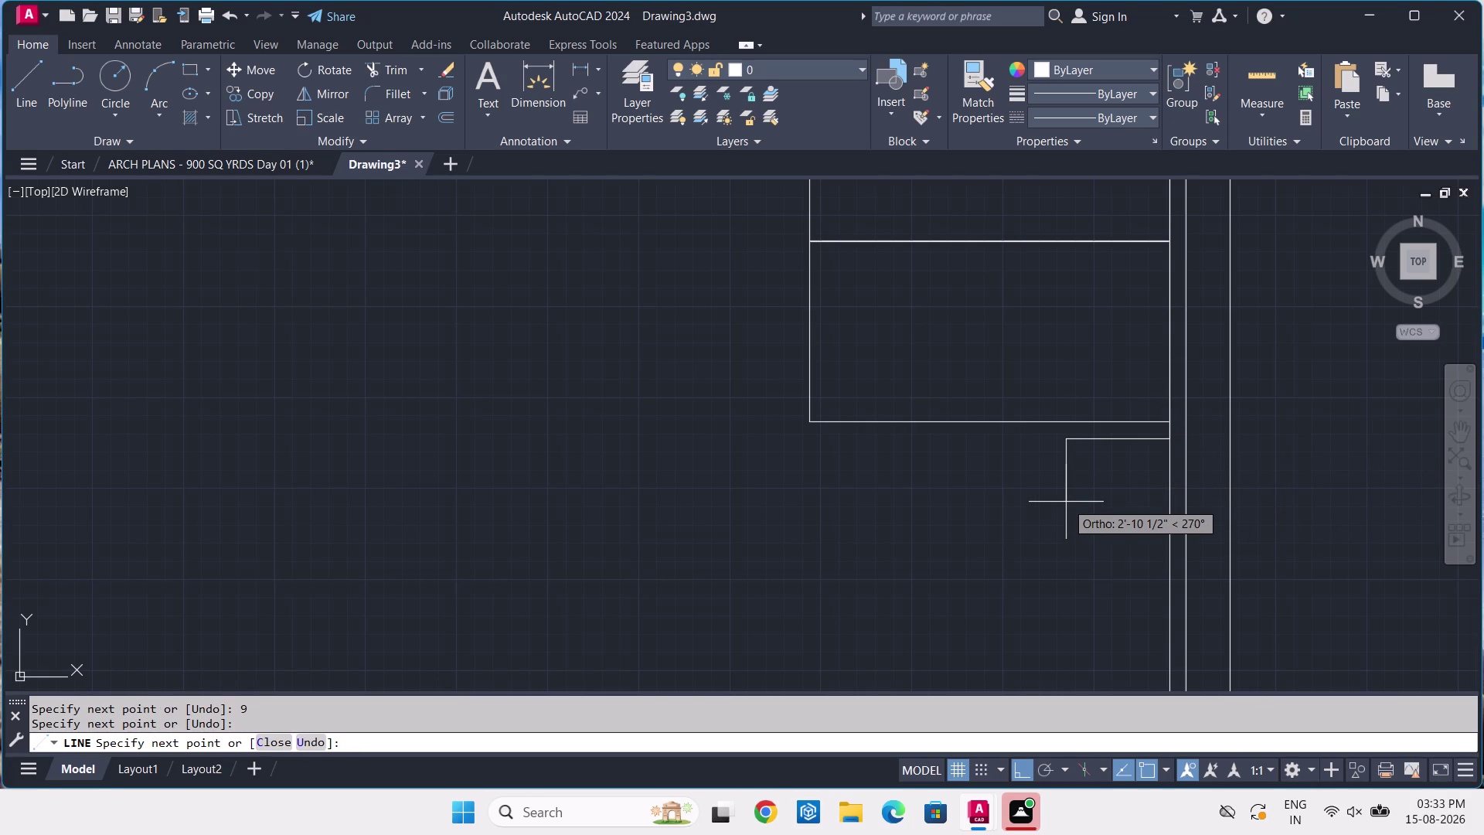
key(Return)
Select the bottom bay rectangle and start copying it.
click(1012, 361)
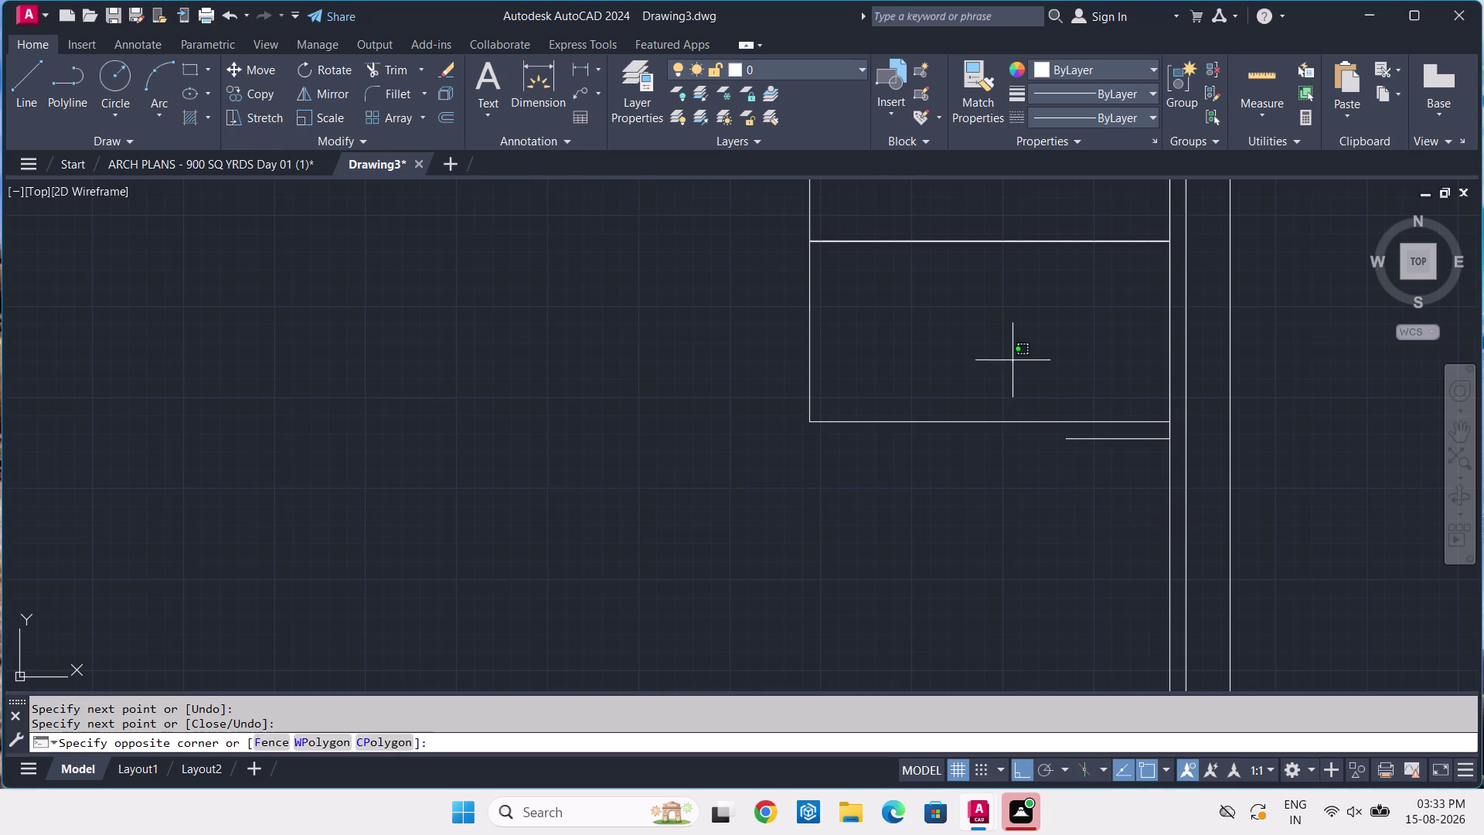
click(932, 468)
text(CO)
key(space)
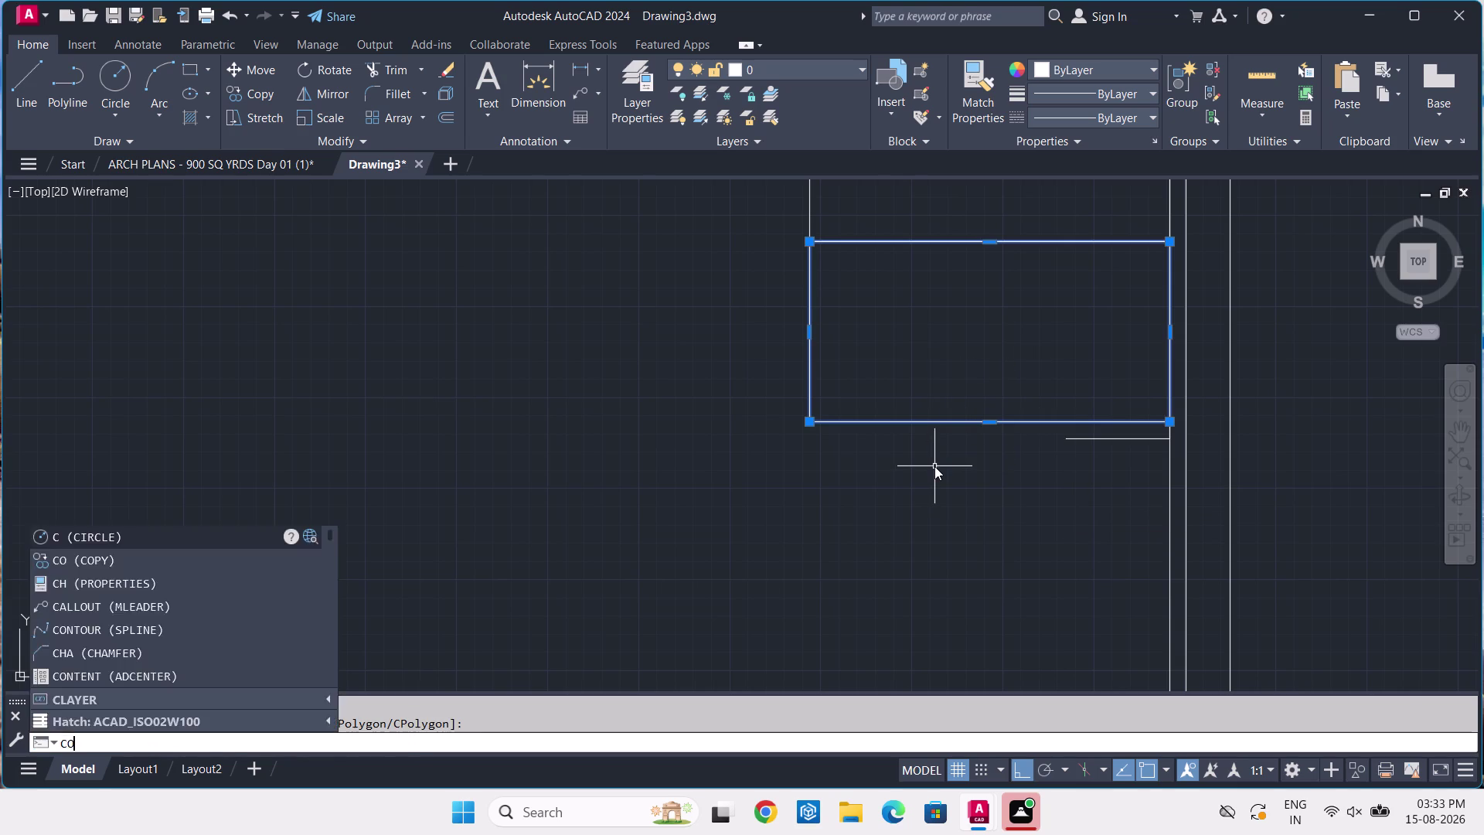
click(1173, 237)
click(1174, 436)
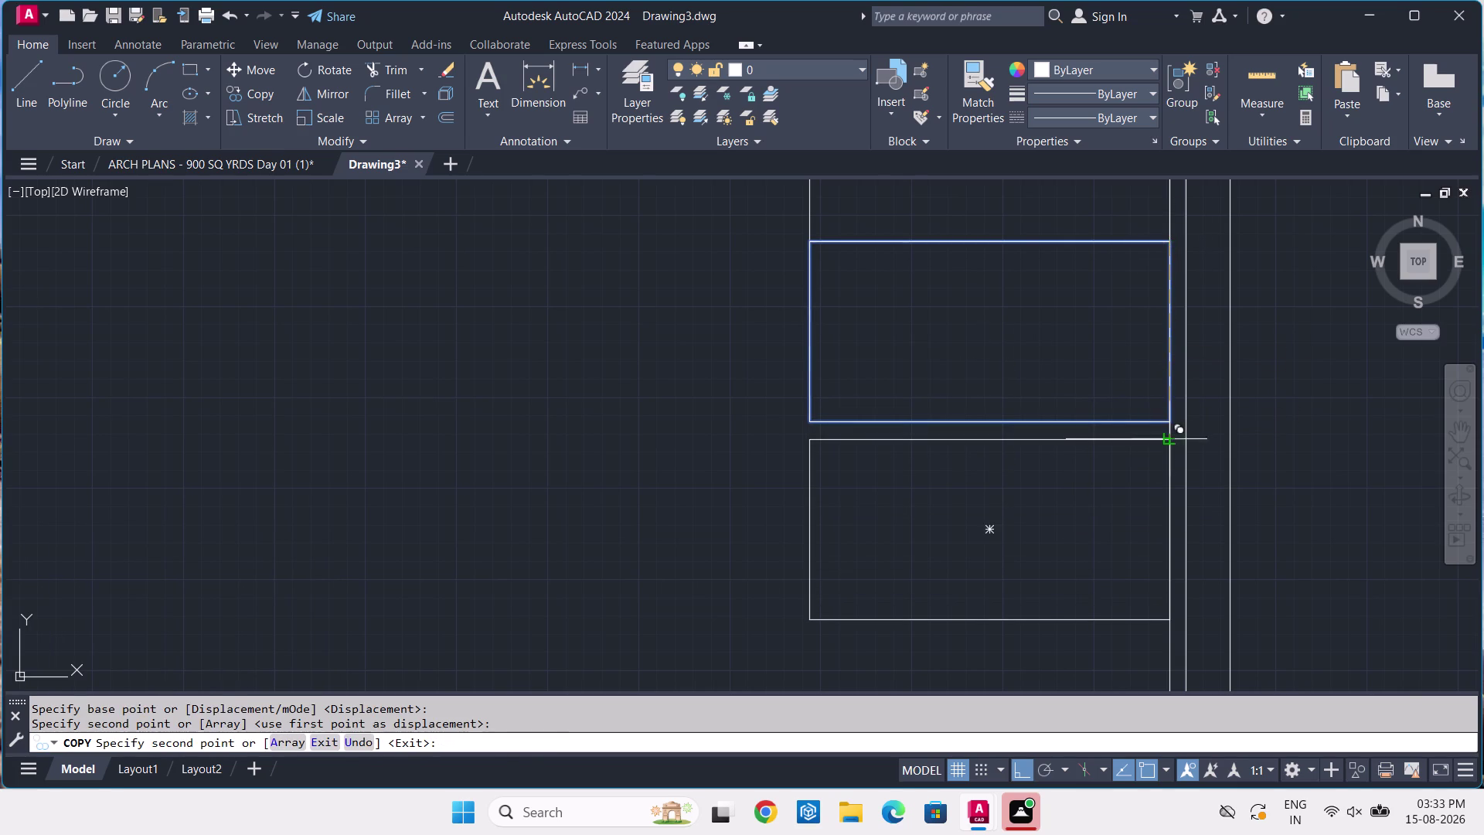
scroll(up, 3)
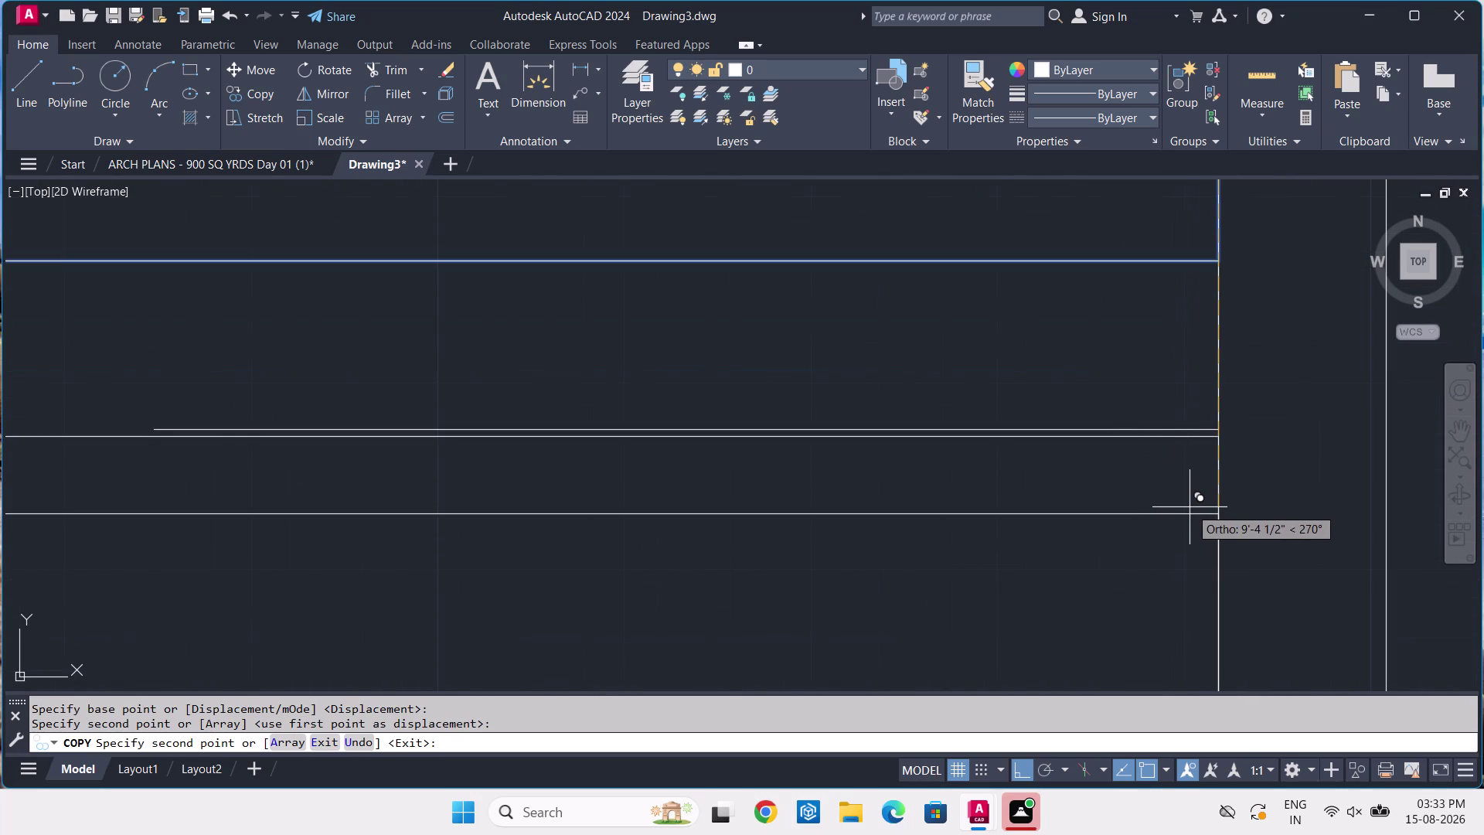
key(ctrl+z)
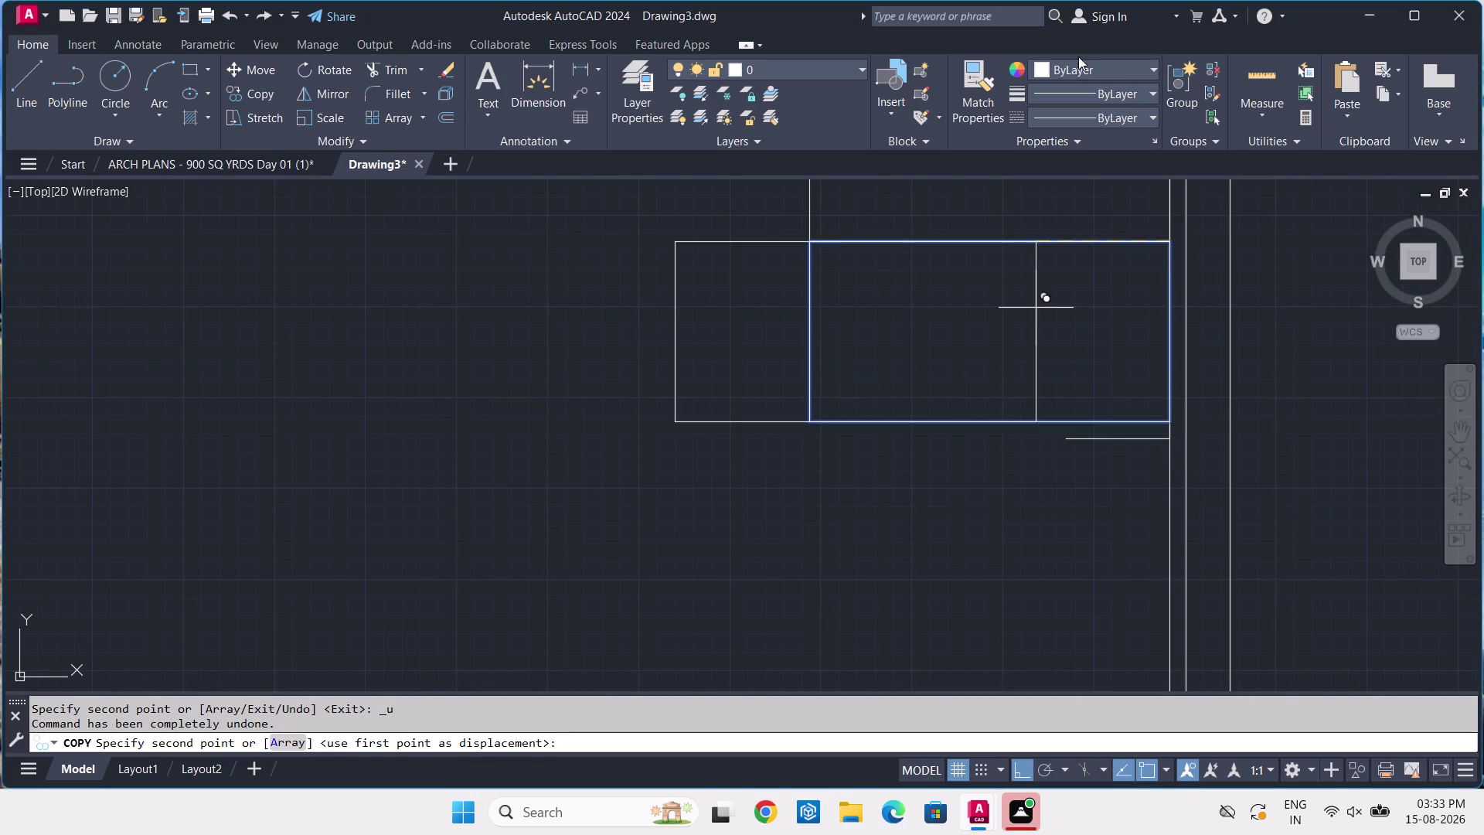
scroll(up, 3)
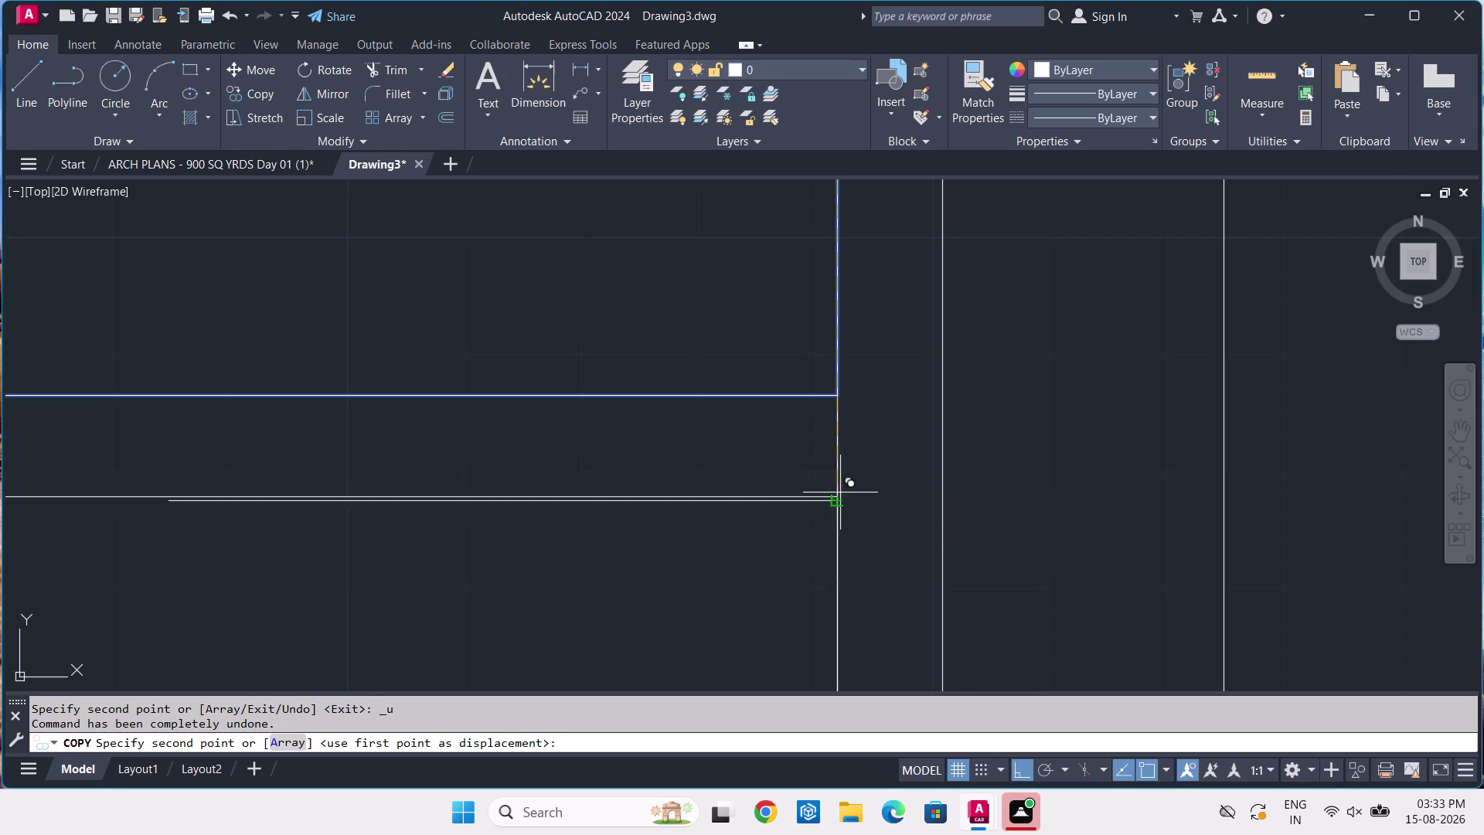
scroll(up, 3)
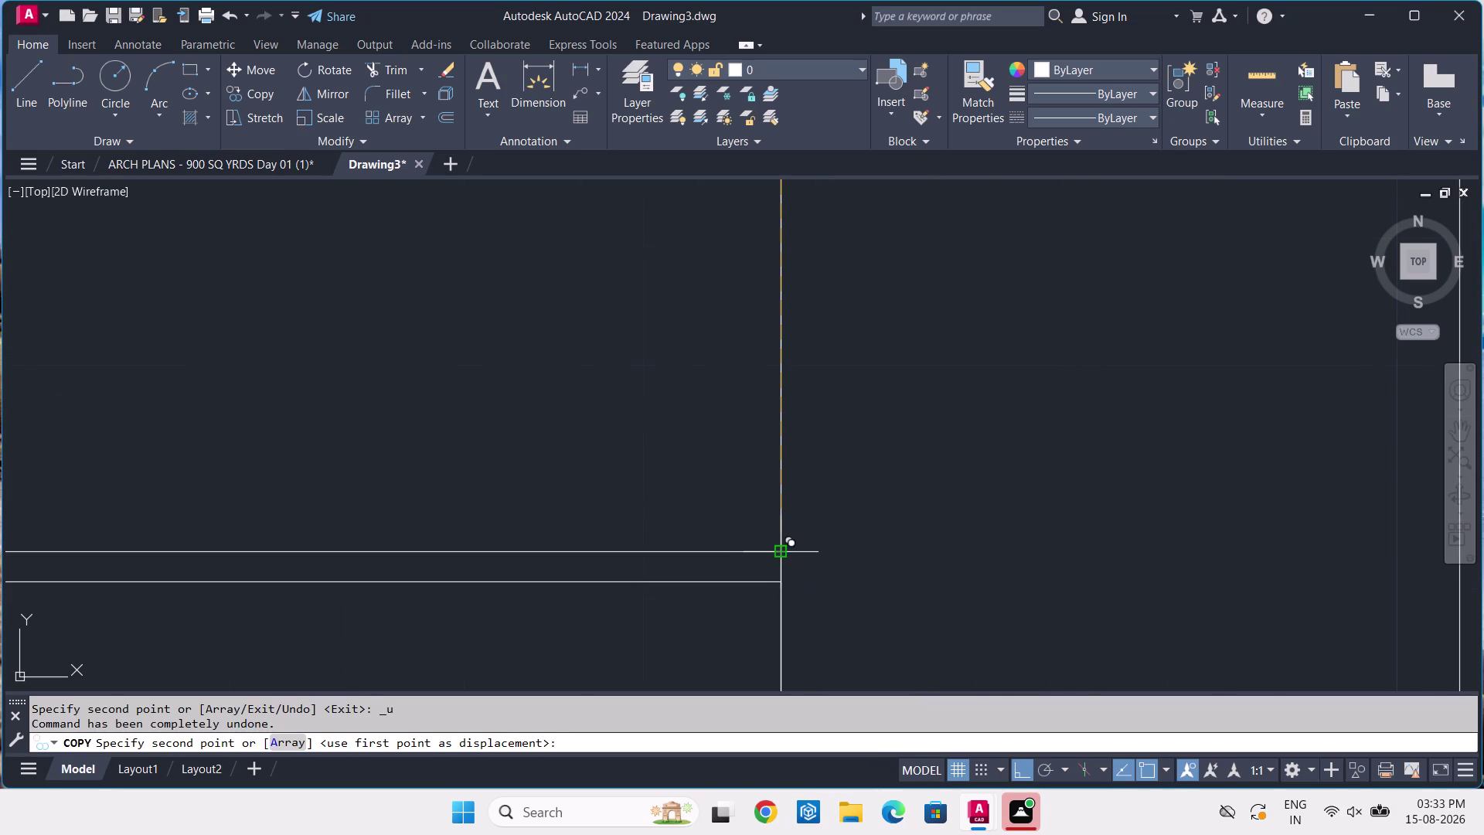
click(779, 558)
scroll(down, 3)
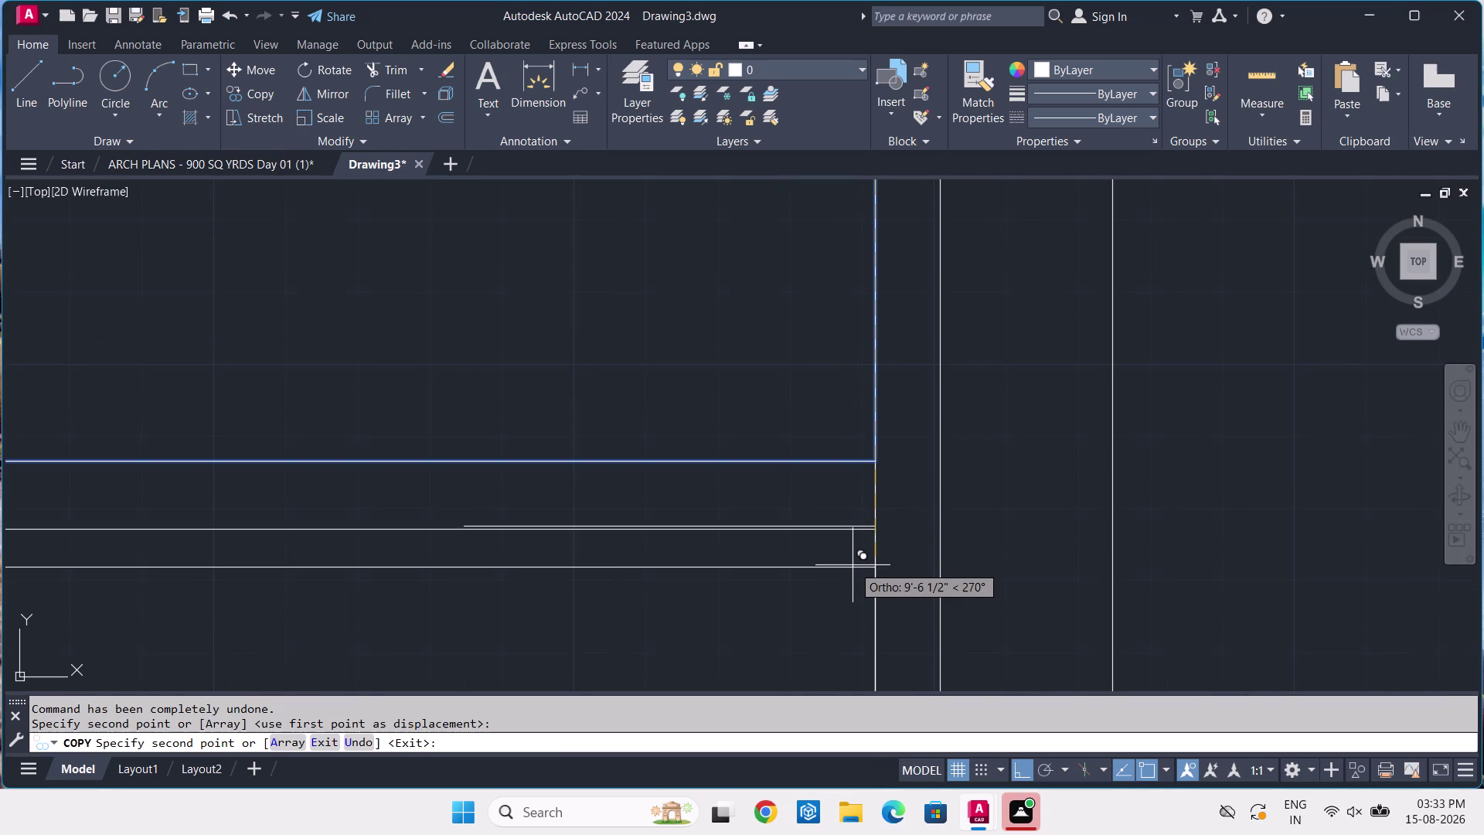
key(ctrl+z)
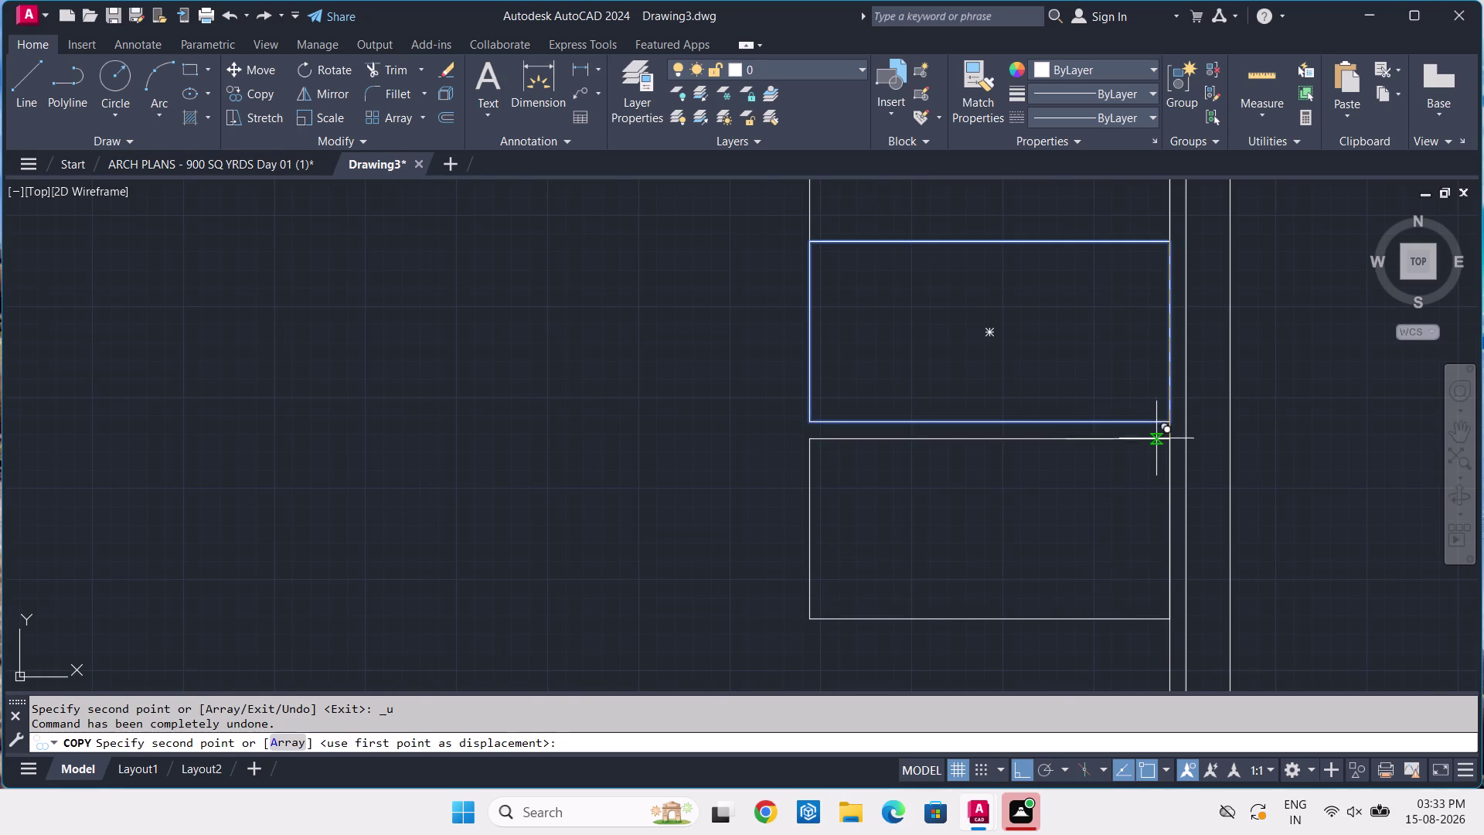
scroll(up, 3)
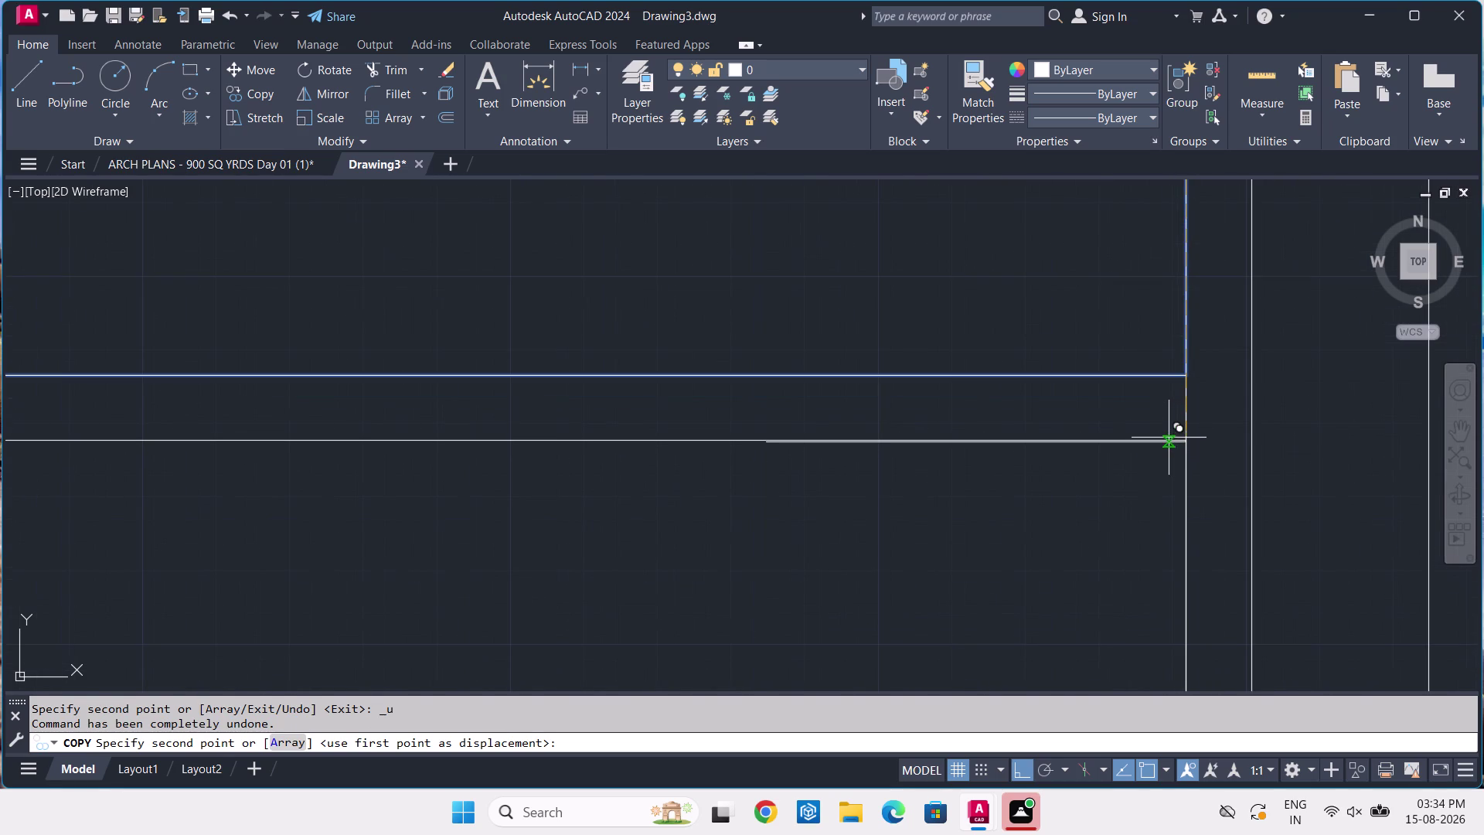
scroll(up, 3)
scroll(up, 3)
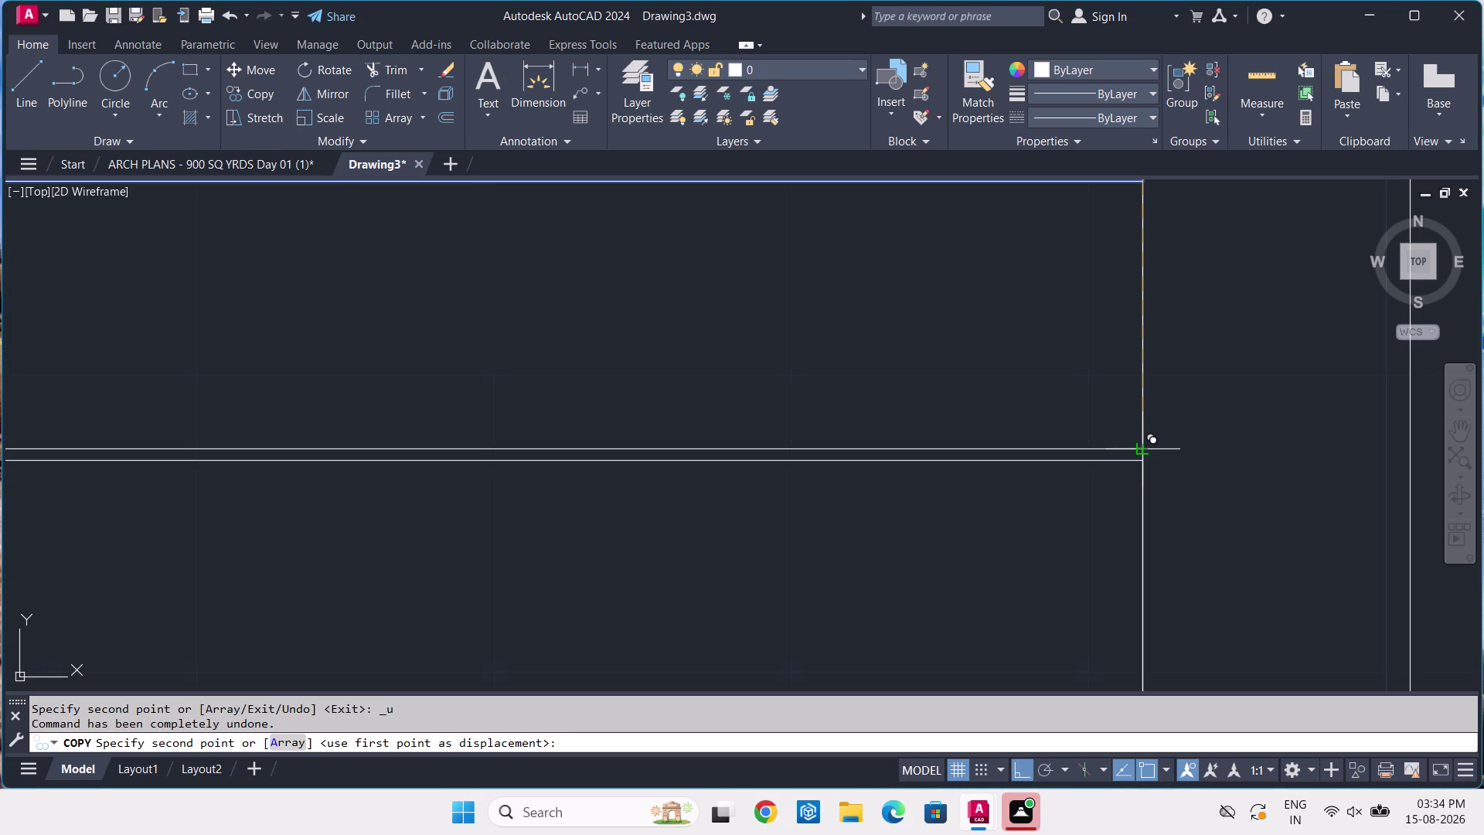
key(Escape)
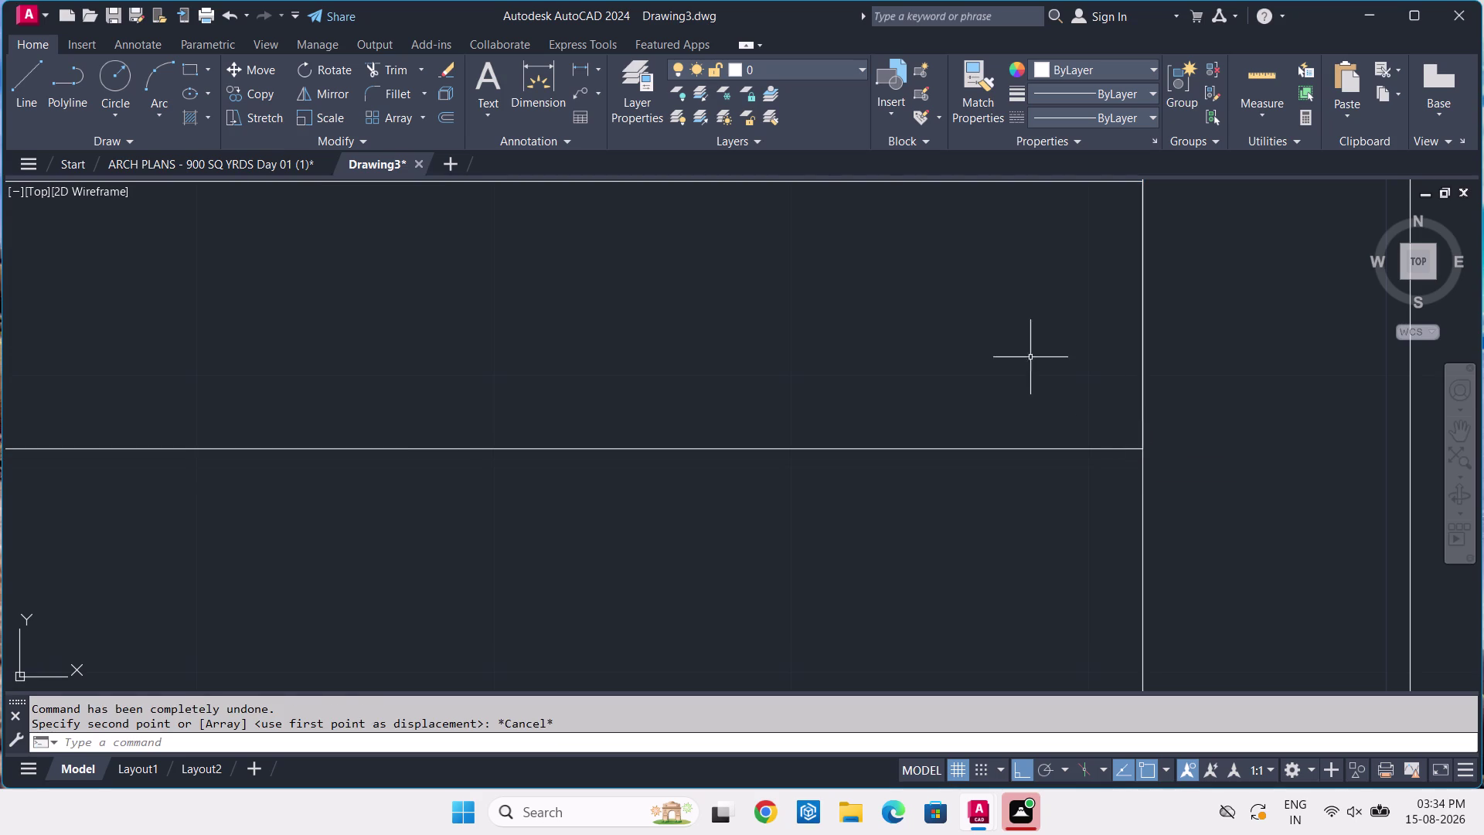
click(578, 75)
Dimension the 9" gap below the last parking bay.
scroll(down, 3)
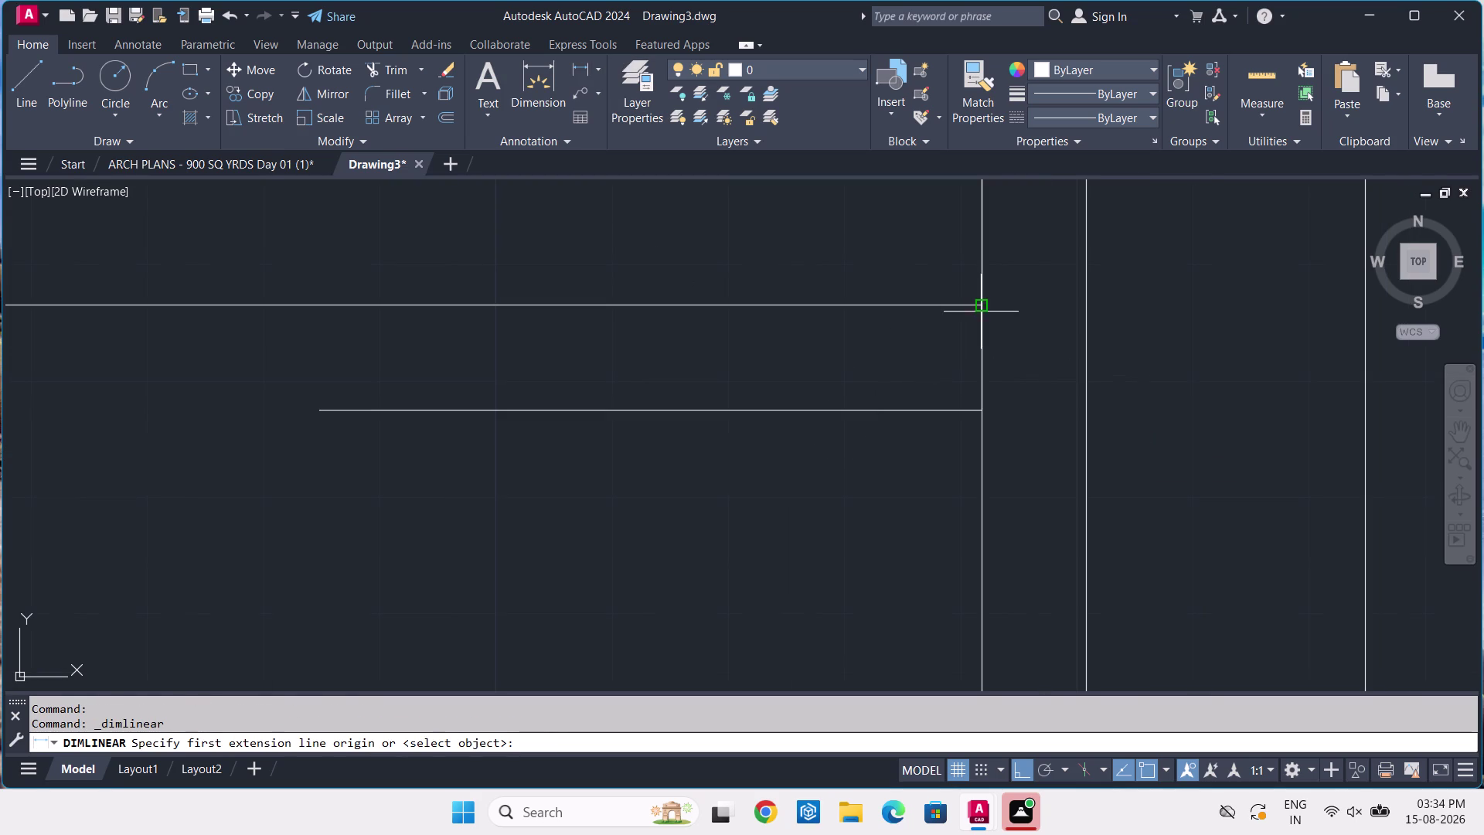
click(977, 305)
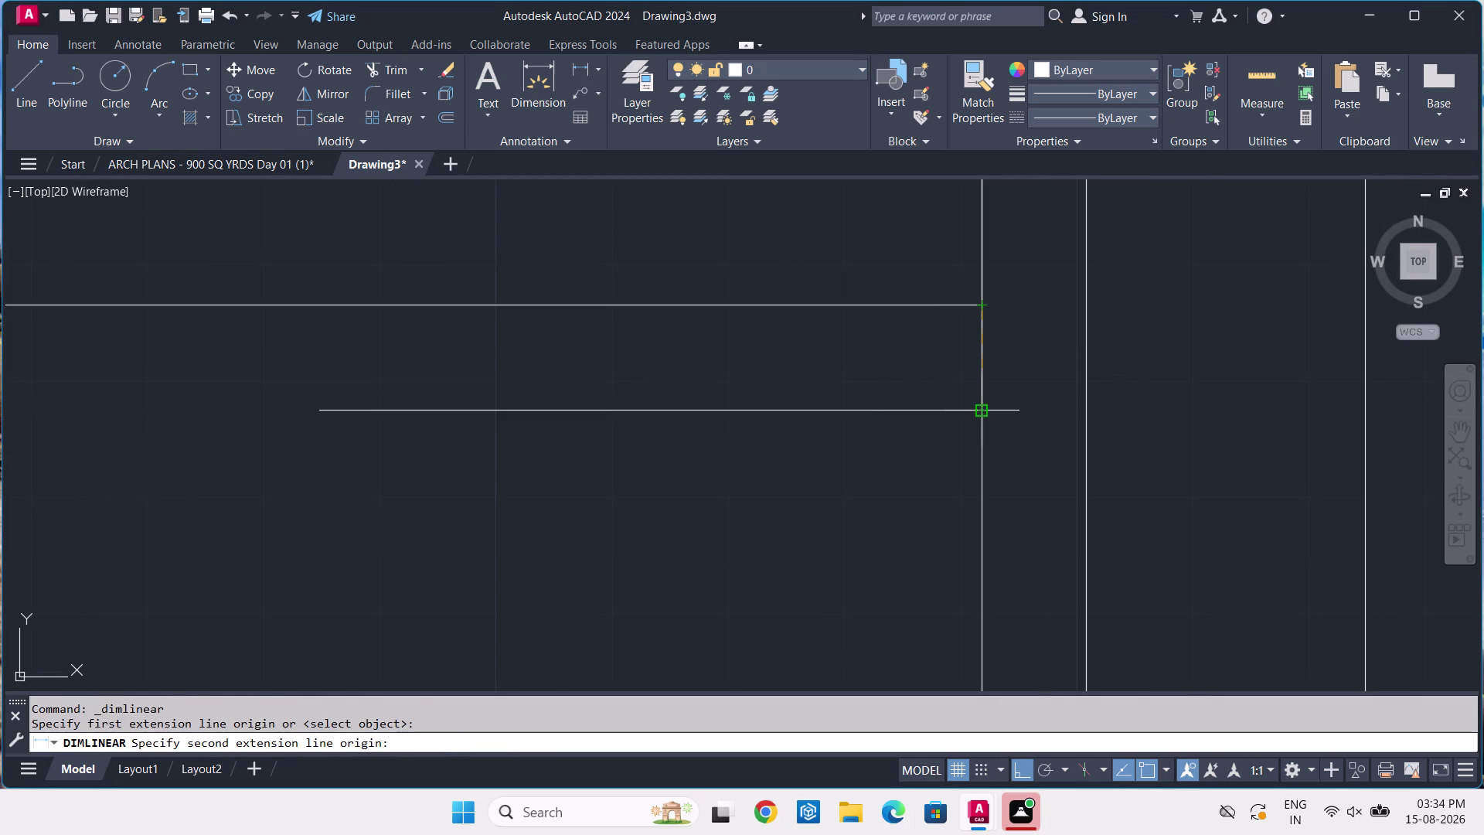
click(980, 405)
click(980, 405)
scroll(down, 3)
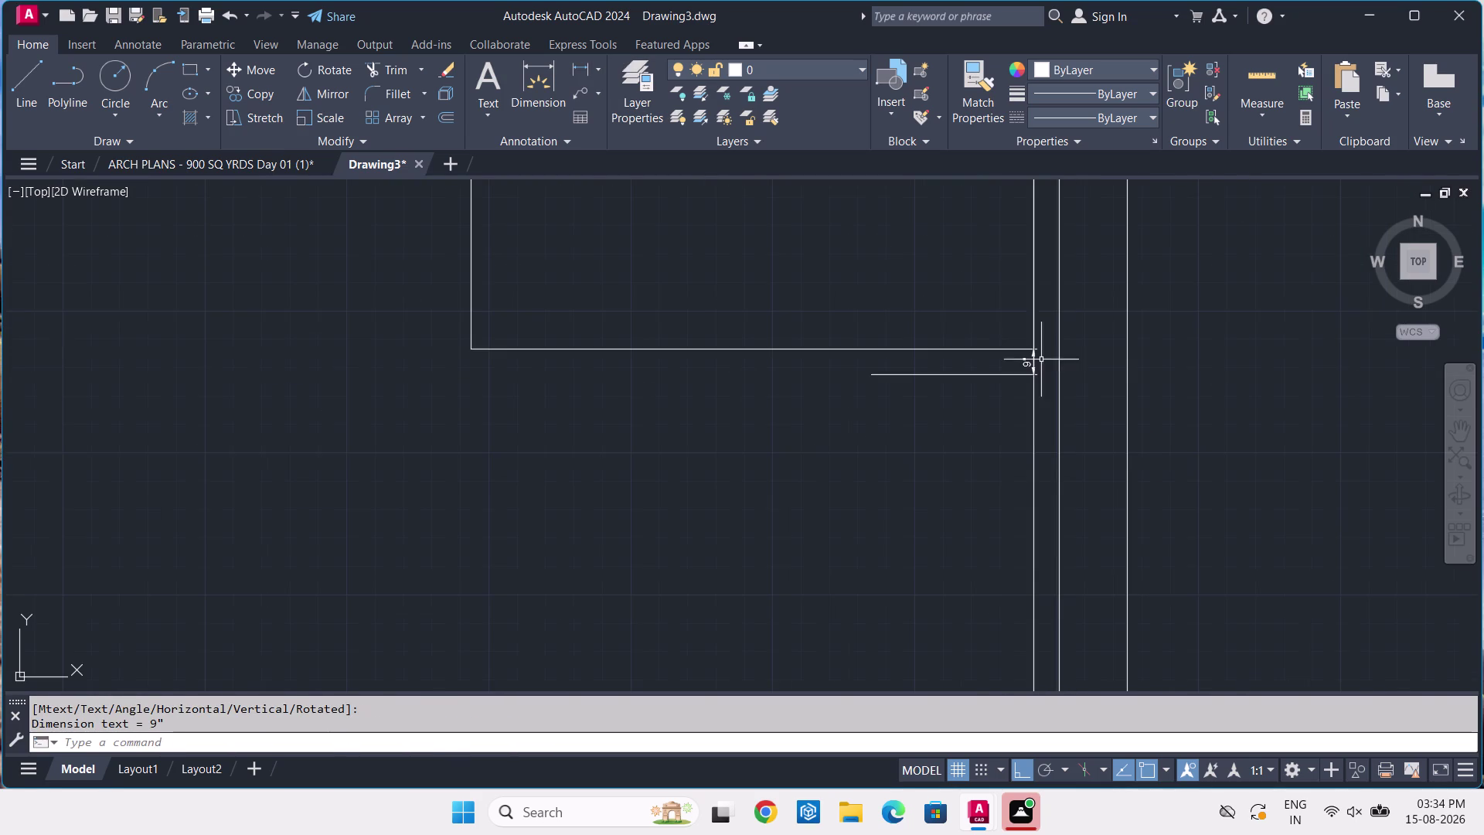
Copy the parking-bay rectangle corner to corner into the measured 9" gap.
click(856, 337)
click(722, 381)
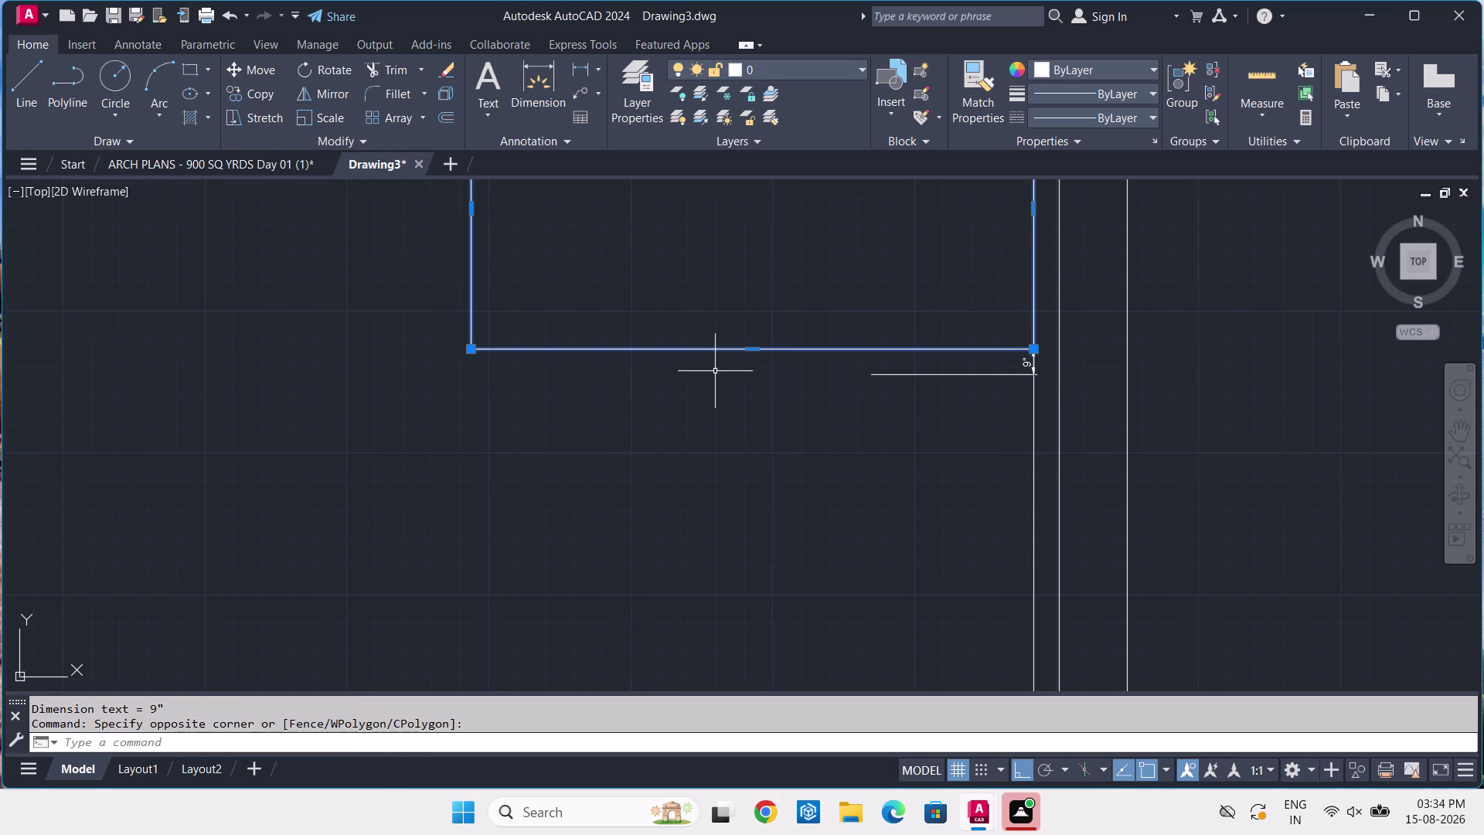
text(CO)
key(space)
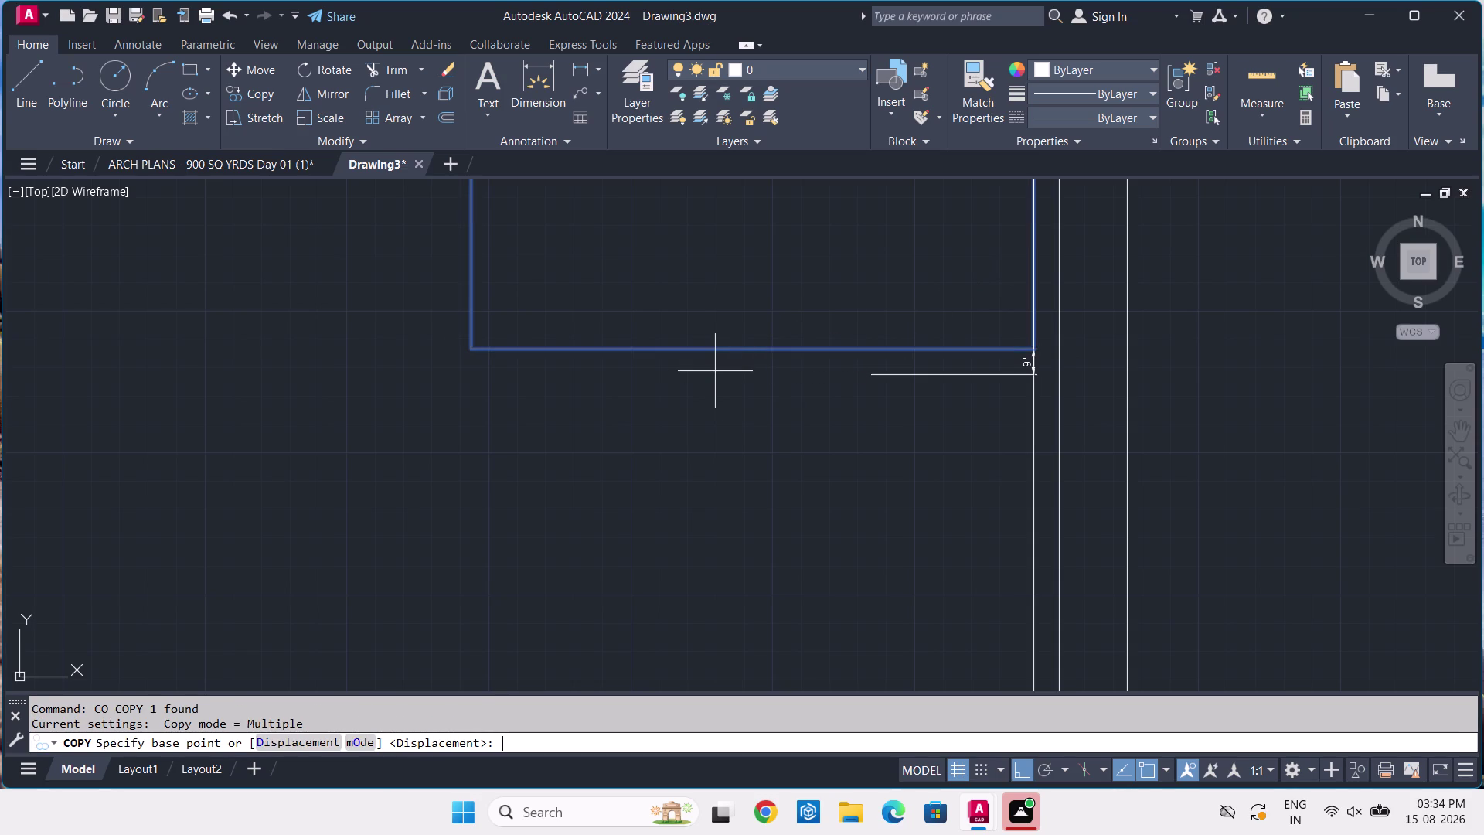
middle_drag(862, 316, 846, 461)
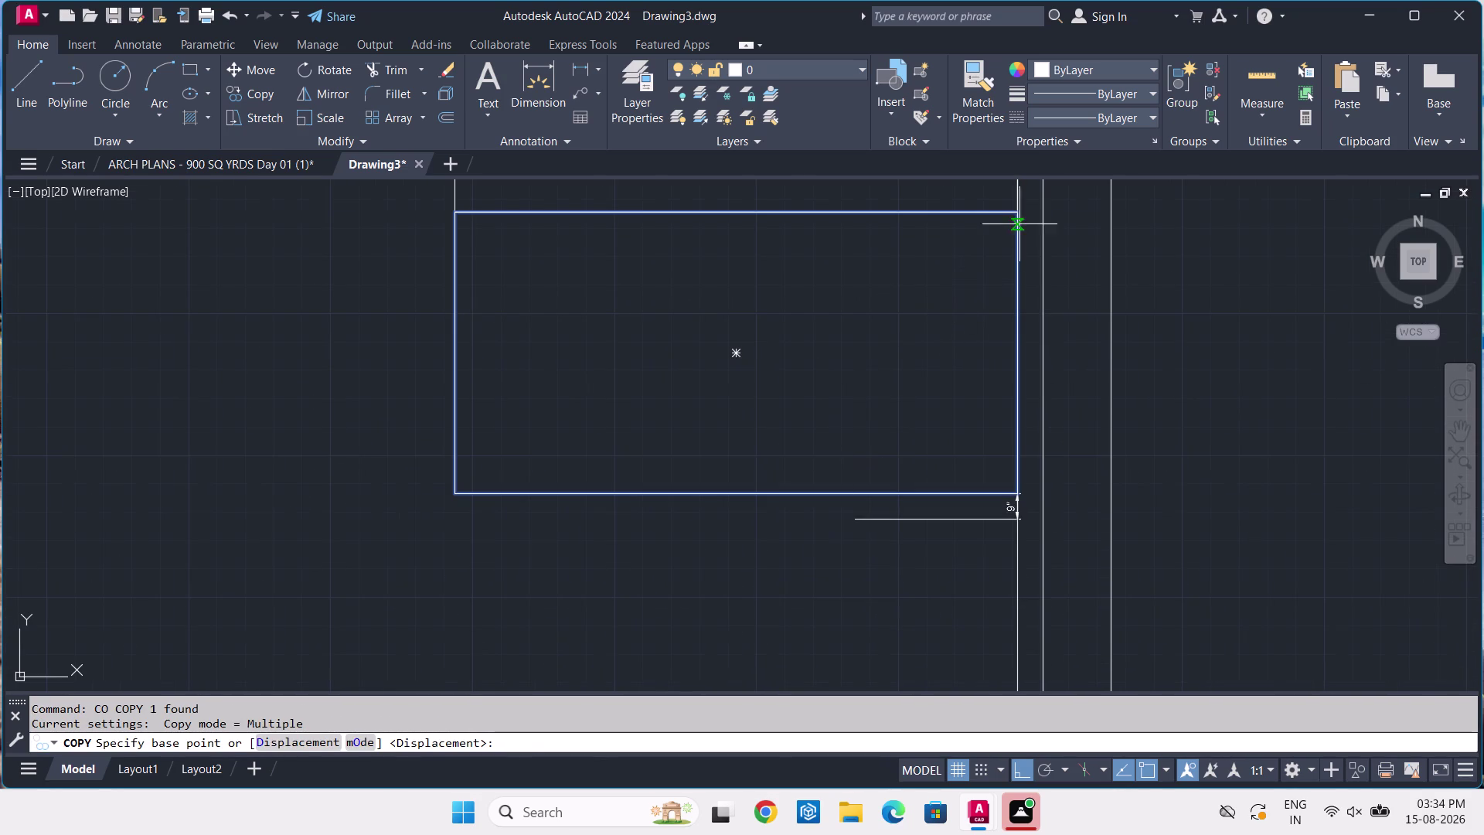
click(1020, 214)
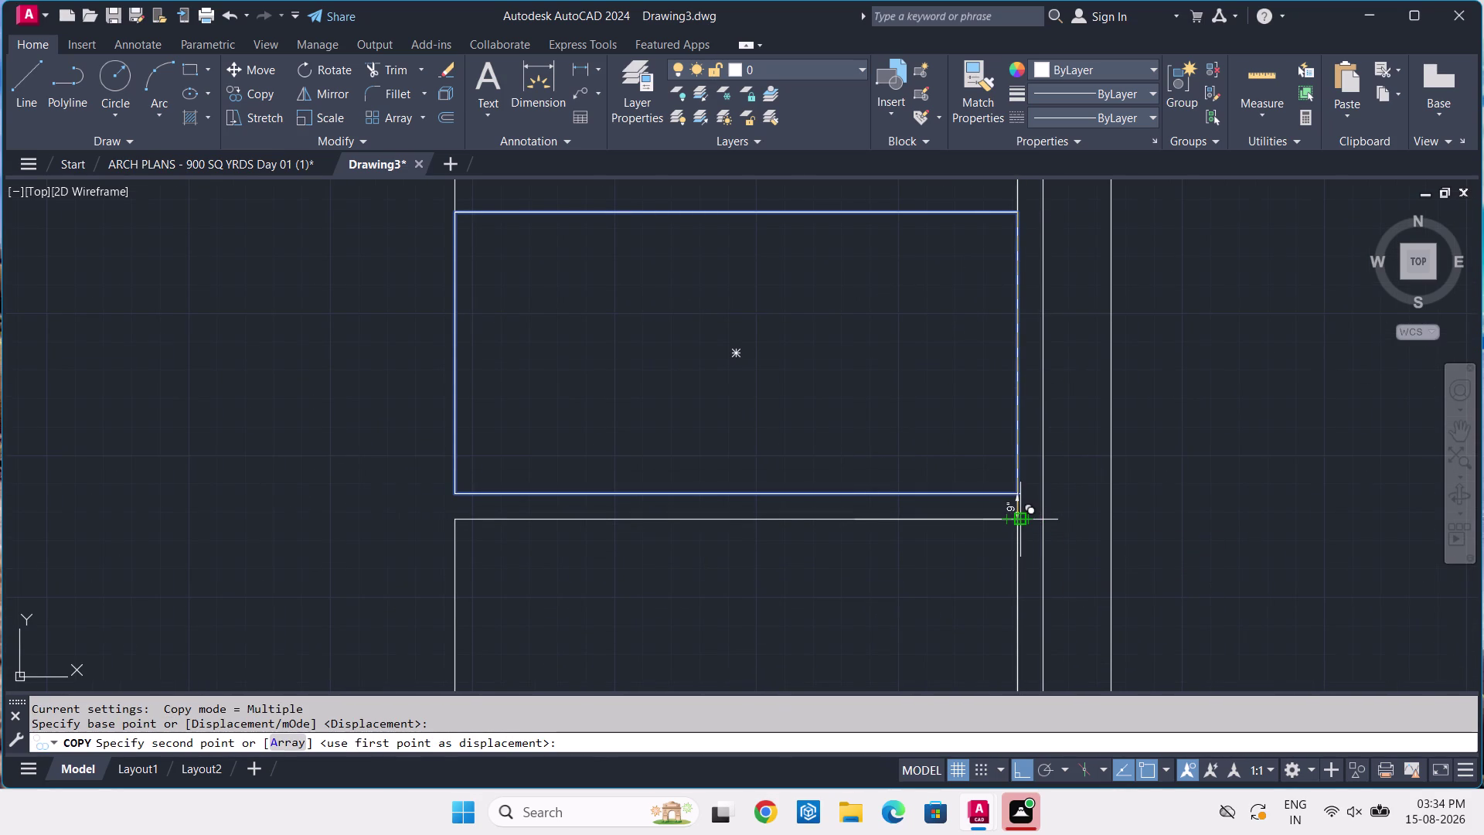
scroll(up, 3)
scroll(up, 3)
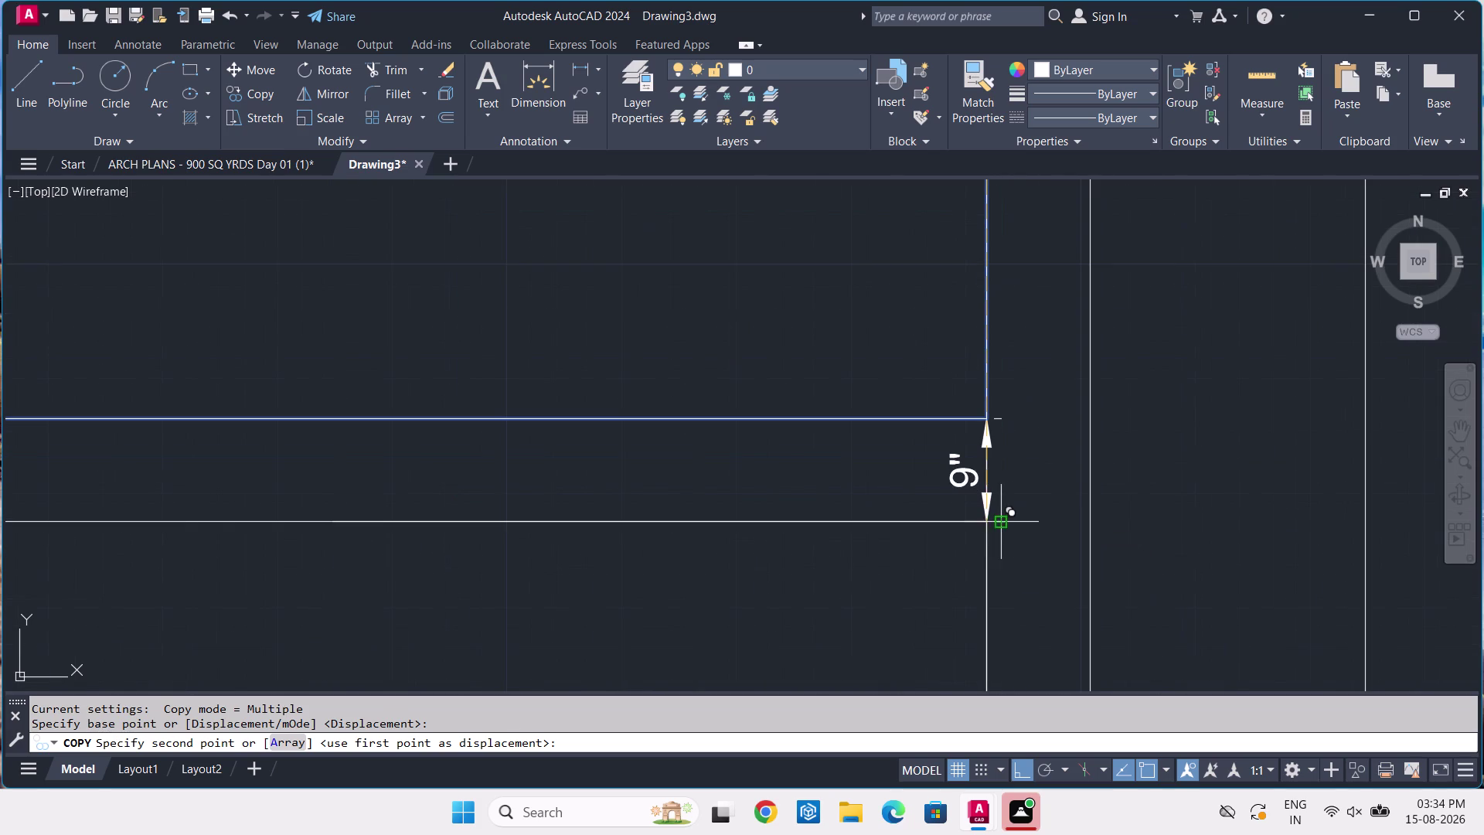
click(984, 517)
scroll(up, 3)
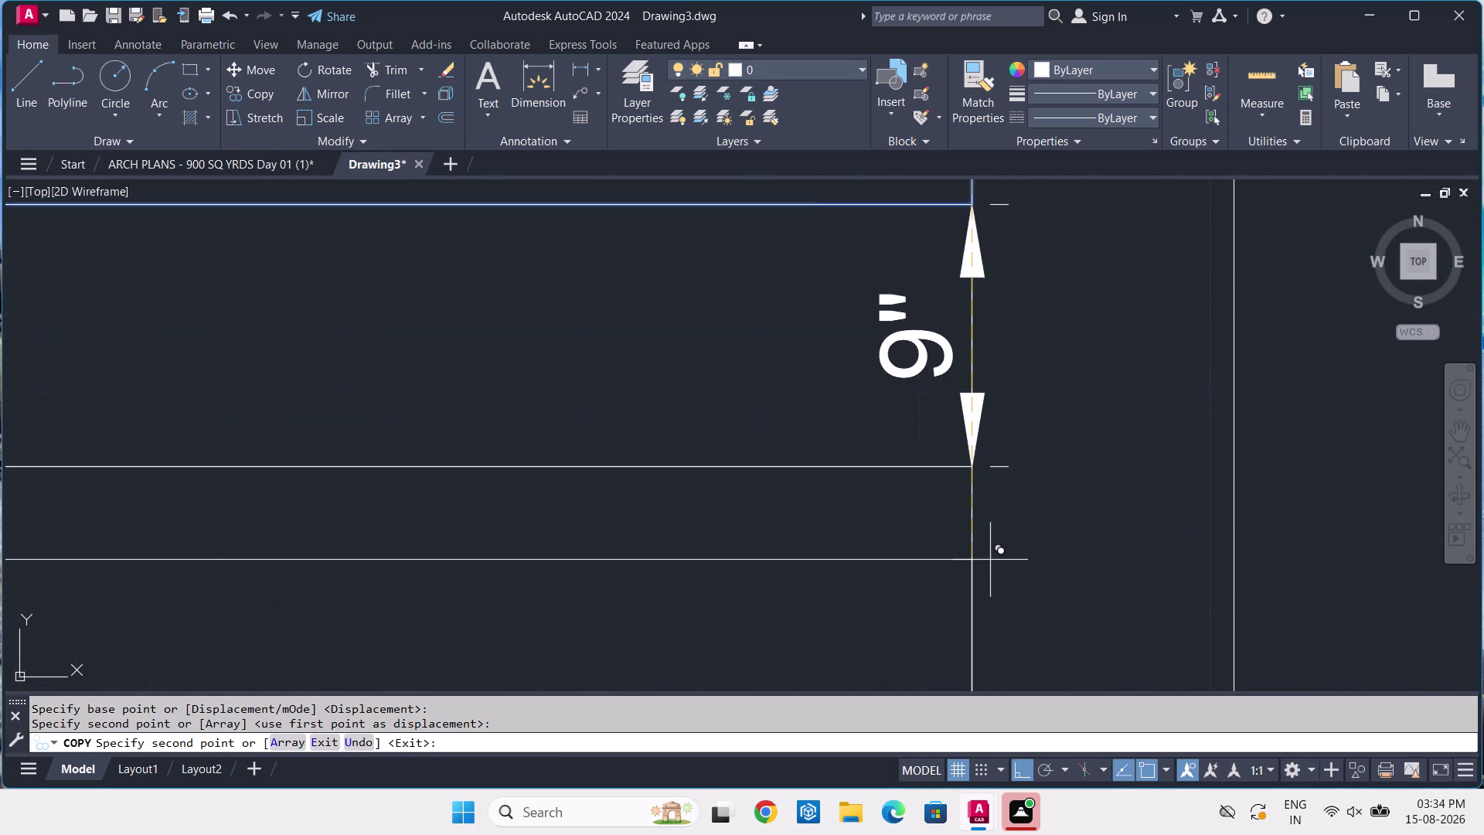
scroll(up, 3)
scroll(down, 3)
scroll(down, 3)
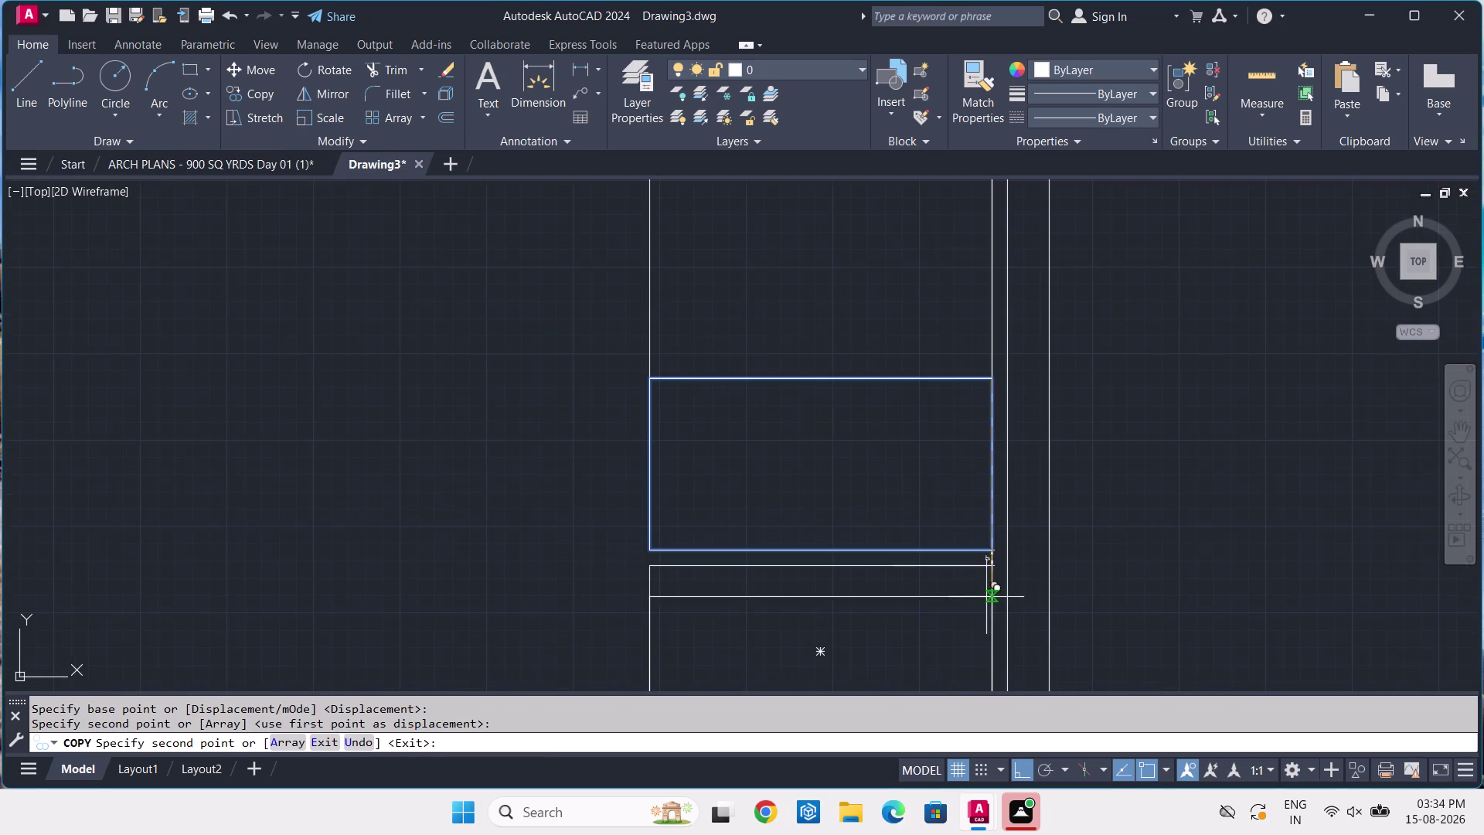
key(Return)
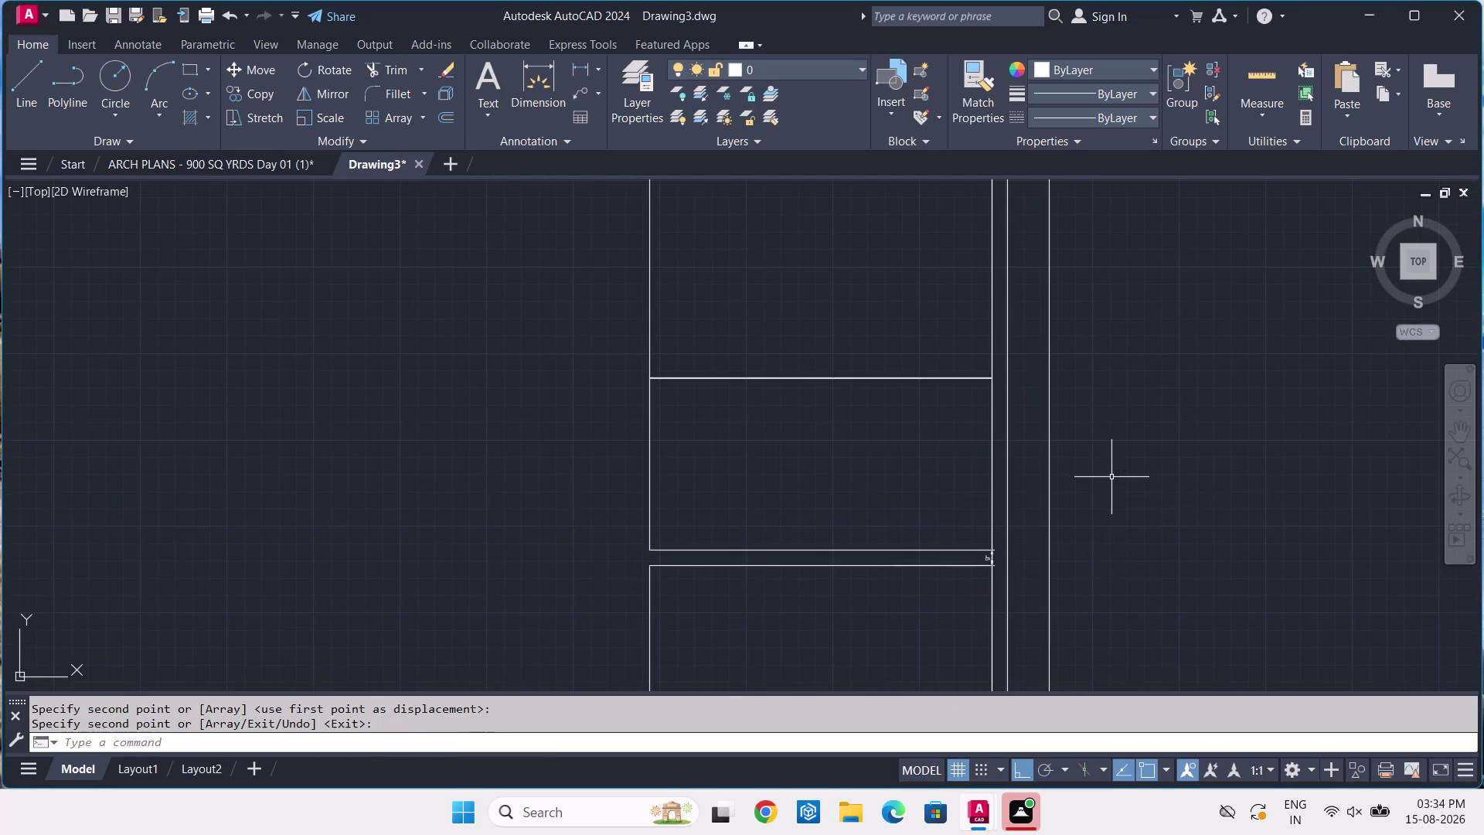
Erase the temporary 9" dimension.
scroll(up, 3)
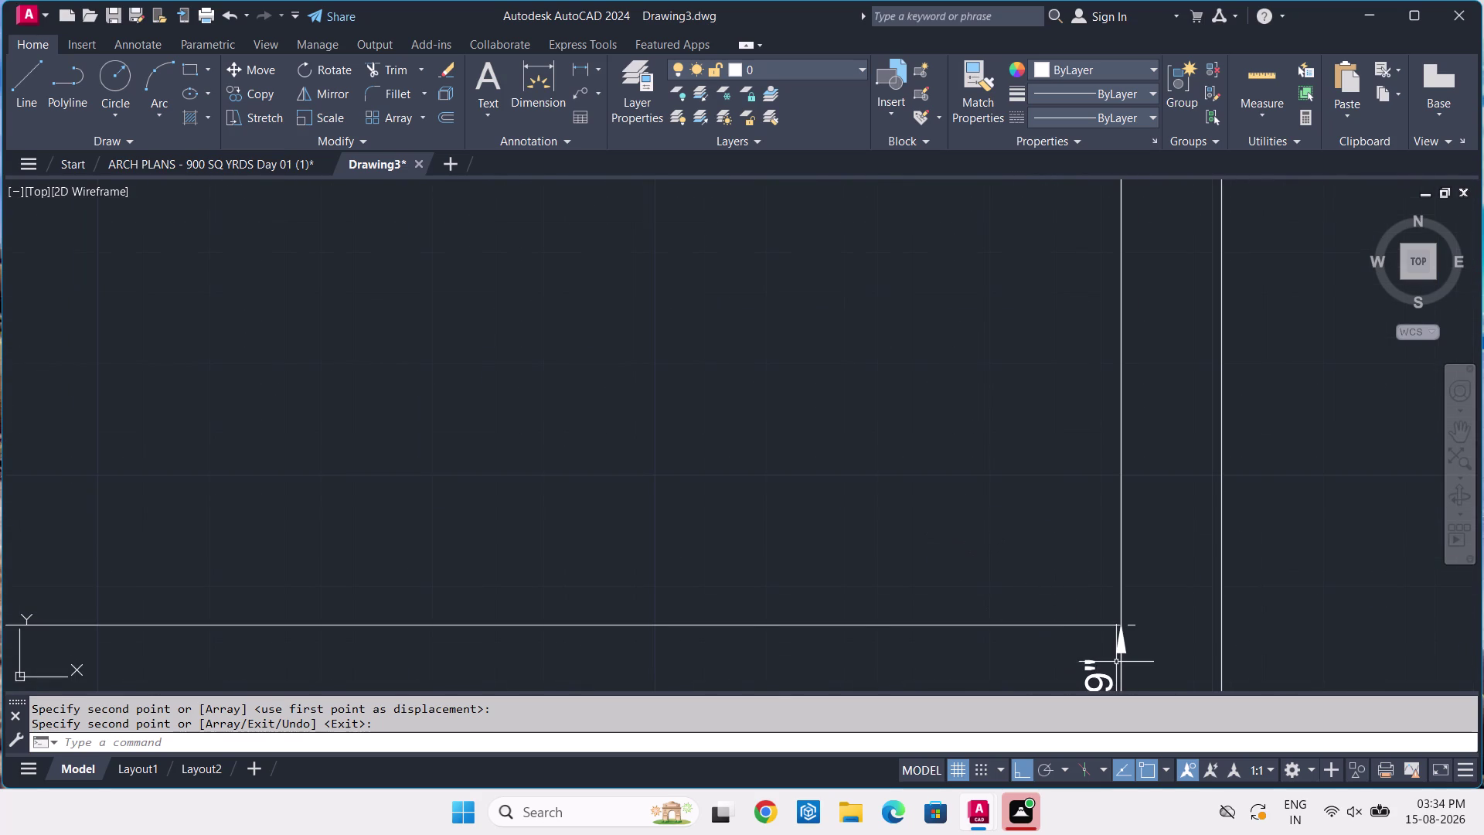
click(1097, 668)
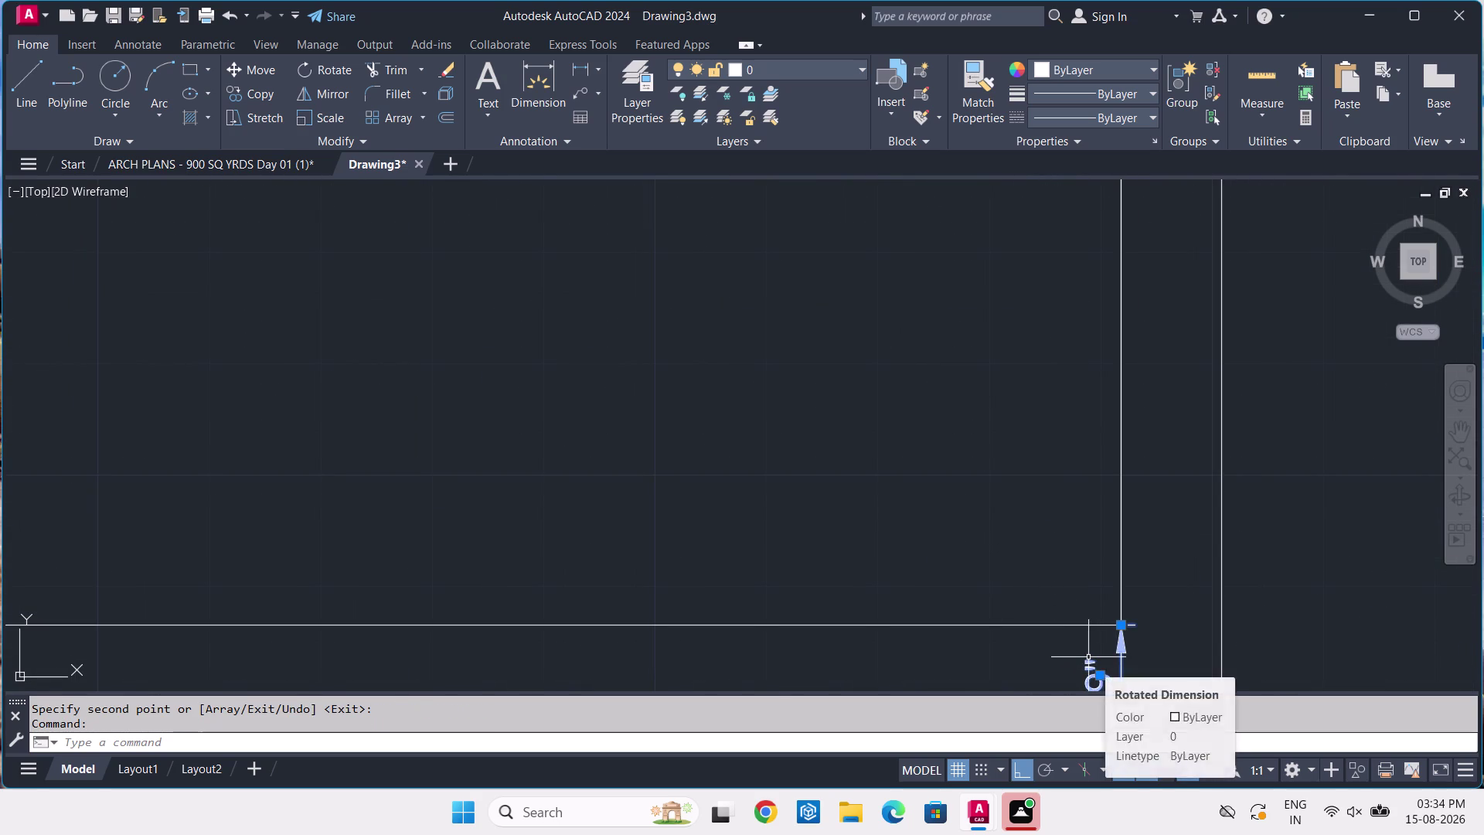
key(Delete)
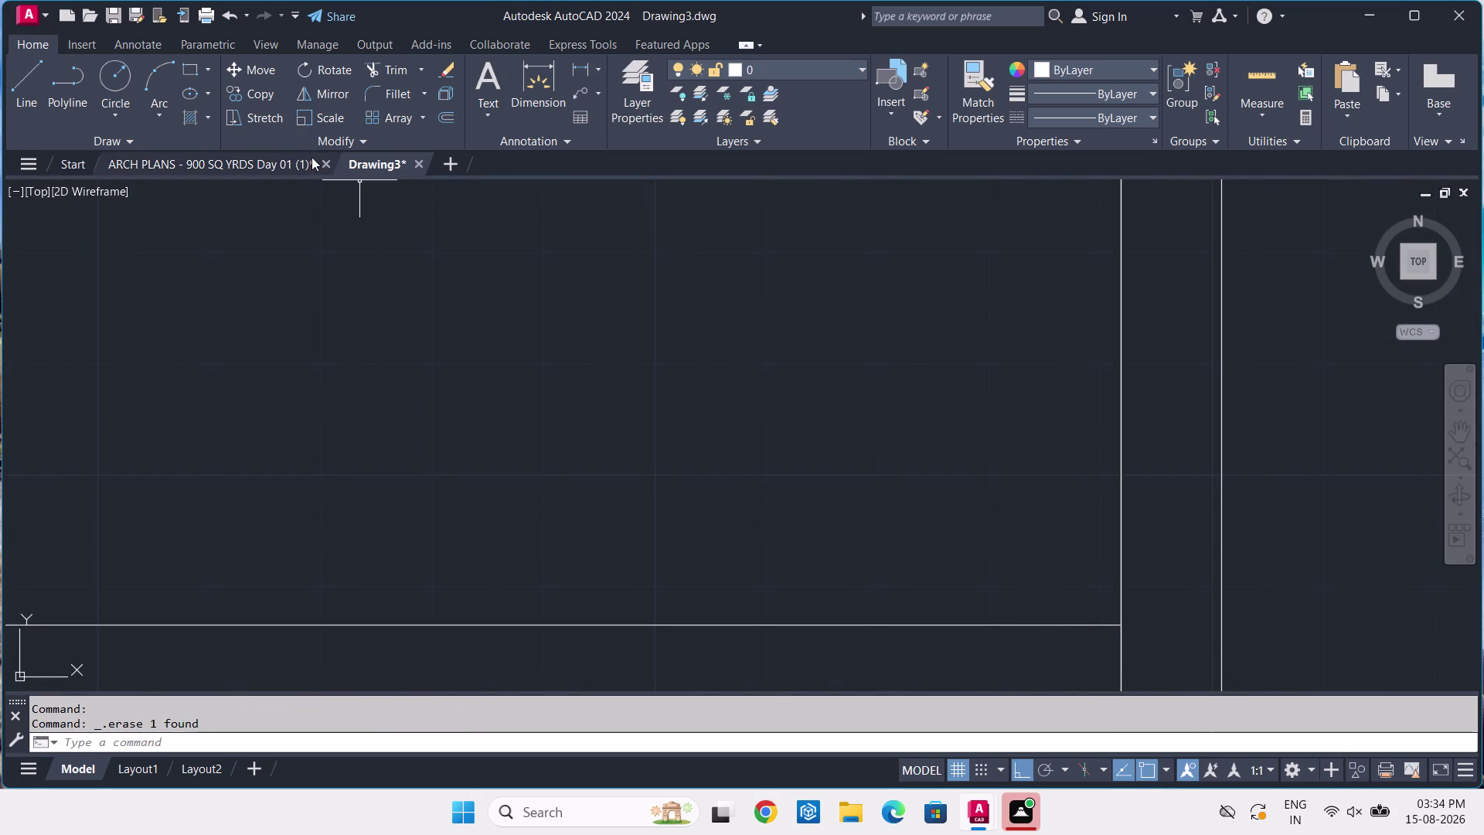
Switch to the reference basement plan and pan to the gap between two parking bays.
click(310, 168)
scroll(down, 3)
scroll(down, 3)
middle_drag(806, 437, 812, 425)
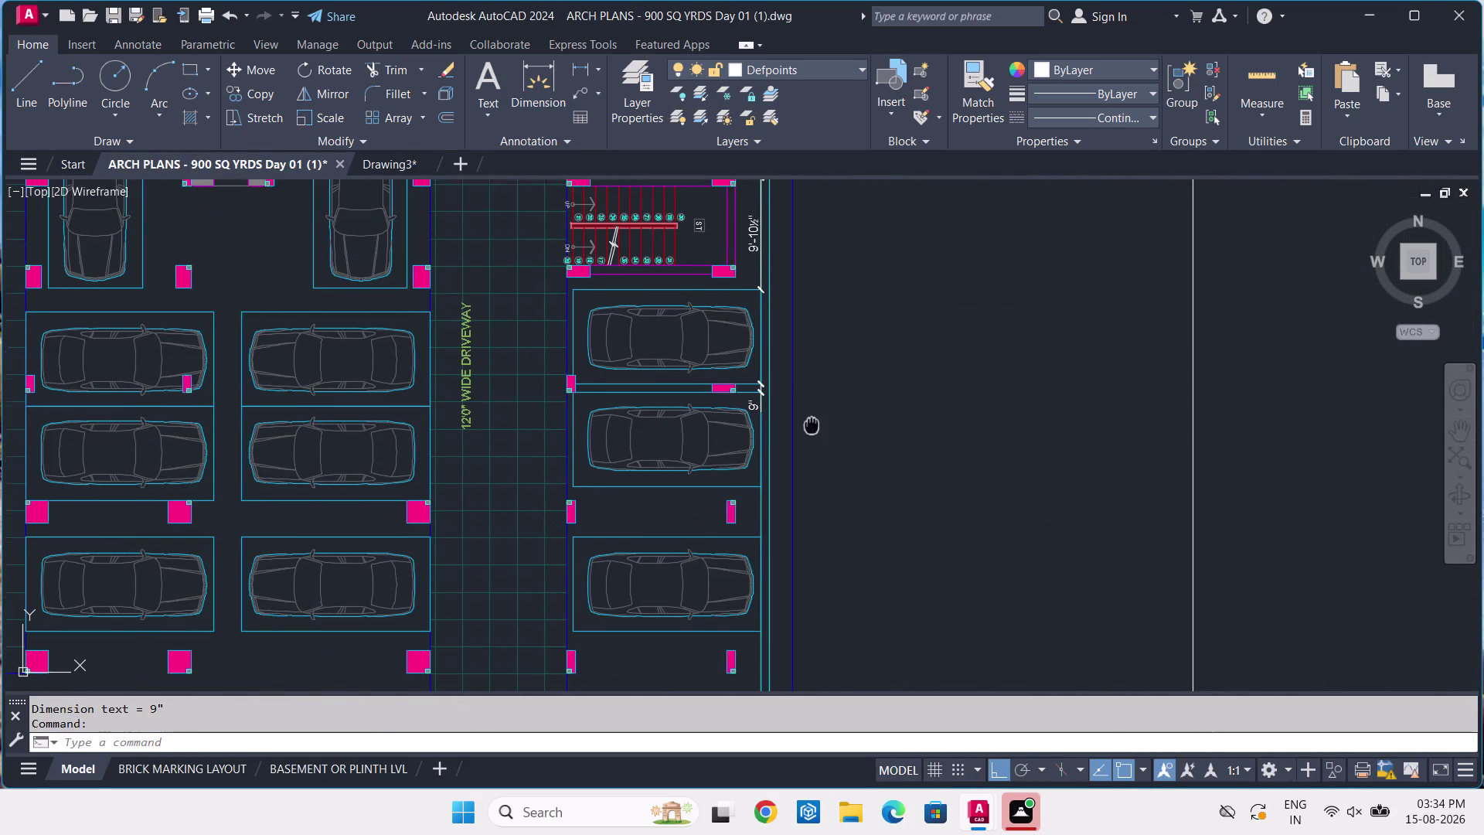
middle_drag(811, 425, 843, 365)
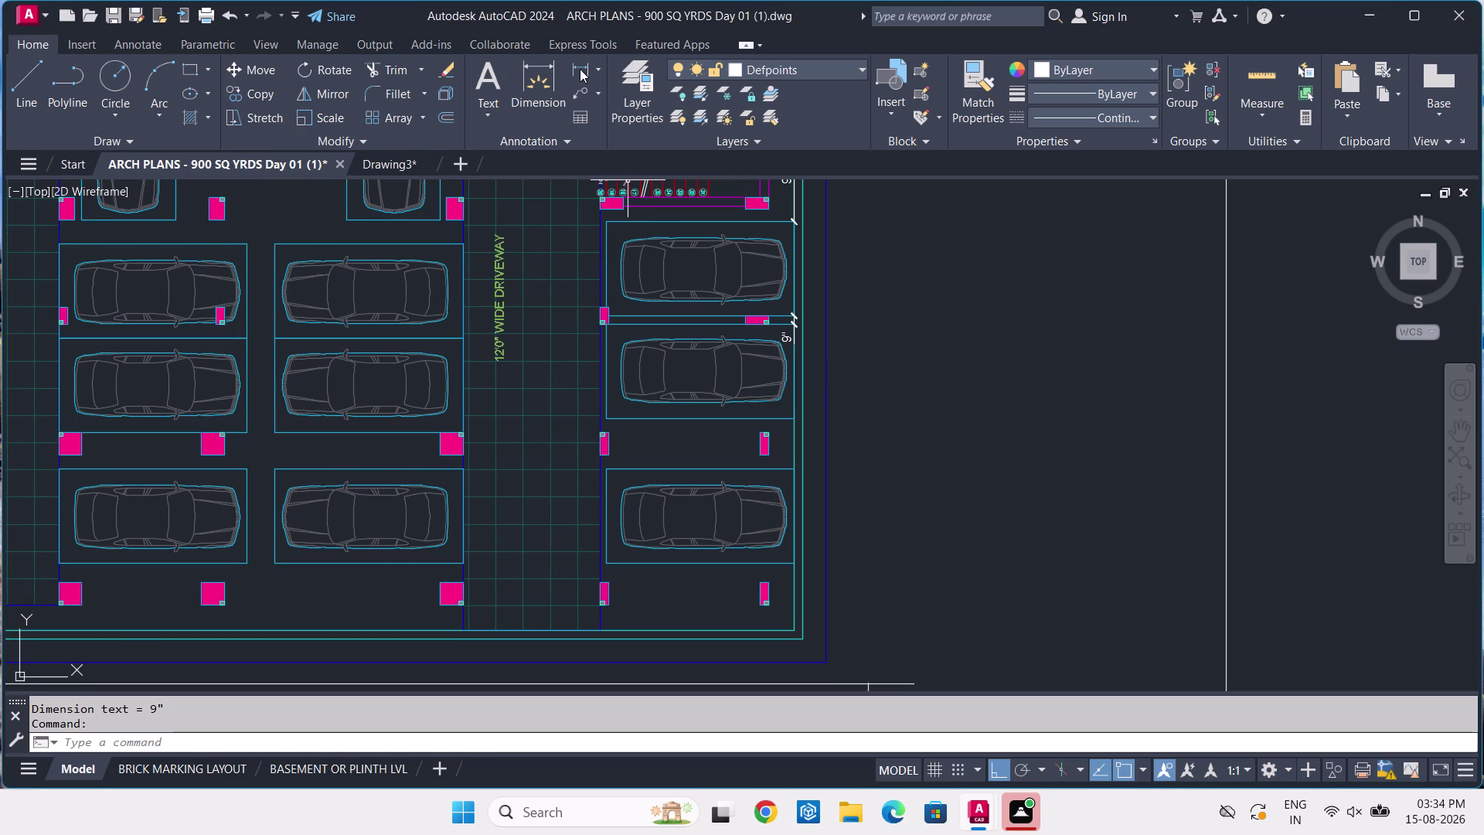
Dimension the 4'-5" gap between the bays, then return to Drawing3.
click(574, 70)
scroll(up, 3)
scroll(up, 3)
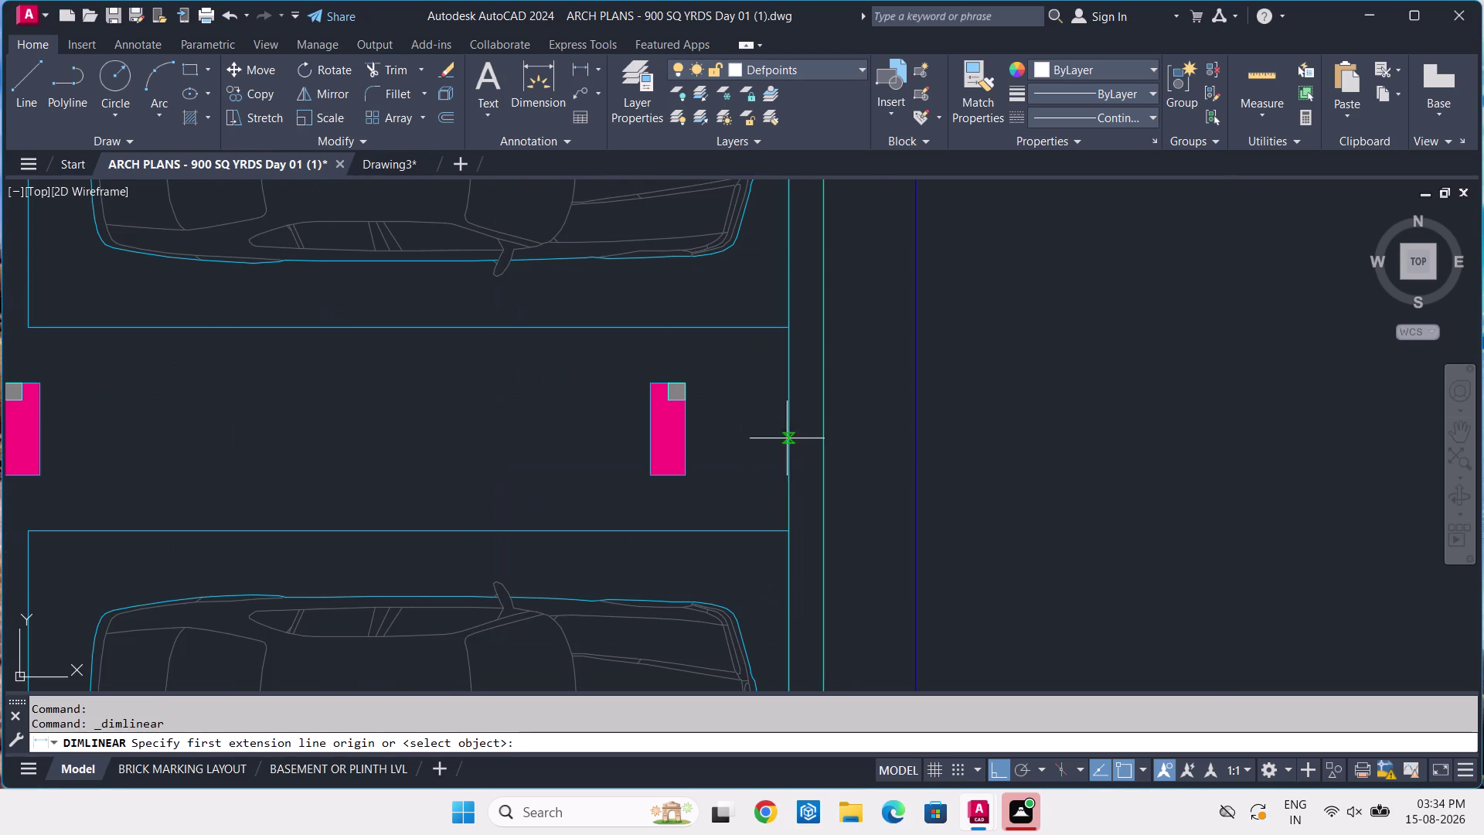
click(786, 325)
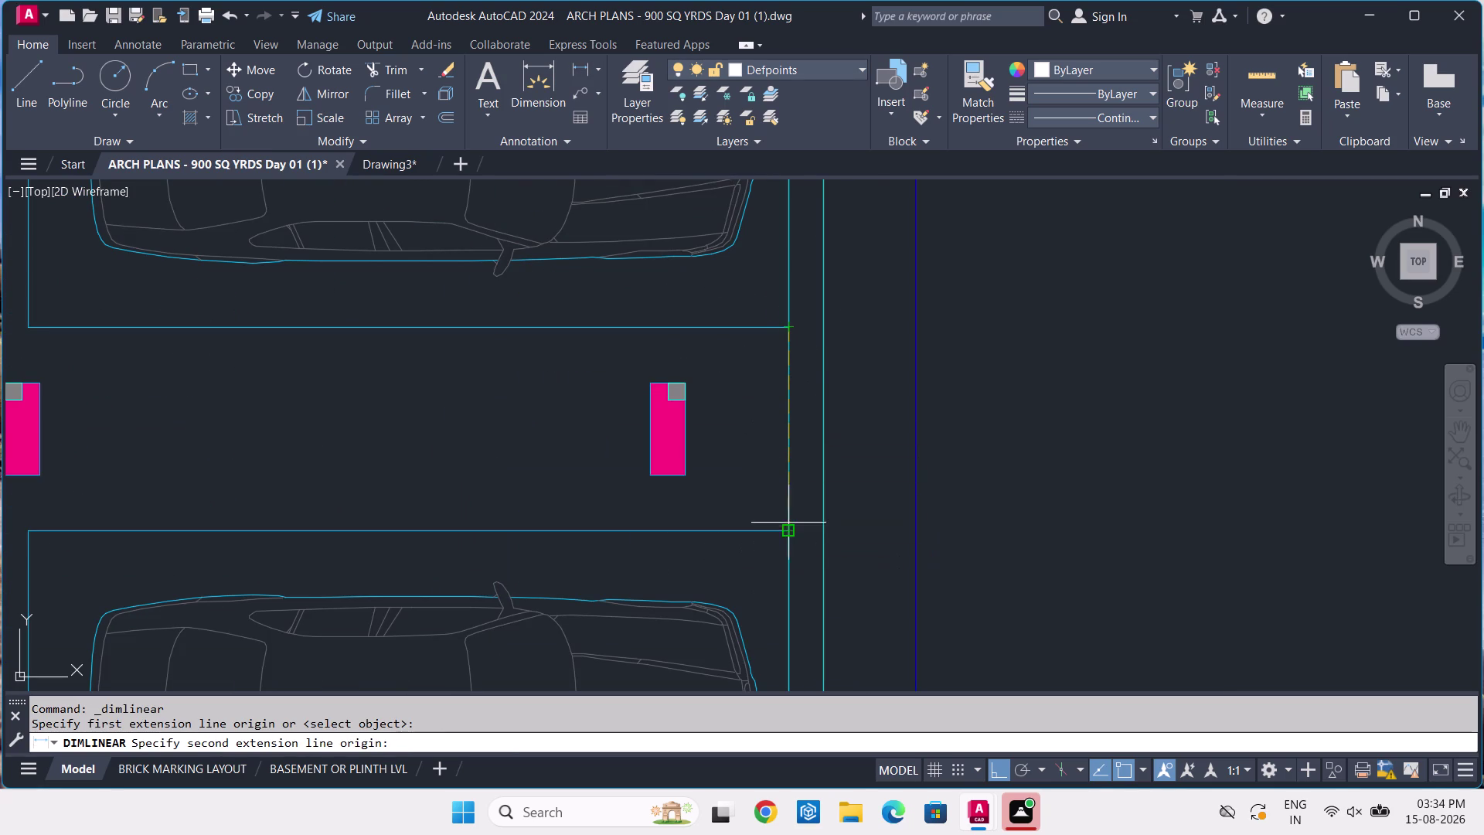
click(787, 535)
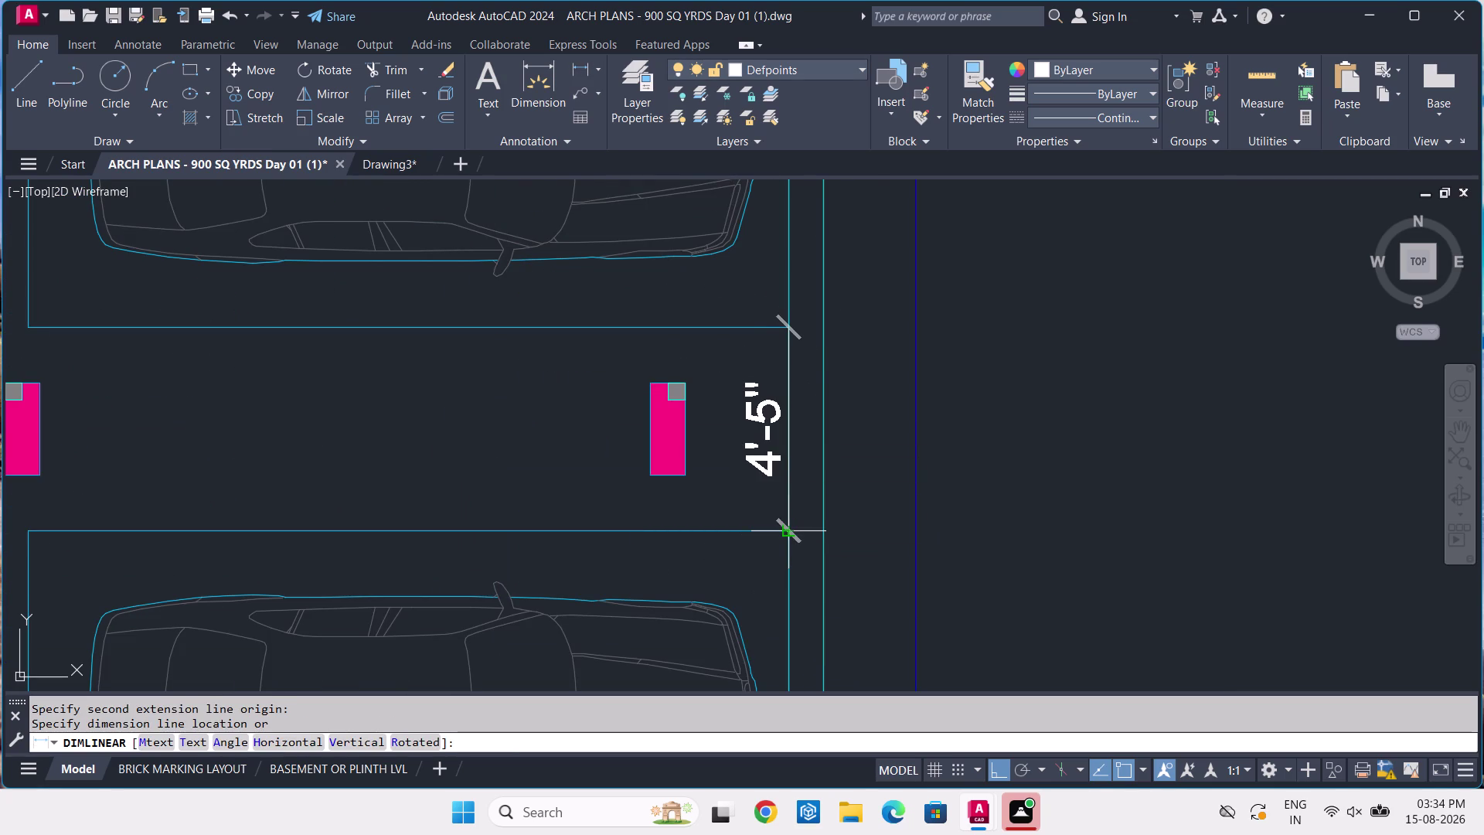
click(788, 536)
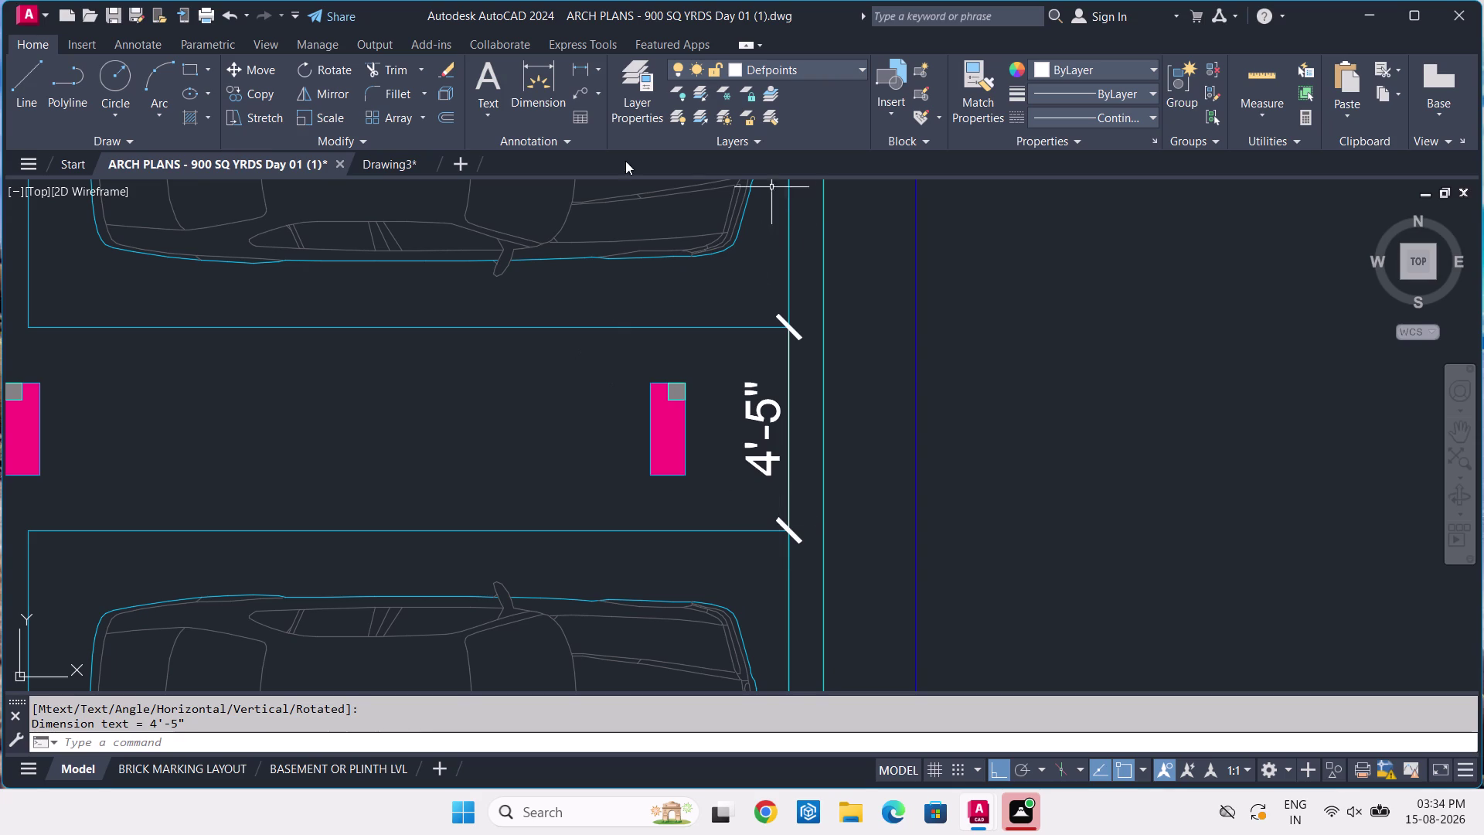
click(374, 159)
scroll(down, 3)
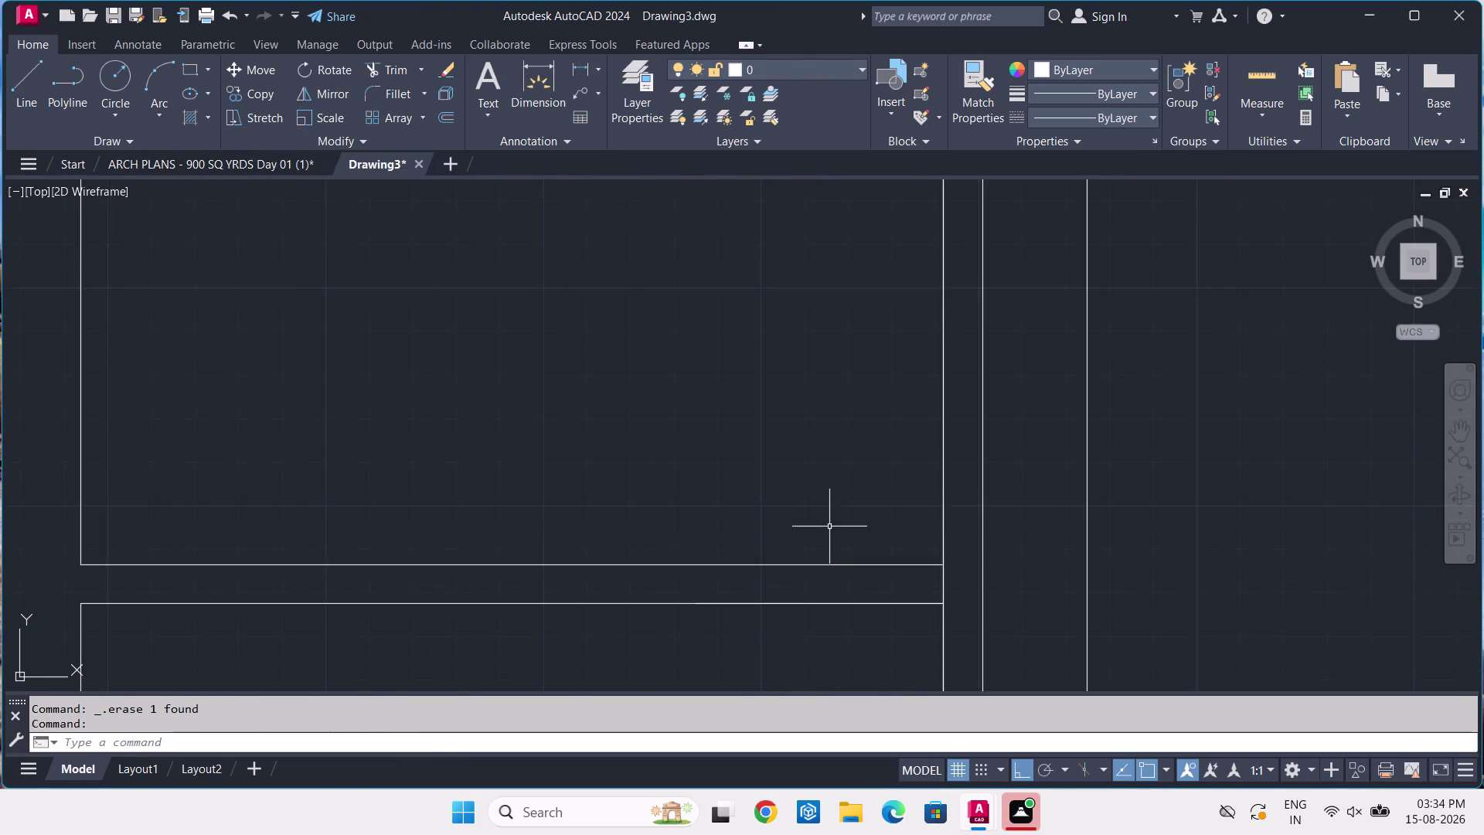
Try extending a bay line with EX, then cancel the extend.
scroll(down, 3)
middle_drag(860, 620, 855, 548)
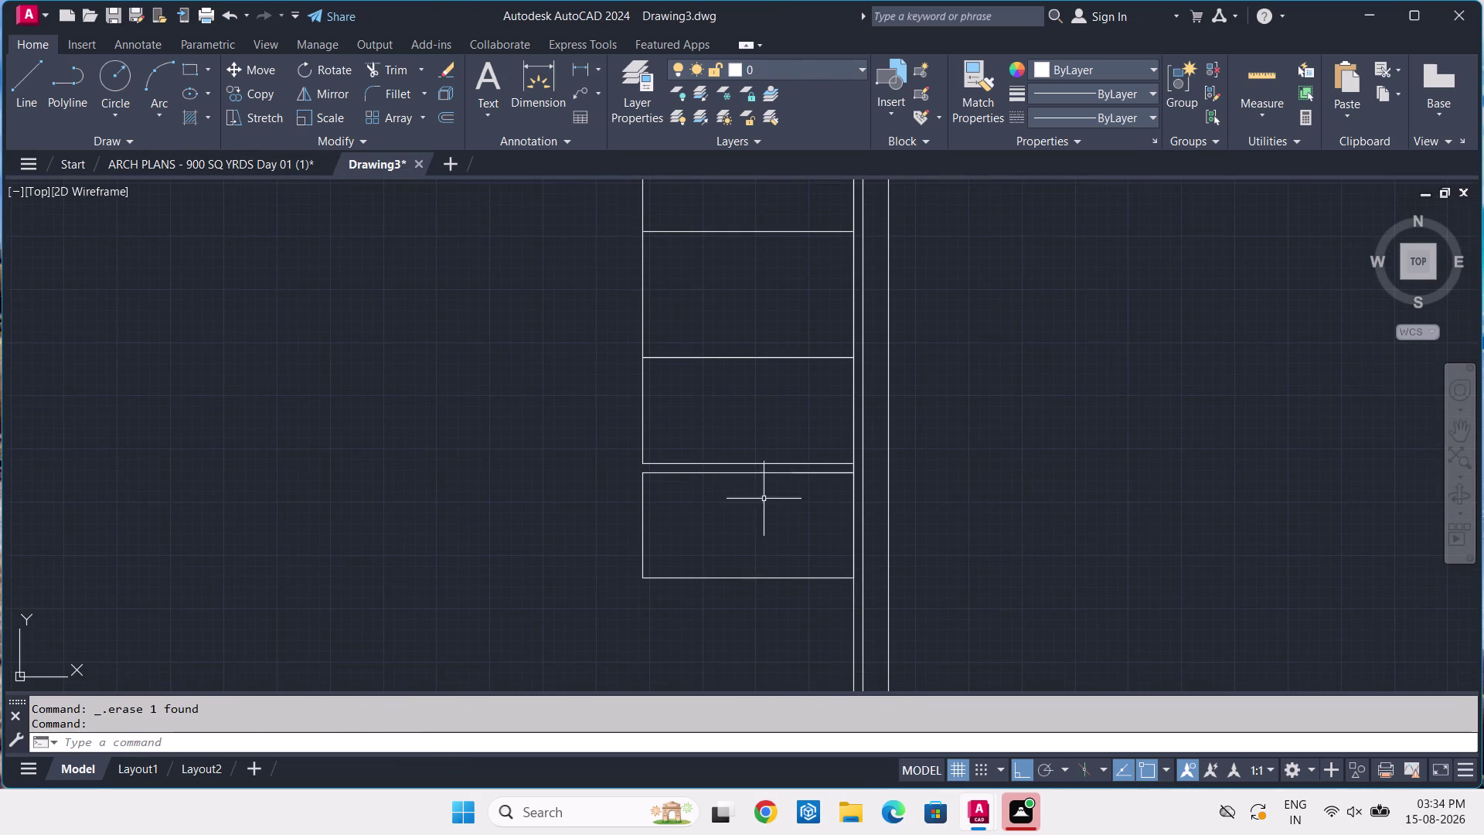
text(EX)
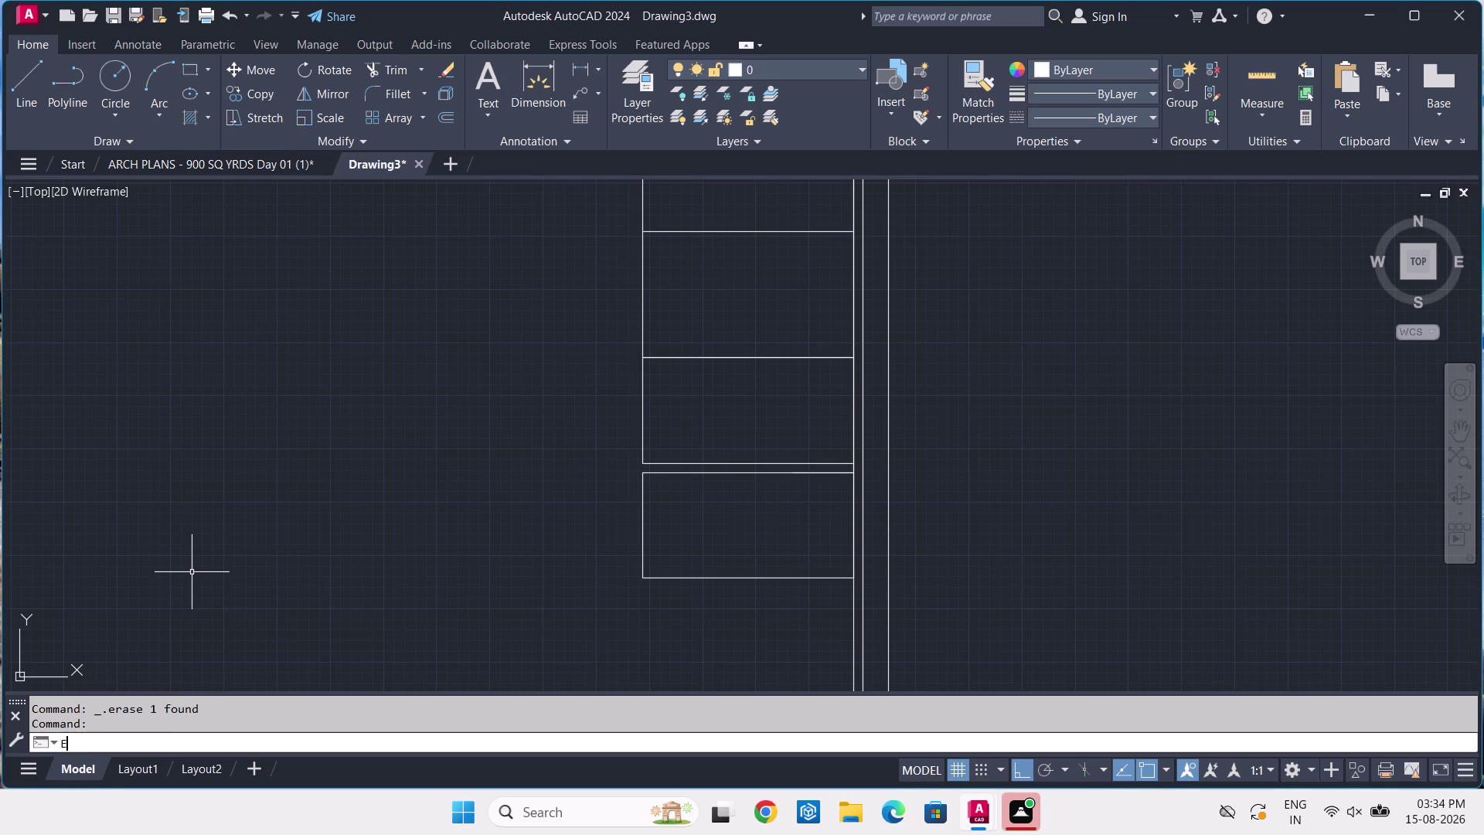
key(space)
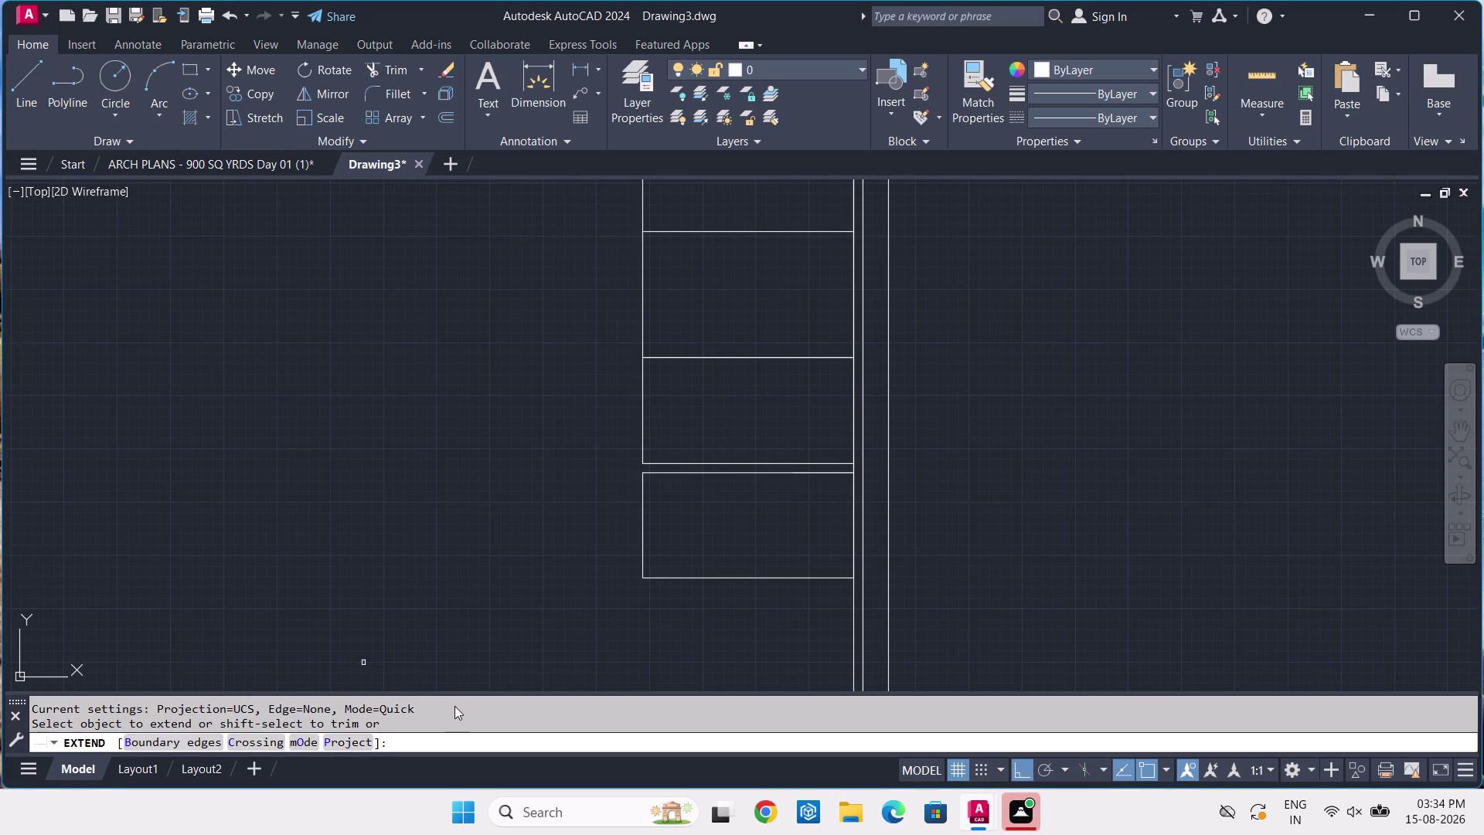
scroll(down, 3)
middle_drag(697, 372, 740, 491)
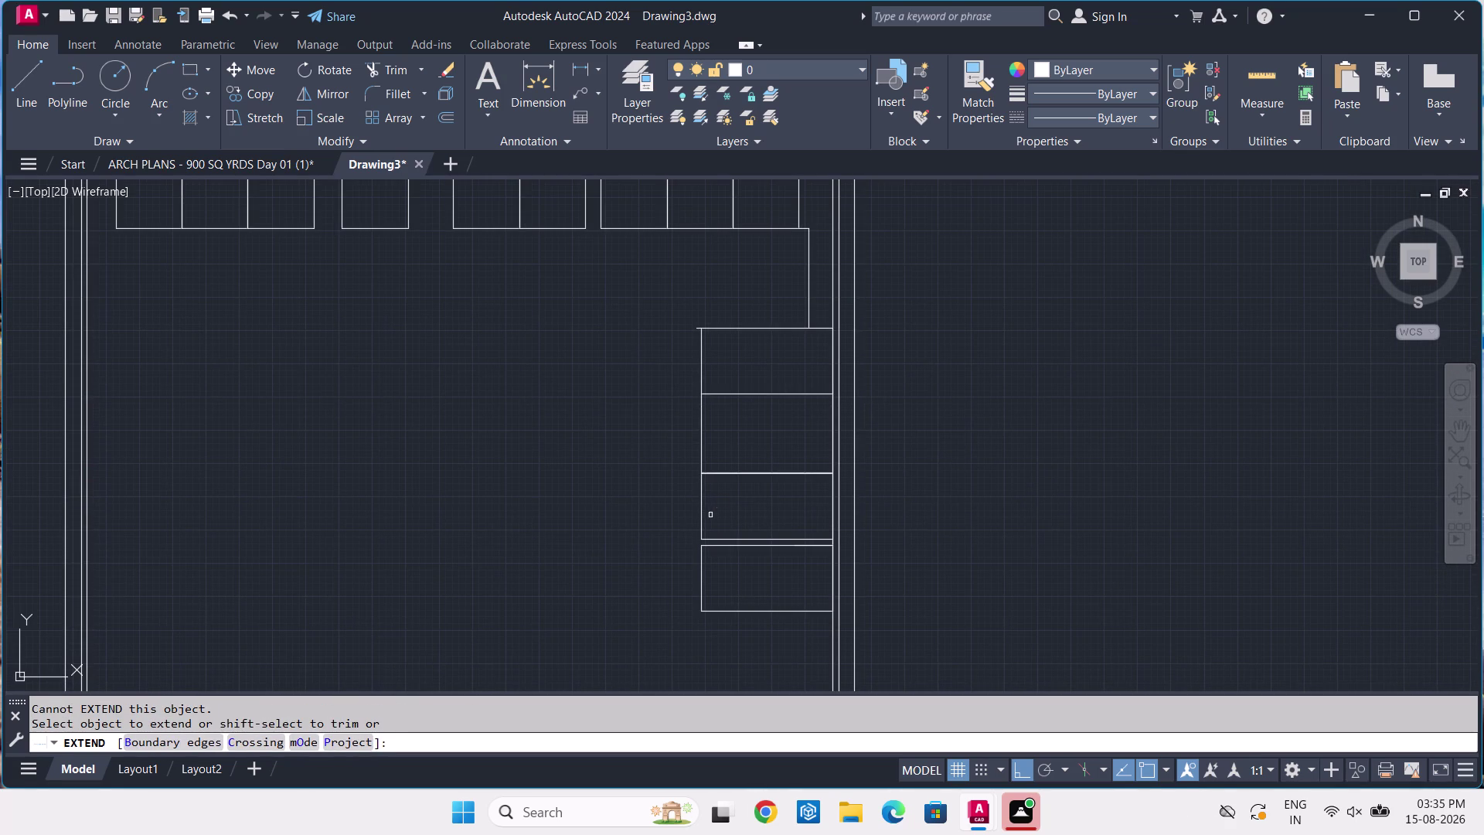
click(701, 531)
scroll(up, 3)
scroll(up, 3)
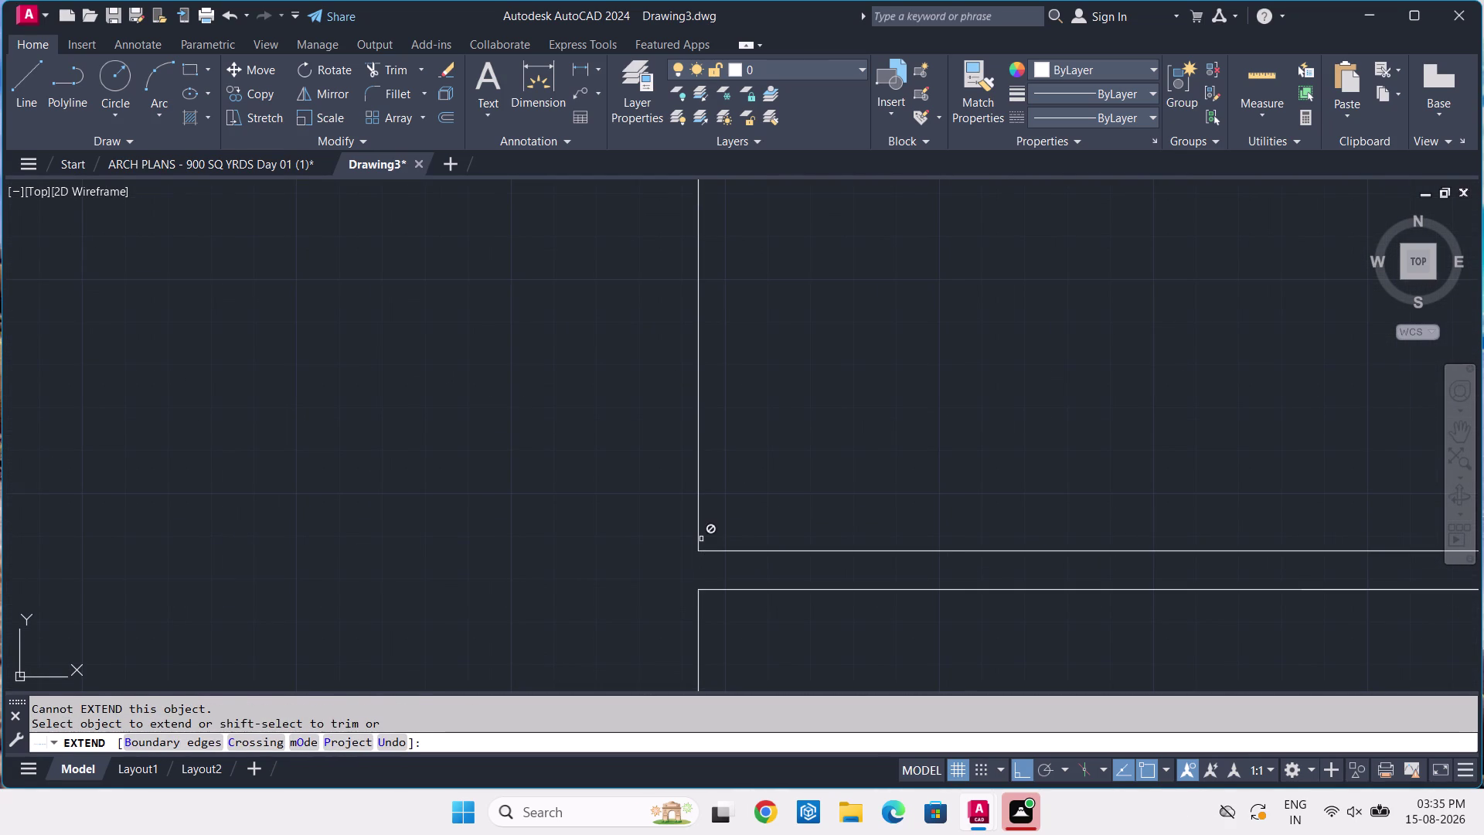
key(Return)
Draw a short vertical line joining the two horizontal lines at their left end.
text(L)
key(space)
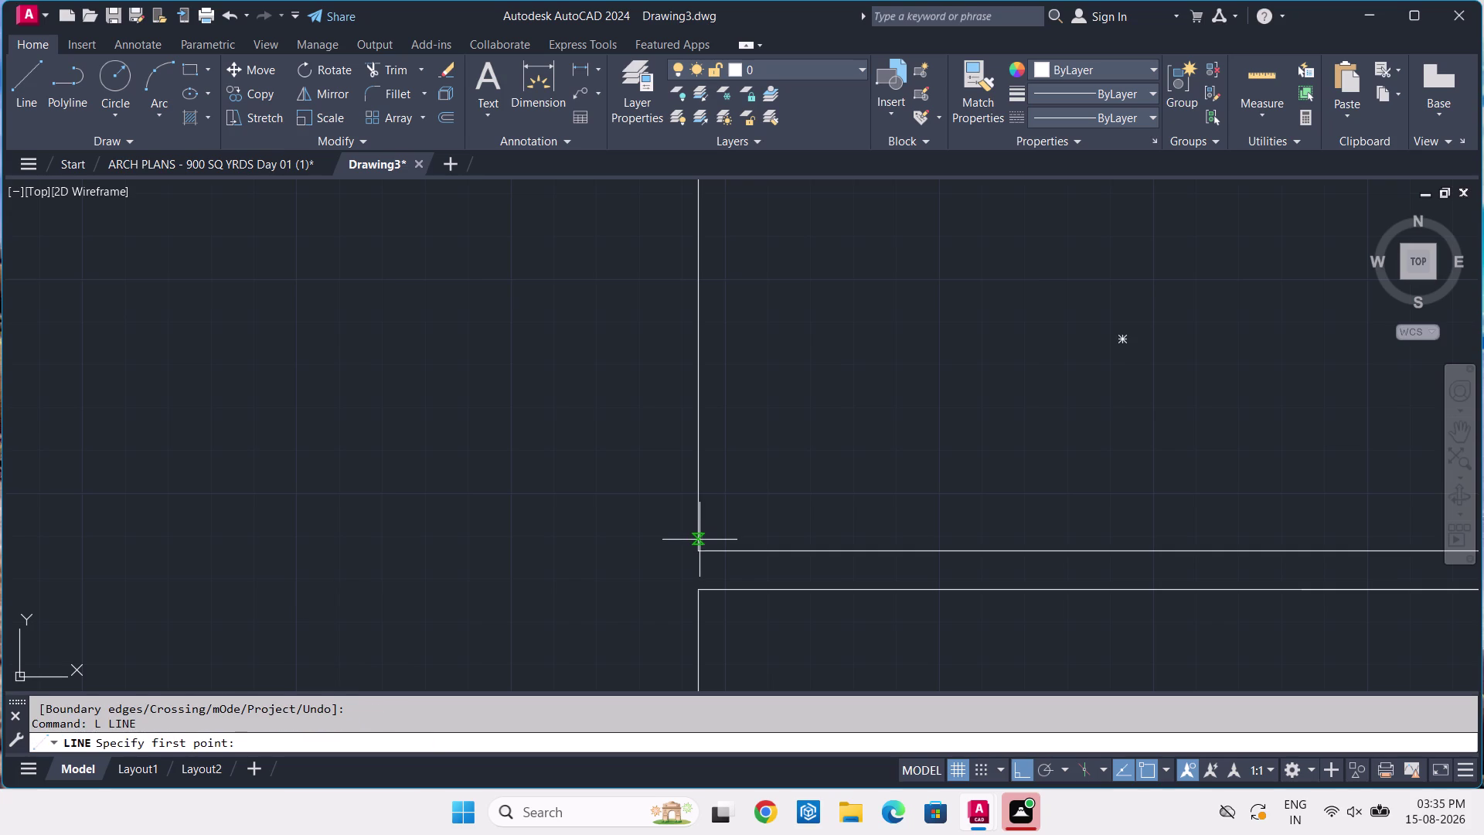
click(701, 548)
click(695, 593)
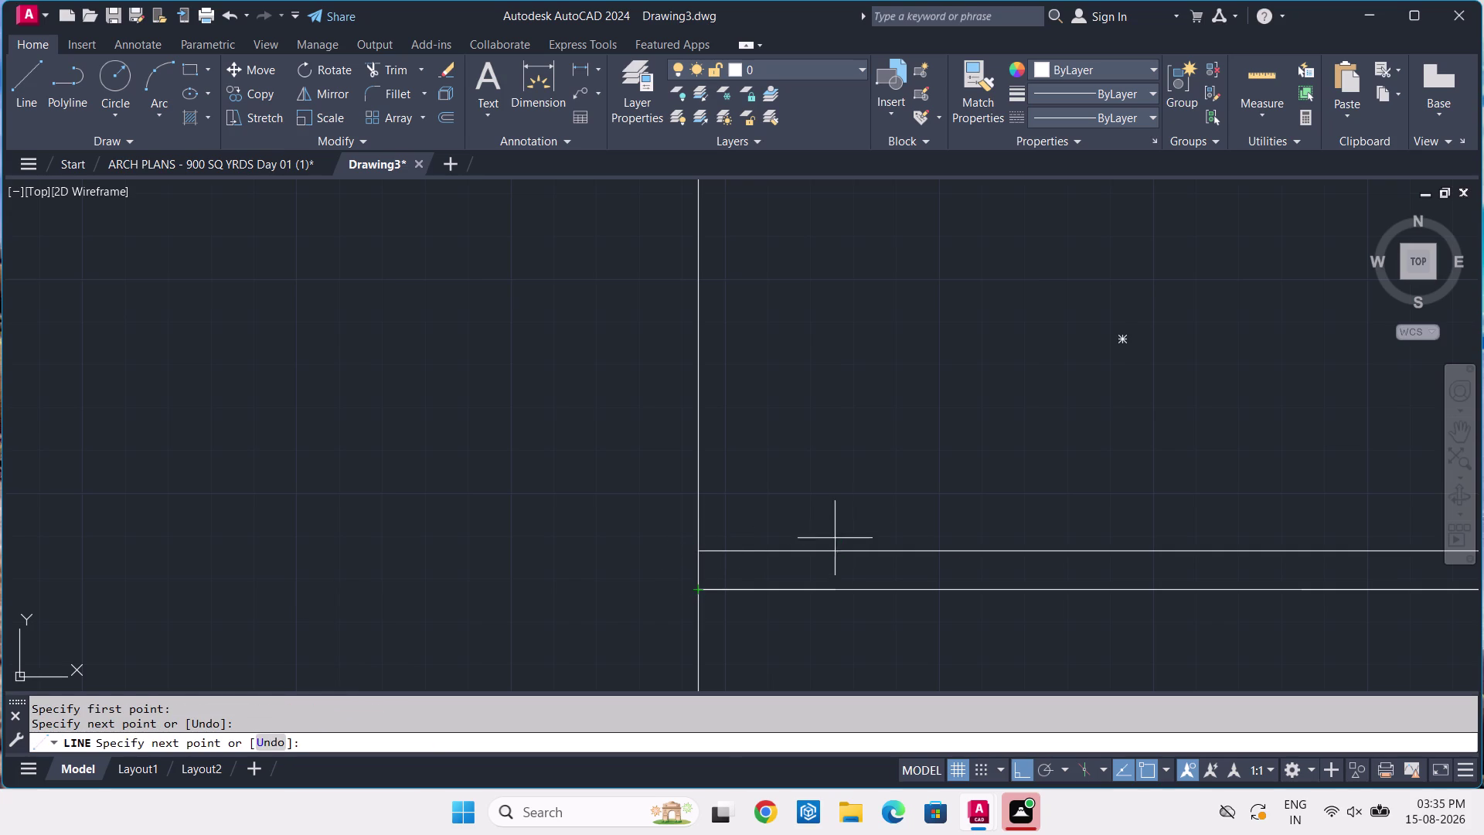
key(Return)
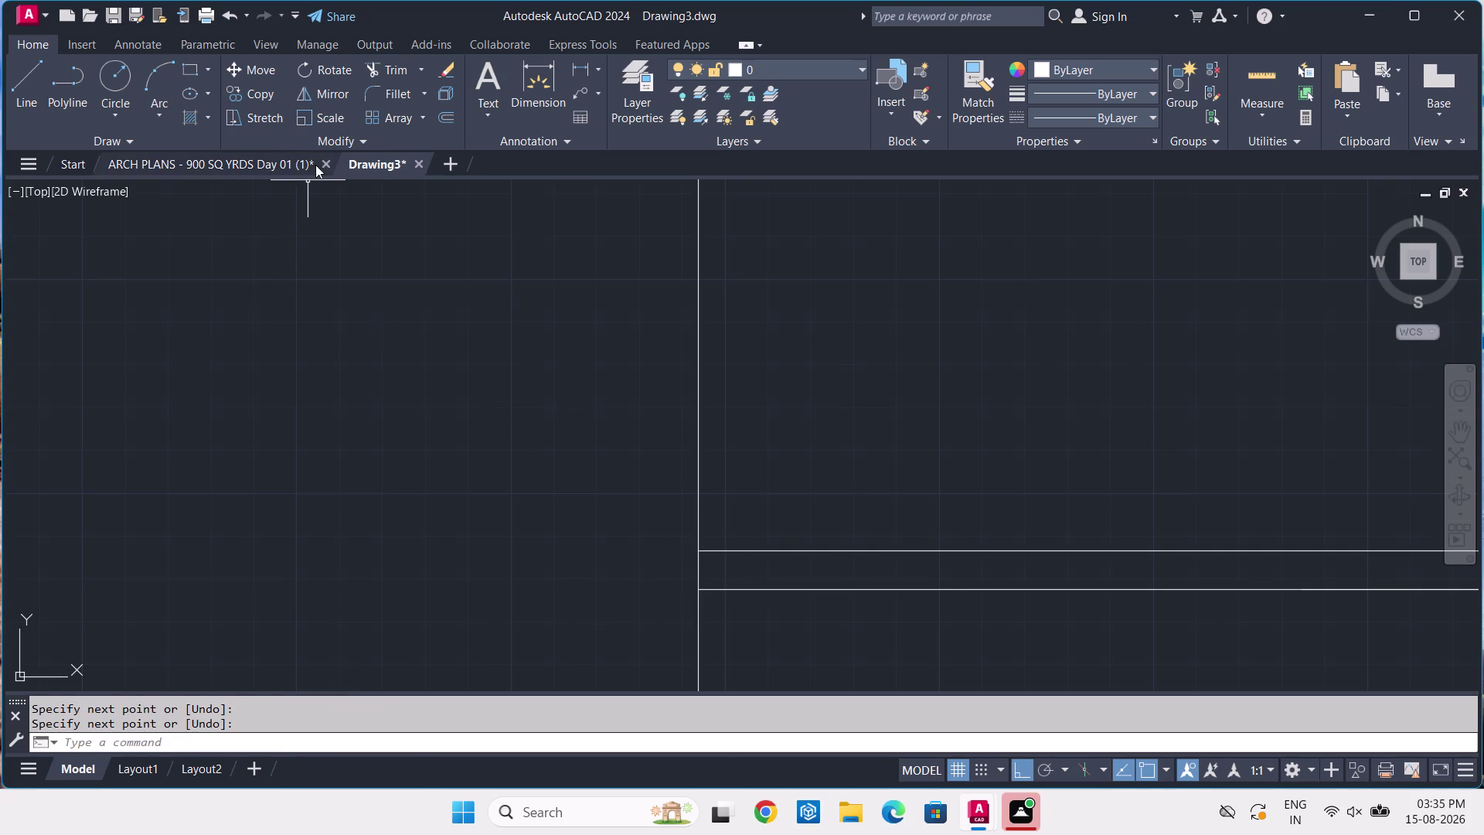
Bring the reference basement plan tab to the front.
click(362, 164)
drag(188, 165, 196, 165)
click(212, 166)
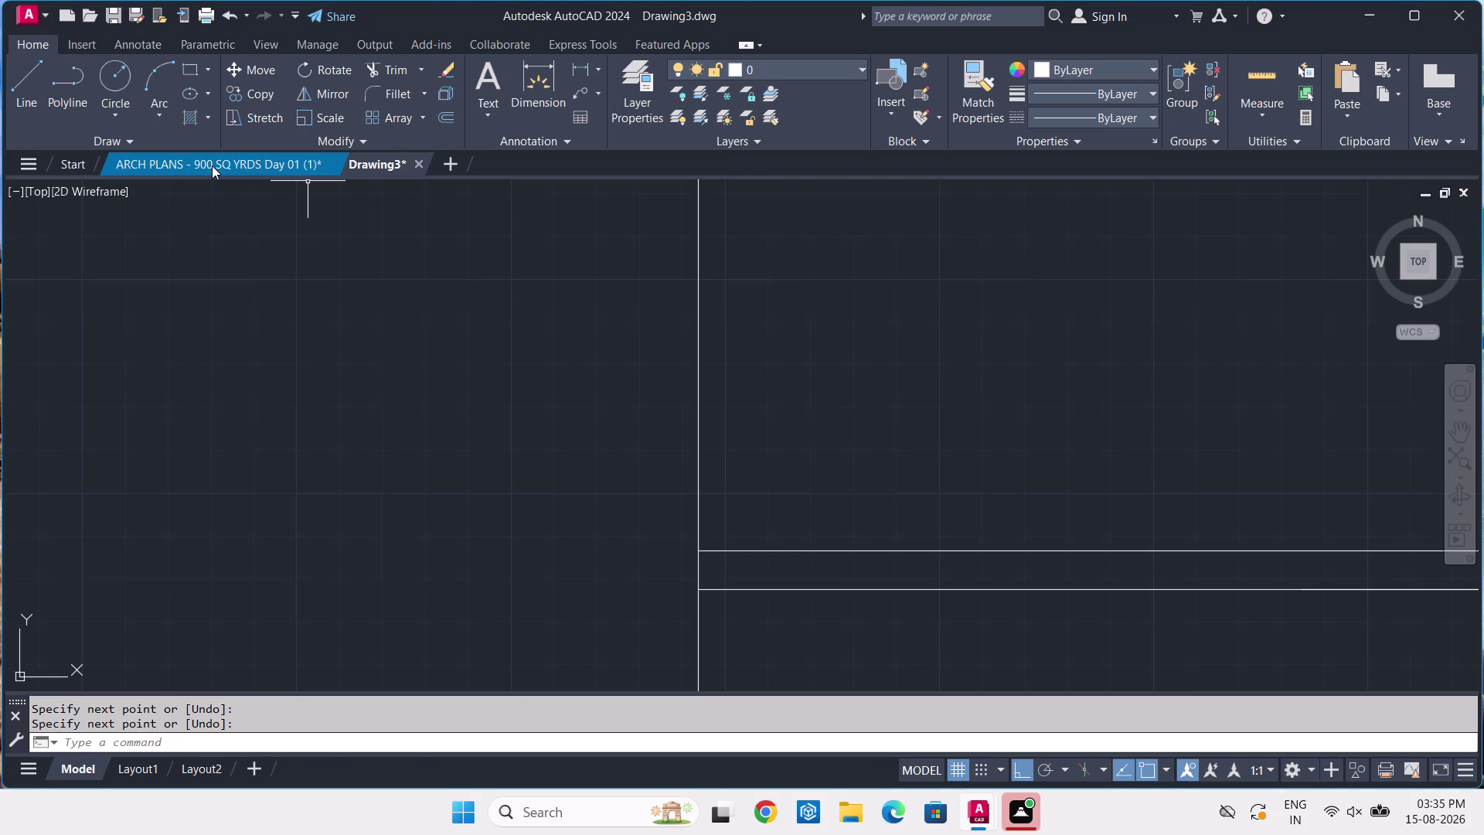
click(389, 170)
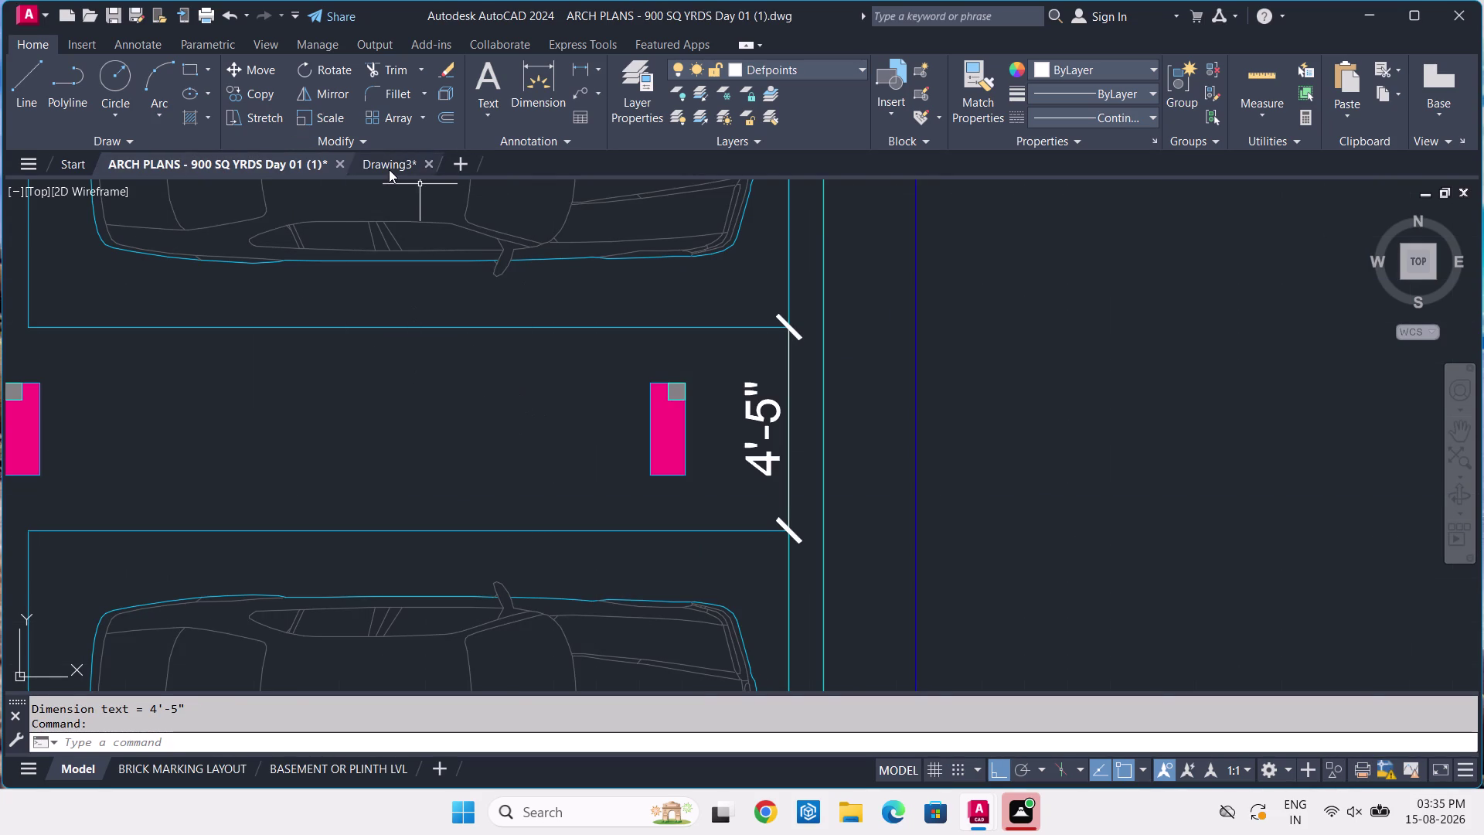
Draw a 4'-5" vertical line down the inner wall from the last bay's corner.
text(L)
key(space)
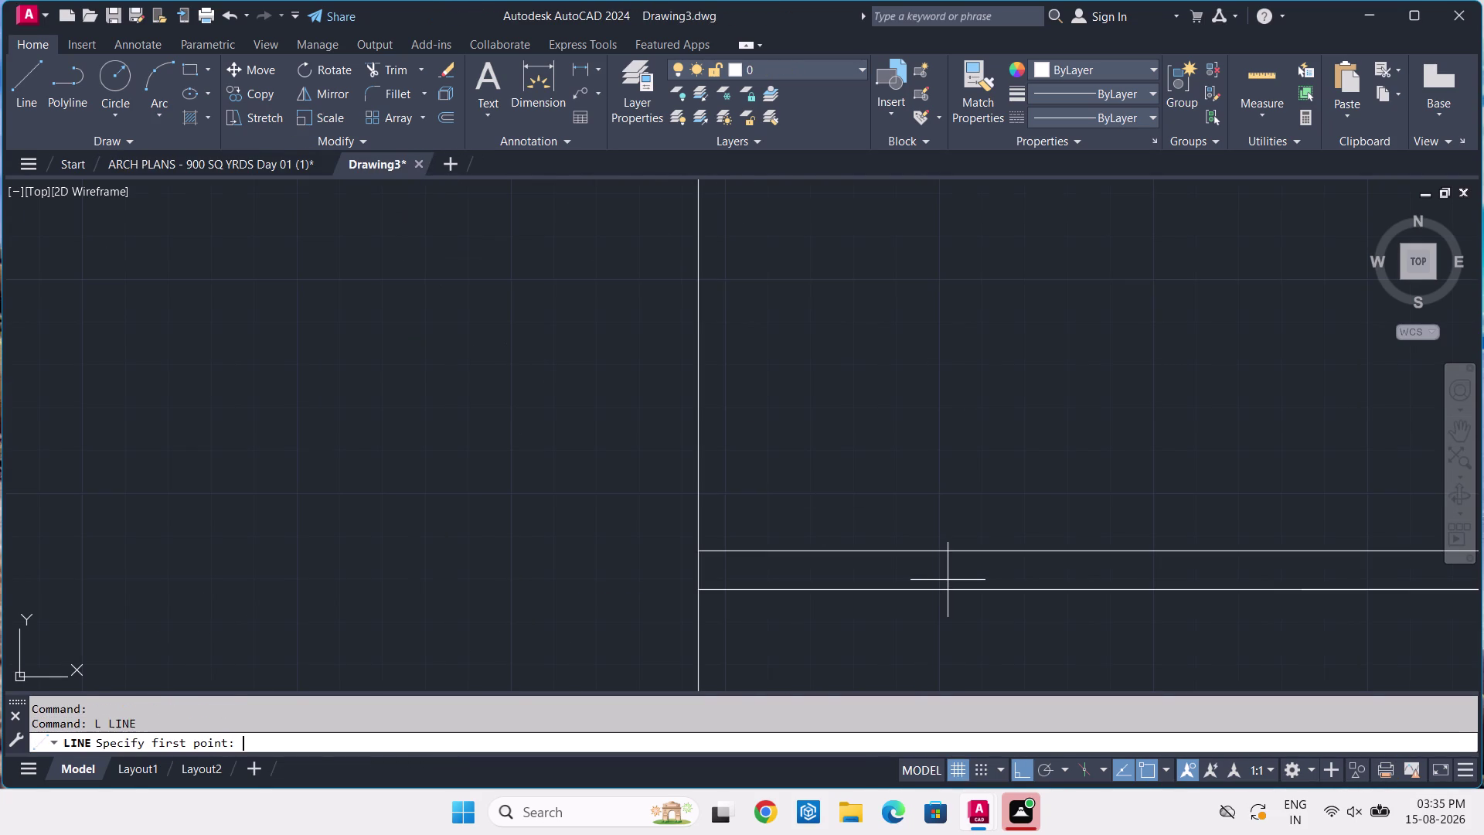
scroll(down, 3)
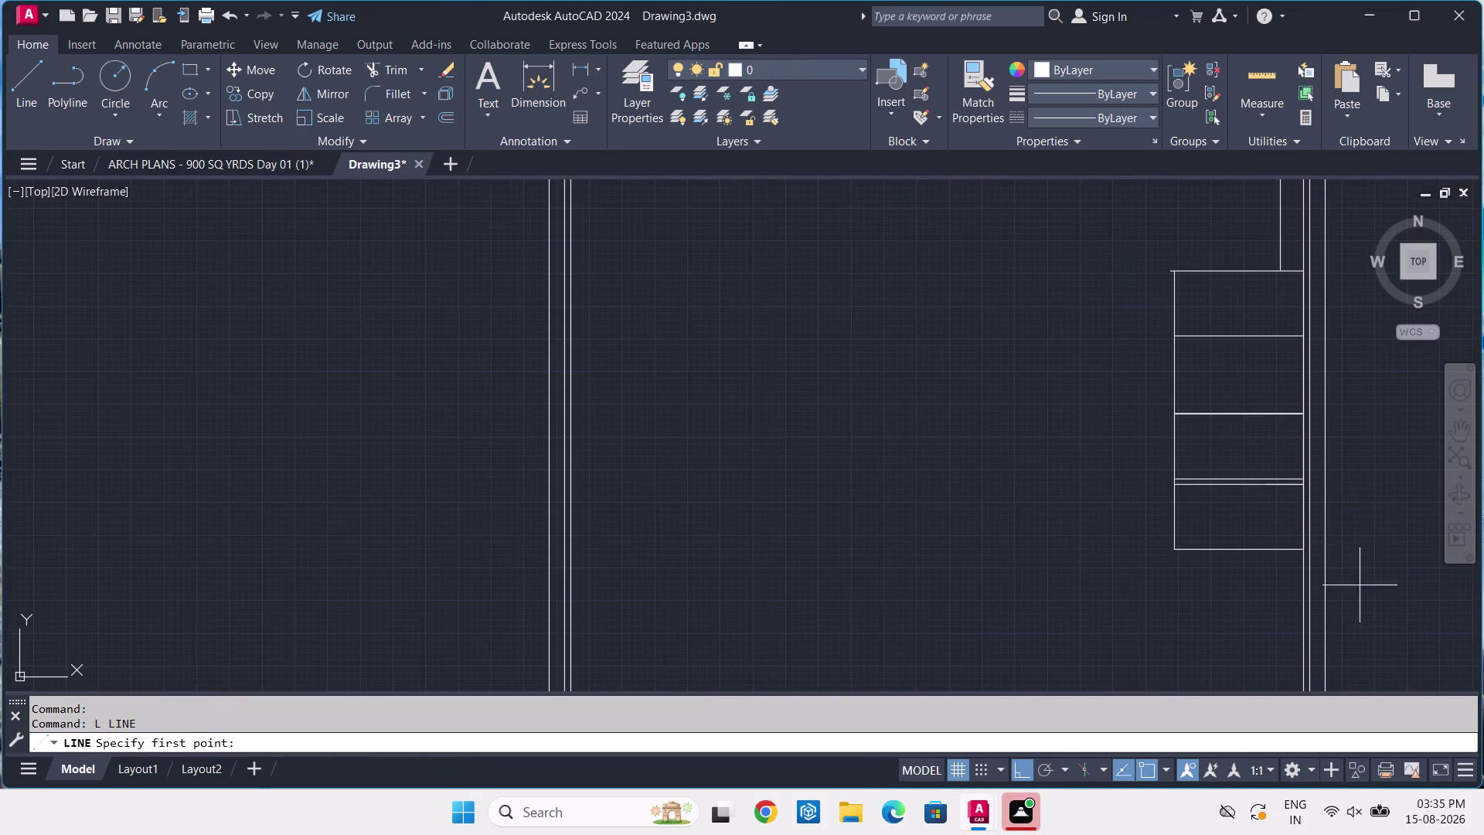
middle_drag(1251, 581, 1172, 479)
scroll(up, 3)
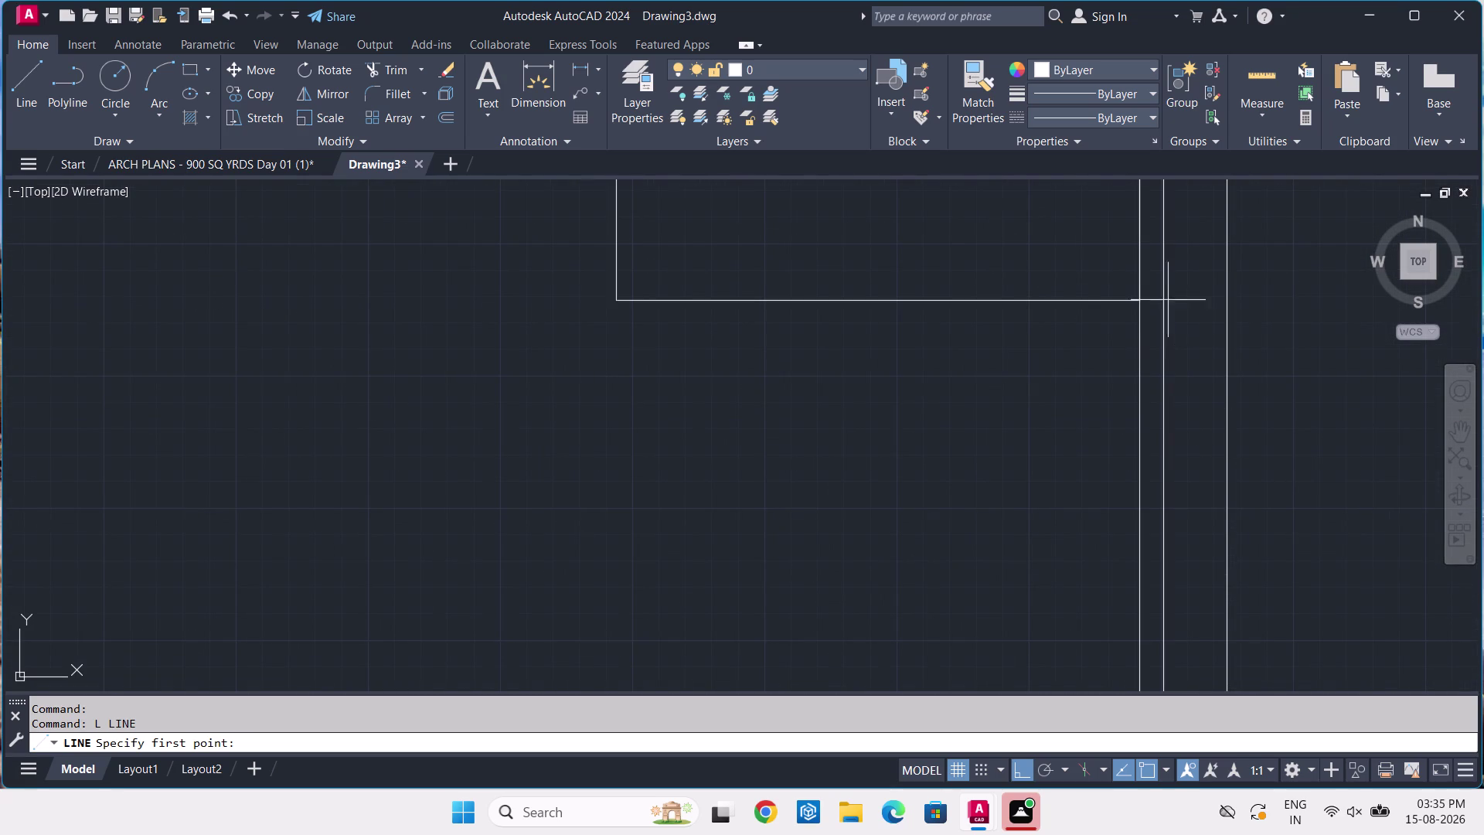
click(1138, 300)
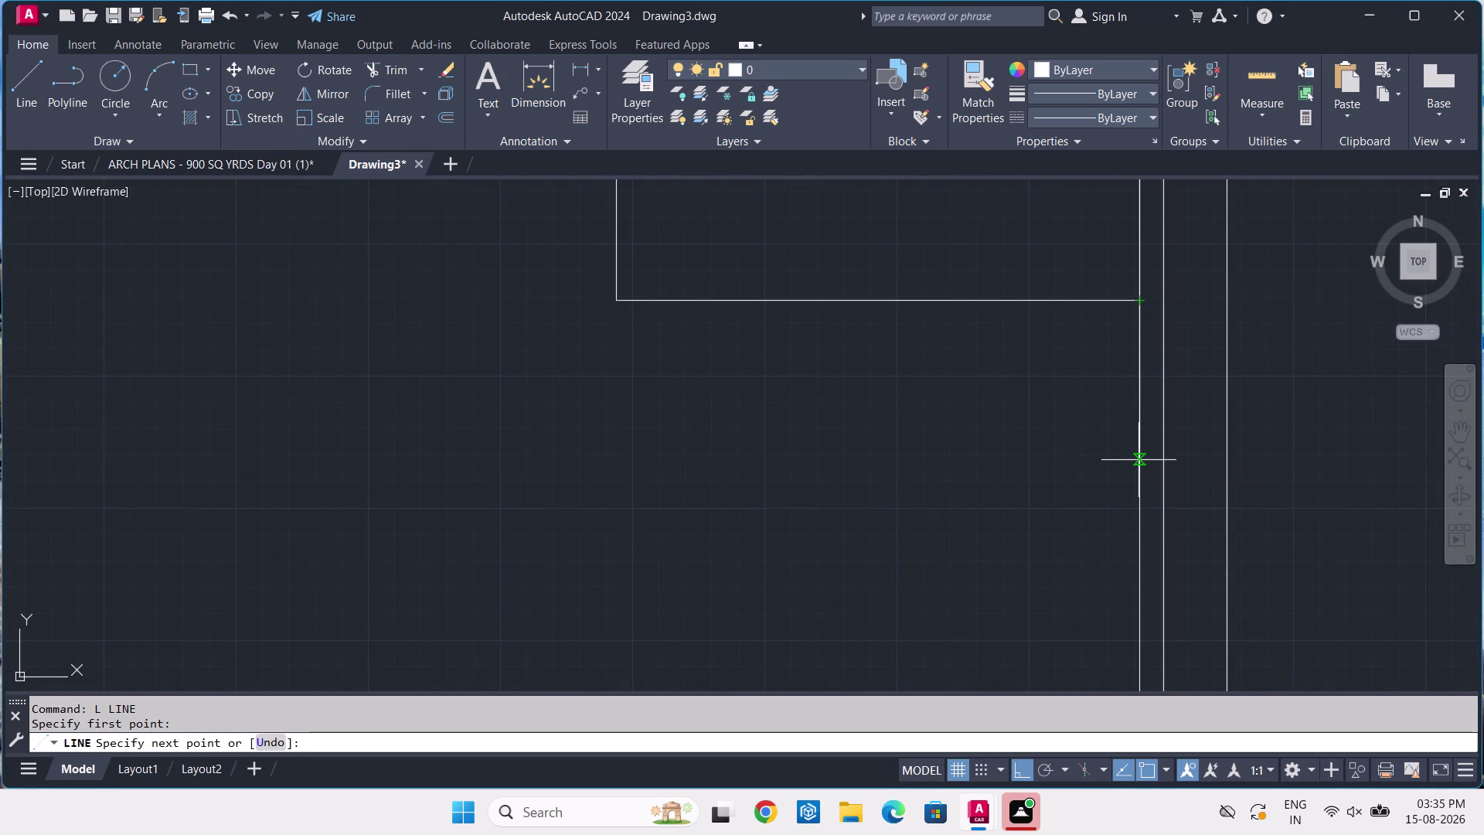
text(4'-5)
key(Return)
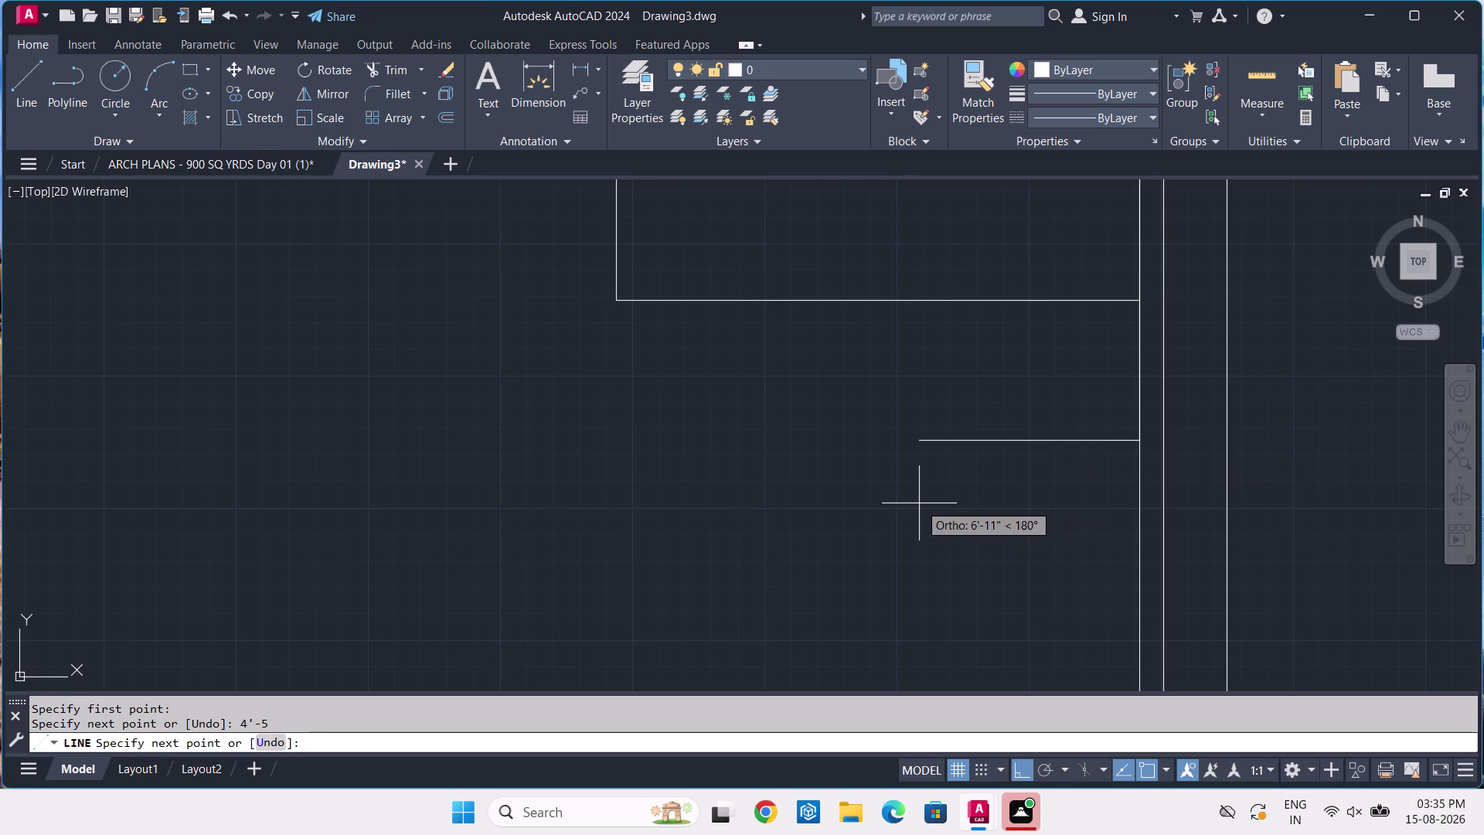
key(Return)
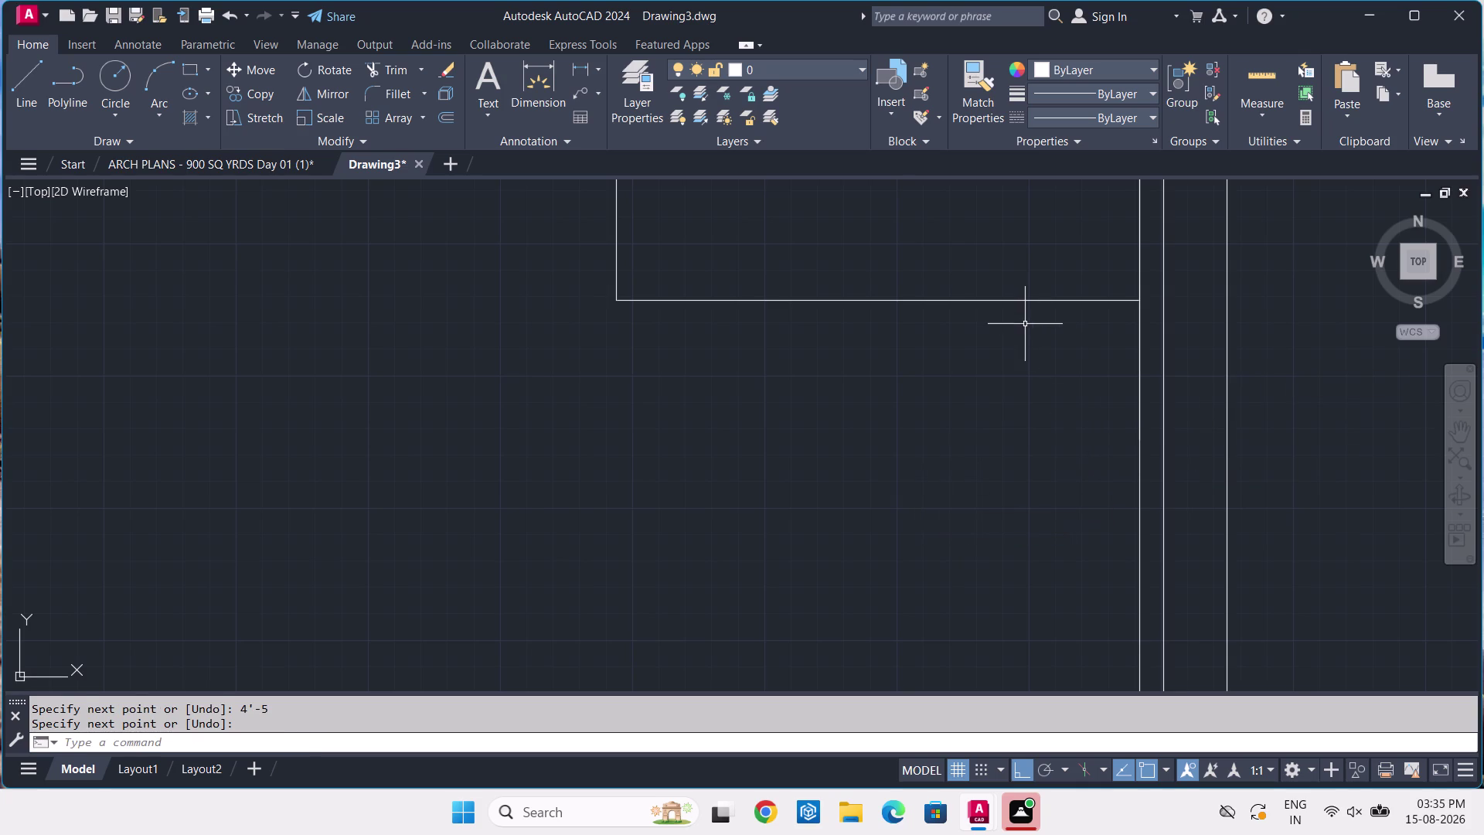
click(1011, 304)
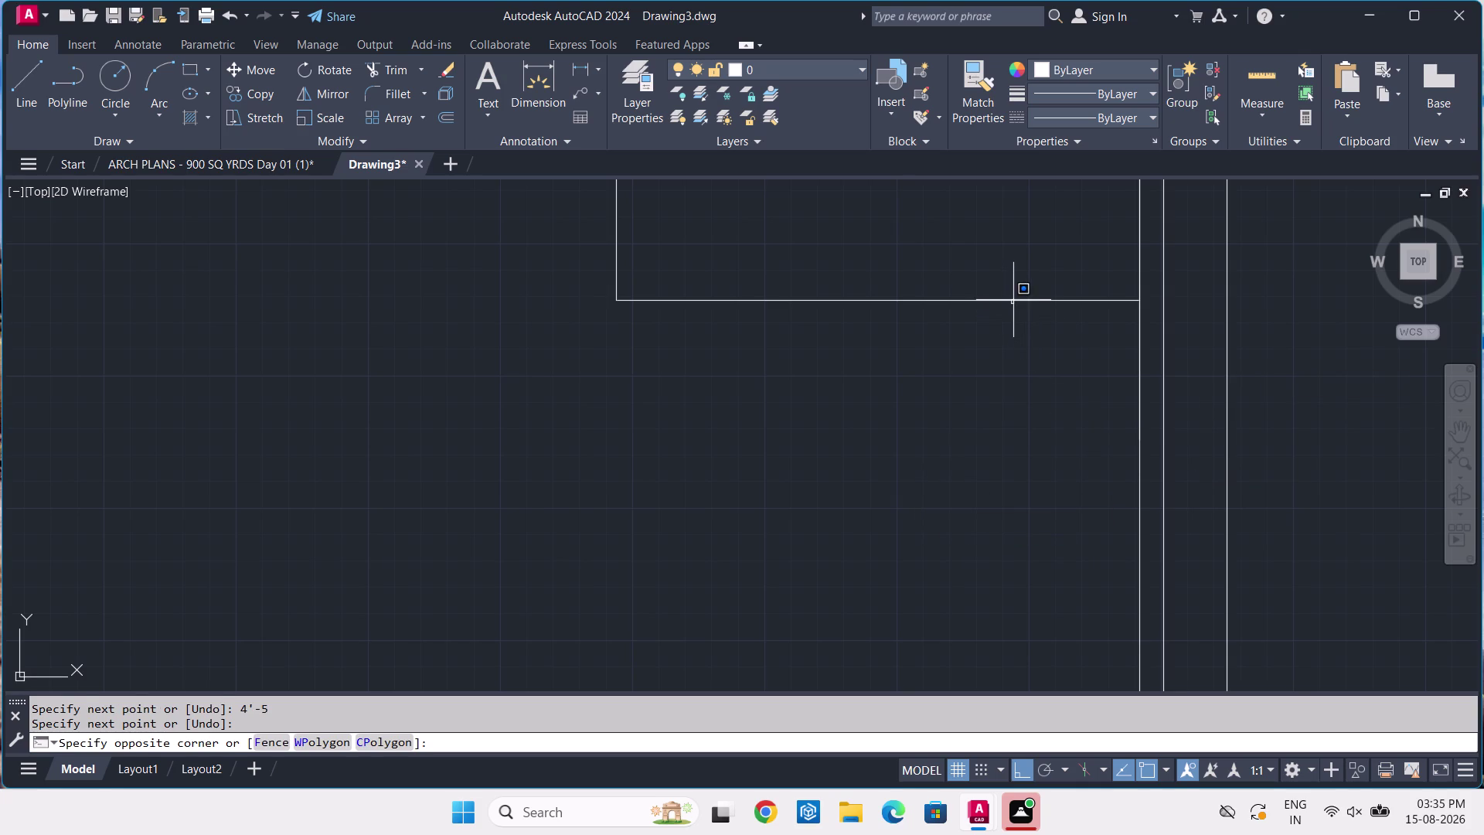
Select the bay rectangle and start copying it from its lower-right corner.
click(1014, 299)
click(1012, 294)
click(964, 325)
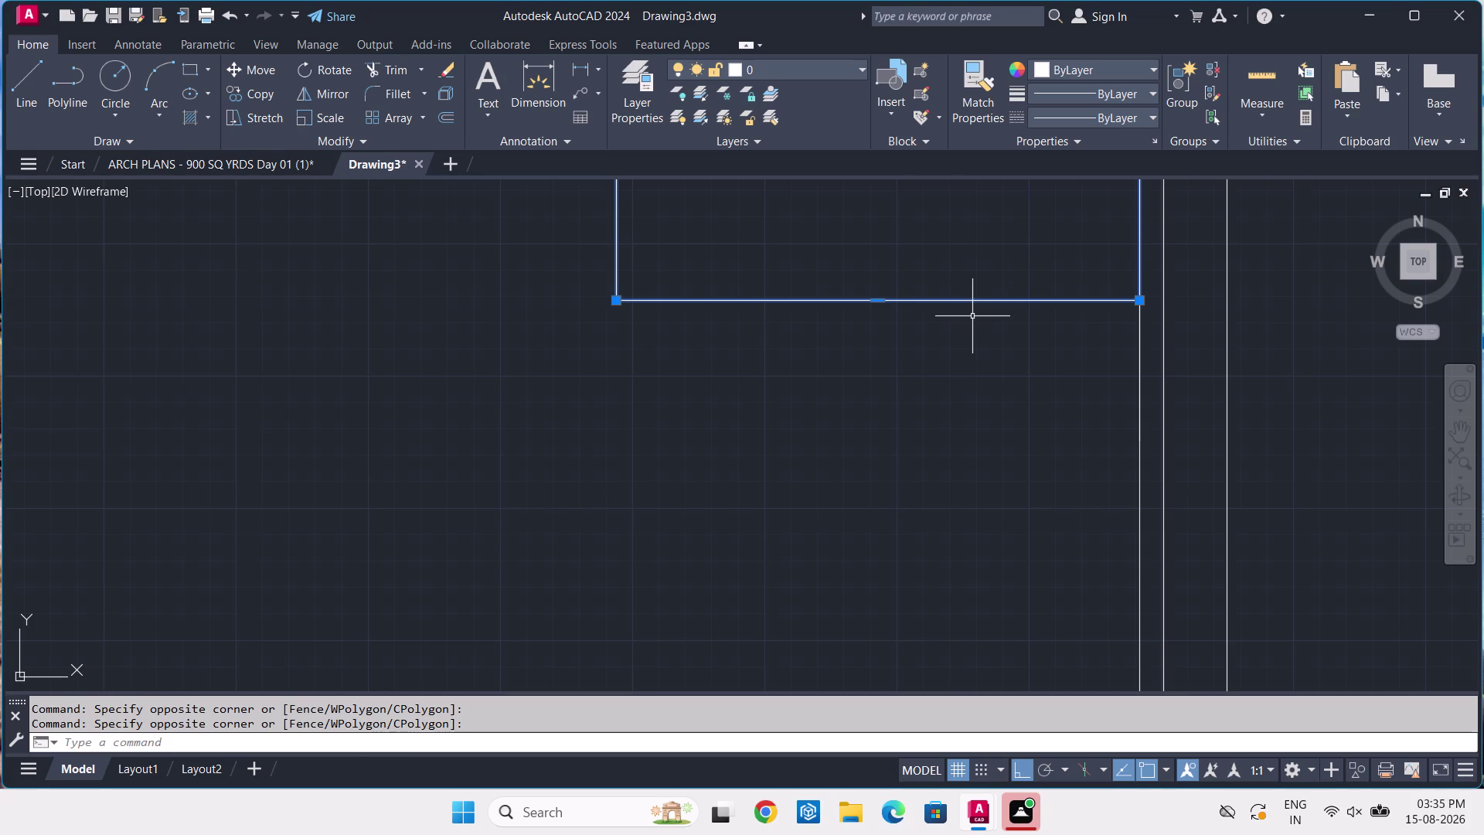
text(CO)
key(space)
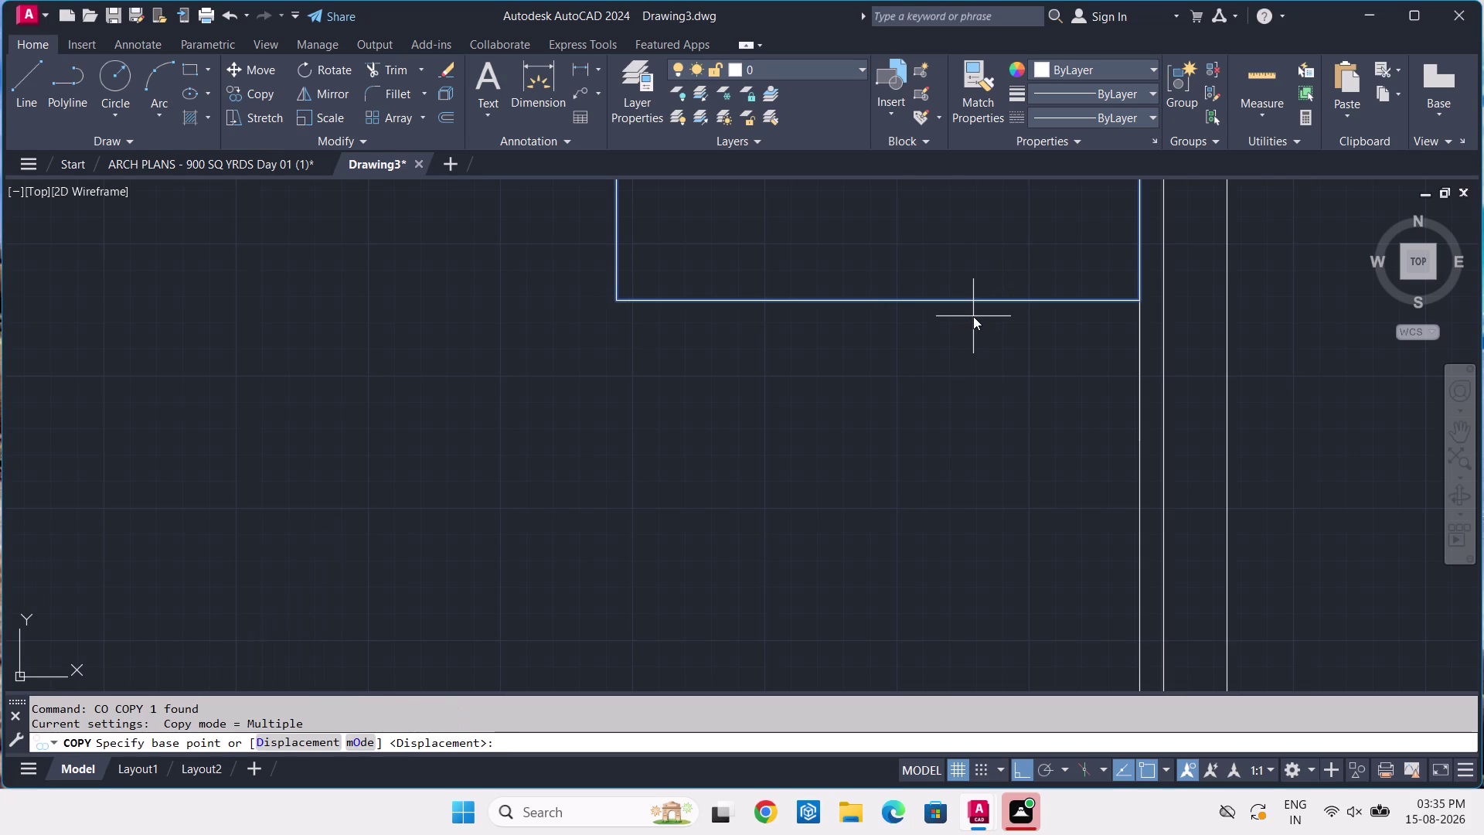
middle_drag(966, 308, 960, 425)
middle_drag(1017, 286, 989, 478)
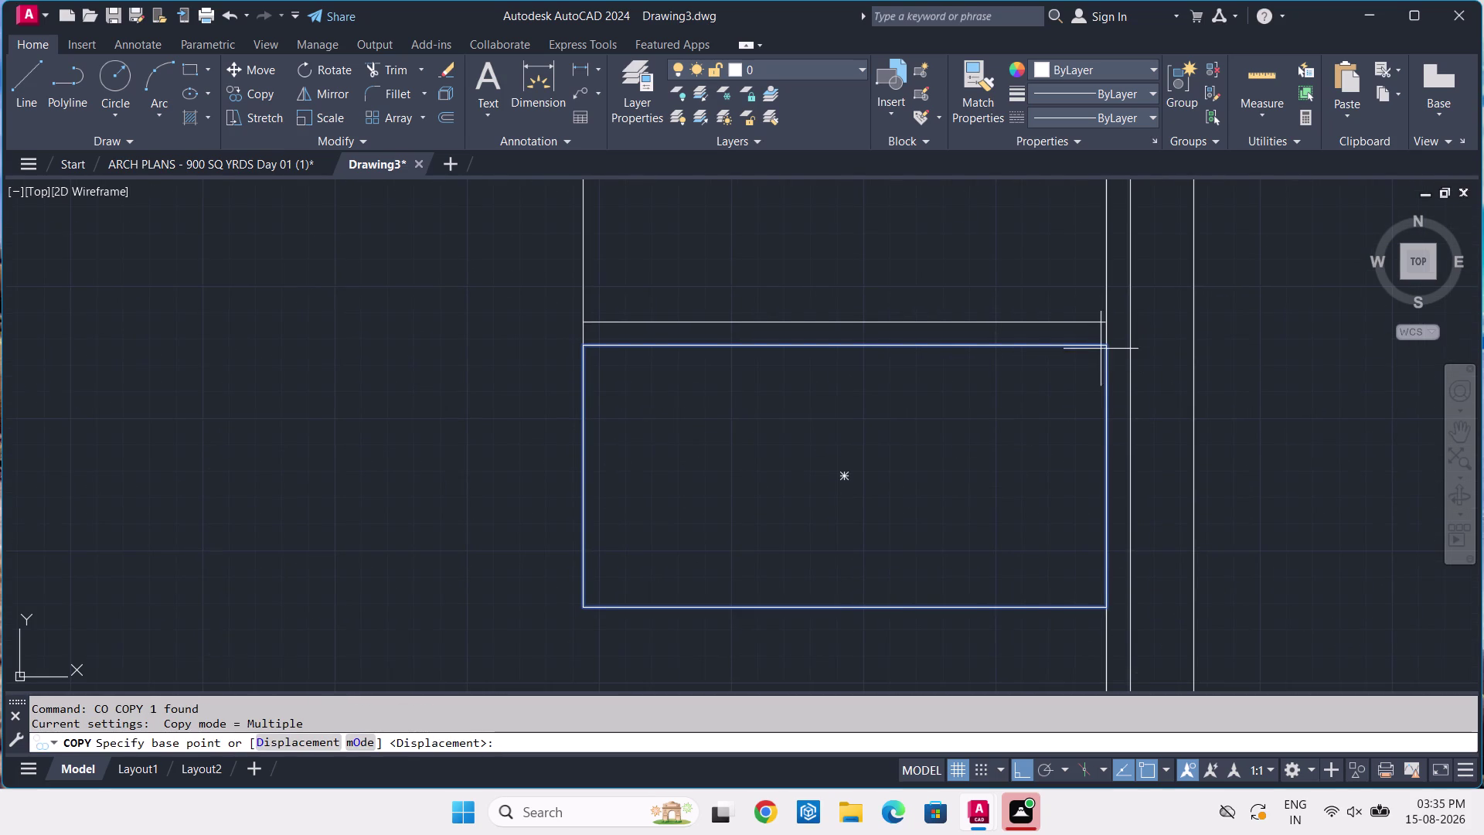
click(1105, 350)
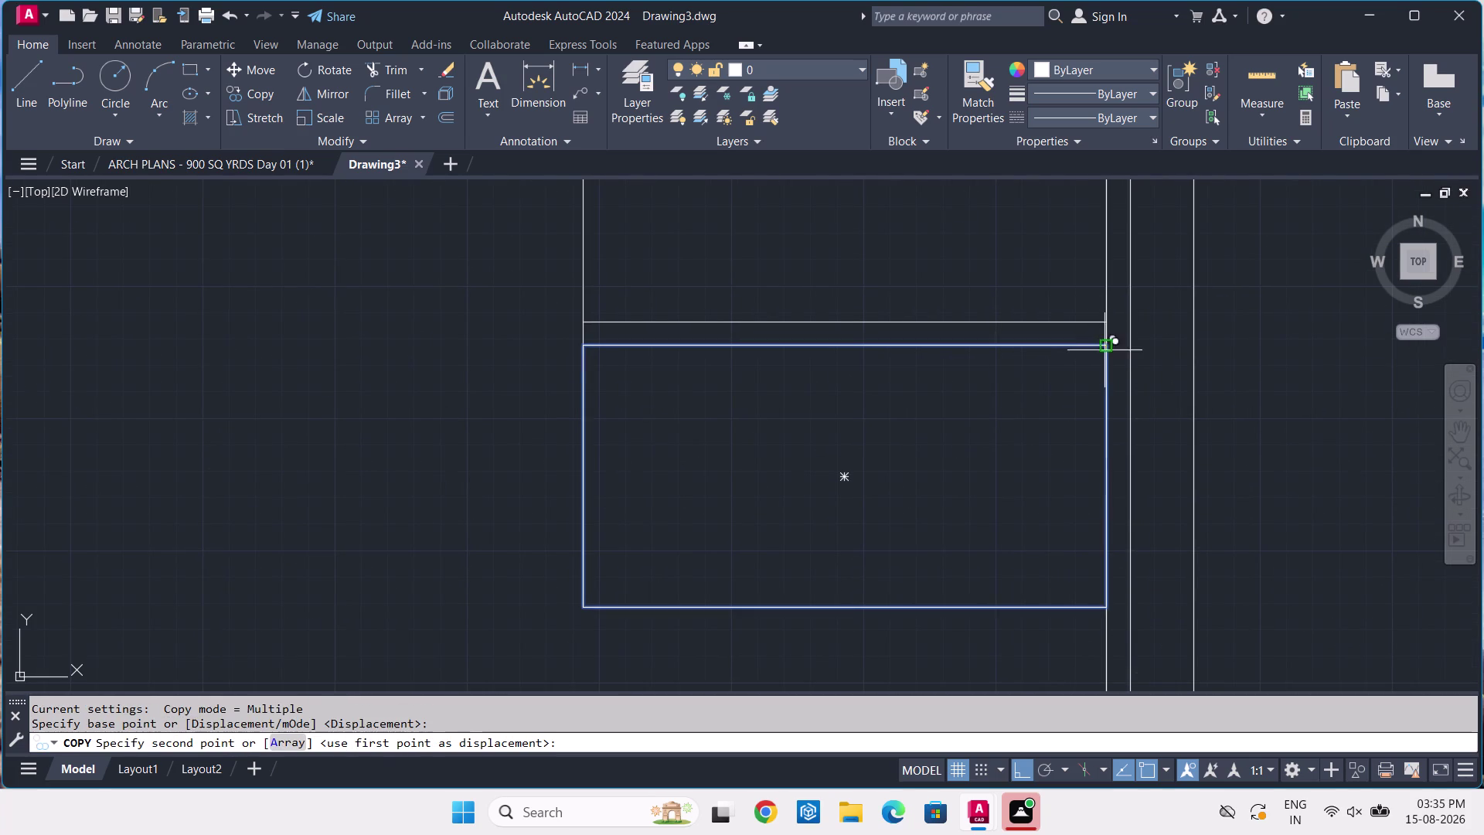
Pan down along the wall, then cancel the misplaced copy.
middle_drag(1110, 515, 1114, 308)
scroll(down, 3)
middle_drag(1175, 471, 1155, 438)
scroll(up, 3)
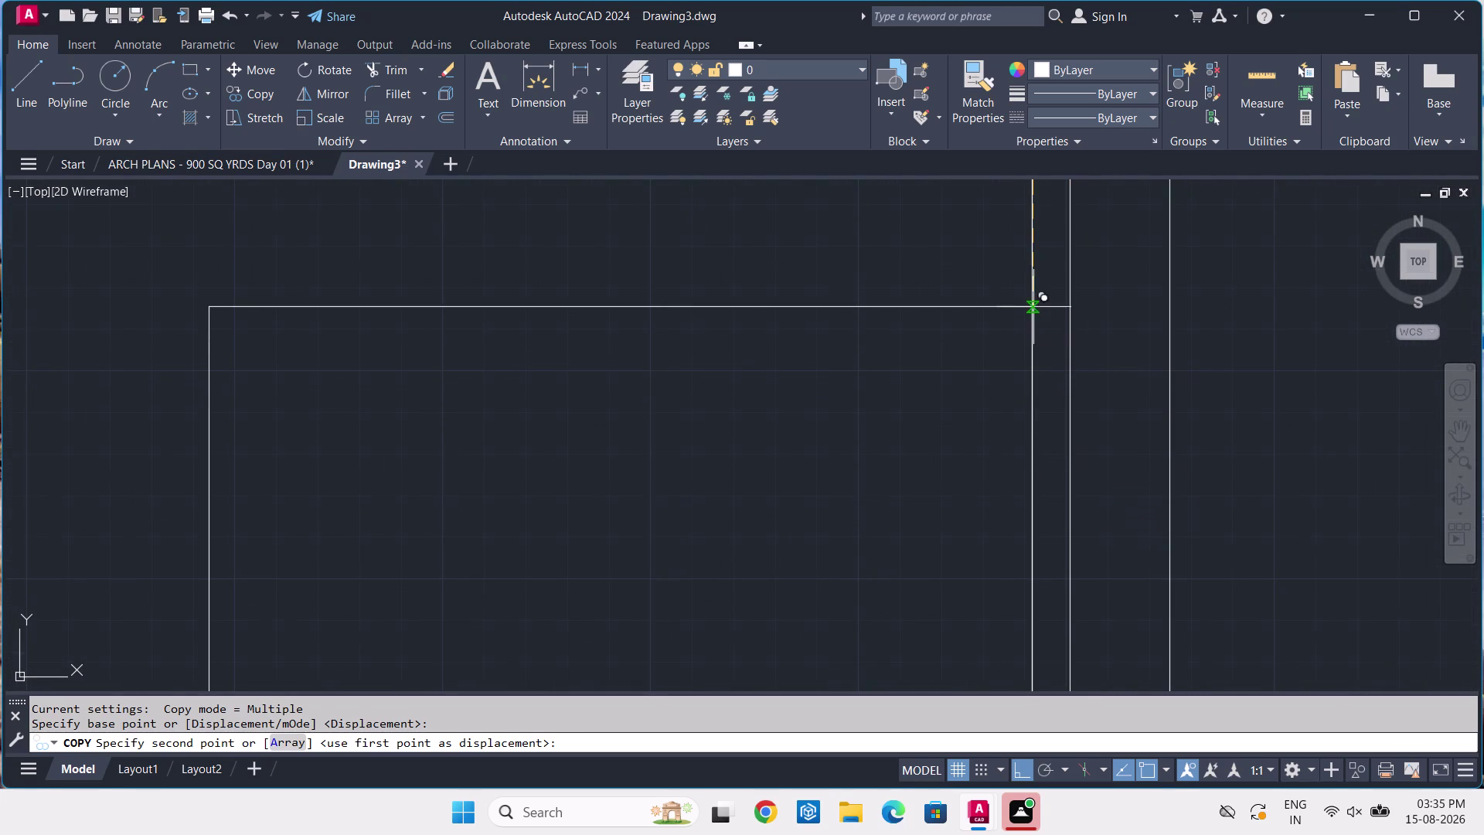
scroll(up, 3)
middle_drag(1043, 314, 1087, 588)
scroll(down, 3)
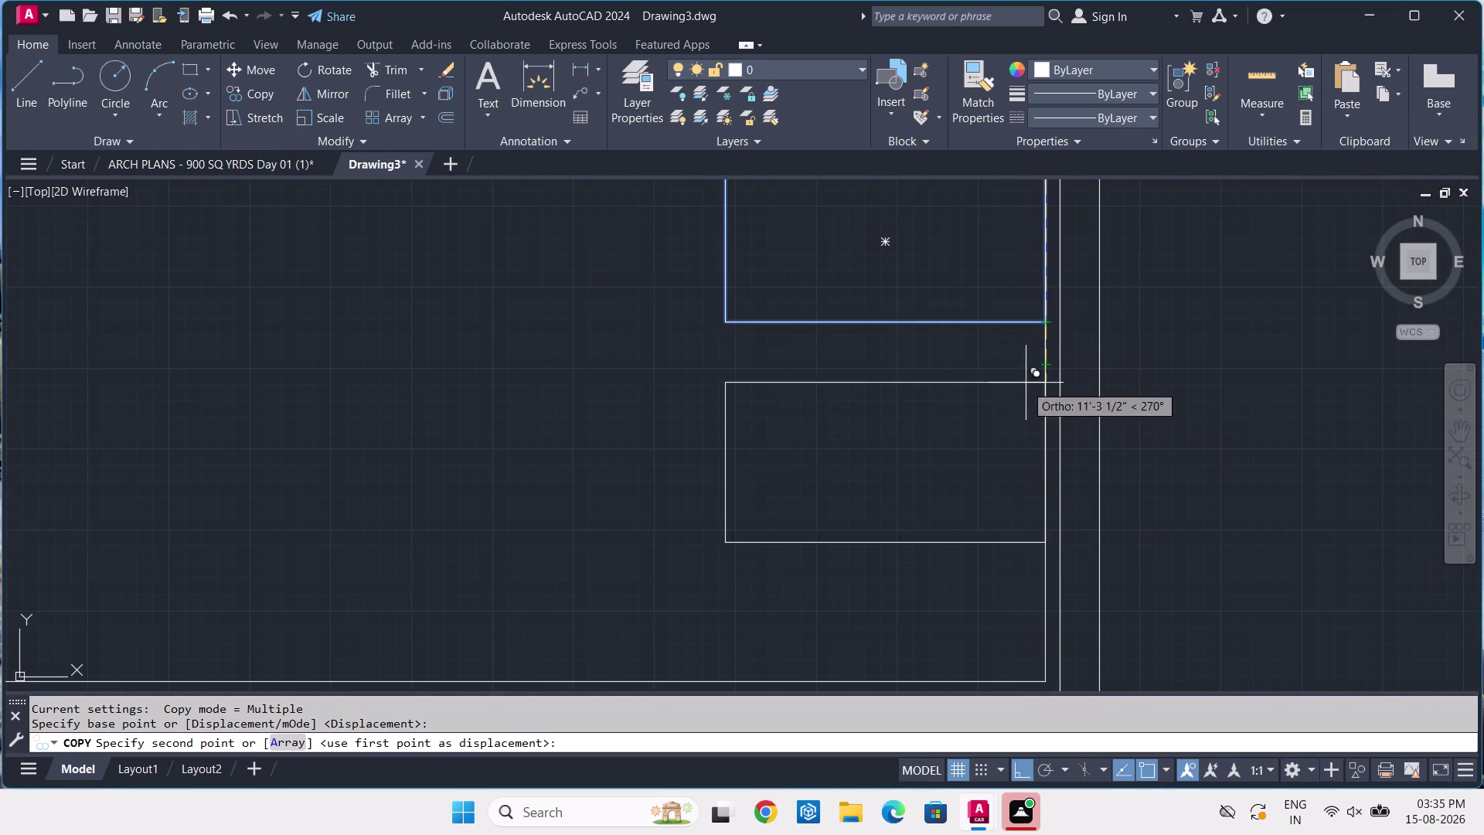
key(Escape)
Copy the bay rectangle 4'-5" below, using its lower-right corner as base.
click(998, 279)
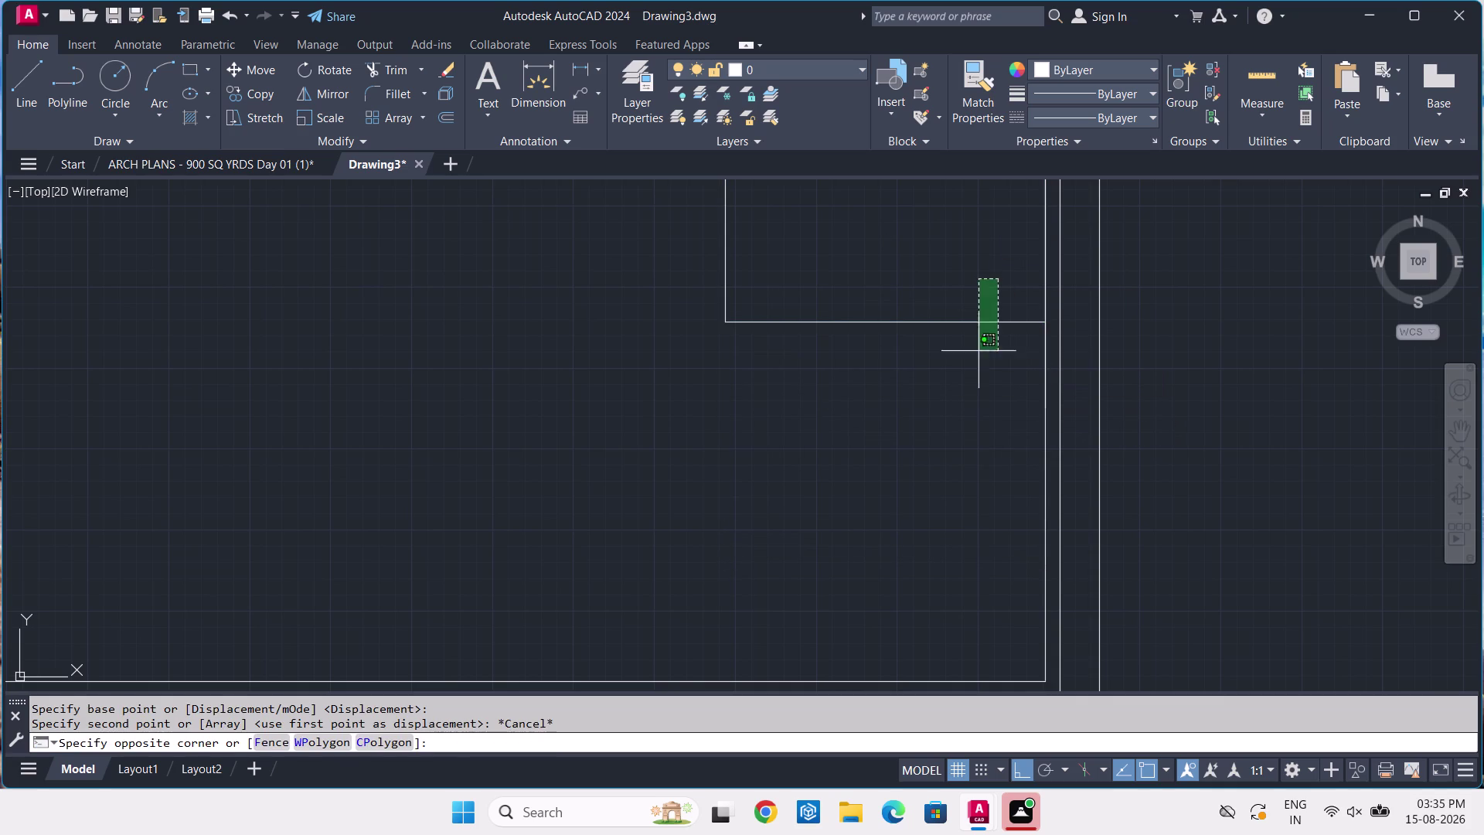
click(971, 368)
text(C)
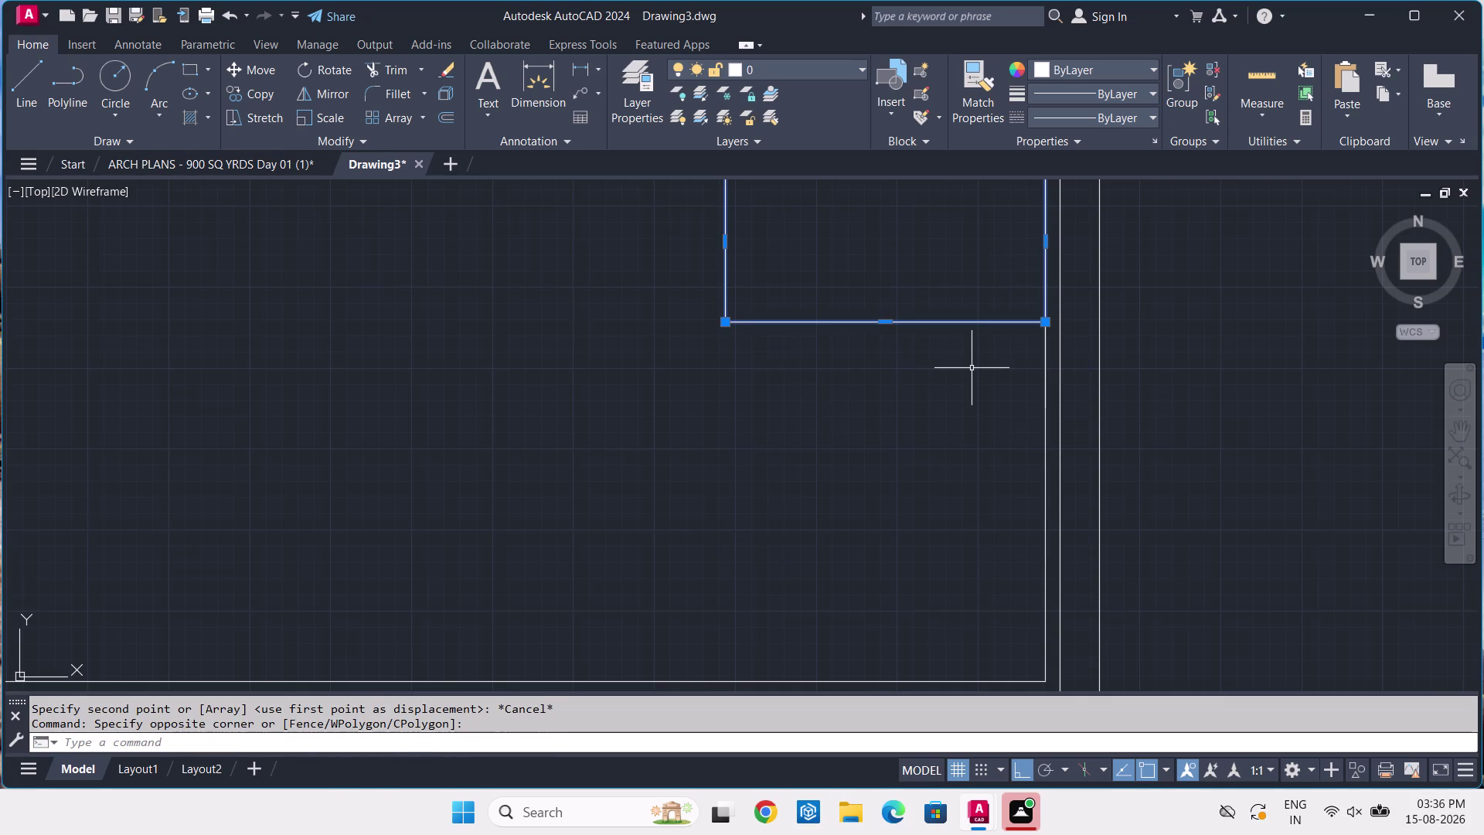
text(O)
key(space)
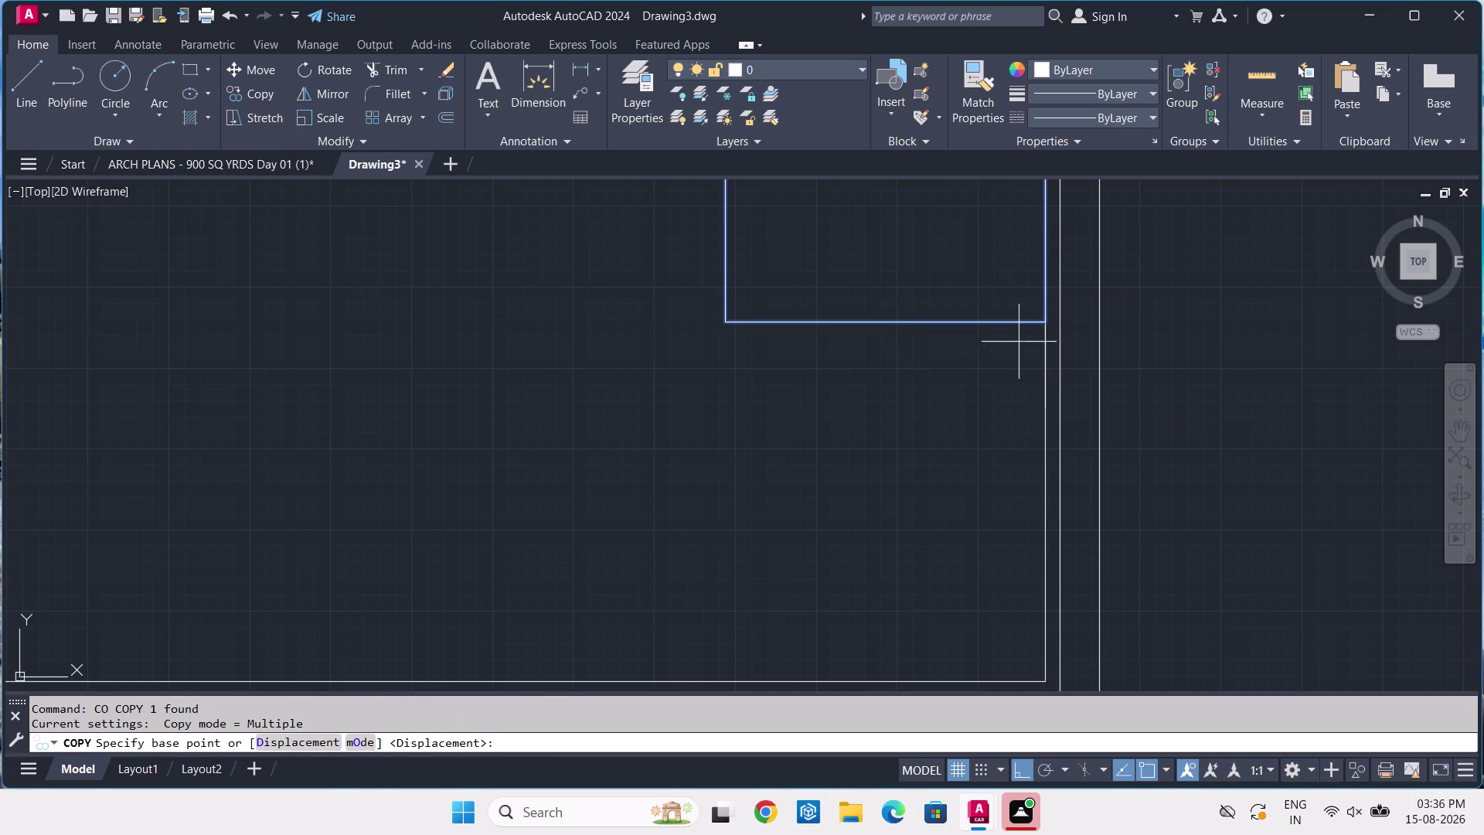
click(1041, 326)
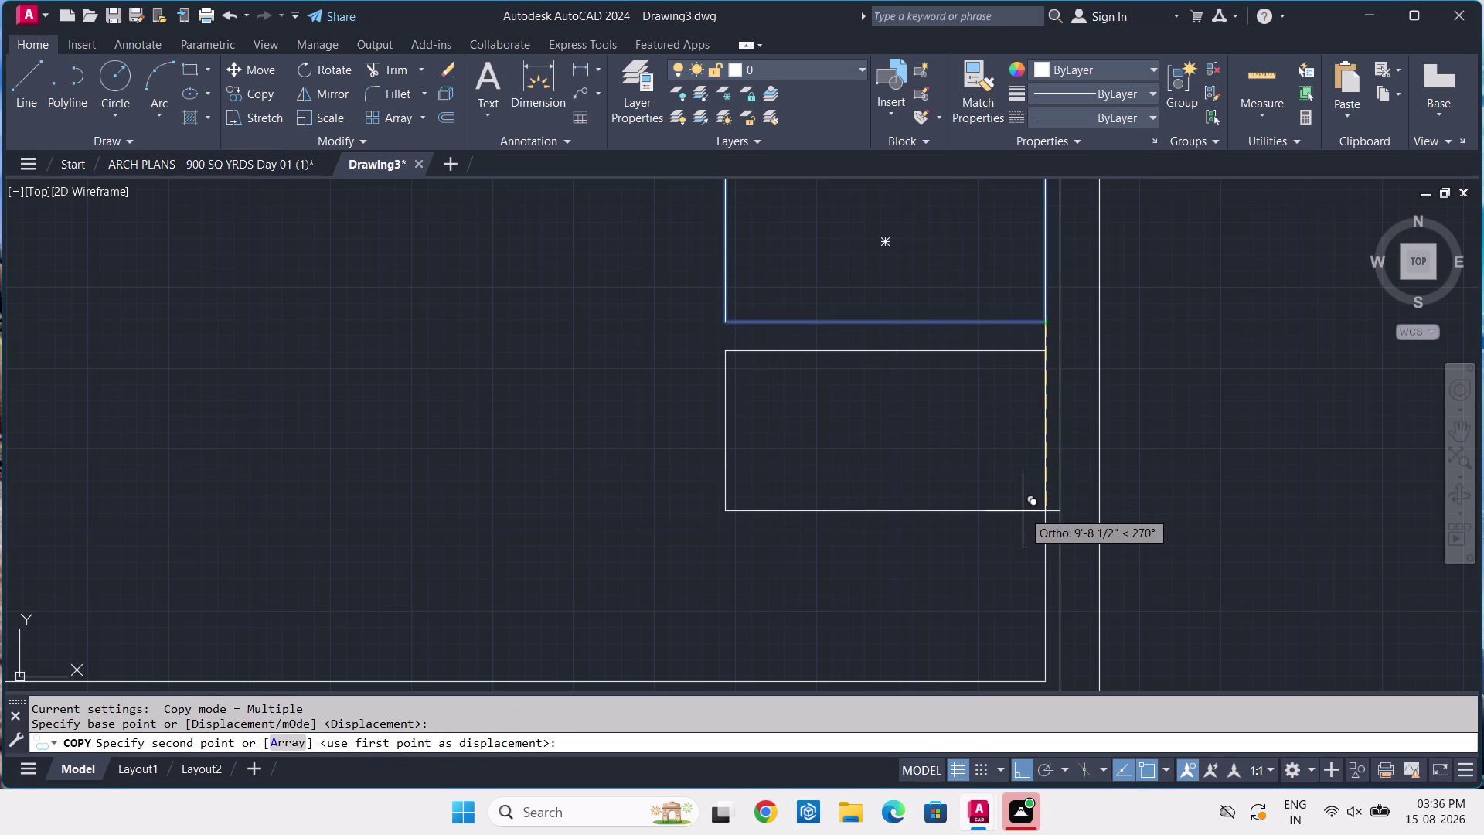
text(4'-5)
key(Return)
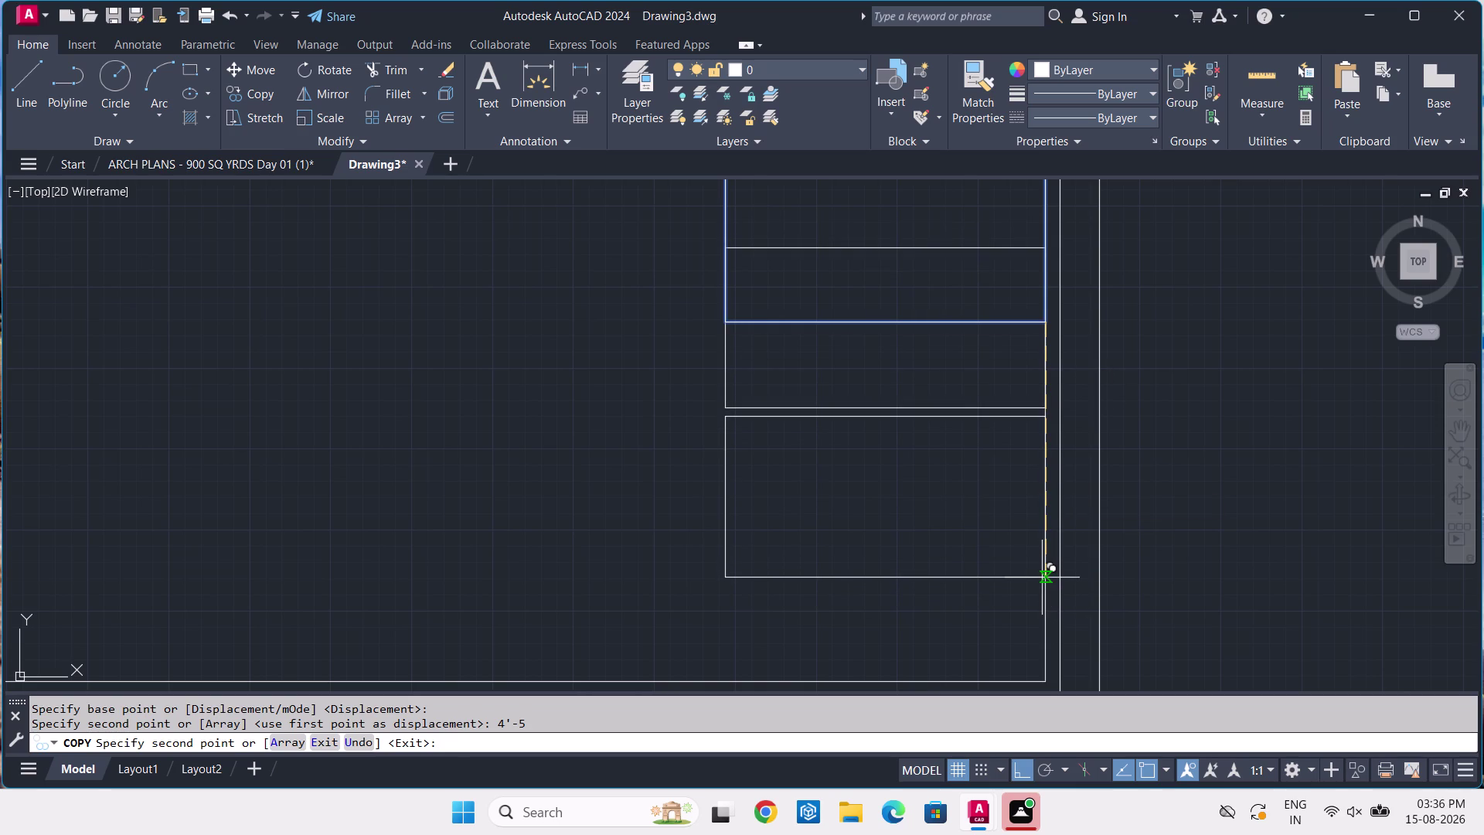
Add a copy 8'-10" below, then undo both copies and abandon the copy.
text(8')
text(-10)
key(Return)
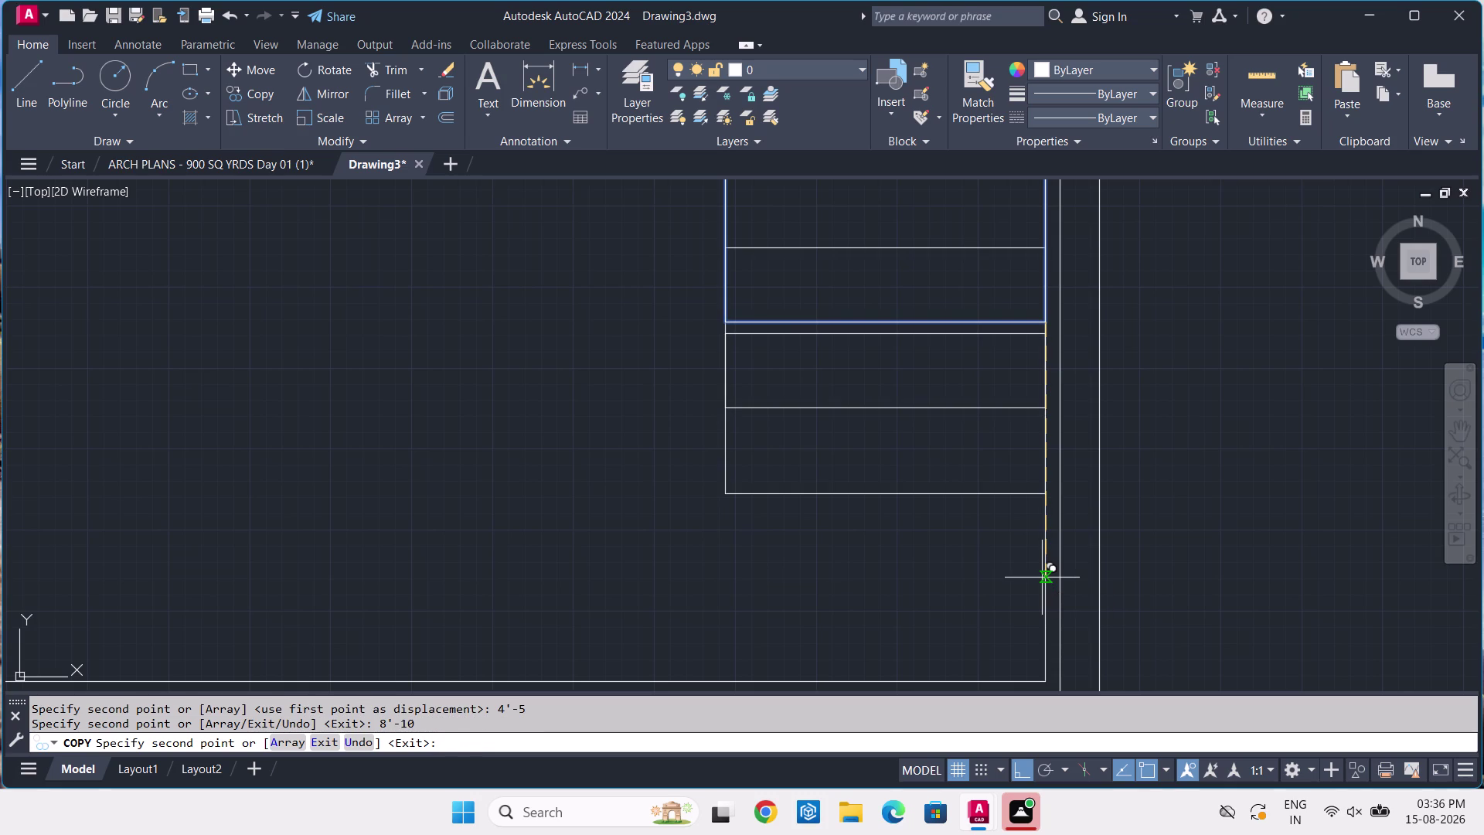
key(ctrl+z)
key(ctrl+z)
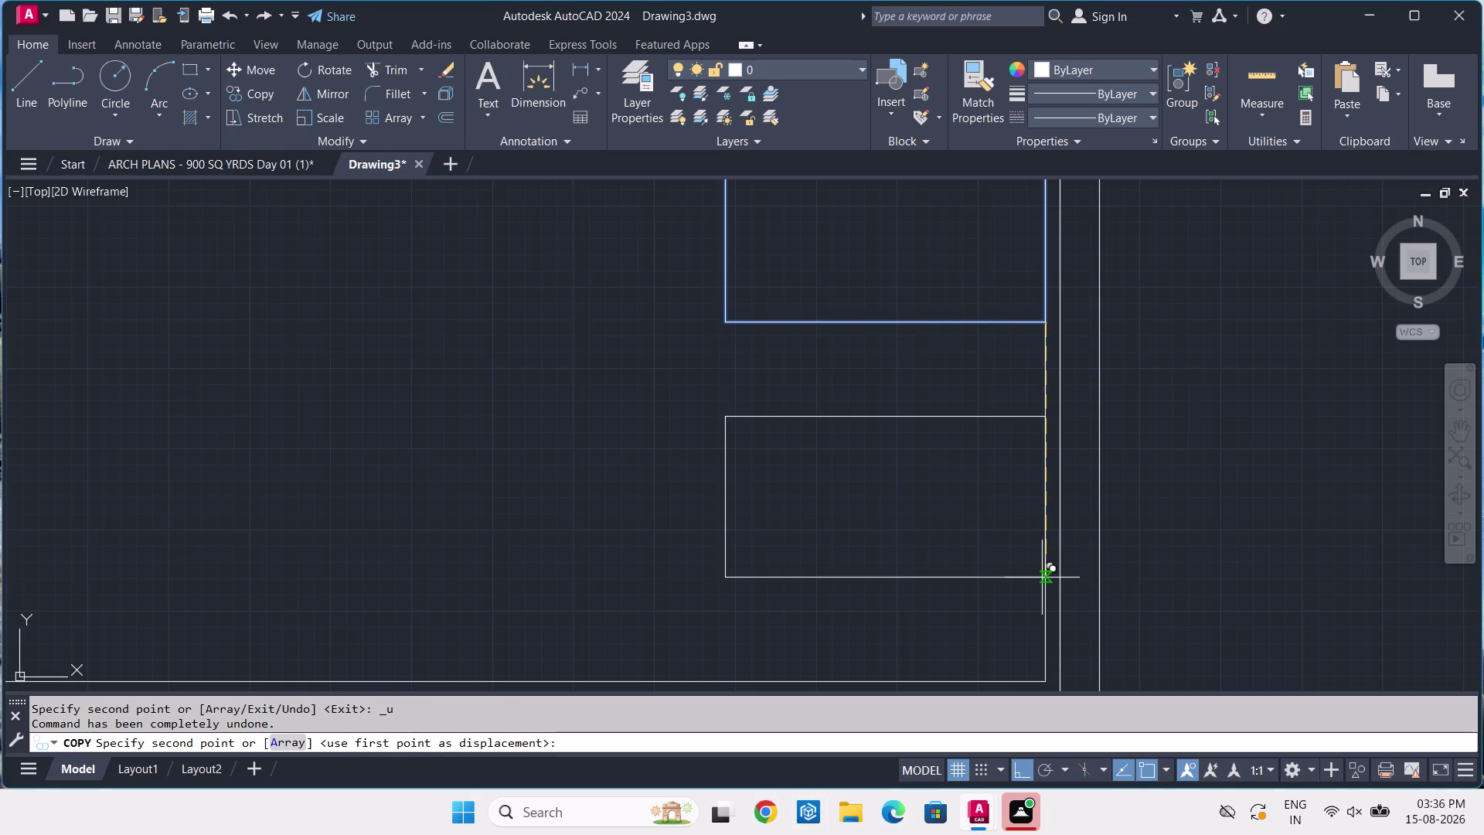
key(Escape)
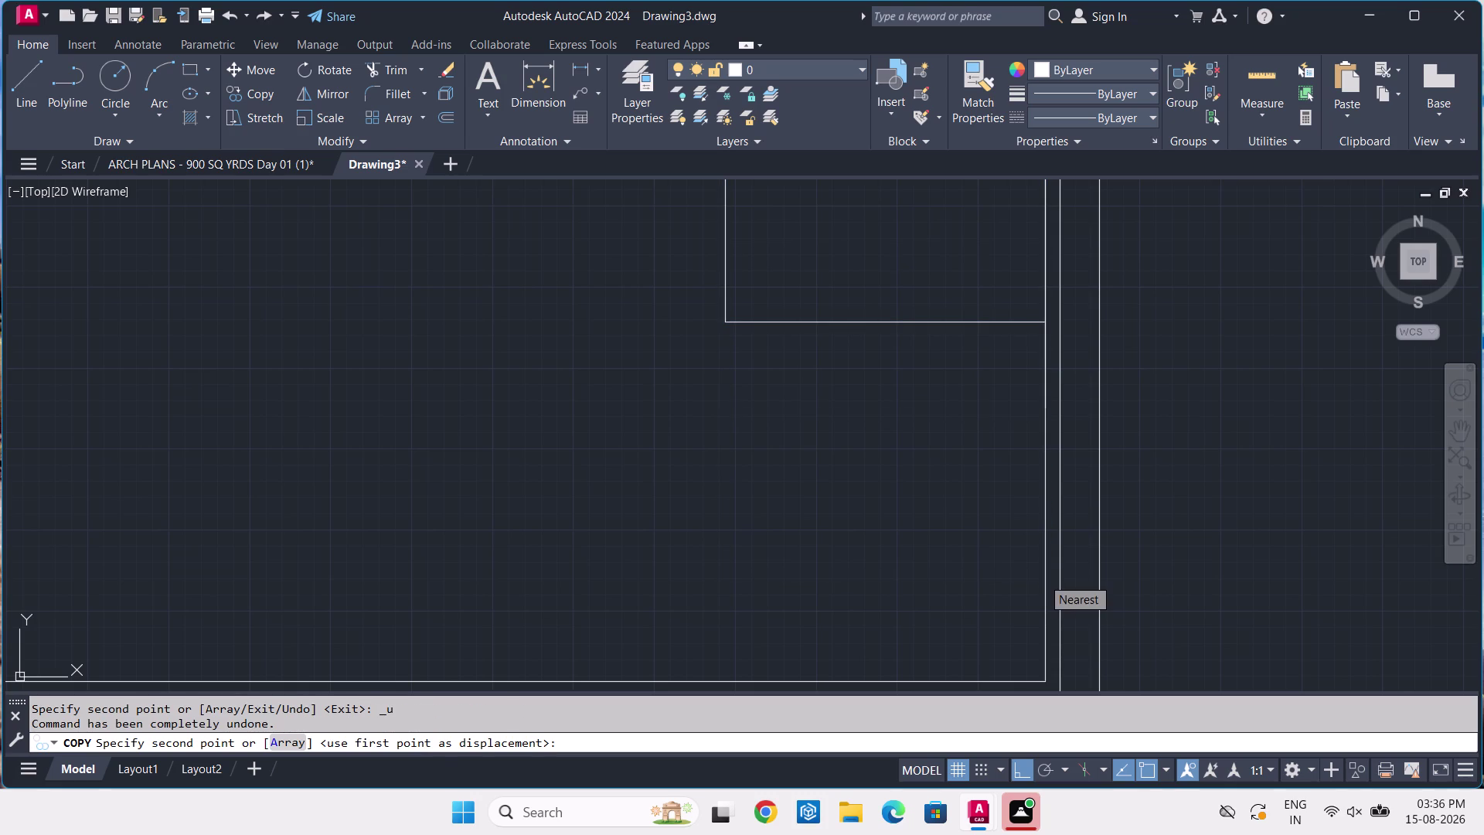
Place a reference point at the end of the spacing line.
text(PO)
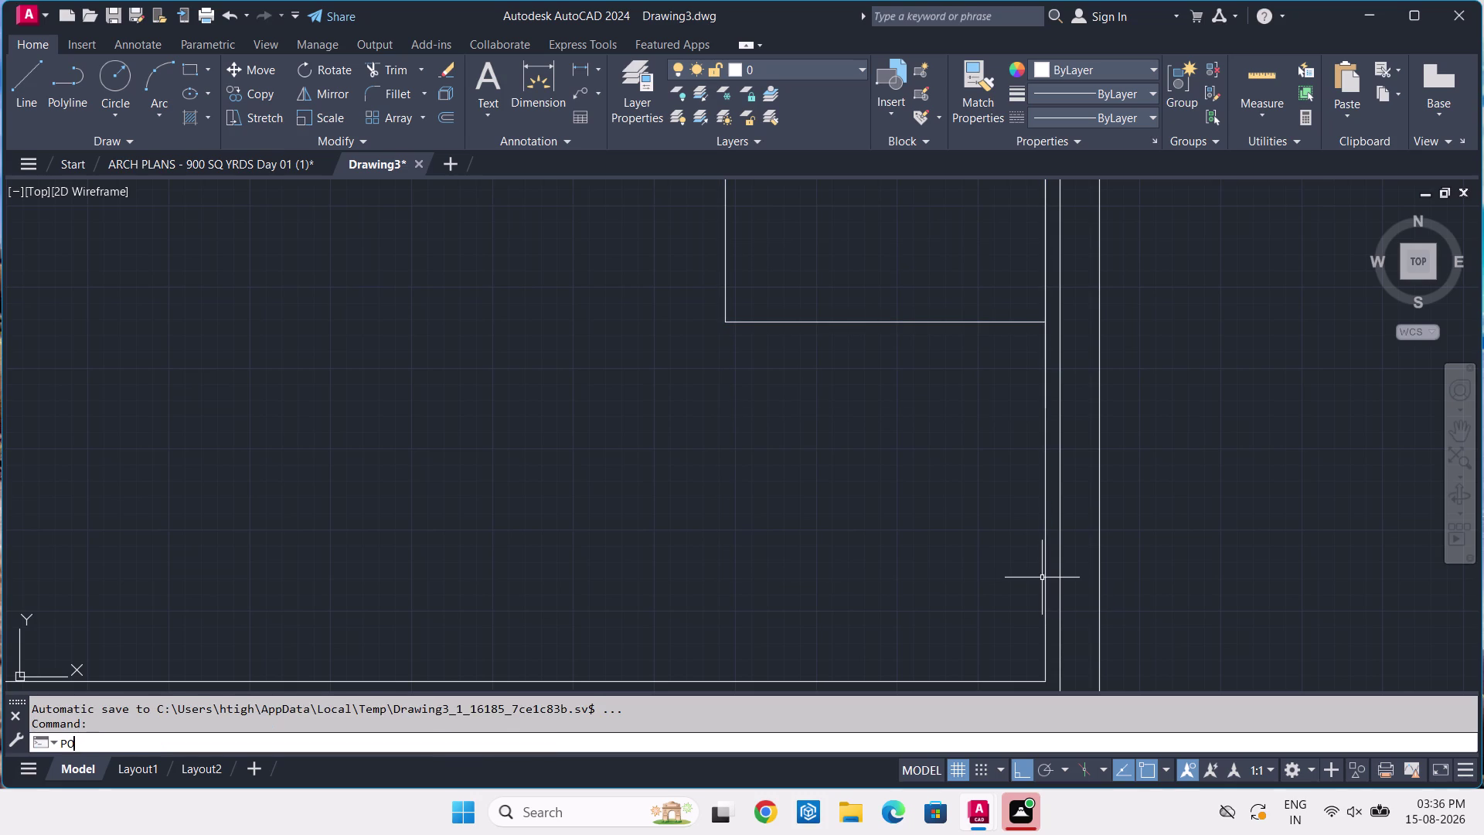
key(space)
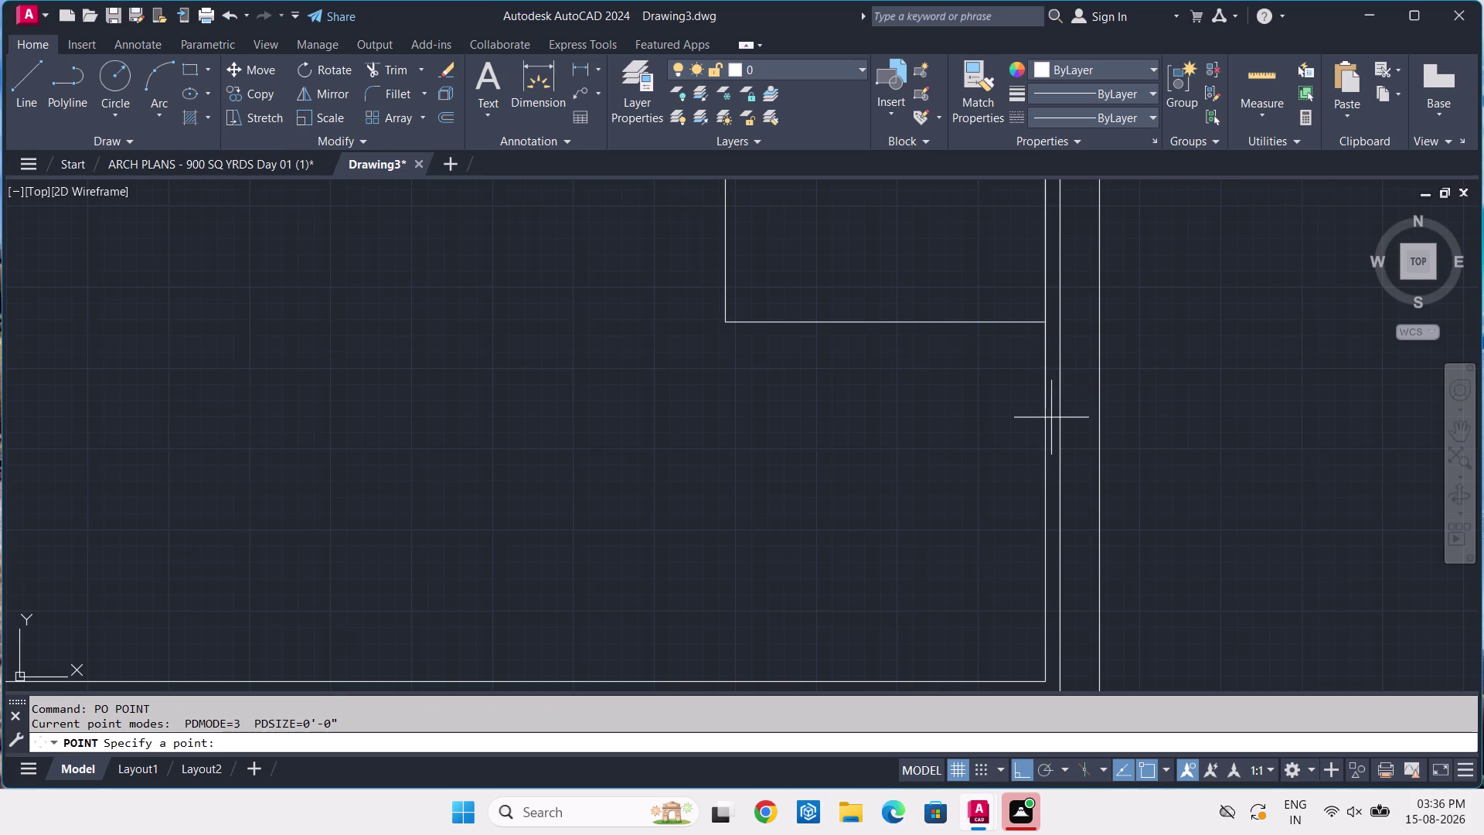
click(1045, 407)
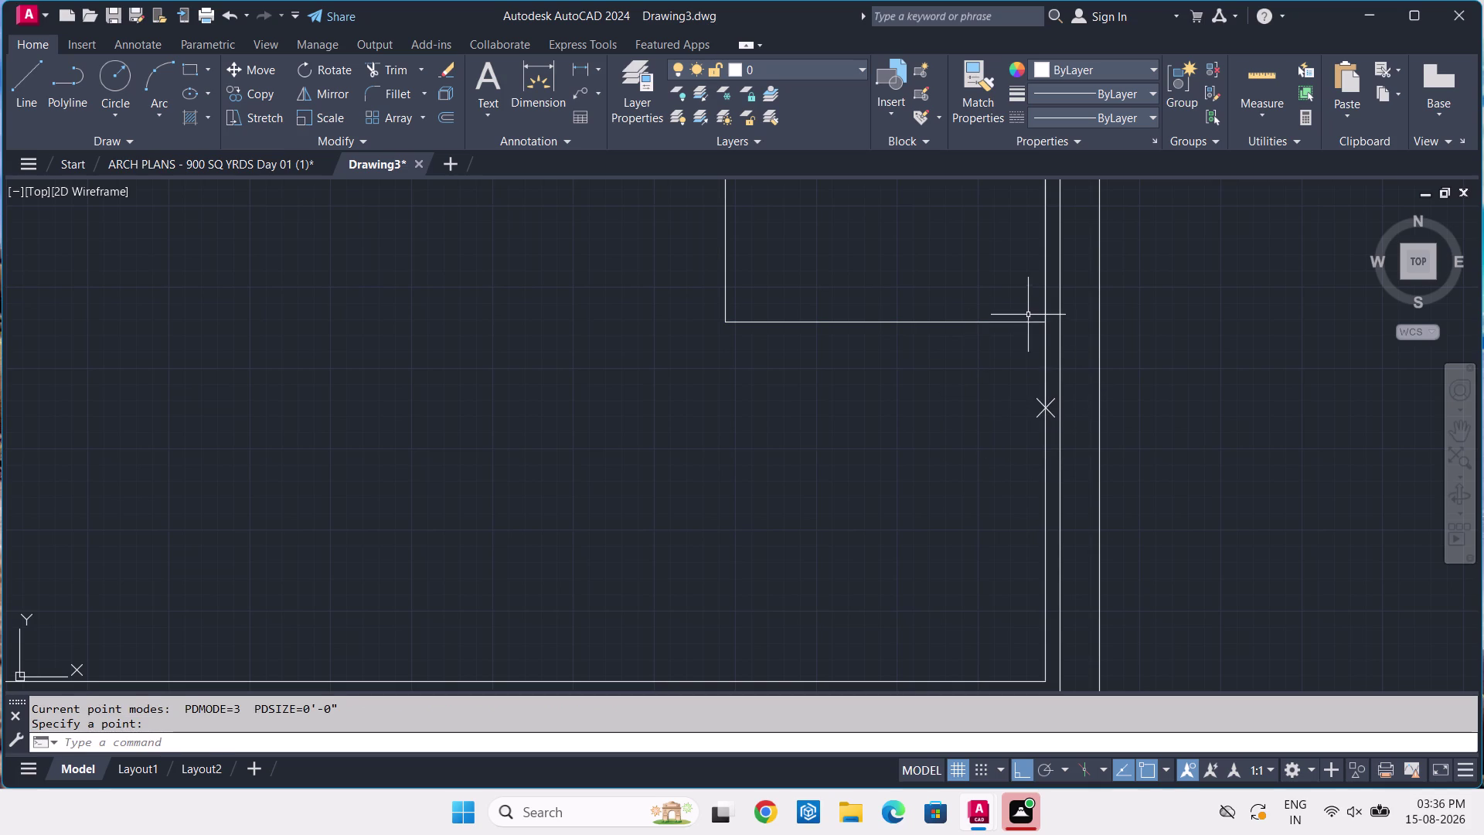
Copy the bay rectangle from its lower-right corner to the marked point, then view the reference plan.
drag(1018, 324, 1005, 337)
text(CO)
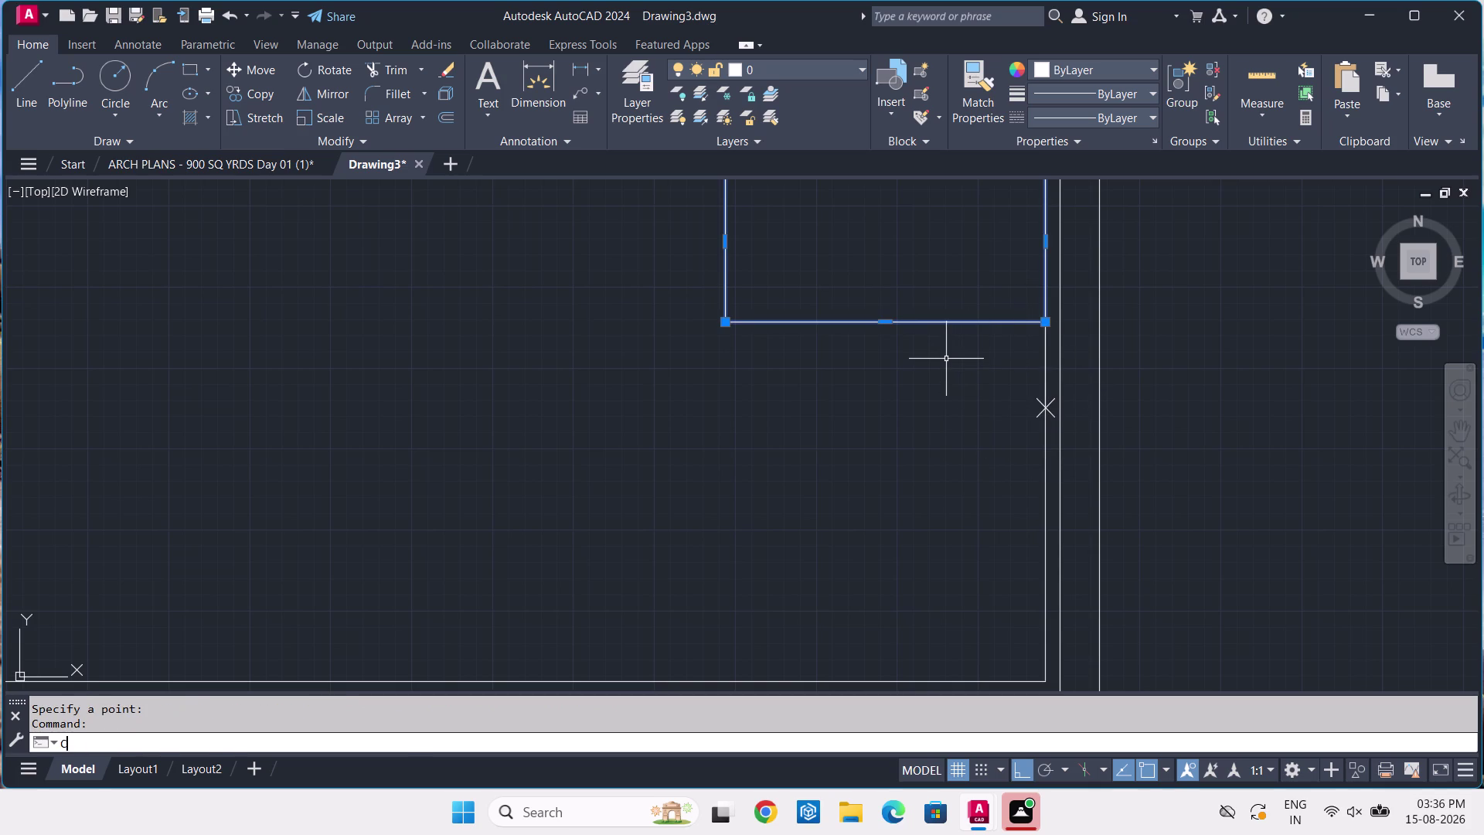
key(space)
middle_drag(906, 303, 869, 501)
click(1011, 365)
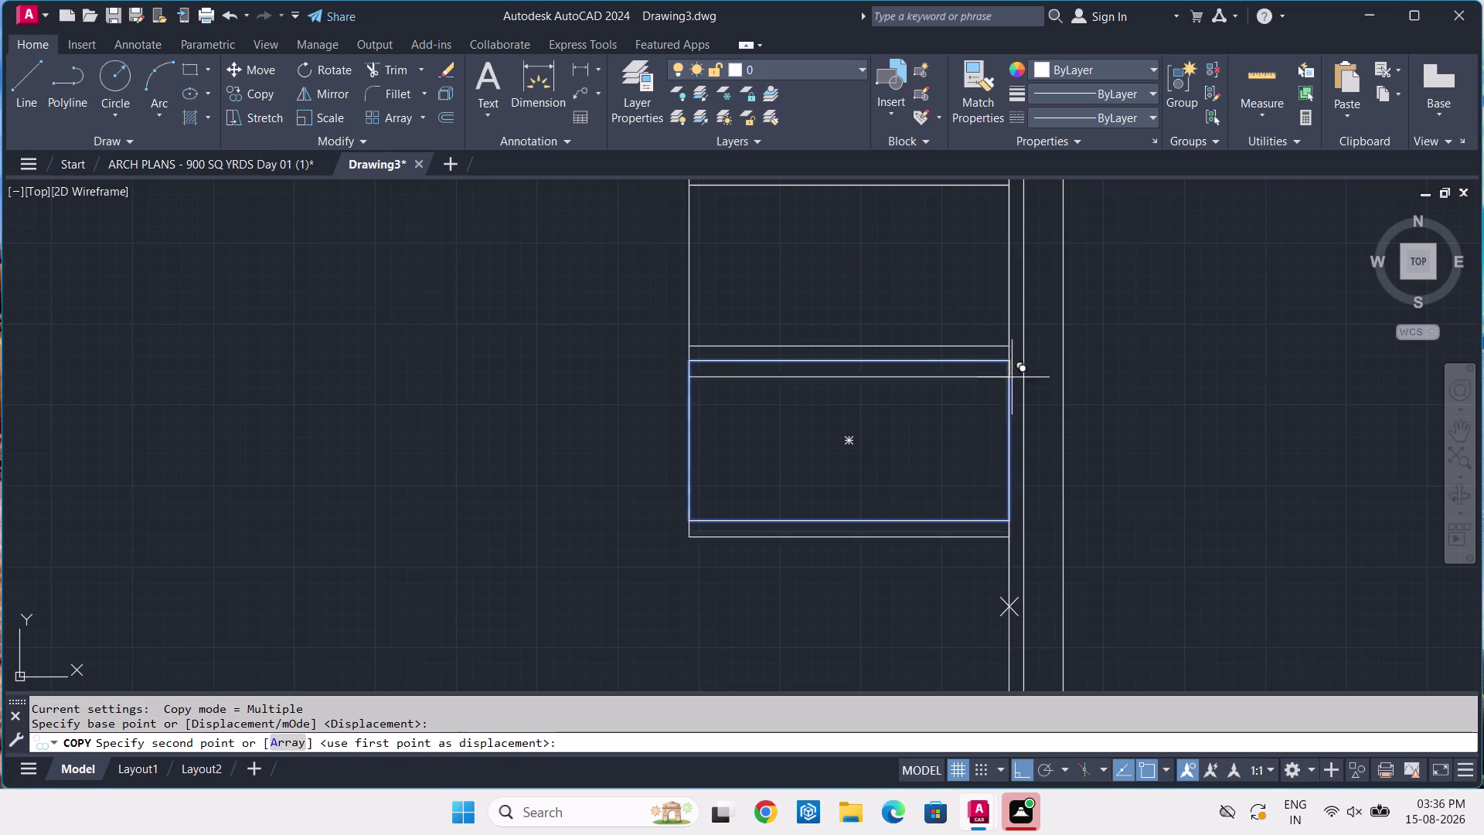
click(1005, 607)
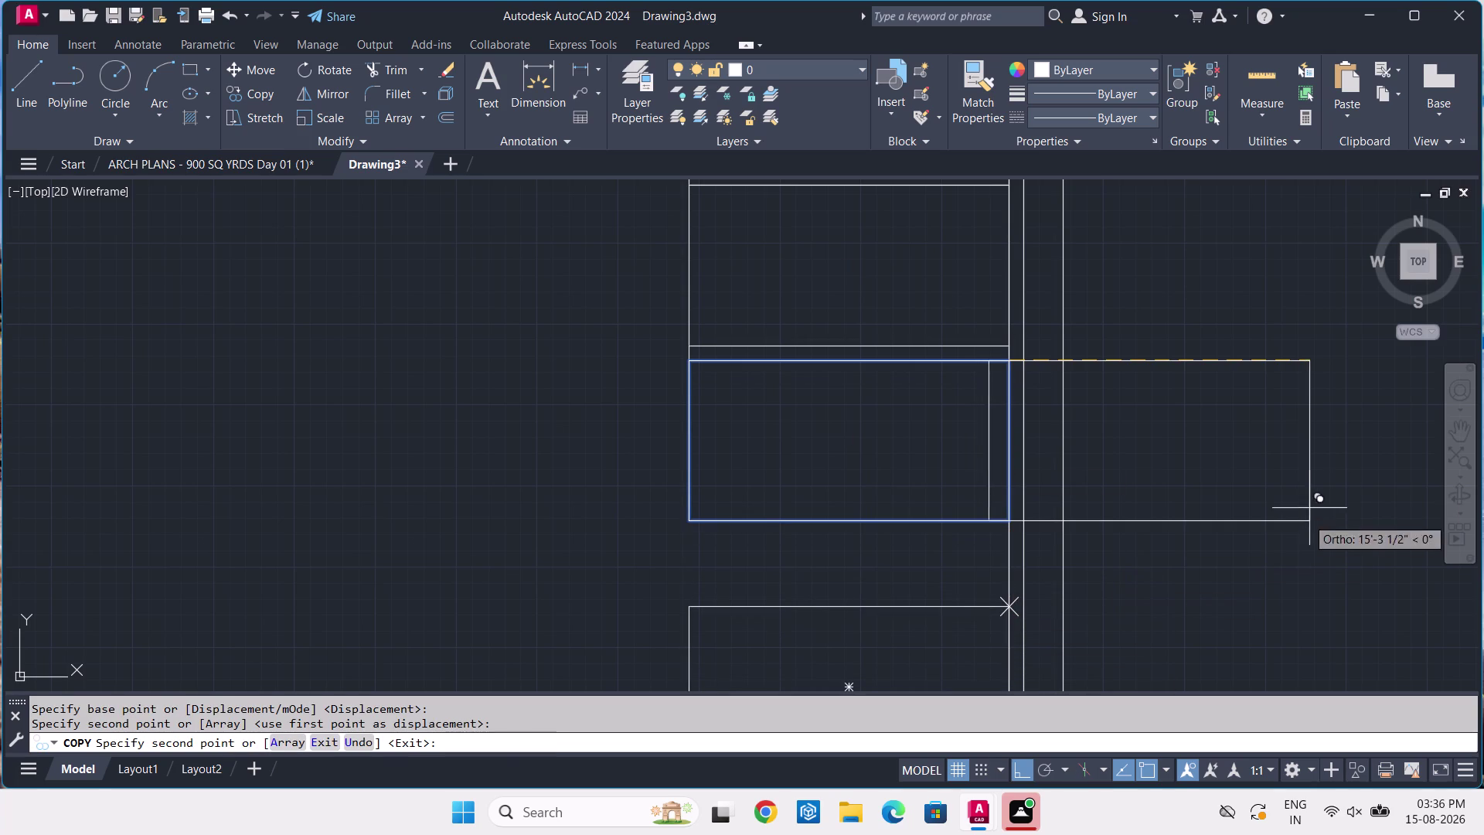
key(Return)
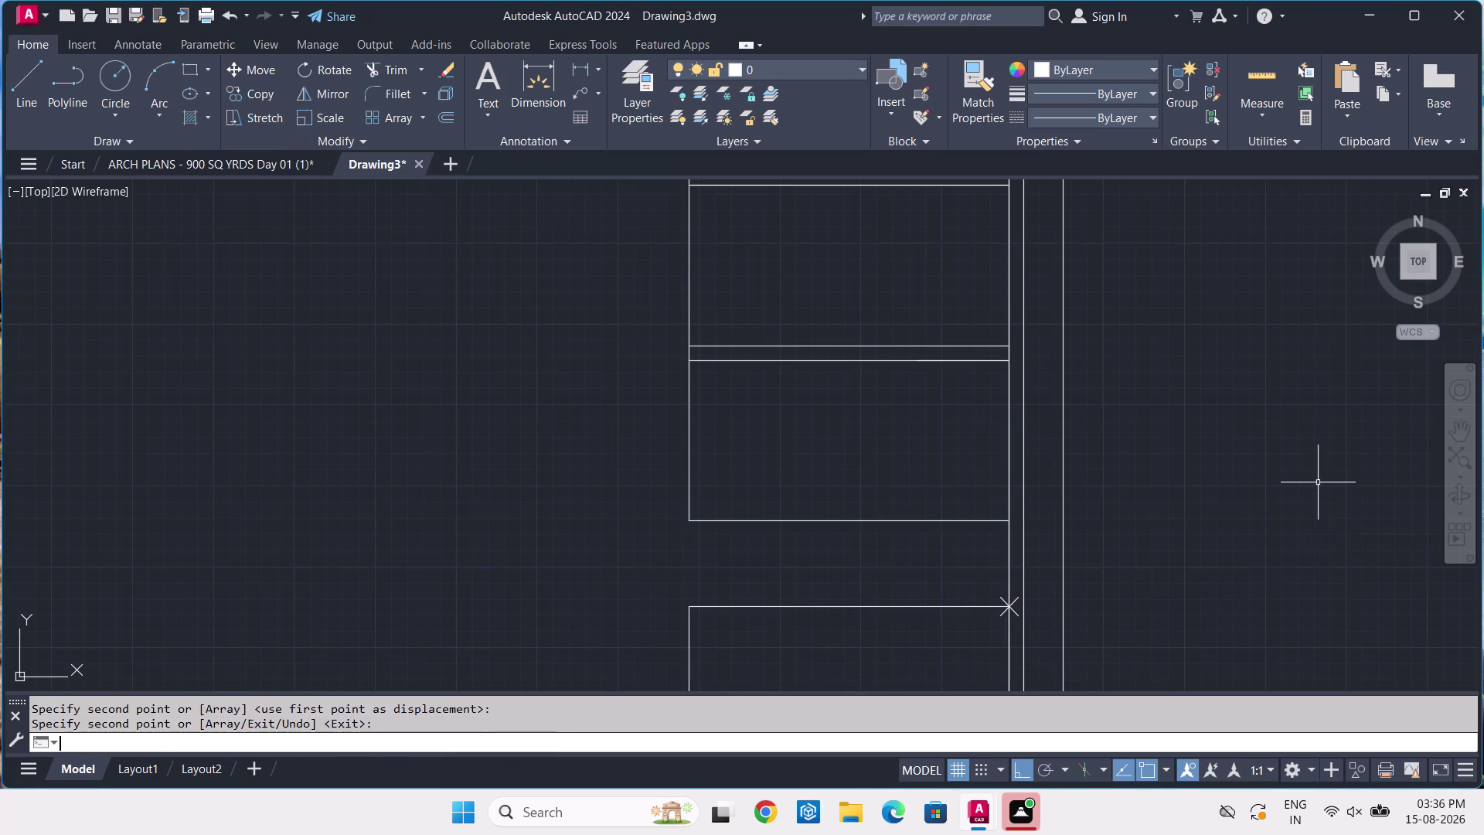
click(234, 154)
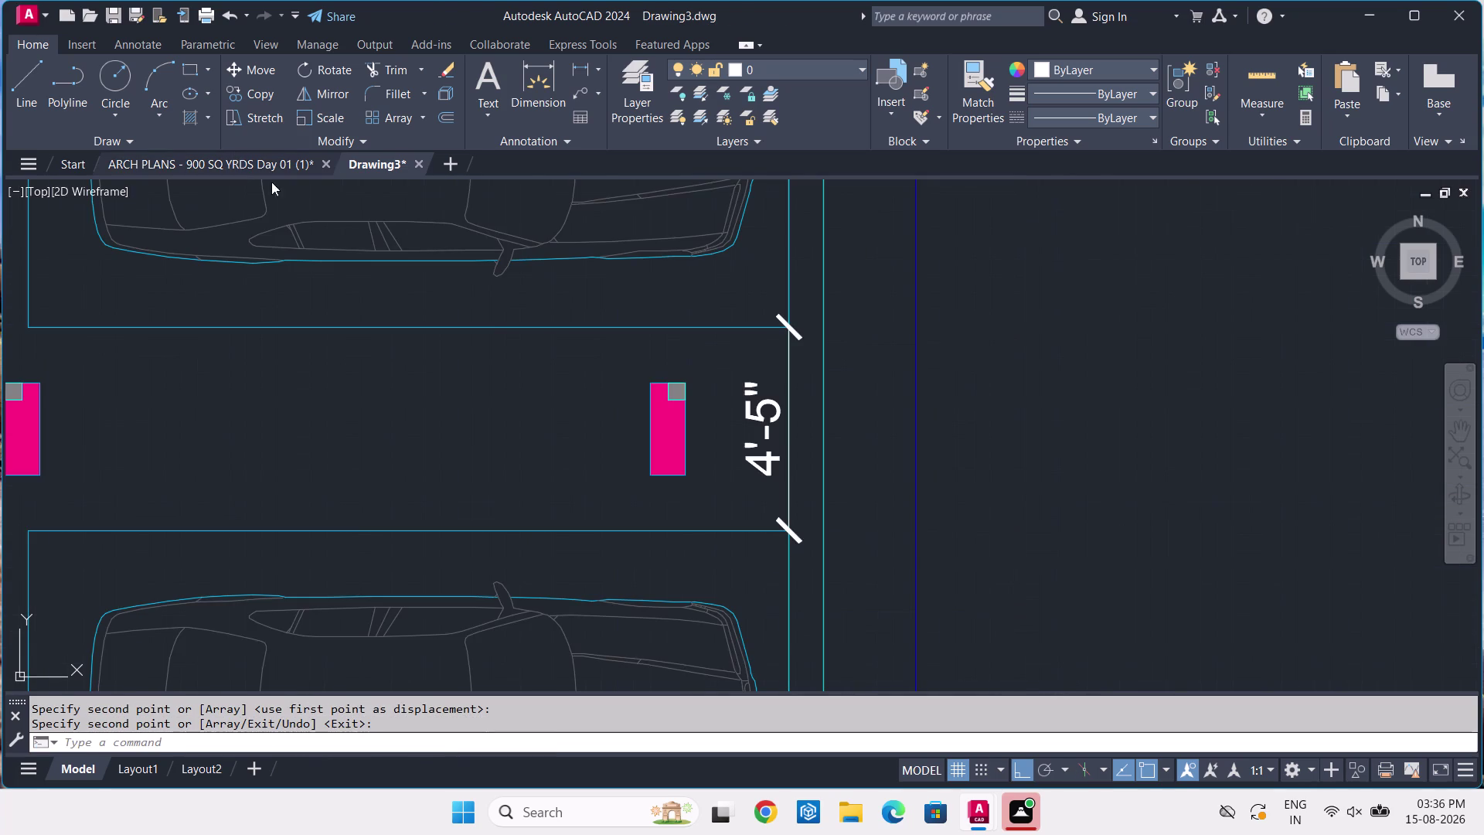
scroll(down, 3)
middle_drag(797, 524, 843, 486)
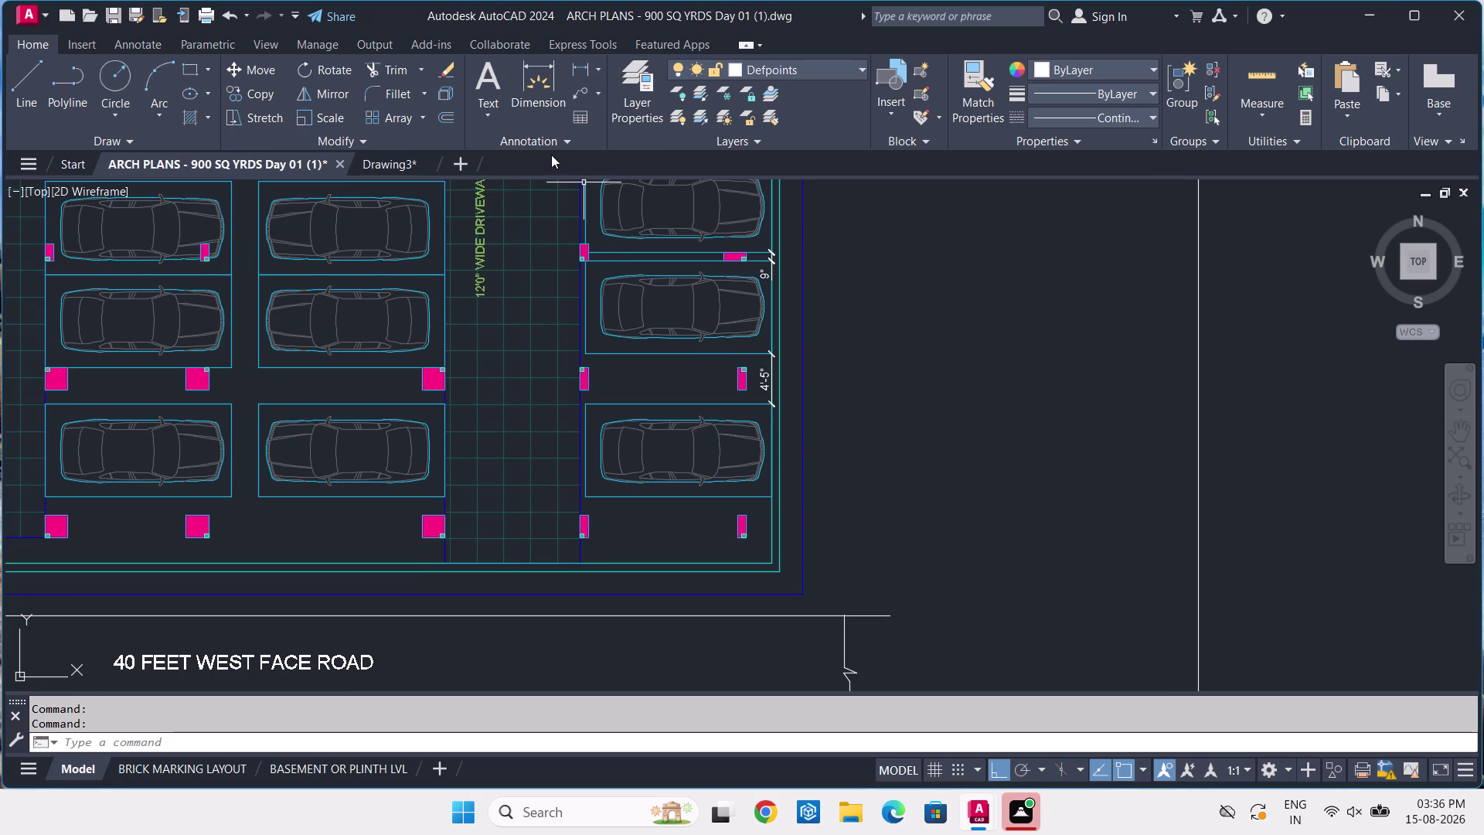
click(419, 169)
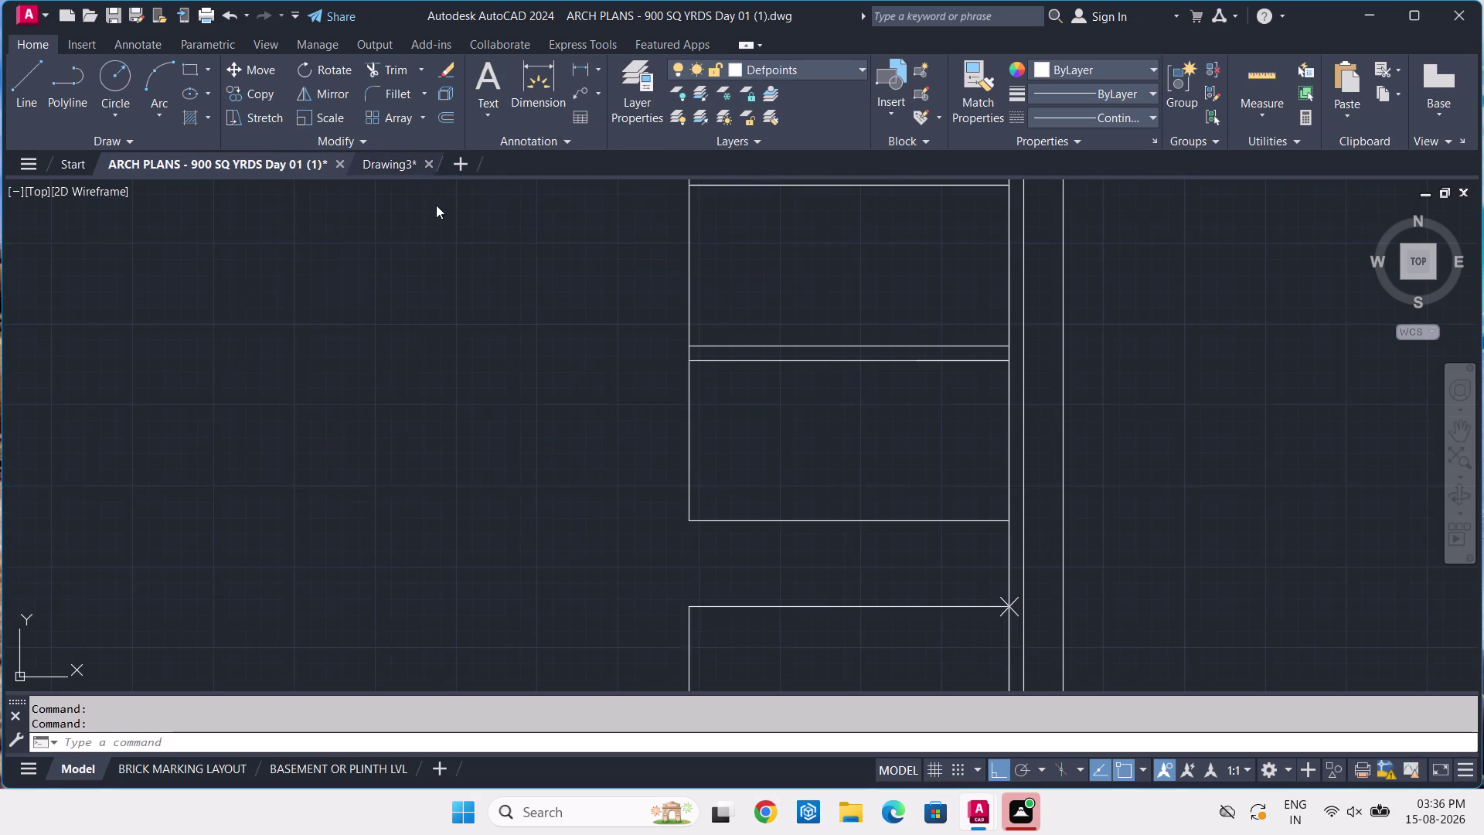
scroll(down, 3)
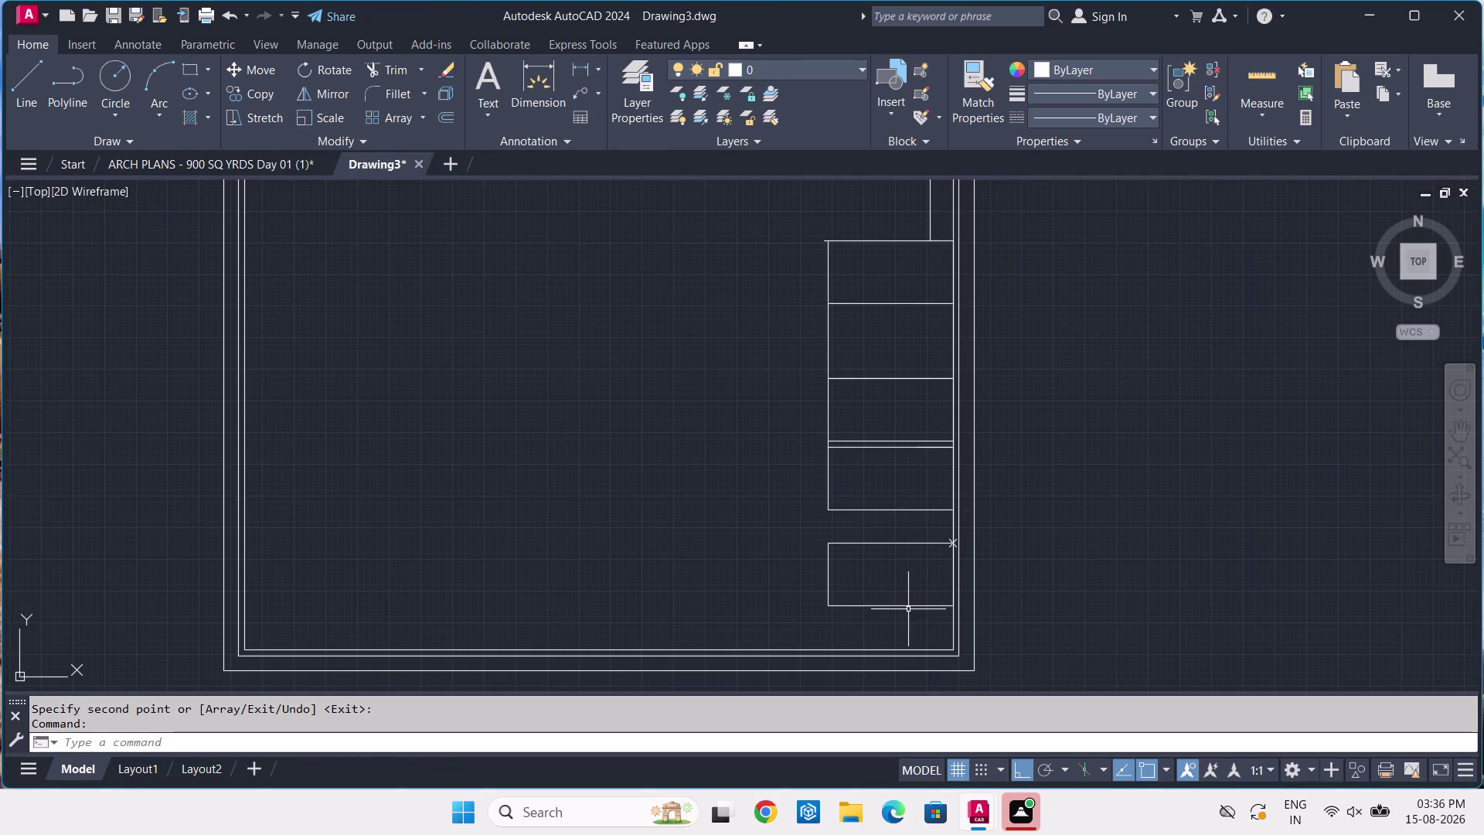
middle_drag(912, 610, 942, 564)
scroll(up, 3)
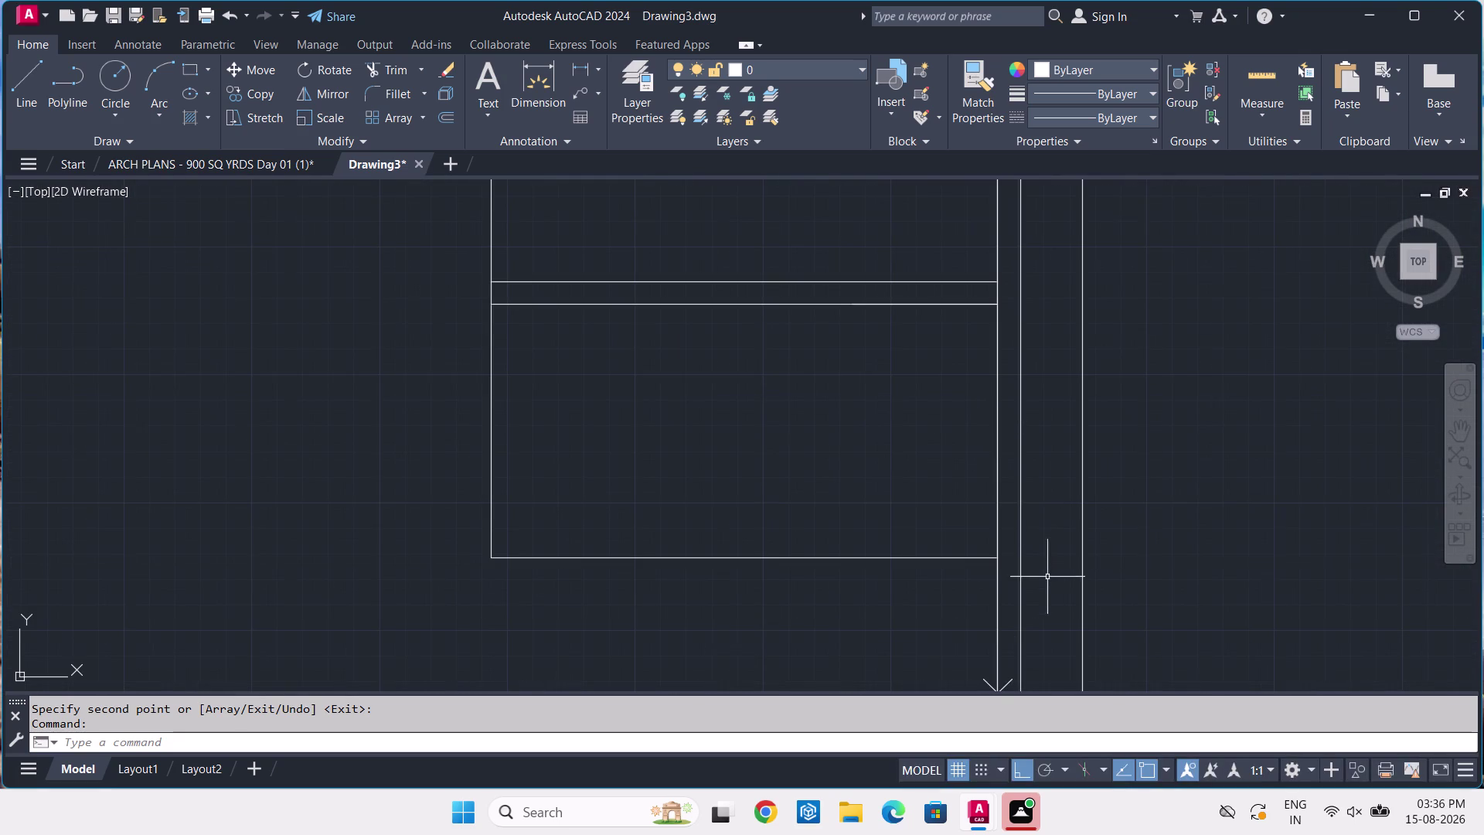
middle_drag(1046, 577, 1146, 414)
click(1082, 519)
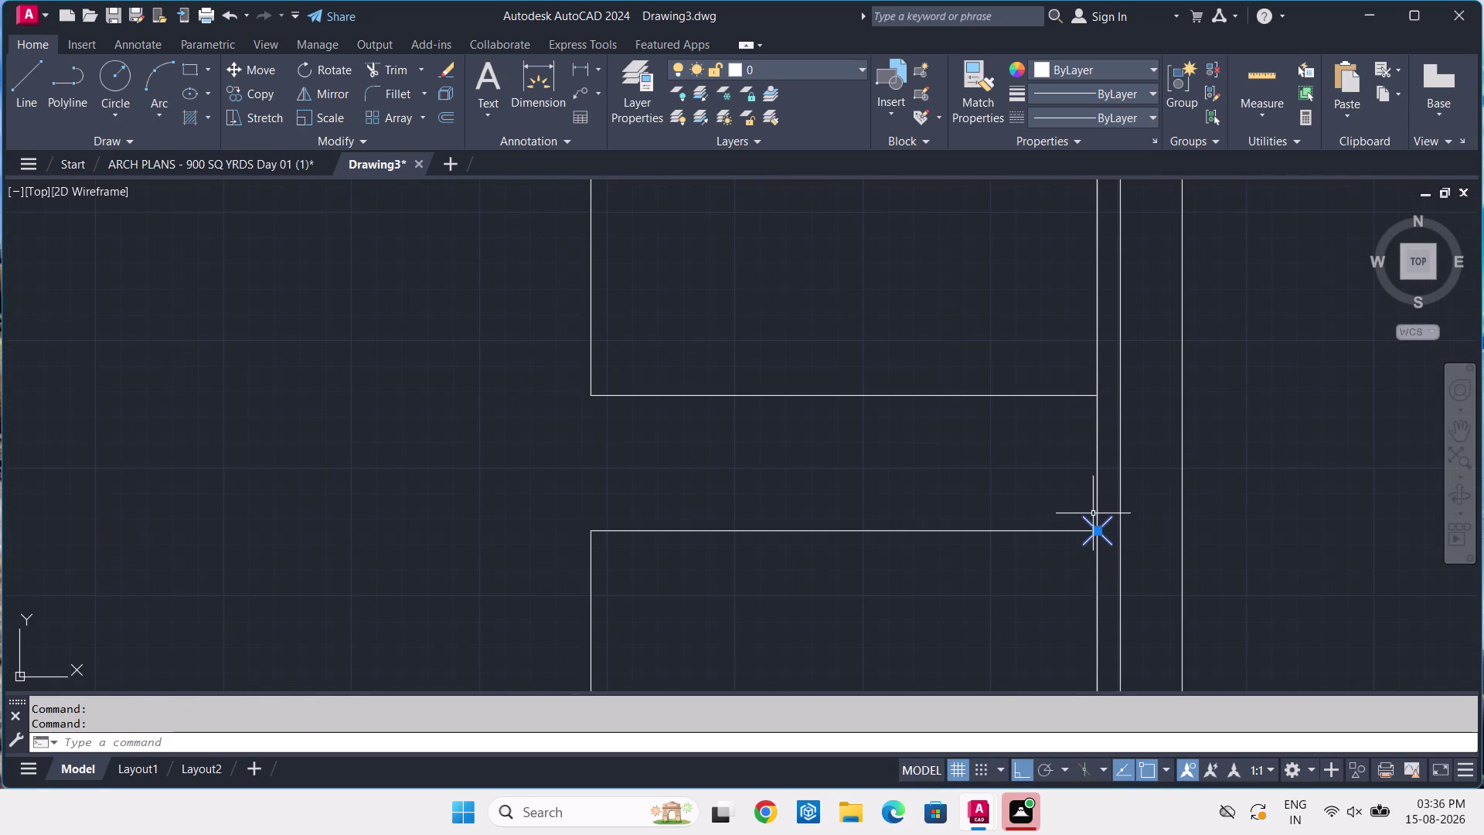
Draw a line from where the bay meets the wall down through the bay corners.
key(BackSpace)
text(L)
key(space)
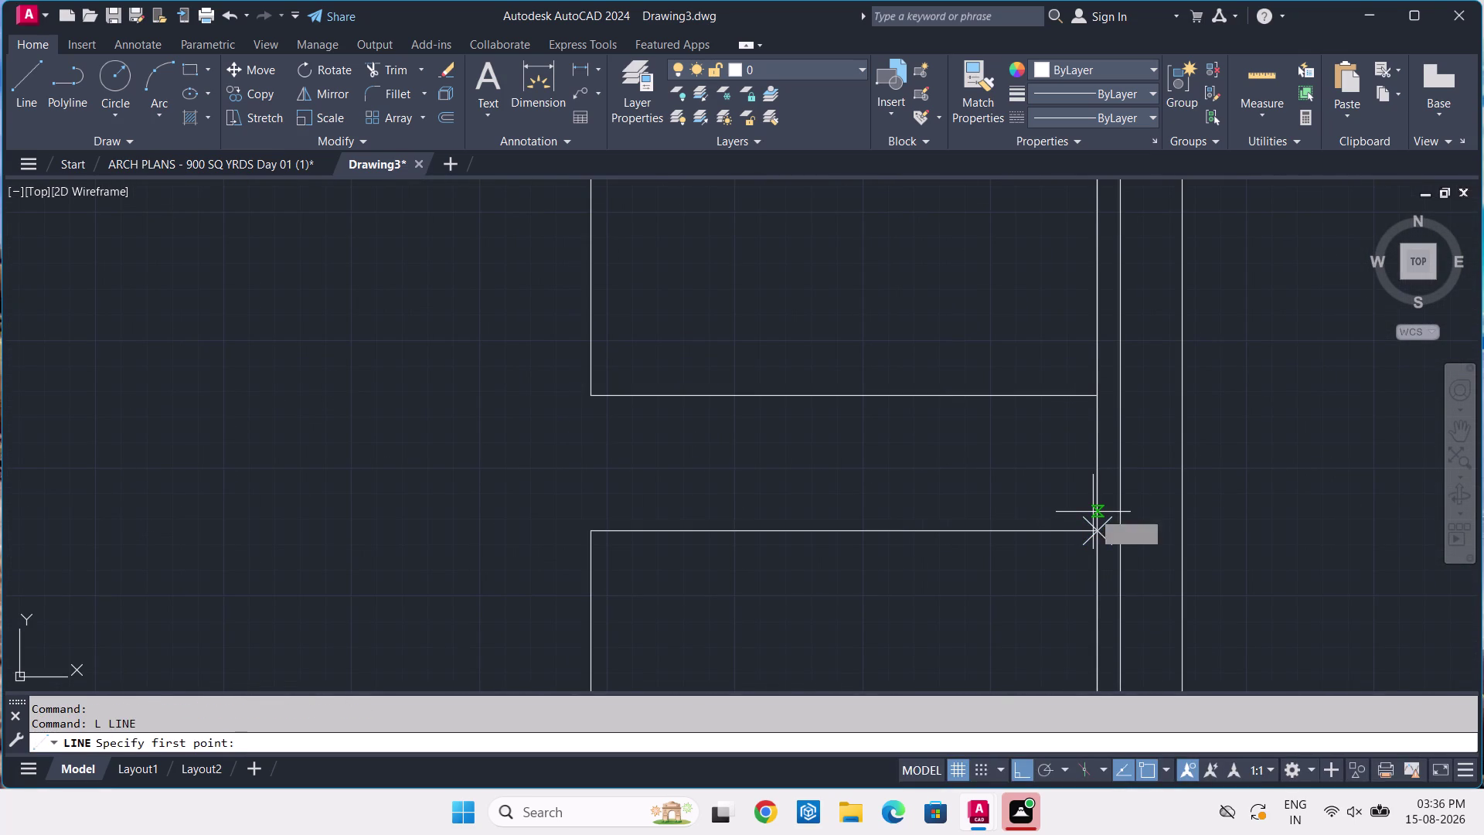
click(587, 396)
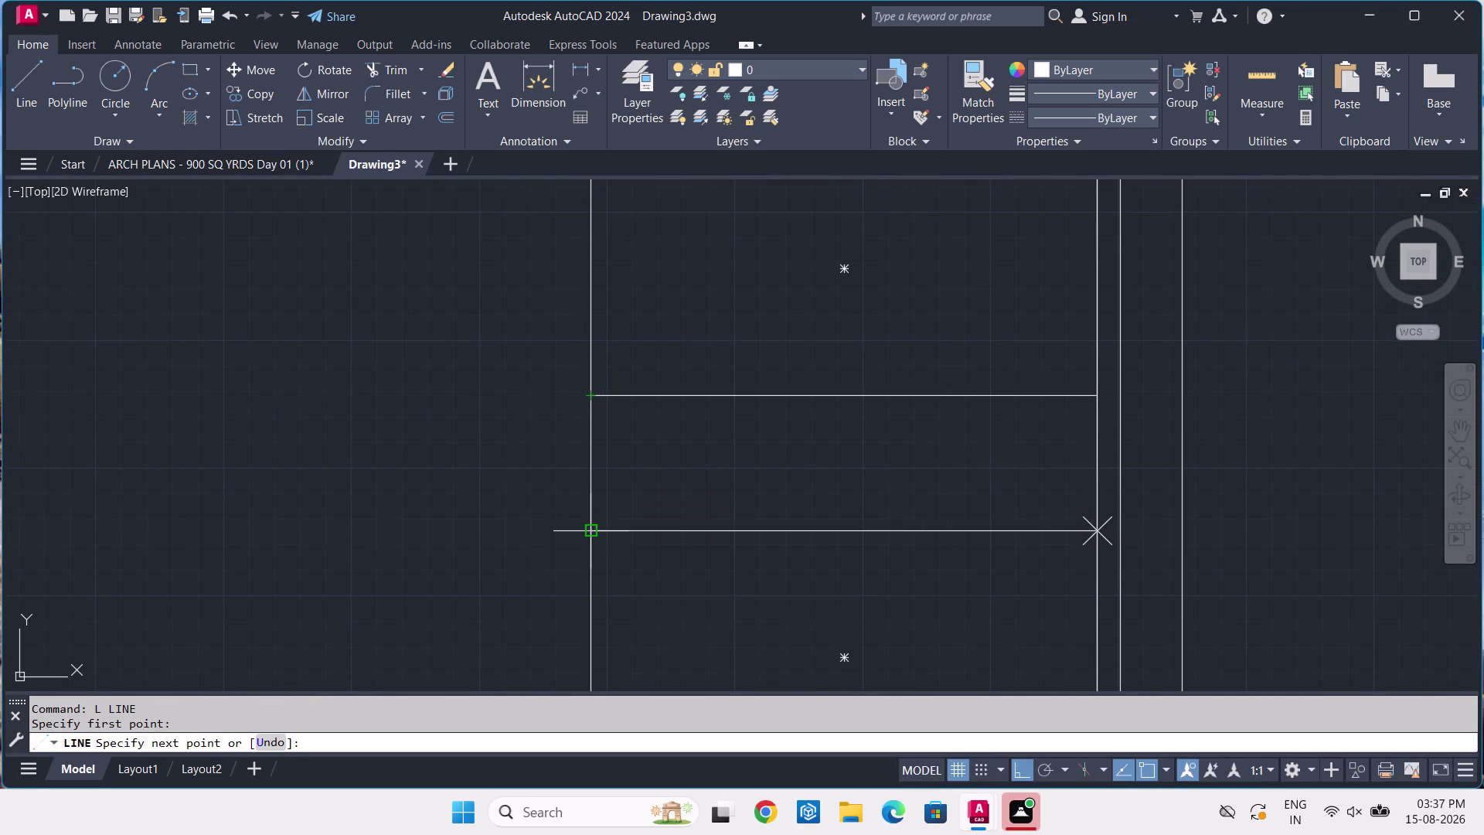
click(585, 536)
scroll(down, 3)
middle_drag(578, 574, 575, 430)
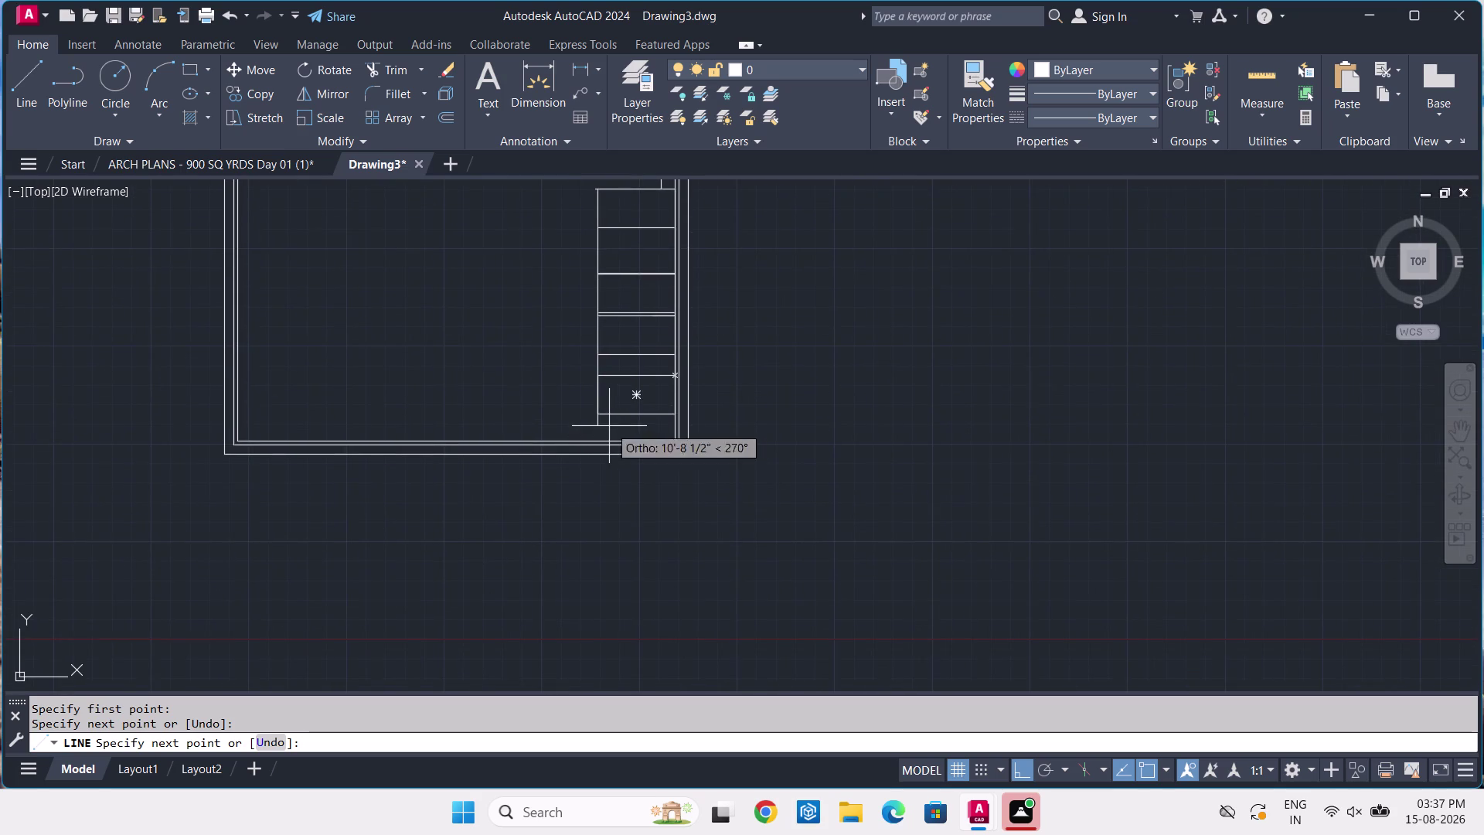
scroll(up, 3)
click(588, 450)
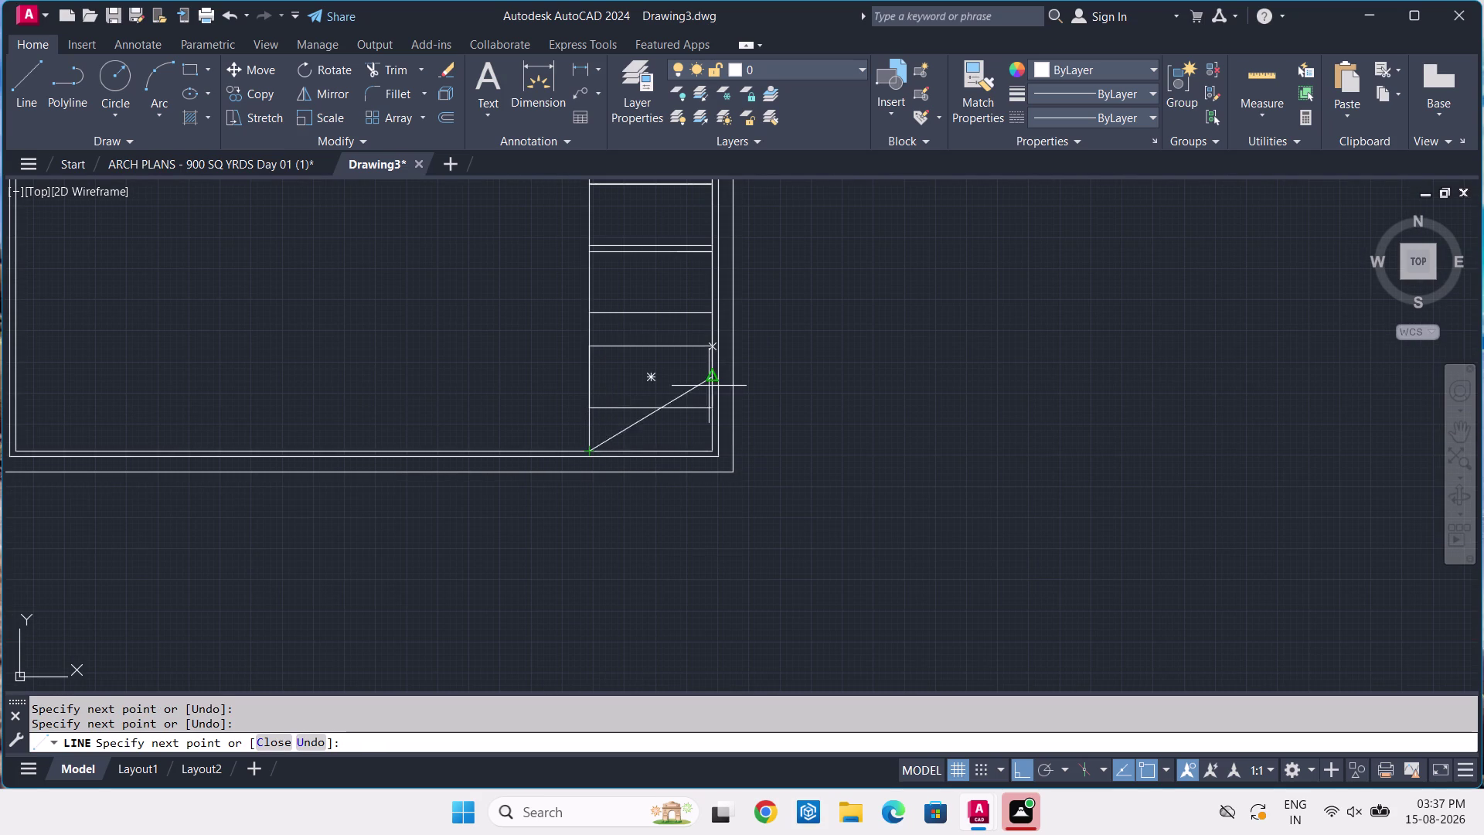
key(Return)
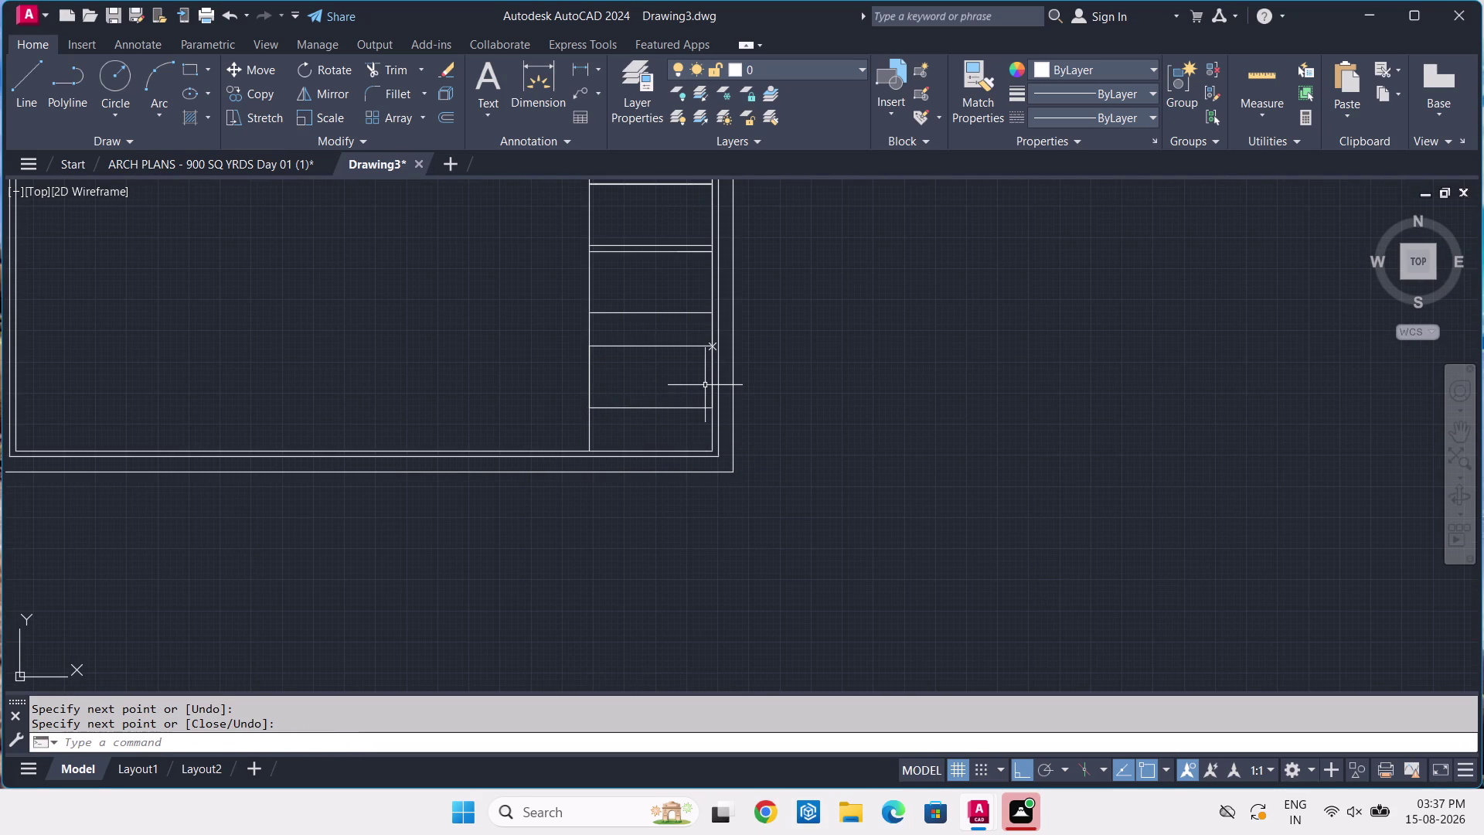
Draw a line from the bay stack's top corner to the inner wall corner.
middle_drag(479, 309, 513, 405)
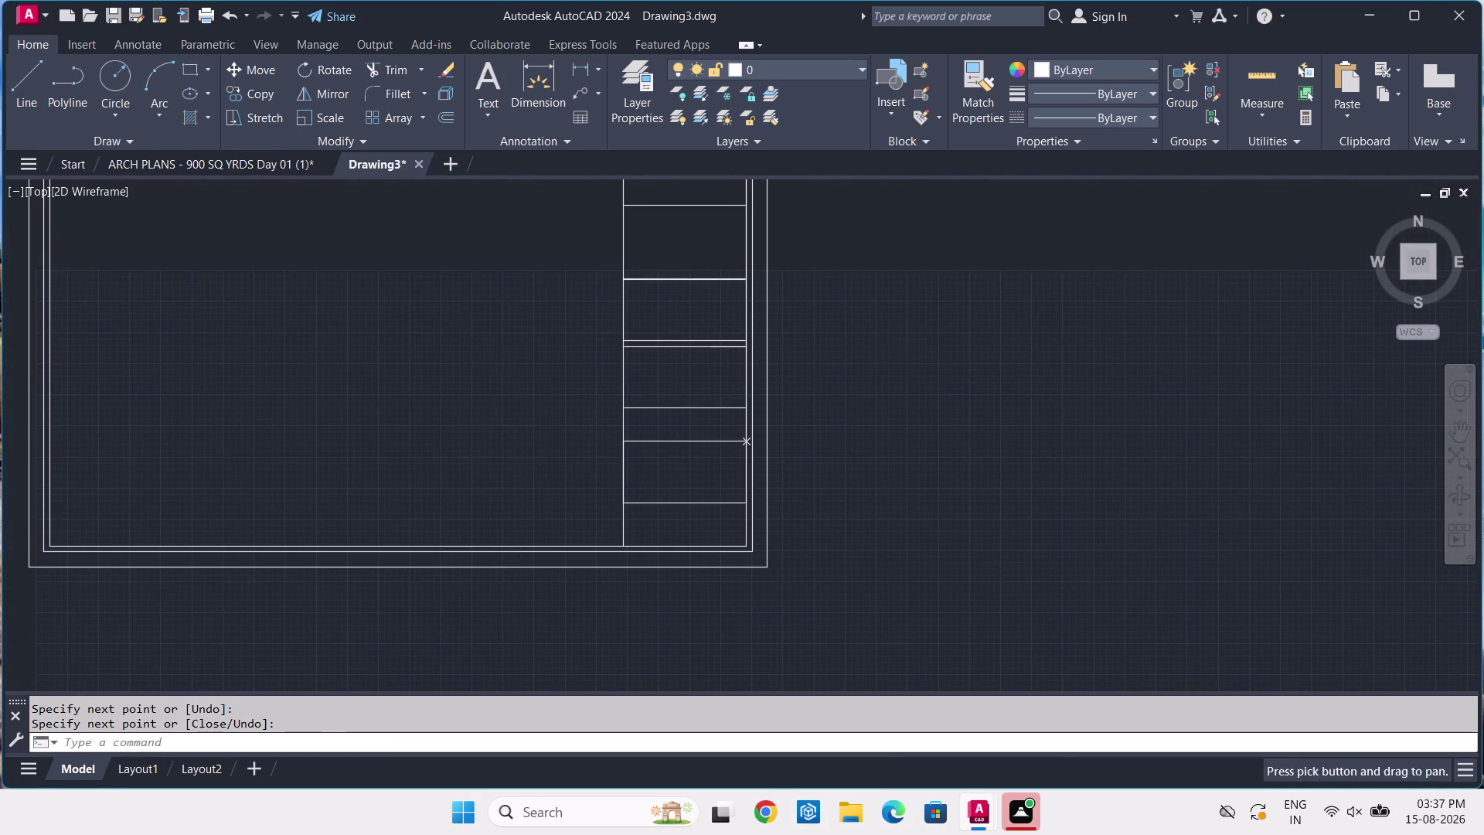
middle_drag(513, 404, 574, 562)
key(Return)
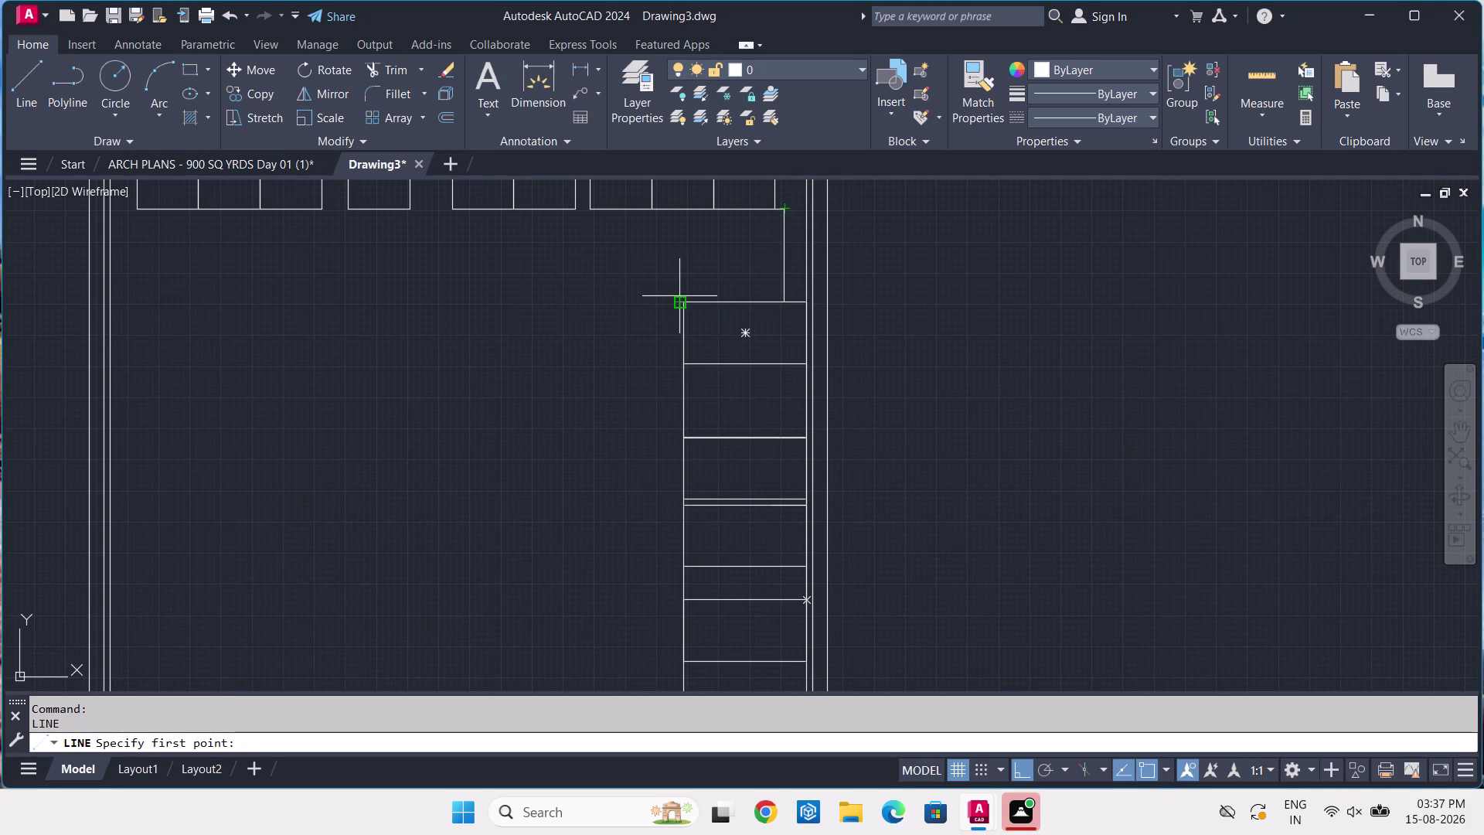
scroll(up, 3)
click(640, 324)
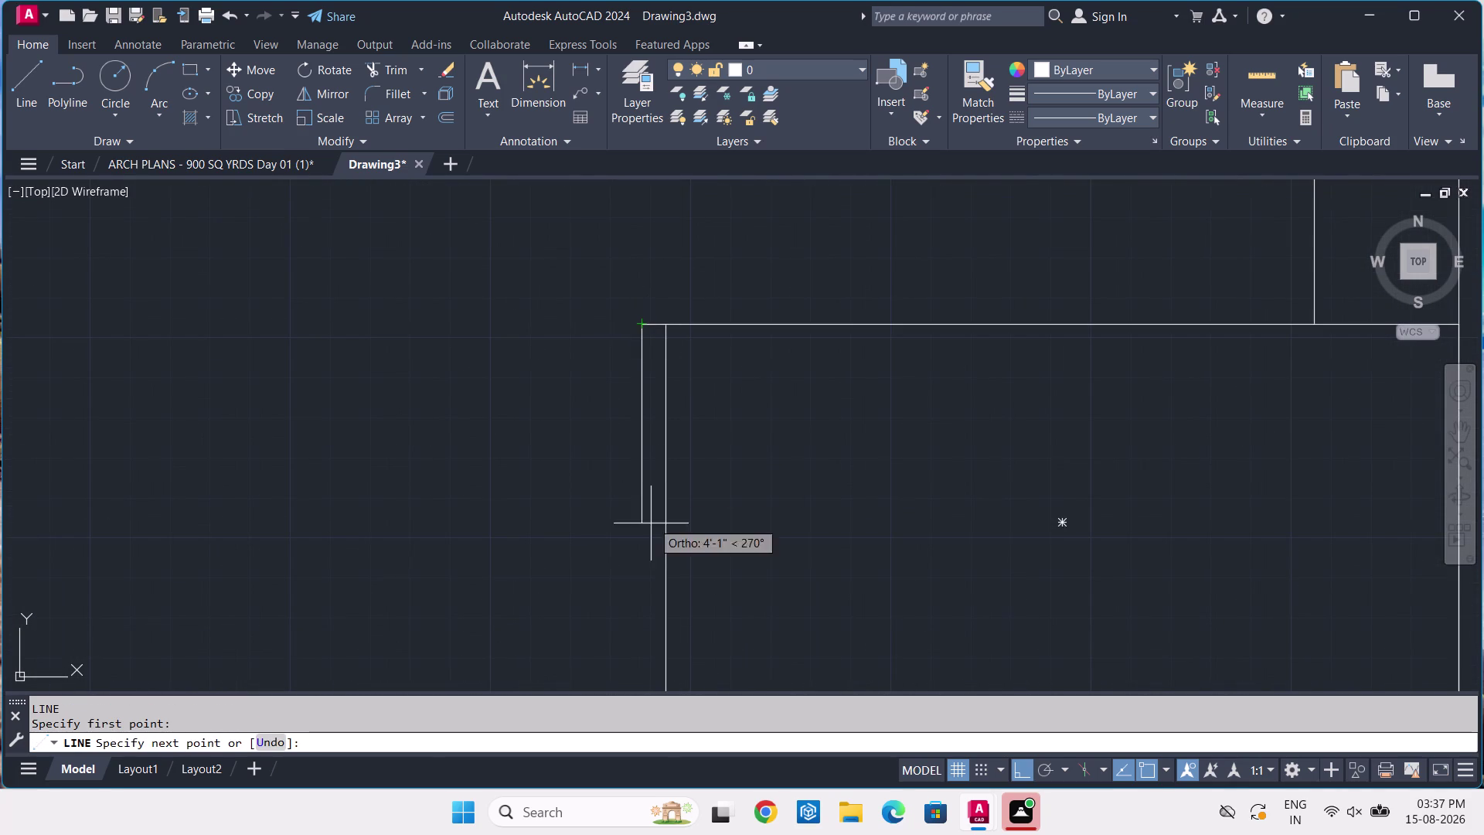
scroll(down, 3)
middle_drag(598, 613, 599, 442)
middle_drag(641, 581, 623, 538)
scroll(up, 3)
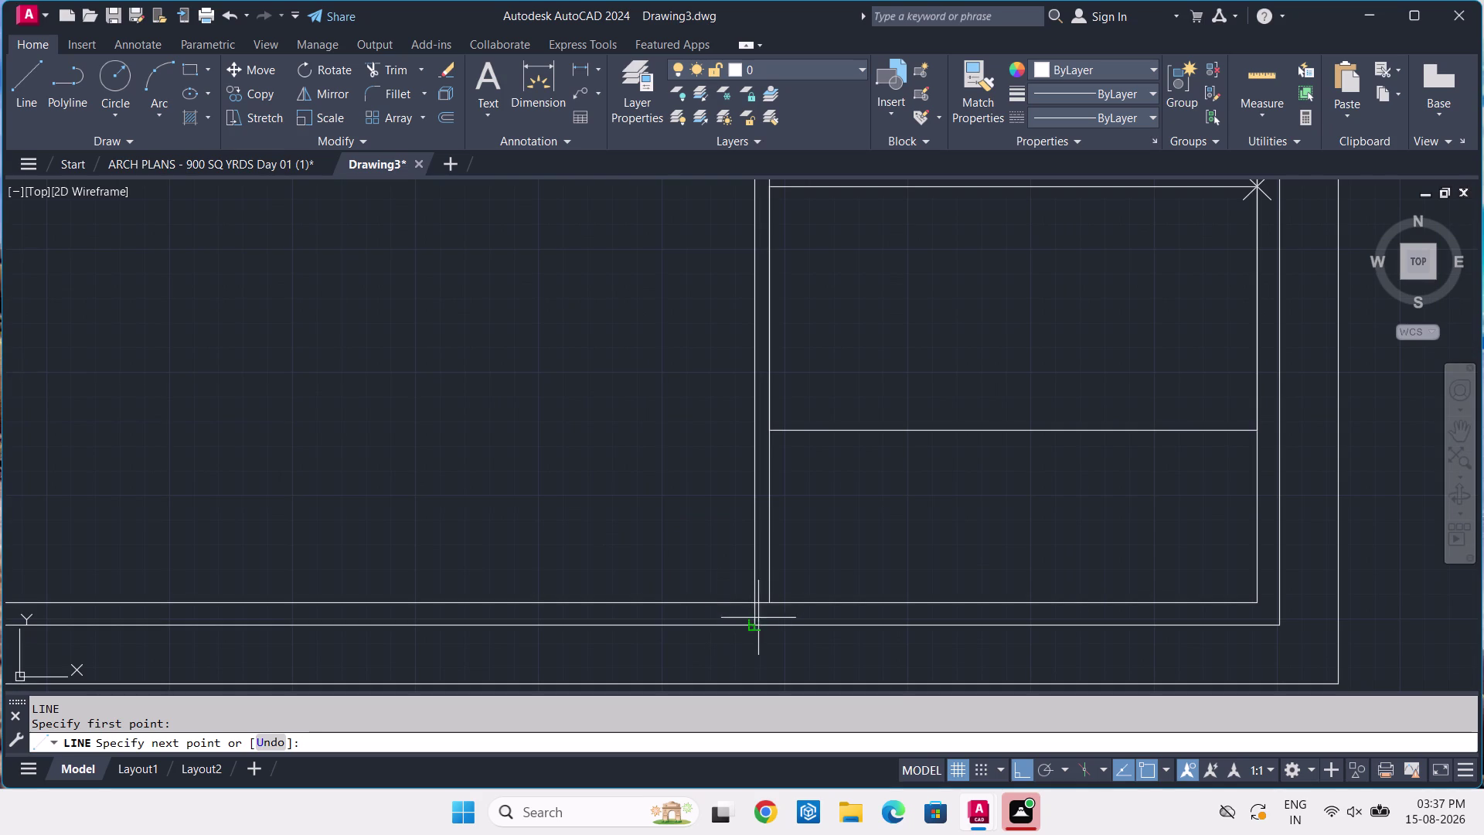
click(749, 601)
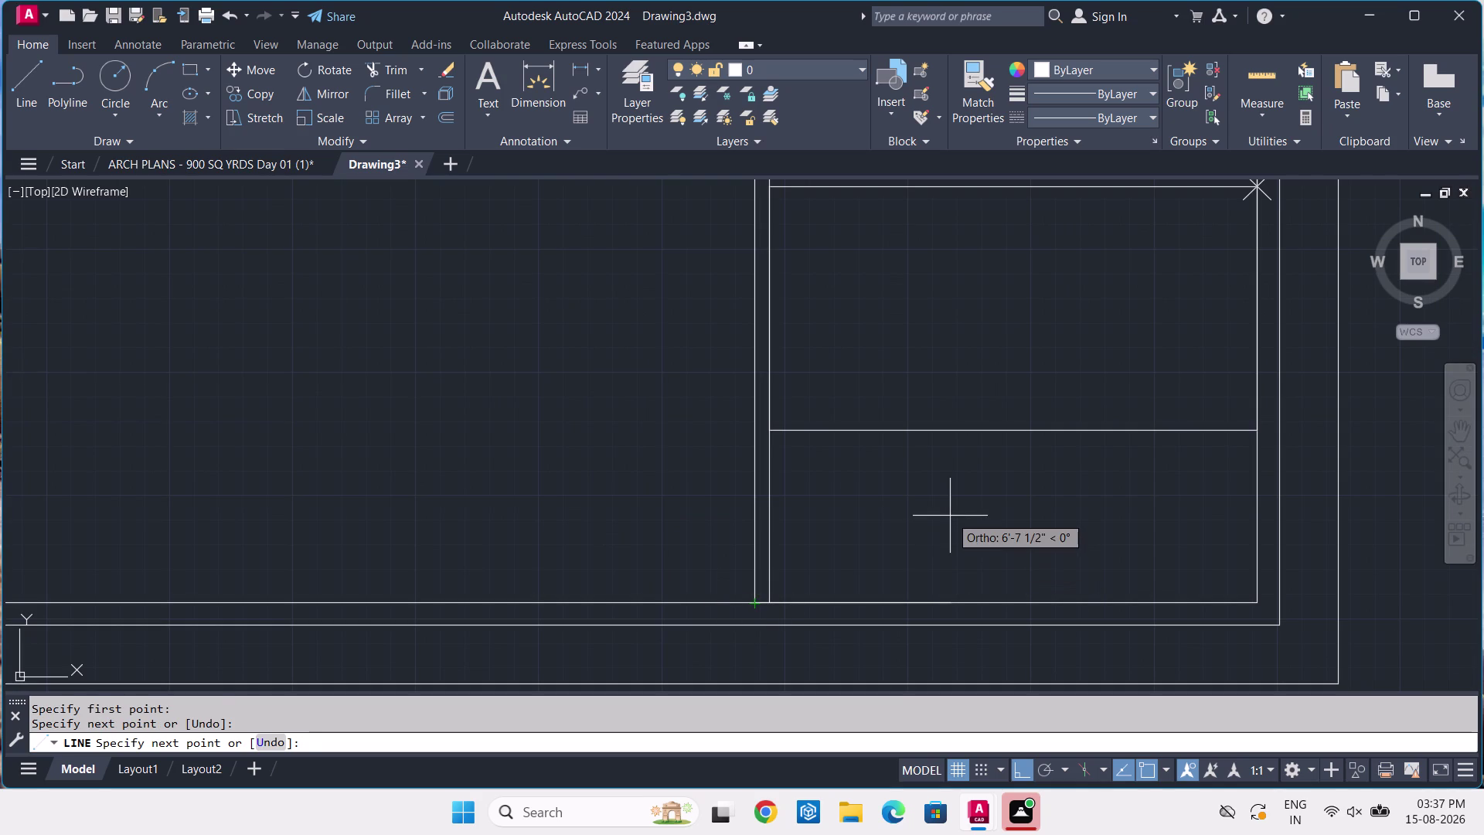
key(Return)
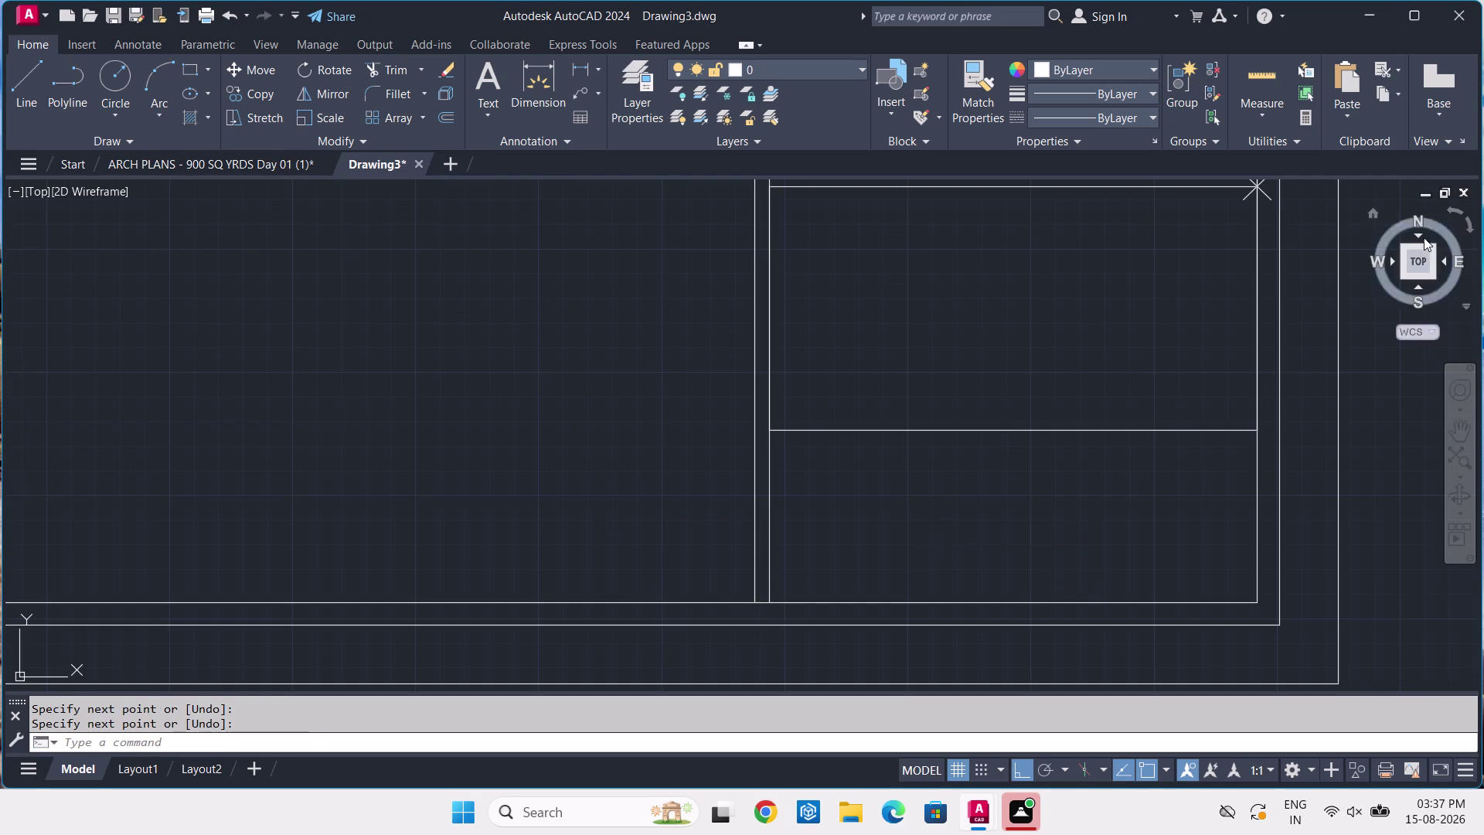
Delete the stray line at the bay's top corner and view the reference plan.
click(1265, 194)
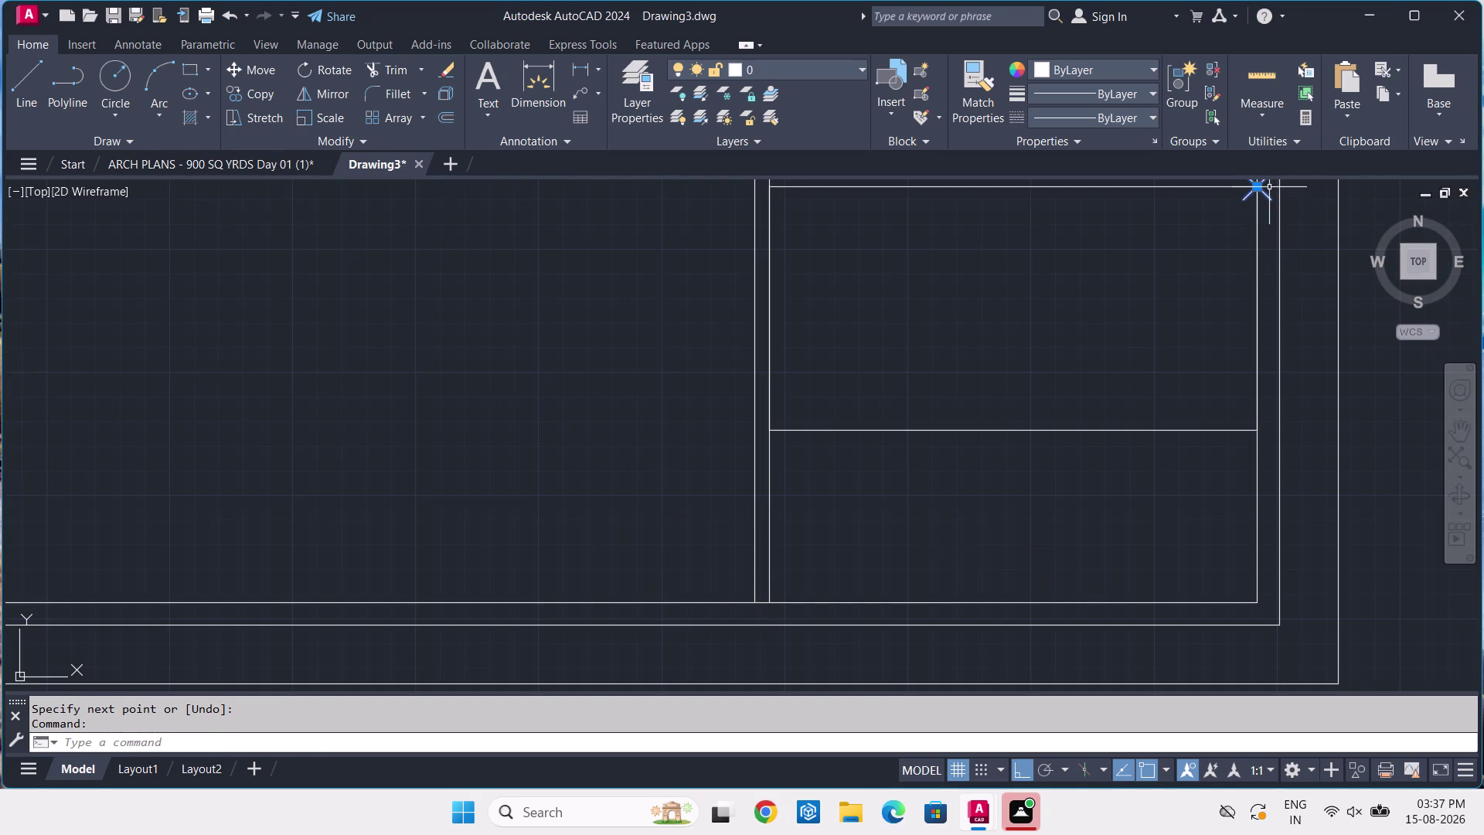
key(Delete)
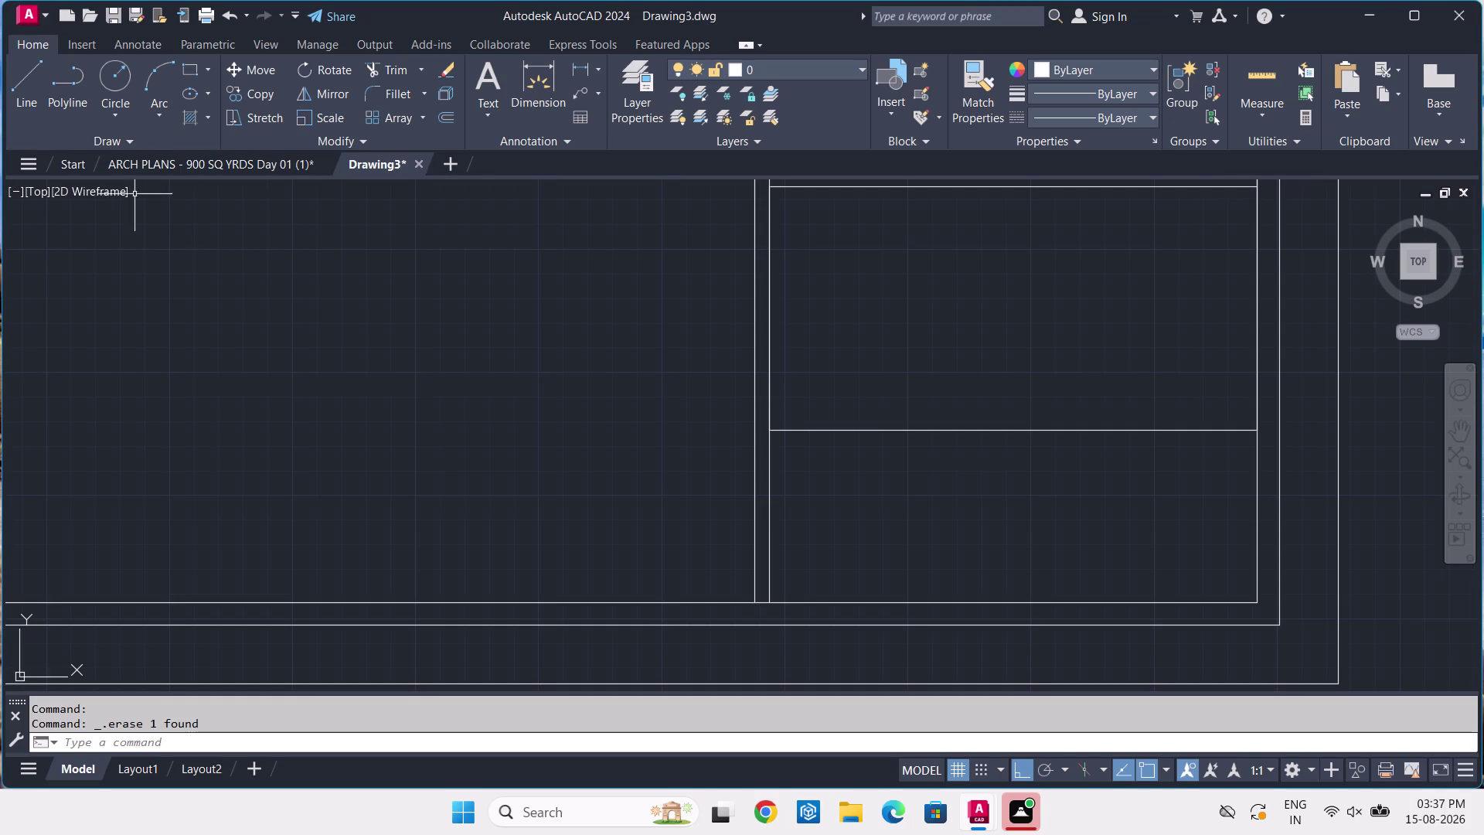
click(232, 161)
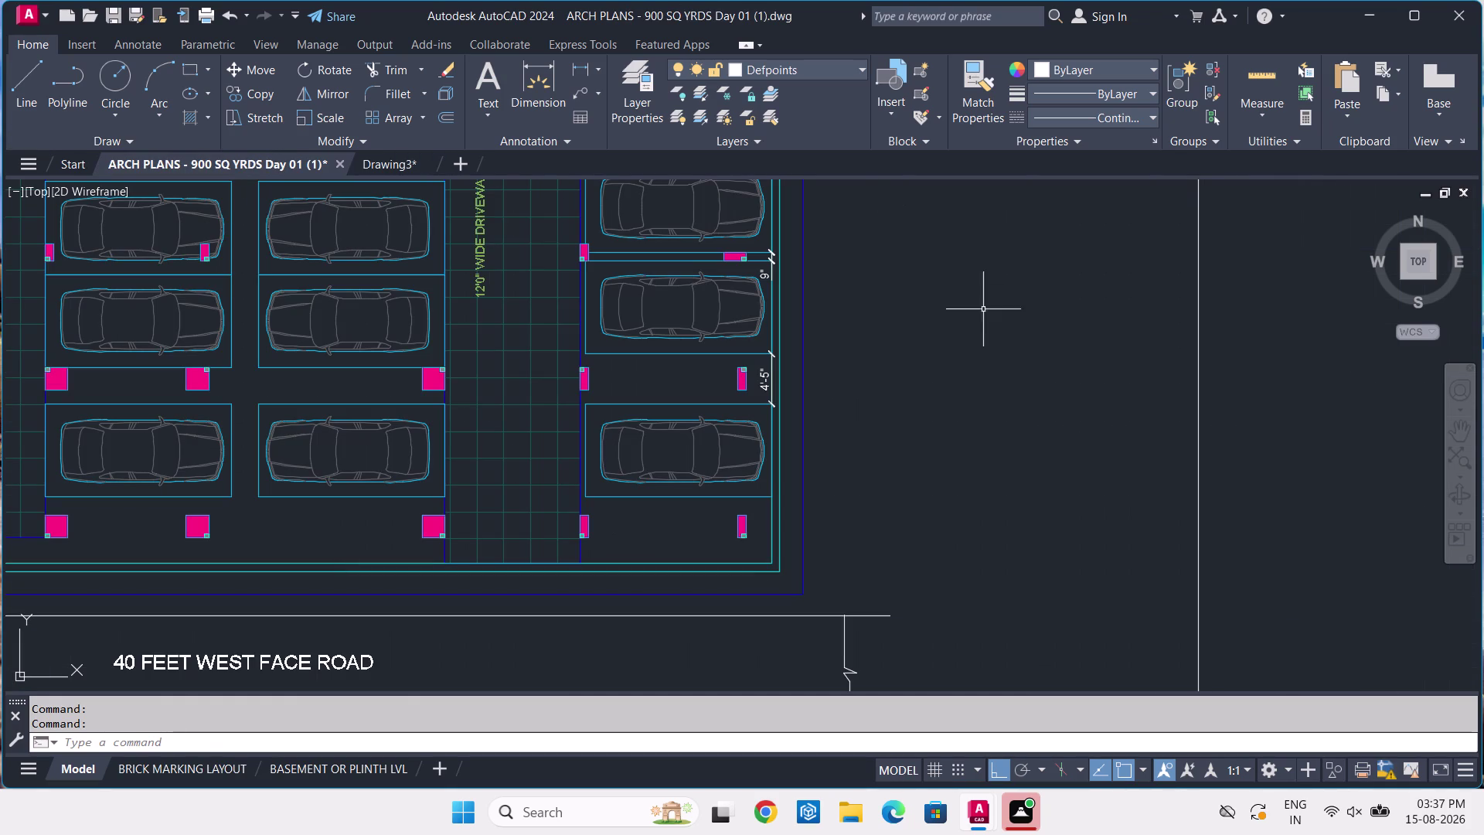
Pan the reference plan across the side and stair bays, then return to Drawing3.
scroll(up, 3)
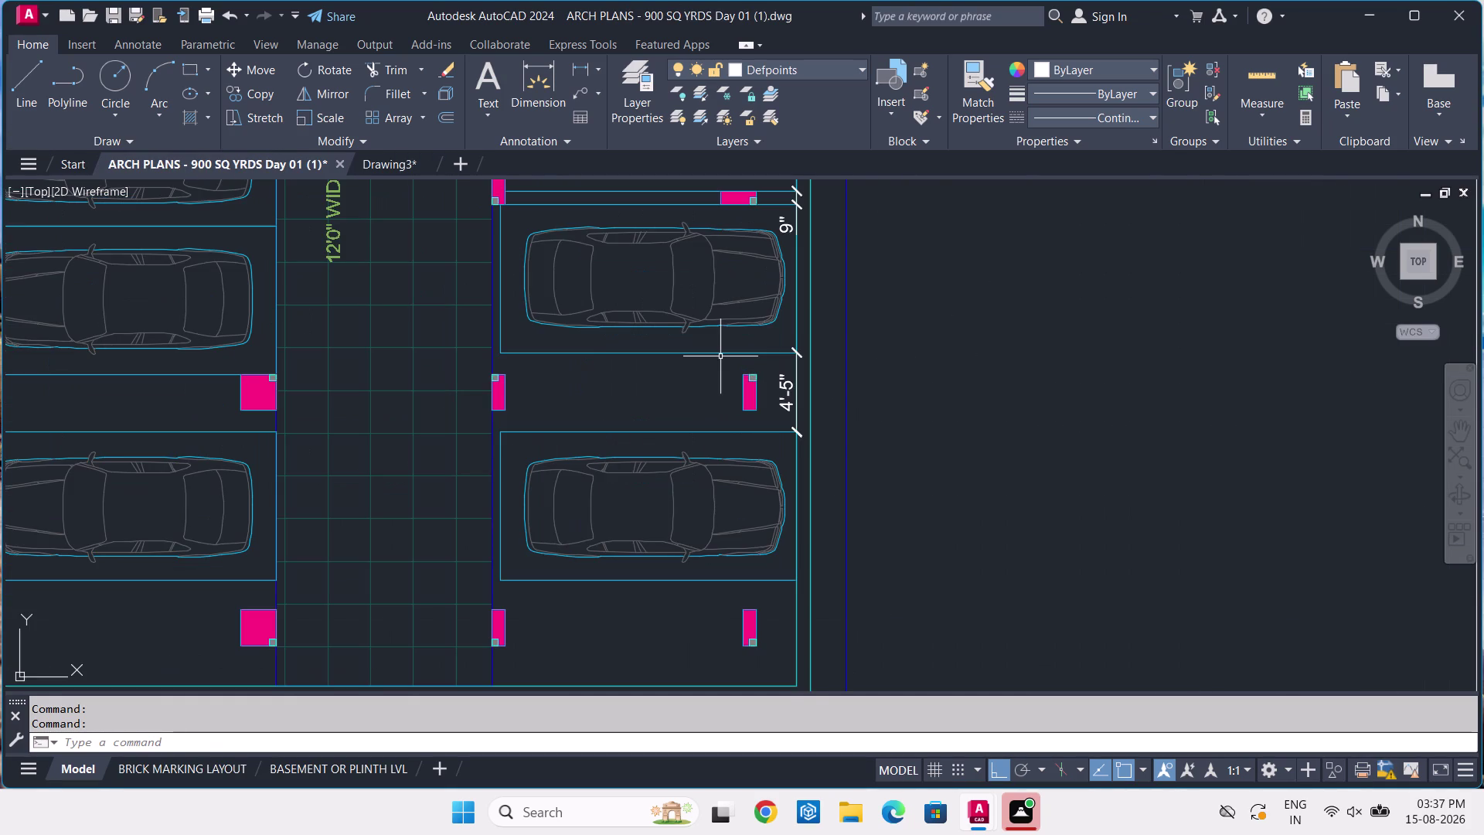
middle_drag(720, 356, 747, 402)
scroll(up, 3)
scroll(down, 3)
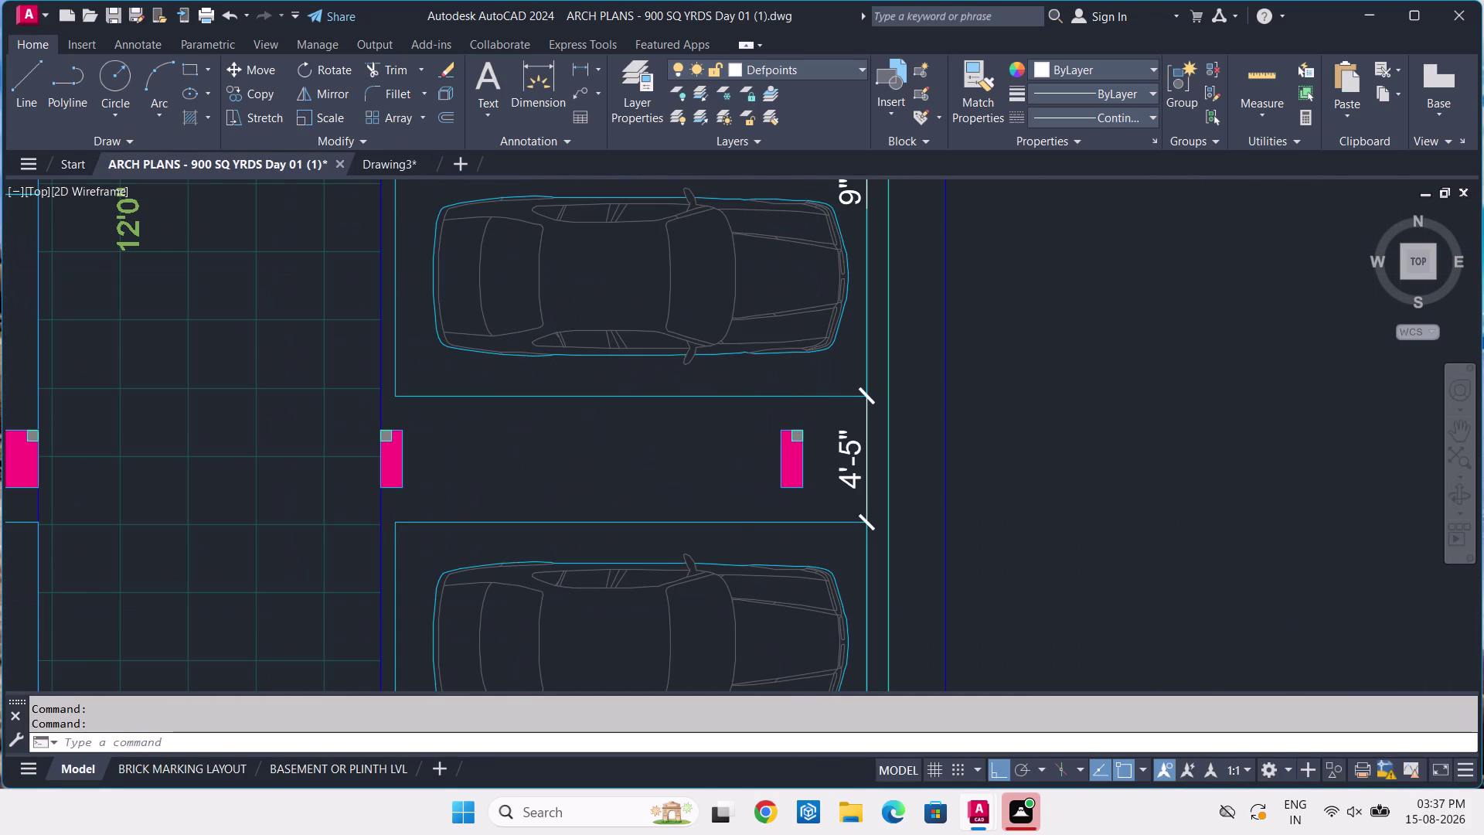
scroll(down, 3)
middle_drag(671, 350, 661, 492)
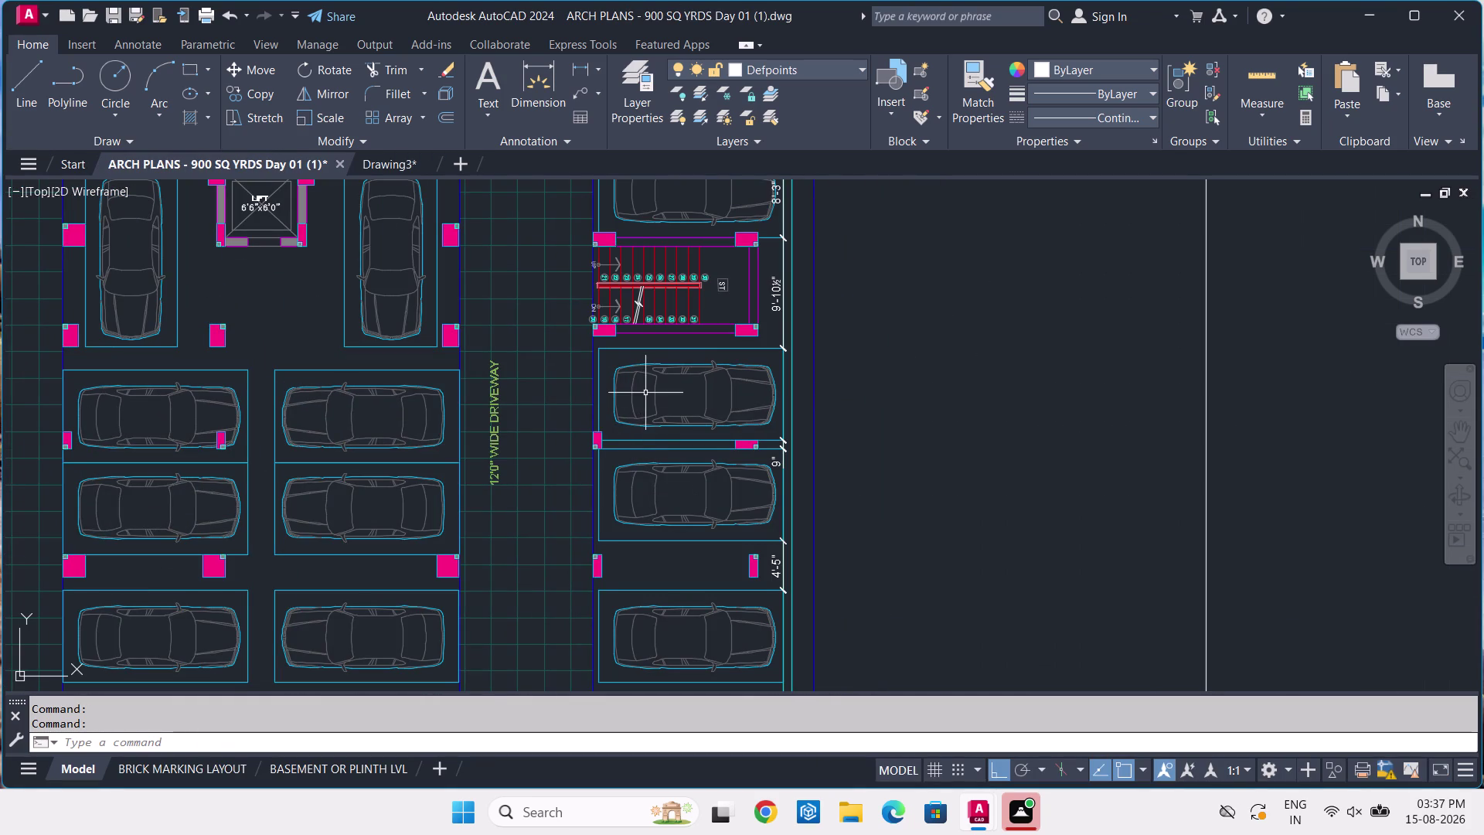
middle_drag(646, 392, 625, 563)
click(353, 166)
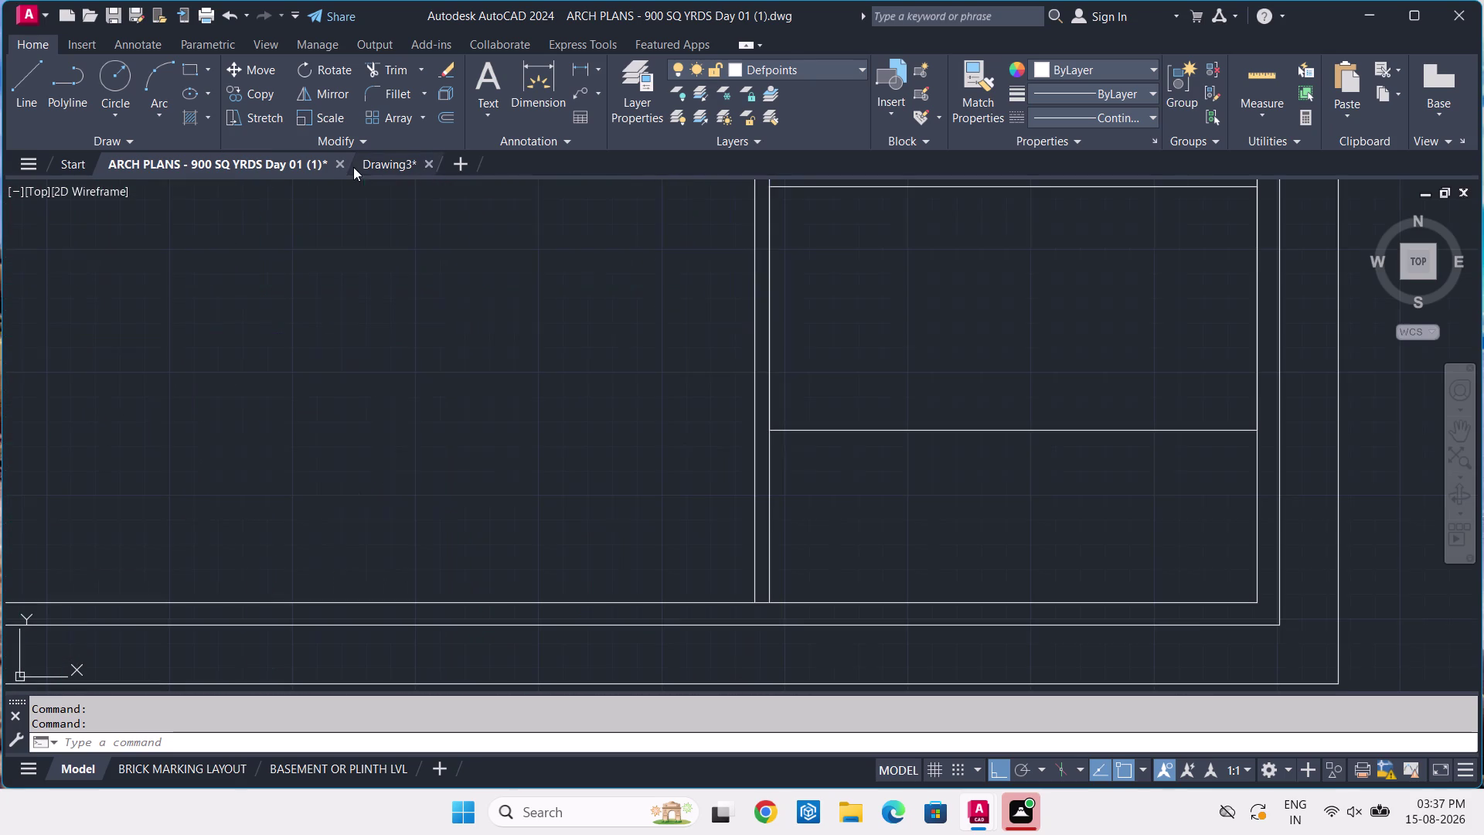
Trim the first two excess line segments between the parking bays.
text(TR)
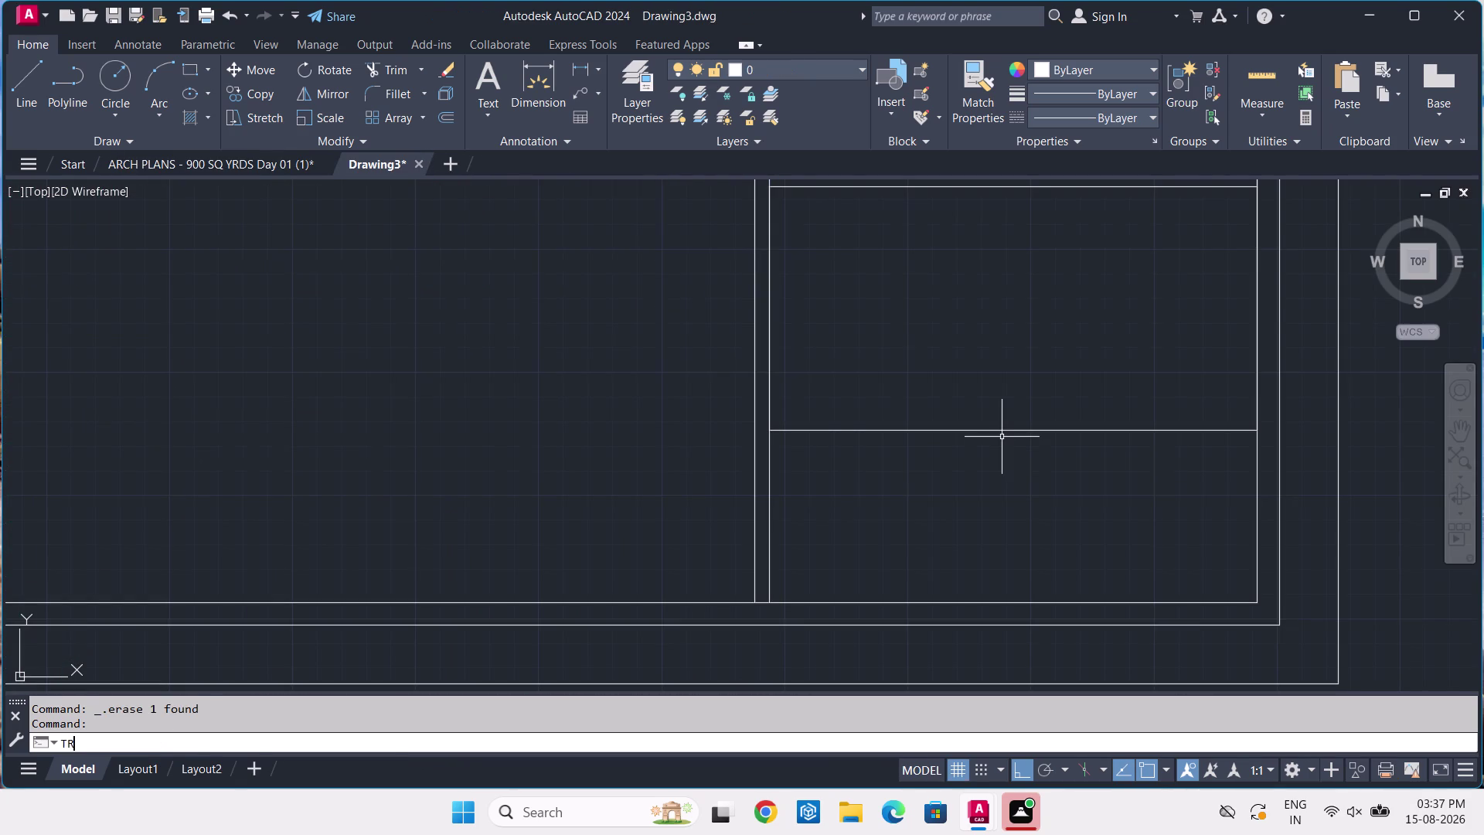
key(space)
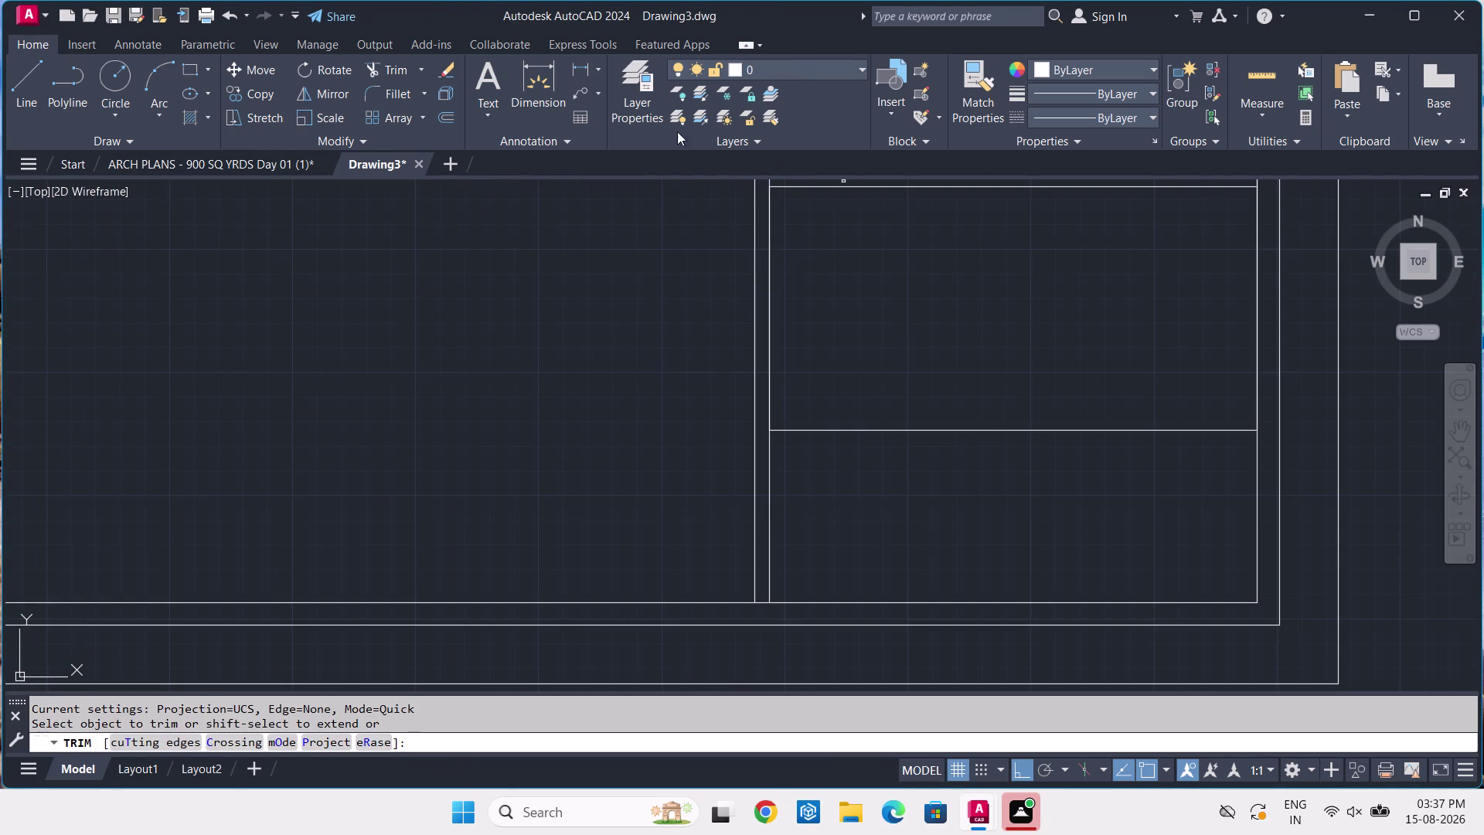
click(768, 464)
scroll(down, 3)
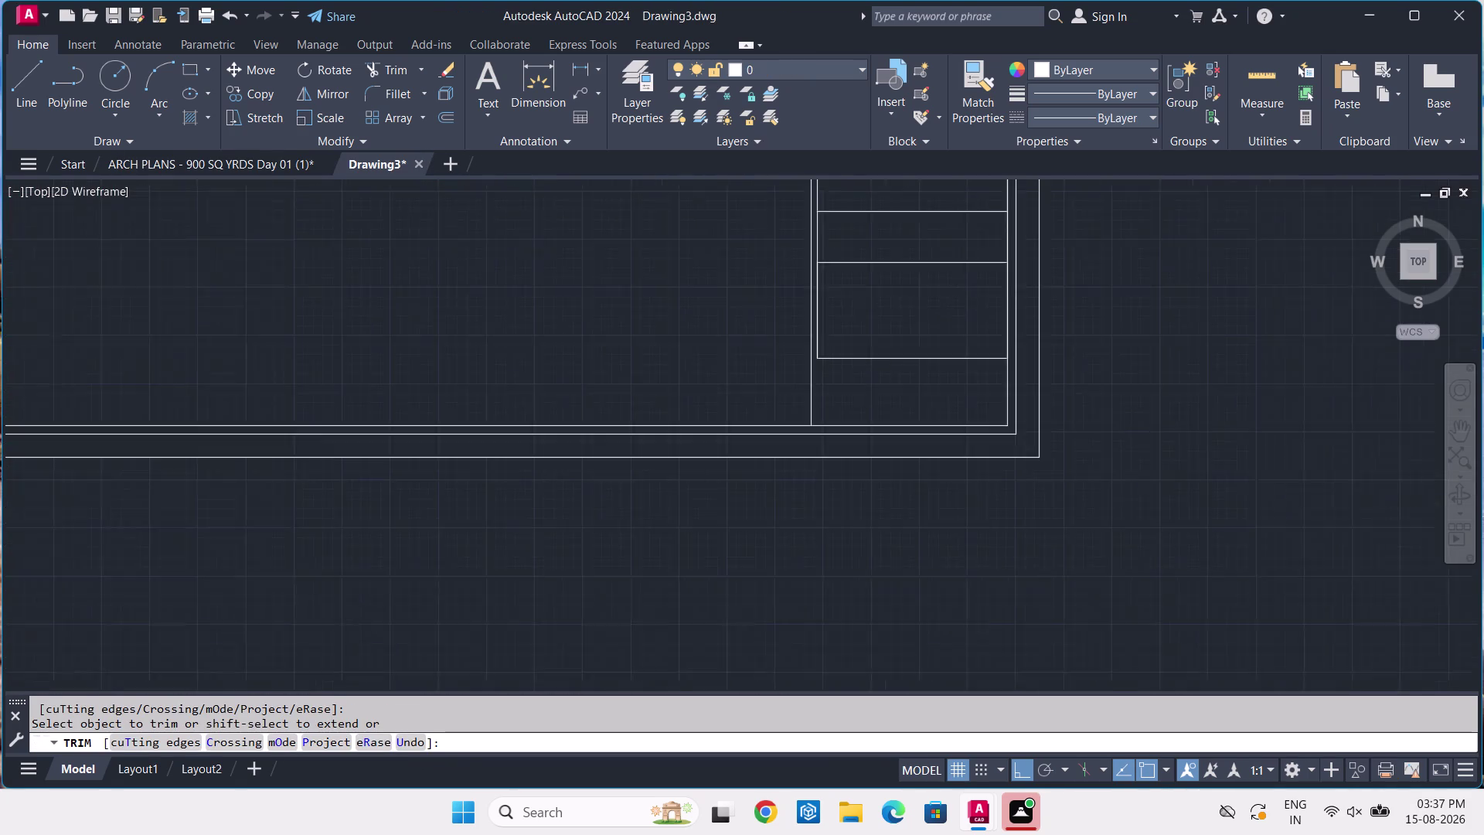
middle_drag(844, 280, 823, 354)
scroll(up, 3)
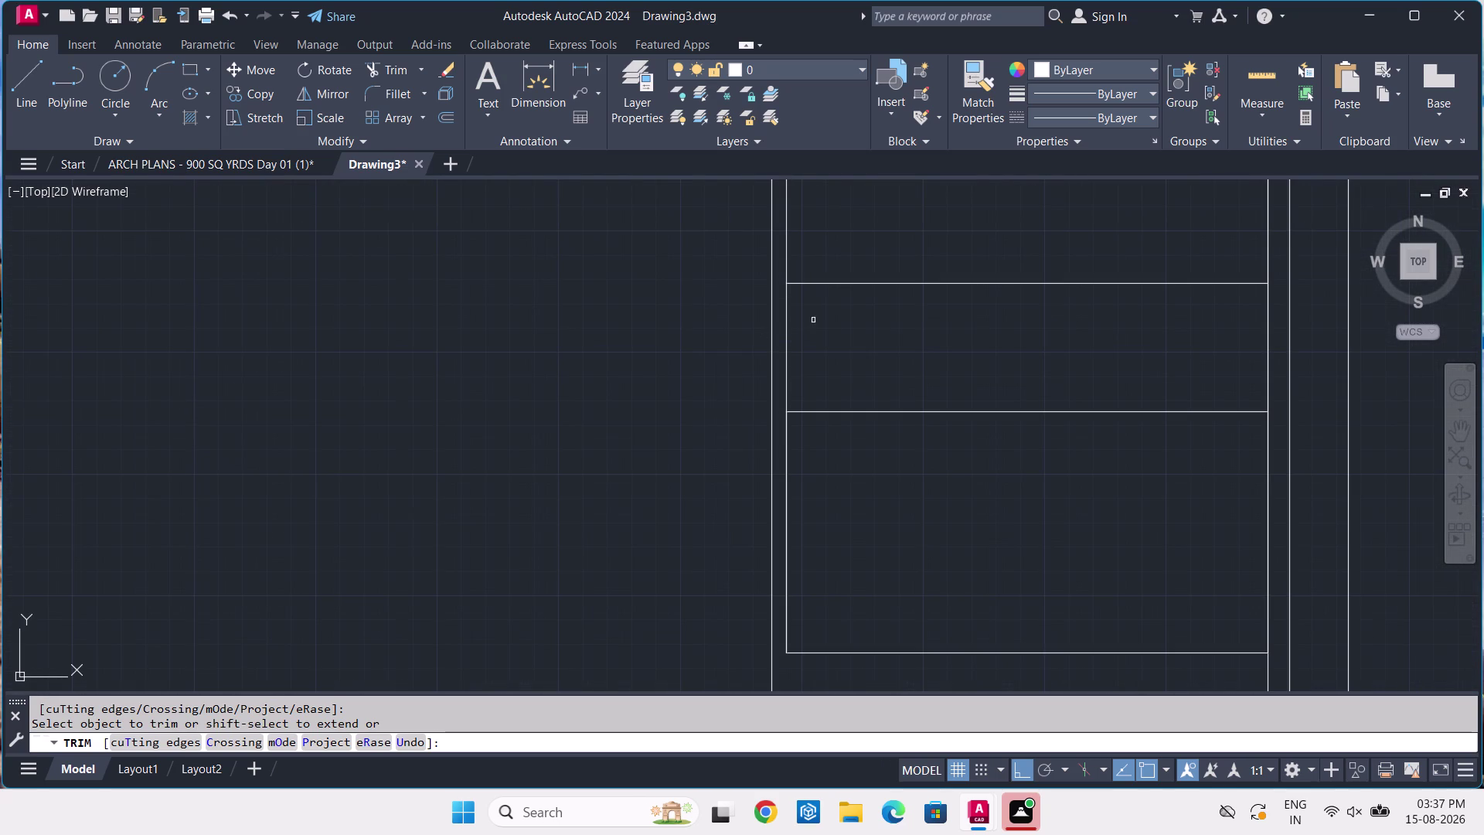
click(788, 301)
scroll(down, 3)
middle_drag(862, 242, 875, 345)
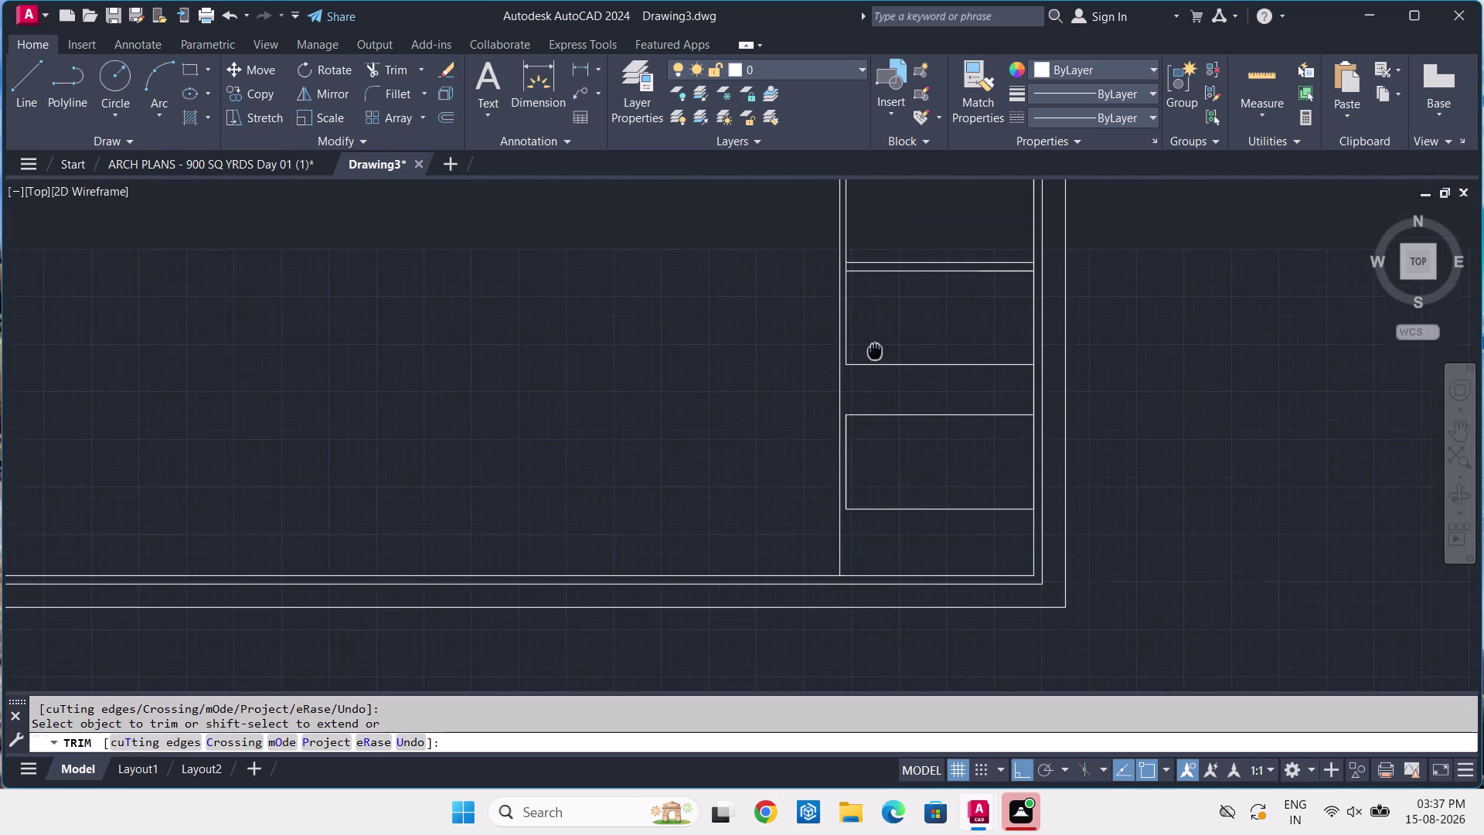
middle_drag(875, 345, 875, 351)
scroll(up, 3)
Trim two more segments down the bay stack, end trimming, and view the reference plan.
click(825, 283)
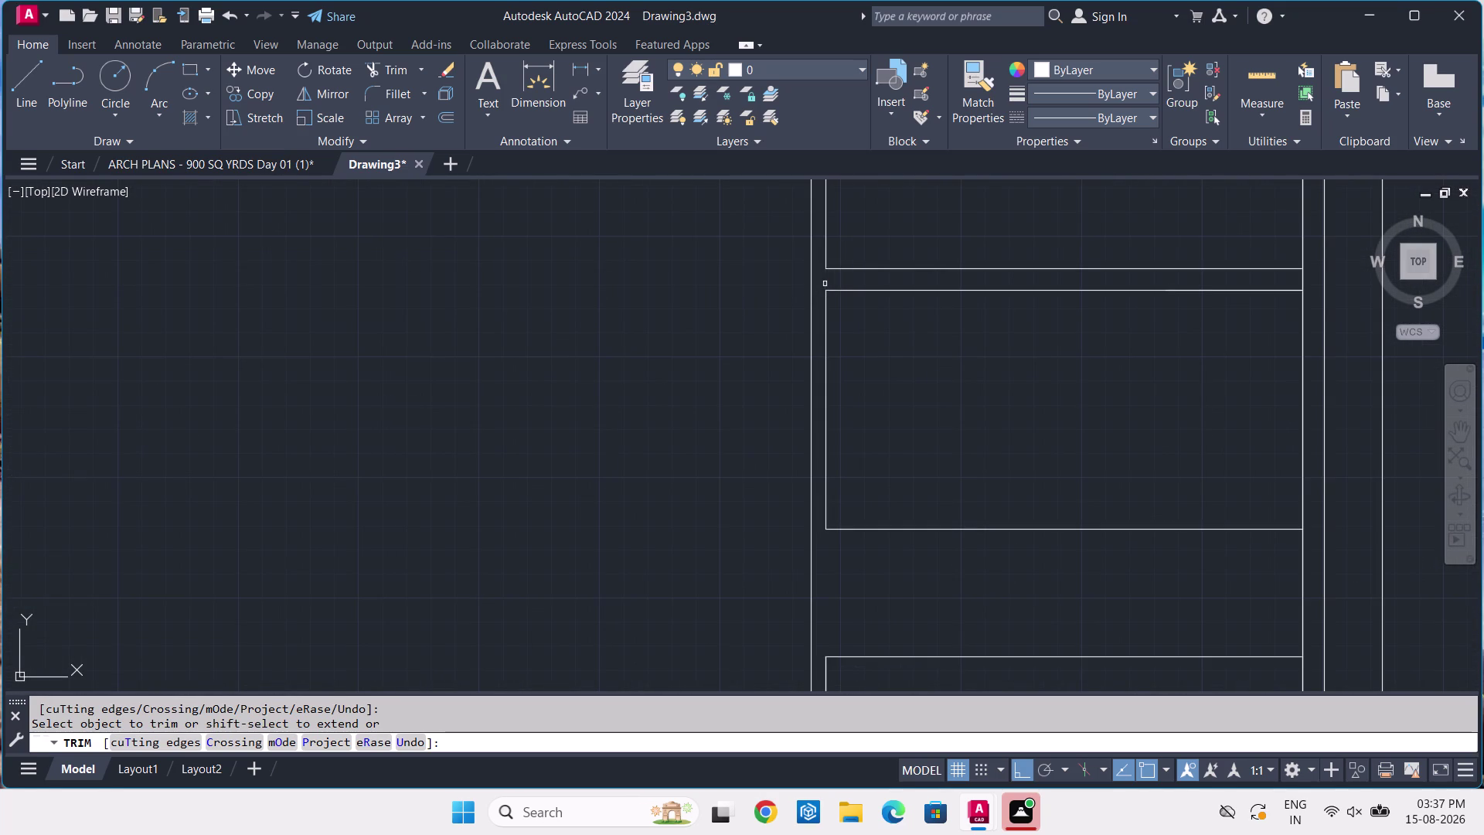
scroll(down, 3)
middle_drag(878, 248, 842, 401)
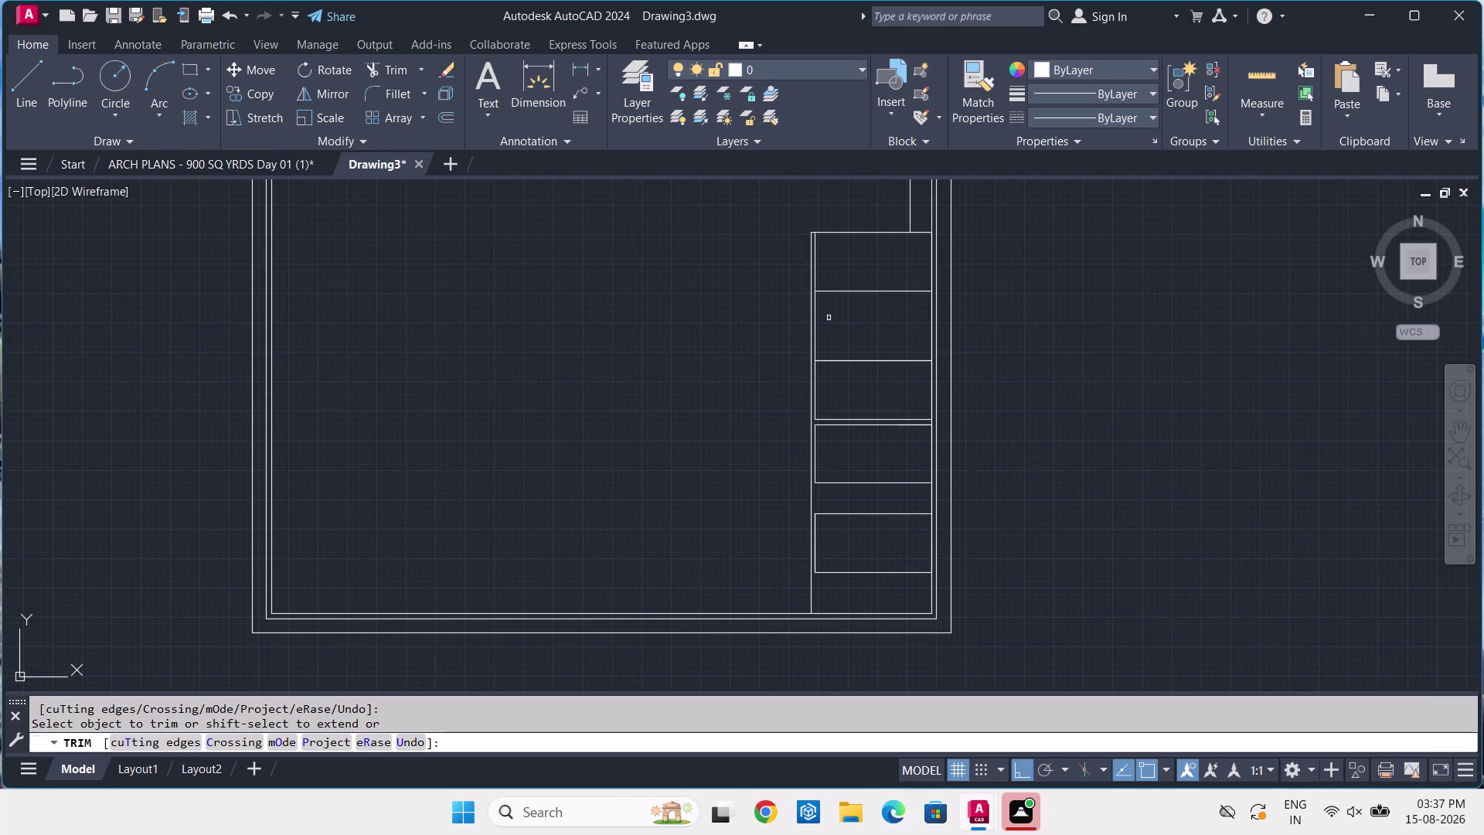
scroll(up, 3)
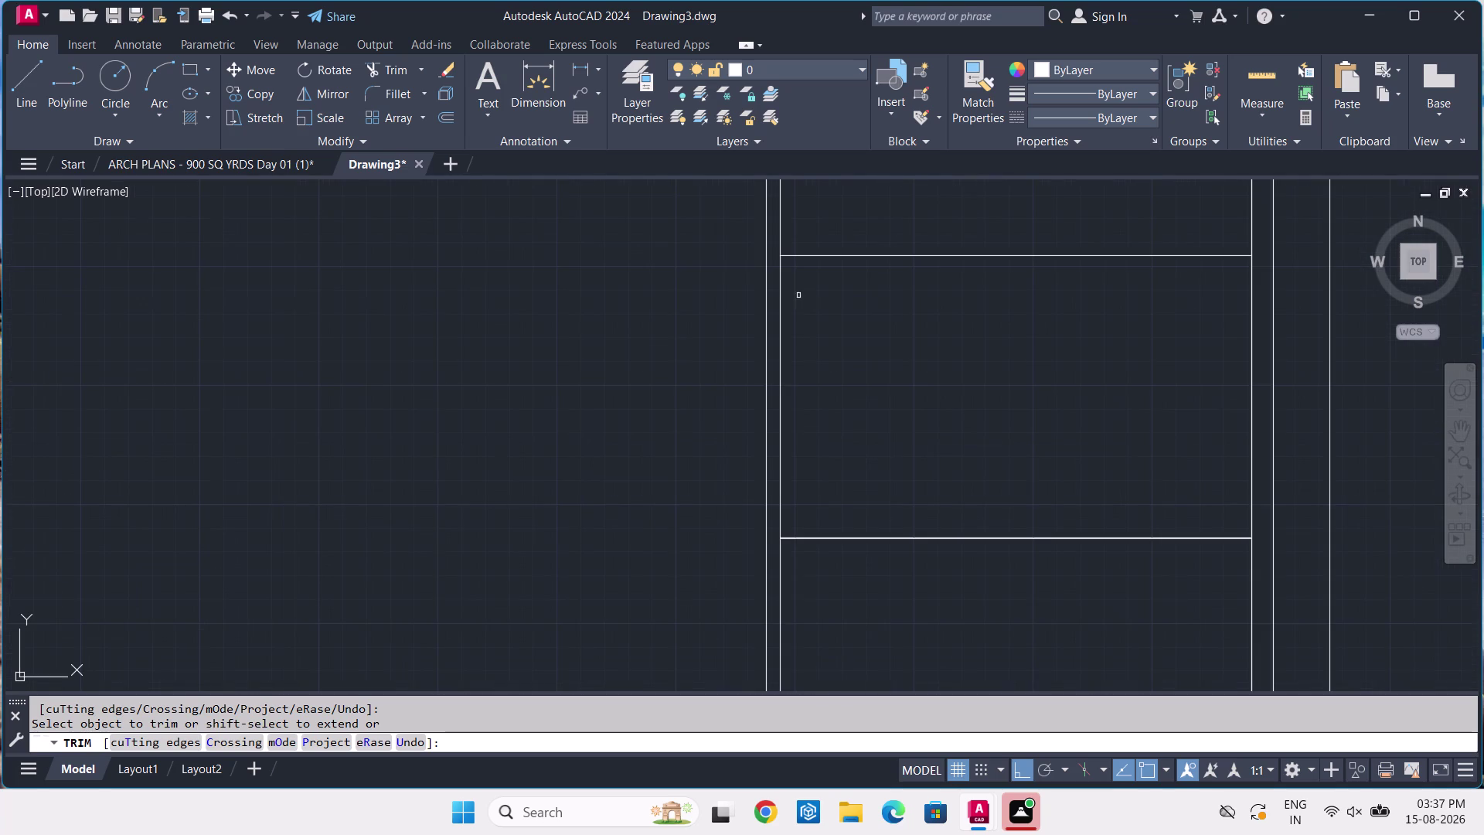
click(780, 288)
scroll(down, 3)
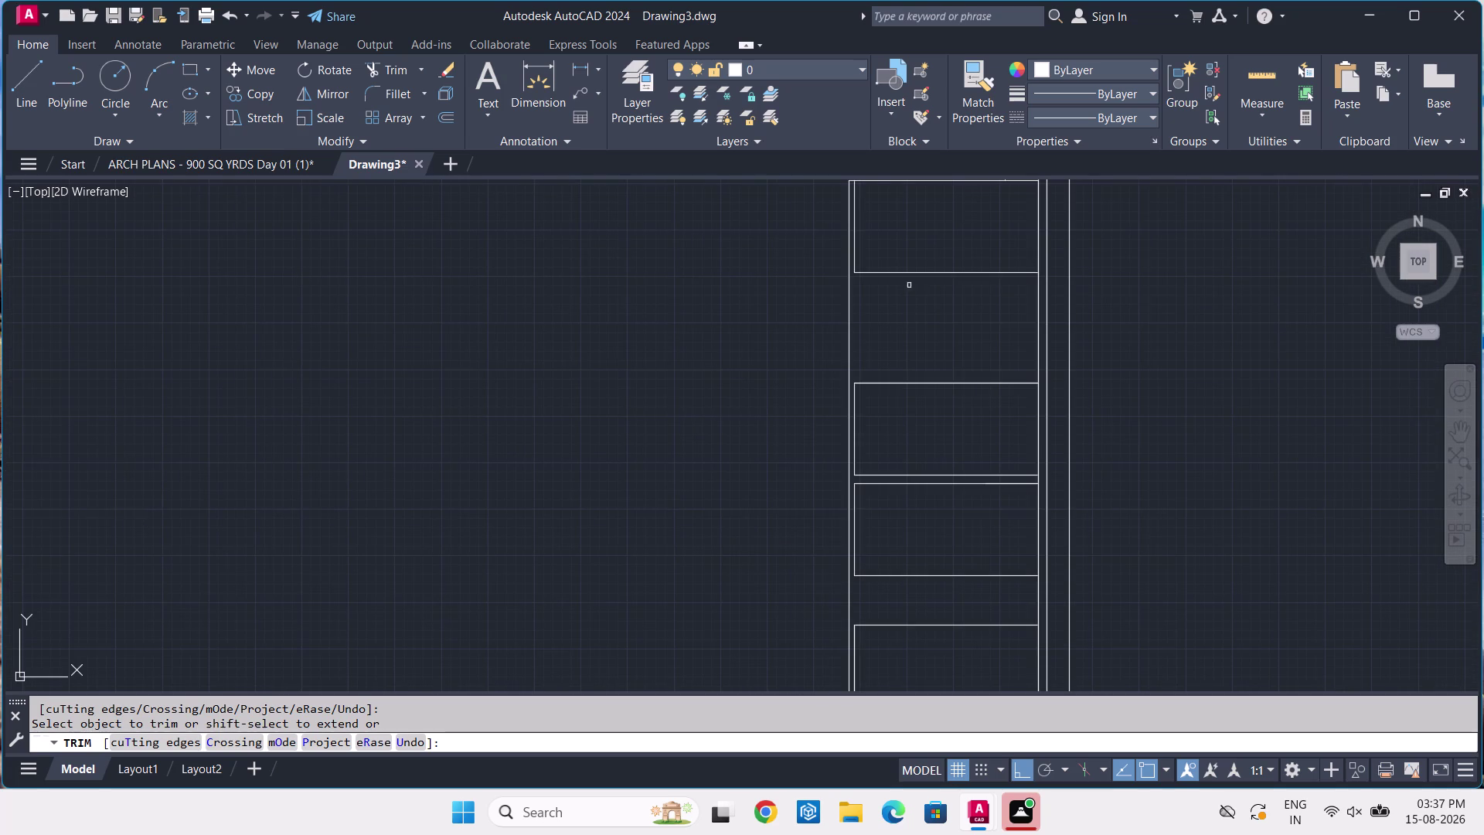
key(Return)
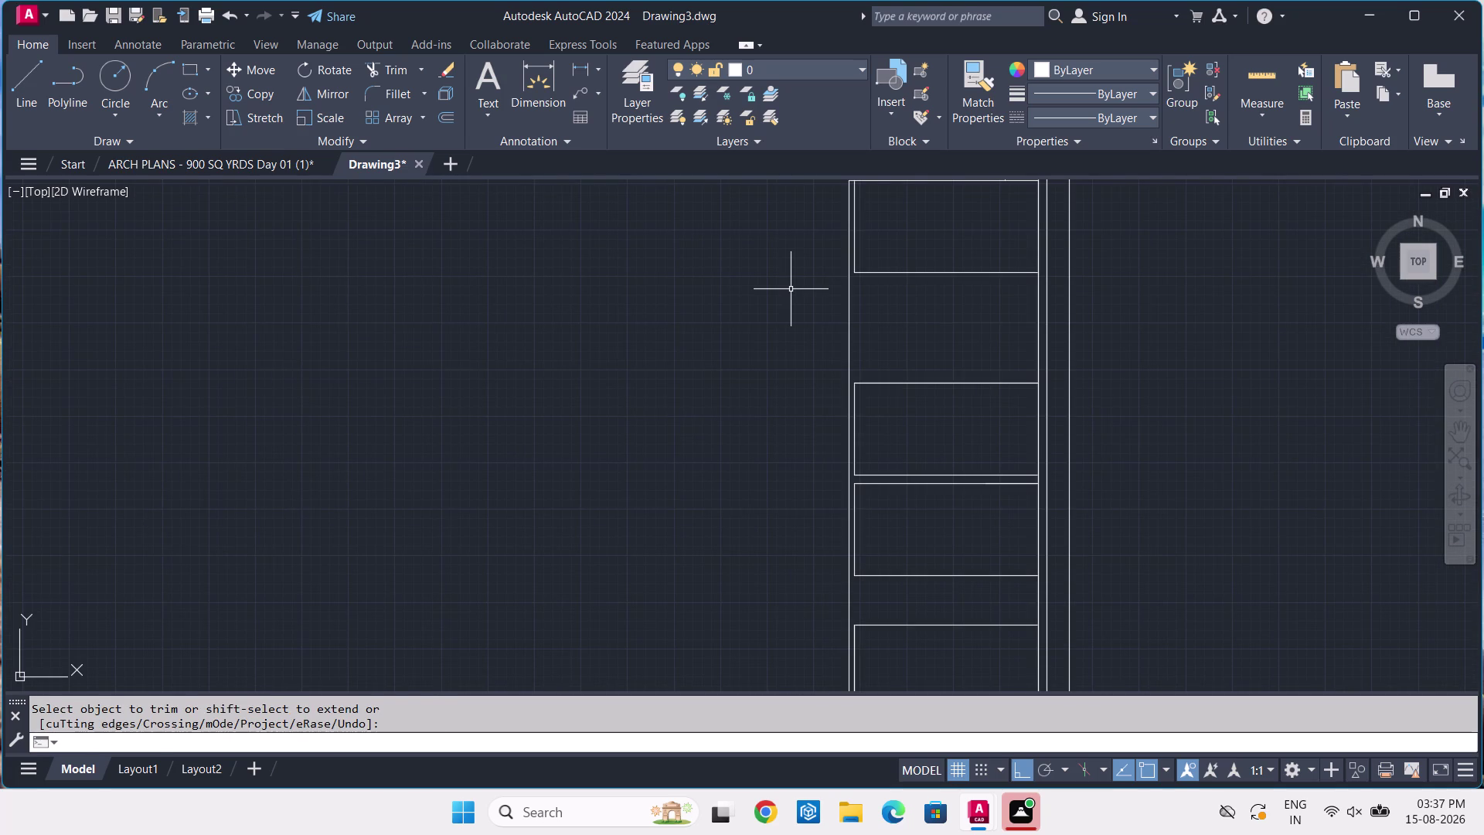
click(270, 154)
scroll(up, 3)
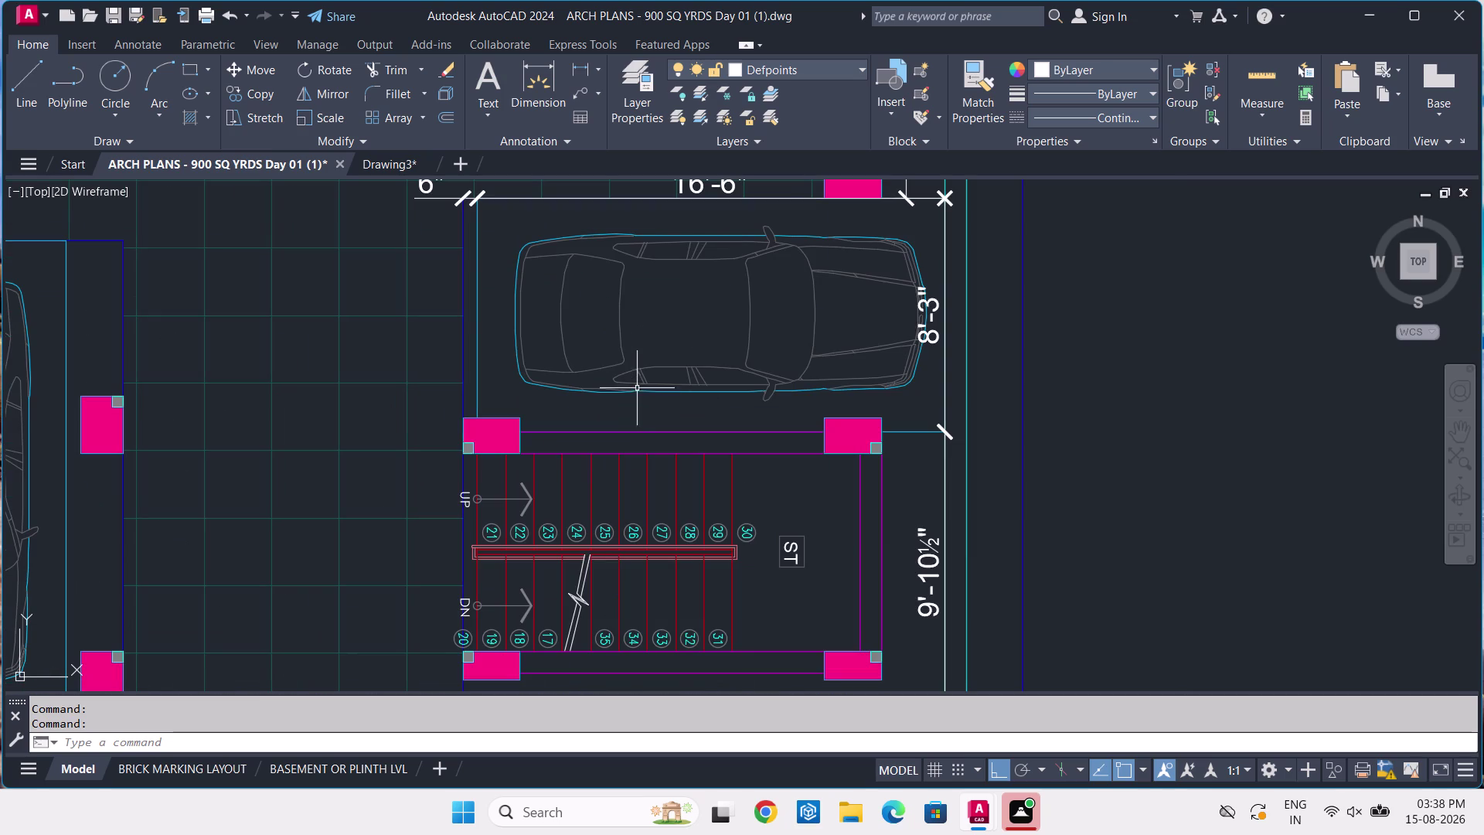